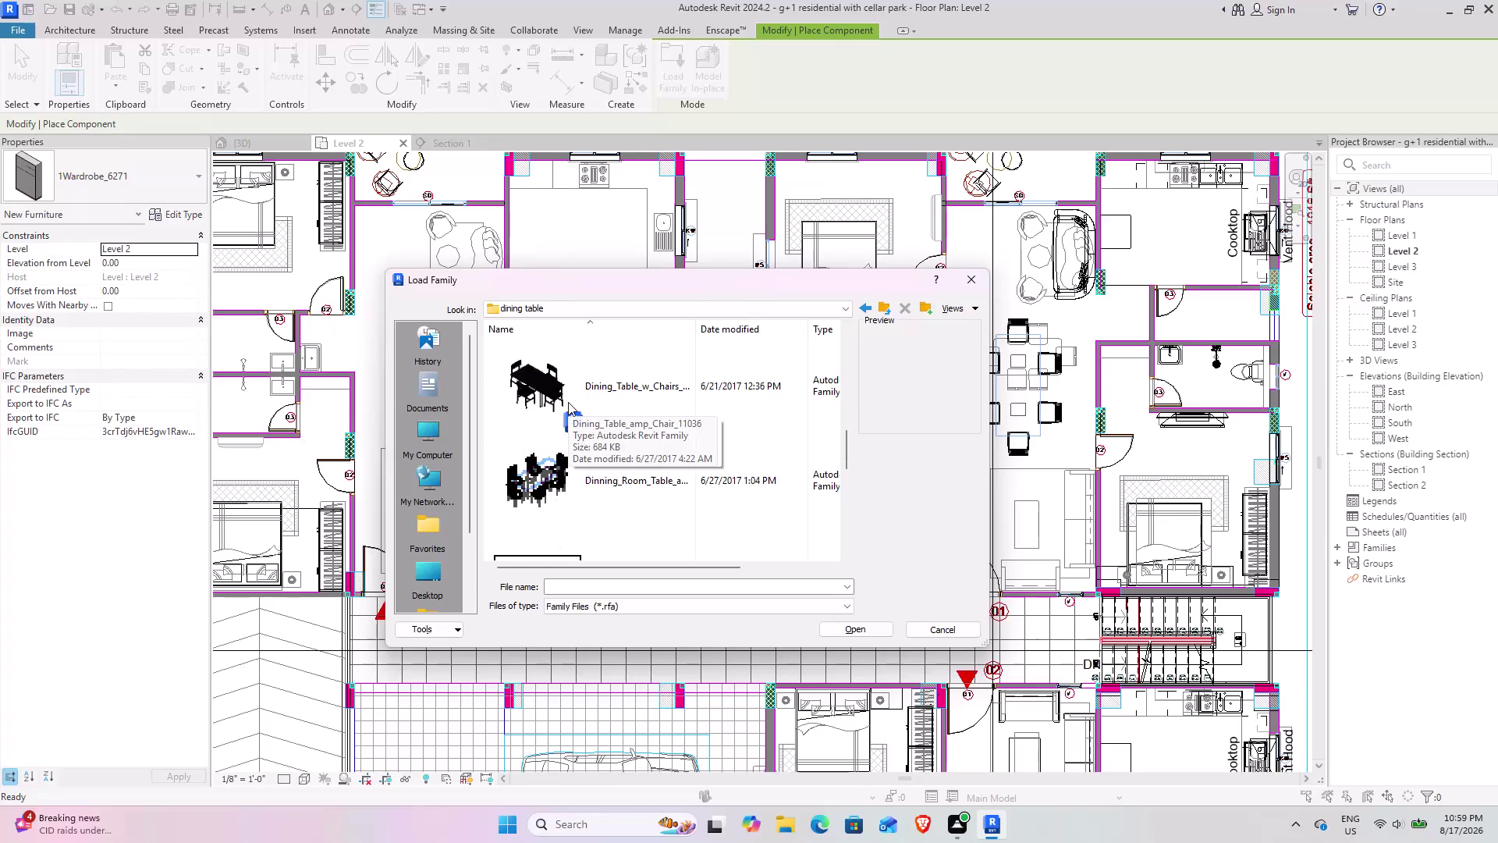
Load the Dining_Table_w_Chairs_11374 family from the dining table folder.
scroll(down, 3)
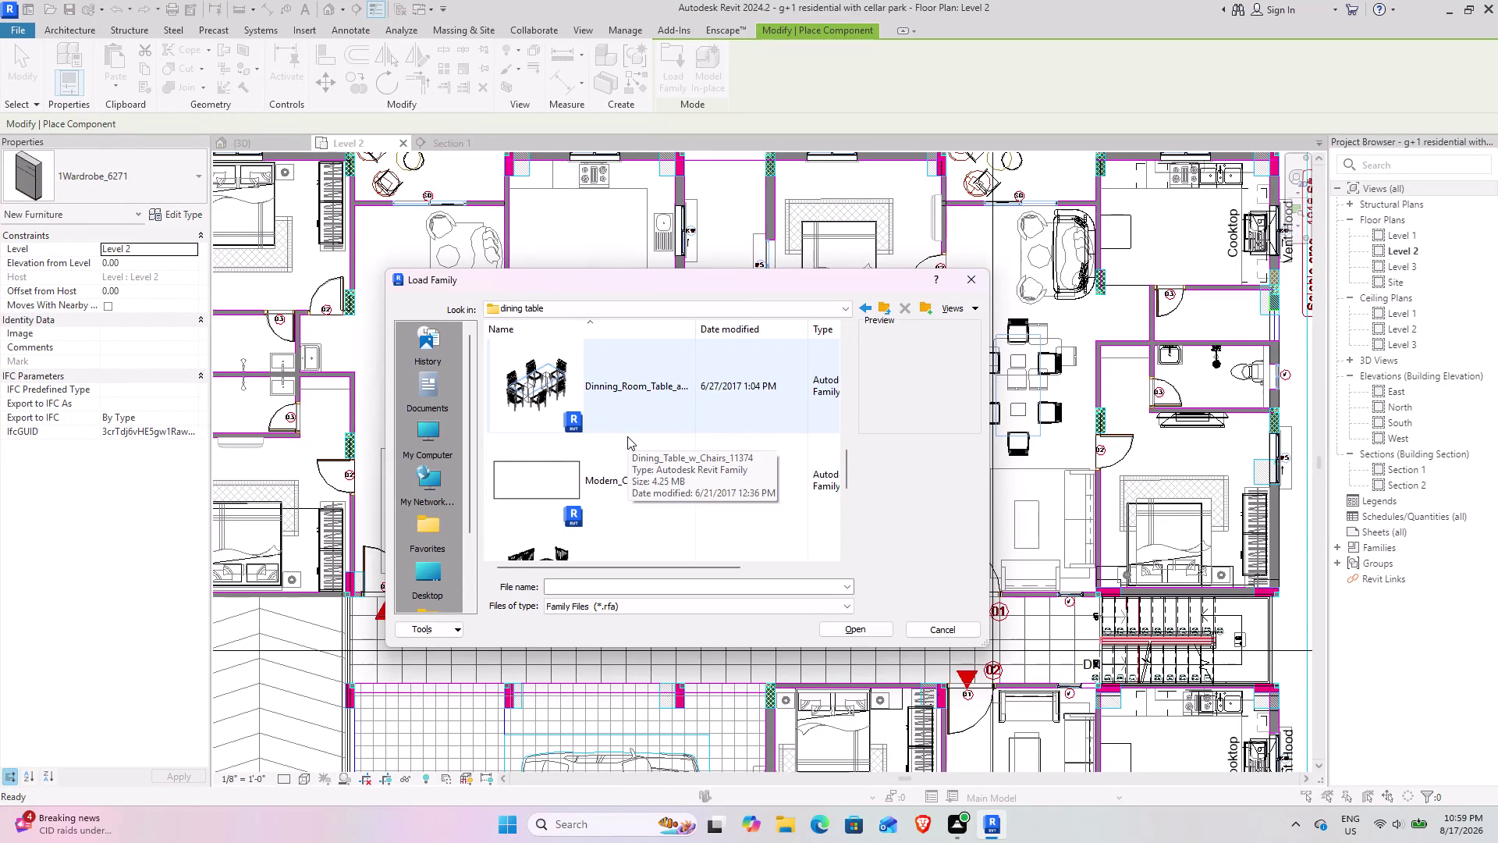
scroll(down, 3)
scroll(down, 3)
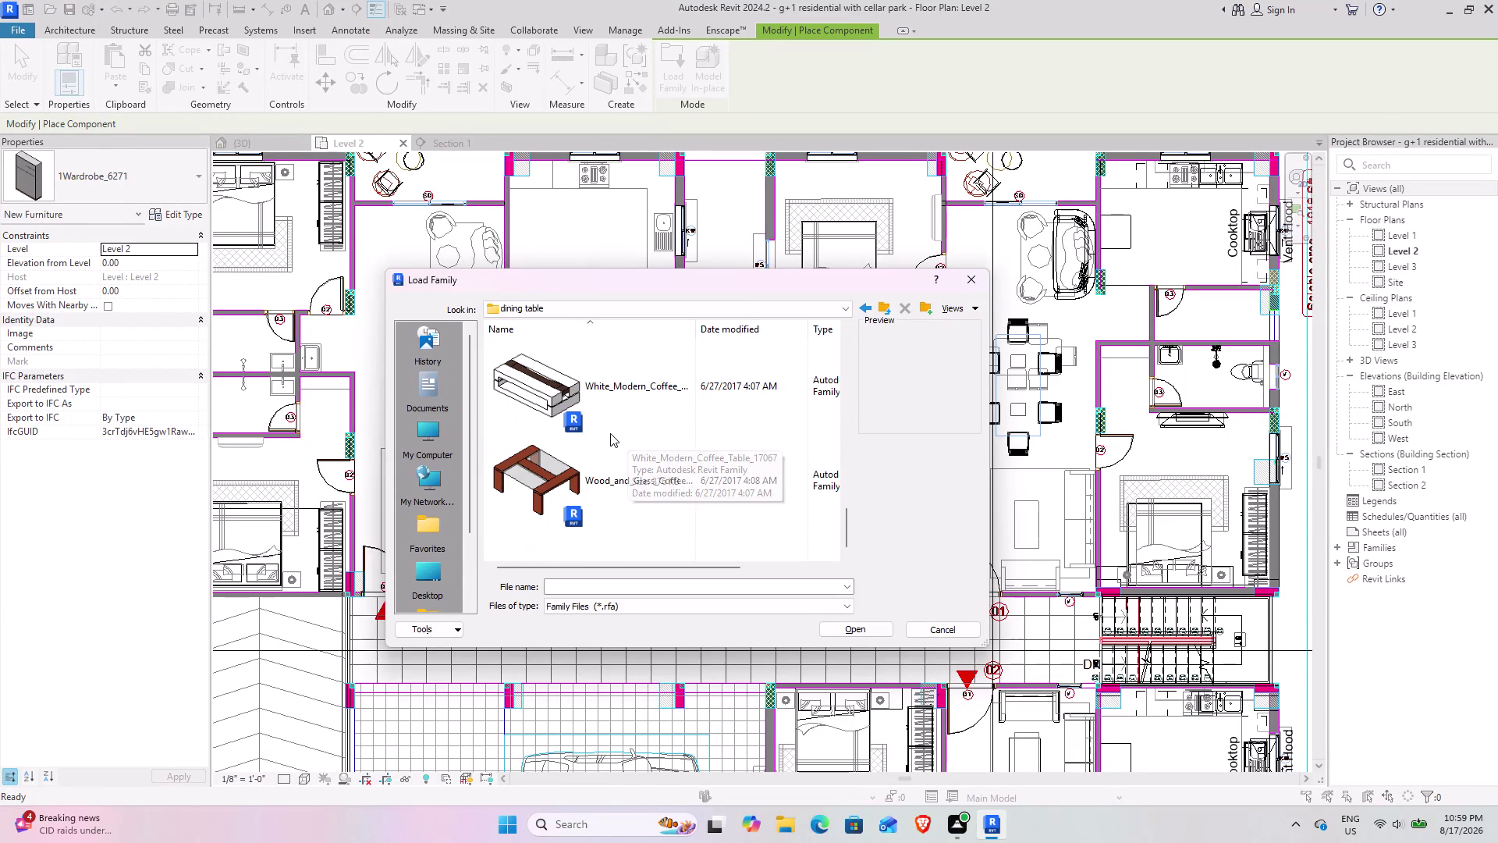
scroll(down, 3)
scroll(up, 3)
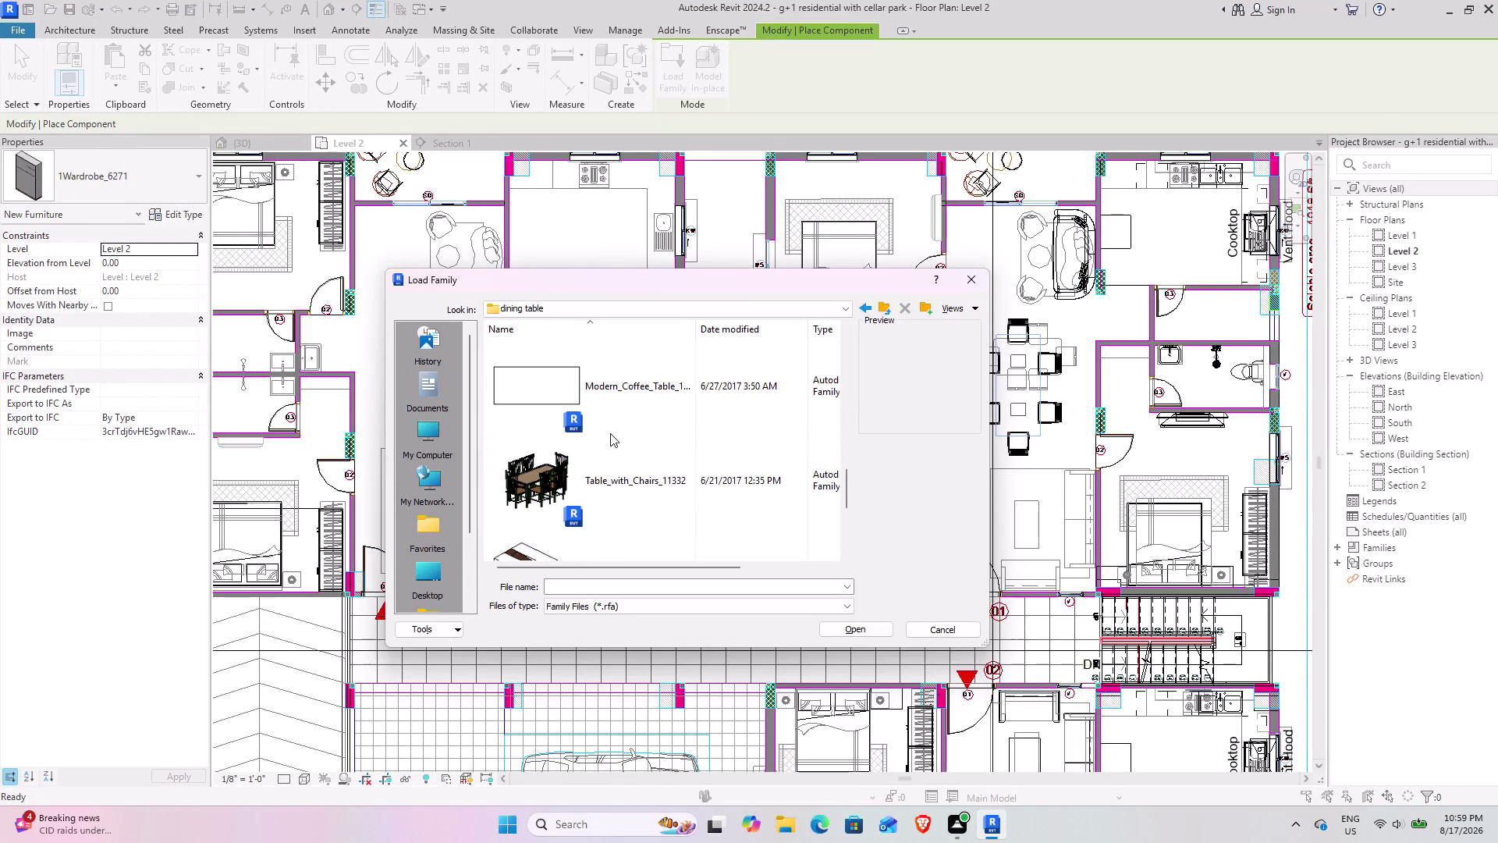
scroll(down, 3)
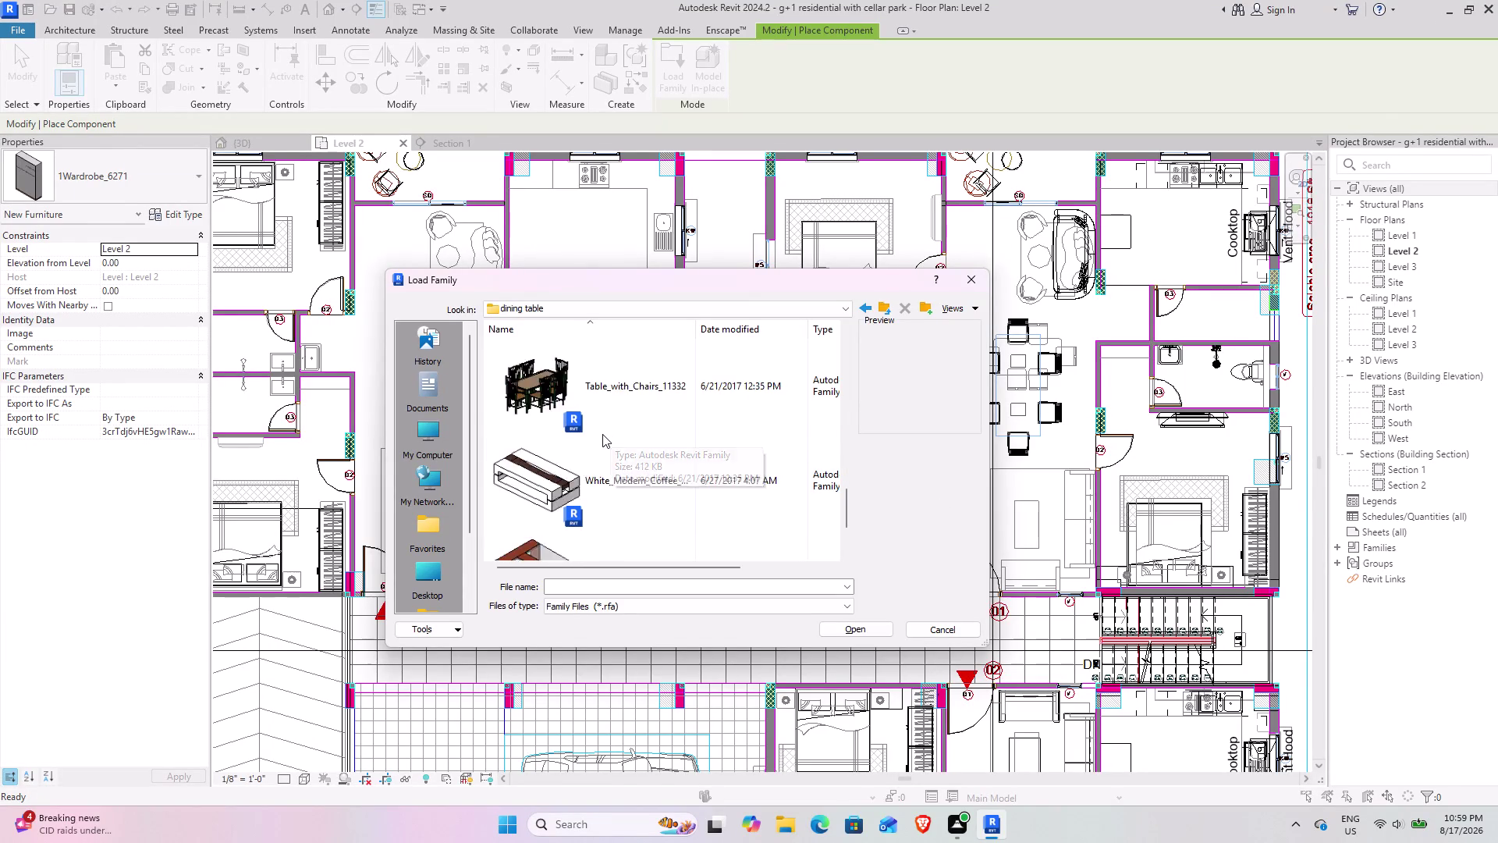
scroll(up, 3)
scroll(up, 3)
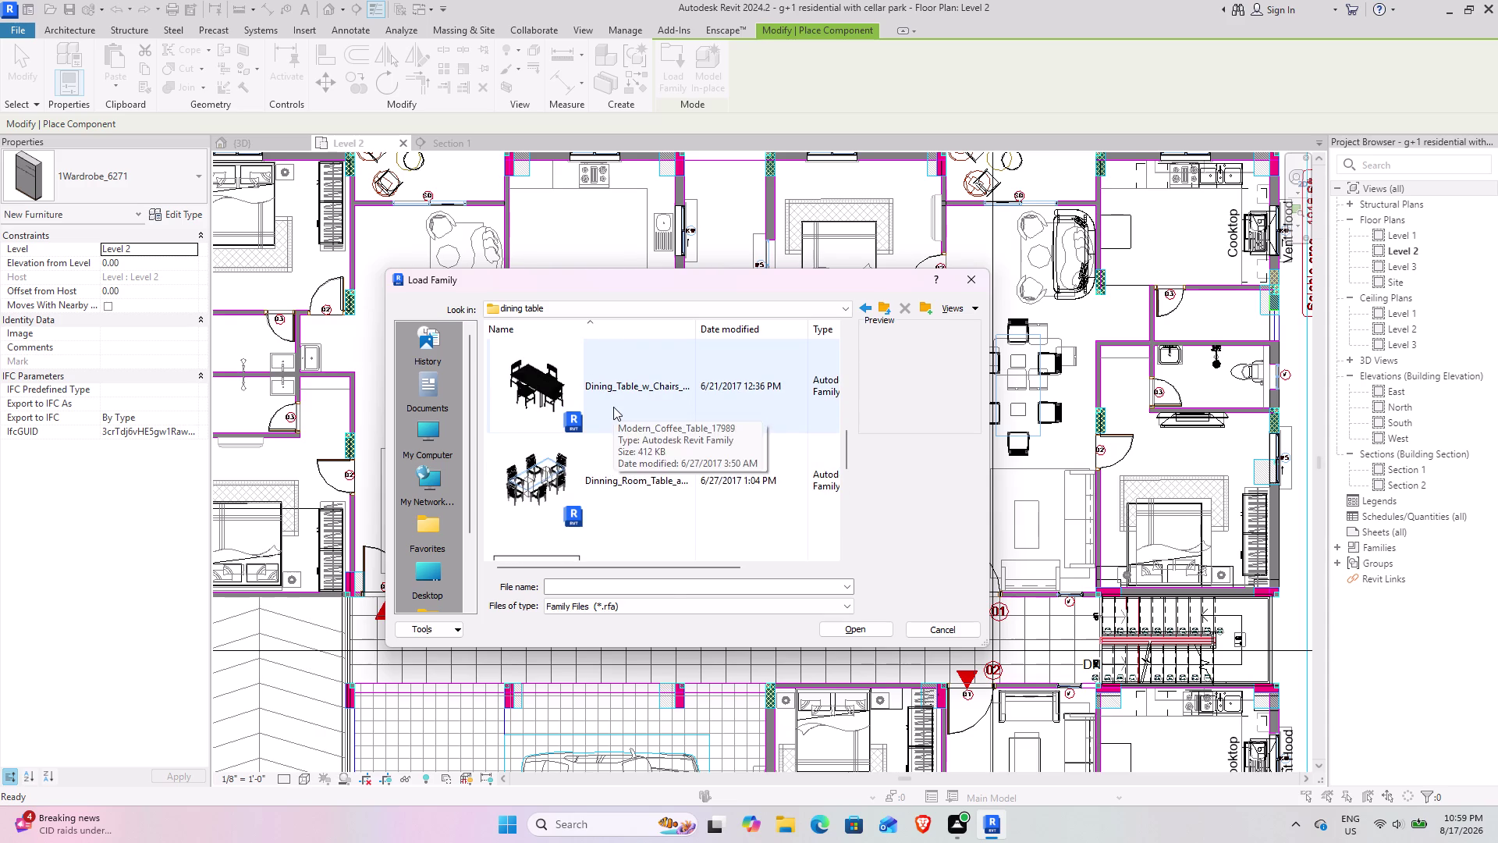
click(613, 407)
click(864, 620)
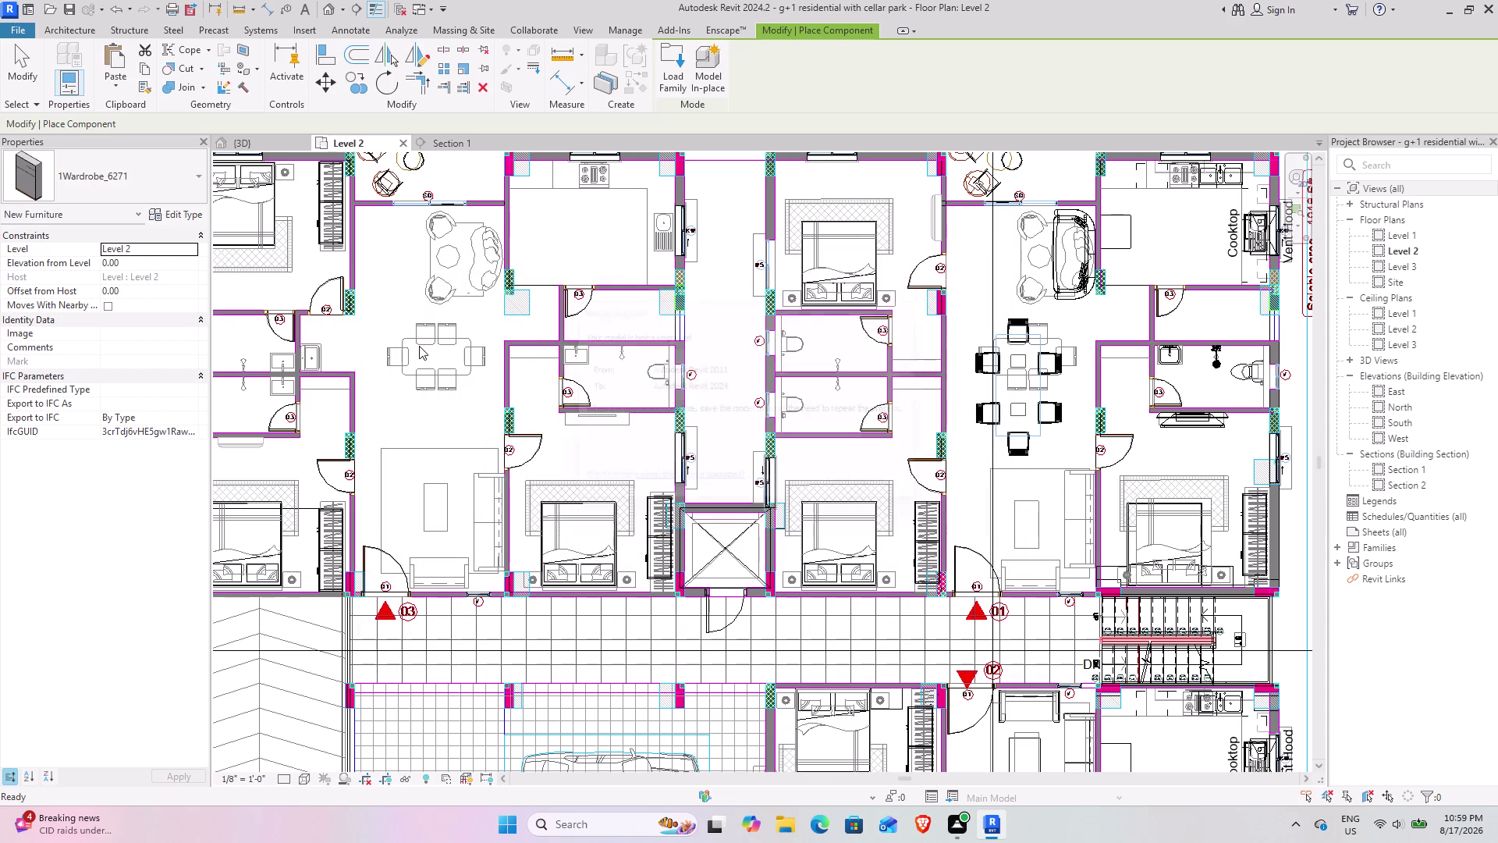
Place one dining table with chairs in the left flat's Level 2 dining area, then switch to 3D.
scroll(up, 3)
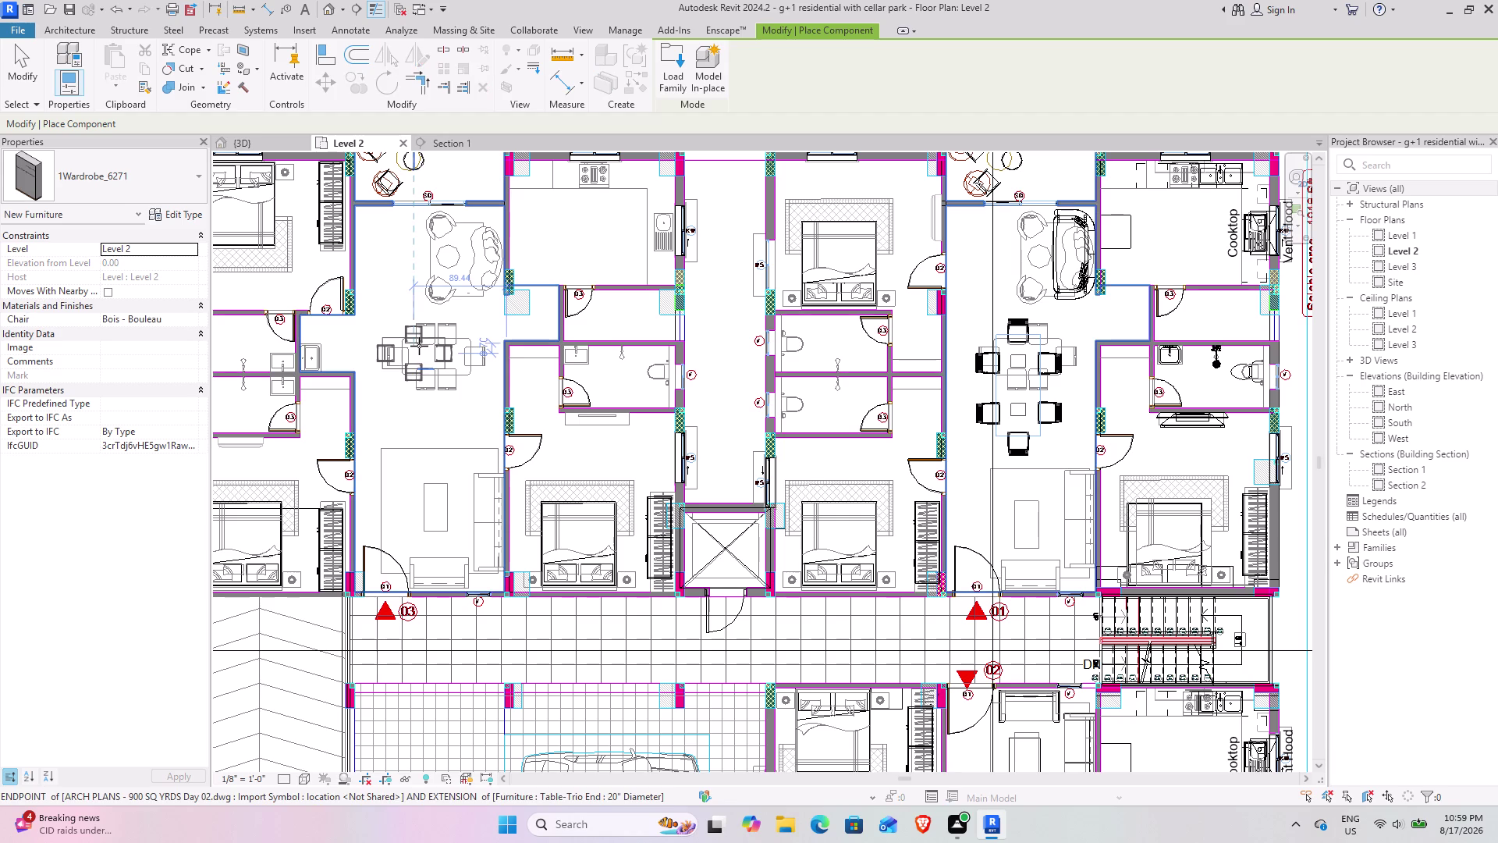
scroll(up, 3)
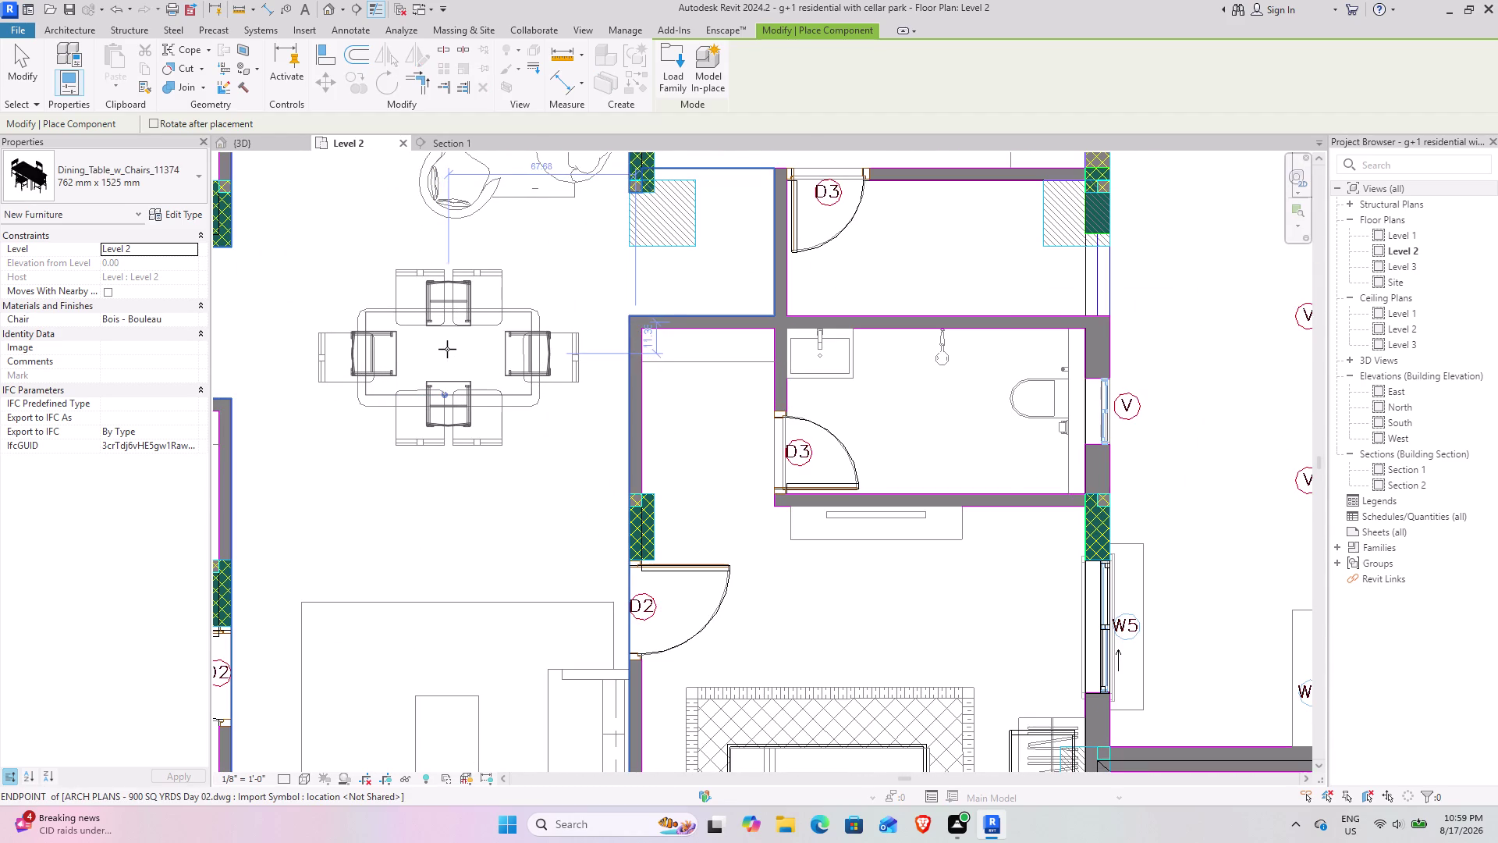
click(443, 350)
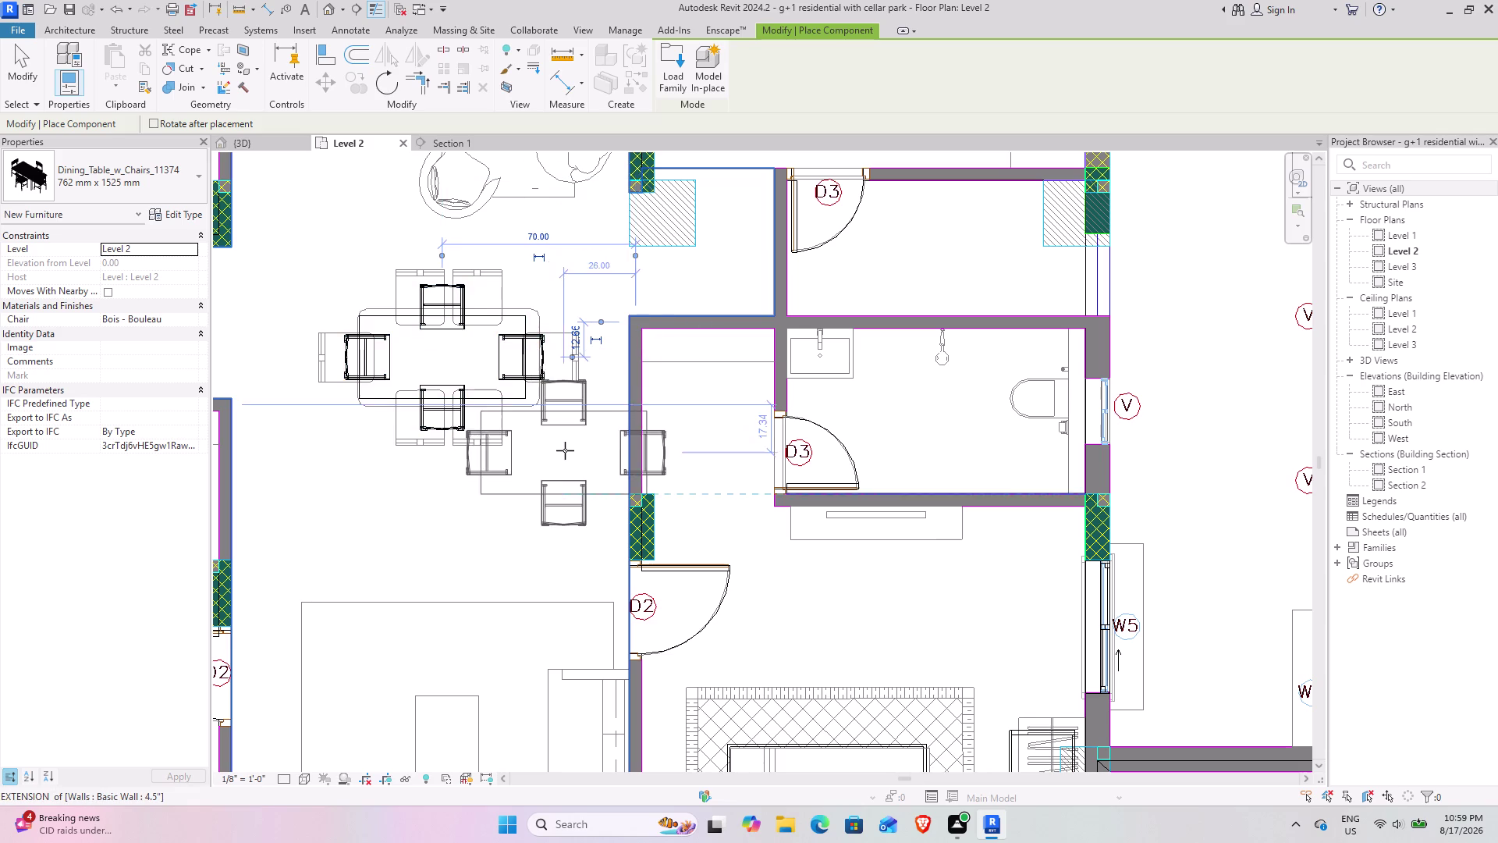
scroll(down, 3)
key(Escape)
key(Escape)
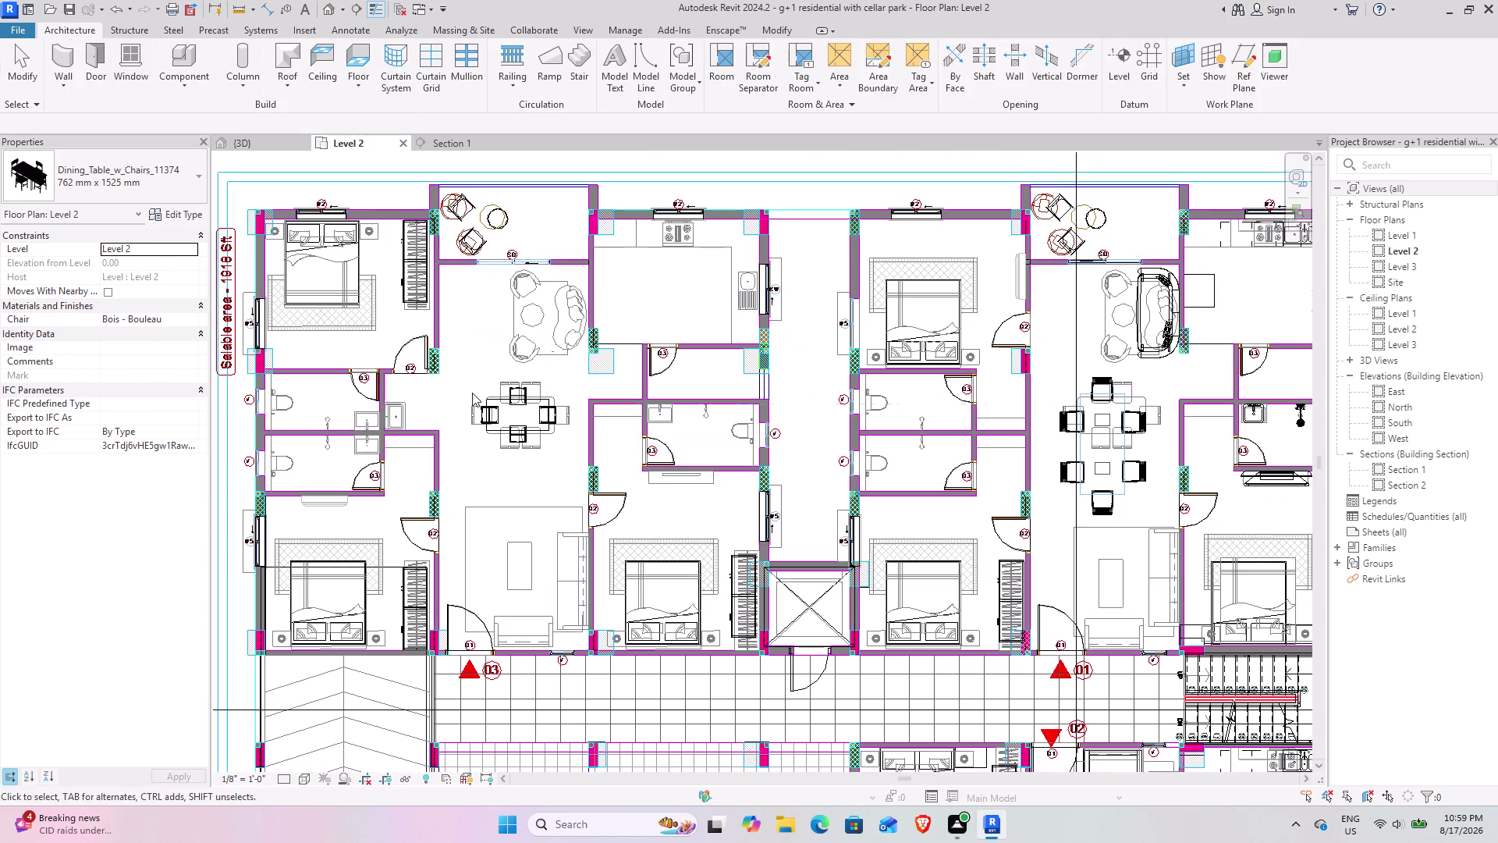
click(254, 148)
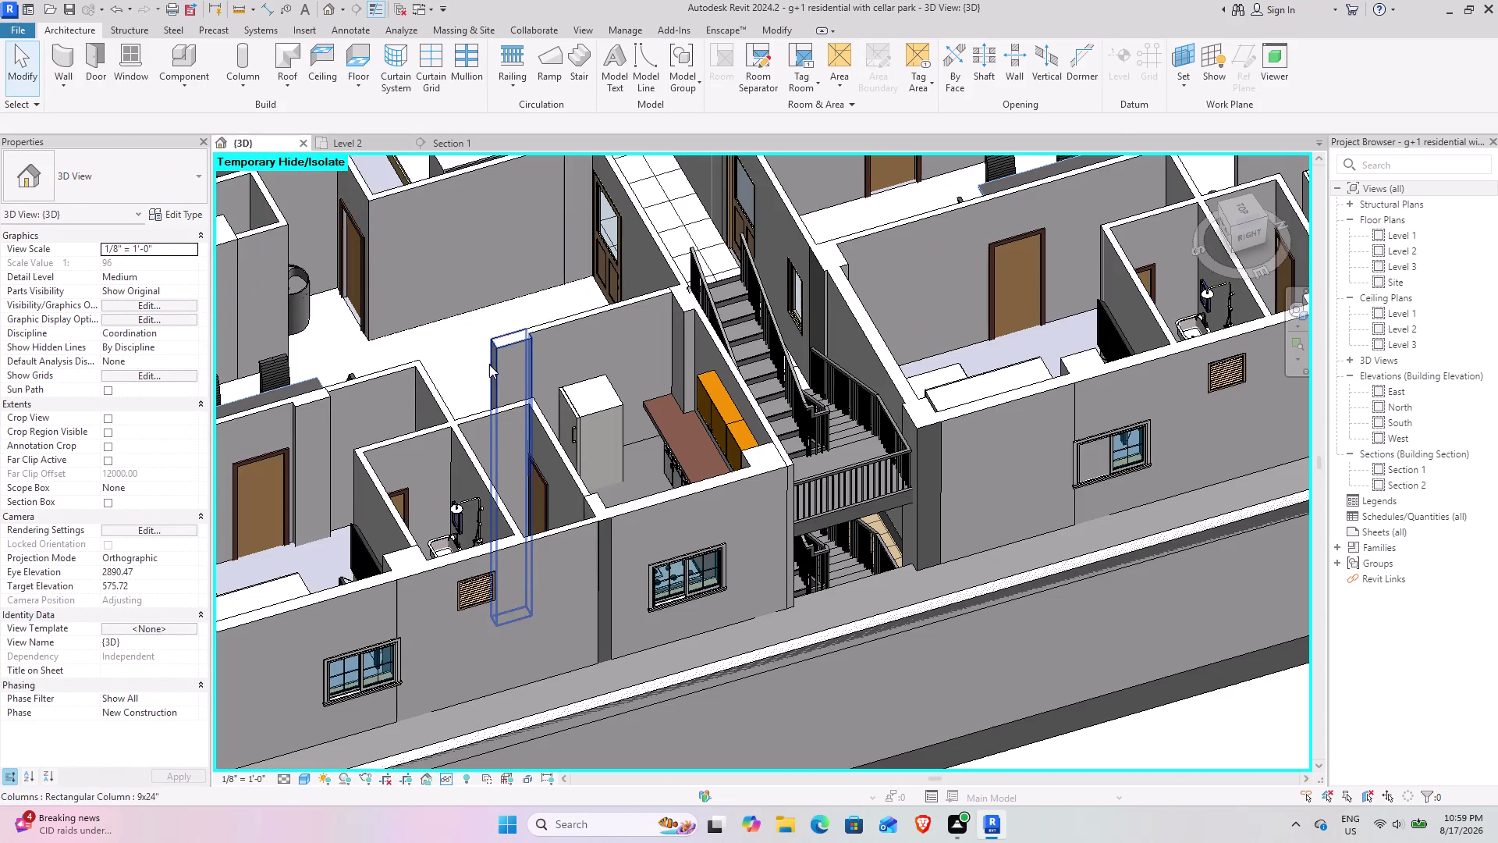
Orbit and pan the 3D model to inspect the new dining table in the left flat.
scroll(down, 3)
middle_drag(441, 422, 511, 494)
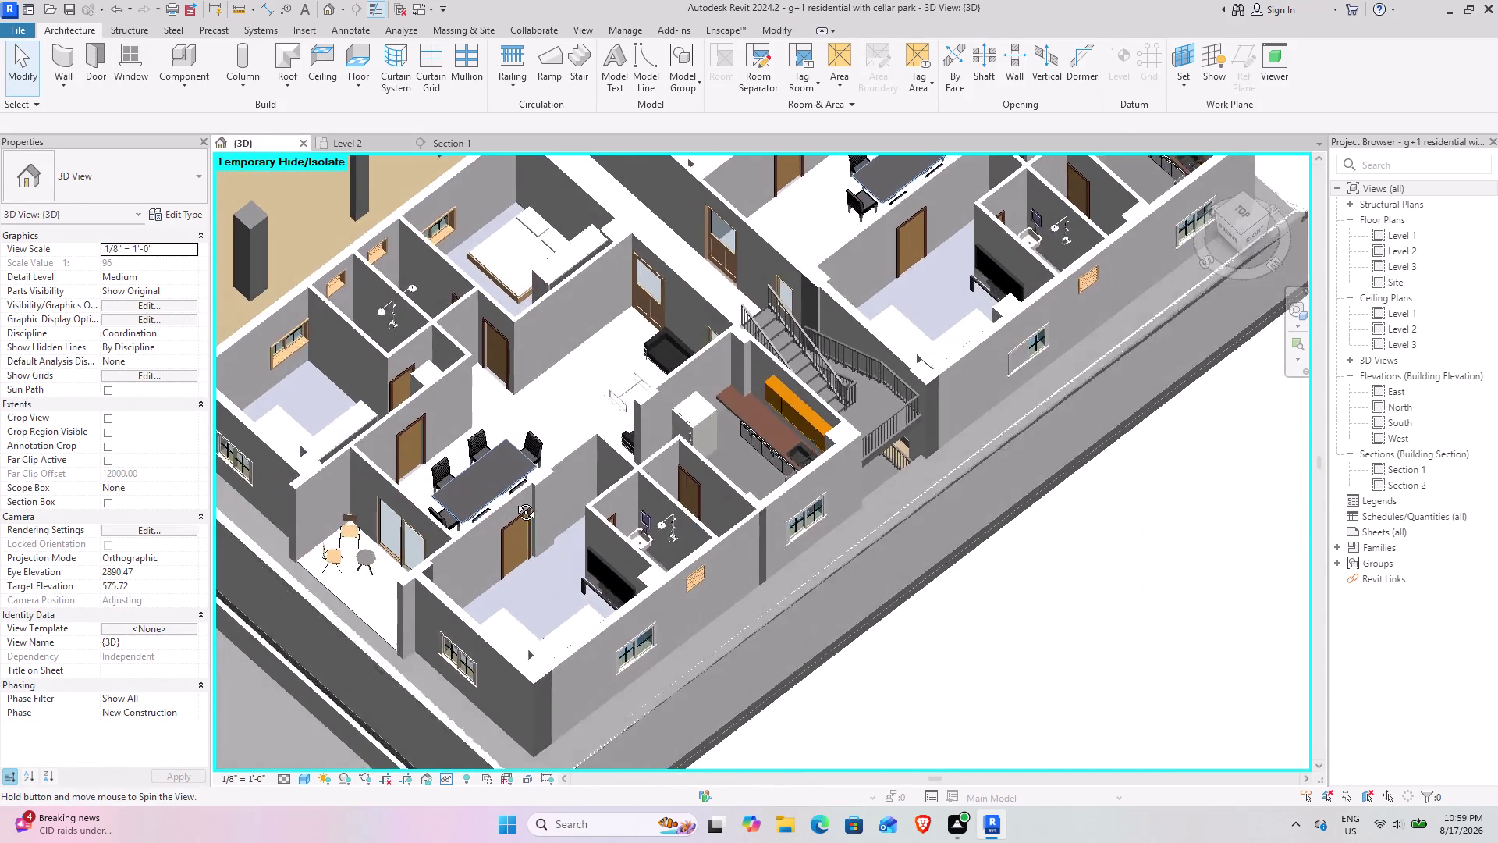
middle_drag(511, 494, 709, 583)
scroll(down, 3)
middle_drag(535, 427, 785, 651)
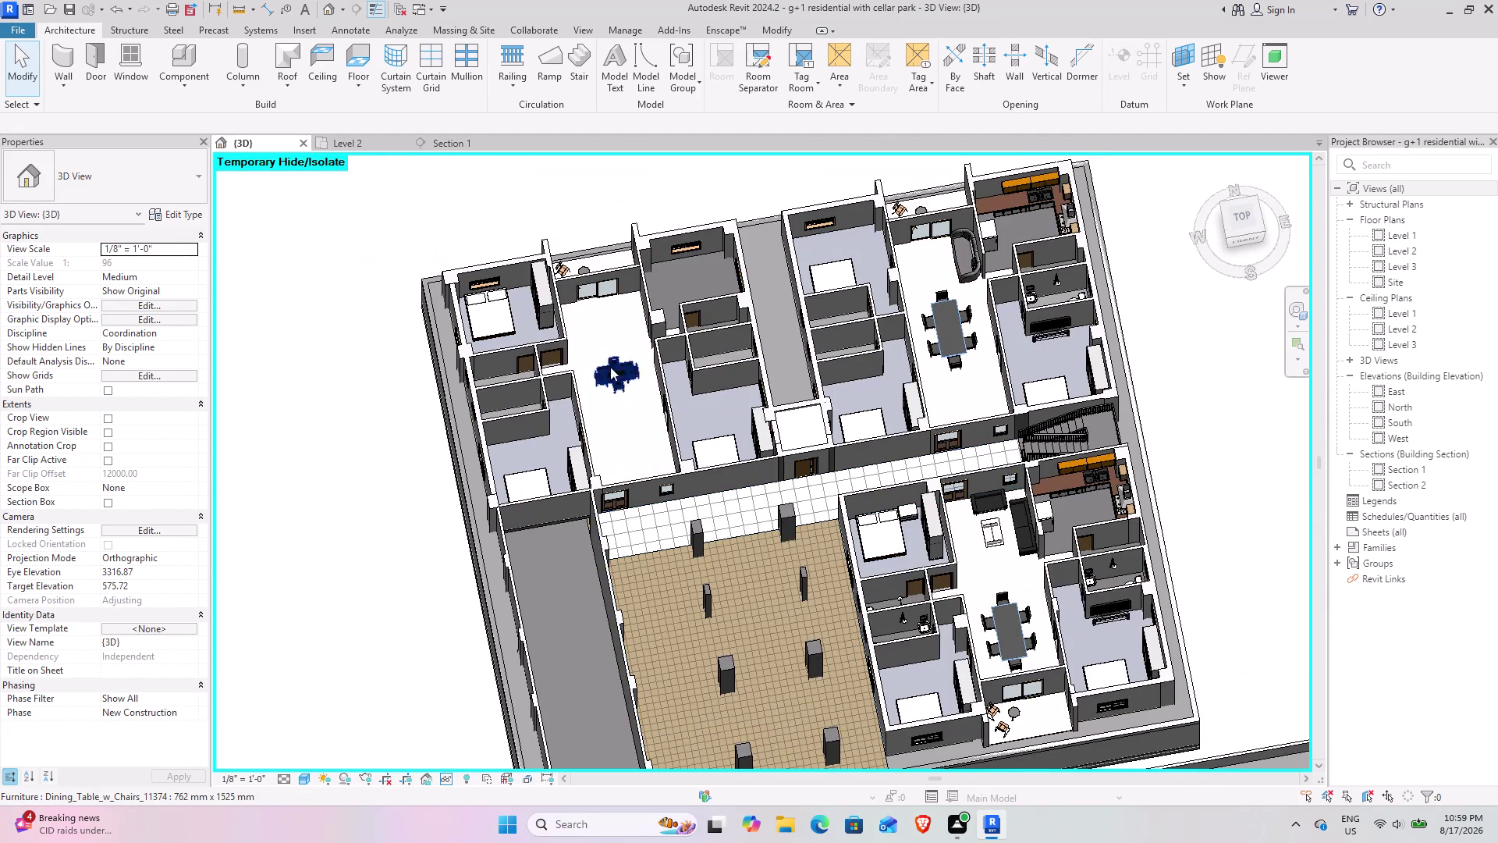
scroll(up, 3)
middle_drag(614, 369, 700, 325)
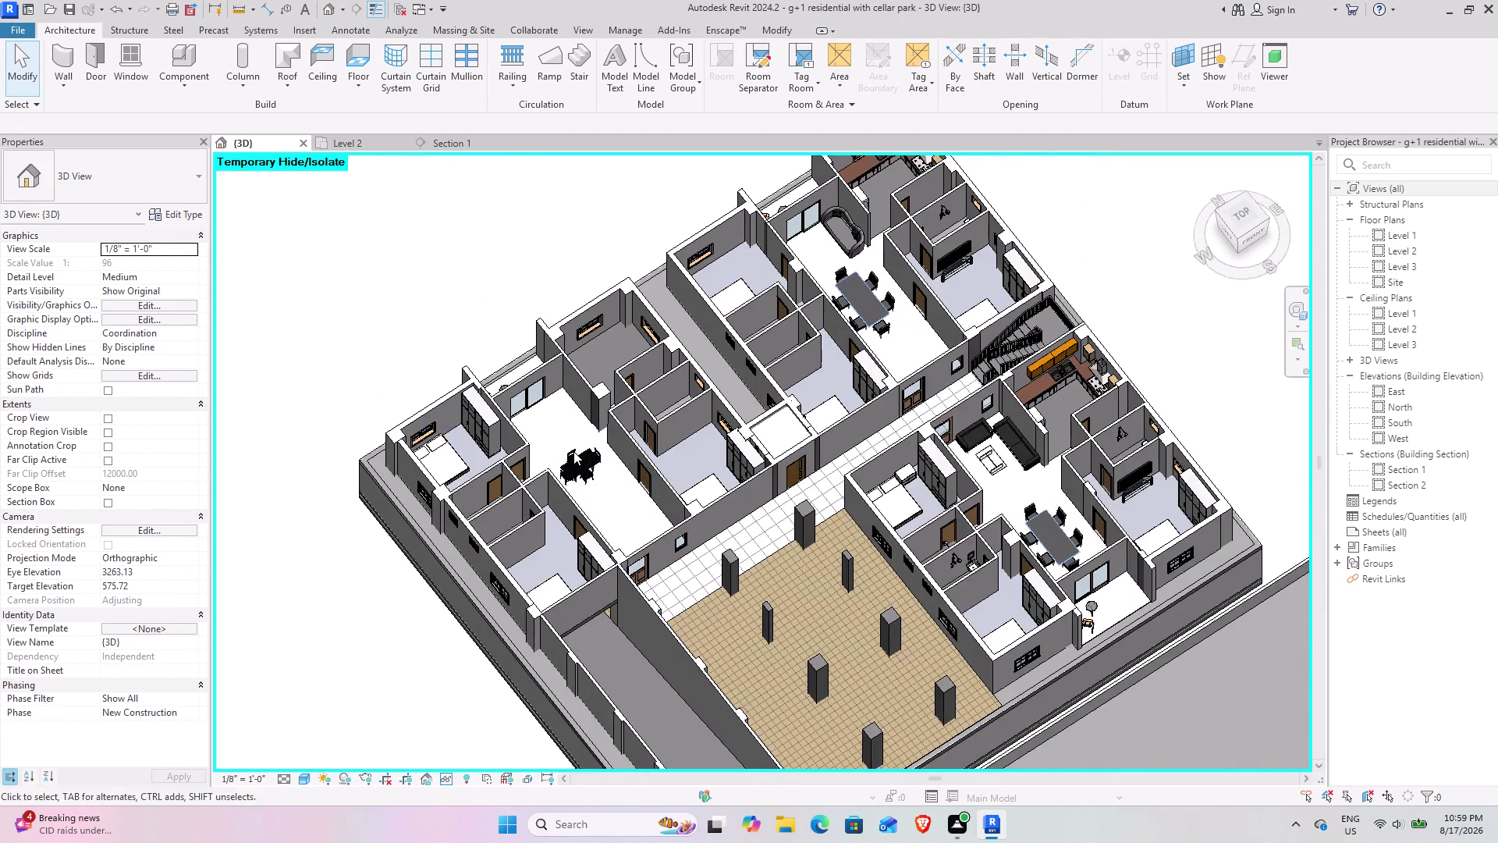
scroll(up, 3)
middle_drag(566, 496, 634, 484)
middle_drag(568, 534, 561, 497)
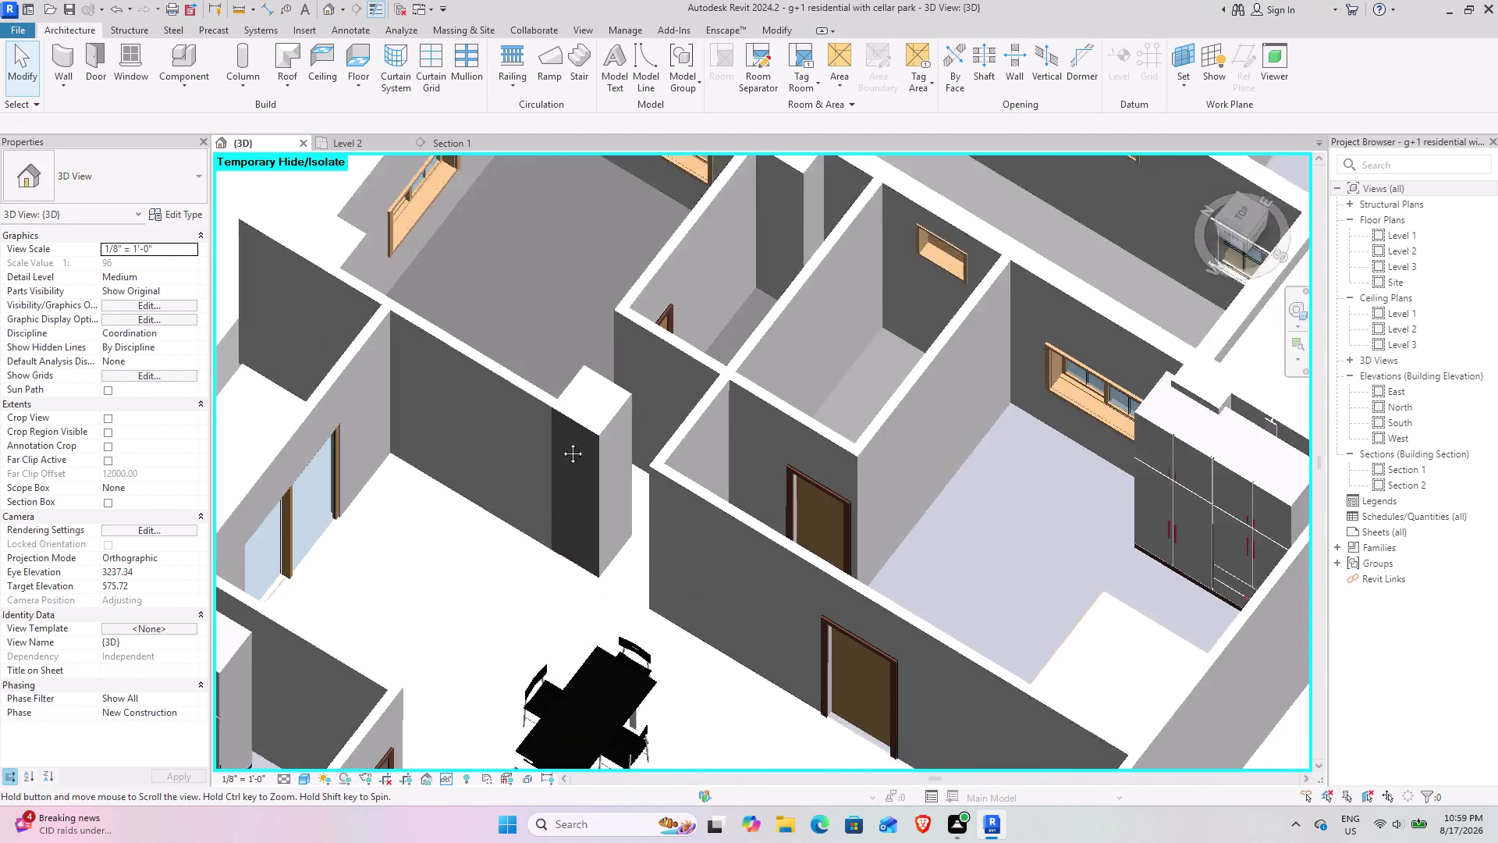
middle_drag(561, 497, 559, 341)
middle_drag(628, 550, 528, 509)
click(619, 195)
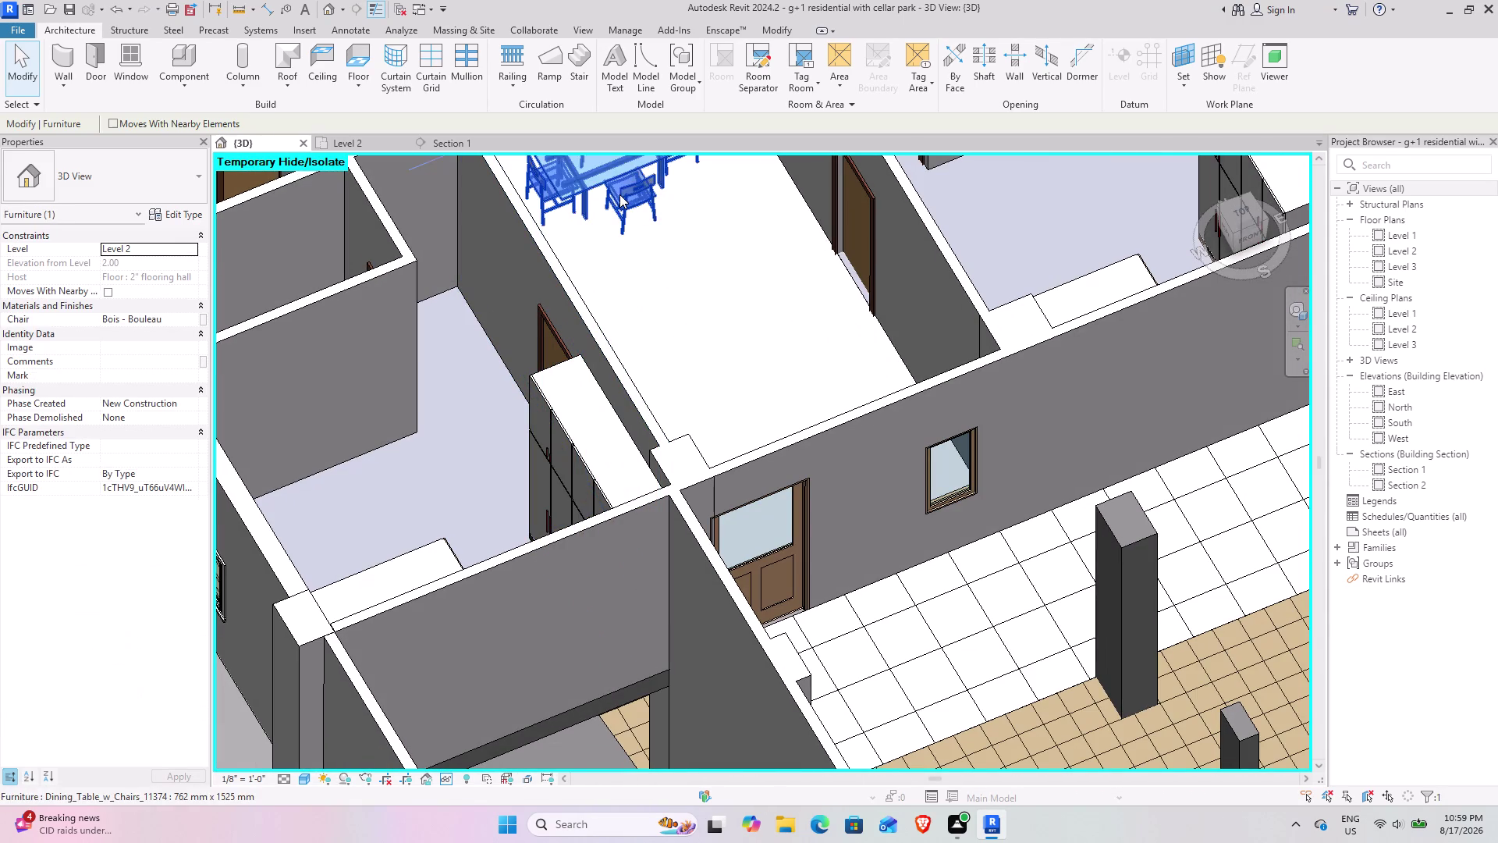
click(488, 90)
Check the right flat's dining and kitchen in 3D, then return to the Level 2 plan.
scroll(down, 3)
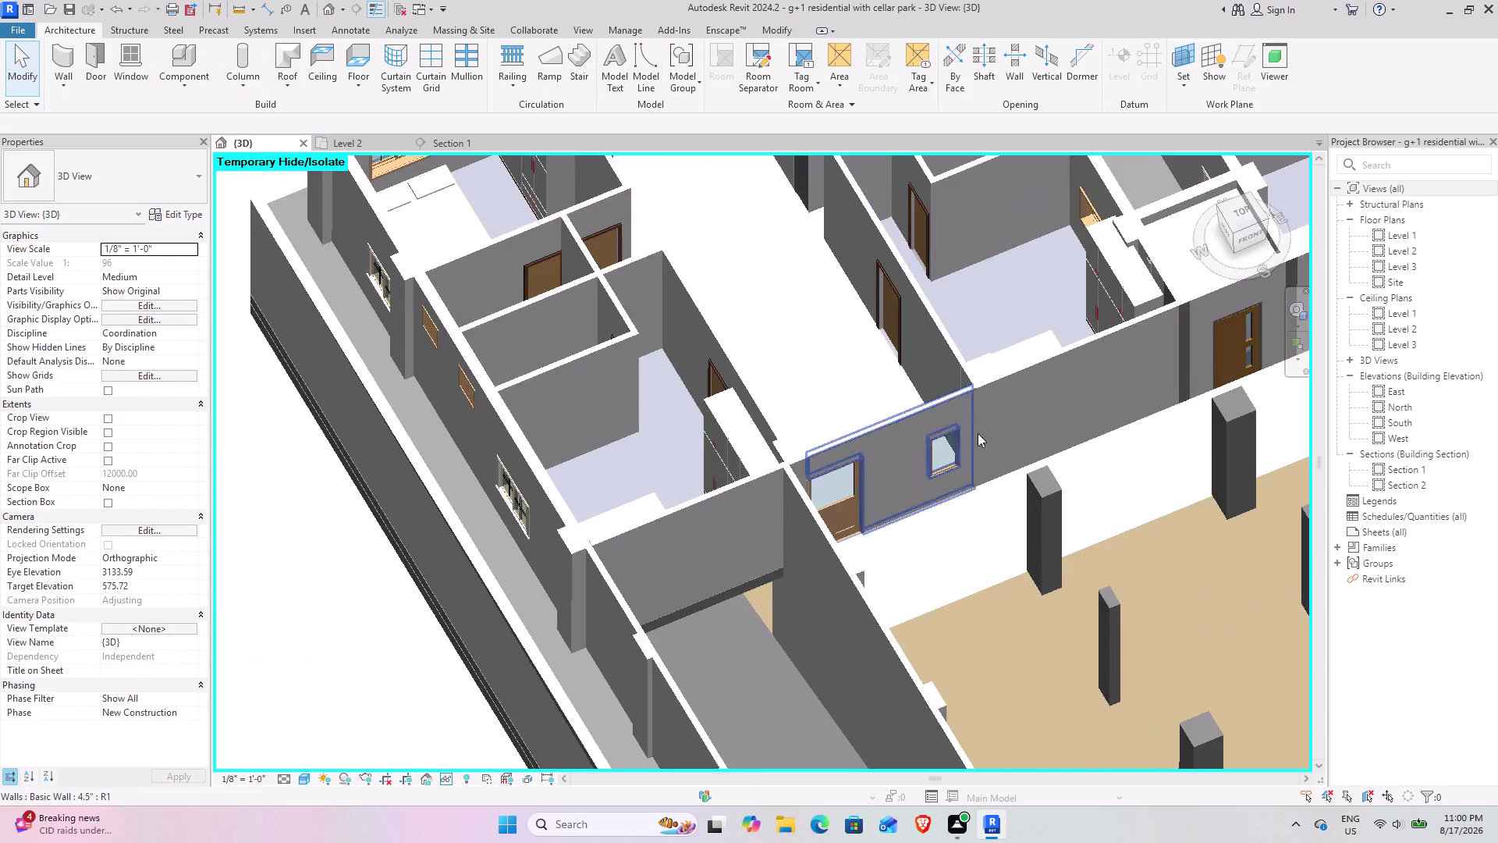
middle_drag(992, 413, 361, 545)
middle_drag(921, 535, 778, 671)
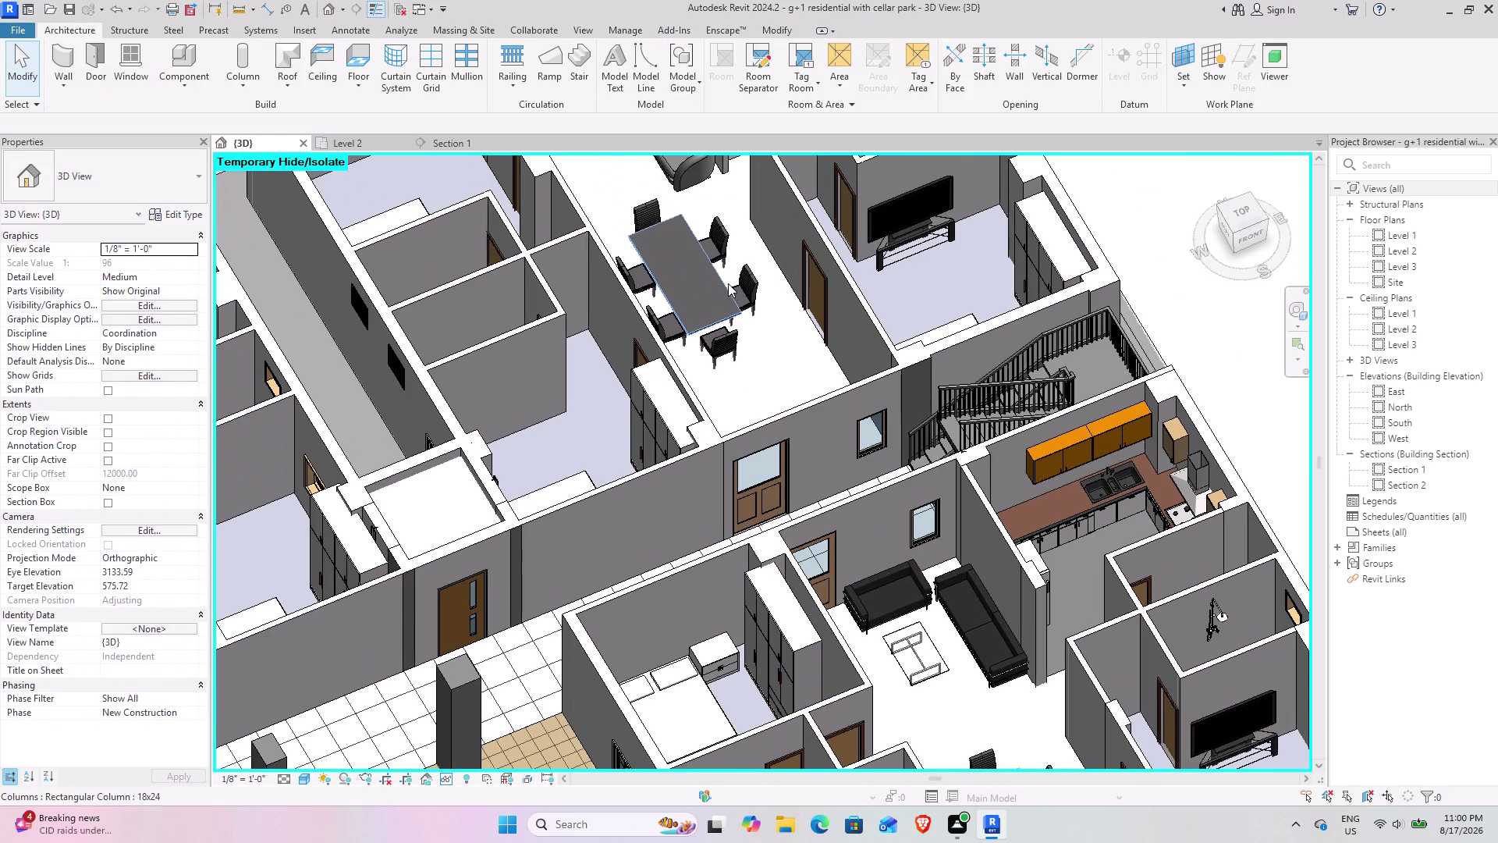
click(728, 283)
Copy the right flat's dining table and chairs set into the left flat's dining area.
click(351, 138)
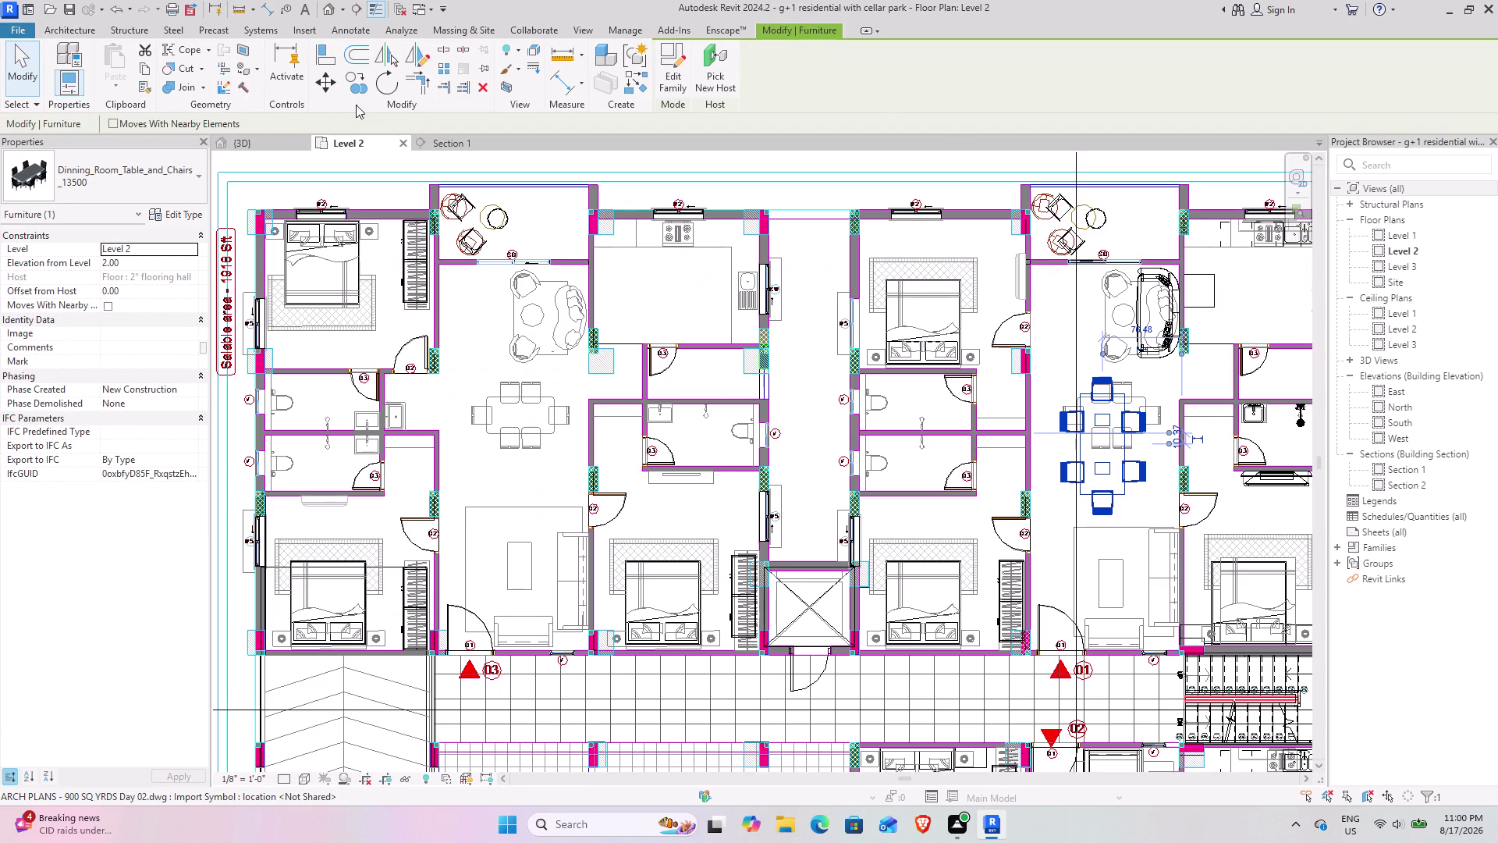
click(346, 85)
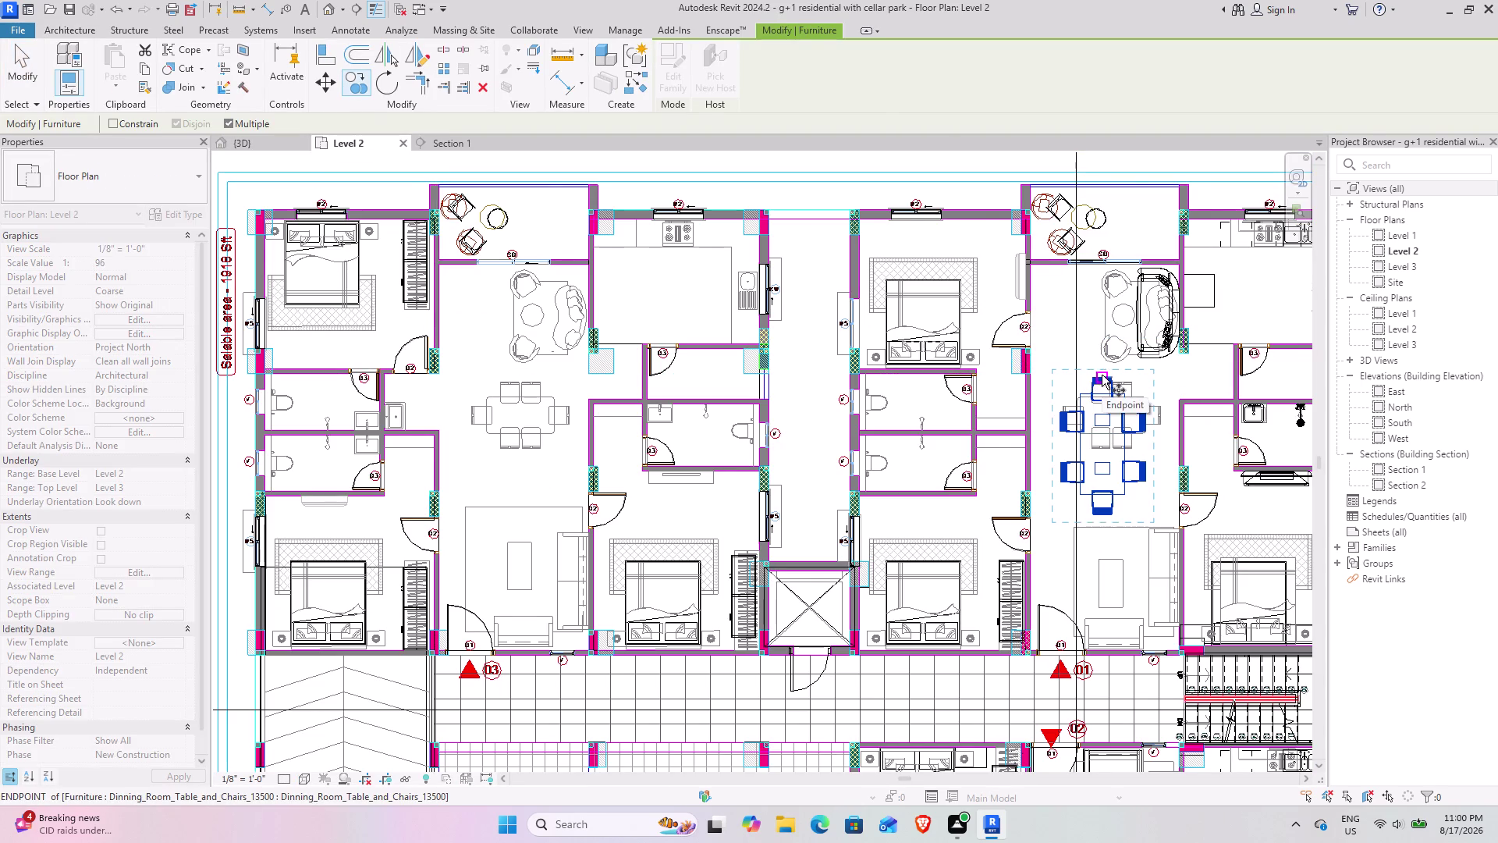
click(1102, 375)
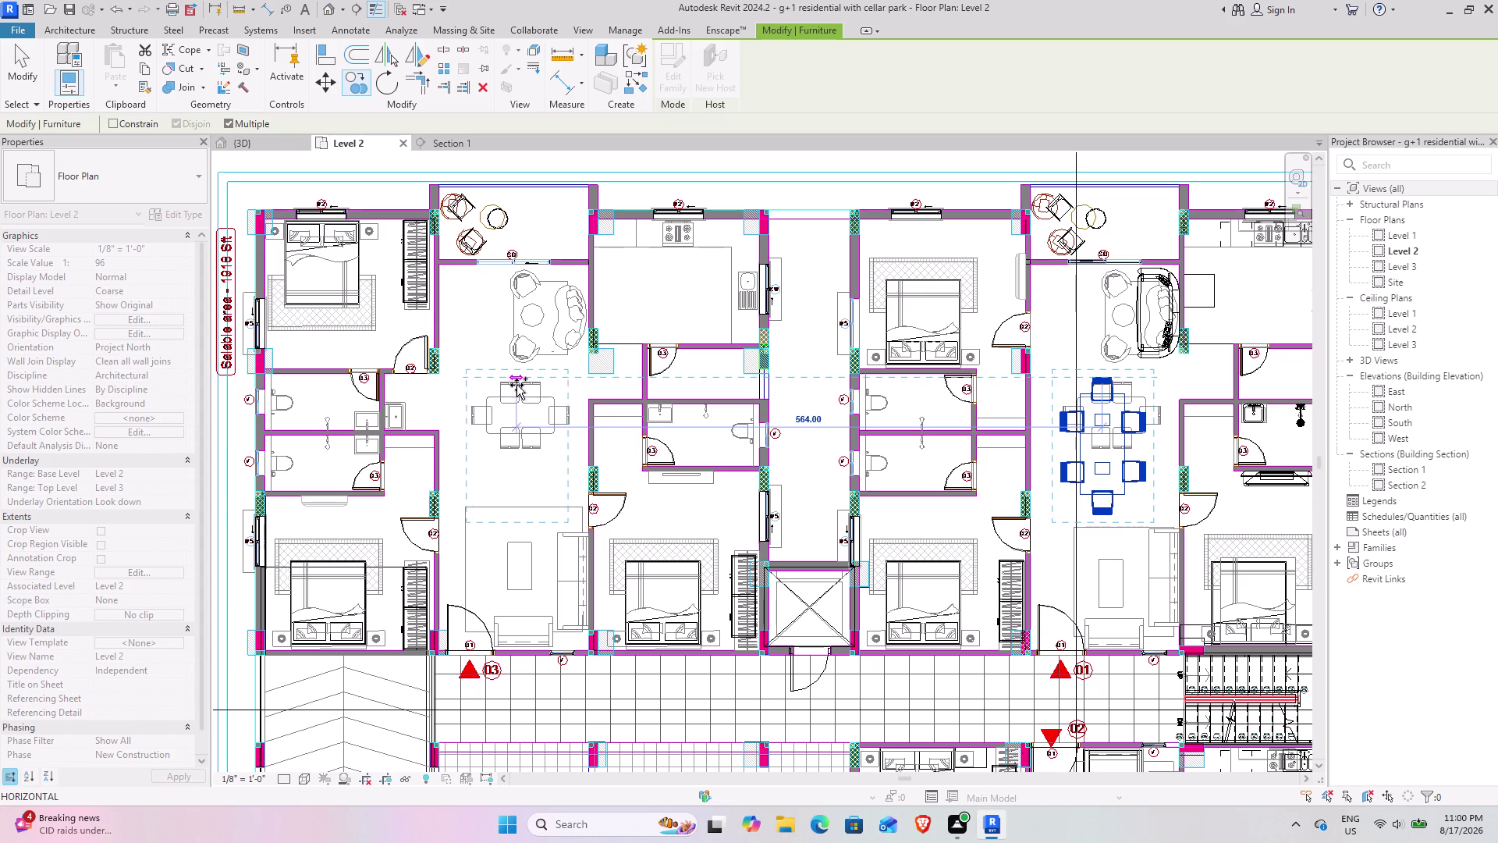
click(512, 385)
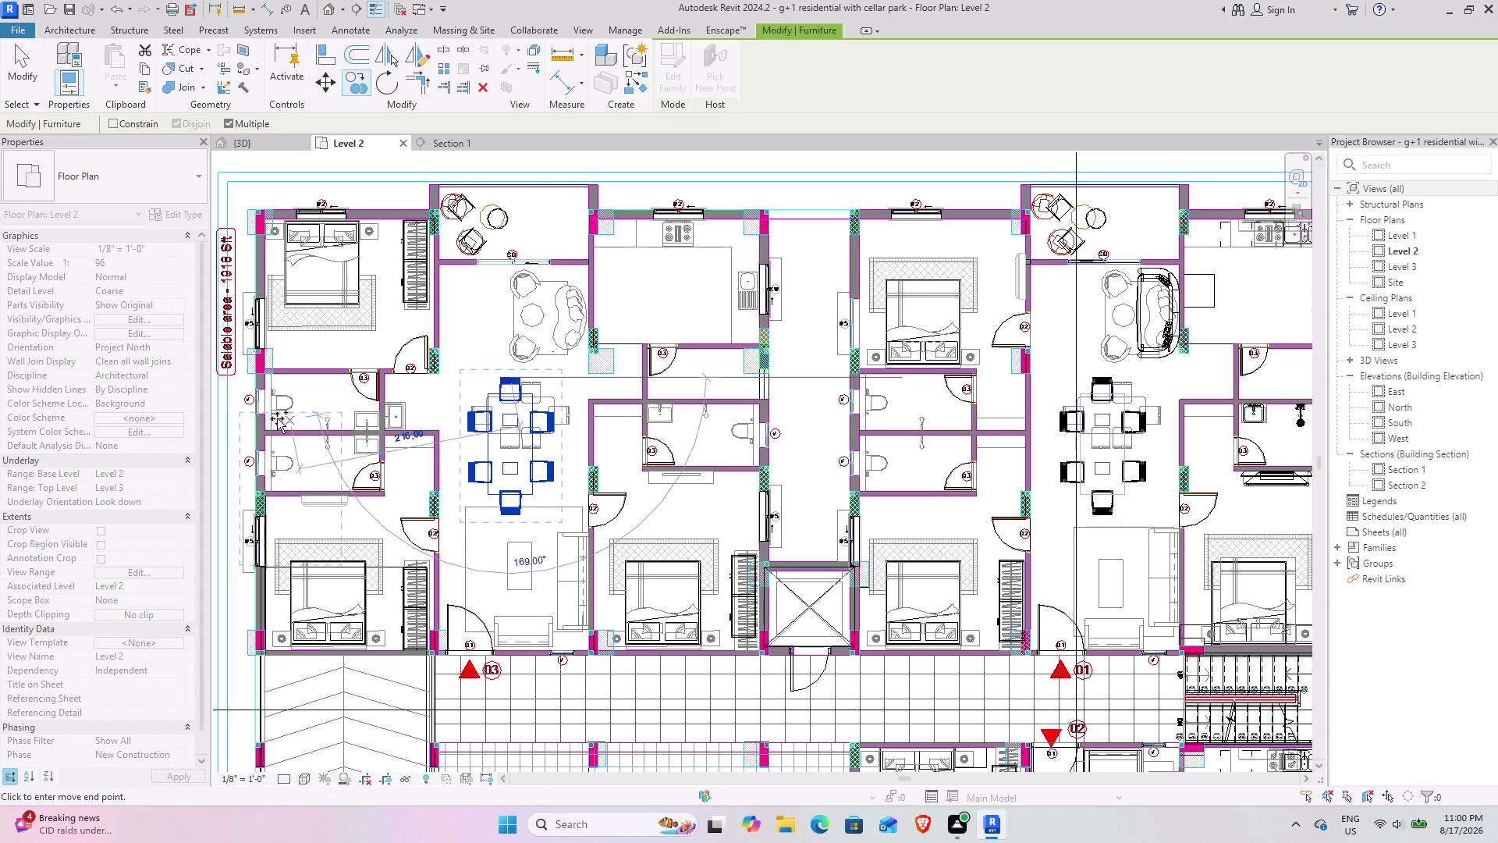
click(12, 61)
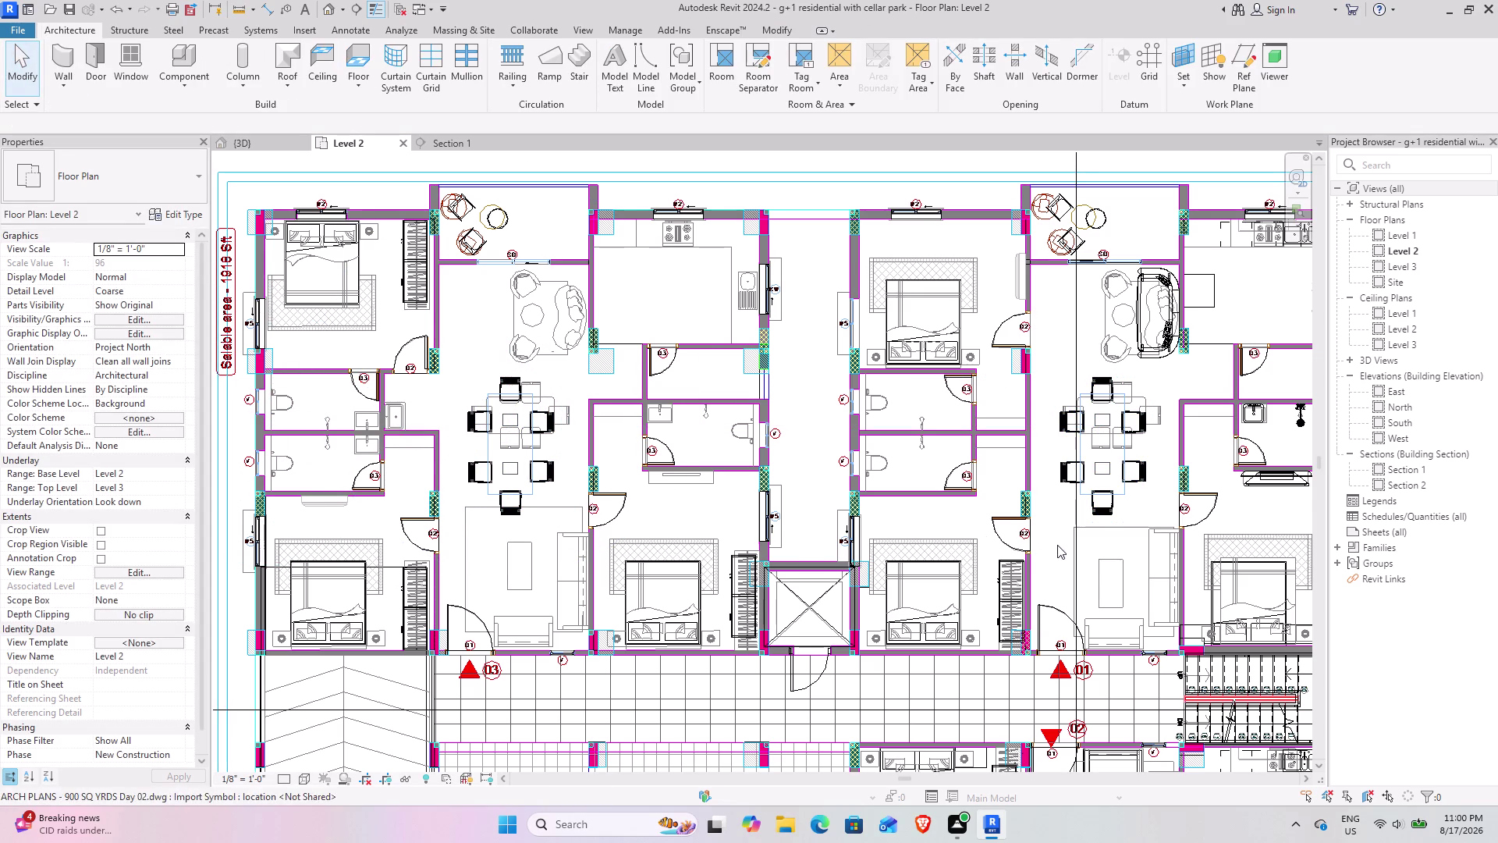
scroll(down, 3)
middle_drag(1112, 603, 1044, 560)
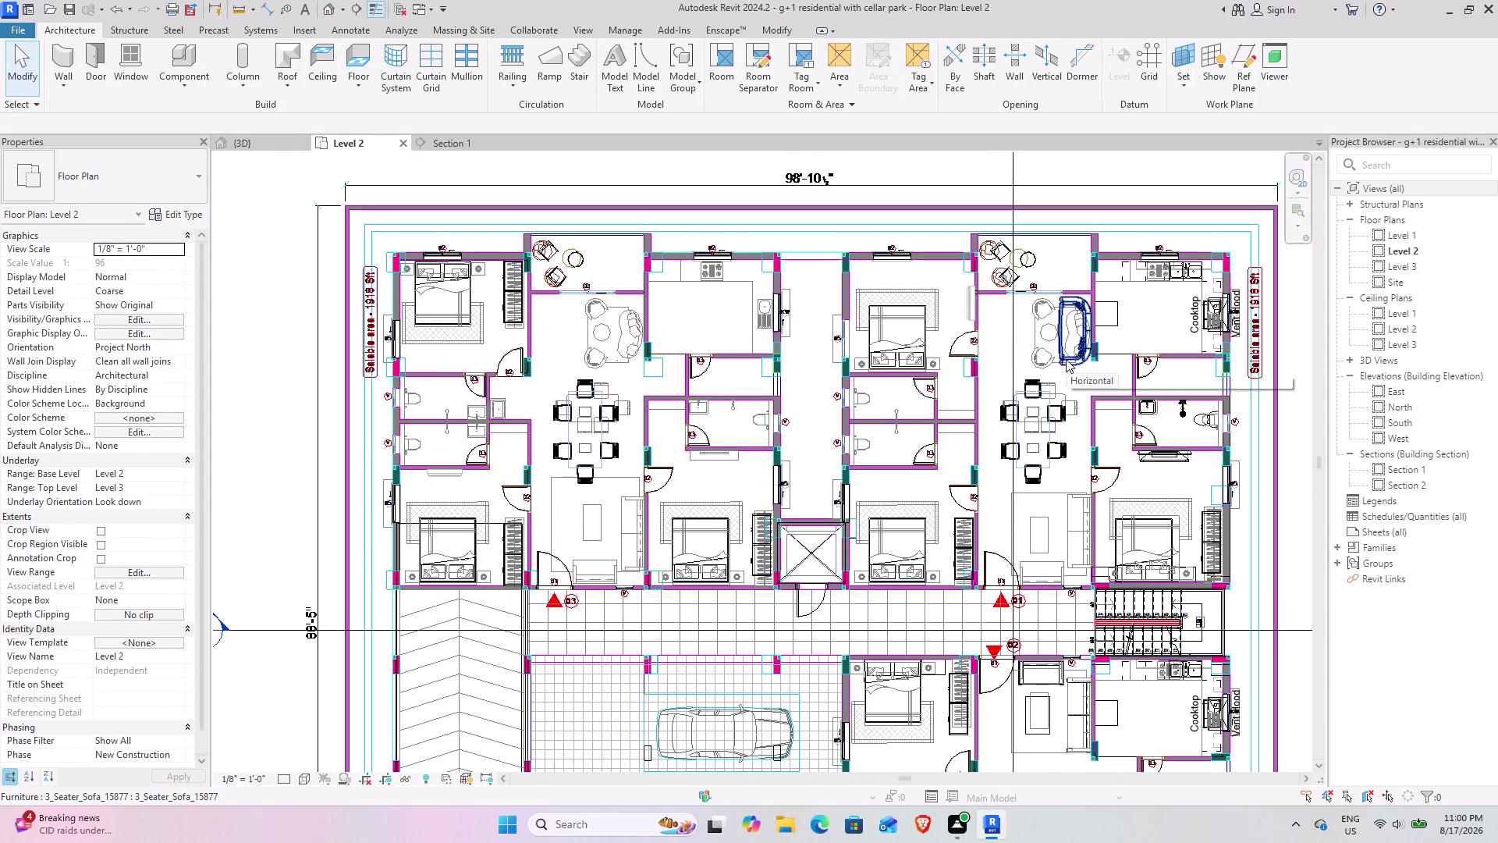
Copy the right flat's three-seater sofa into the left flat and nudge it into position.
click(1066, 359)
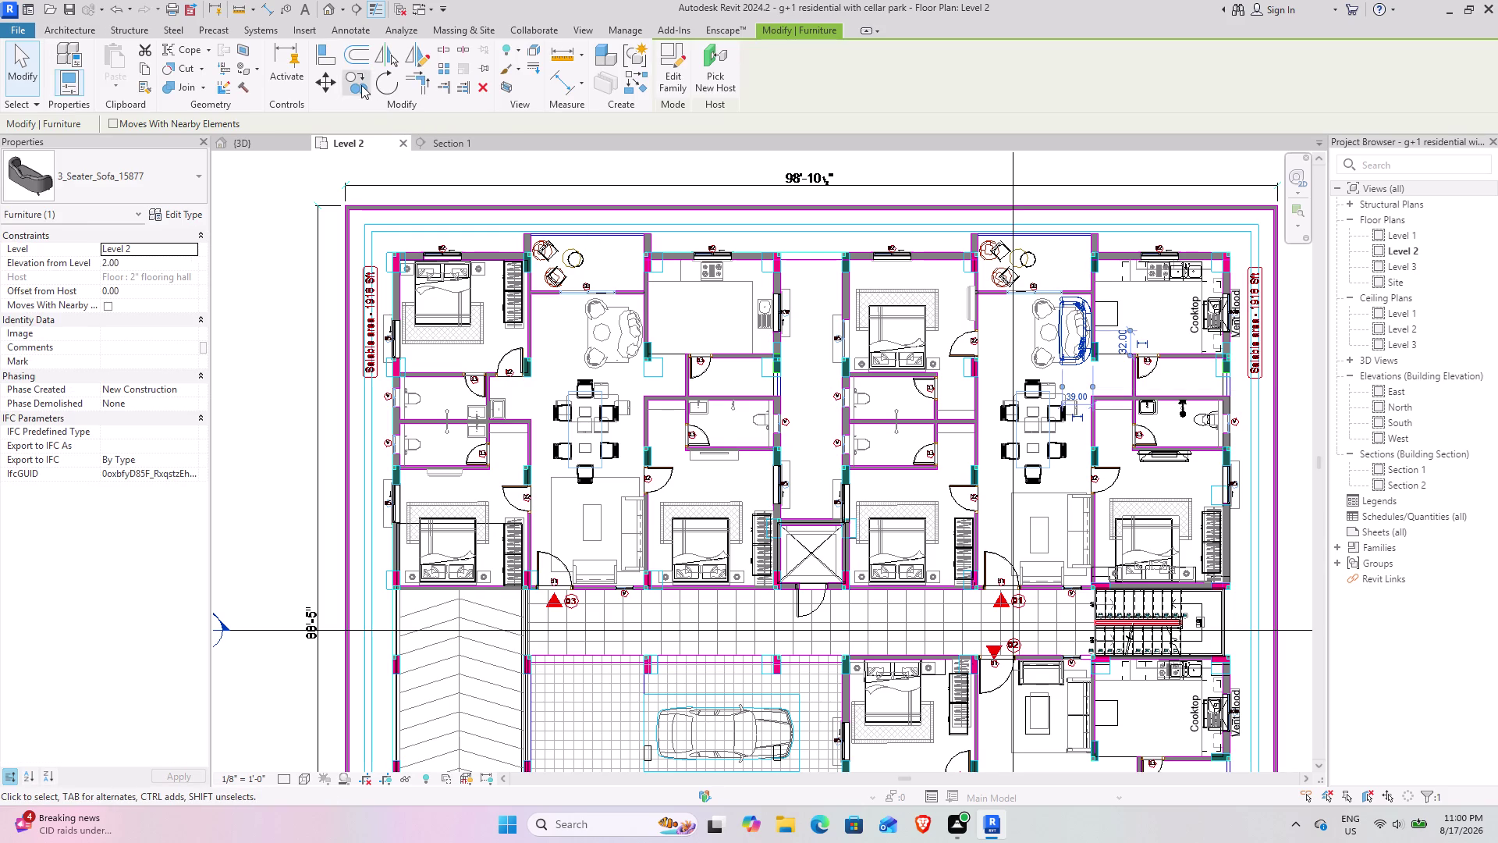
click(362, 85)
click(1075, 308)
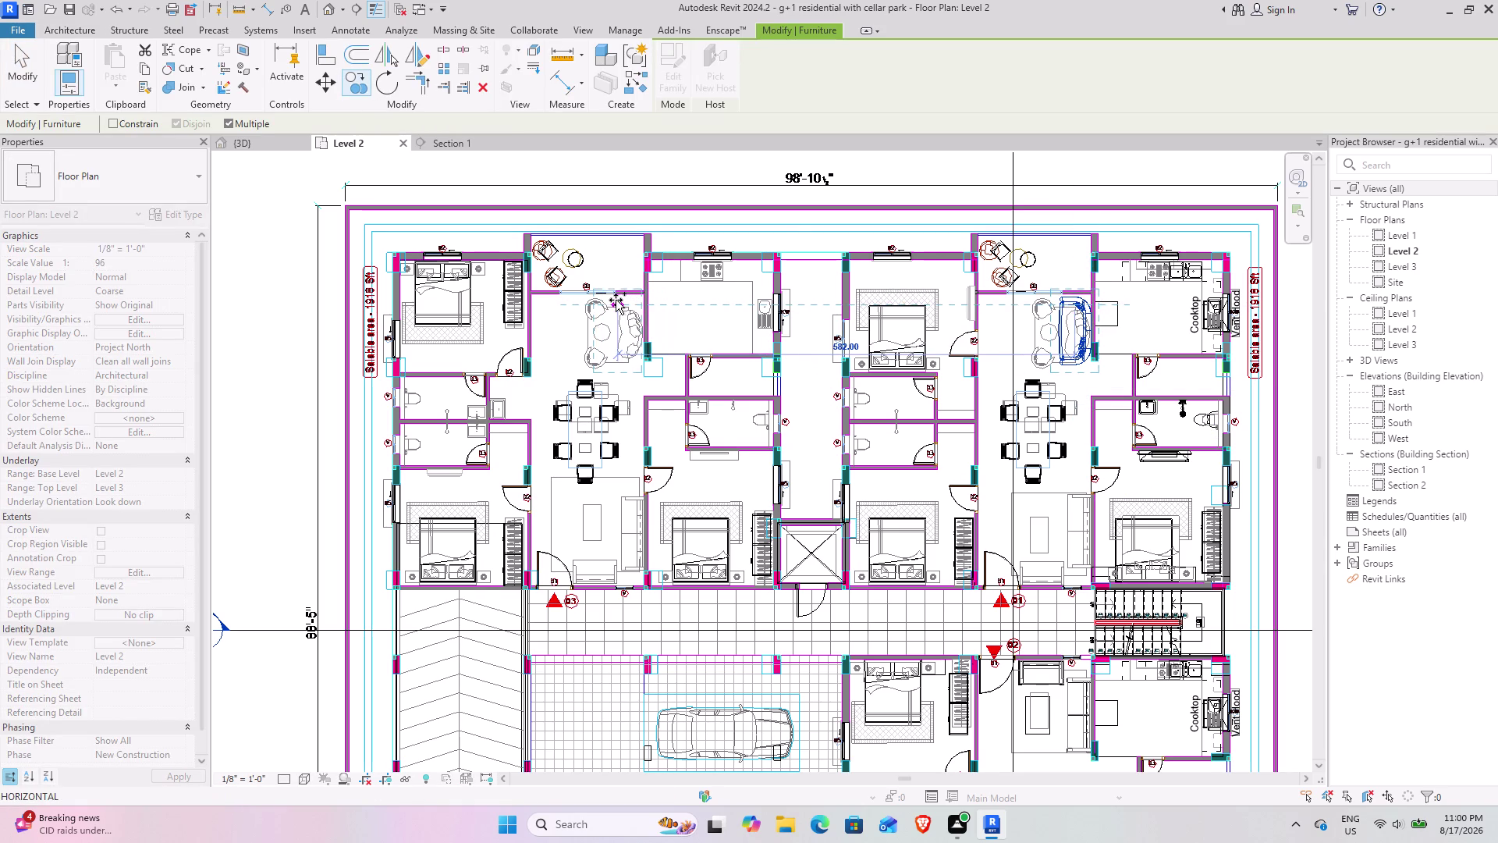
click(615, 300)
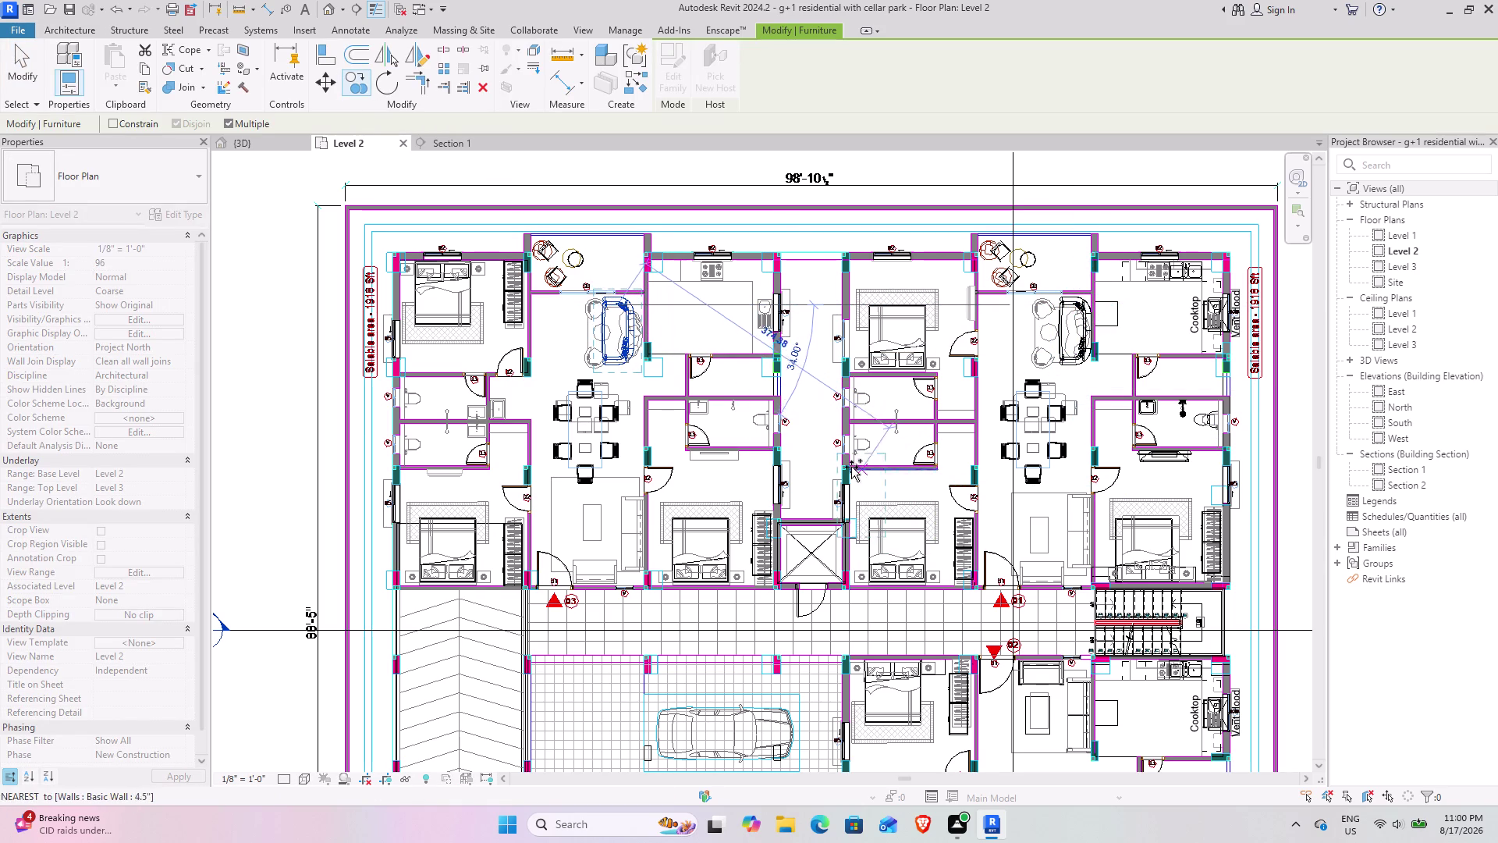
key(Escape)
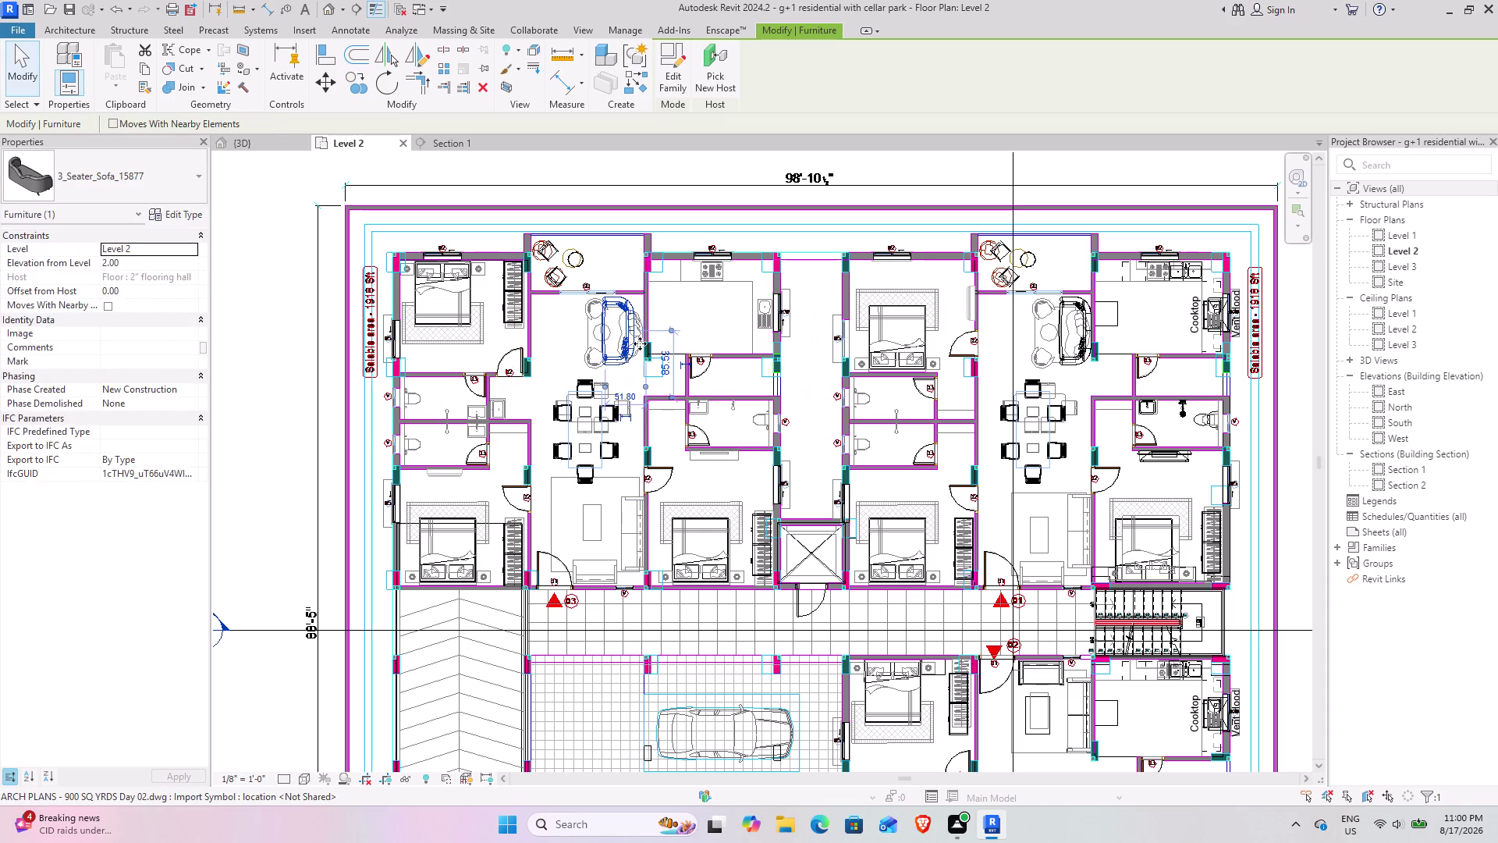
key(Right)
key(Right)
key(Right)
key(Left)
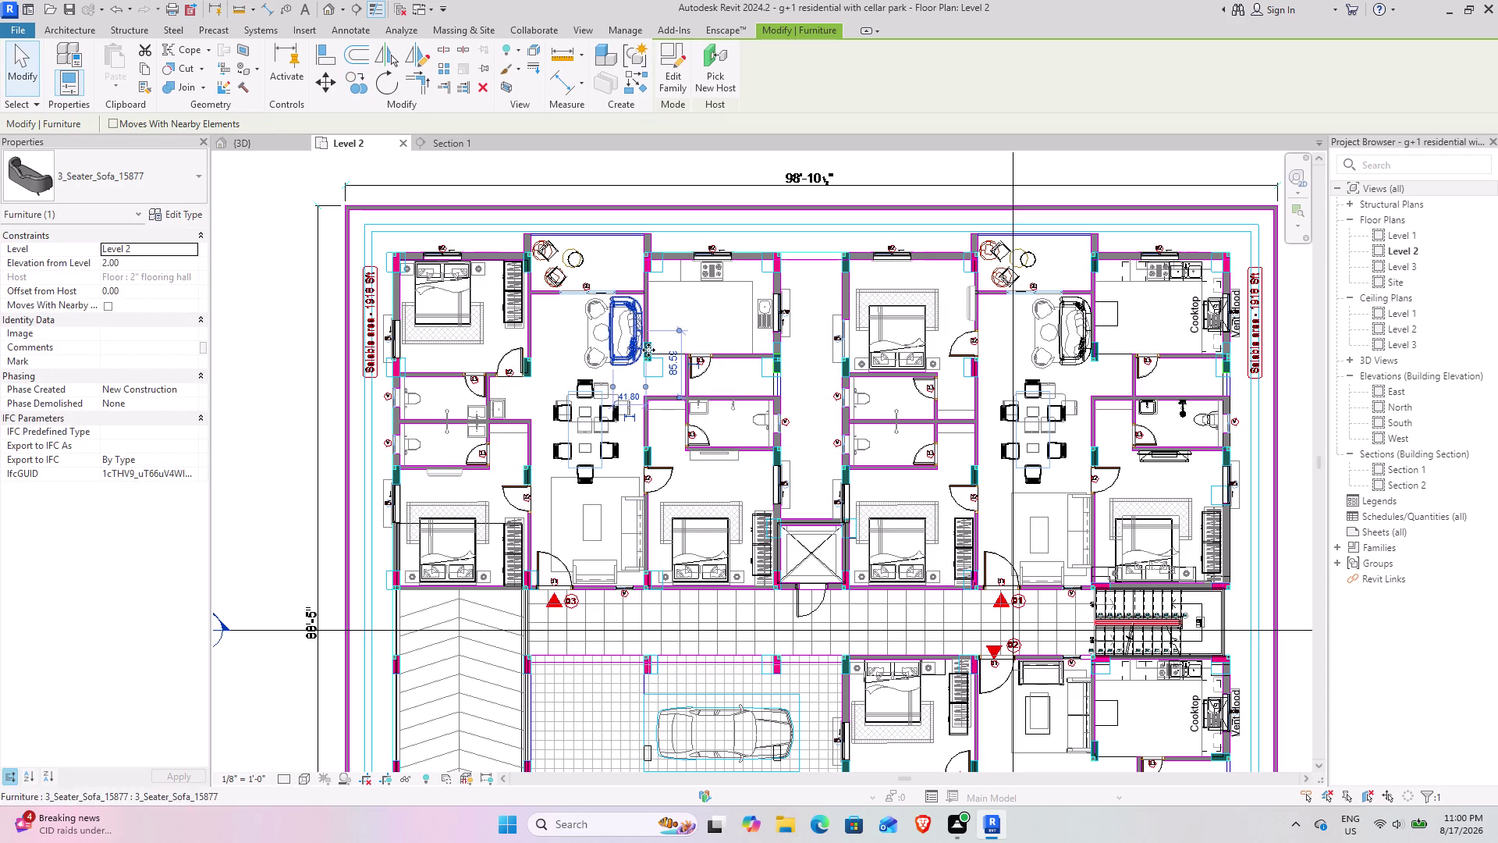
Zoom into the Level 2 bathroom and select the existing Shower_columns_15486 fixture.
middle_drag(1082, 692, 1055, 564)
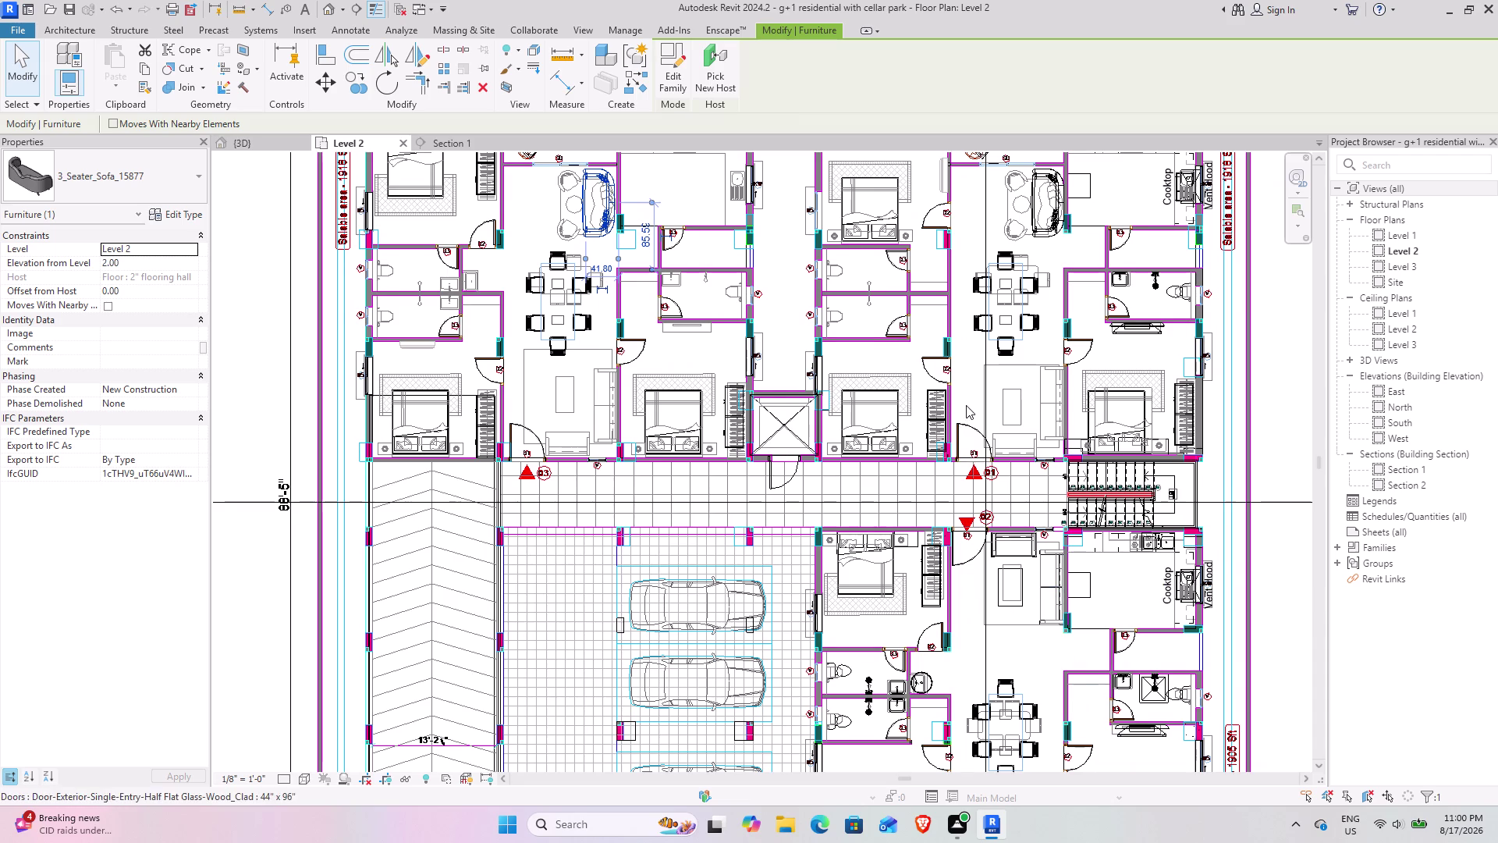
middle_drag(966, 405, 918, 586)
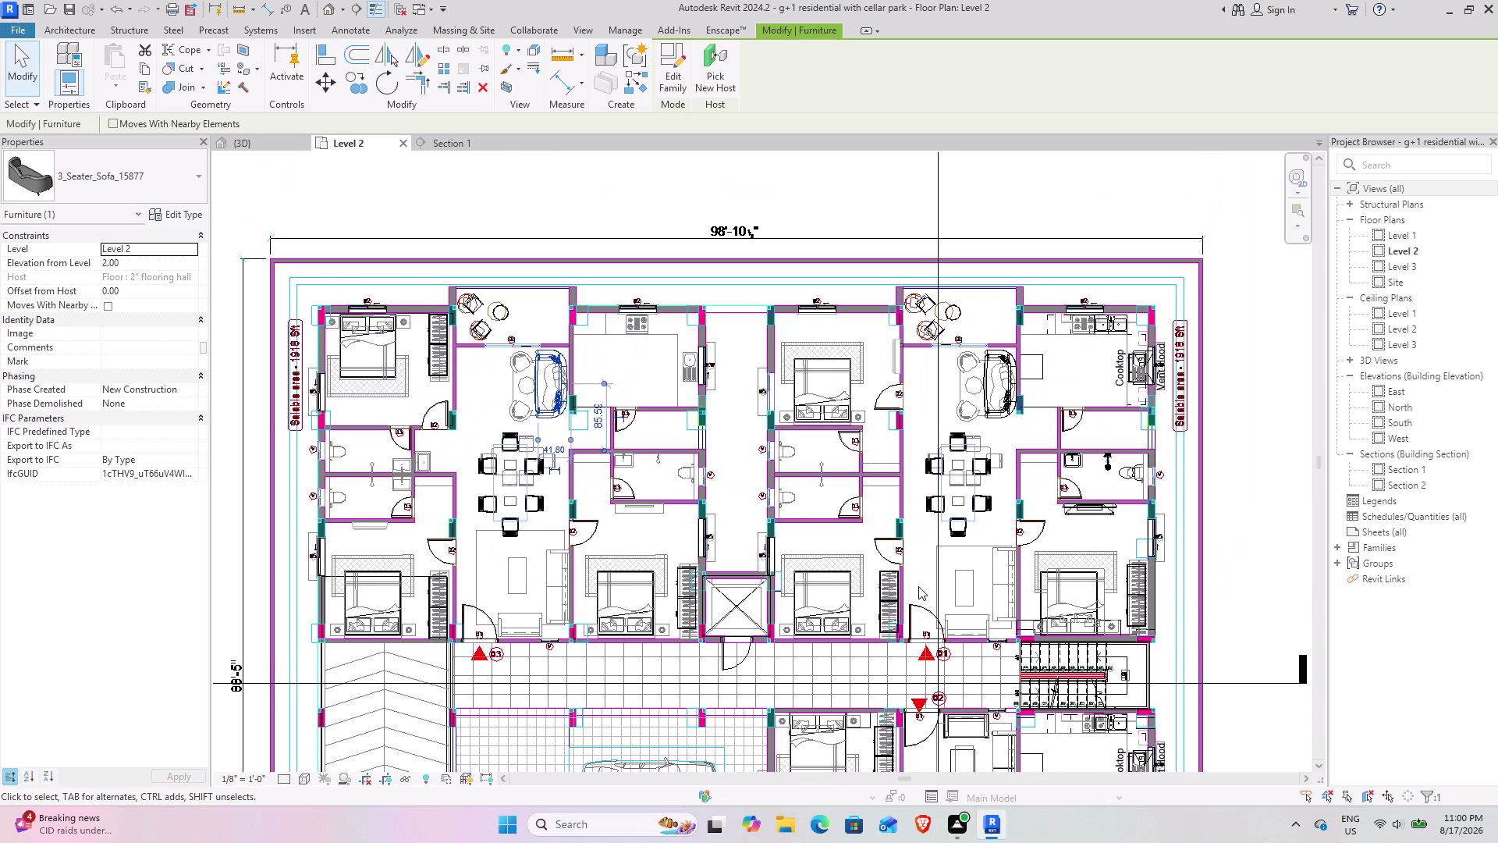
middle_drag(918, 584, 868, 381)
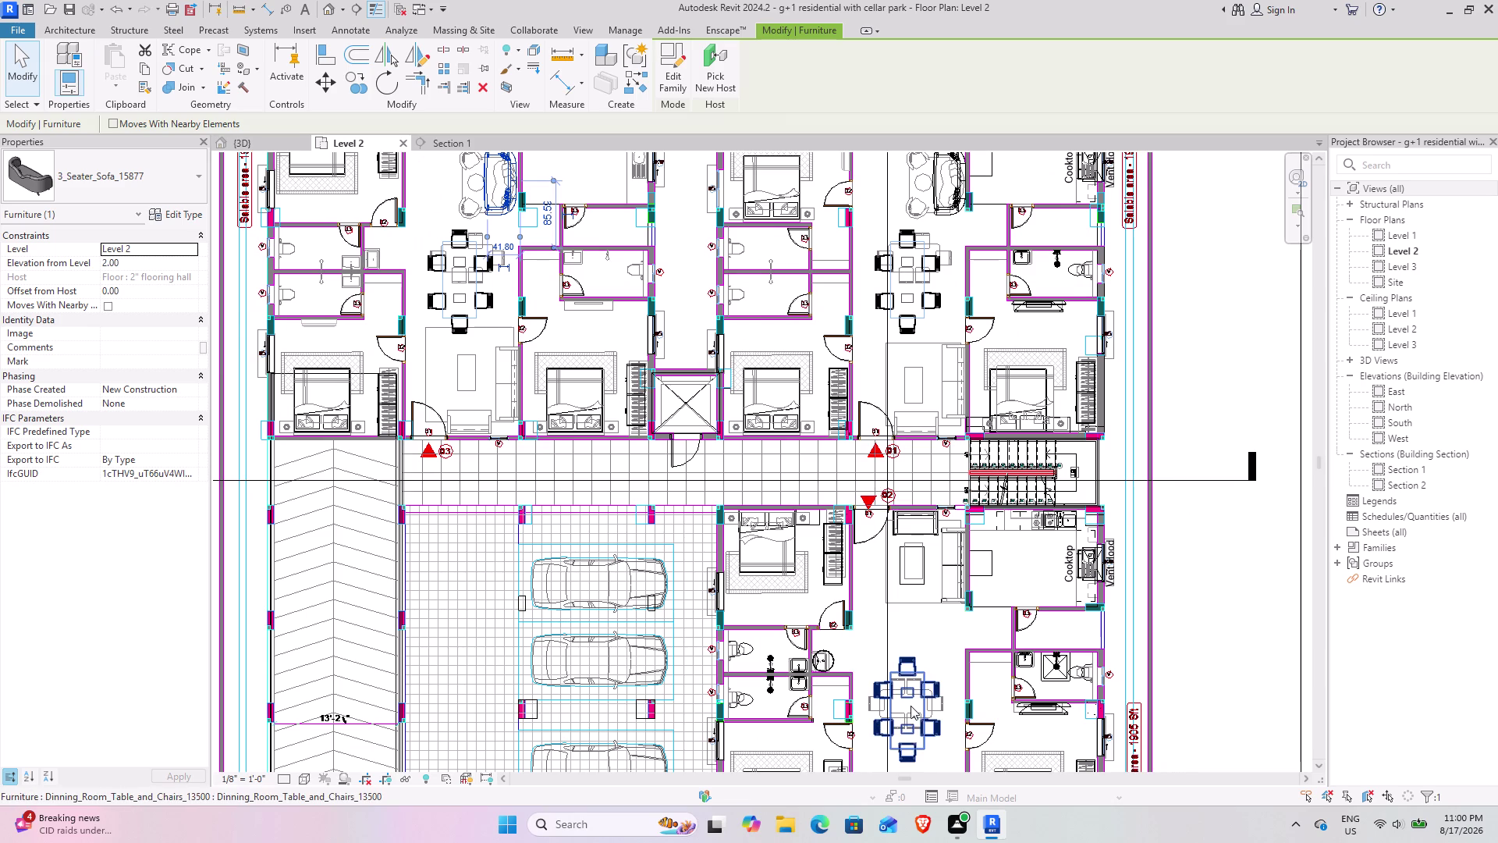
scroll(up, 3)
scroll(up, 3)
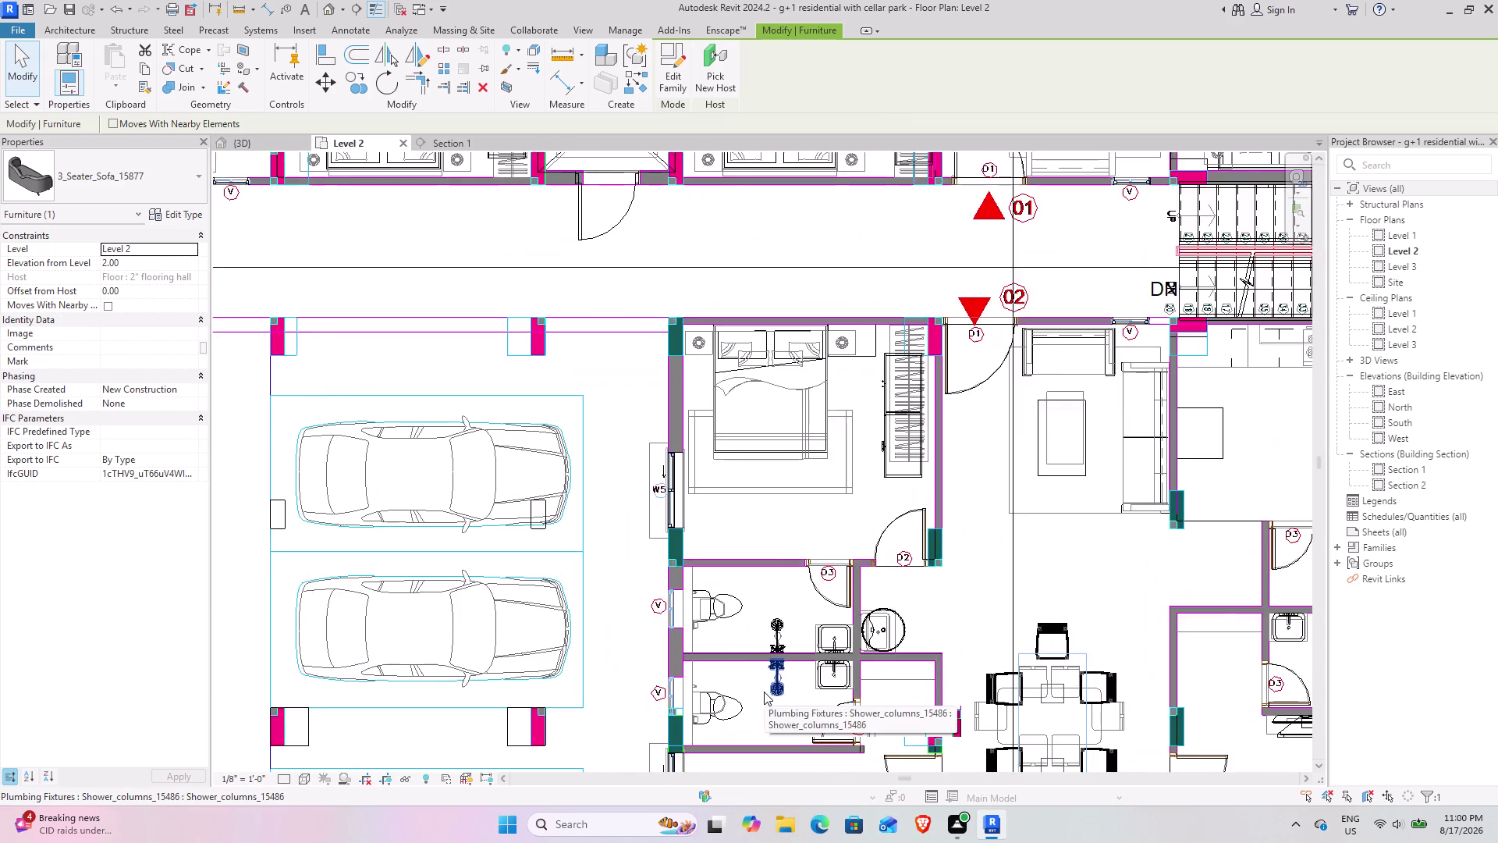
click(789, 694)
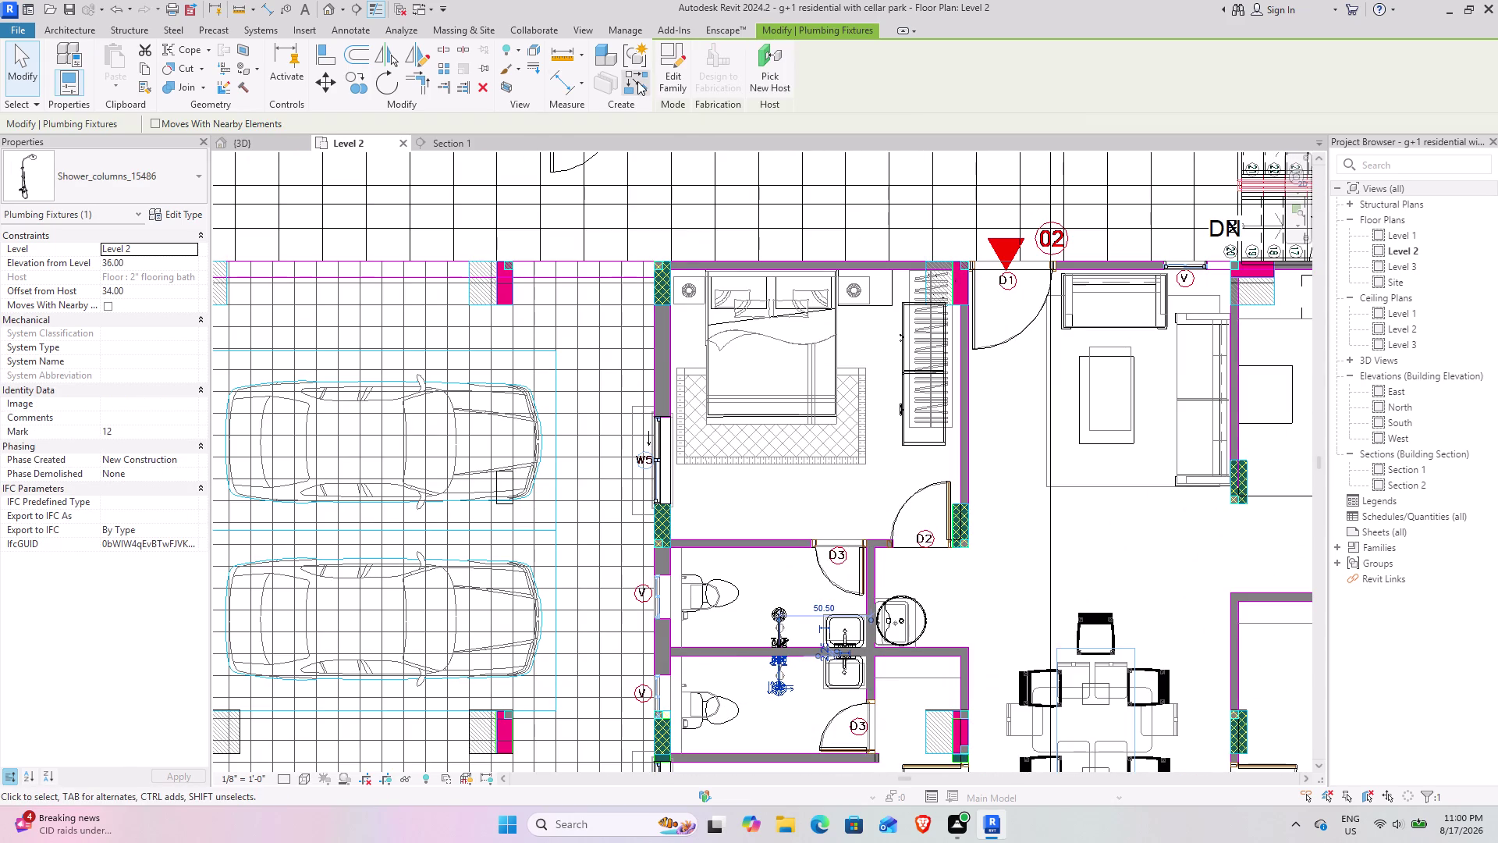
Create similar shower columns on both sides of the first bathroom wall, rotating one with Space.
click(637, 82)
middle_drag(773, 352, 775, 794)
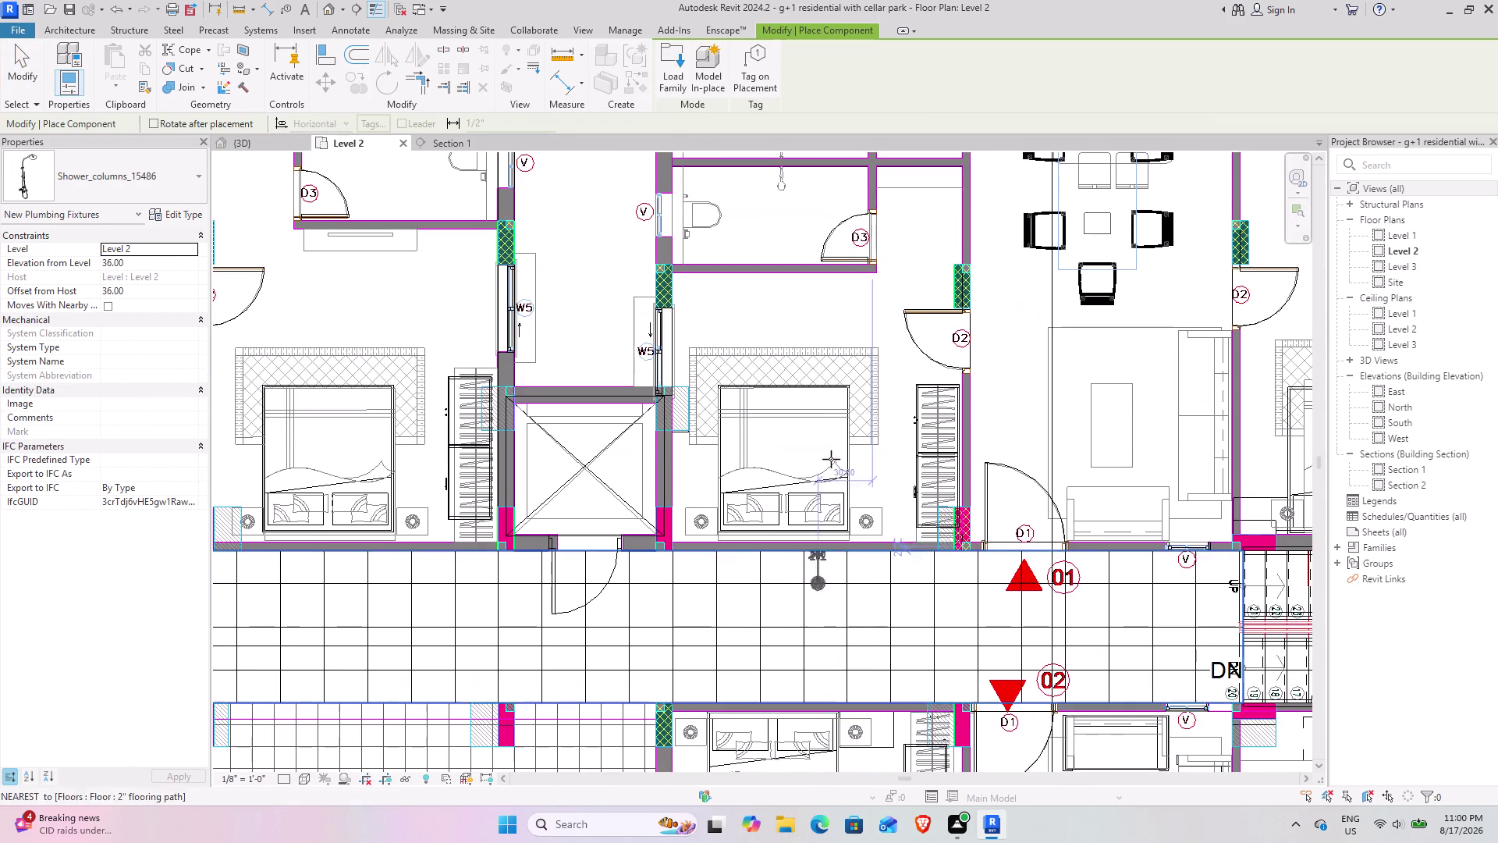
middle_drag(826, 372, 753, 759)
scroll(up, 3)
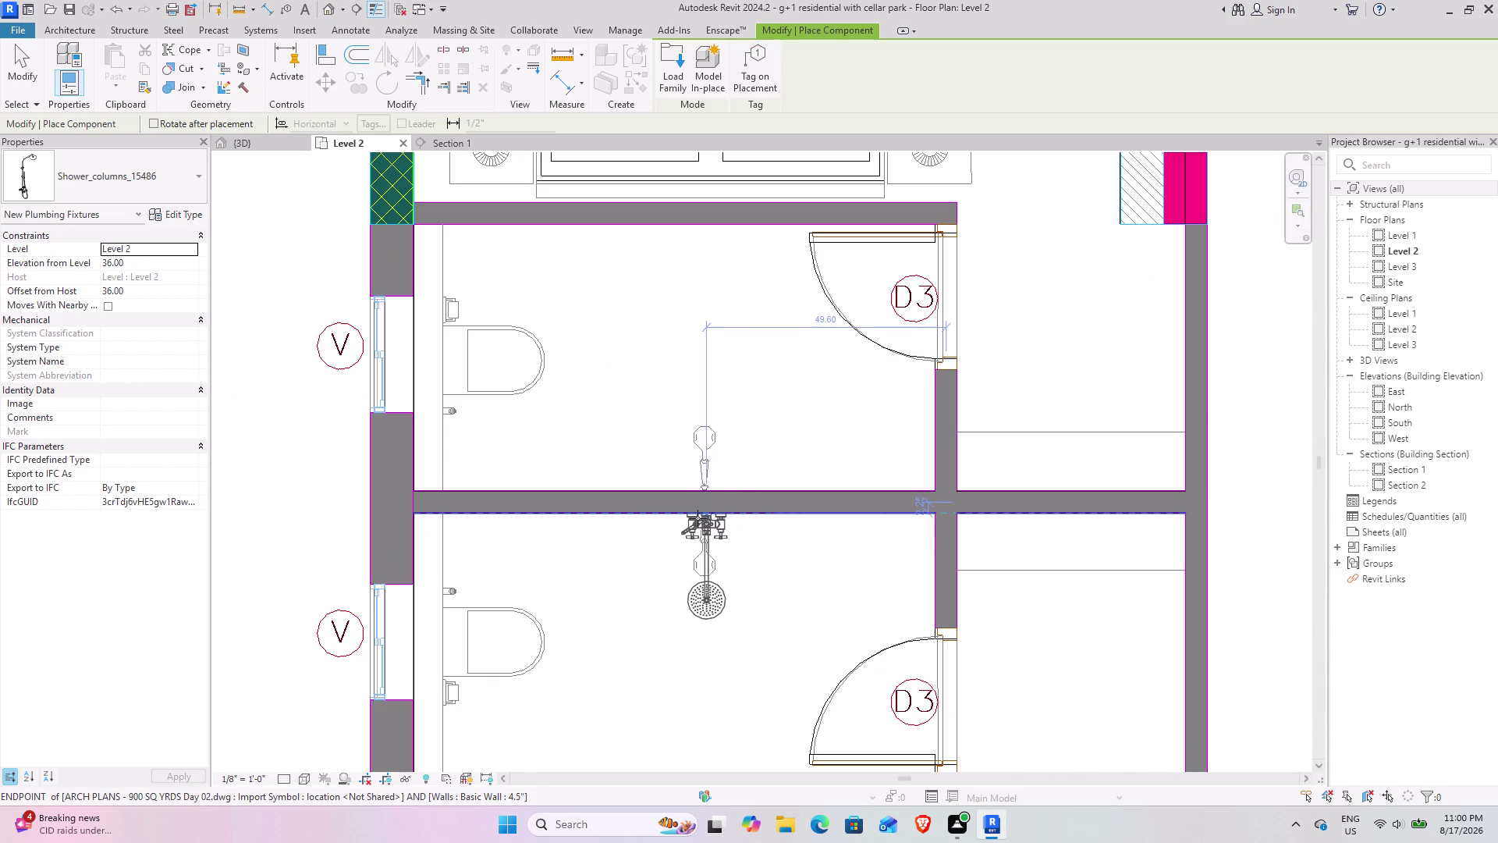
click(698, 518)
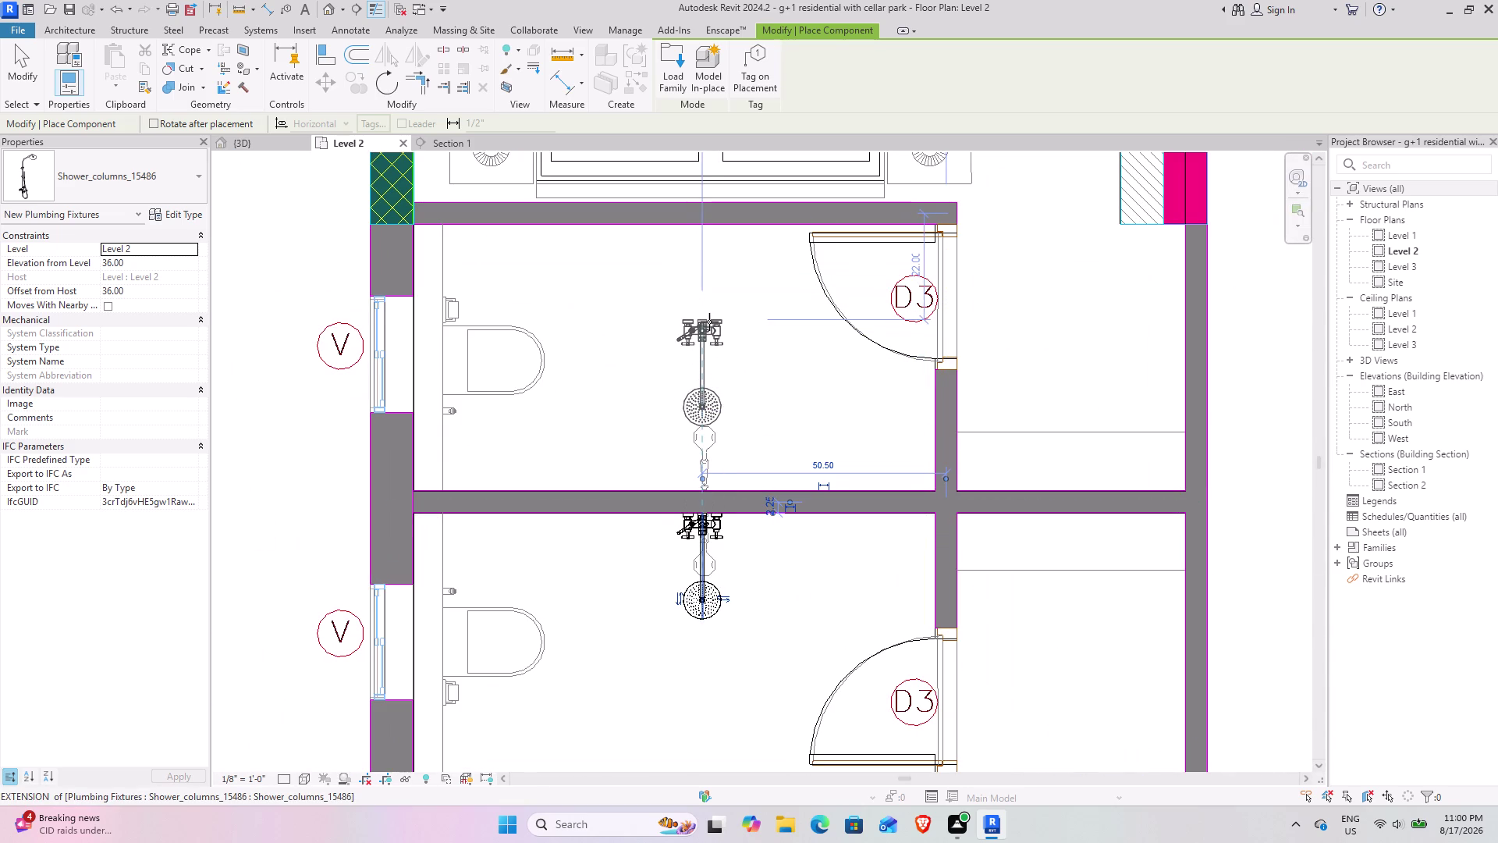
key(space)
key(space)
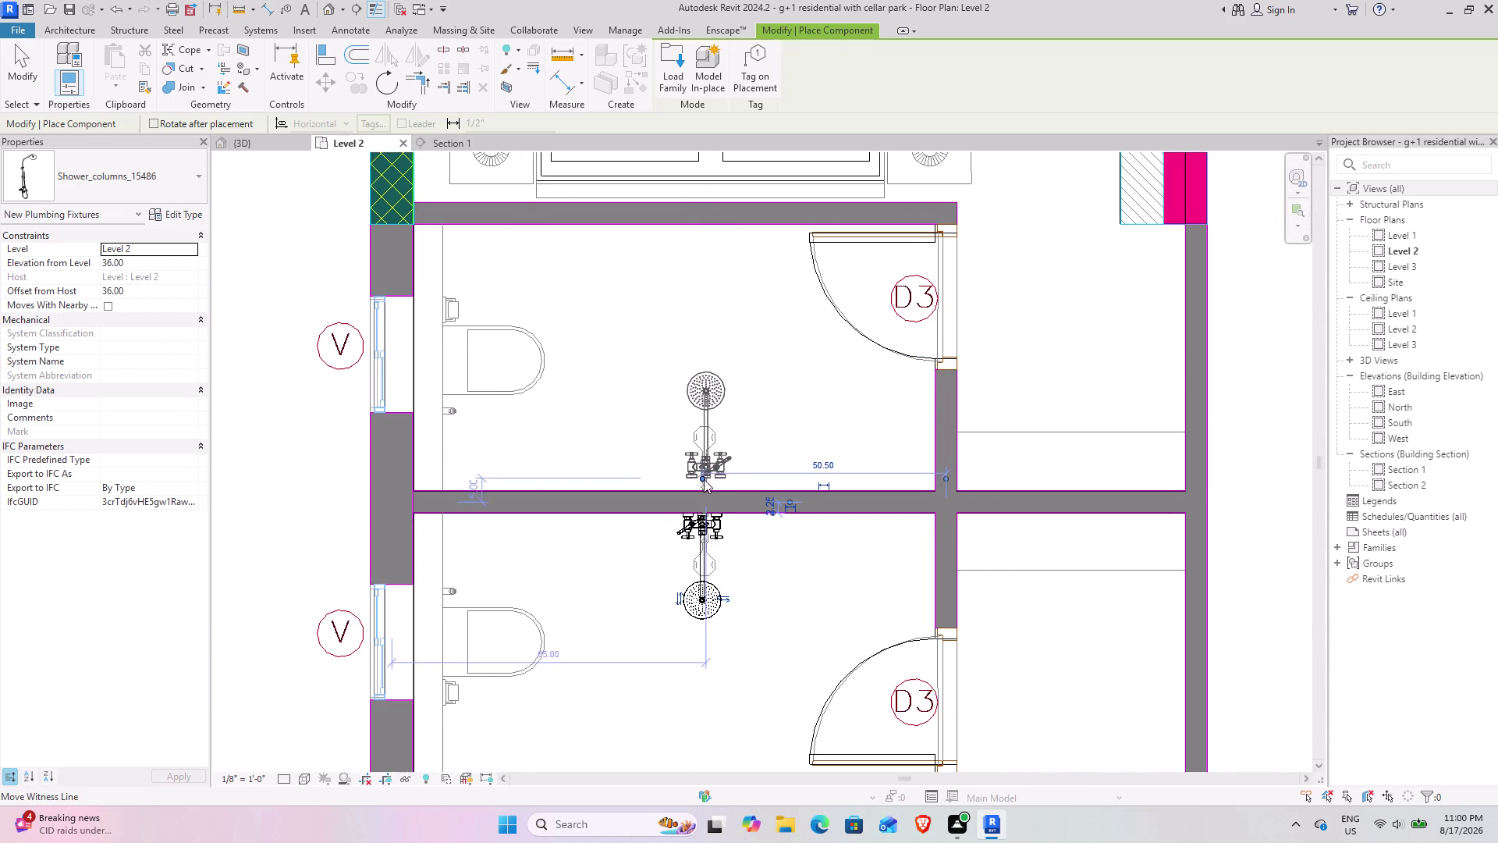
click(703, 492)
Place a rotated shower column on the next flat's bathroom wall.
scroll(down, 3)
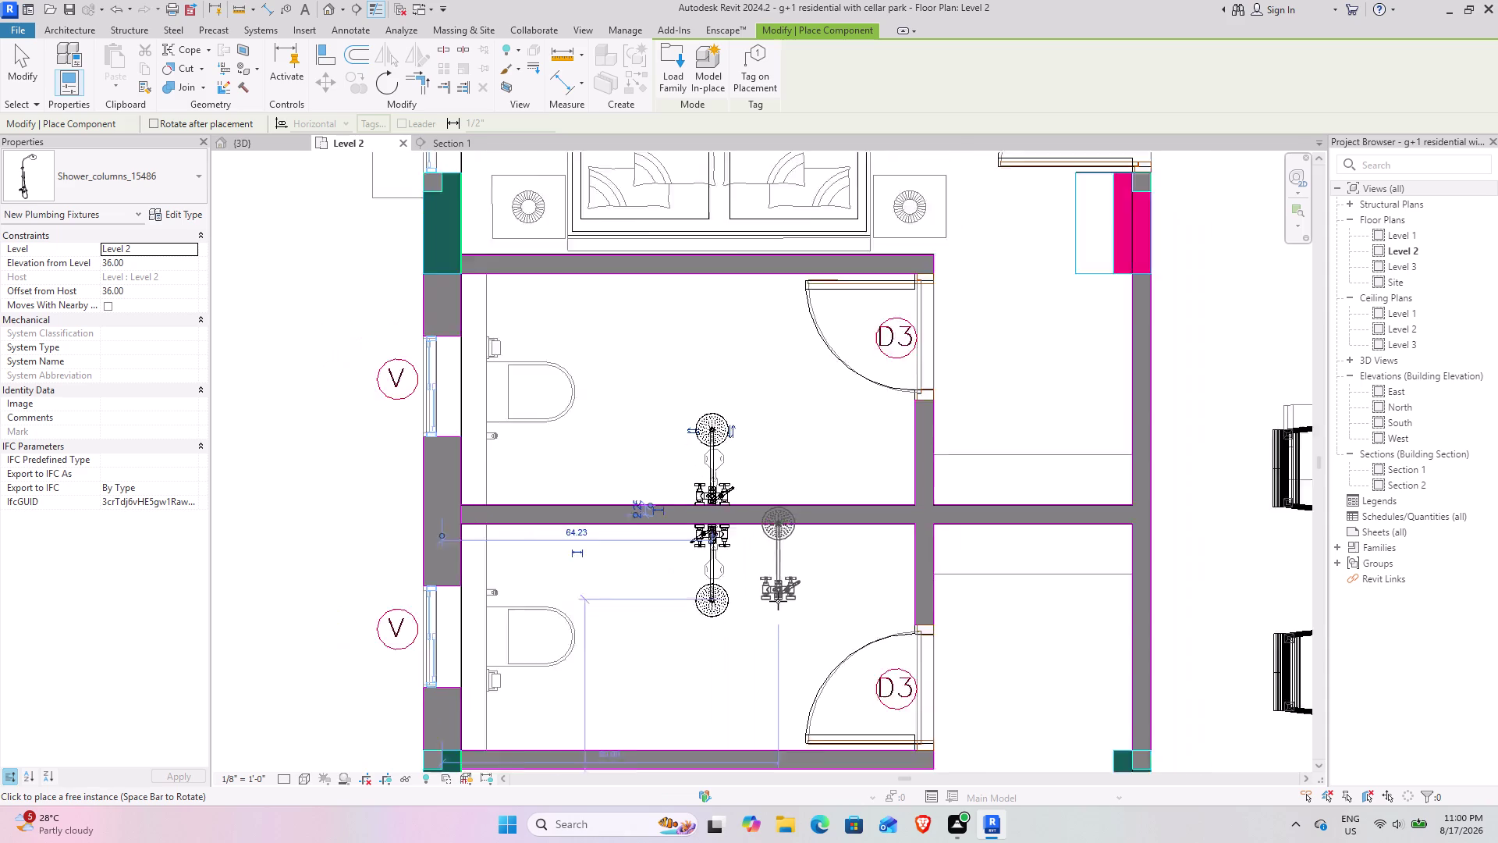
scroll(down, 3)
scroll(down, 3)
middle_drag(1027, 509, 552, 533)
middle_drag(561, 536, 1200, 546)
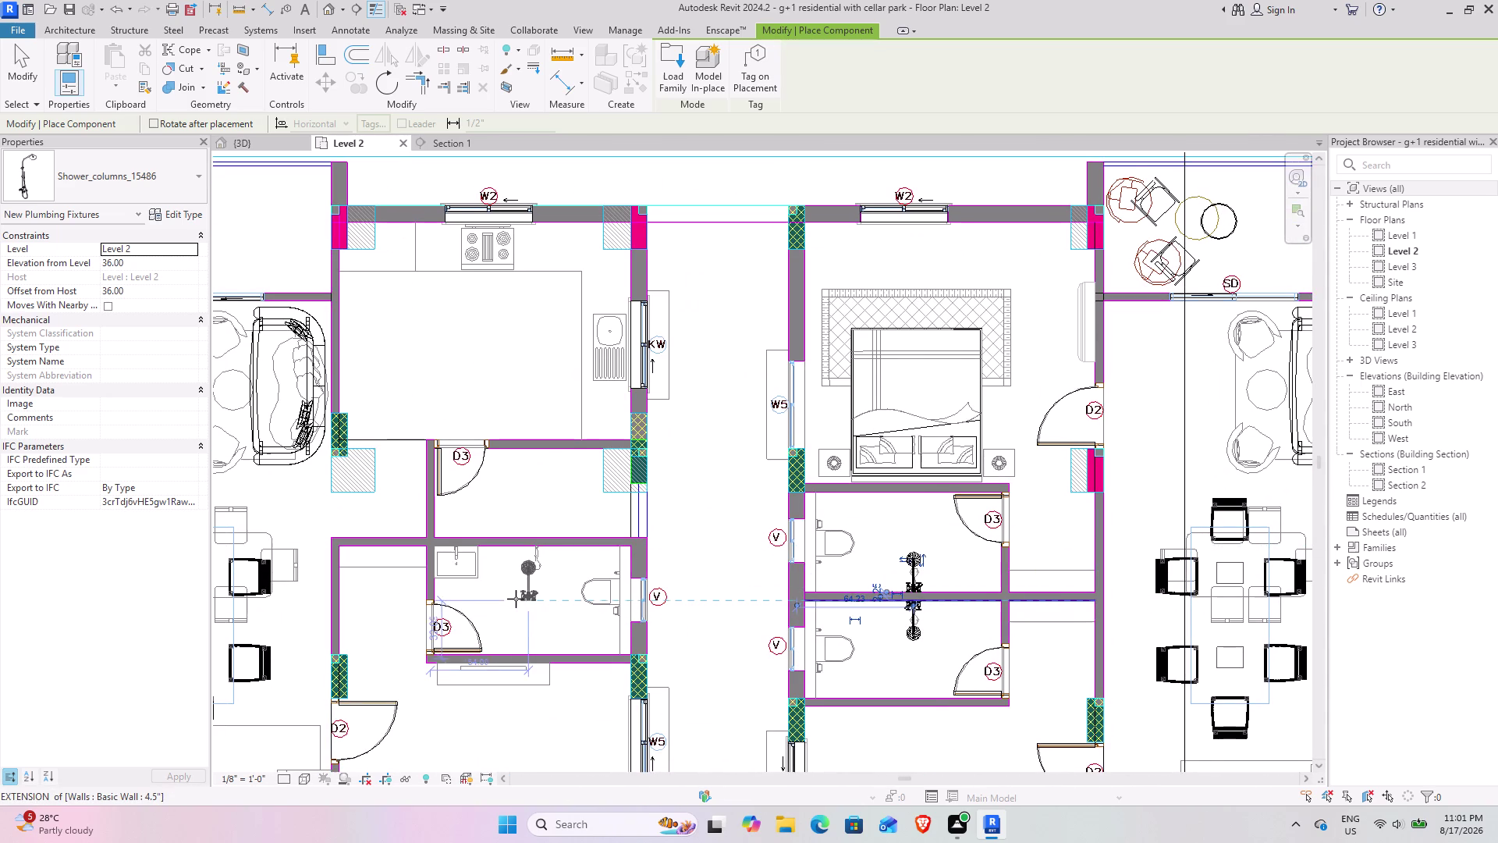
key(space)
key(space)
scroll(up, 3)
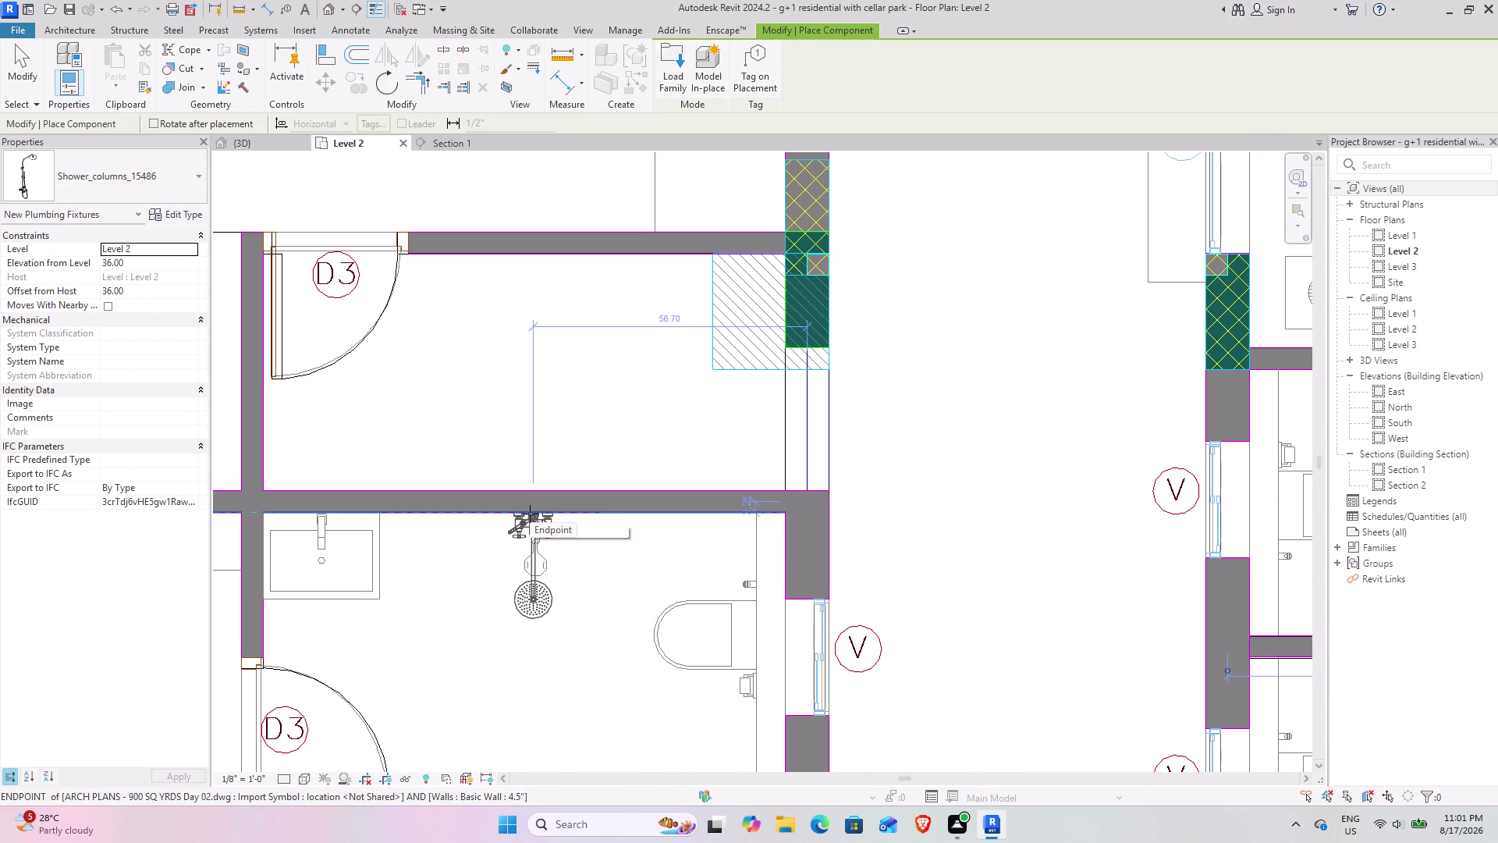
click(529, 514)
Place shower columns below and above the next pair of bathrooms' shared wall.
scroll(down, 3)
middle_drag(500, 580, 1059, 569)
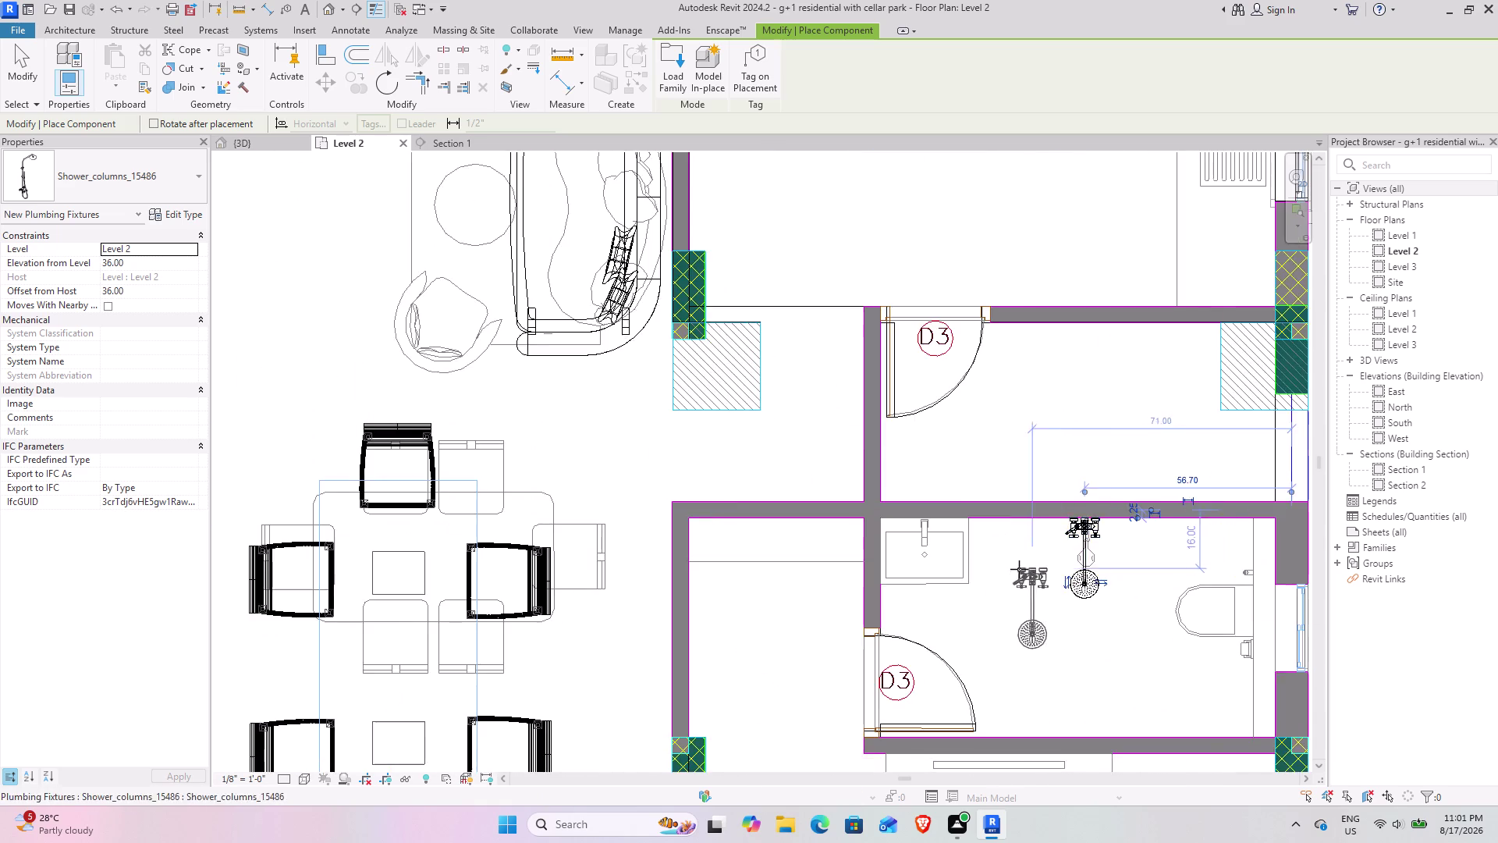
scroll(down, 3)
middle_drag(471, 551, 753, 516)
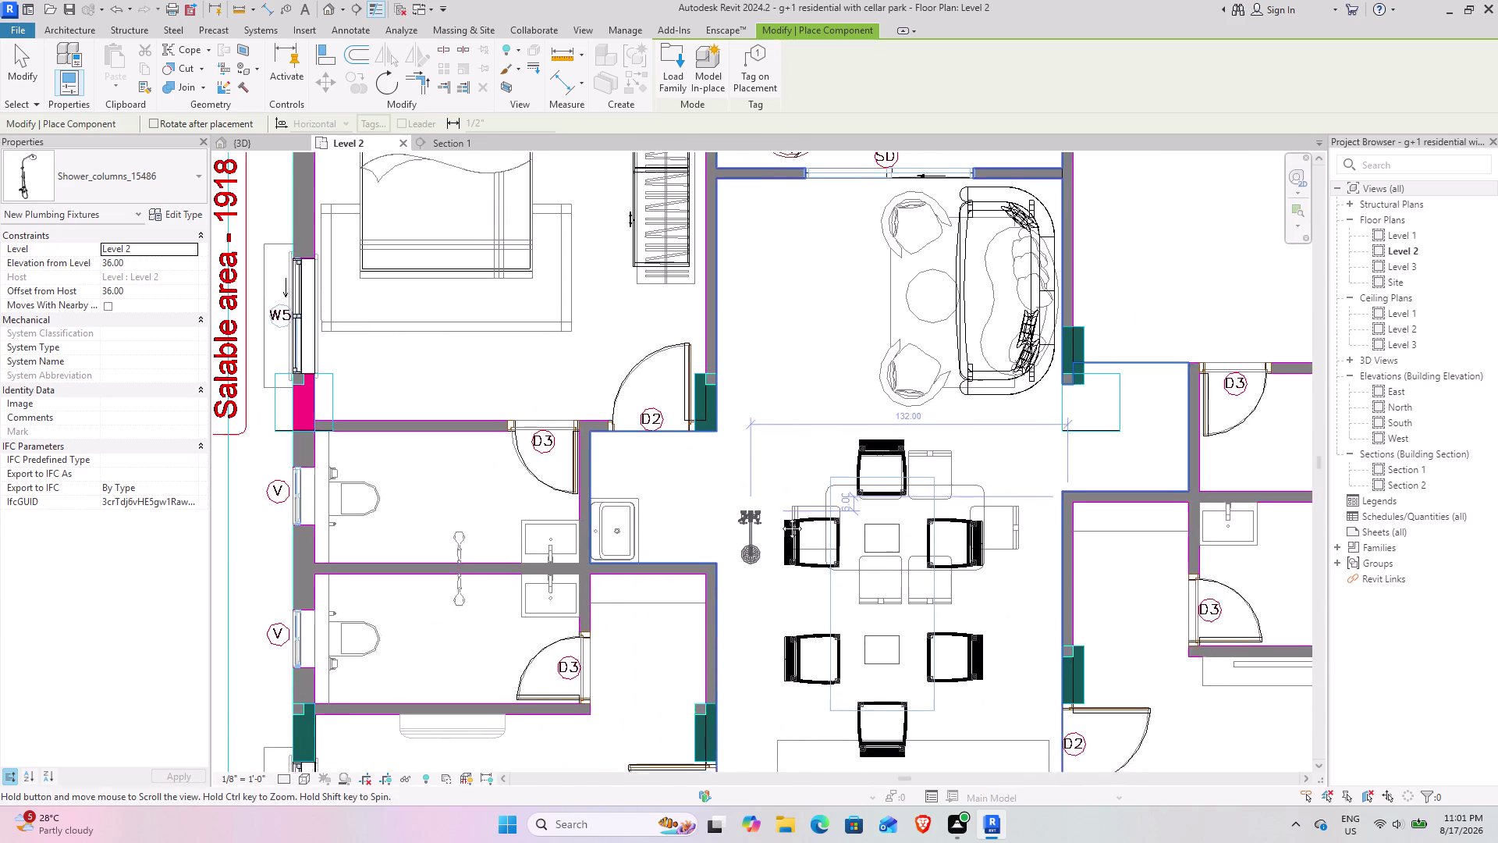
middle_drag(753, 516, 921, 500)
scroll(up, 3)
scroll(up, 3)
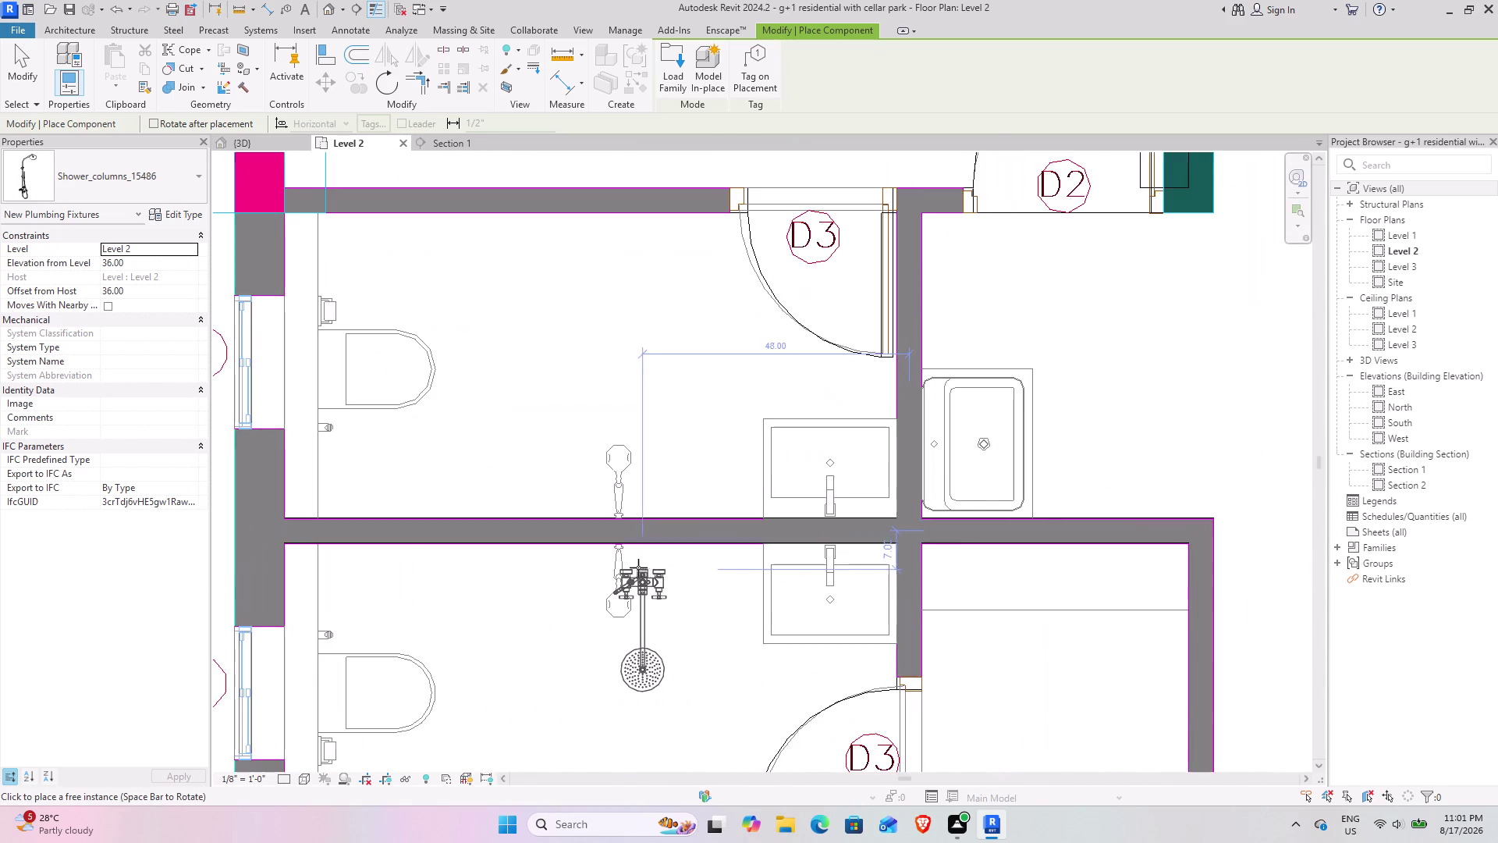
scroll(up, 3)
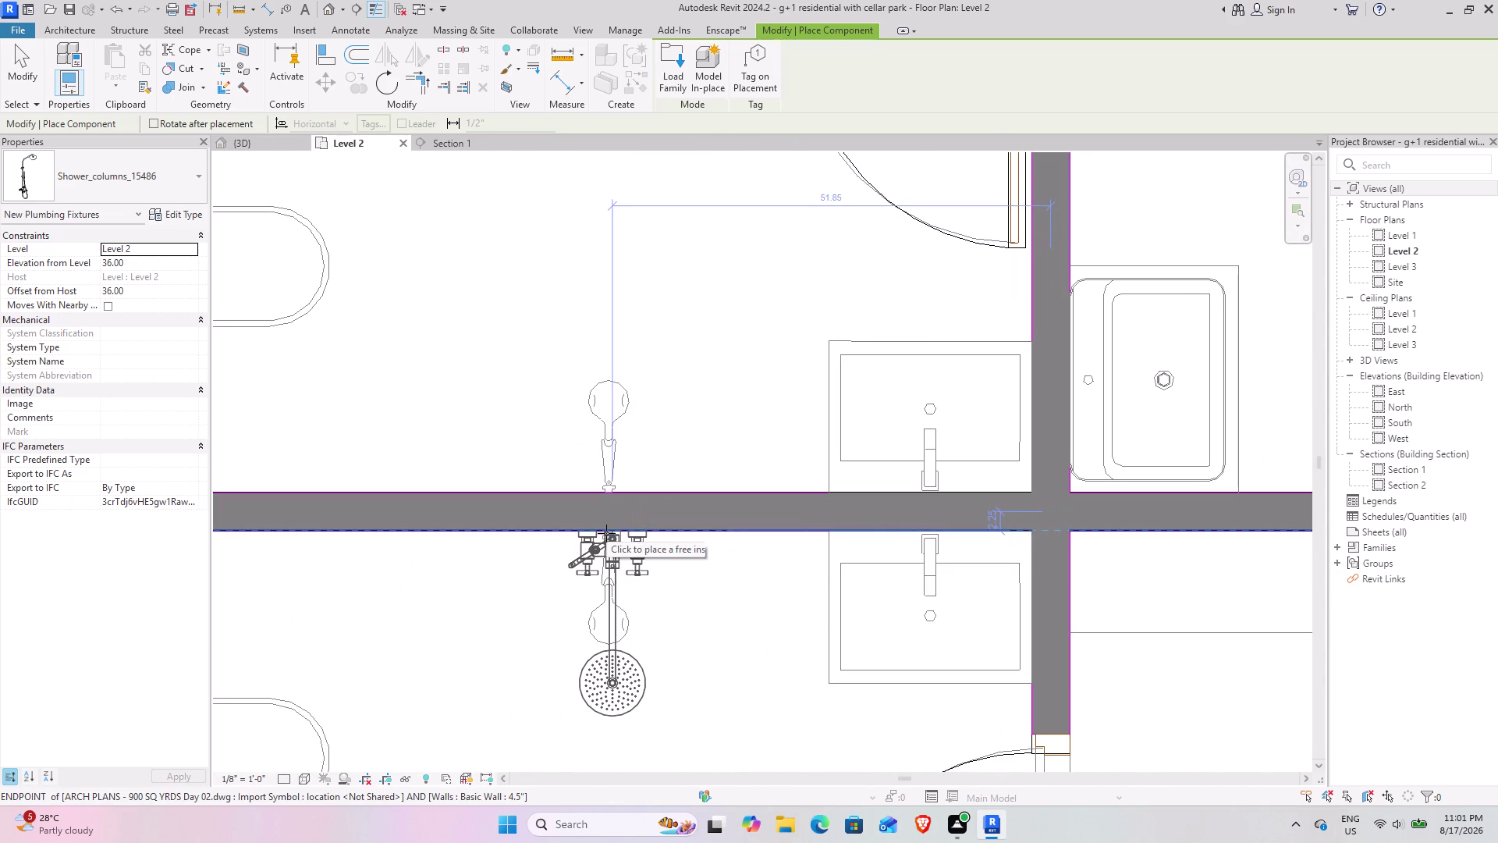
click(615, 531)
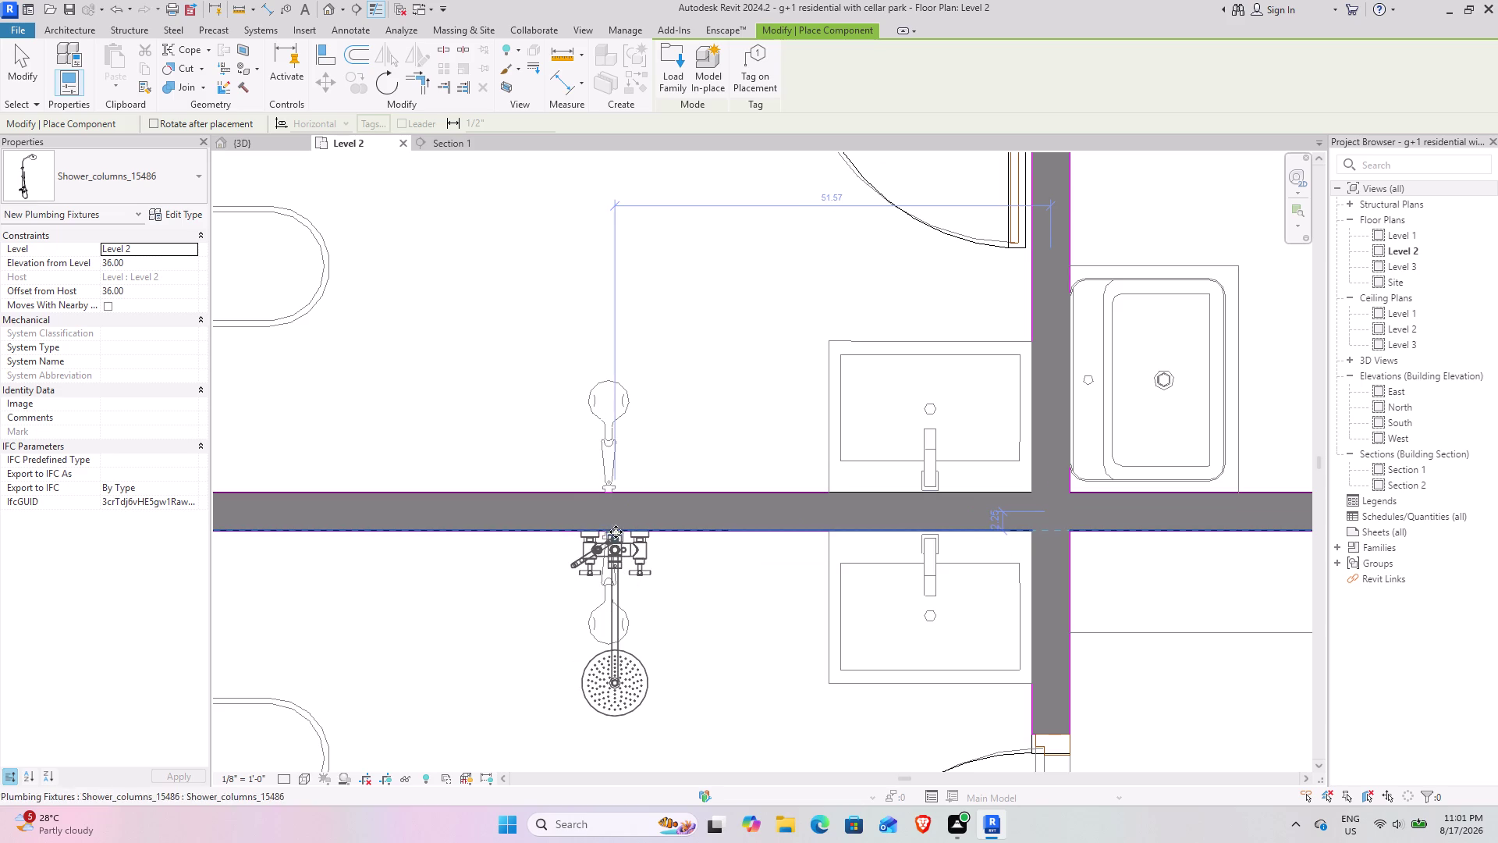
key(space)
key(space)
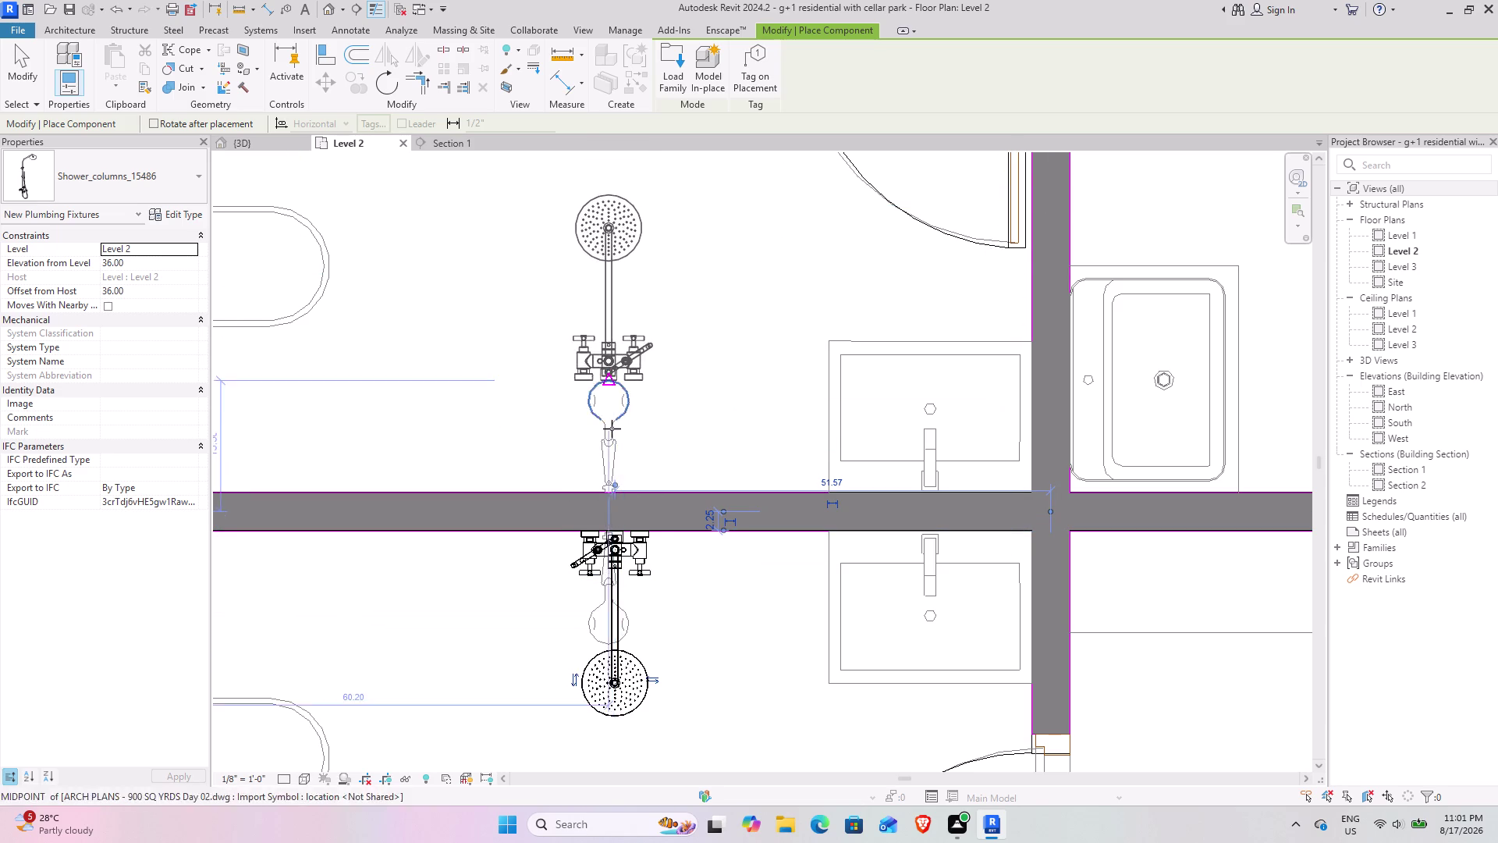
click(609, 492)
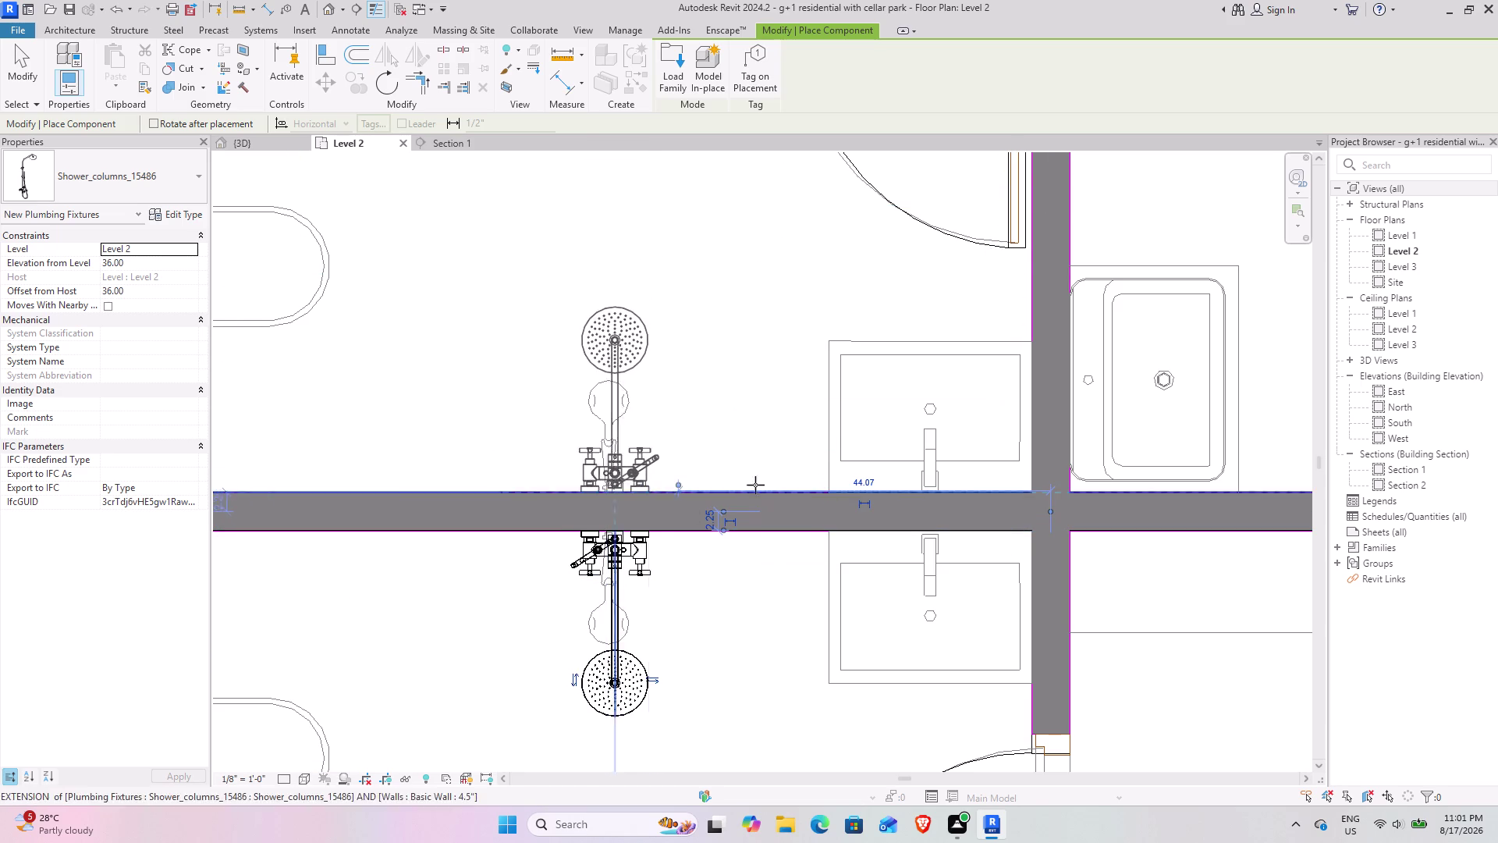
scroll(down, 3)
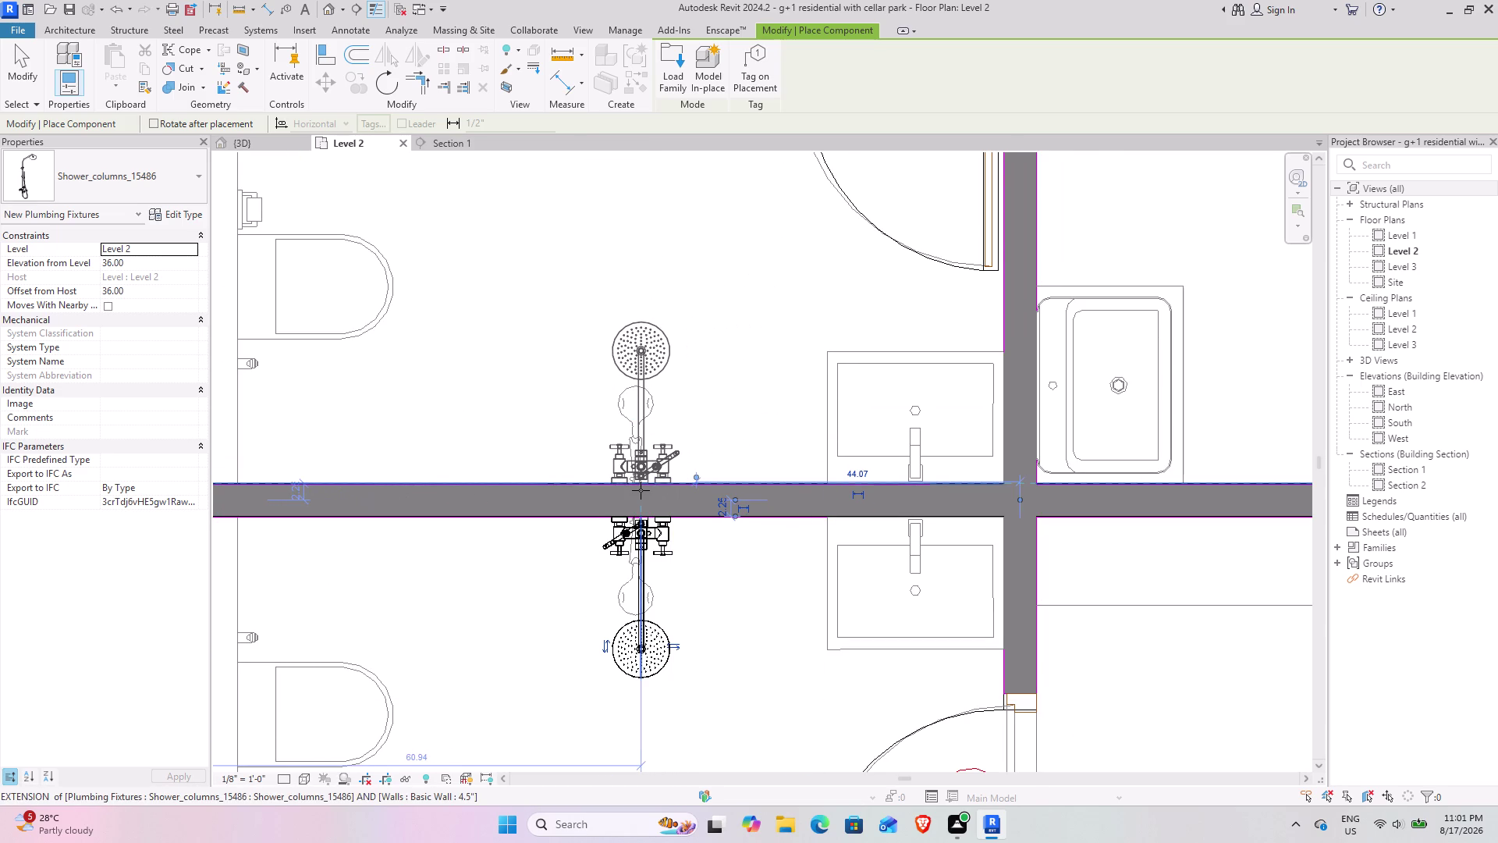
click(638, 490)
Check the shower columns across the Level 2 plan, finish placing, and open the 3D view.
scroll(down, 3)
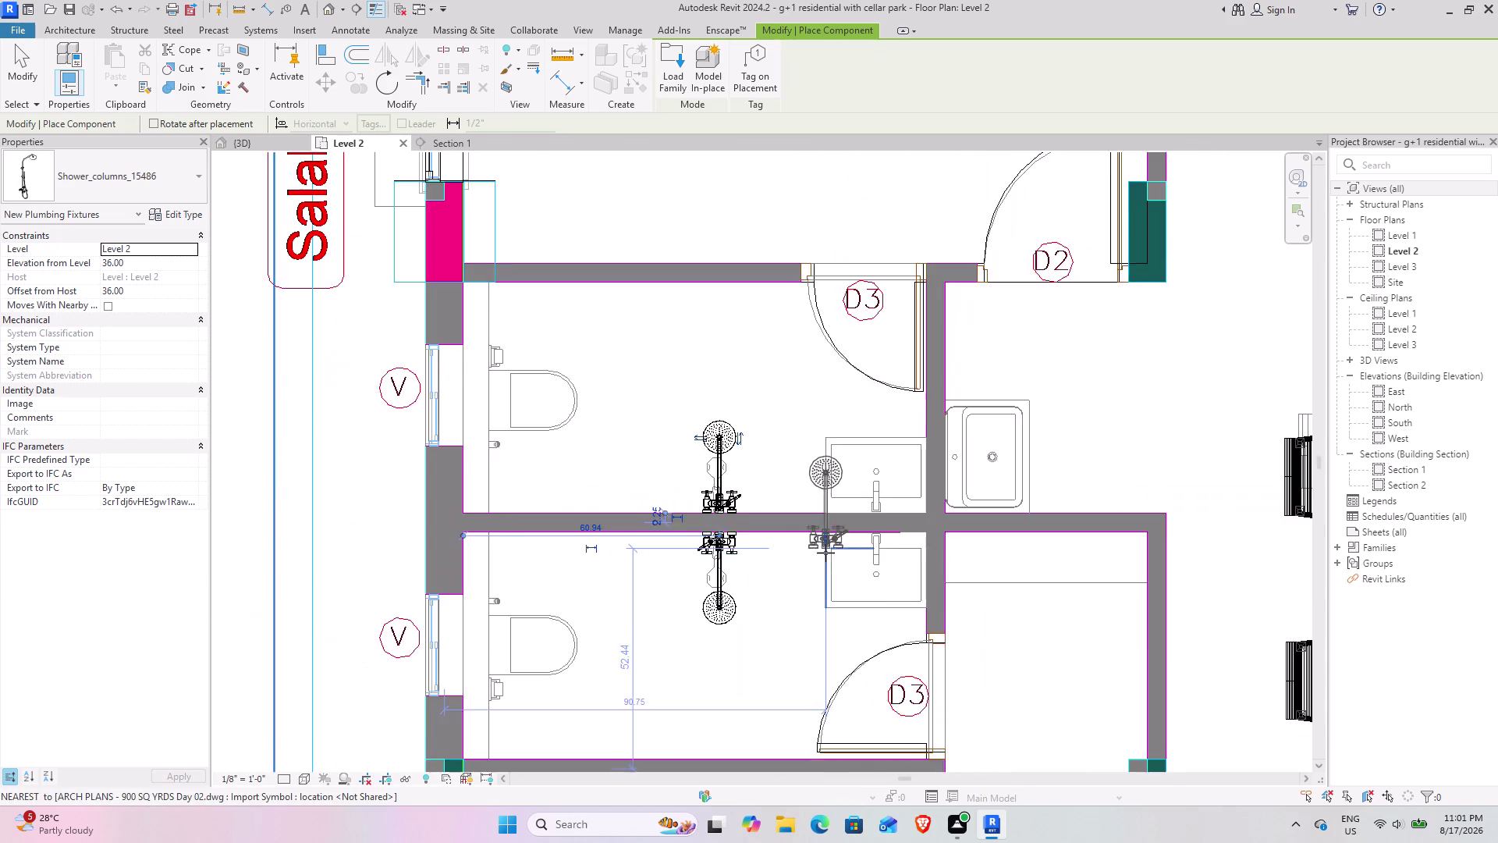
scroll(down, 3)
middle_drag(910, 455, 661, 640)
scroll(down, 3)
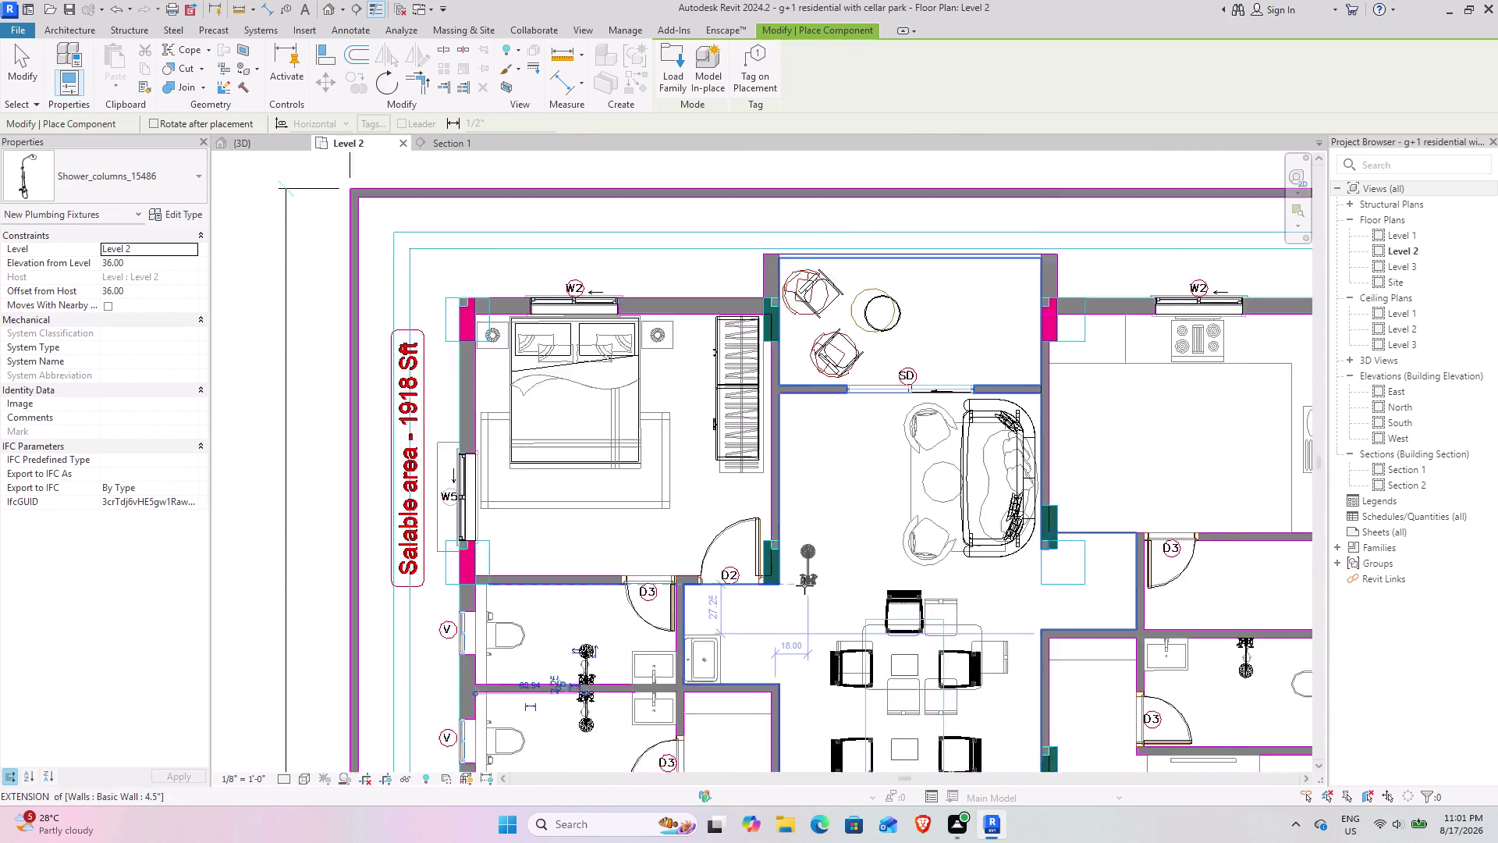
middle_drag(1062, 640, 742, 420)
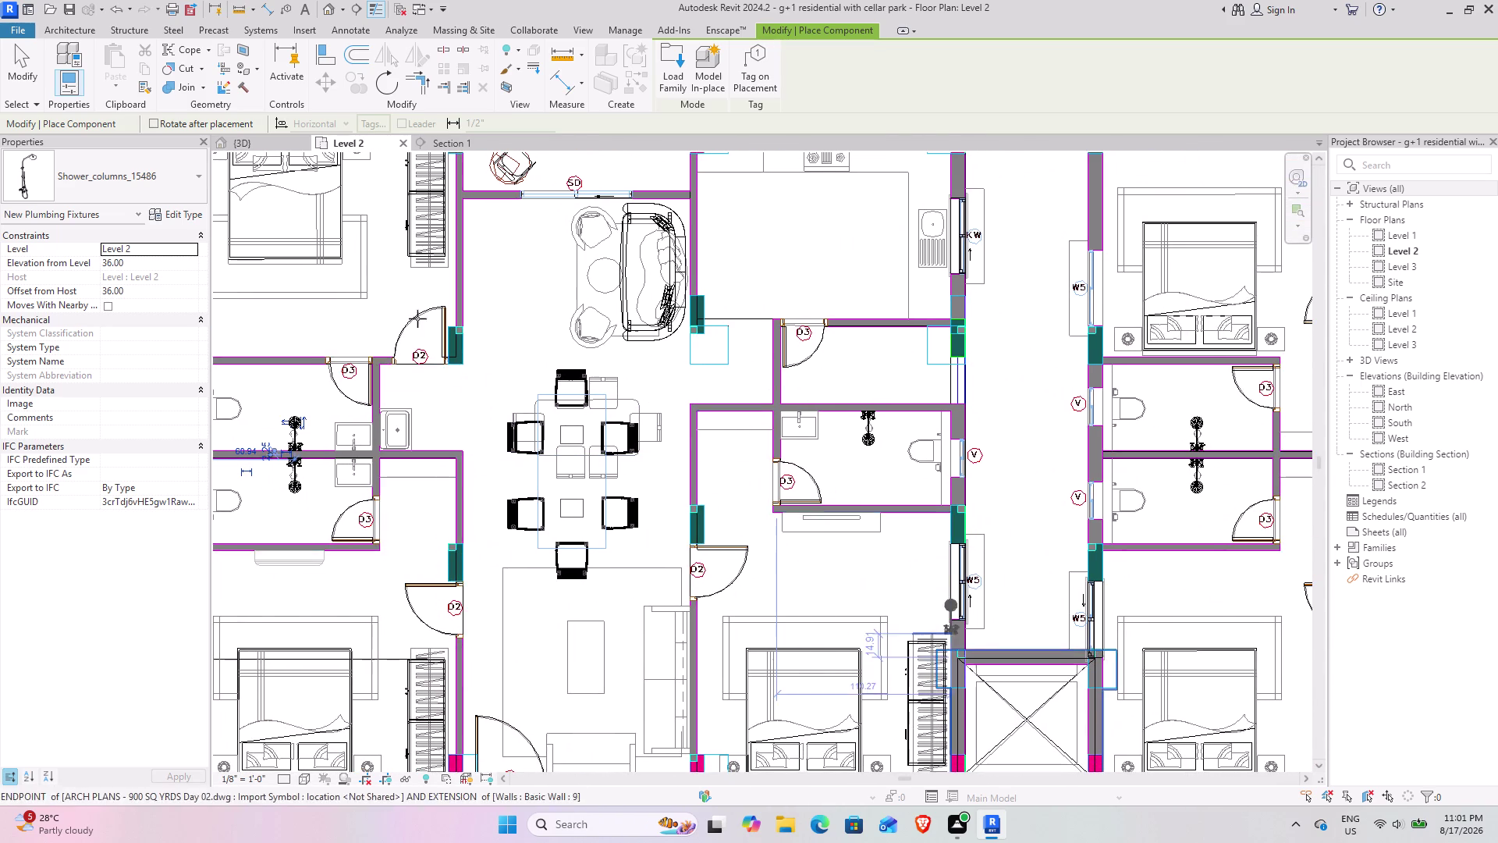
click(13, 60)
click(239, 142)
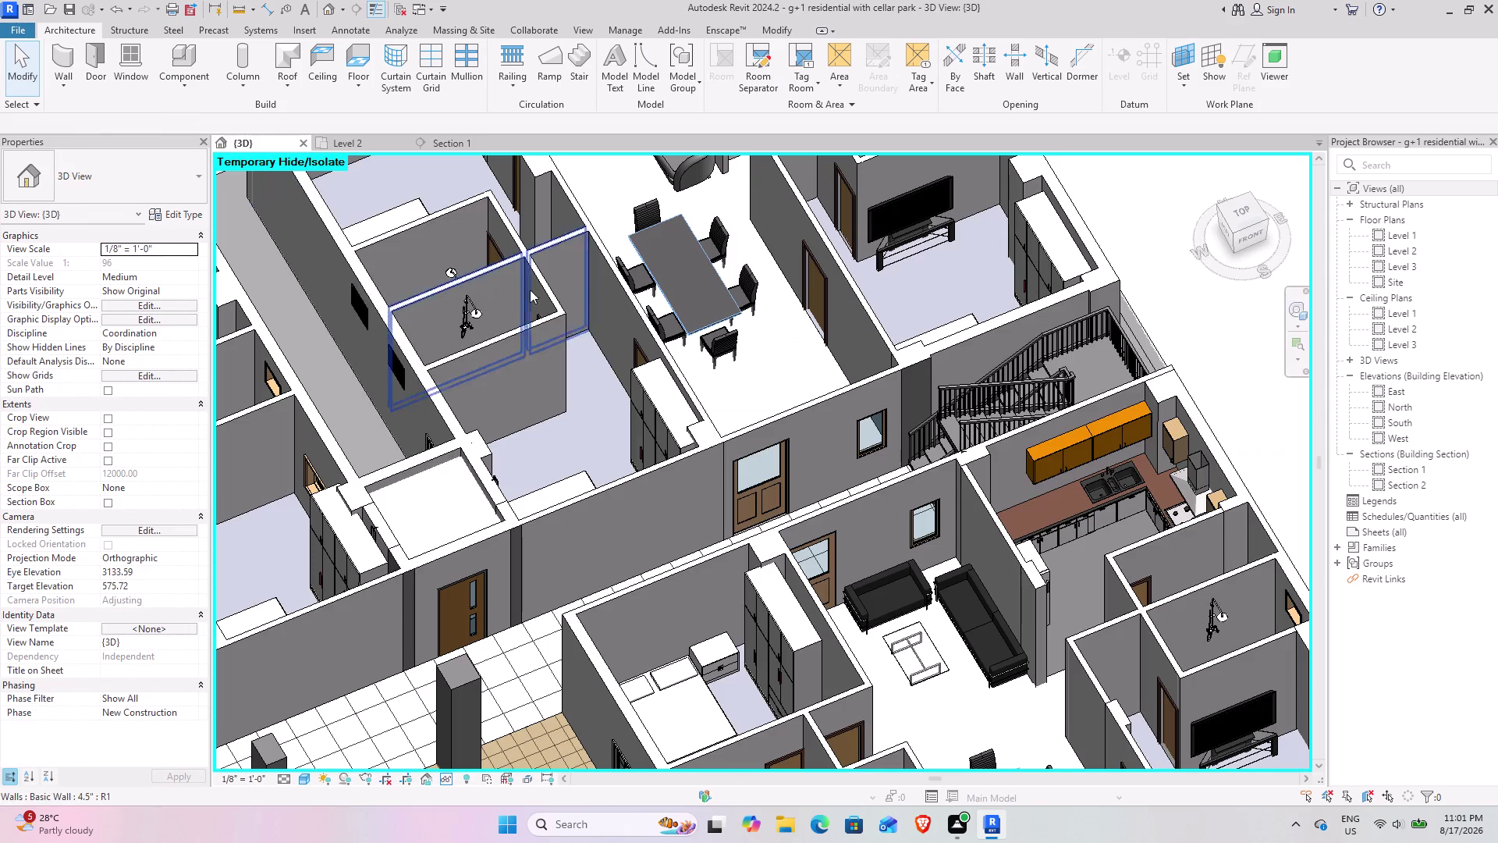
middle_drag(486, 338, 939, 314)
middle_drag(618, 362, 861, 223)
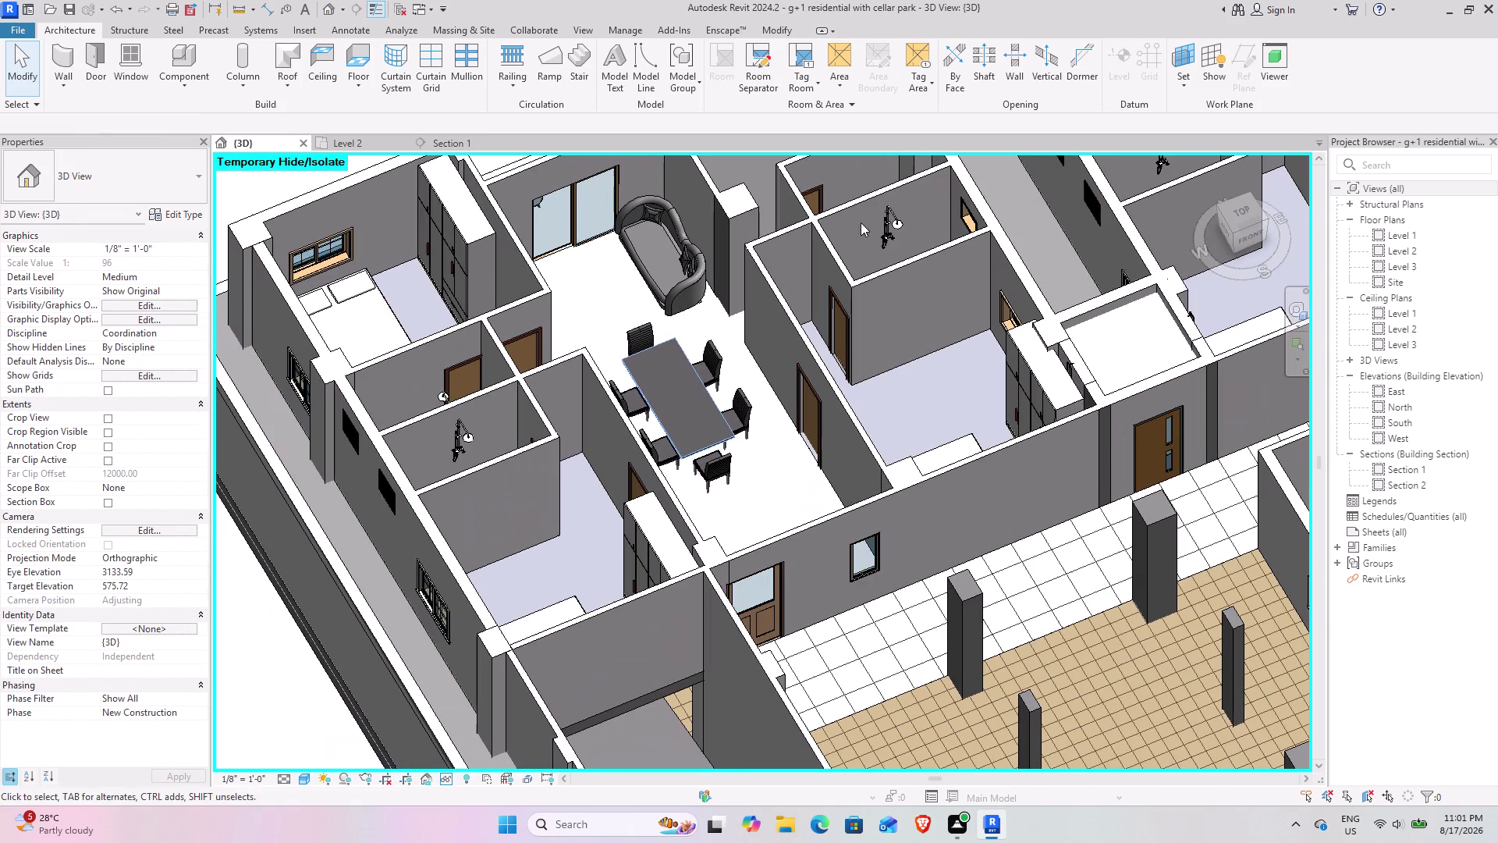
middle_drag(883, 411, 527, 343)
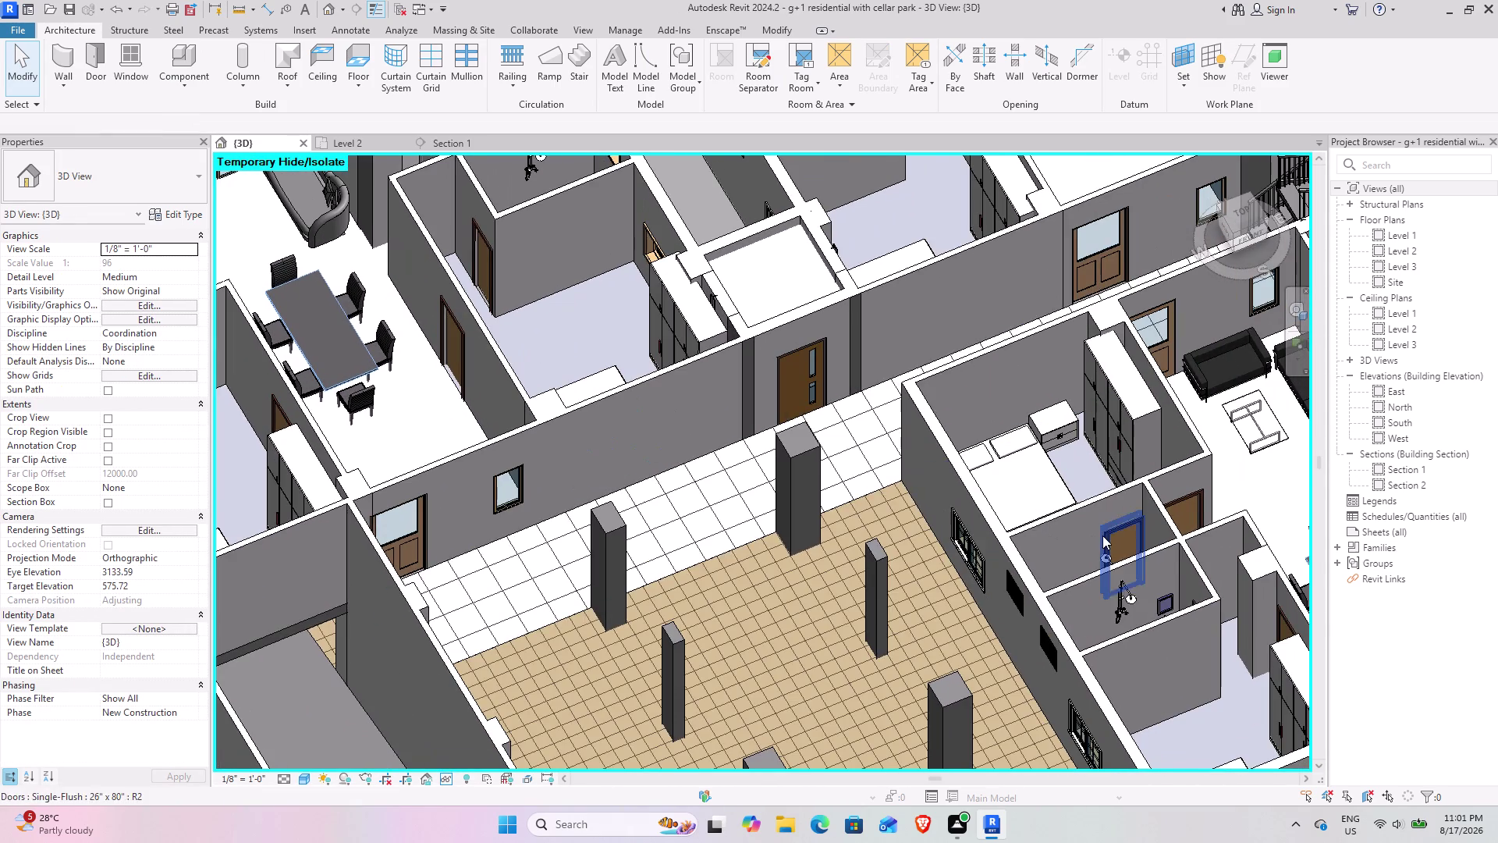
scroll(down, 3)
middle_drag(1014, 469, 697, 485)
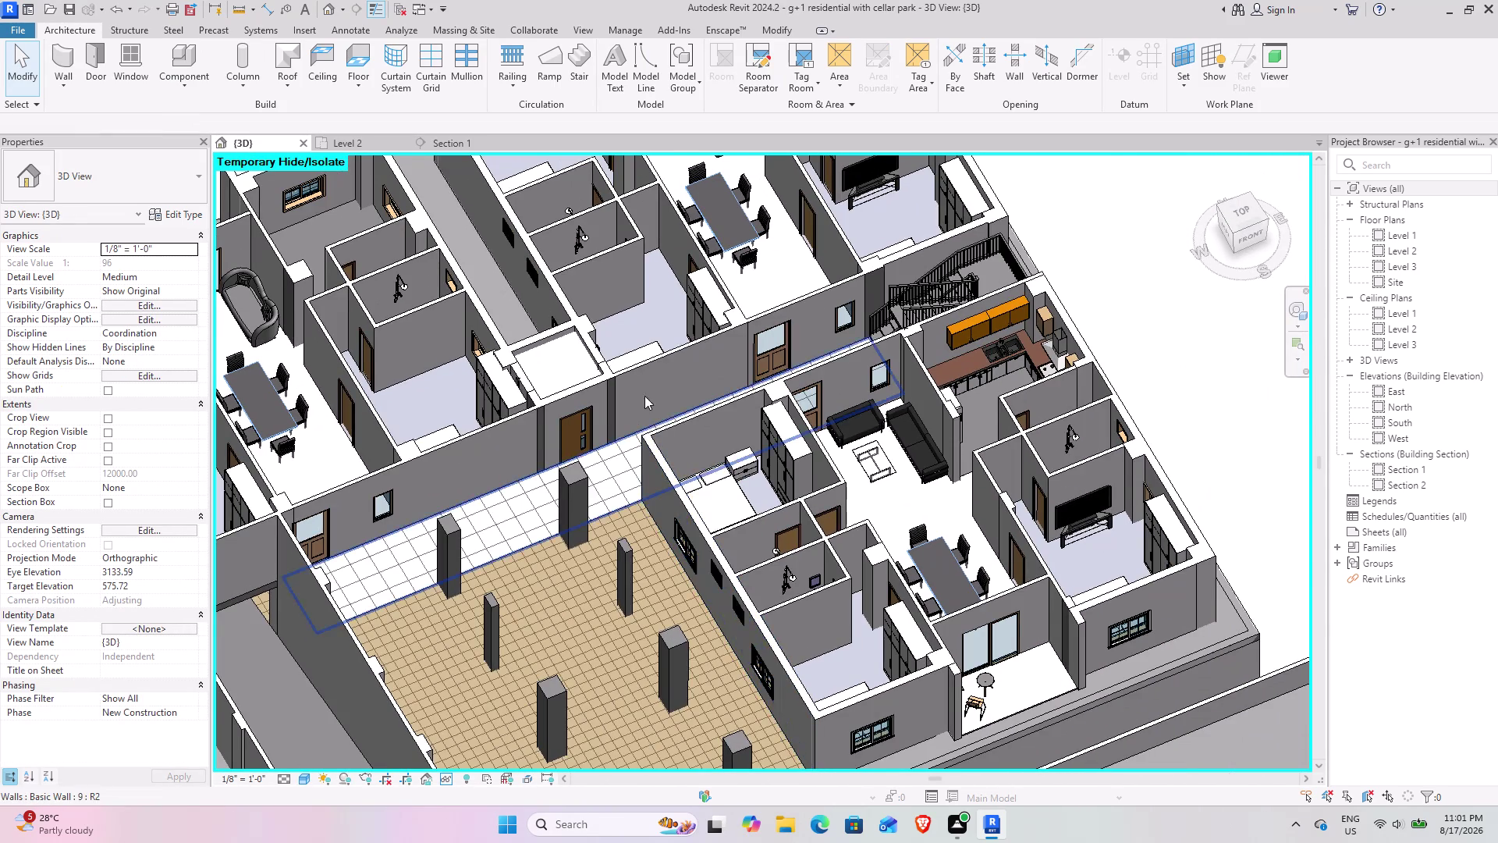
middle_drag(685, 375, 659, 465)
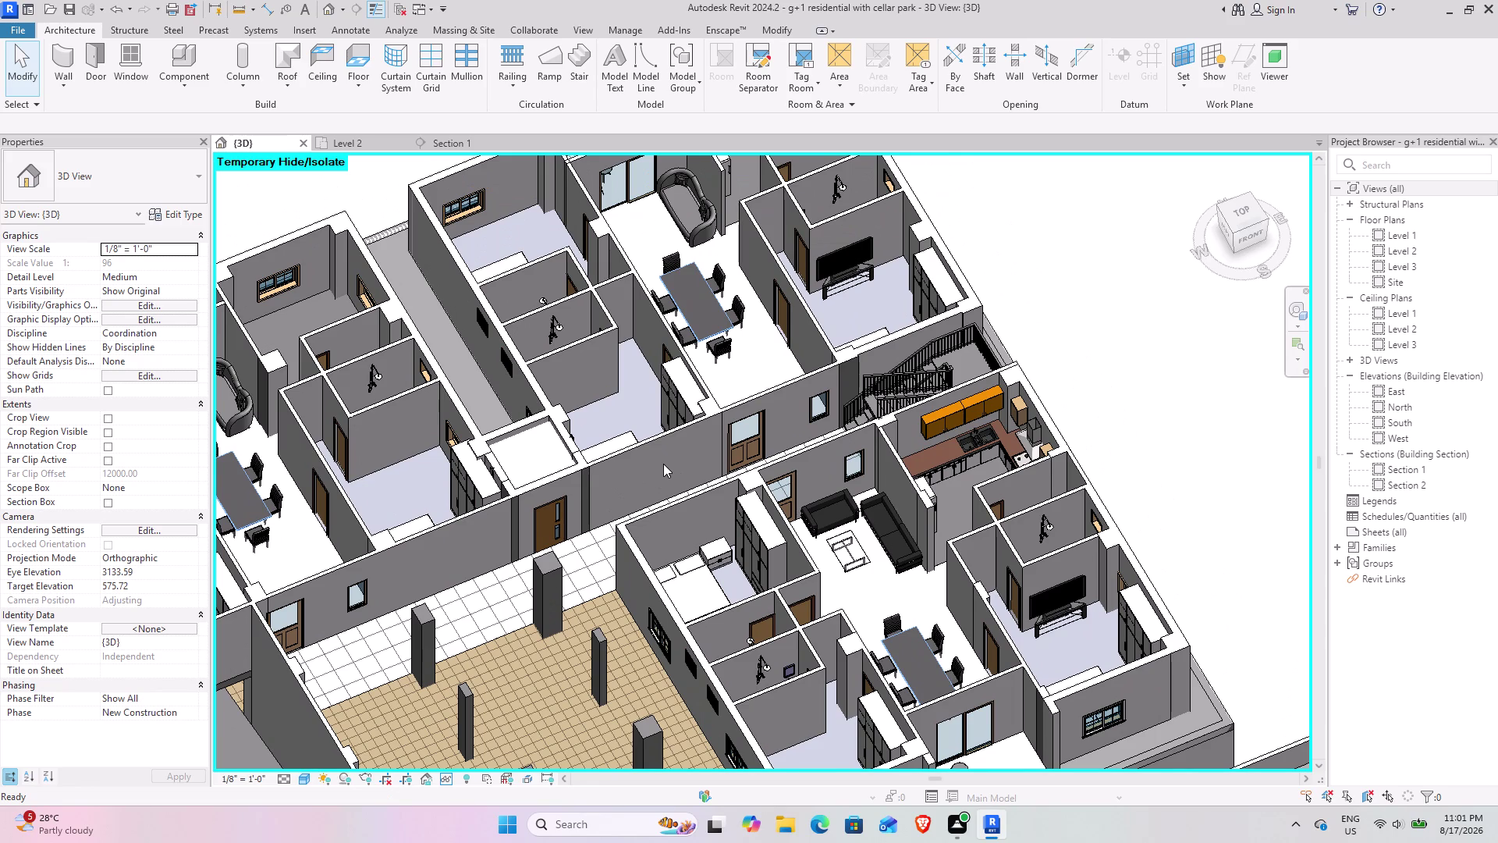
middle_drag(861, 457, 801, 618)
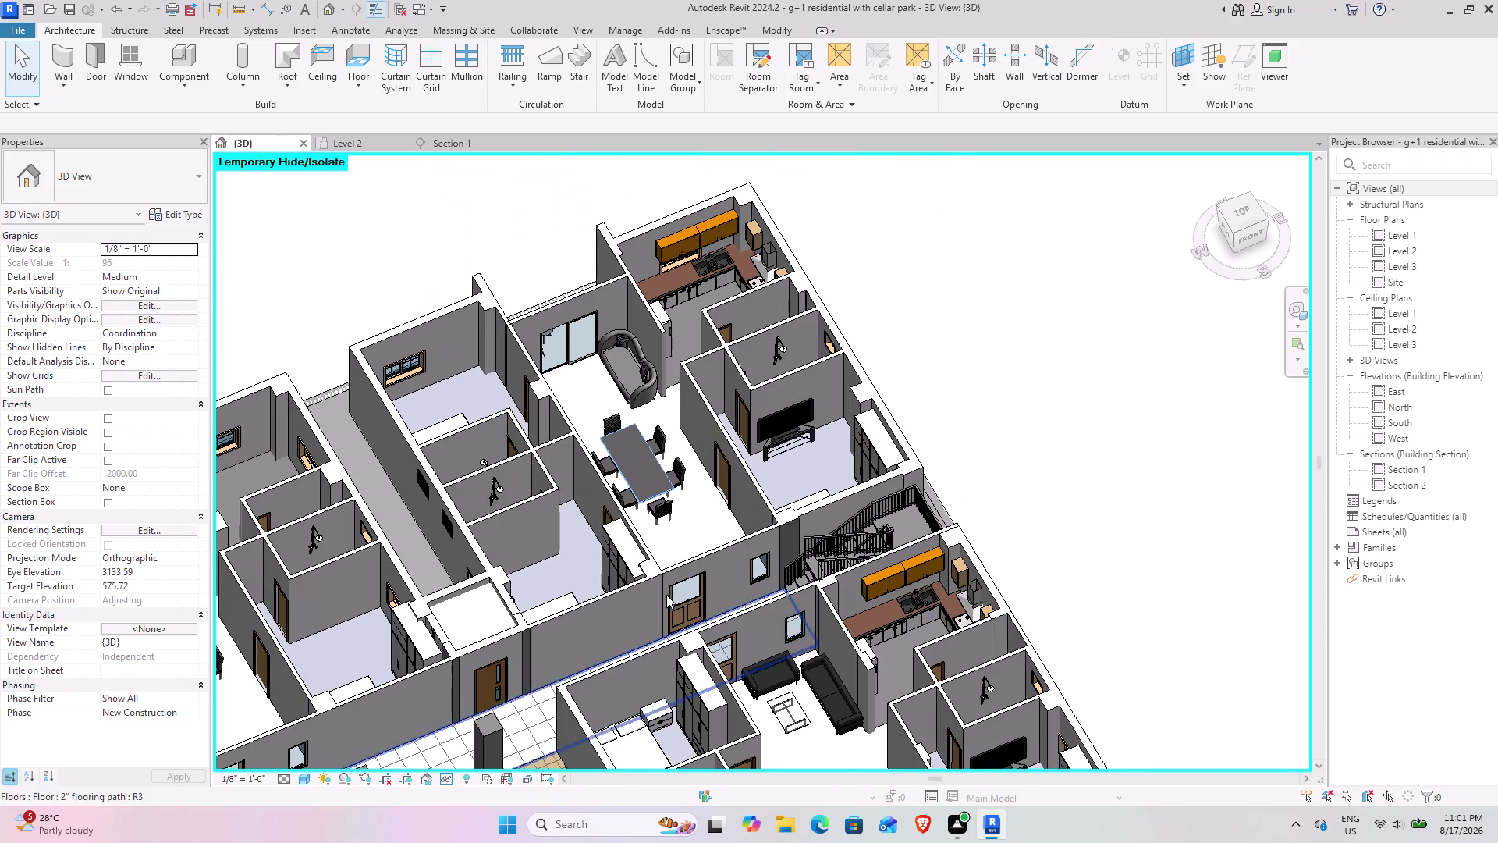
middle_drag(648, 585, 1022, 486)
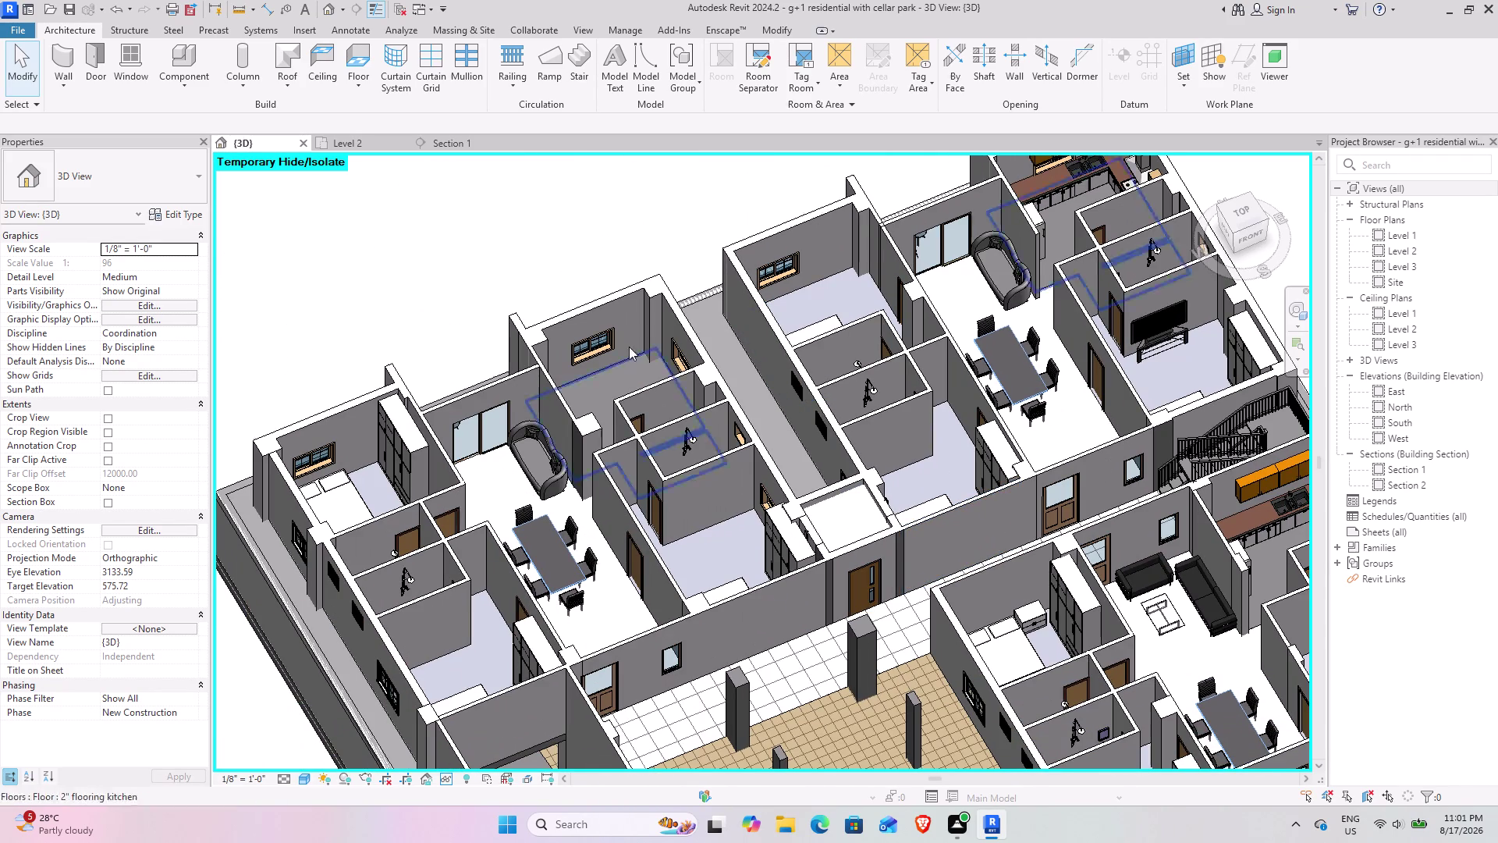
scroll(up, 3)
scroll(up, 3)
middle_drag(1011, 227, 755, 517)
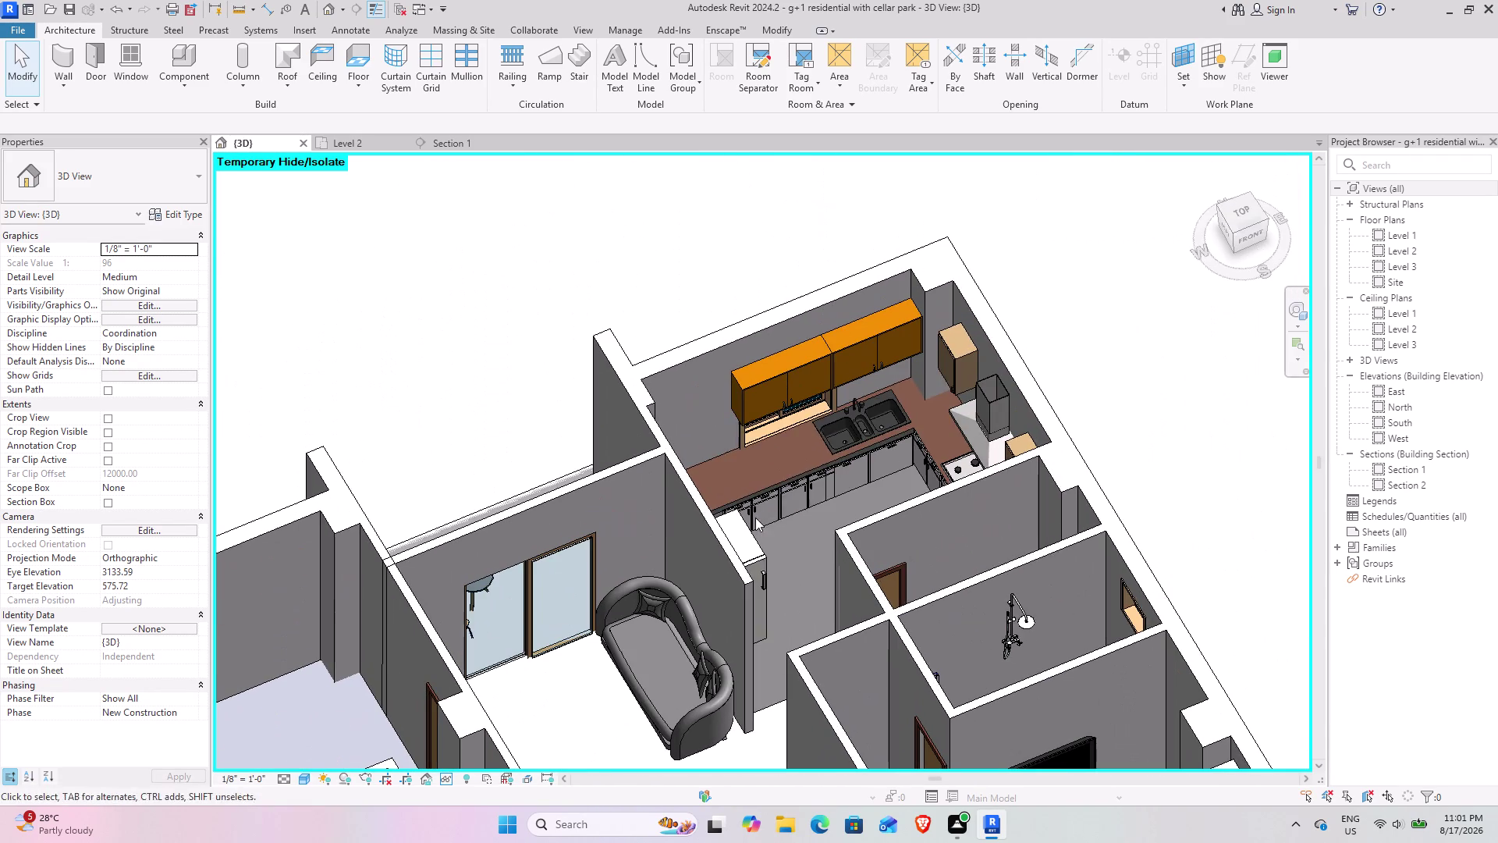
click(783, 466)
click(789, 484)
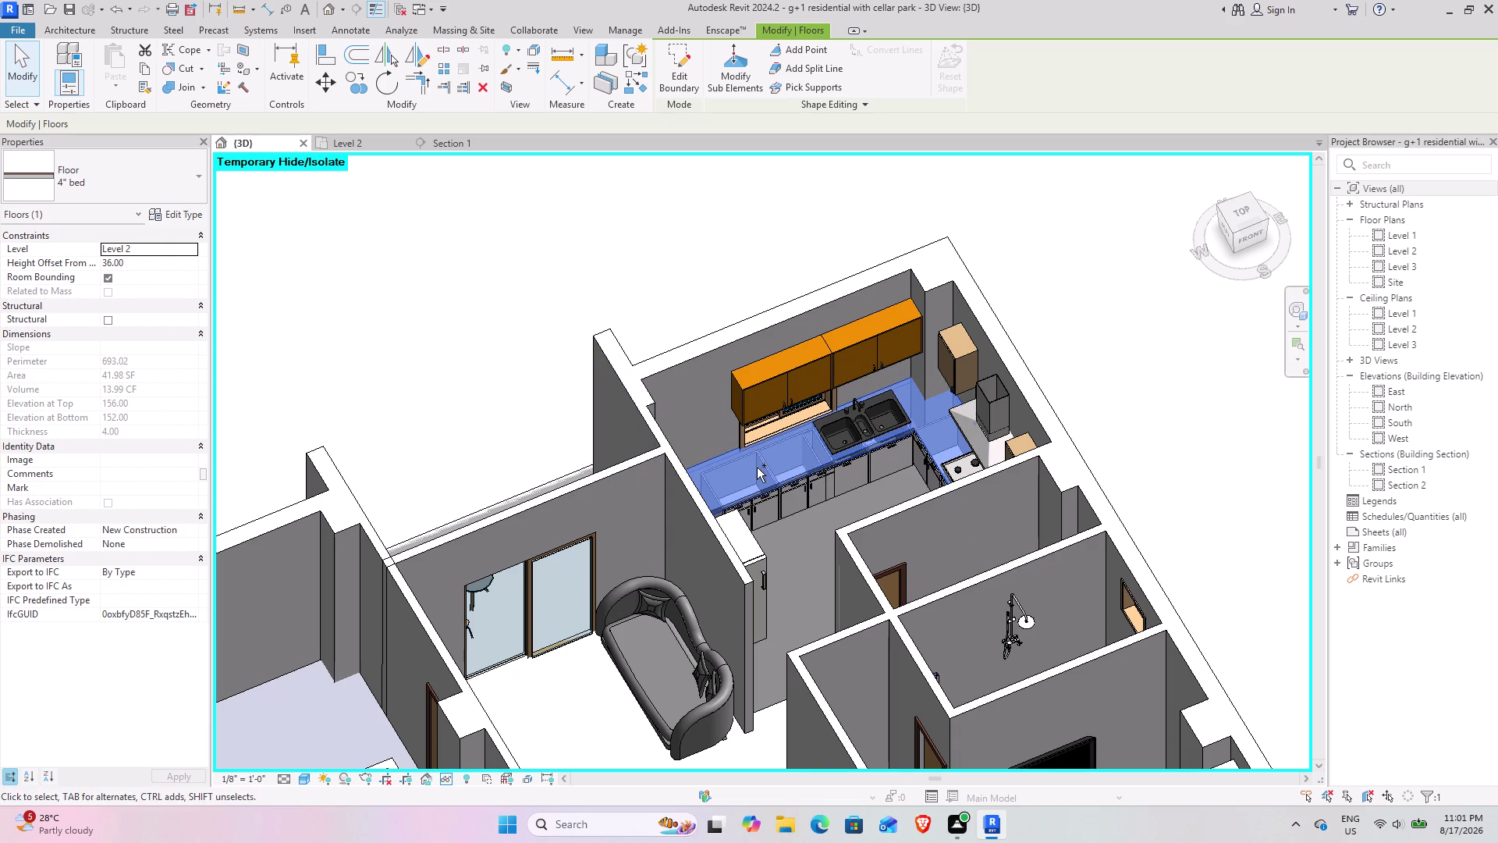
Select the first kitchen's base, wall and tall corner cabinets together.
click(759, 566)
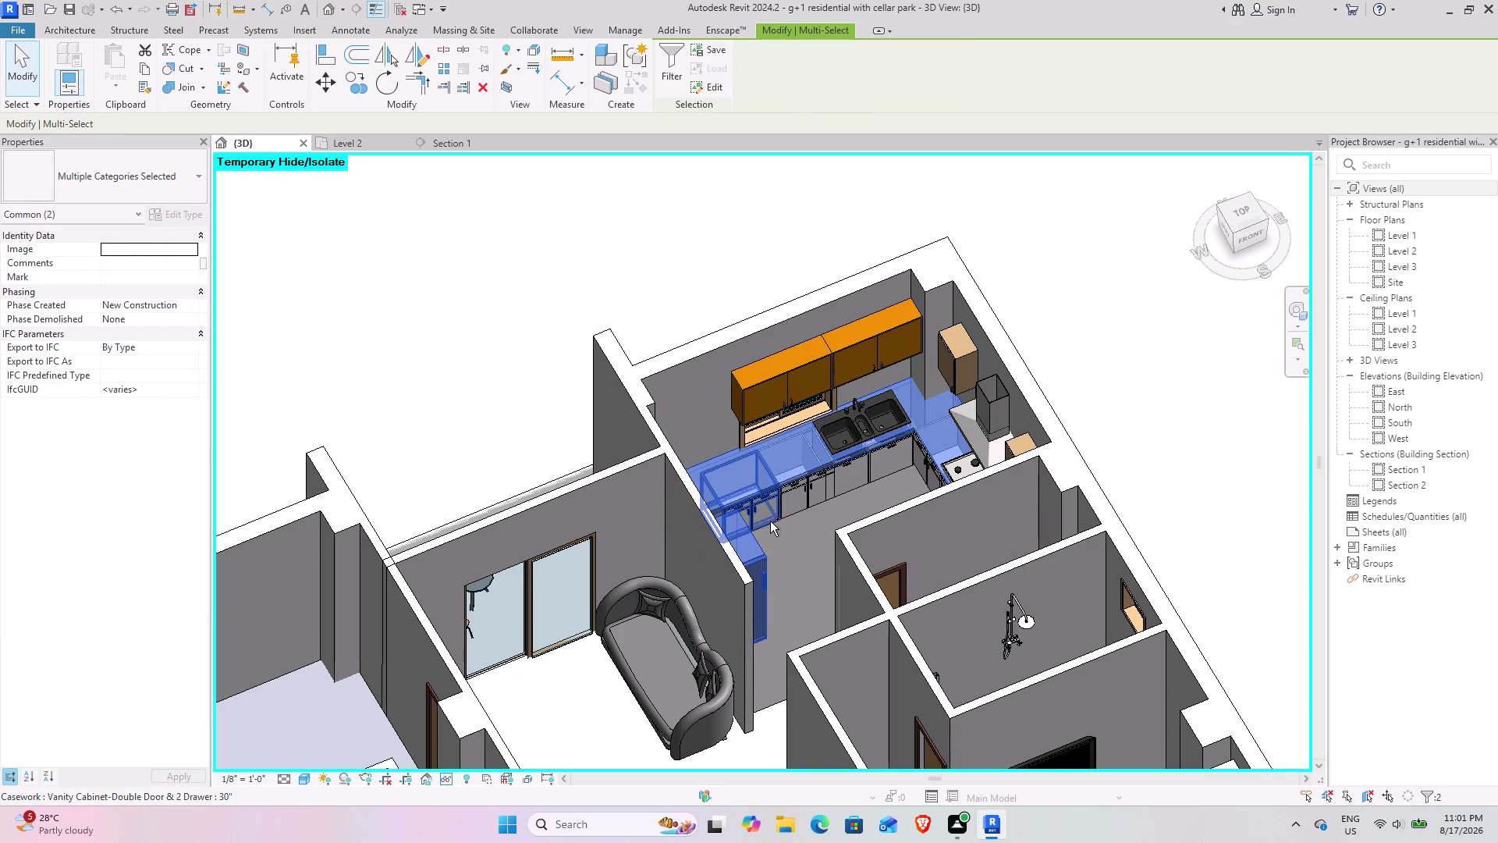
click(771, 521)
click(804, 503)
click(864, 491)
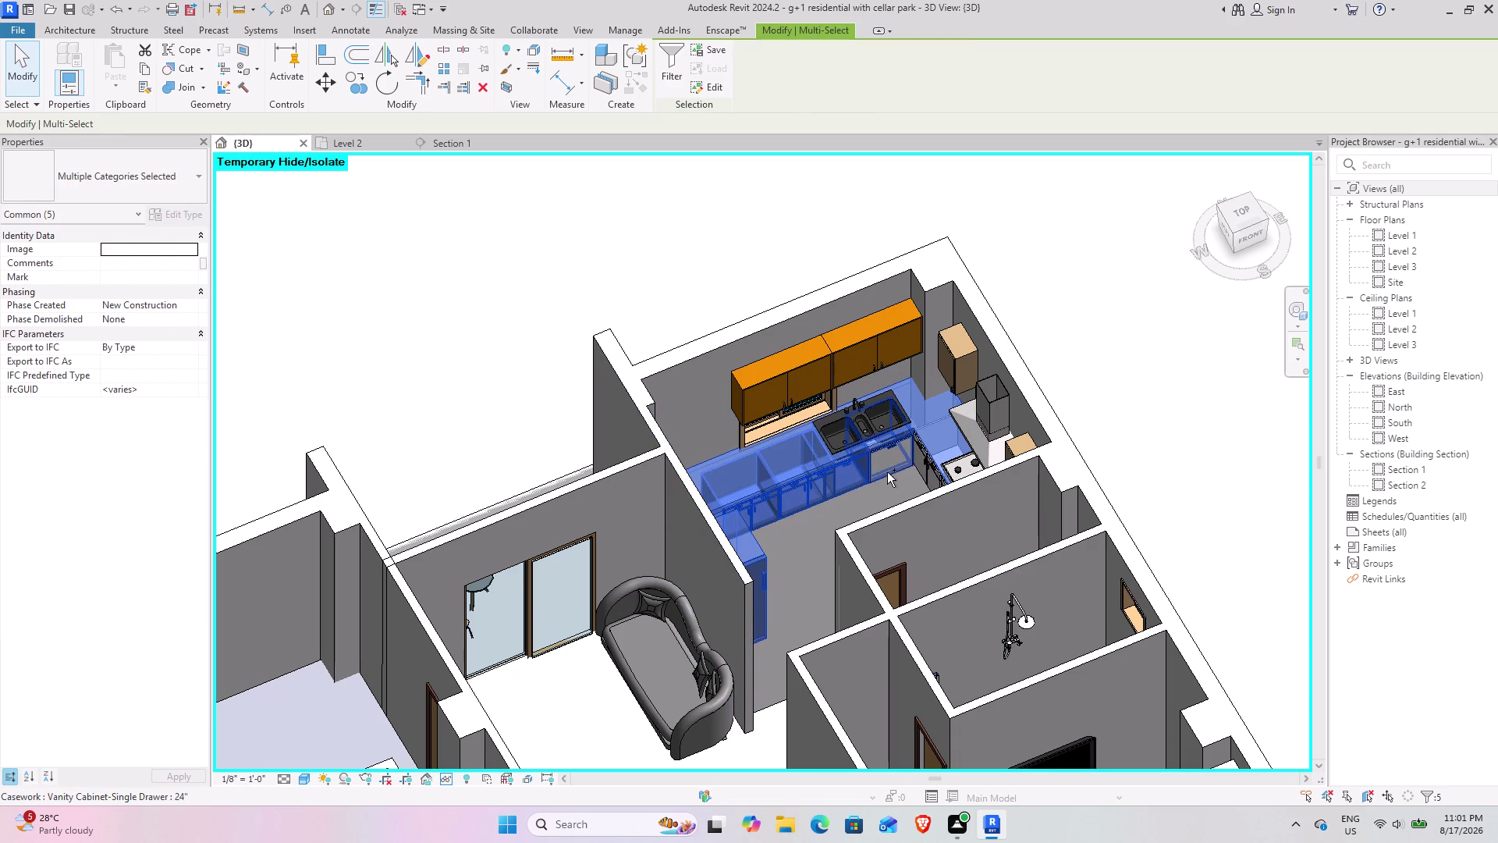
click(887, 472)
click(804, 391)
click(861, 371)
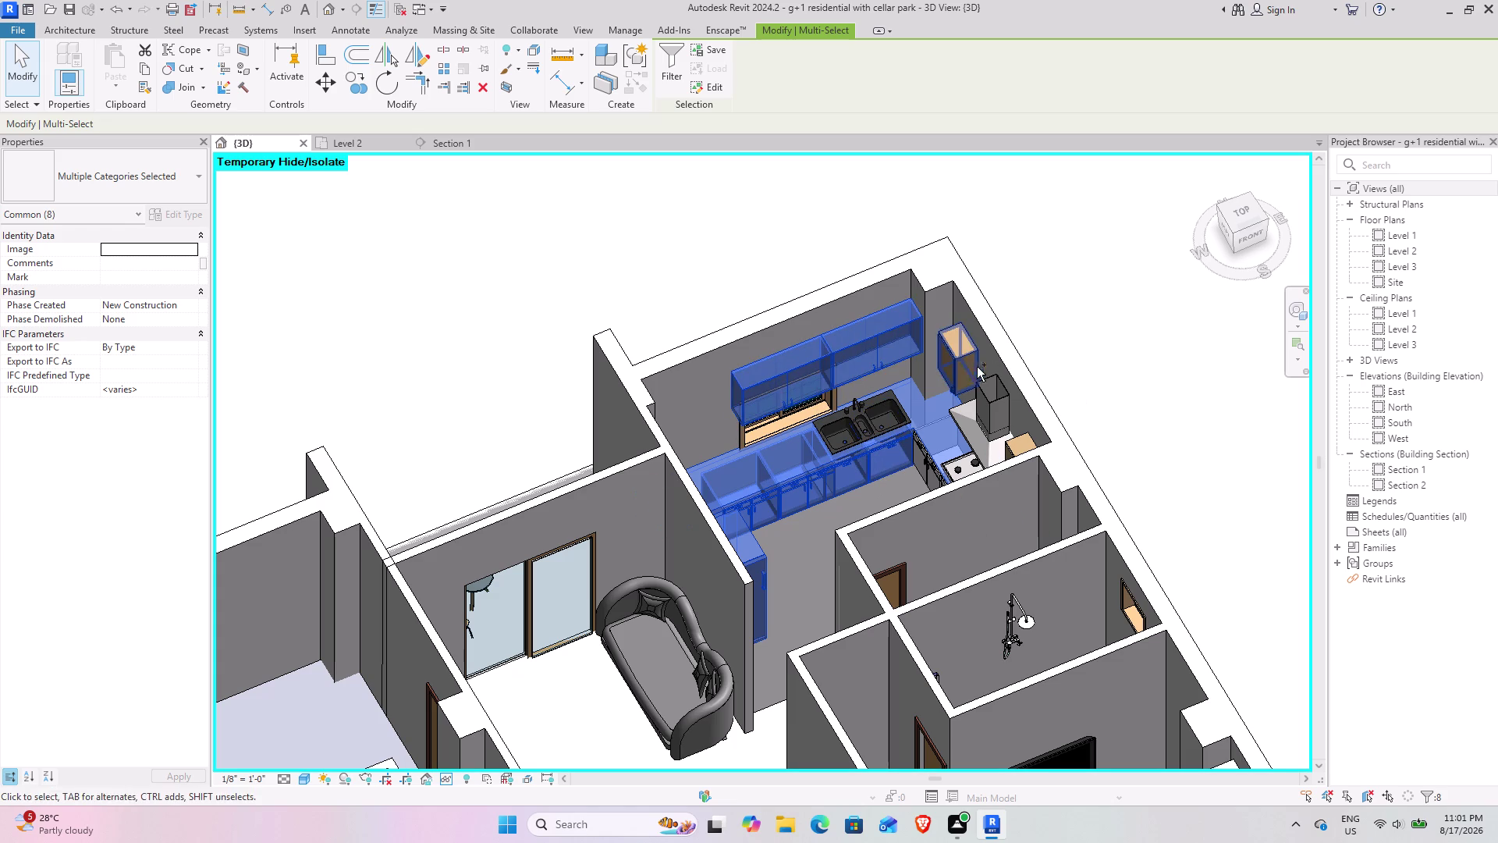
click(963, 367)
click(989, 401)
click(1032, 445)
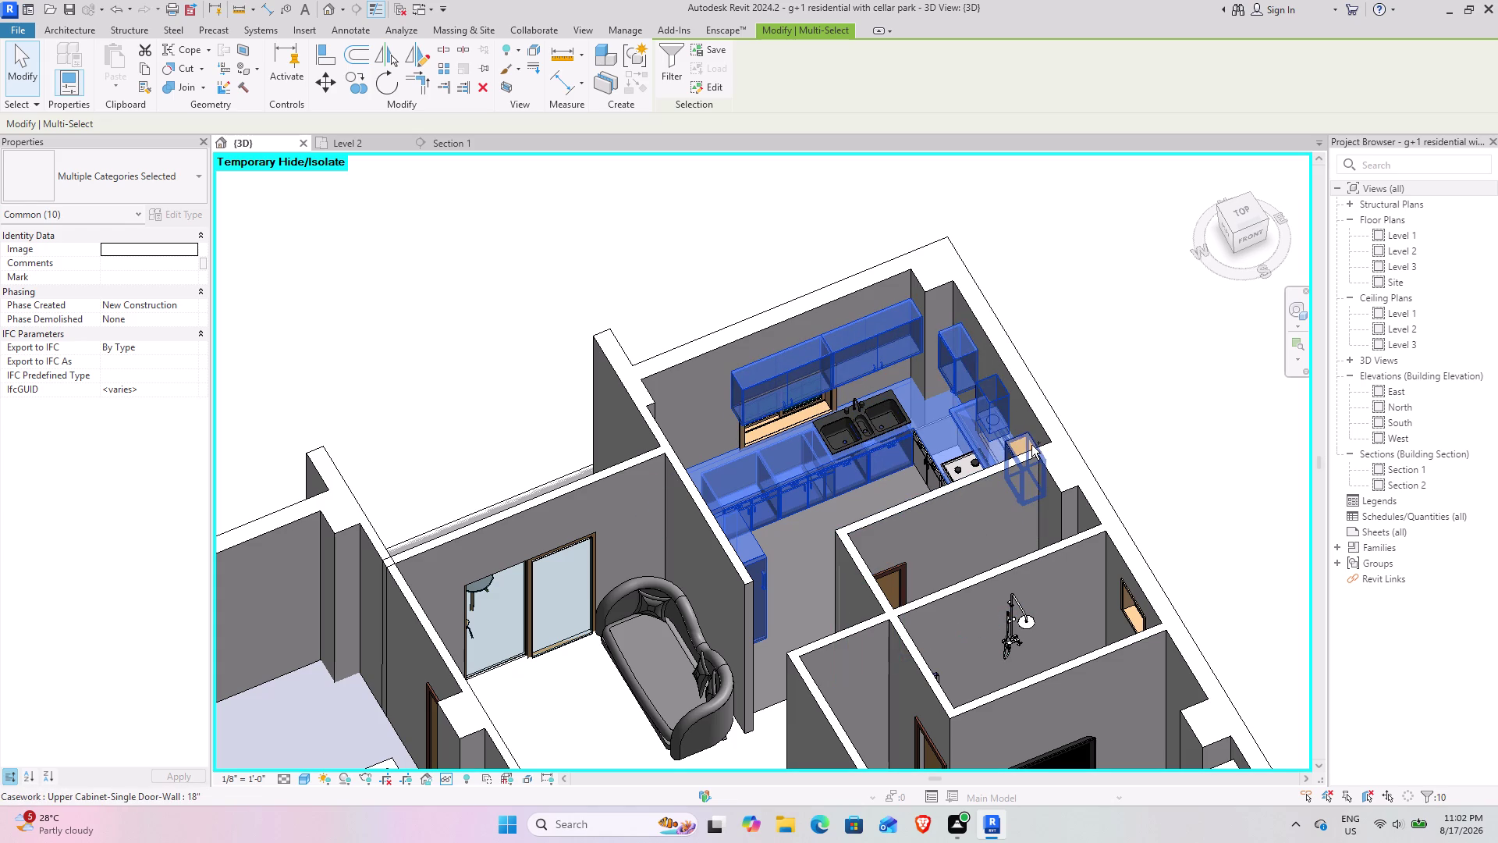
Add the other kitchen's cooktop counter, lower cabinets and vanity cabinet to the selection.
middle_drag(737, 529, 982, 517)
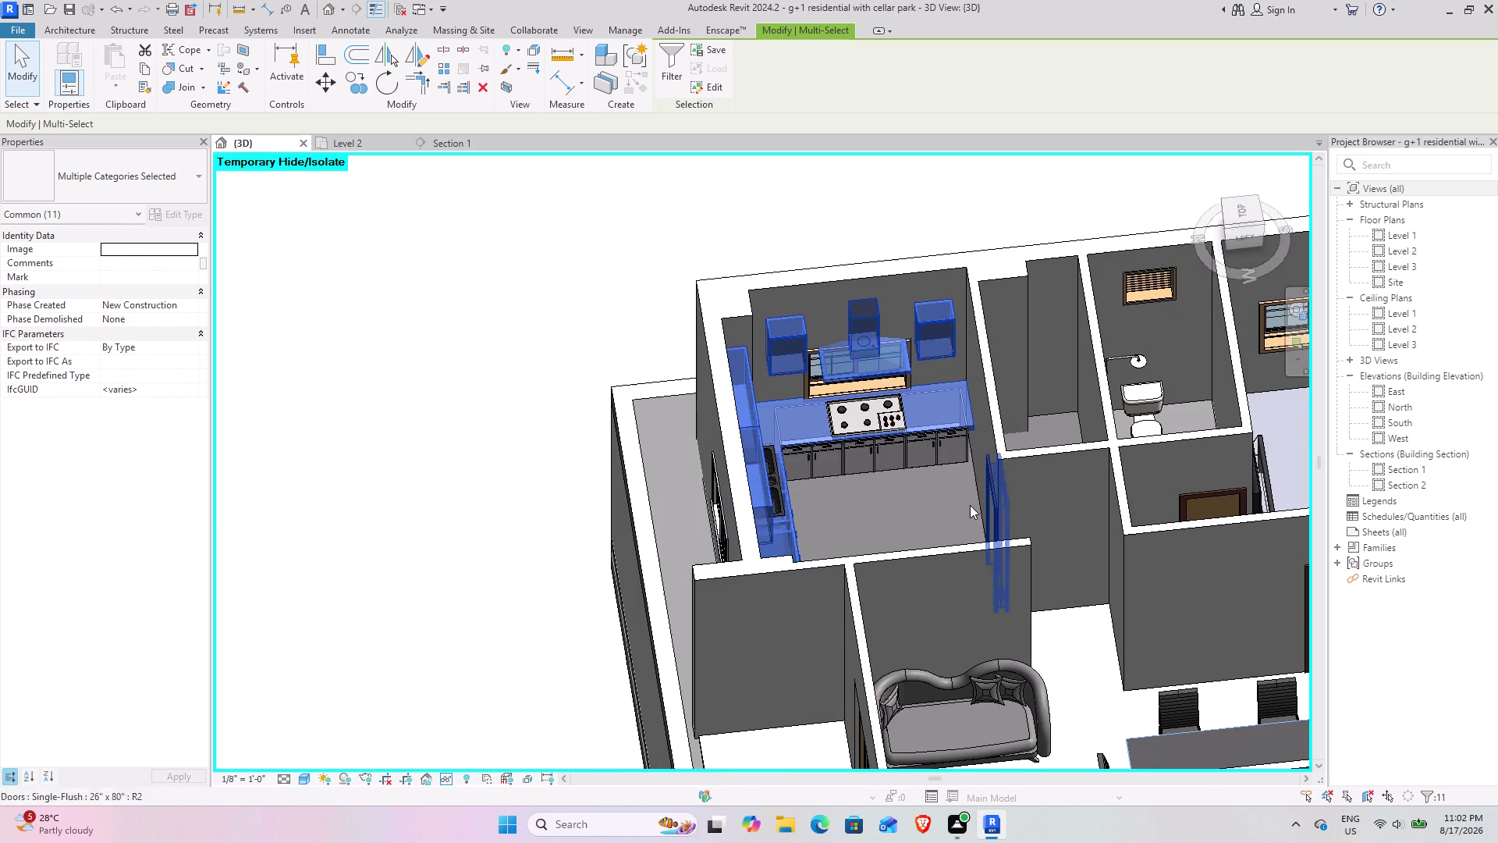
click(877, 427)
click(870, 458)
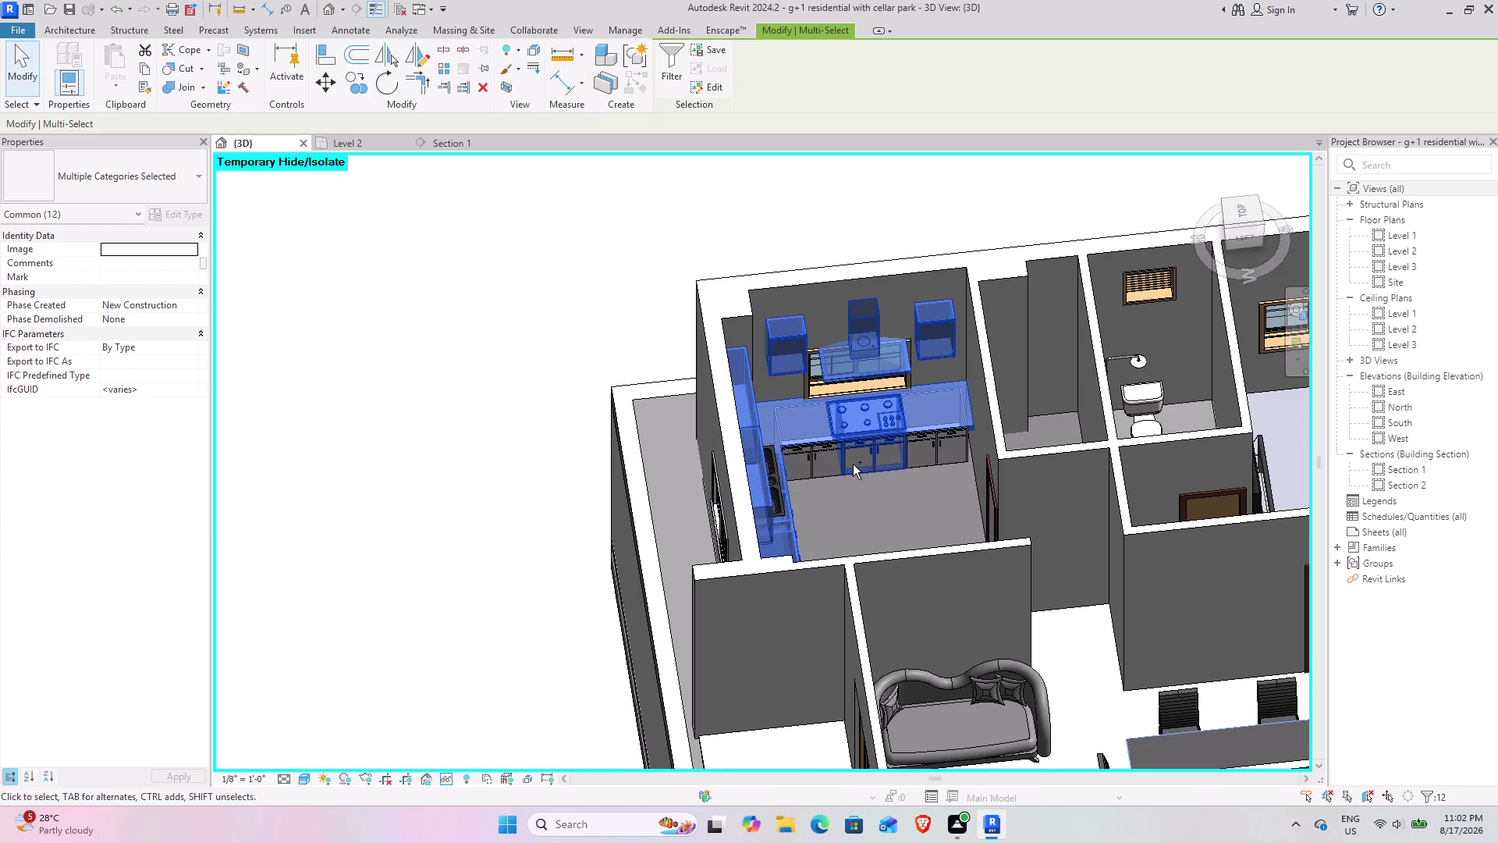
click(848, 467)
click(834, 472)
click(921, 466)
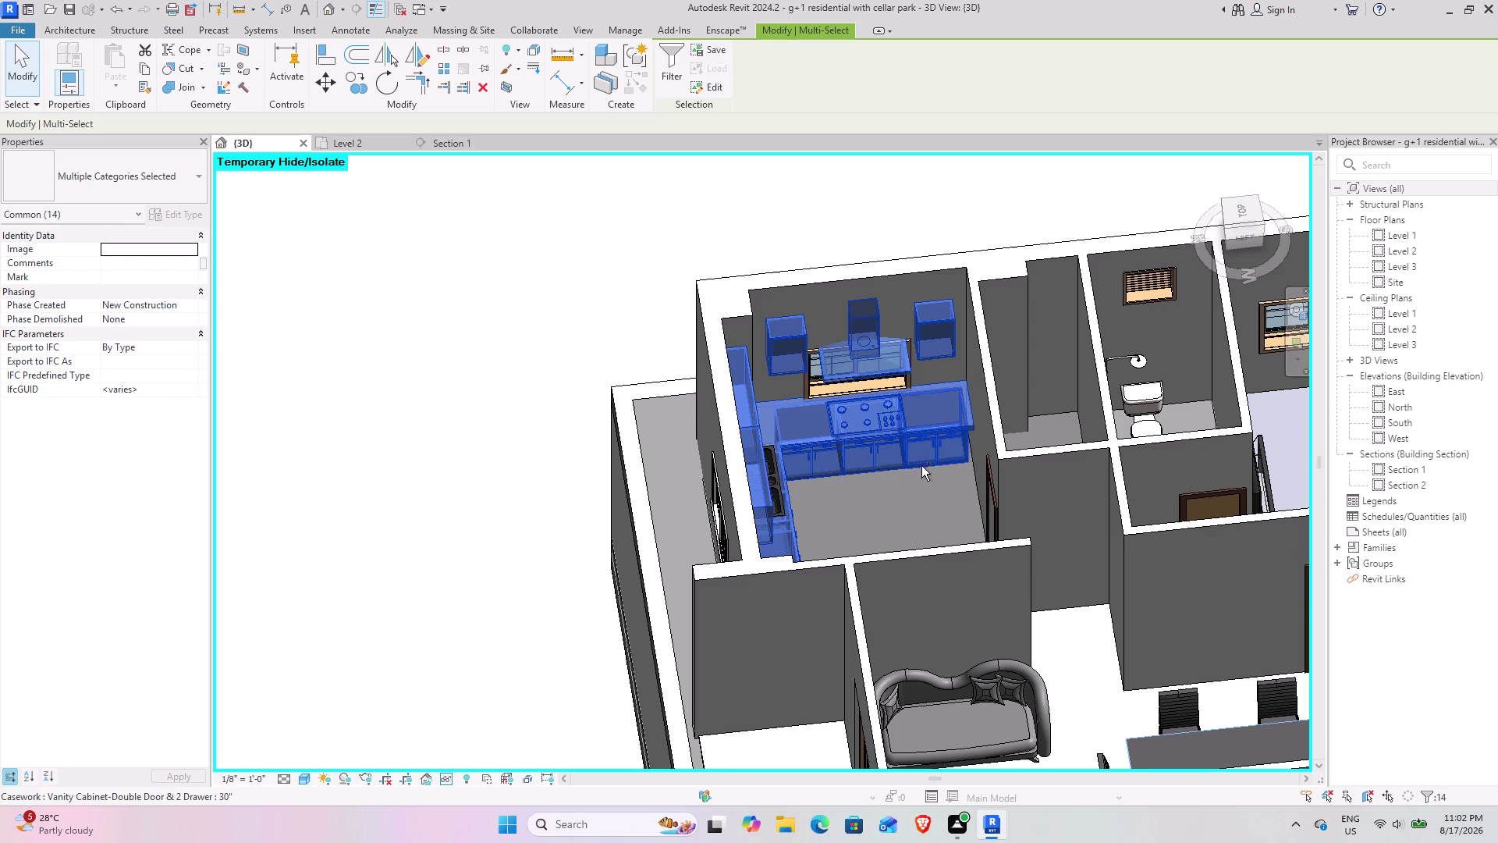
Add the triple kitchen sink to the selection and switch to the Level 2 plan.
scroll(down, 3)
middle_drag(881, 478, 686, 492)
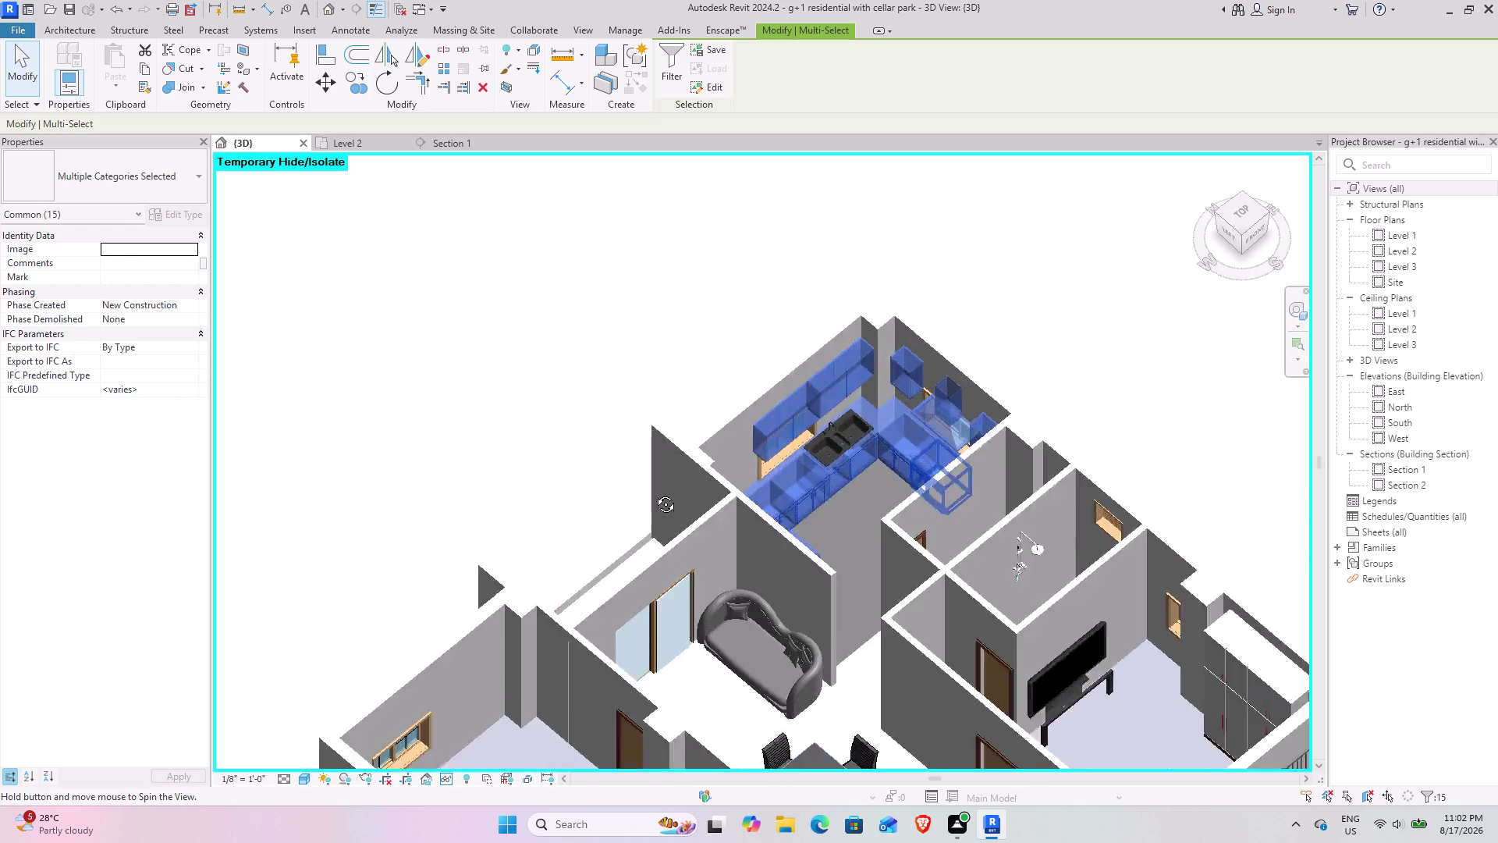
middle_drag(686, 492, 601, 500)
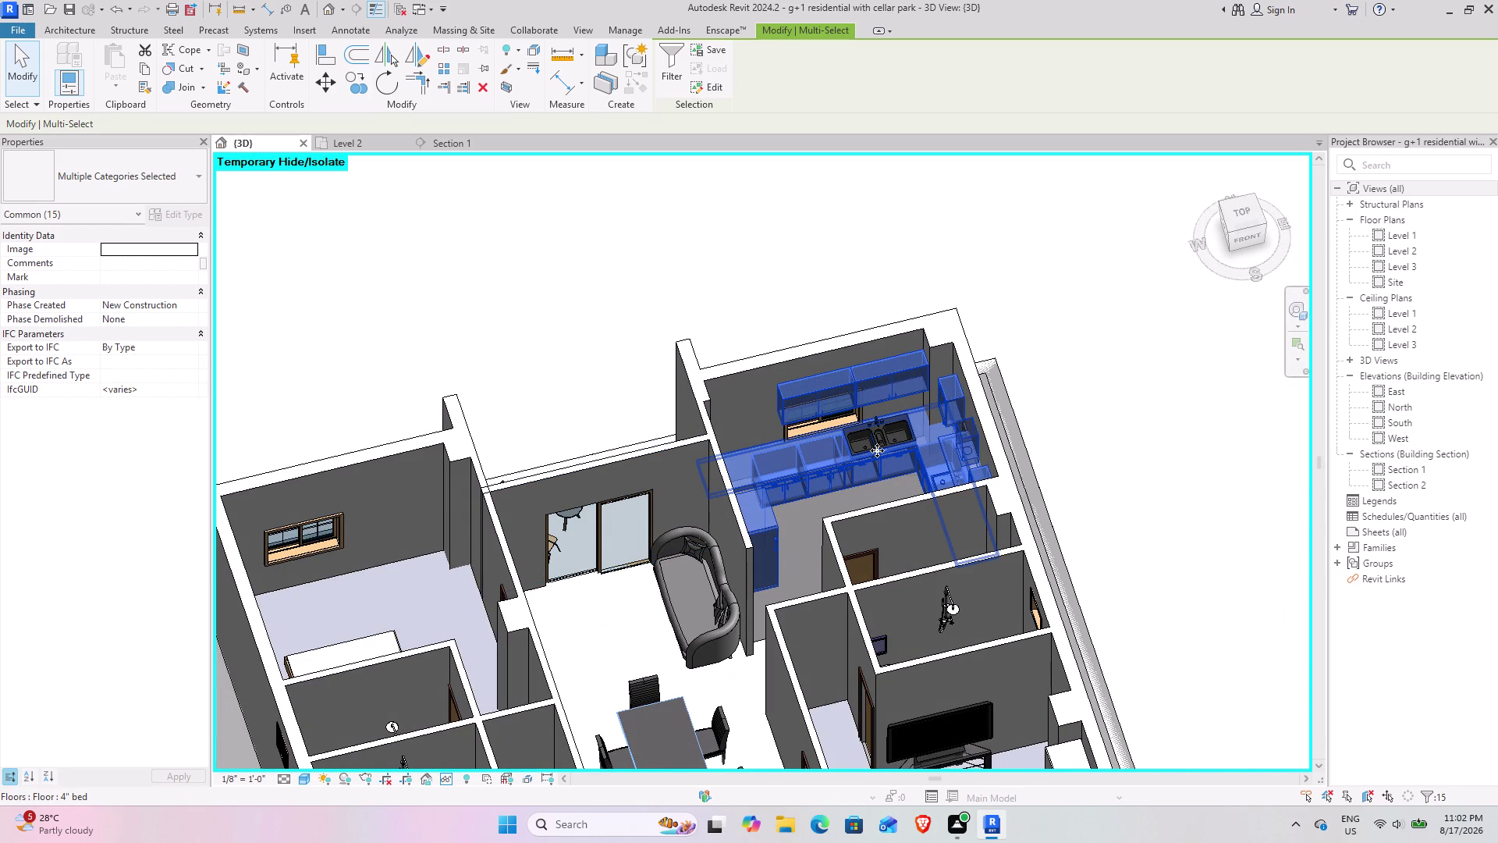
click(877, 451)
scroll(up, 3)
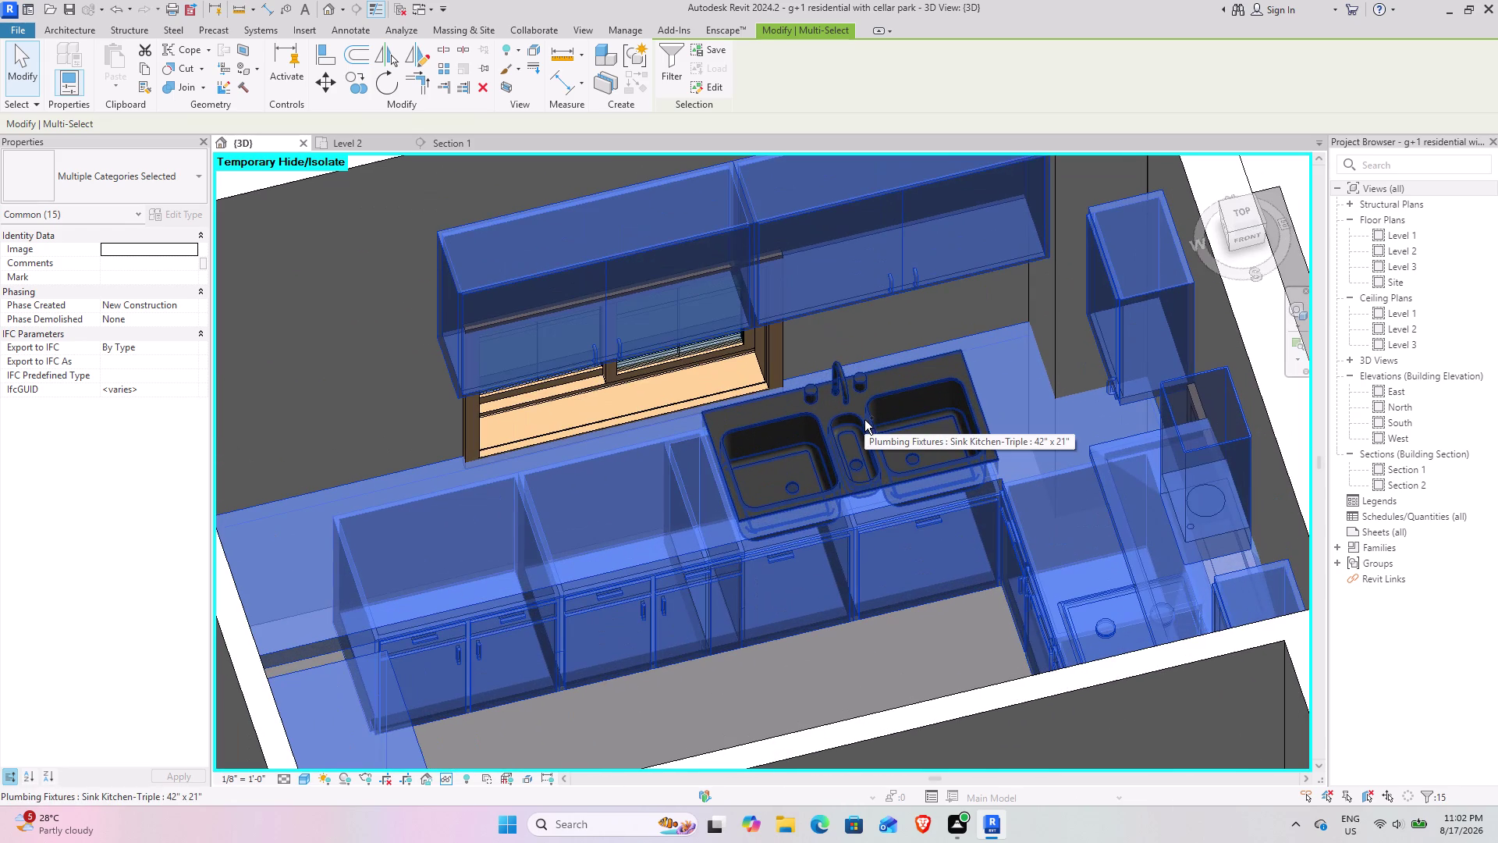
click(864, 420)
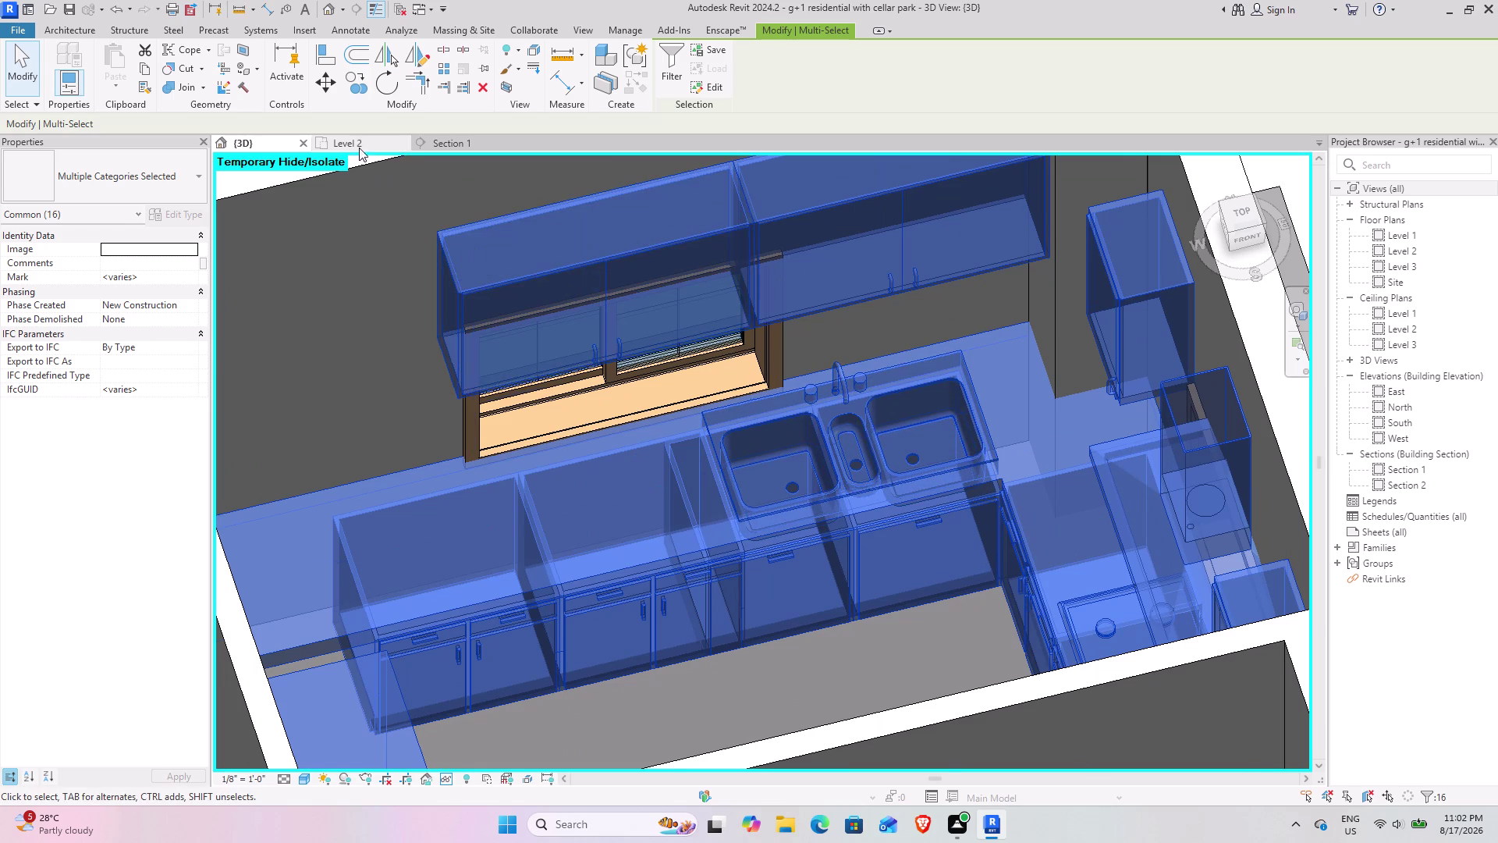
click(357, 141)
scroll(down, 3)
Move the kitchen casework from the Level 2 kitchen wall corner, then cancel the move.
middle_drag(796, 296, 339, 451)
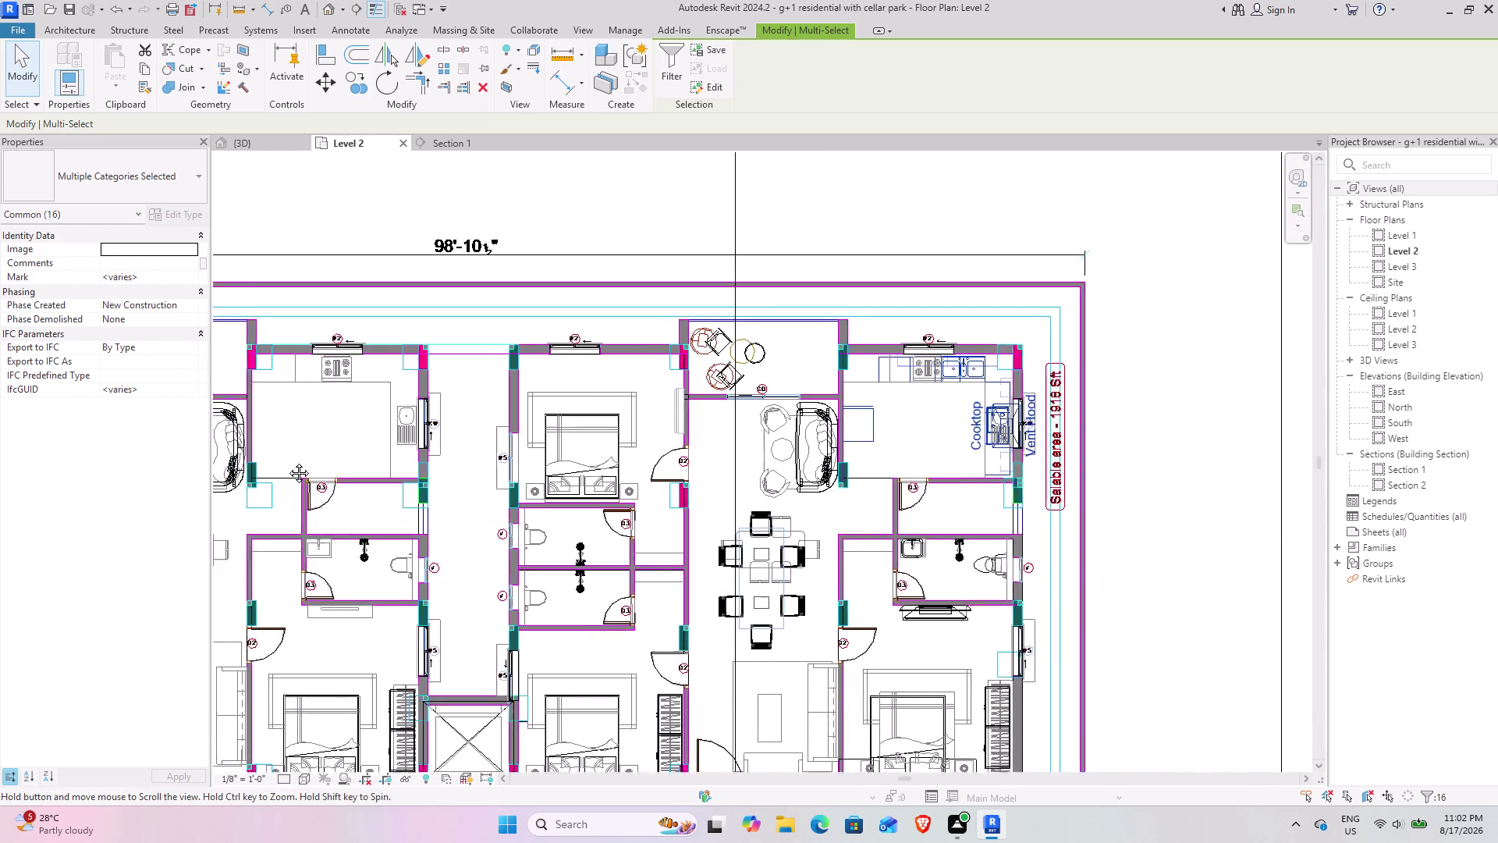
middle_drag(339, 451, 136, 489)
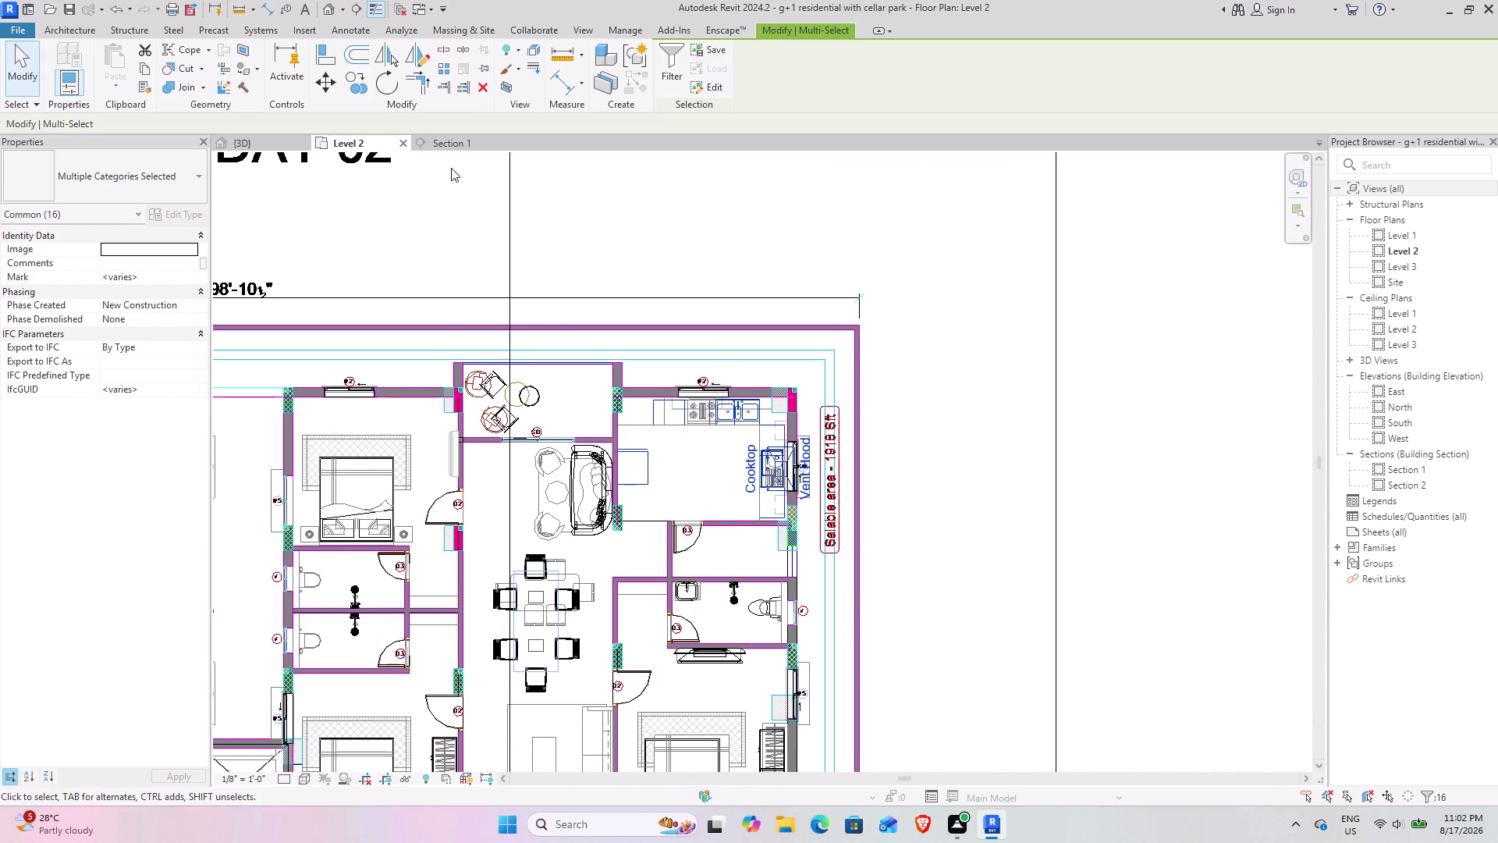
click(357, 87)
scroll(up, 3)
scroll(up, 3)
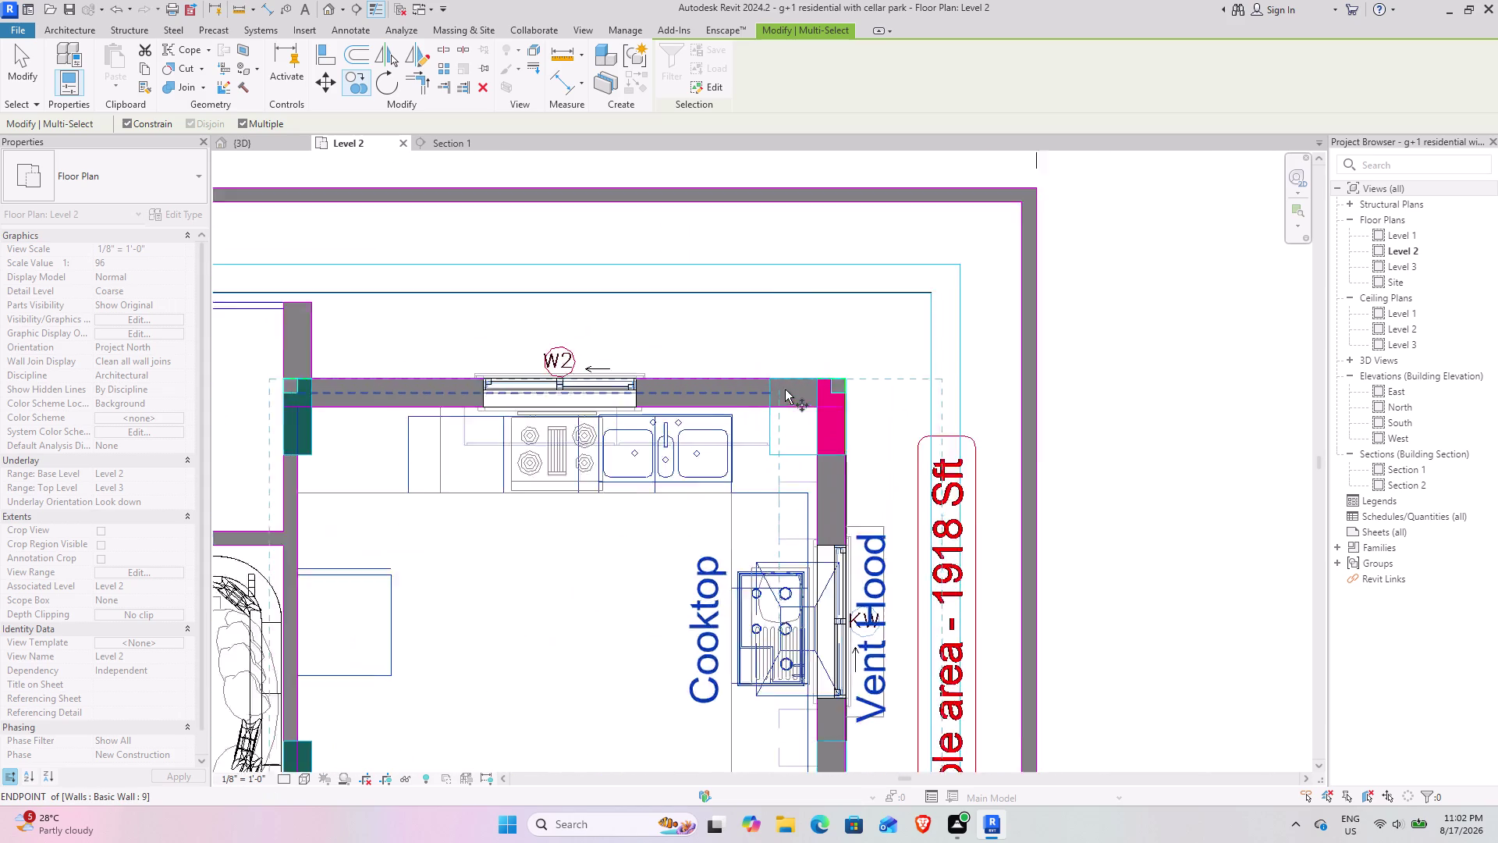
scroll(up, 3)
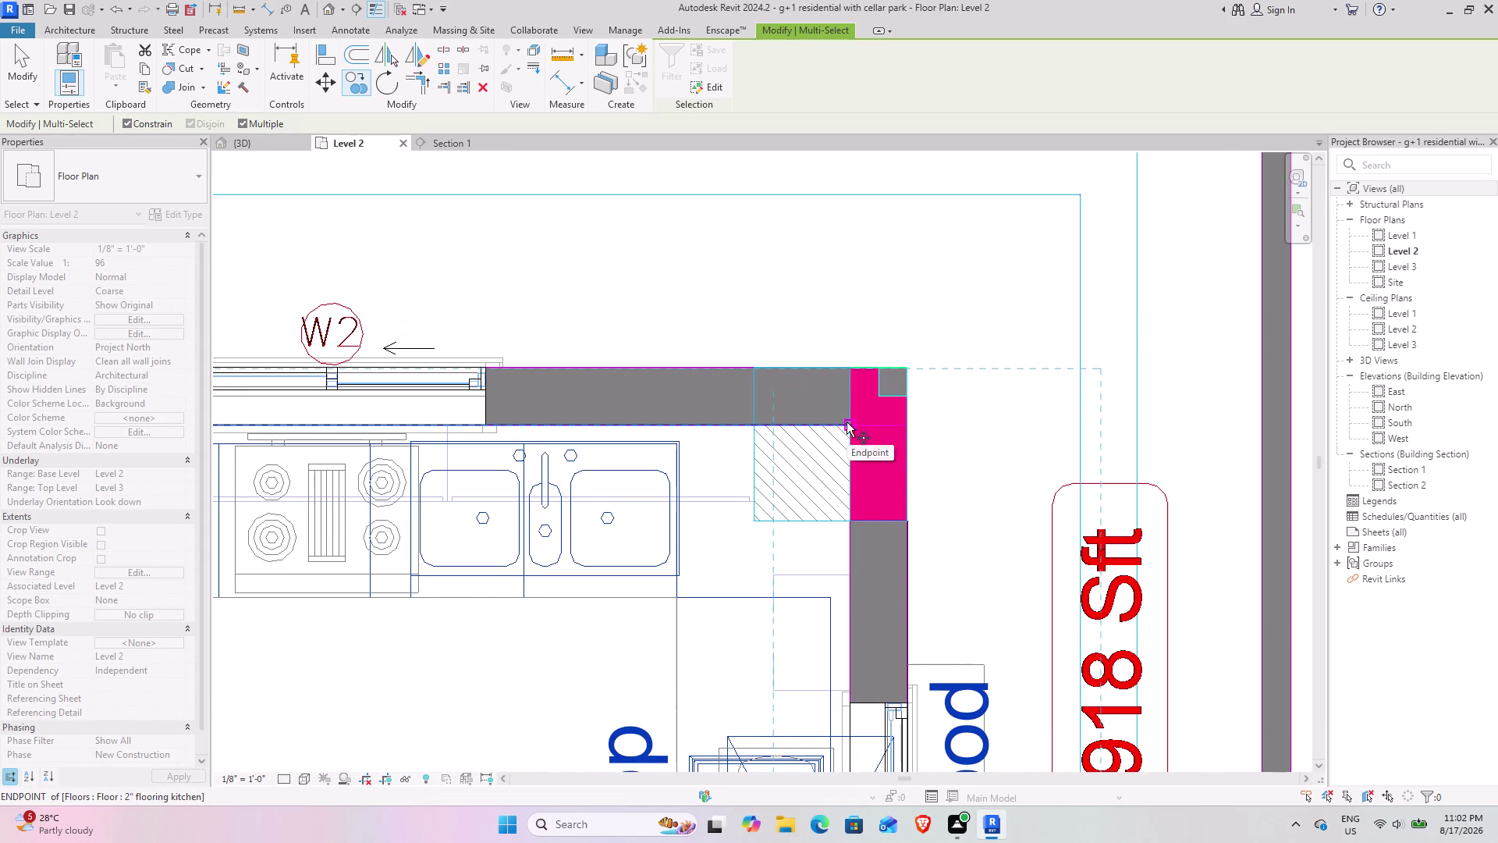
click(847, 422)
scroll(down, 3)
middle_drag(537, 446, 1027, 490)
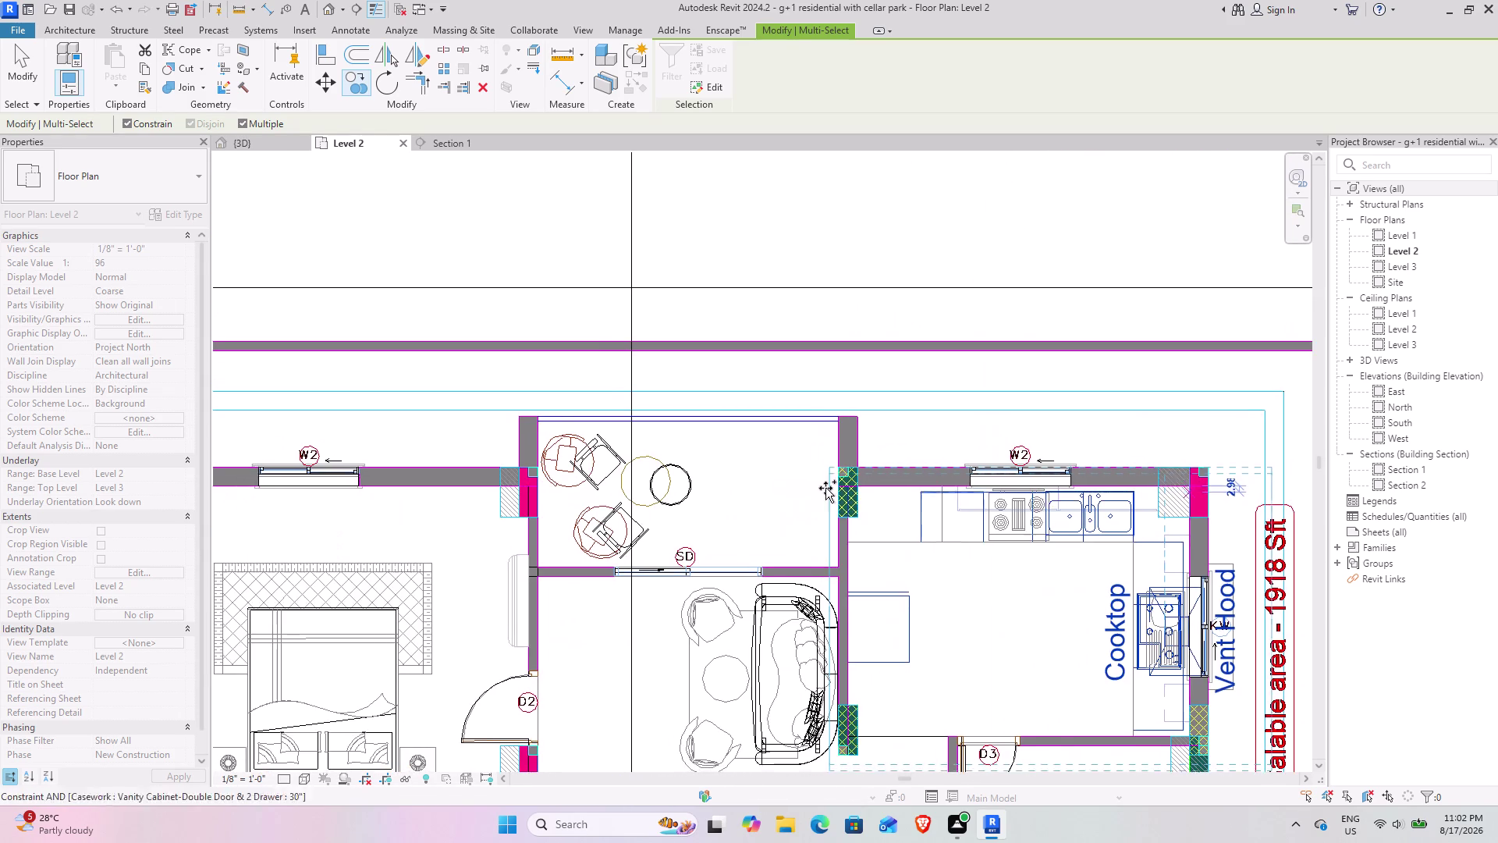
middle_drag(476, 488, 1191, 387)
middle_drag(488, 468, 617, 489)
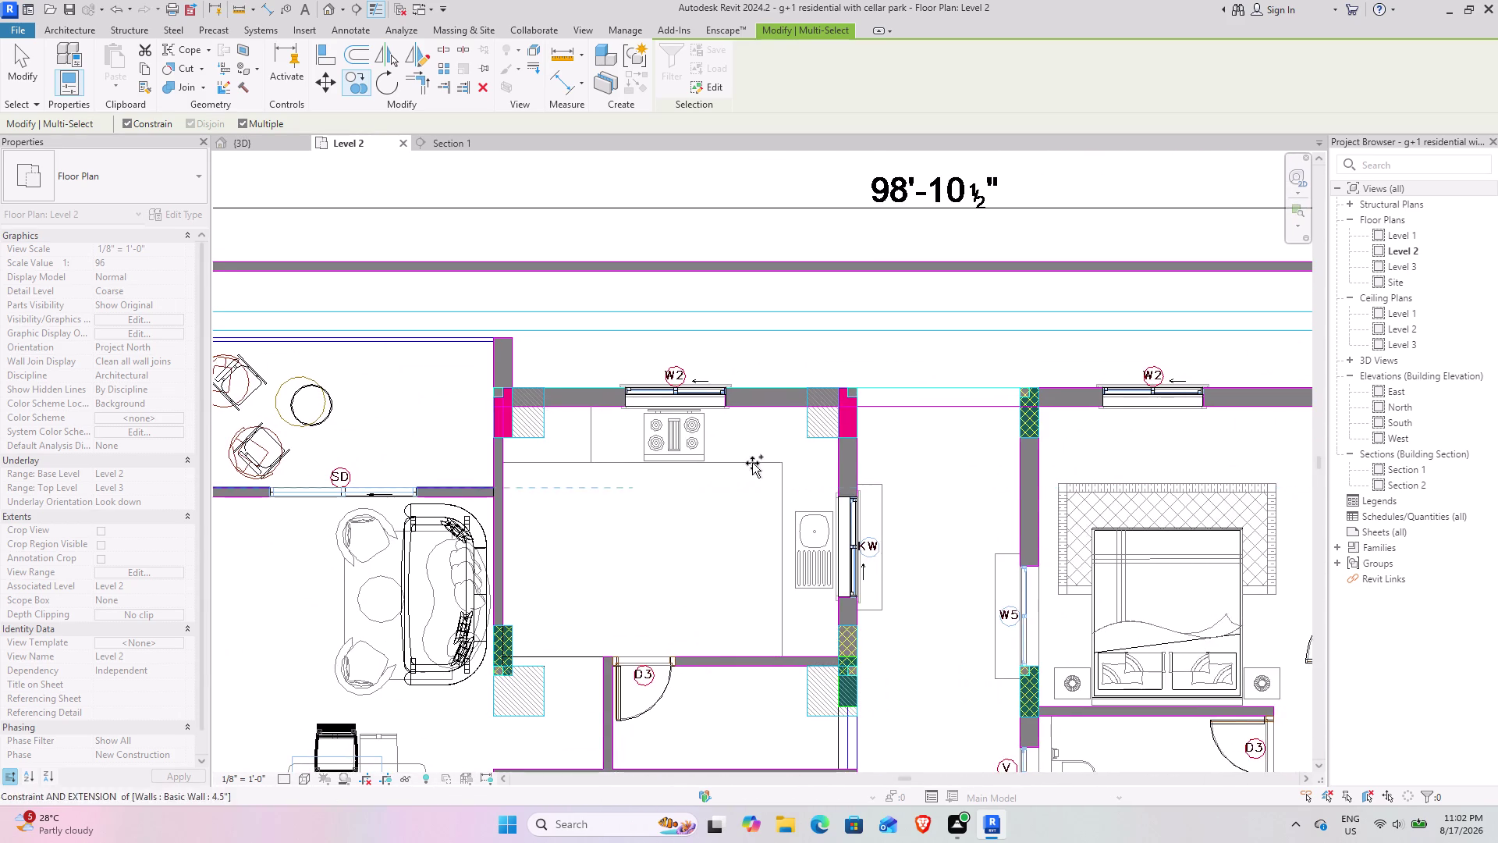
scroll(up, 3)
scroll(up, 3)
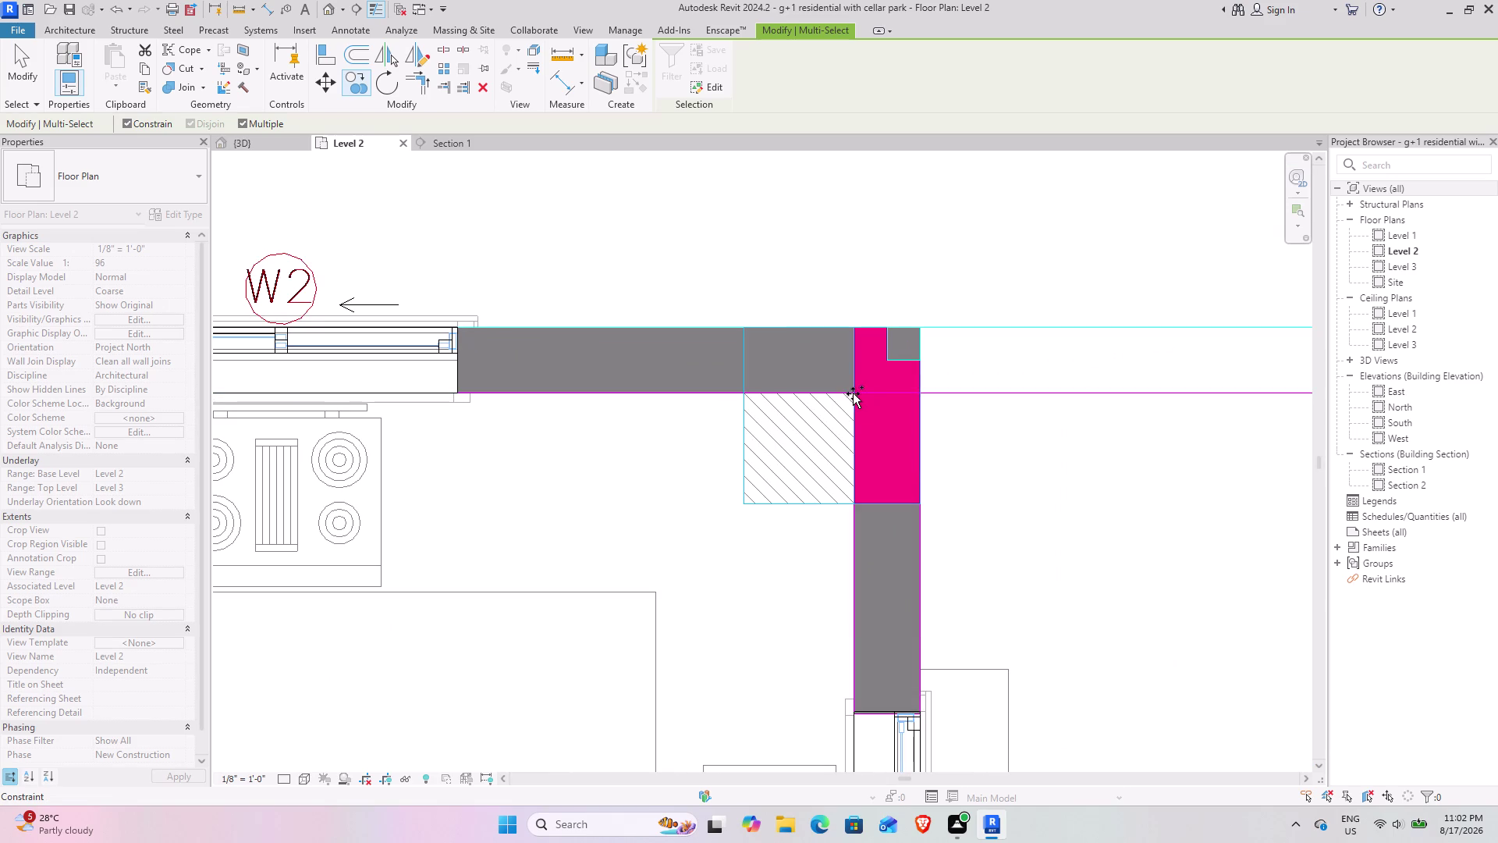
scroll(up, 3)
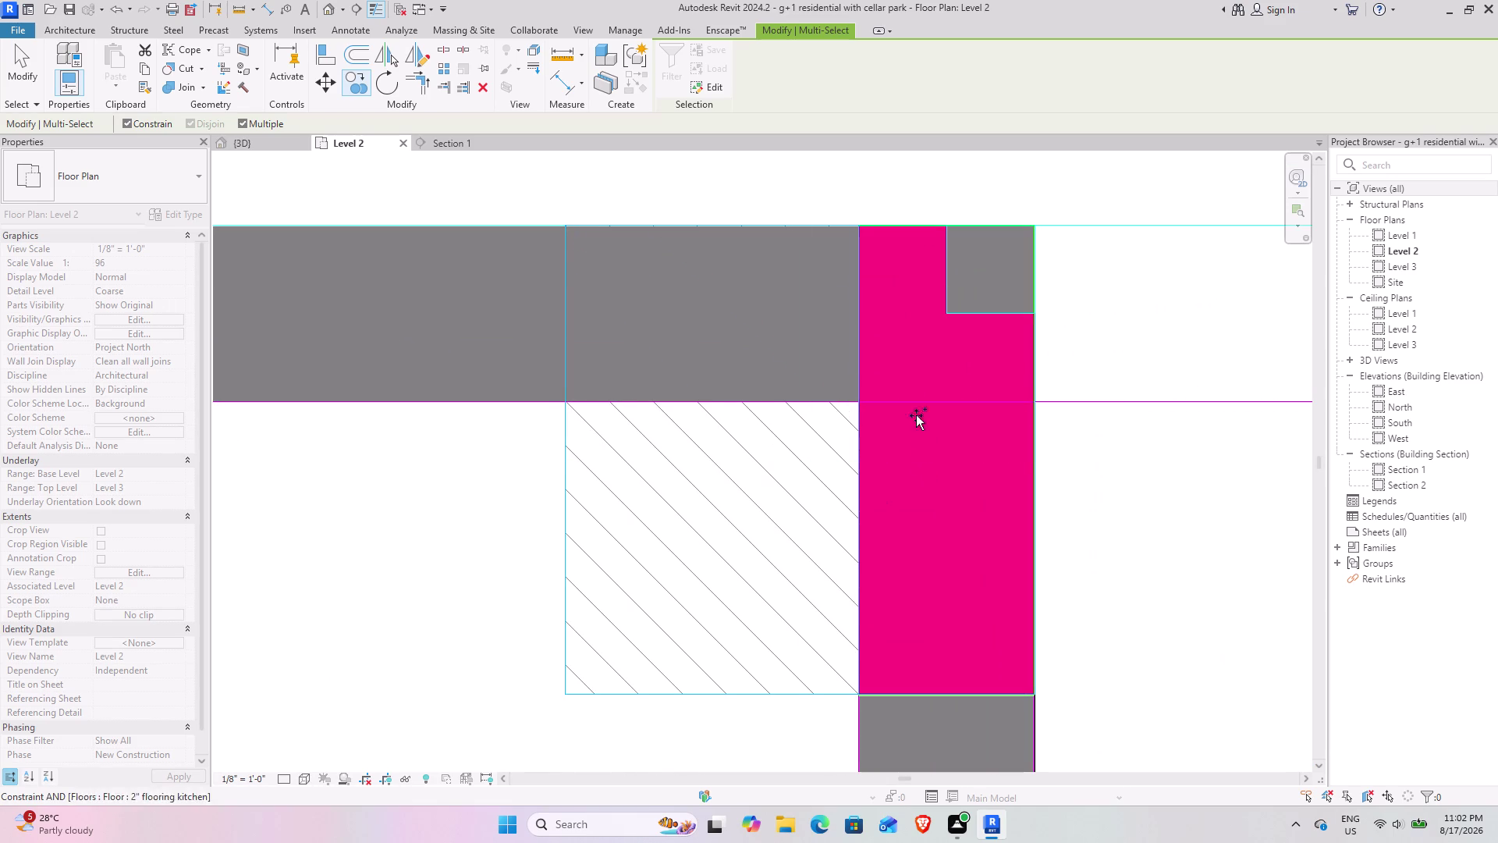
scroll(down, 3)
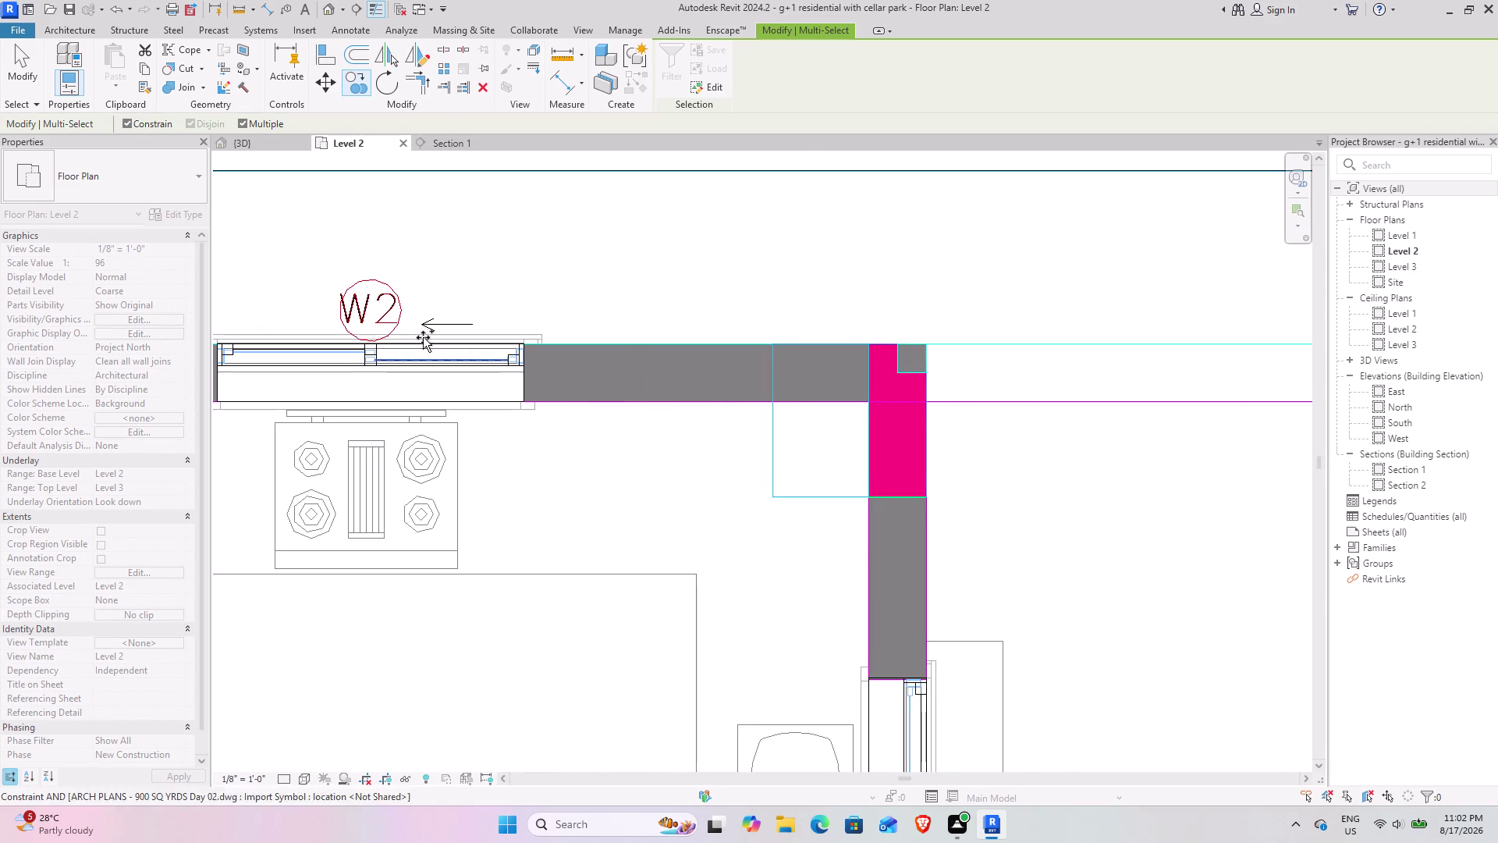
scroll(down, 3)
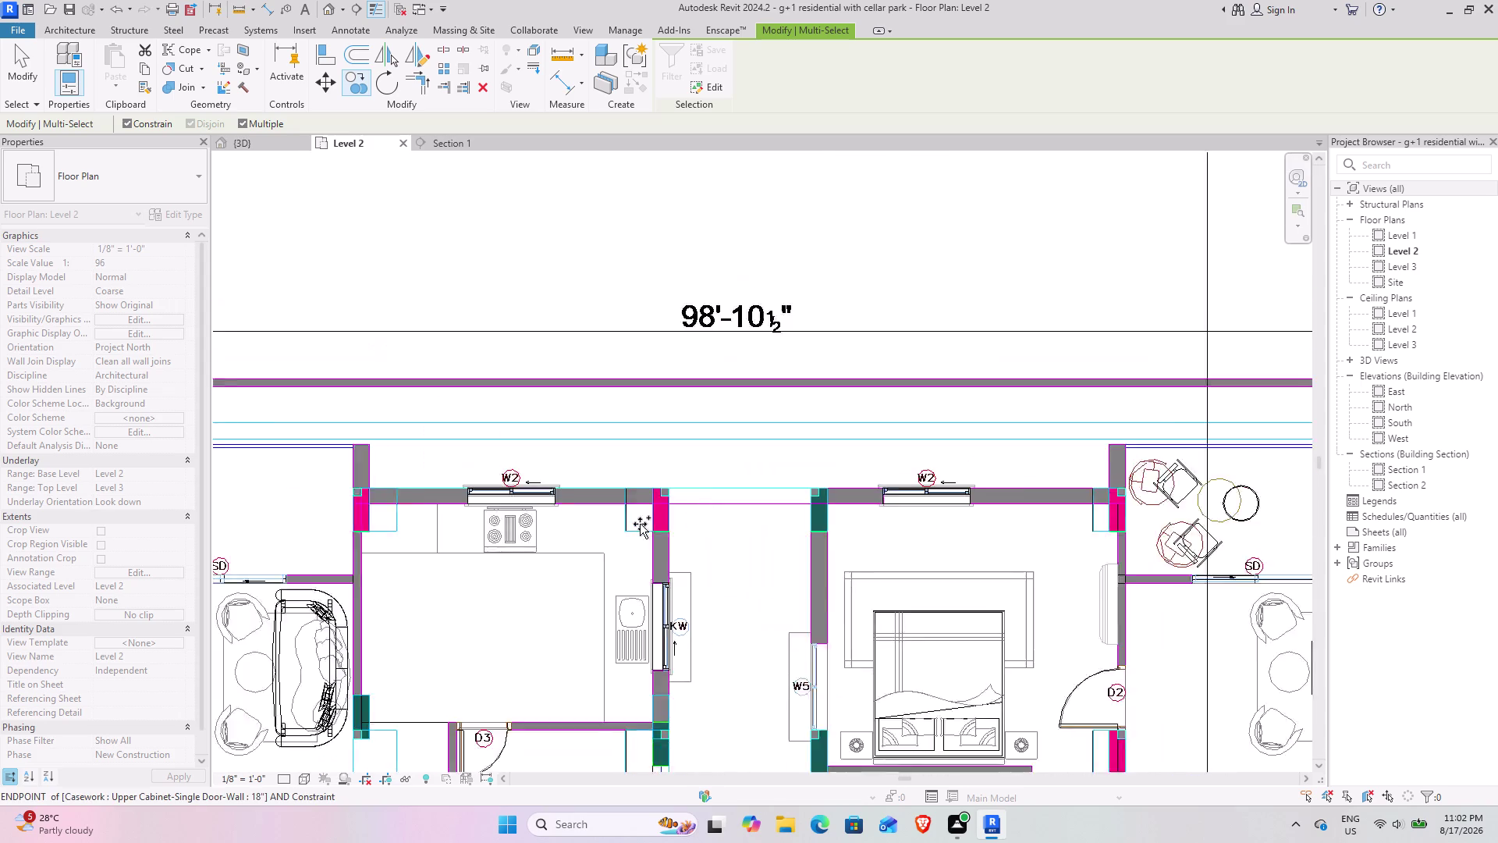
middle_drag(952, 487, 257, 487)
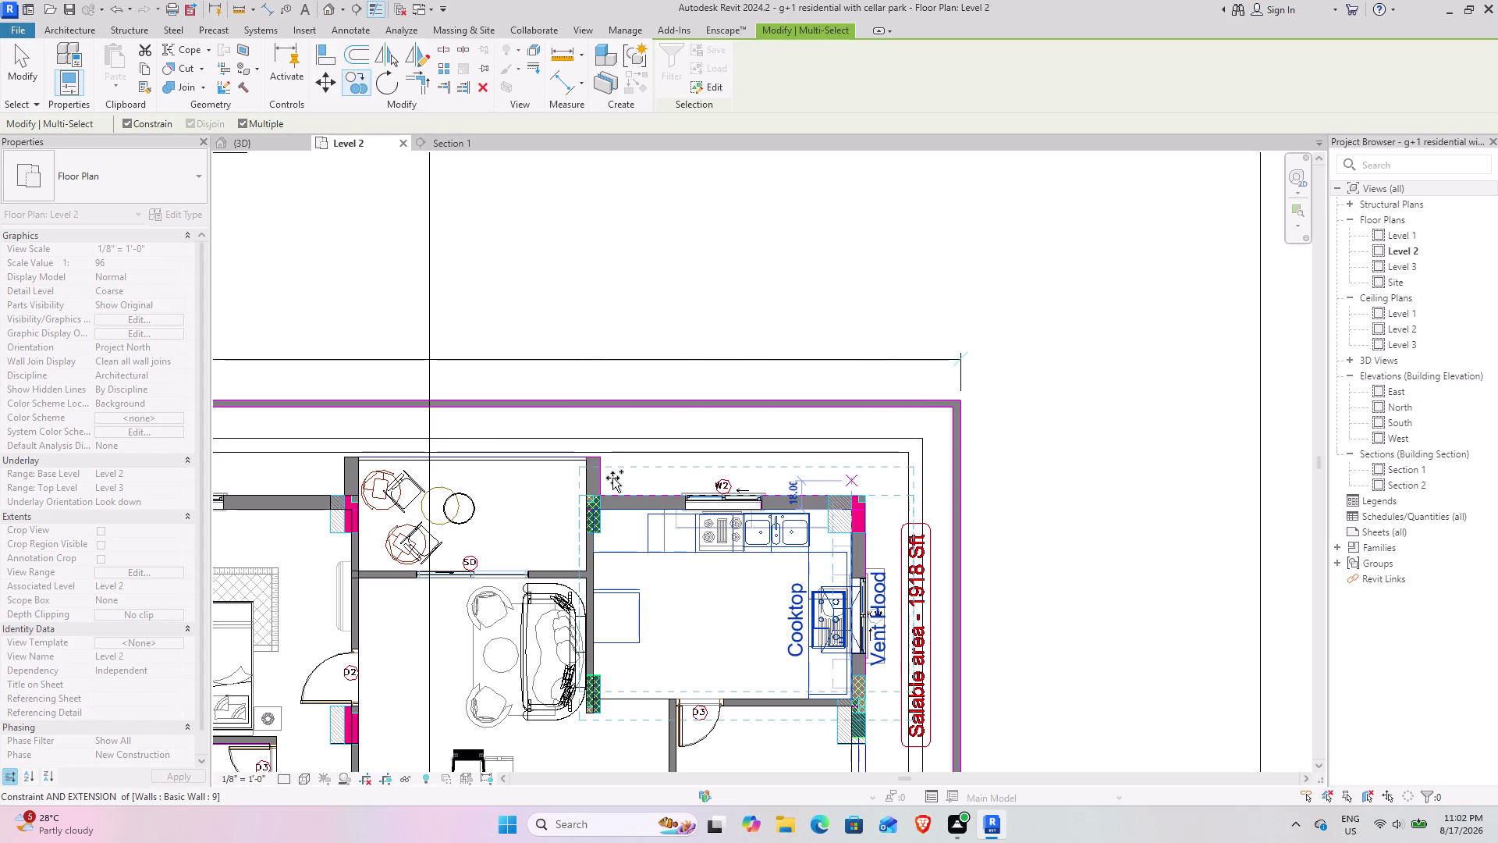
key(Escape)
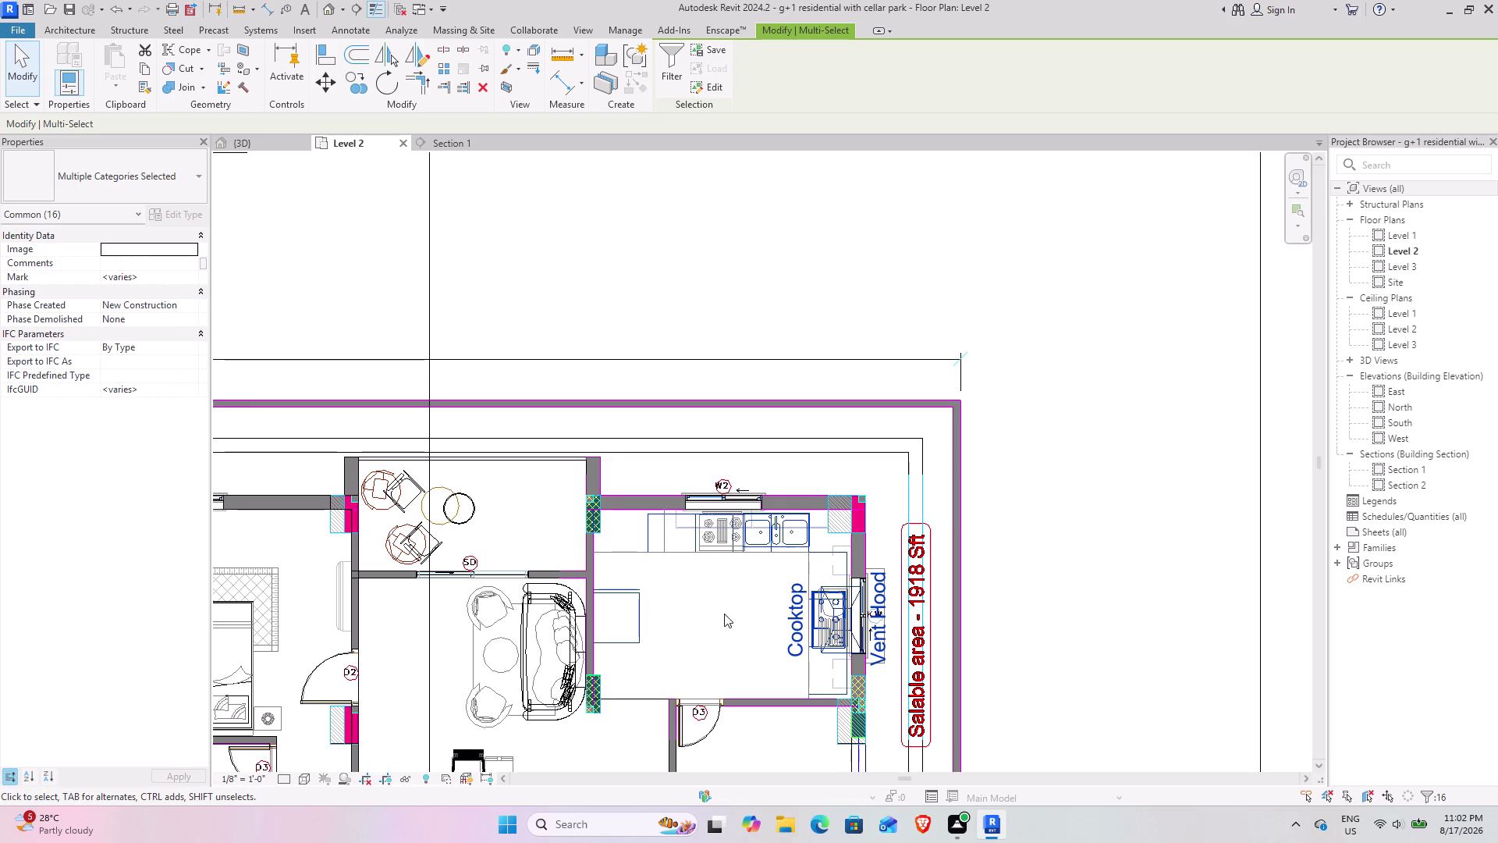
Retry the move from the wall corner, cancel it again, and return to the 3D view.
scroll(up, 3)
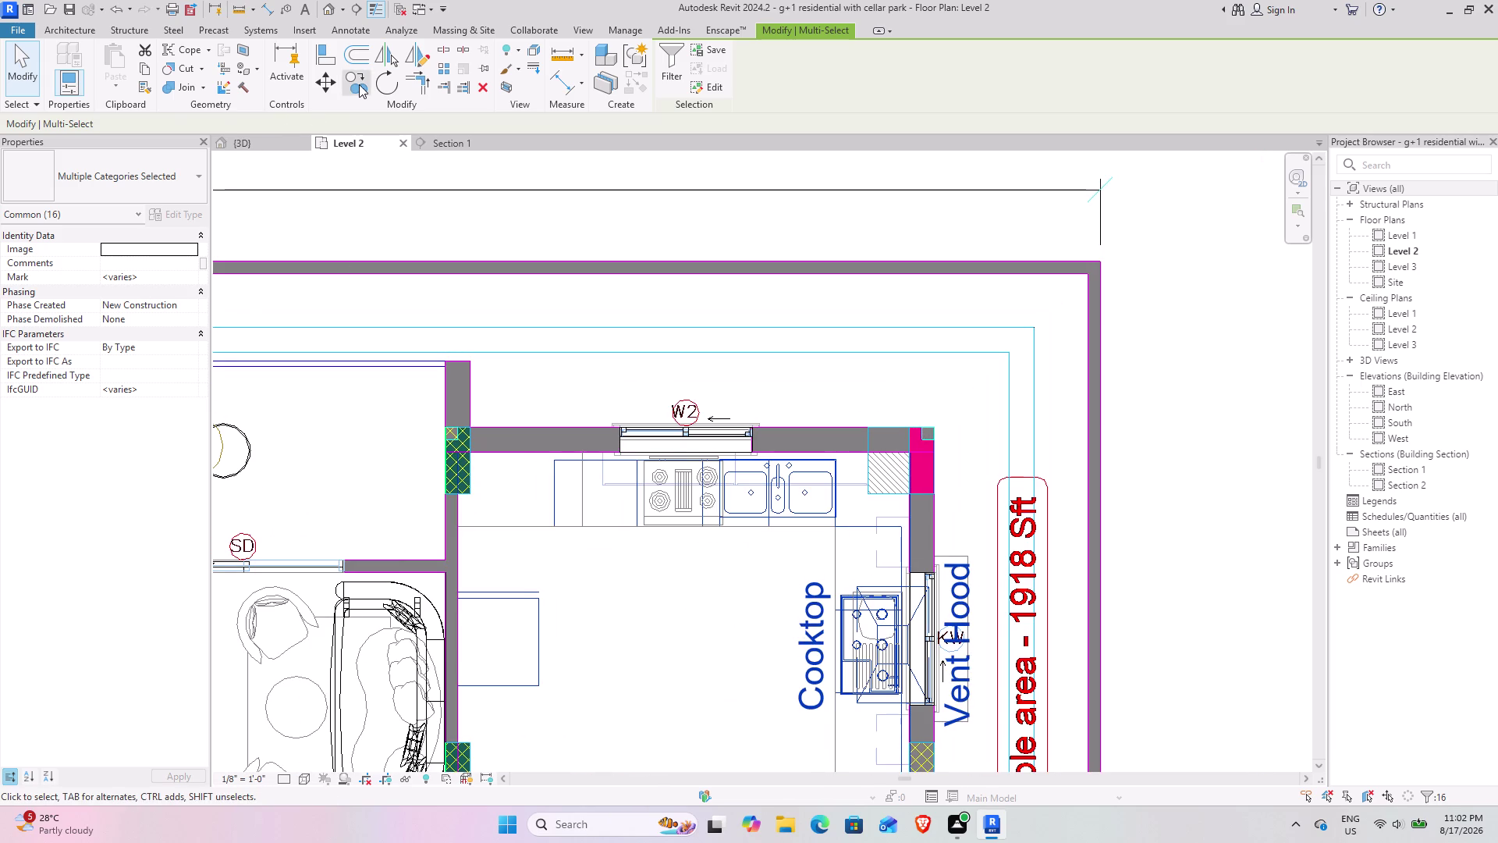
click(359, 84)
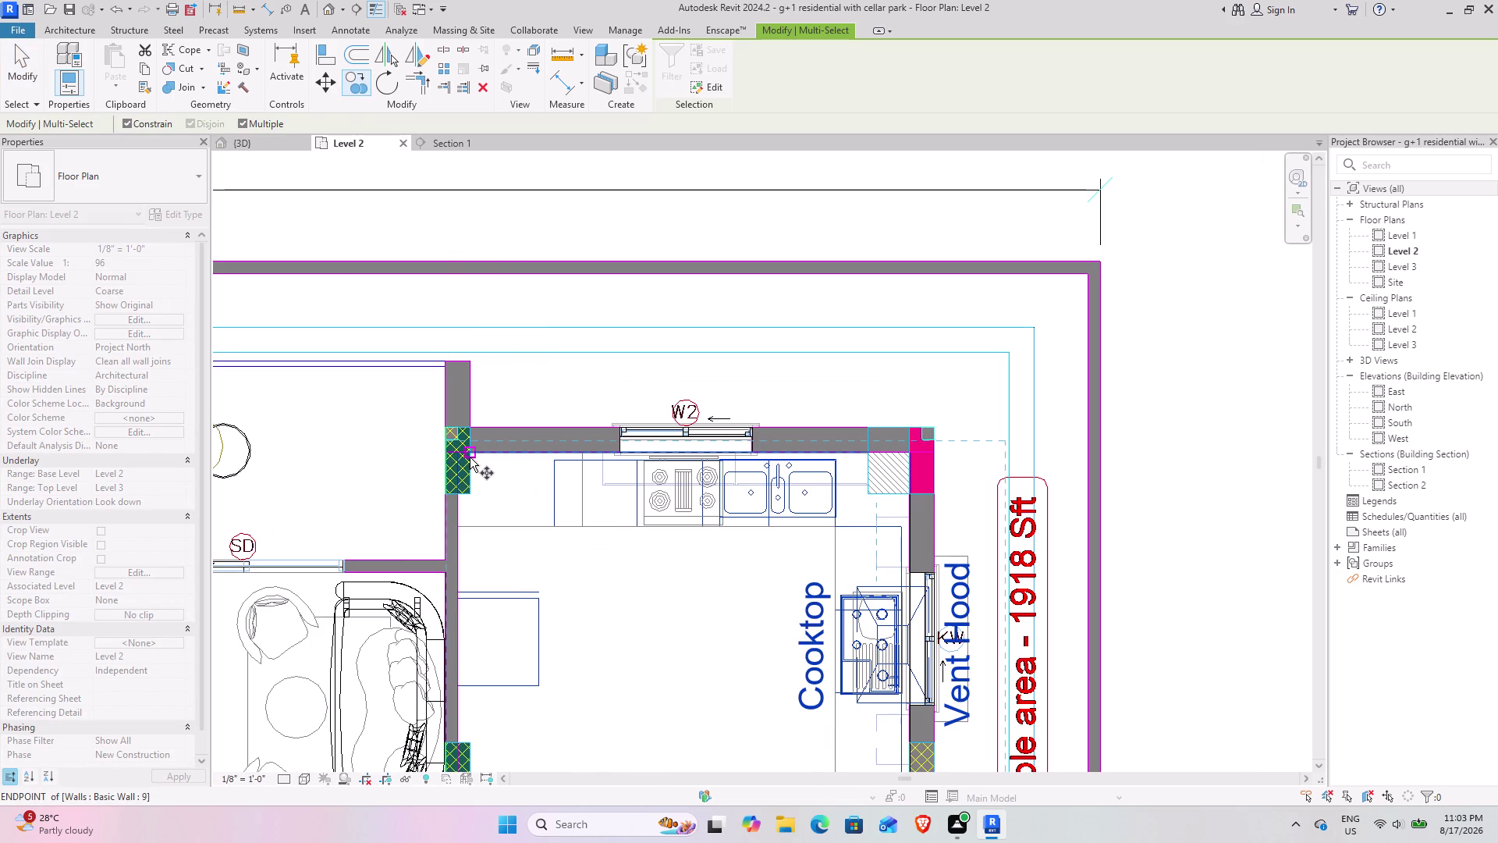
click(469, 453)
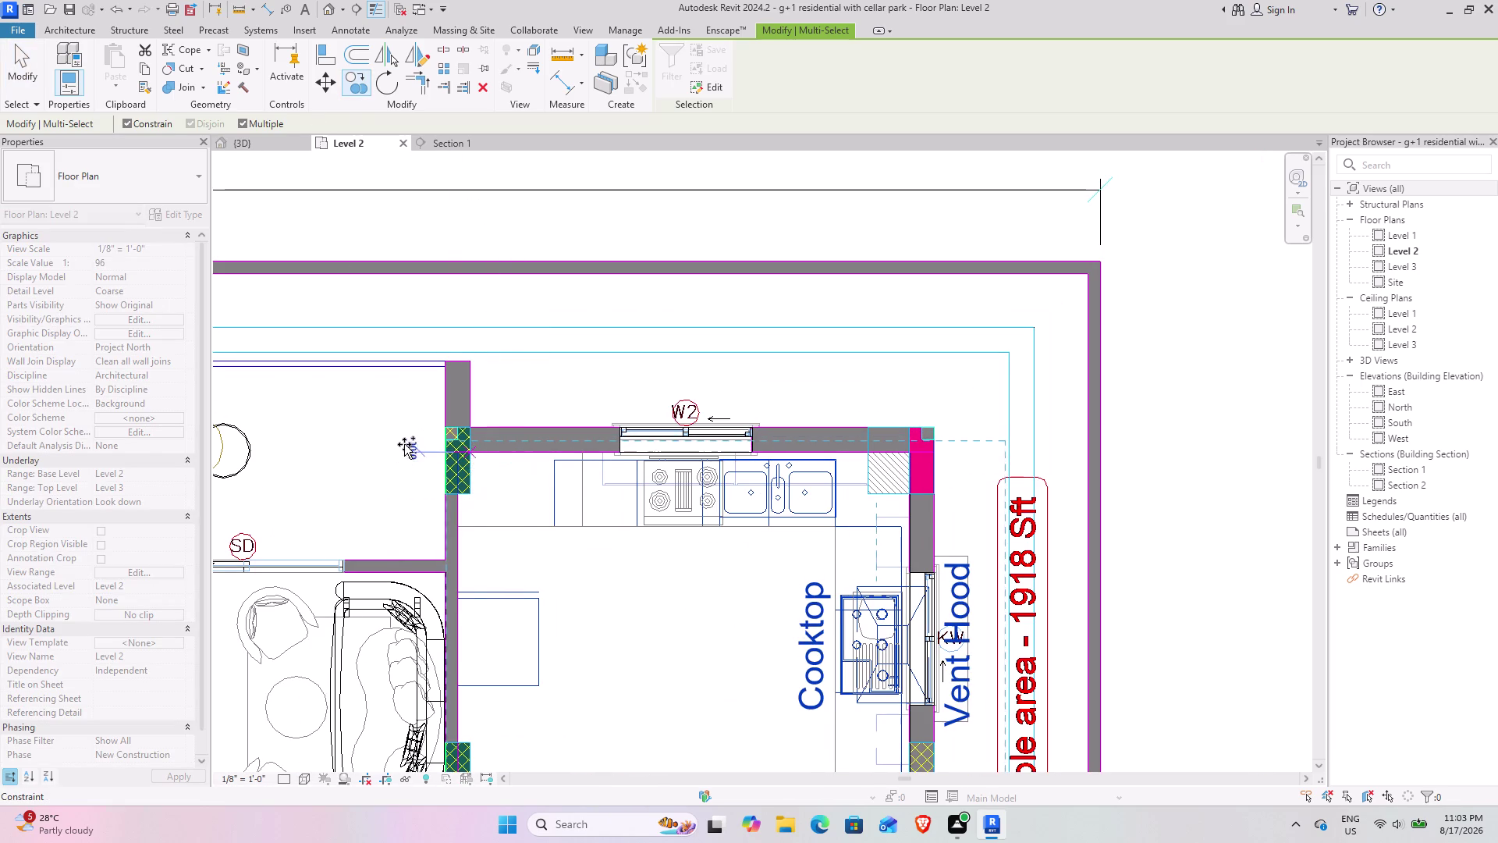
key(Escape)
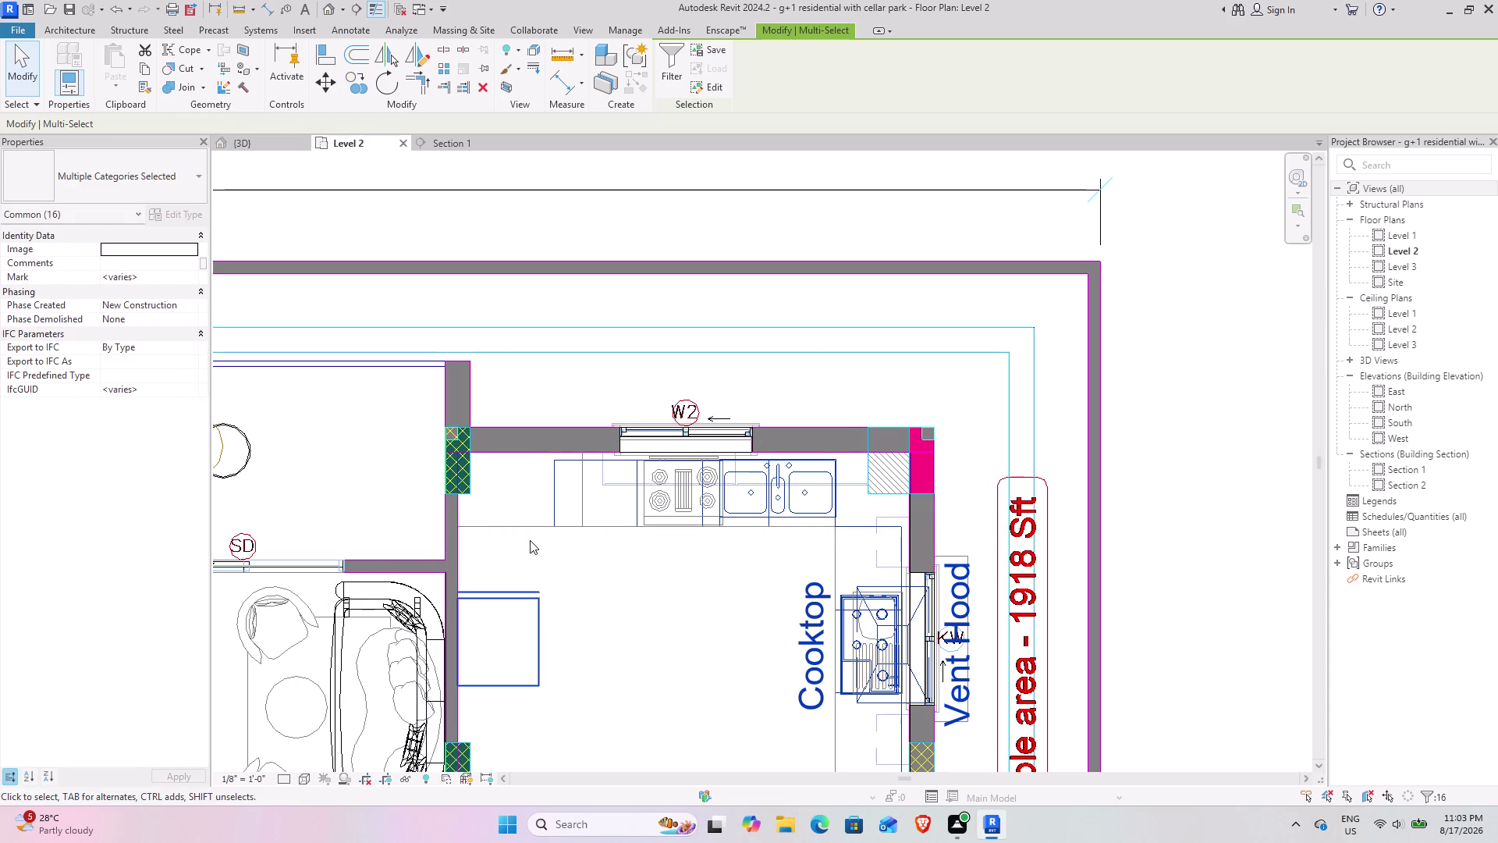
click(236, 149)
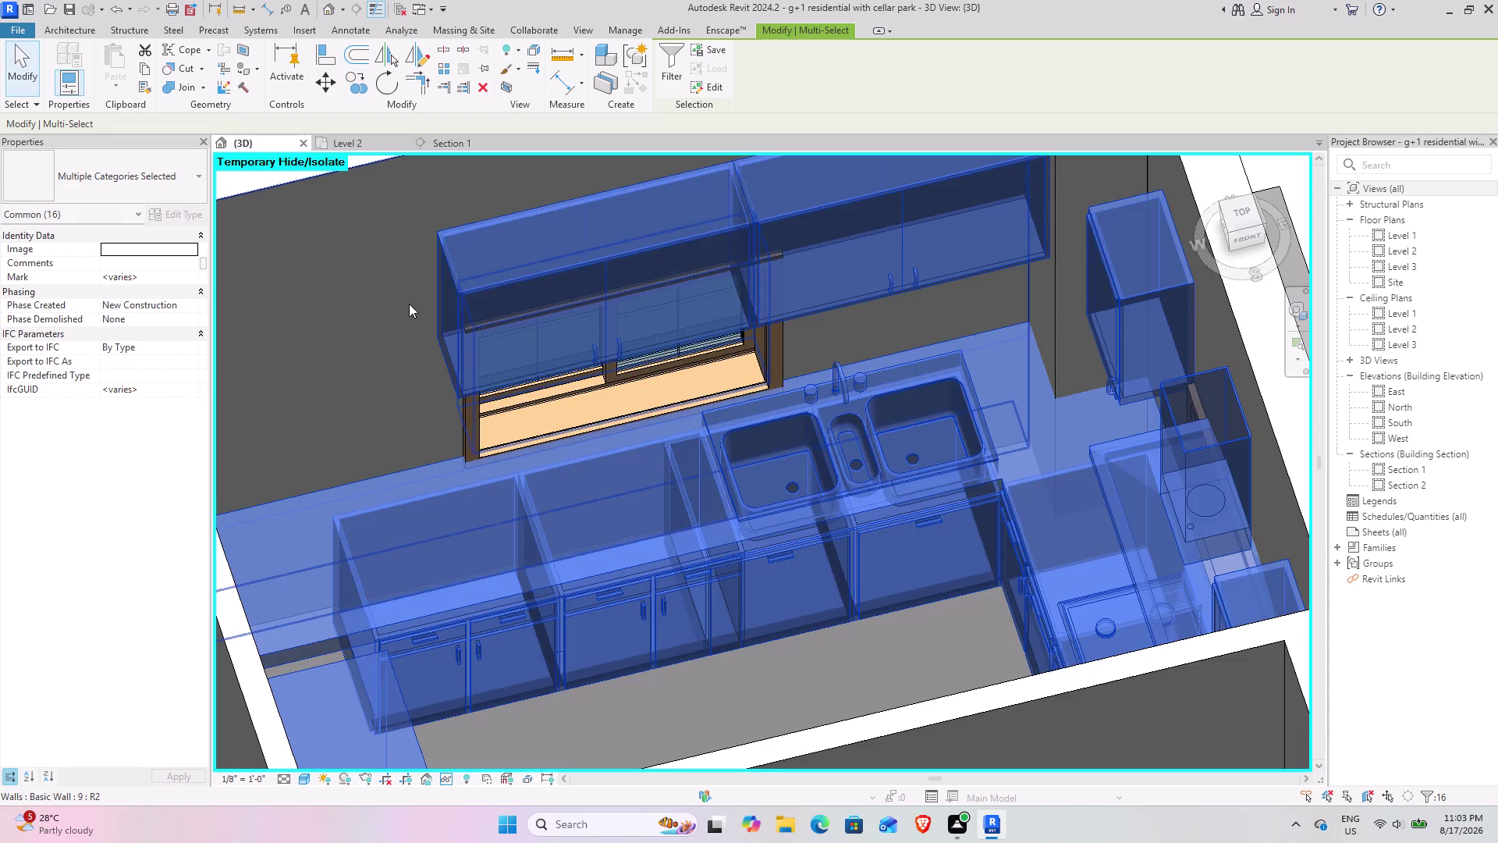
scroll(down, 3)
scroll(down, 3)
middle_drag(405, 540, 566, 492)
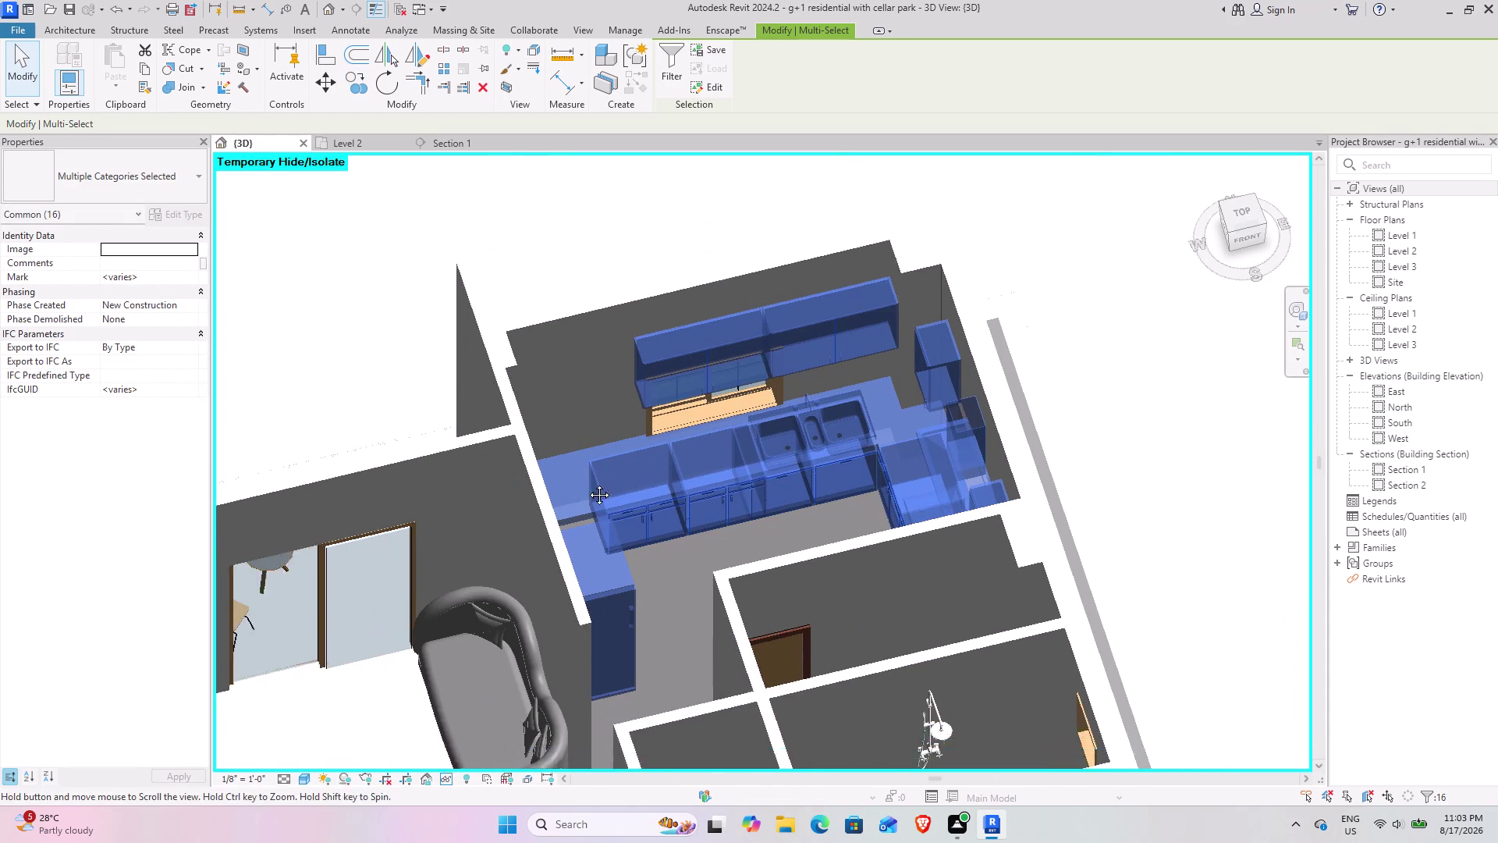
middle_drag(566, 492, 601, 477)
click(381, 141)
scroll(down, 3)
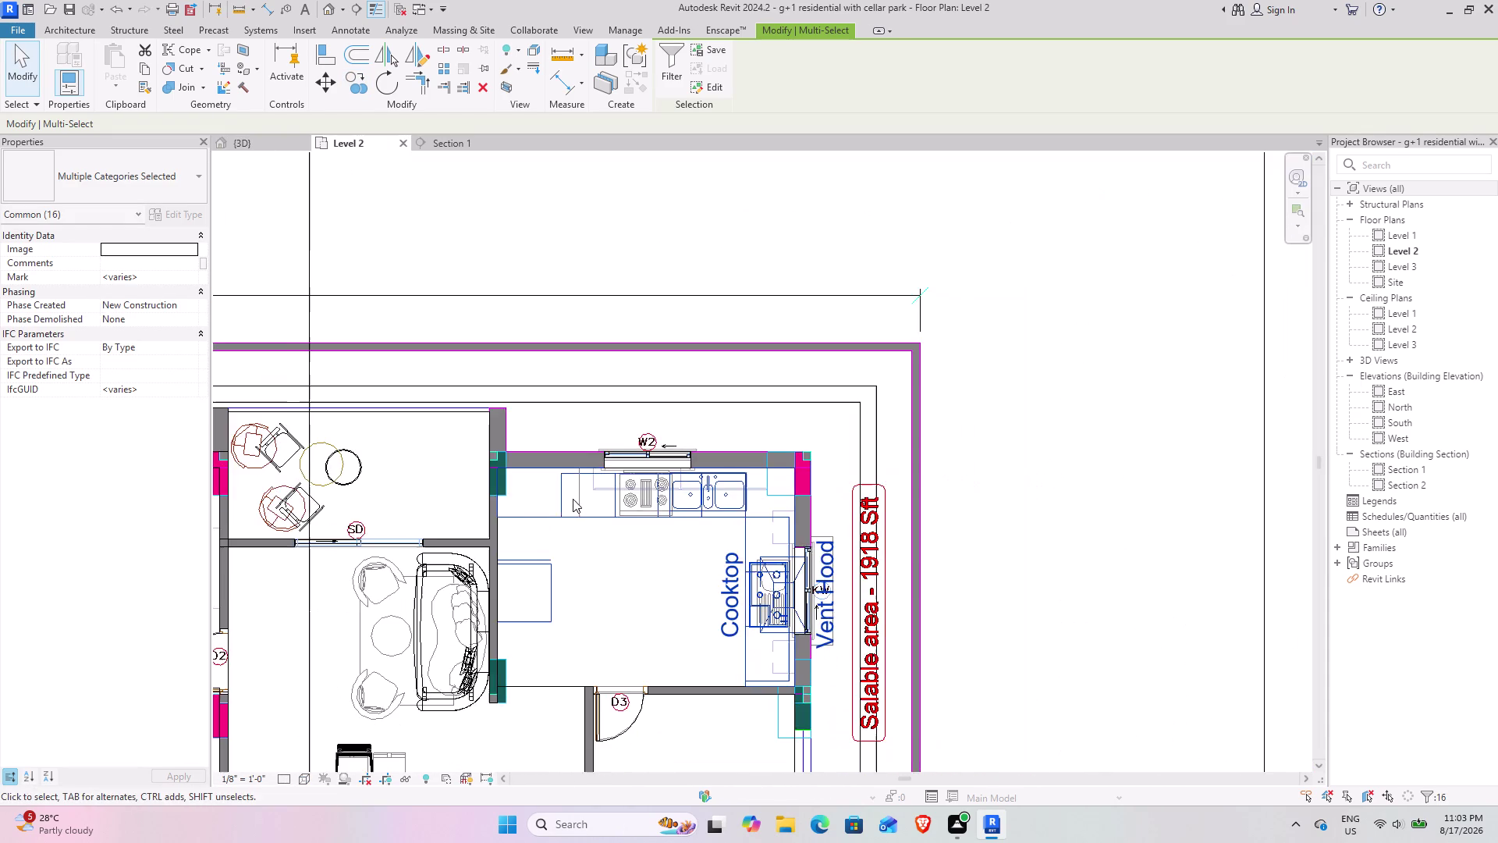
middle_drag(549, 496, 661, 349)
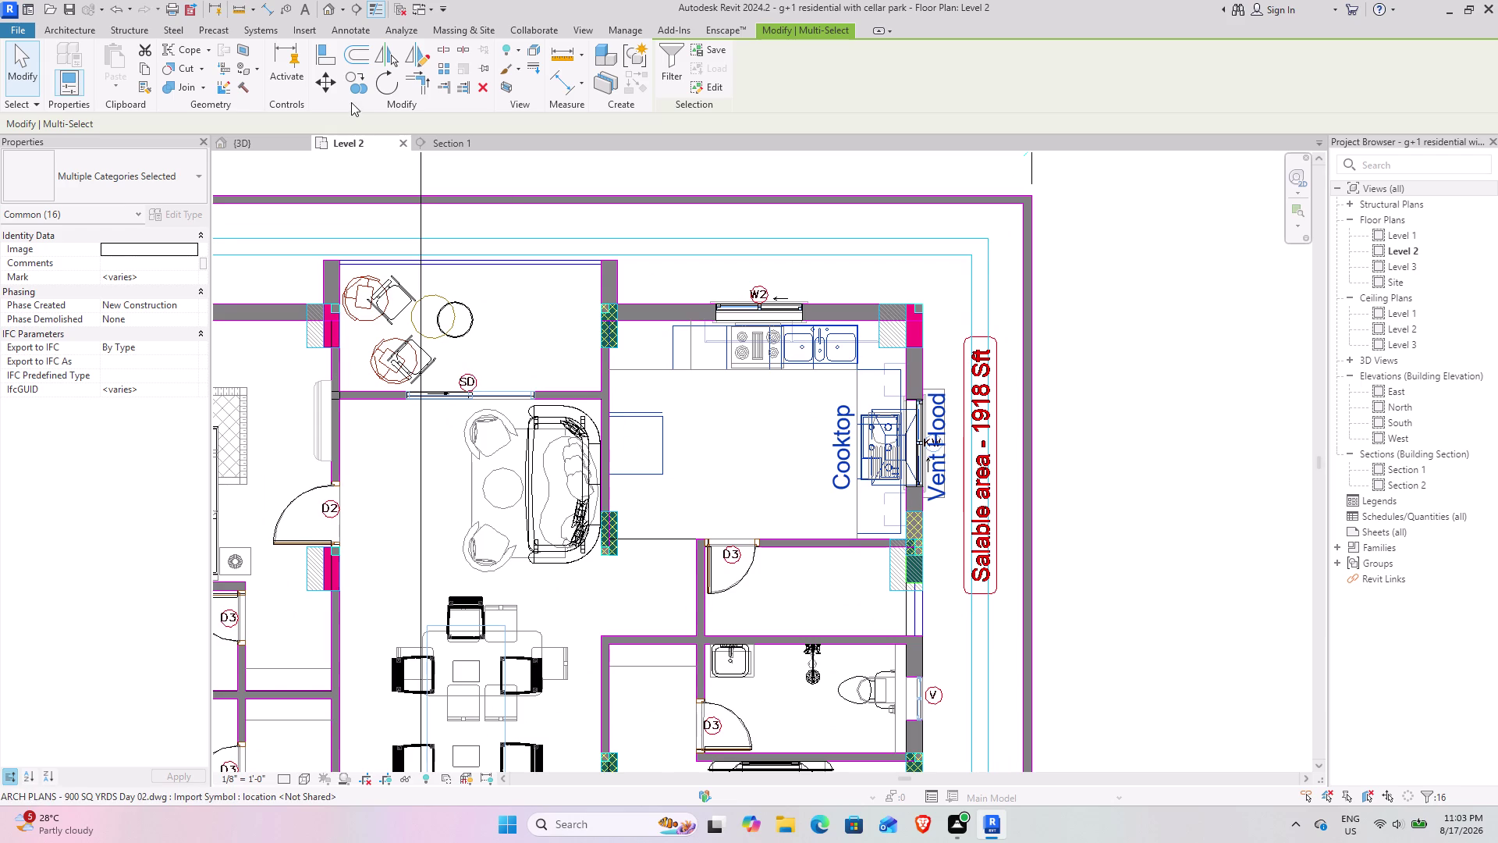
click(351, 90)
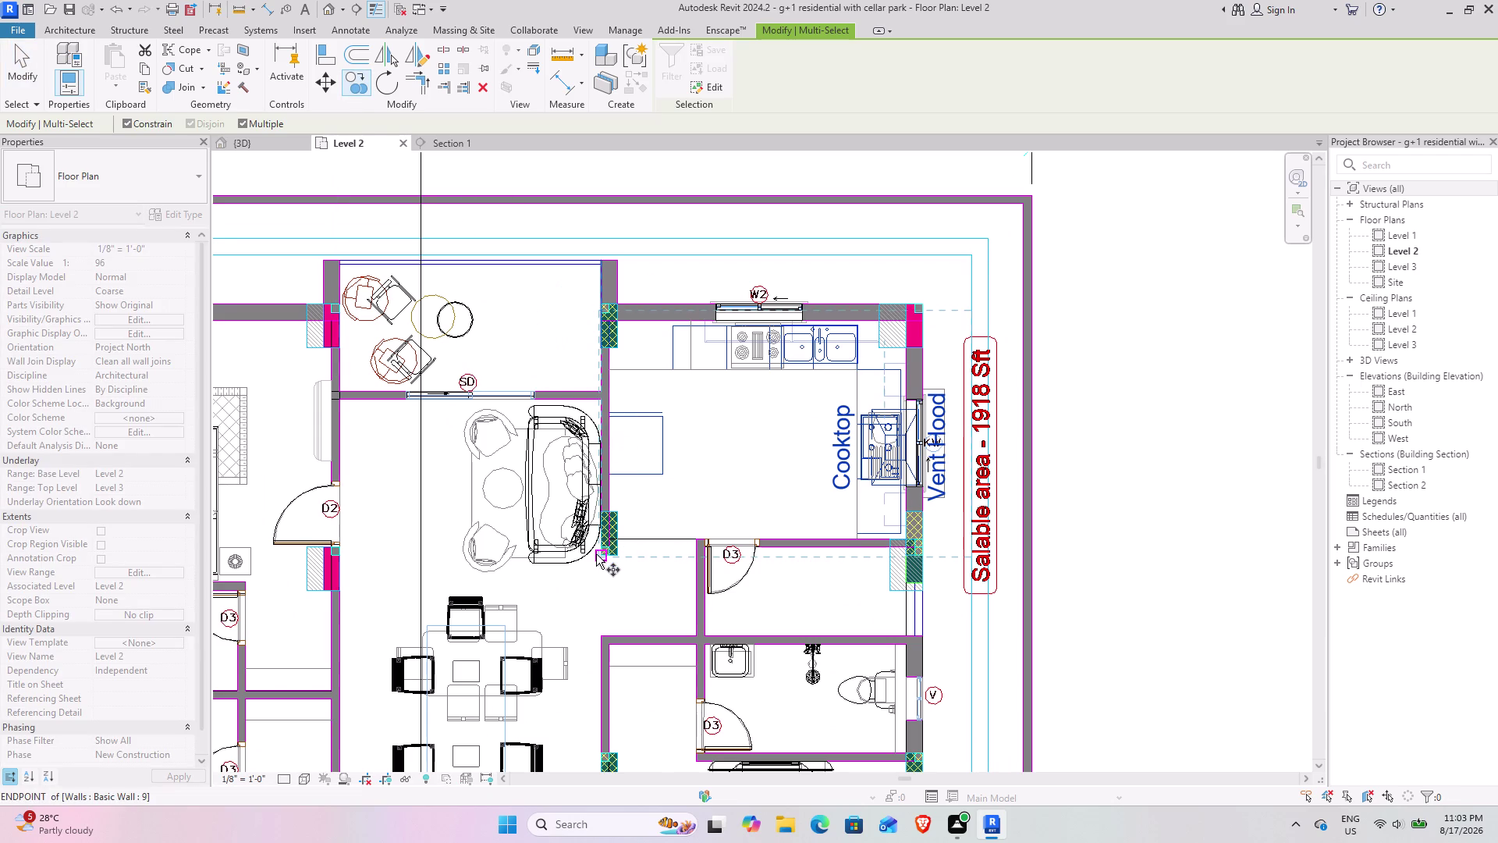
scroll(up, 3)
click(618, 559)
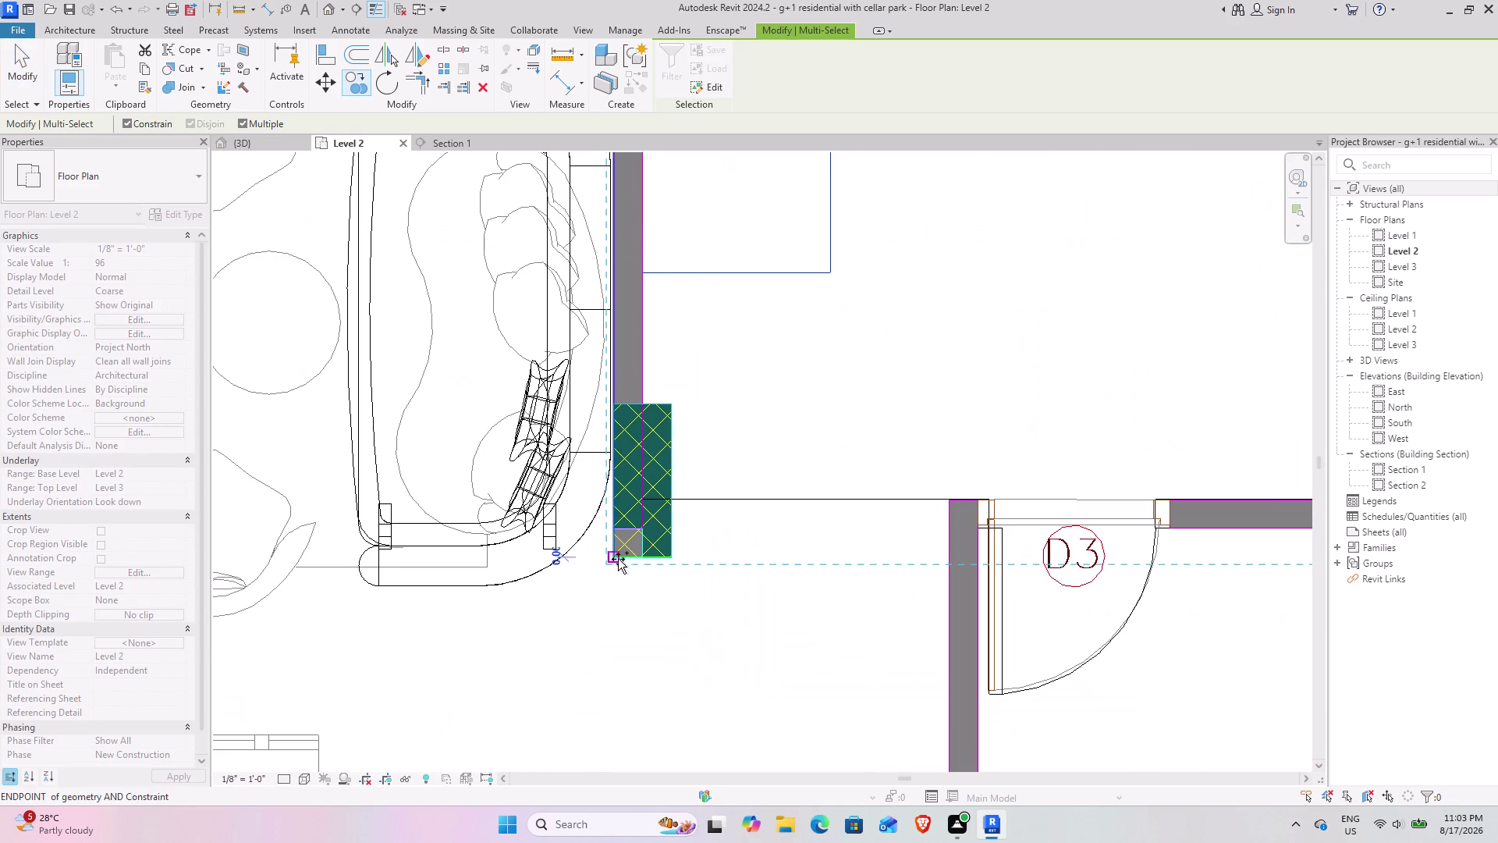
scroll(down, 3)
middle_drag(379, 573, 509, 573)
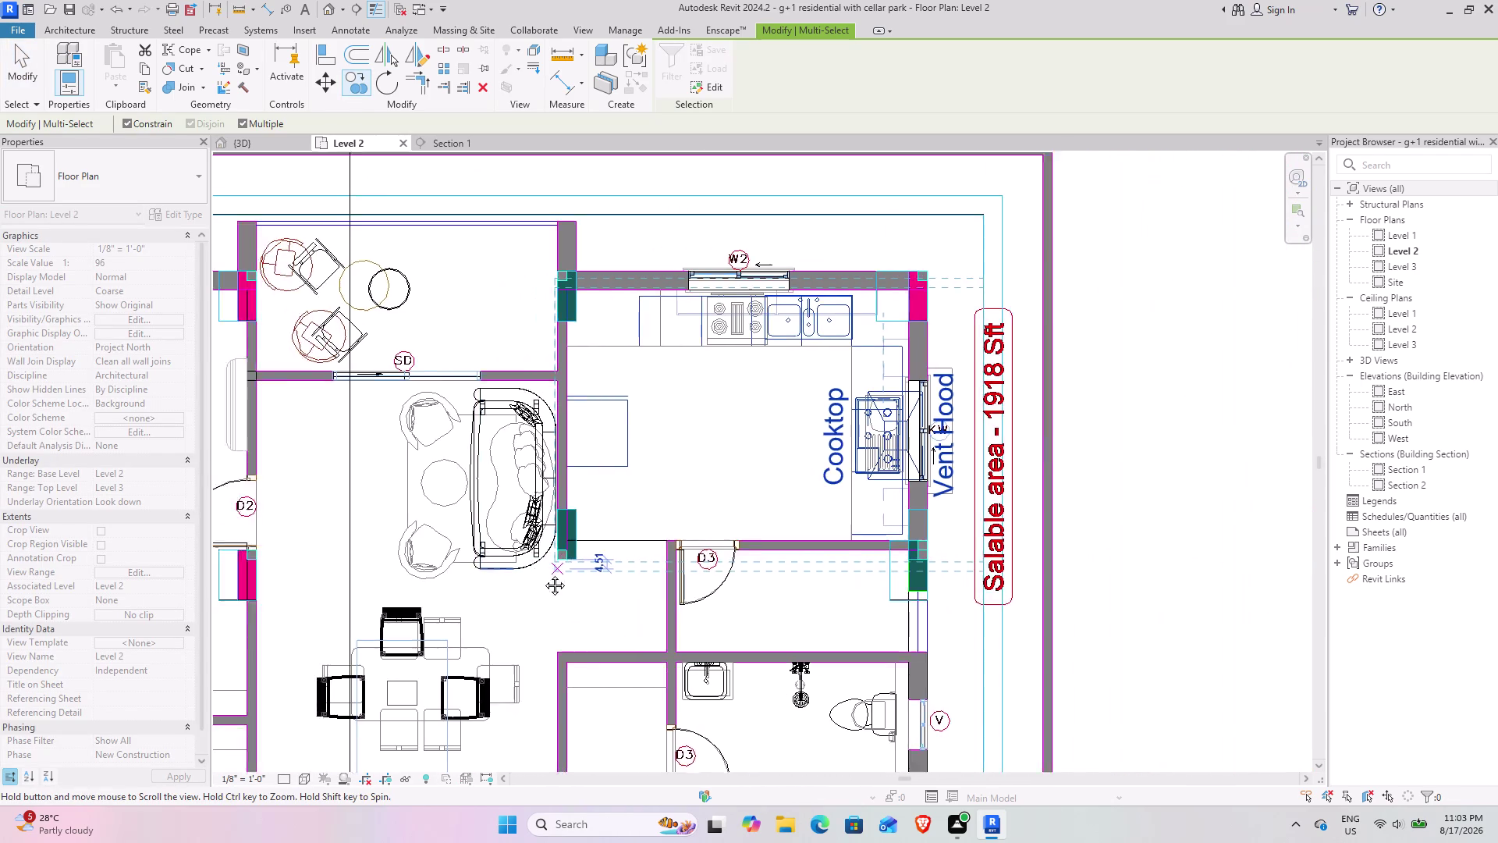
middle_drag(509, 574, 901, 574)
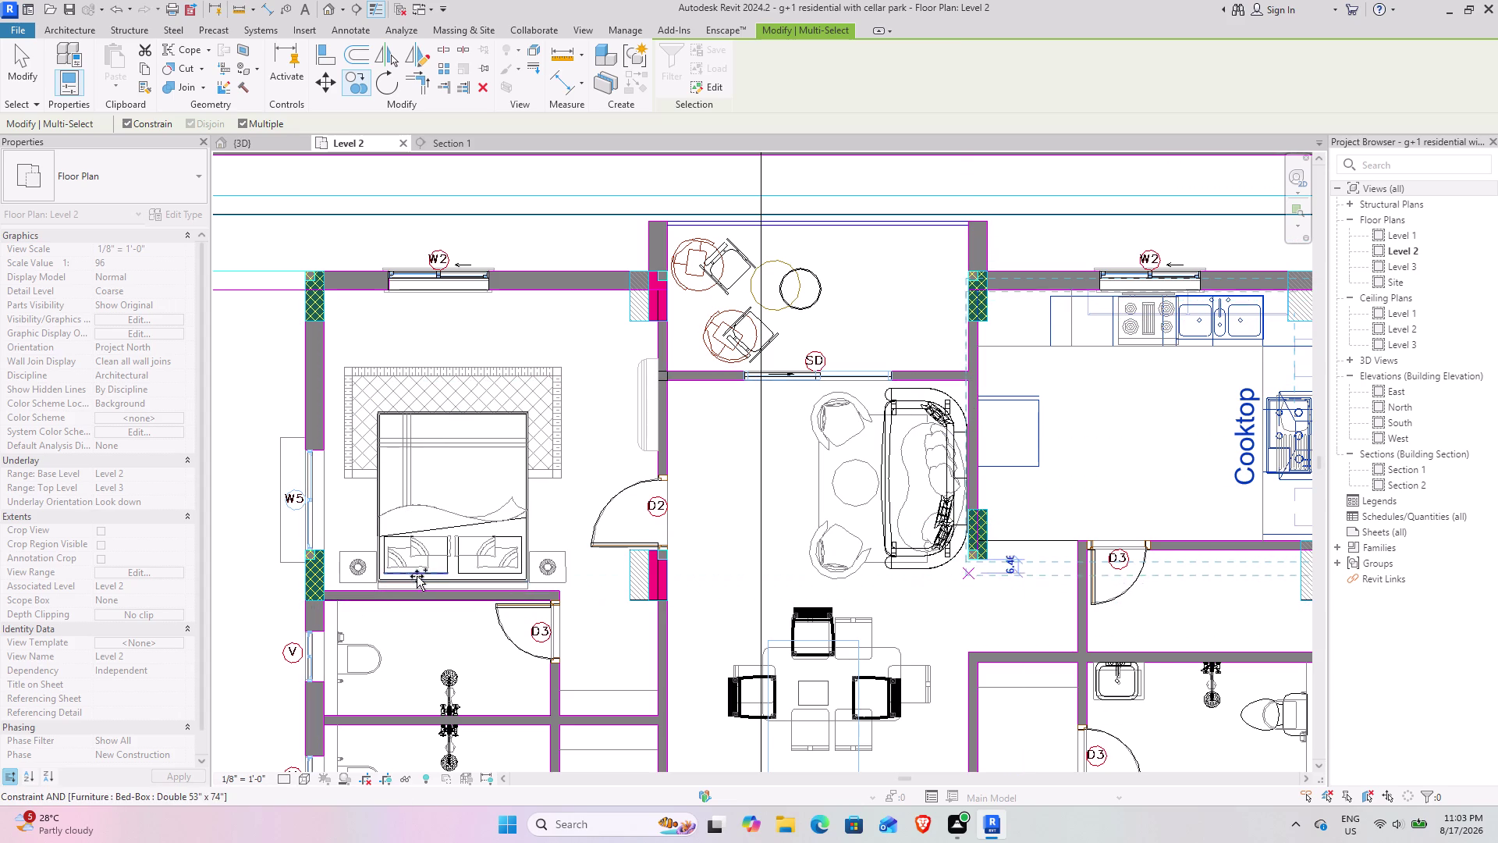
middle_drag(409, 561, 1089, 514)
scroll(up, 3)
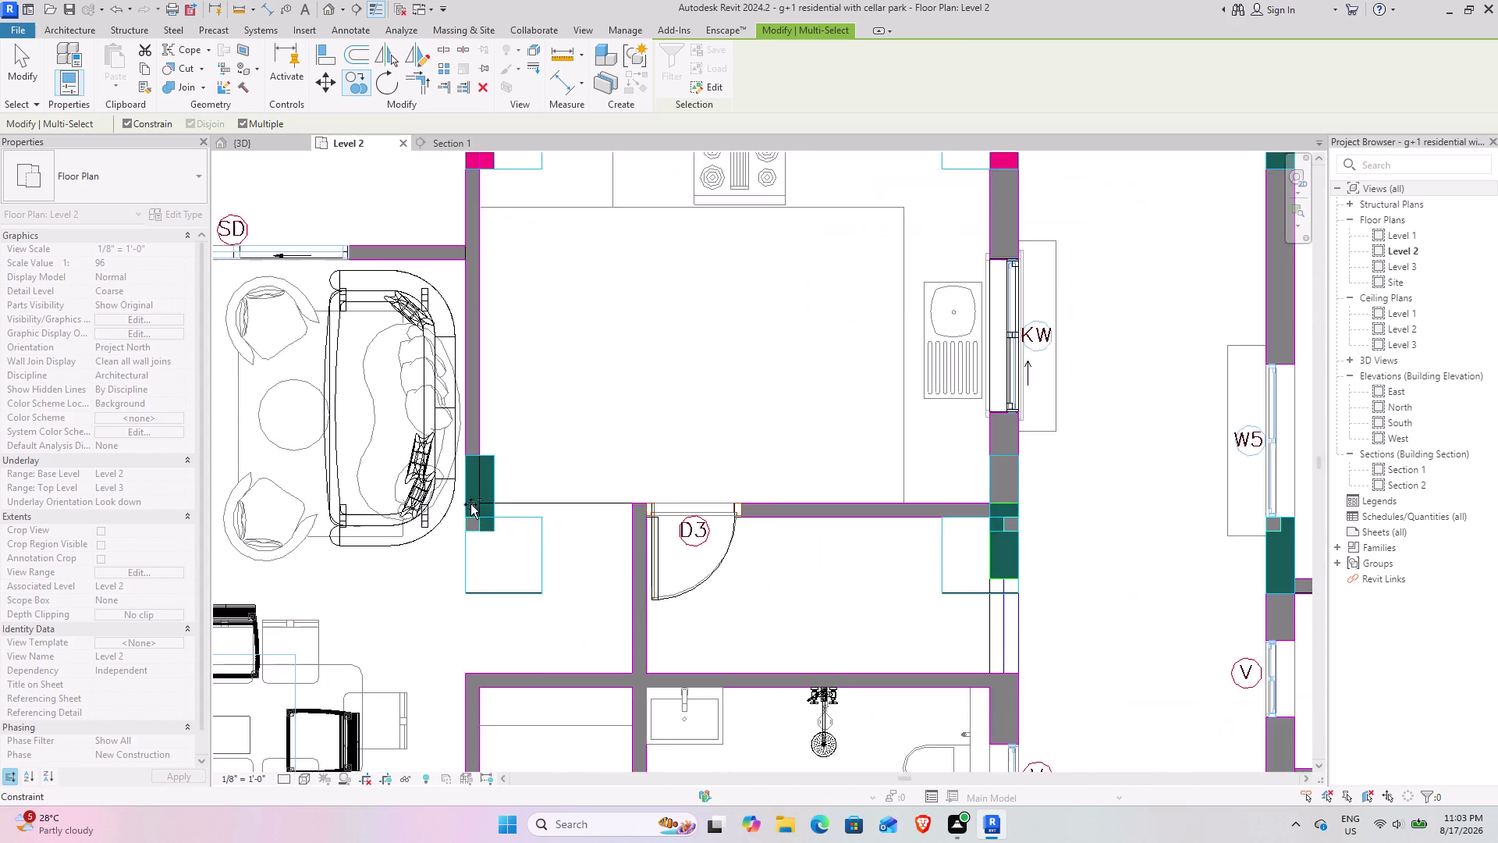
scroll(up, 3)
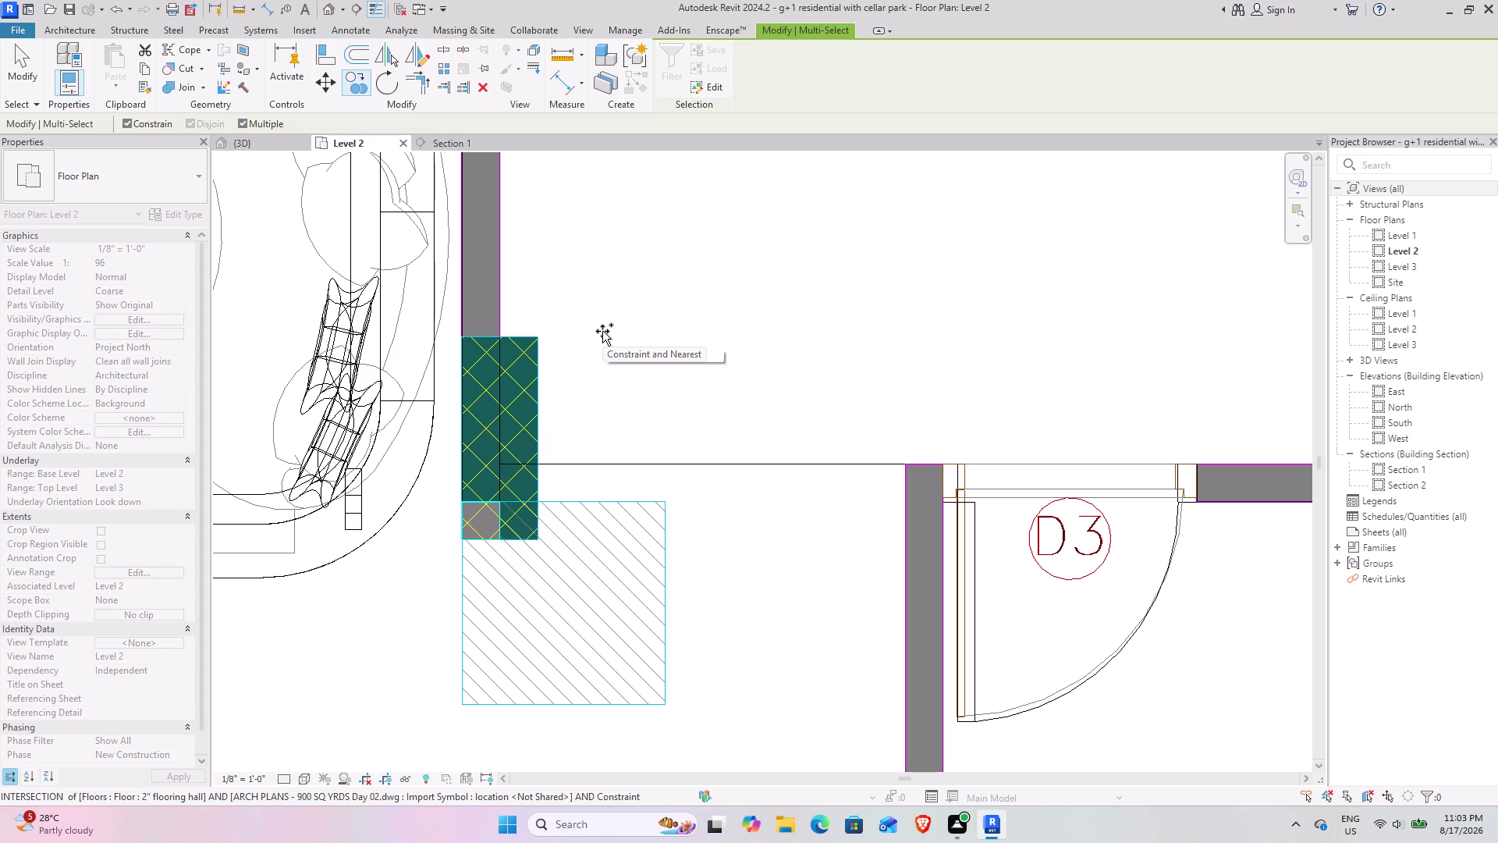
scroll(down, 3)
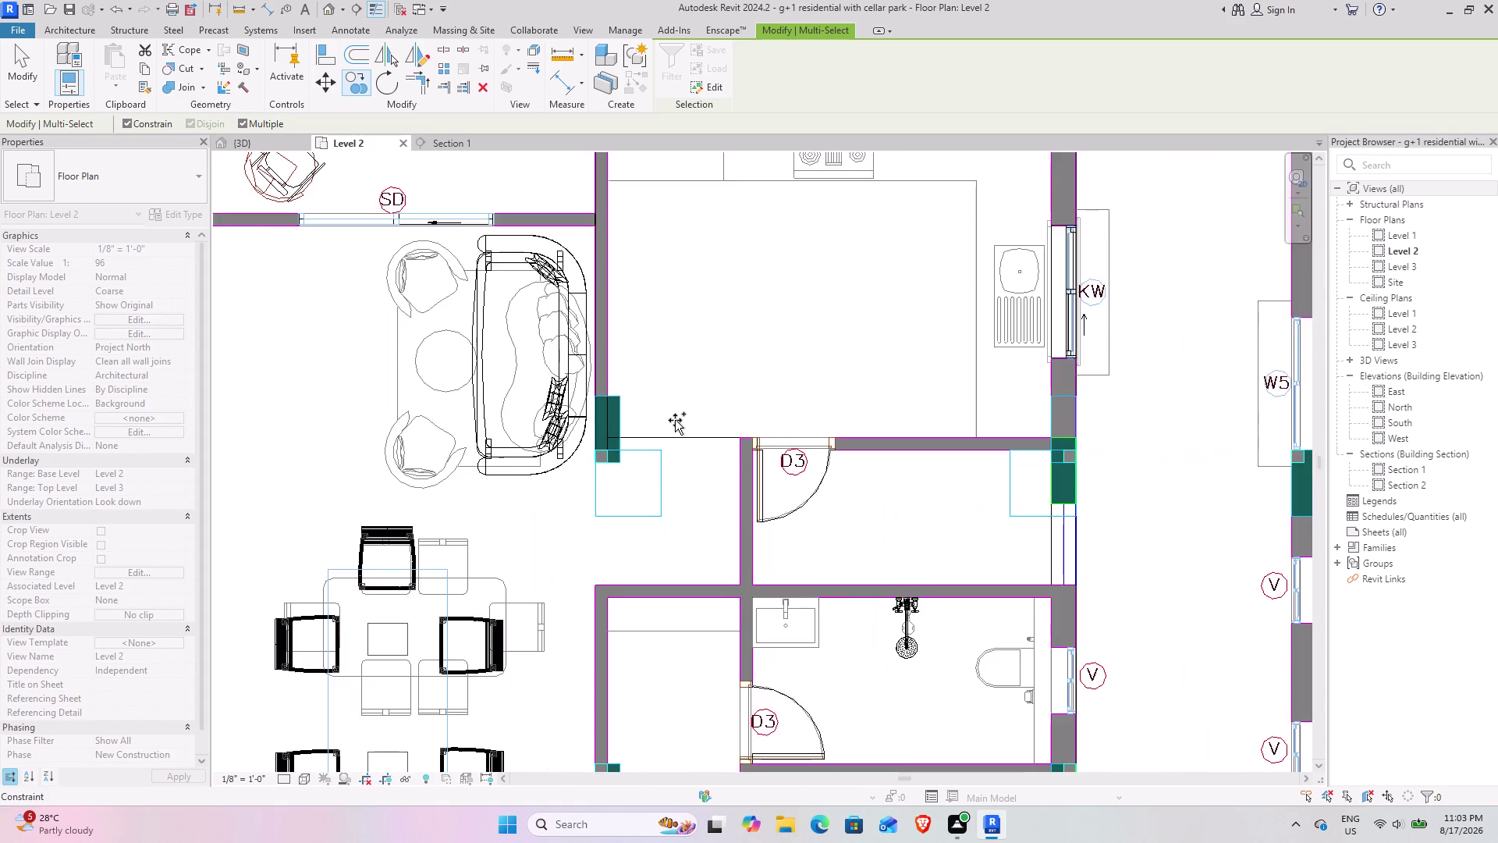
scroll(down, 3)
middle_drag(777, 368, 195, 492)
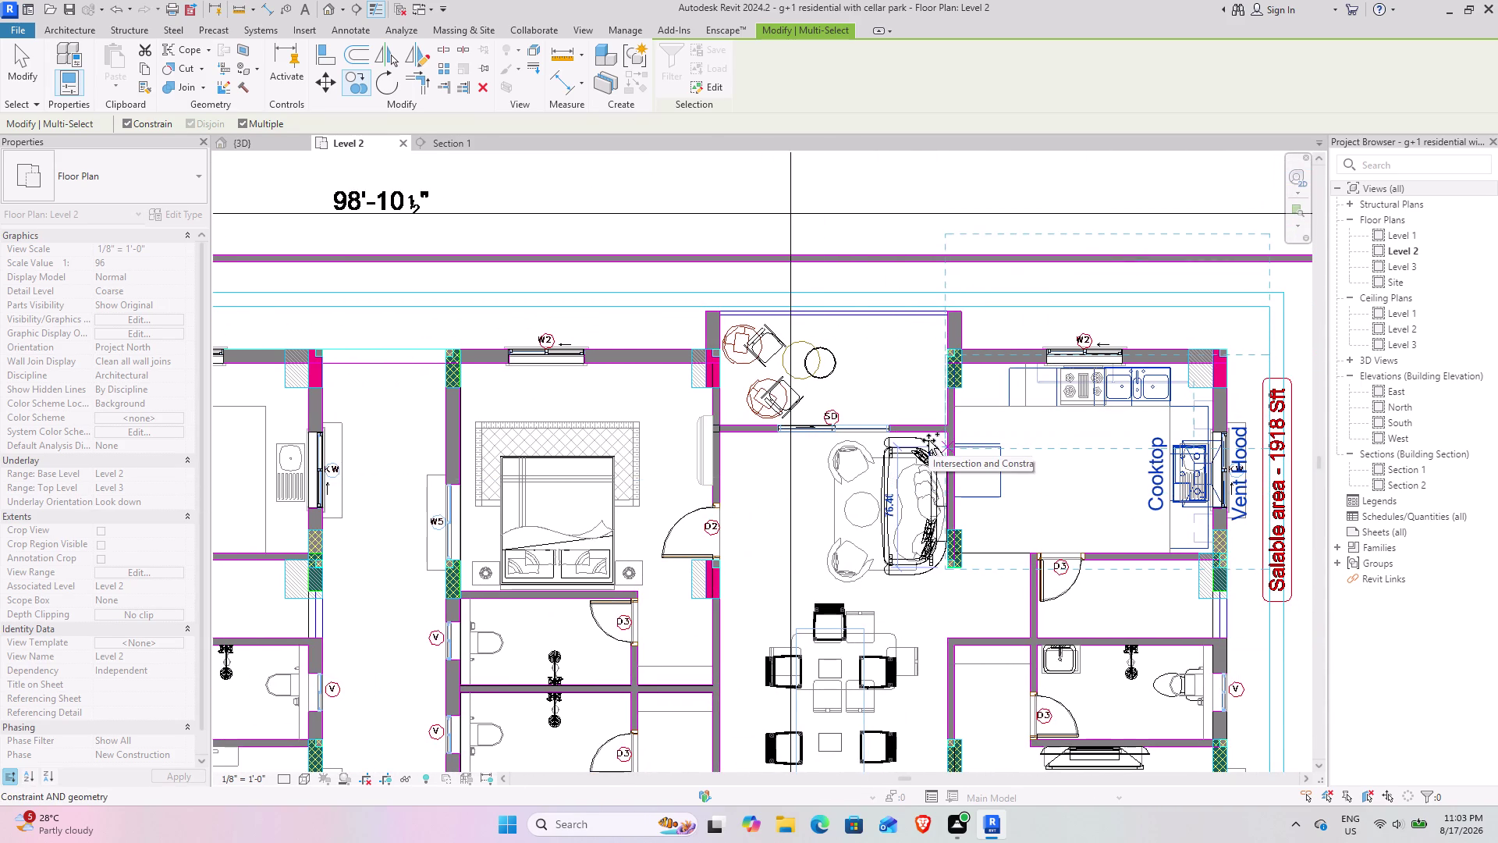
key(Escape)
key(Escape)
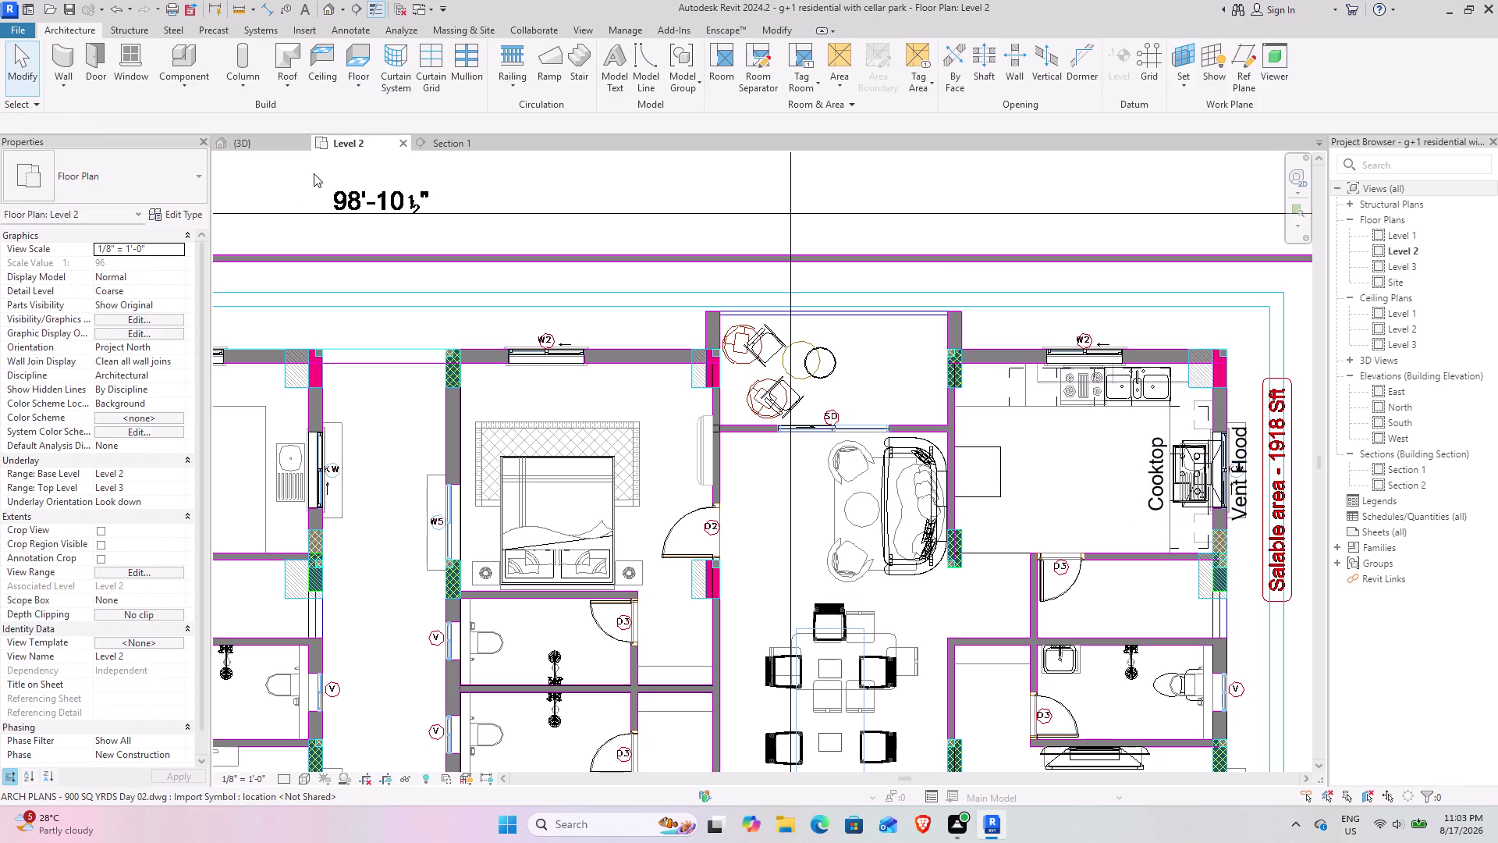
Select the 4" bed floor slab in 3D and move it within the Level 2 plan.
click(248, 149)
click(708, 475)
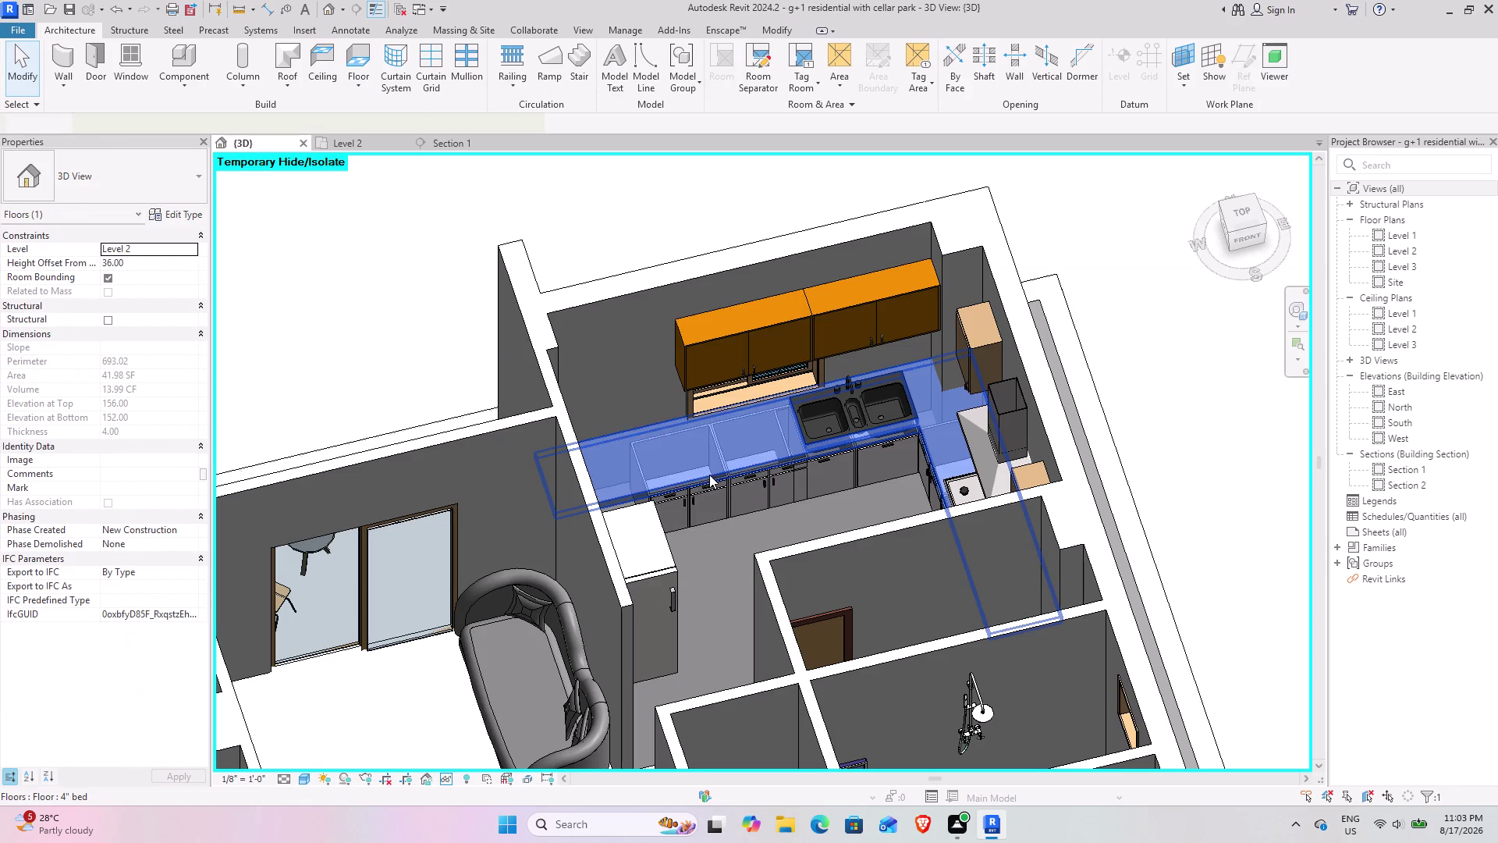
click(360, 145)
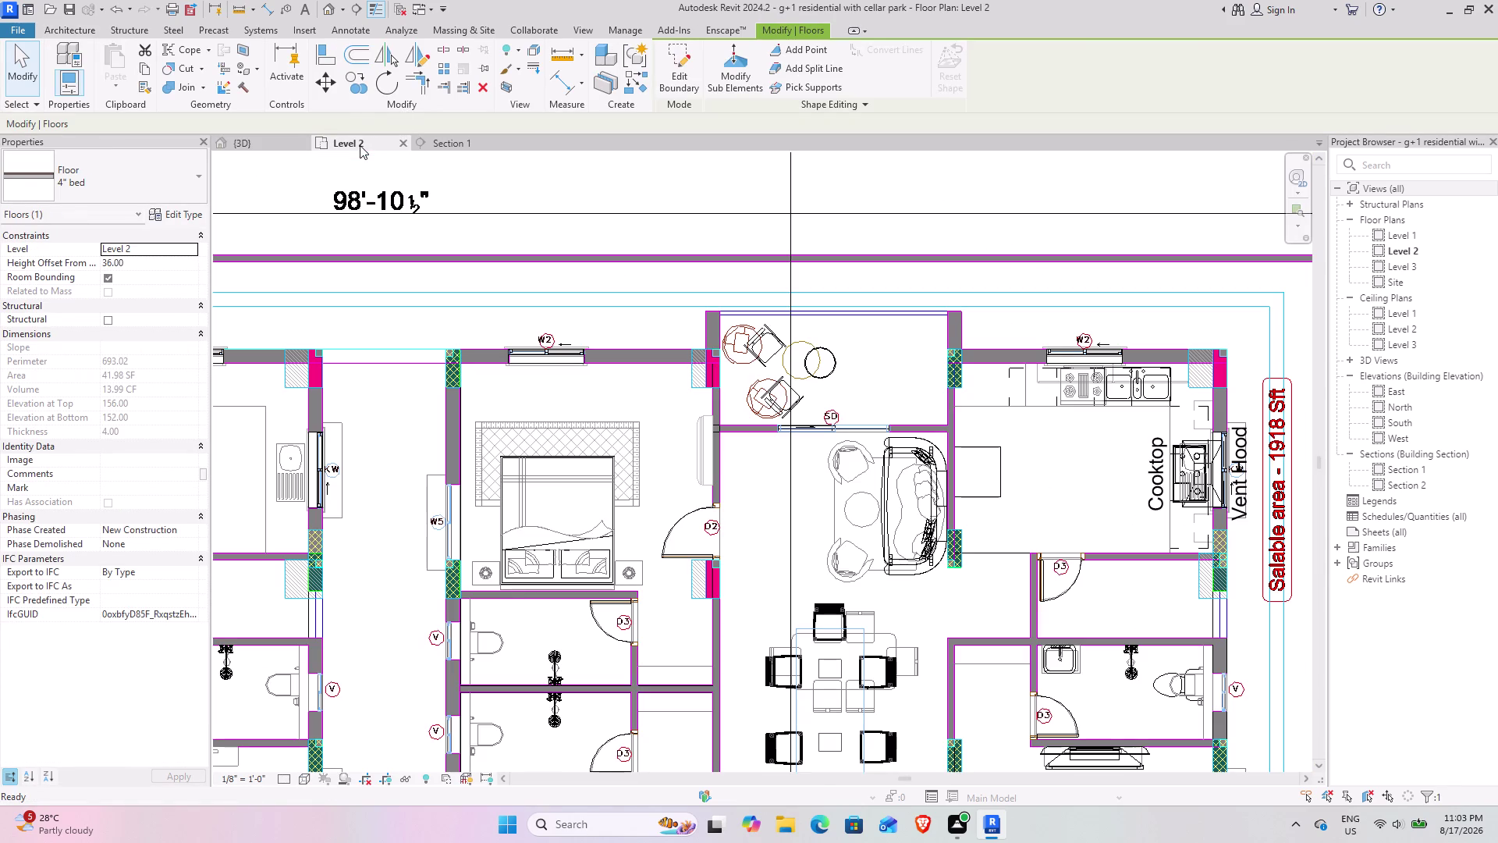
click(365, 89)
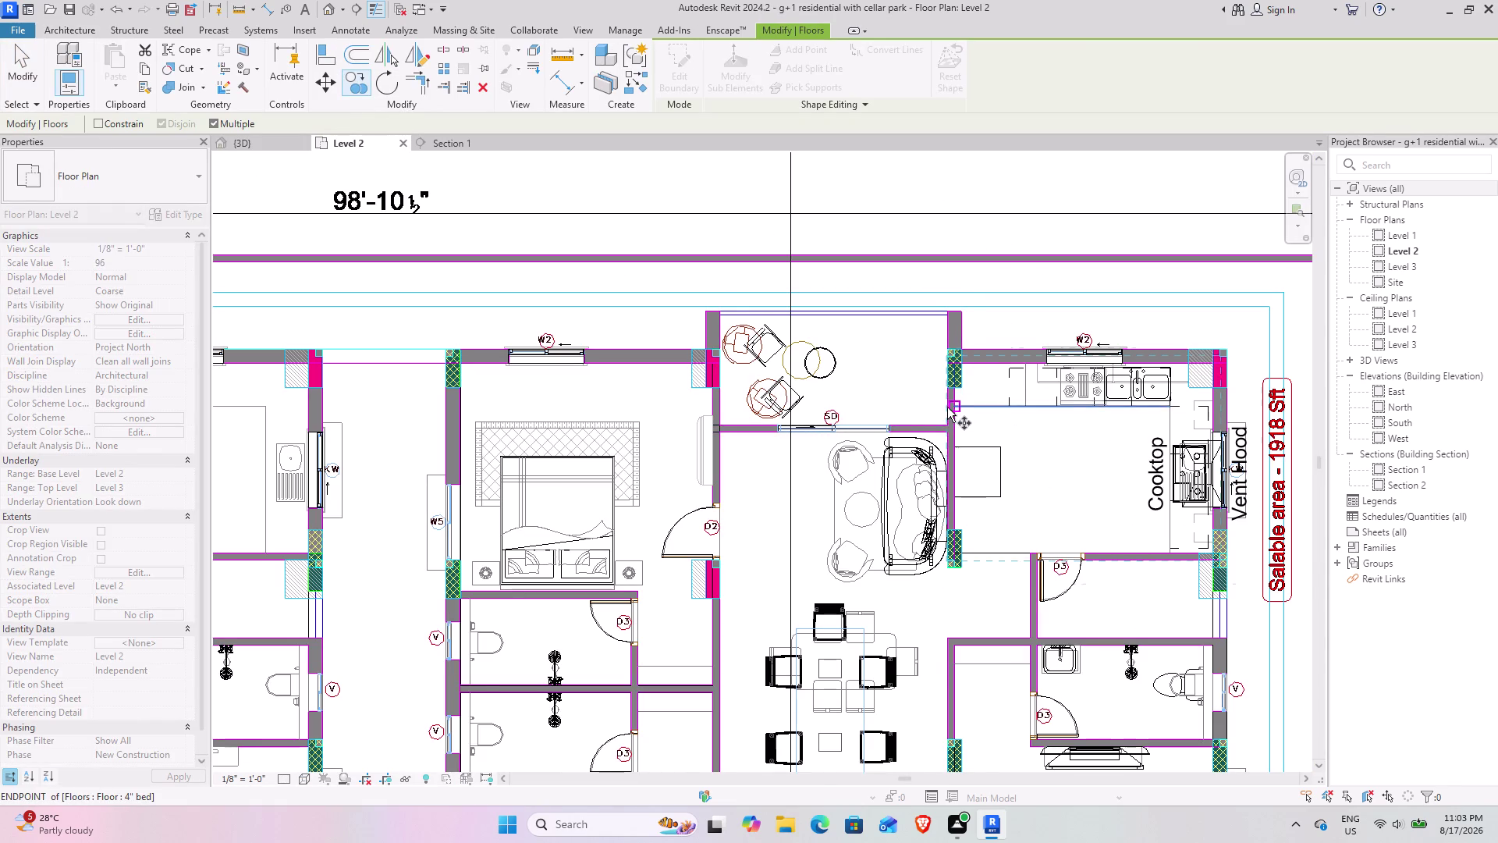
scroll(up, 3)
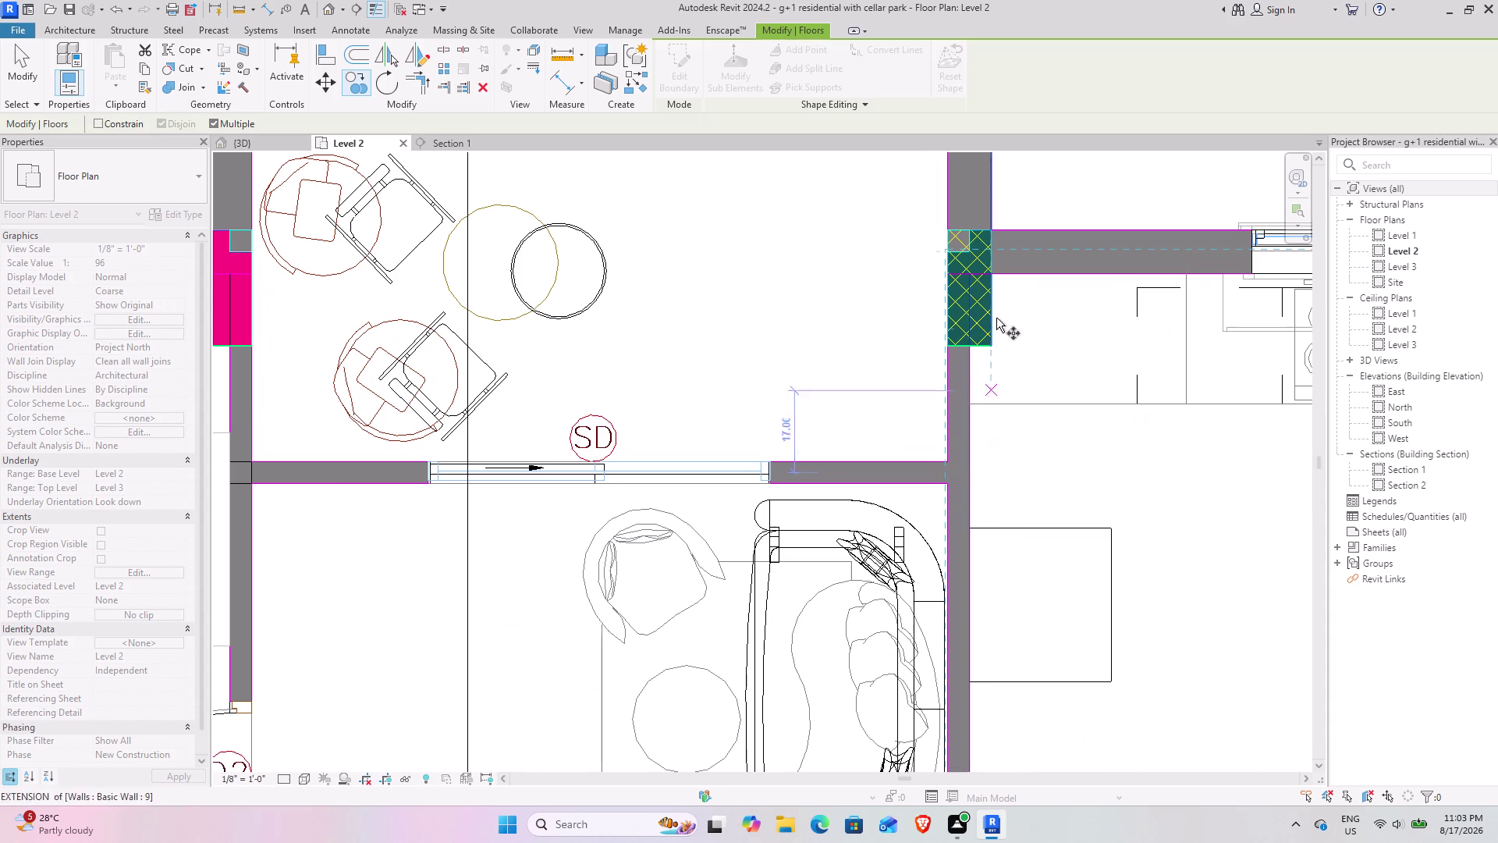
click(969, 345)
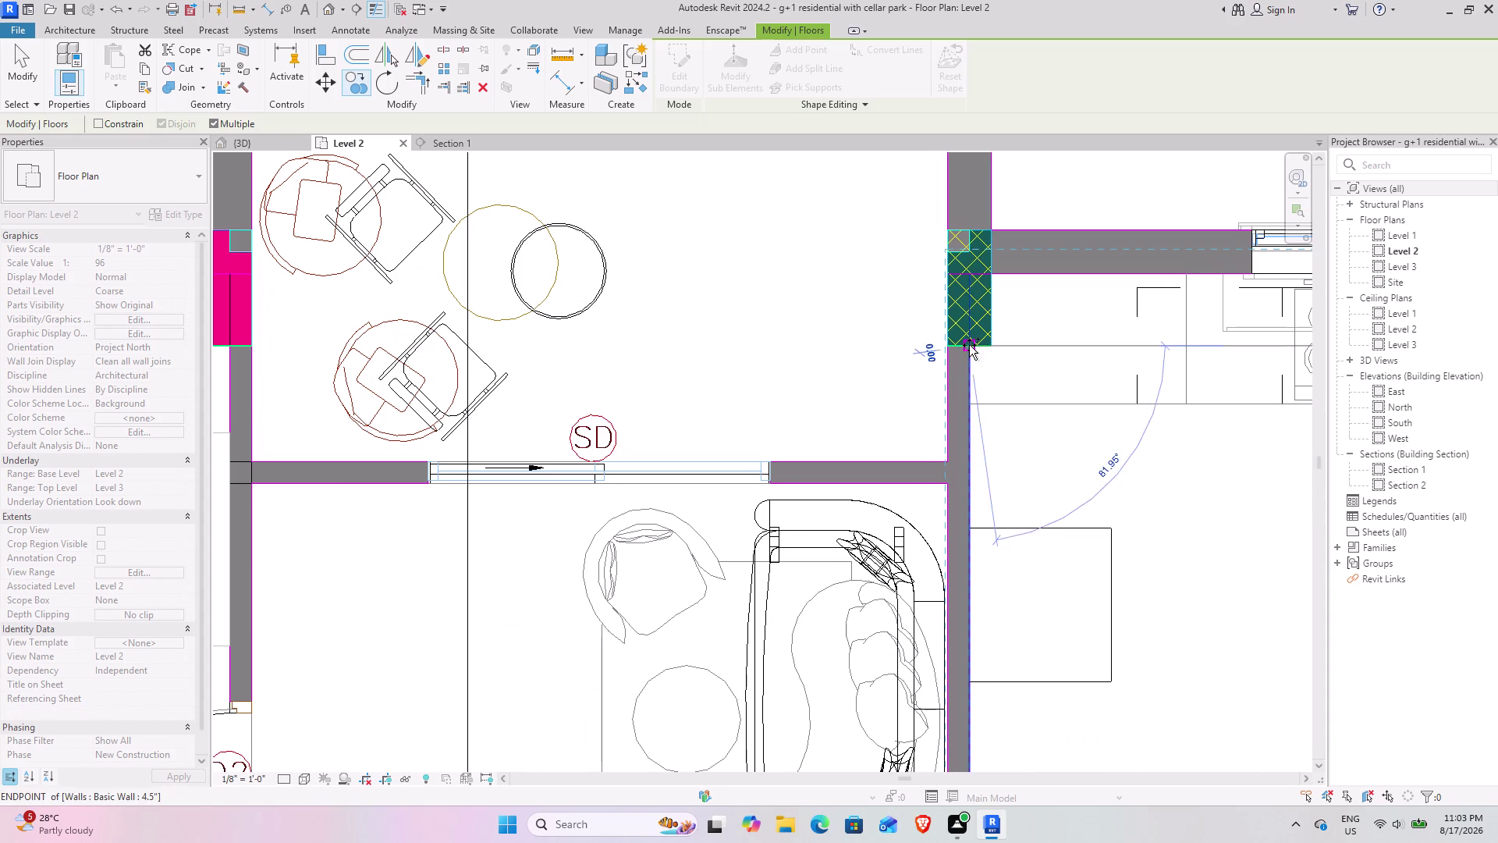
scroll(down, 3)
scroll(down, 3)
middle_drag(400, 343, 1066, 278)
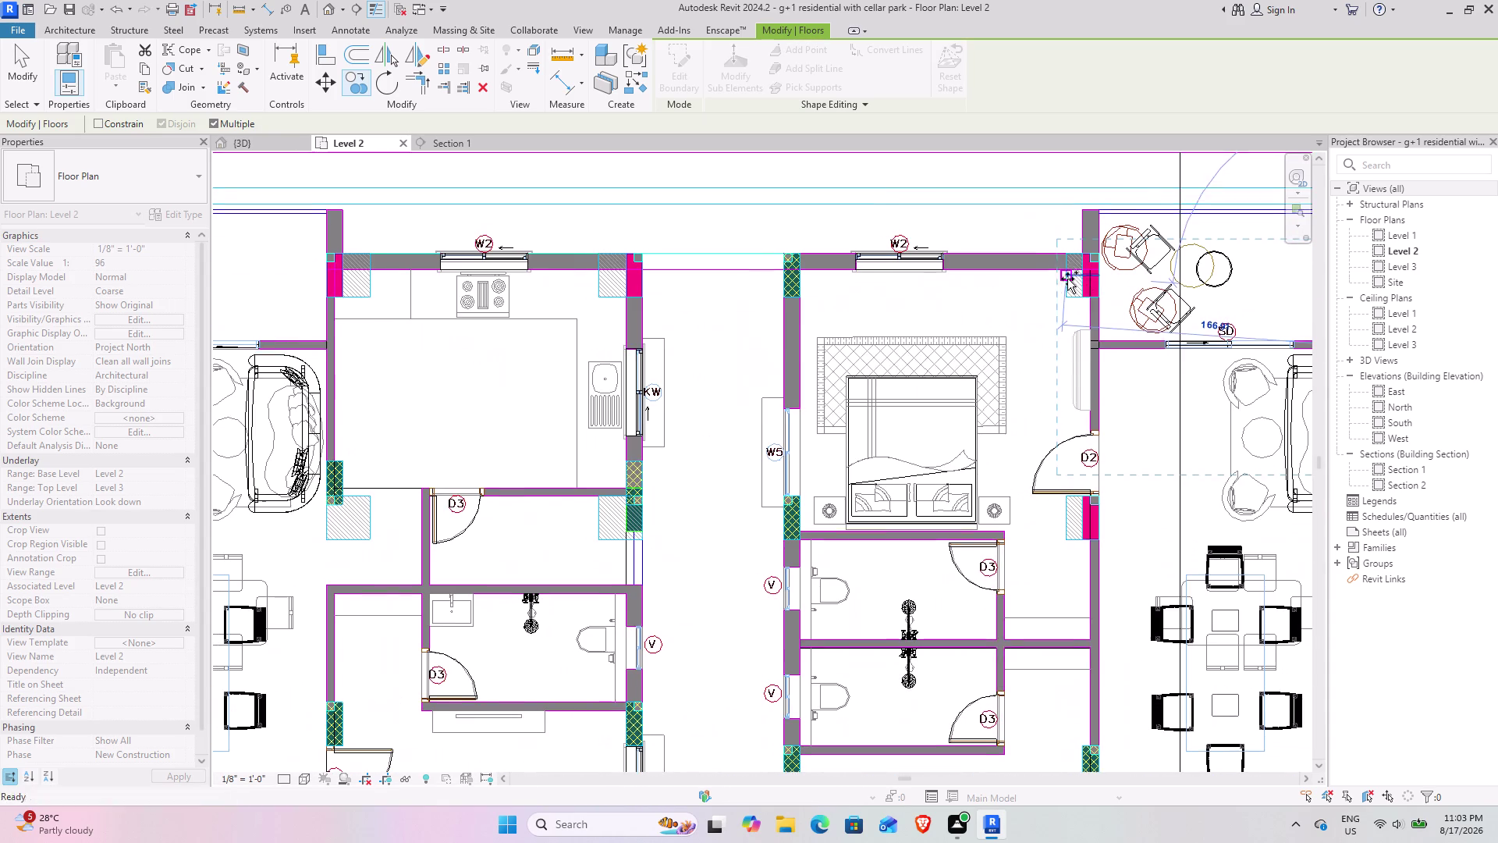
middle_drag(301, 311, 493, 354)
scroll(up, 3)
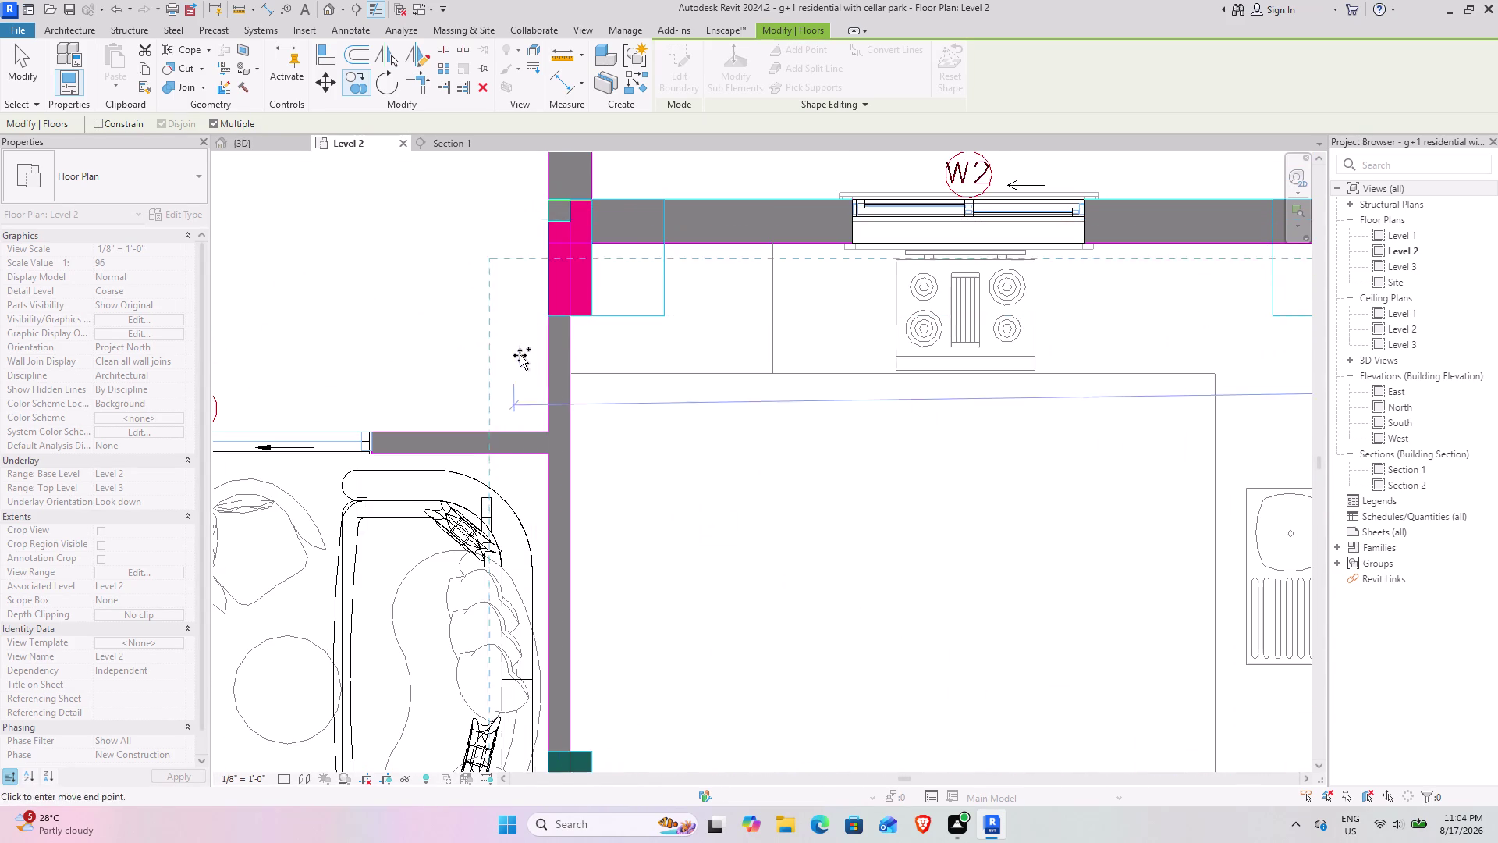
click(572, 373)
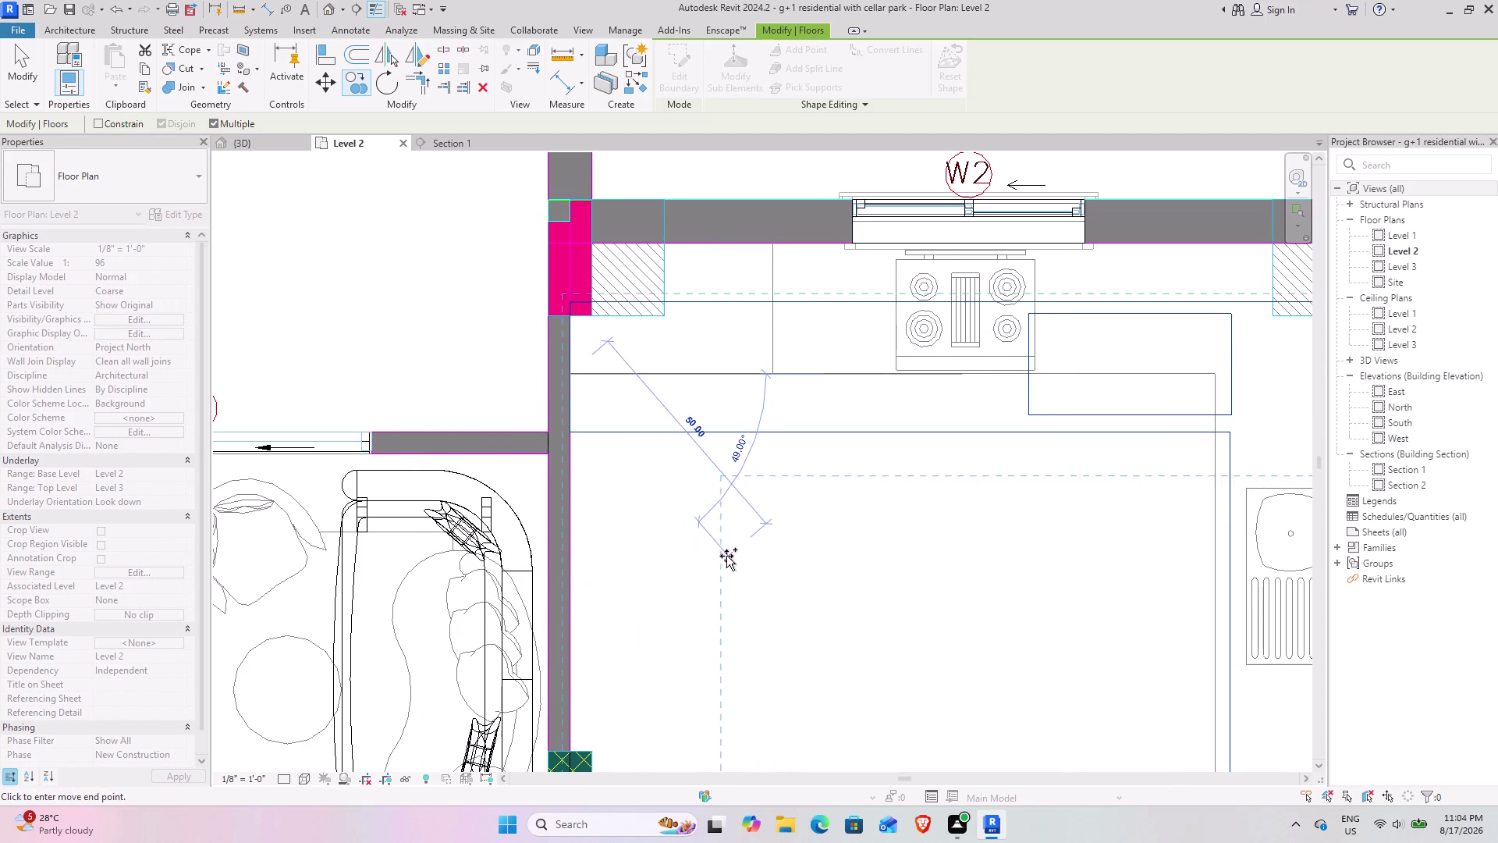
click(33, 69)
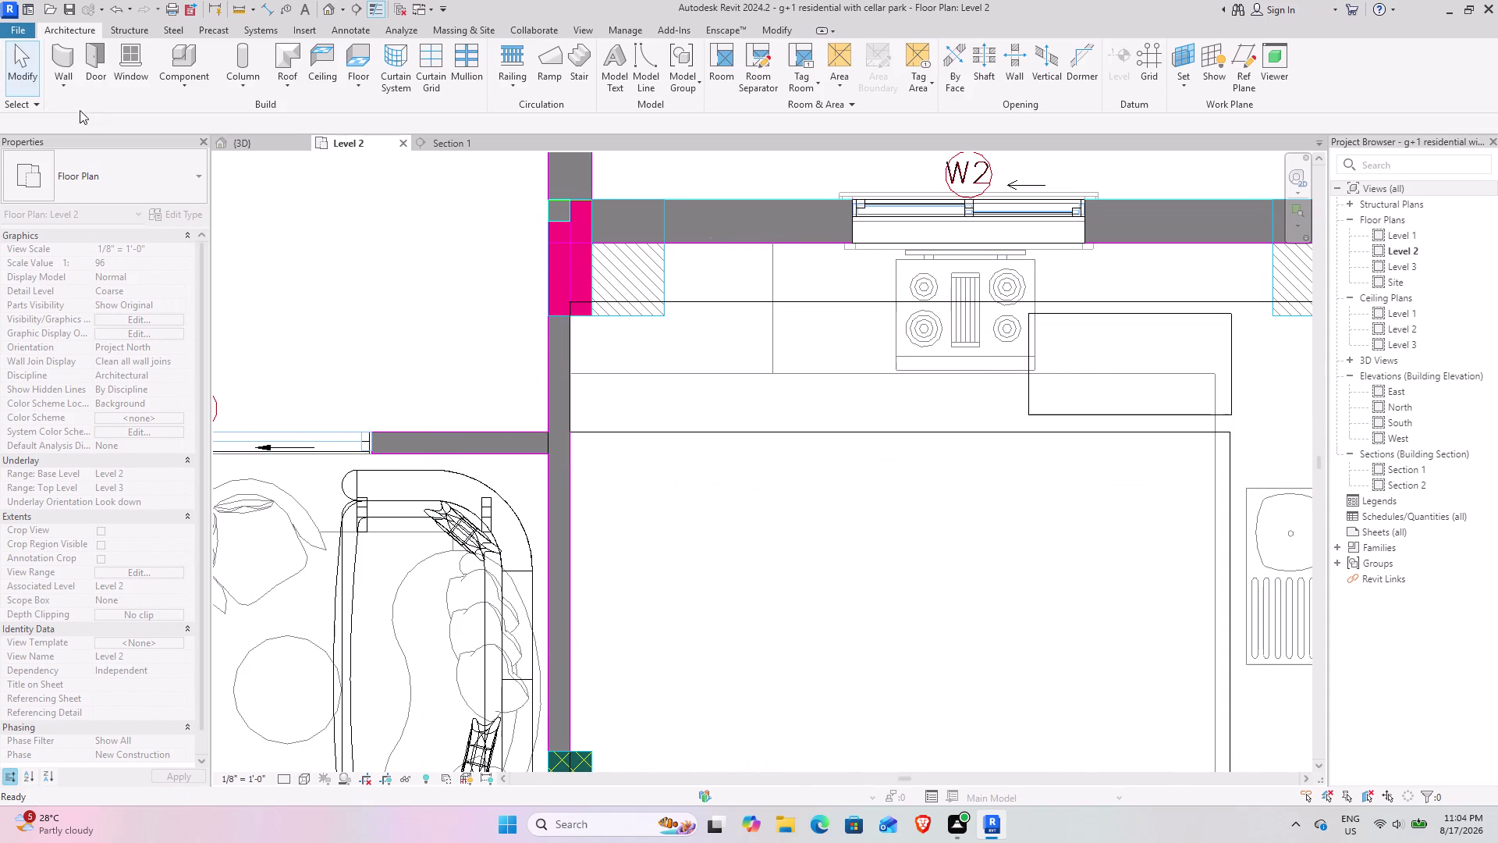
Move the bed floor again, snapping its edge against the kitchen wall.
click(596, 438)
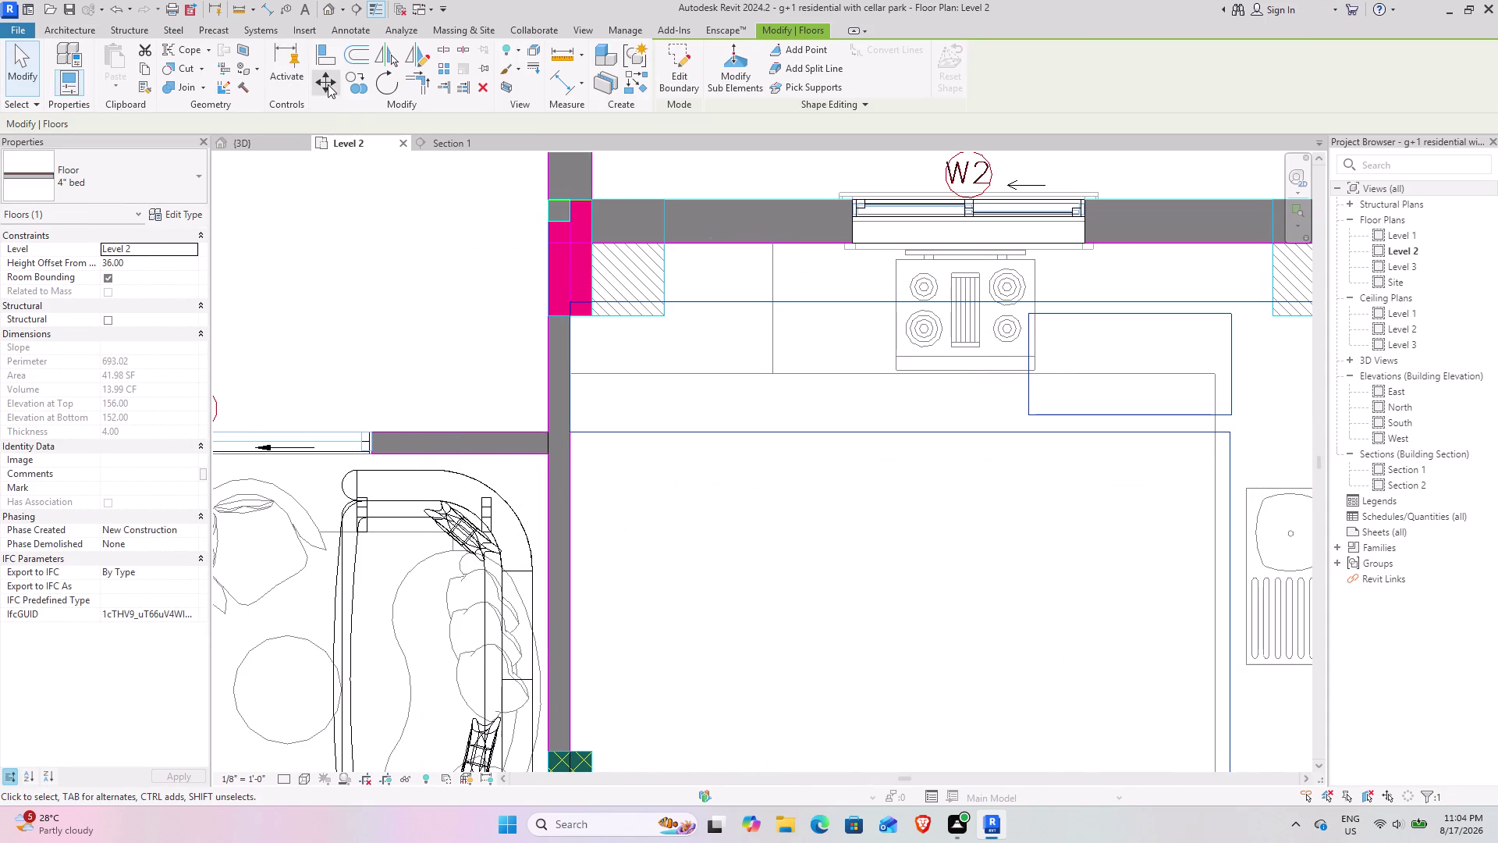
click(331, 83)
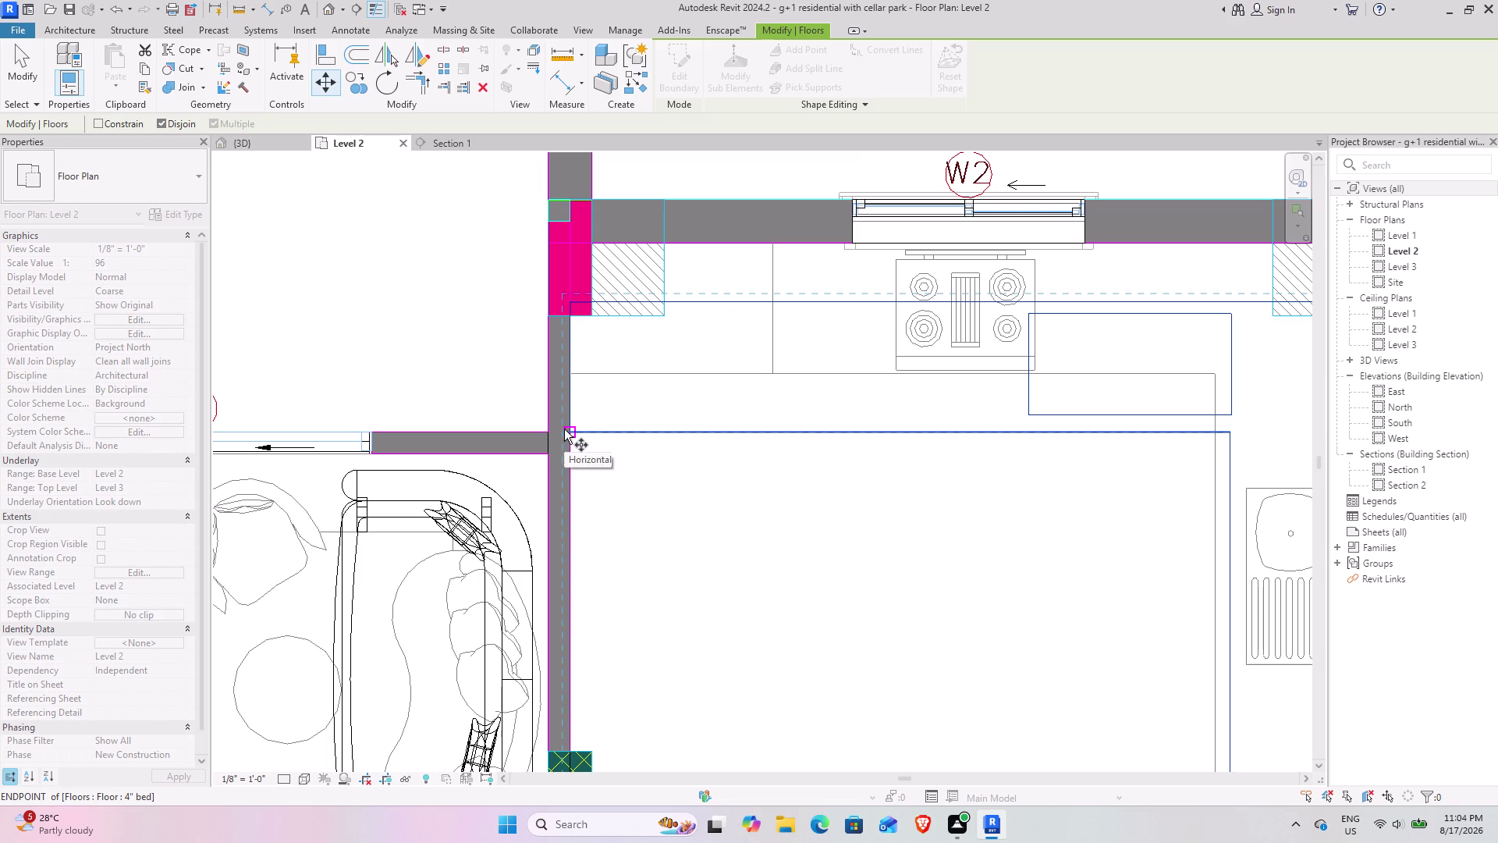
click(565, 429)
scroll(up, 3)
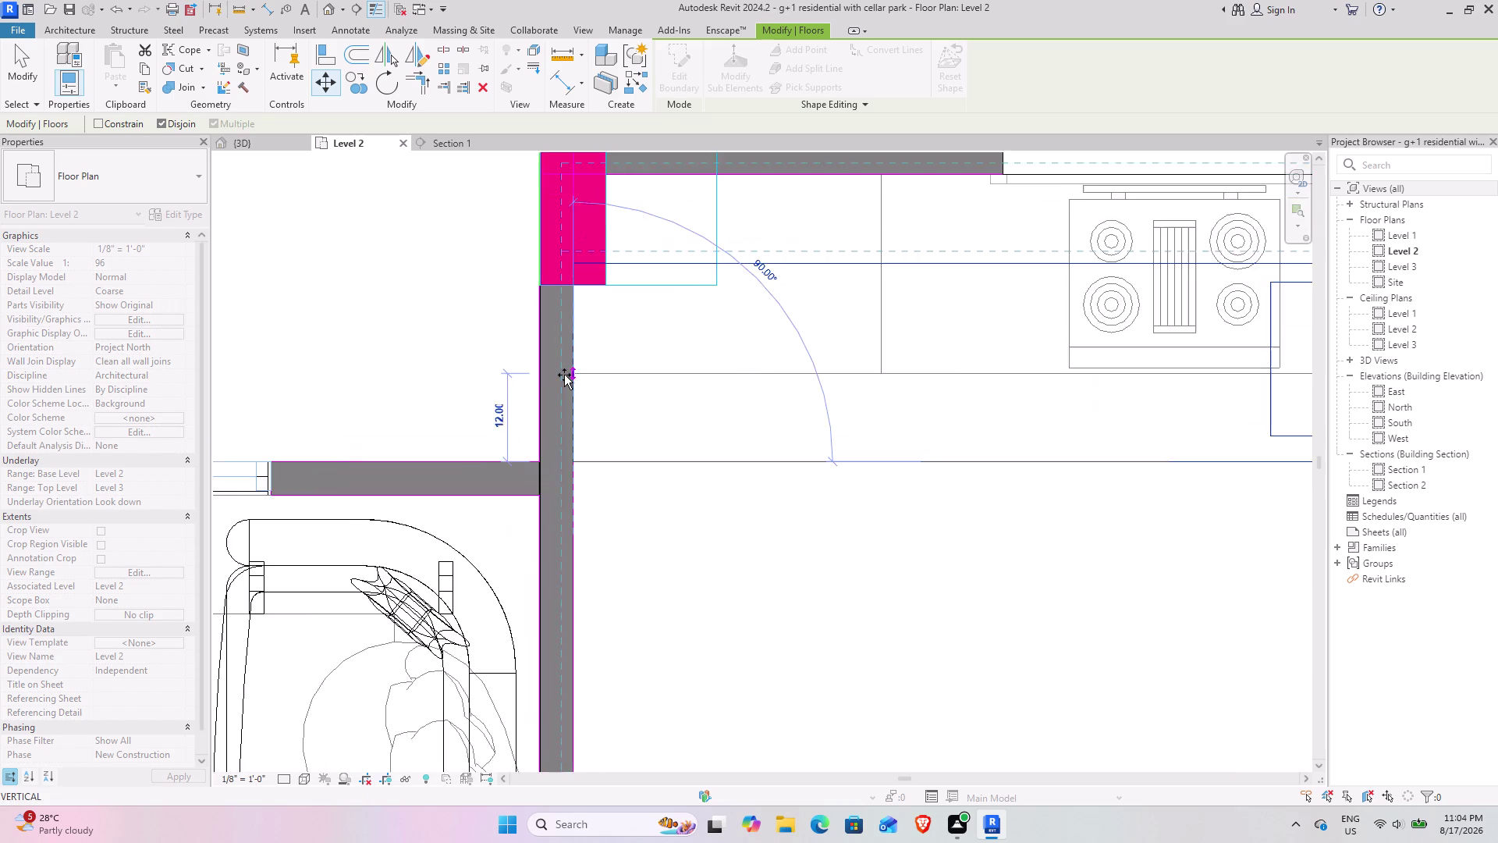
scroll(up, 3)
click(583, 370)
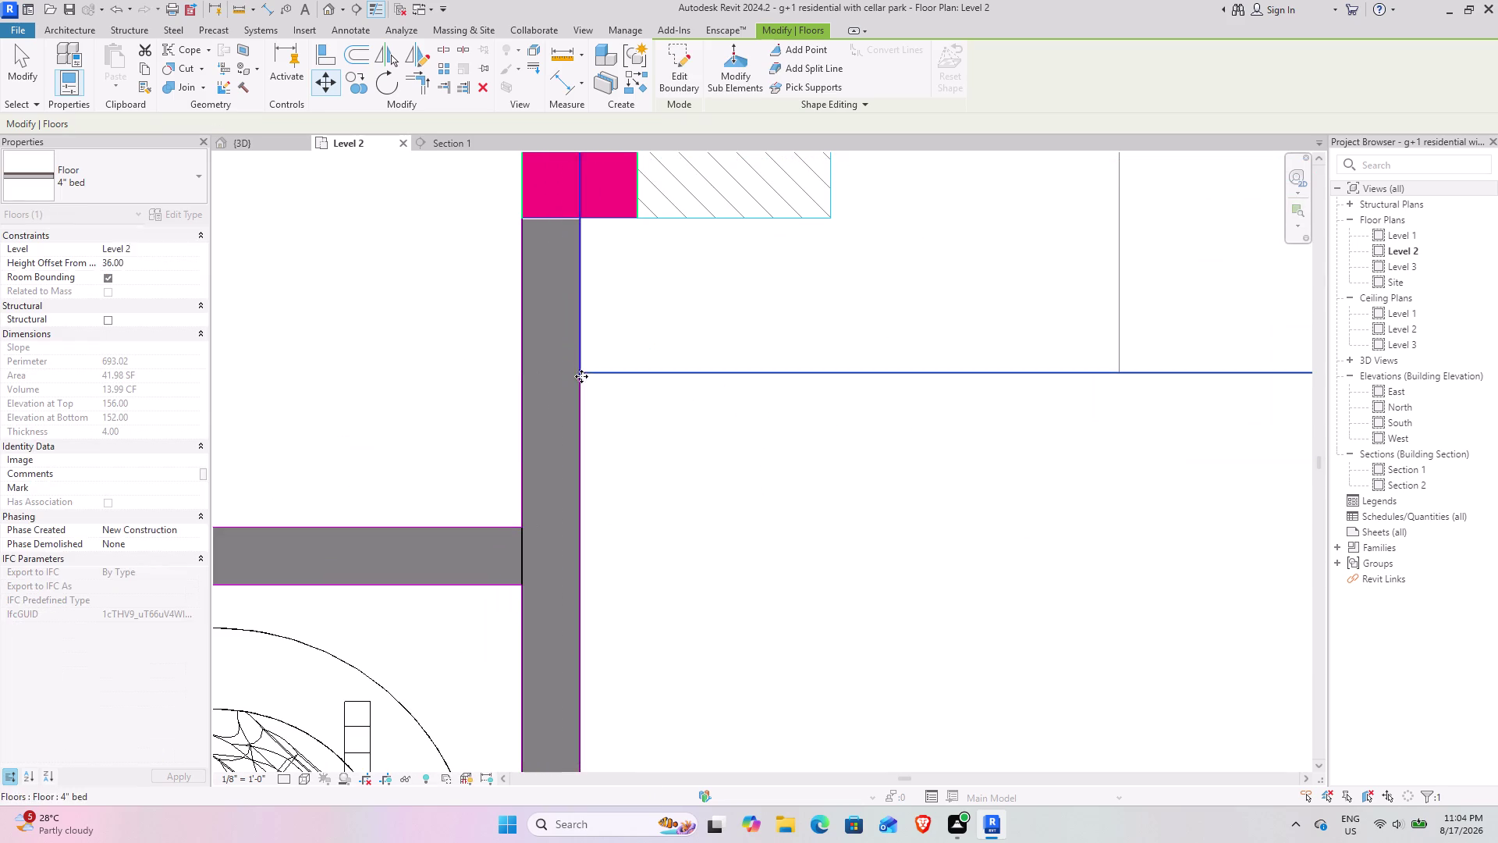
Review the whole kitchen plan and select the triple kitchen sink.
scroll(down, 3)
middle_drag(931, 501, 340, 504)
scroll(down, 3)
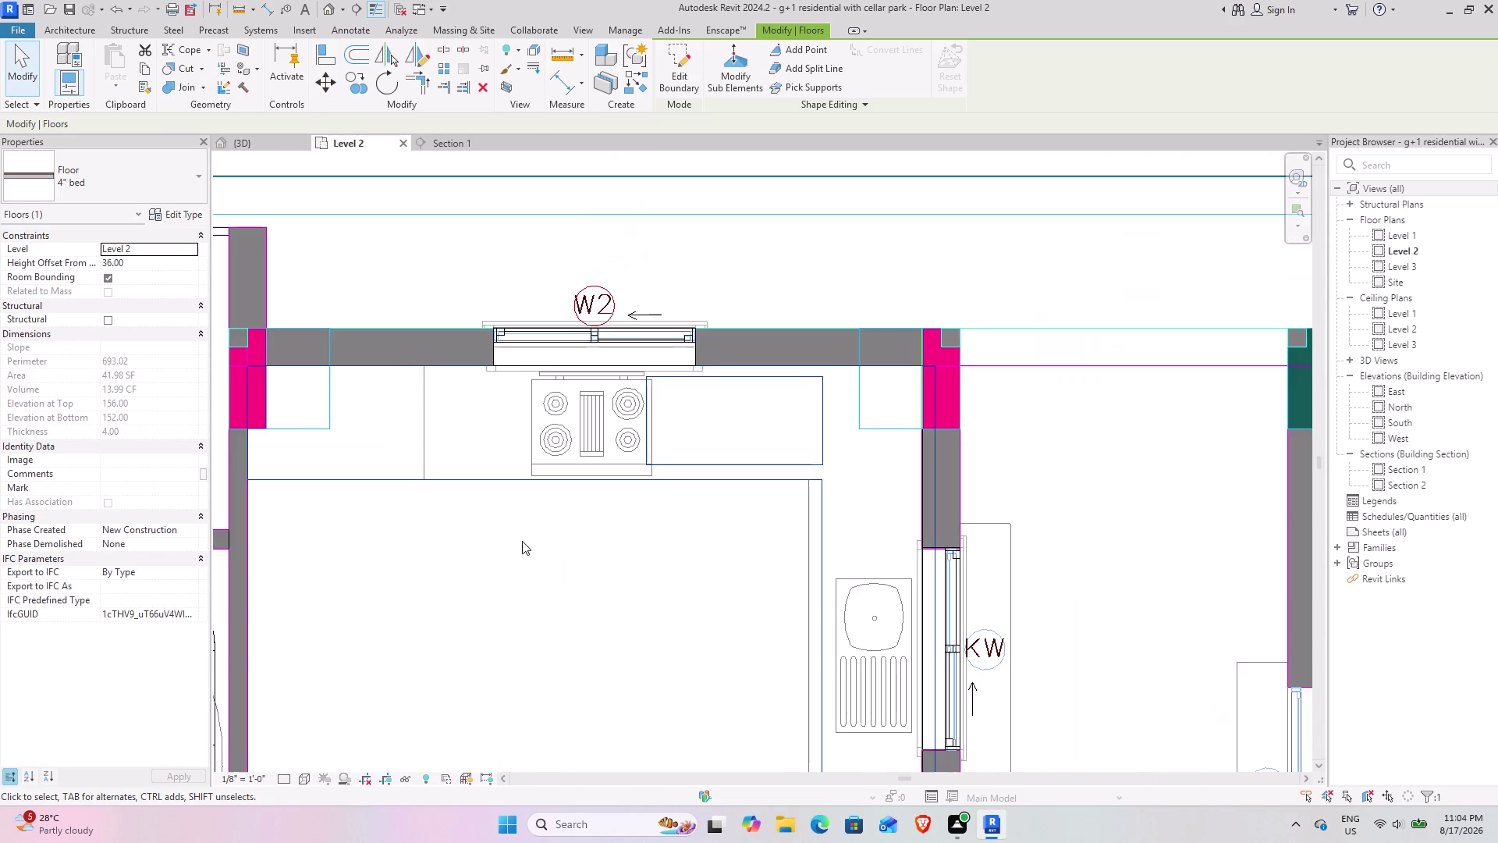
middle_drag(589, 617, 530, 379)
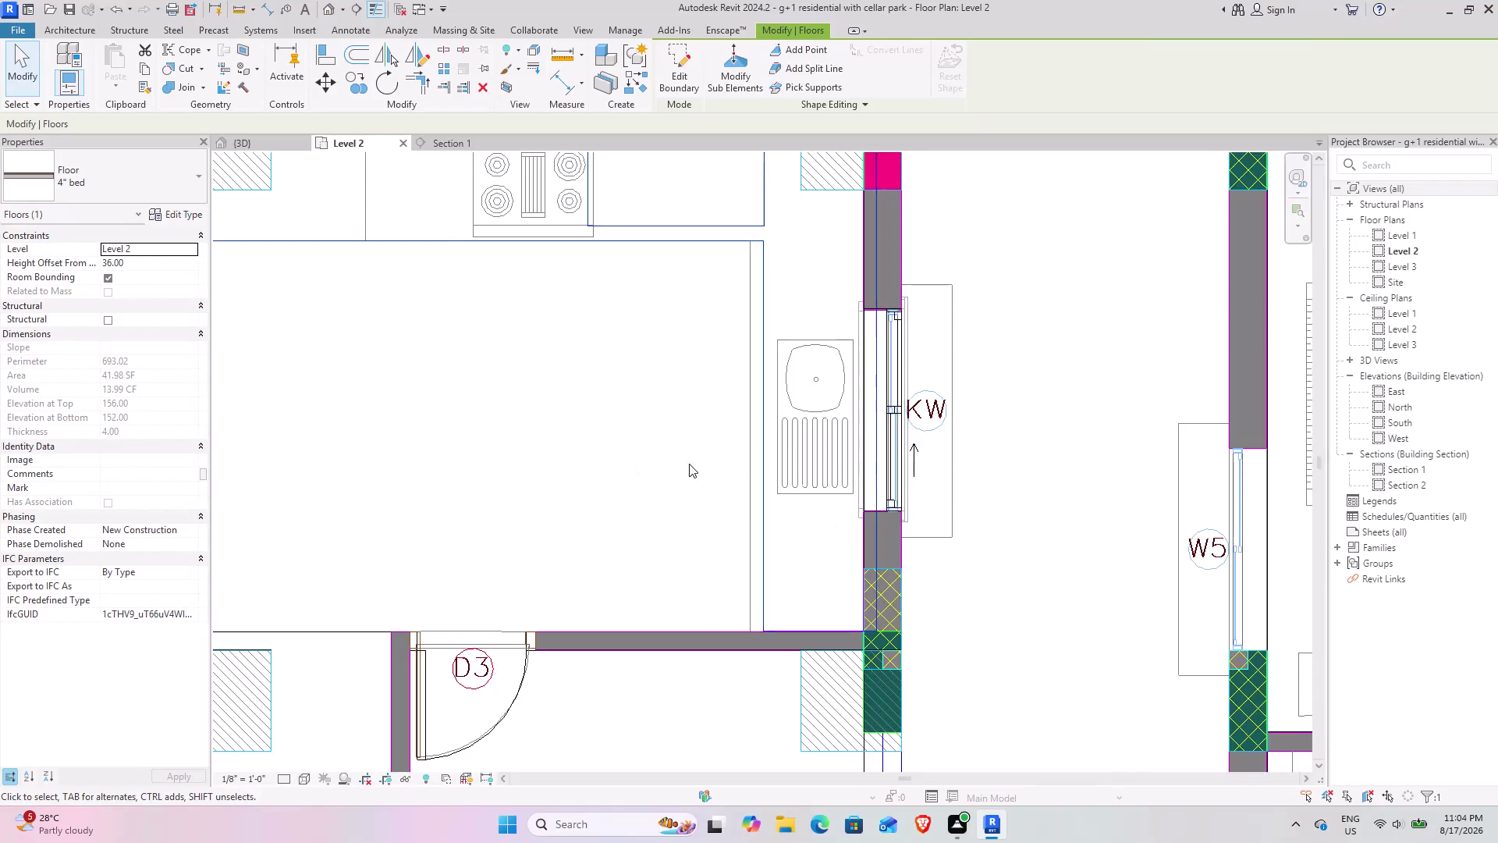
scroll(down, 3)
middle_drag(884, 424, 126, 498)
middle_drag(852, 502, 30, 509)
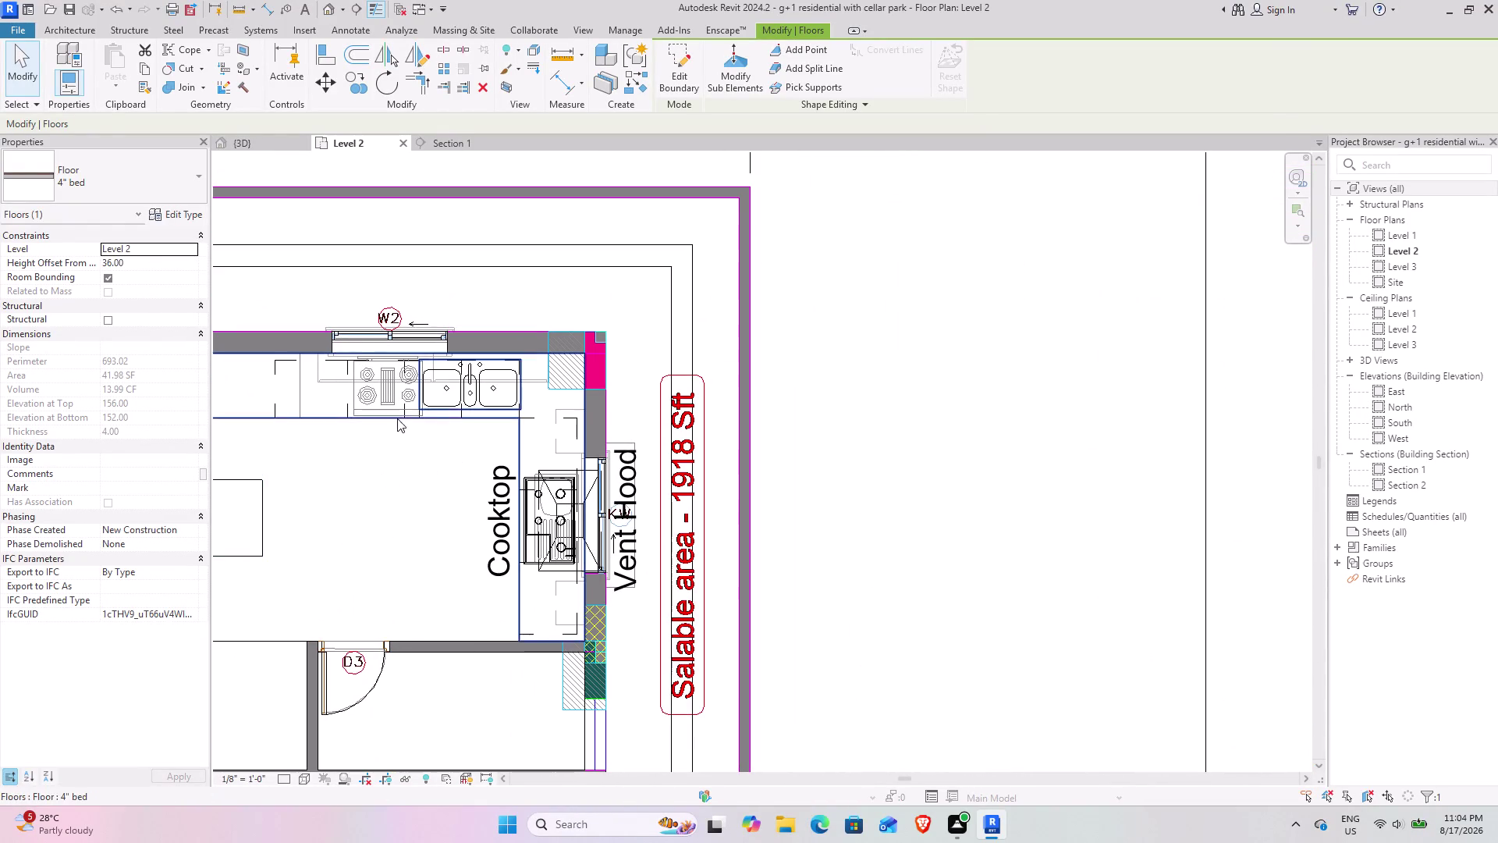
click(453, 396)
middle_drag(314, 462, 661, 499)
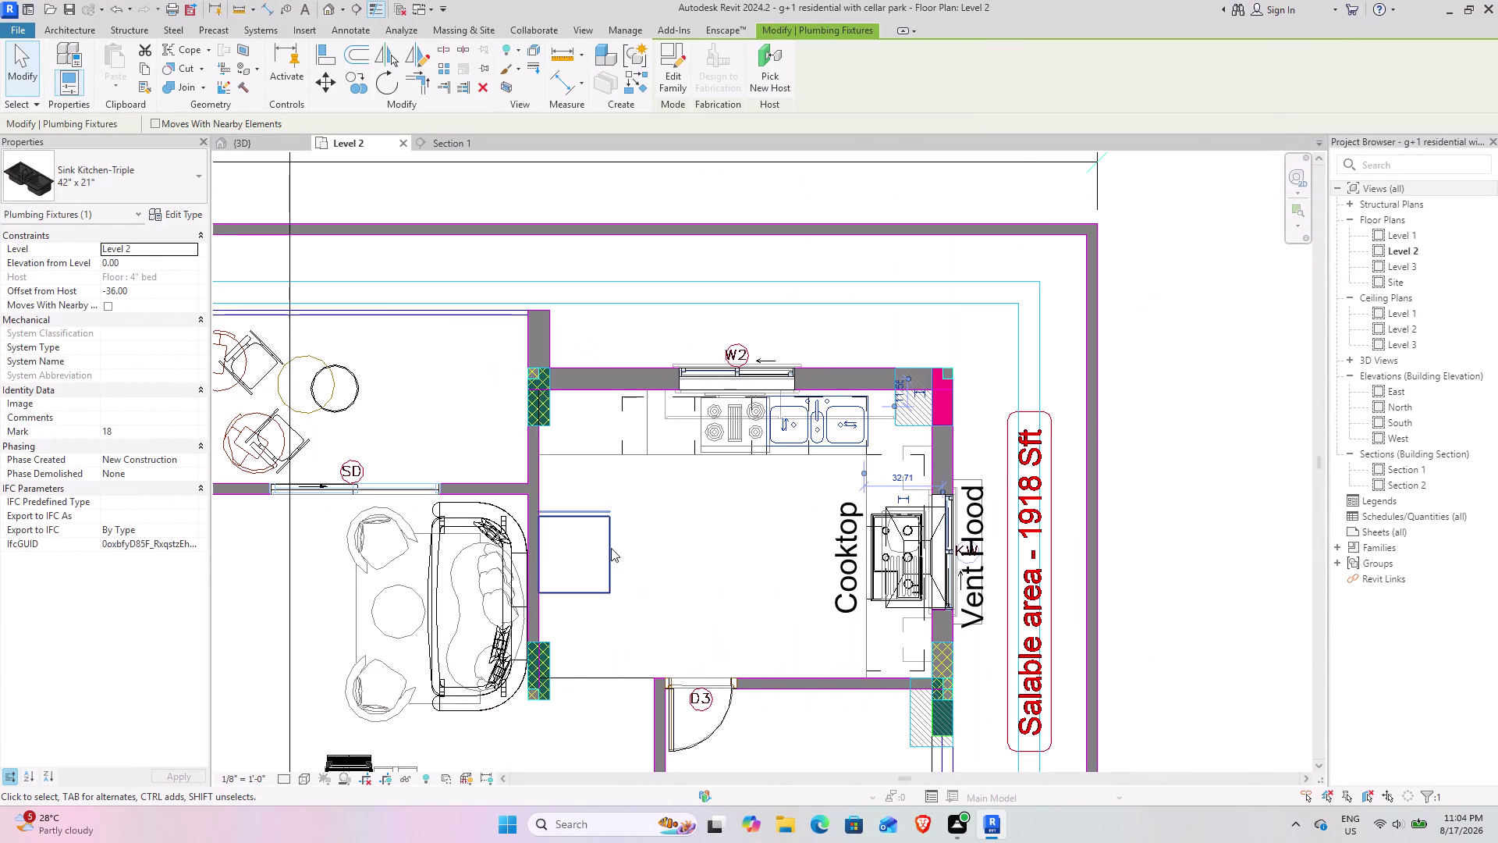
click(873, 563)
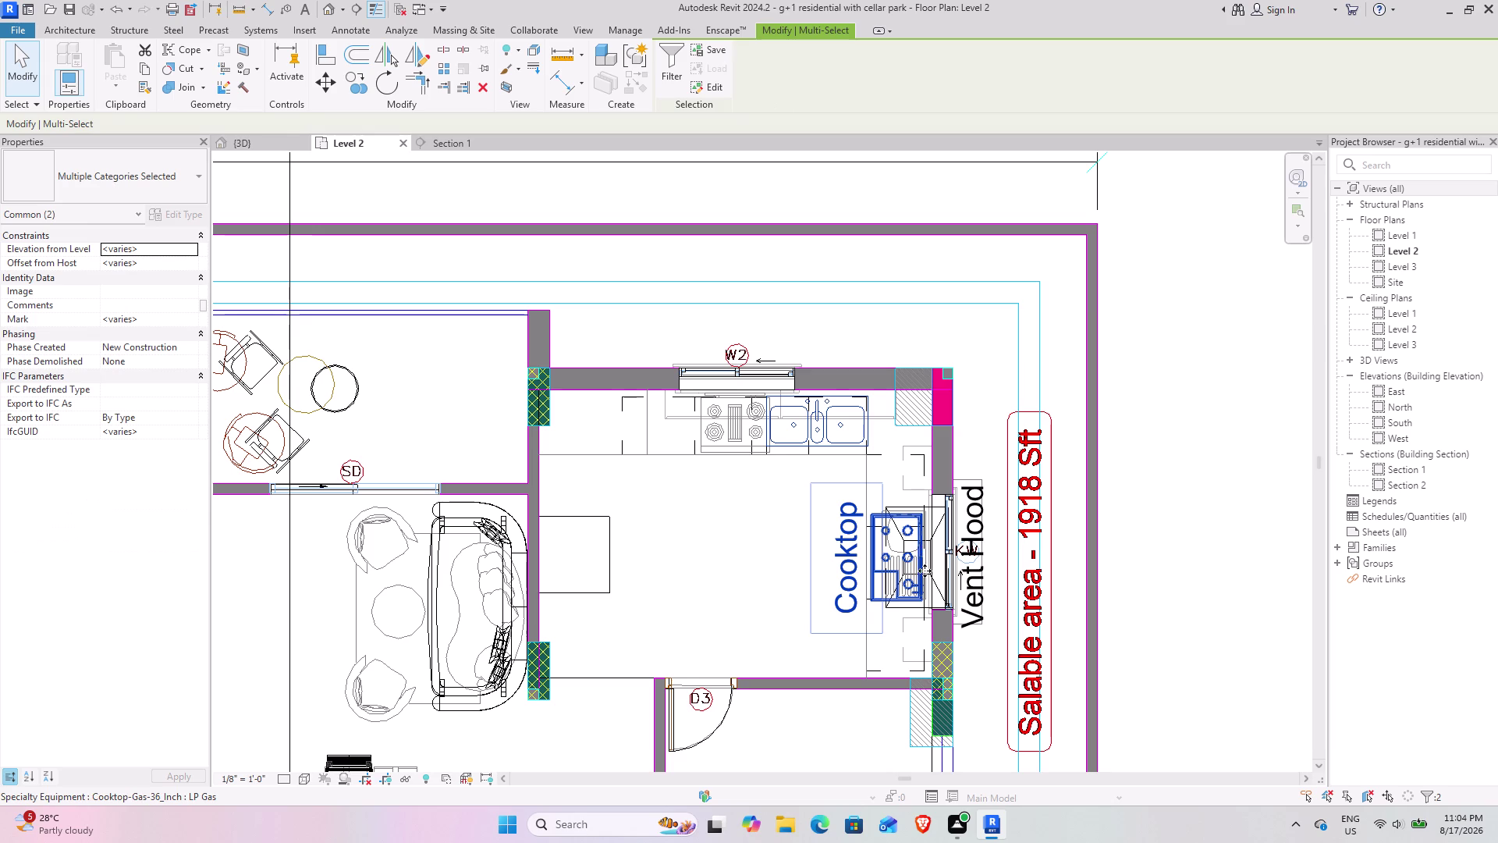
click(874, 660)
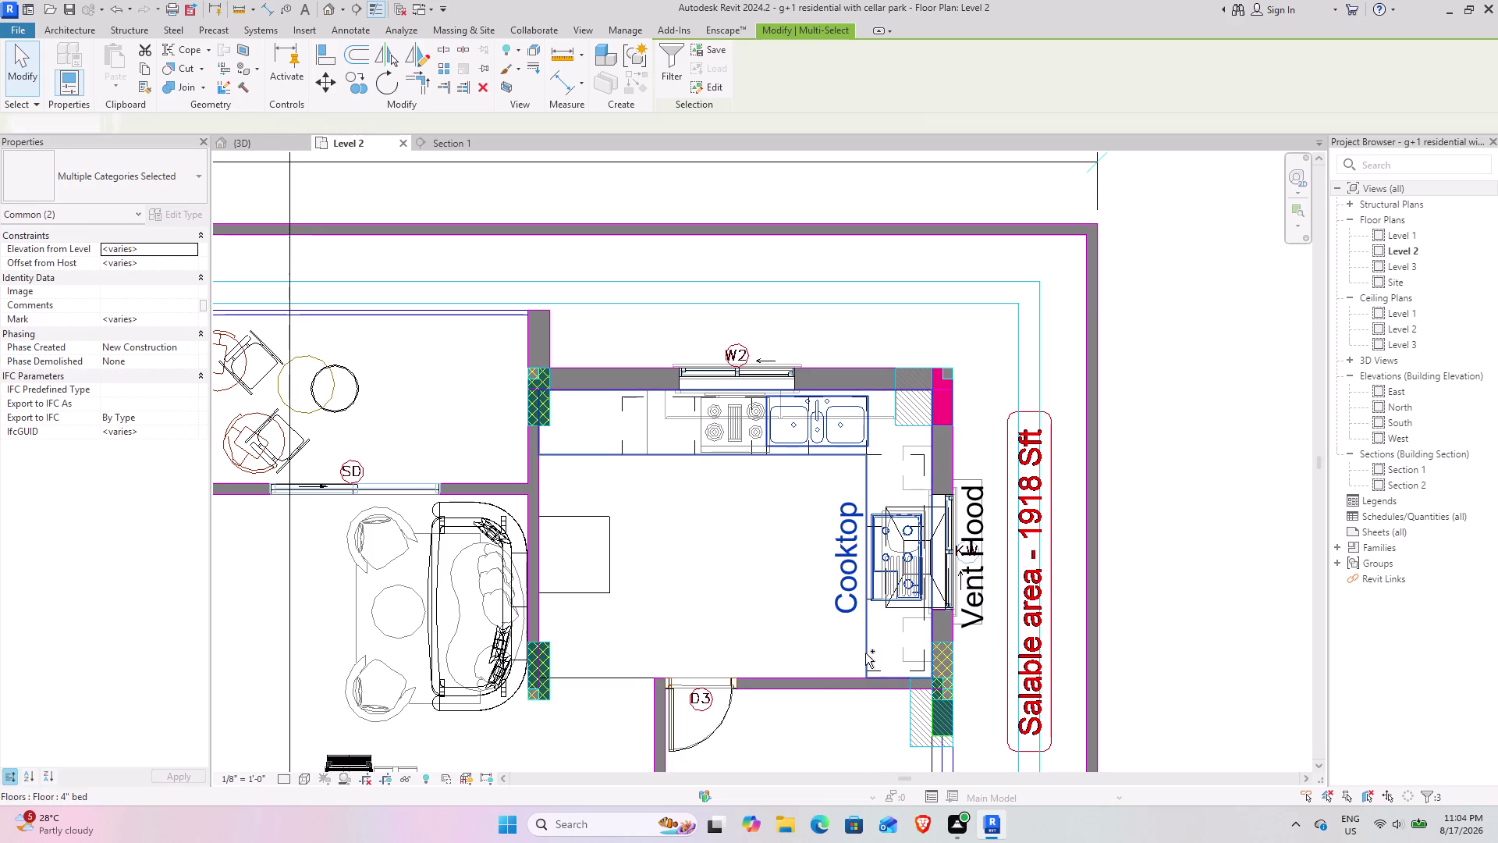
click(596, 592)
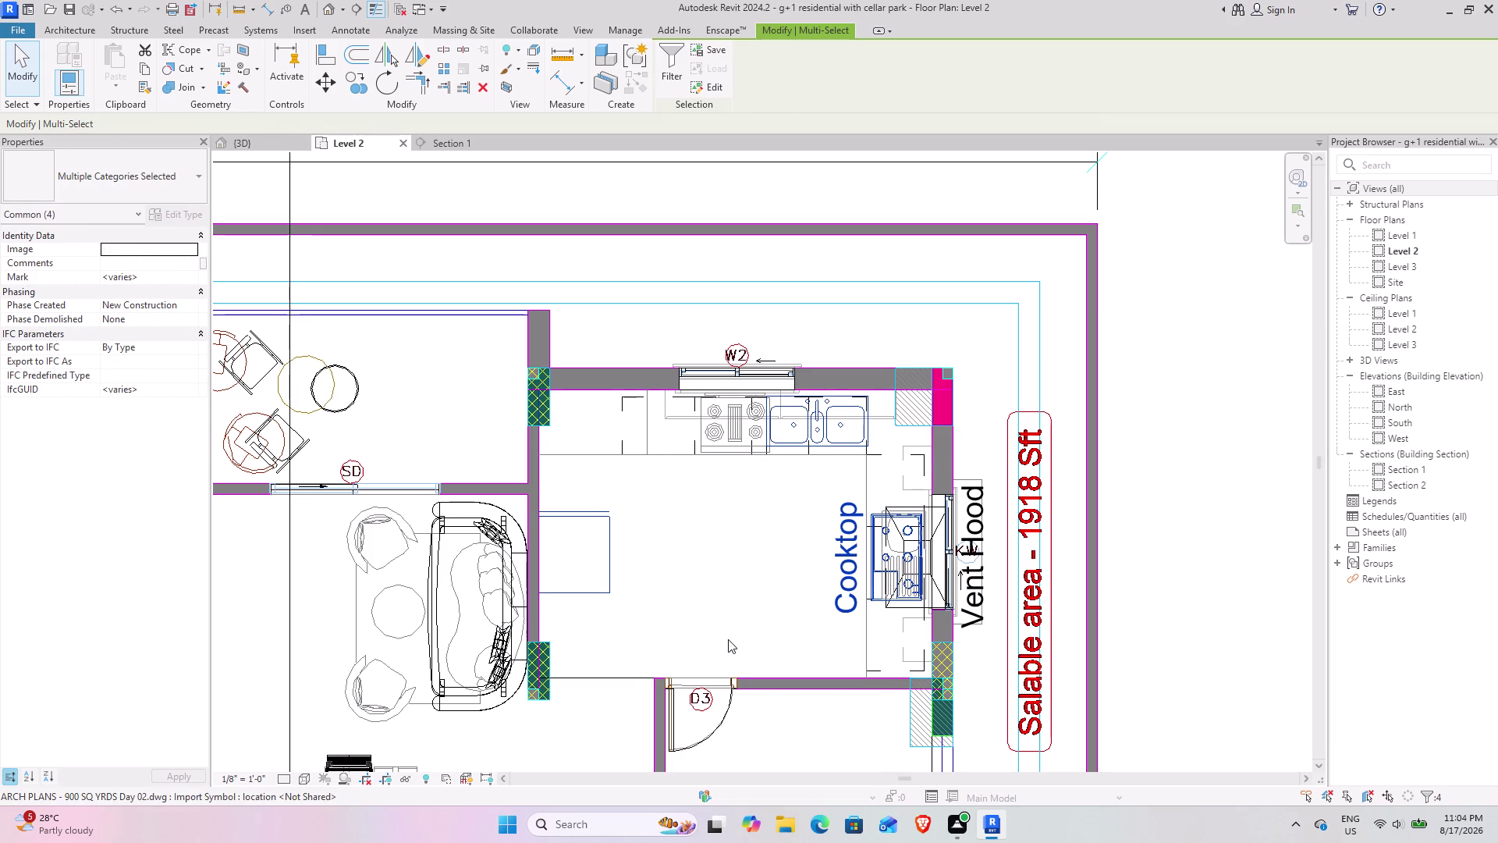
click(360, 85)
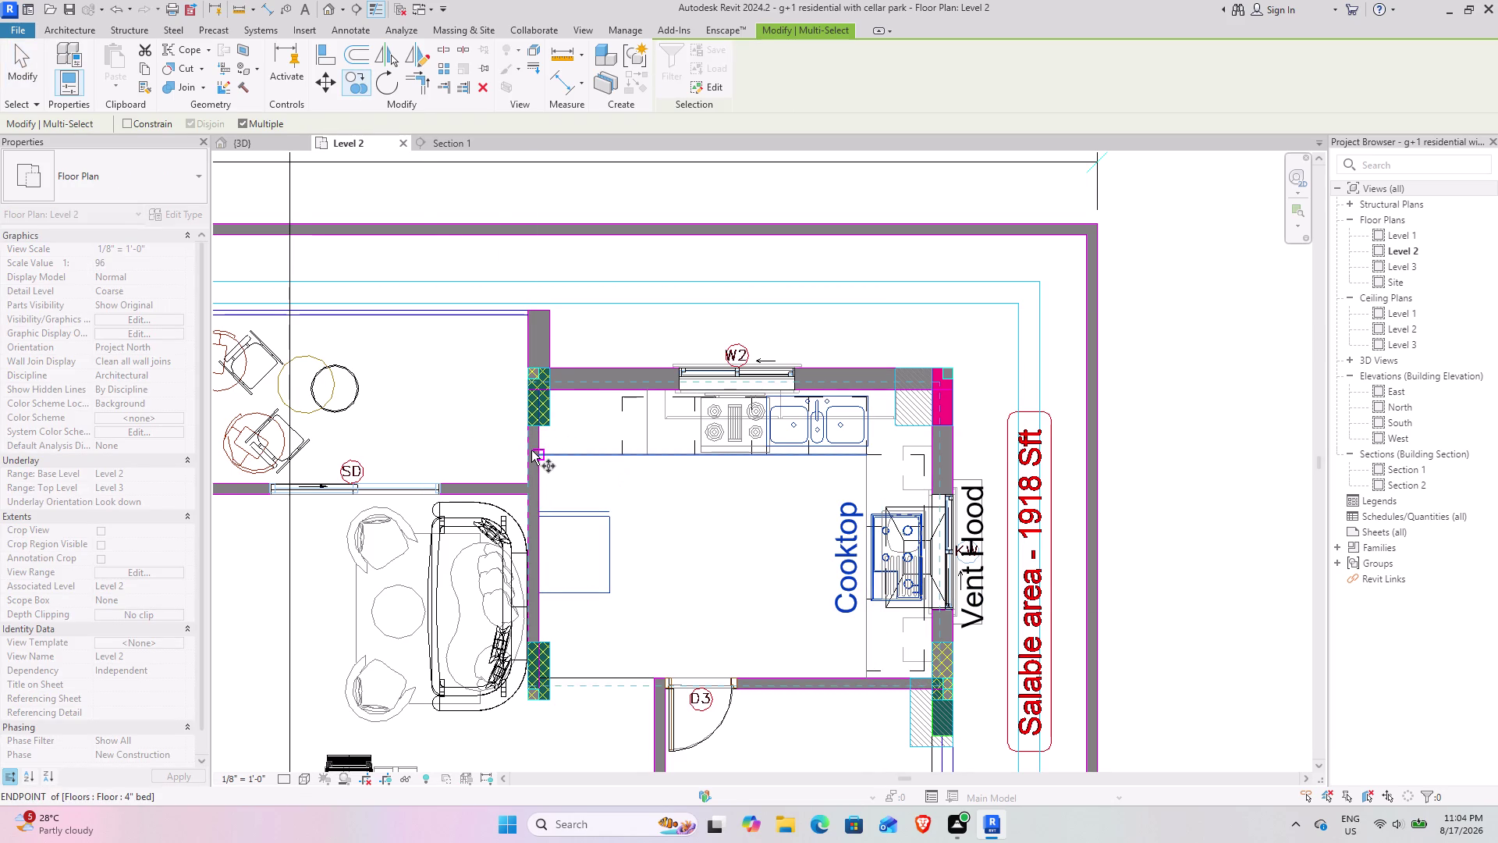
click(537, 451)
scroll(down, 3)
middle_drag(339, 460, 1107, 484)
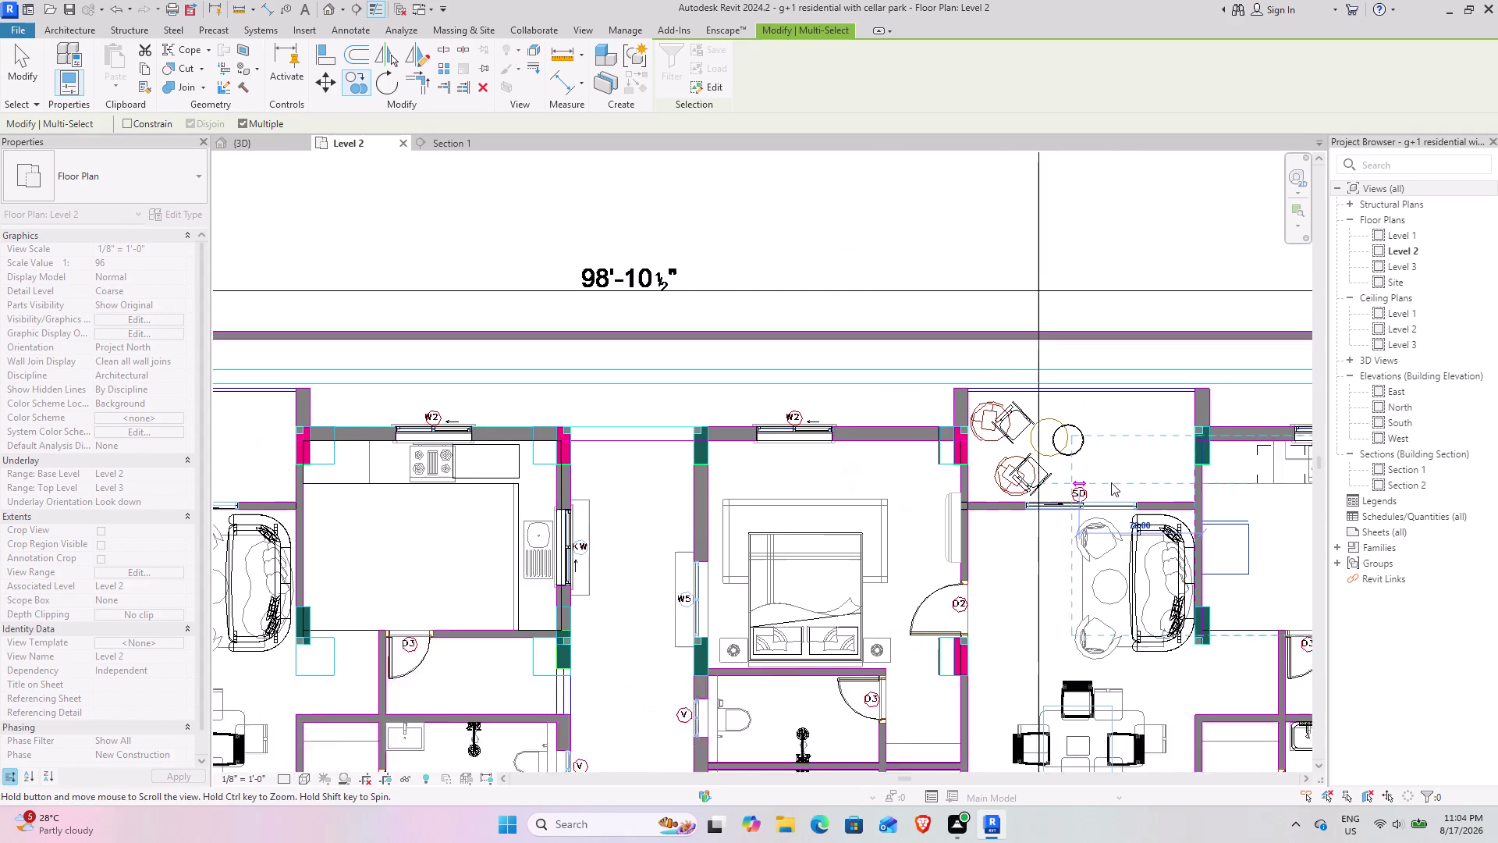
scroll(up, 3)
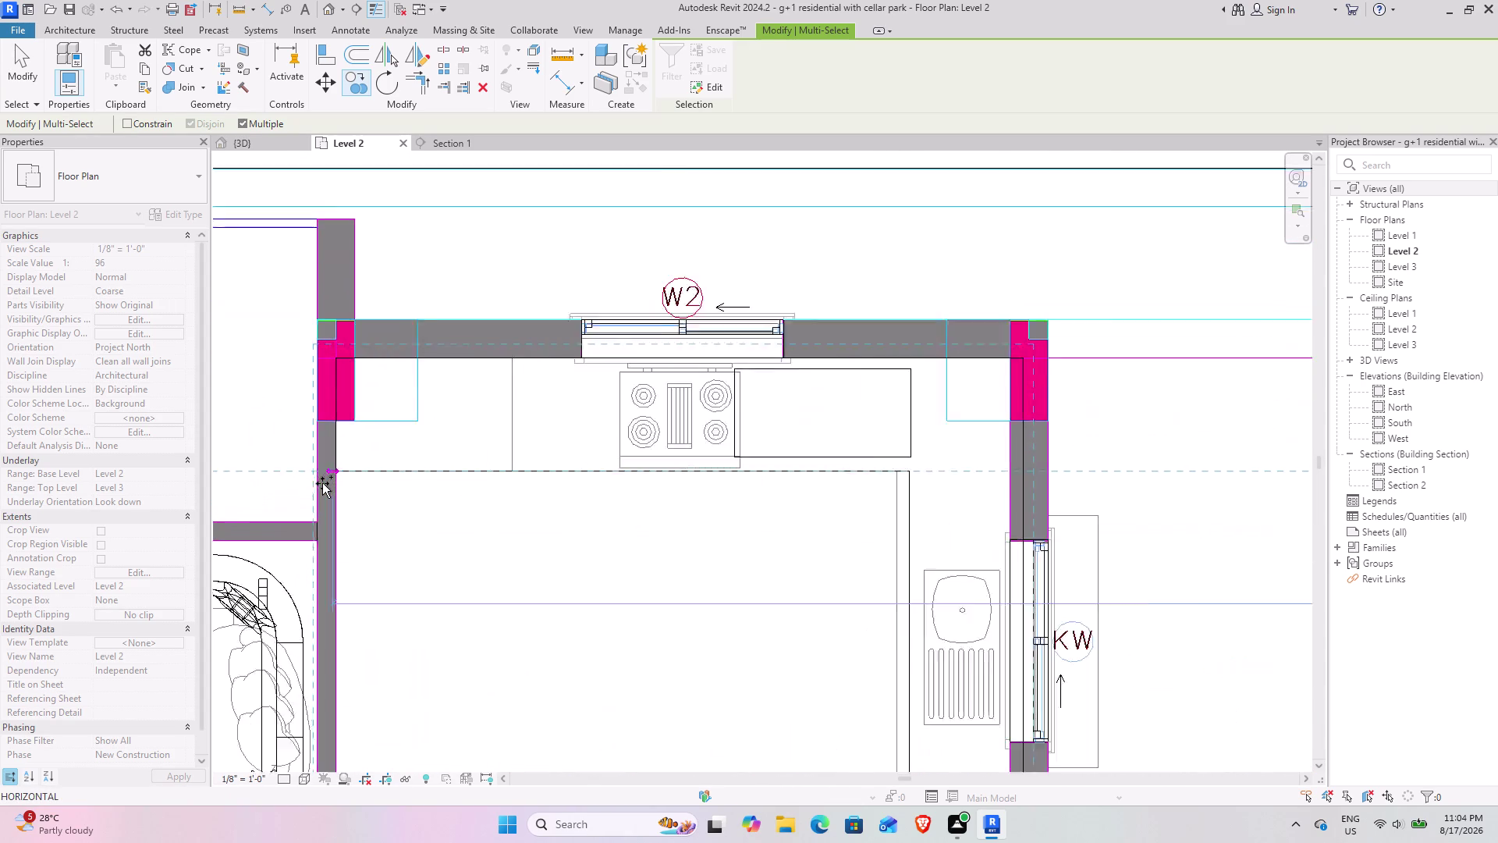
scroll(up, 3)
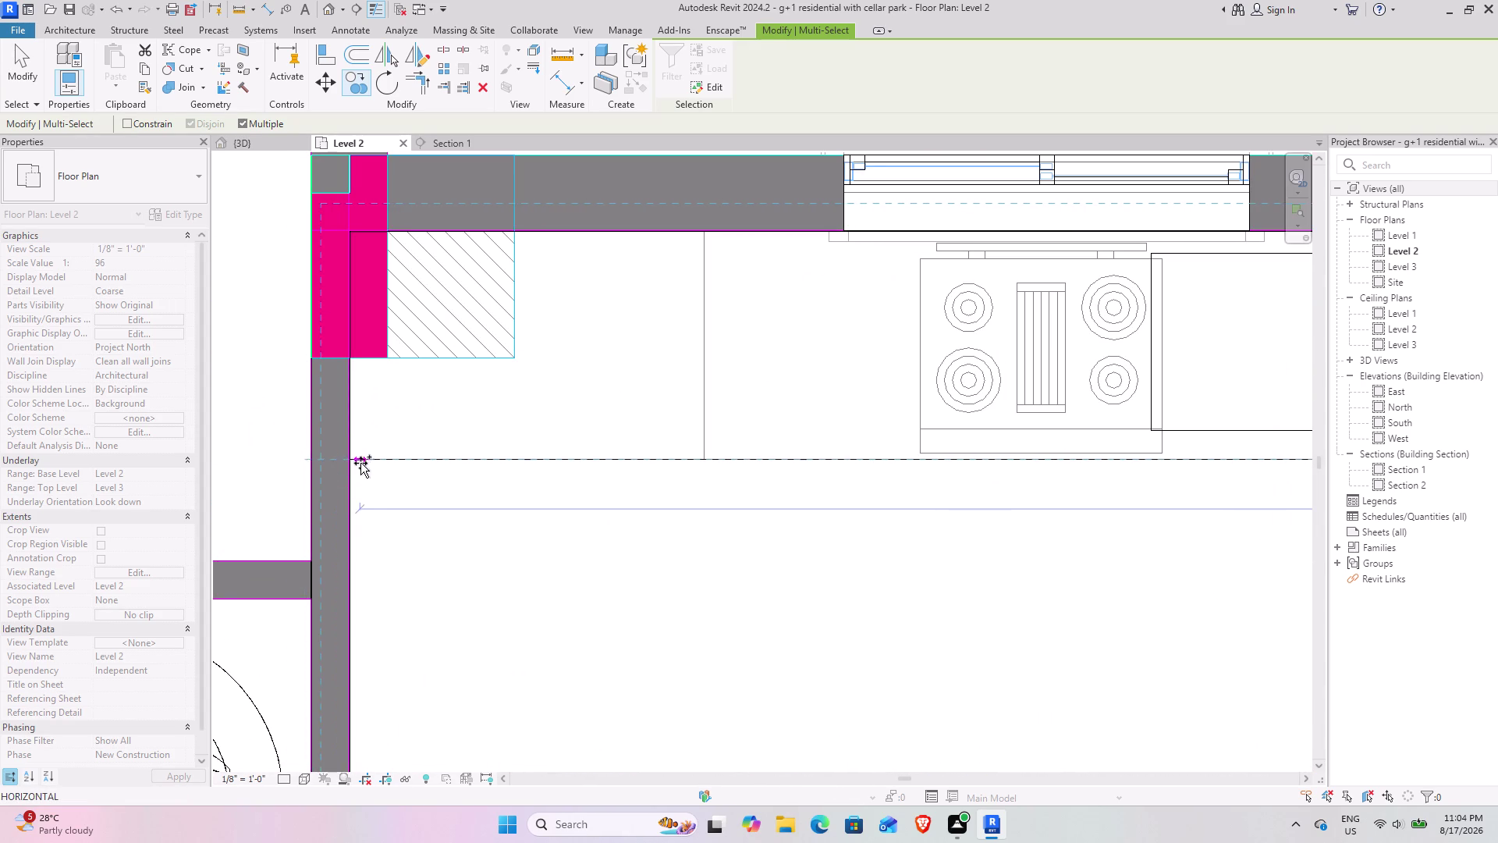
scroll(up, 3)
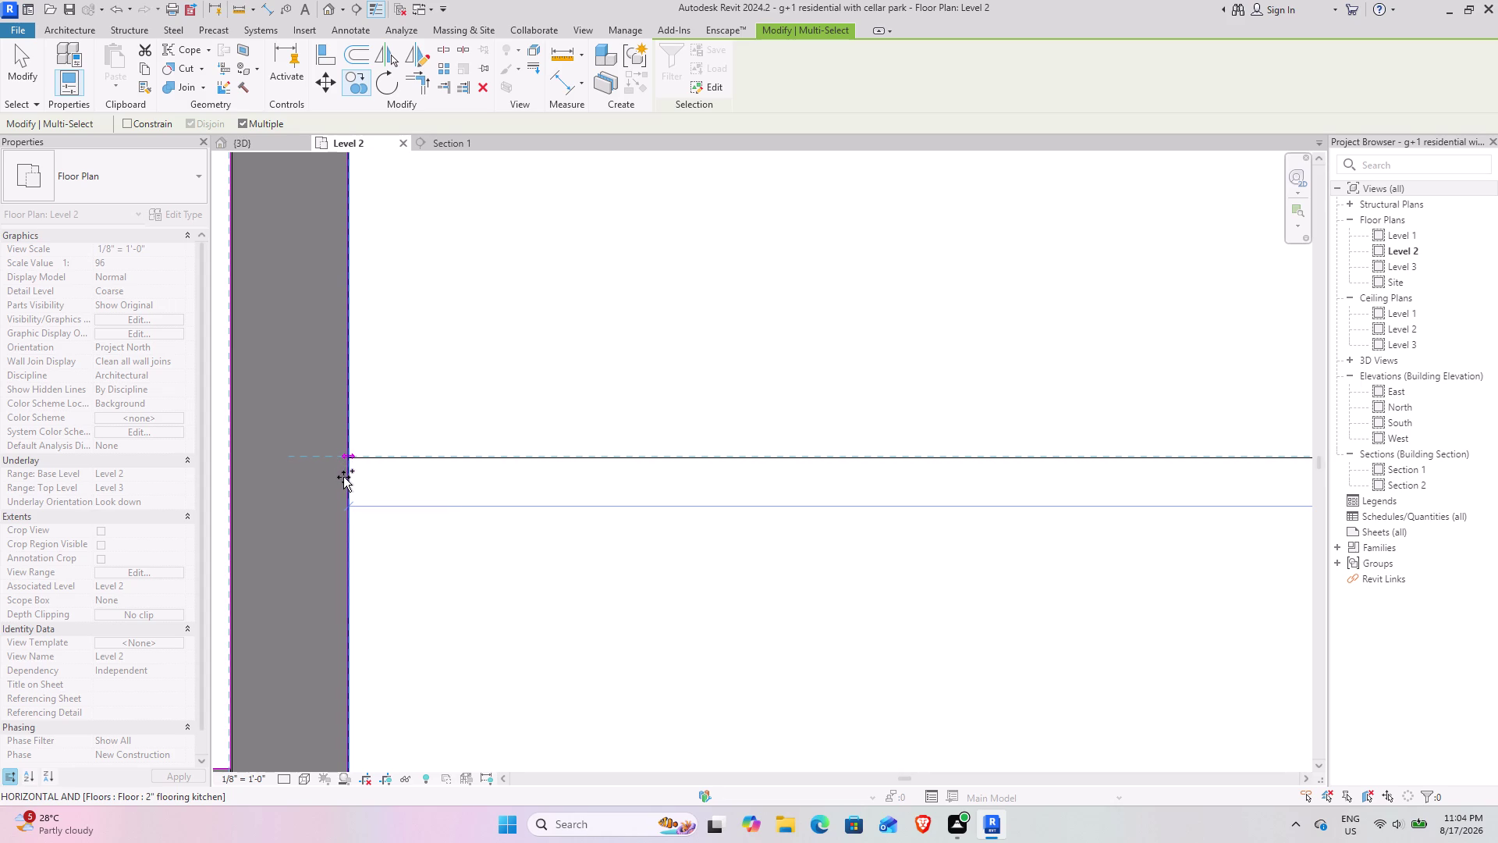
click(347, 486)
scroll(down, 3)
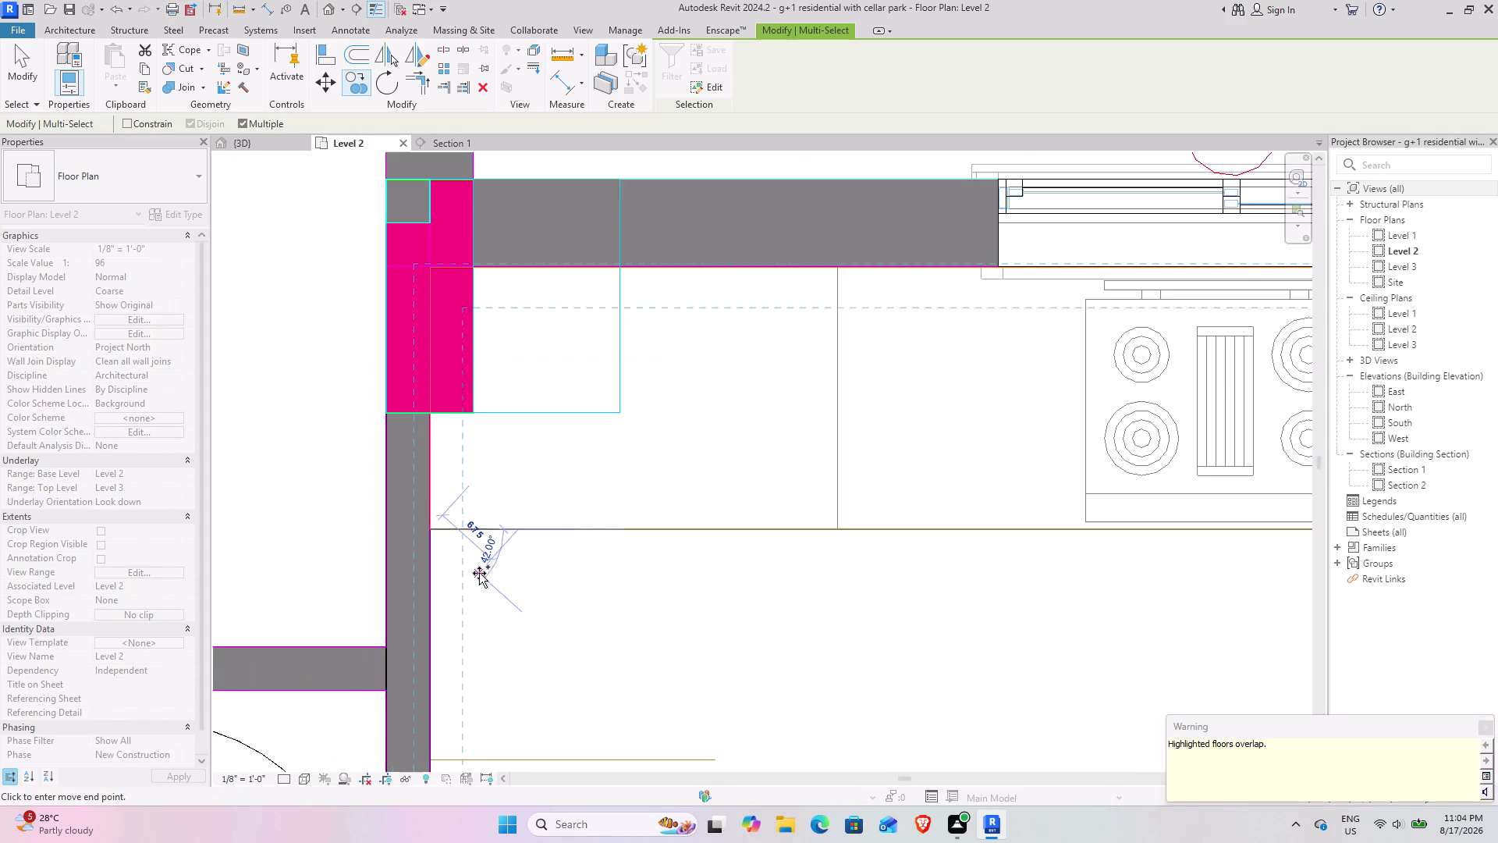
middle_drag(545, 597, 489, 429)
scroll(down, 3)
middle_drag(629, 576, 633, 528)
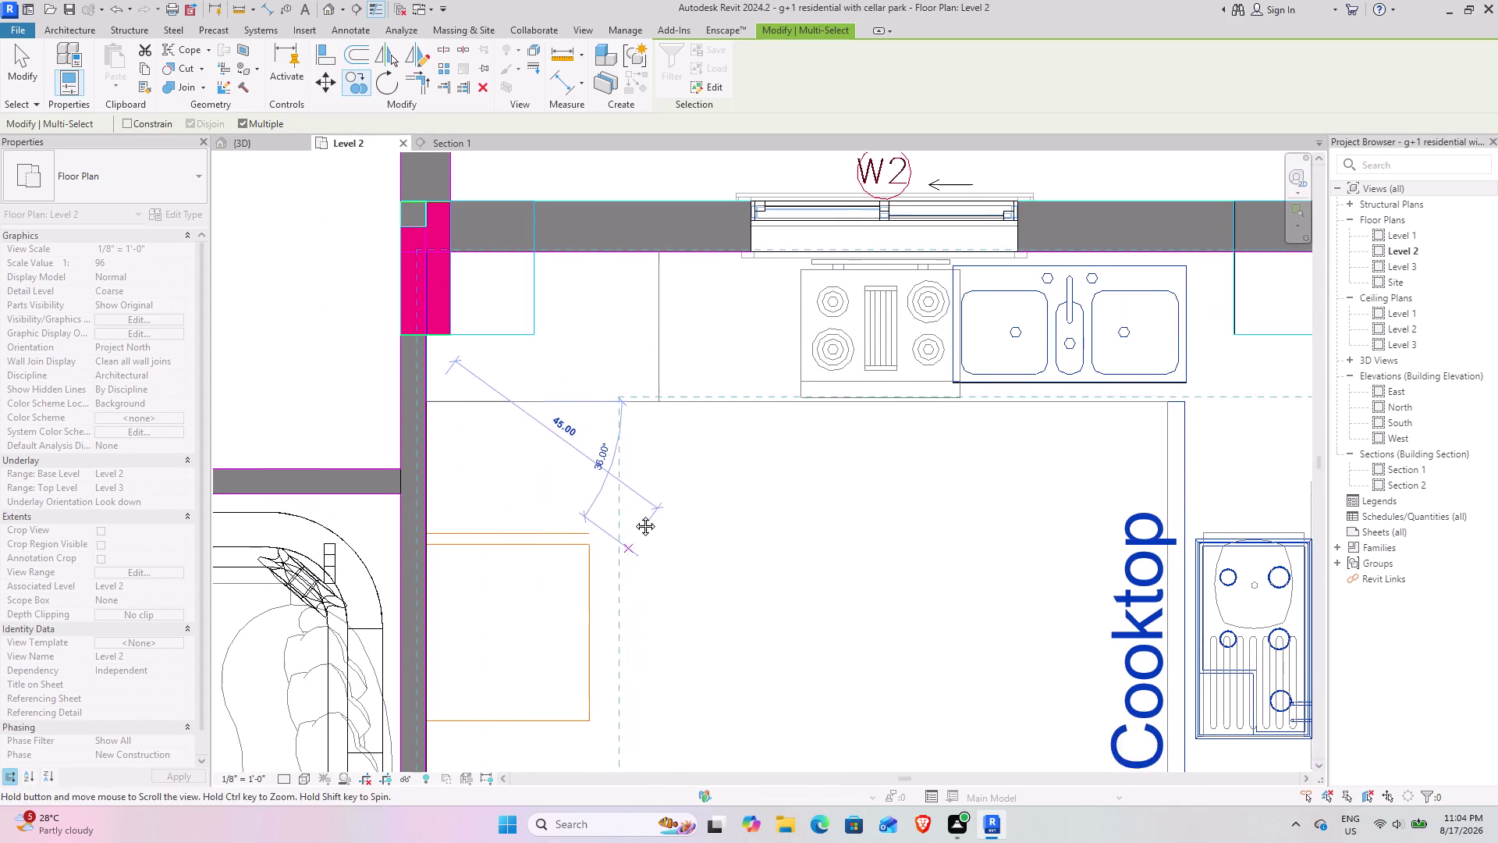
middle_drag(633, 529, 634, 514)
click(29, 68)
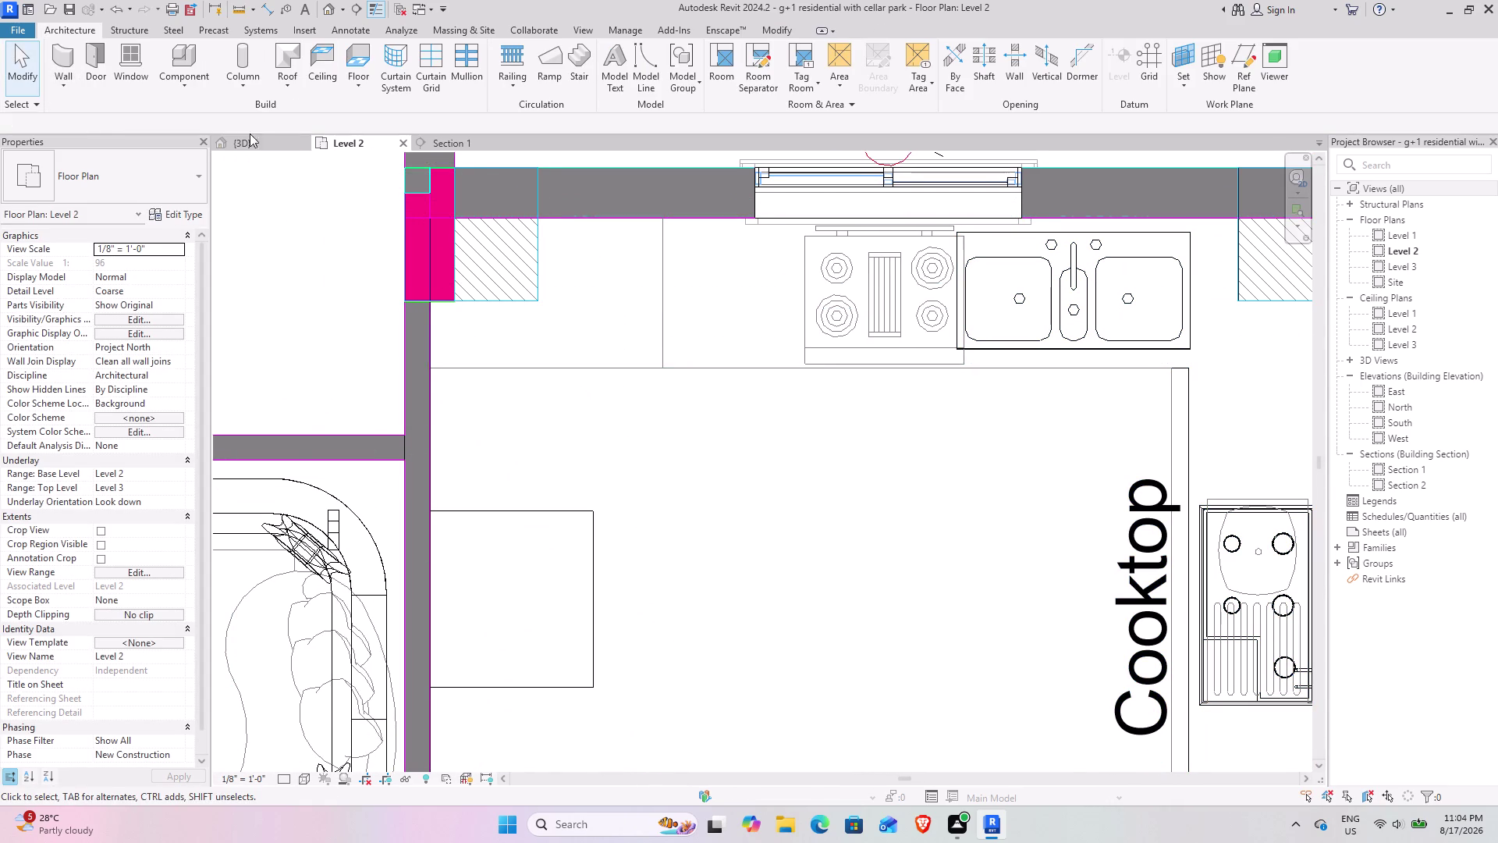
In 3D, orbit to the living room and select the rectangular column beside the sofa.
click(249, 138)
scroll(down, 3)
middle_drag(419, 521, 802, 360)
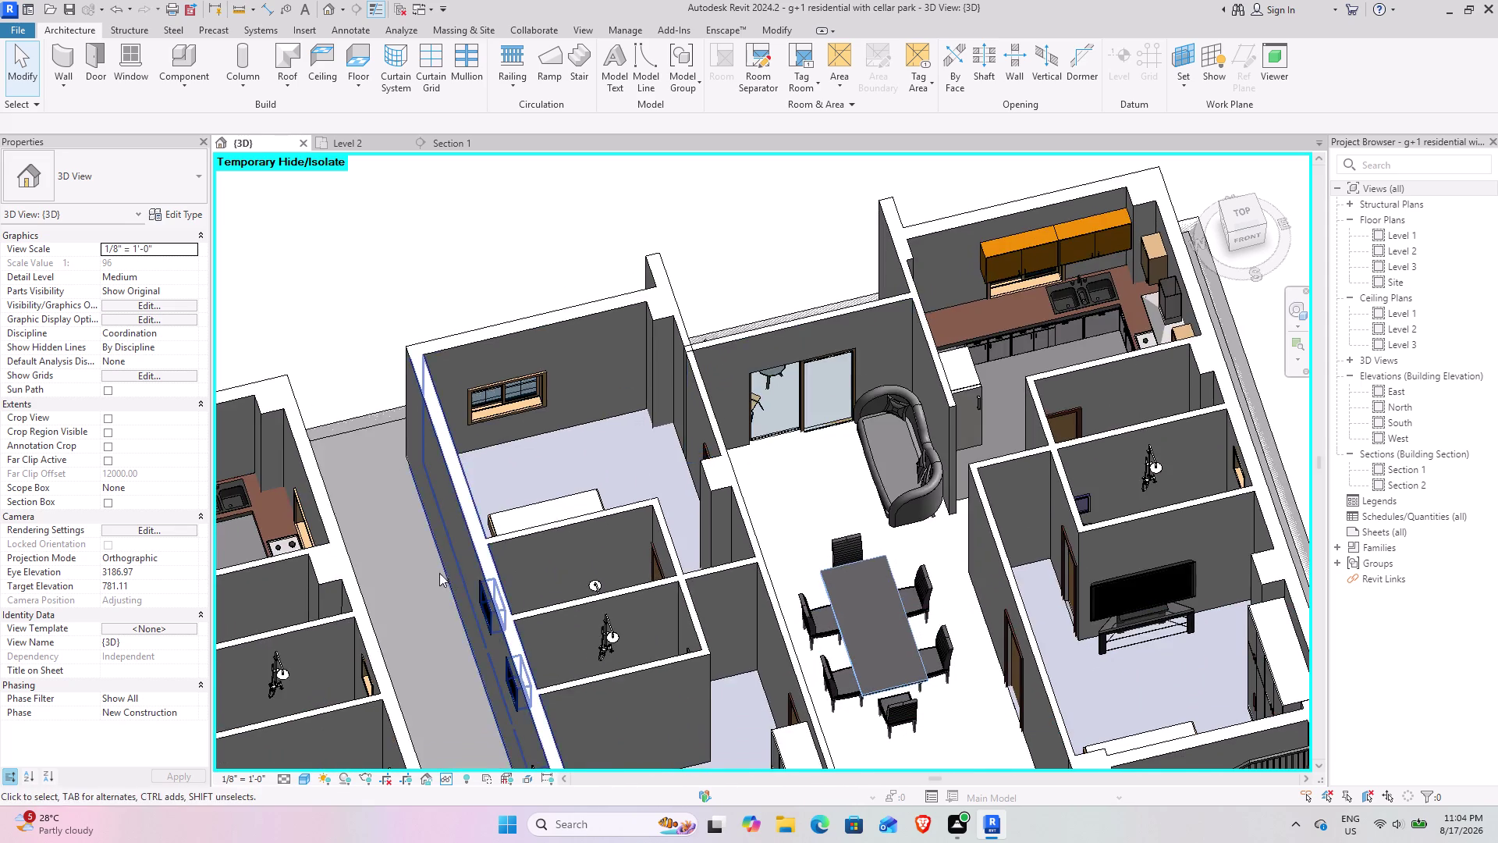
middle_drag(436, 571, 735, 465)
middle_drag(482, 519, 753, 489)
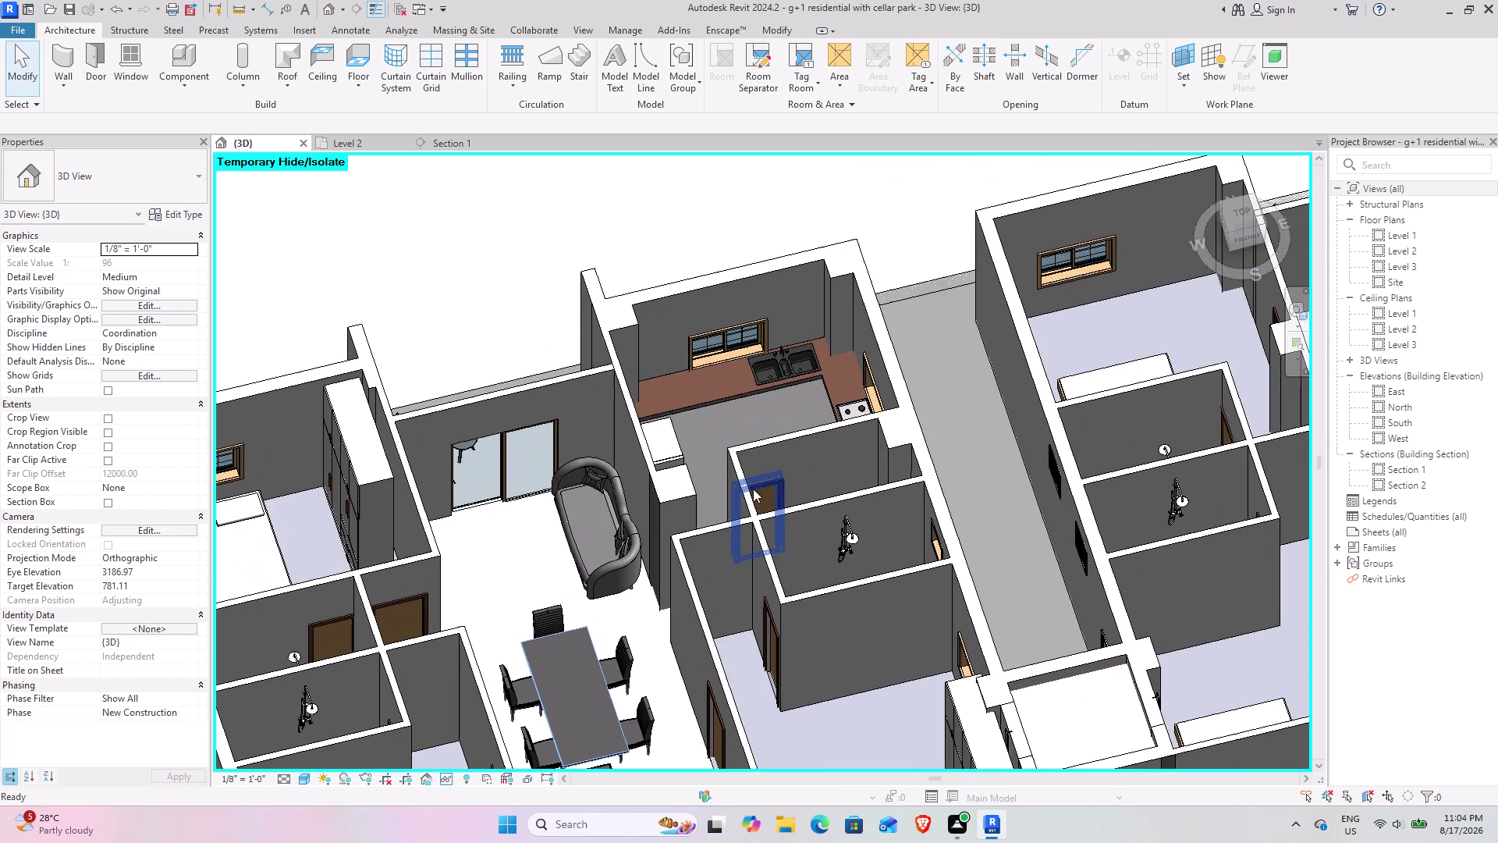
scroll(up, 3)
middle_drag(638, 565, 572, 592)
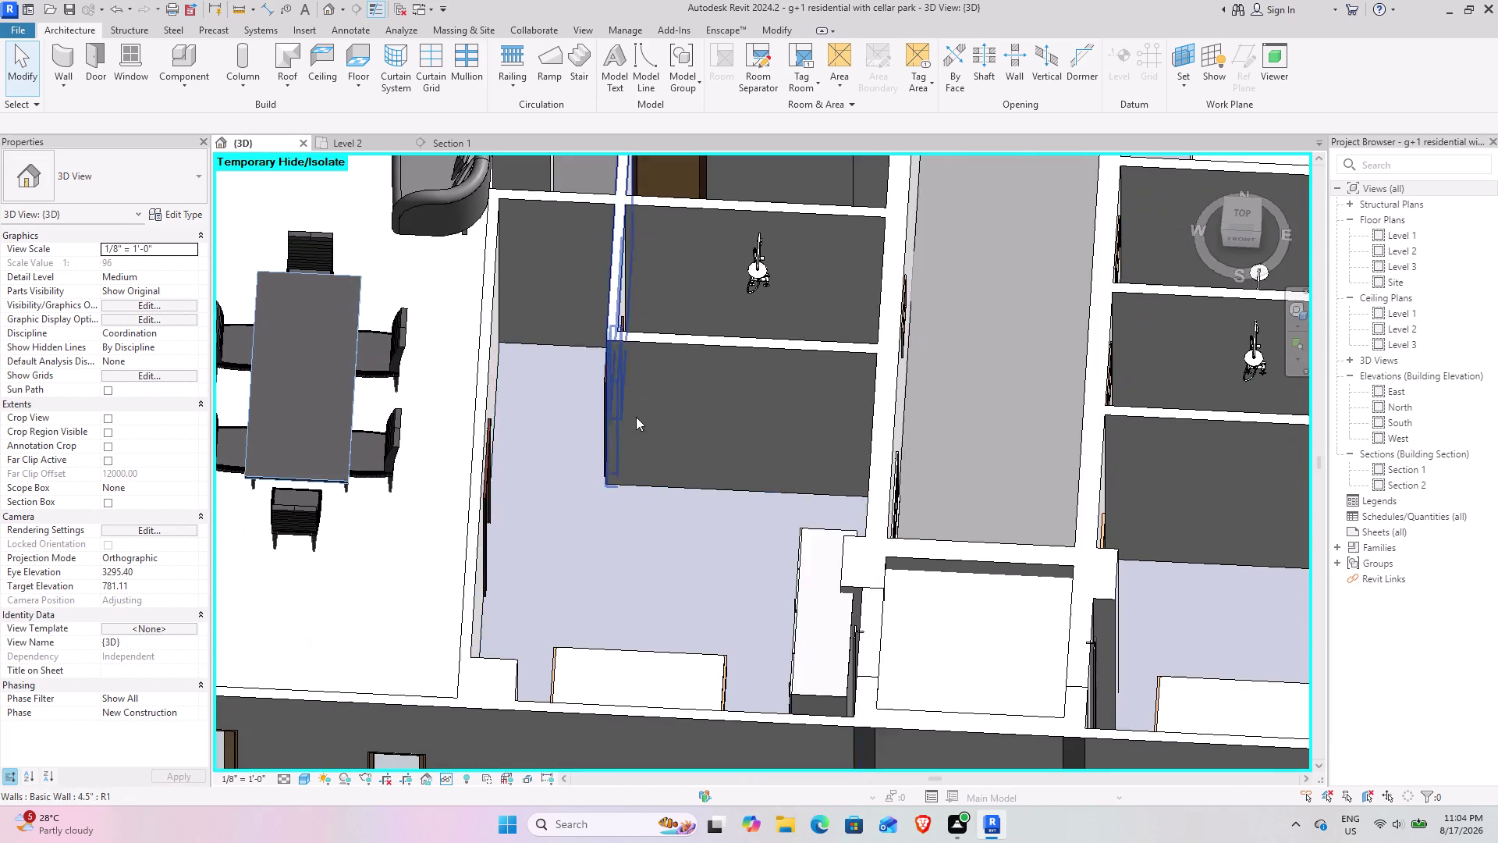
middle_drag(629, 401, 459, 691)
middle_drag(447, 479, 381, 500)
middle_drag(395, 399, 456, 752)
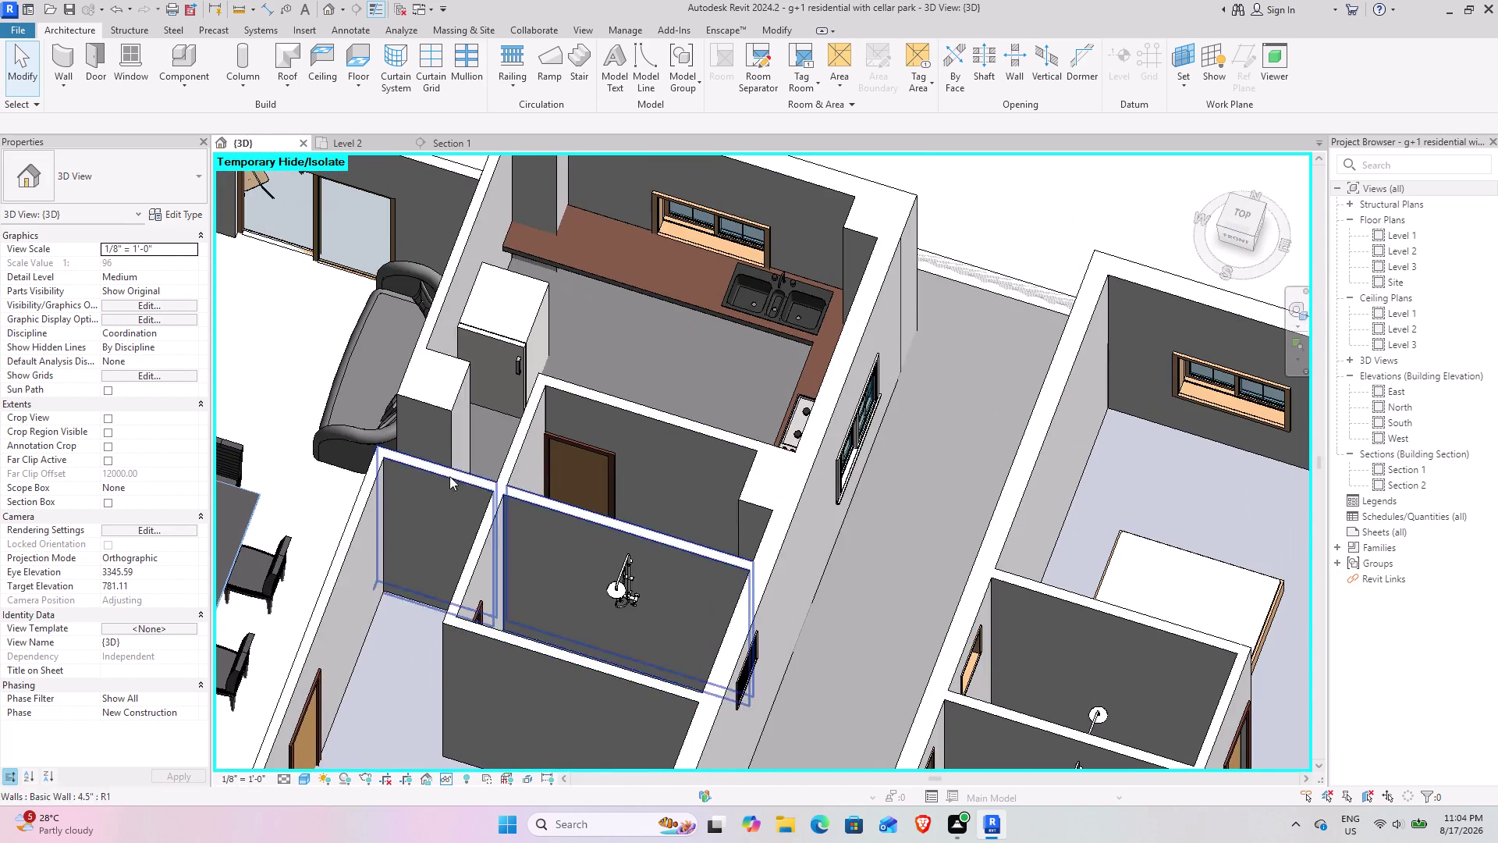
middle_drag(444, 467, 396, 504)
middle_drag(455, 401, 363, 698)
click(428, 462)
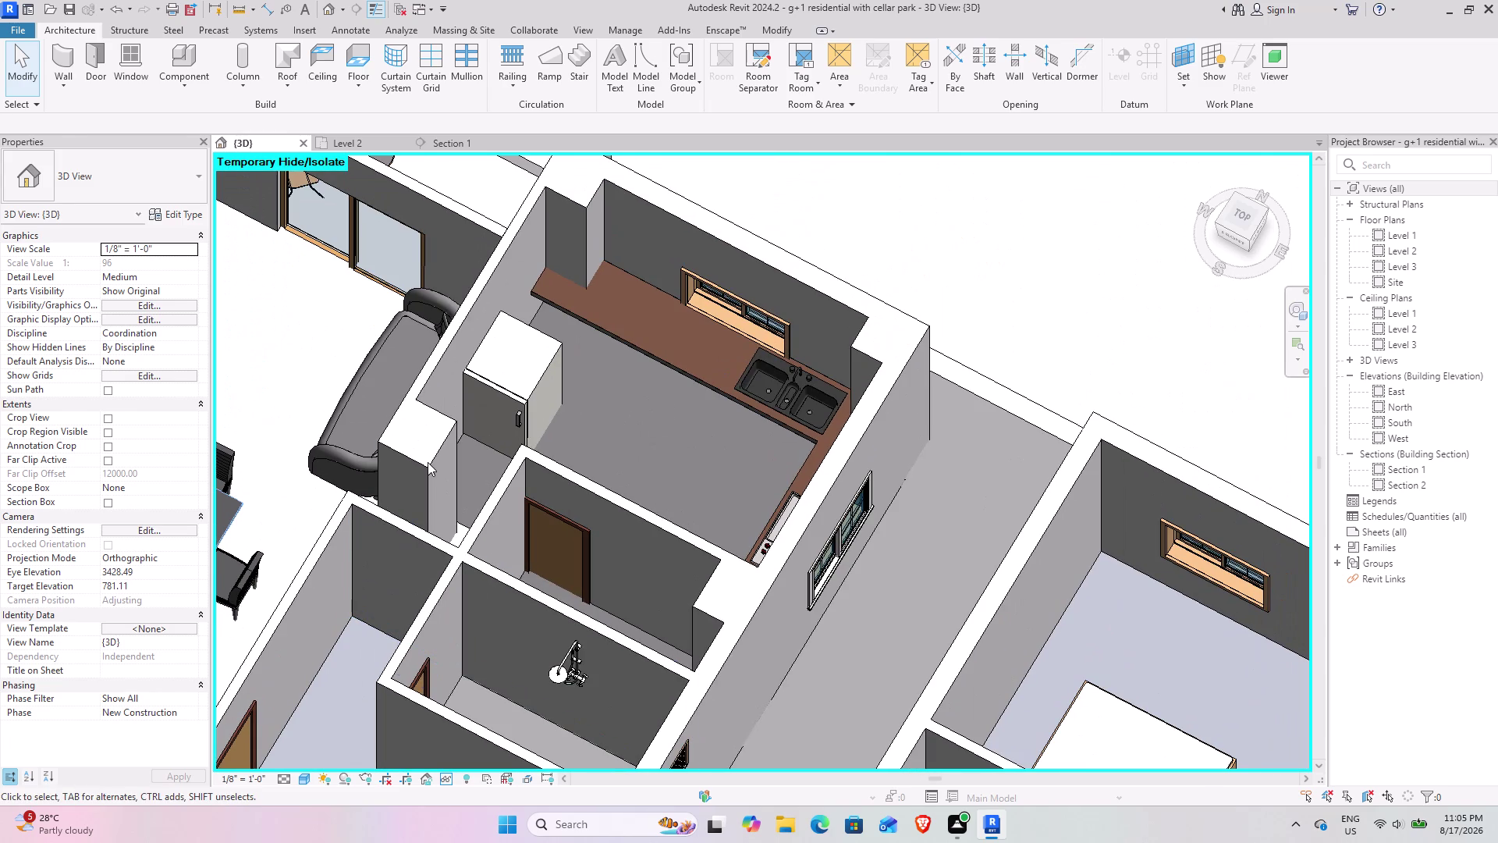
Orbit around the column to check its height and open its Top Level field.
middle_drag(370, 607, 766, 594)
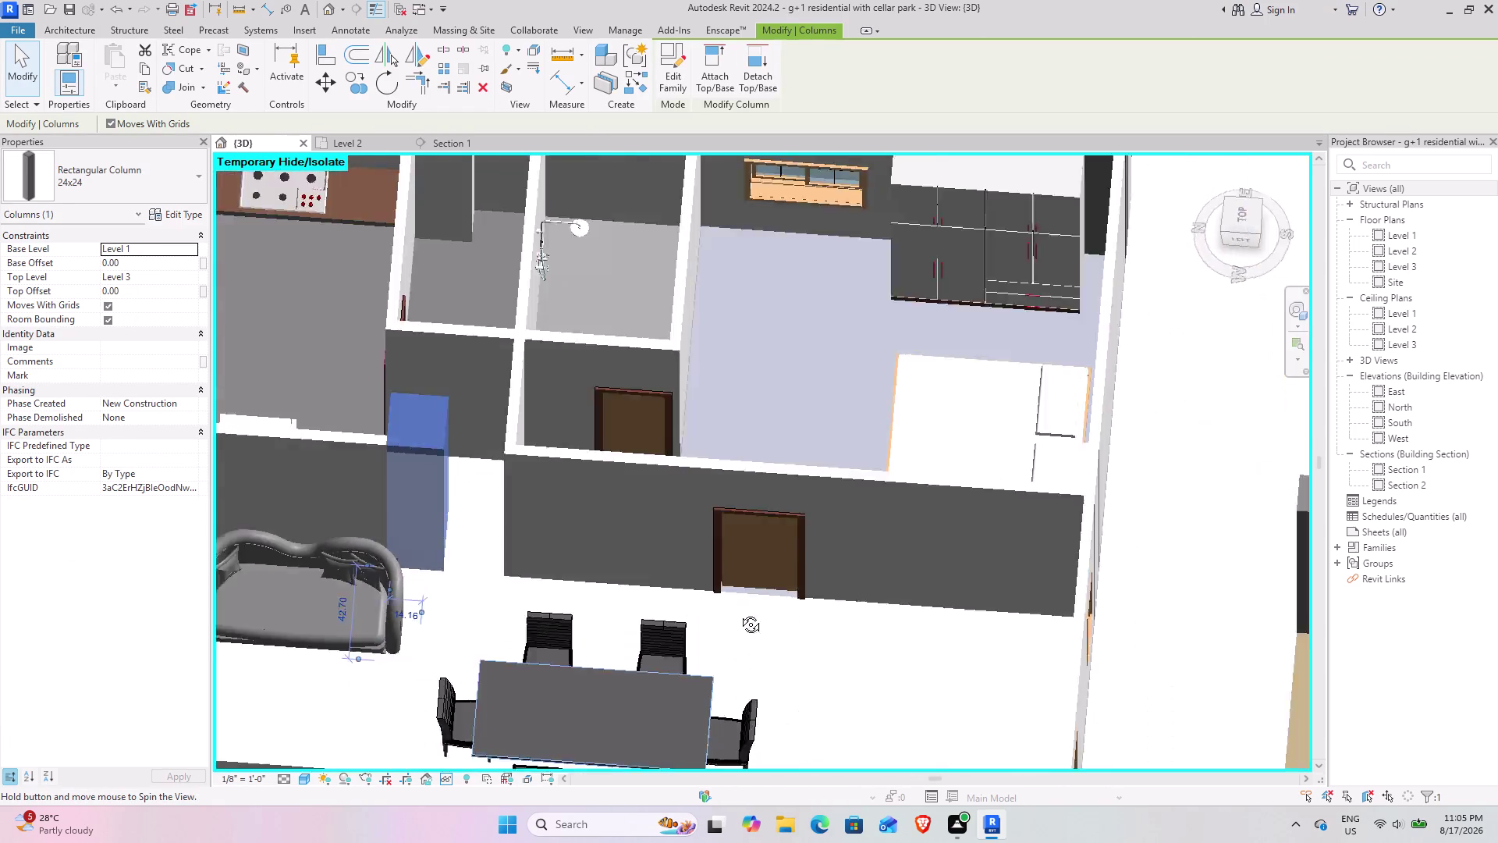
middle_drag(765, 594, 636, 722)
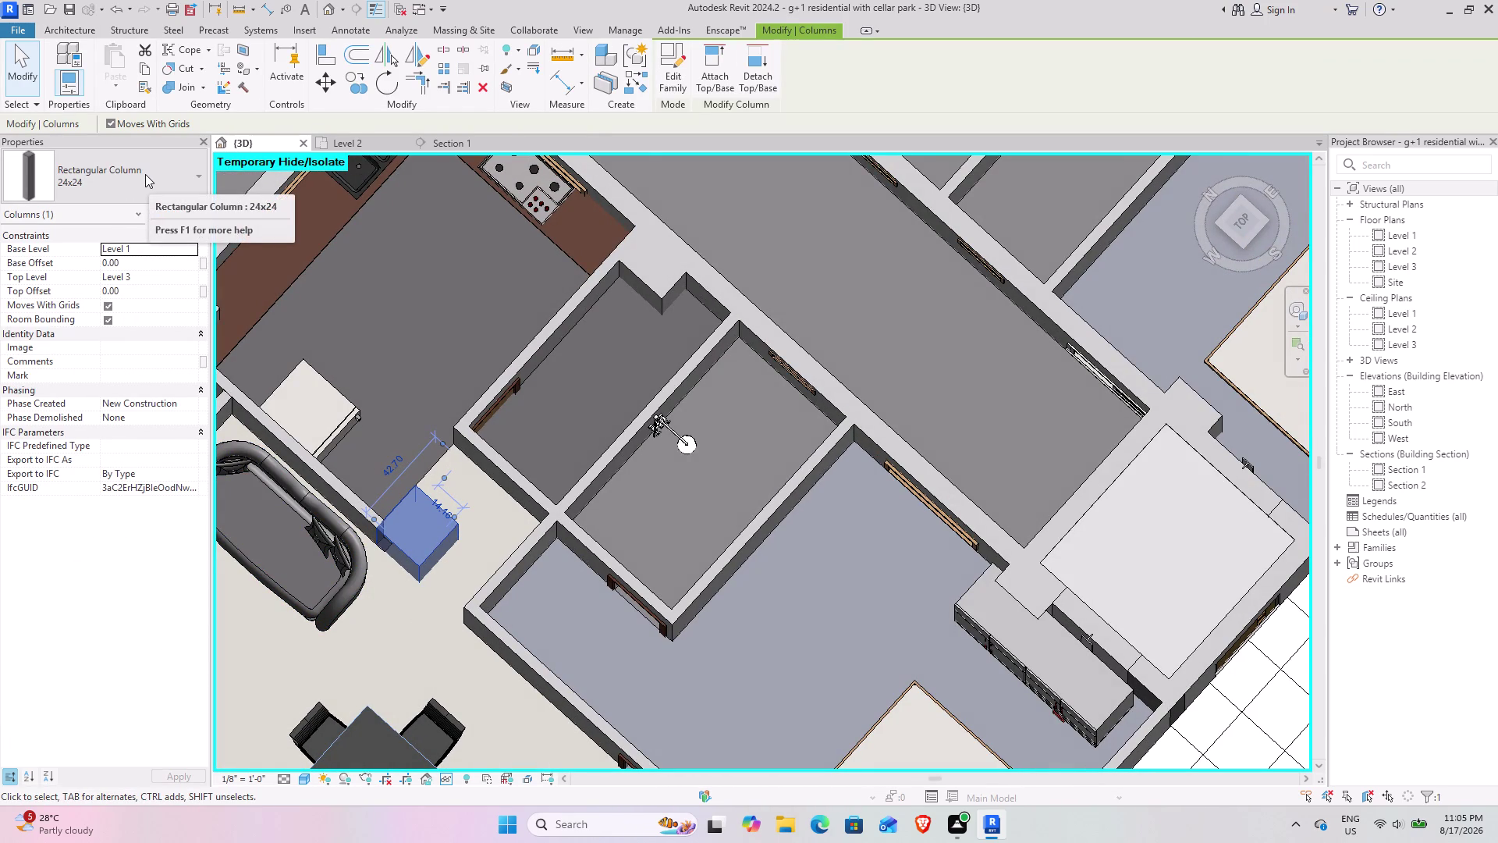
scroll(down, 3)
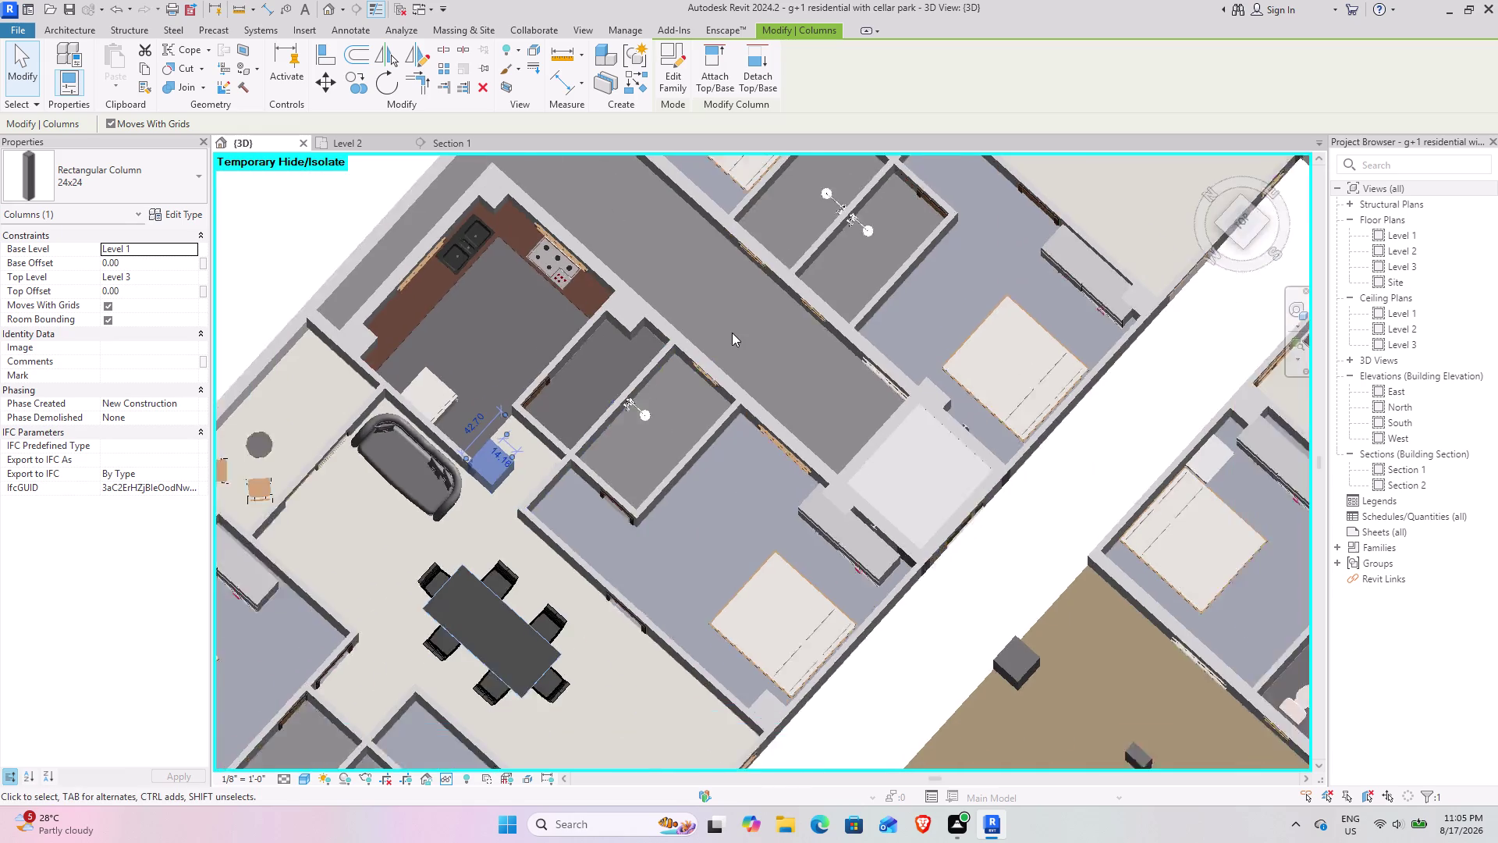
scroll(down, 3)
middle_drag(738, 292, 561, 629)
middle_drag(565, 598, 575, 595)
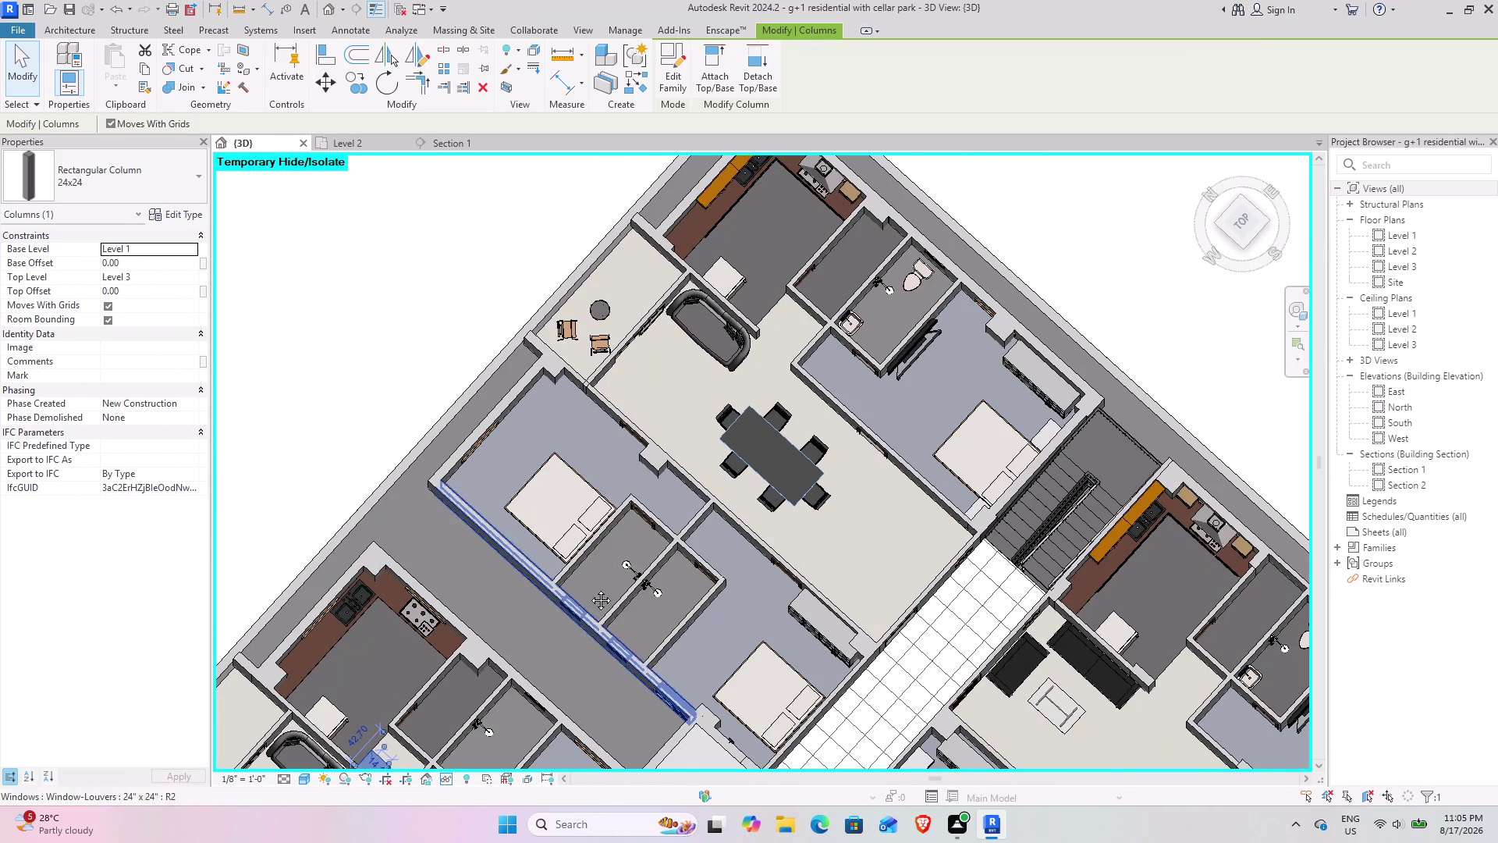
middle_drag(575, 594, 918, 317)
middle_drag(638, 556, 637, 555)
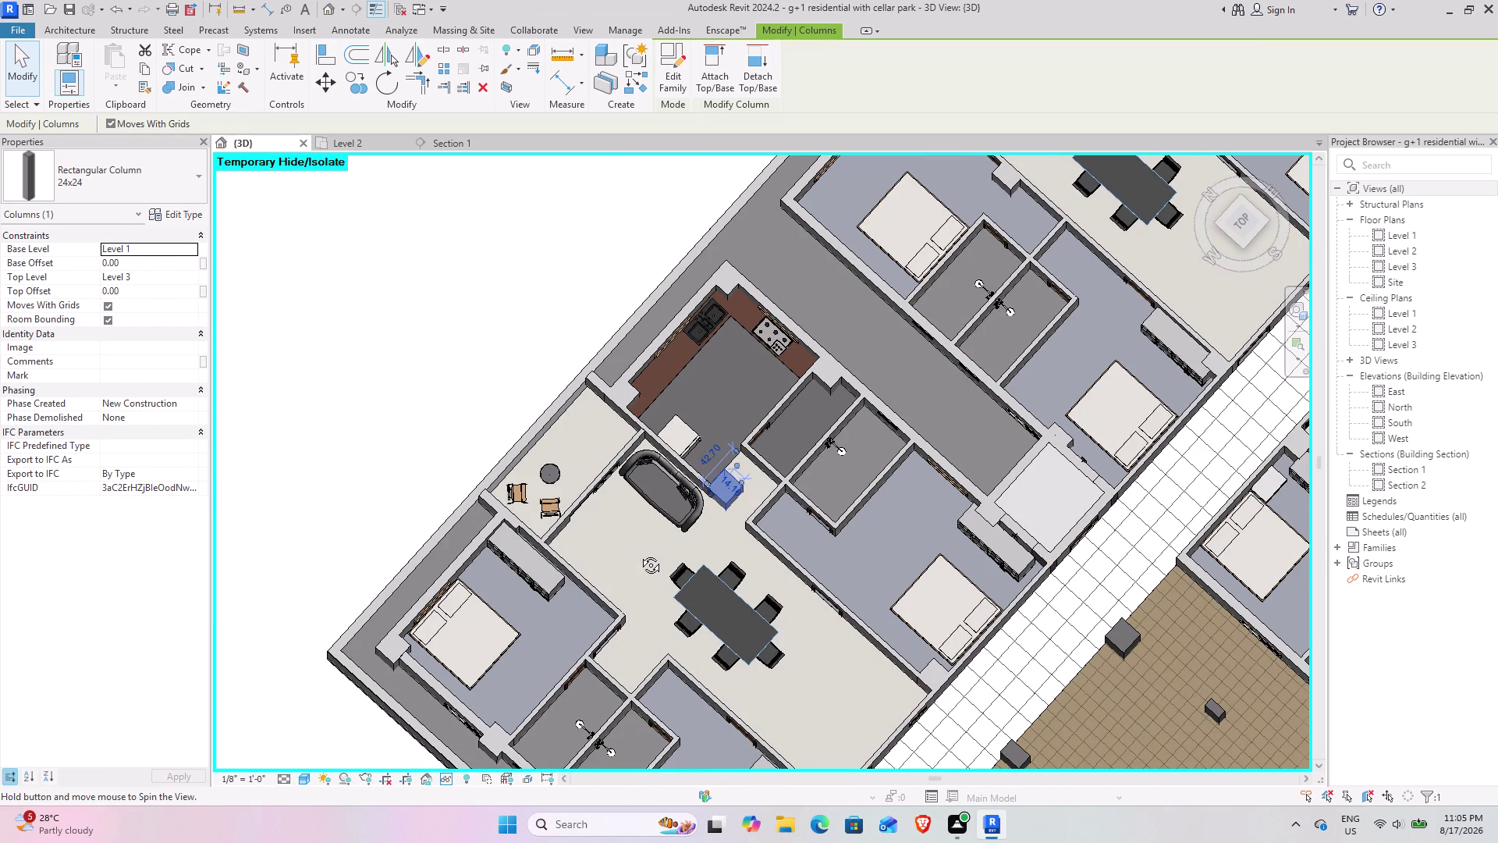
middle_drag(638, 555, 715, 374)
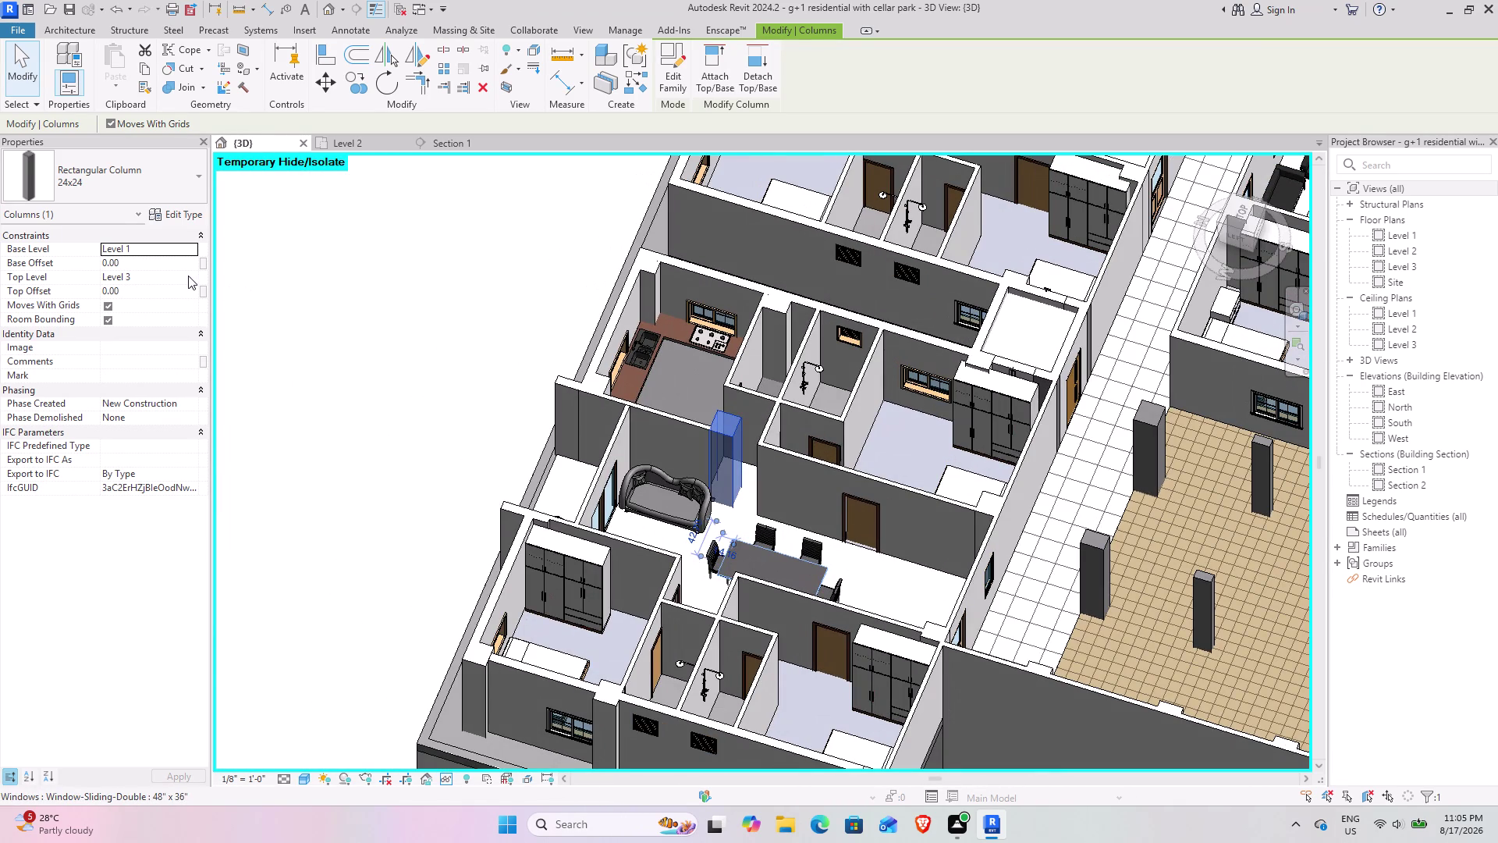
click(192, 276)
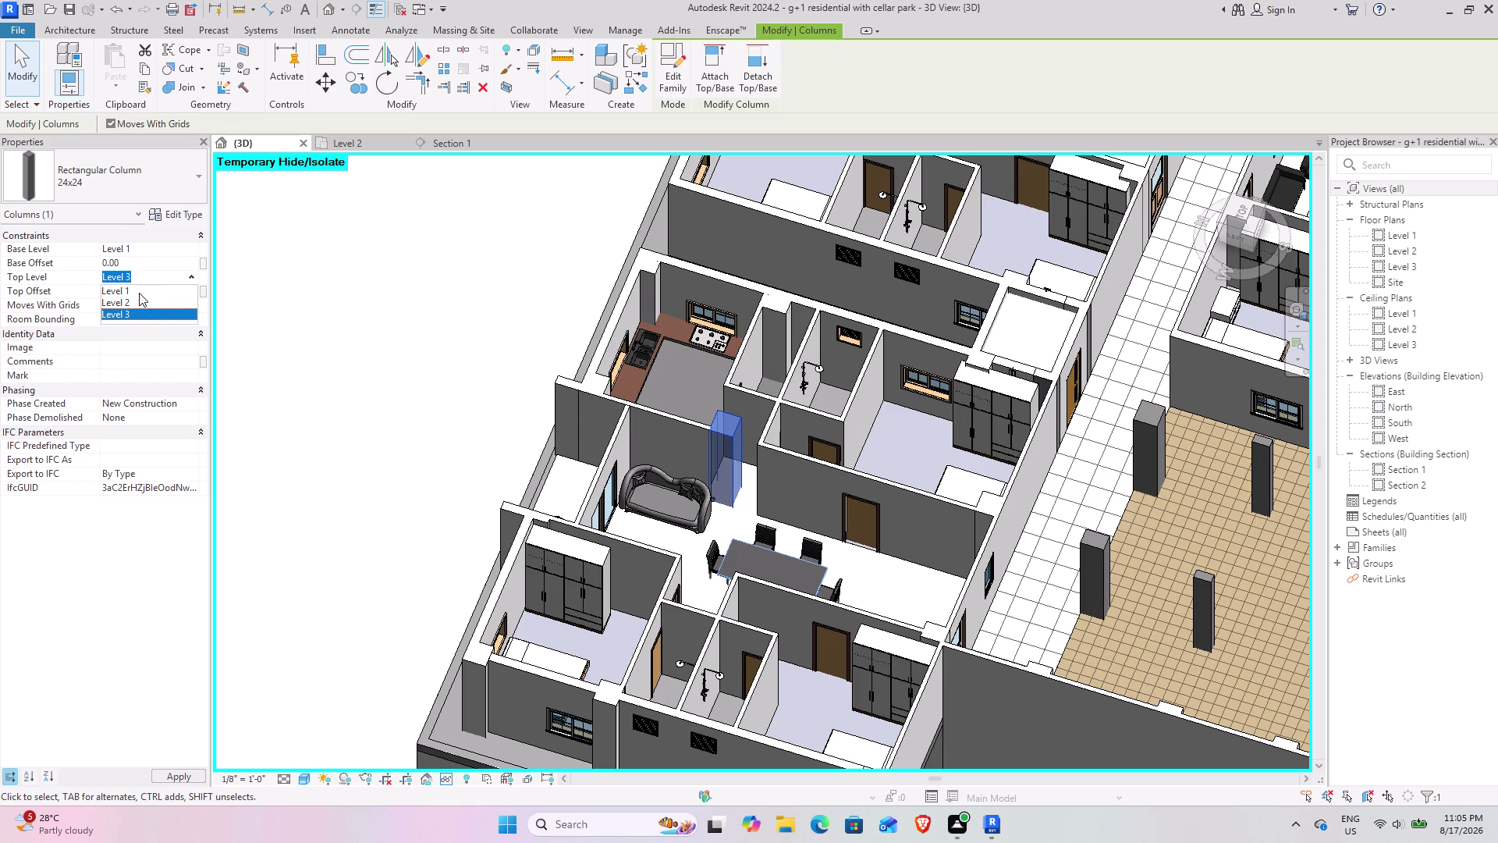
Set the column's Top Level and select the wall beside the sofa in 3D.
click(140, 302)
click(430, 275)
middle_drag(504, 402, 395, 489)
scroll(up, 3)
scroll(up, 3)
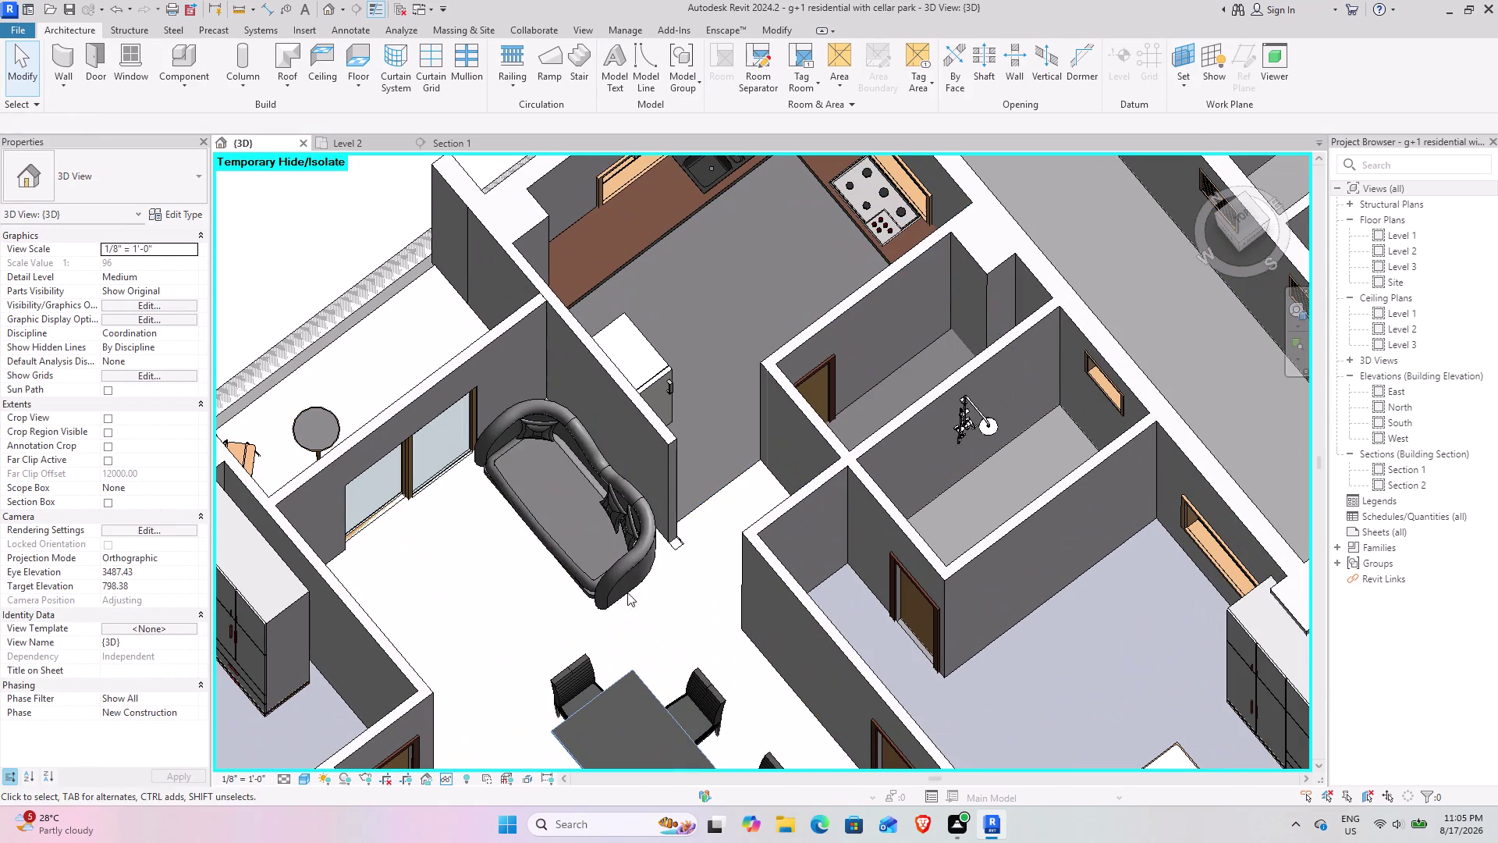
click(665, 463)
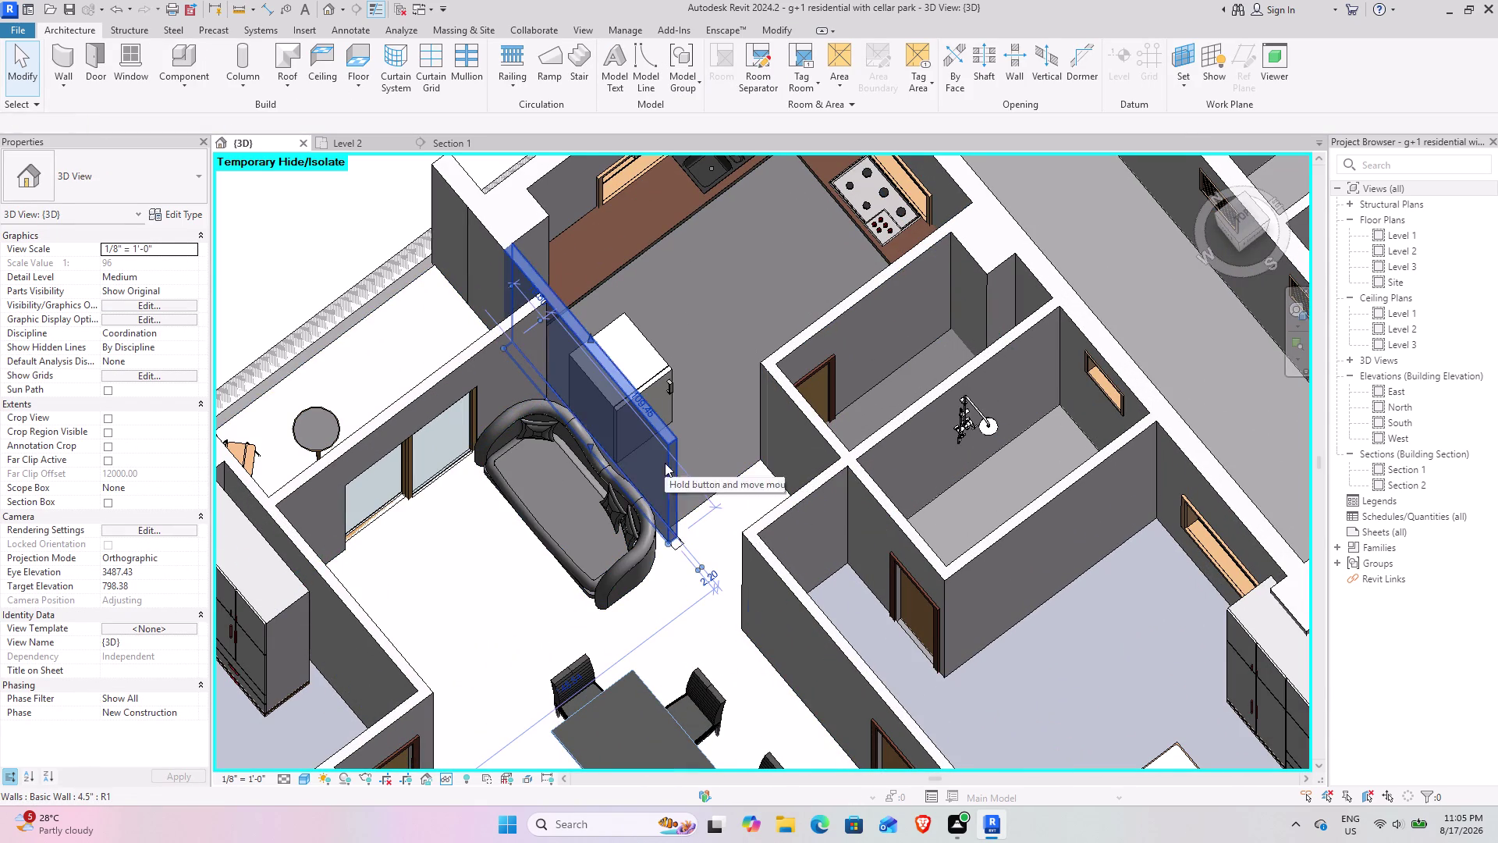
In Level 2, drag the wall's end grip to lengthen it to 114", then return to 3D.
click(355, 138)
scroll(down, 3)
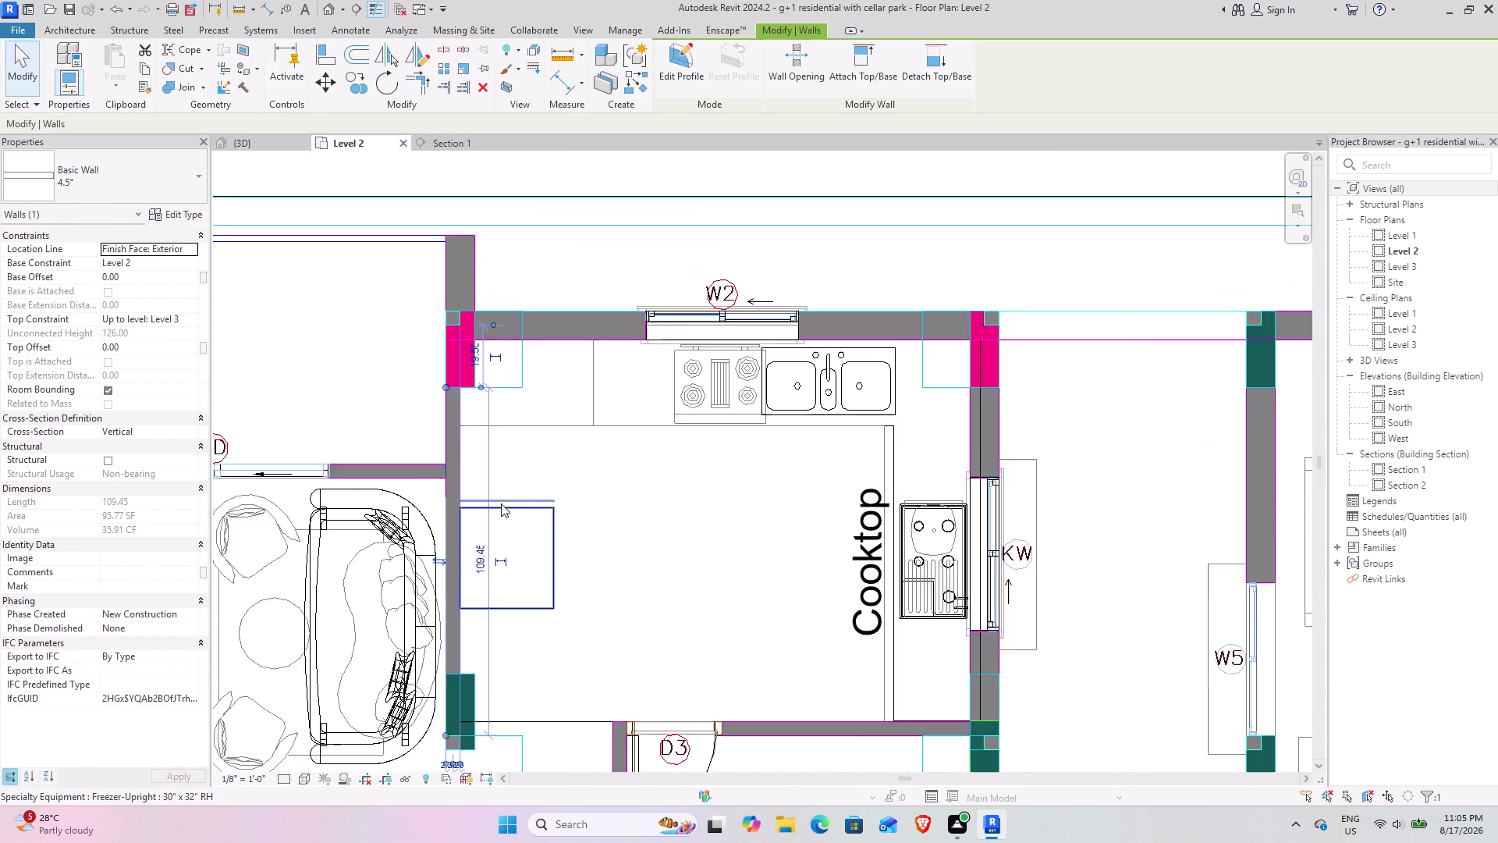
scroll(down, 3)
middle_drag(414, 585, 561, 434)
scroll(up, 3)
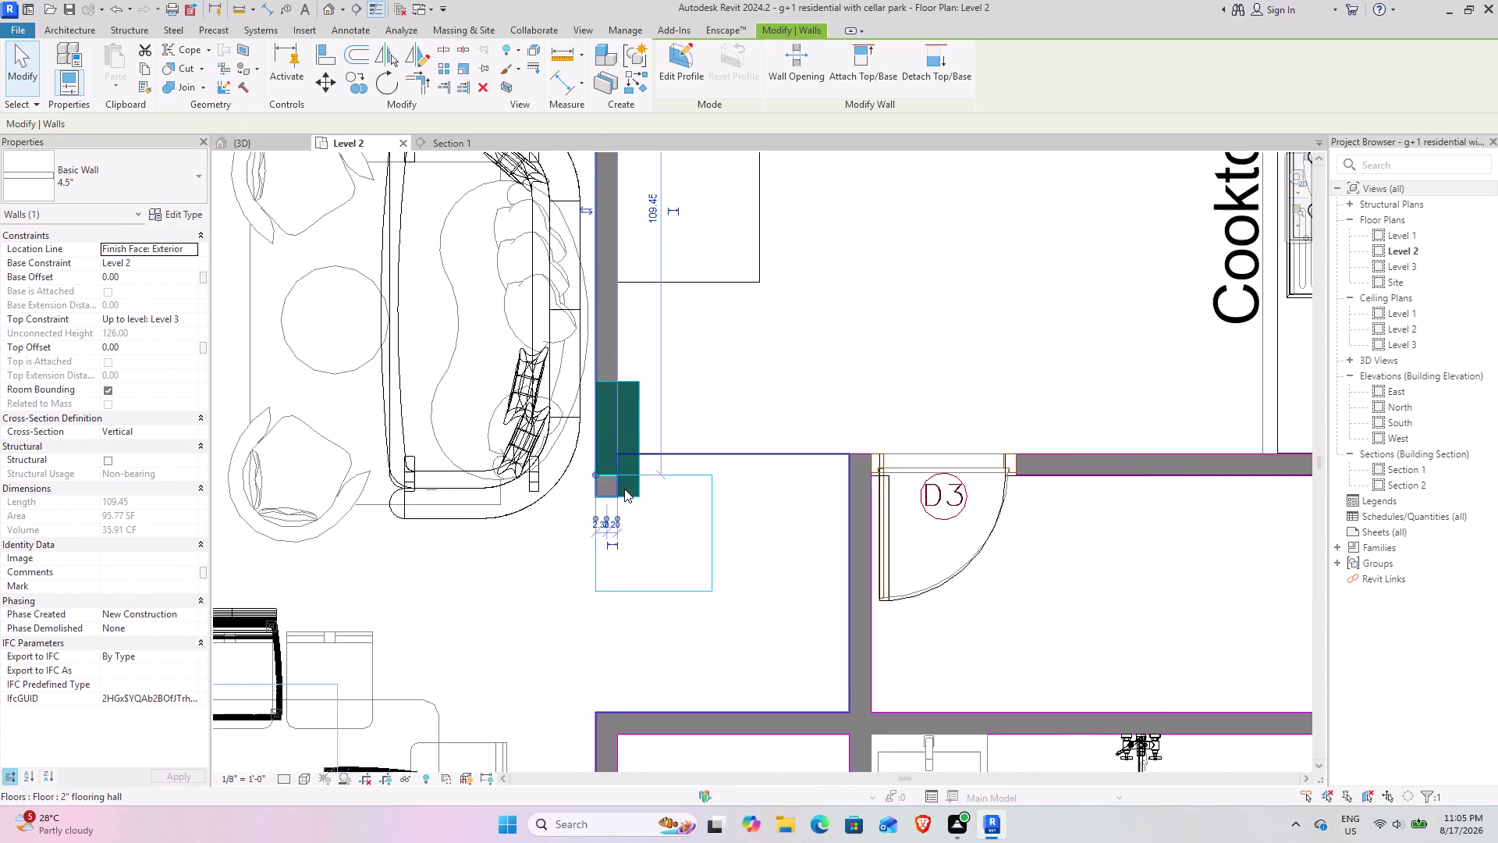
scroll(up, 3)
scroll(up, 3)
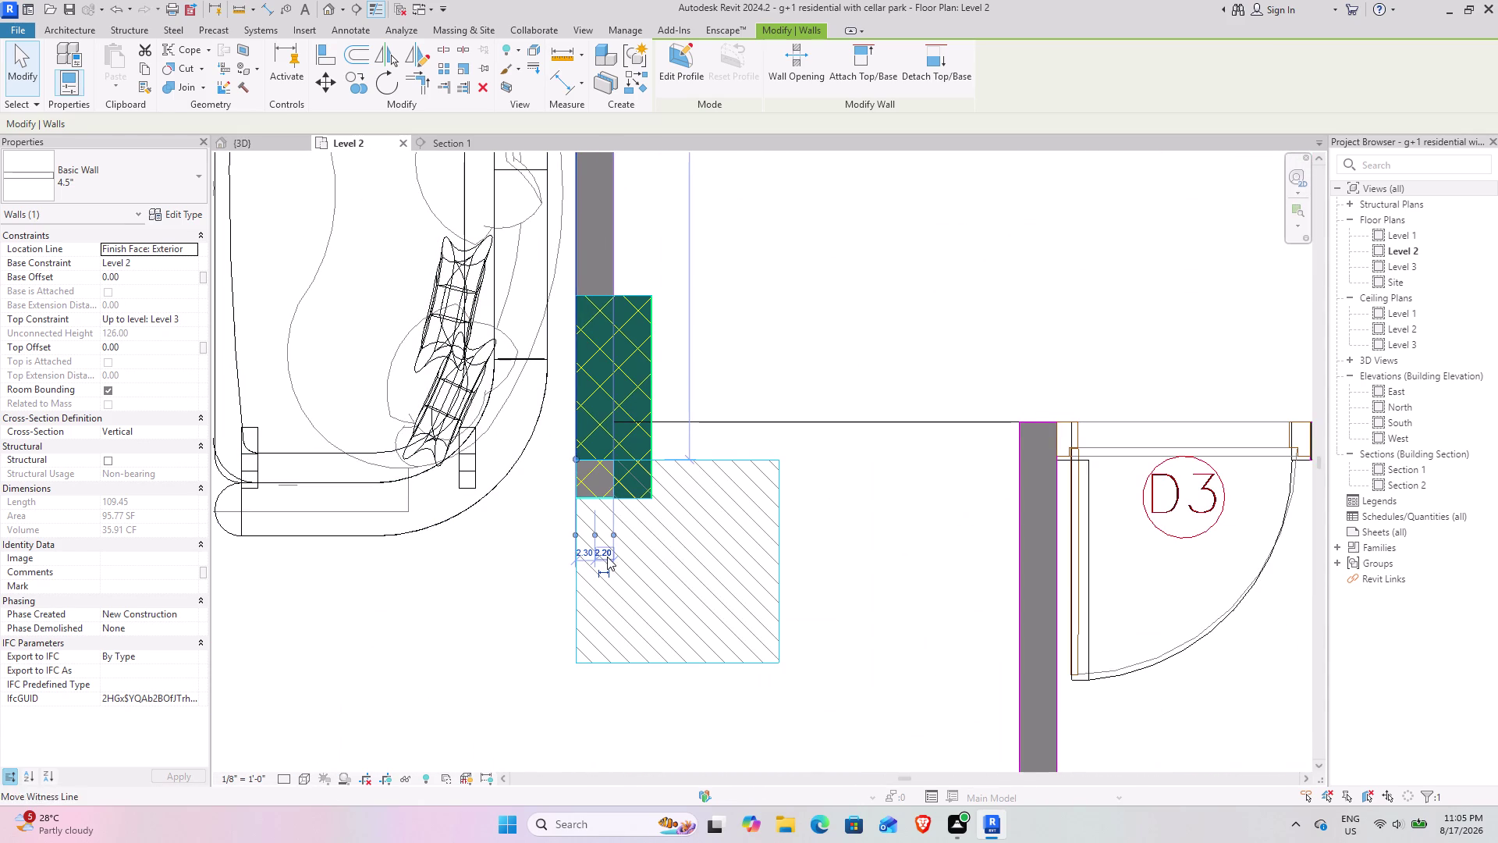
drag(574, 460, 570, 520)
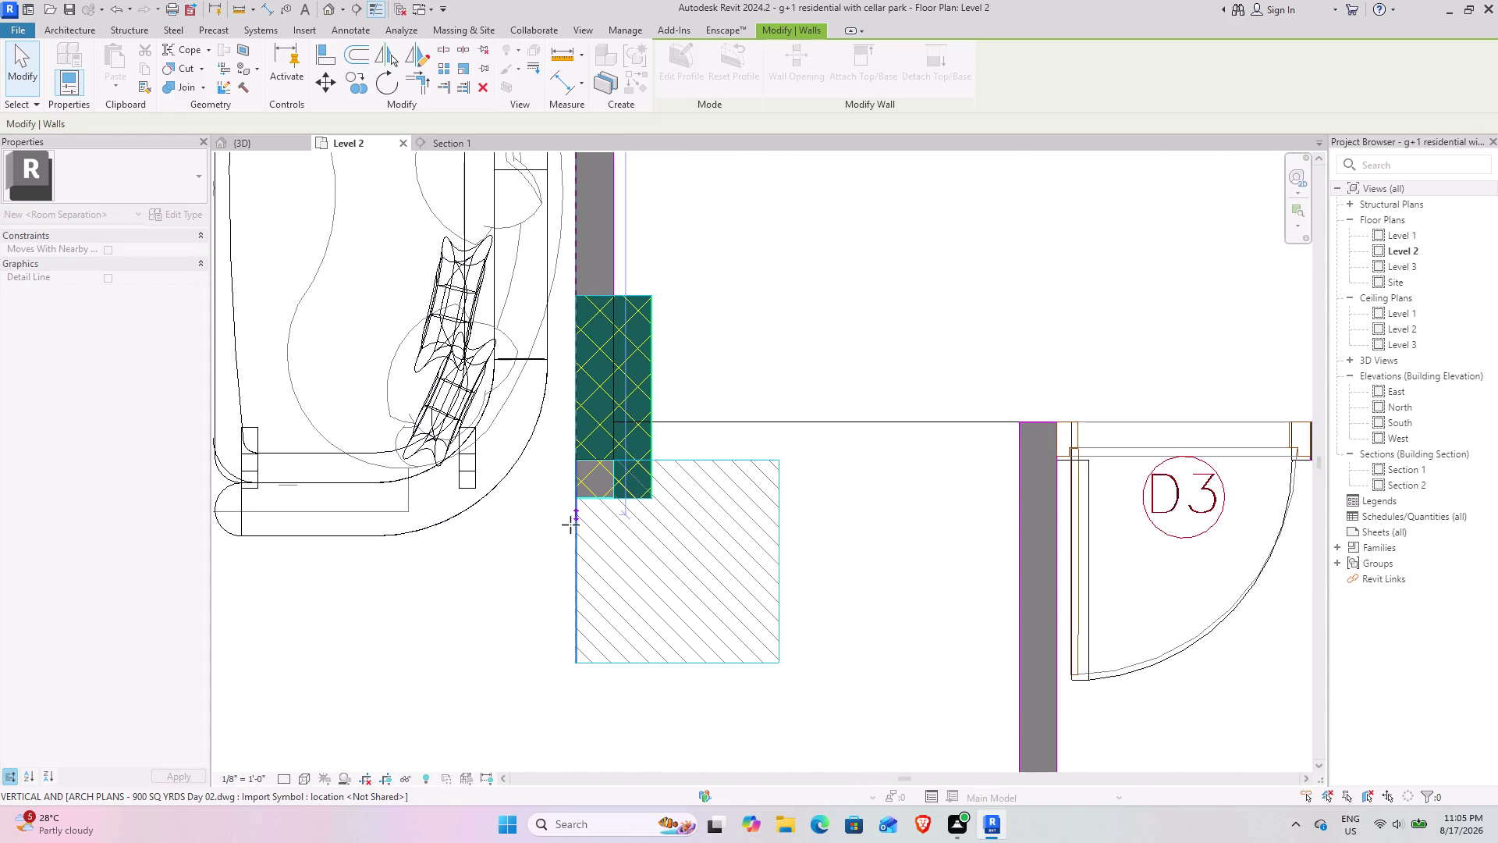
drag(571, 519, 578, 496)
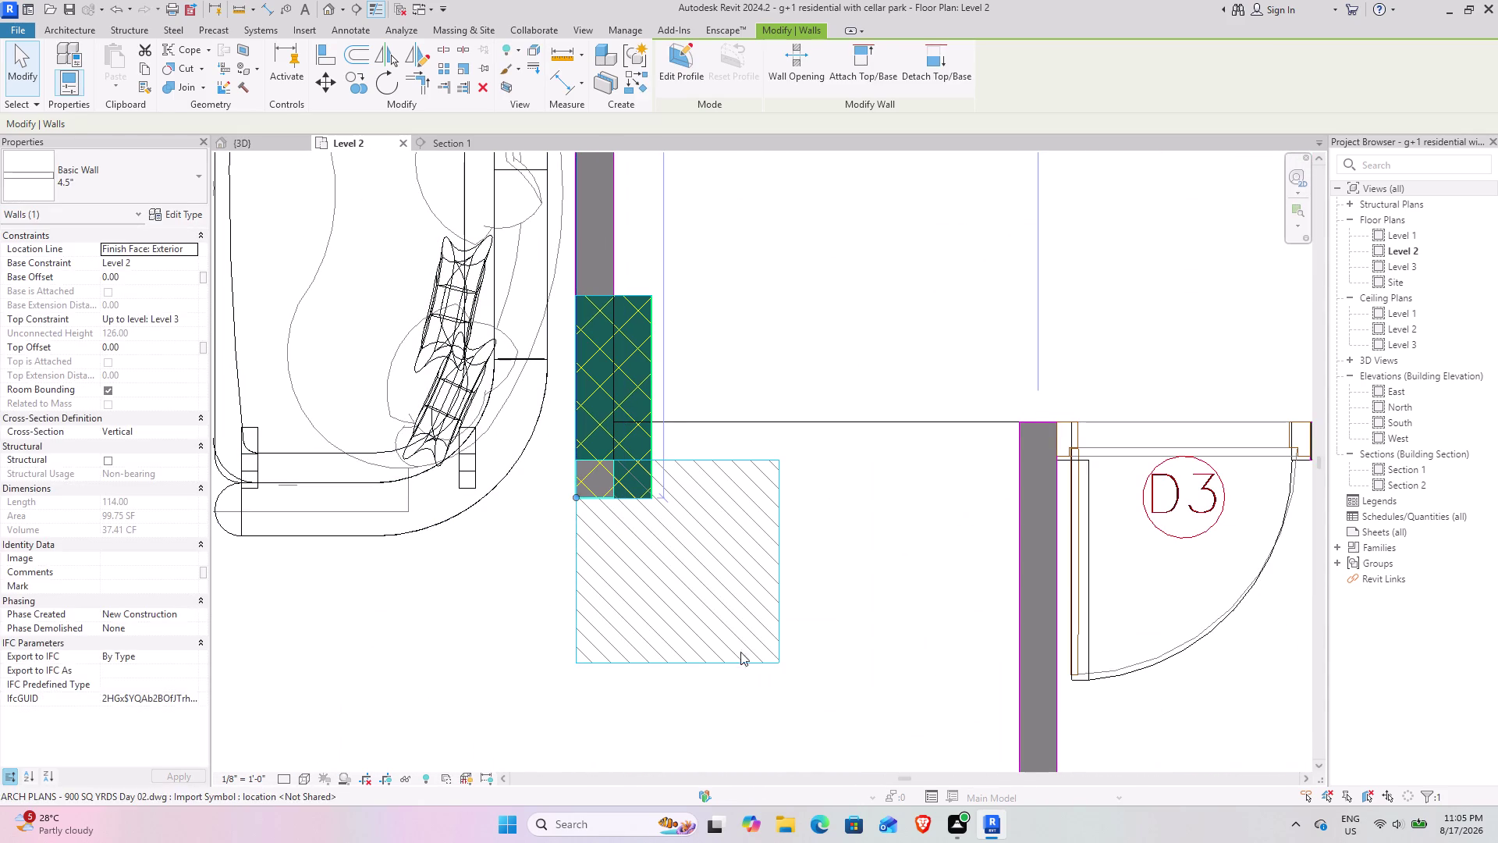
click(889, 572)
click(255, 148)
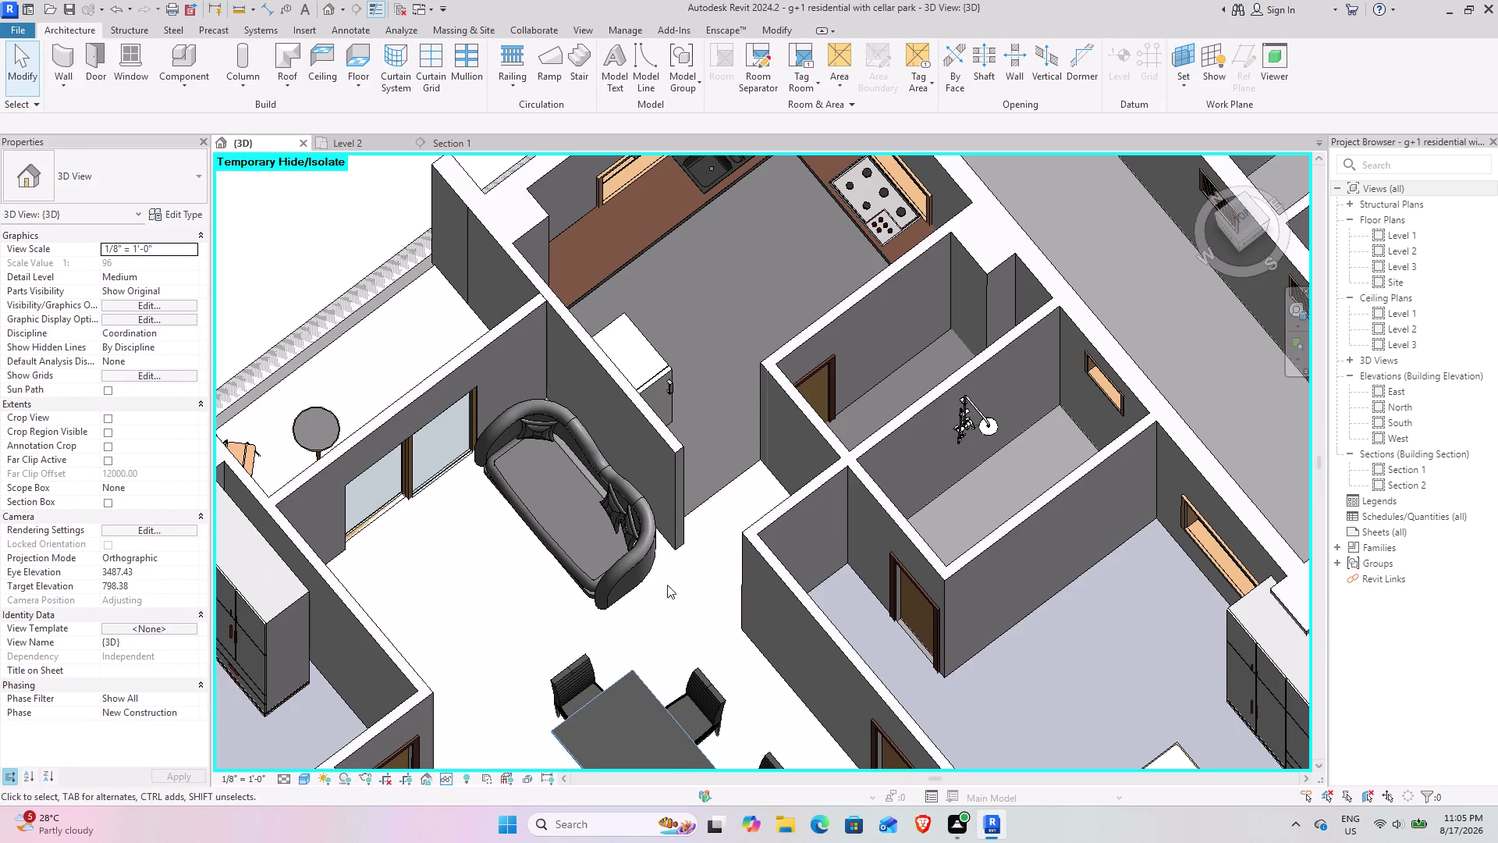
click(716, 603)
middle_drag(699, 500, 583, 592)
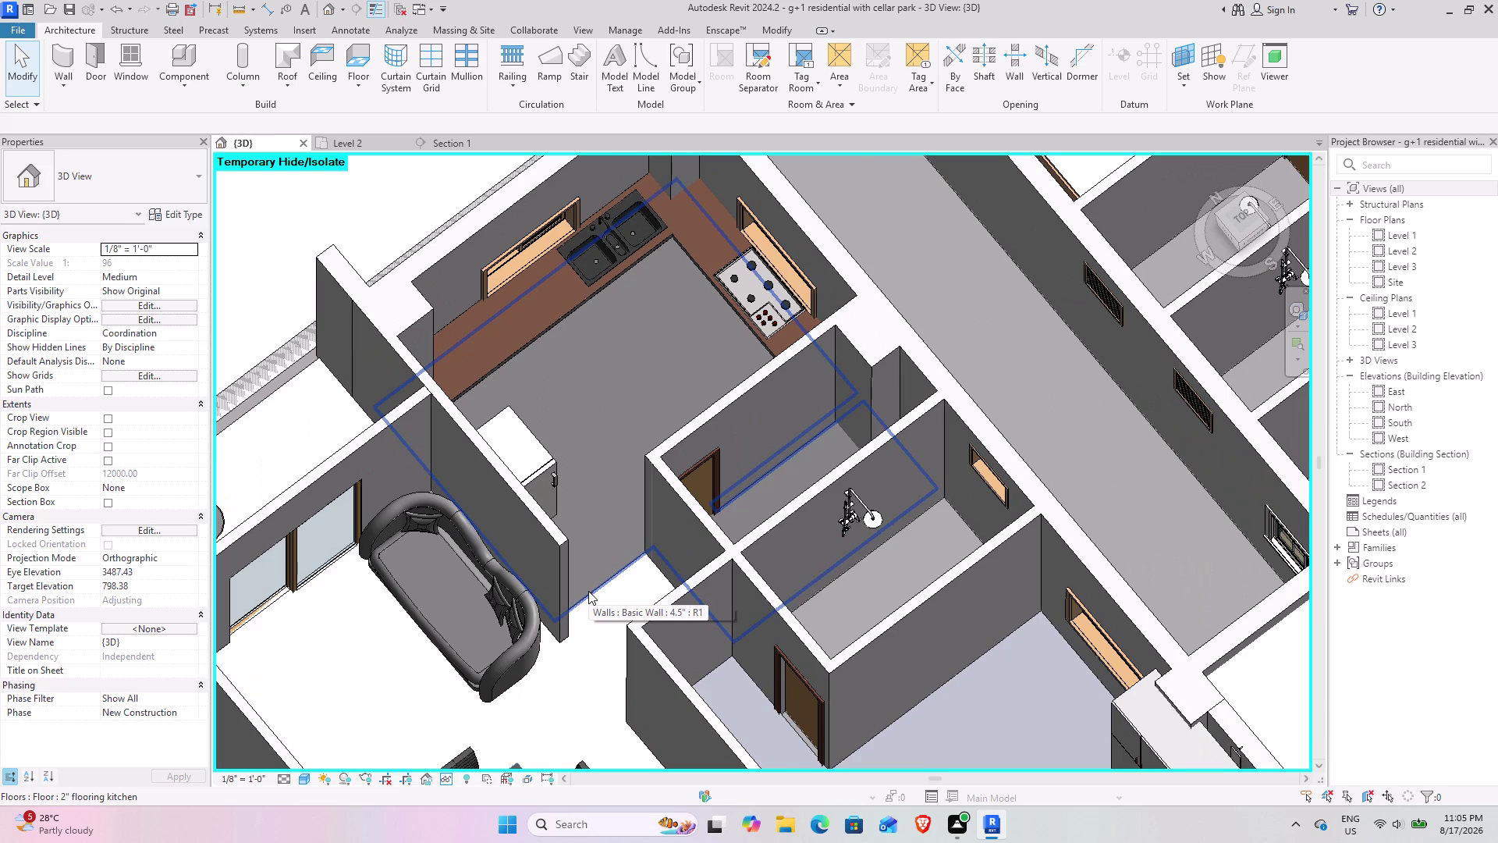
scroll(down, 3)
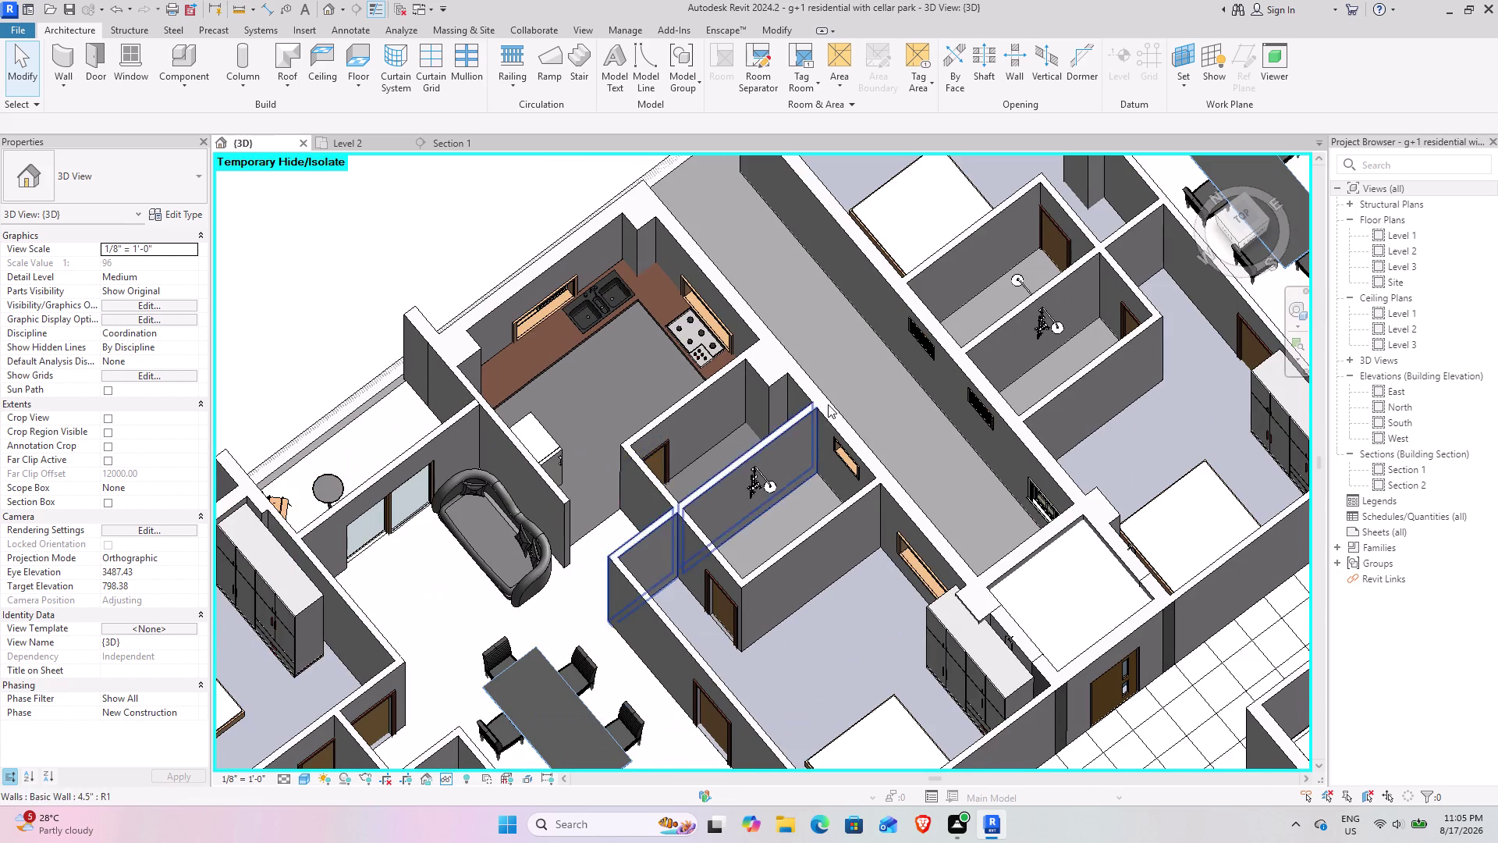
middle_drag(828, 404, 371, 580)
middle_drag(566, 473, 672, 720)
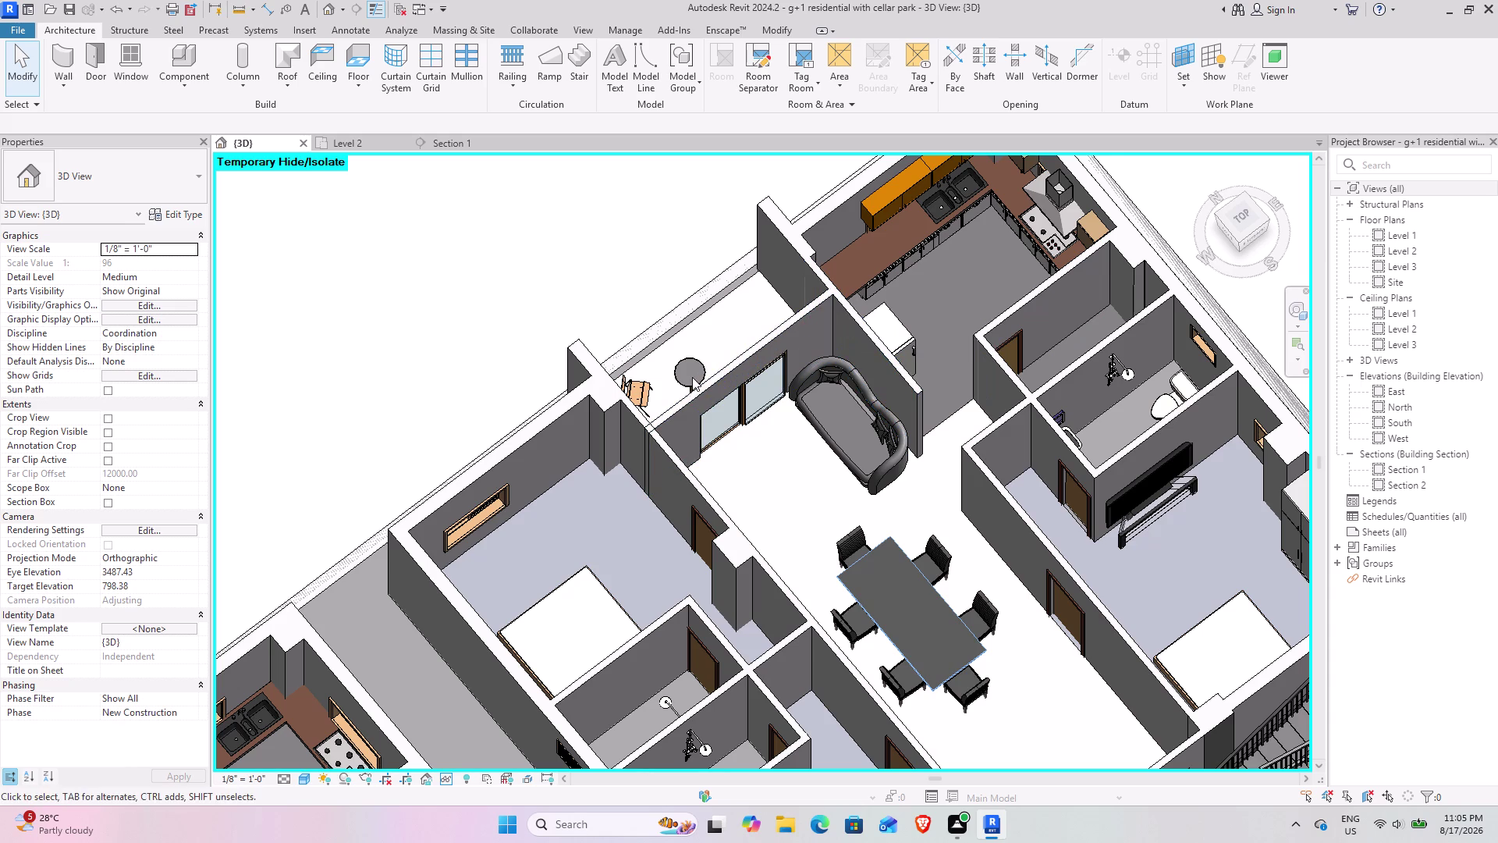
scroll(down, 3)
middle_drag(635, 553, 826, 348)
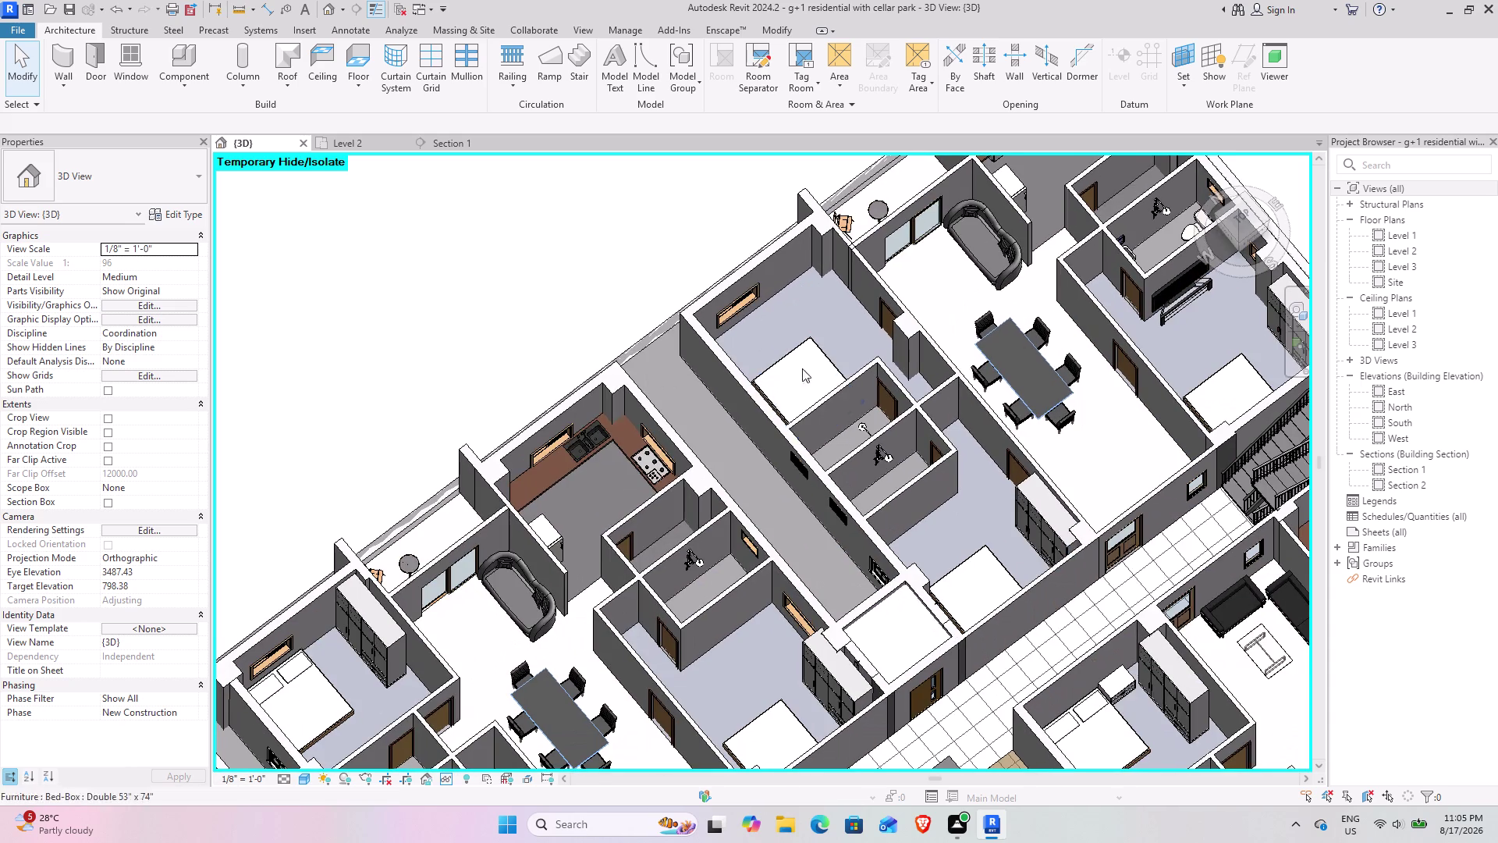
middle_drag(712, 585, 610, 512)
middle_drag(693, 325, 723, 461)
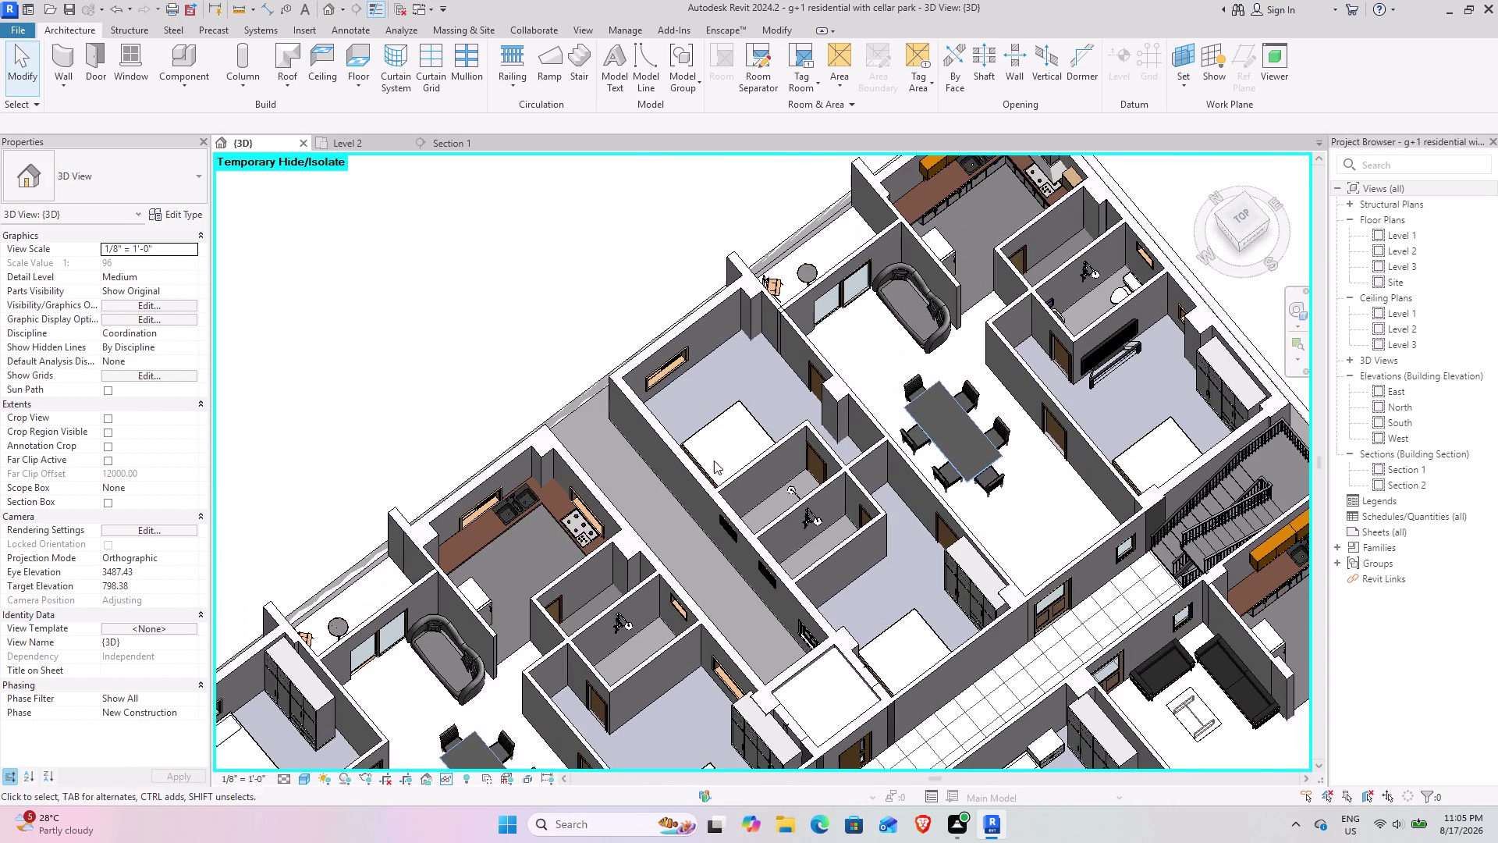
middle_drag(512, 527, 665, 421)
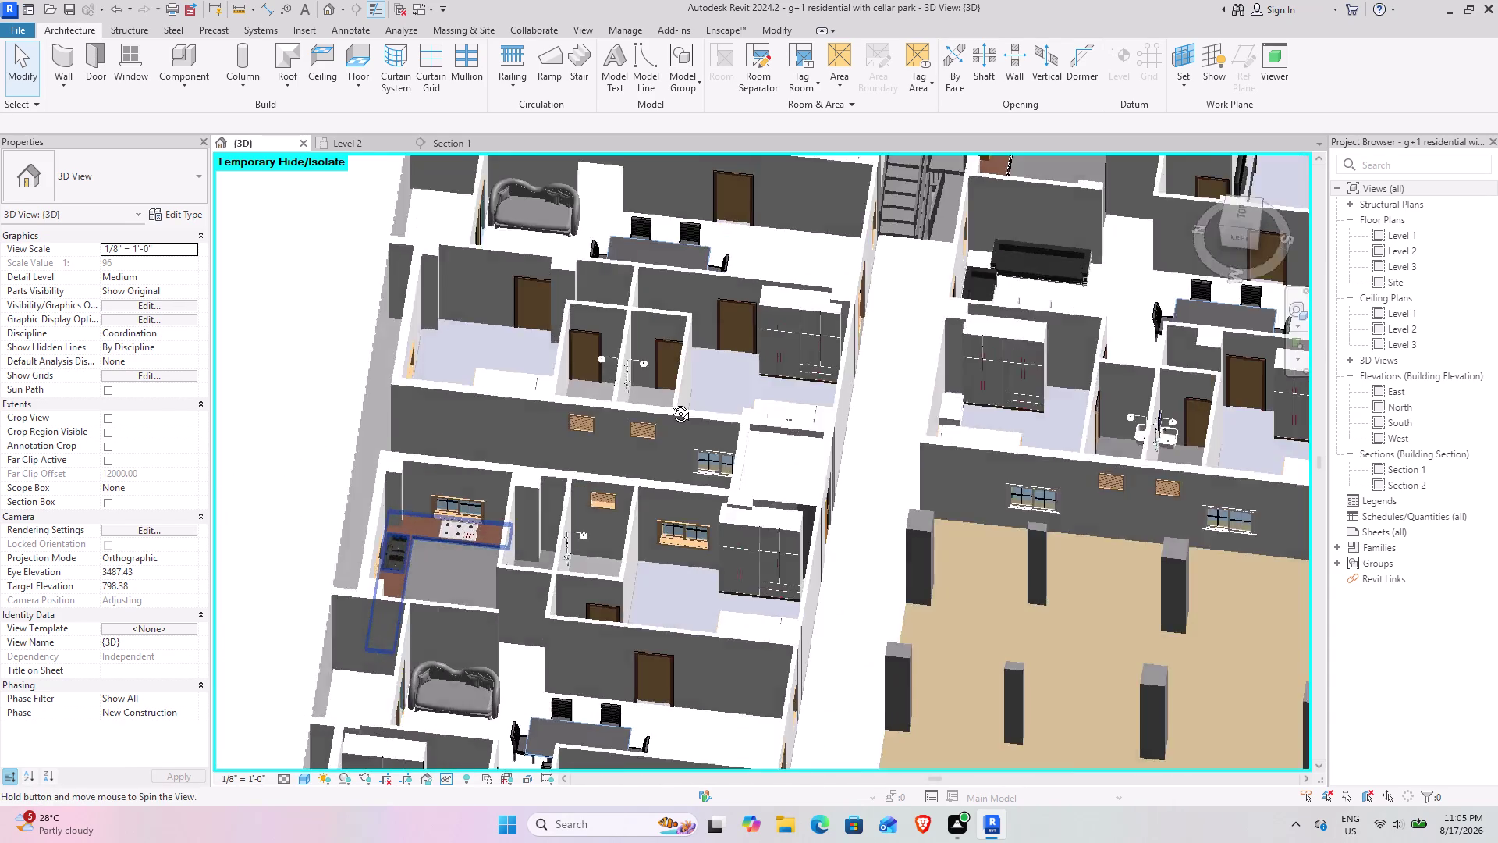
middle_drag(665, 421, 674, 331)
middle_drag(529, 512, 389, 621)
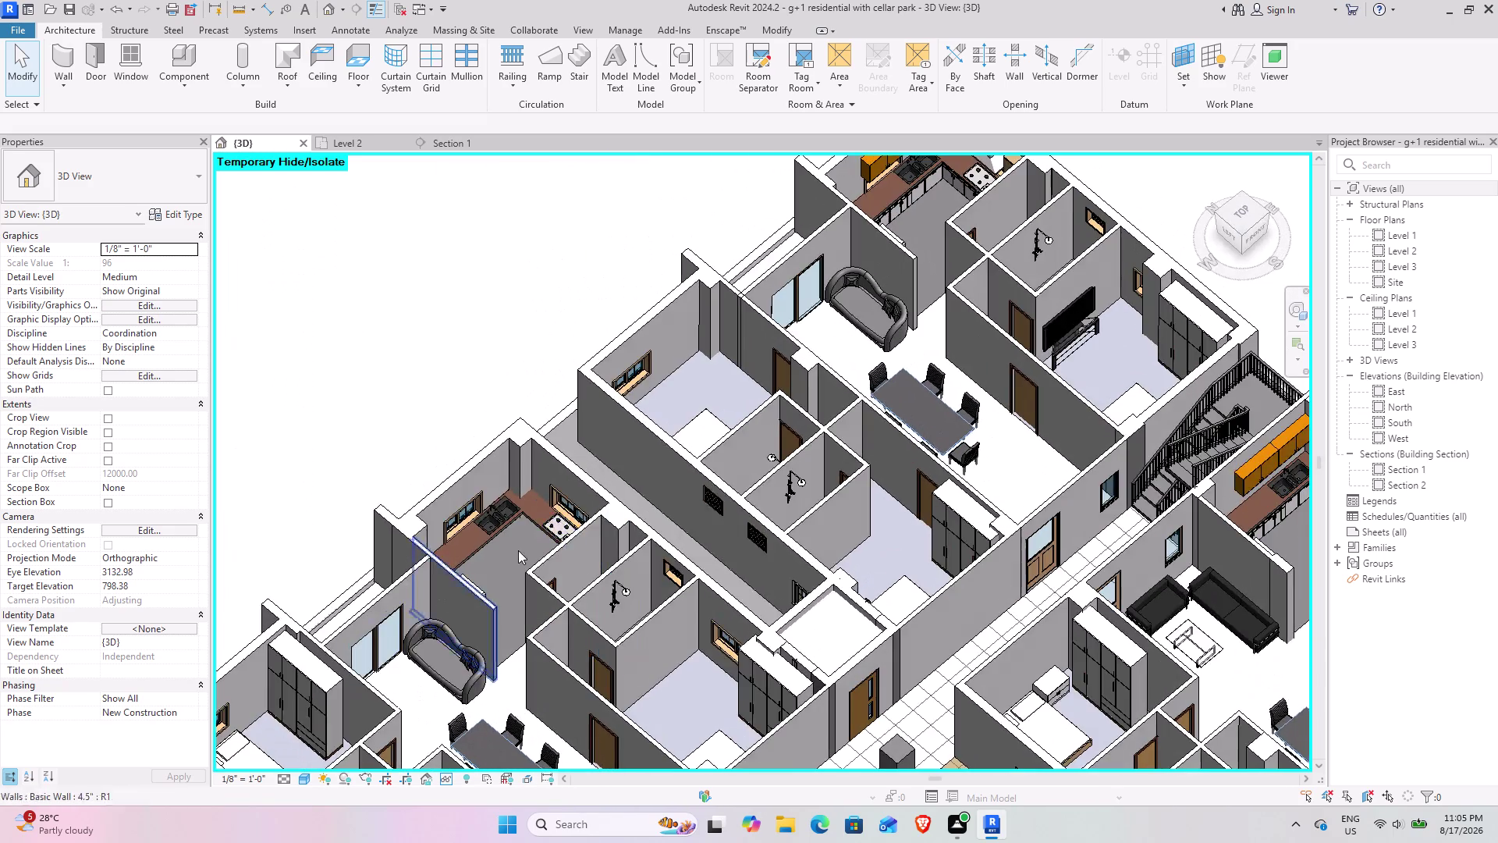
middle_drag(739, 457, 636, 481)
middle_drag(705, 465, 414, 517)
scroll(up, 3)
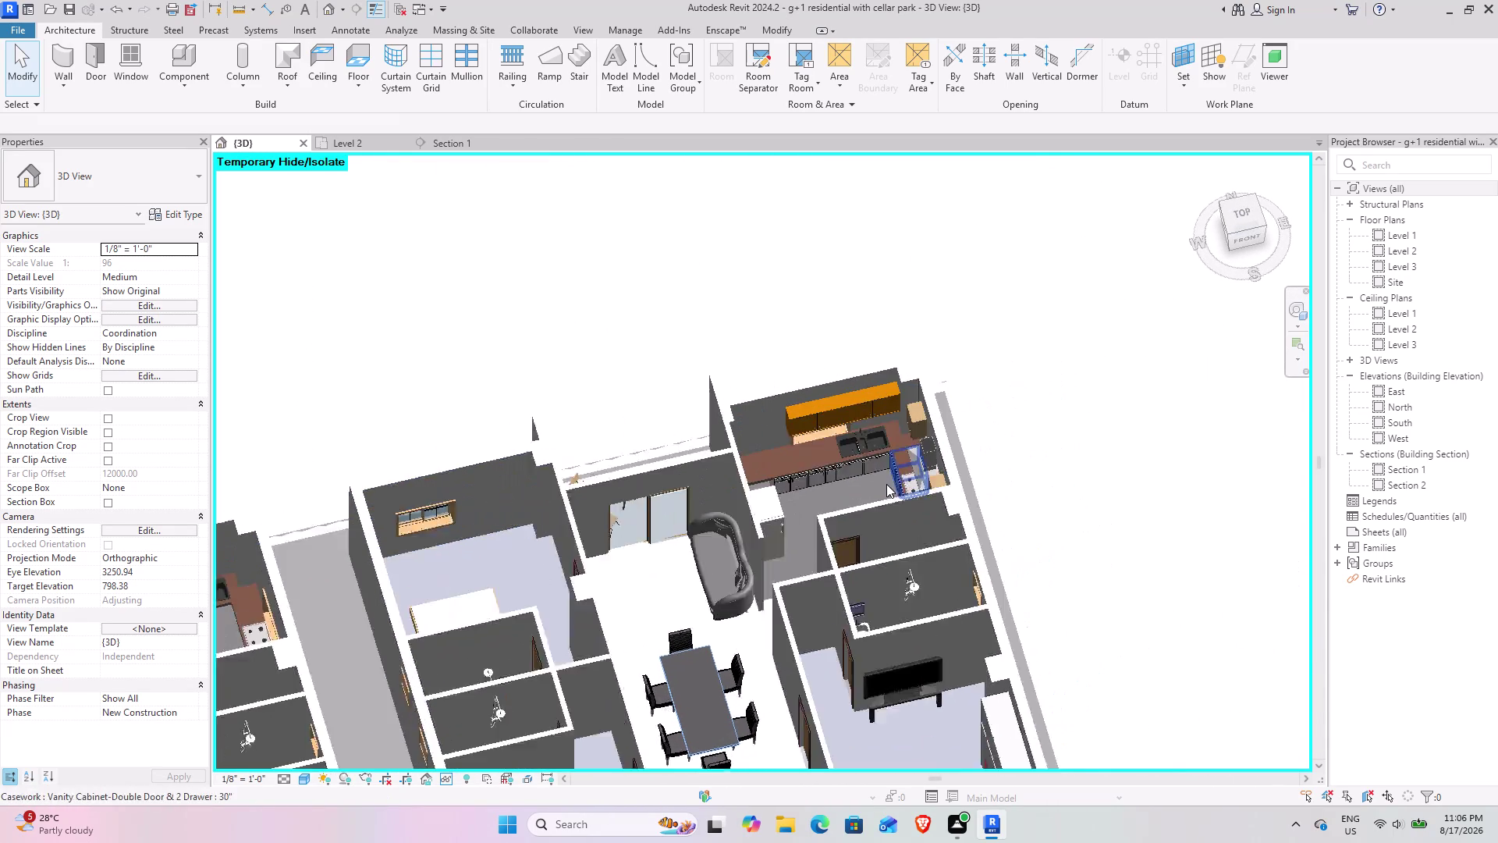
scroll(up, 3)
click(717, 511)
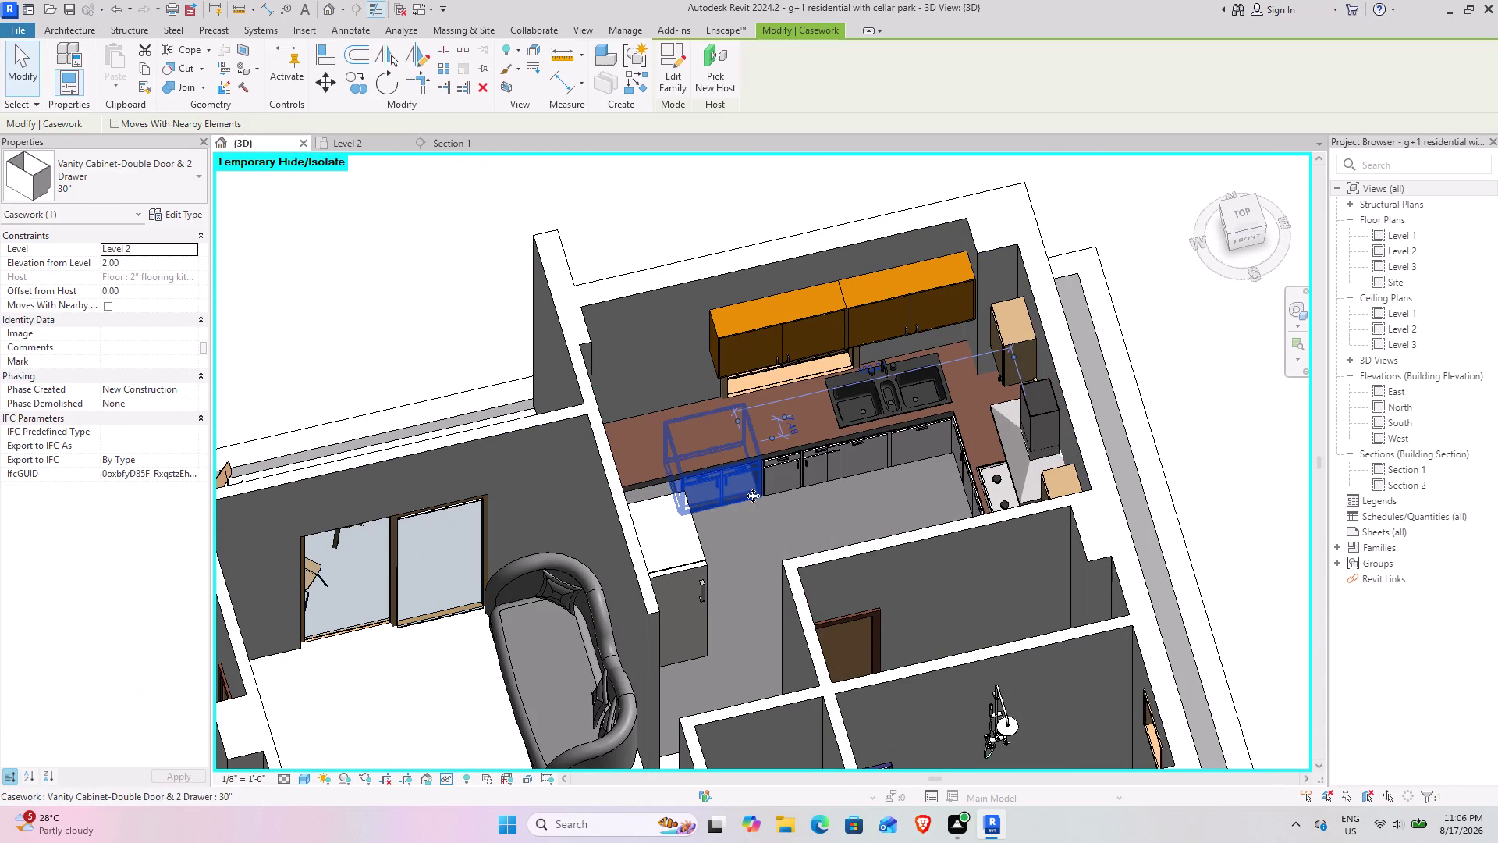
click(800, 488)
click(878, 470)
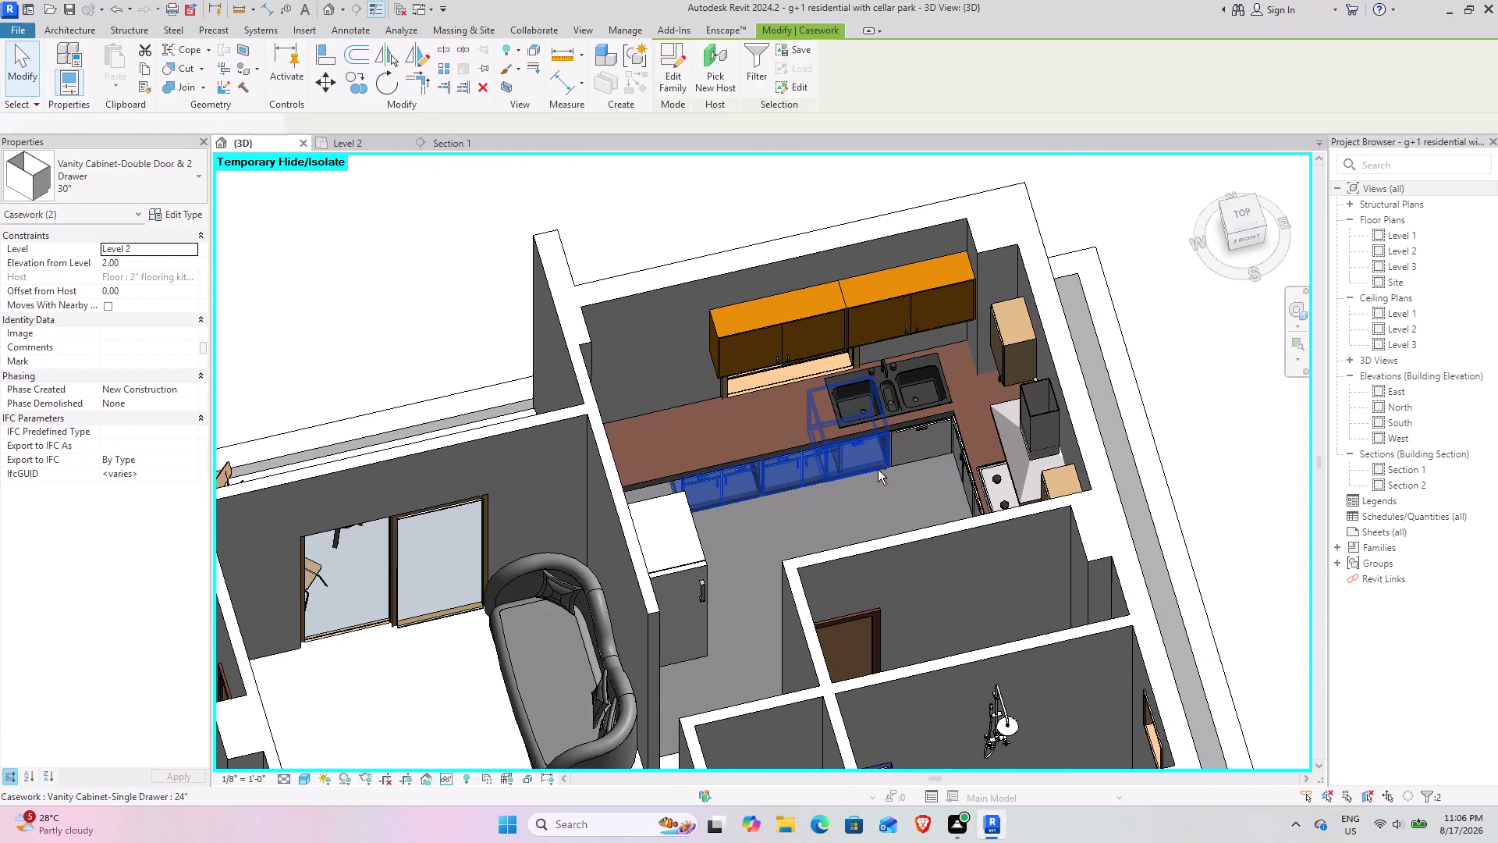
click(919, 465)
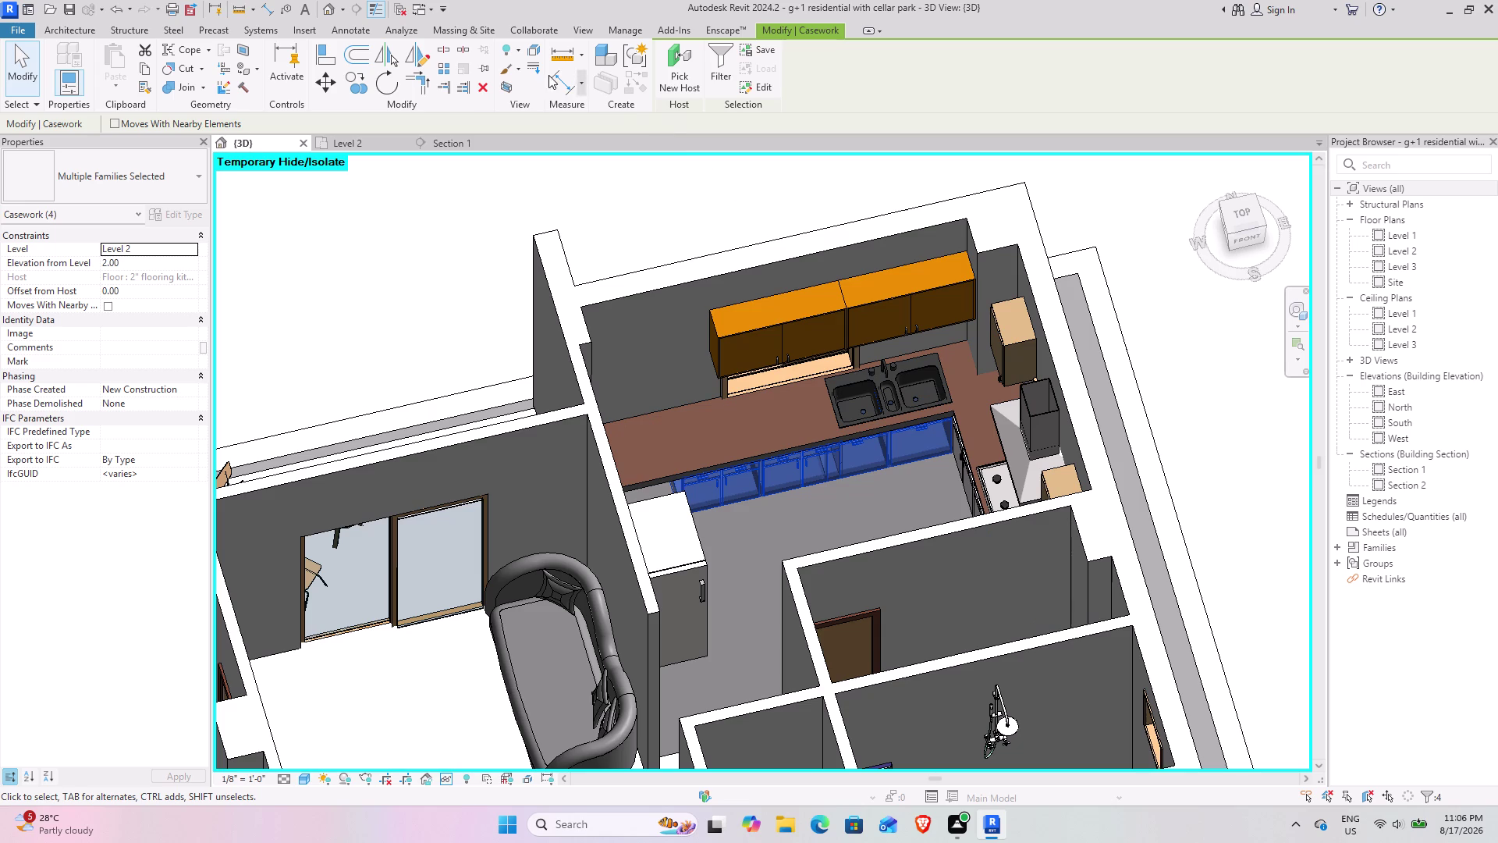
click(361, 78)
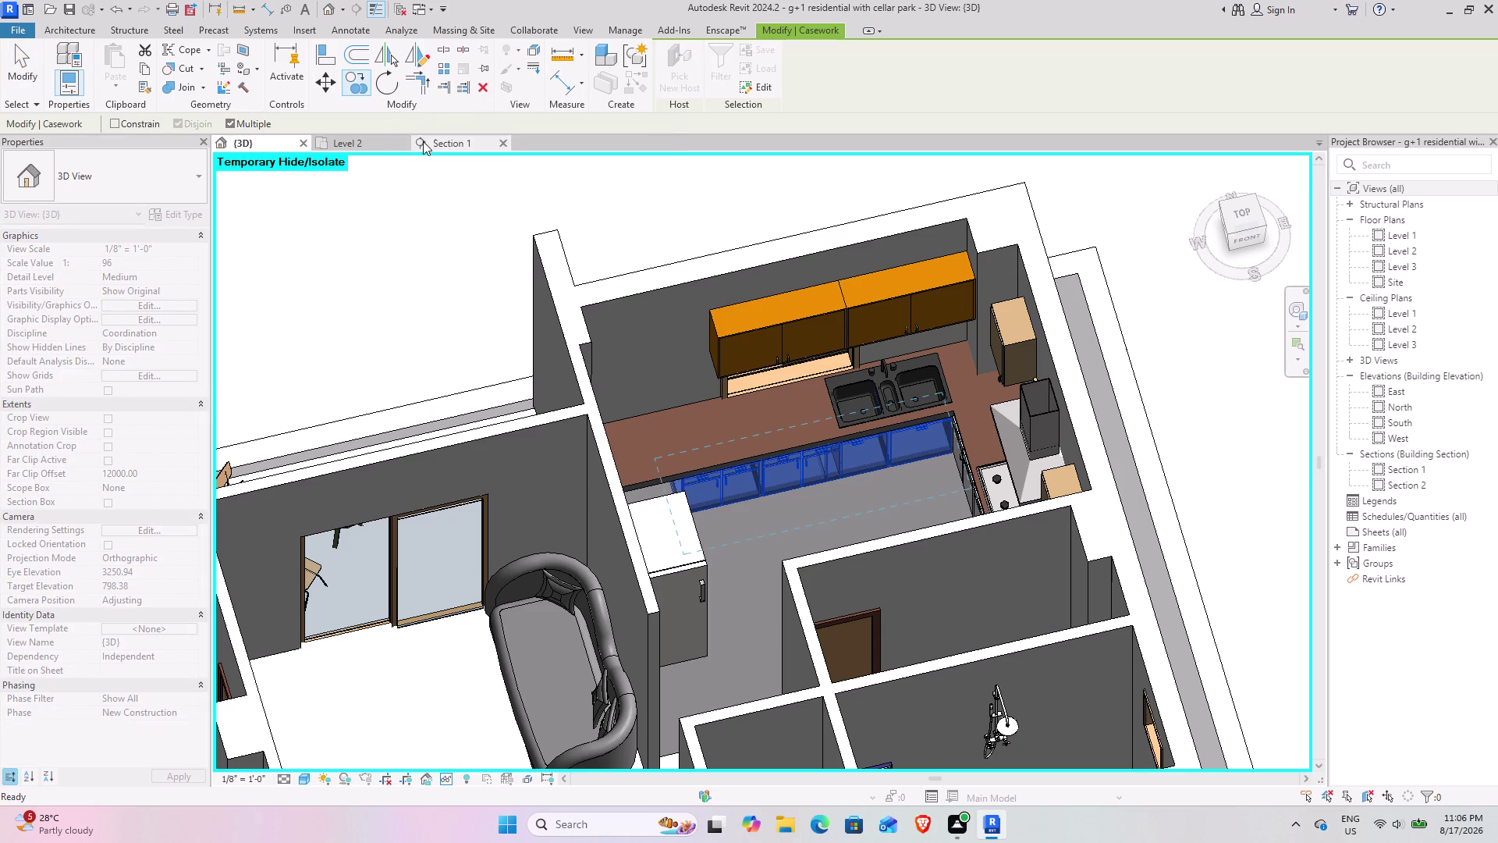
click(372, 137)
scroll(down, 3)
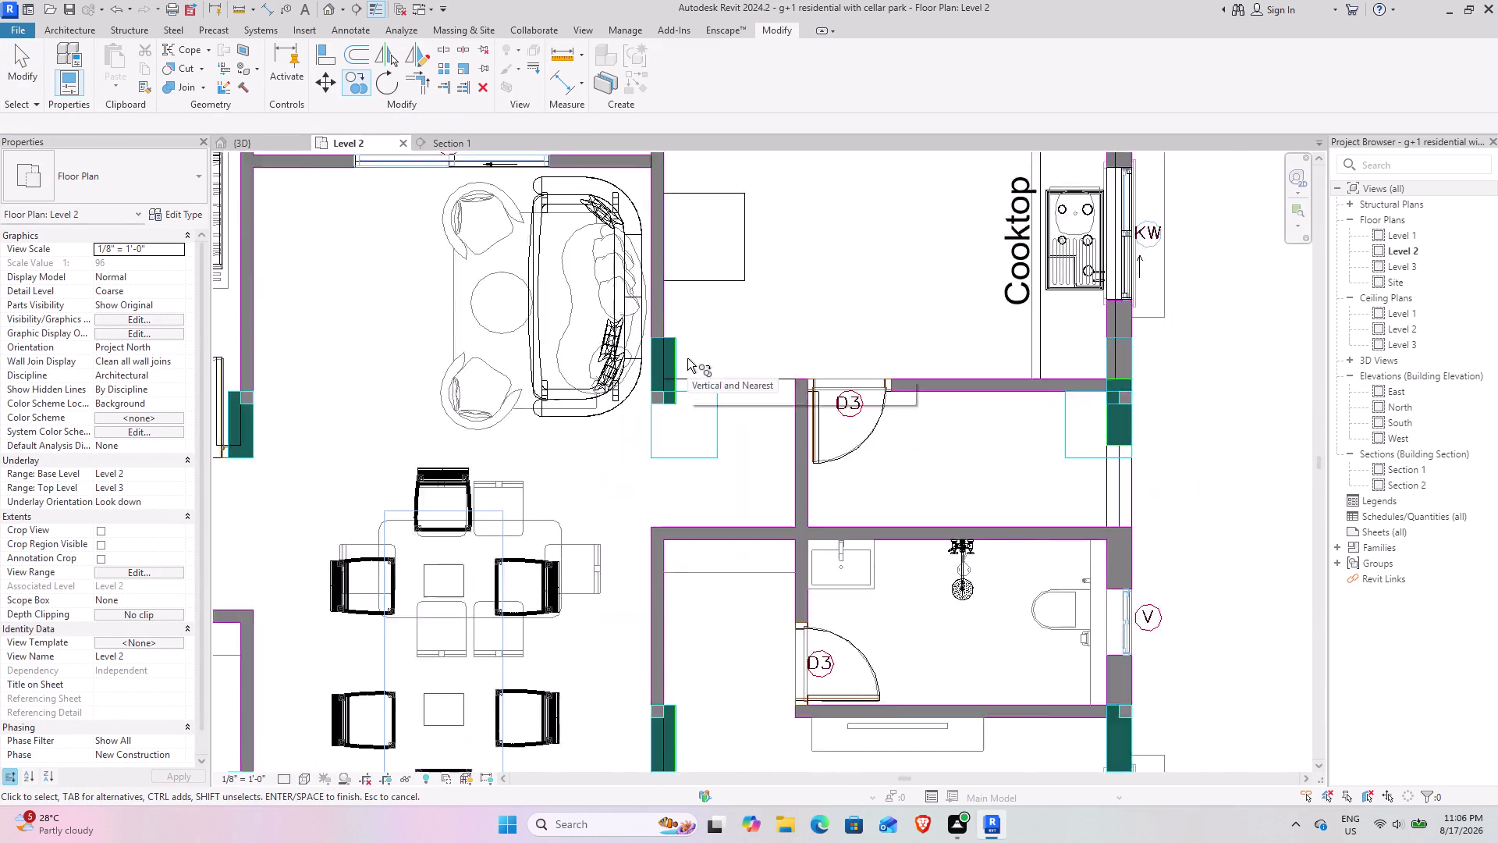
scroll(down, 3)
middle_drag(935, 345, 451, 591)
middle_drag(1193, 513, 605, 531)
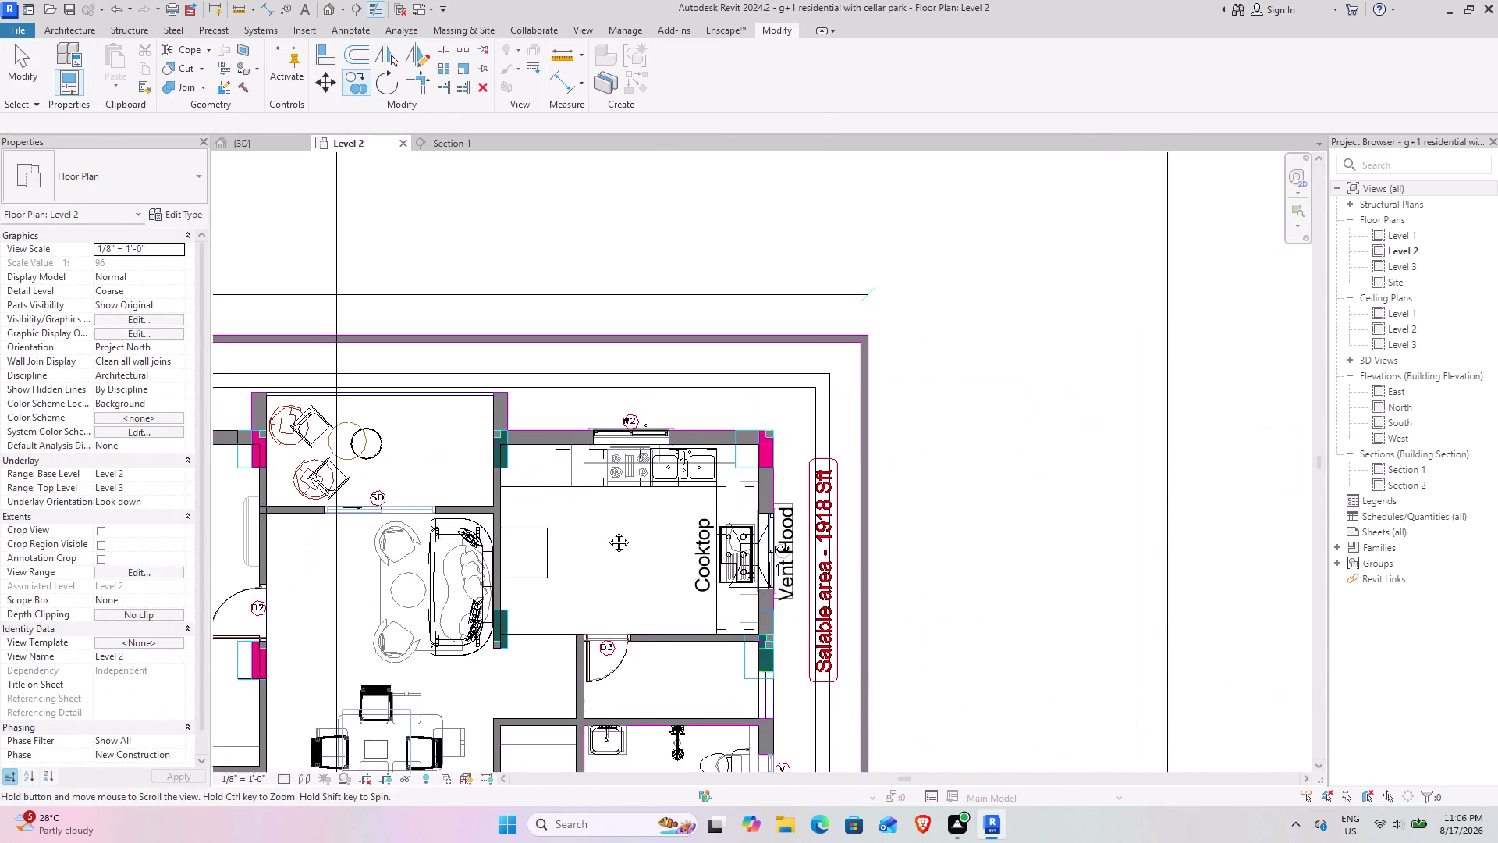
middle_drag(605, 531, 740, 512)
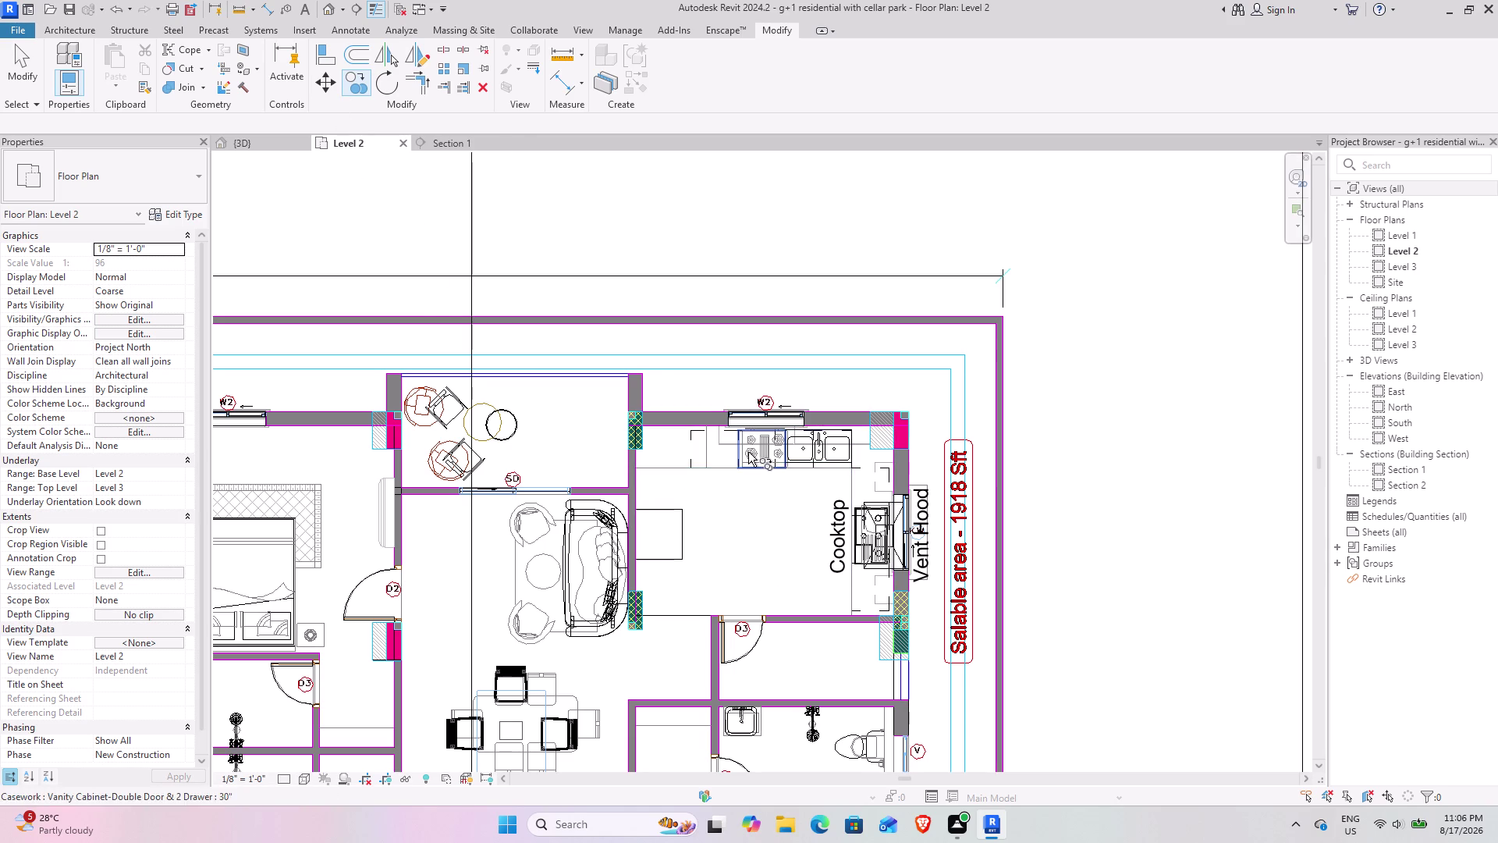
click(246, 137)
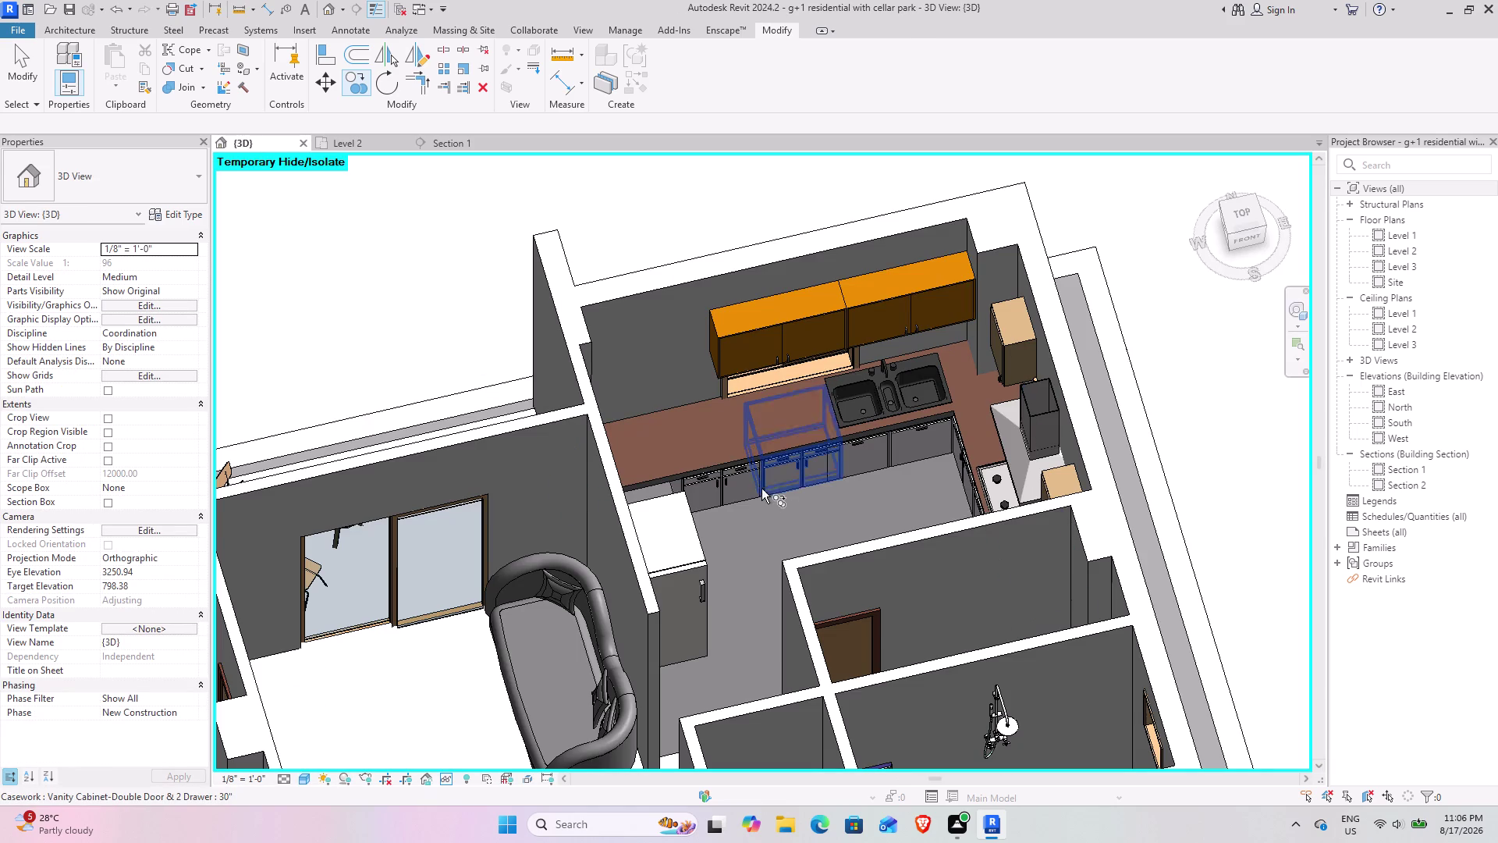
click(751, 492)
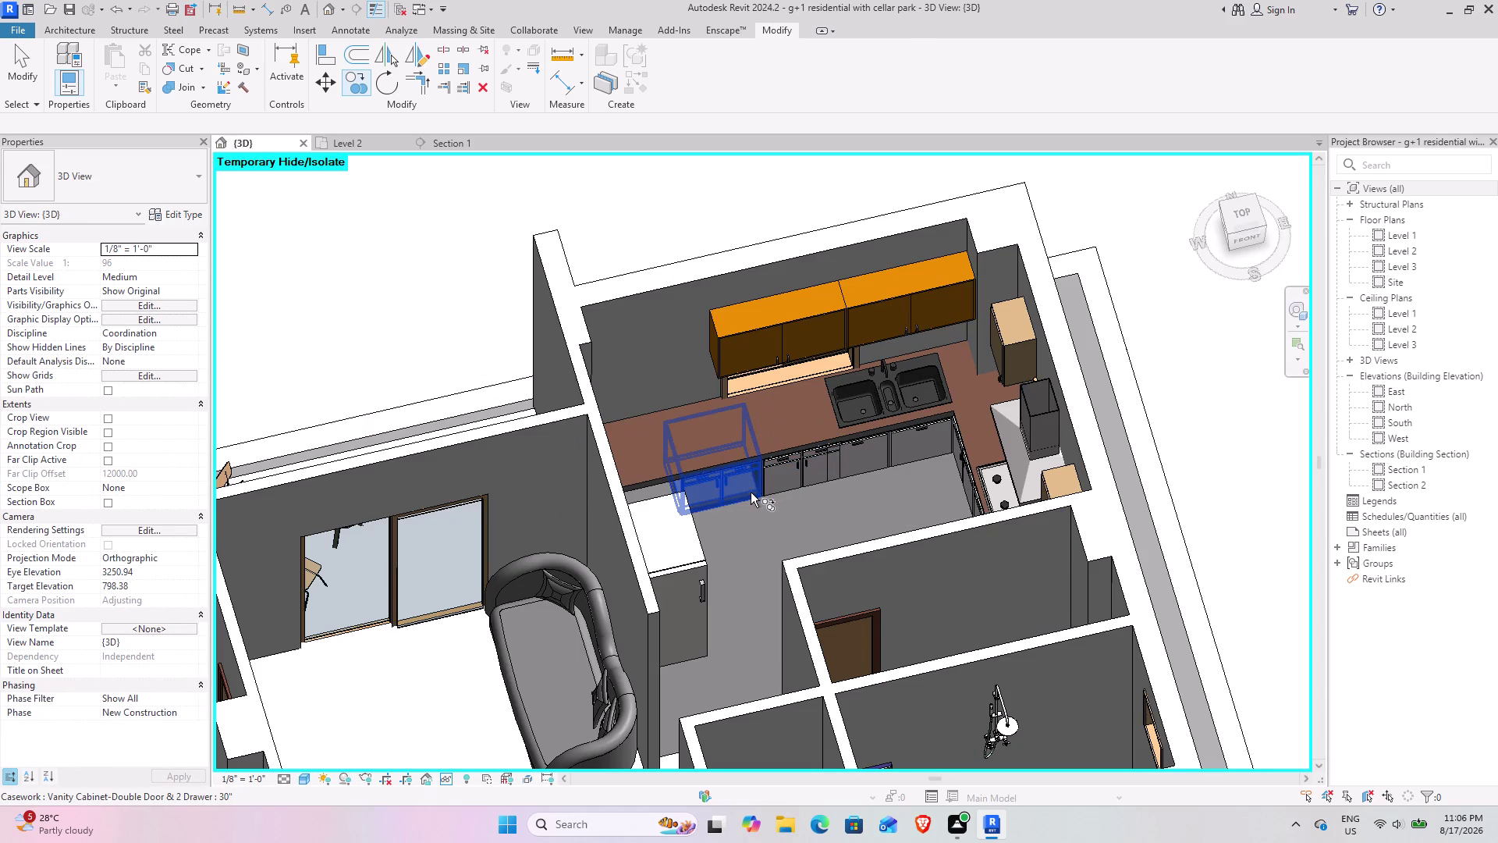
click(804, 487)
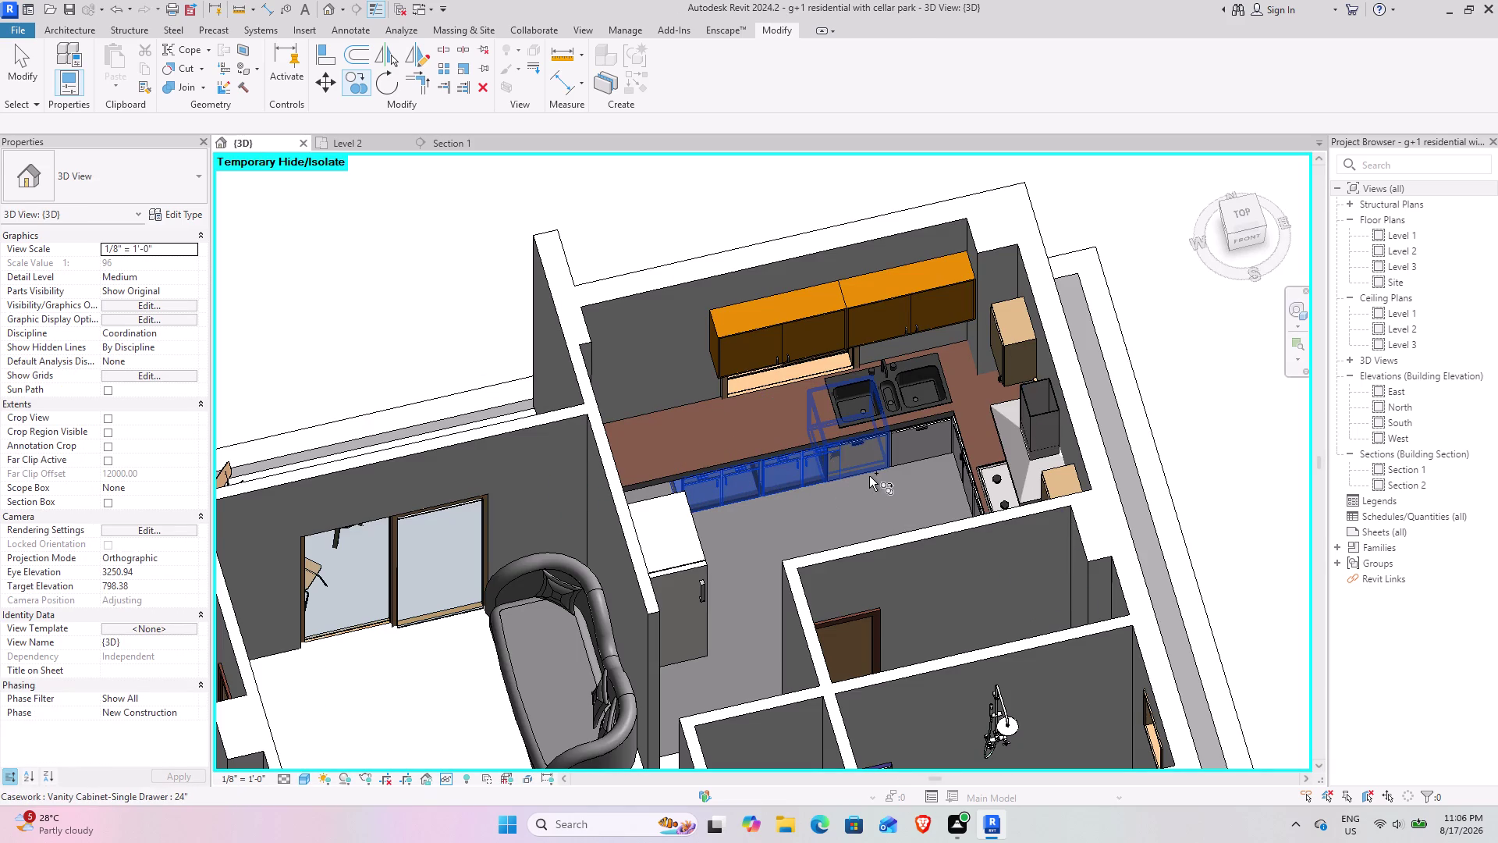
click(870, 476)
click(914, 461)
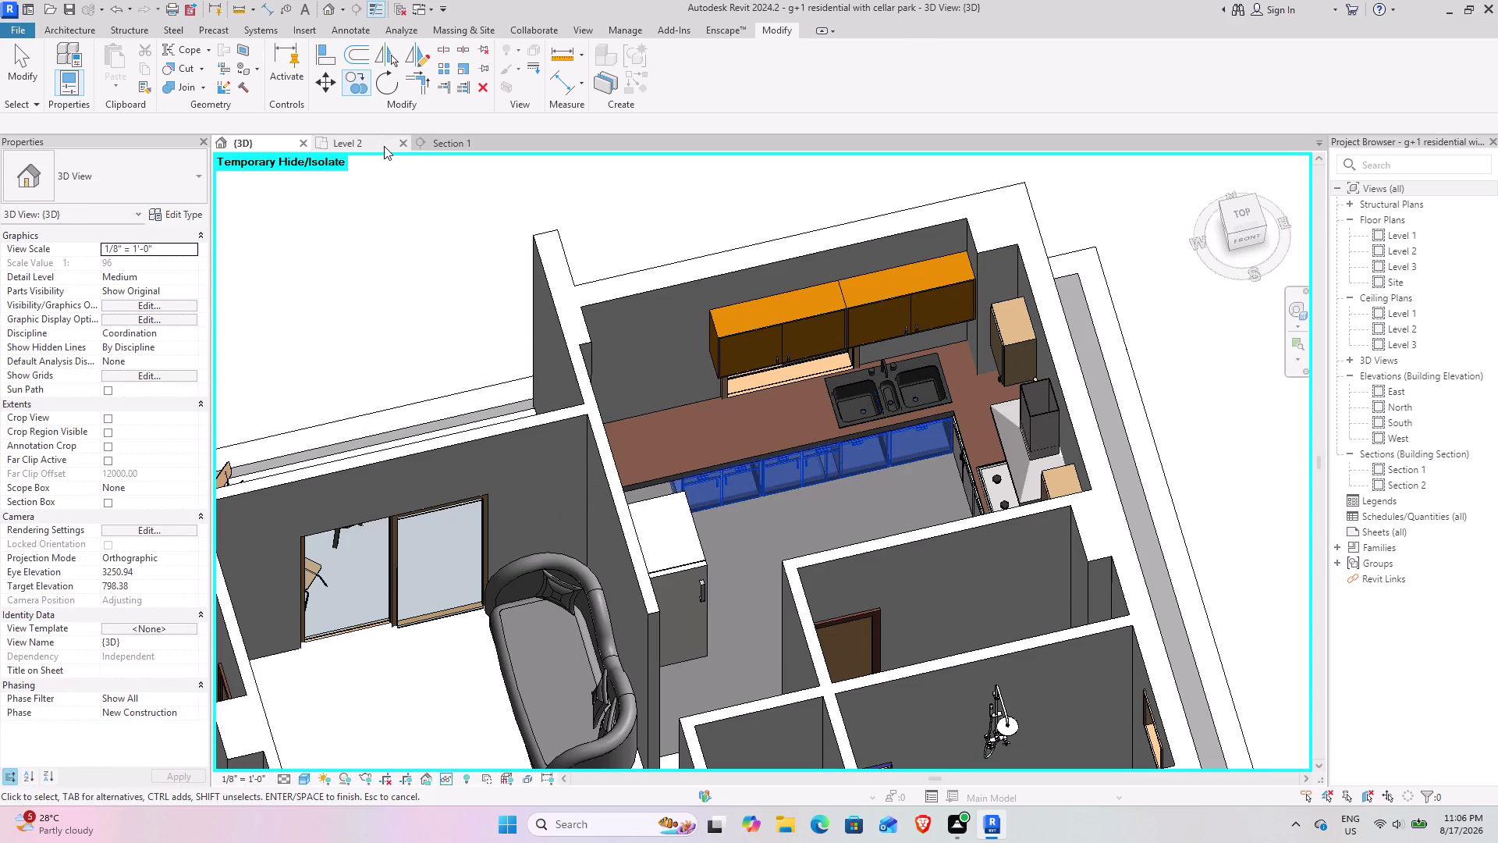
click(384, 146)
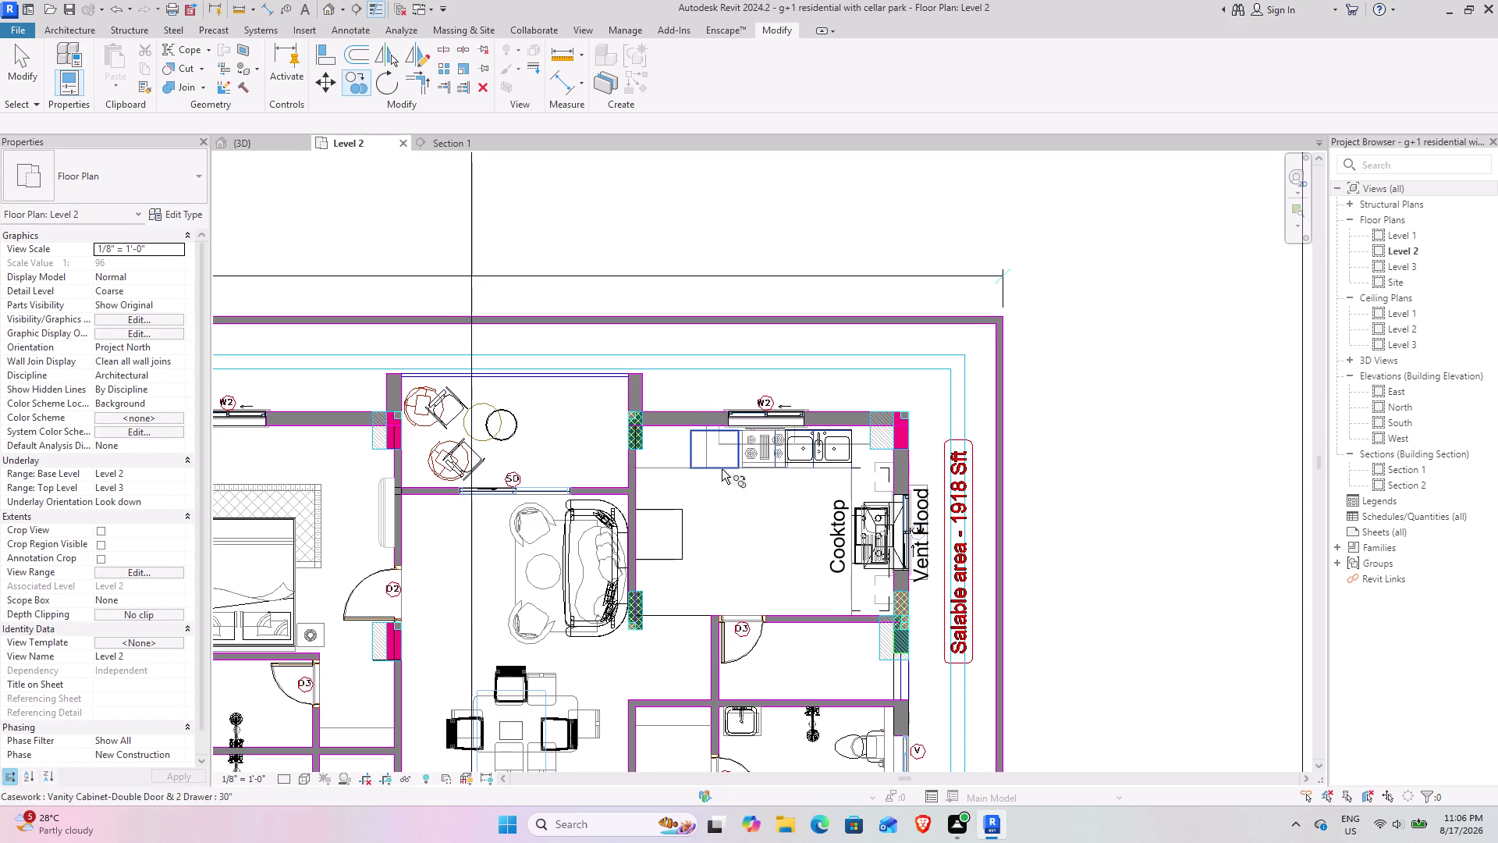
click(362, 84)
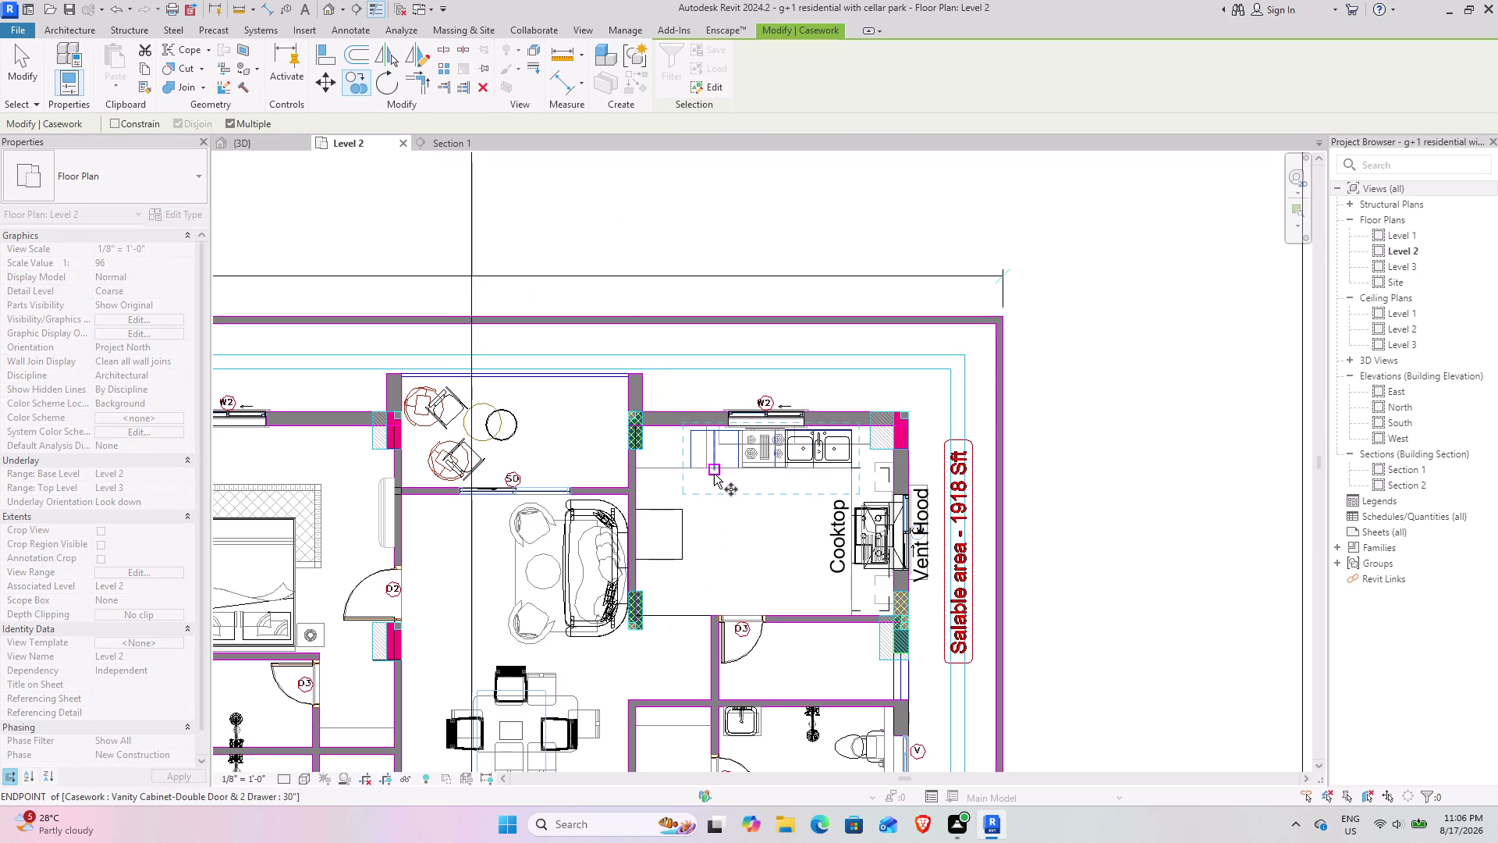
scroll(up, 3)
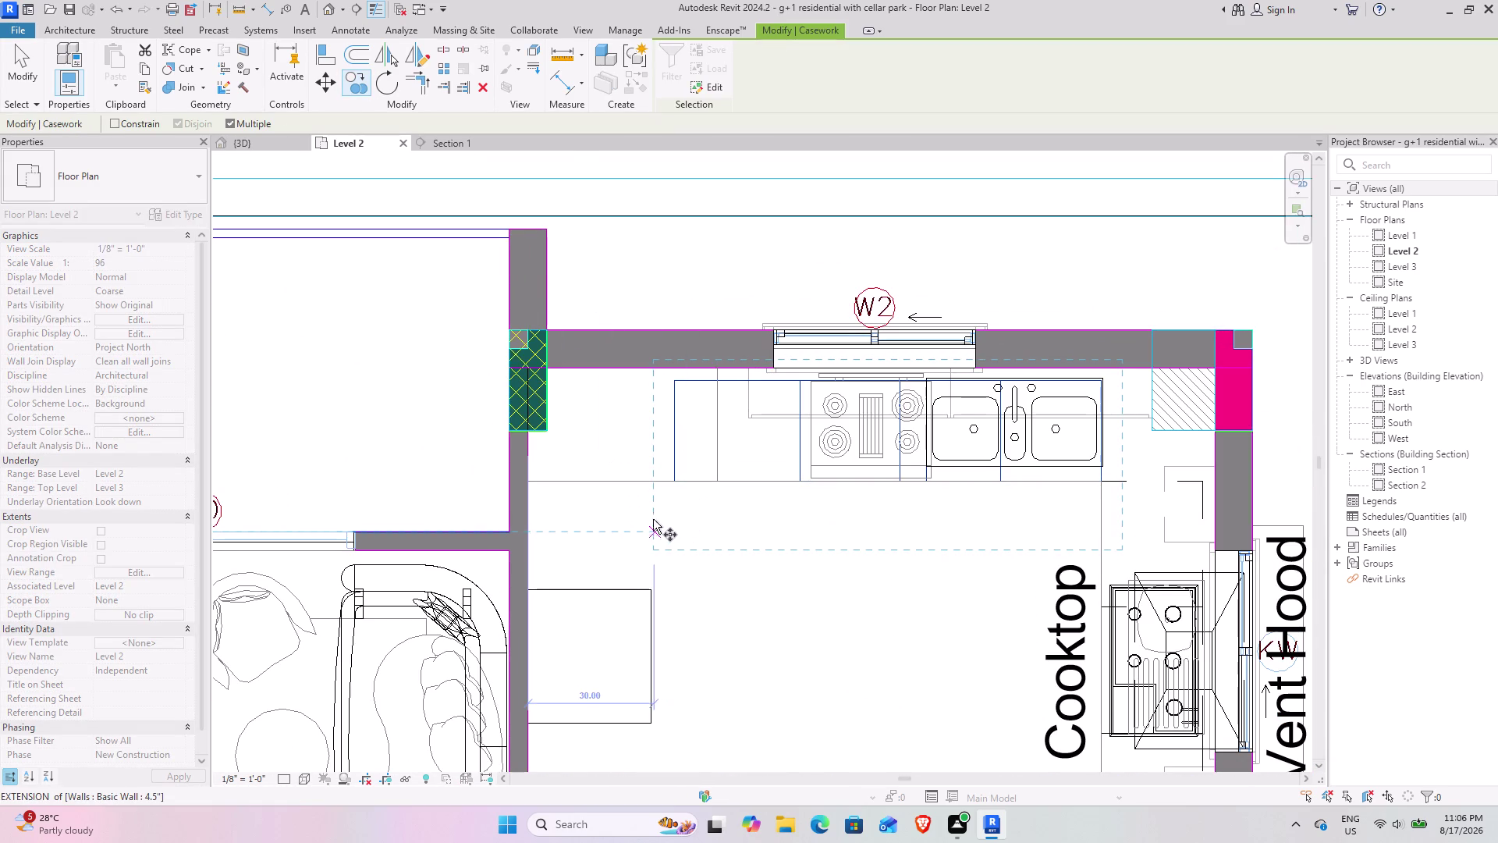
middle_drag(553, 573, 641, 348)
middle_drag(602, 416, 595, 465)
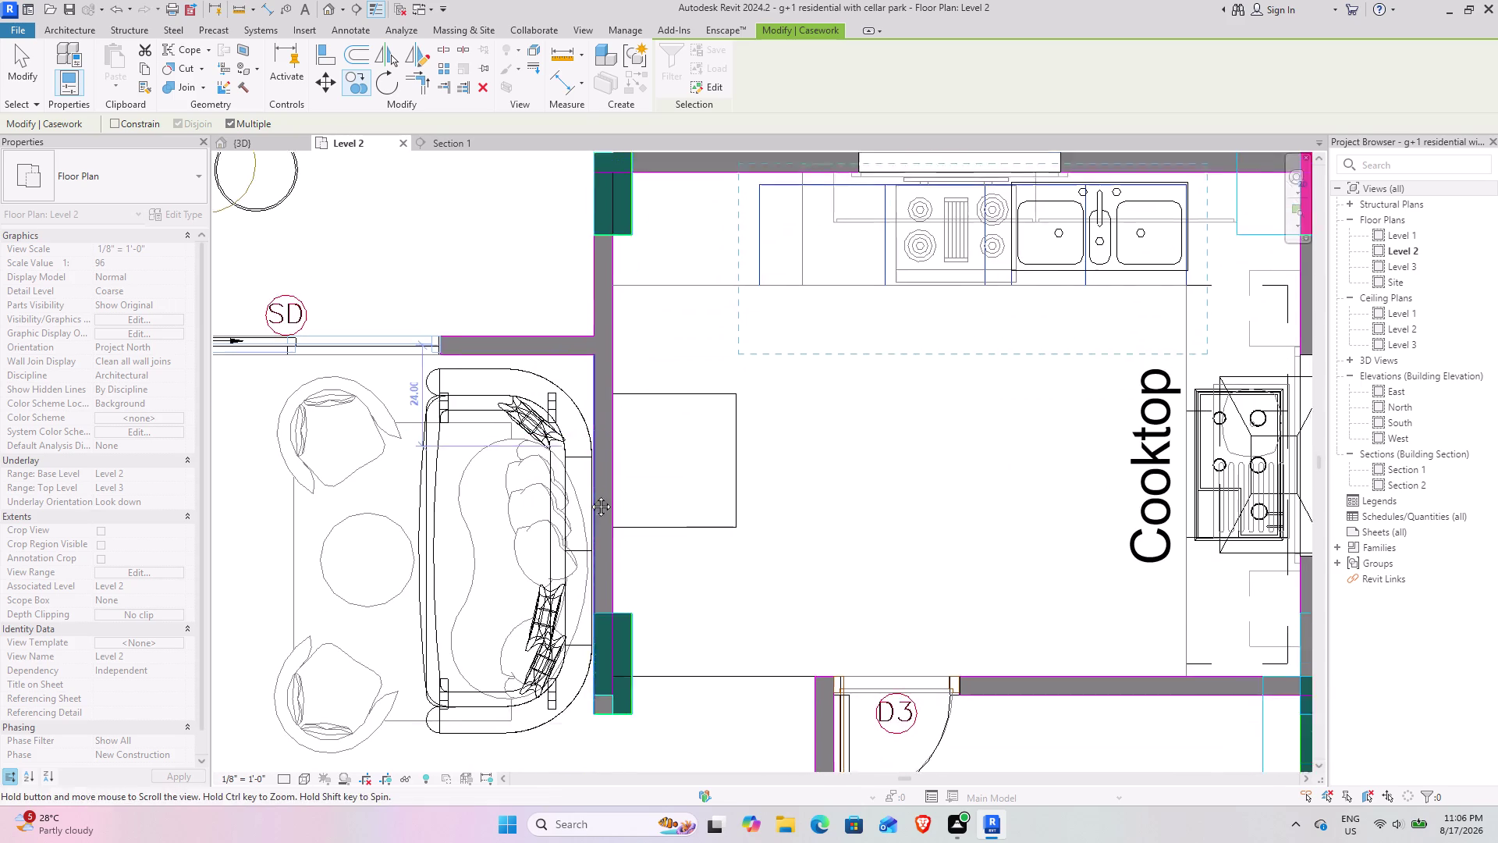
middle_drag(595, 466, 556, 713)
click(576, 552)
scroll(down, 3)
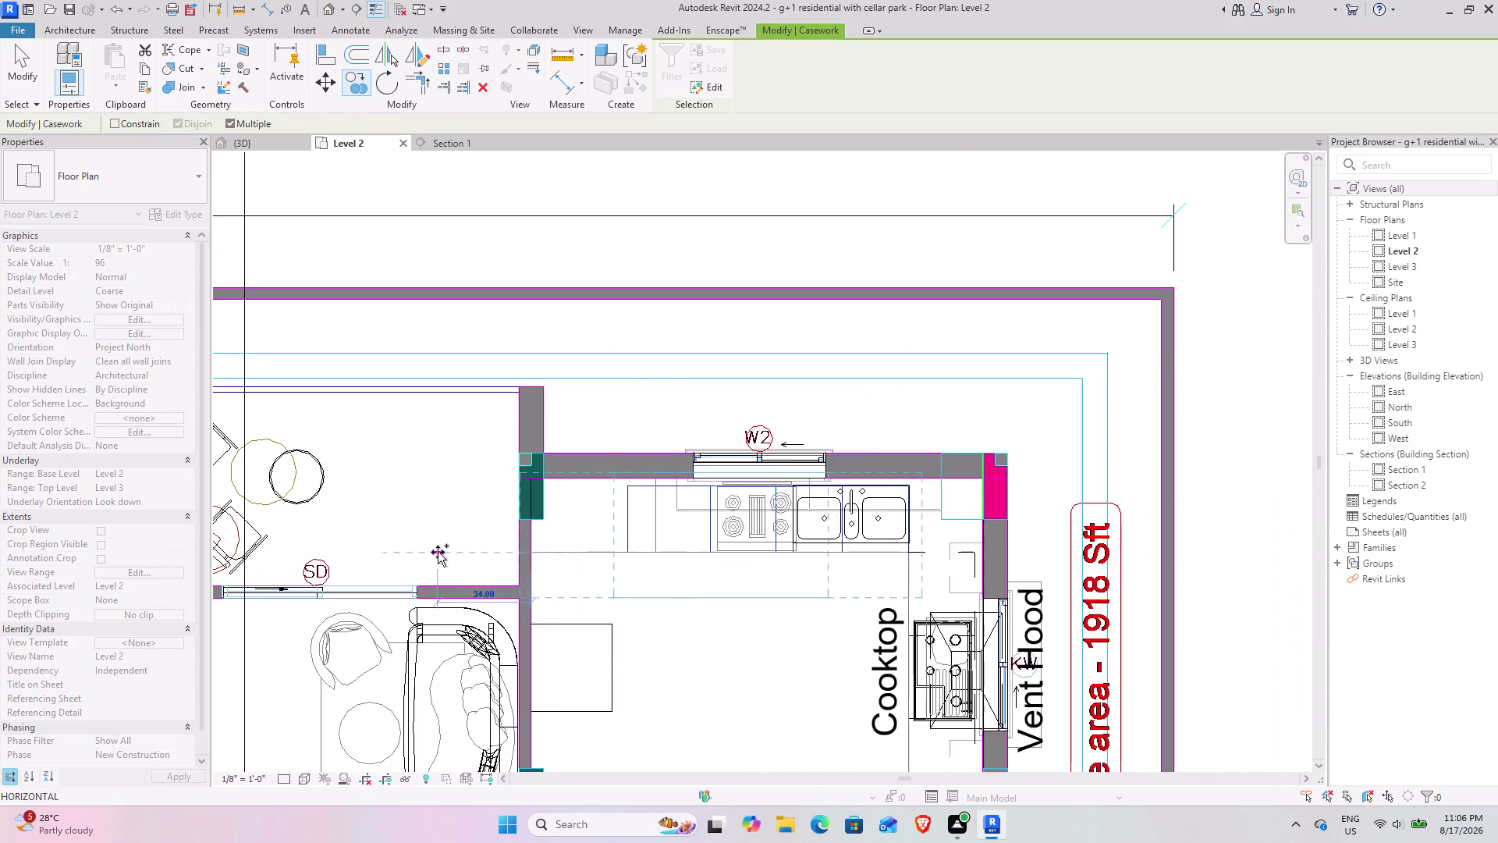
middle_drag(448, 552, 1179, 532)
middle_drag(542, 562, 1369, 542)
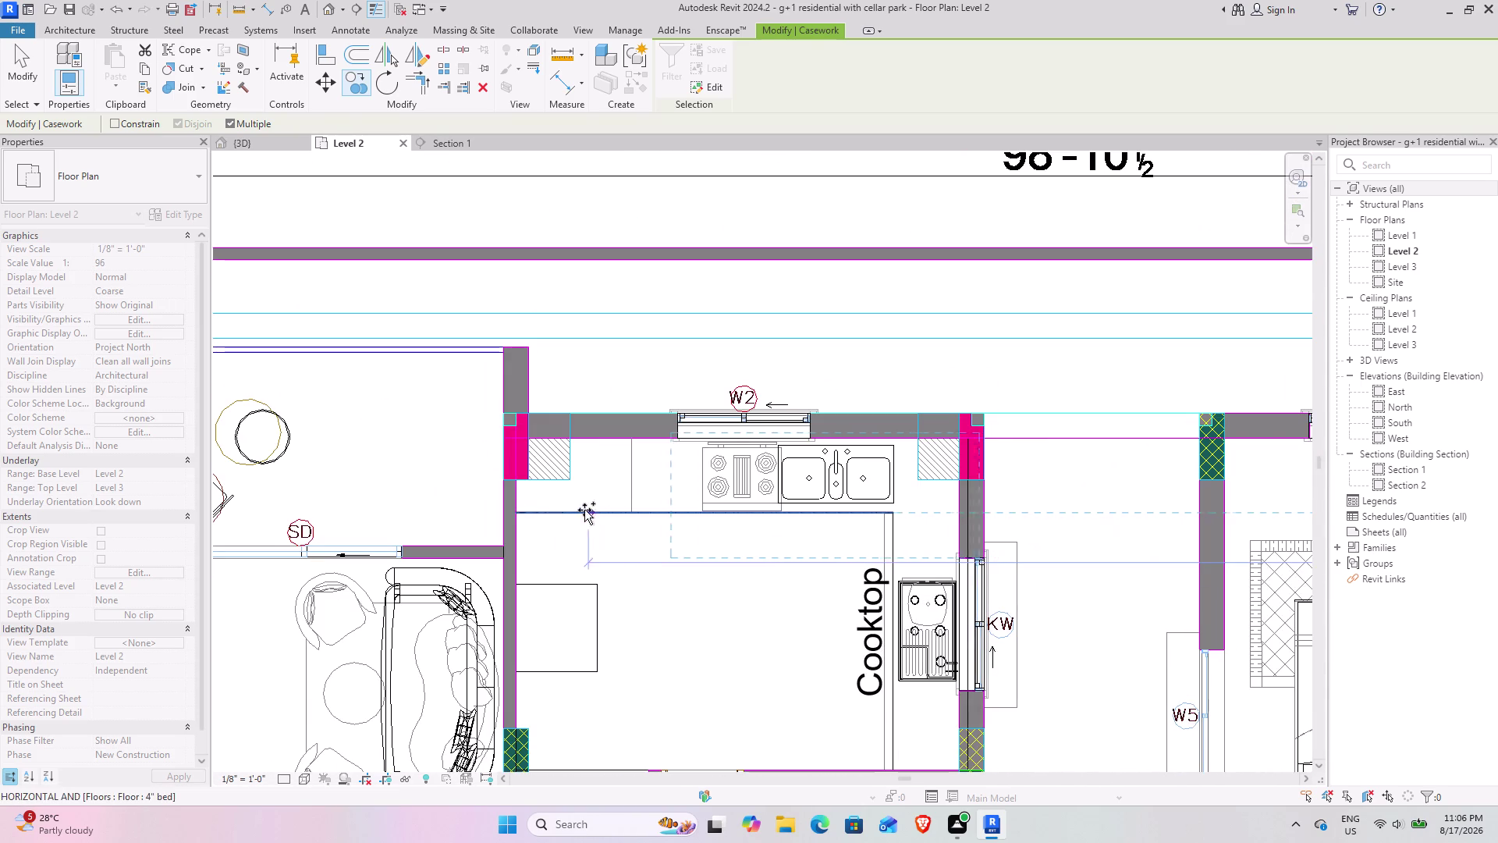
click(516, 510)
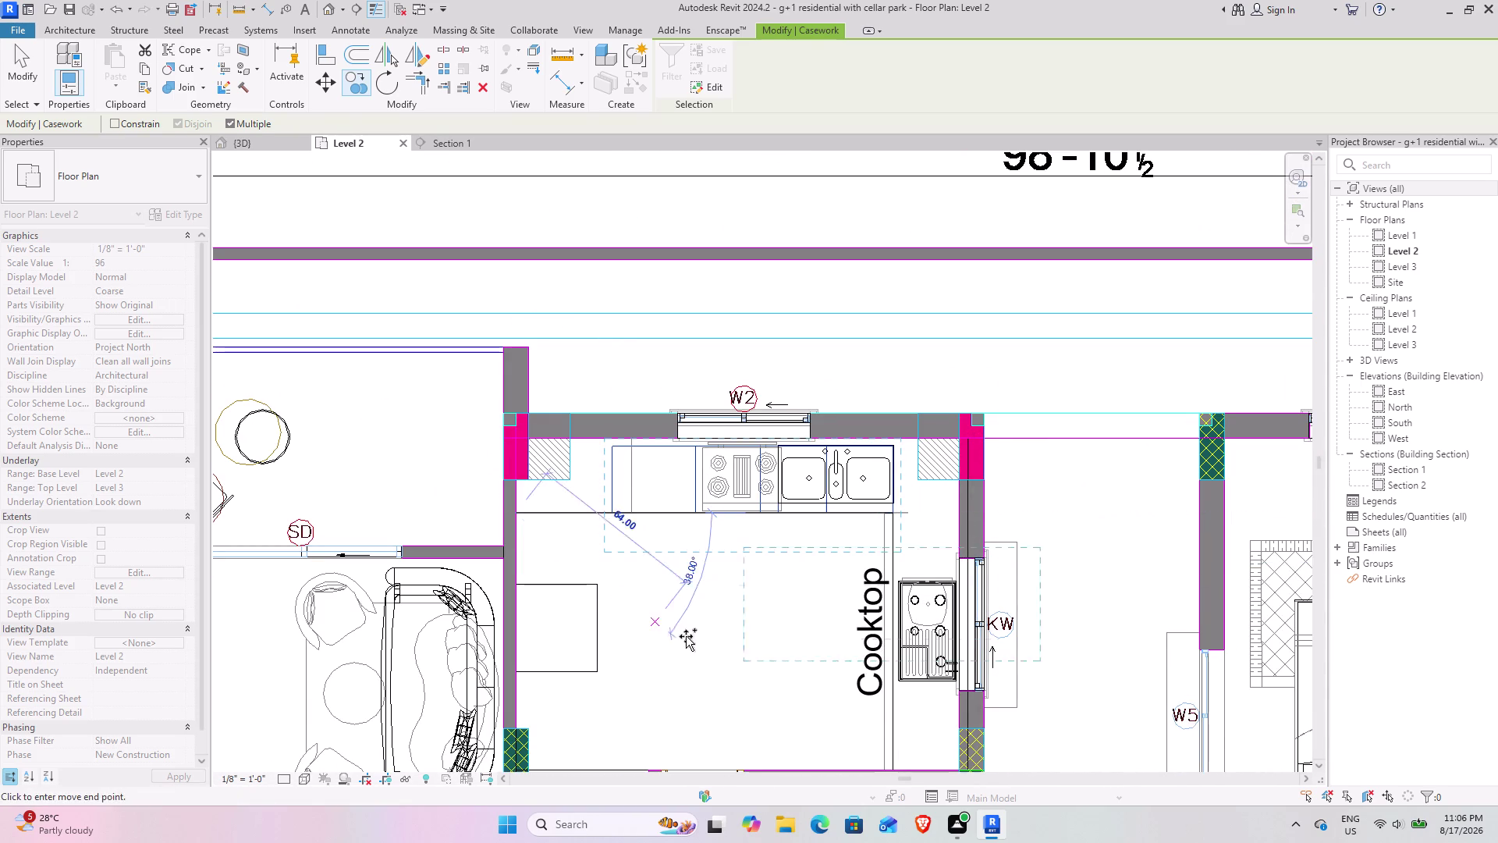
click(242, 140)
scroll(down, 3)
middle_drag(462, 522, 689, 494)
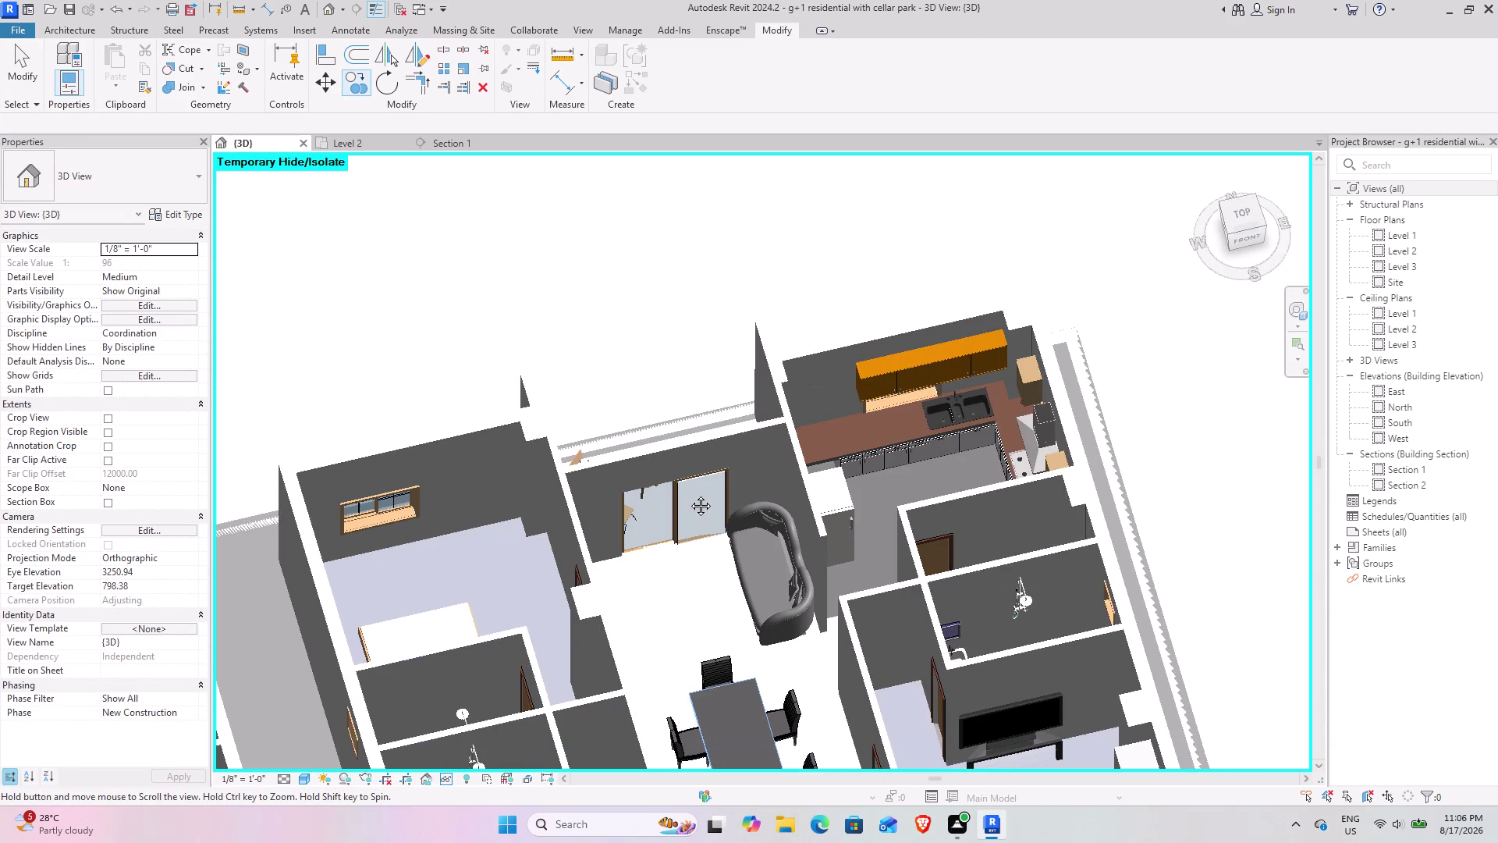
middle_drag(689, 494, 0, 632)
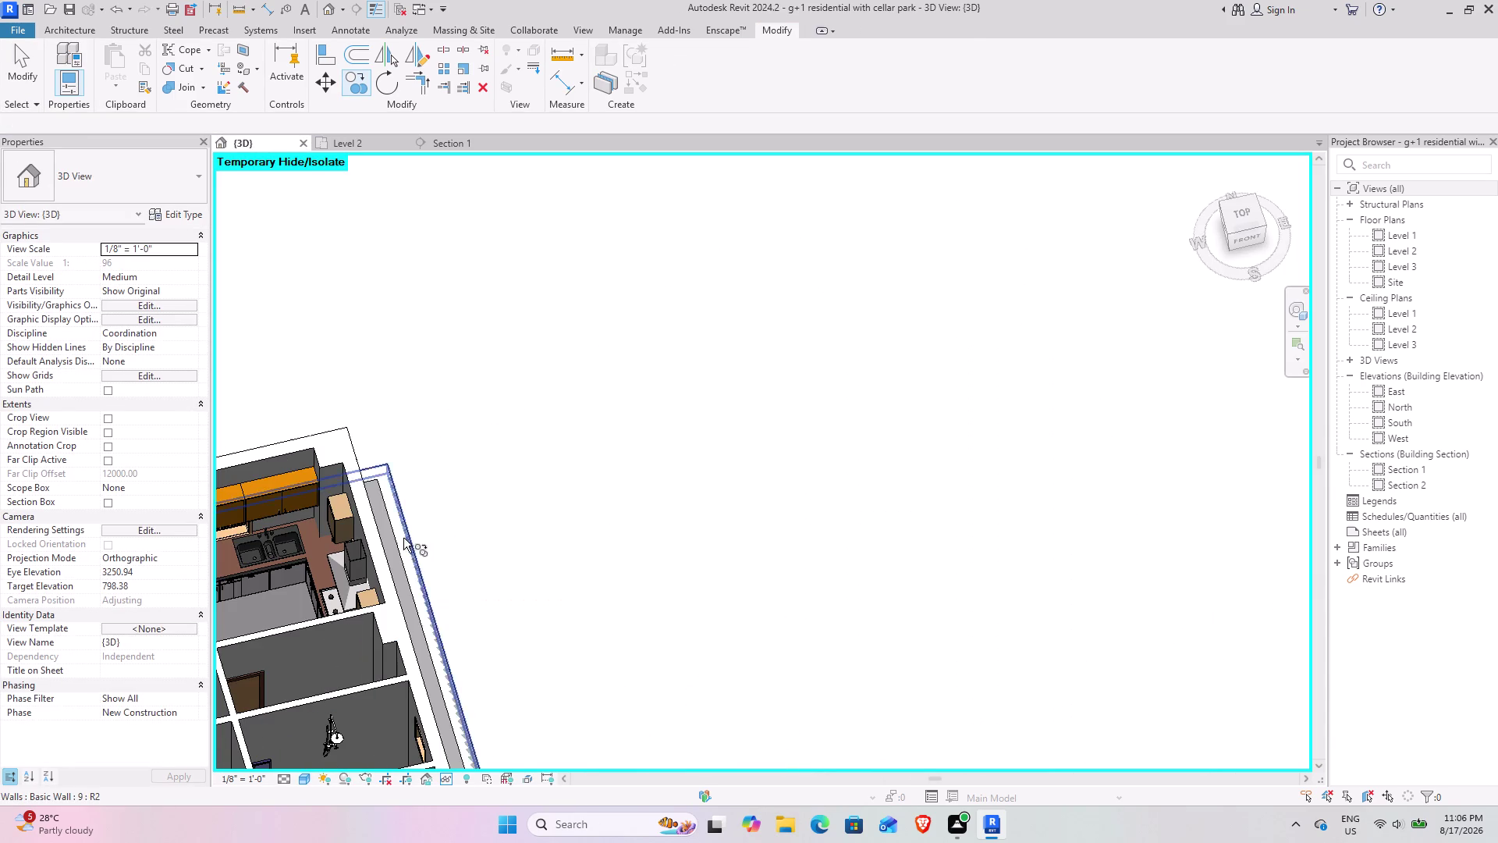
scroll(down, 3)
middle_drag(343, 560, 889, 397)
middle_drag(514, 566, 895, 438)
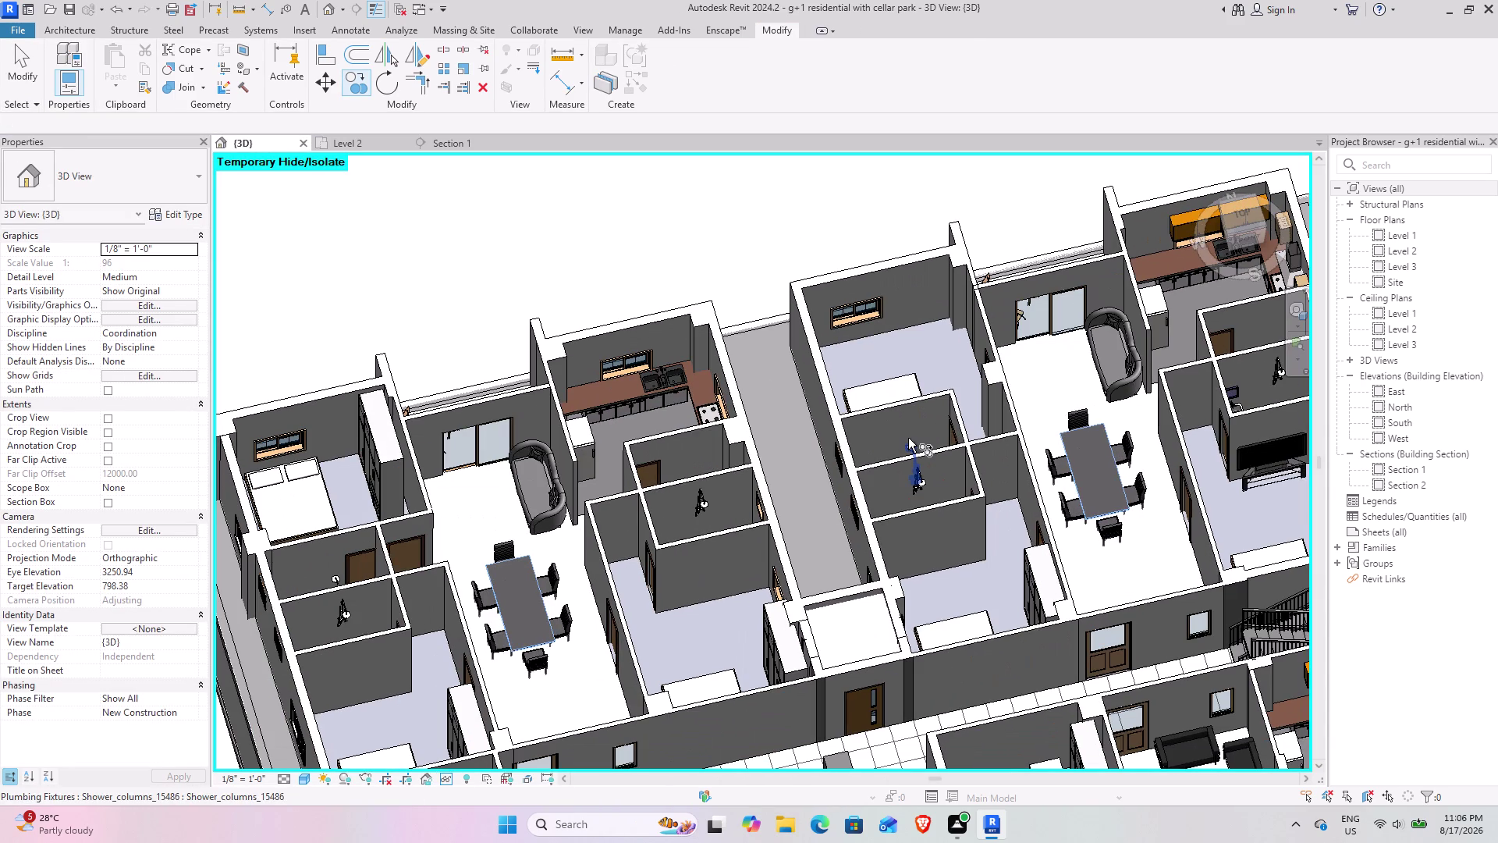
scroll(up, 3)
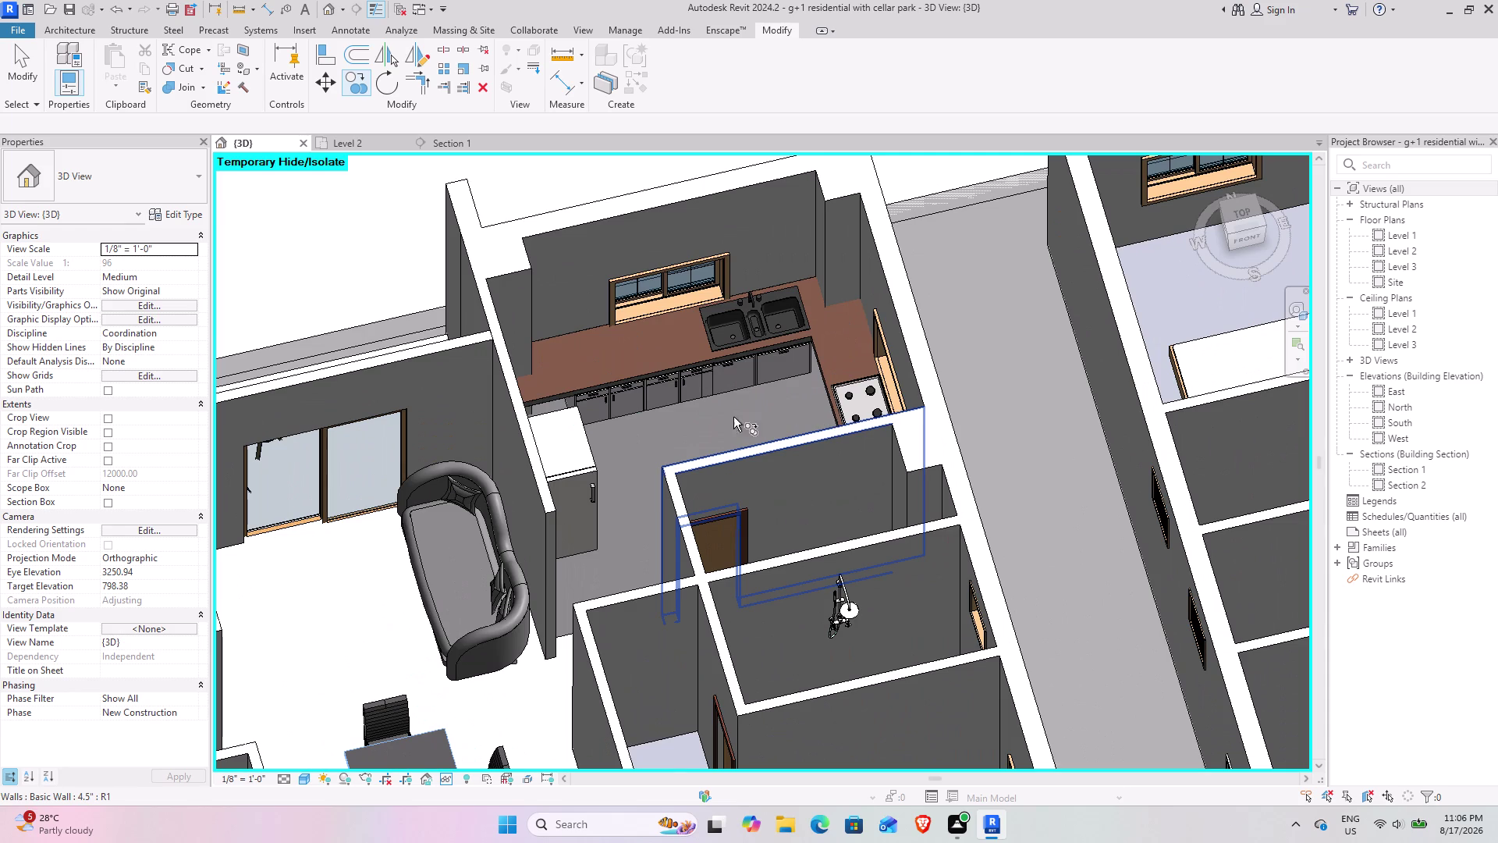
middle_drag(665, 429, 633, 395)
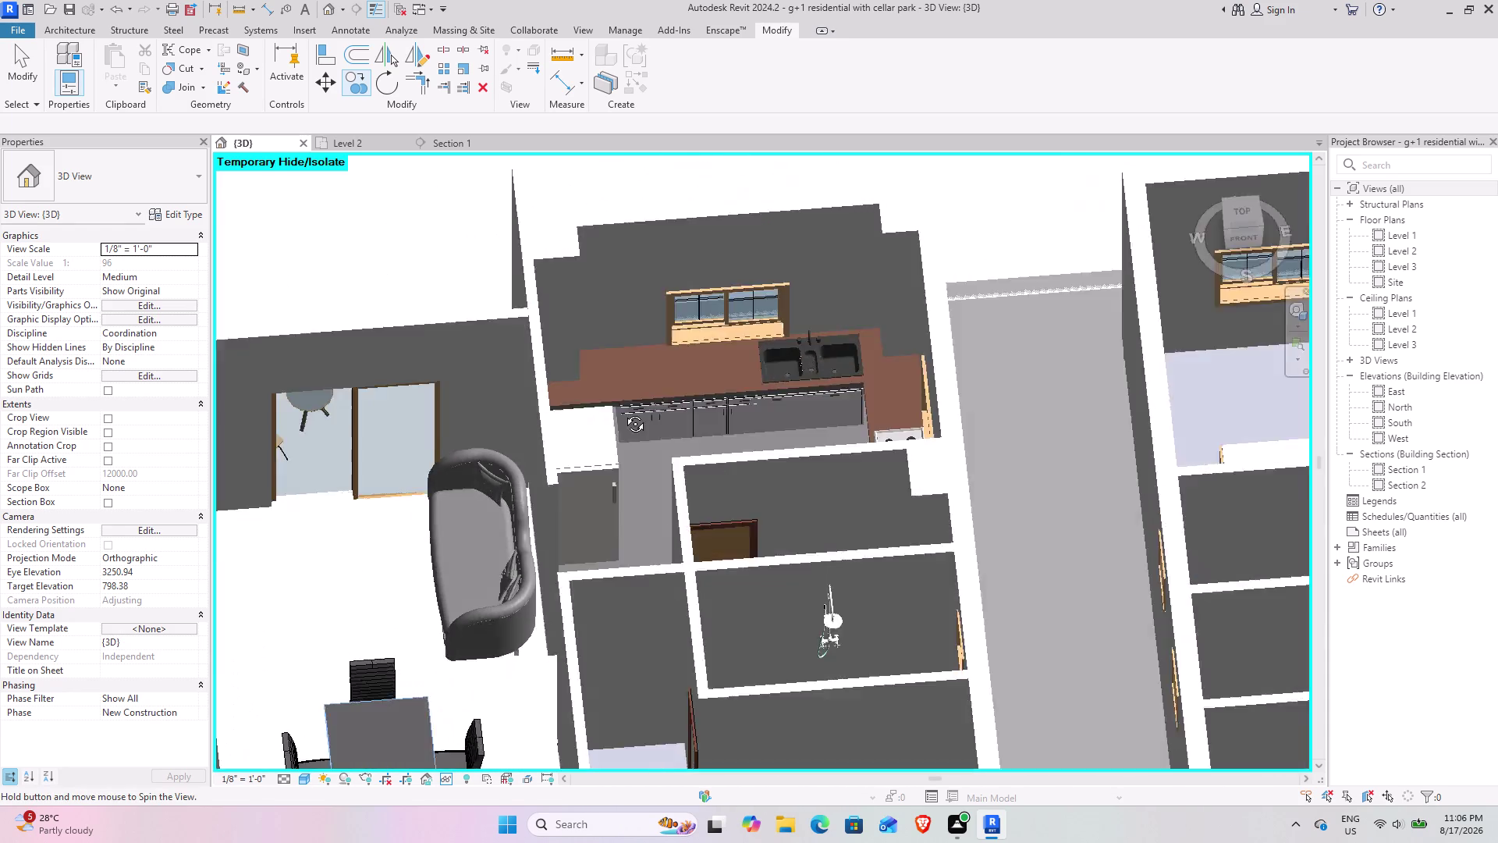
middle_drag(633, 395, 628, 496)
scroll(down, 3)
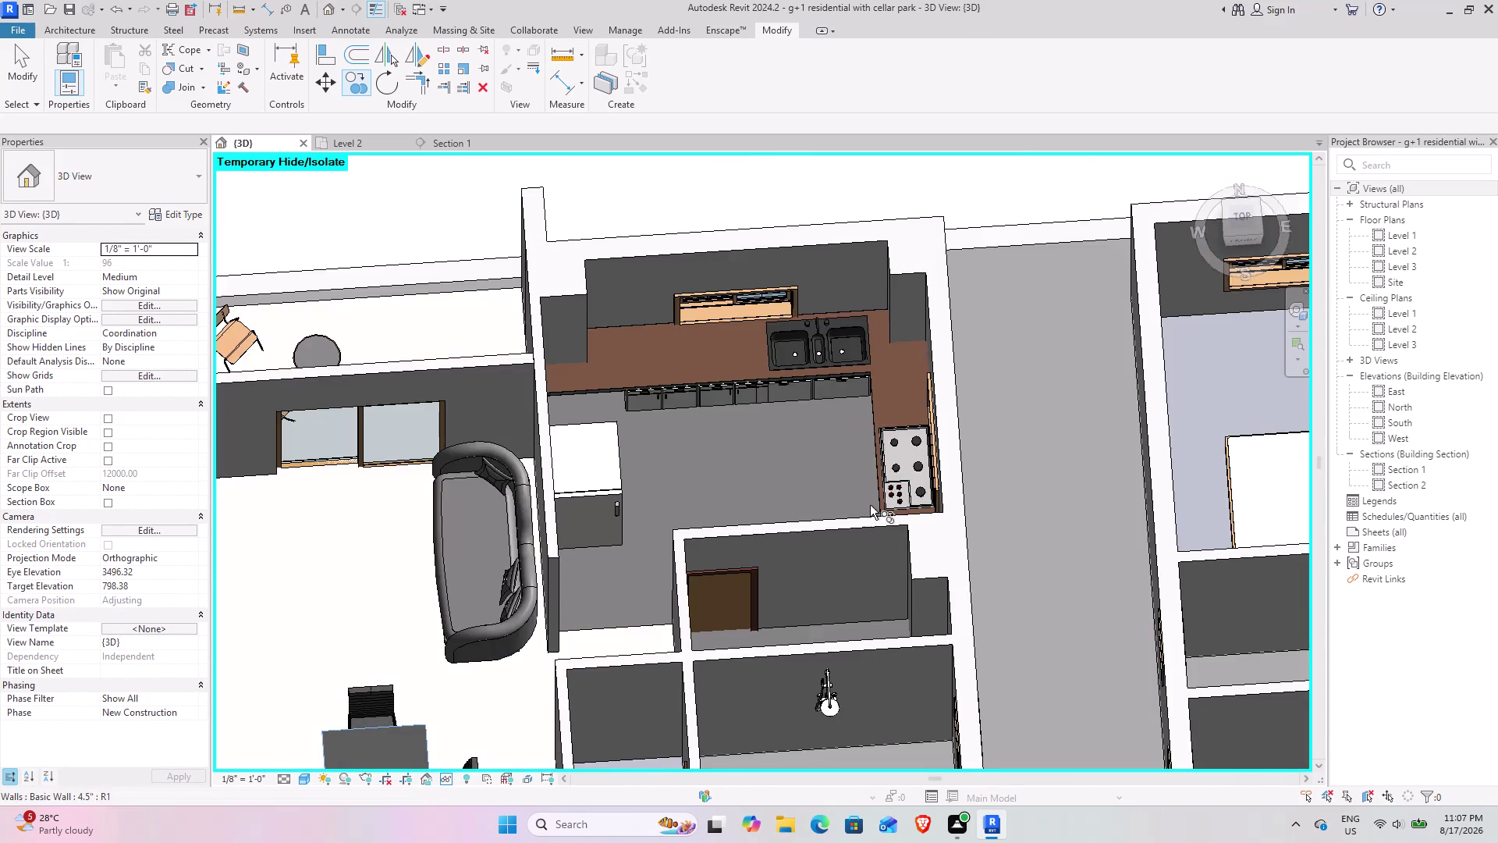
scroll(down, 3)
middle_drag(990, 486, 527, 486)
middle_drag(526, 487, 1104, 429)
middle_drag(1019, 434, 873, 466)
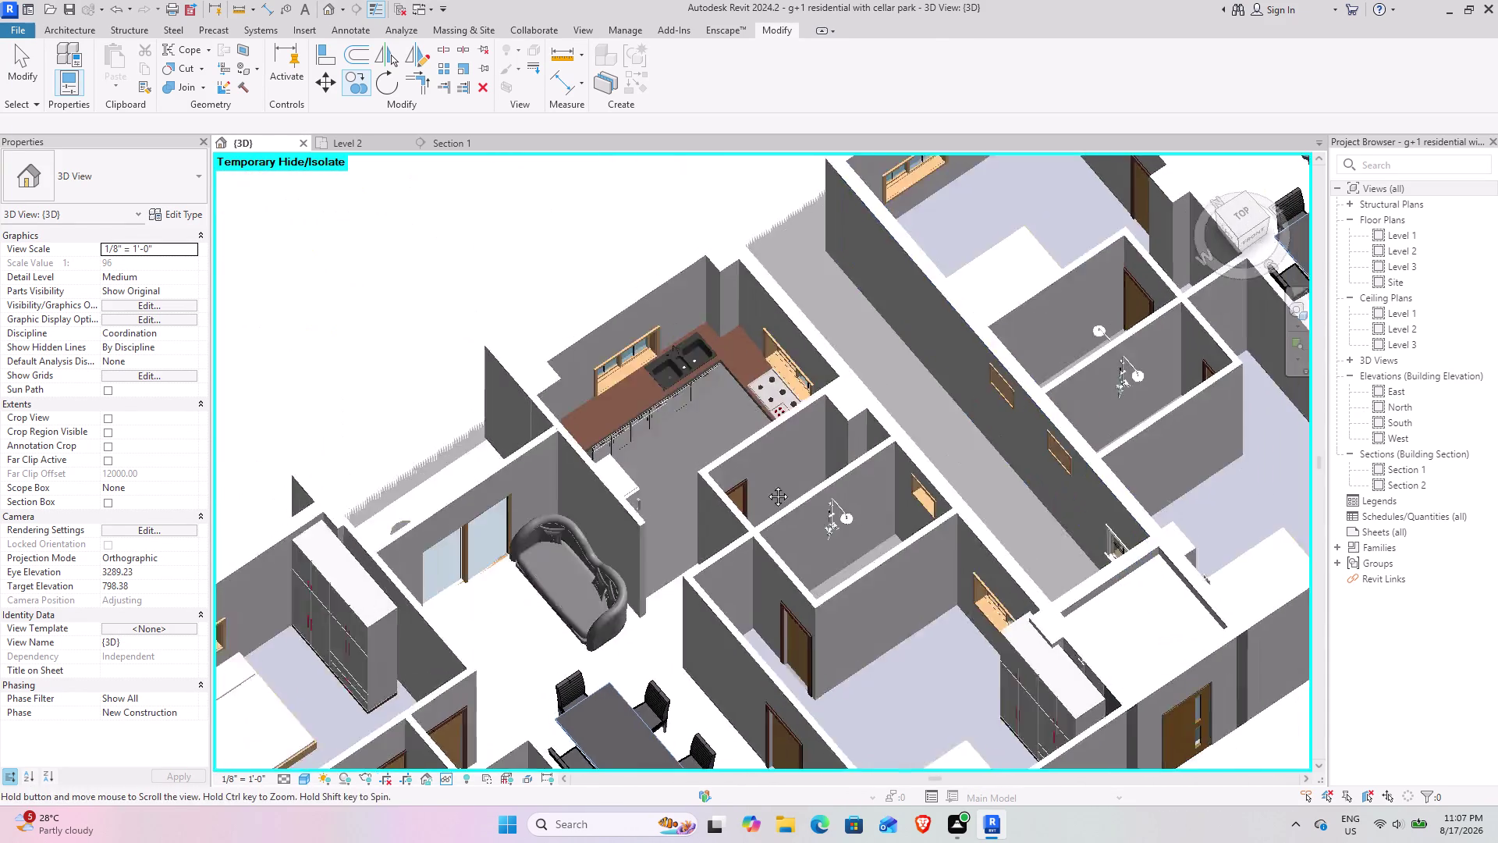
middle_drag(873, 466, 148, 658)
middle_drag(537, 430, 616, 759)
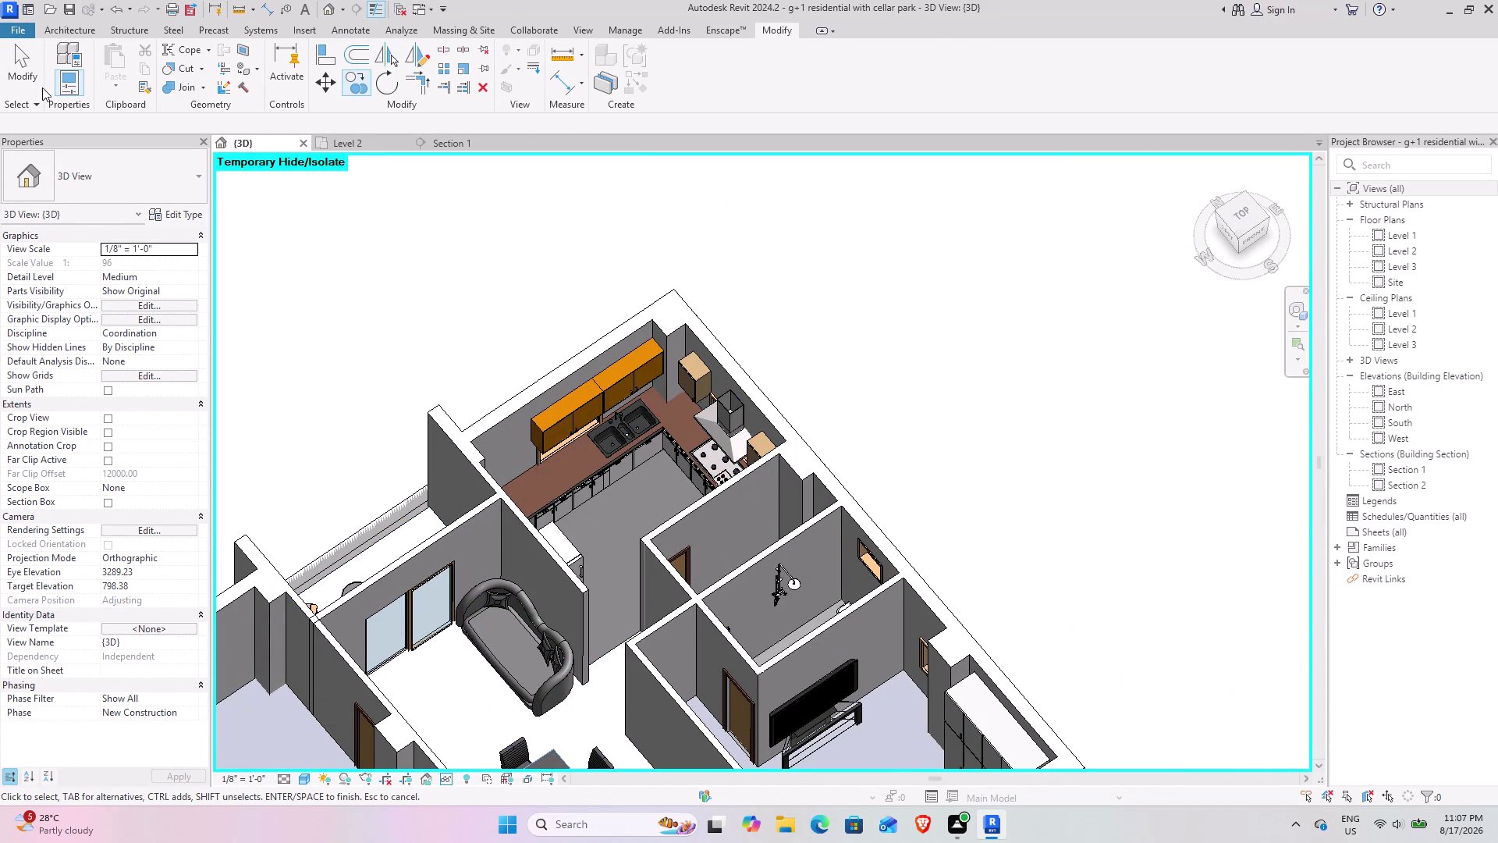
click(21, 80)
scroll(up, 3)
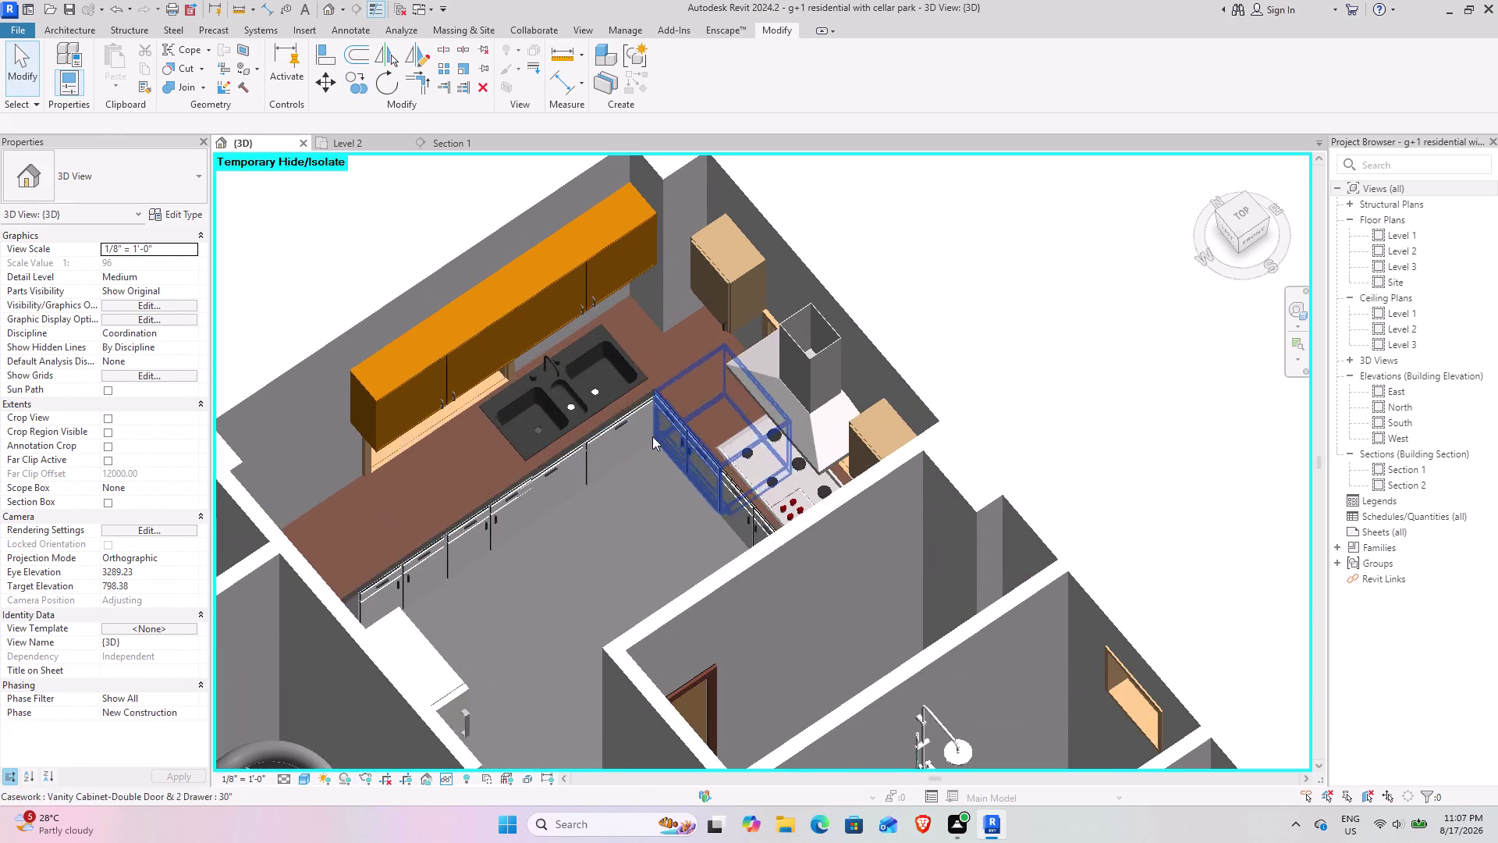
click(453, 354)
click(553, 295)
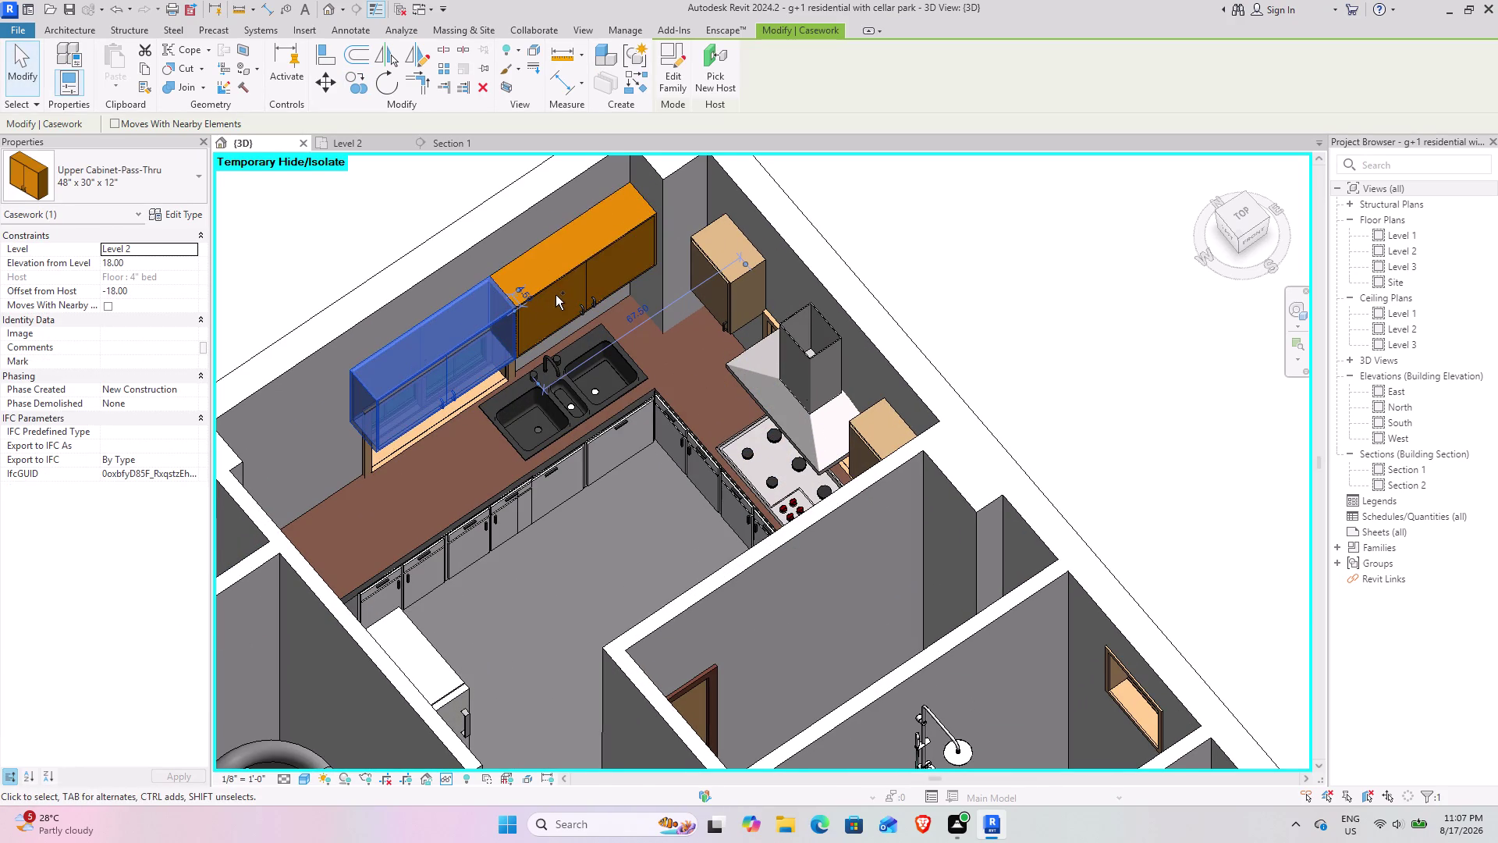
click(571, 280)
click(711, 266)
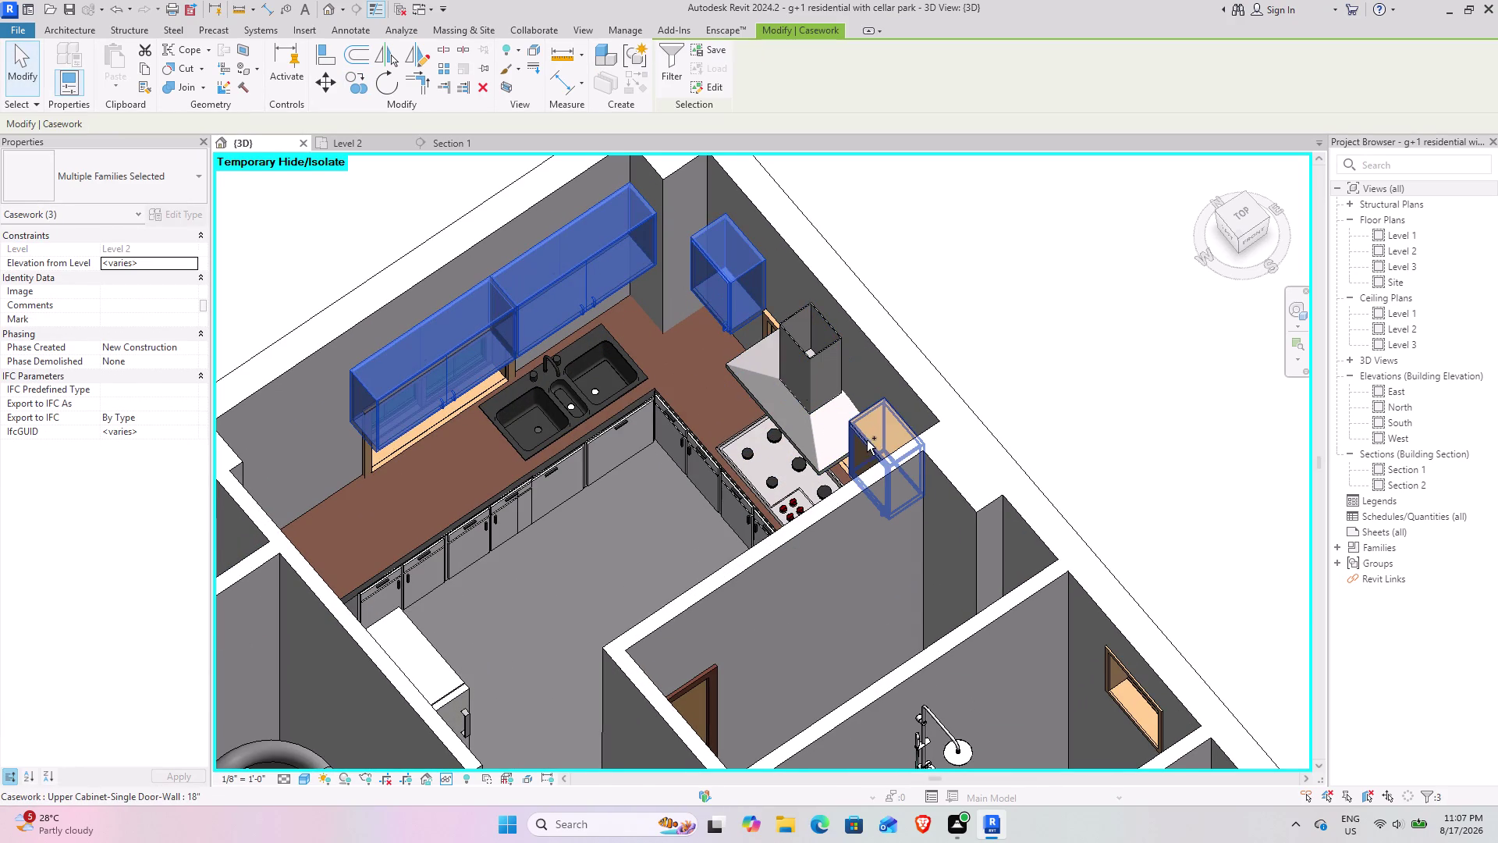
click(866, 439)
click(817, 356)
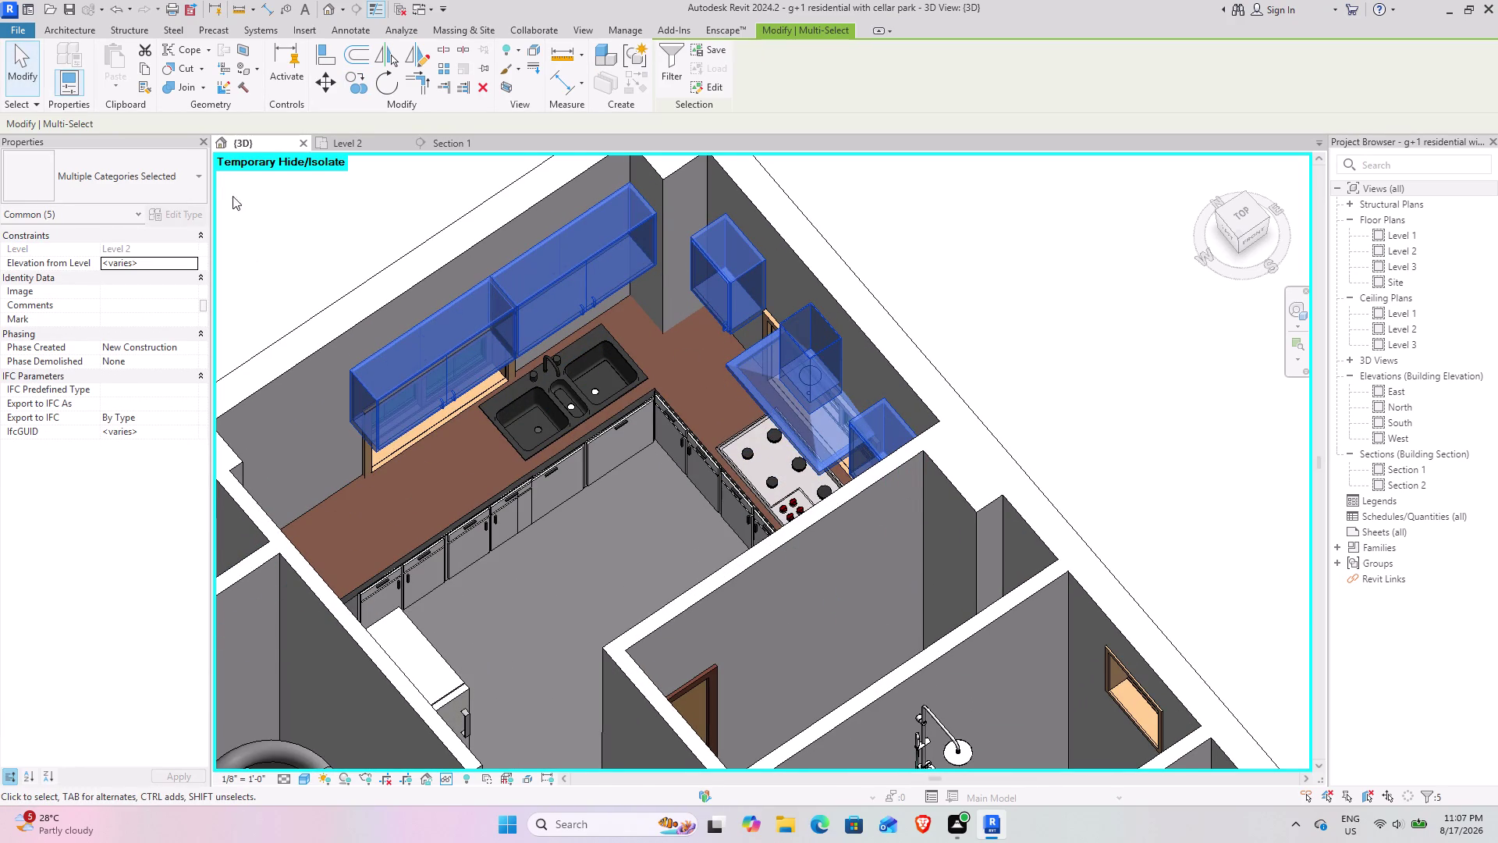
click(351, 148)
scroll(down, 3)
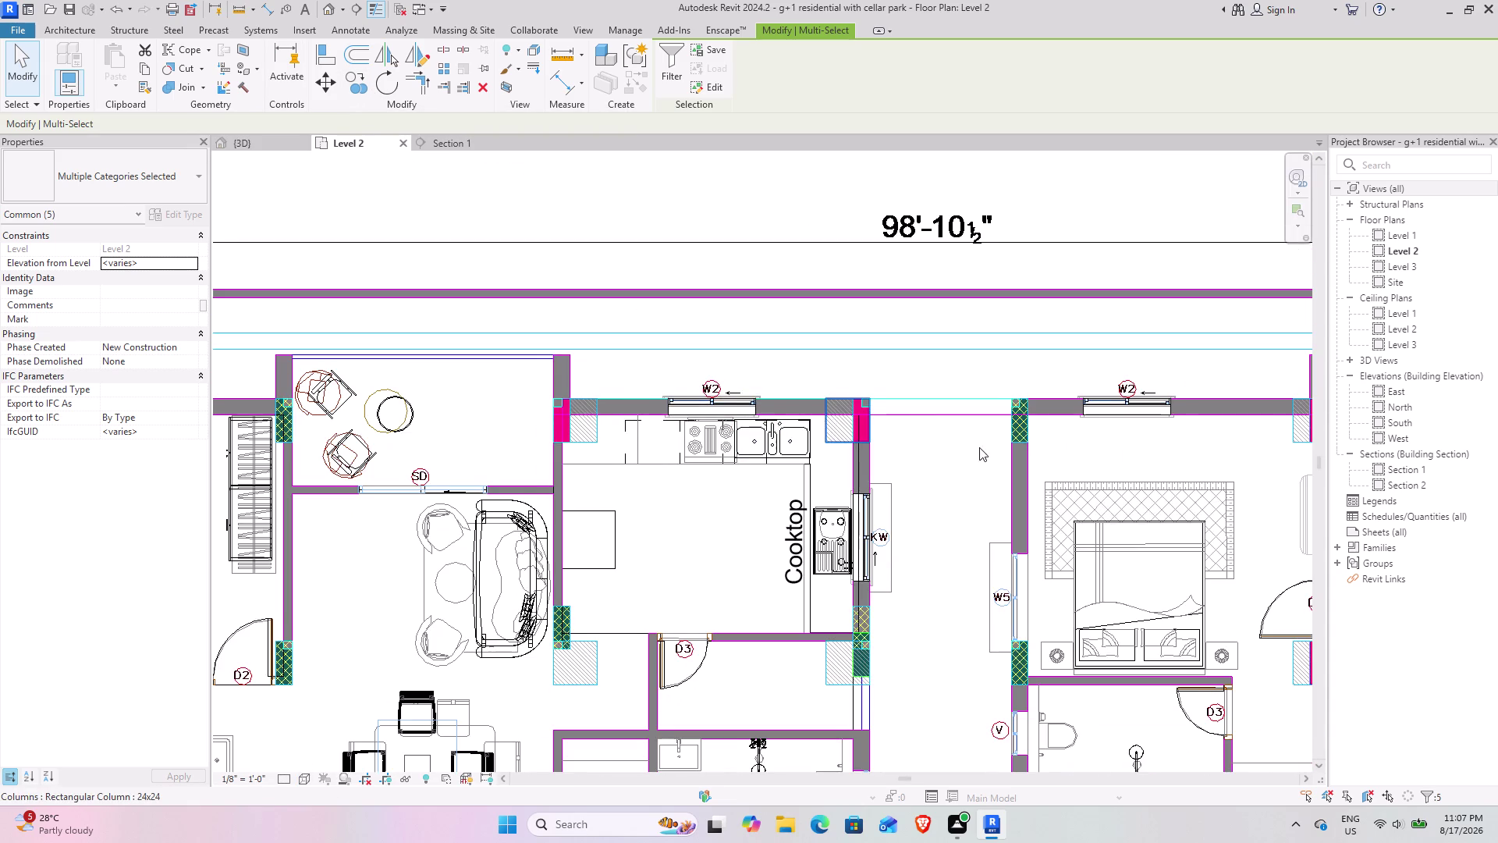
middle_drag(953, 444, 136, 495)
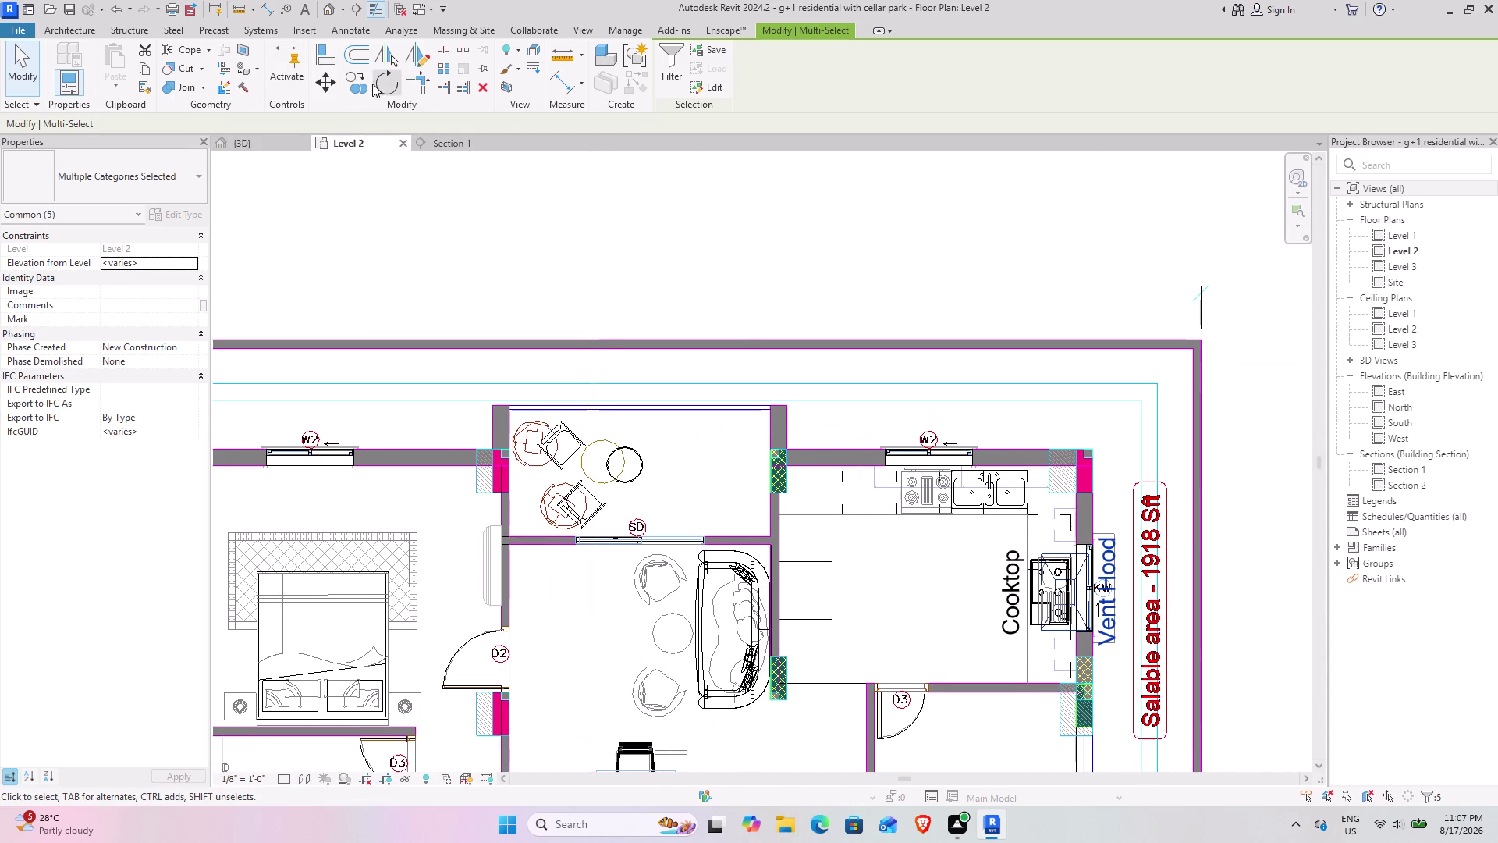
click(363, 82)
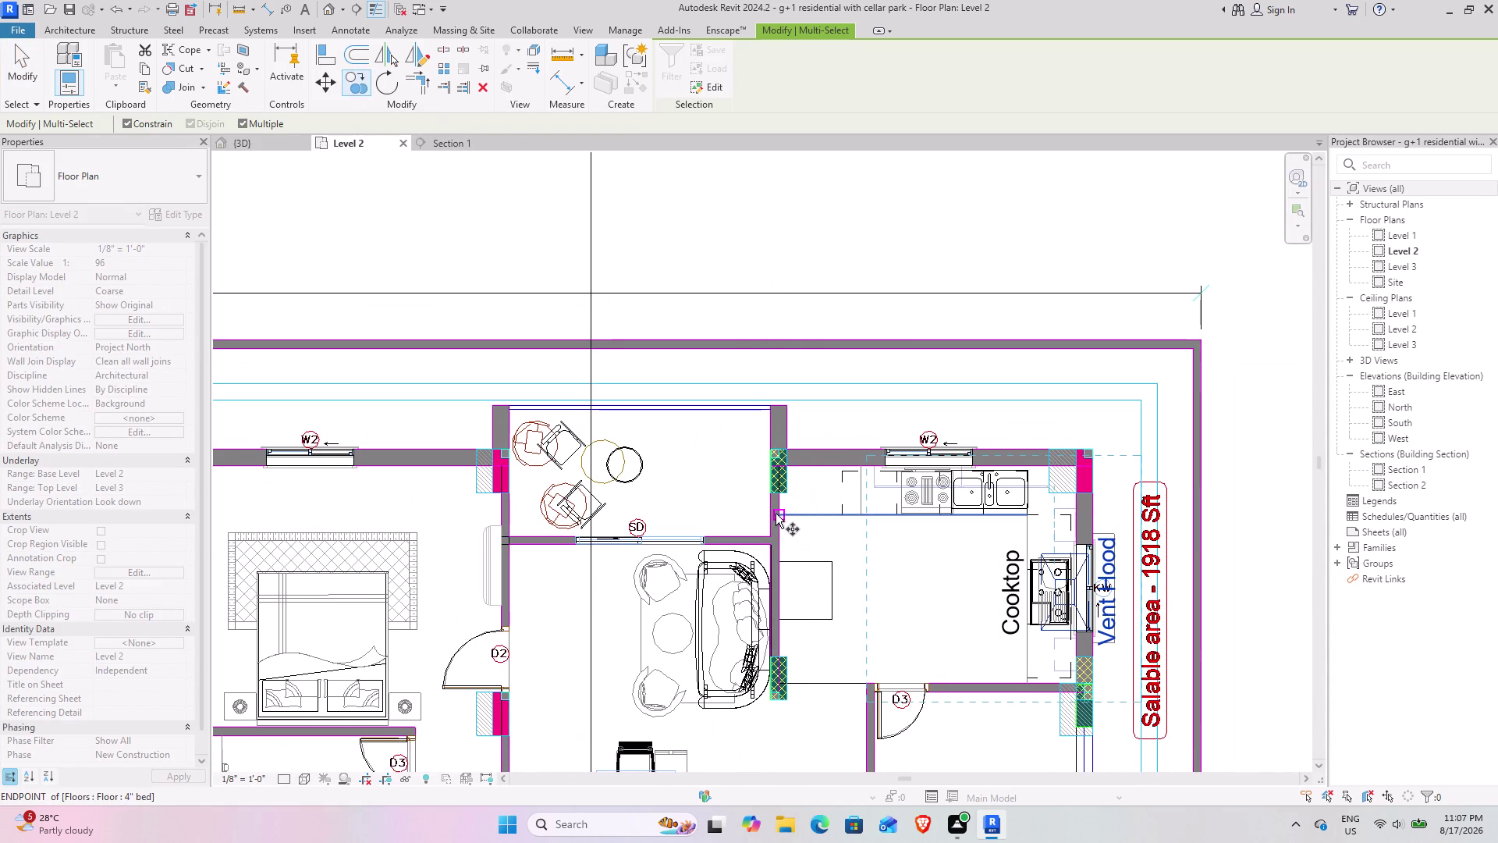
click(775, 513)
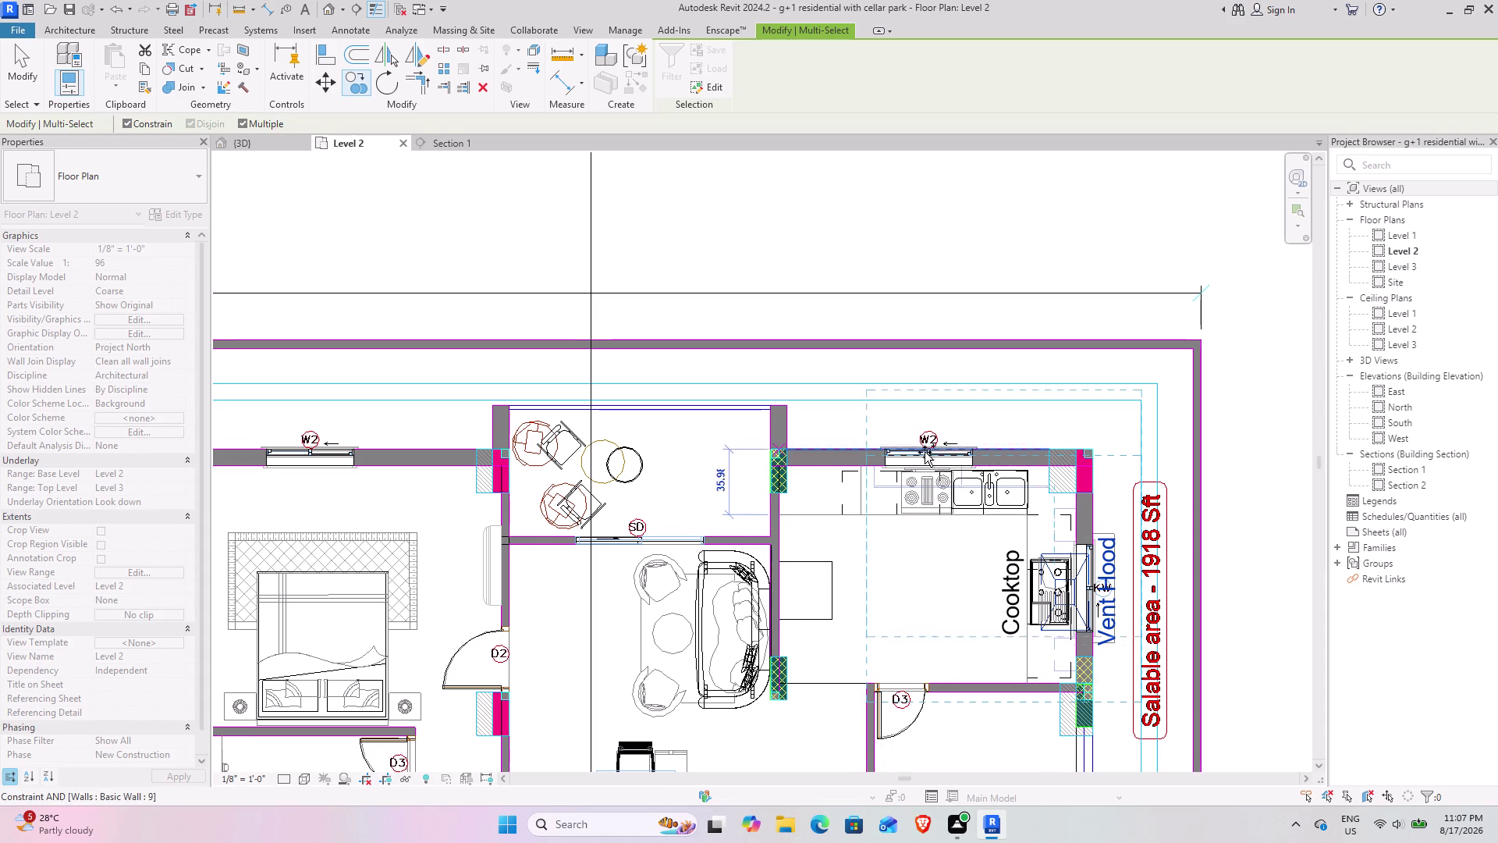
key(Escape)
scroll(up, 3)
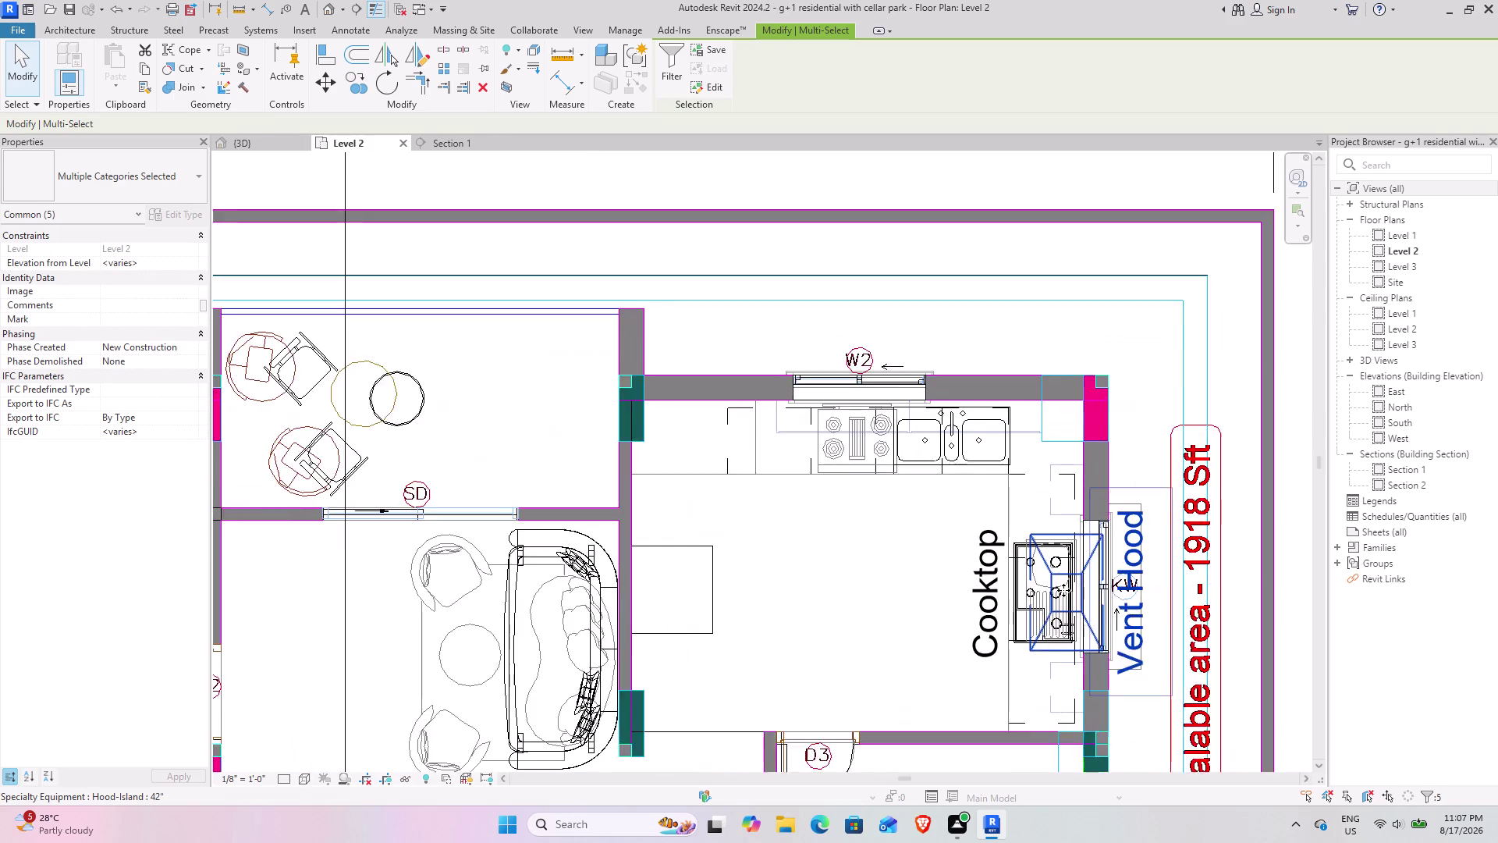
scroll(up, 3)
click(1064, 590)
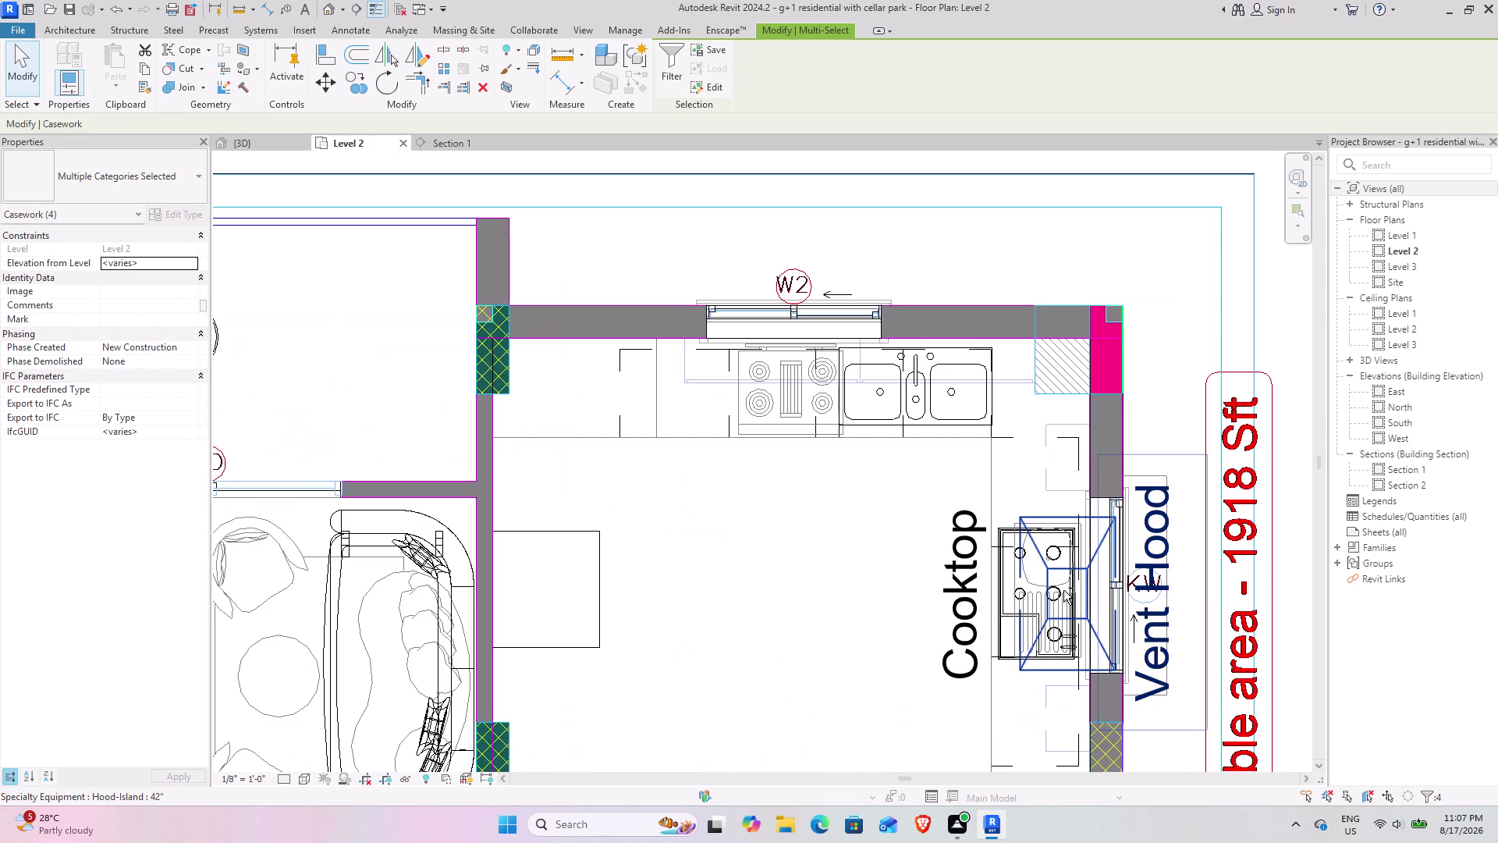
click(354, 78)
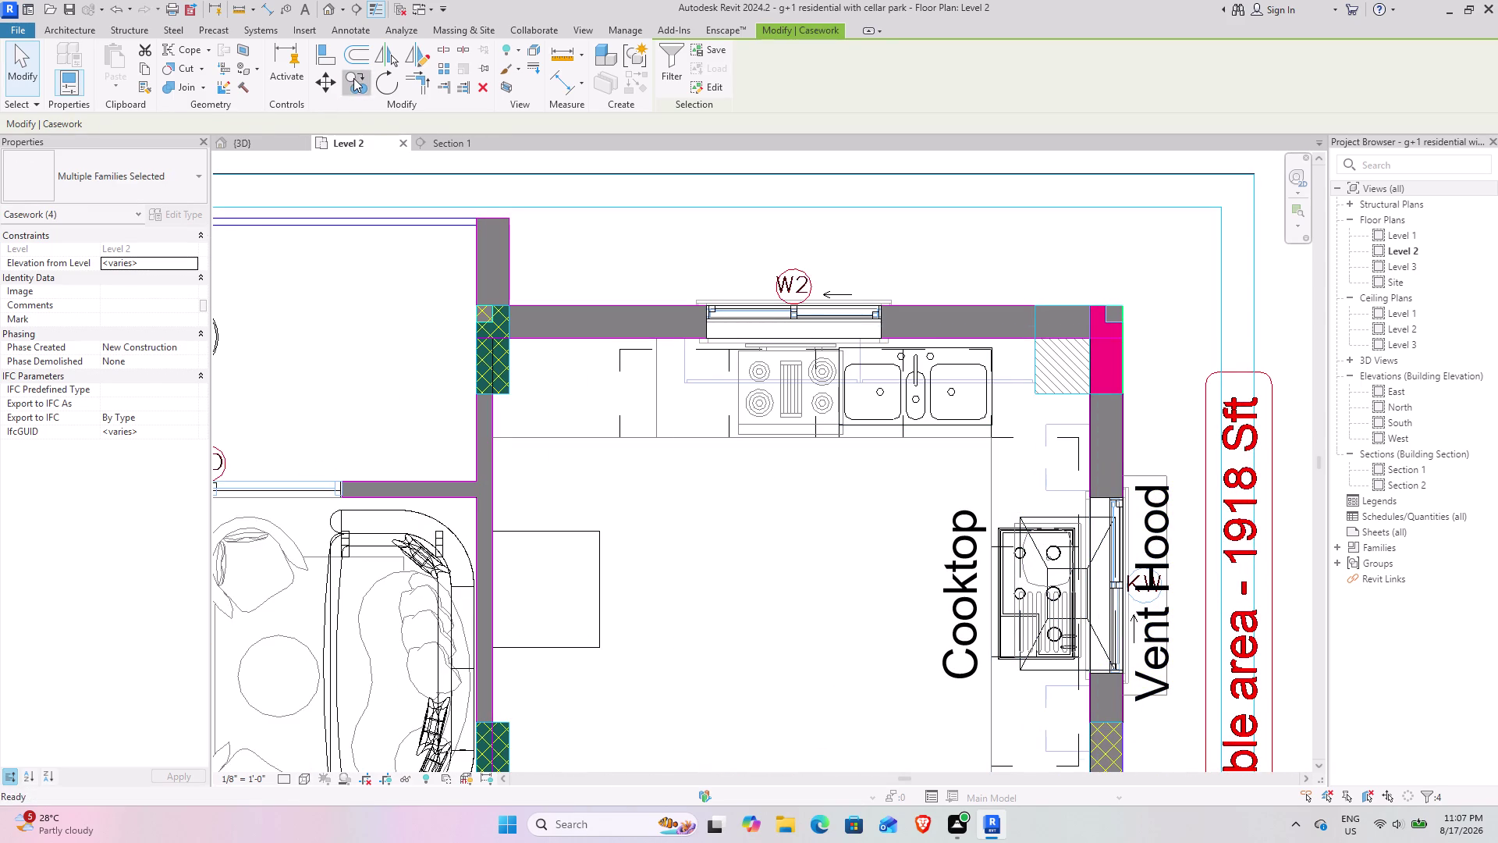
click(490, 438)
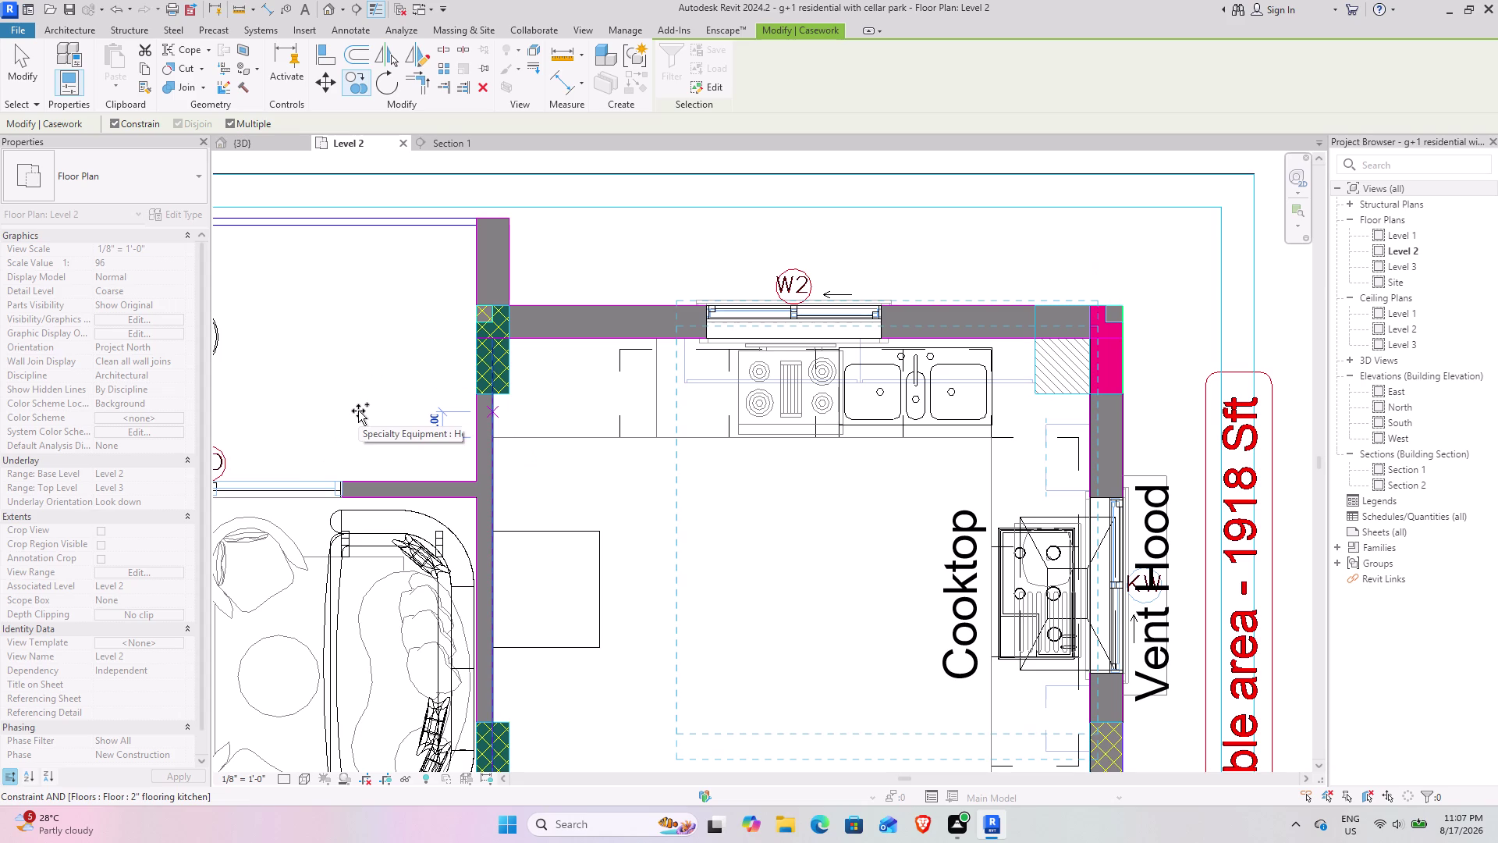
key(Escape)
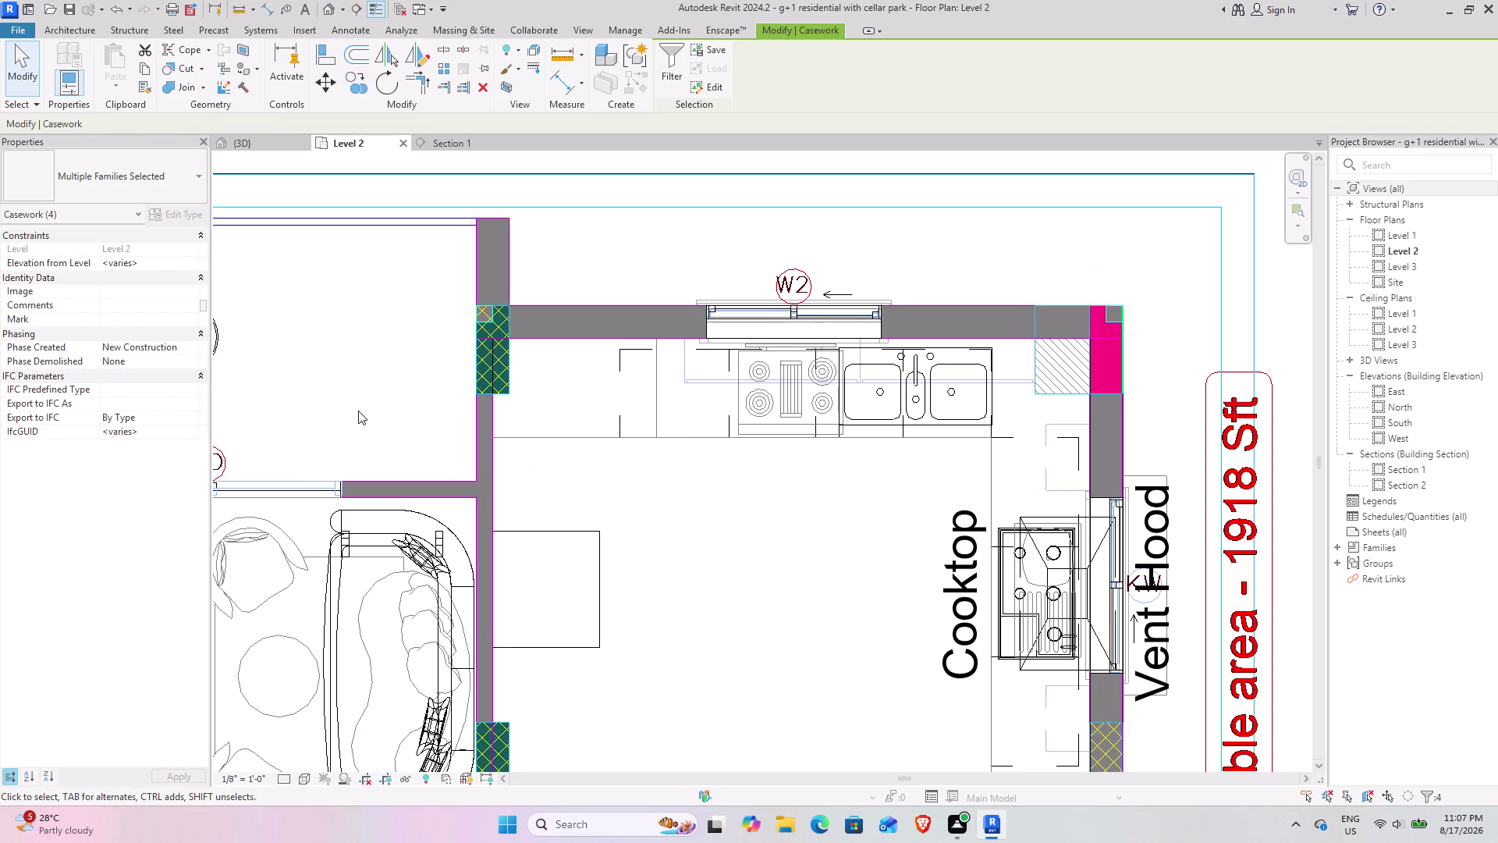
key(Escape)
click(268, 146)
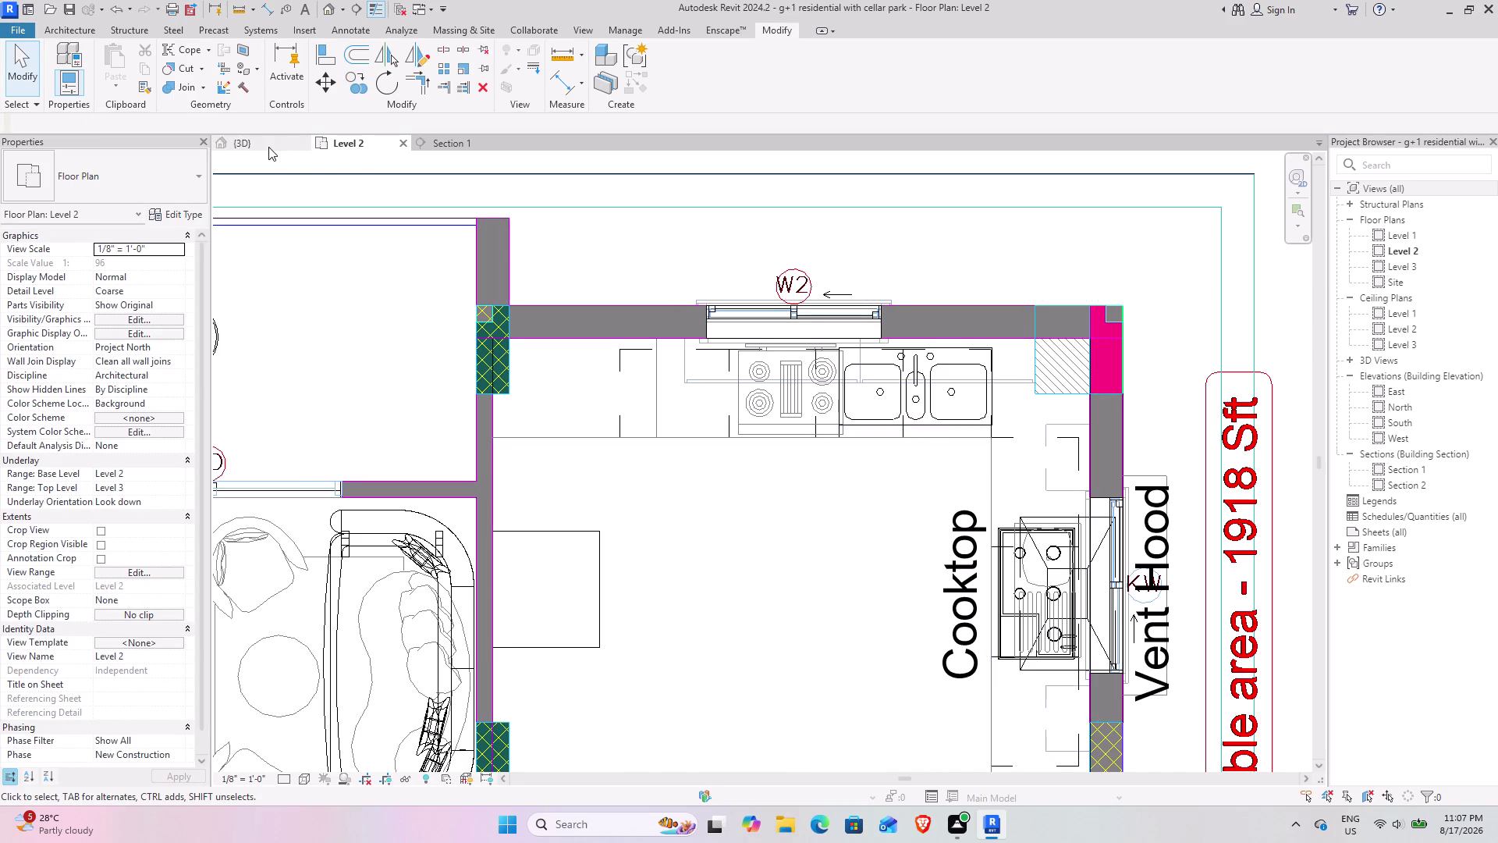
Select both pass-thru upper cabinets in 3D and open the Level 2 plan.
click(447, 341)
click(455, 352)
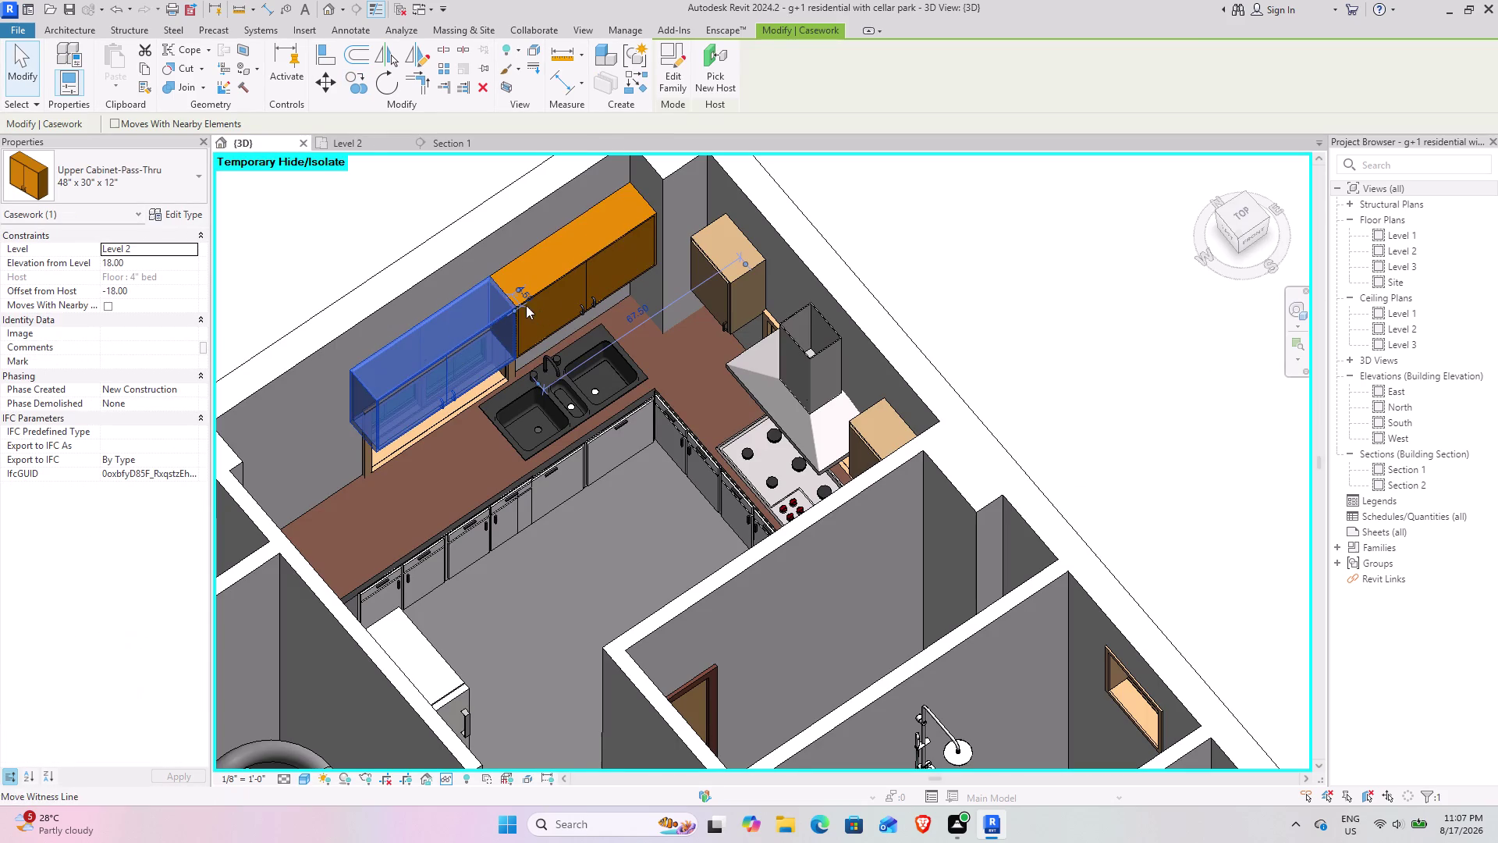
click(562, 279)
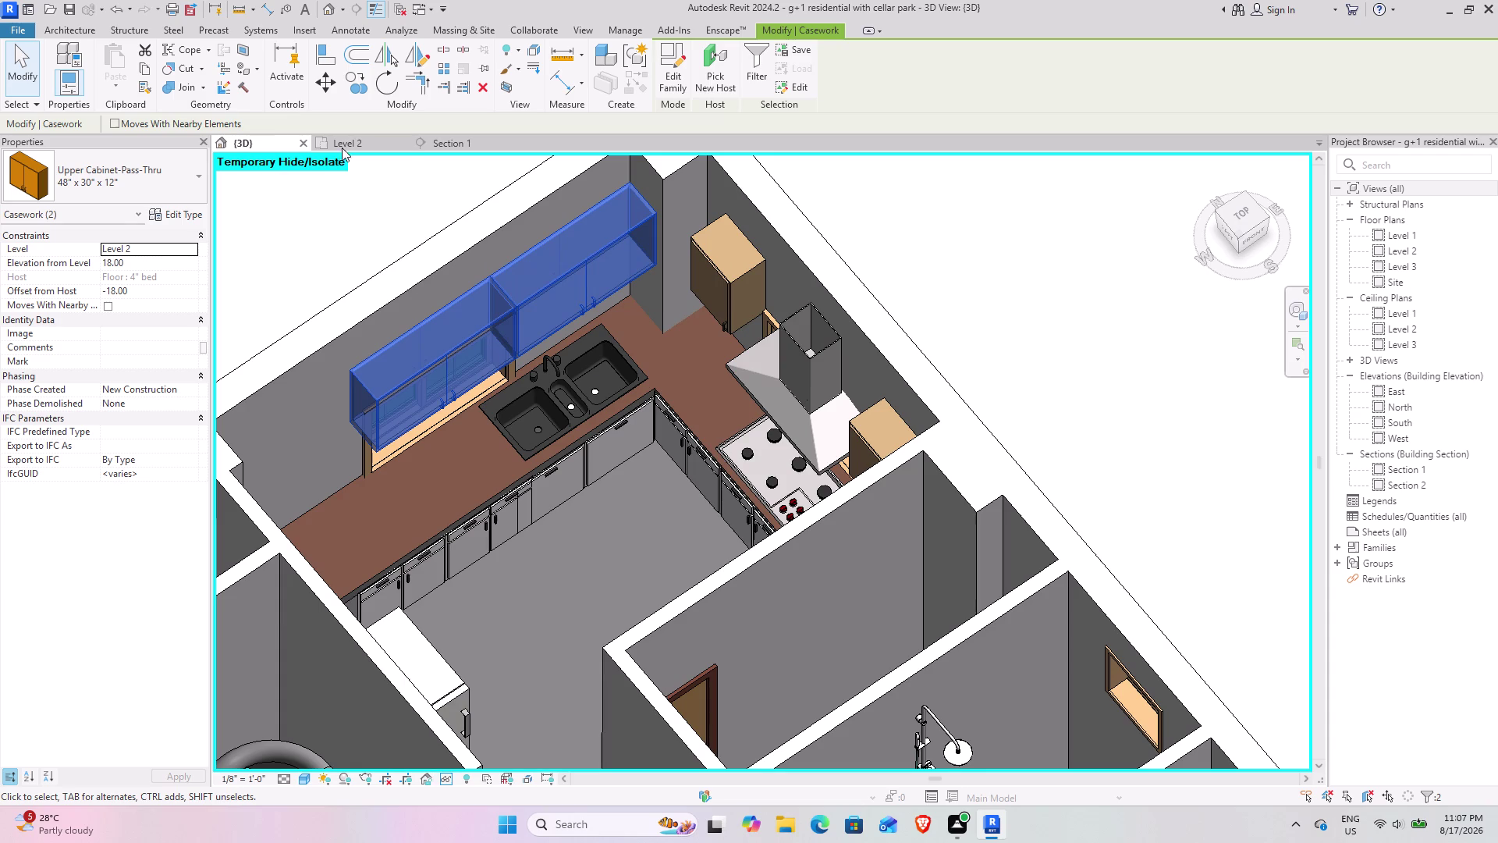
click(353, 139)
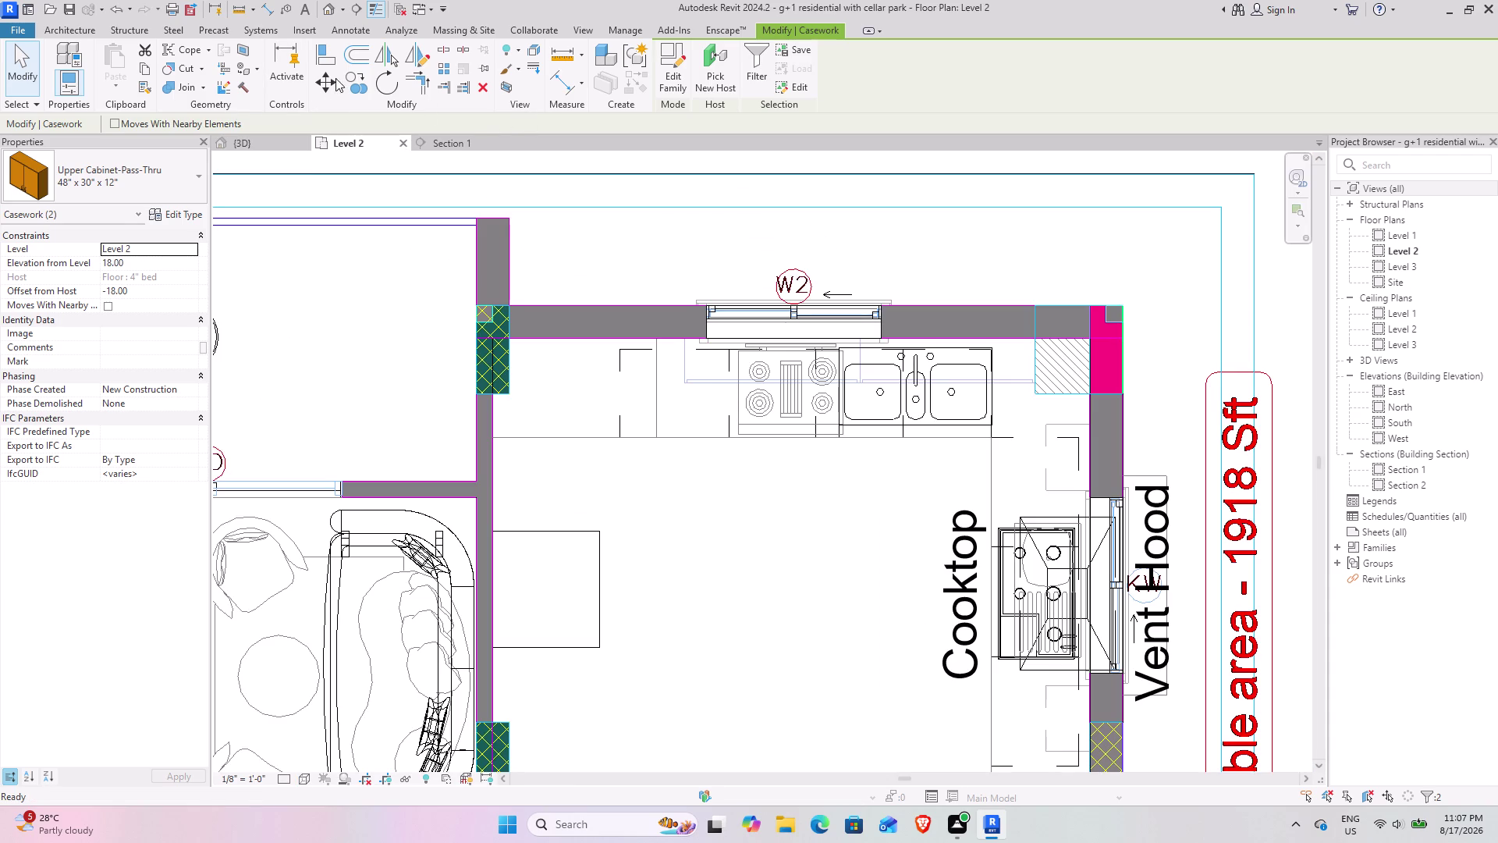
Move the two cabinets to their new kitchen position and return to the 3D view.
click(348, 78)
click(490, 439)
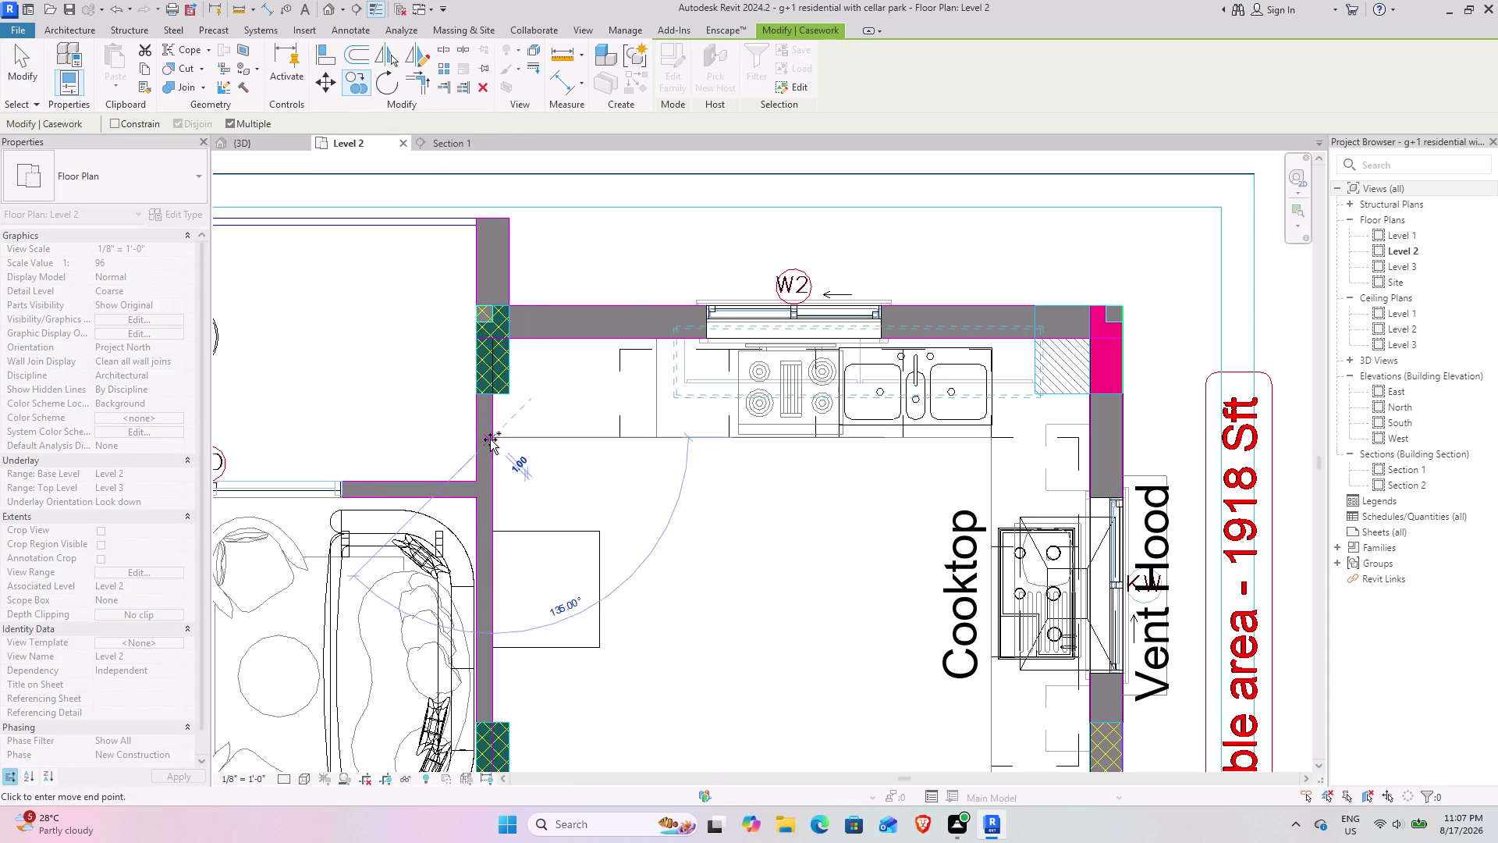
scroll(down, 3)
middle_drag(234, 432, 1395, 436)
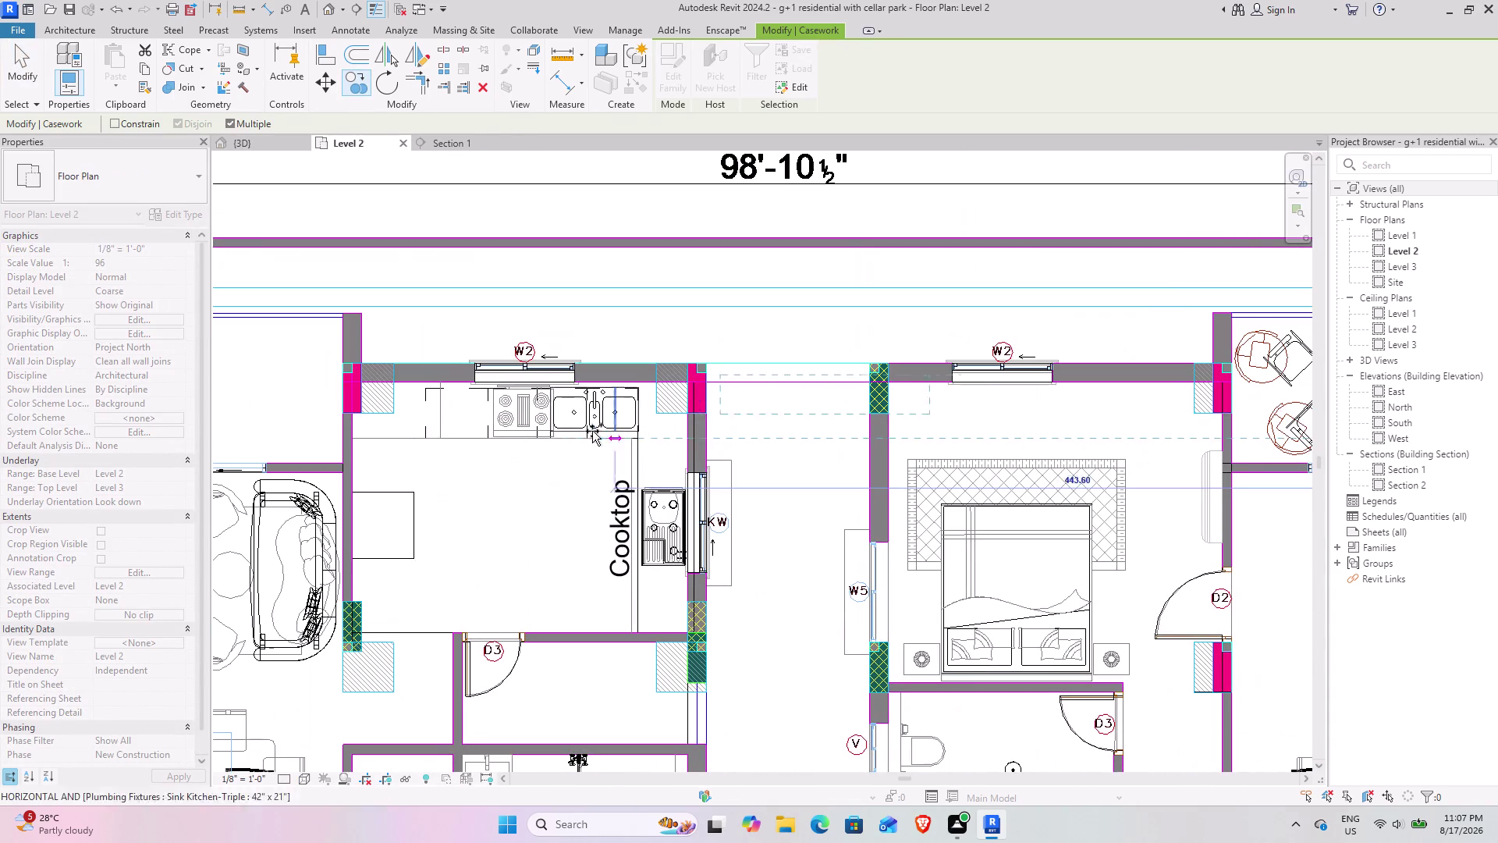
scroll(up, 3)
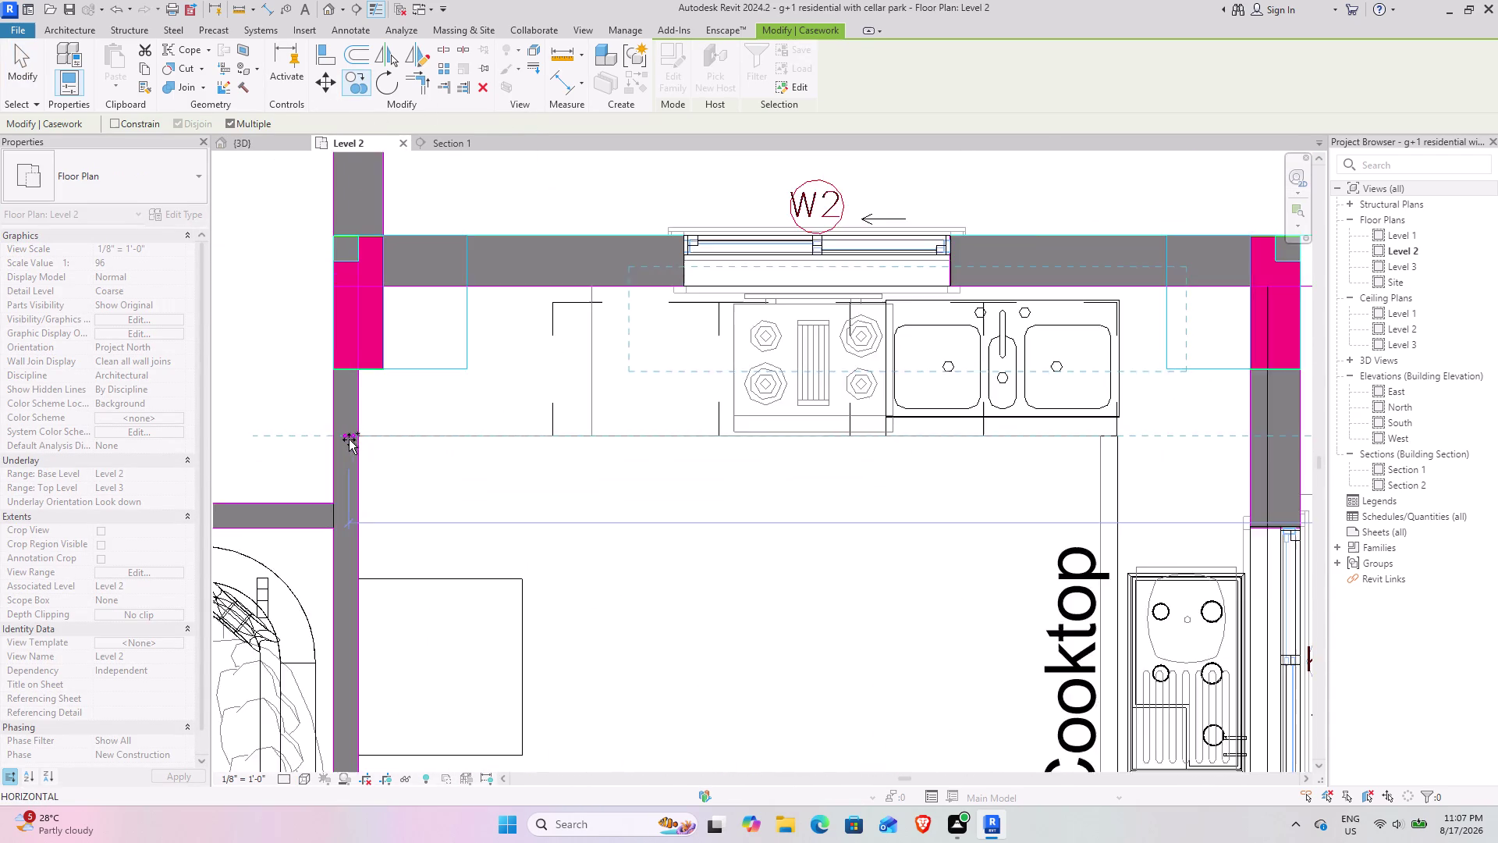
scroll(up, 3)
click(364, 427)
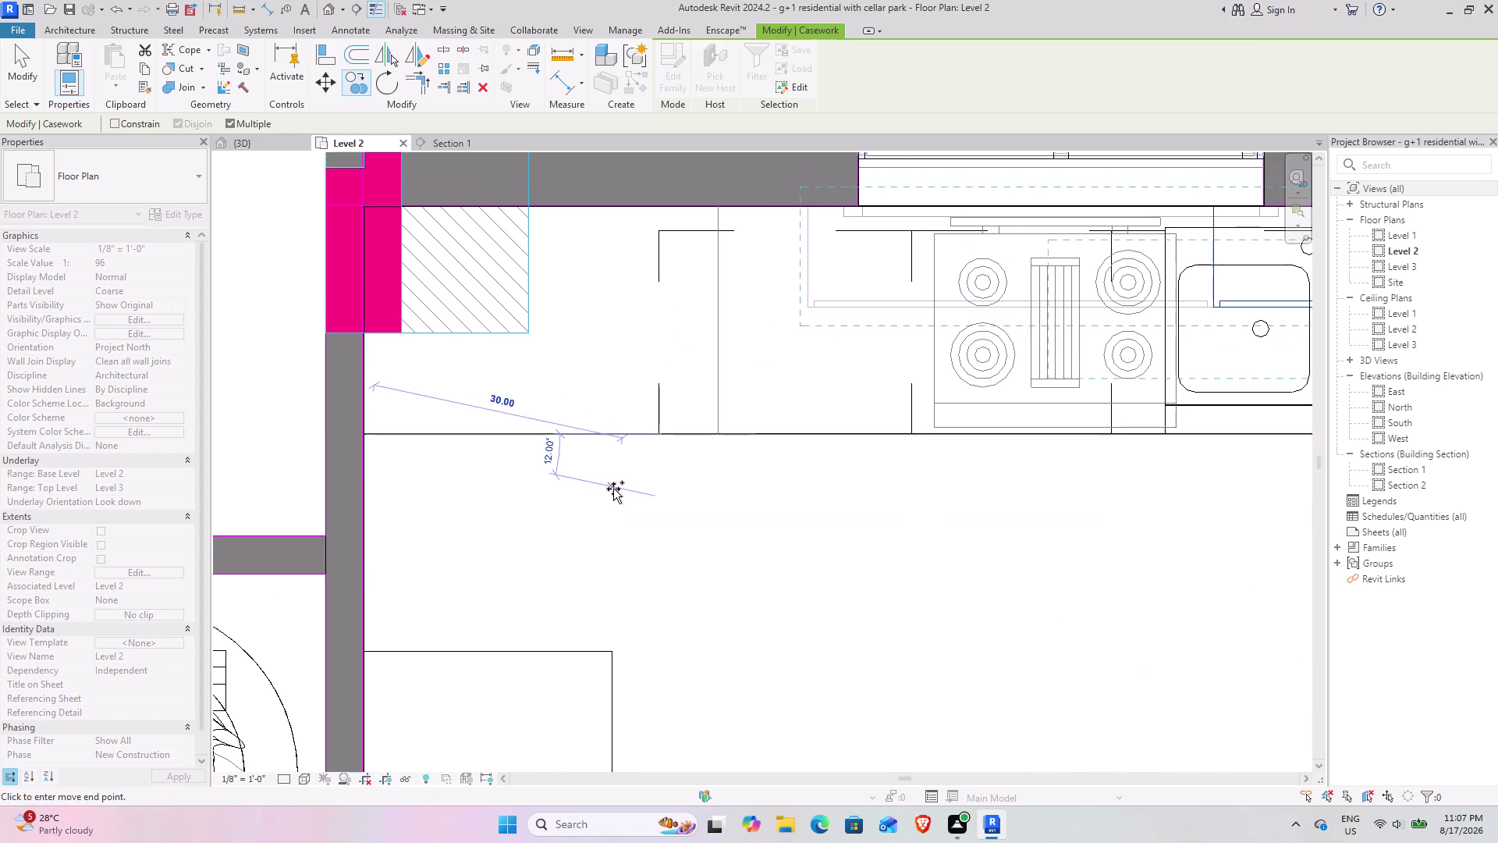
scroll(down, 3)
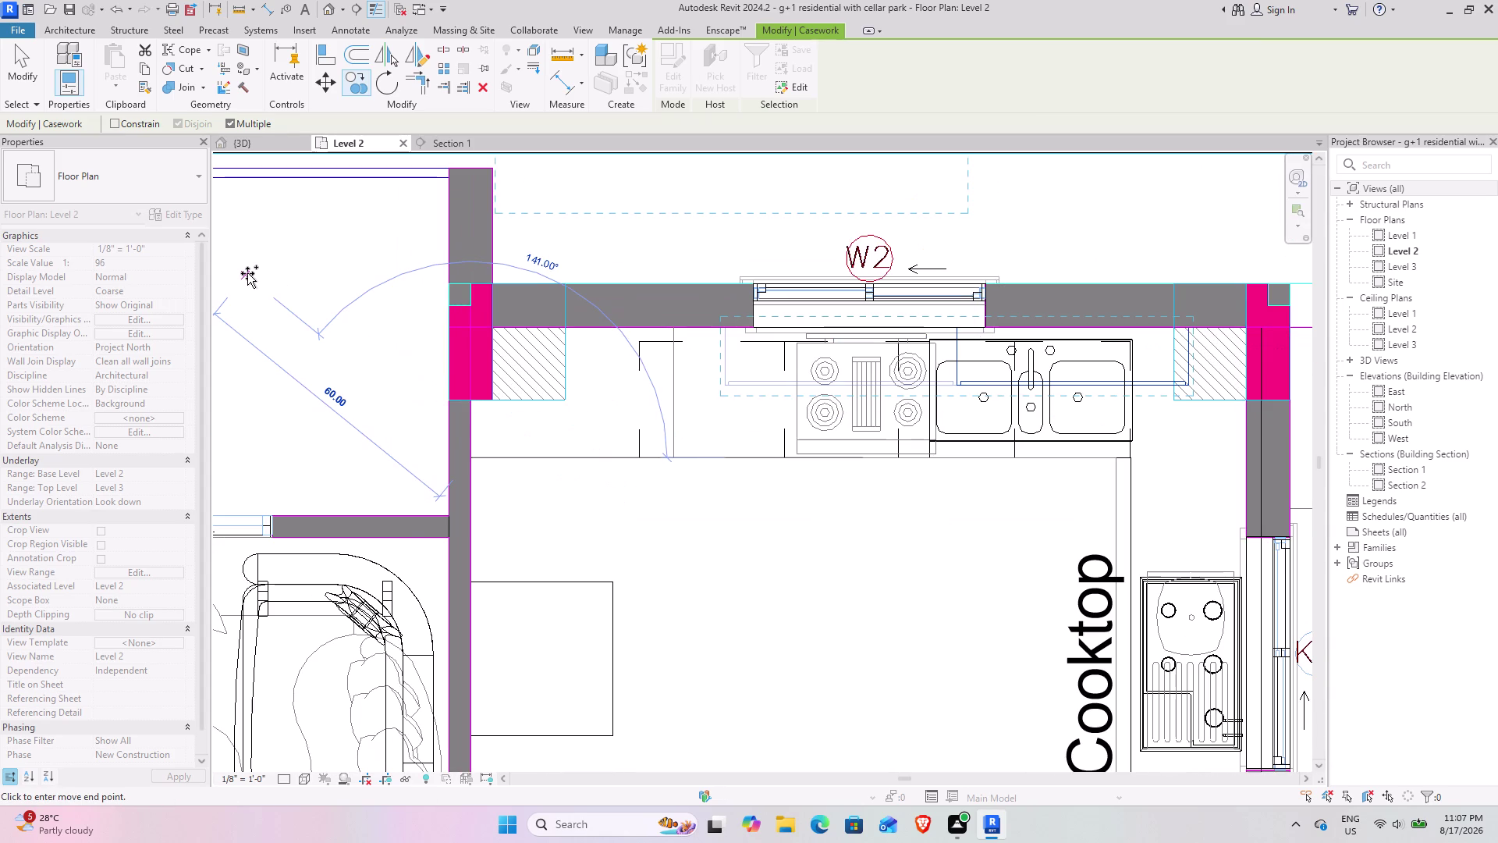
click(27, 69)
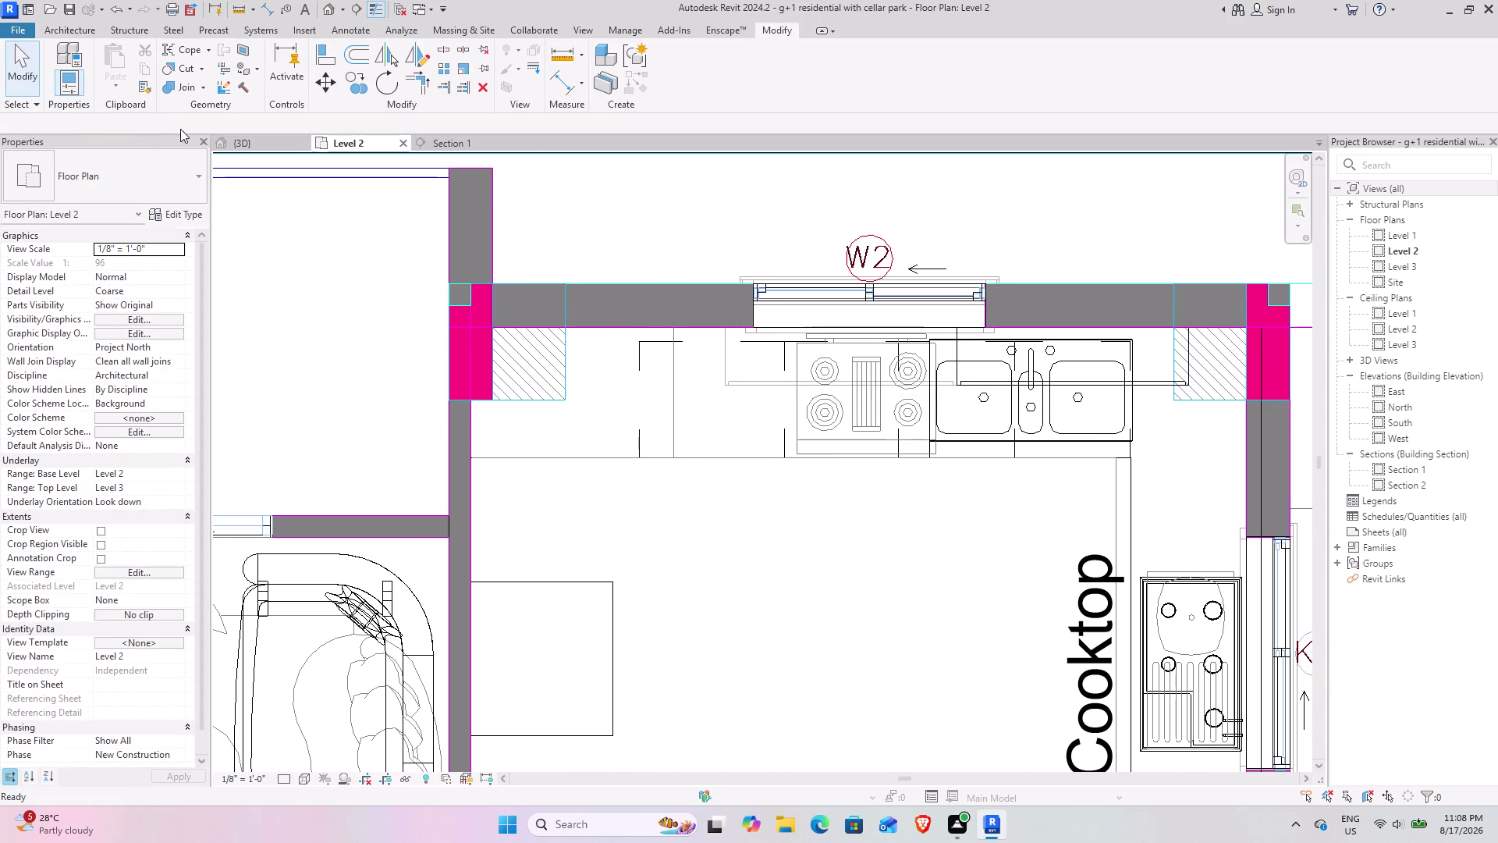
click(231, 142)
scroll(down, 3)
middle_drag(441, 453, 835, 230)
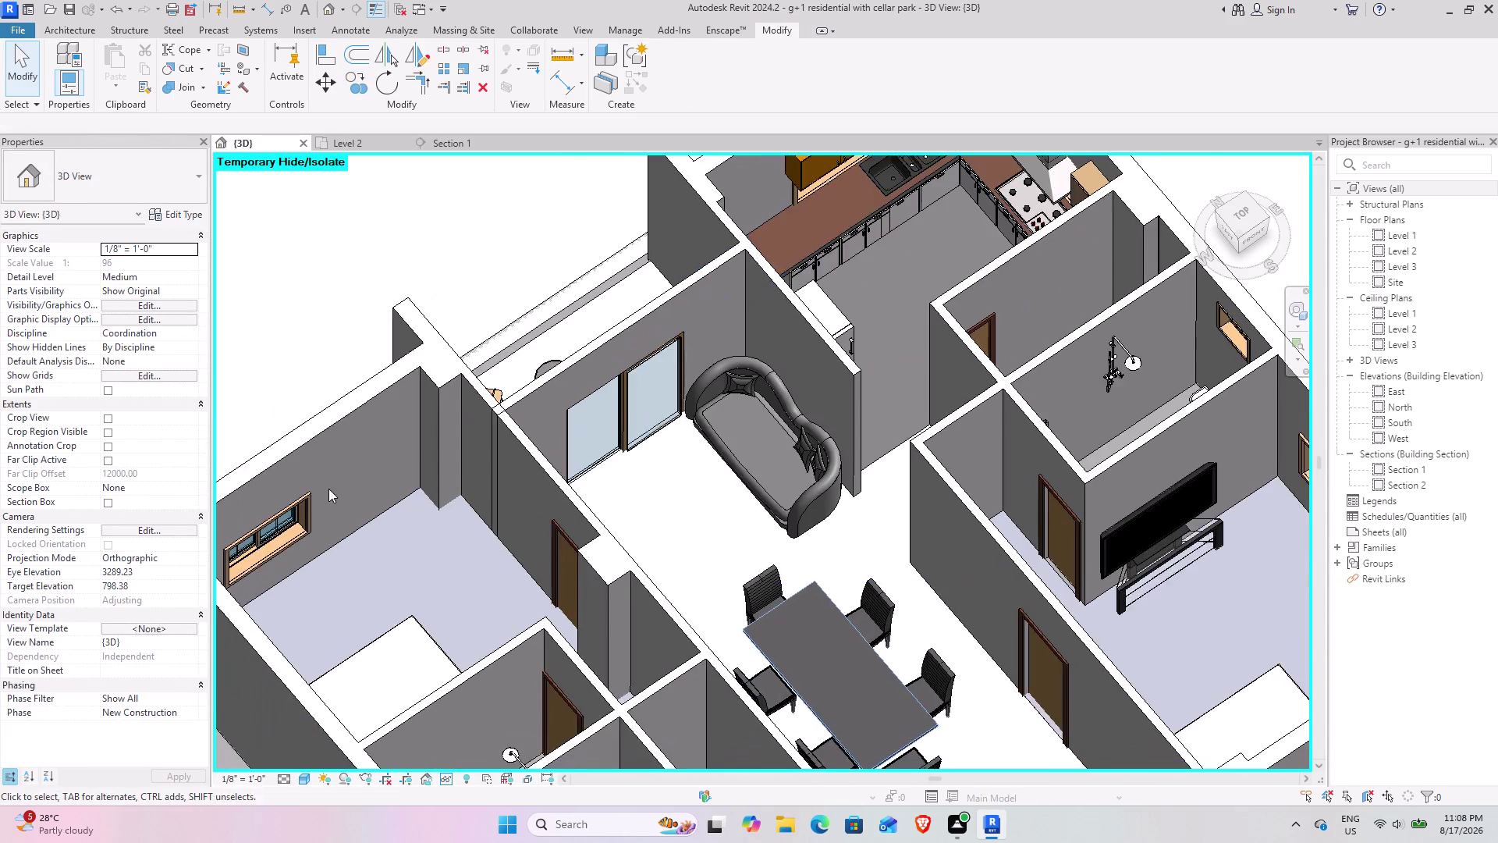
Select the pass-thru upper cabinet and set its Elevation from Level to 18.
middle_drag(337, 488, 979, 99)
click(542, 378)
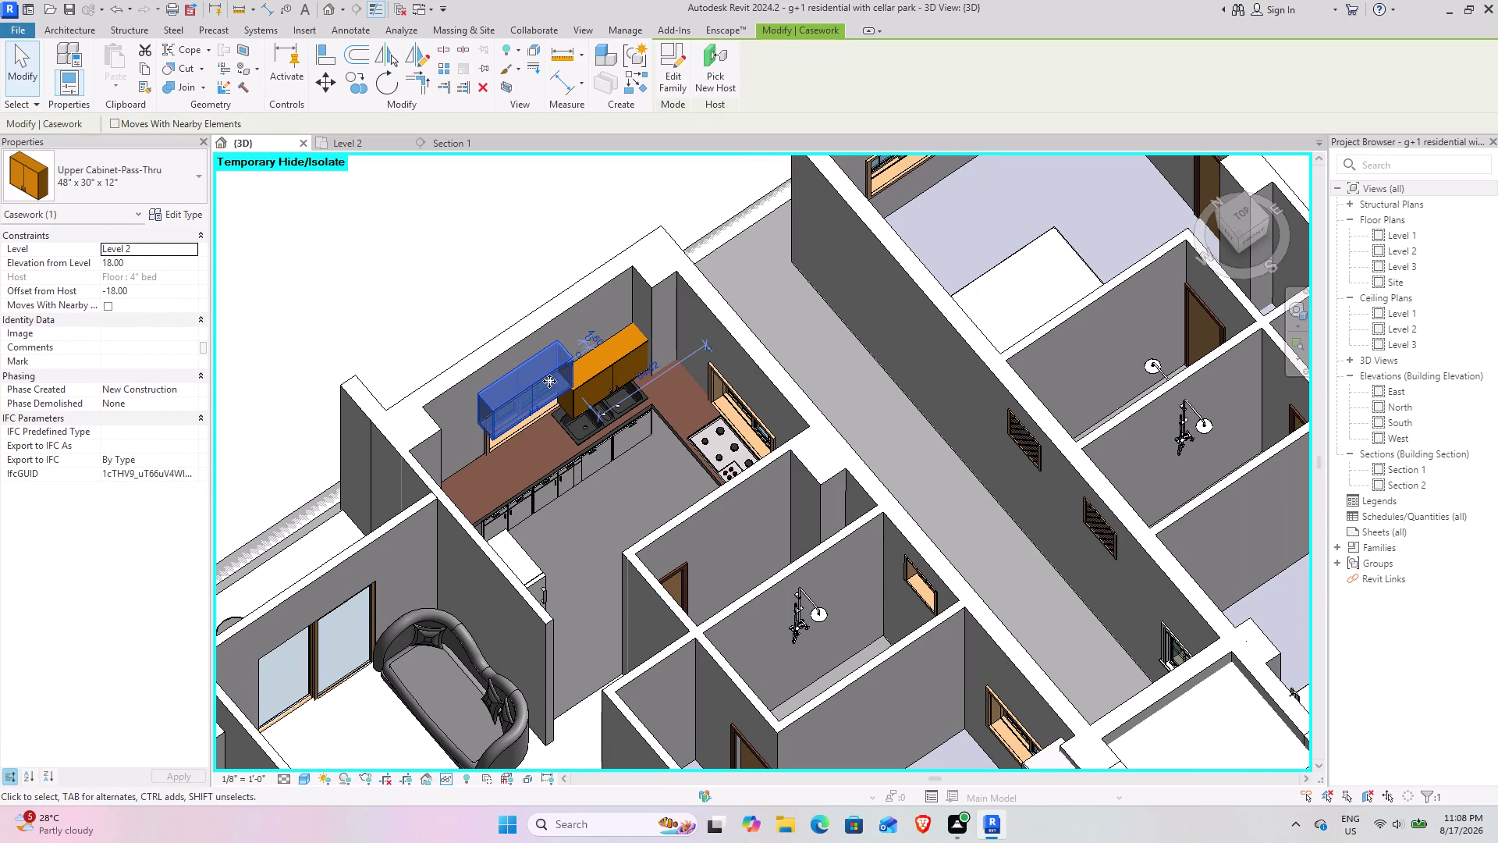
click(614, 364)
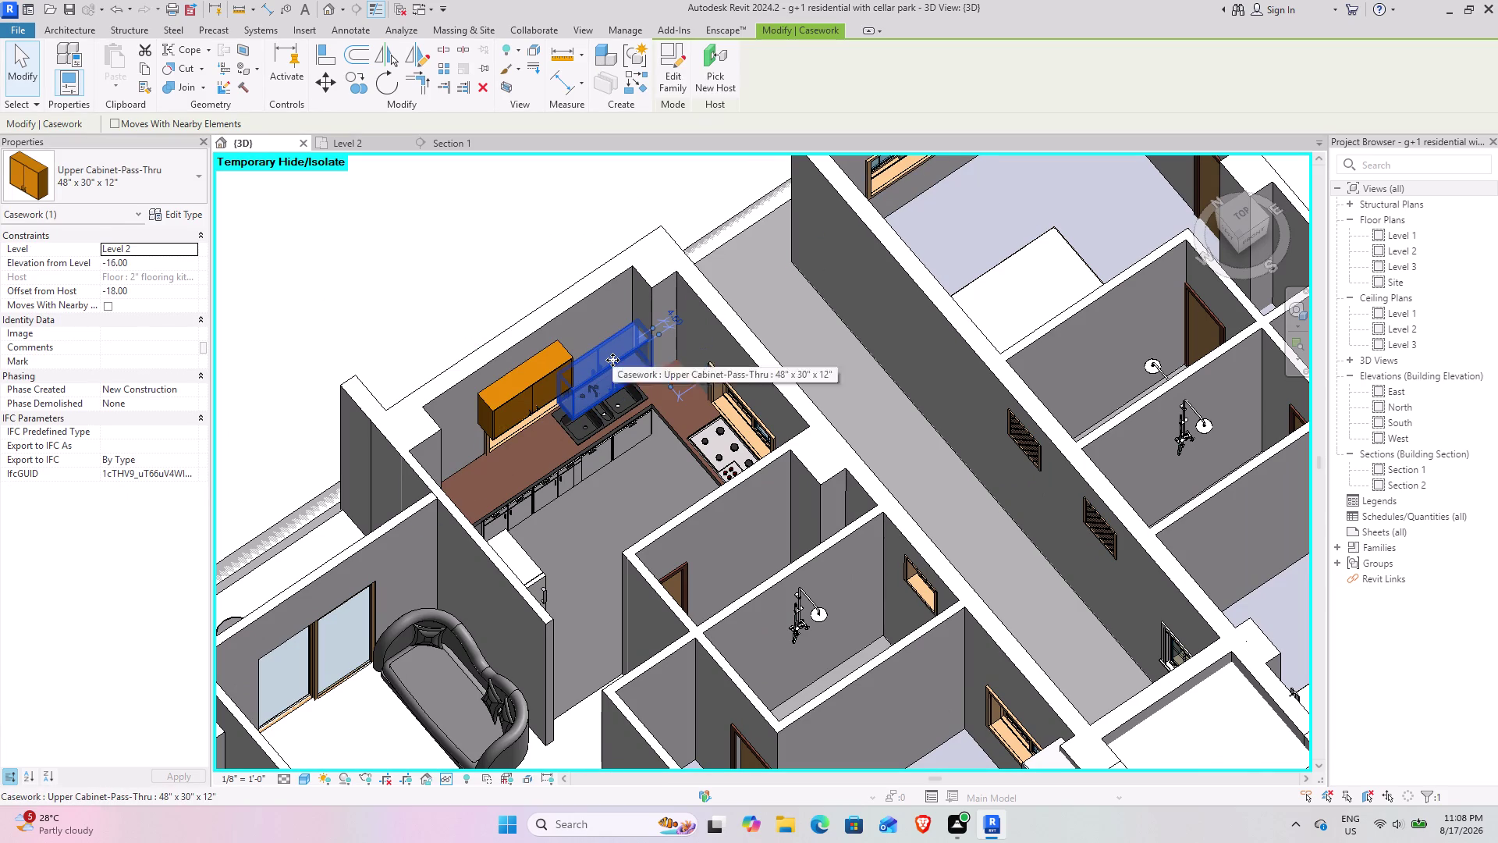
click(127, 261)
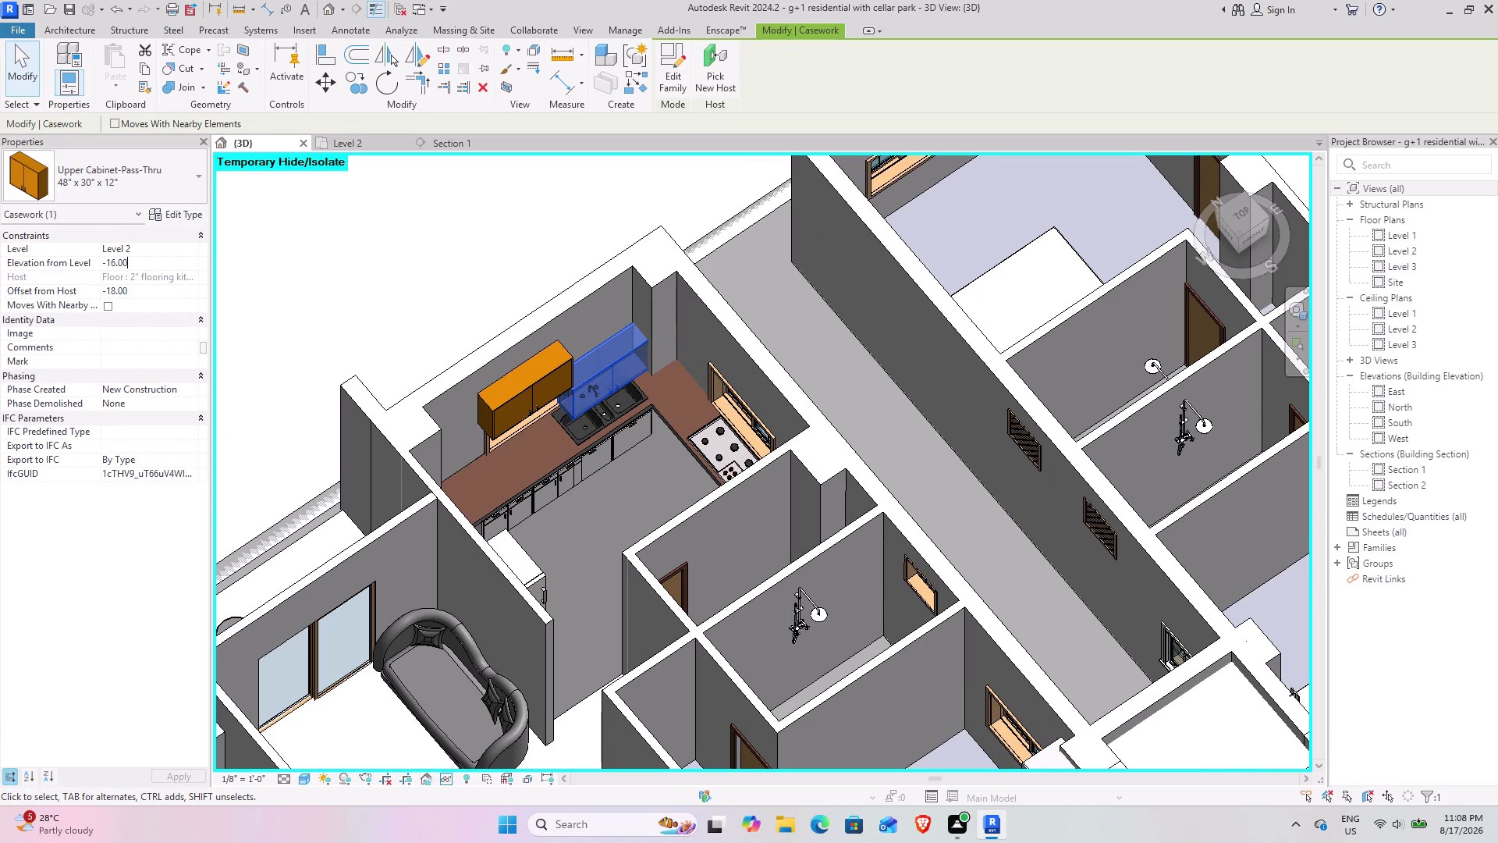
drag(145, 267, 51, 267)
text(18)
key(Return)
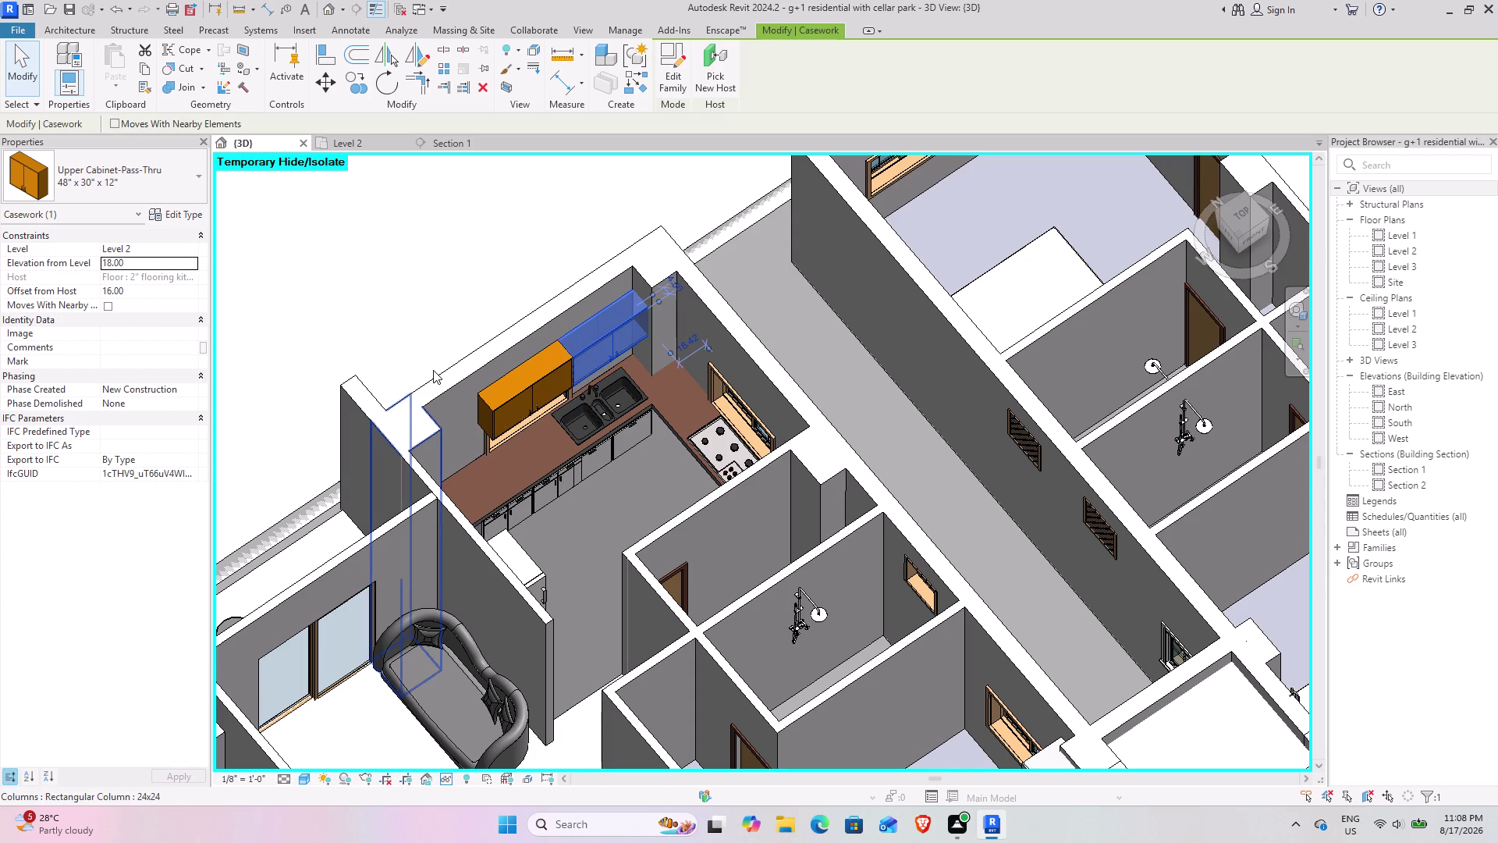
Deselect the cabinet and pan across the furnished flats.
click(462, 303)
scroll(down, 3)
middle_drag(772, 215, 421, 347)
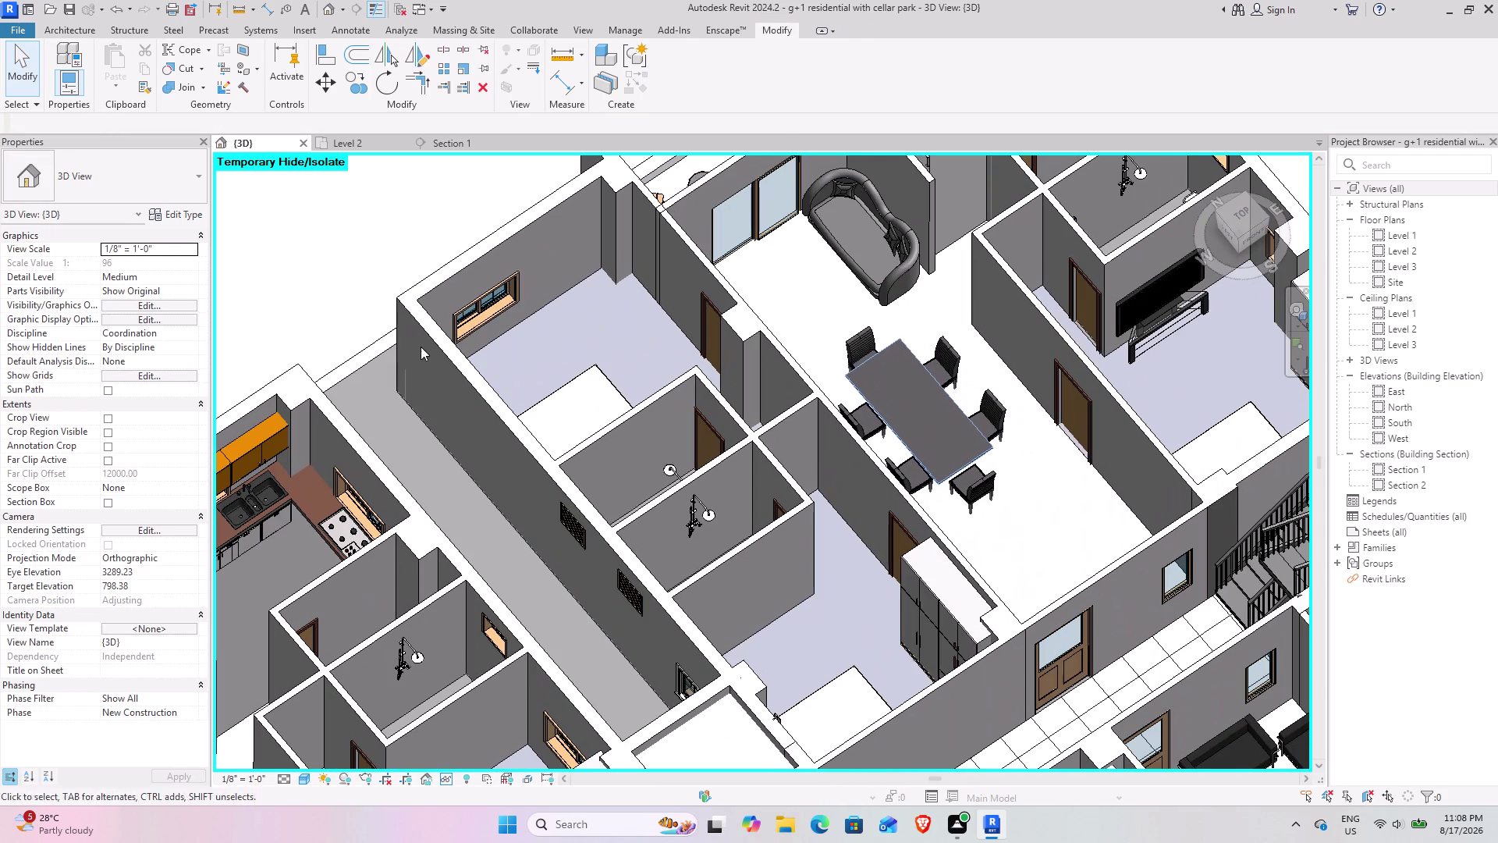
middle_drag(771, 123, 932, 0)
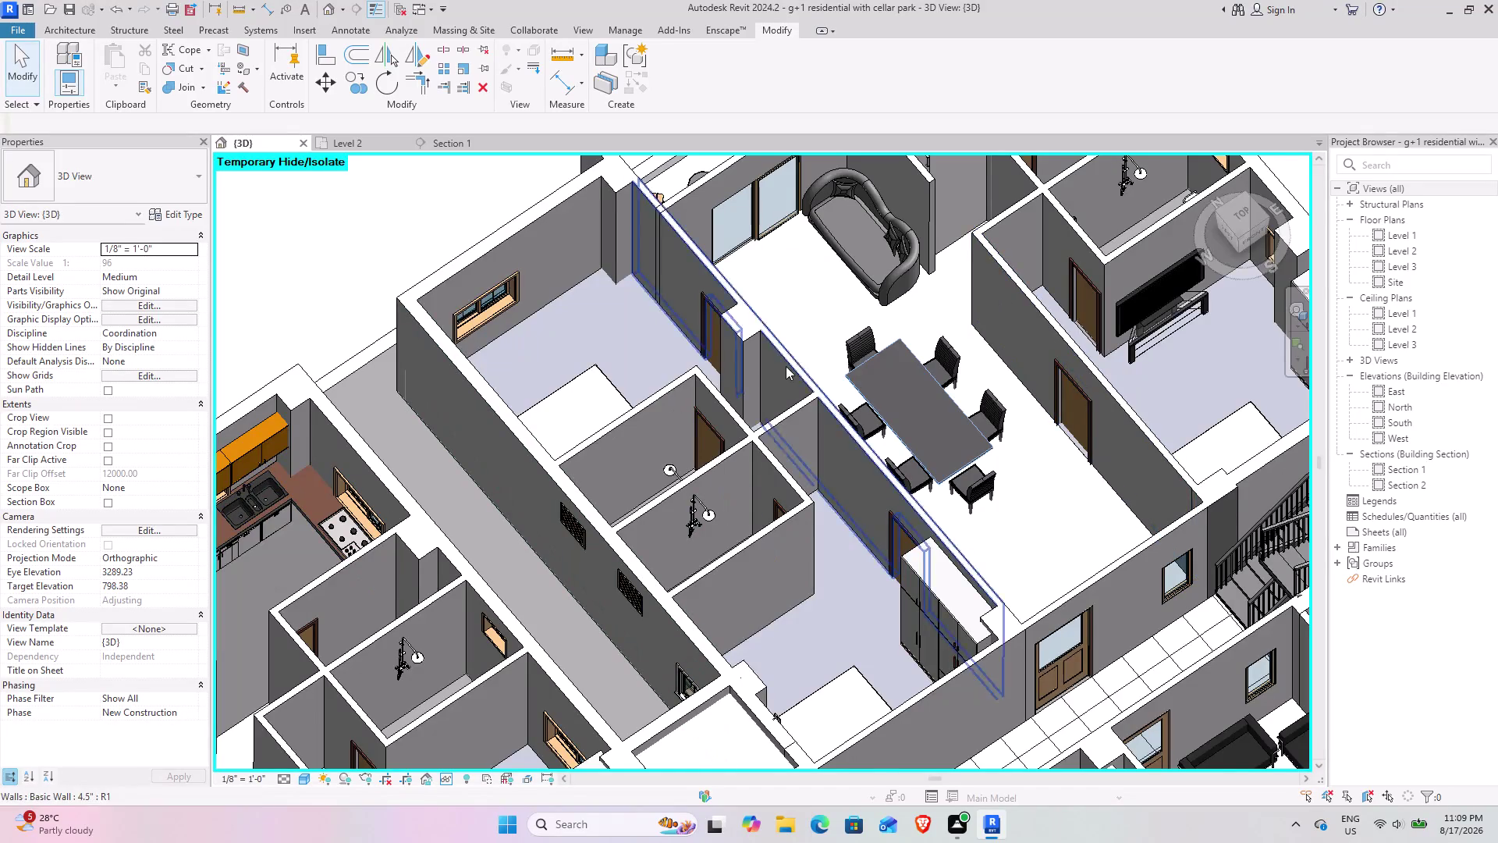
scroll(down, 3)
middle_drag(722, 330, 576, 414)
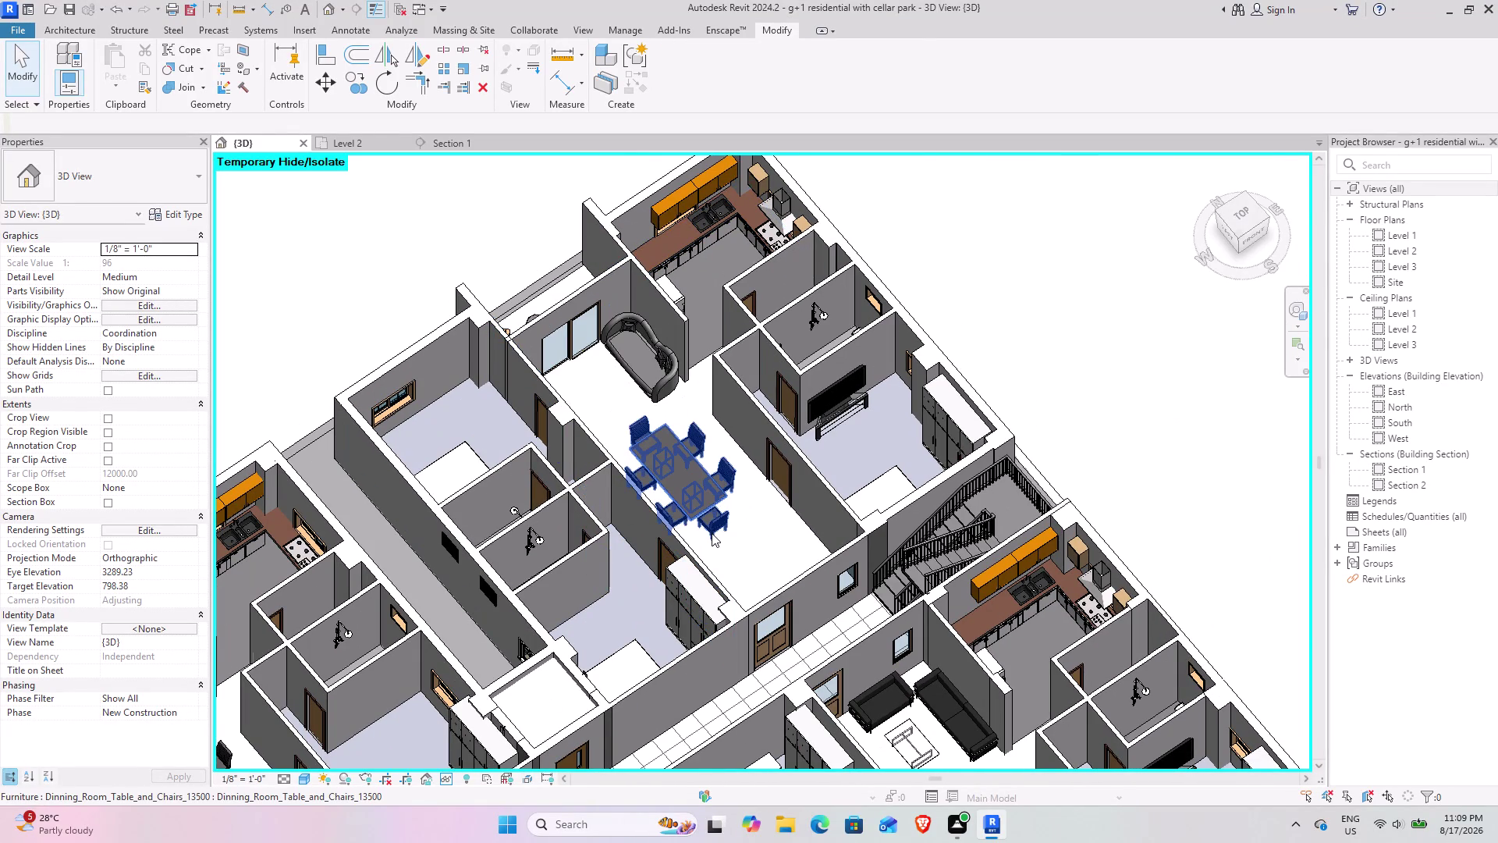
scroll(down, 3)
middle_drag(598, 399, 874, 263)
scroll(up, 3)
scroll(up, 3)
middle_drag(687, 383, 486, 509)
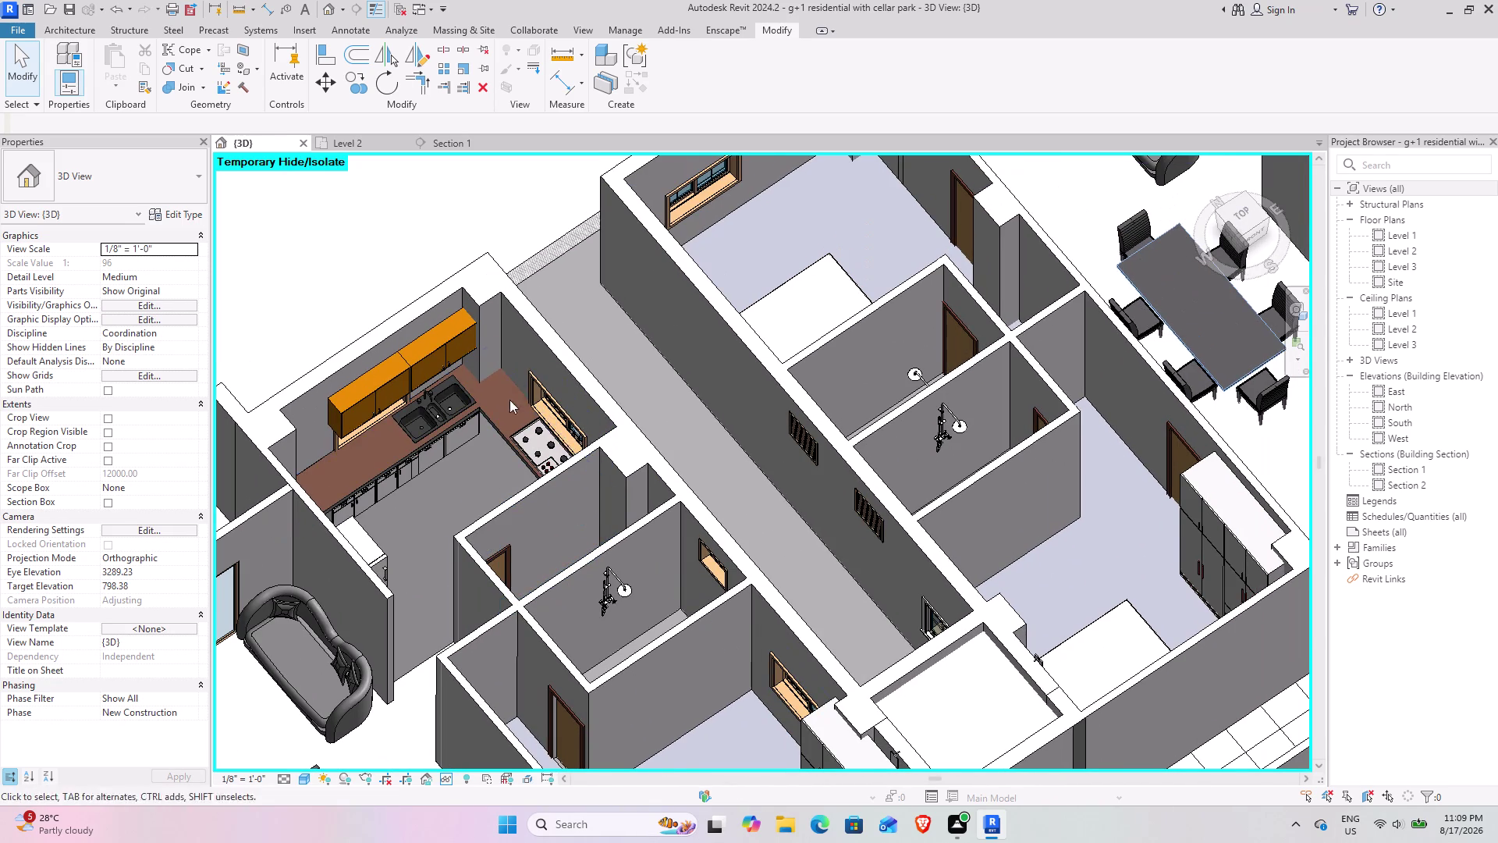
middle_drag(775, 319, 408, 531)
middle_drag(866, 309, 788, 544)
scroll(up, 3)
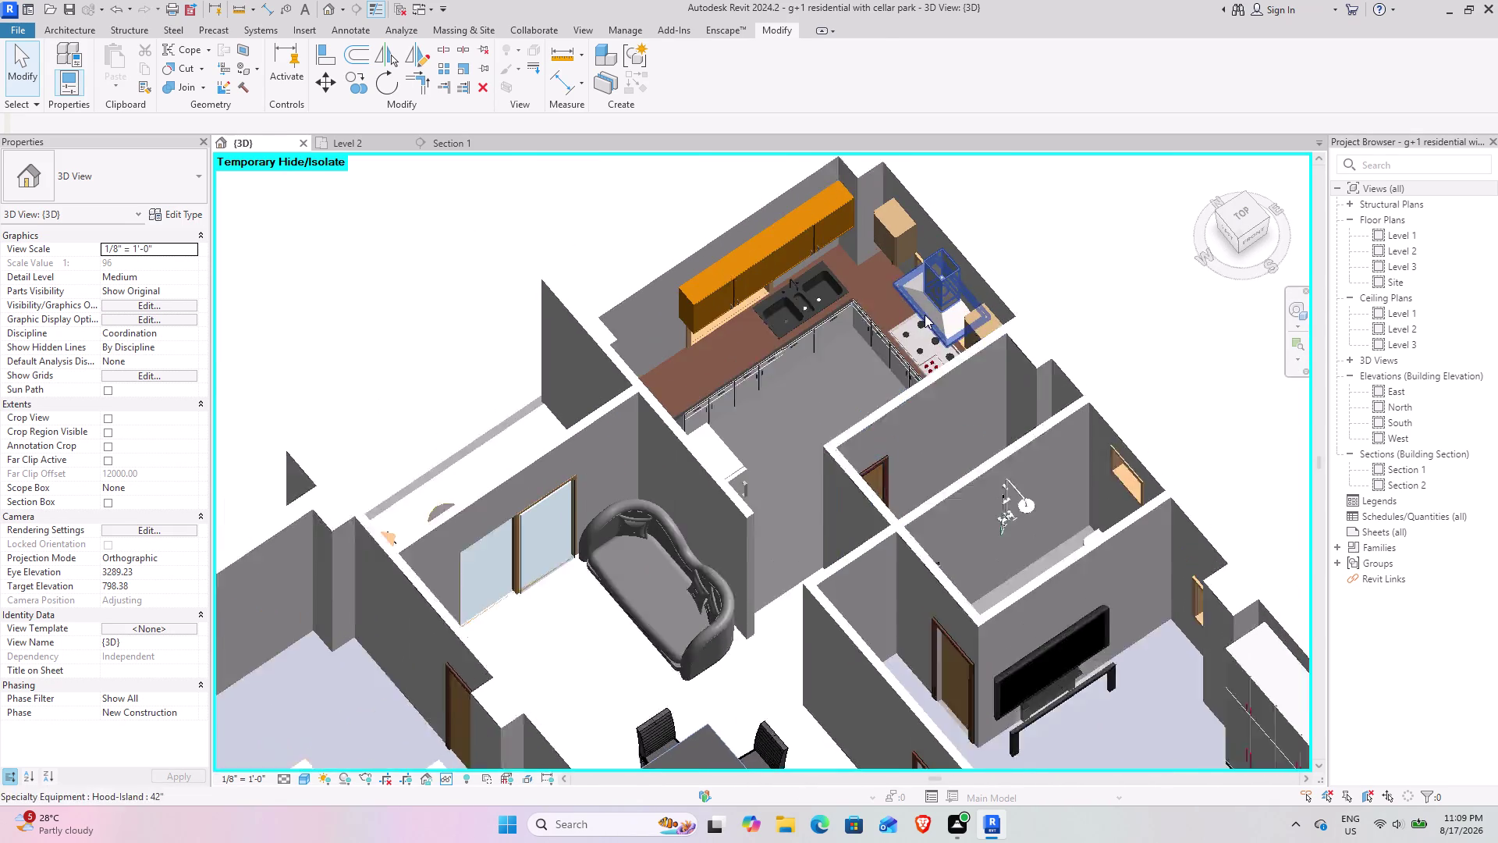
Select the Hood-Island vent hood in 3D and switch to the Level 2 plan.
scroll(up, 3)
click(916, 303)
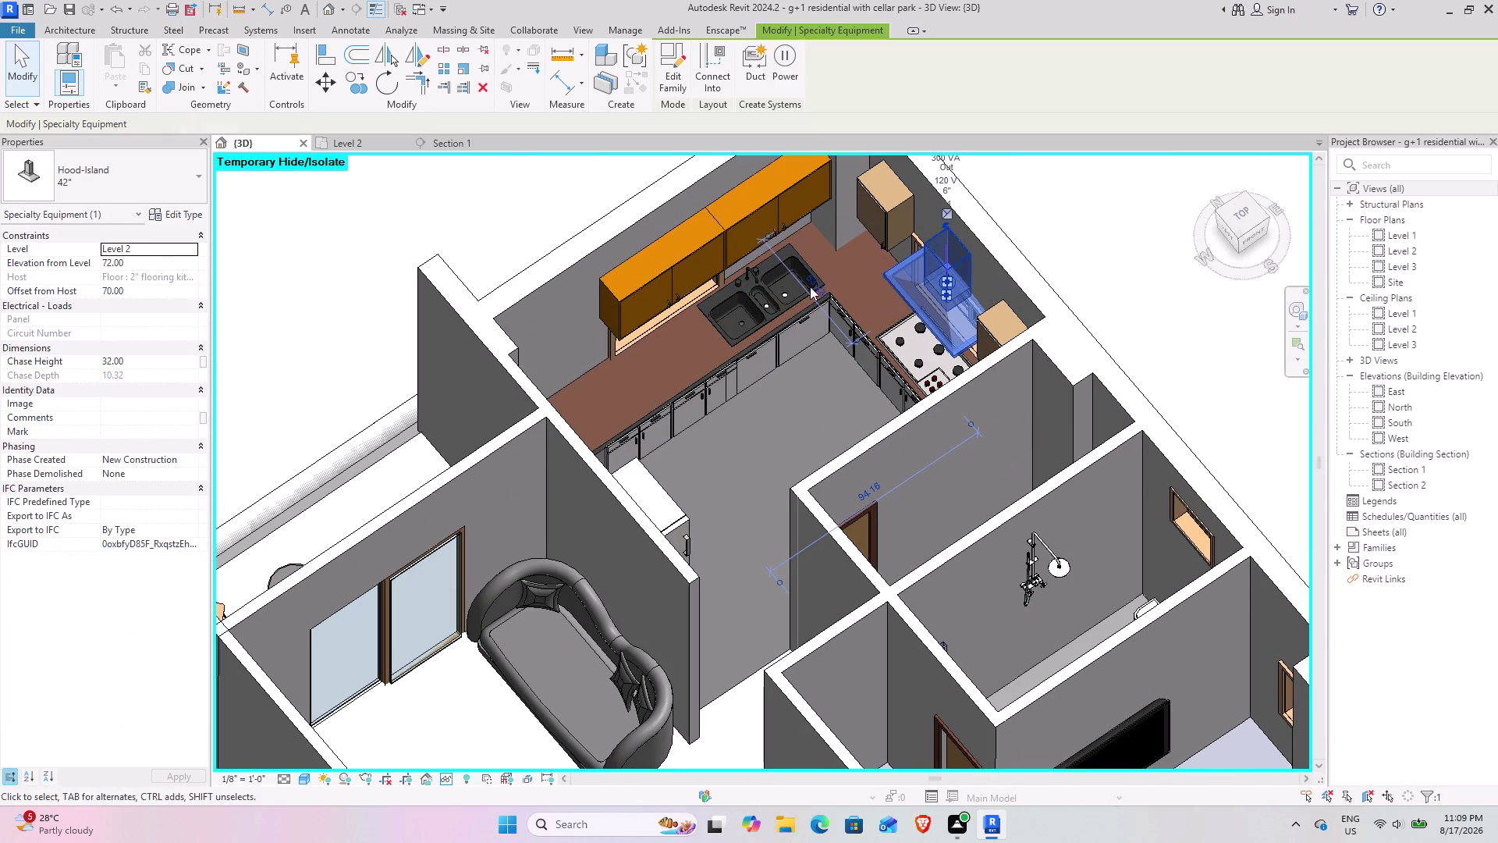
click(364, 146)
scroll(down, 3)
middle_drag(1020, 359, 754, 340)
click(355, 78)
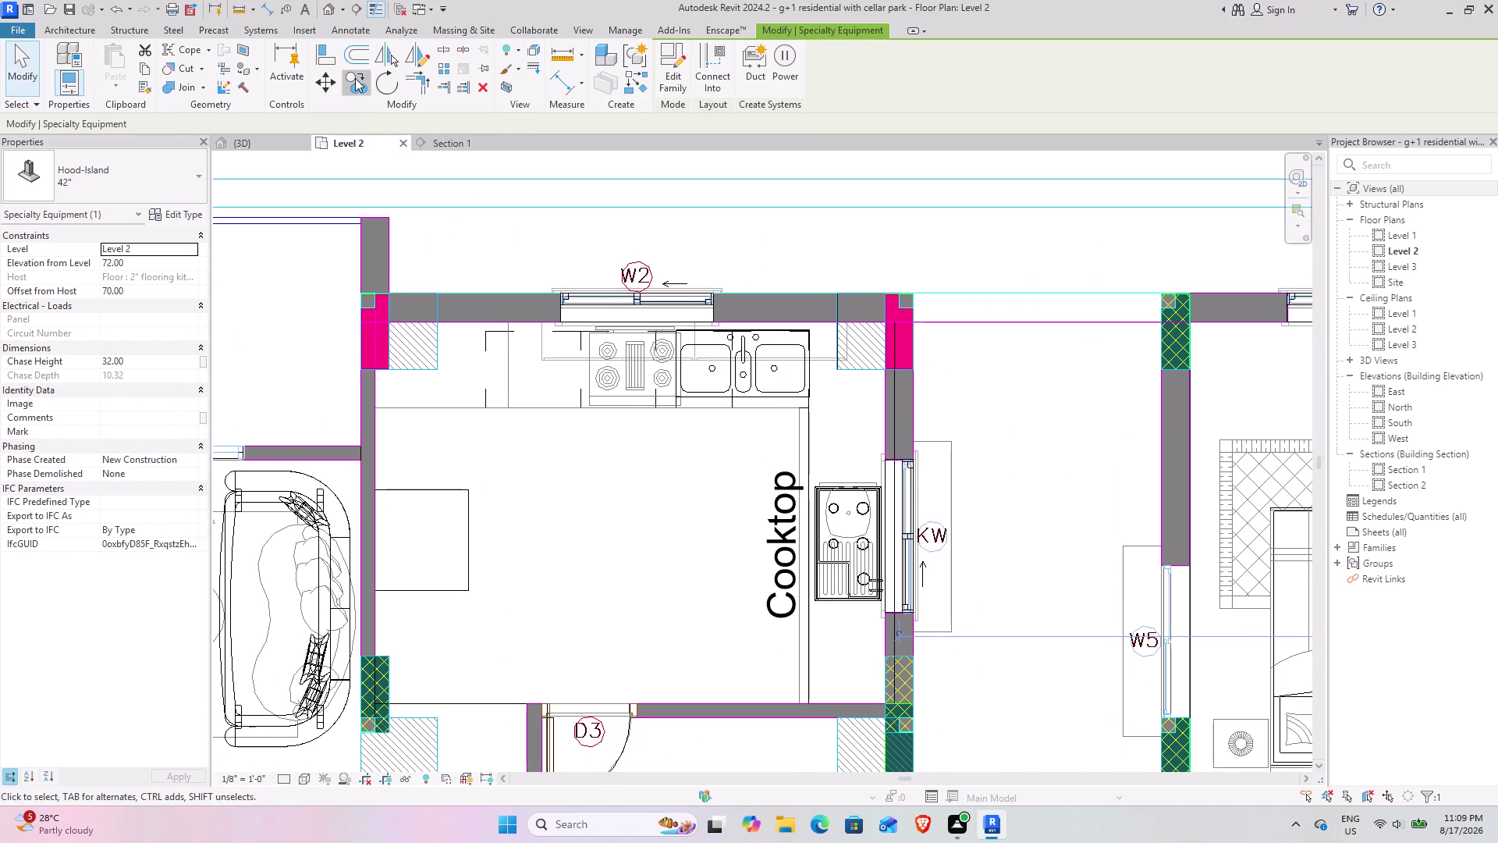
Start moving the hood, cancel it, clear the selection and pan around the kitchen.
click(372, 404)
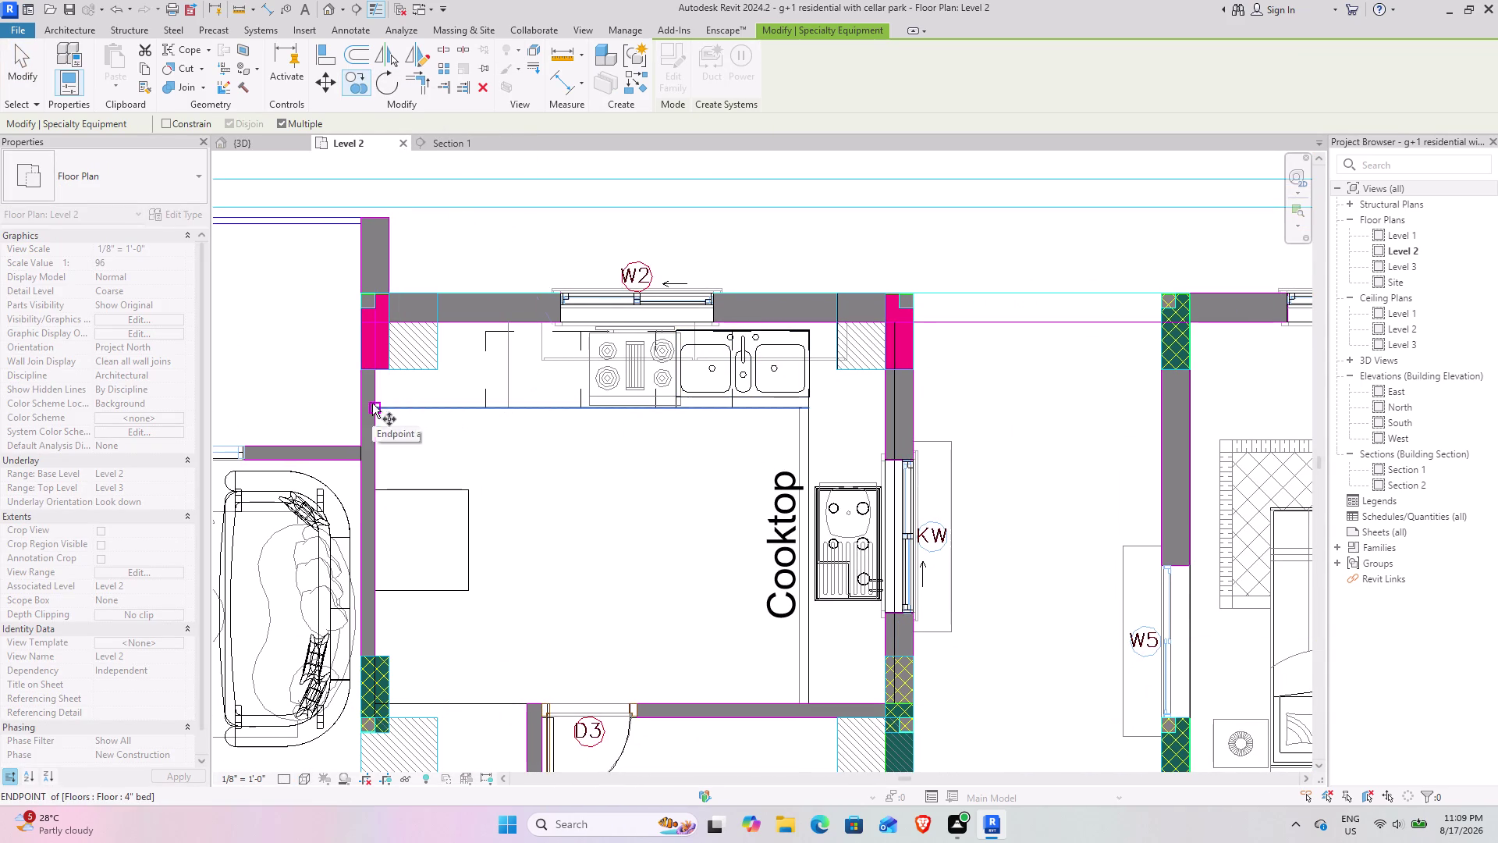
scroll(down, 3)
middle_drag(470, 444, 791, 440)
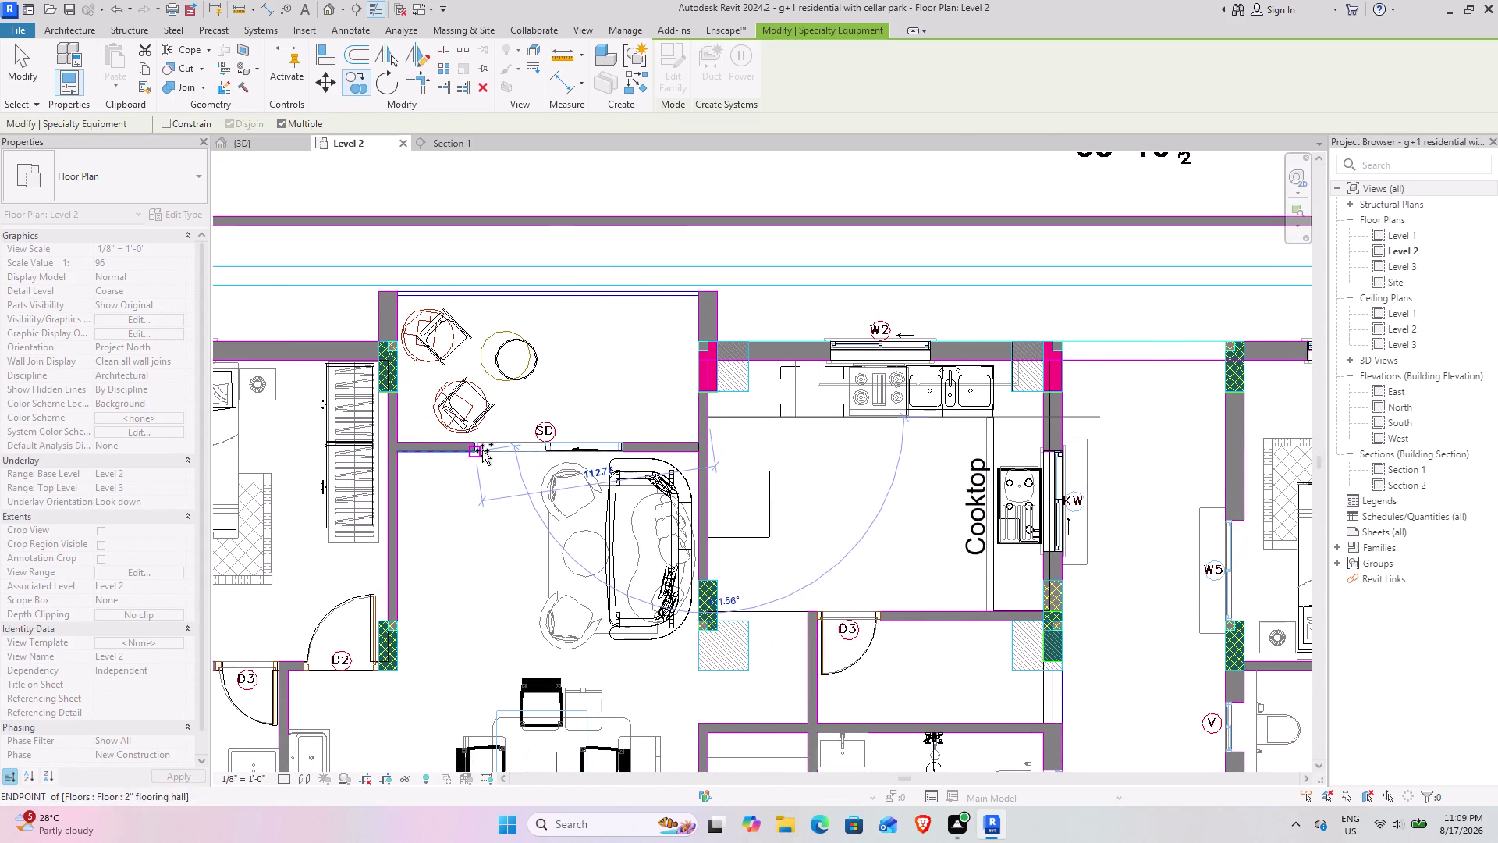
key(Escape)
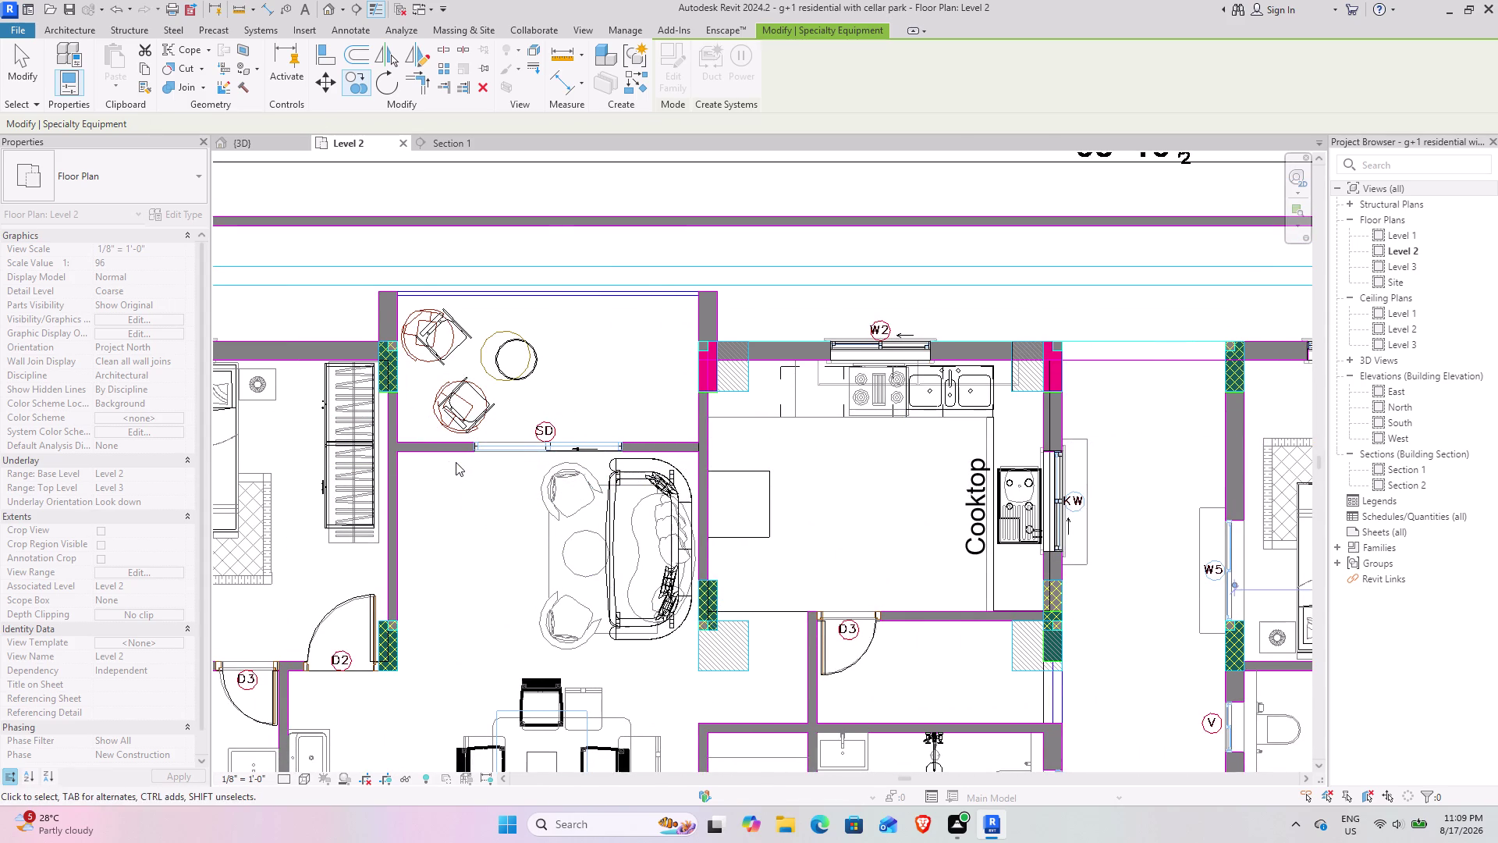
key(Escape)
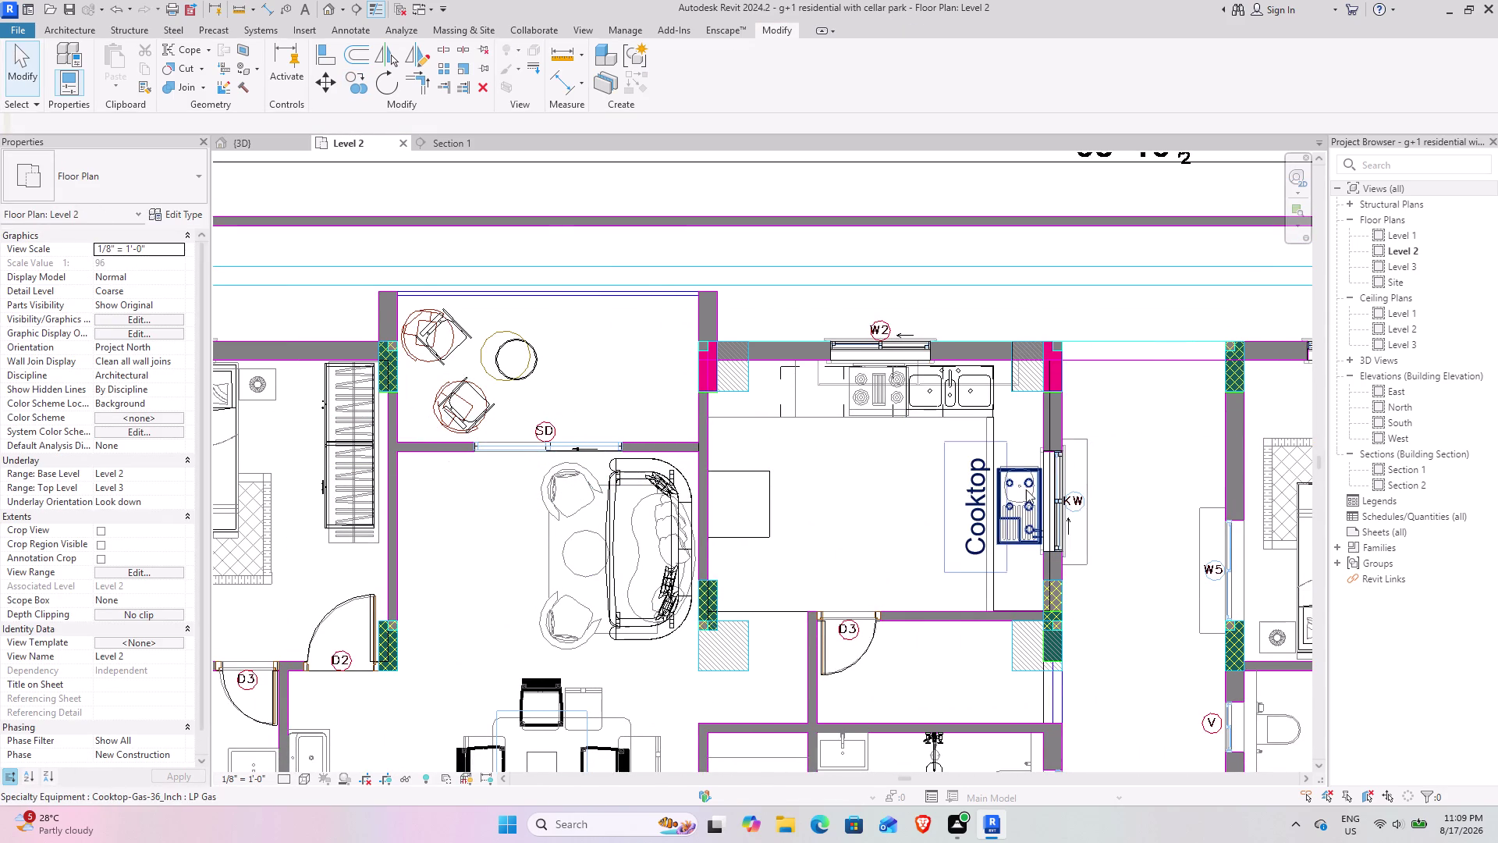
middle_drag(1059, 482, 498, 398)
middle_drag(1013, 425, 445, 465)
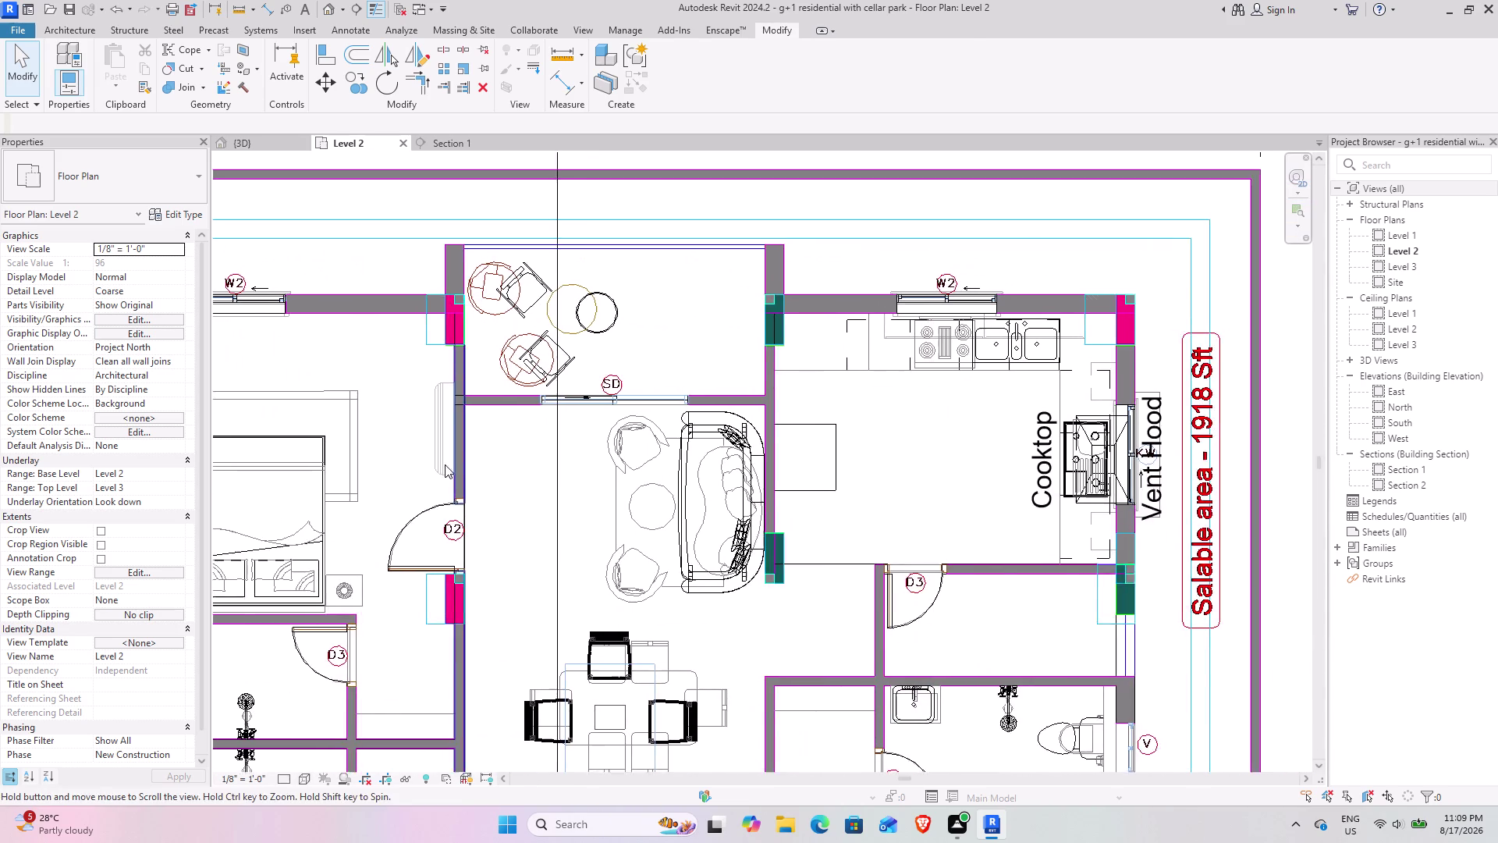
Select the island vent hood and try moving it, then cancel the move.
click(1106, 455)
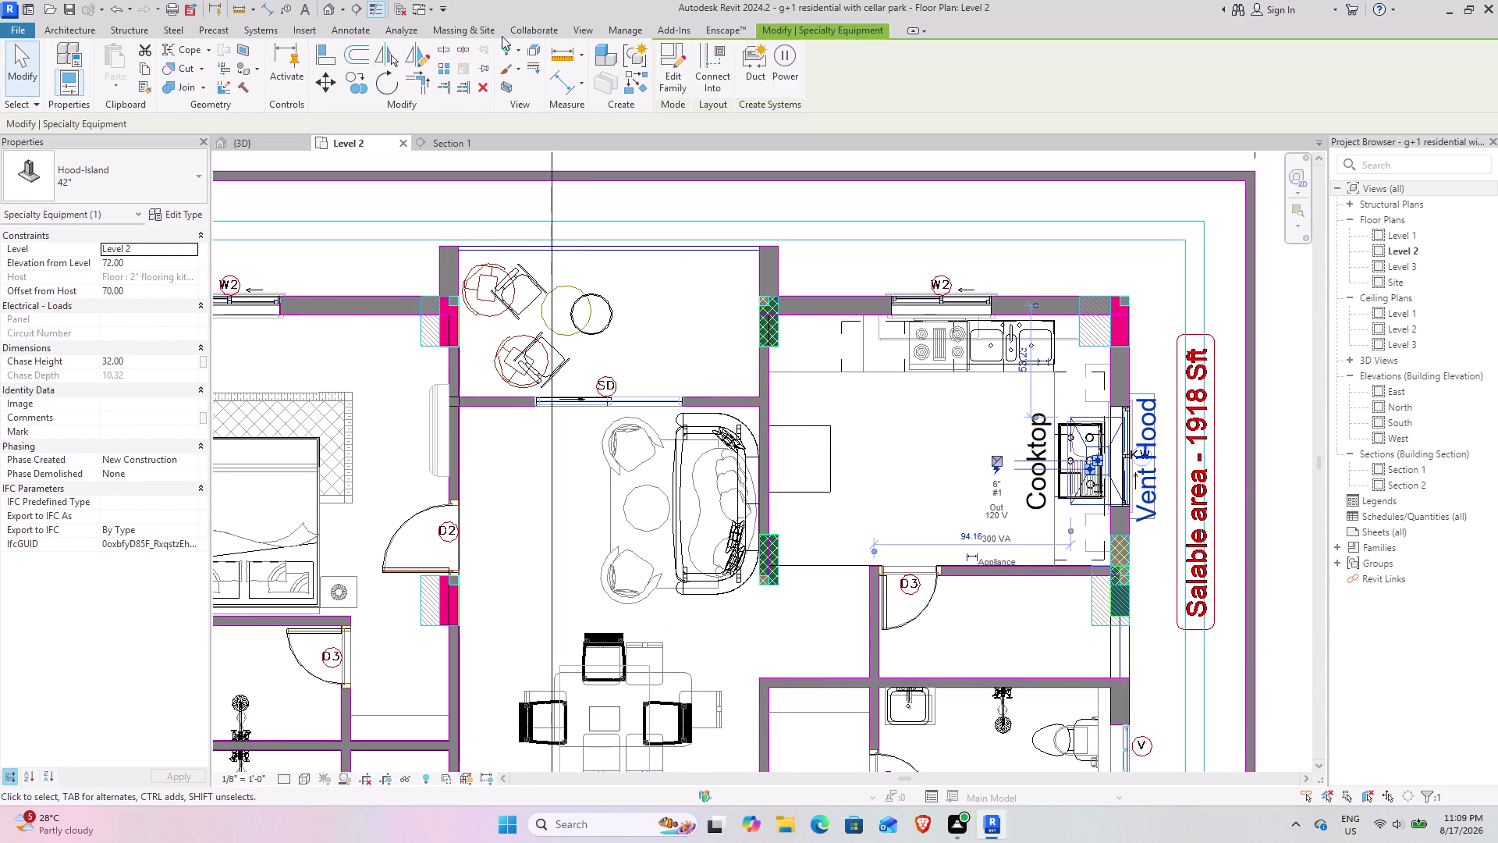
click(354, 93)
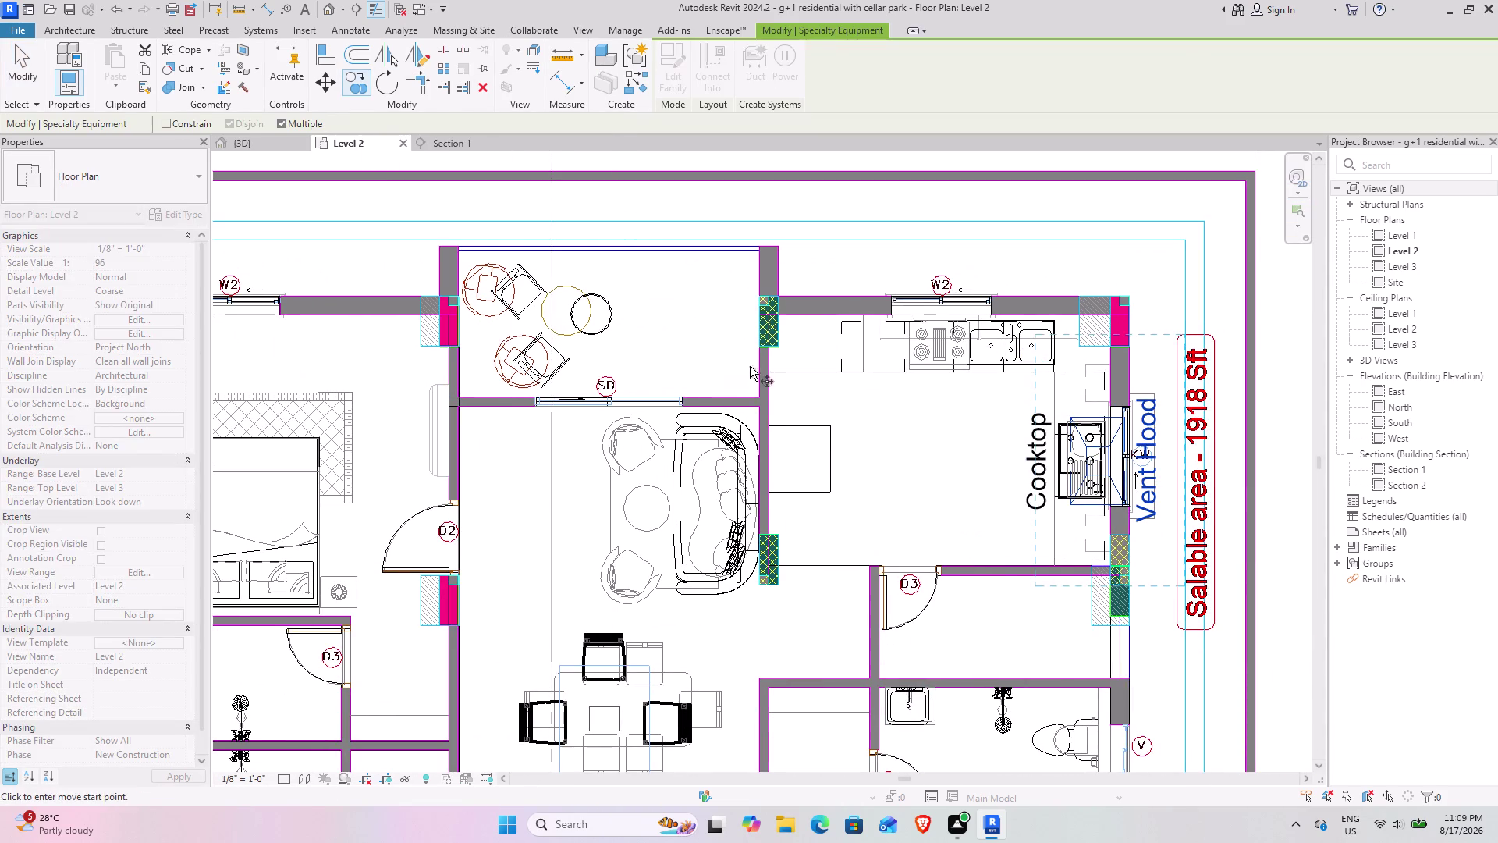
drag(771, 371, 762, 371)
middle_drag(408, 362, 1334, 358)
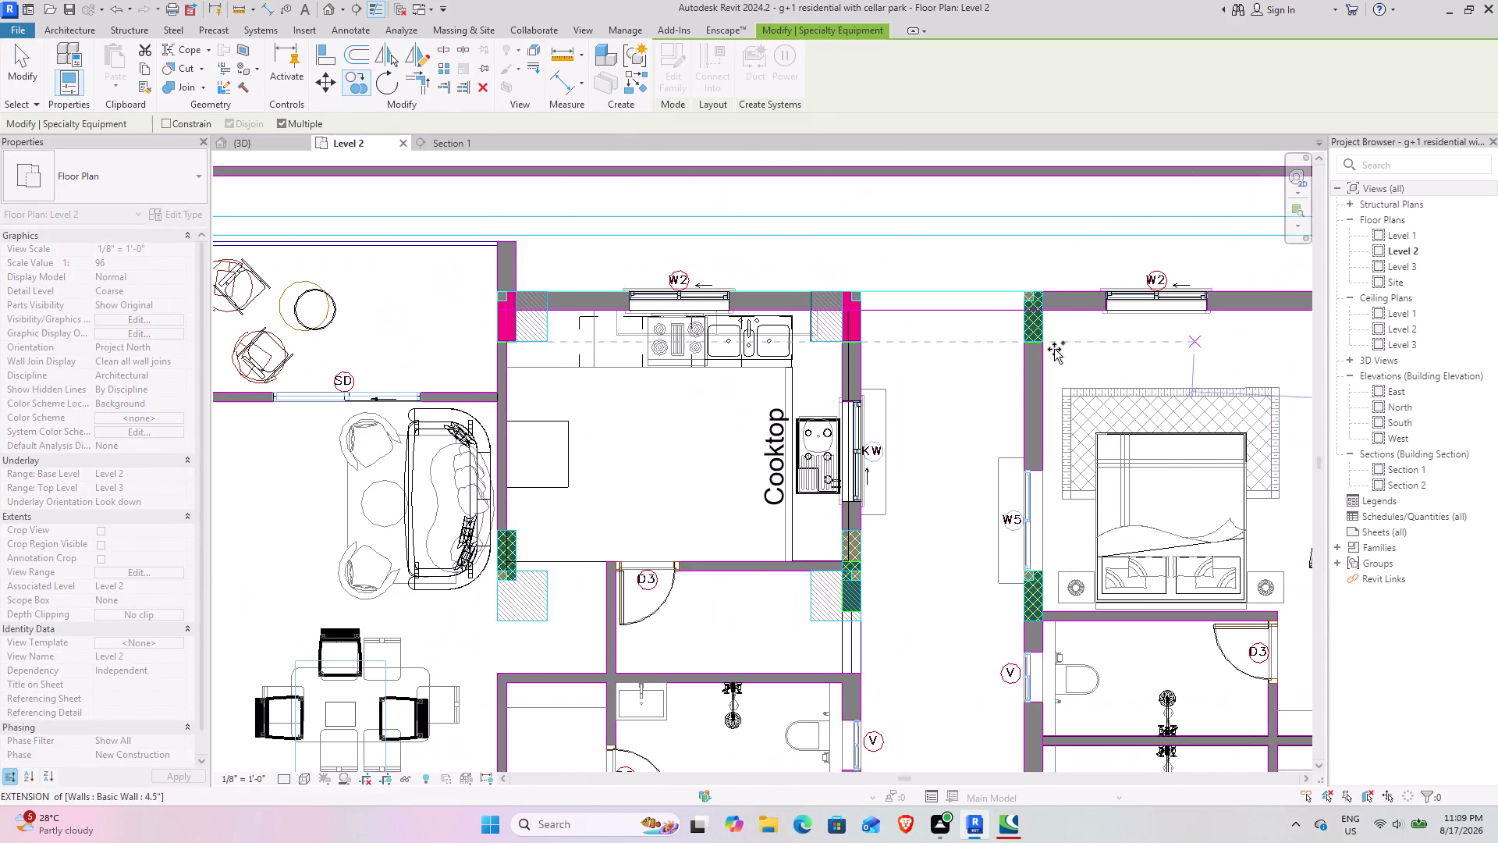
click(507, 364)
key(Escape)
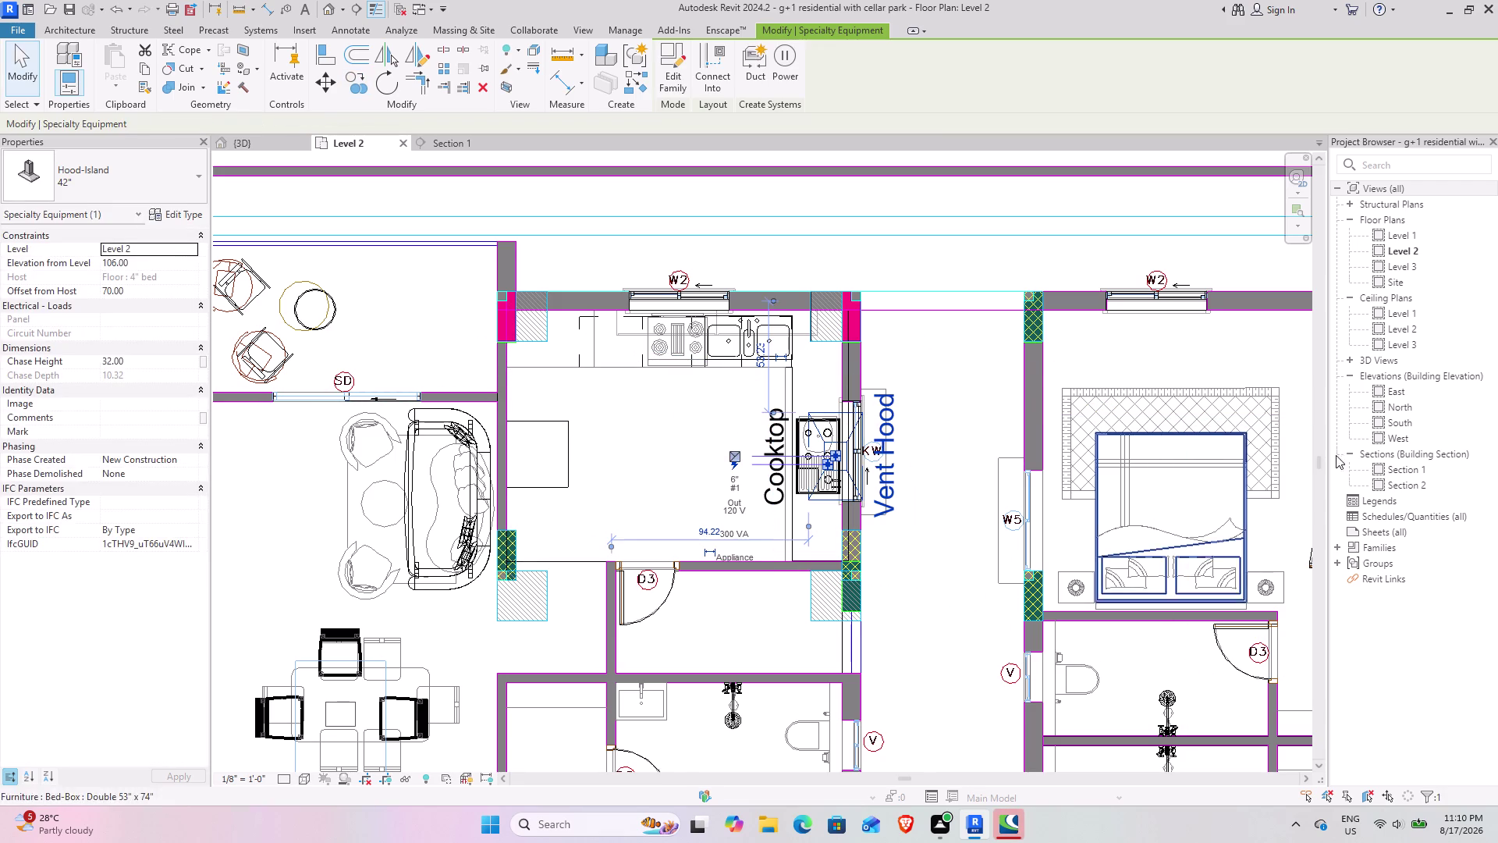
Pan across the plan, undo and redo, and clear the vent hood selection.
middle_drag(1373, 444, 274, 434)
middle_drag(1072, 420, 416, 420)
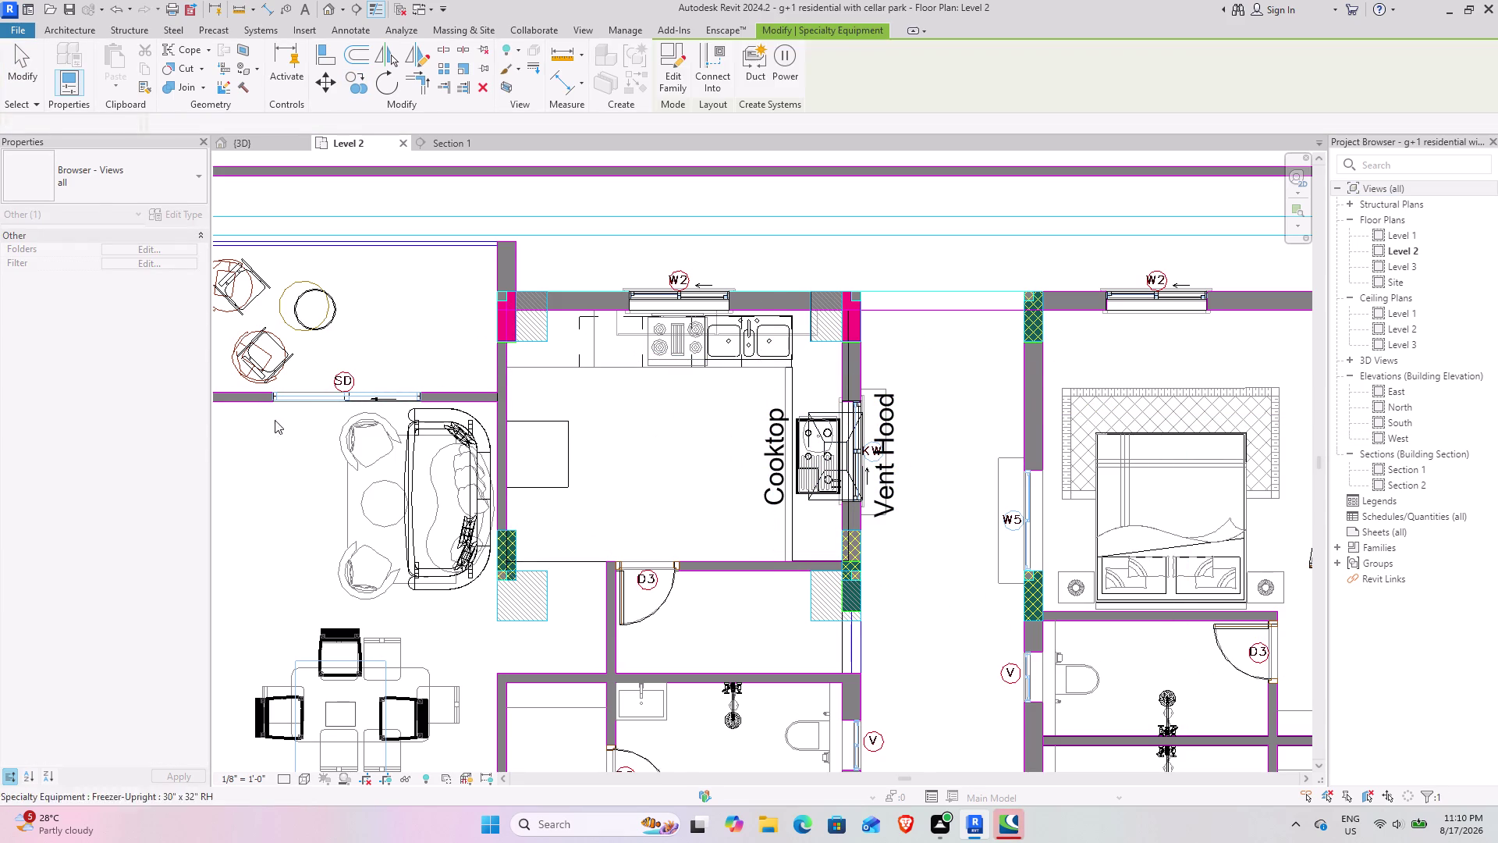
middle_drag(416, 420, 107, 420)
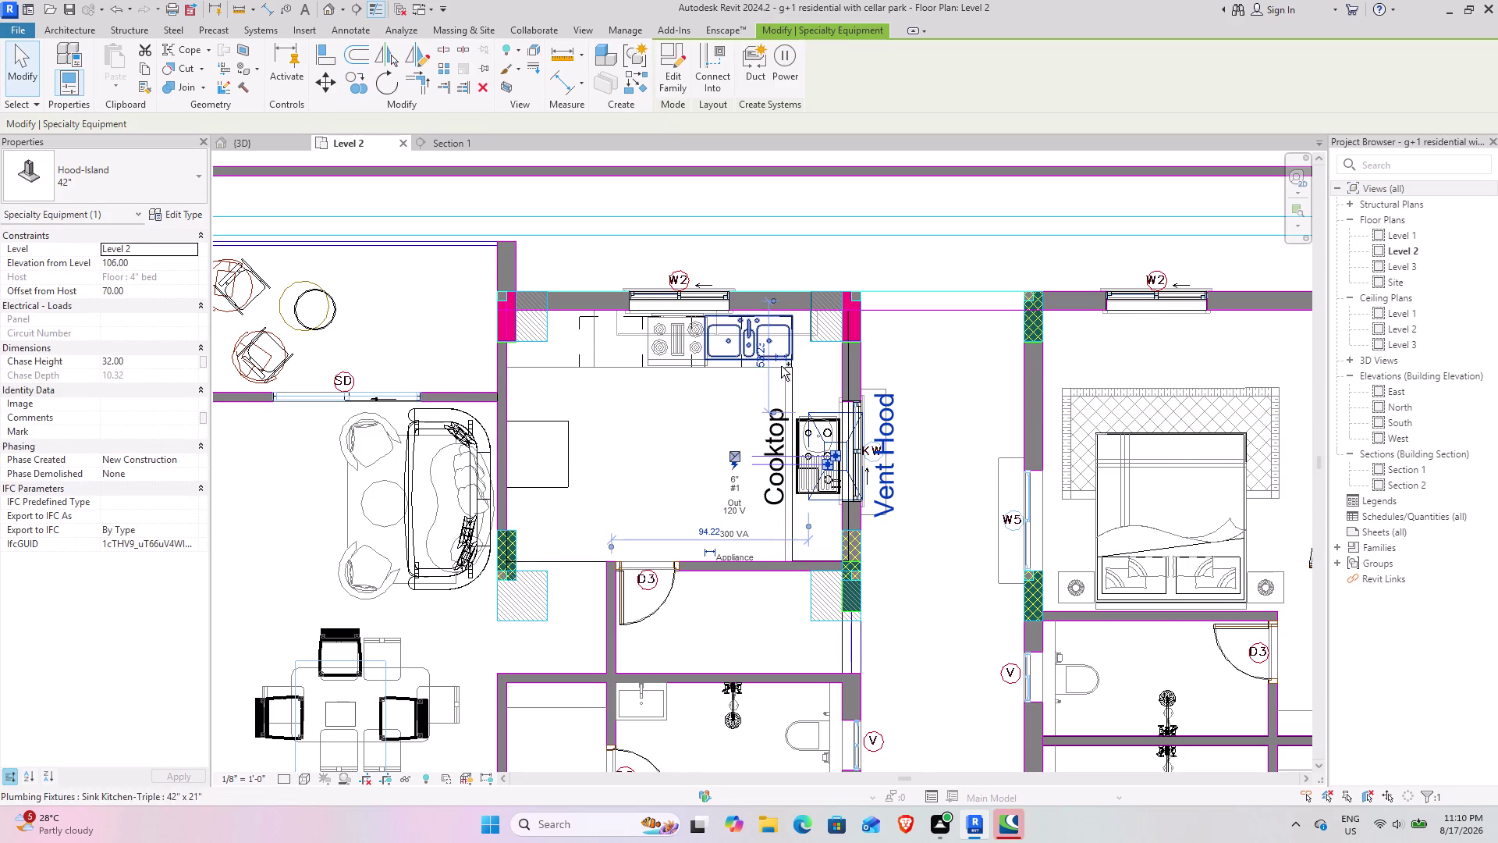
key(ctrl+z)
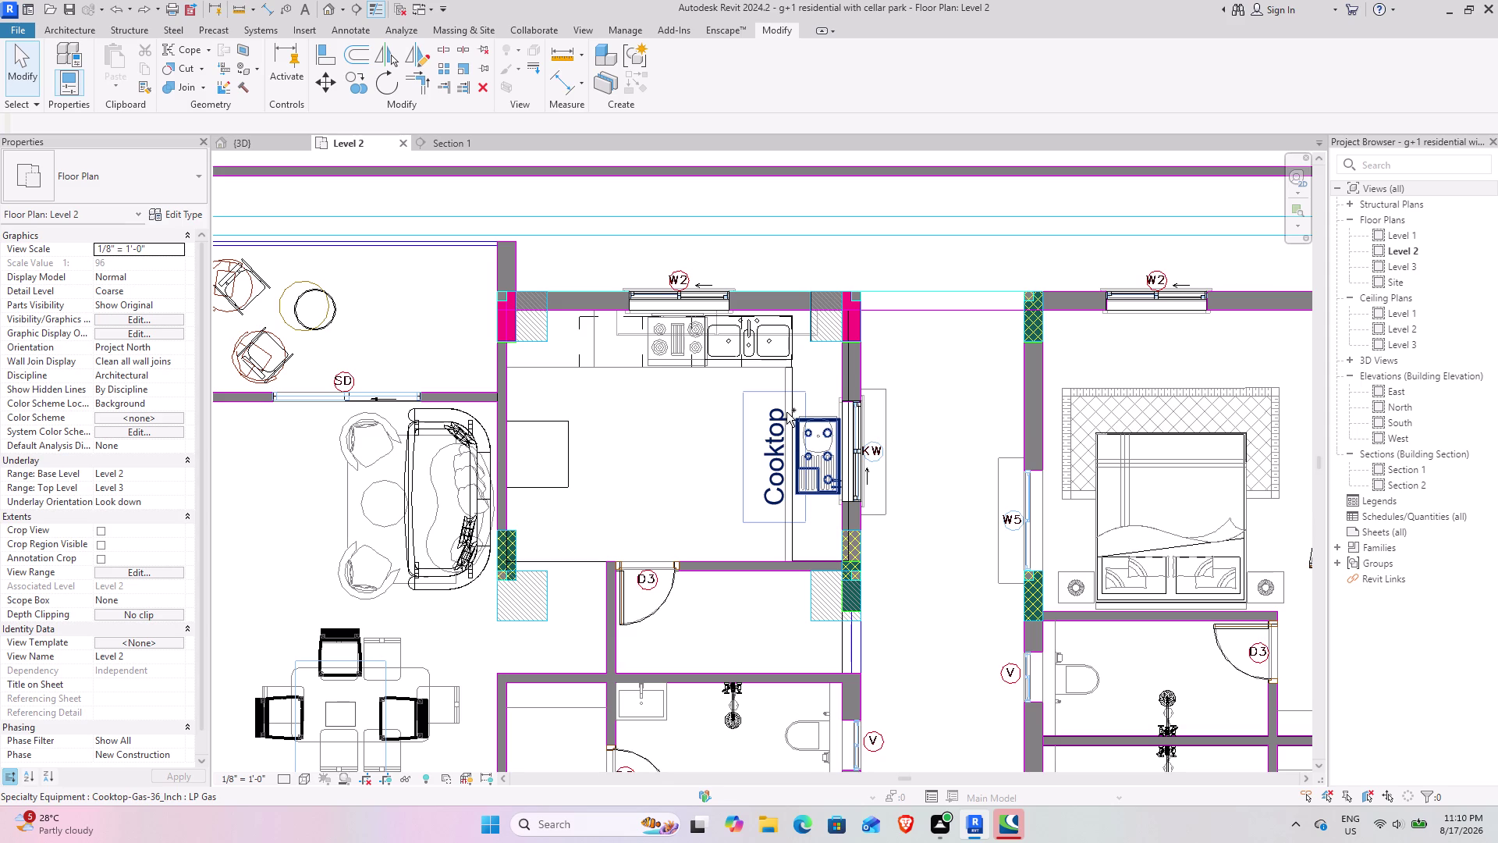
key(ctrl+y)
key(Escape)
key(Escape)
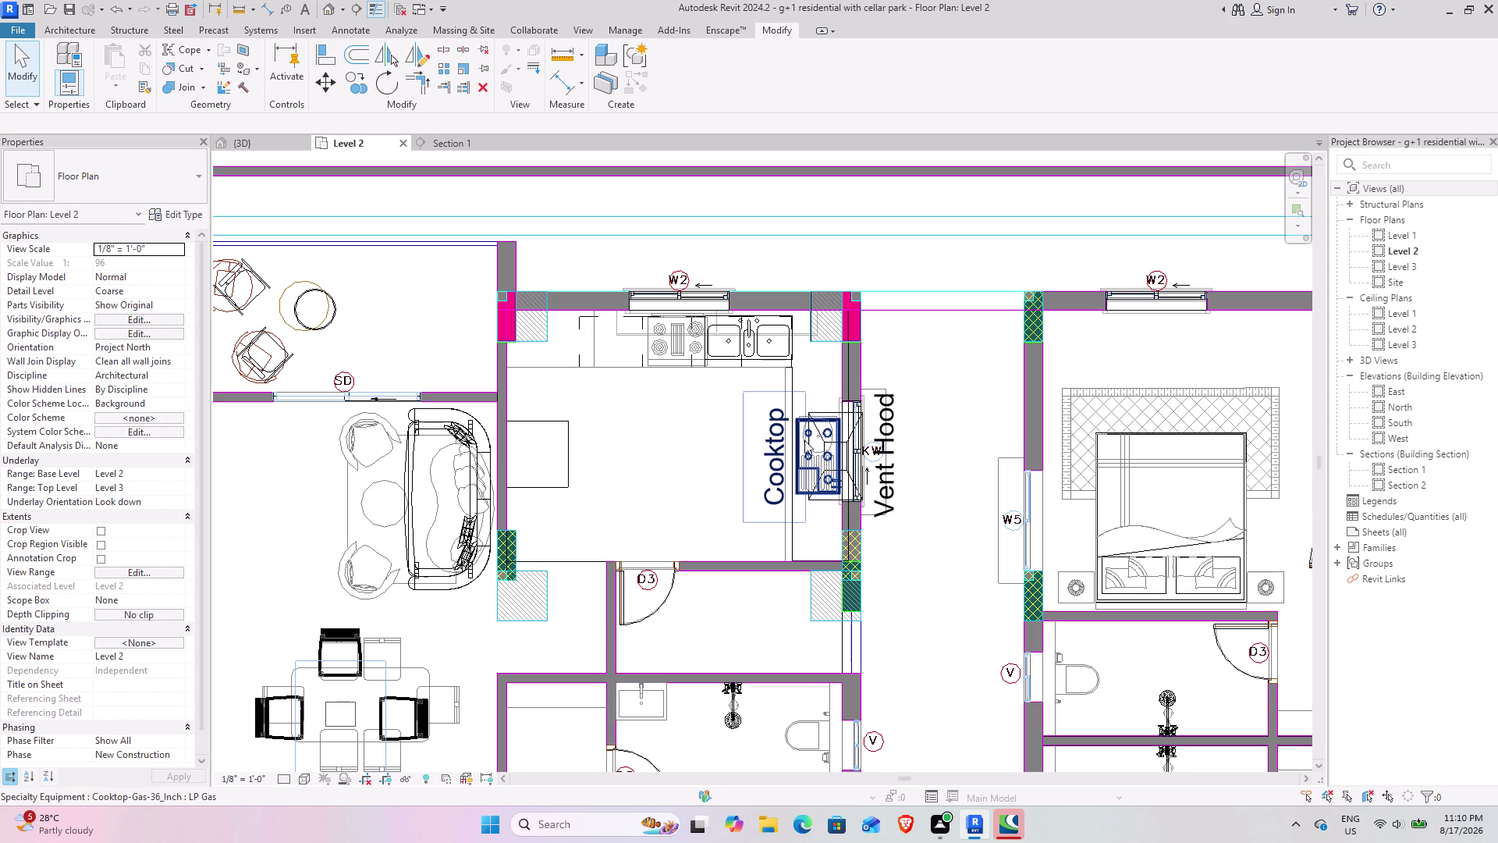
key(Escape)
Pan to the left flat's kitchen and select the upper cabinet beside the hood in 3D.
scroll(down, 3)
scroll(down, 3)
middle_drag(984, 441, 559, 441)
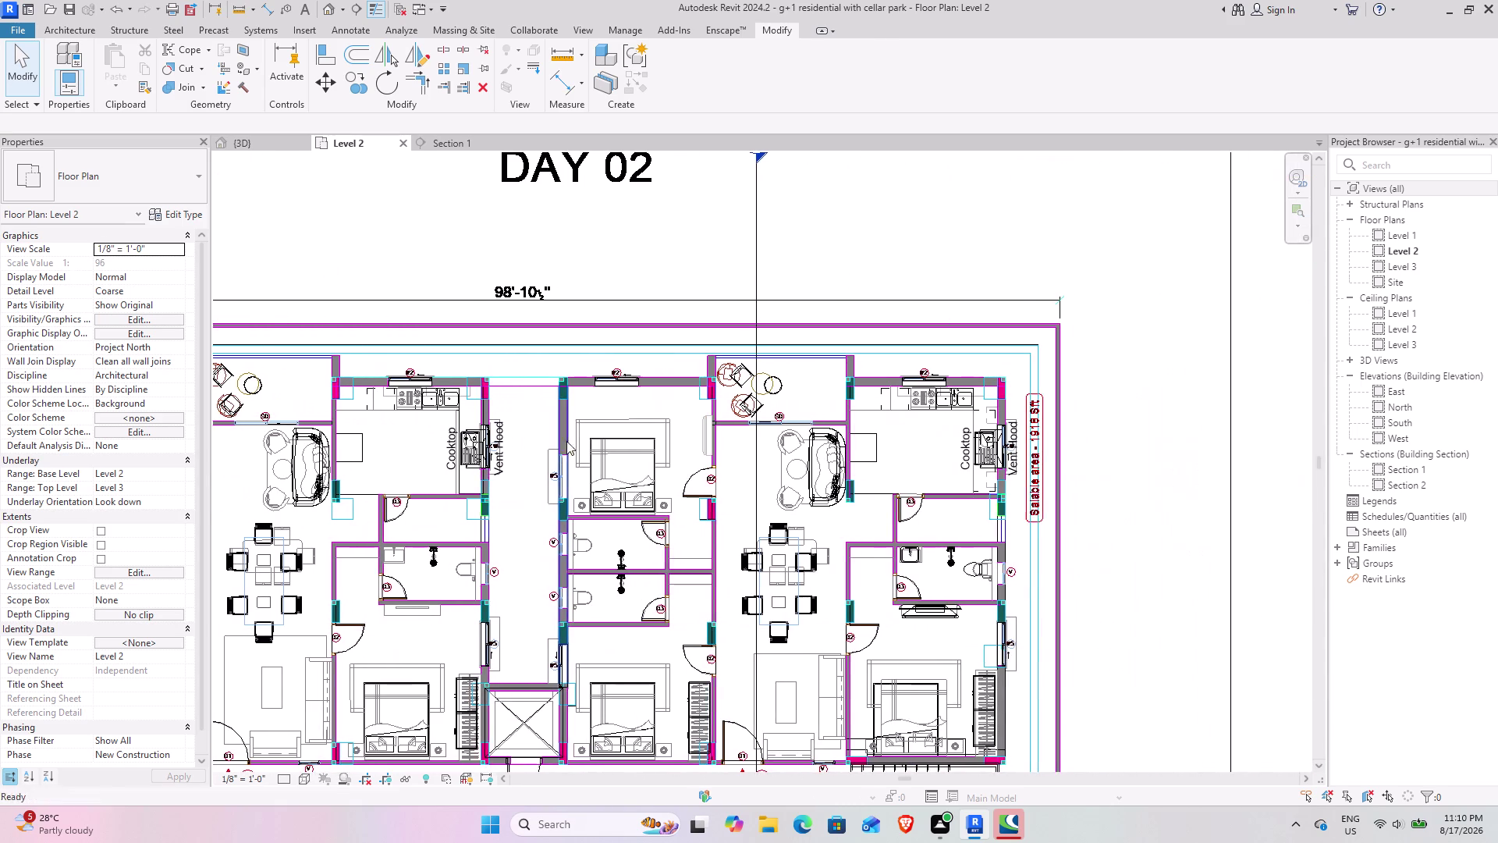
scroll(up, 3)
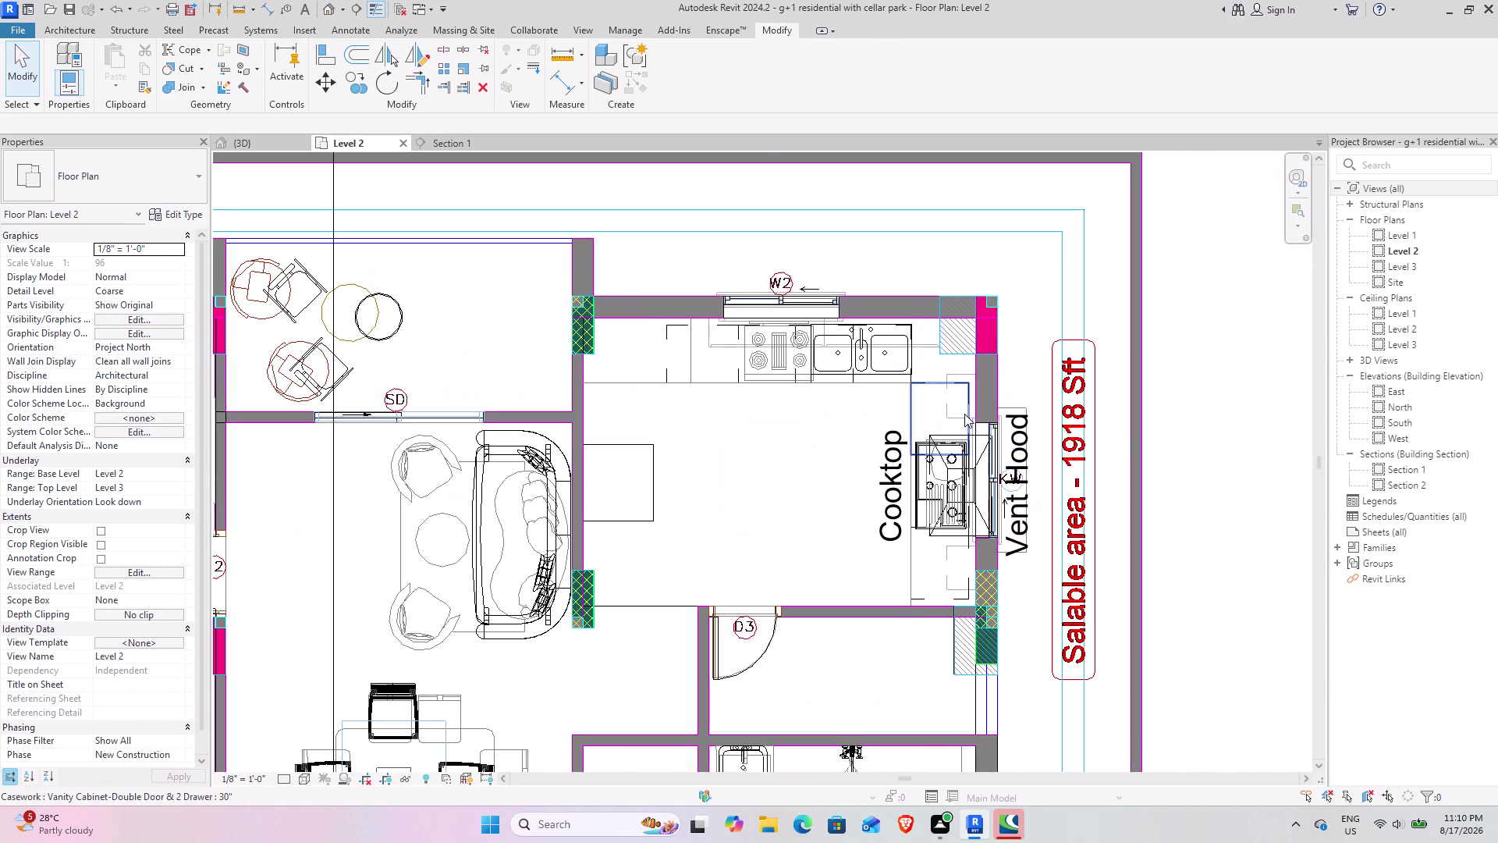
click(240, 138)
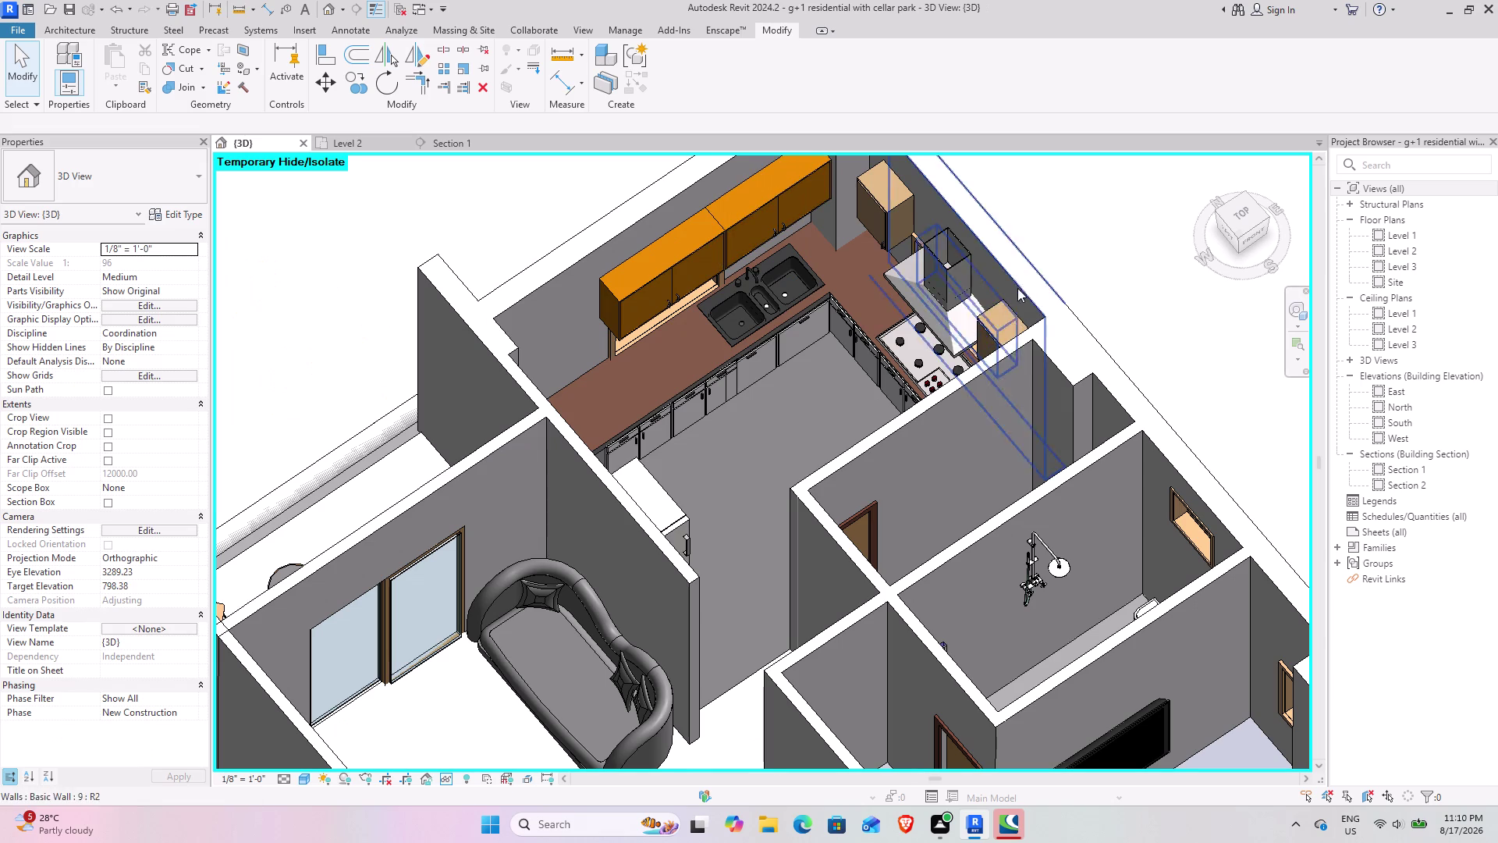
click(882, 228)
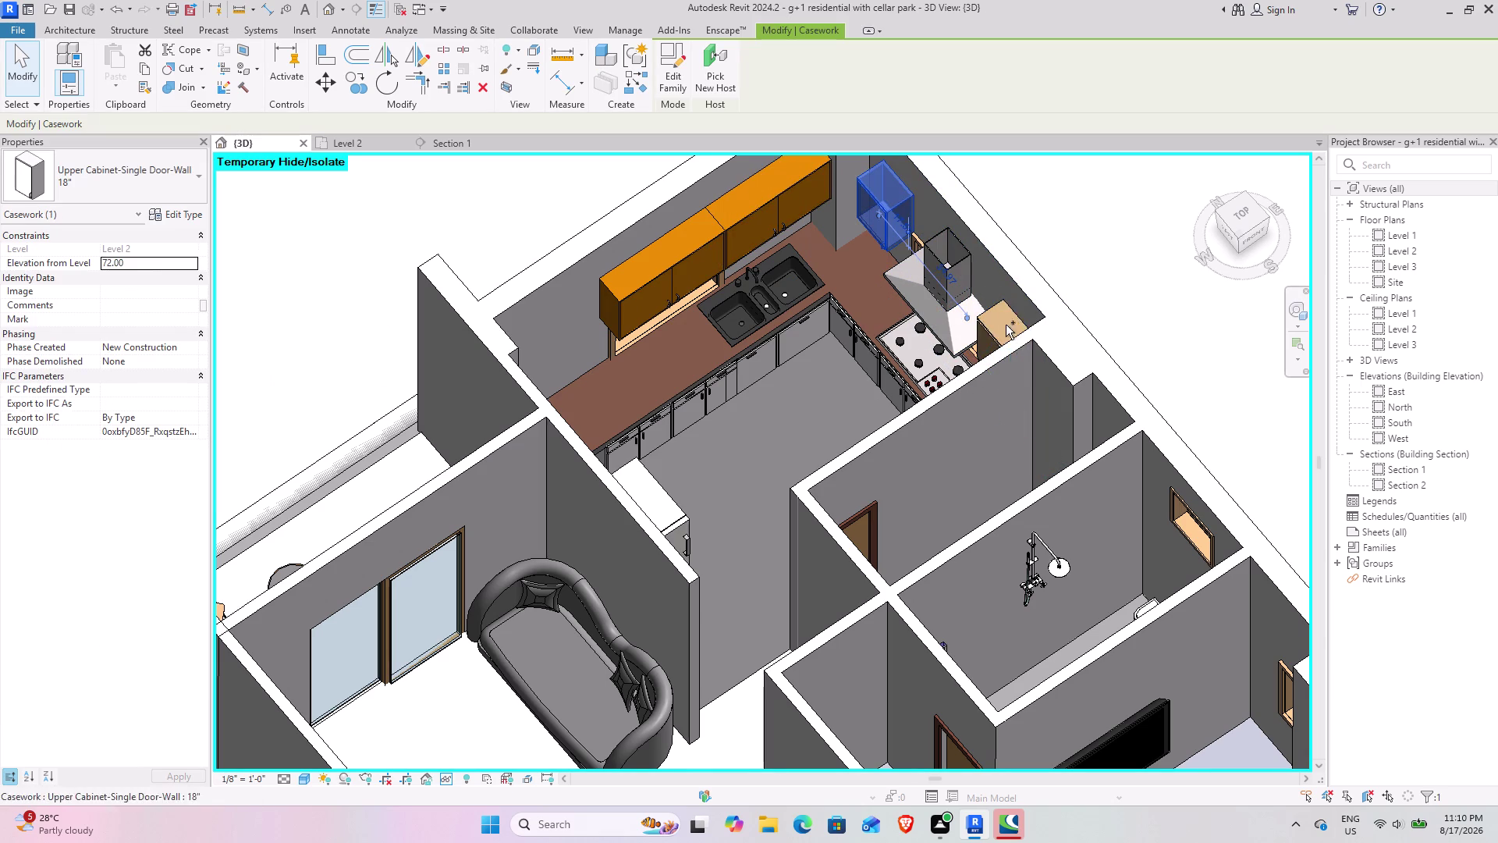
Back in the Level 2 plan, start moving the upper cabinets from a picked start point.
click(992, 335)
click(354, 142)
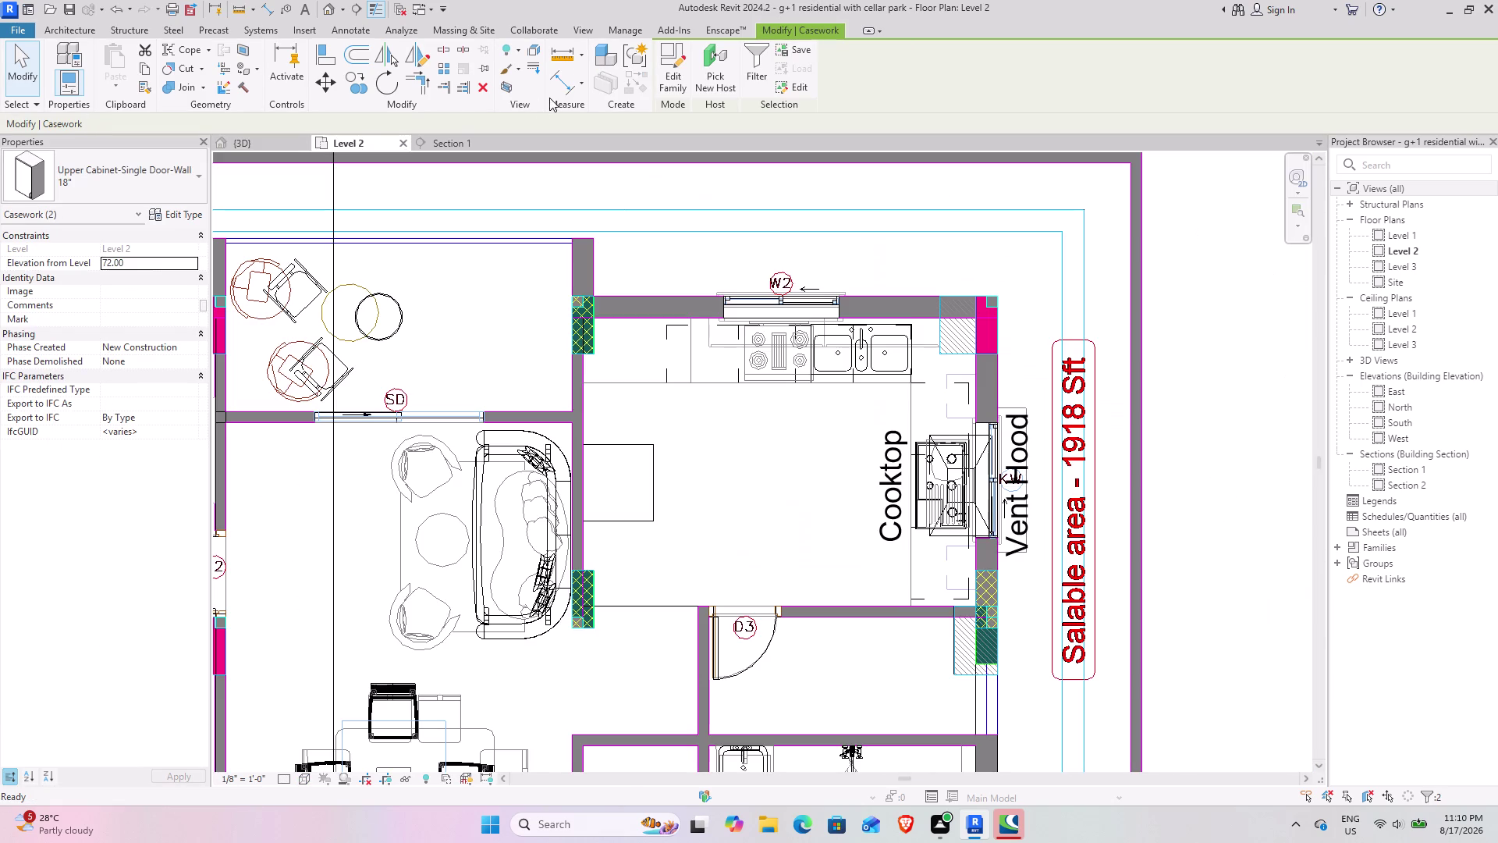
click(358, 74)
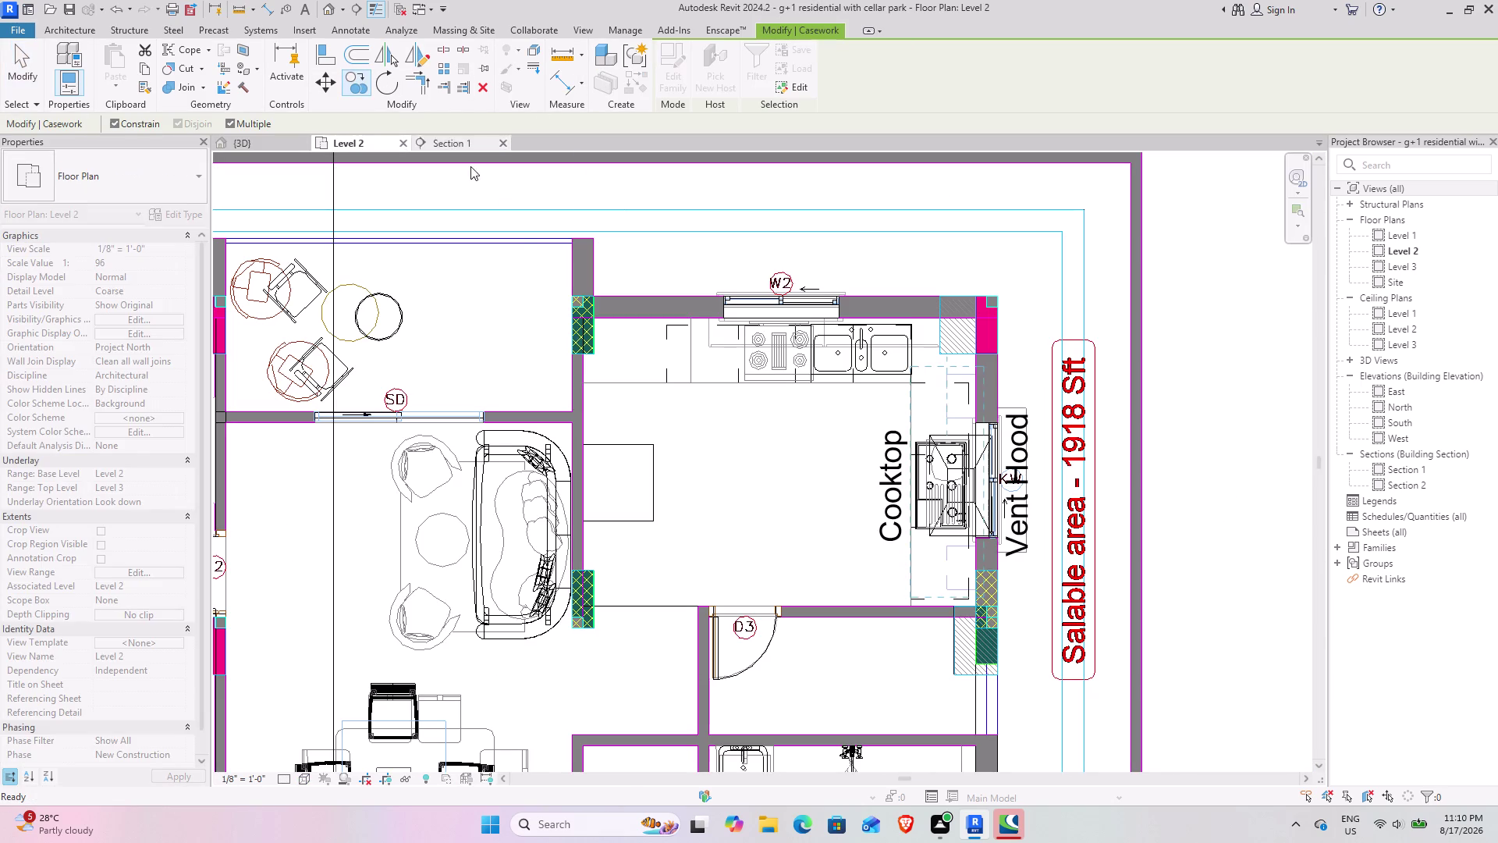
click(583, 382)
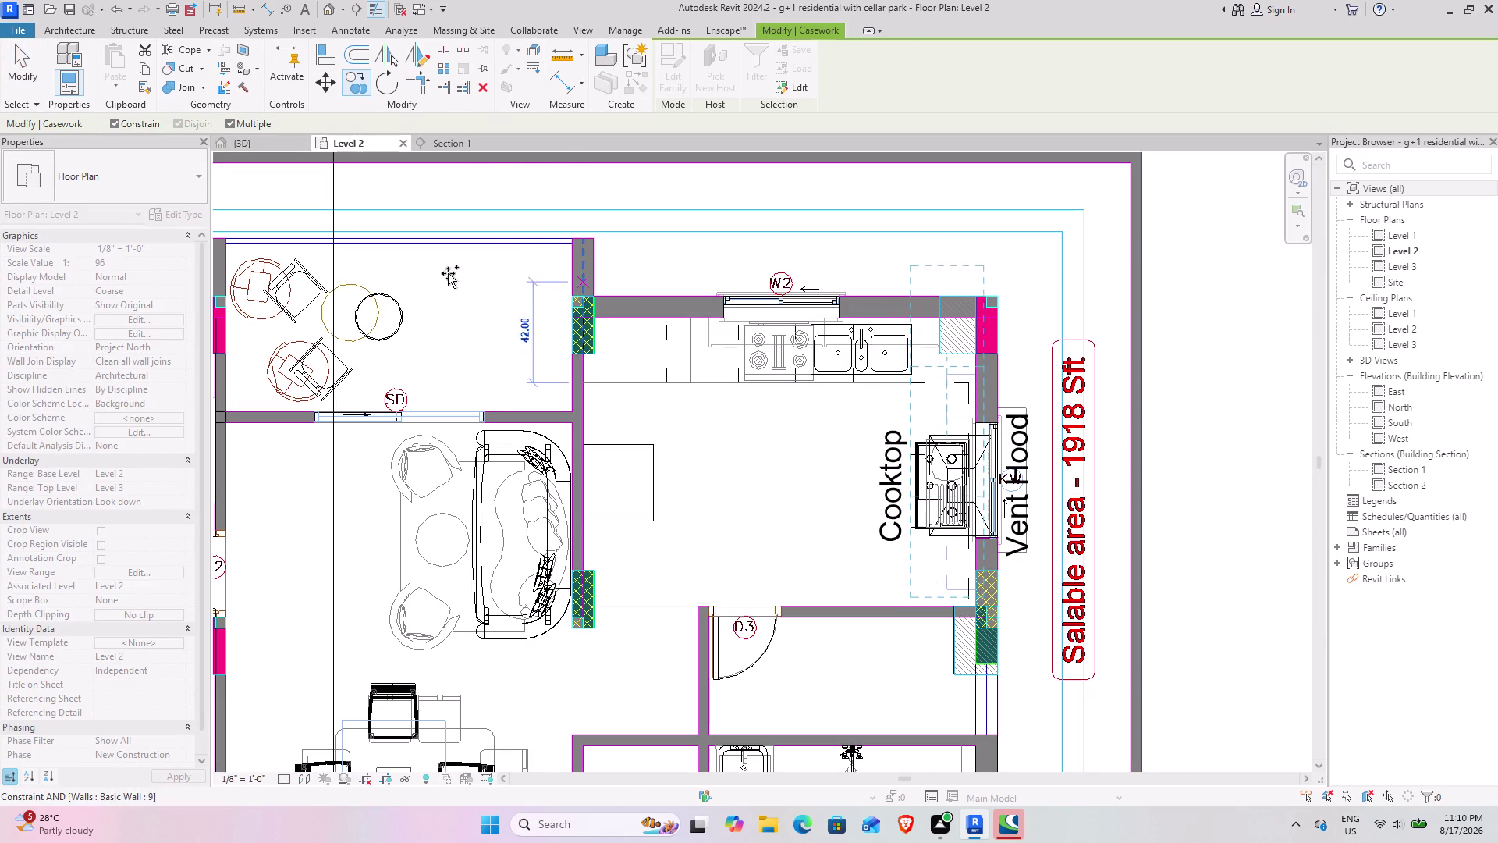
scroll(down, 3)
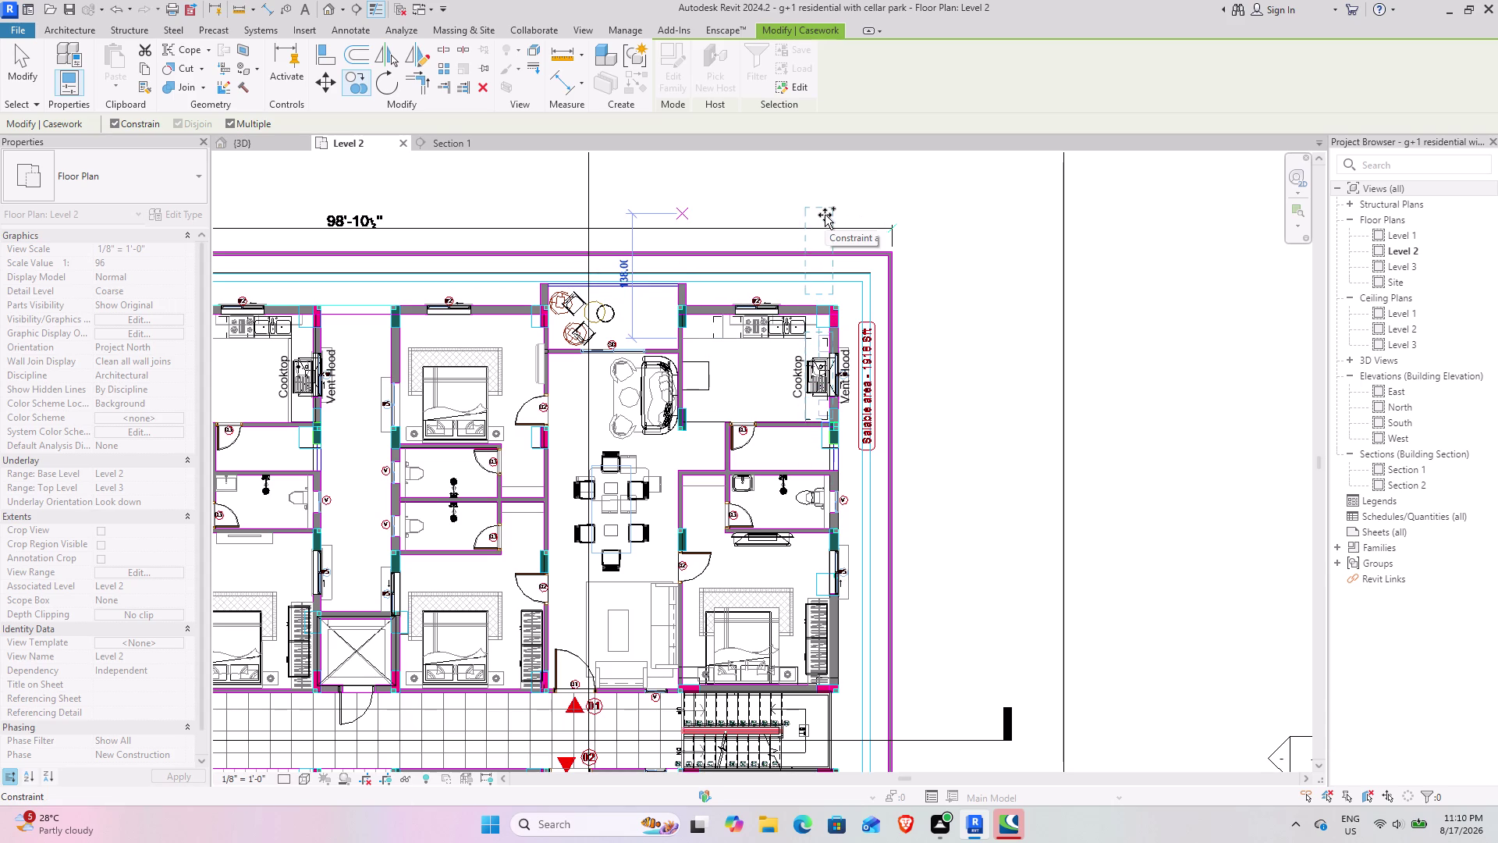
Pan during the cabinet move, cancel it, and return to the 3D view.
click(113, 123)
middle_drag(356, 324, 770, 337)
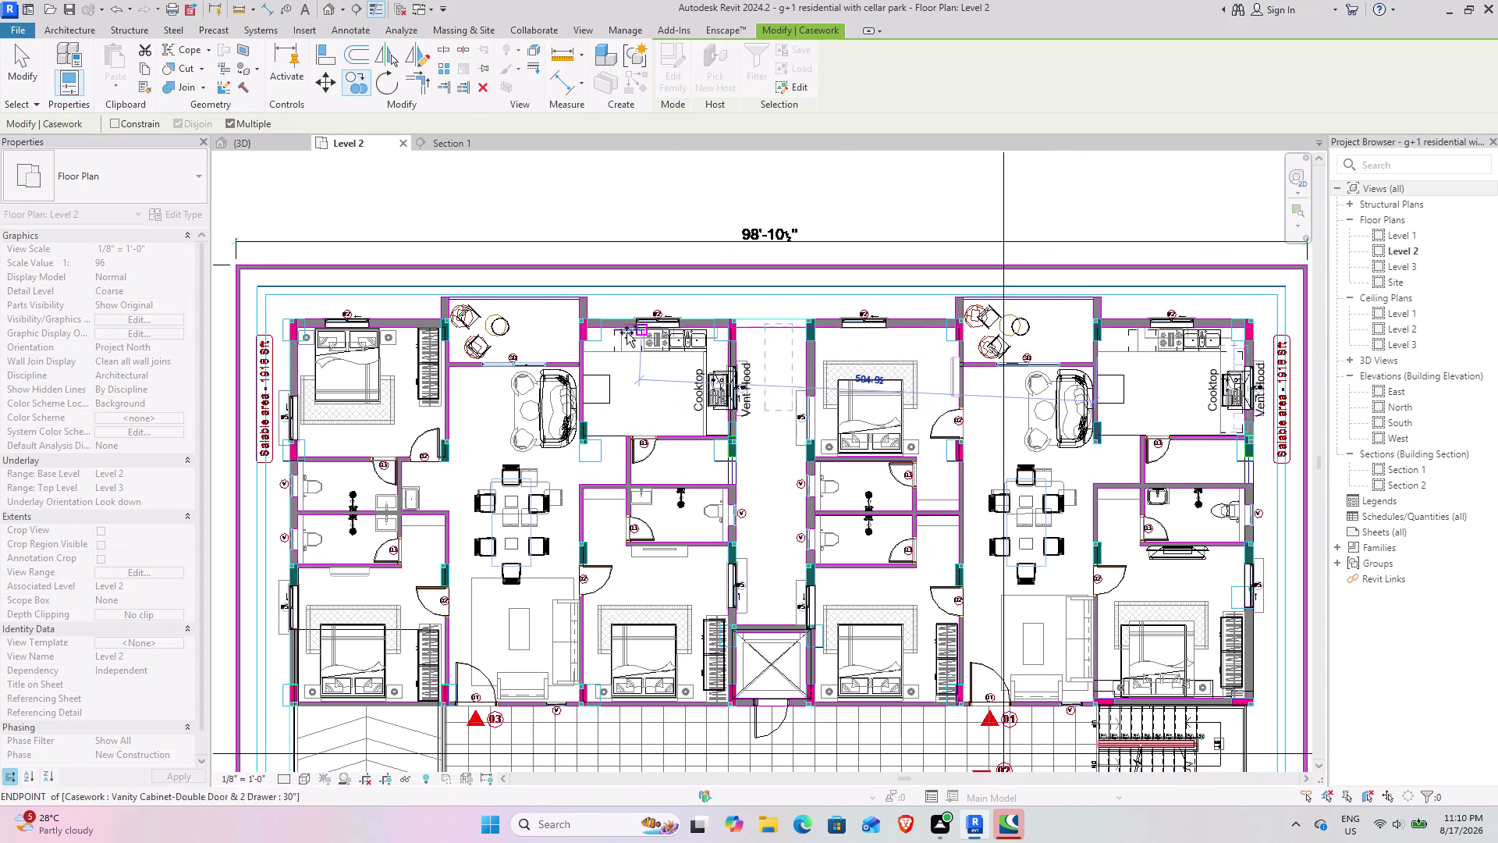
scroll(up, 3)
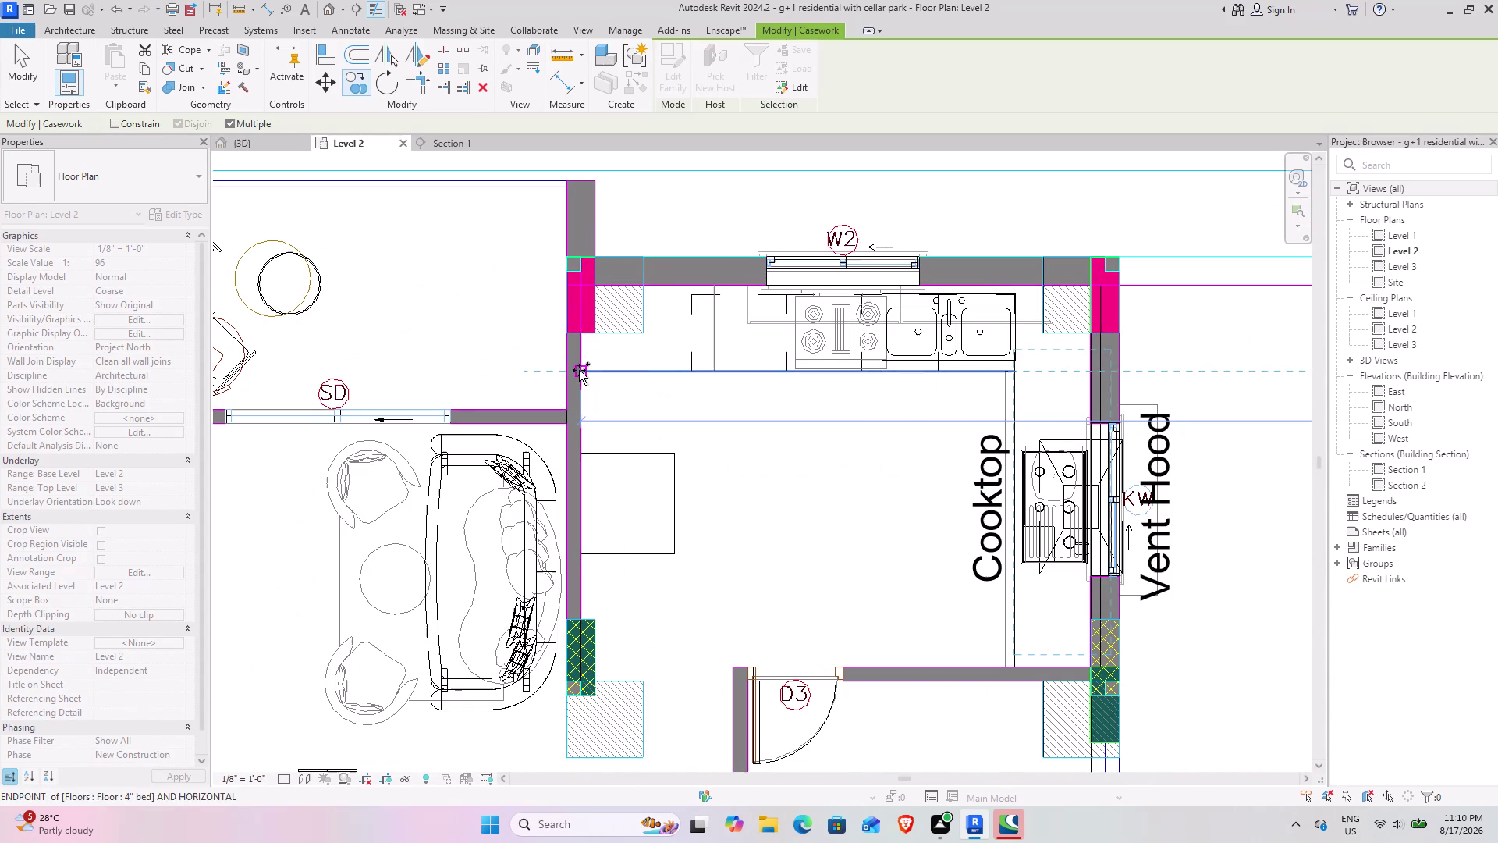
click(579, 370)
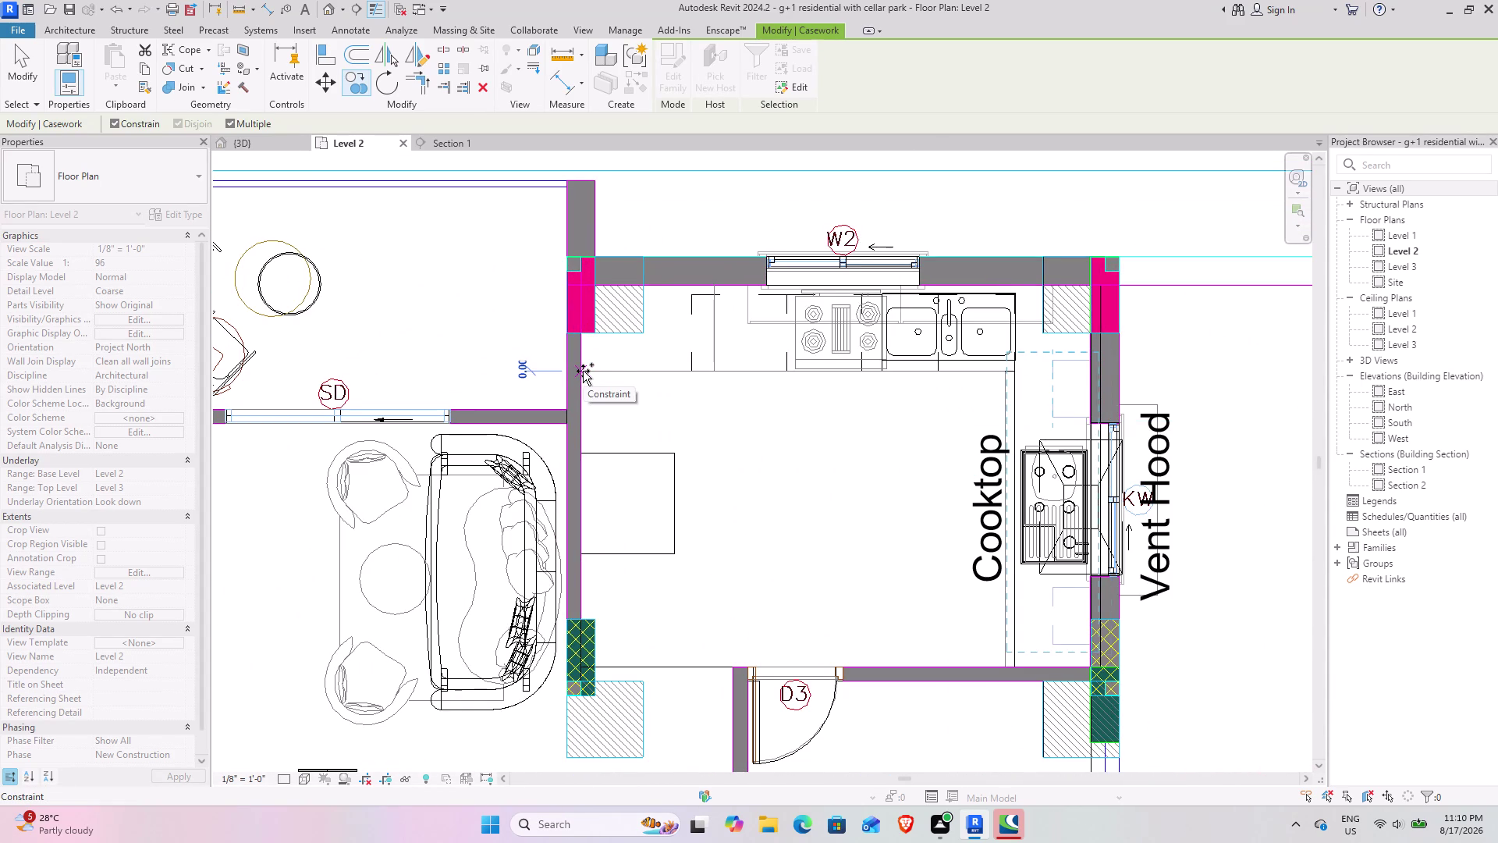
key(Escape)
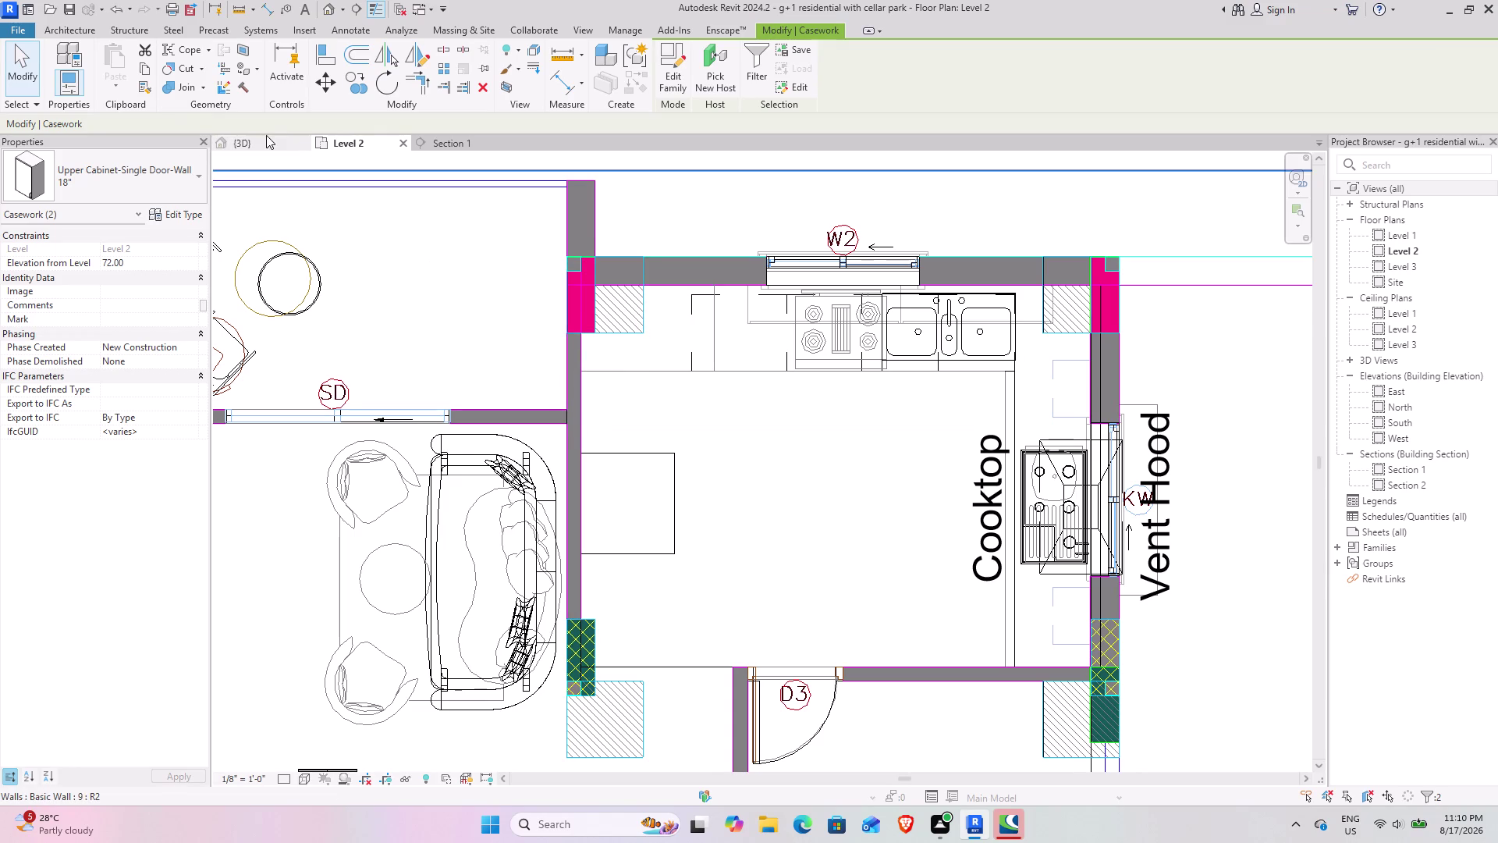
click(252, 135)
scroll(down, 3)
Select the Hood-Island in 3D and set its Elevation from Level to 6'.
middle_drag(655, 530, 747, 403)
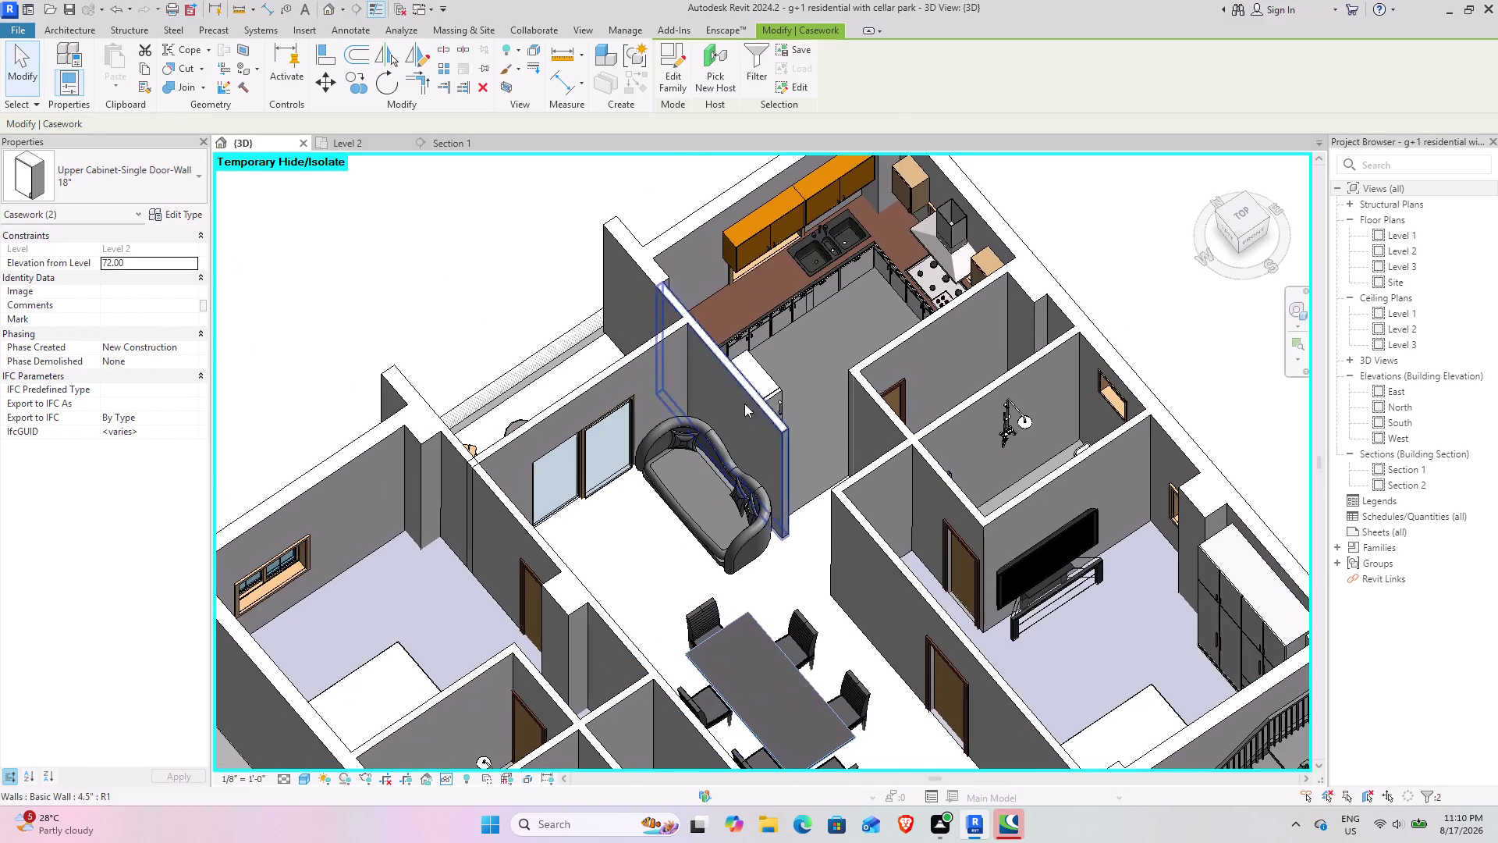
middle_drag(632, 447, 1078, 161)
click(712, 466)
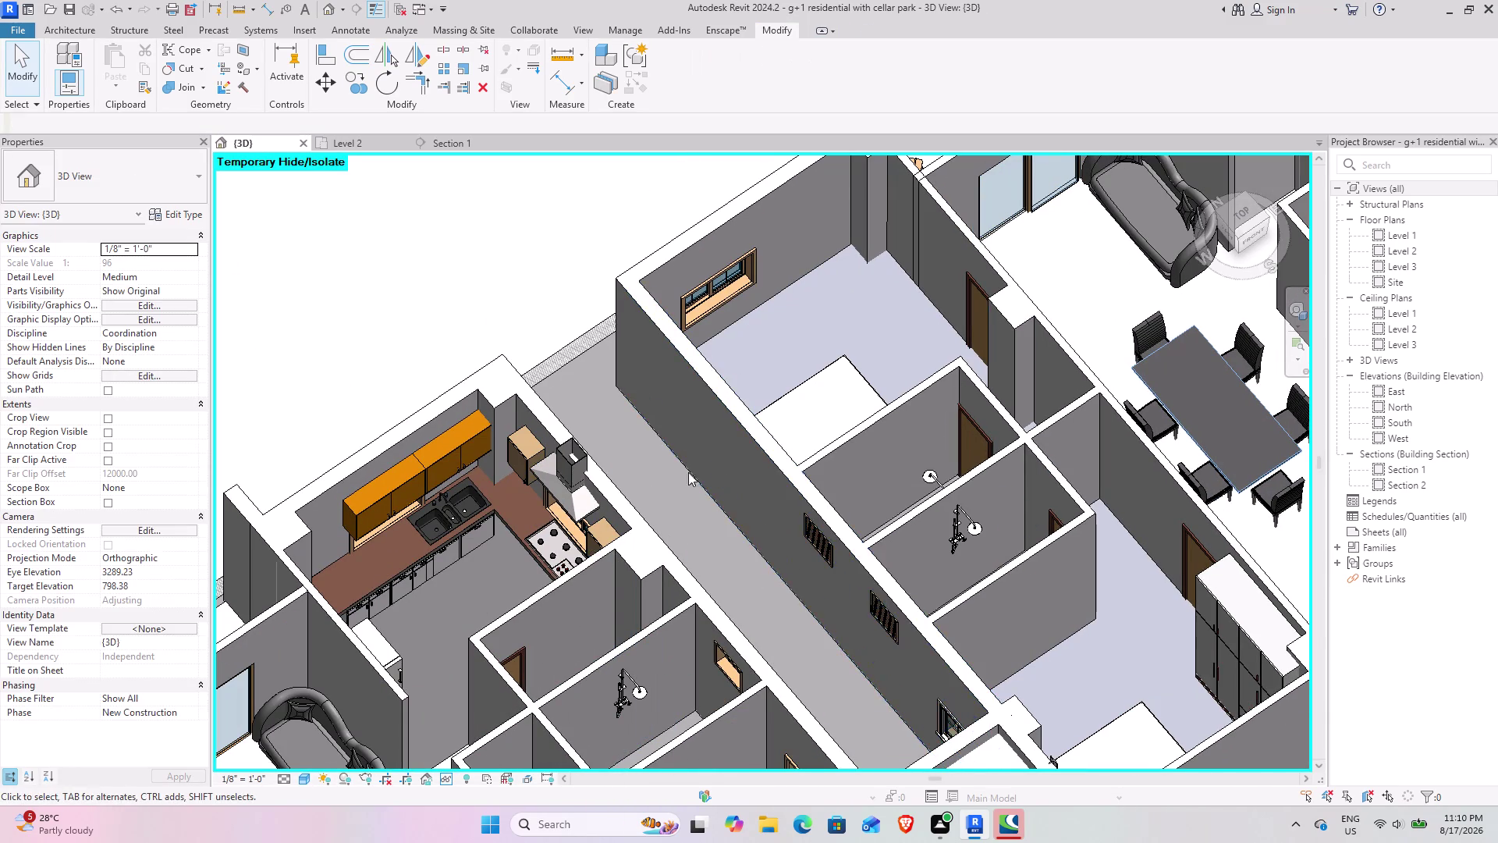
middle_drag(531, 585, 696, 377)
middle_drag(543, 480, 573, 472)
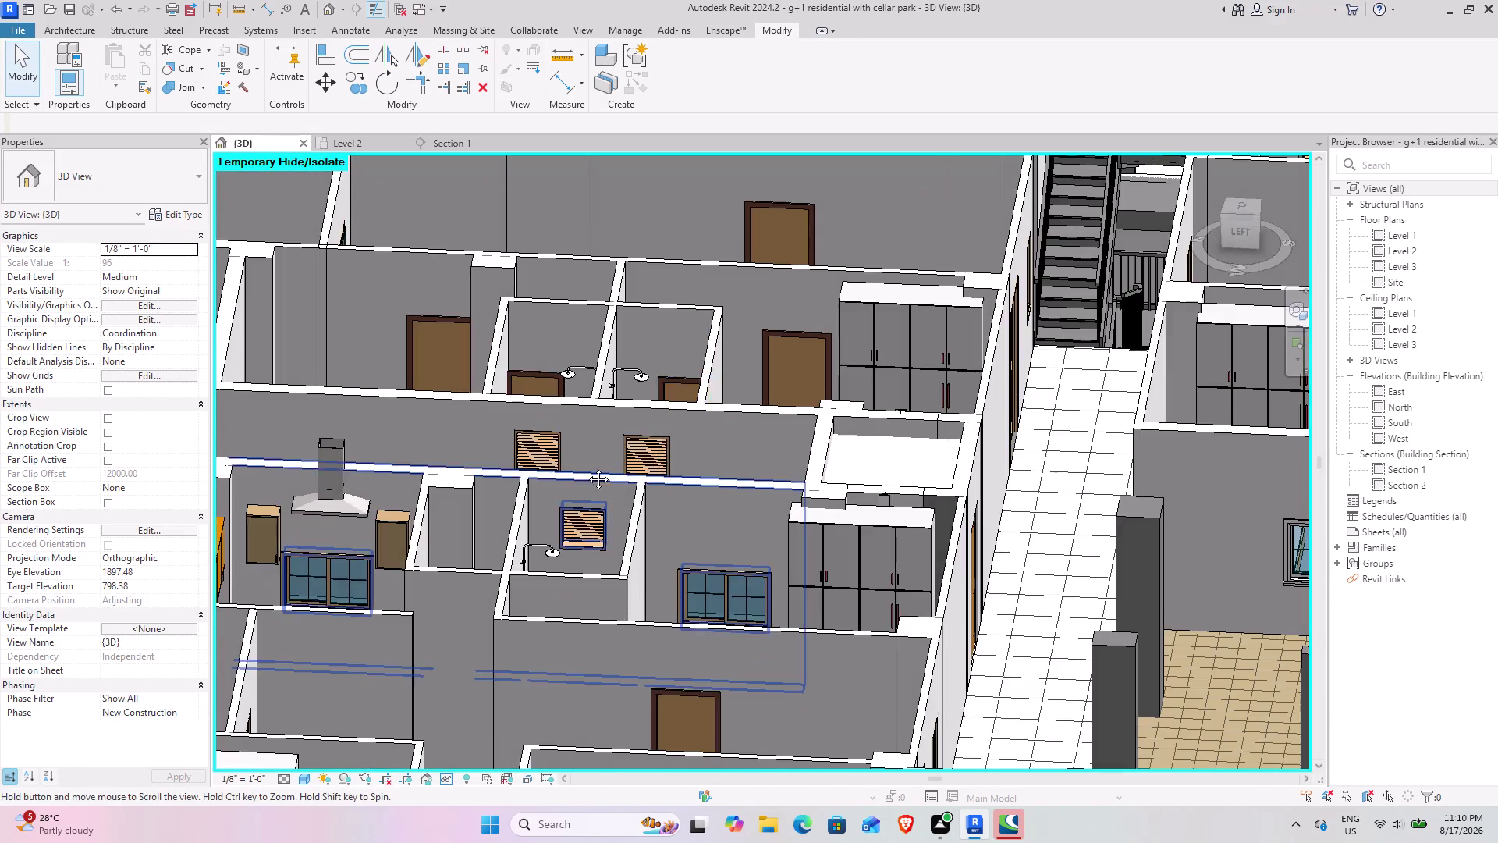
middle_drag(574, 472, 891, 349)
click(668, 371)
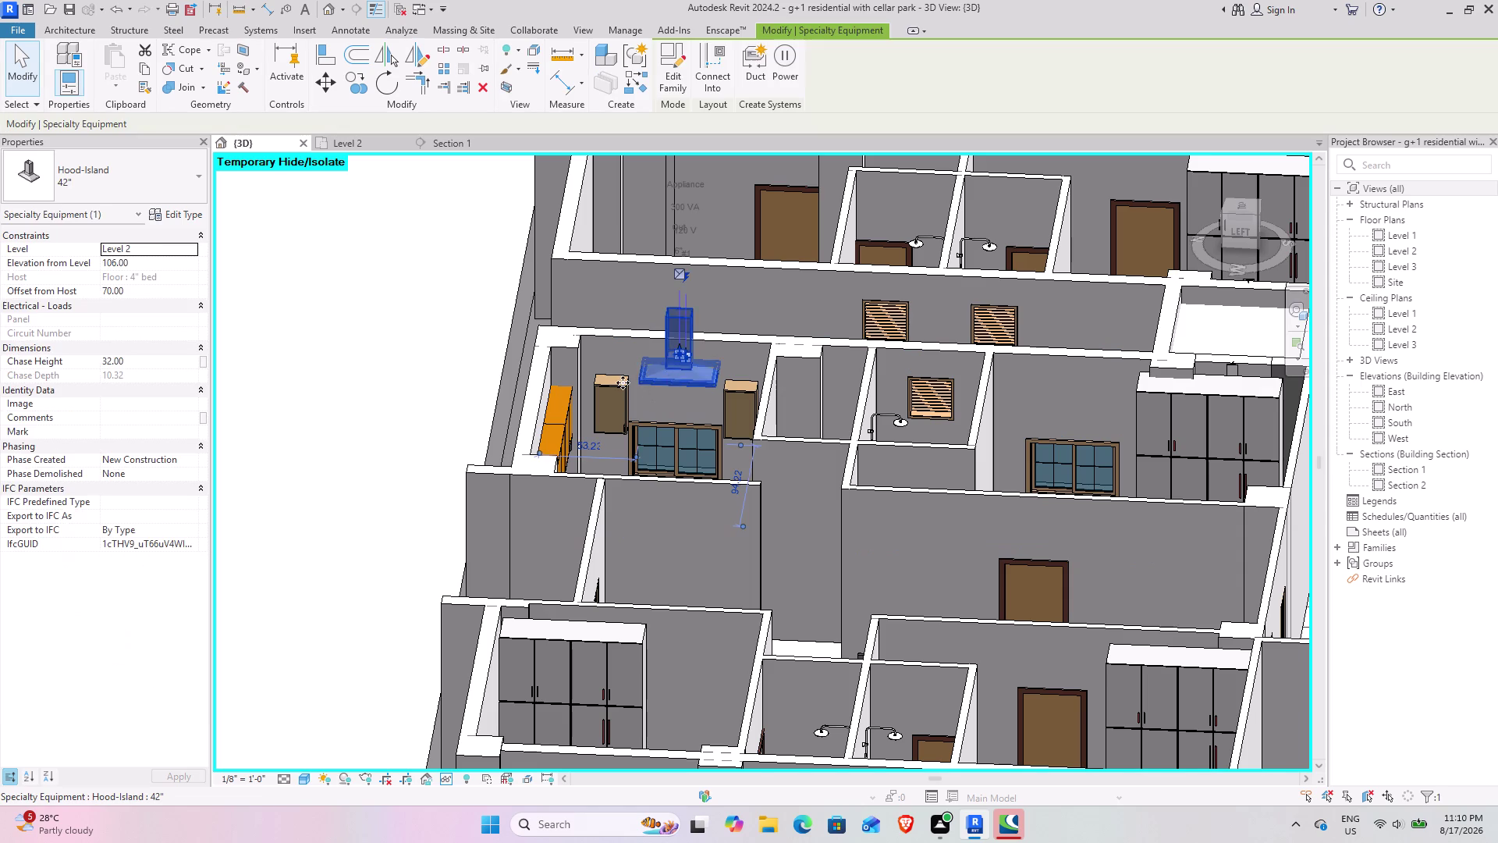
click(156, 269)
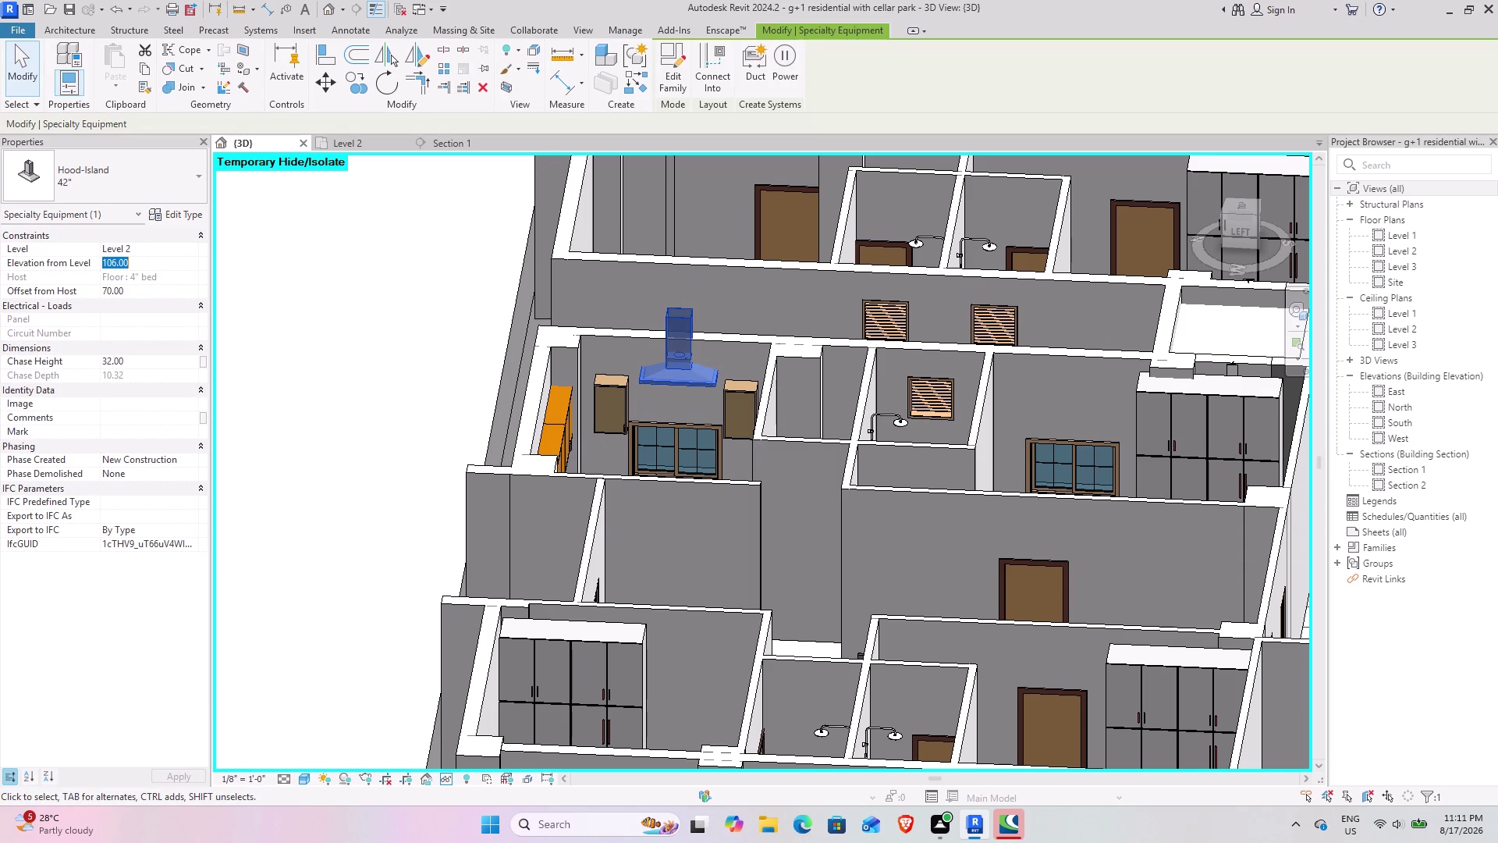
text(6')
key(Return)
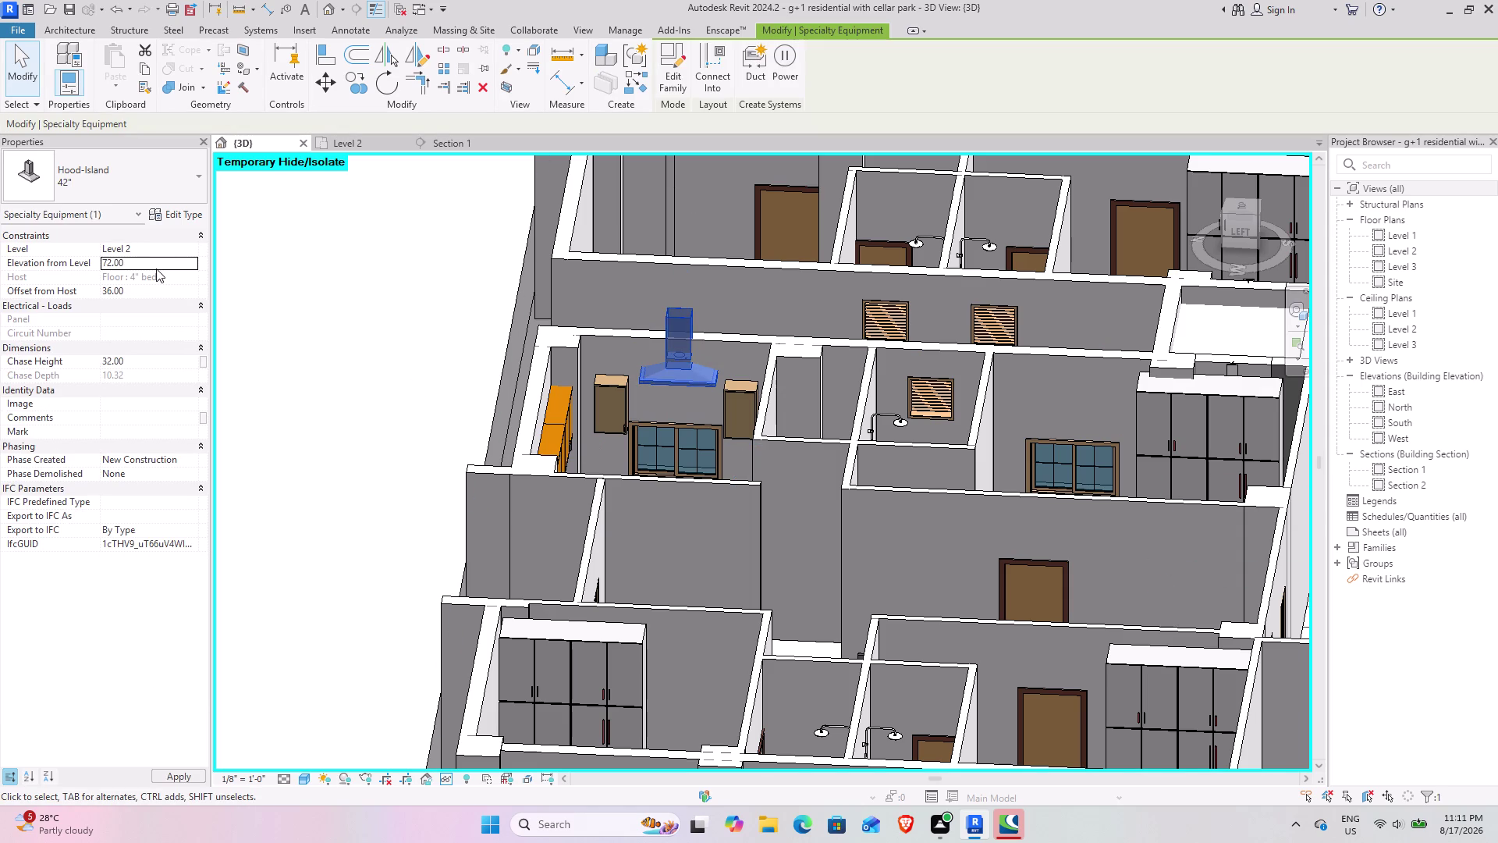
click(385, 355)
scroll(down, 3)
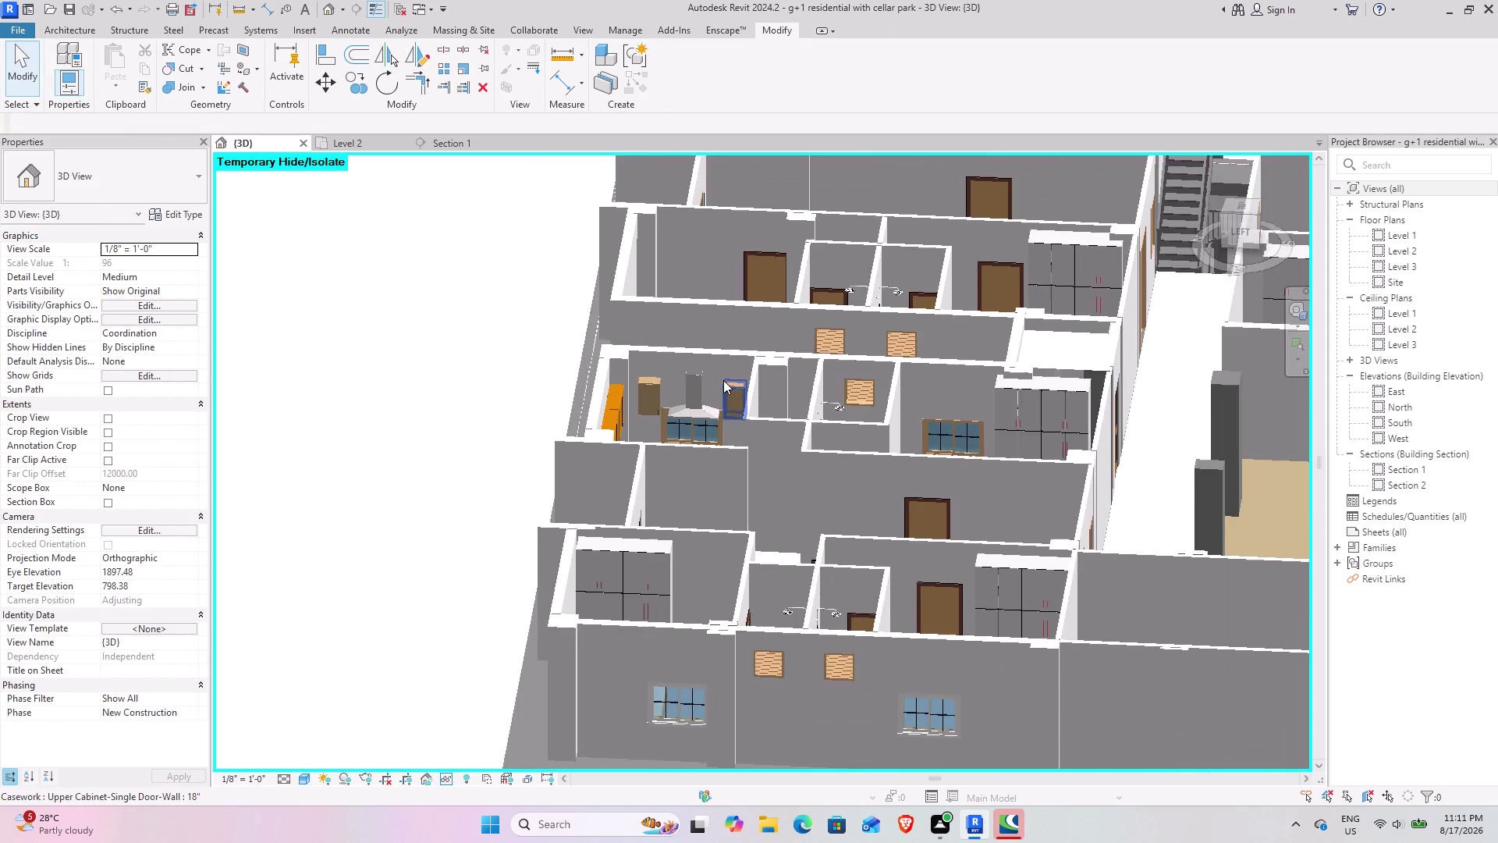
Orbit and pan the 3D model to frame the ground-floor hall and pick a dark column.
middle_drag(725, 497, 557, 621)
middle_drag(549, 594, 582, 362)
middle_drag(652, 412, 840, 417)
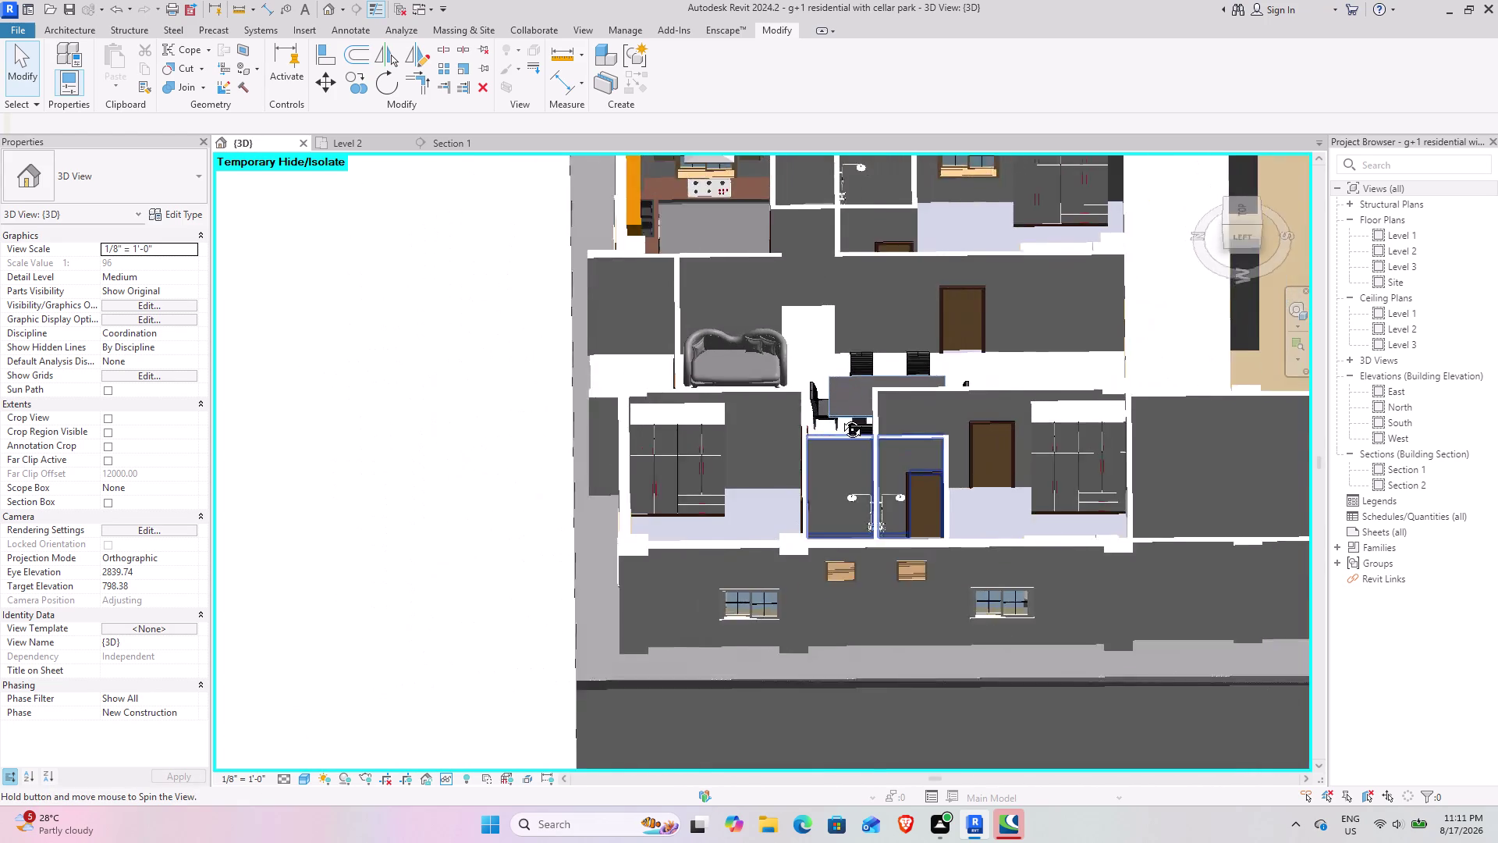
middle_drag(840, 417, 451, 441)
scroll(down, 3)
middle_drag(569, 564, 753, 485)
middle_drag(756, 481, 615, 505)
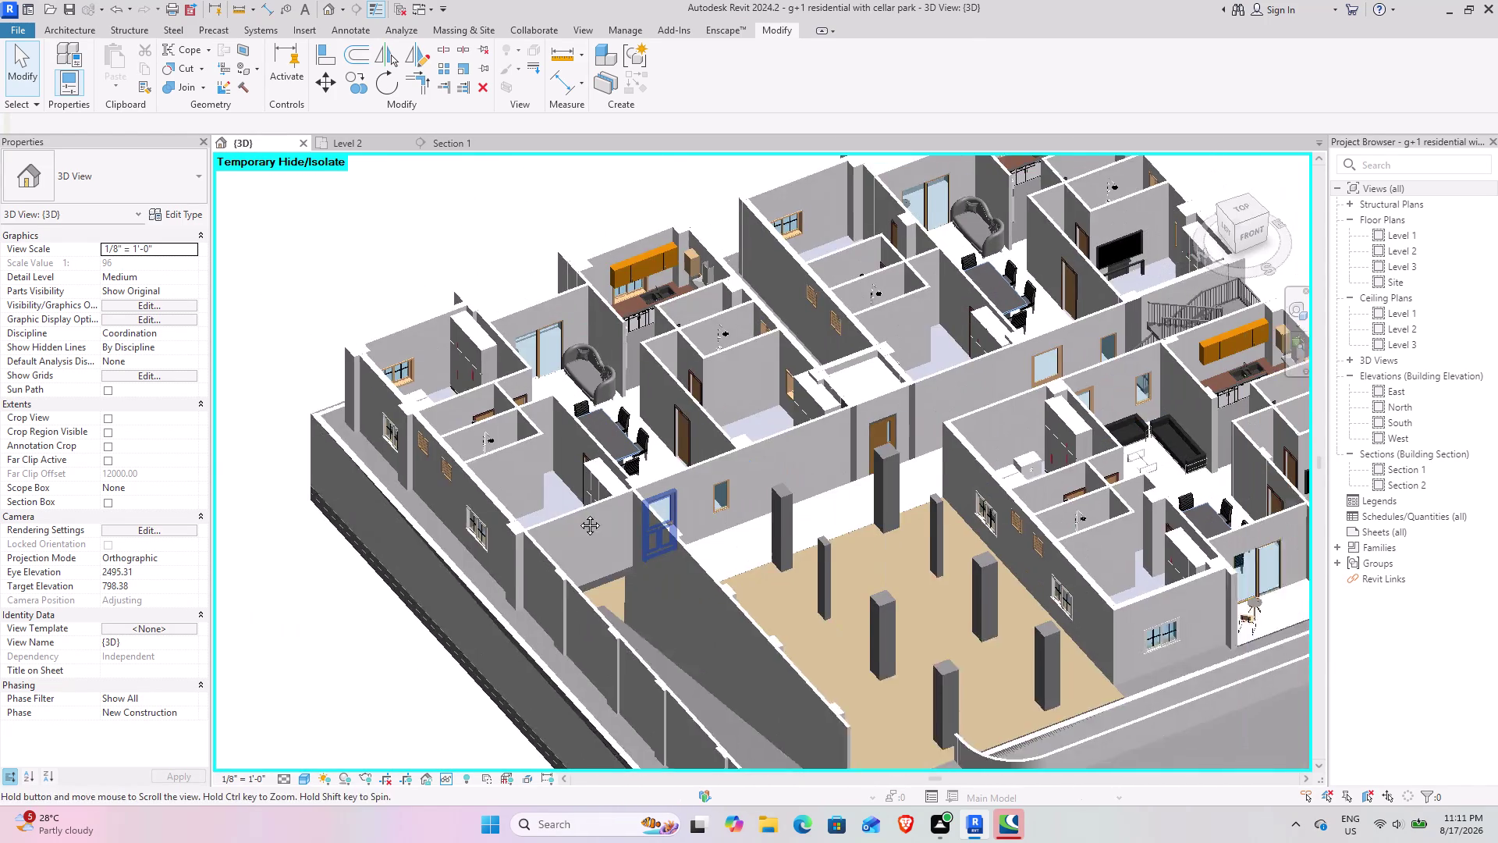
middle_drag(614, 506, 565, 515)
scroll(up, 3)
middle_drag(780, 478, 742, 546)
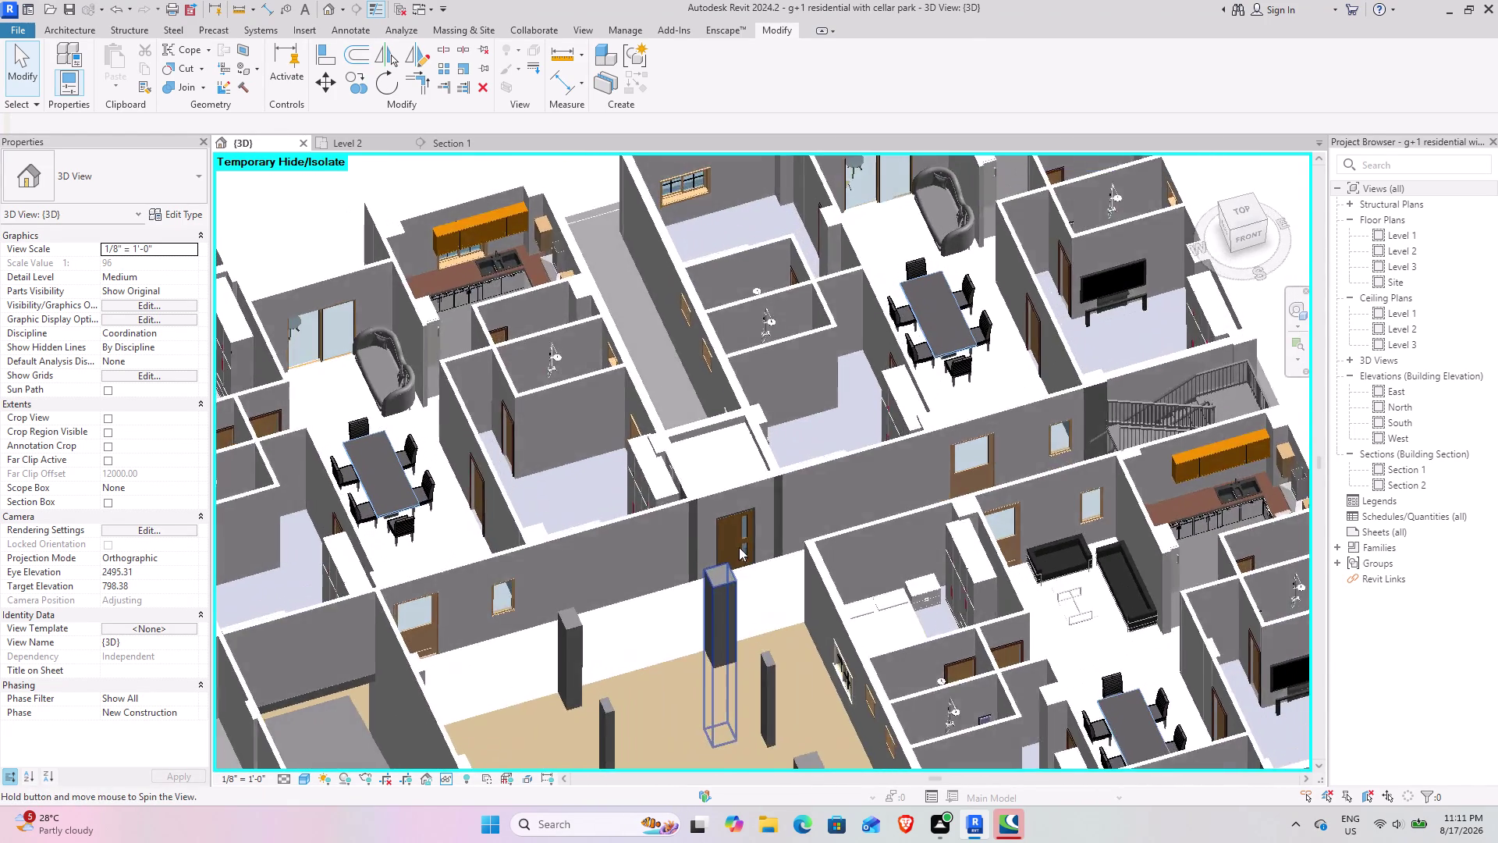
middle_drag(738, 547, 699, 326)
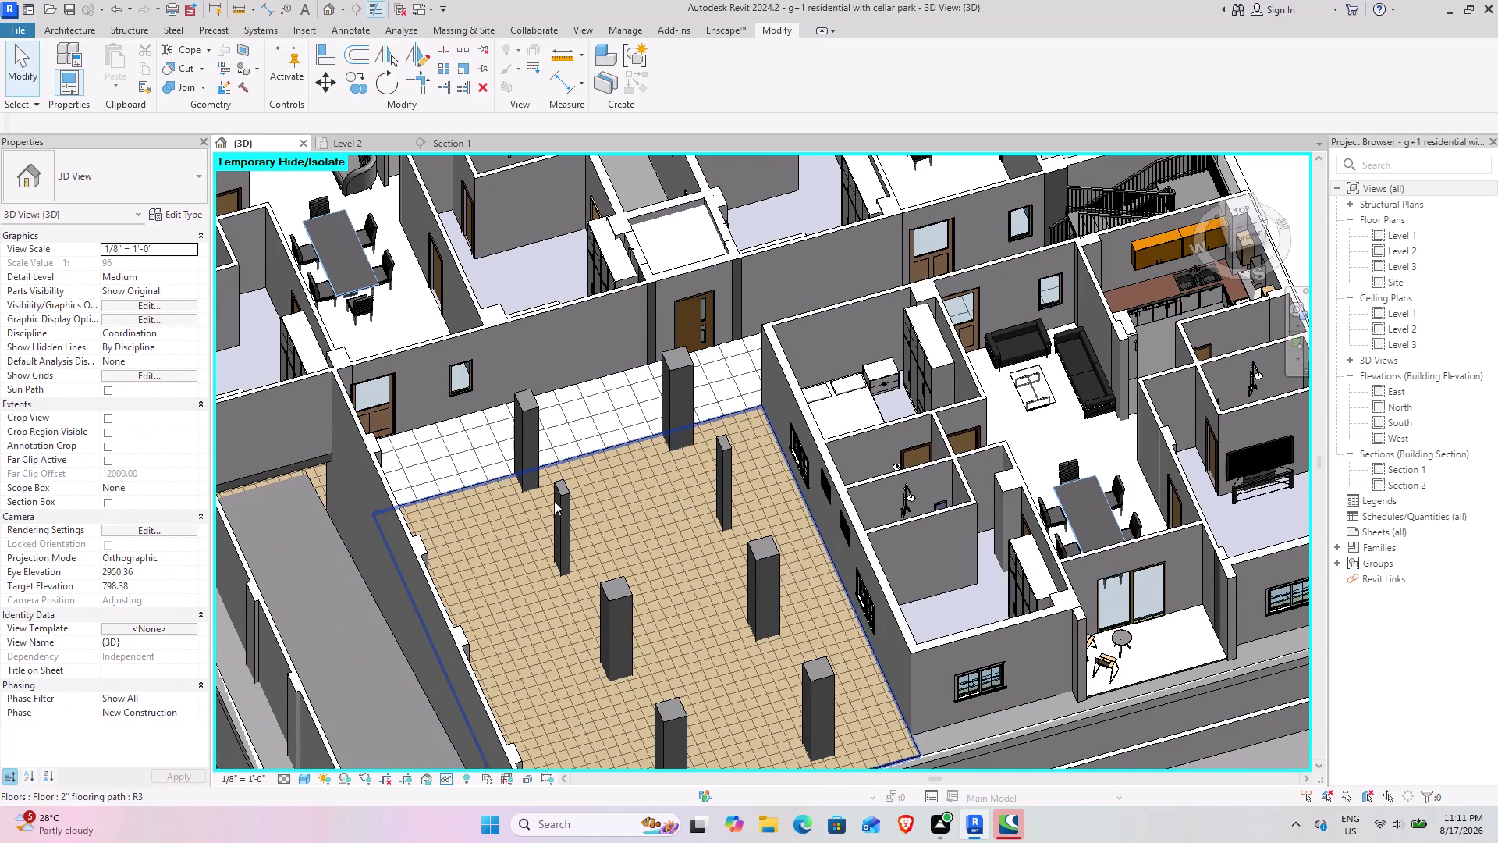
scroll(down, 3)
middle_drag(554, 639, 455, 526)
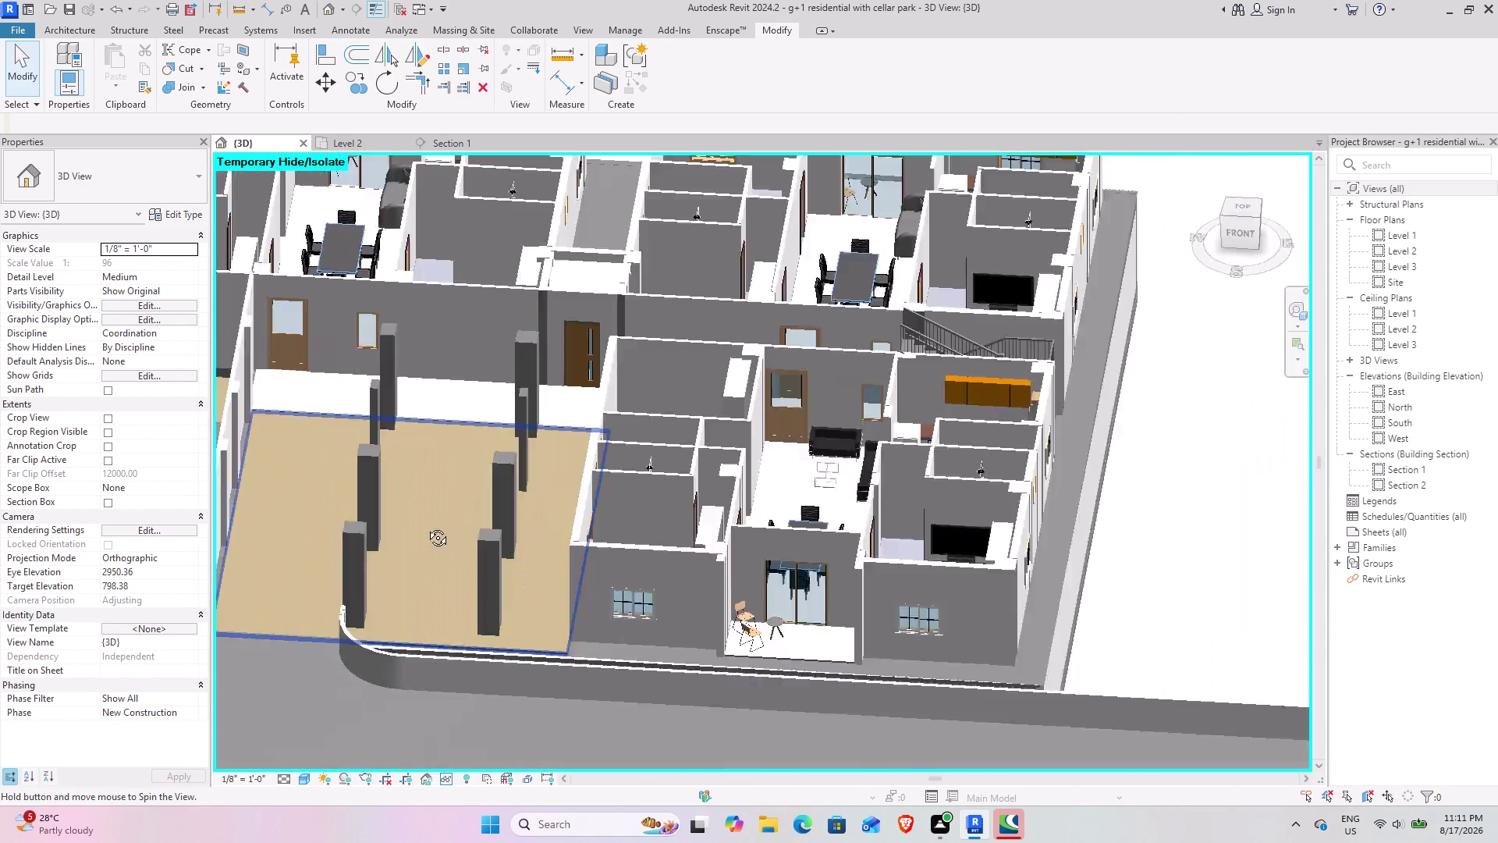
middle_drag(455, 526, 373, 526)
middle_drag(437, 526, 1044, 523)
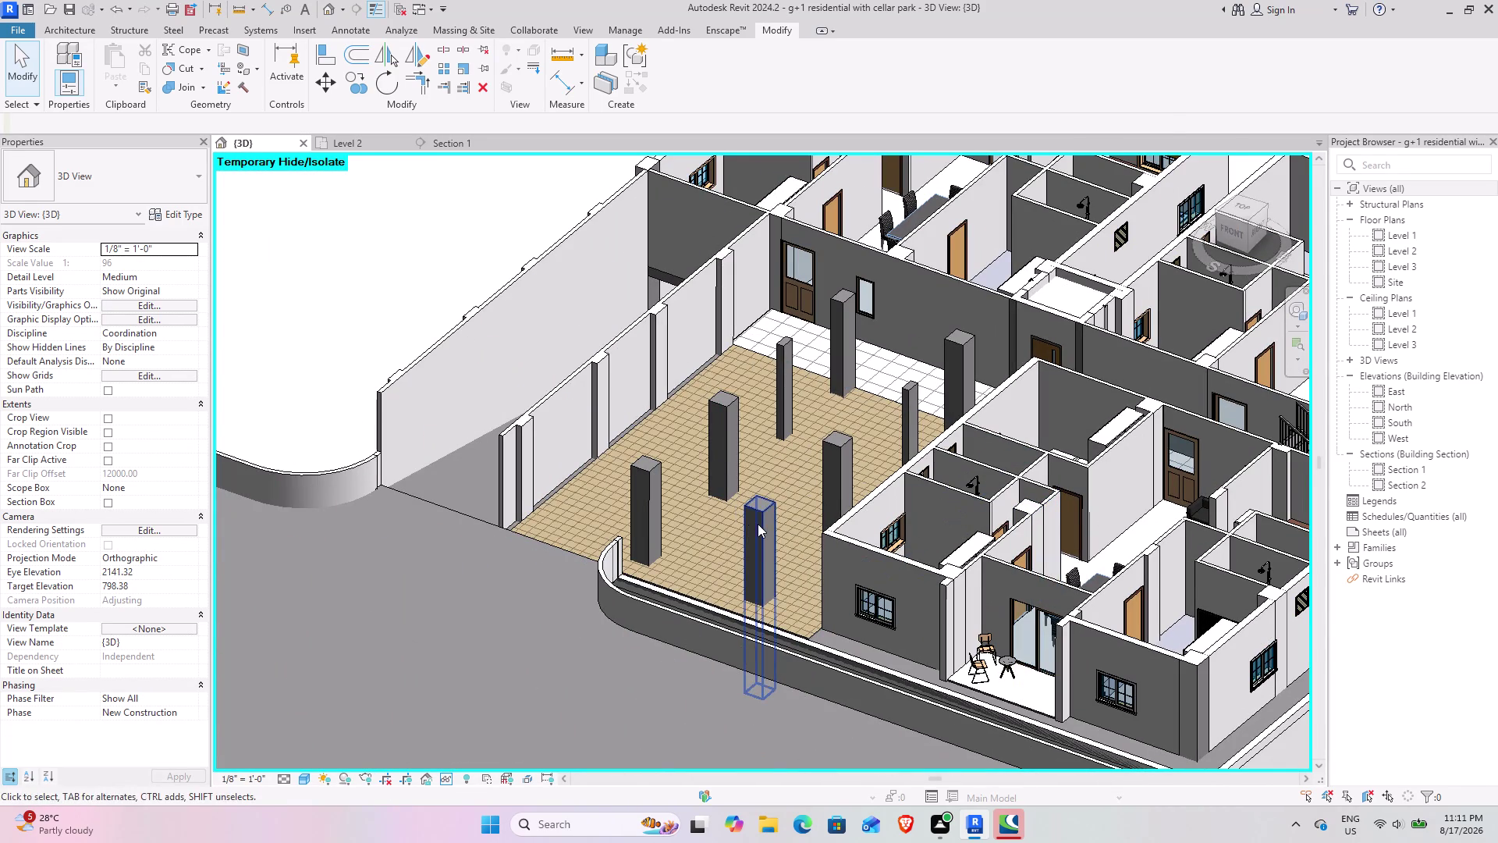
click(758, 523)
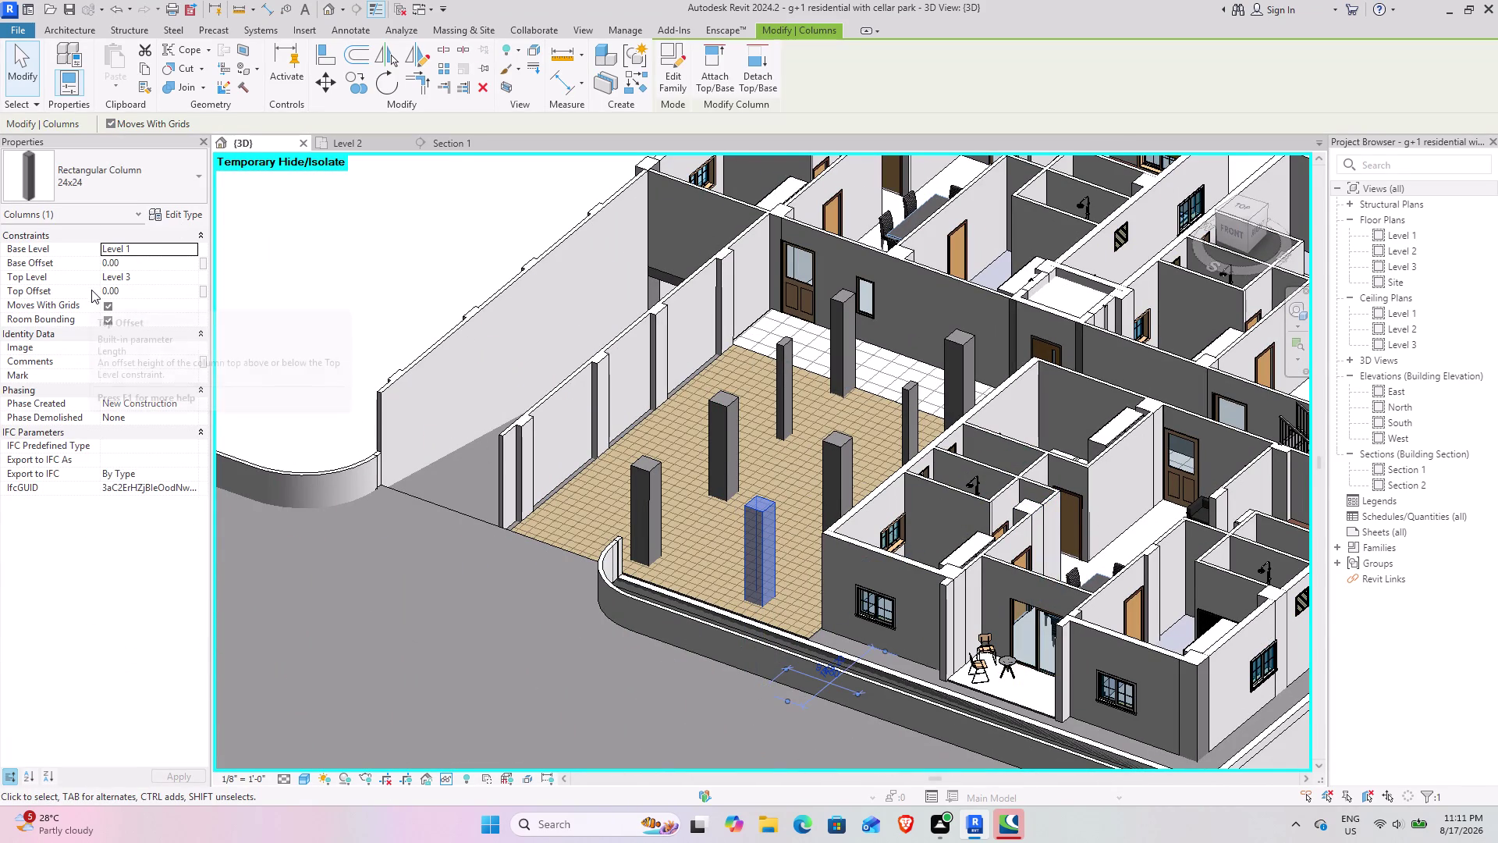
Open the 24x24 column type's material browser and search for 'whi'.
text(sa)
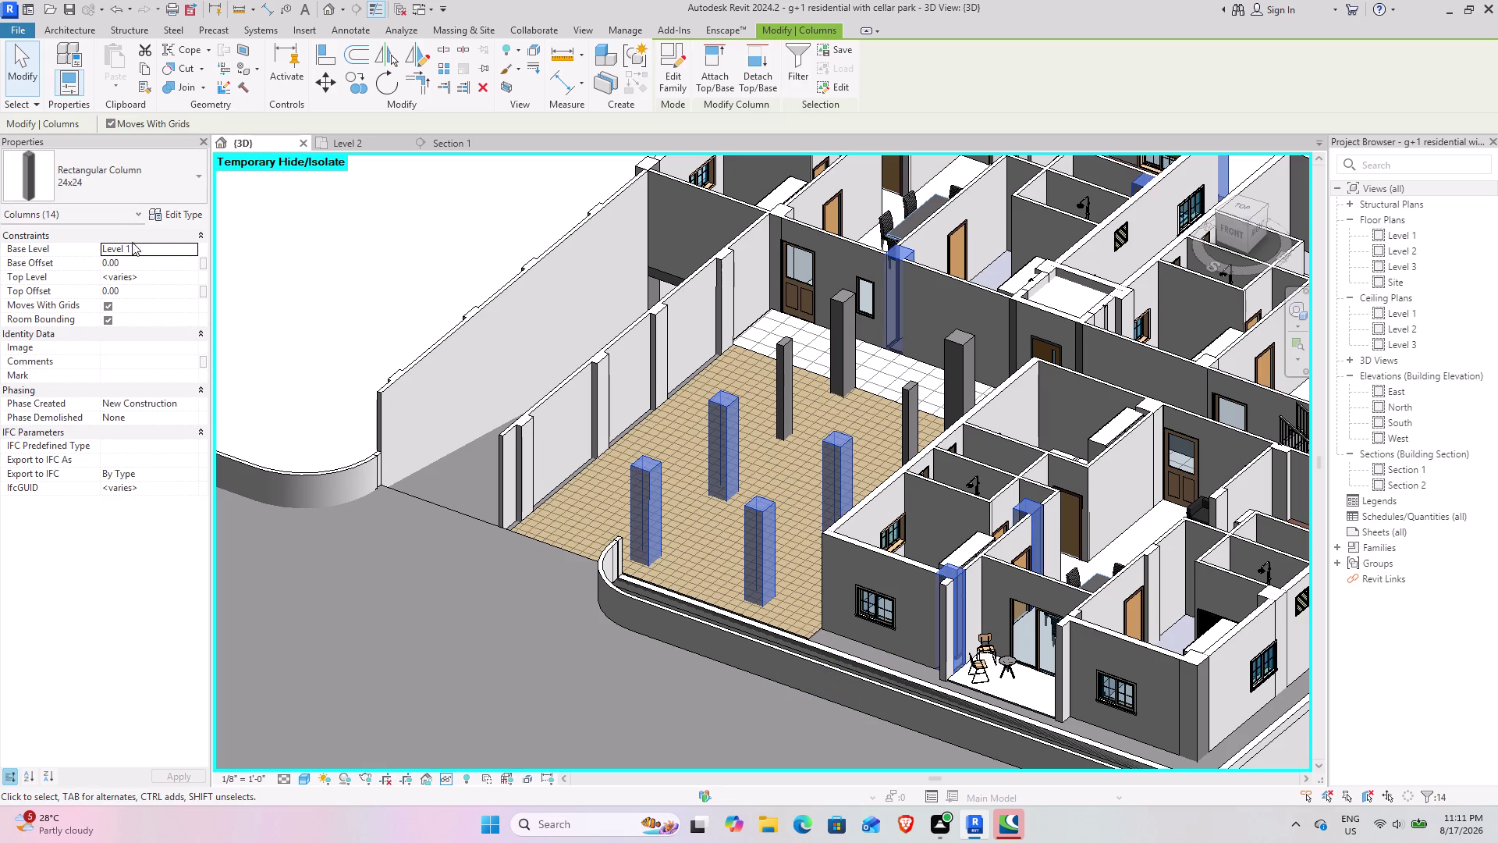
click(171, 214)
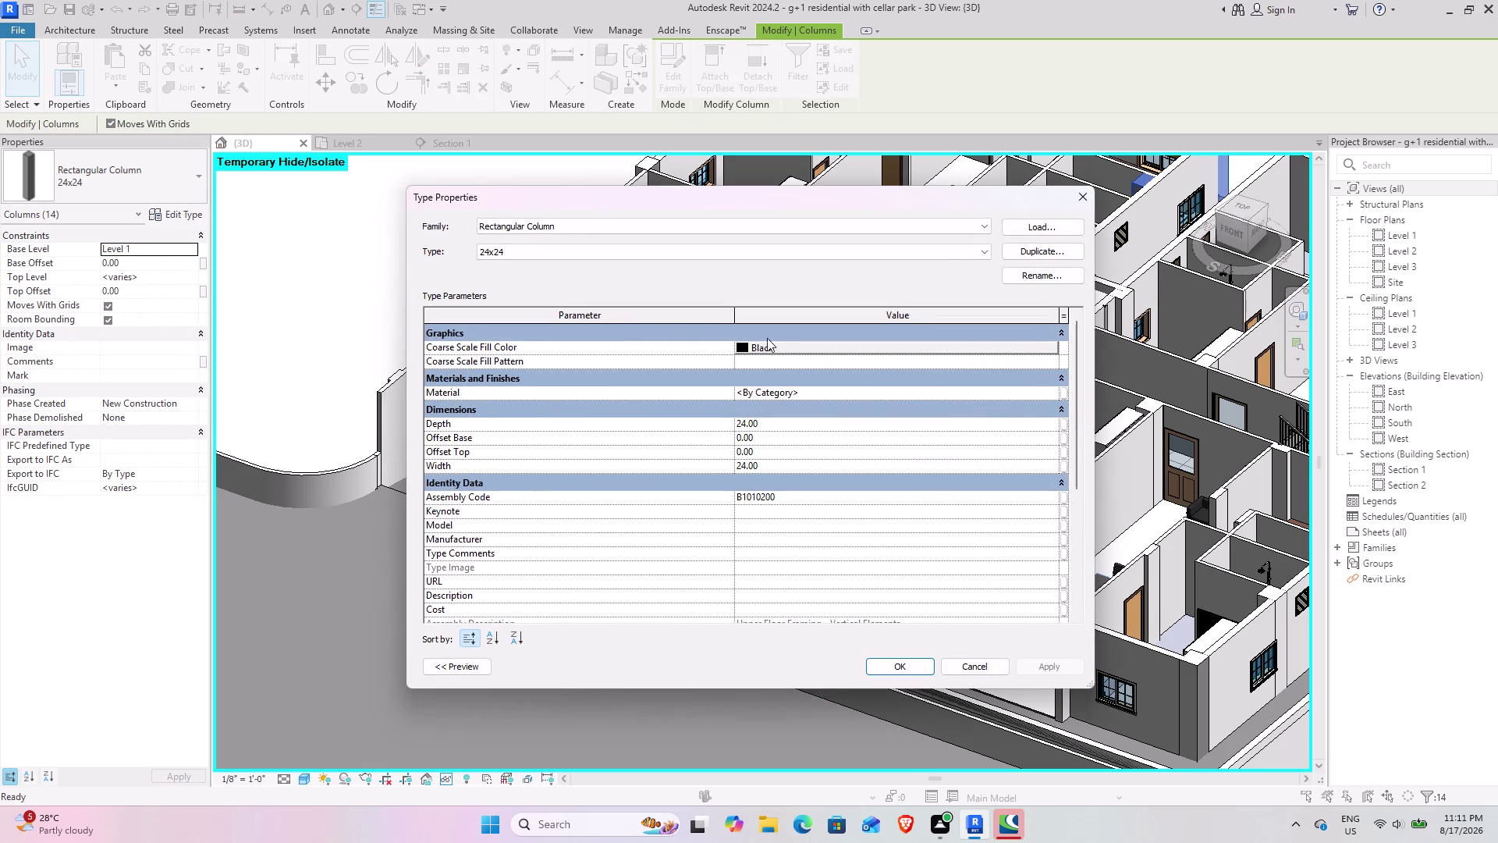
click(1051, 394)
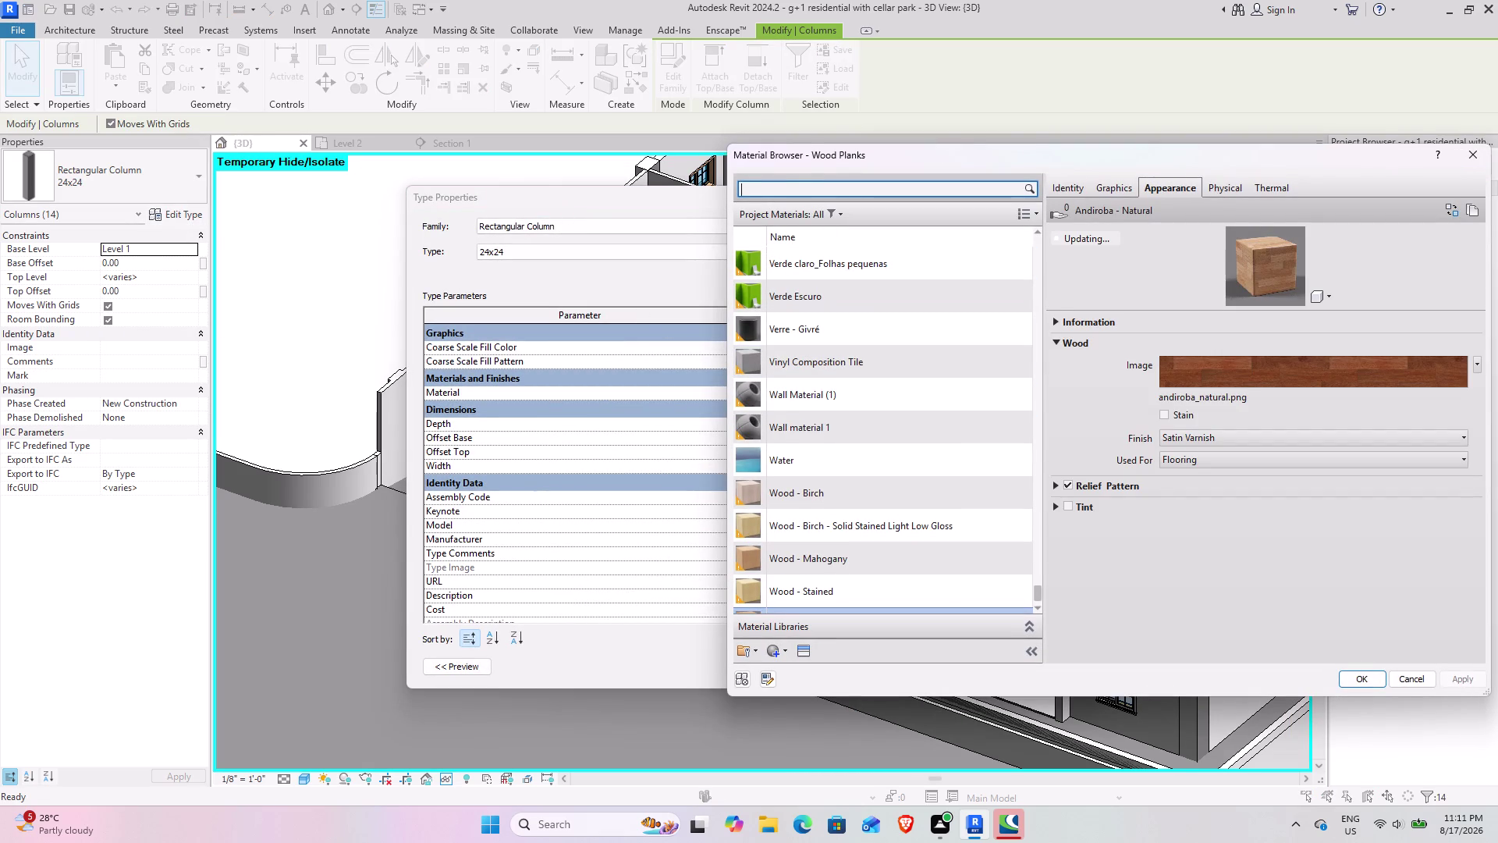
text(whi)
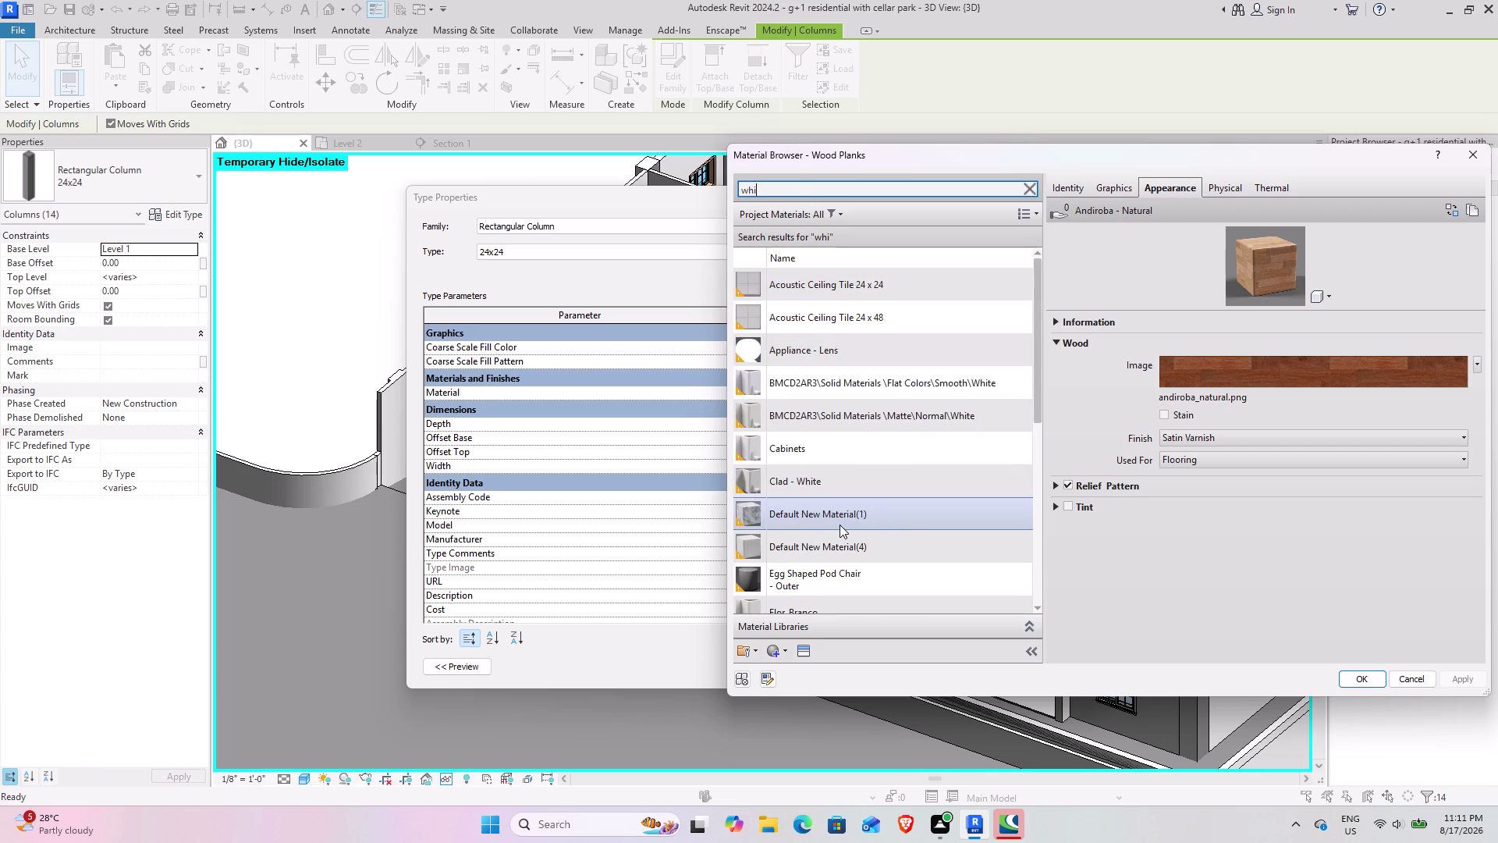
scroll(down, 3)
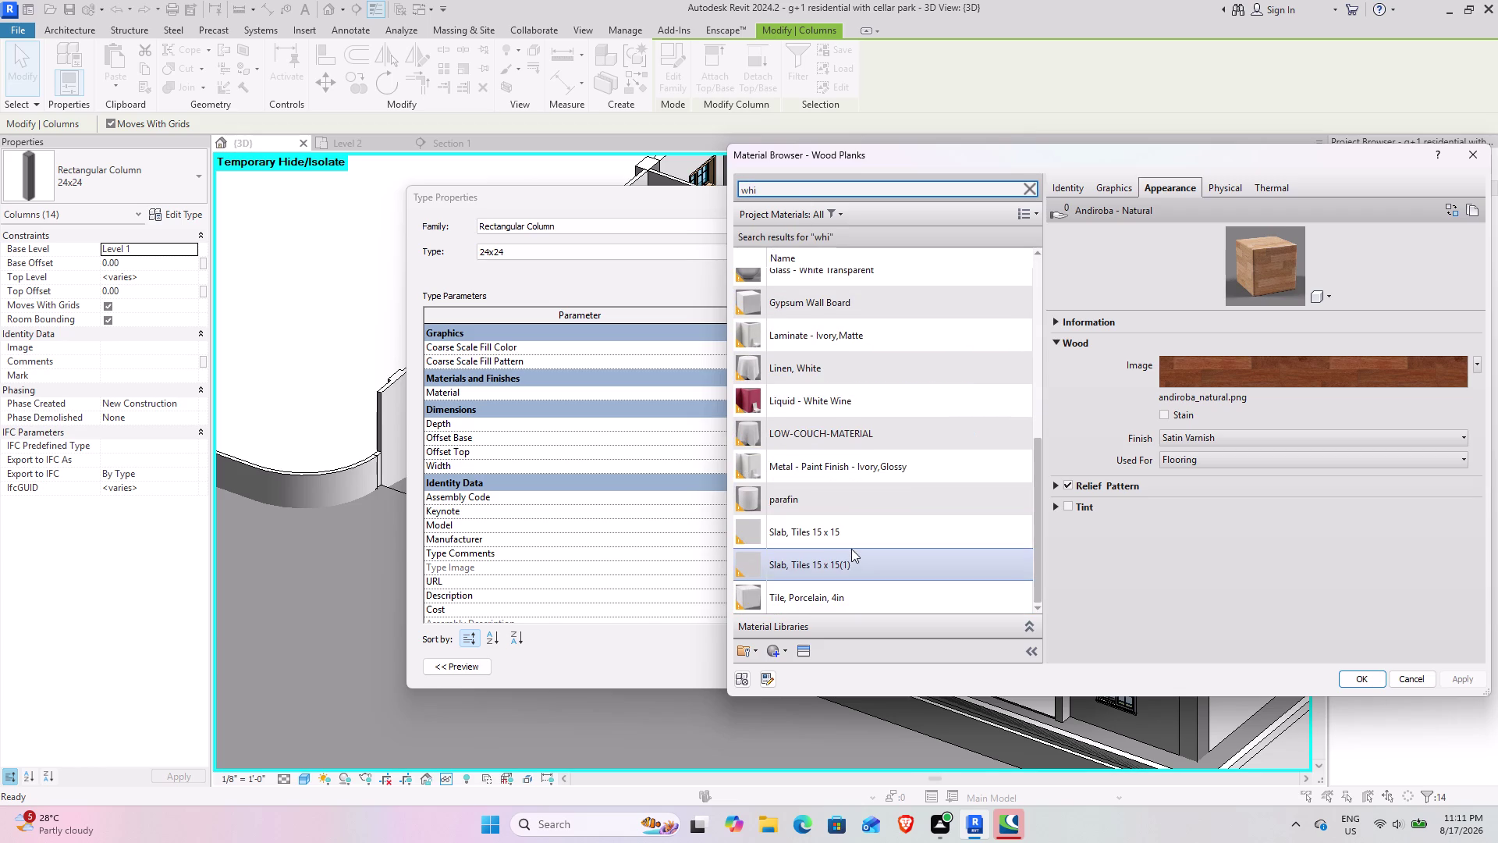
scroll(down, 3)
scroll(up, 3)
scroll(up, 3)
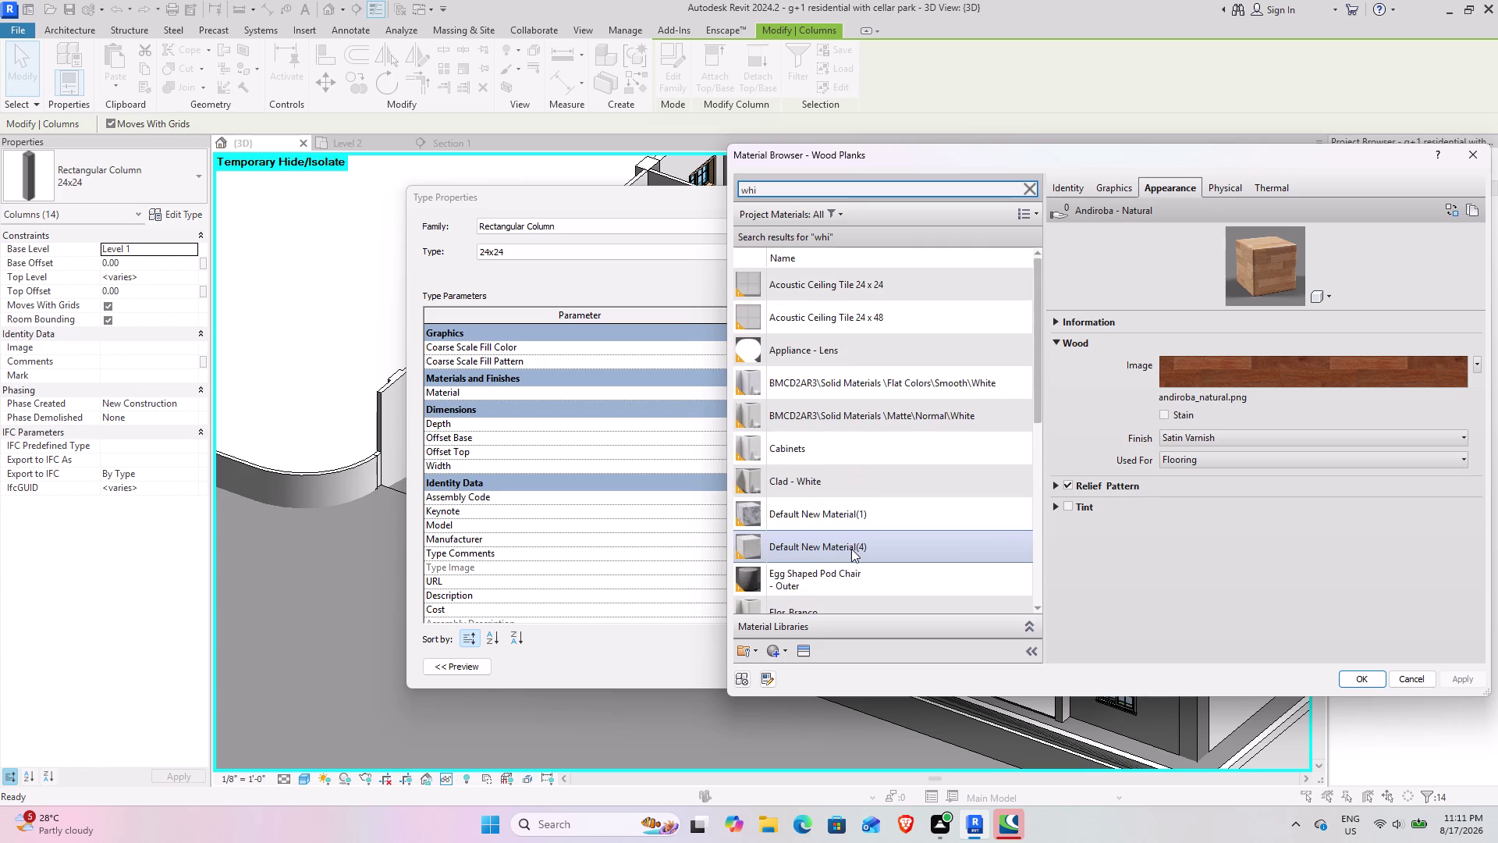
Assign Clad - White to the column type and apply it.
click(834, 484)
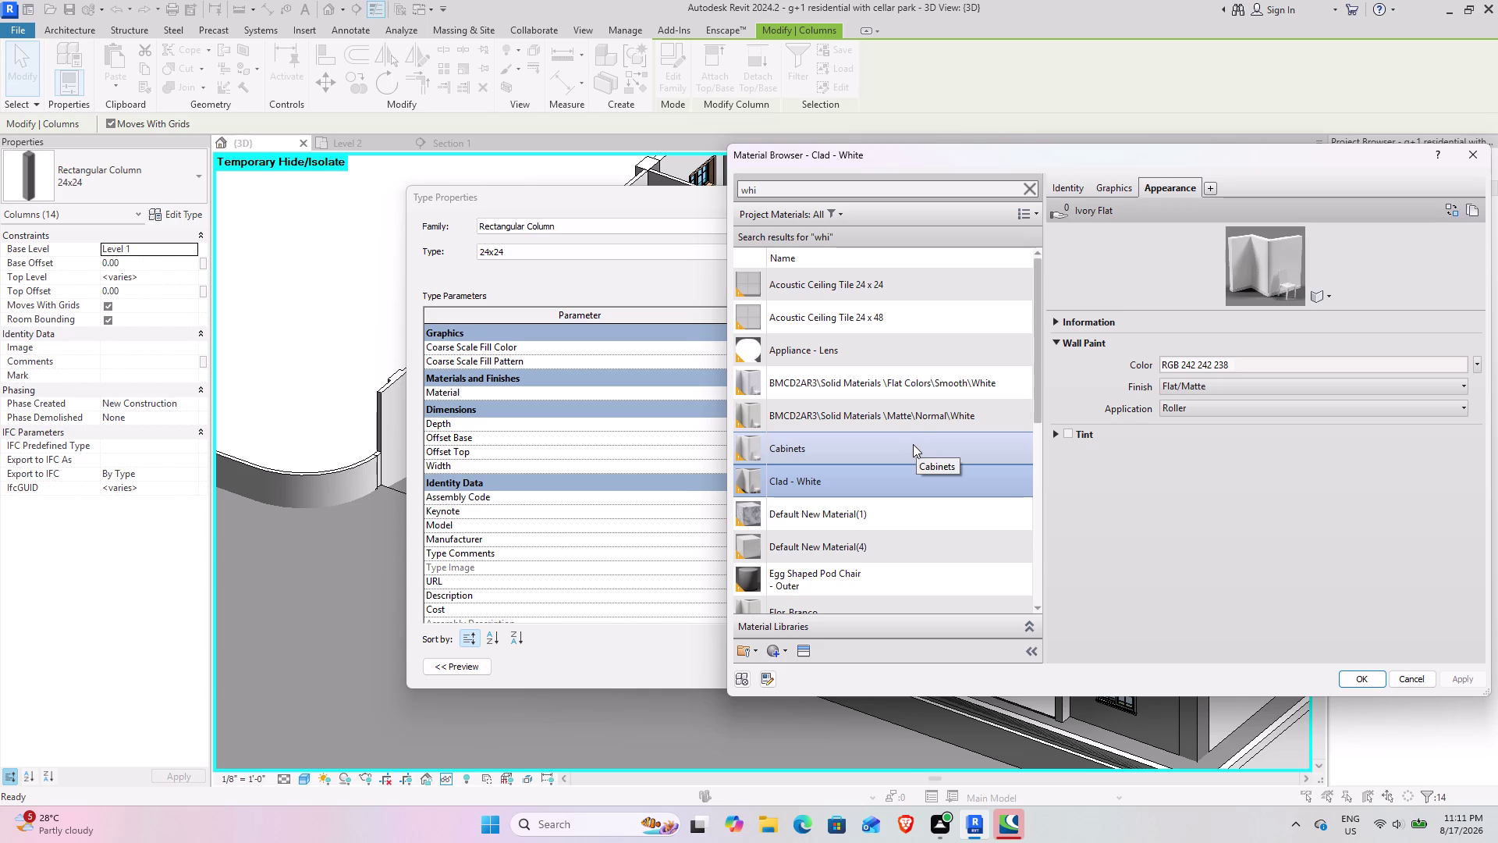
scroll(down, 3)
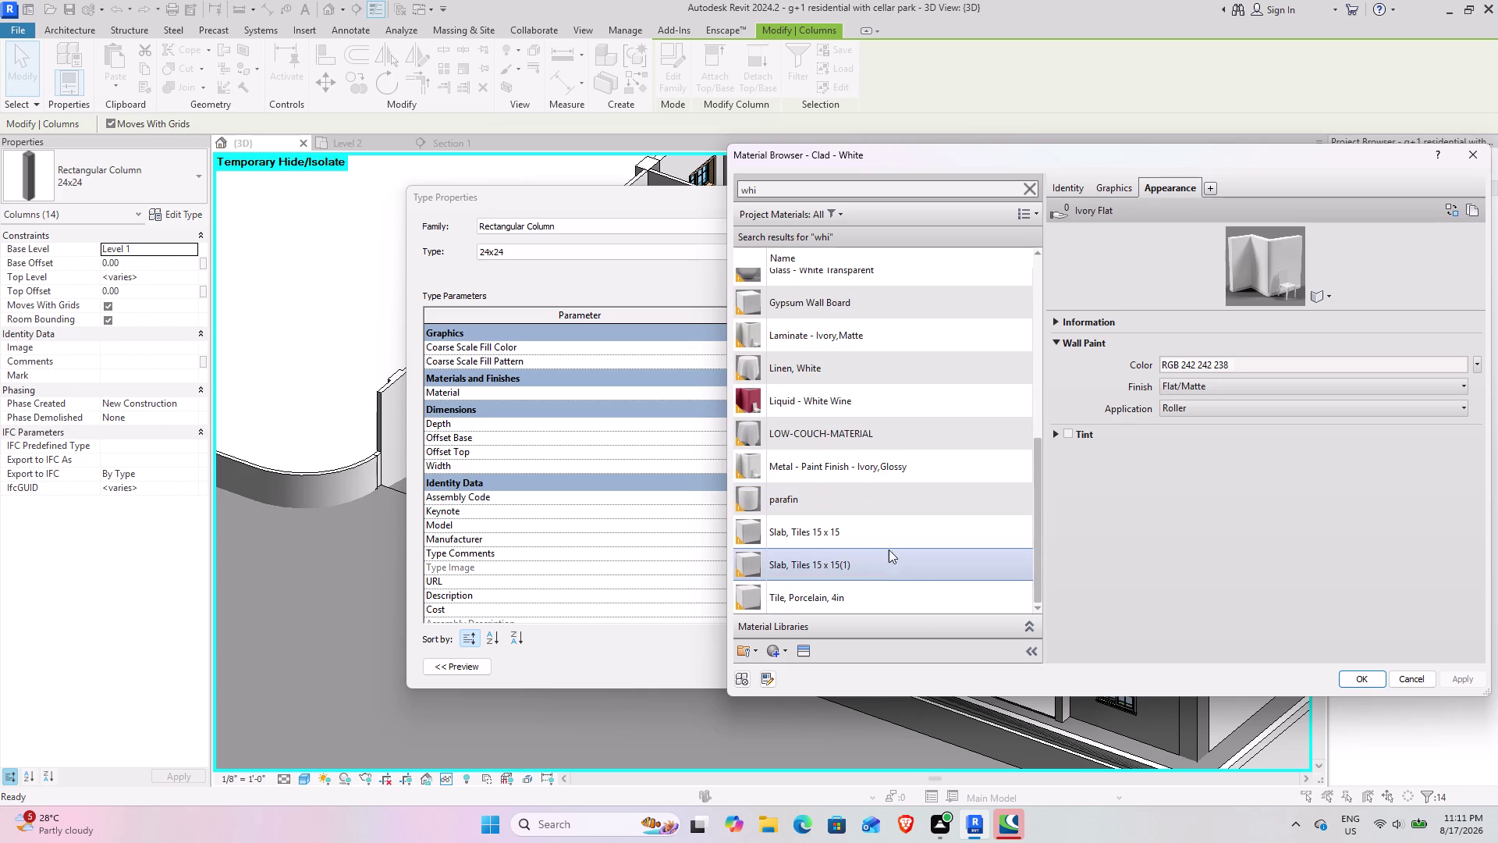
scroll(down, 3)
click(1364, 682)
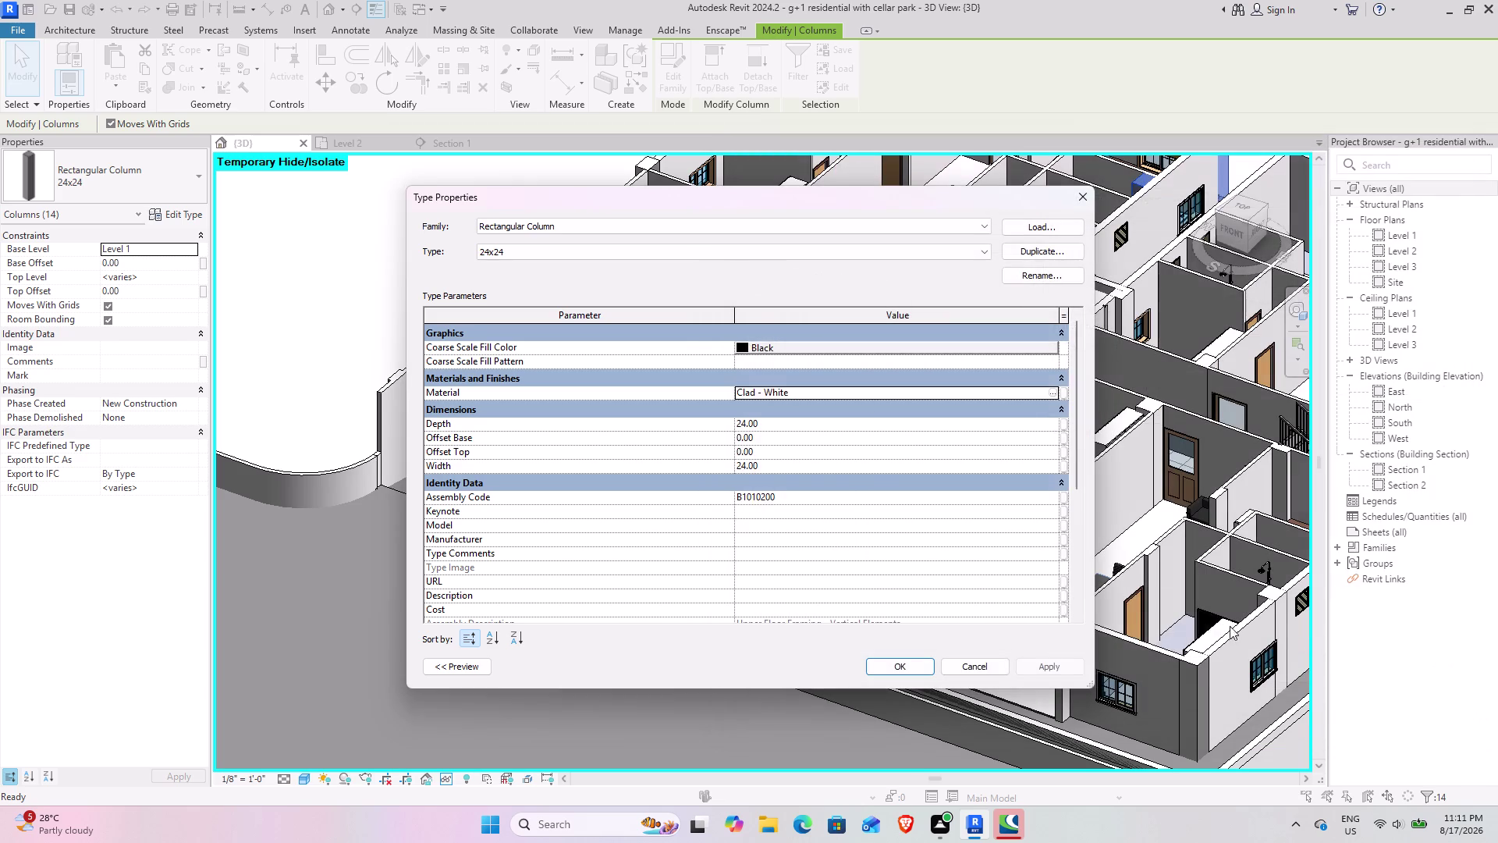
click(1055, 659)
click(903, 664)
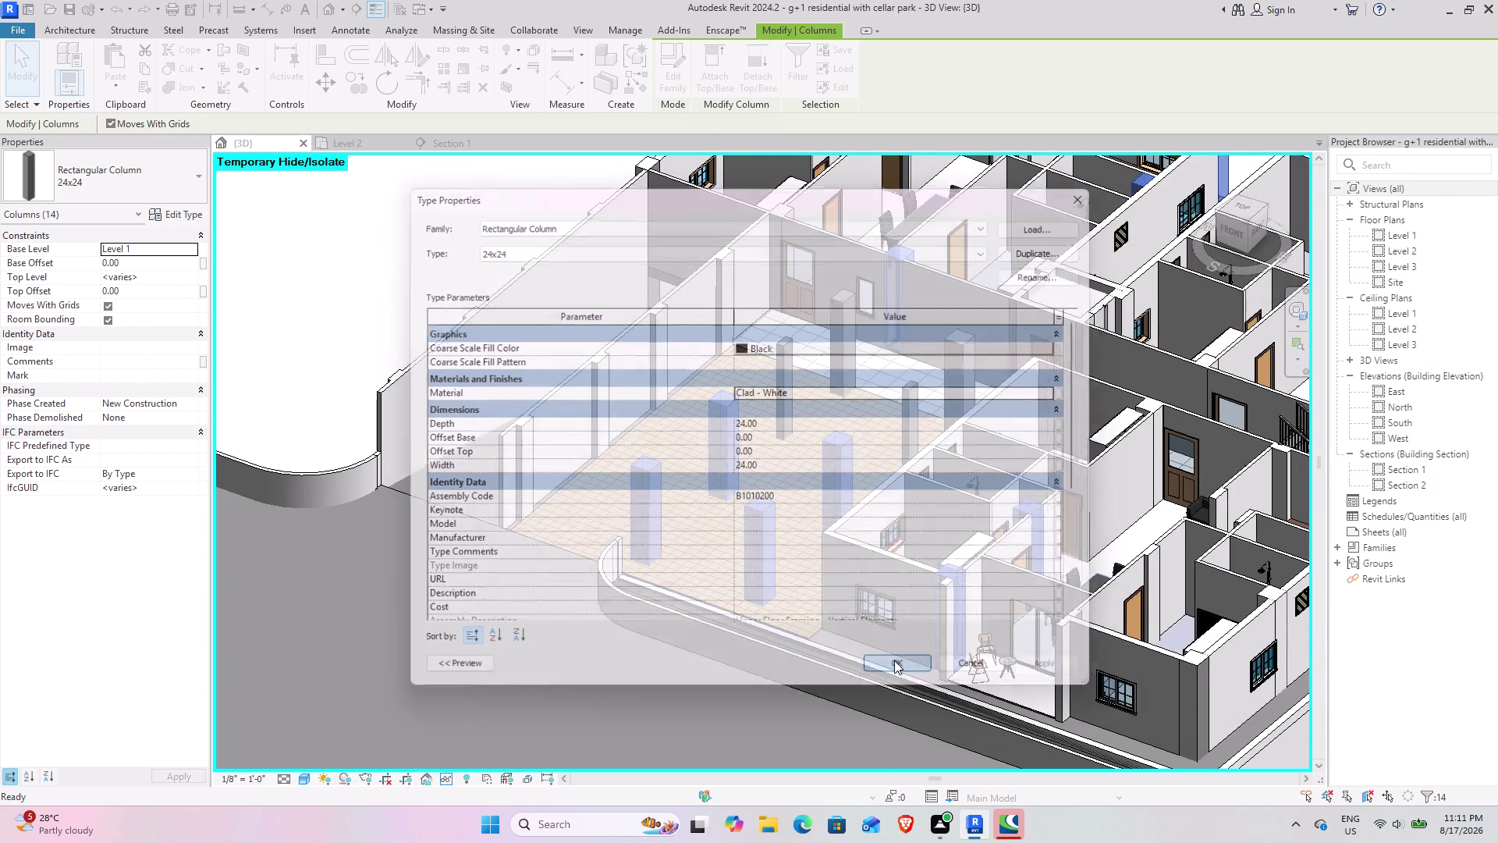
click(484, 589)
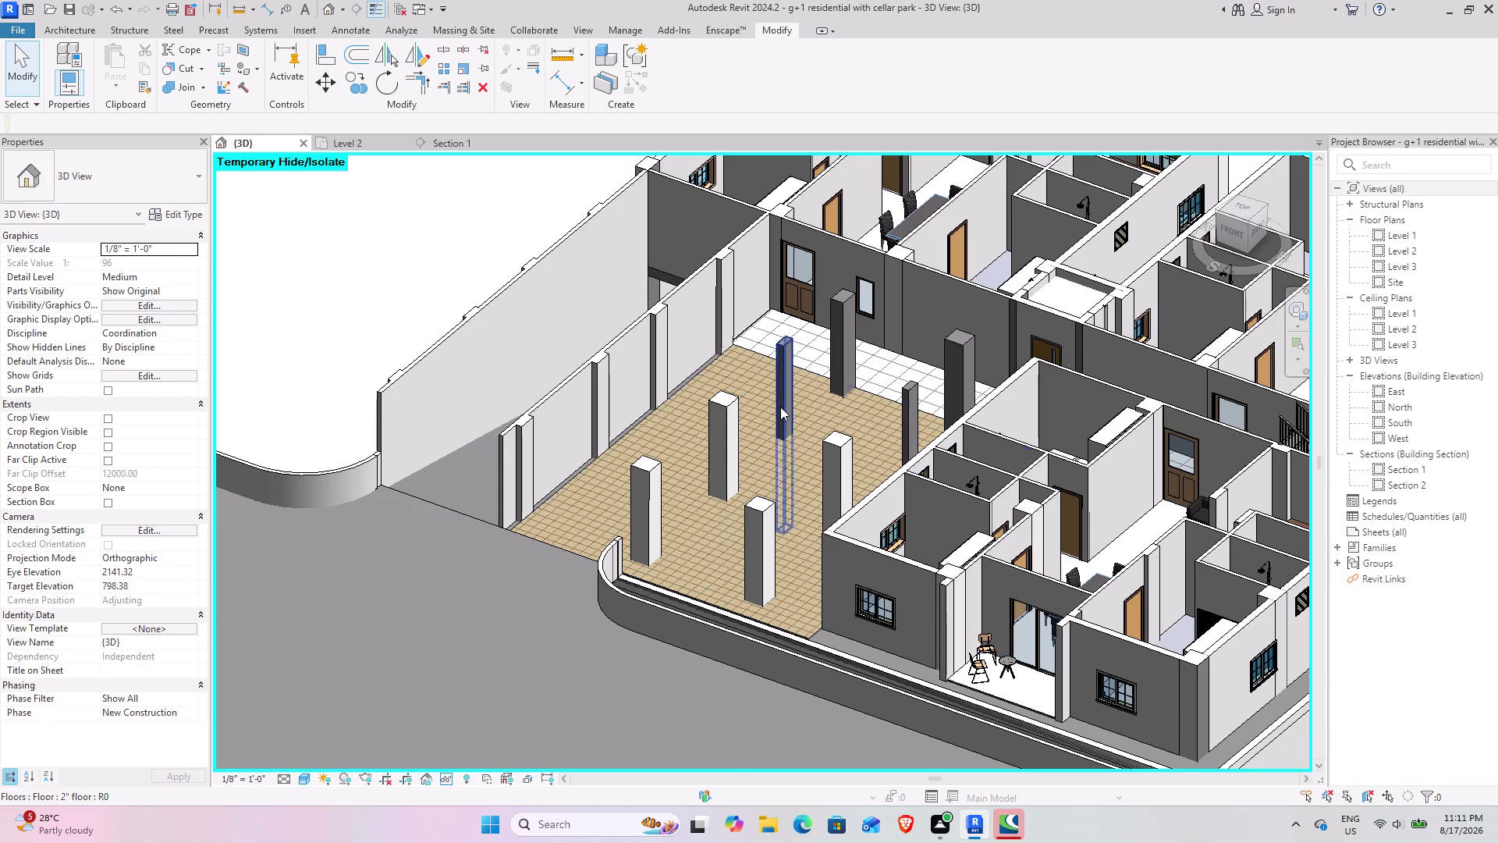
scroll(up, 3)
middle_drag(654, 439, 716, 437)
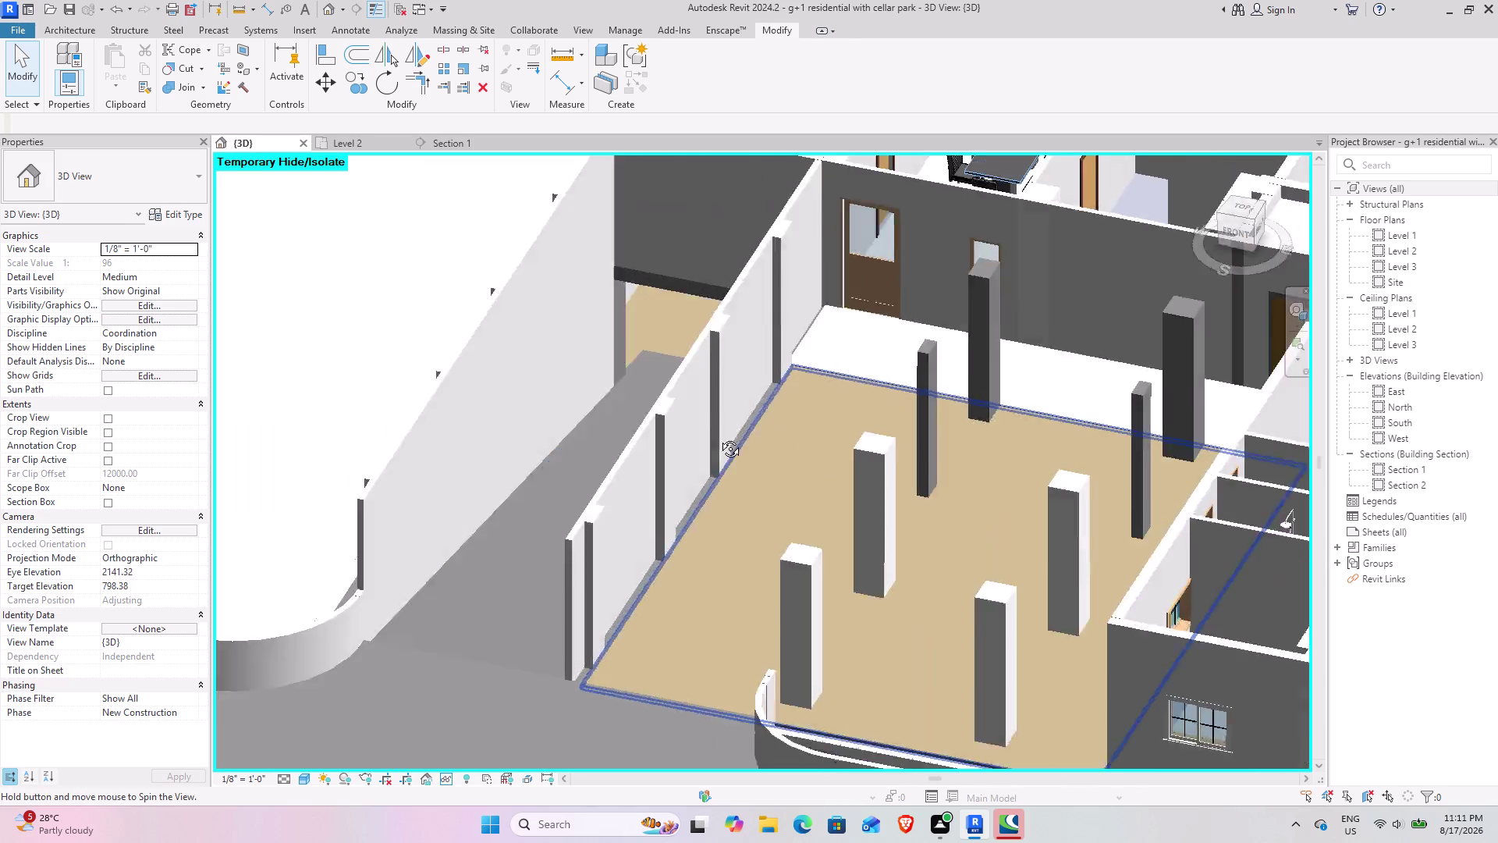
middle_drag(716, 437, 652, 430)
middle_drag(640, 433, 480, 513)
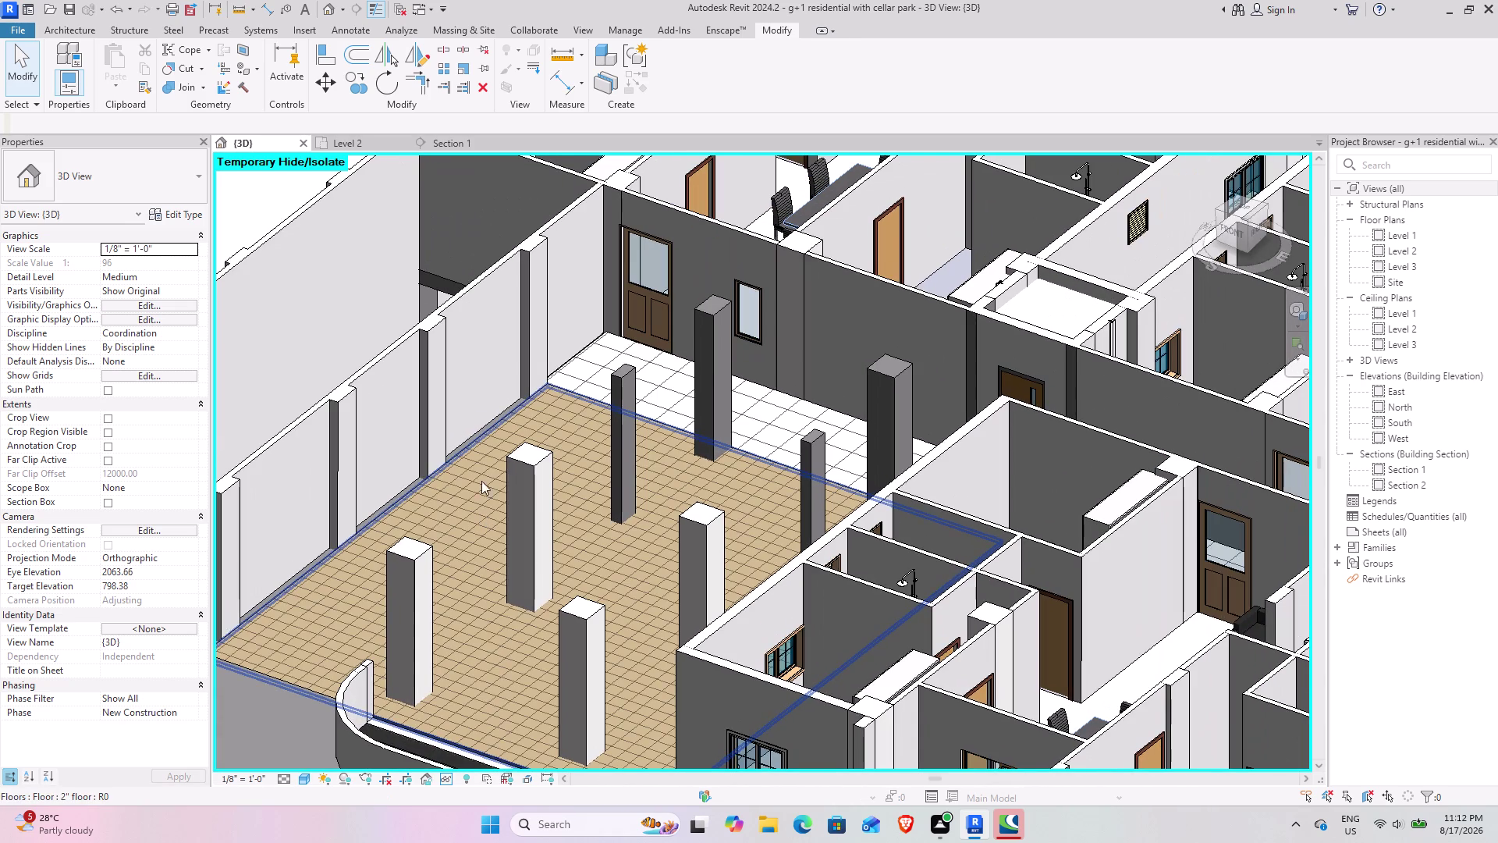
click(616, 383)
text(sa)
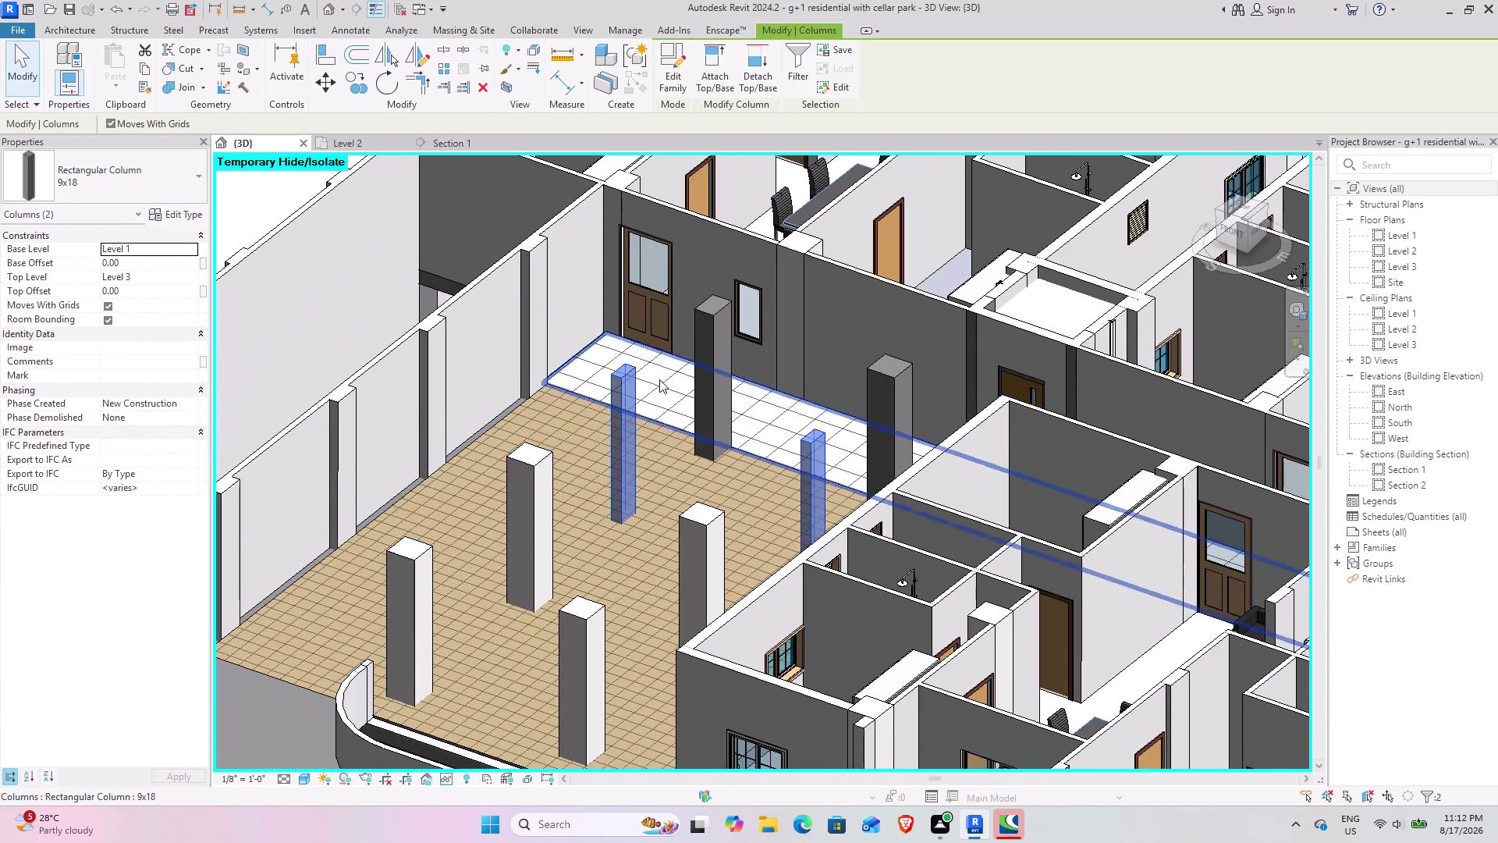
click(715, 342)
text(sa)
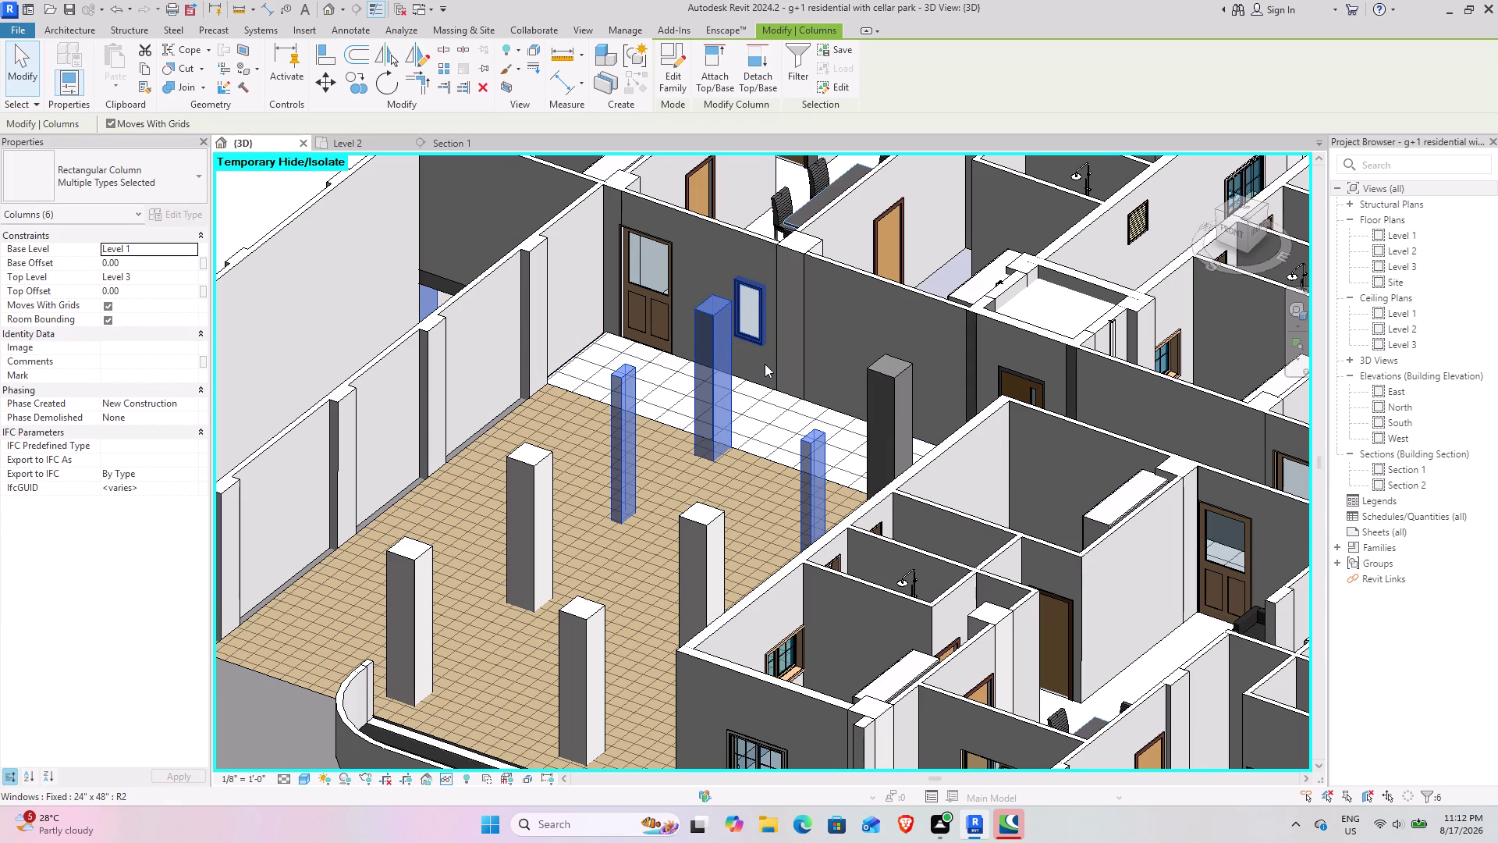
text(sa)
click(881, 381)
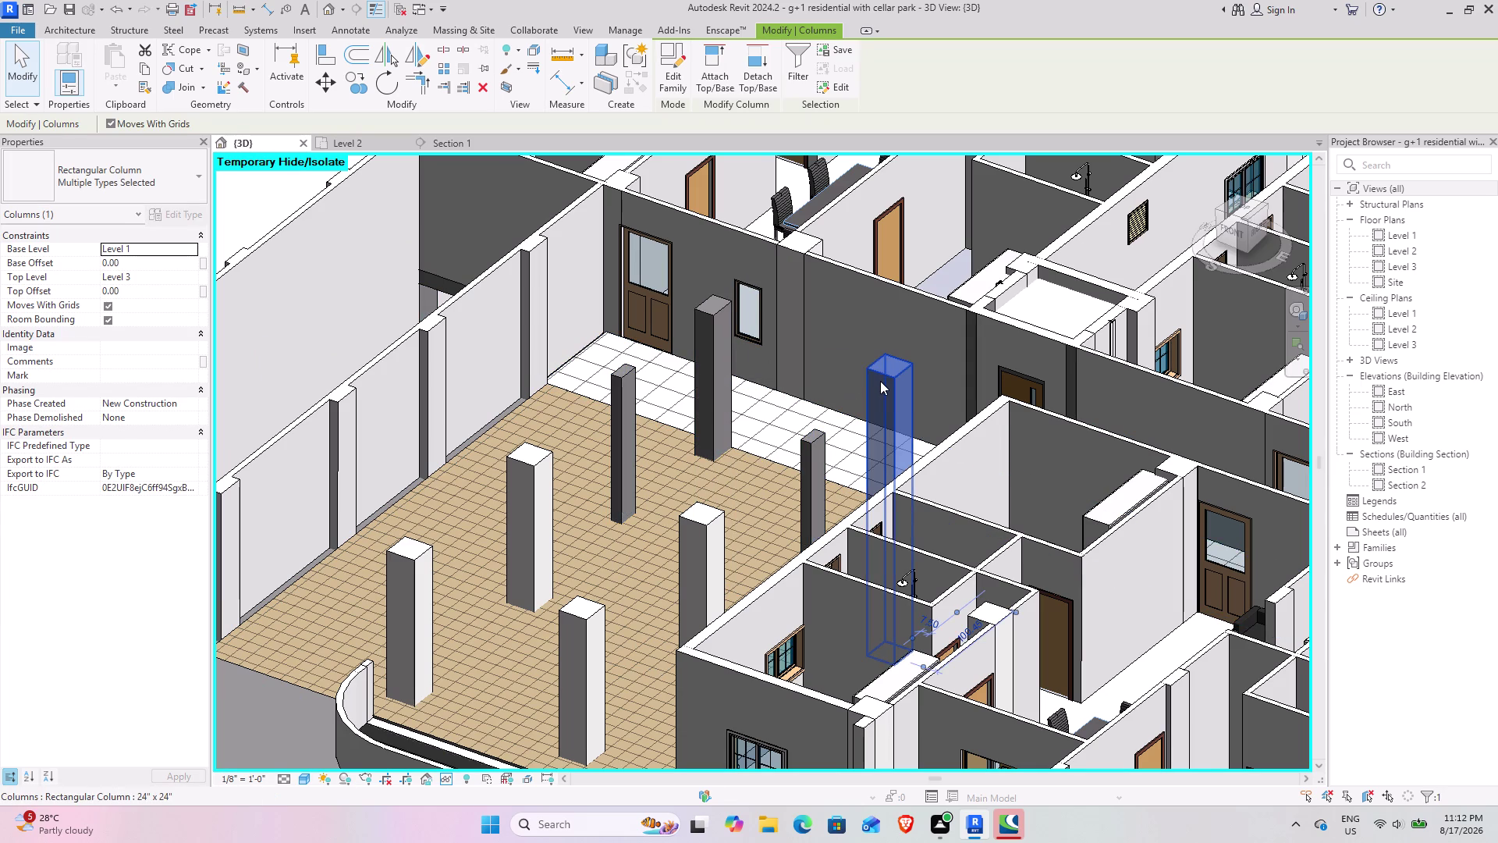
text(as)
key(a)
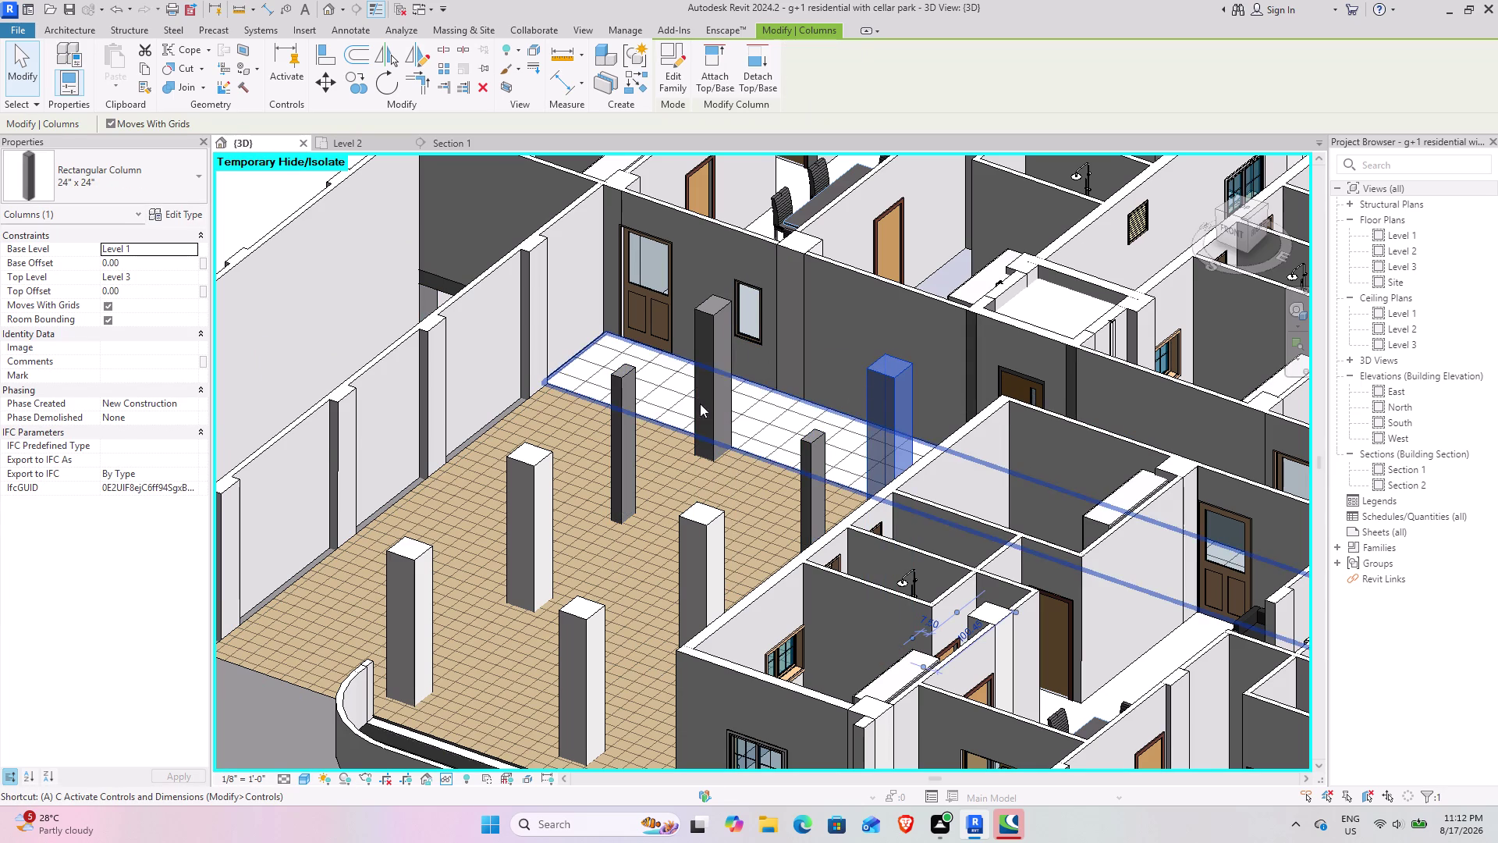
scroll(down, 3)
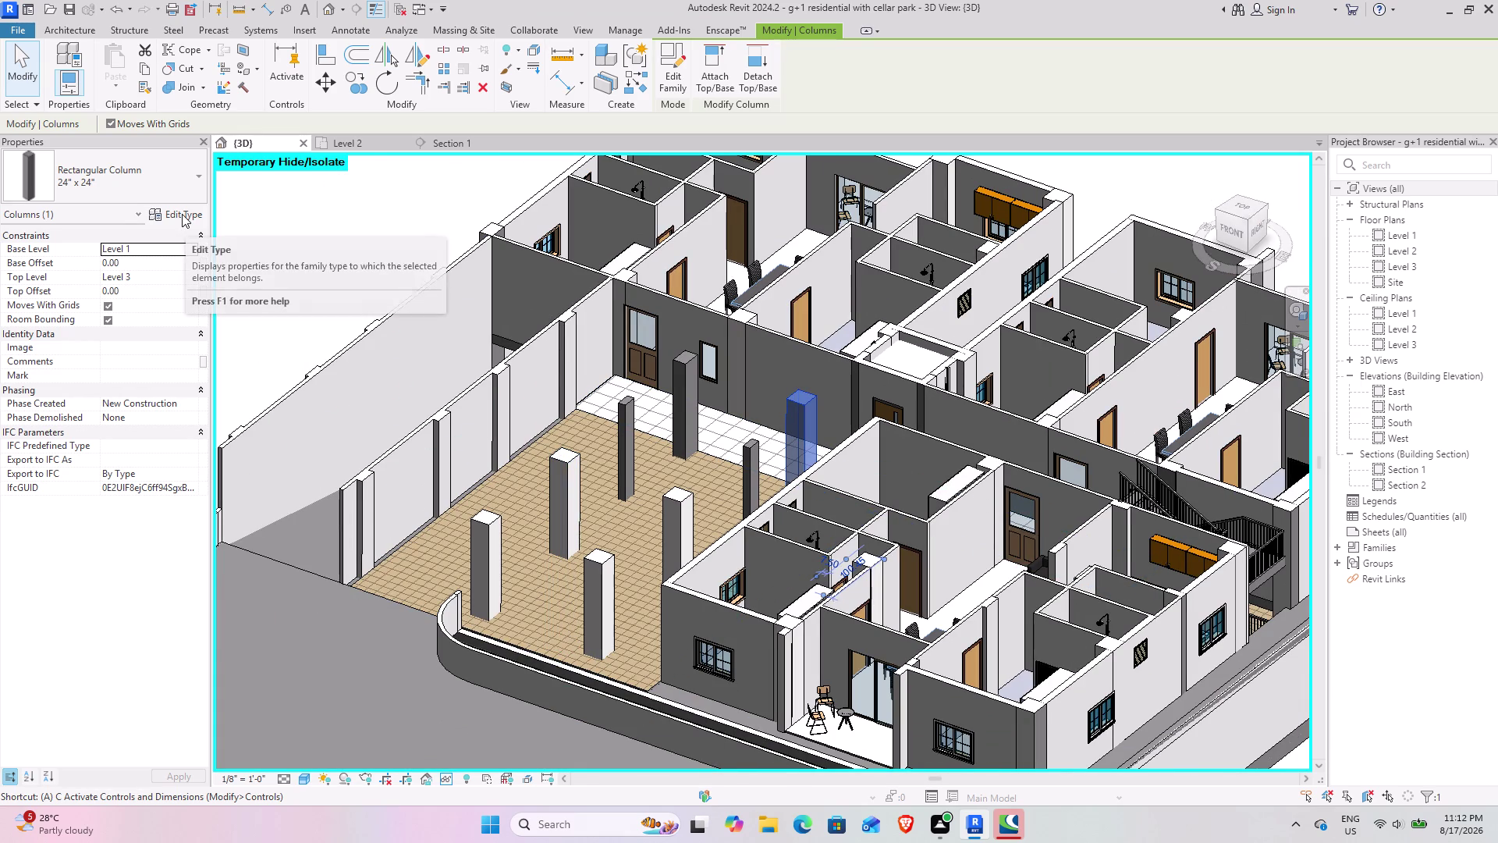
click(574, 494)
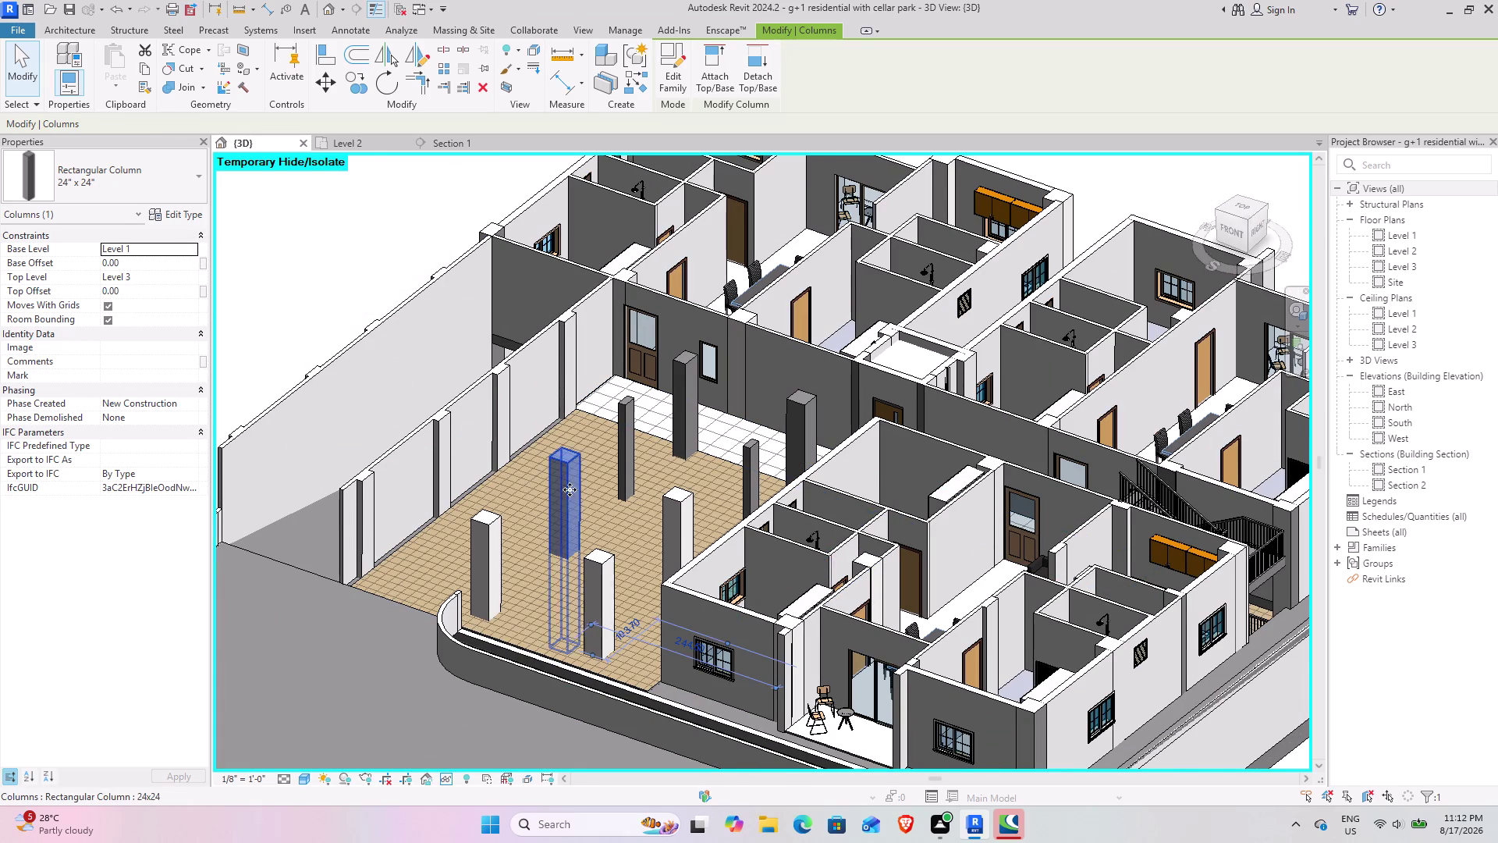
click(188, 214)
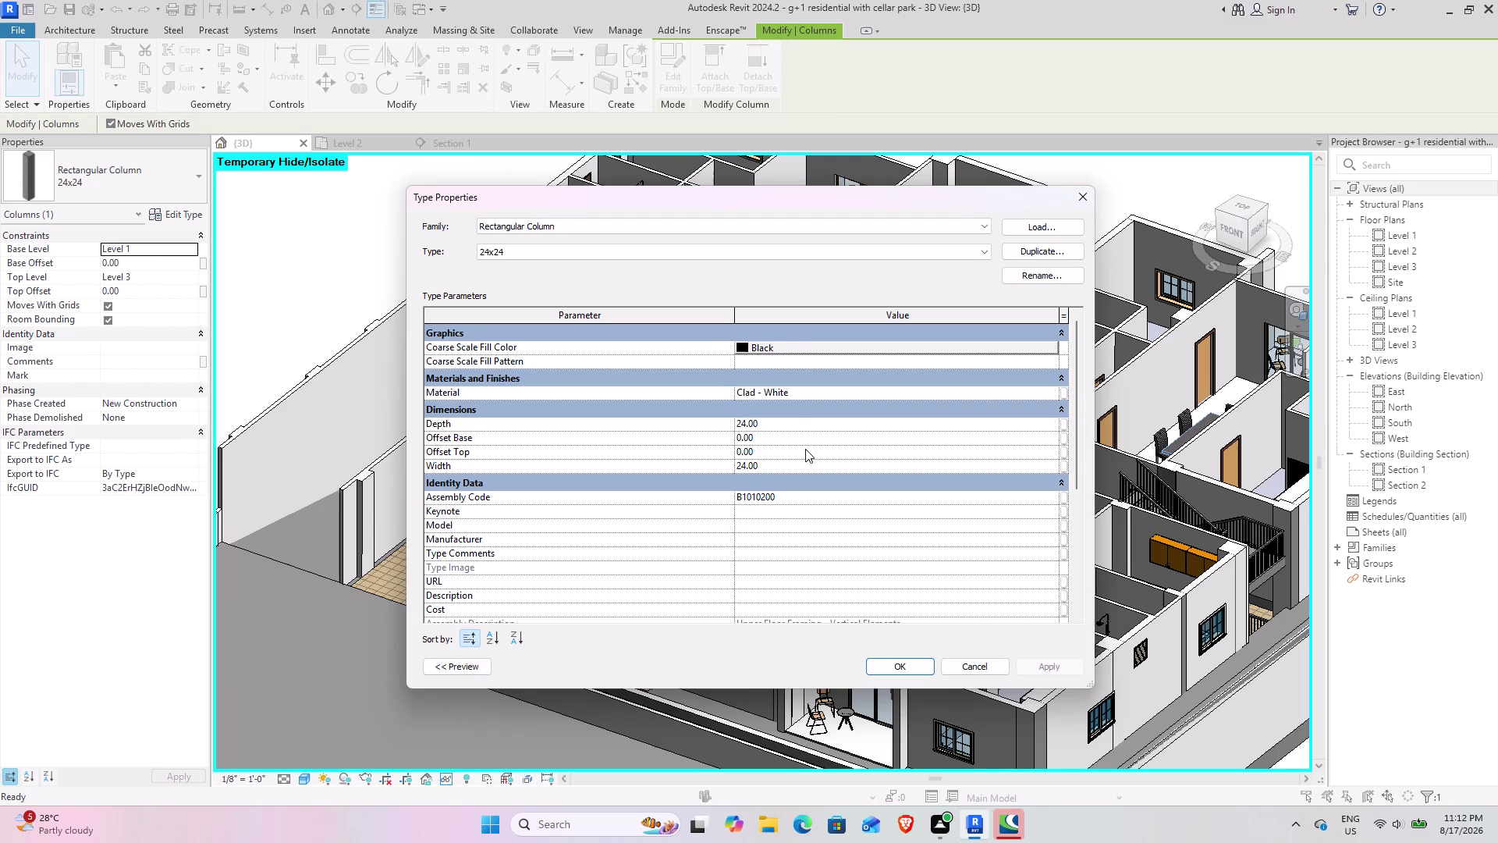
Copy the Clad - White material name from type properties and close them.
scroll(down, 3)
scroll(up, 3)
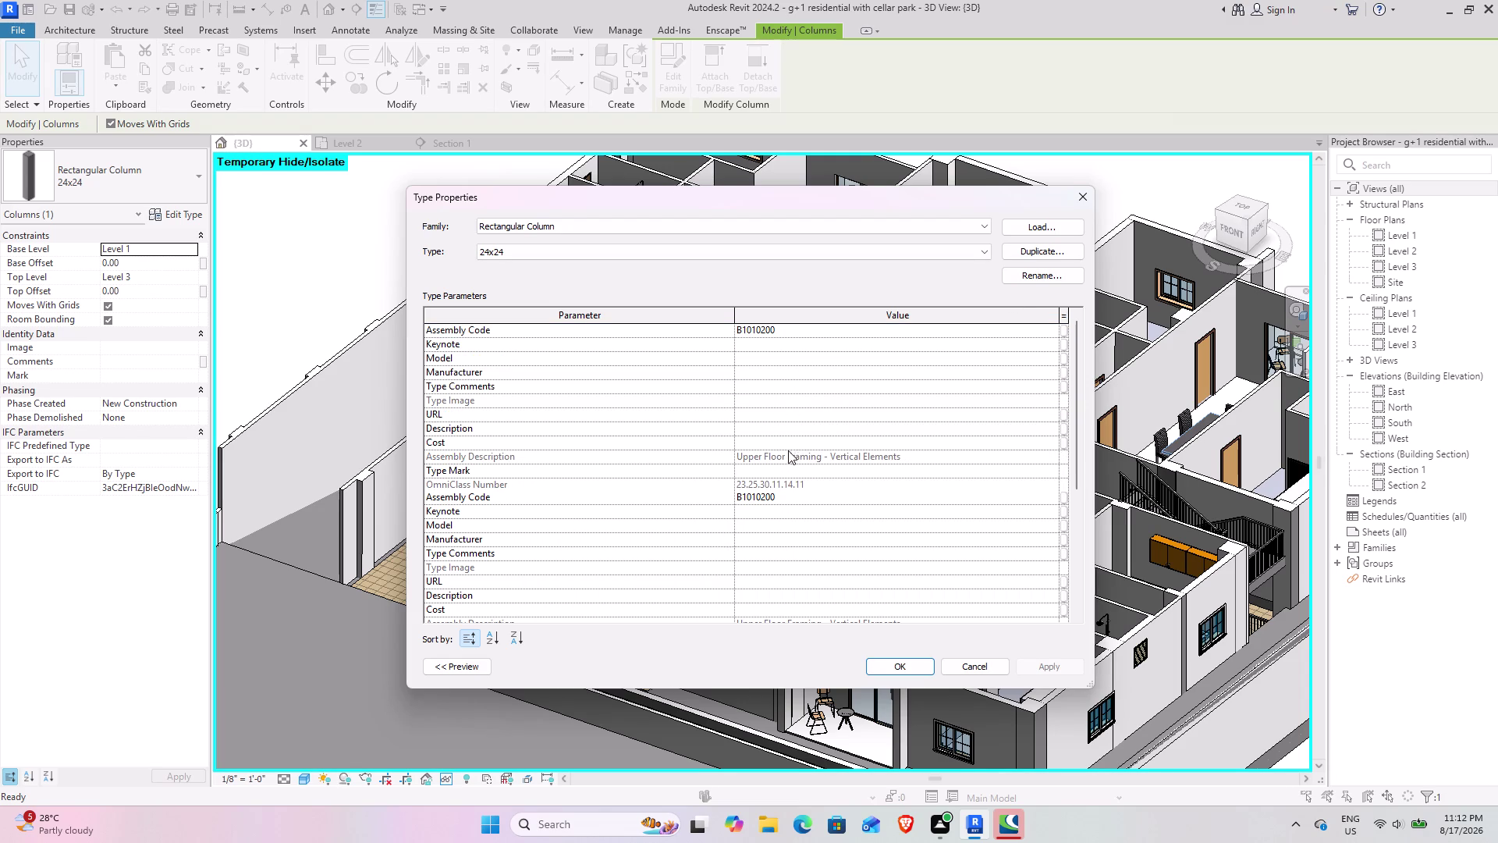
scroll(down, 3)
scroll(up, 3)
drag(809, 392, 718, 392)
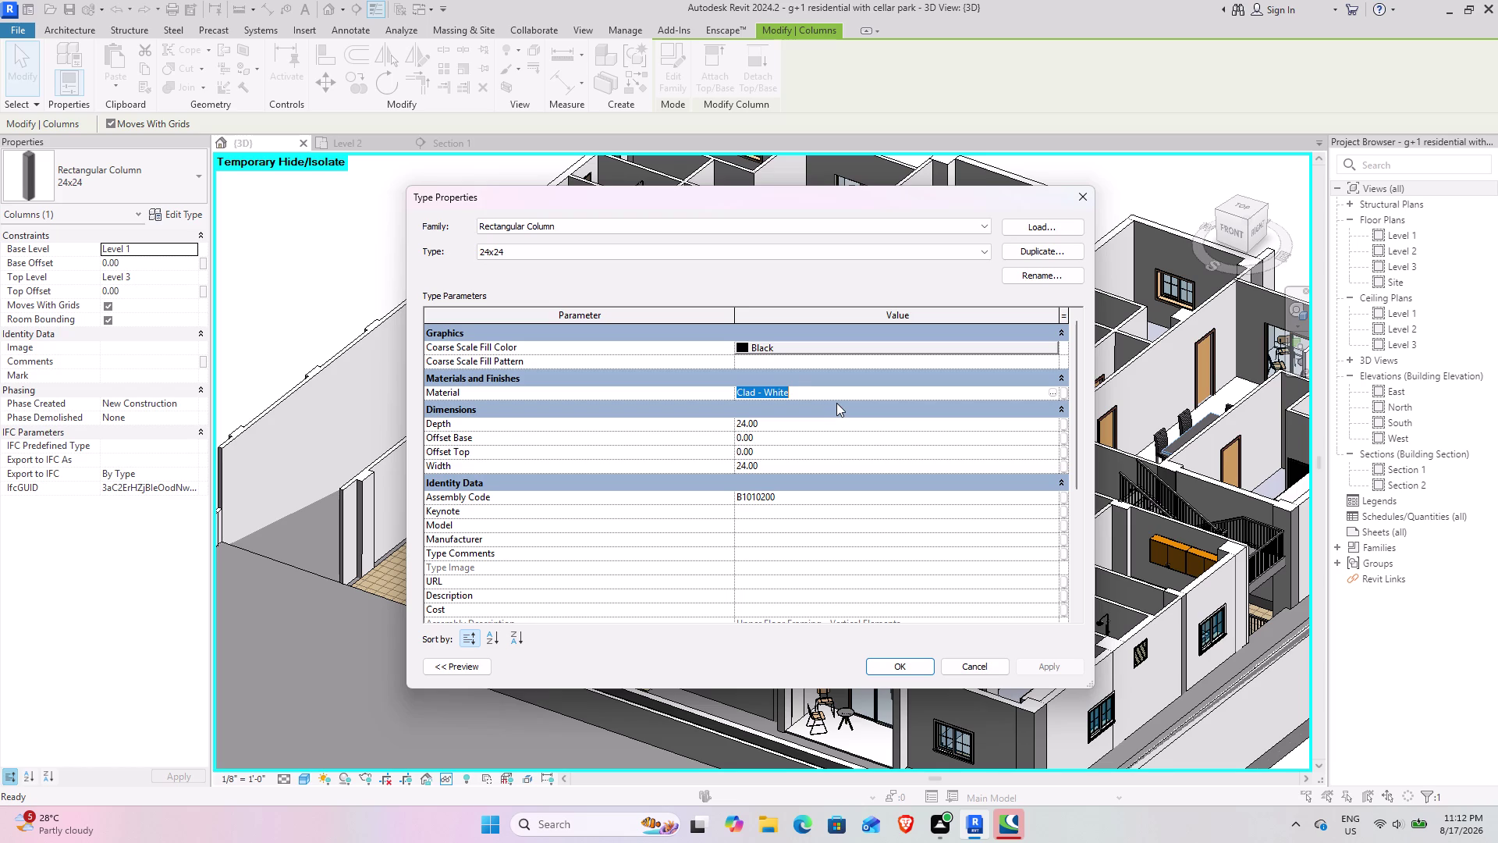
key(ctrl+c)
click(900, 657)
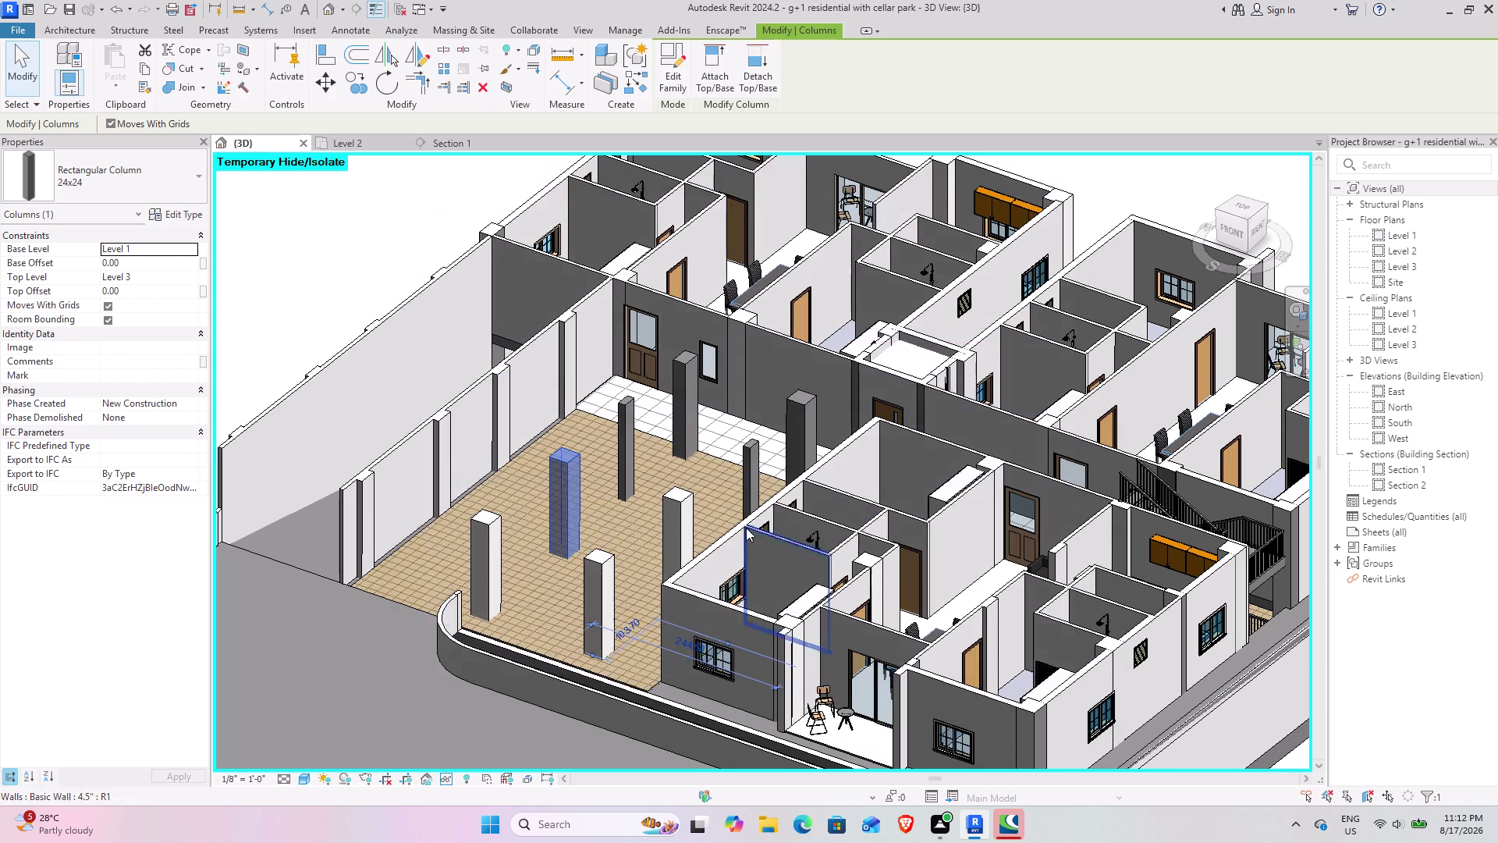
Paste Clad - White into the 9x18 column type's material and apply.
click(749, 458)
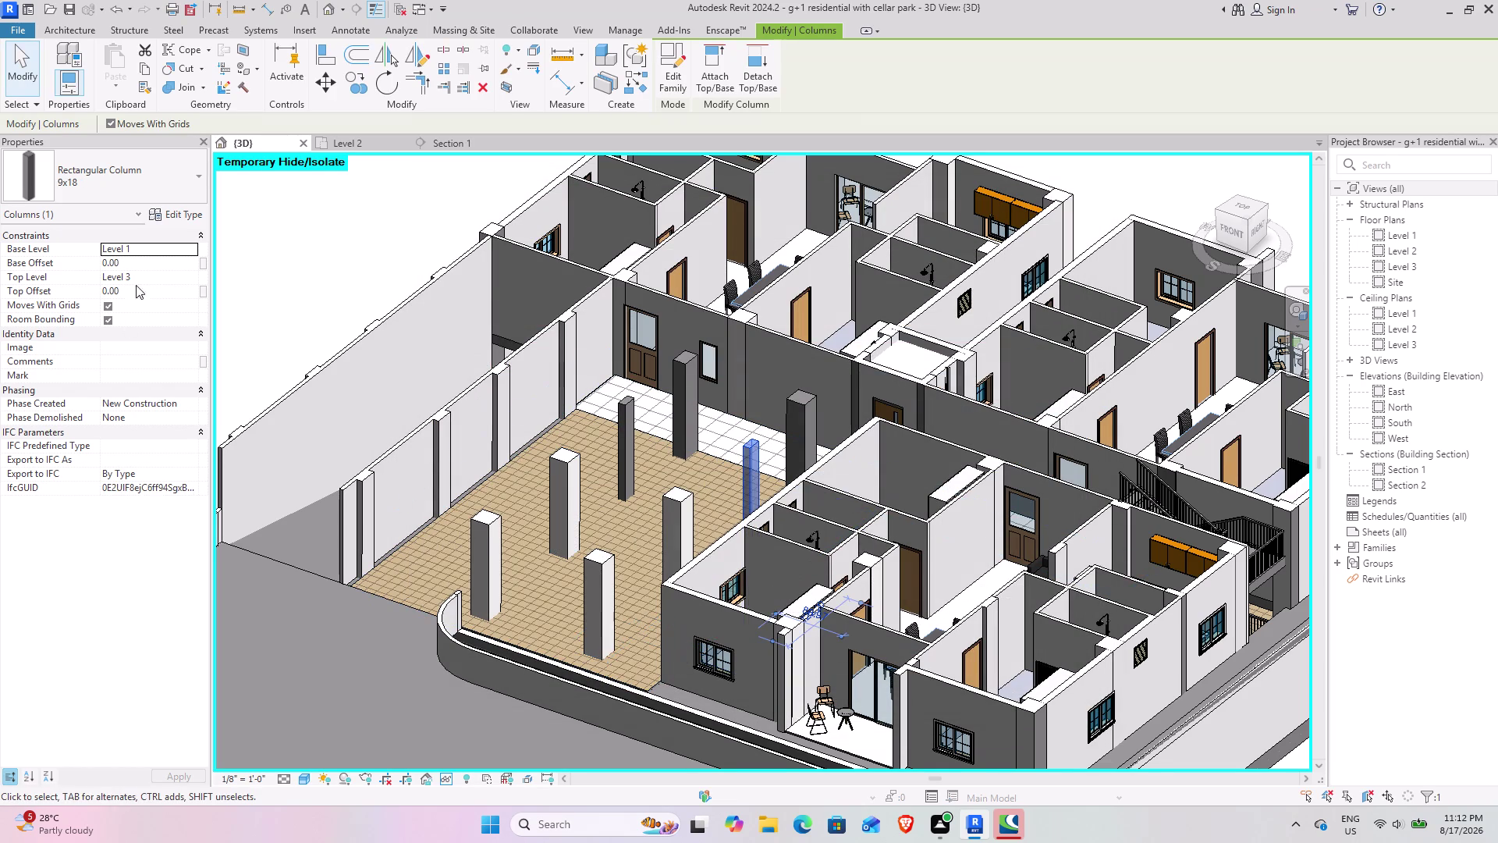
click(176, 211)
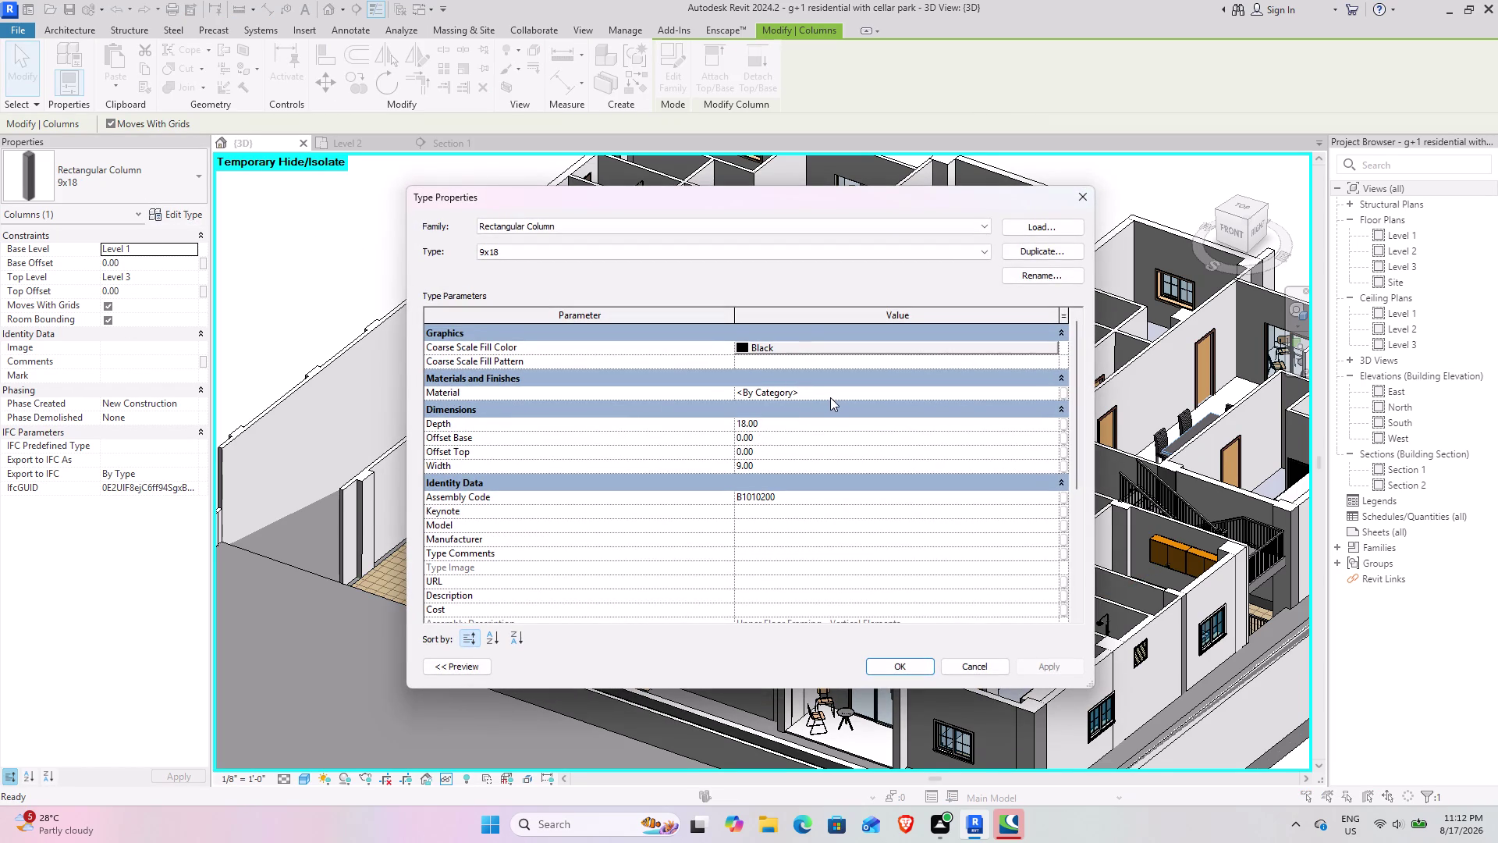
click(830, 397)
key(ctrl+v)
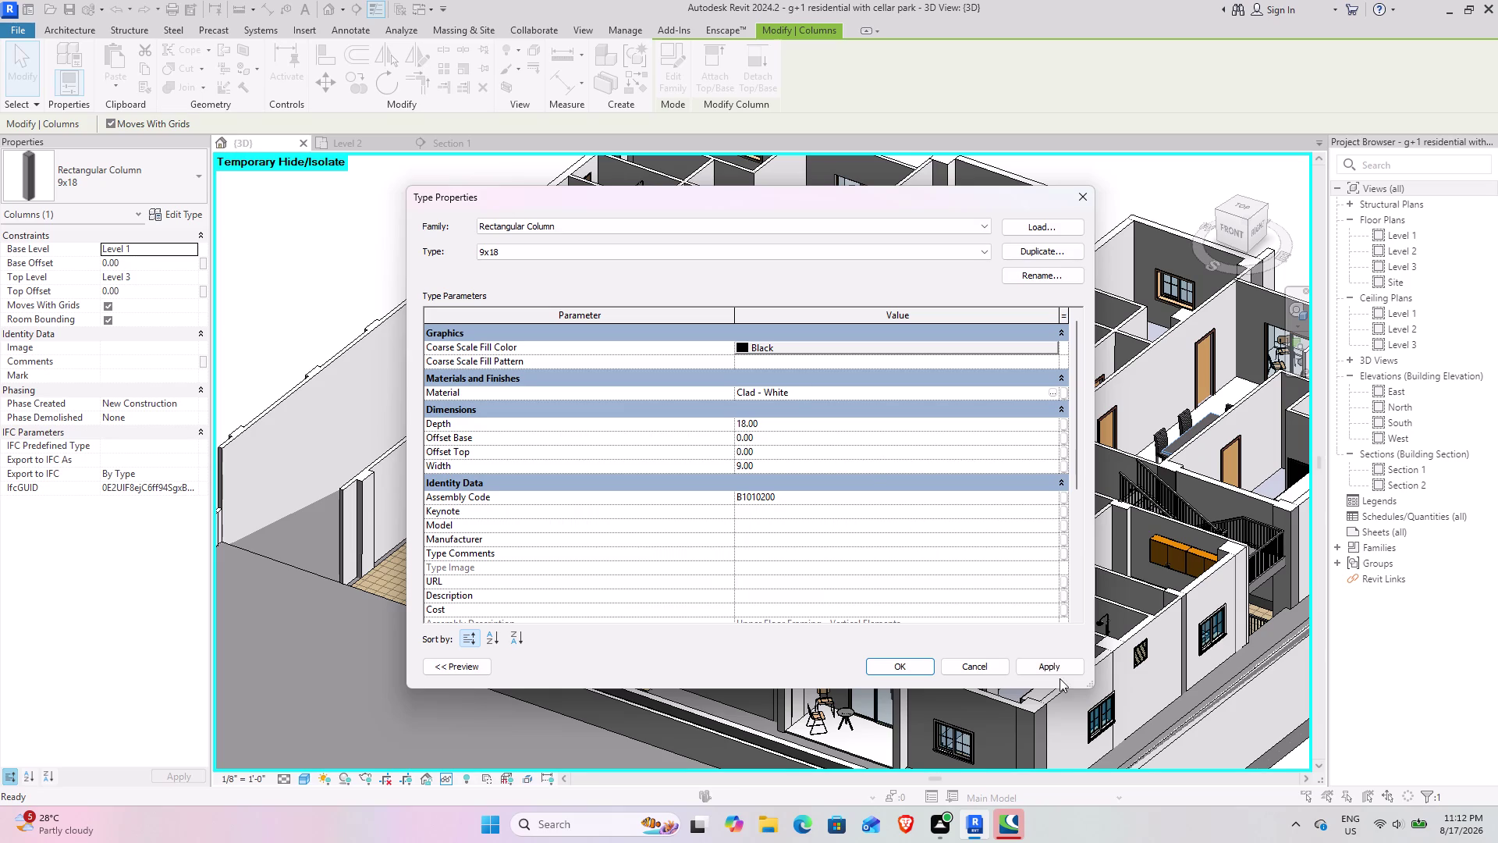
click(1052, 660)
click(895, 668)
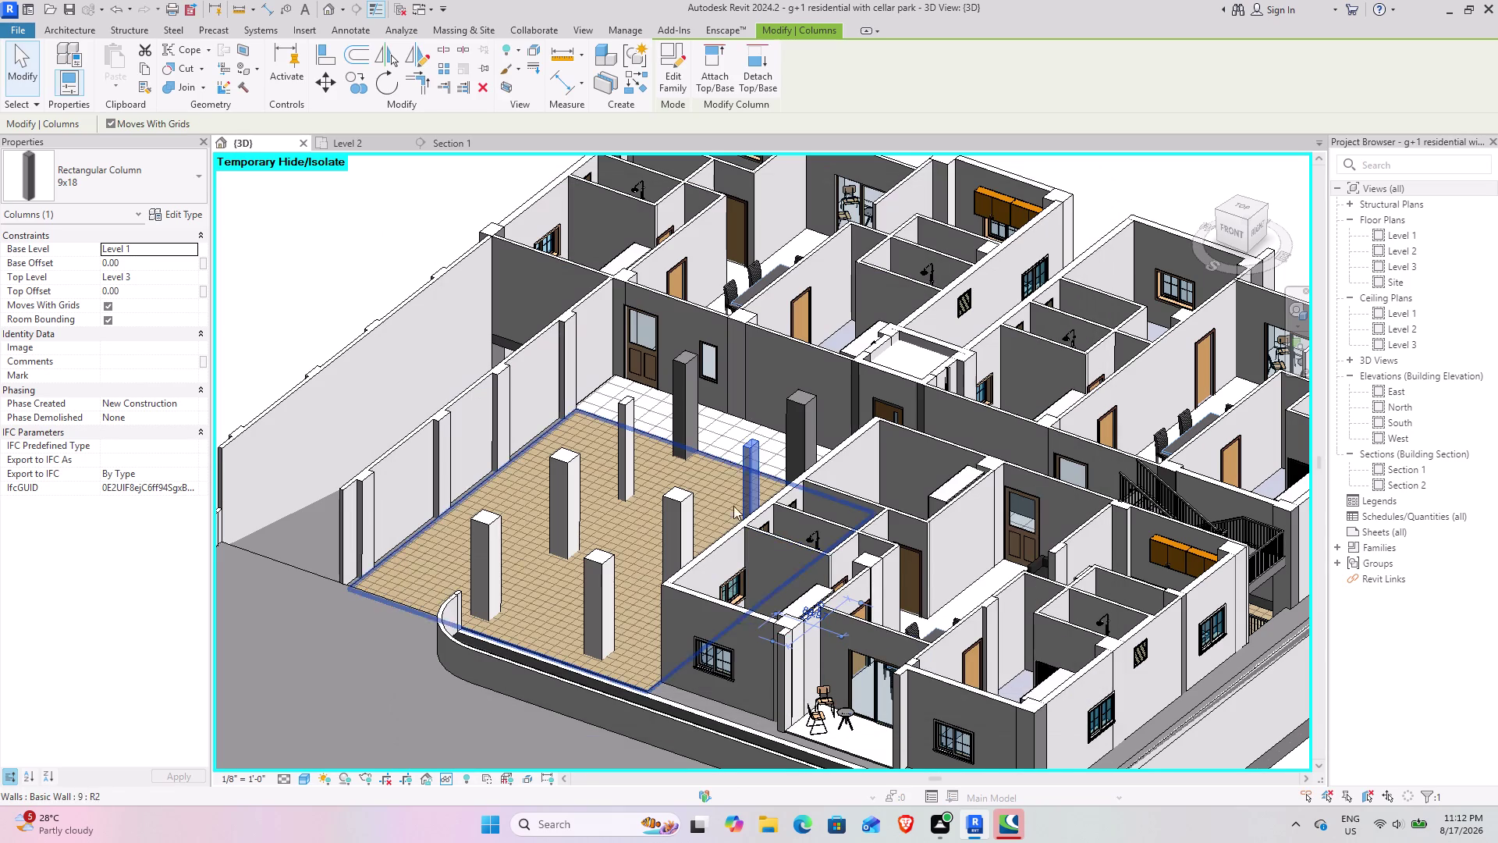
Paste Clad - White into the remaining dark 24x24 column type's material.
click(804, 421)
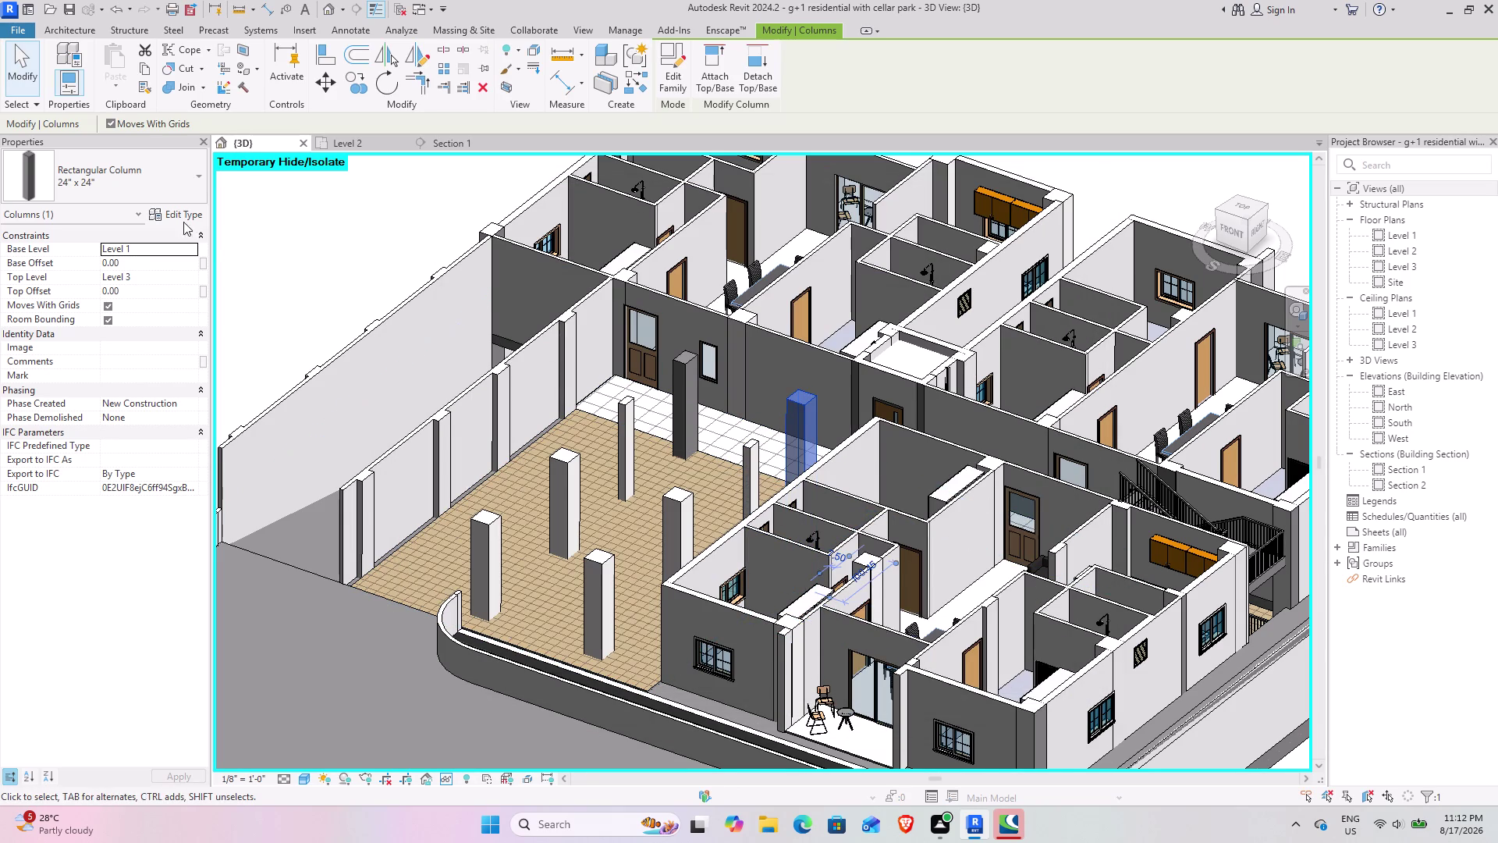
click(183, 215)
click(816, 391)
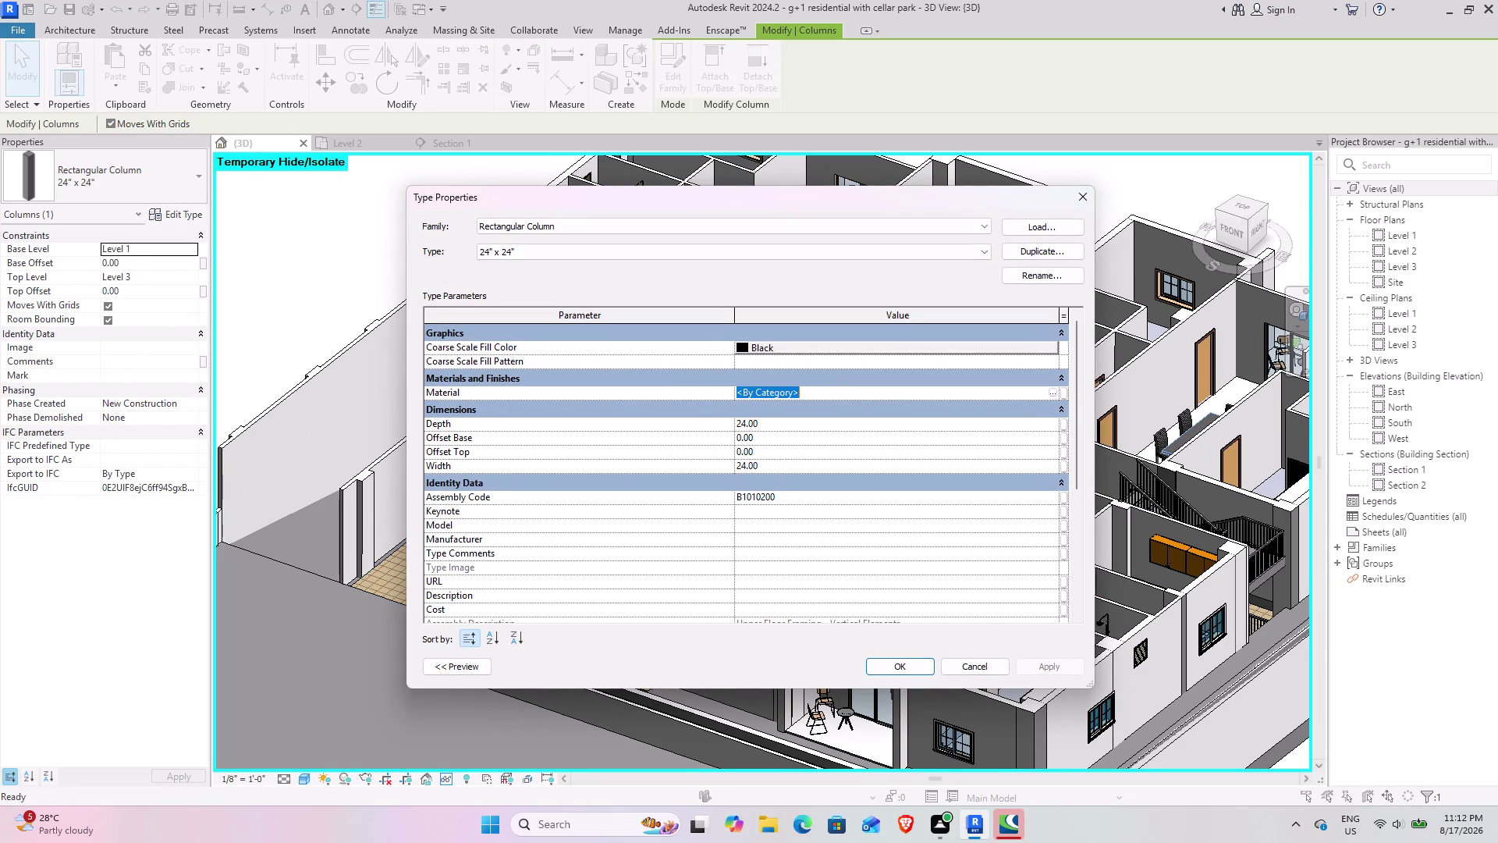
key(ctrl+v)
click(1033, 664)
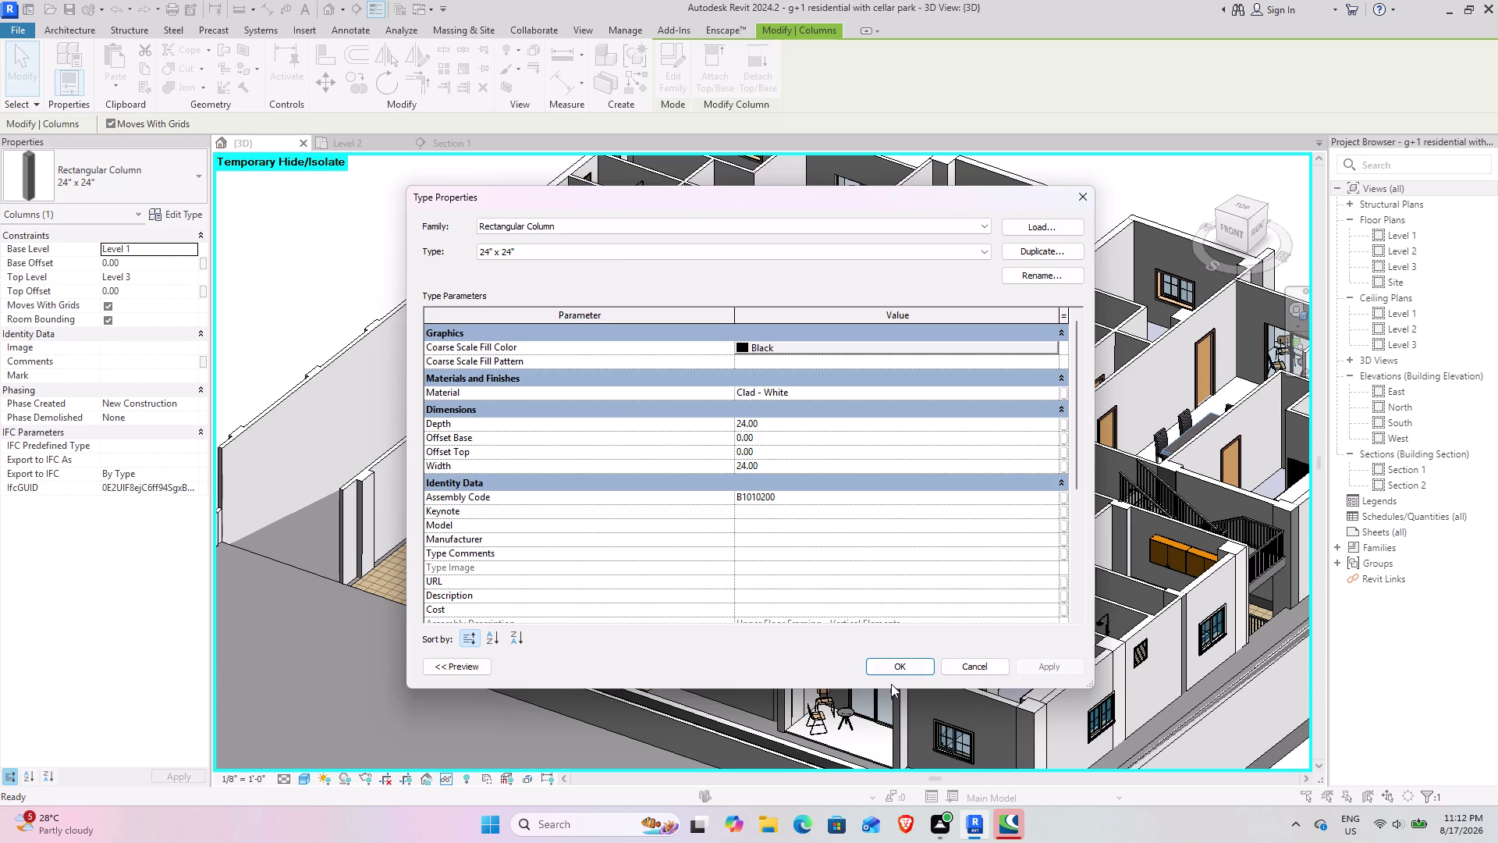
click(894, 671)
Give the 24x16.5 rectangular column type Clad - White, then select the parking floor slab.
click(677, 398)
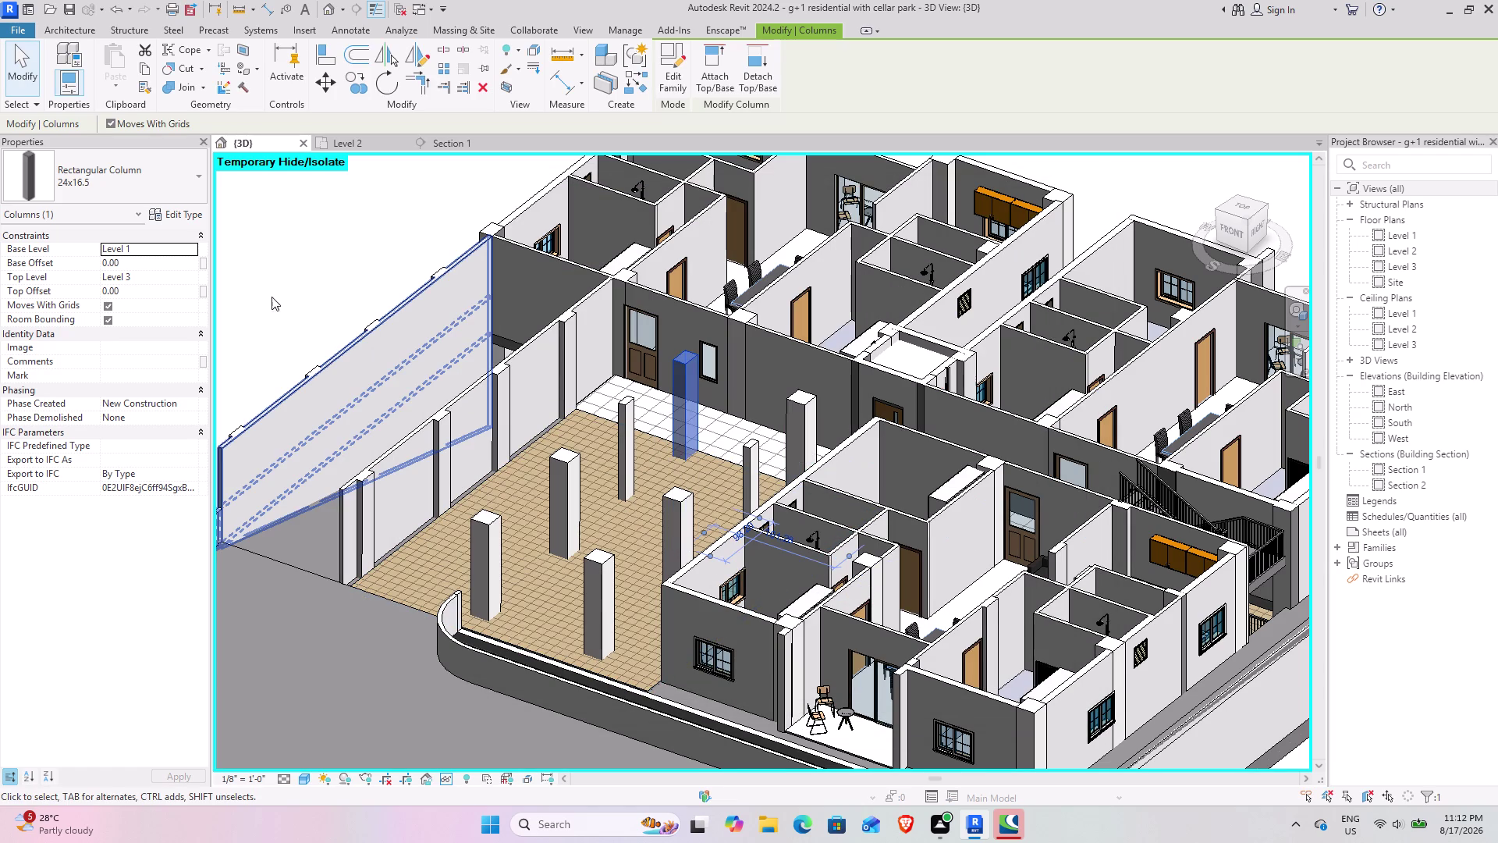
click(178, 215)
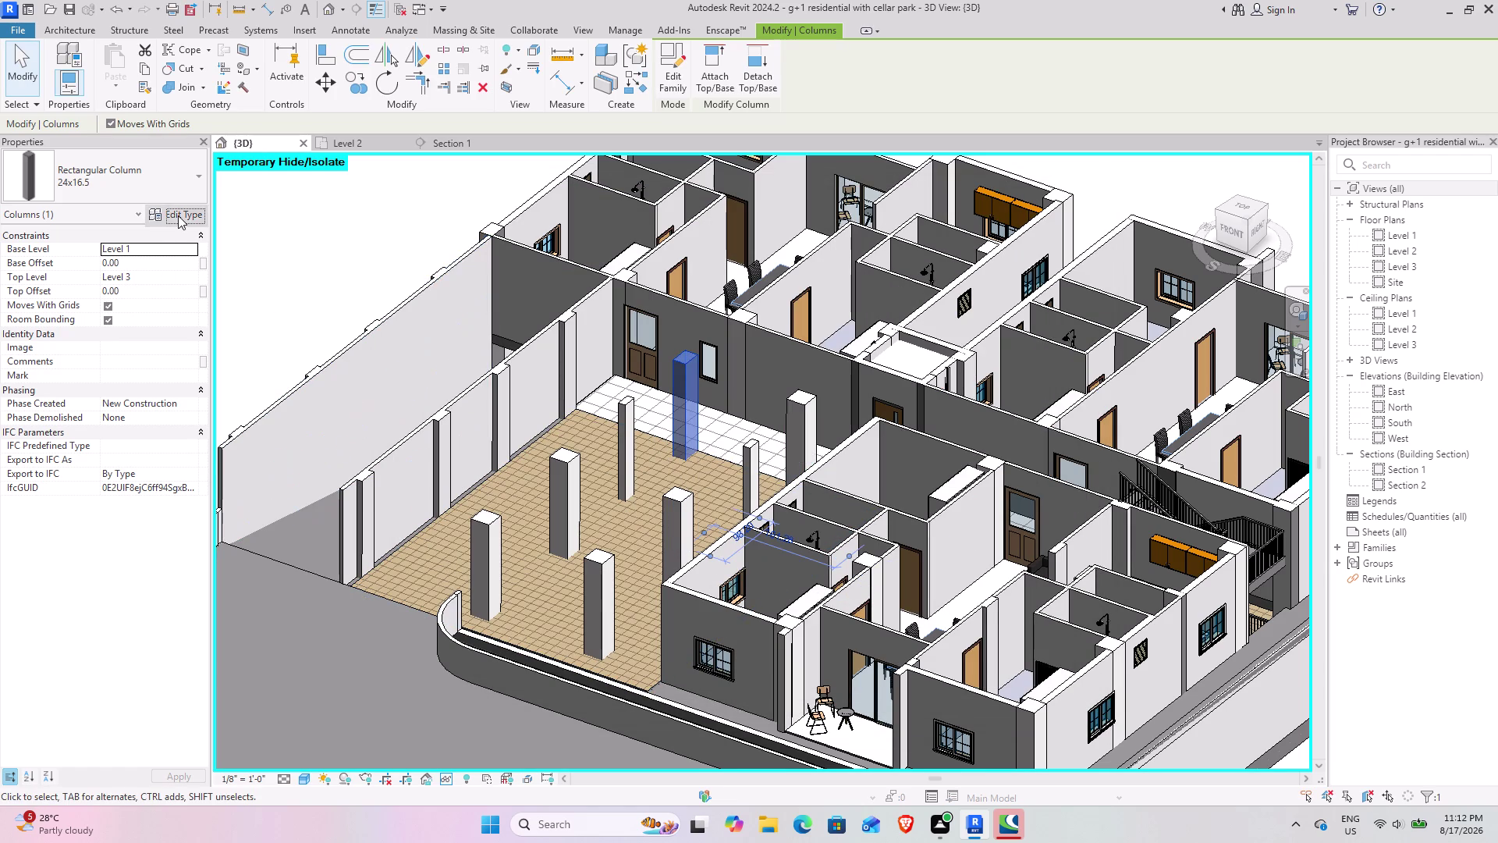
click(837, 396)
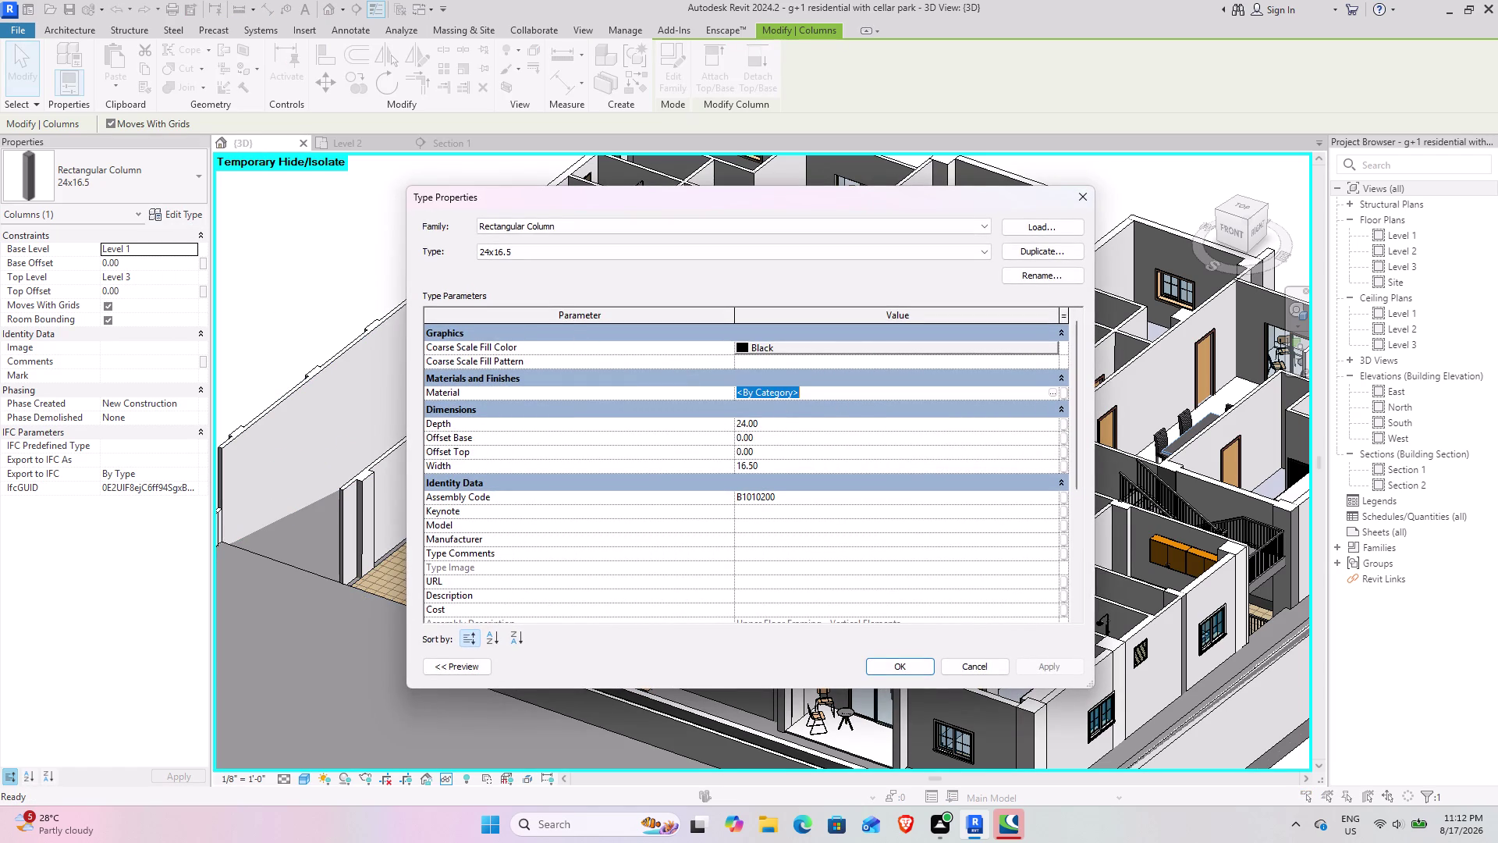
key(ctrl+v)
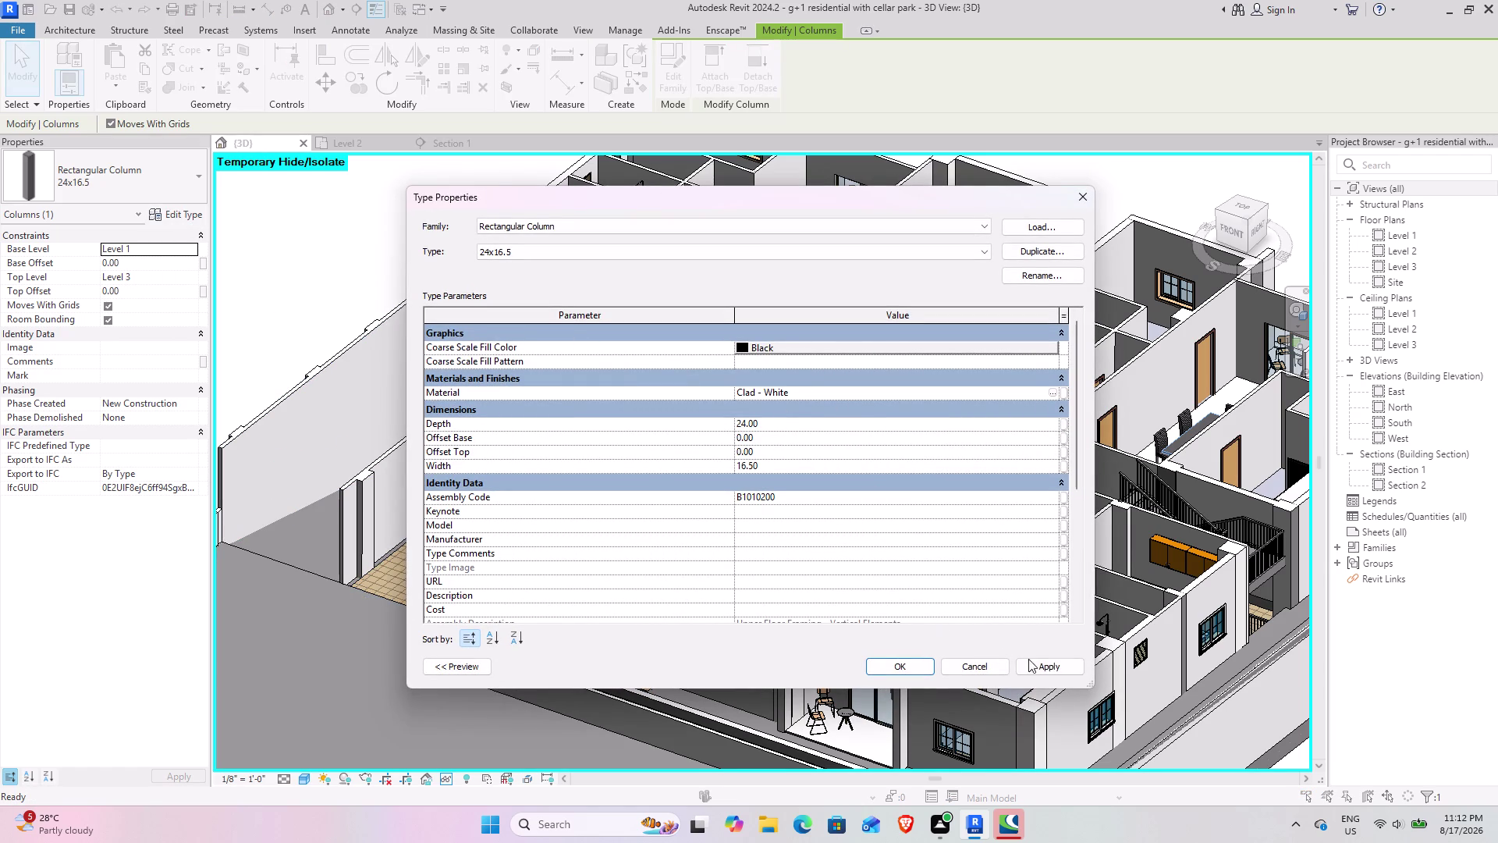
click(1042, 664)
click(893, 667)
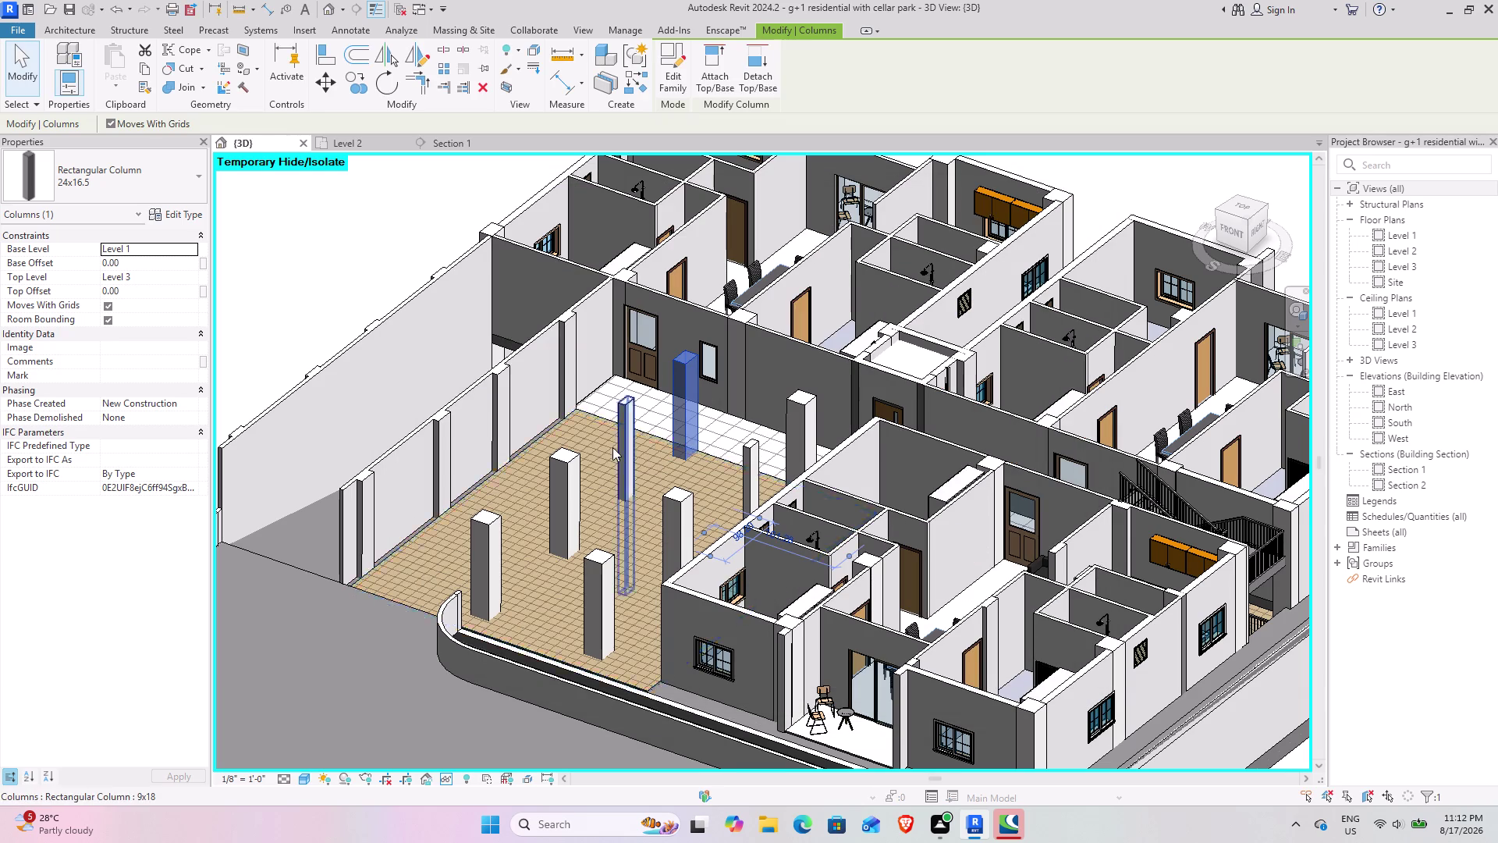
click(584, 503)
scroll(down, 3)
Orbit the 3D model around the parking area and flats to check the white columns.
middle_drag(574, 547, 830, 590)
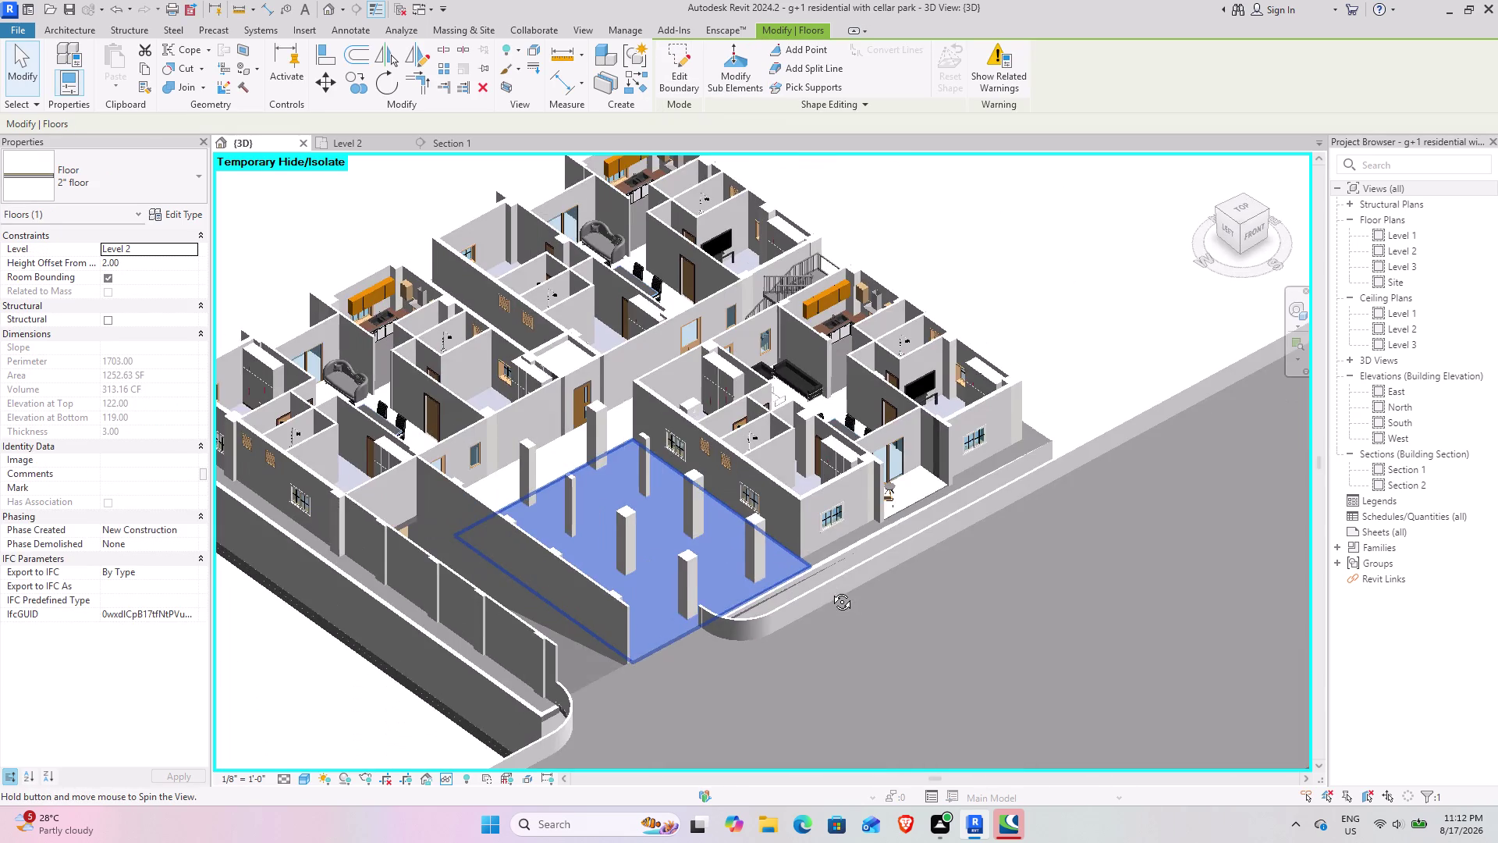
middle_drag(830, 590, 744, 607)
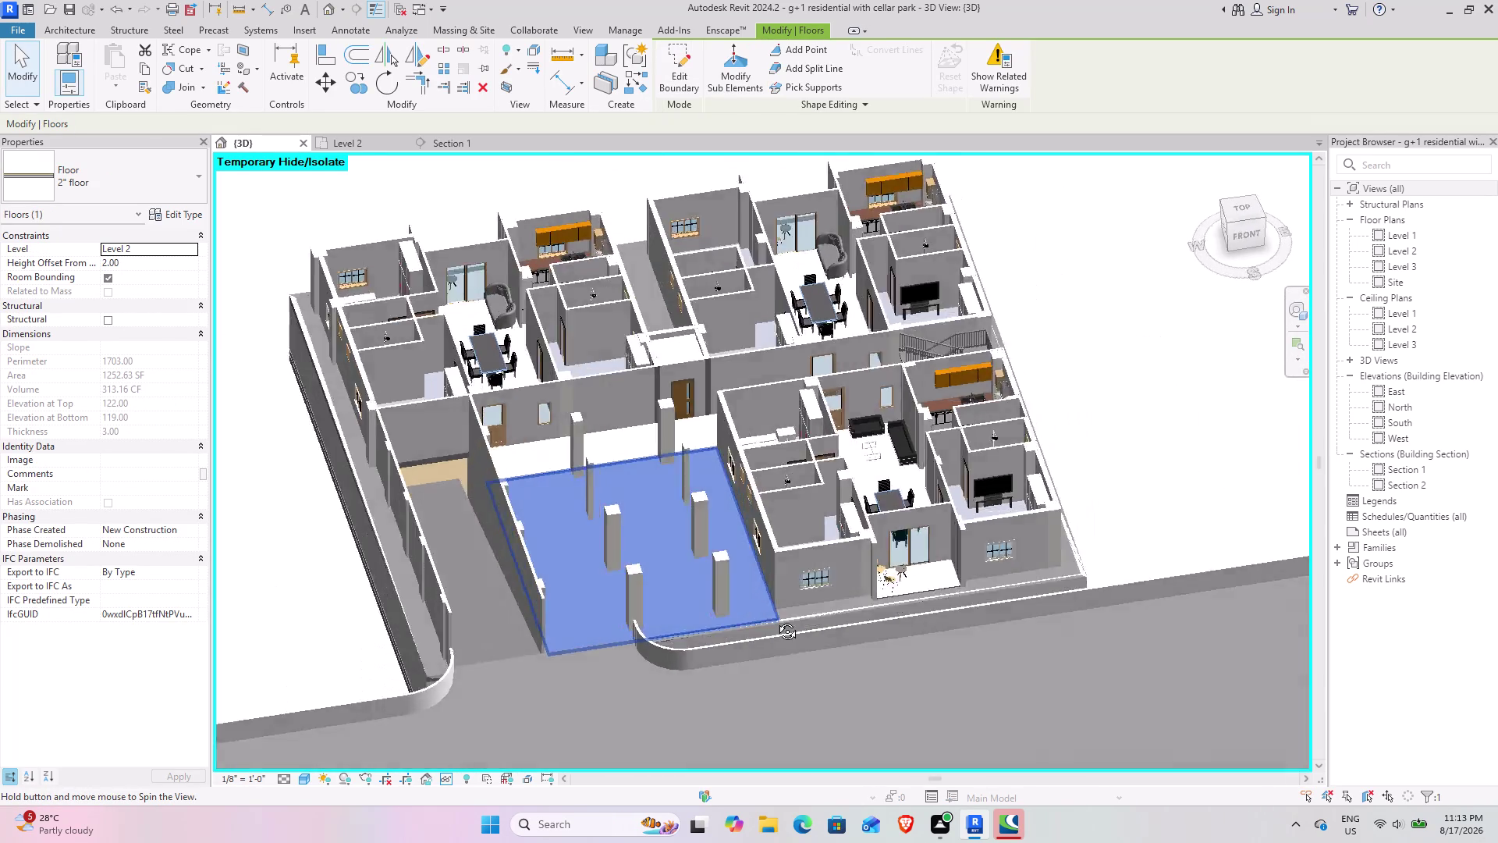
middle_drag(744, 607, 809, 627)
click(982, 633)
middle_drag(532, 623, 604, 492)
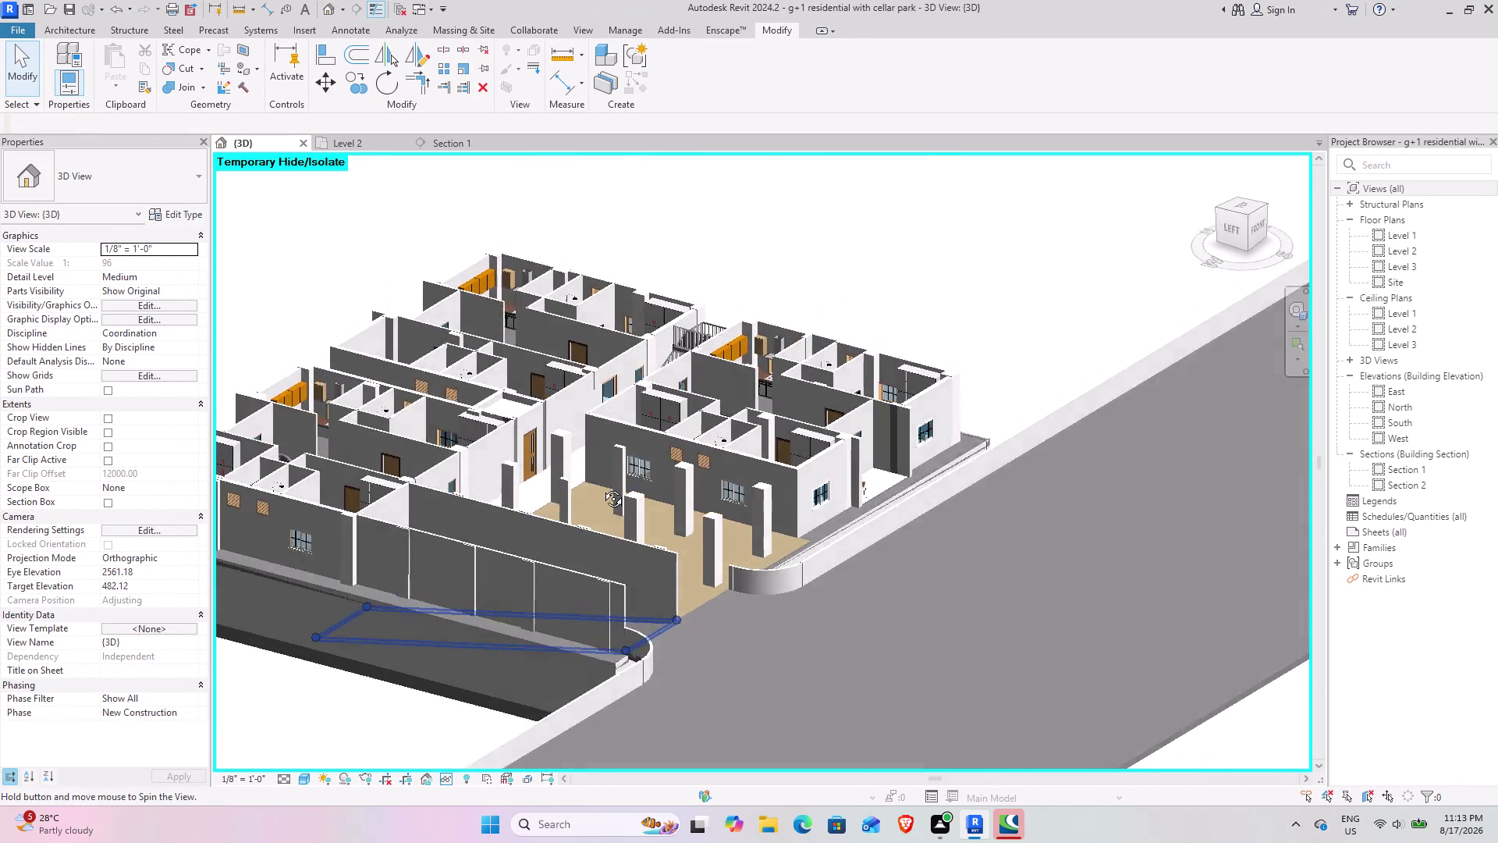
middle_drag(604, 492, 469, 573)
middle_drag(547, 554, 546, 468)
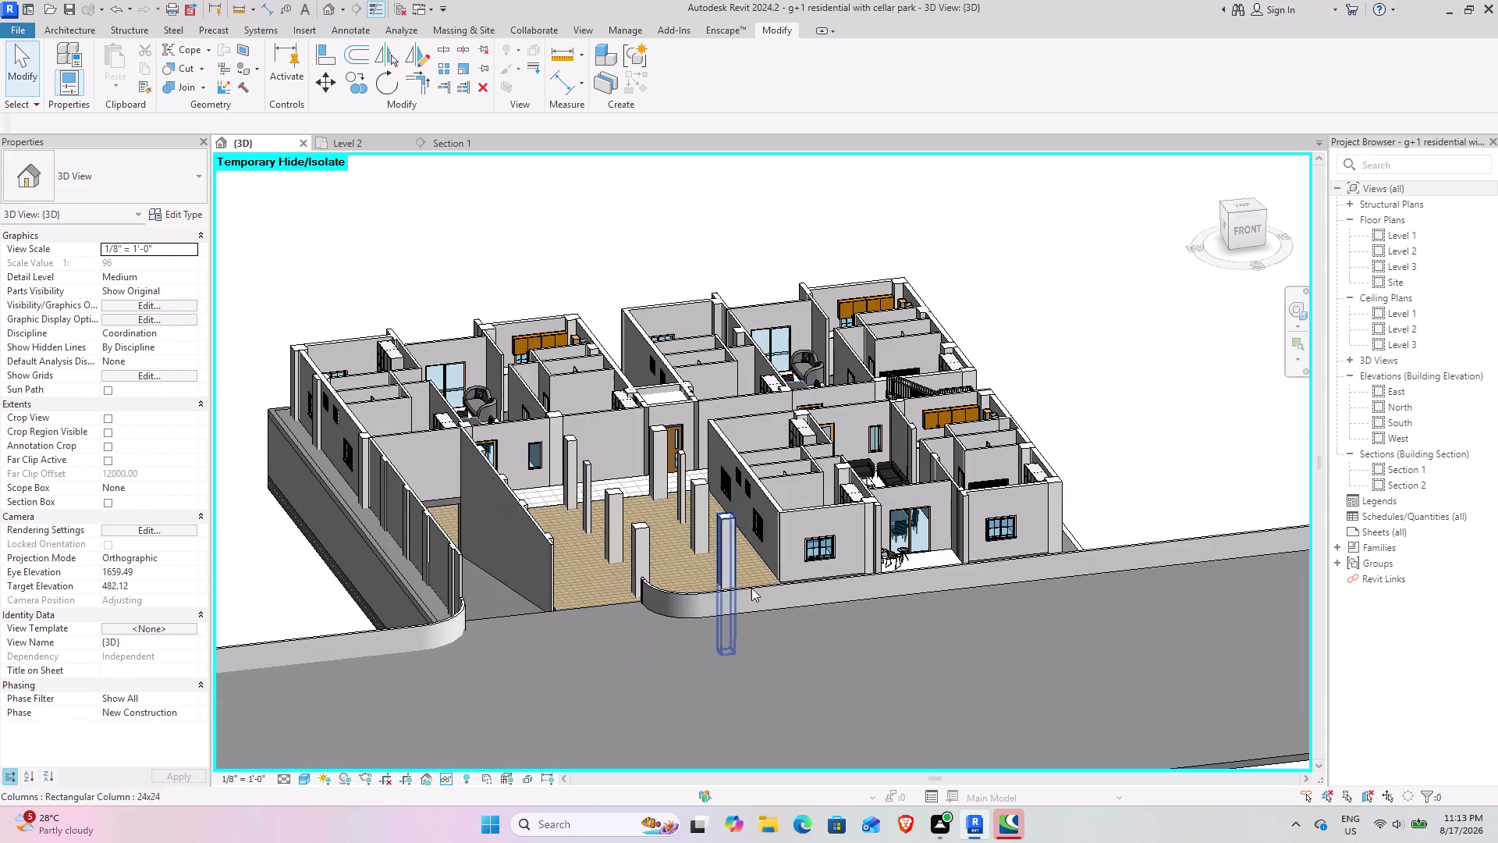
middle_drag(756, 573, 512, 518)
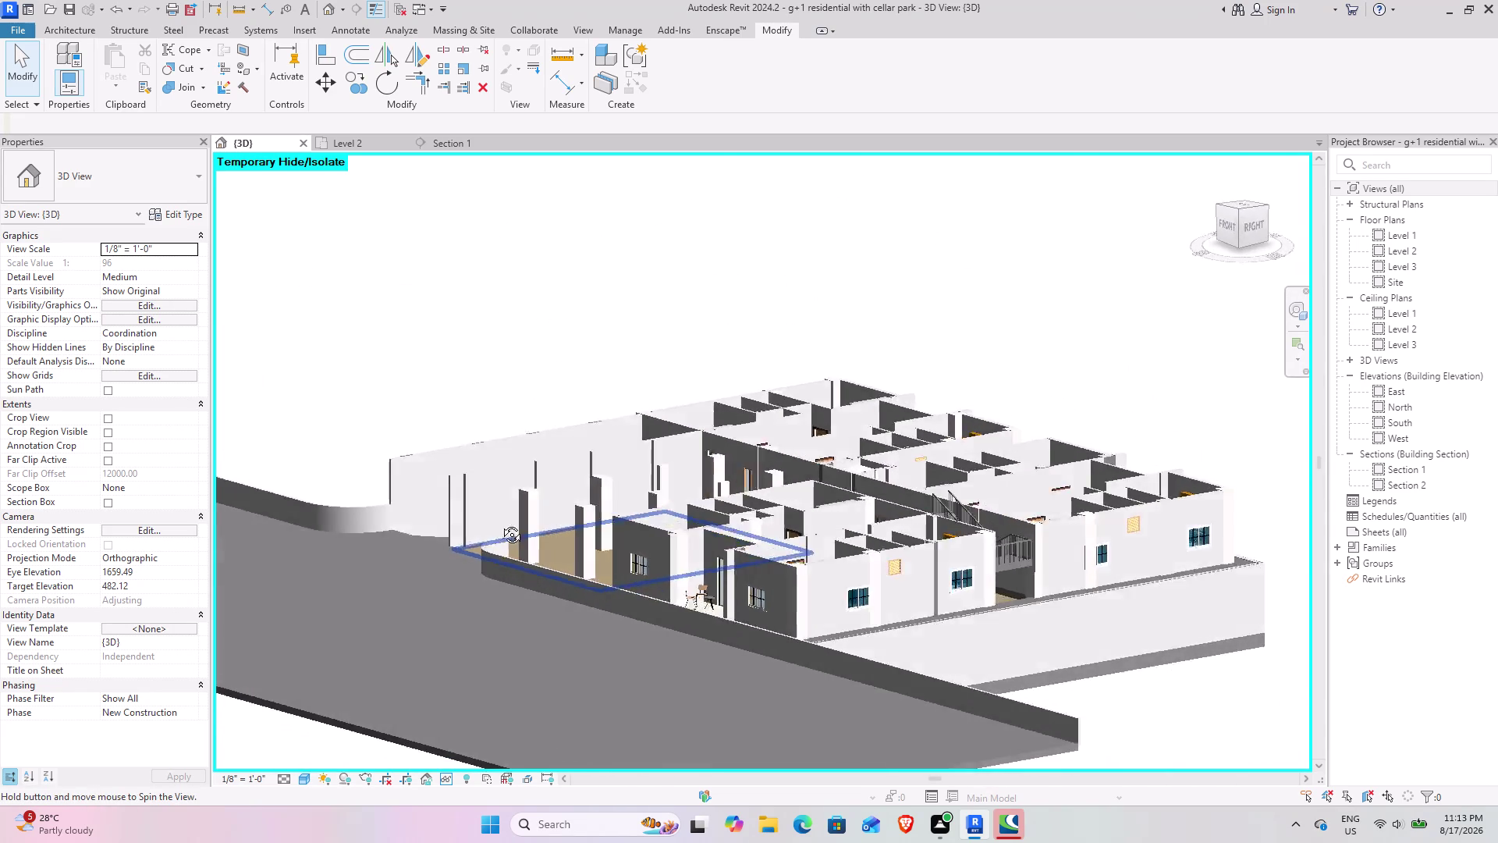
middle_drag(512, 518, 716, 725)
middle_drag(667, 639, 831, 640)
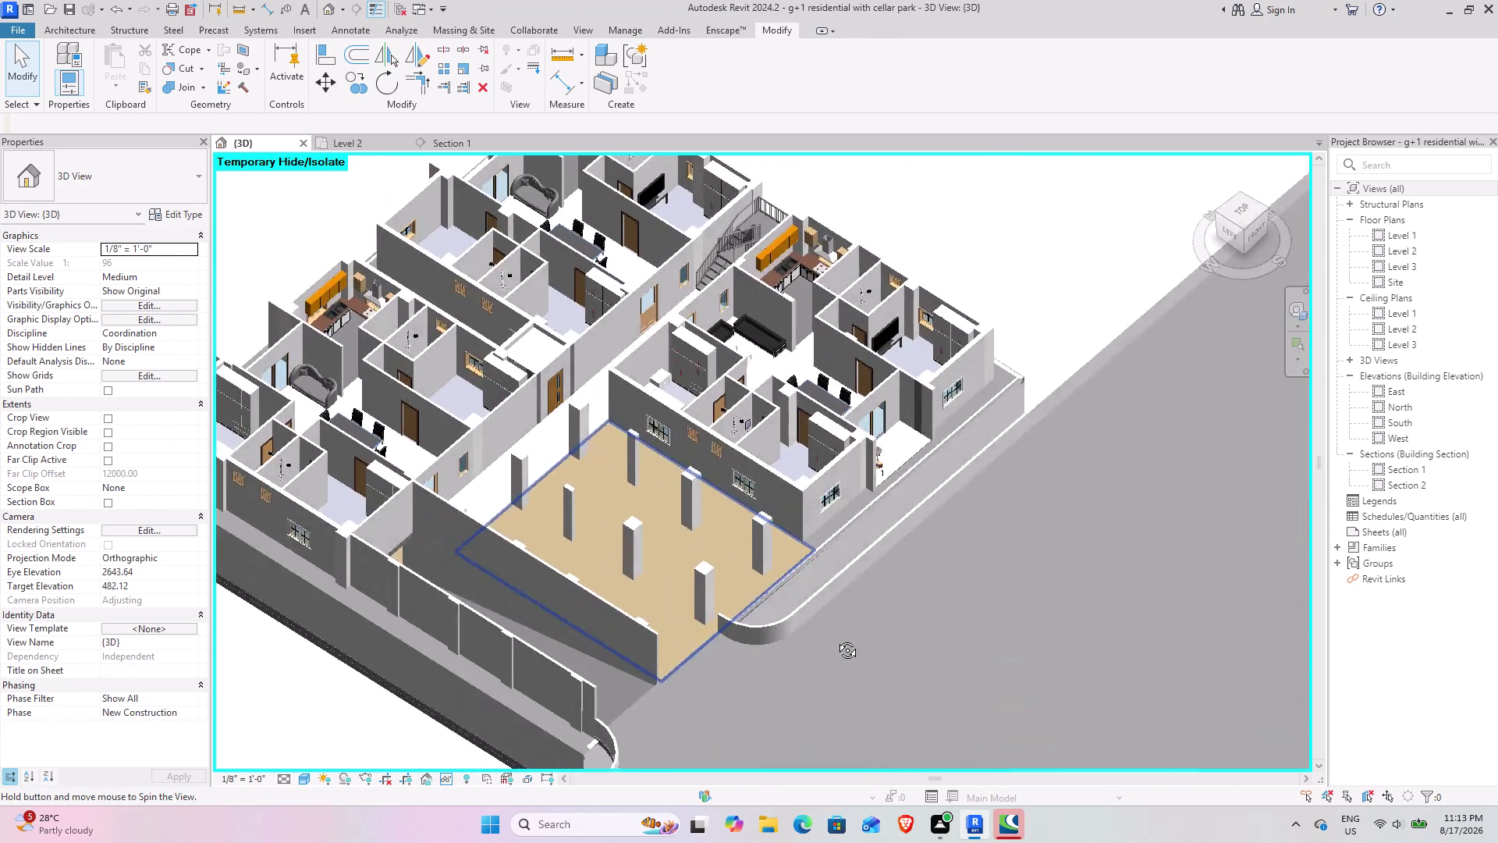
middle_drag(832, 640, 836, 638)
middle_drag(738, 611, 973, 652)
middle_drag(607, 548, 657, 406)
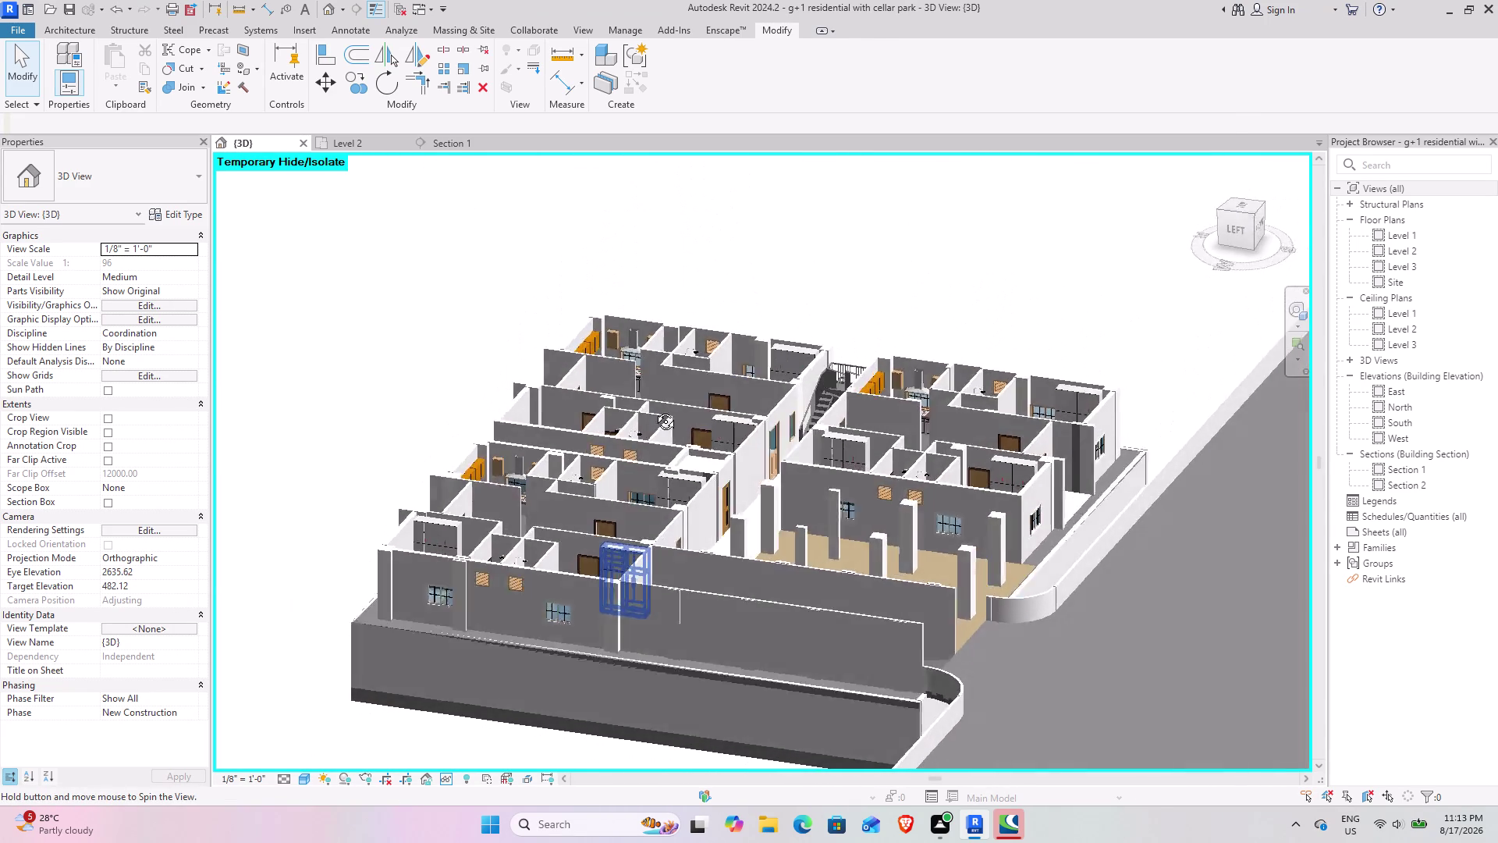
middle_drag(658, 407, 576, 595)
Zoom in on the dining set and sofa, then switch to the Level 2 plan.
scroll(up, 3)
scroll(up, 3)
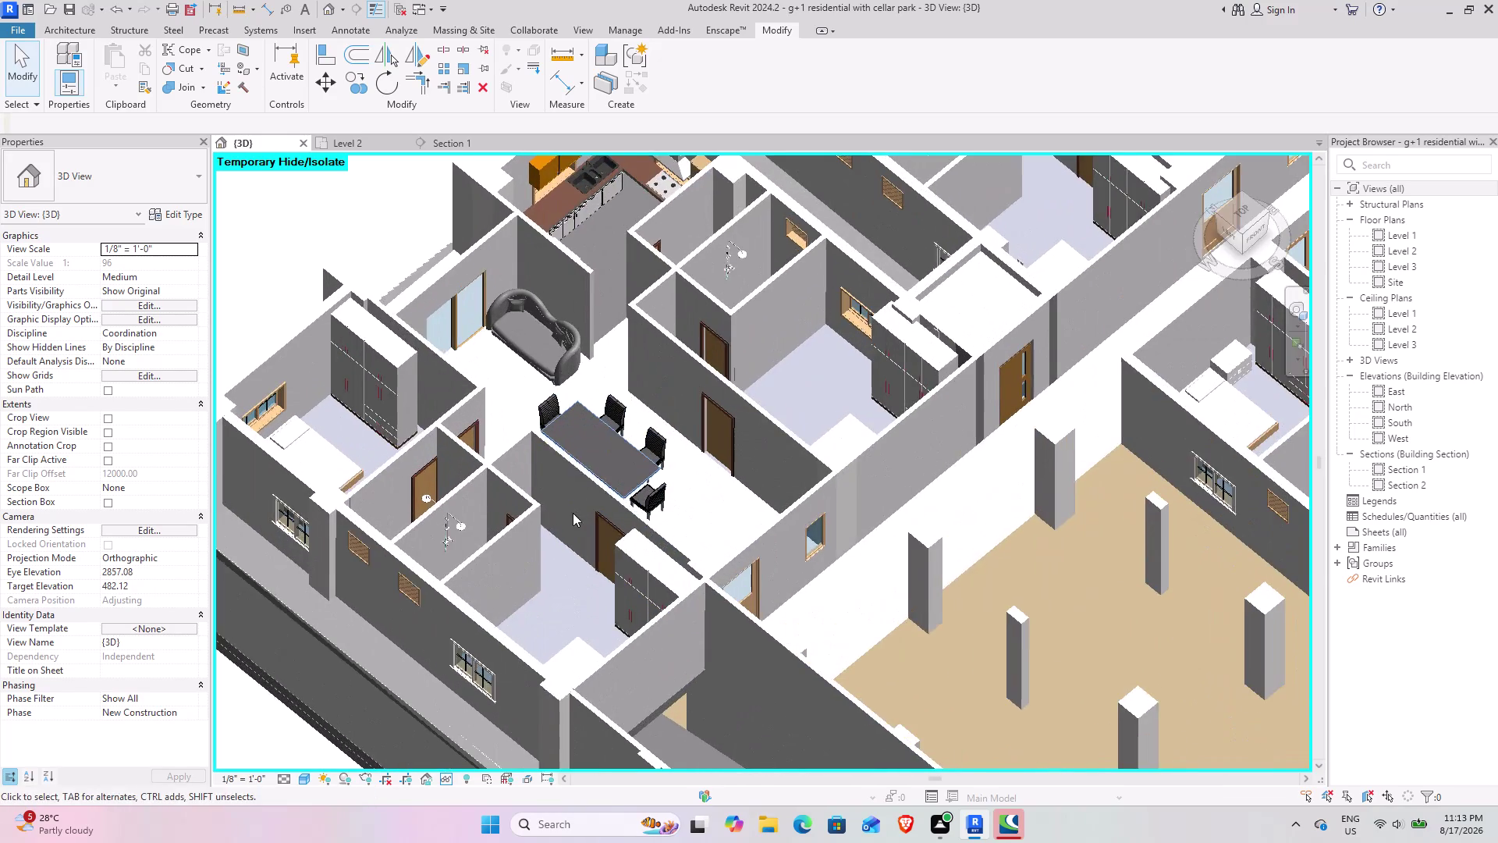
middle_drag(508, 572, 454, 573)
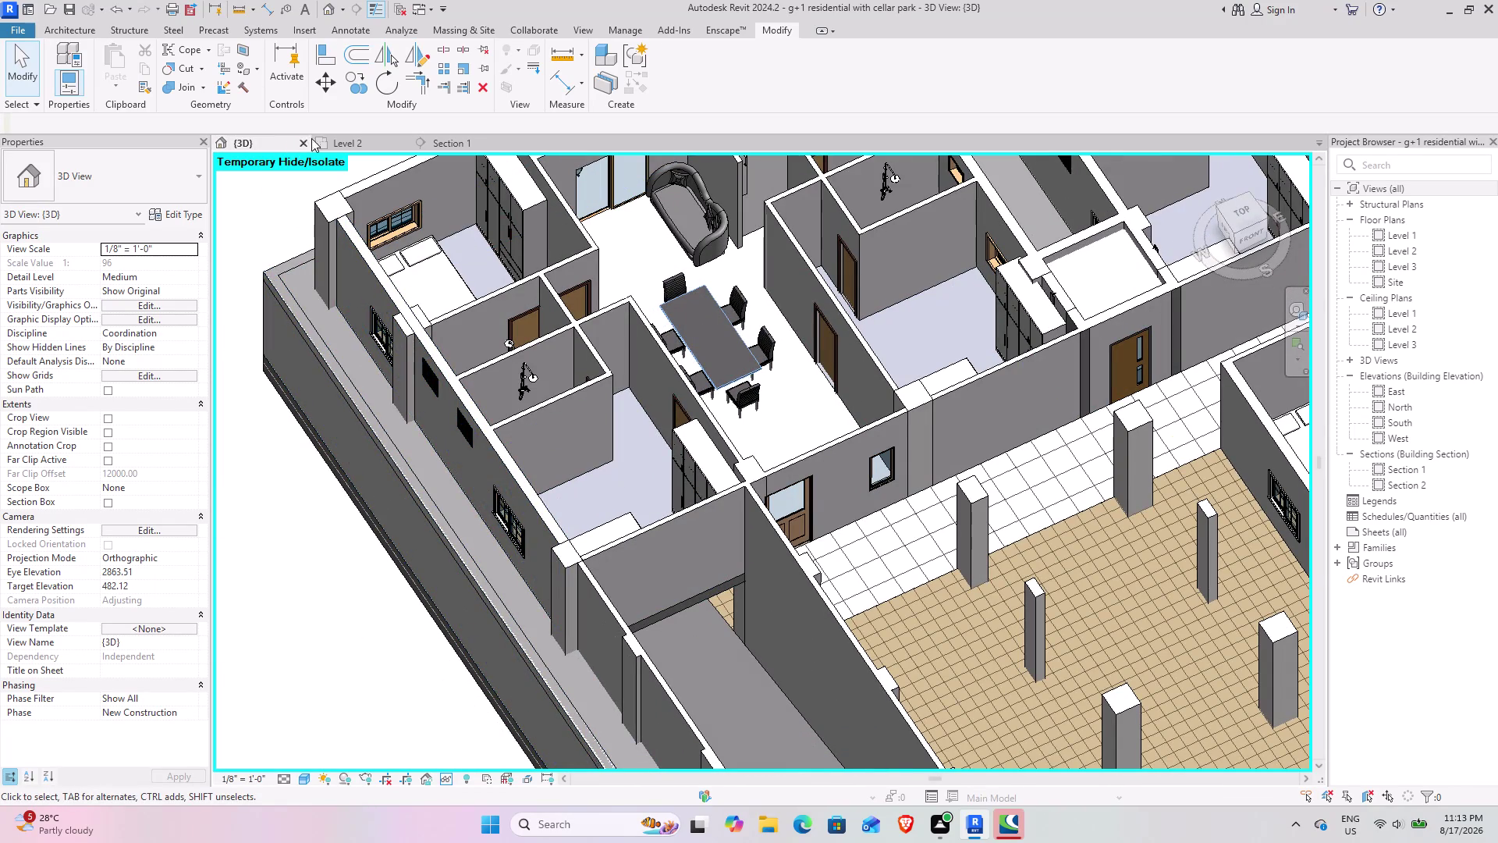
click(332, 139)
scroll(down, 3)
Copy an existing domestic toilet with Create Similar and place one in the first Level 2 bathroom.
middle_drag(427, 554, 588, 307)
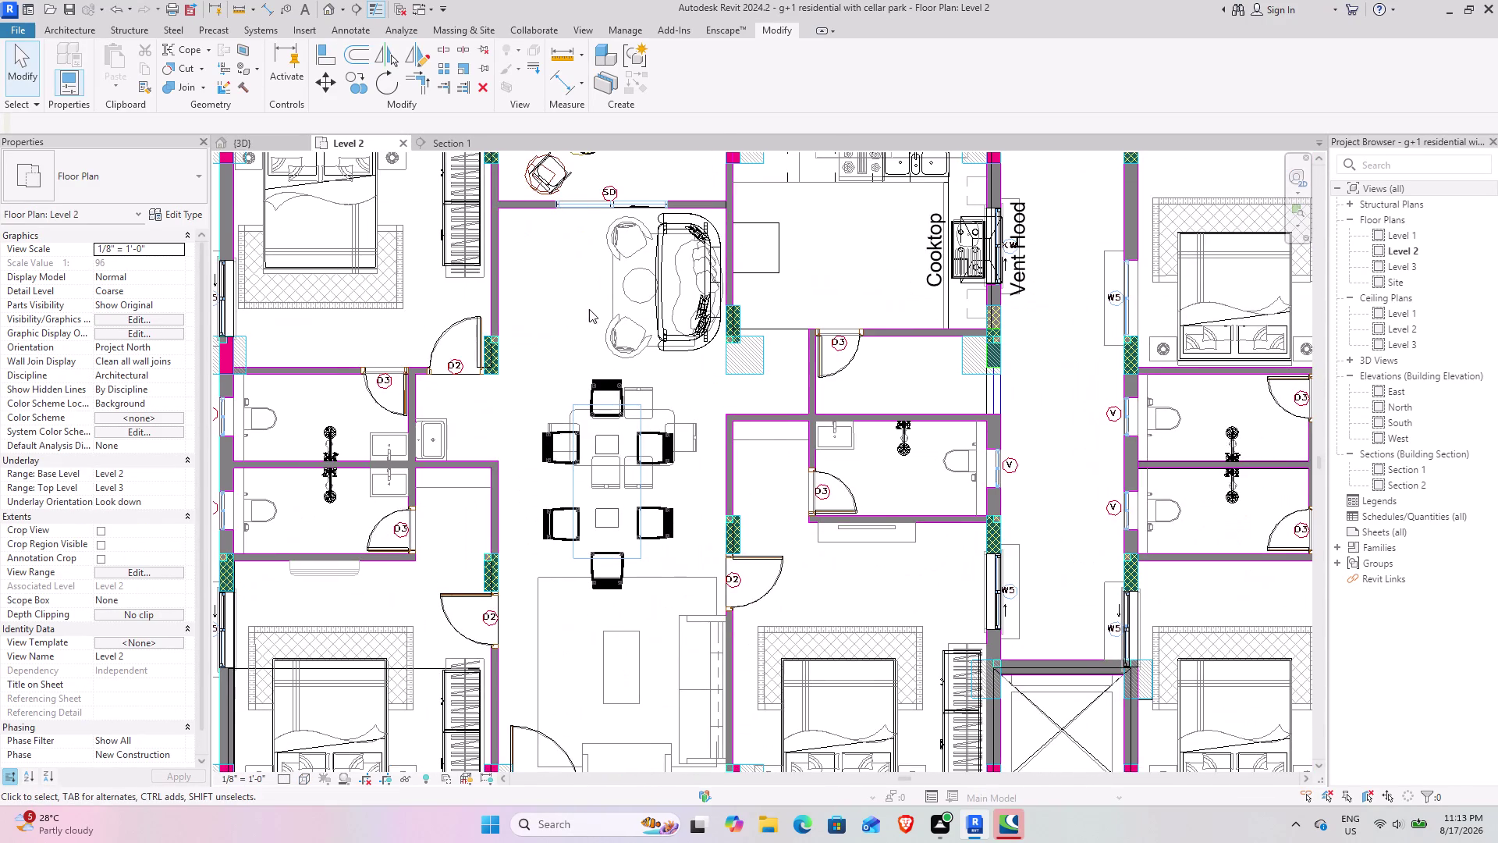
scroll(down, 3)
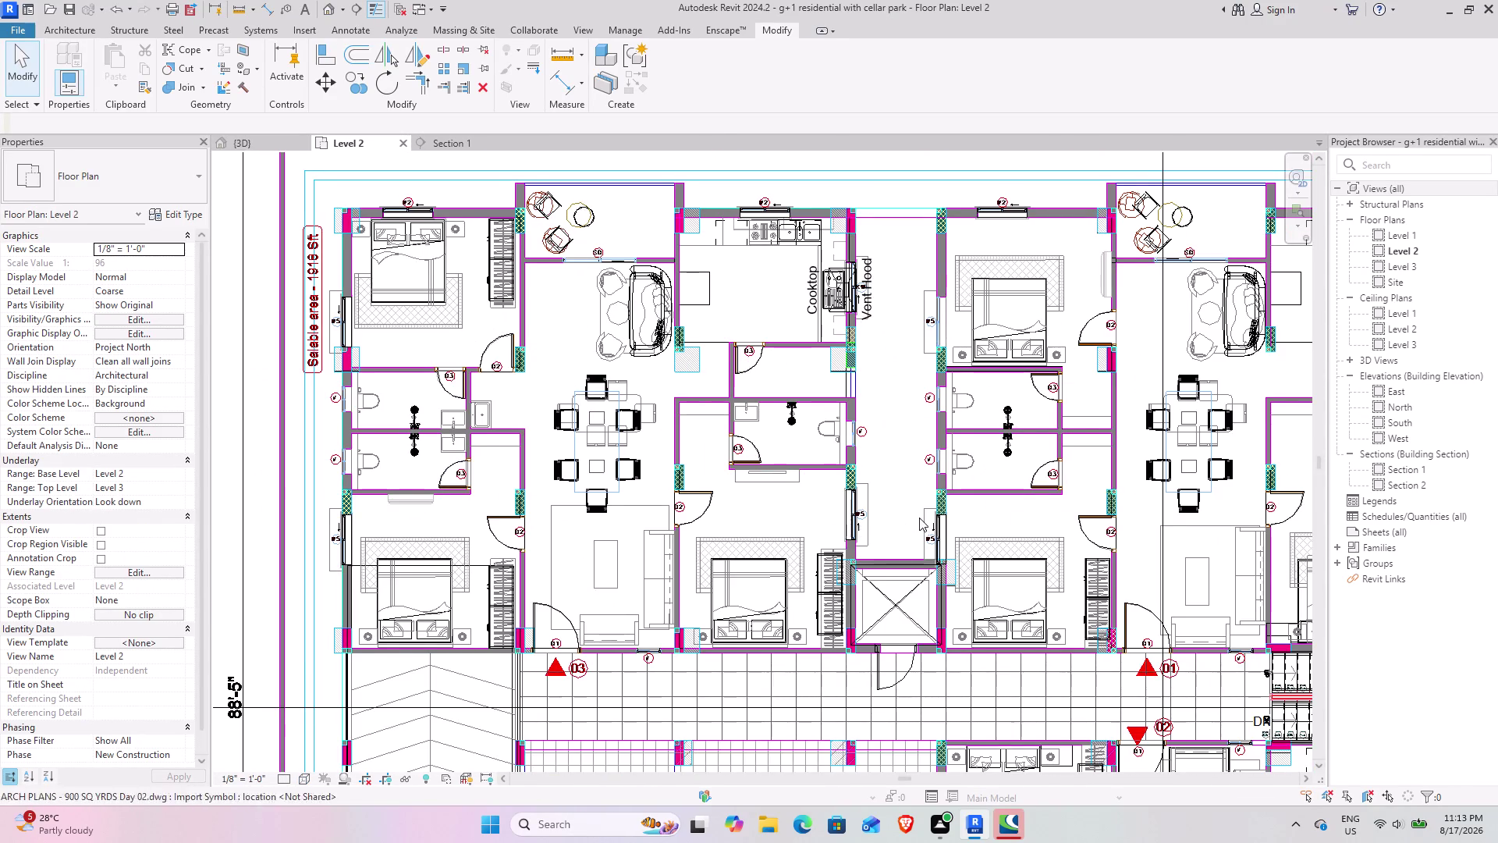
middle_drag(905, 514, 488, 336)
scroll(up, 3)
middle_drag(874, 647, 846, 566)
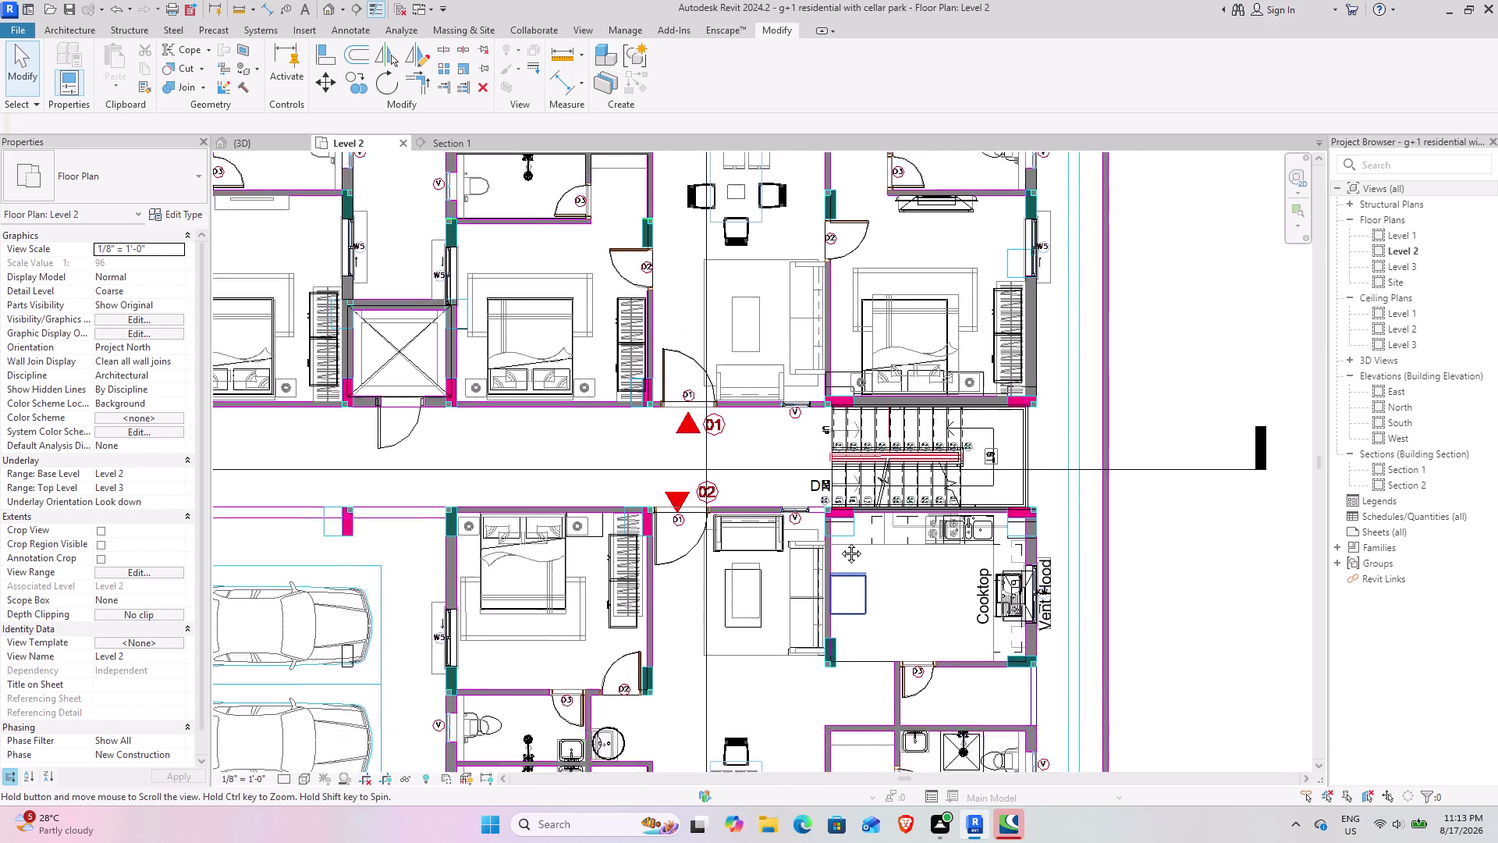
middle_drag(846, 567, 806, 445)
click(948, 605)
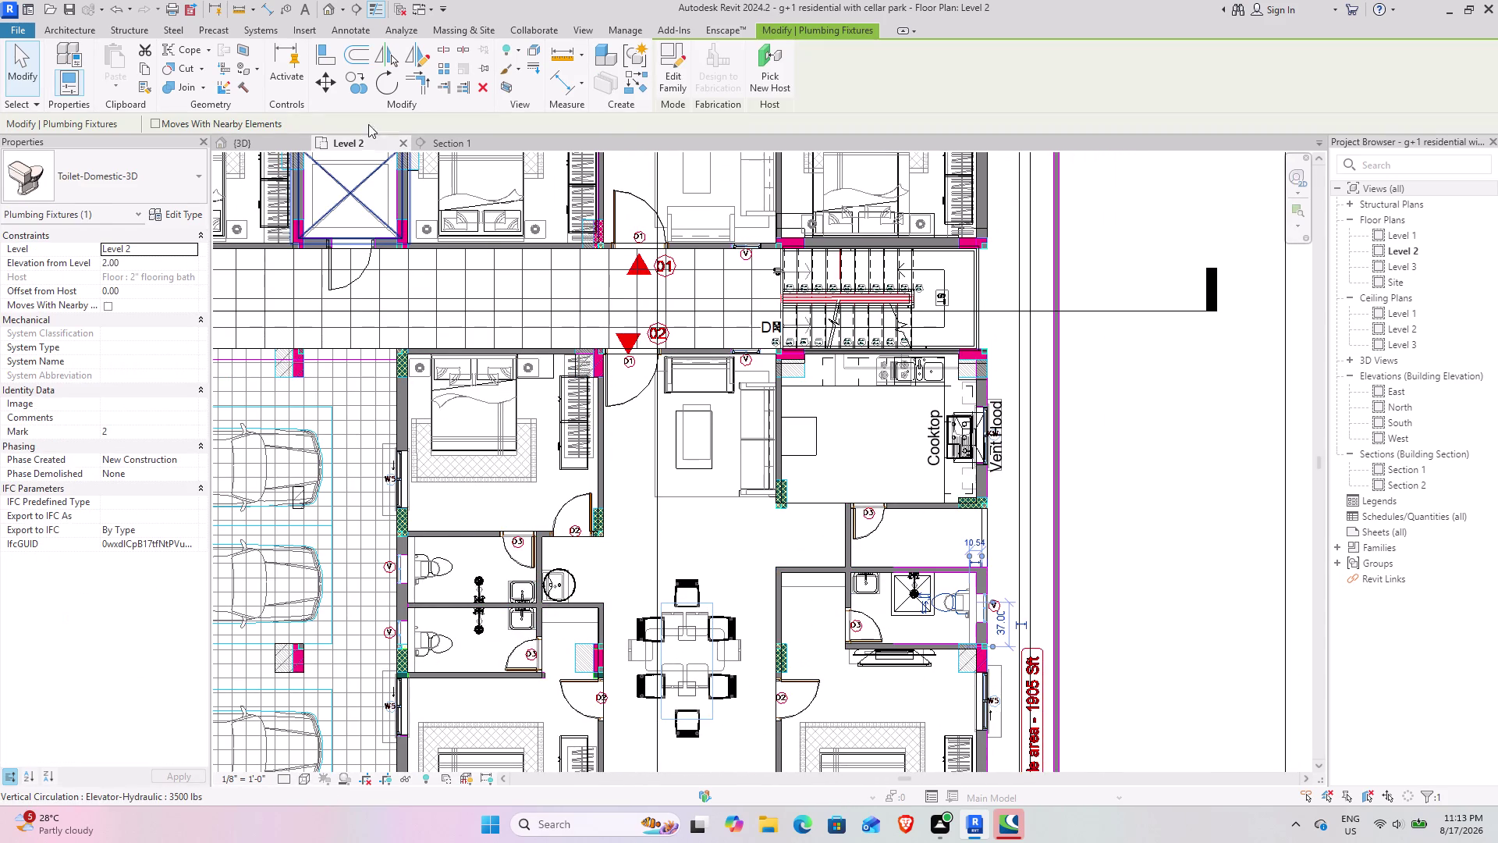
click(643, 86)
middle_drag(794, 413, 780, 789)
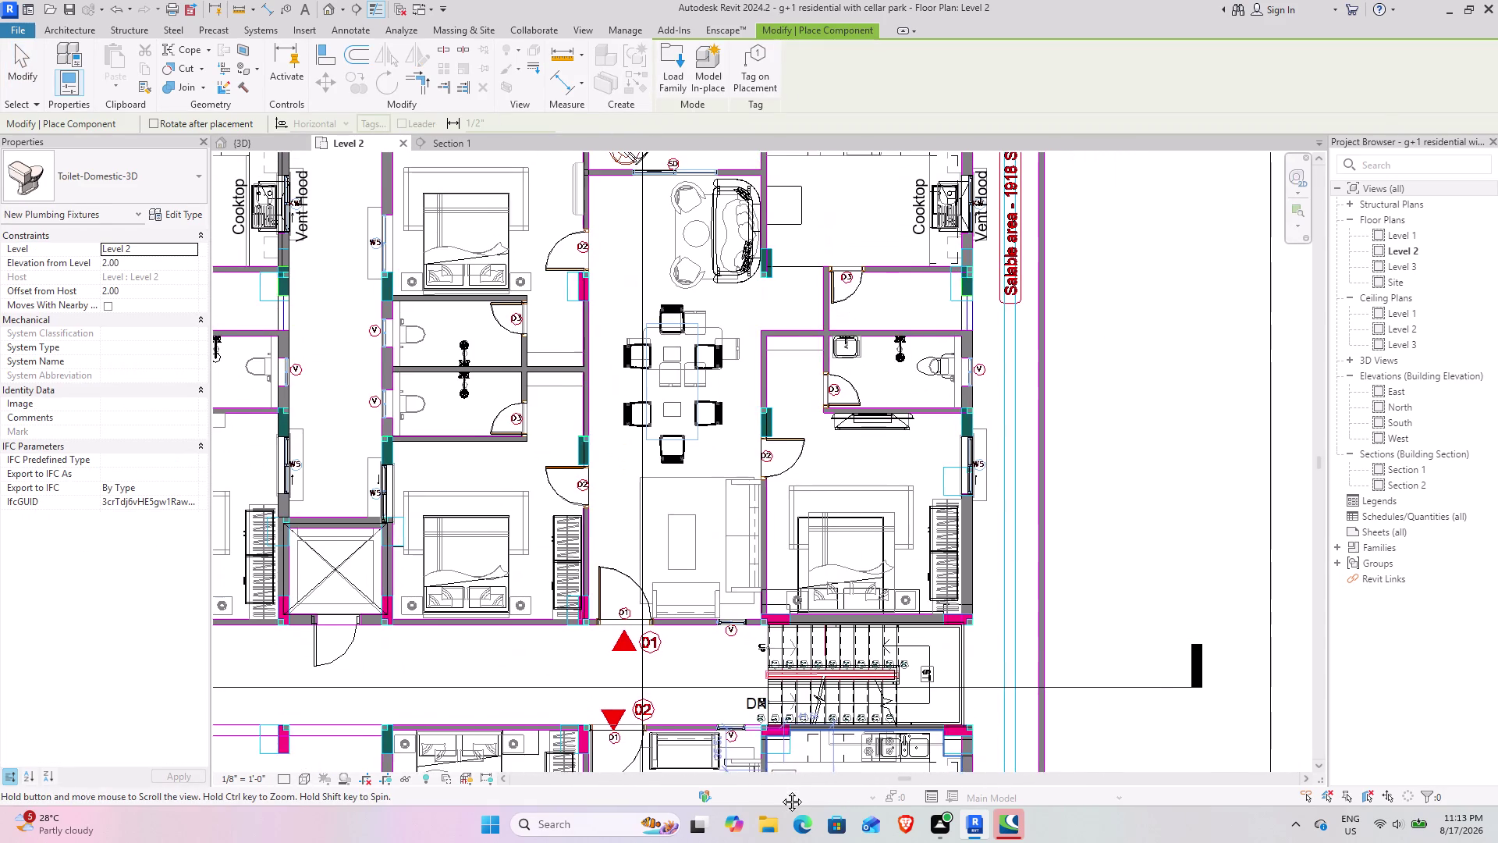
middle_drag(780, 789, 780, 790)
scroll(up, 3)
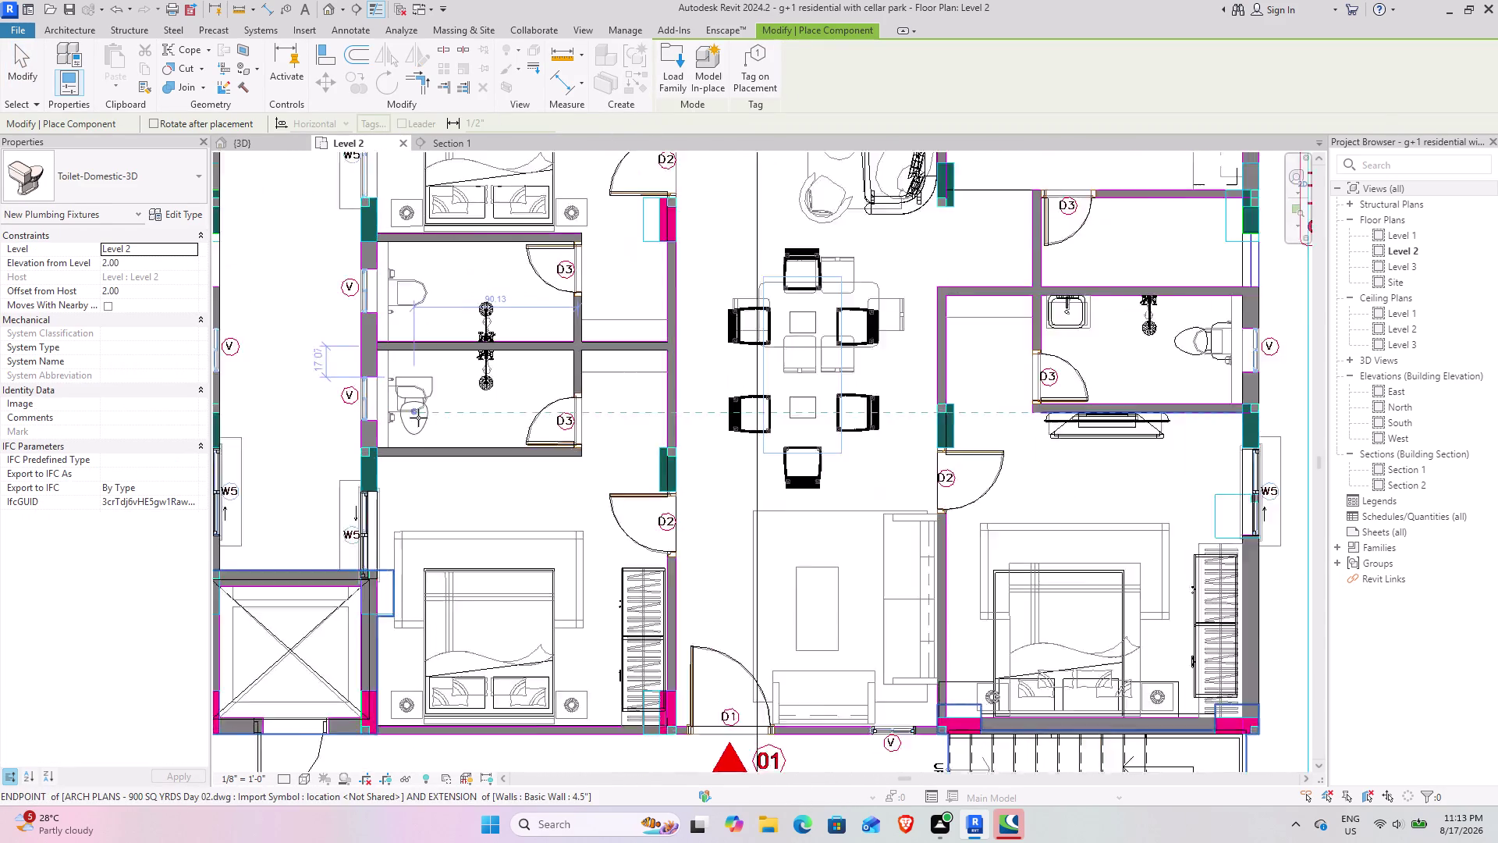
scroll(up, 3)
key(space)
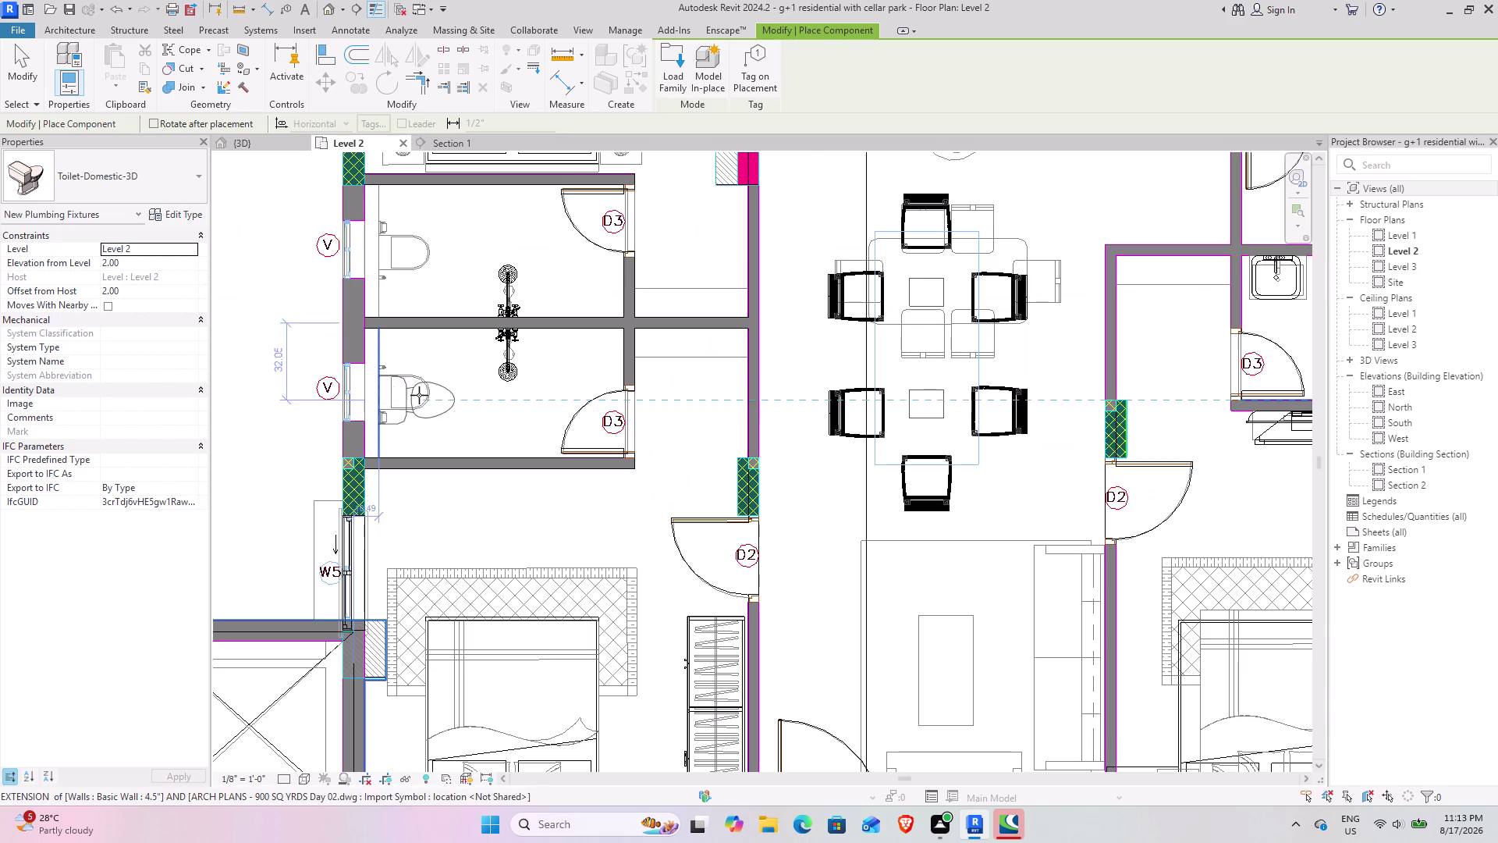
scroll(up, 3)
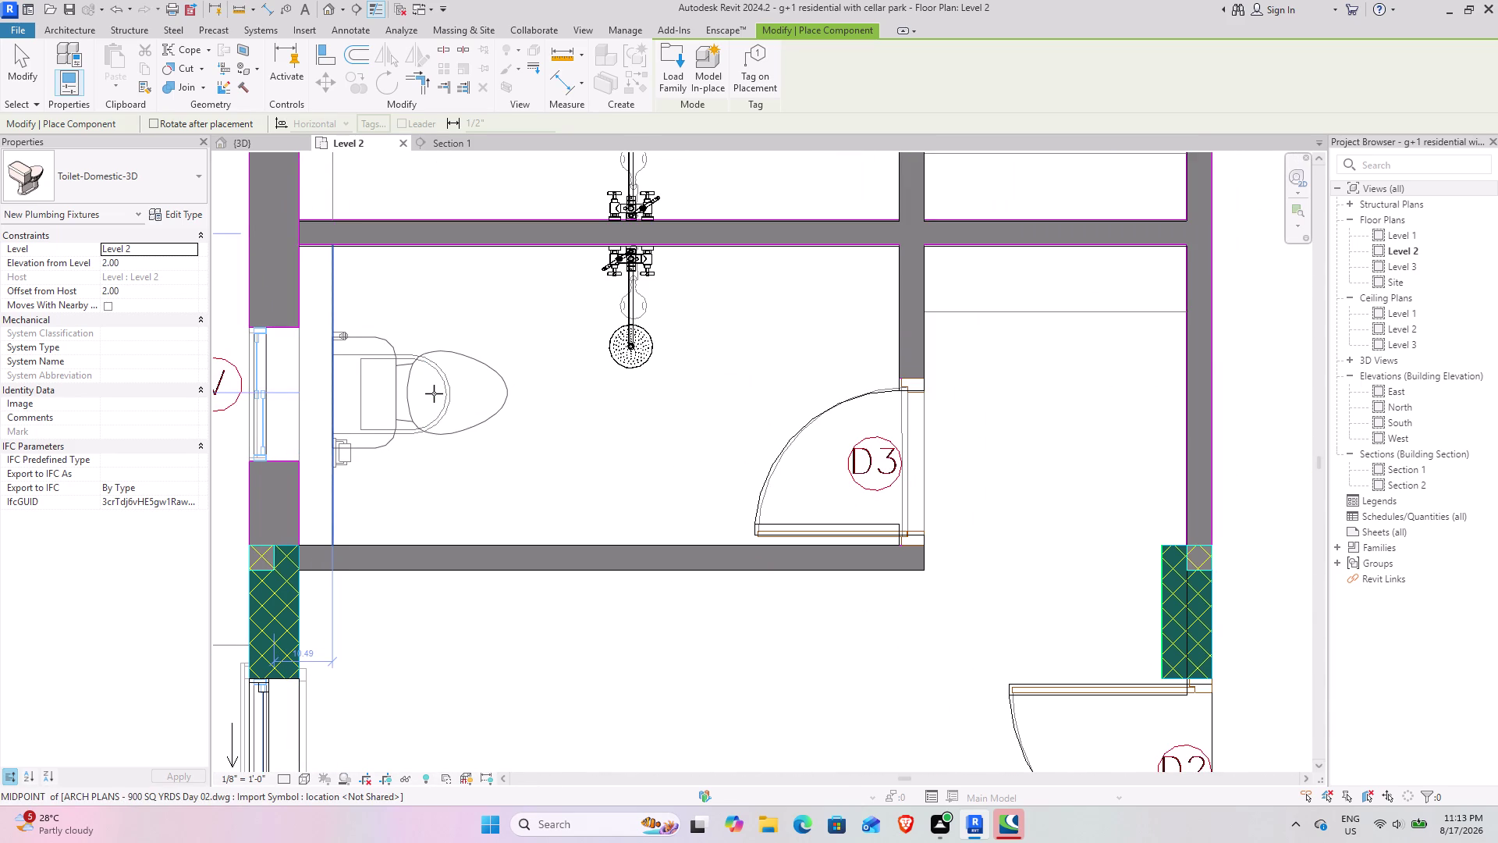
click(434, 394)
Place toilets in the next bathroom and, rotated, in the kitchen-side bathroom.
middle_drag(415, 277, 528, 699)
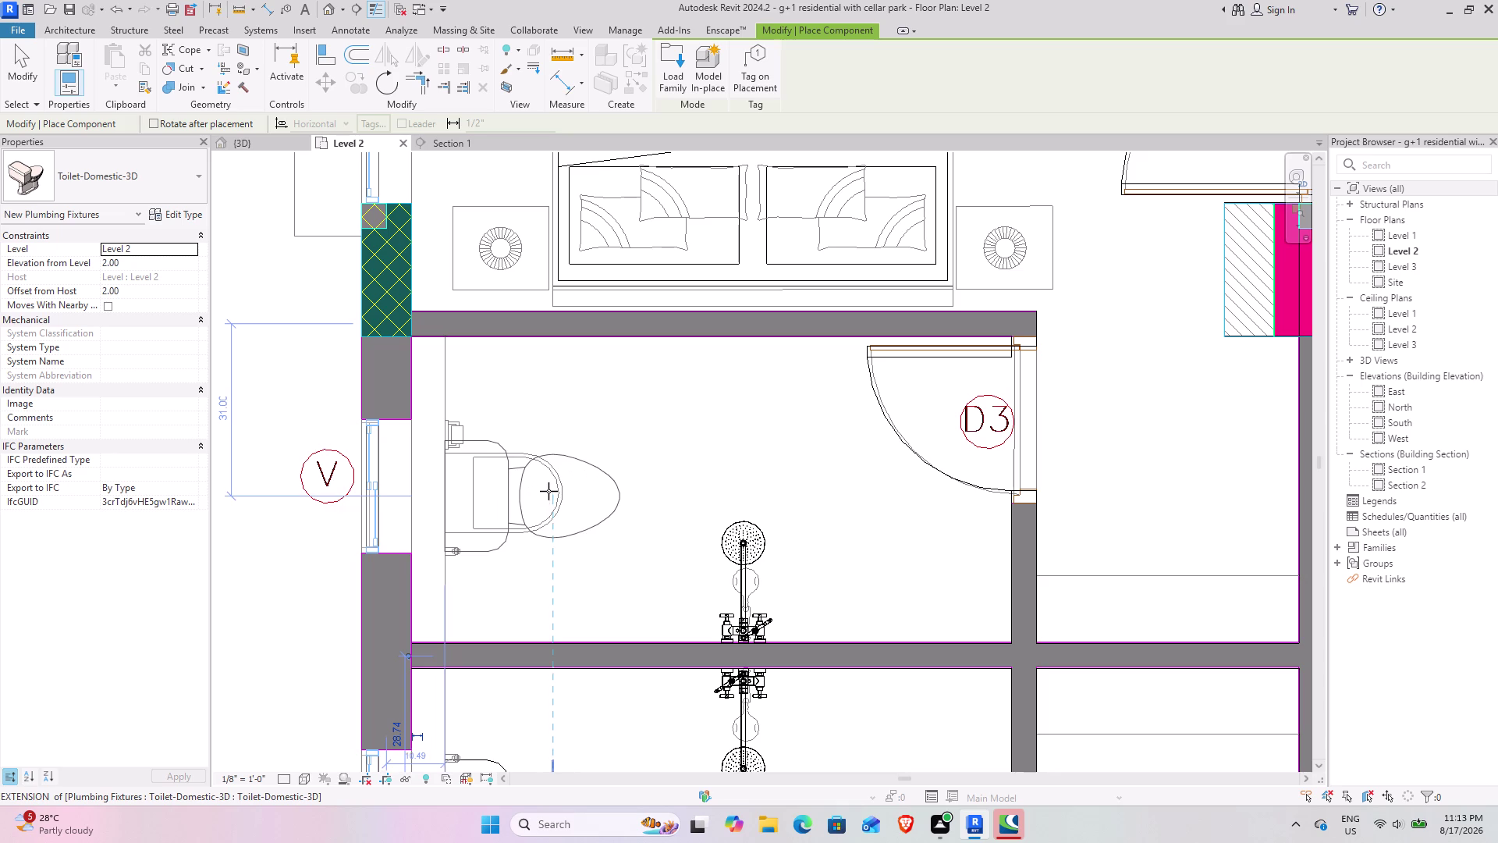
click(549, 491)
scroll(down, 3)
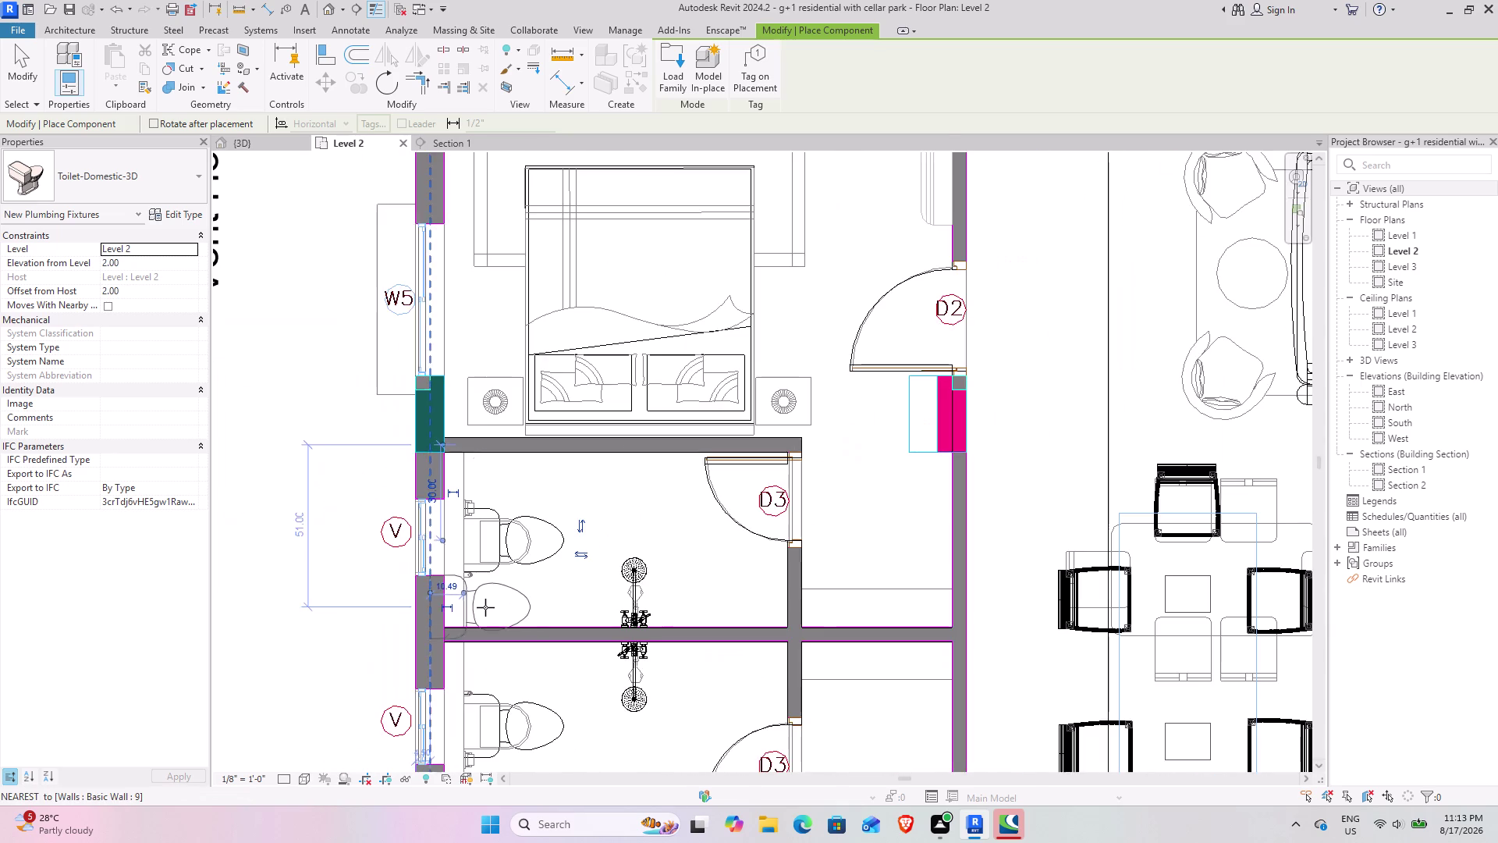
middle_drag(450, 598, 904, 463)
scroll(down, 3)
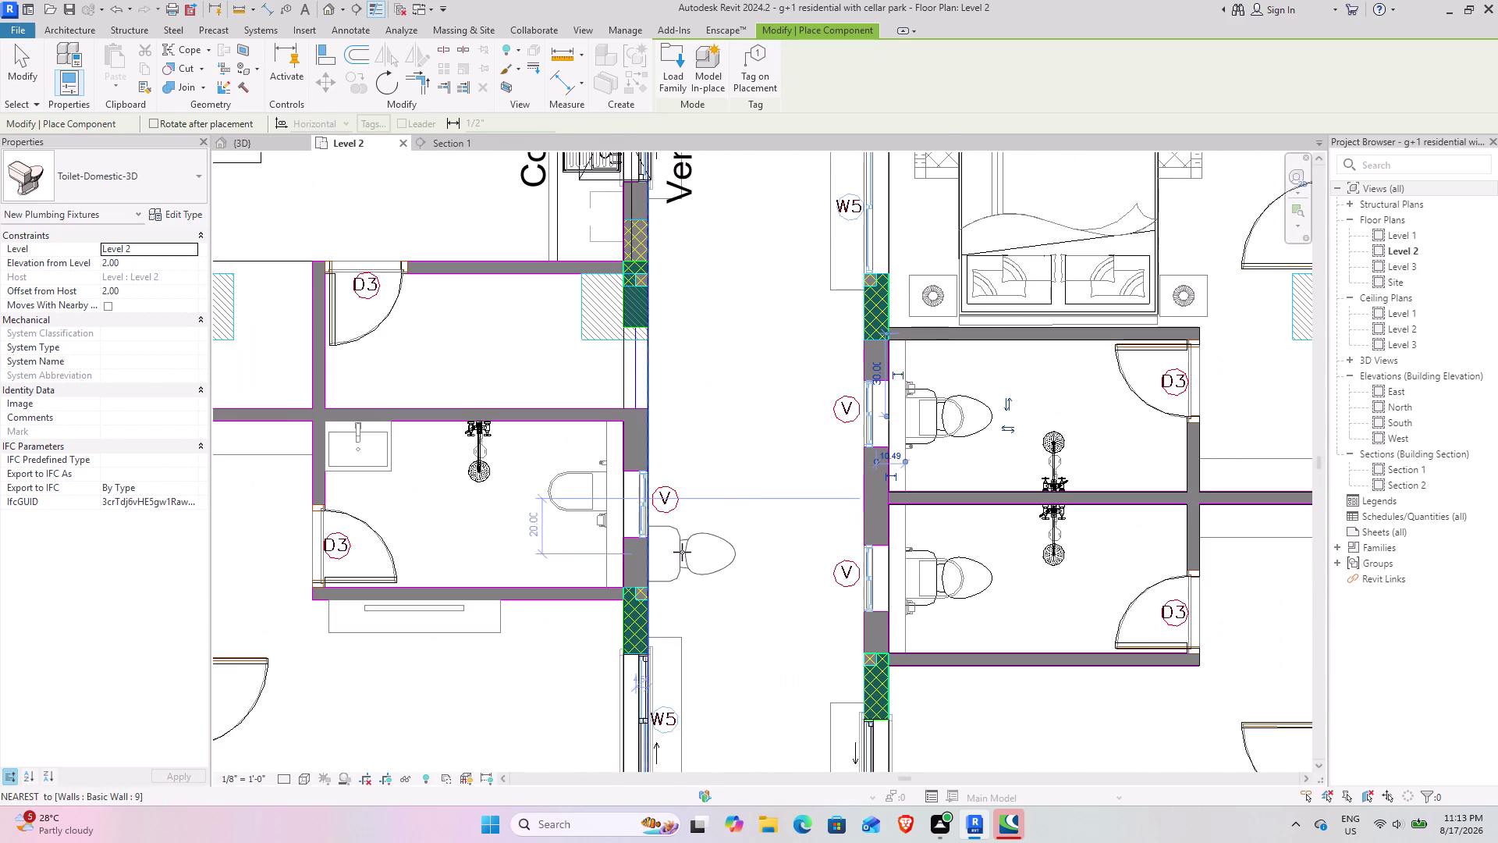
key(space)
key(space)
key(space)
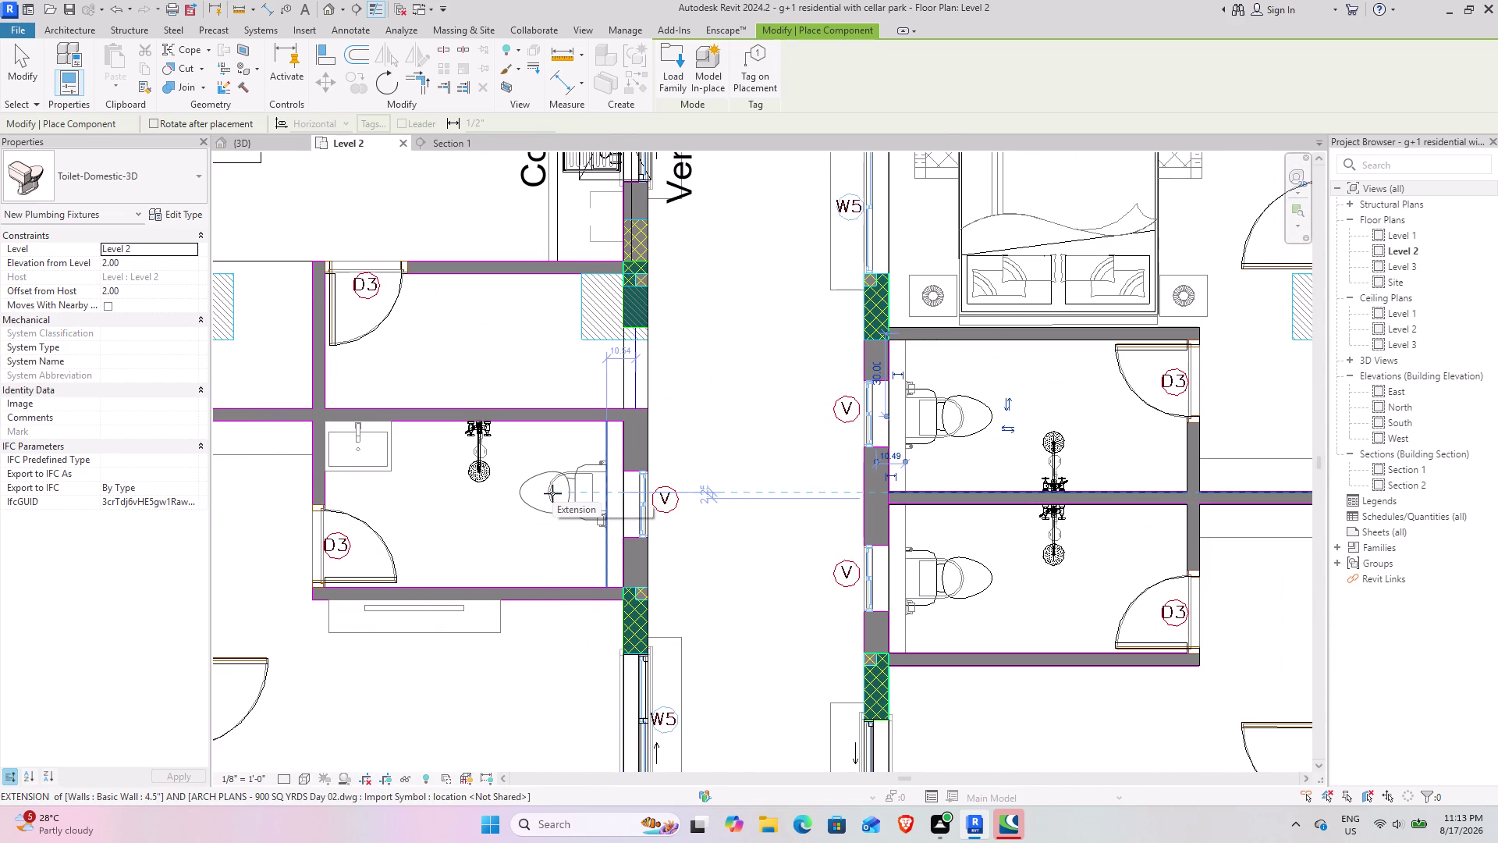
click(552, 493)
Place toilets in both of the neighbouring flat's bathrooms.
middle_drag(477, 519, 642, 520)
scroll(down, 3)
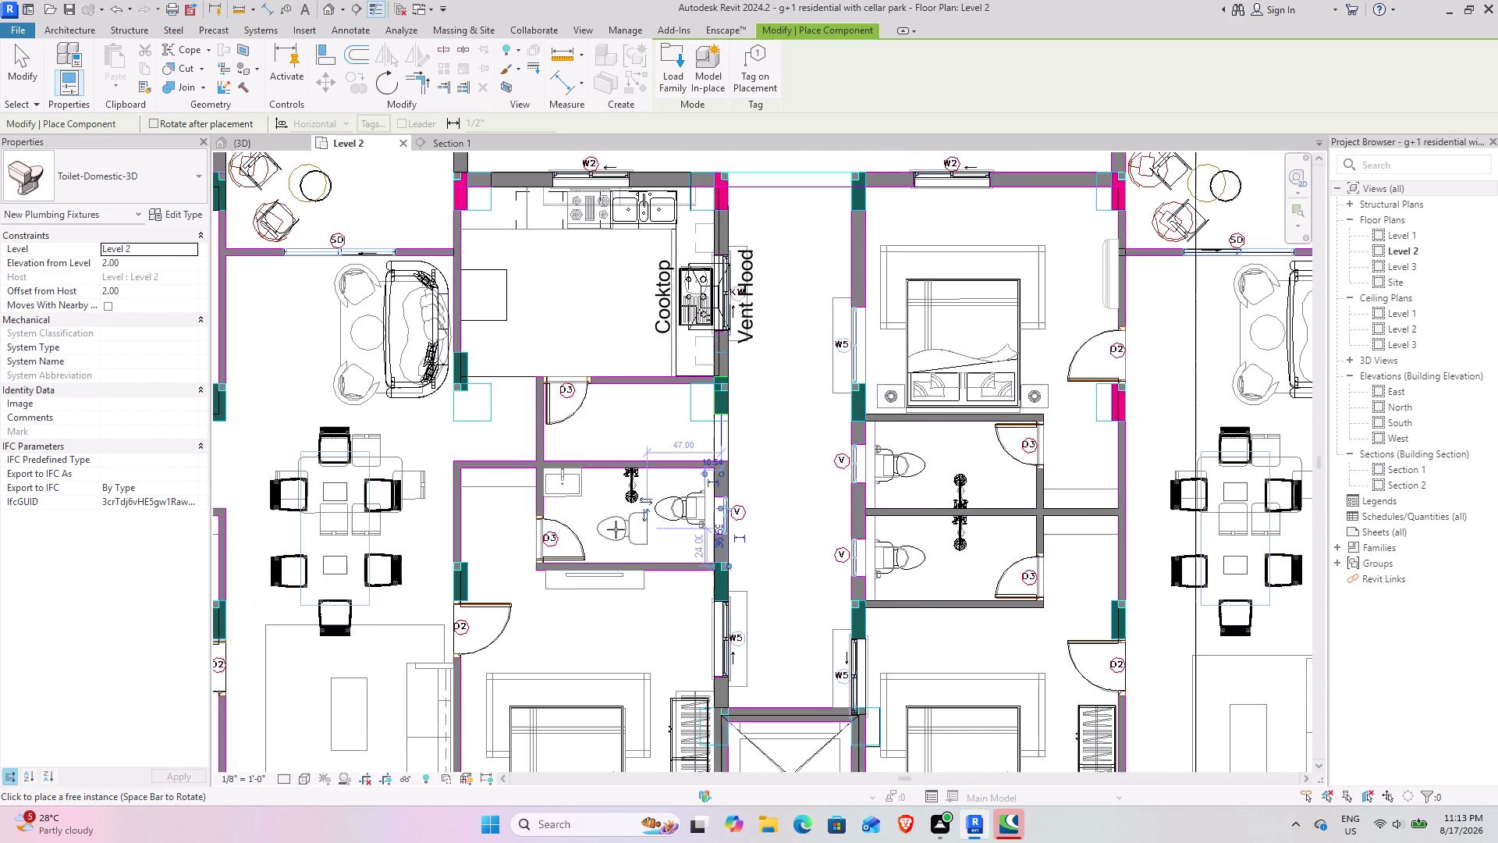
middle_drag(557, 521, 936, 446)
key(space)
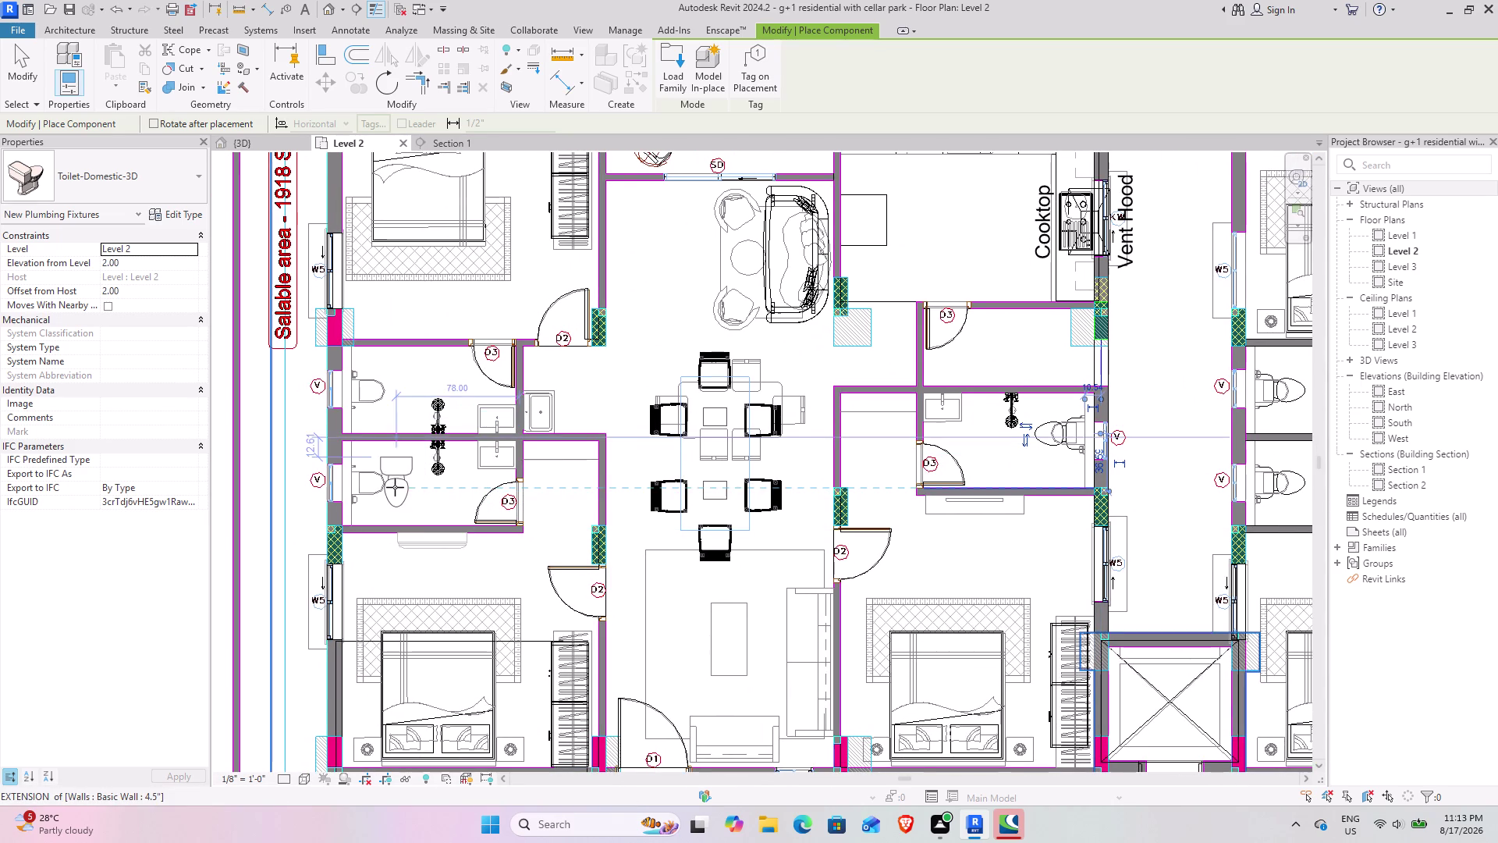
key(space)
scroll(up, 3)
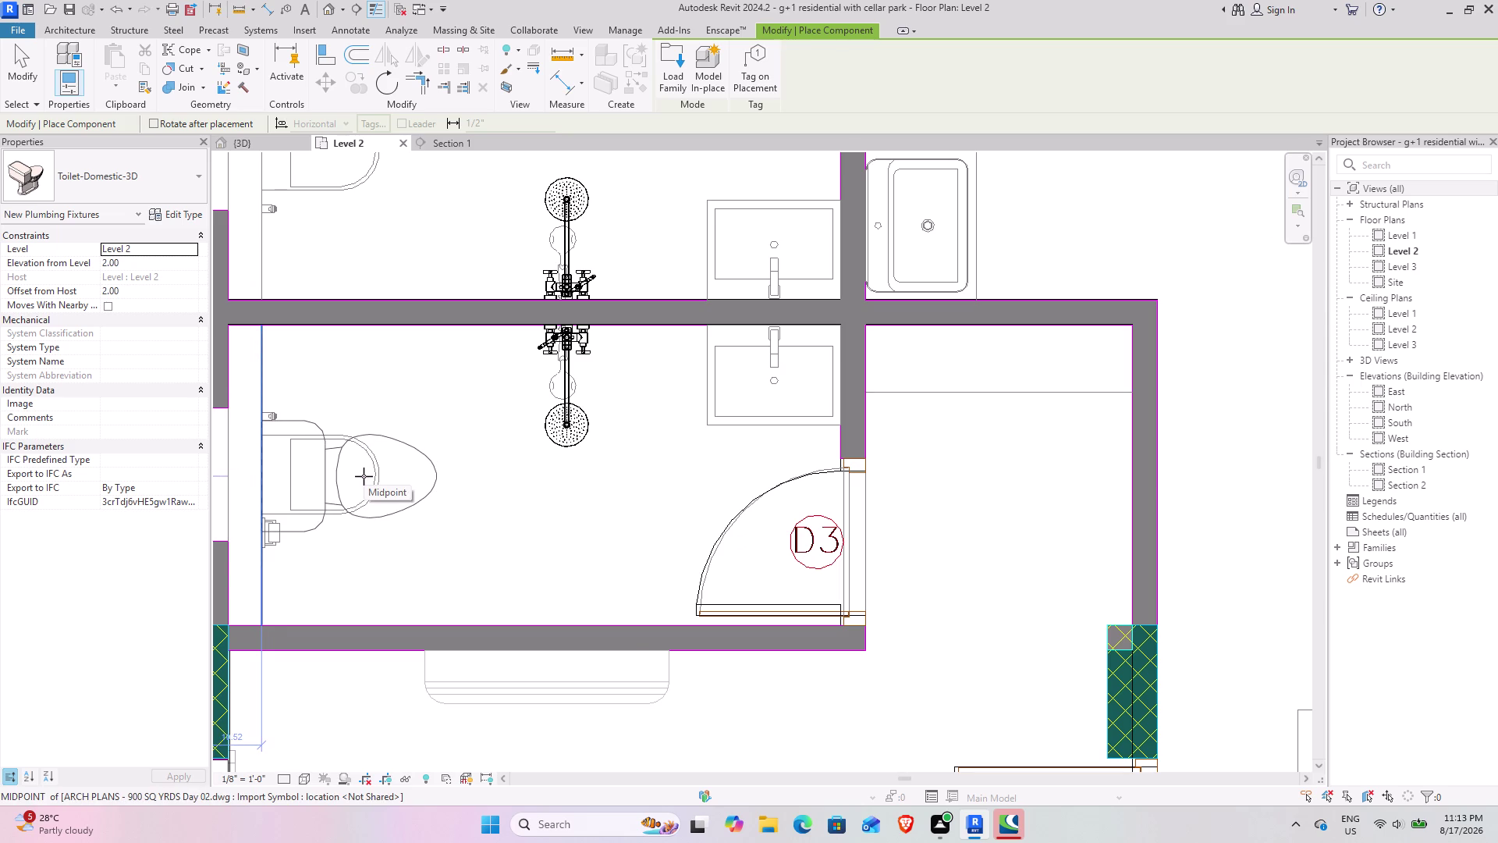
click(364, 476)
middle_drag(380, 408, 429, 651)
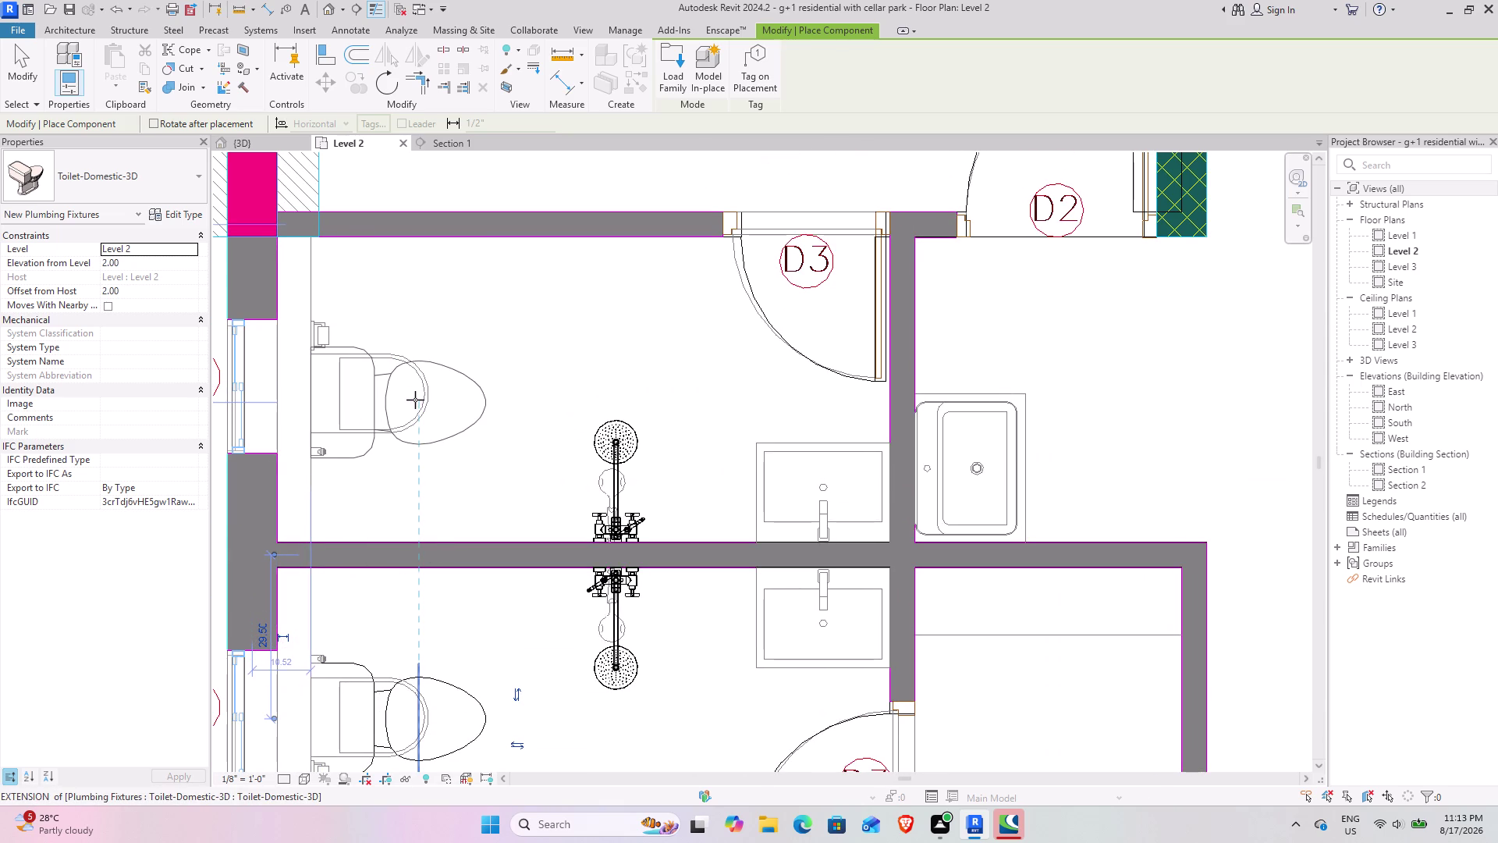
click(414, 395)
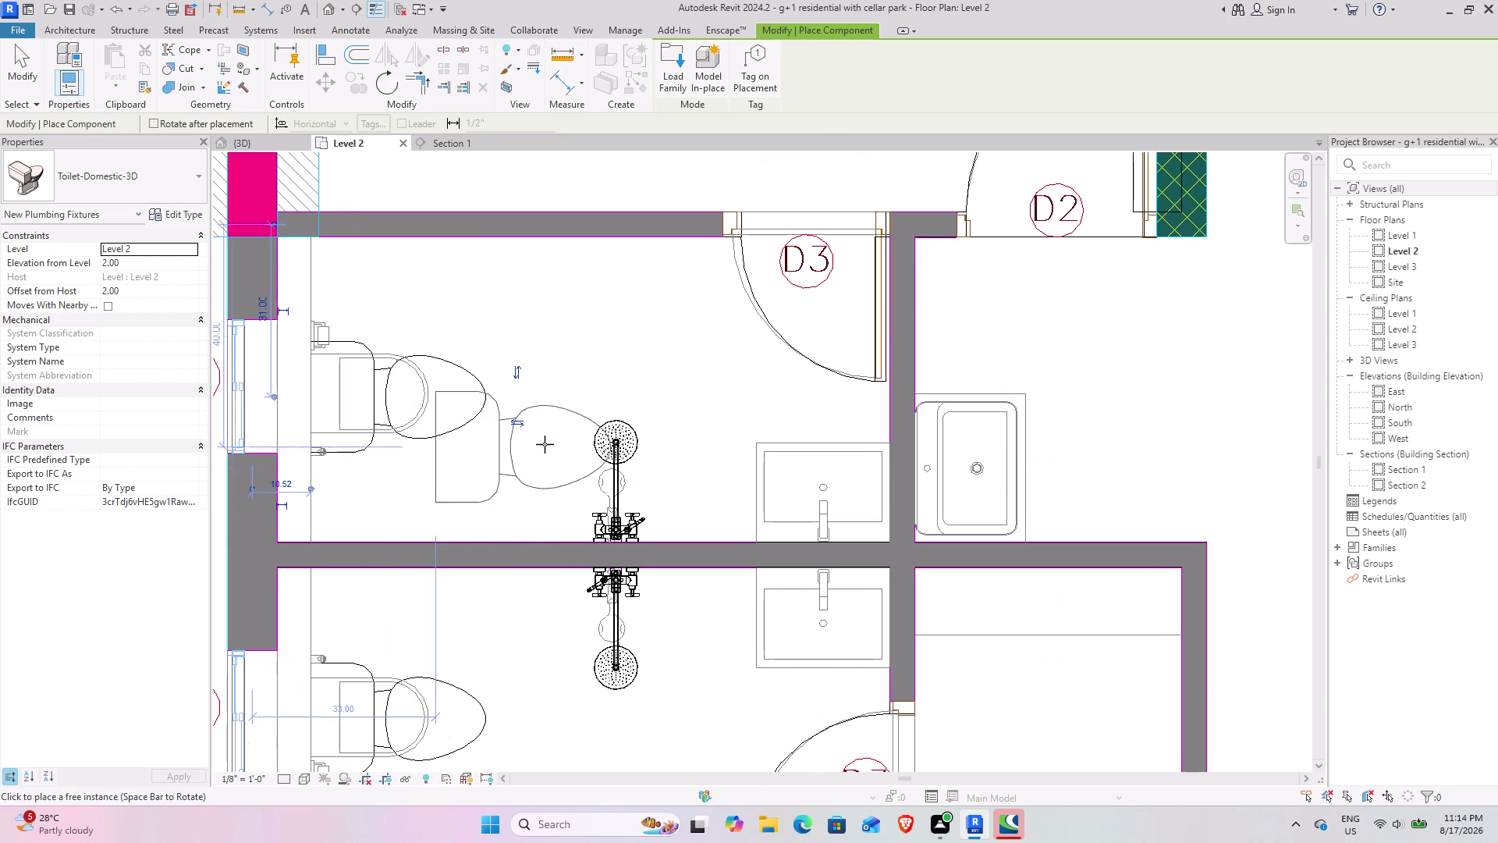
Exit toilet placement and pan the plan over to the right flat's bathroom.
scroll(down, 3)
scroll(down, 3)
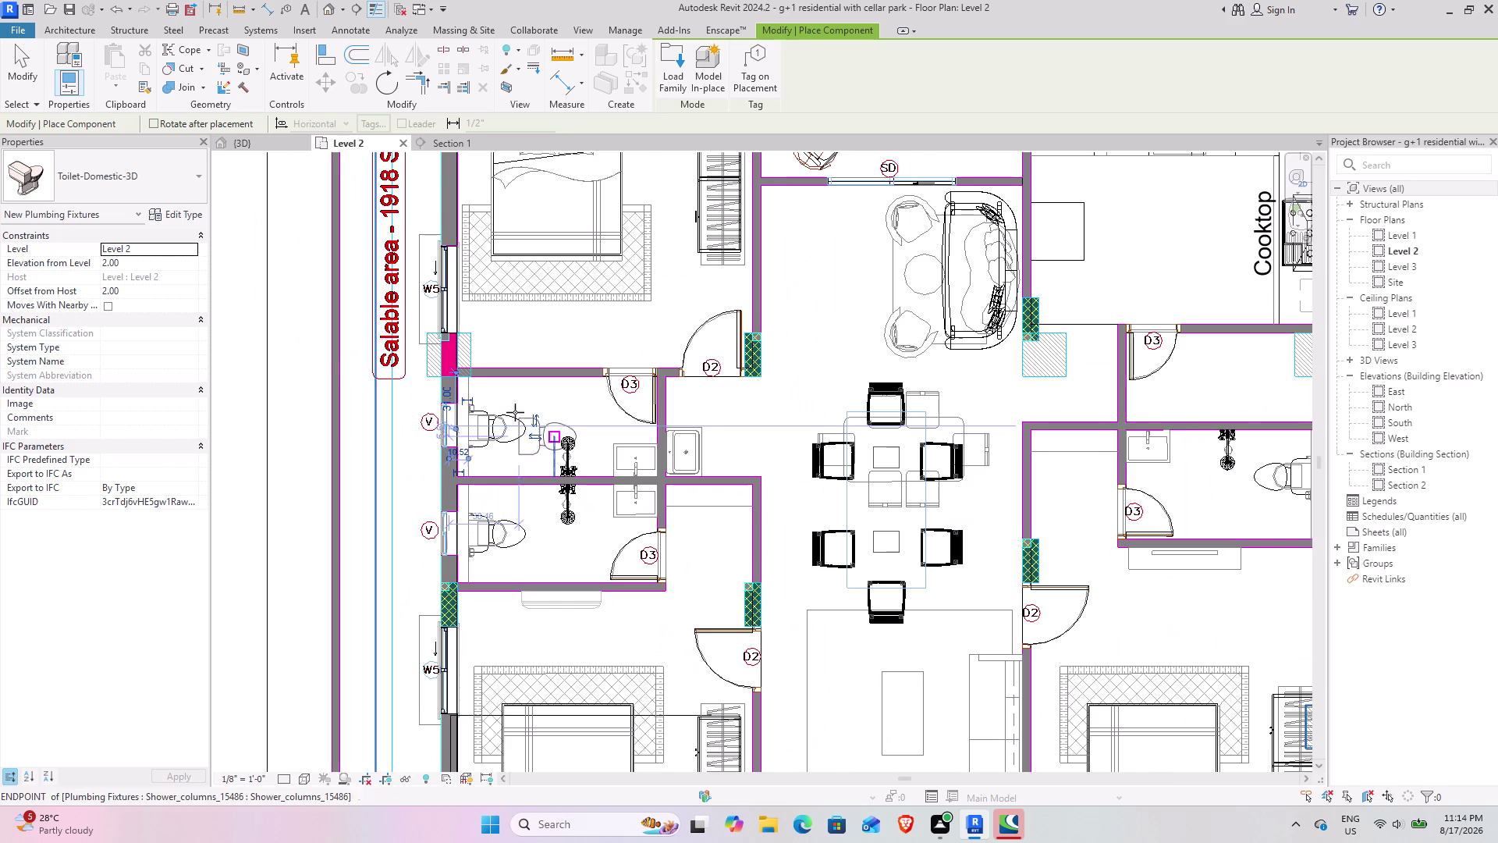
click(22, 67)
middle_drag(881, 441, 540, 437)
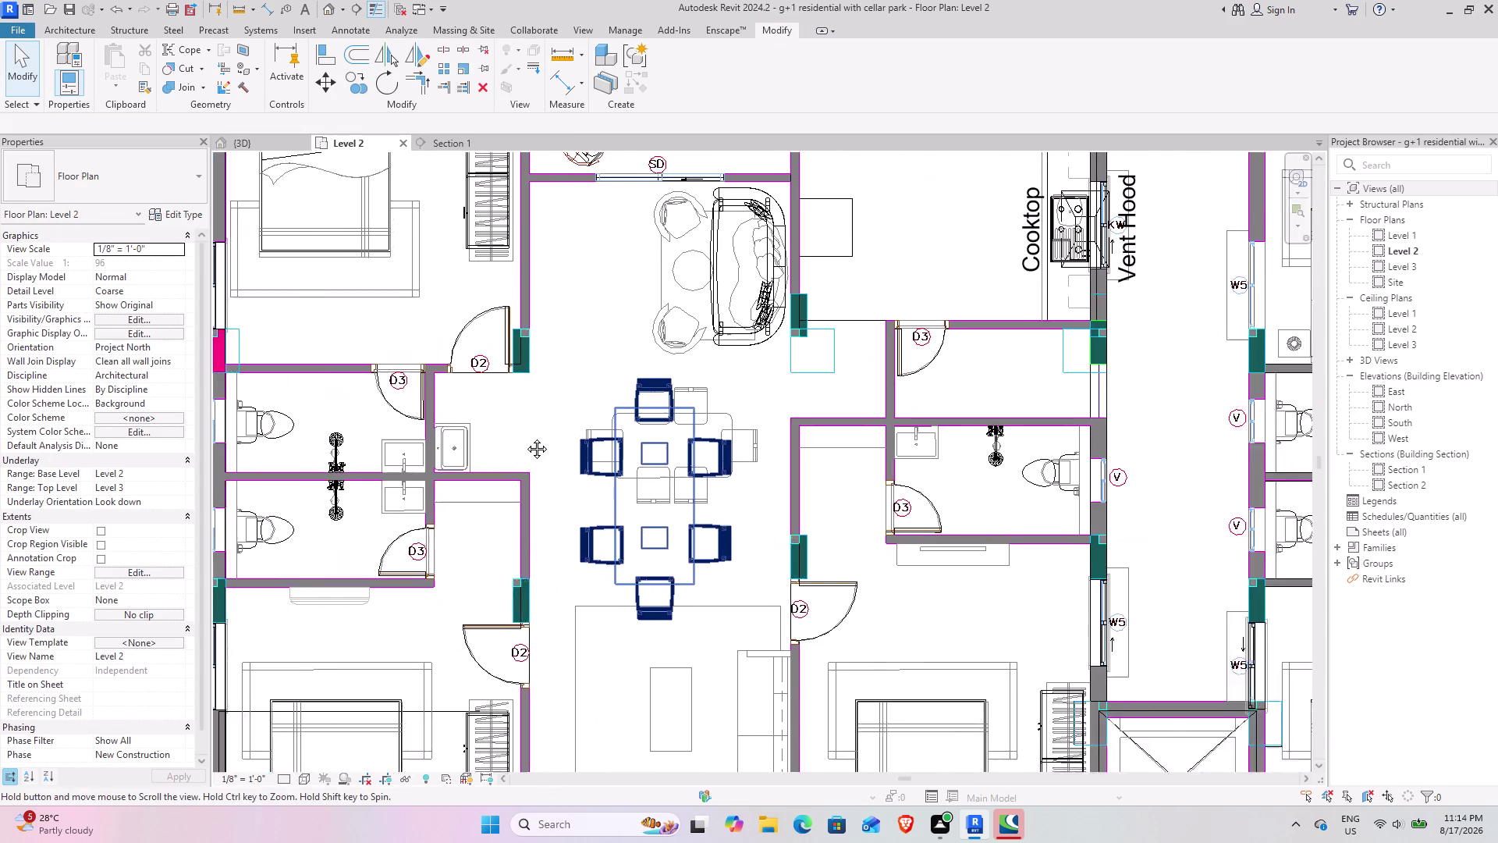
middle_drag(540, 437, 351, 437)
middle_drag(1087, 464, 460, 447)
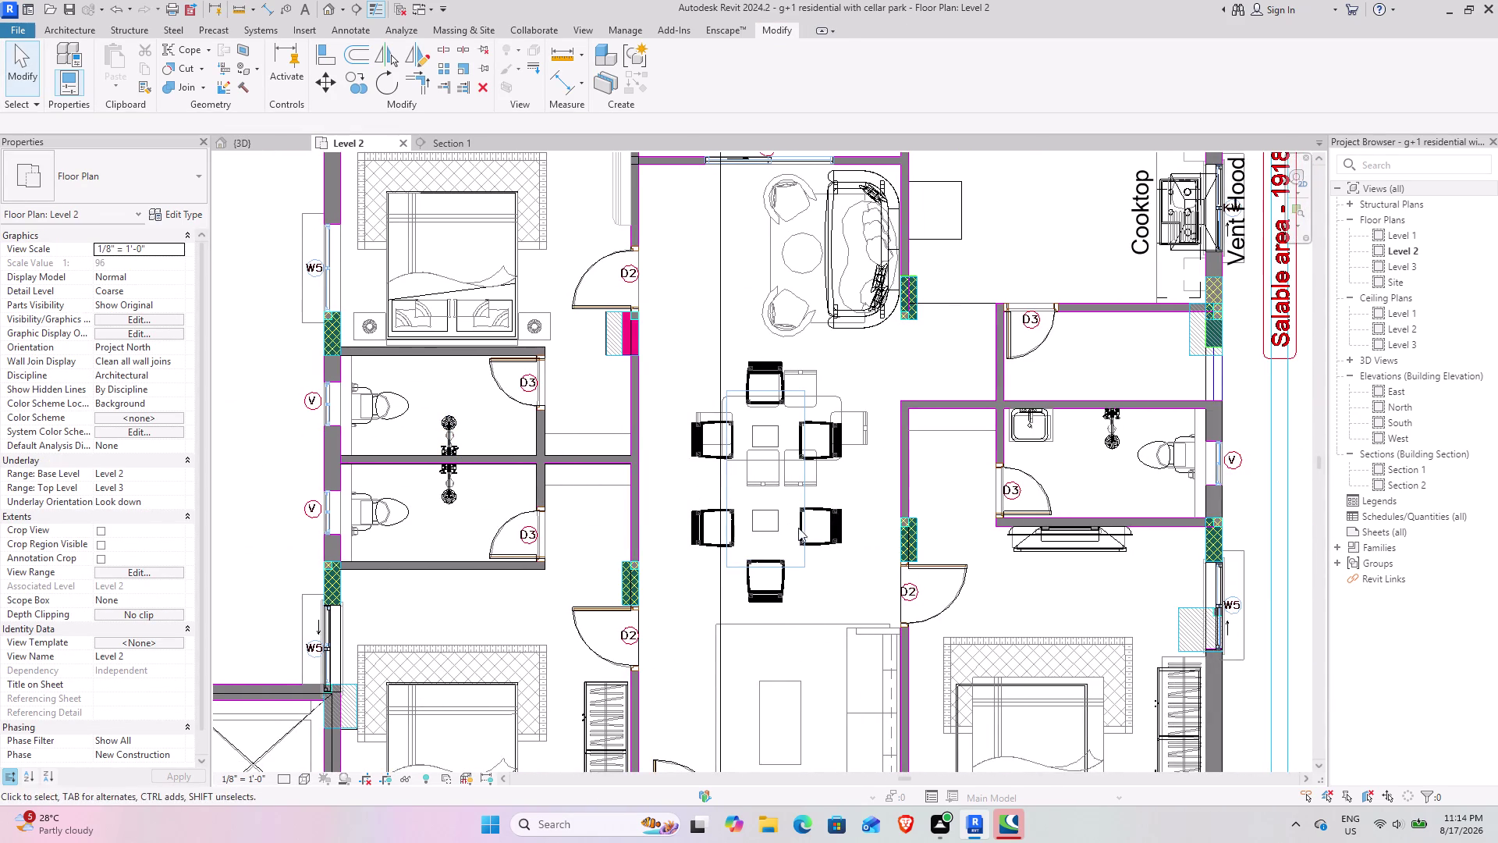
middle_drag(772, 522, 665, 468)
Copy the square vanity sink and place one against the left flat's bathroom wall.
click(941, 376)
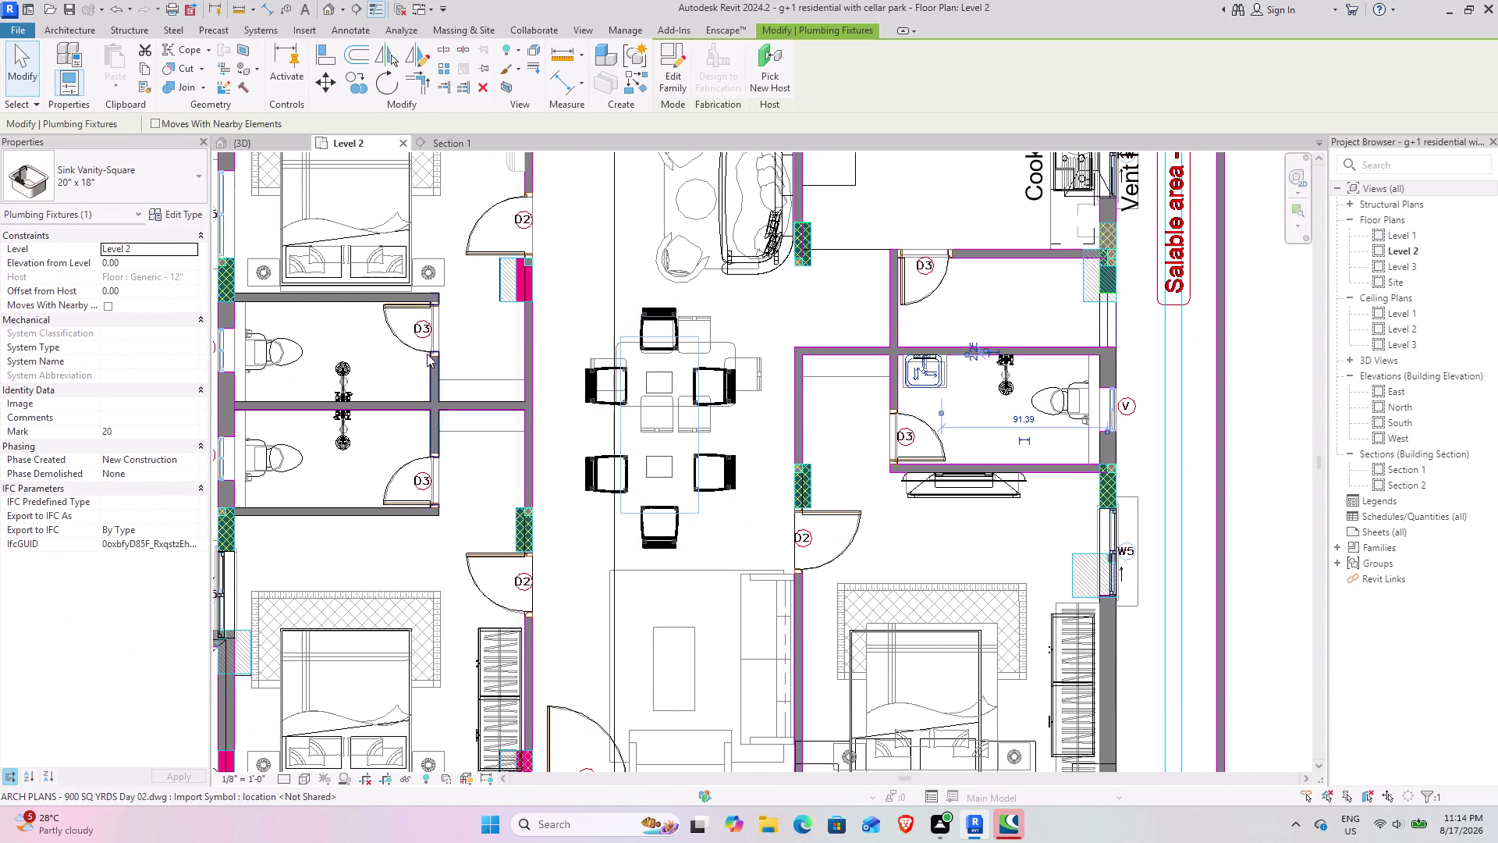
click(635, 87)
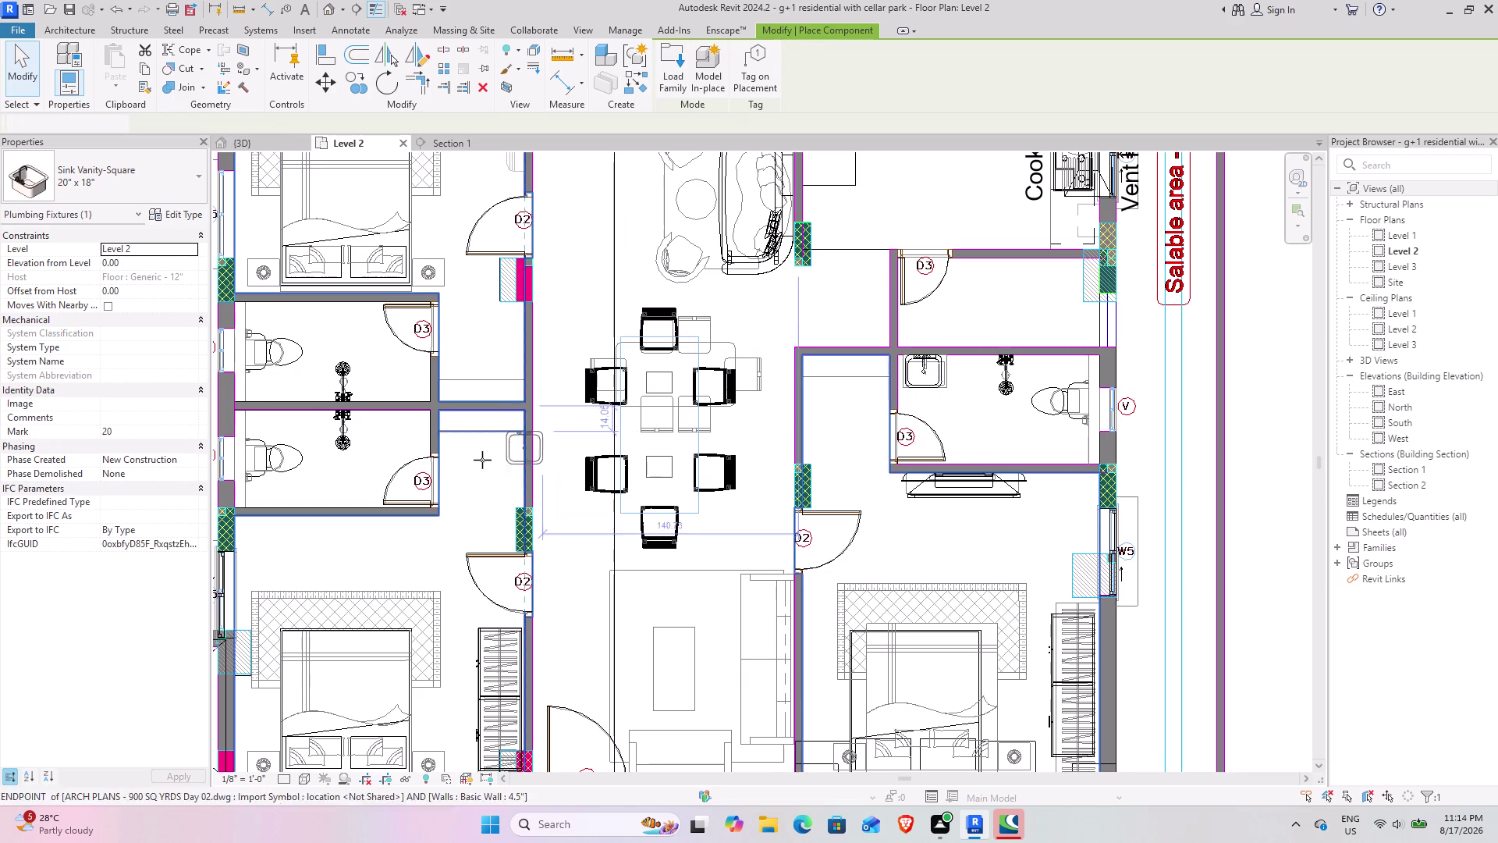
middle_drag(392, 456, 847, 478)
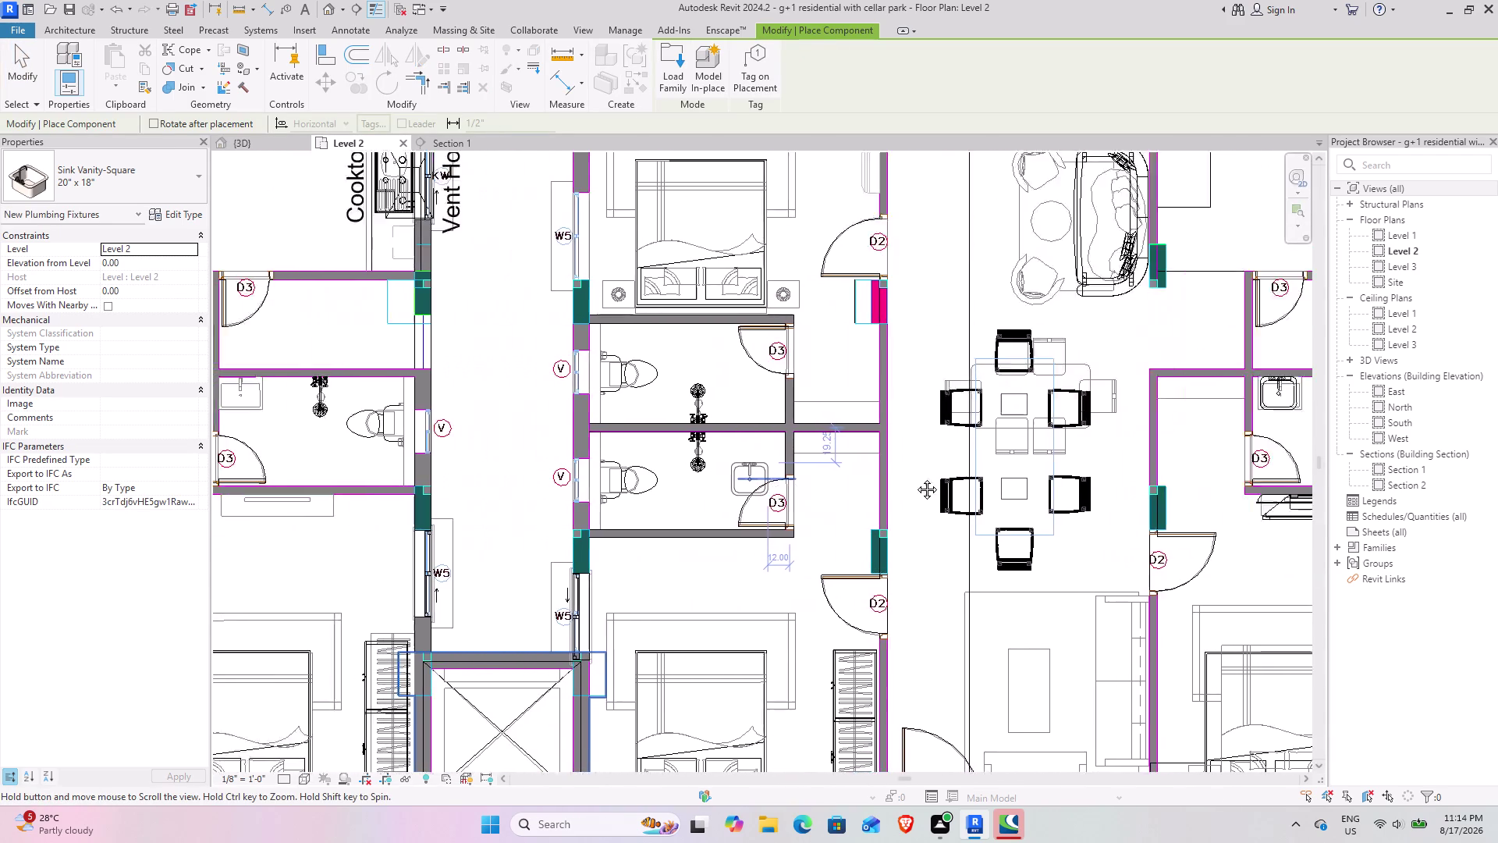
middle_drag(847, 478, 1230, 462)
scroll(up, 3)
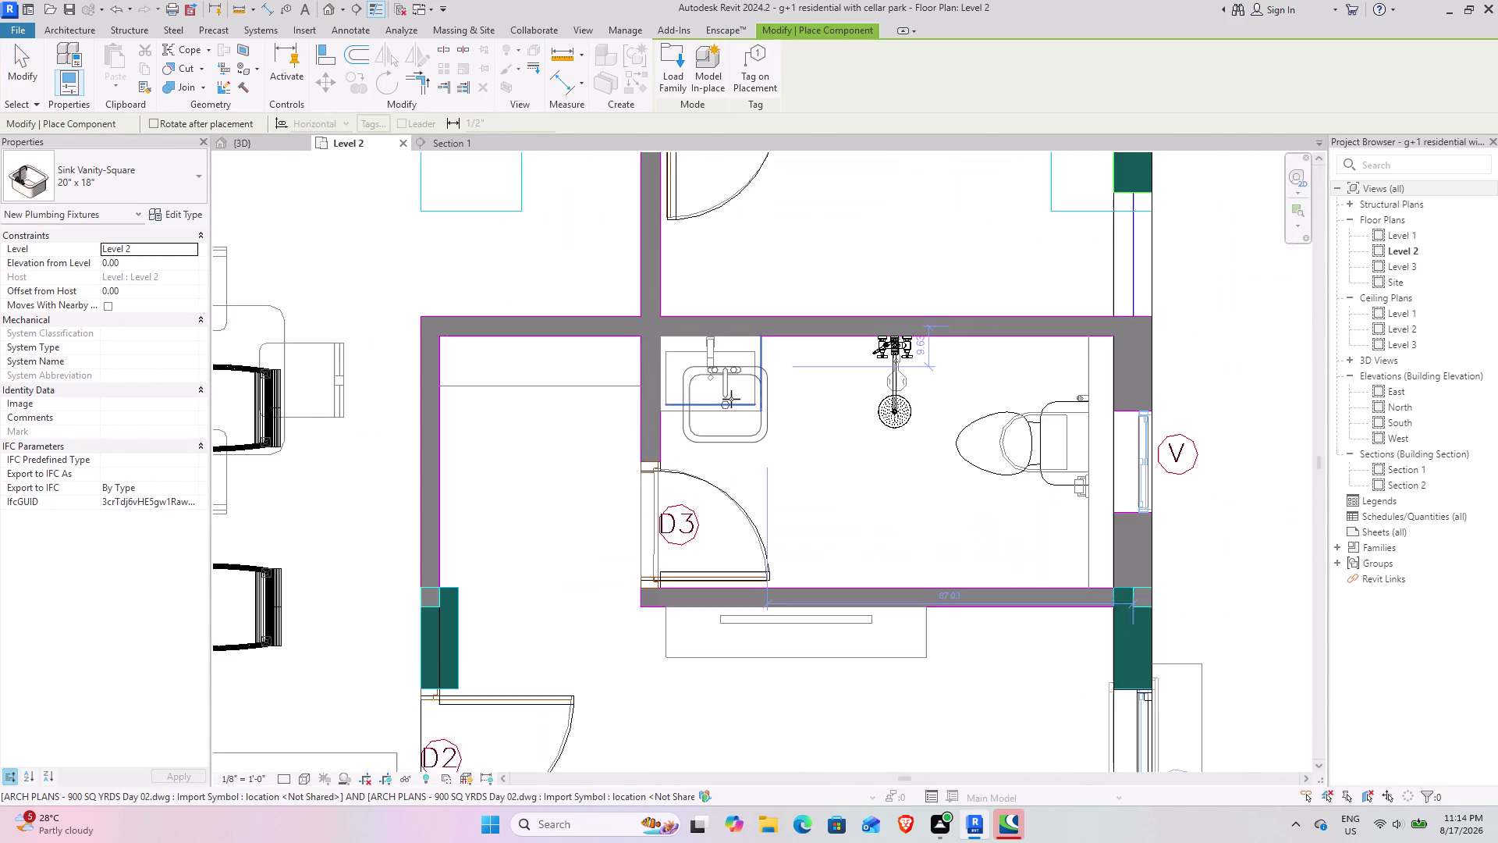
scroll(up, 3)
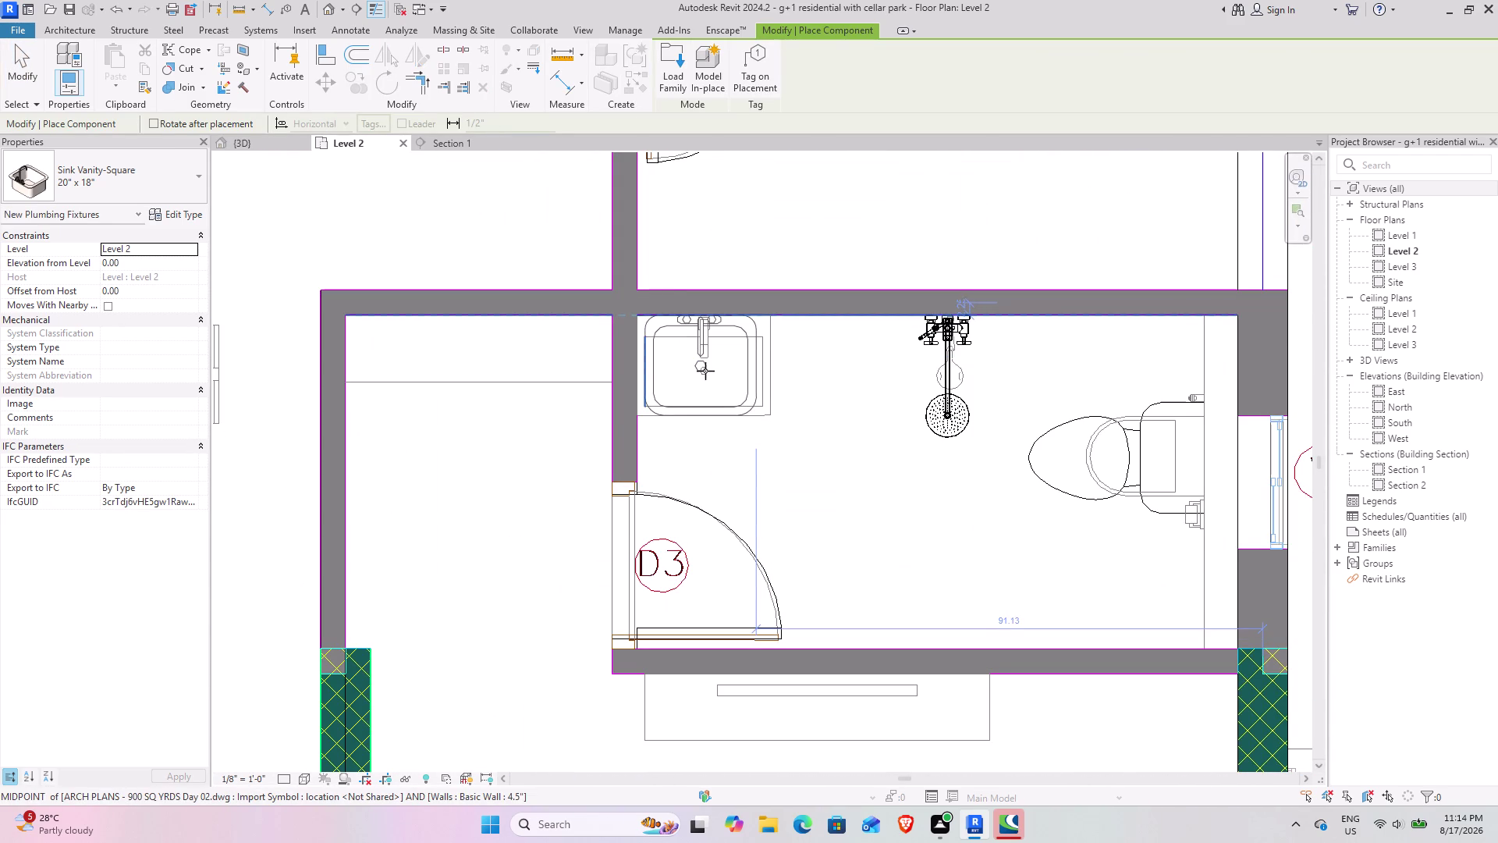
click(705, 370)
Place a sink in the lower bathroom and a rotated one in the upper bathroom.
middle_drag(499, 451, 916, 418)
scroll(down, 3)
middle_drag(554, 475, 1110, 467)
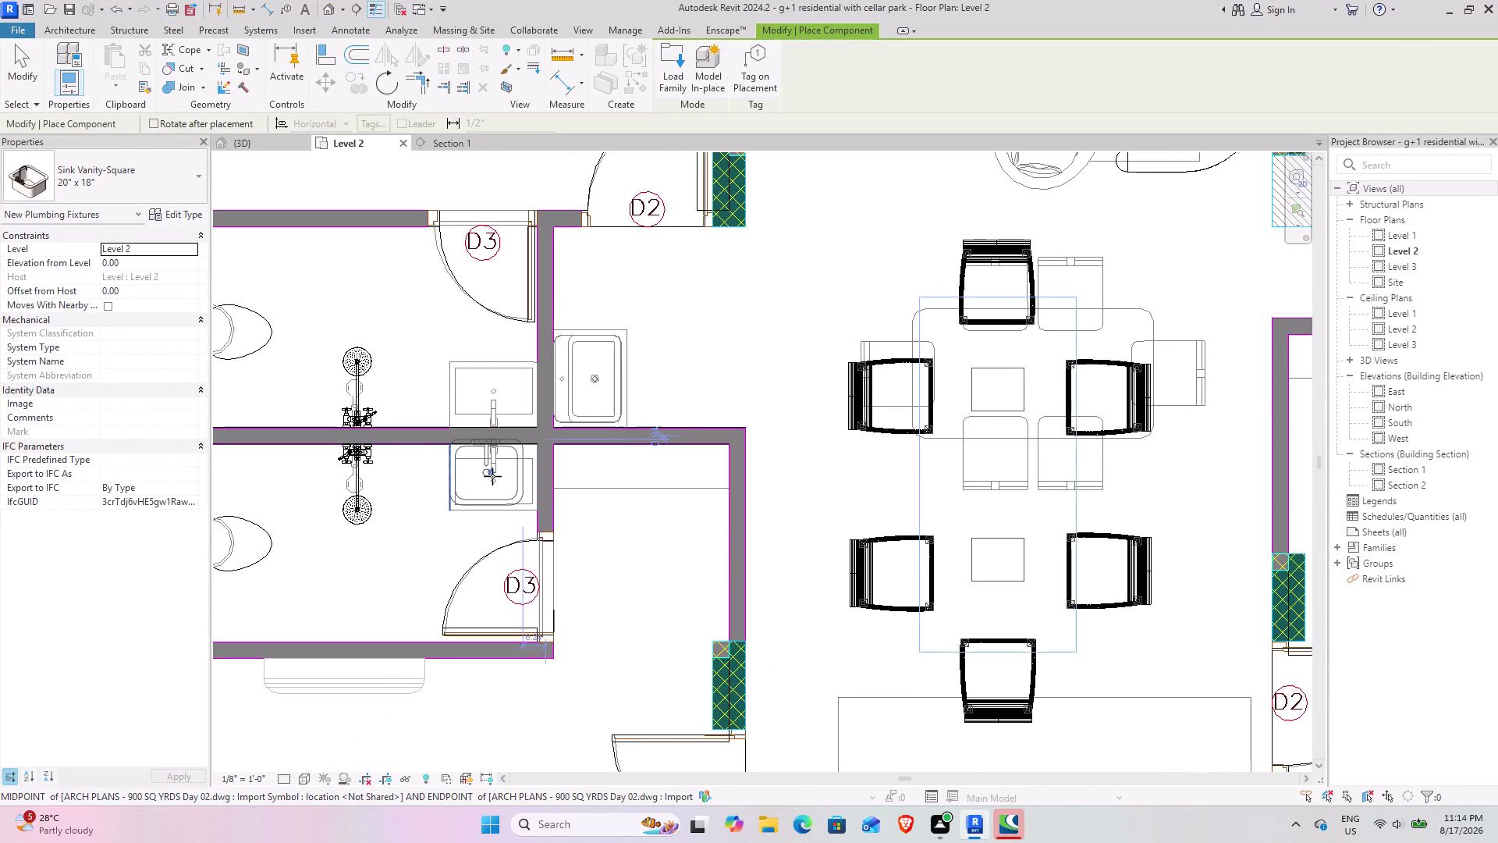
click(499, 483)
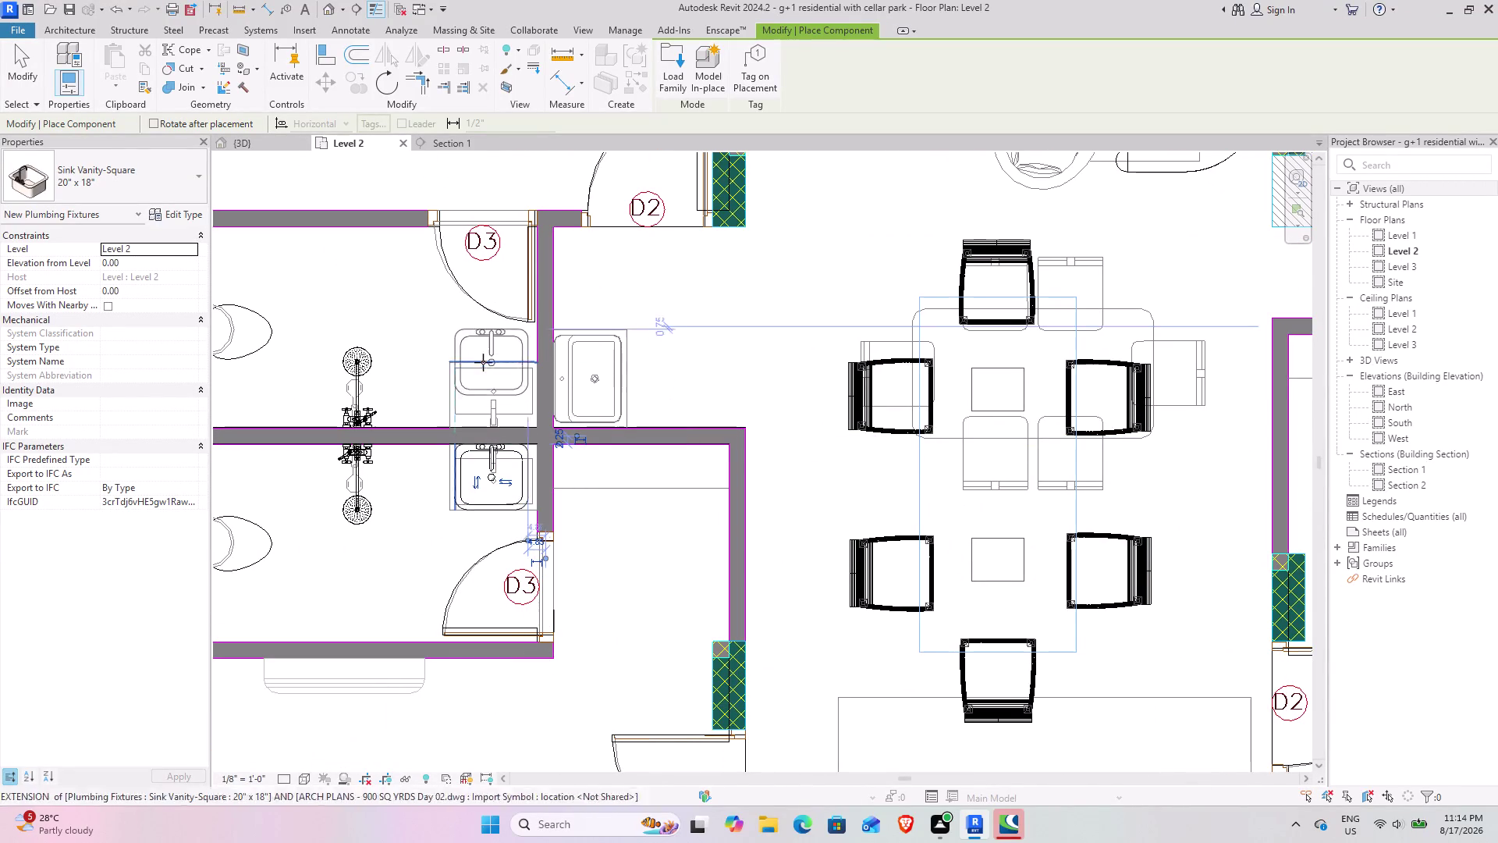
key(space)
key(space)
key(space)
key(space)
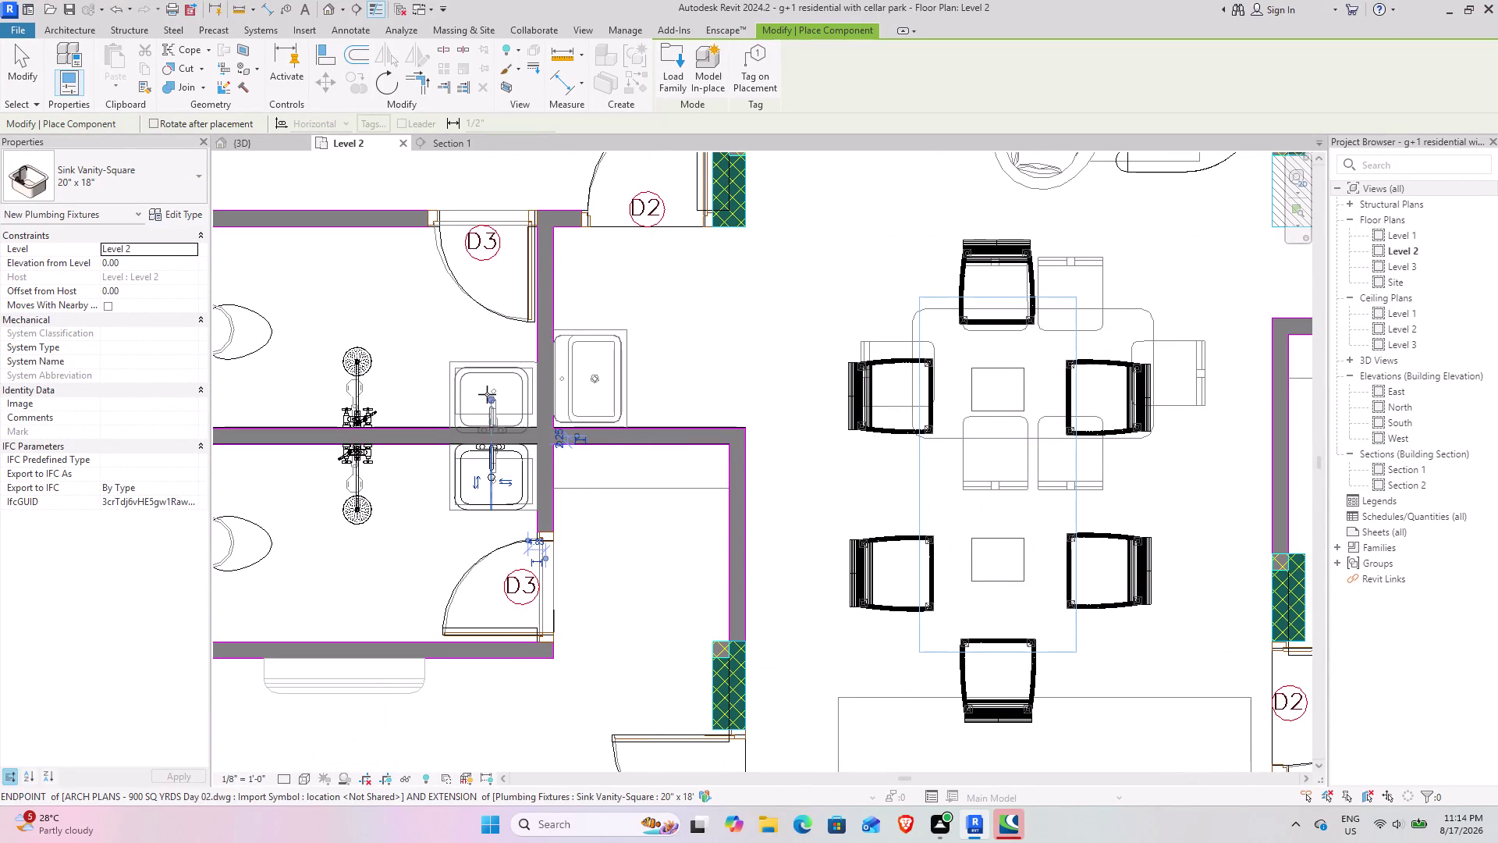
click(487, 390)
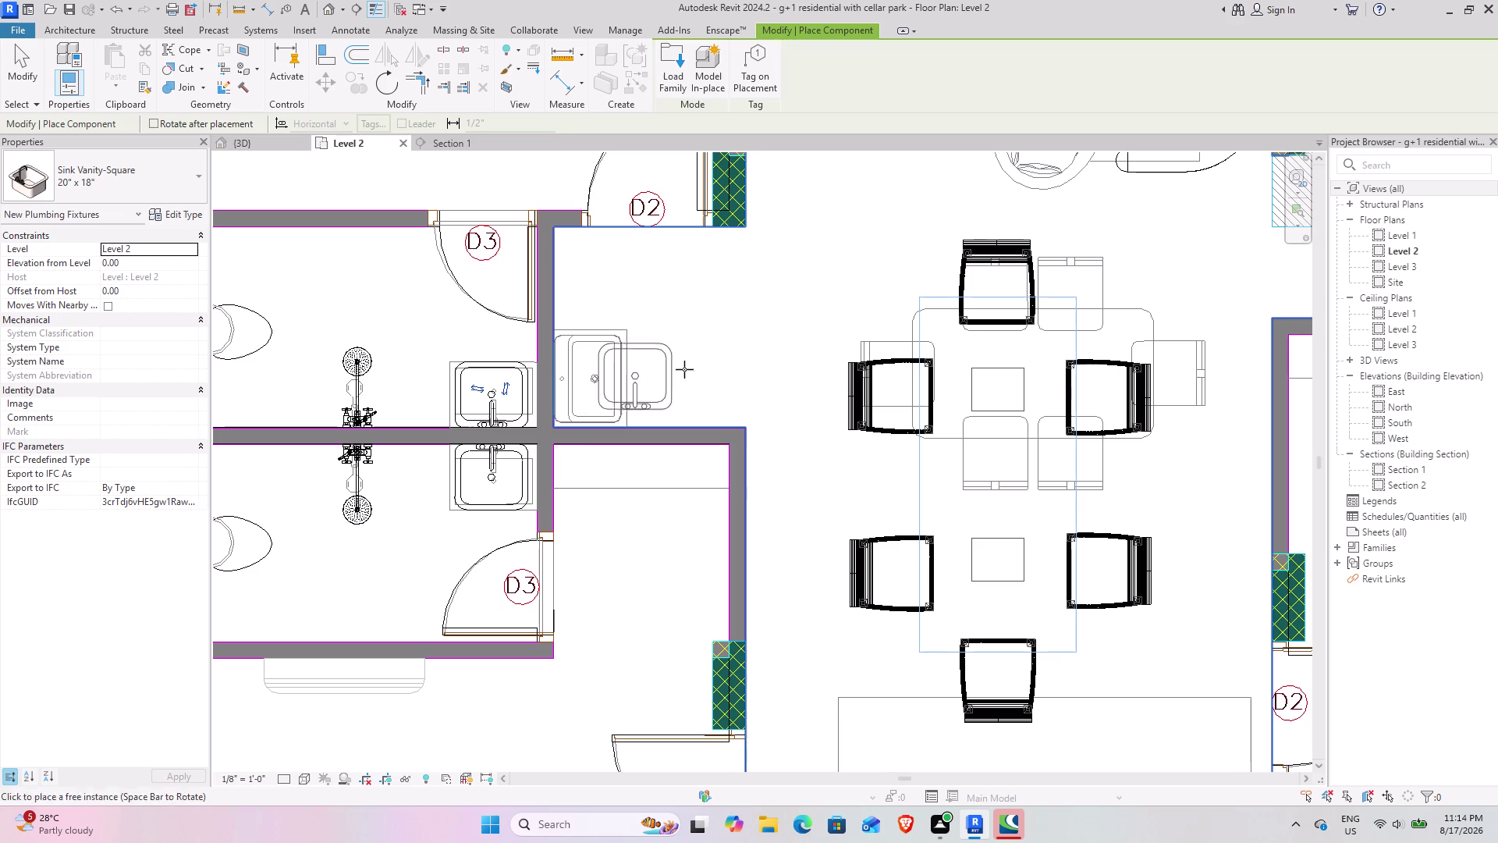
Stop placing sinks and pan the plan to the right bathroom.
scroll(down, 3)
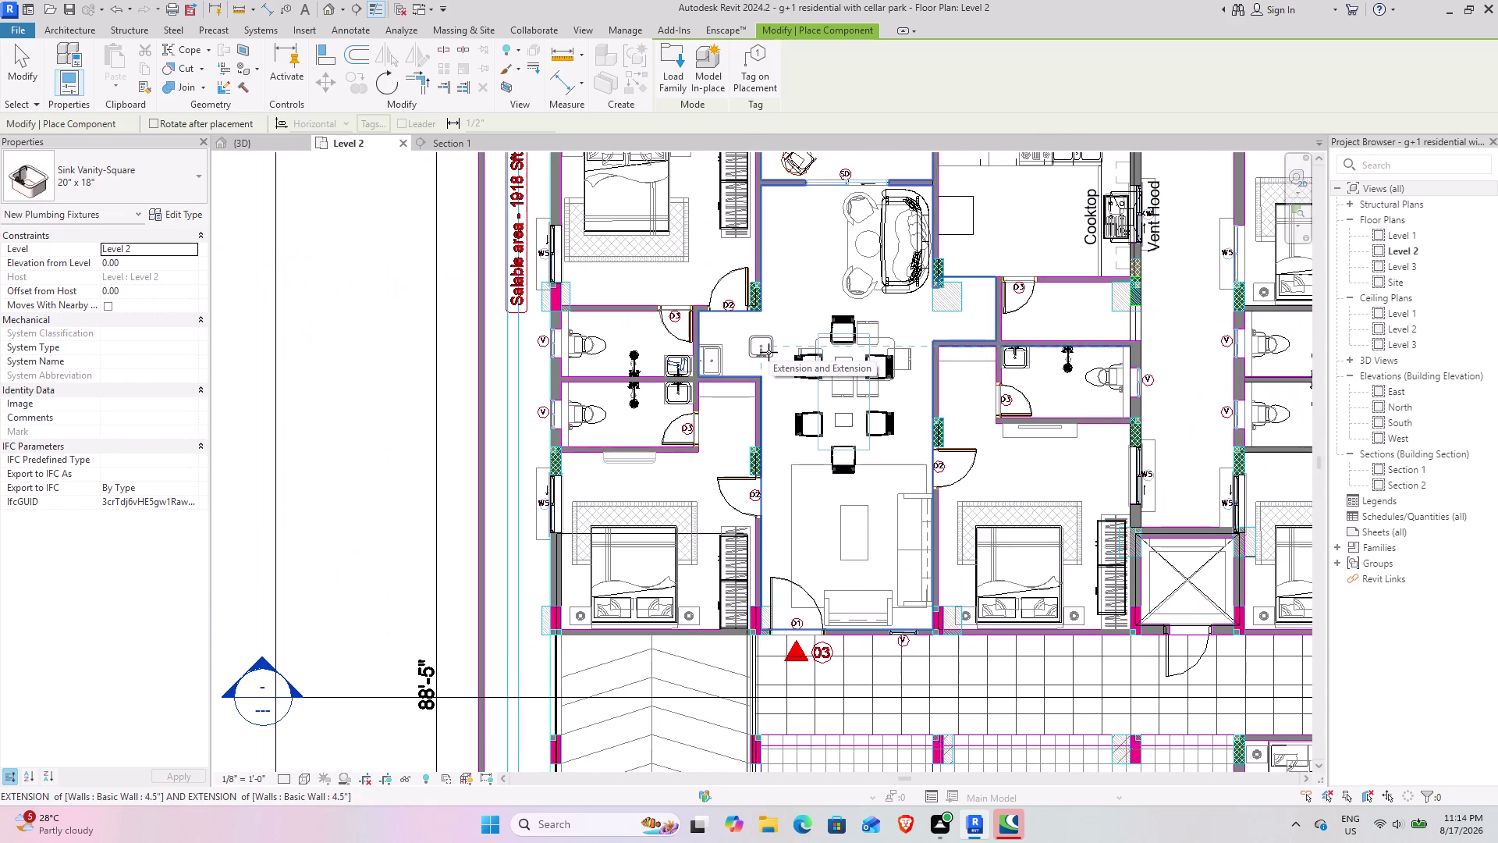
key(Escape)
key(Escape)
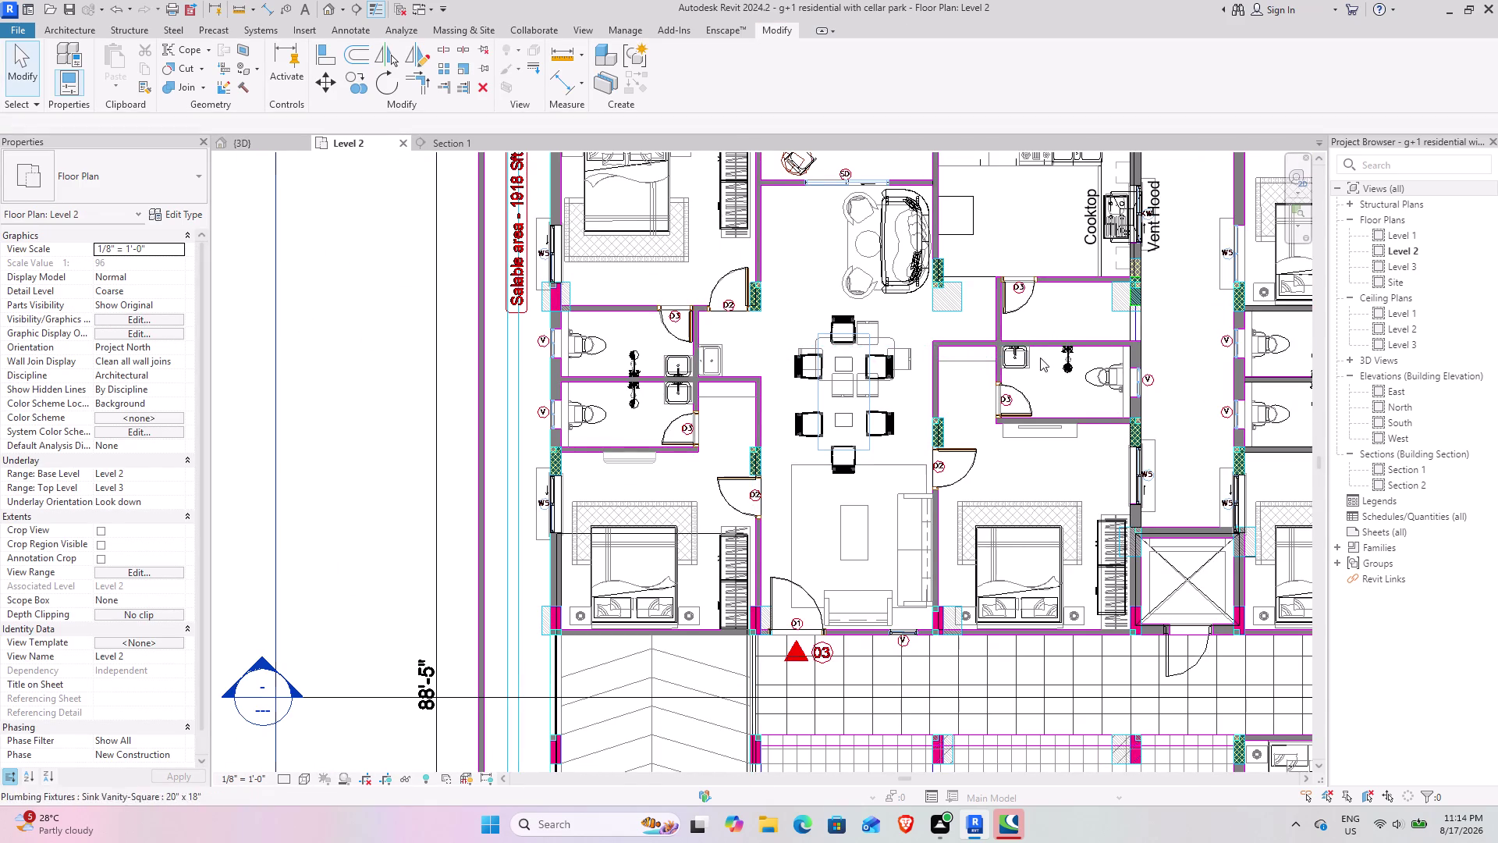
middle_drag(1039, 357, 438, 420)
scroll(up, 3)
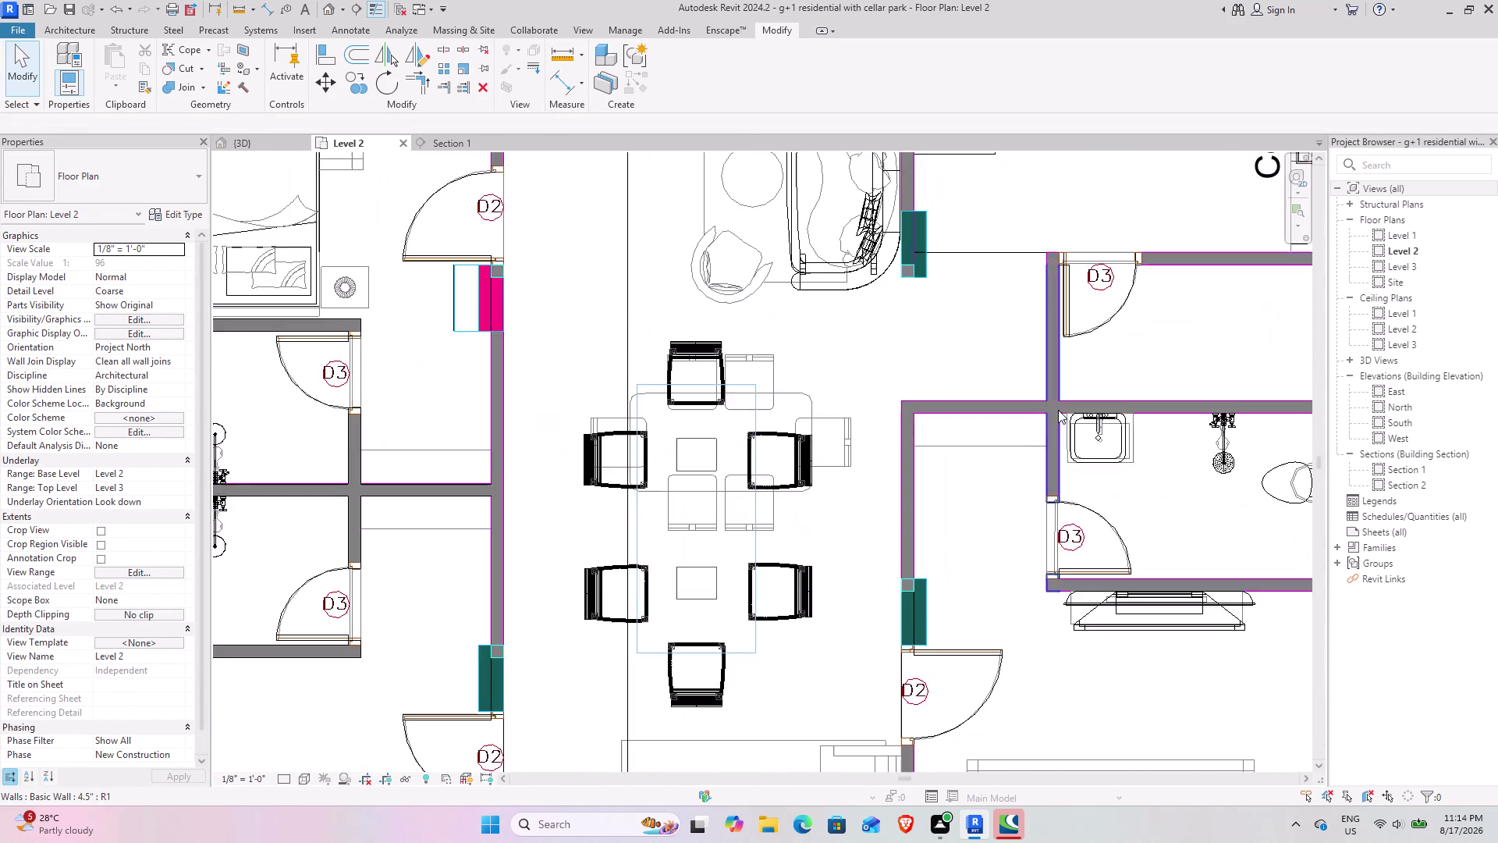
scroll(up, 3)
Copy the existing bathroom mirror and mount a rotated one on the shared bathroom wall.
click(1096, 427)
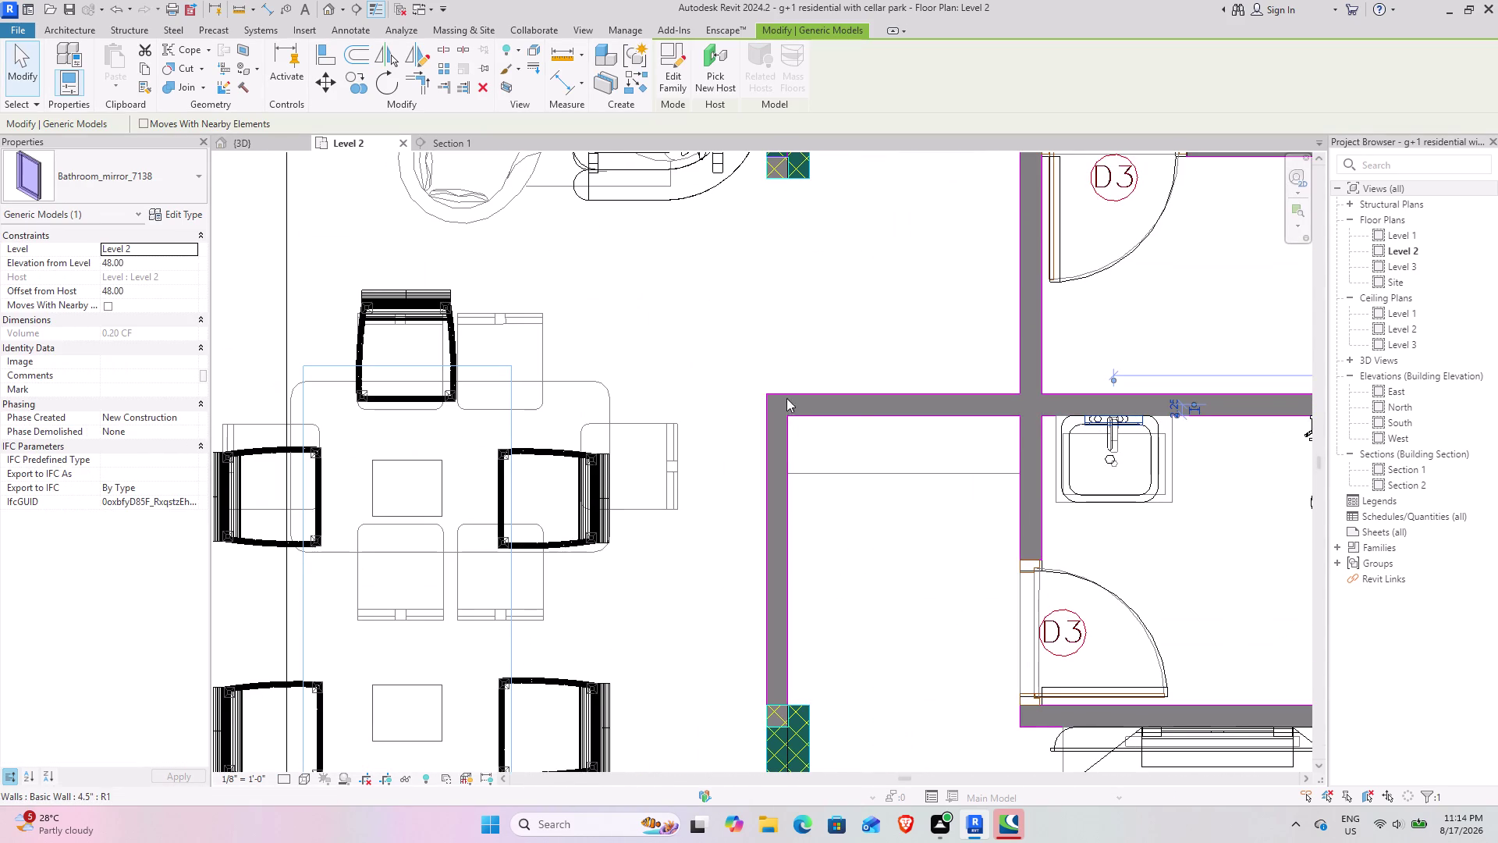
click(645, 81)
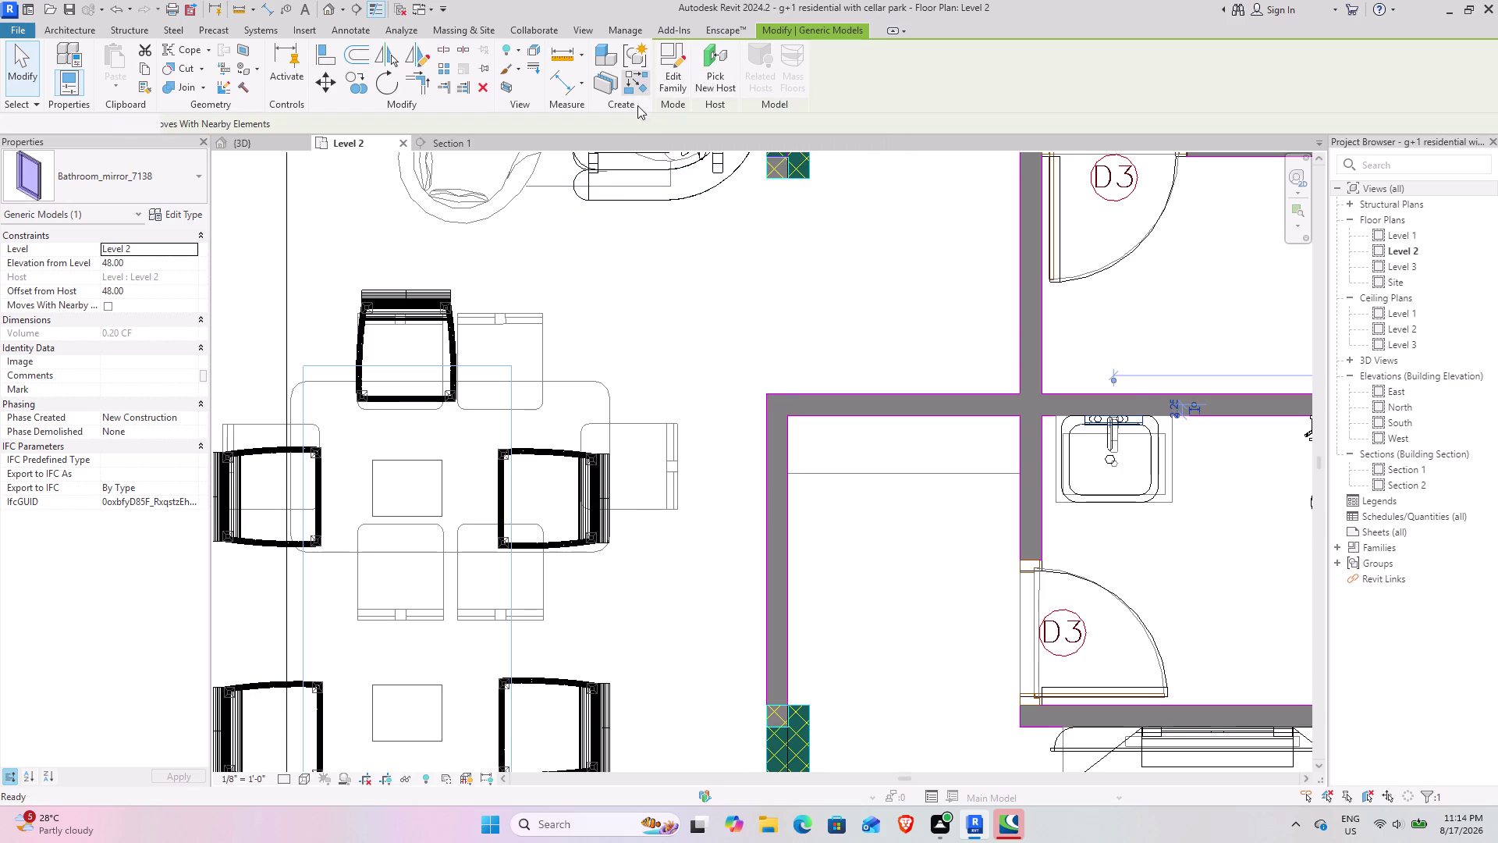
middle_drag(600, 532, 1317, 476)
middle_drag(547, 569, 900, 492)
click(830, 430)
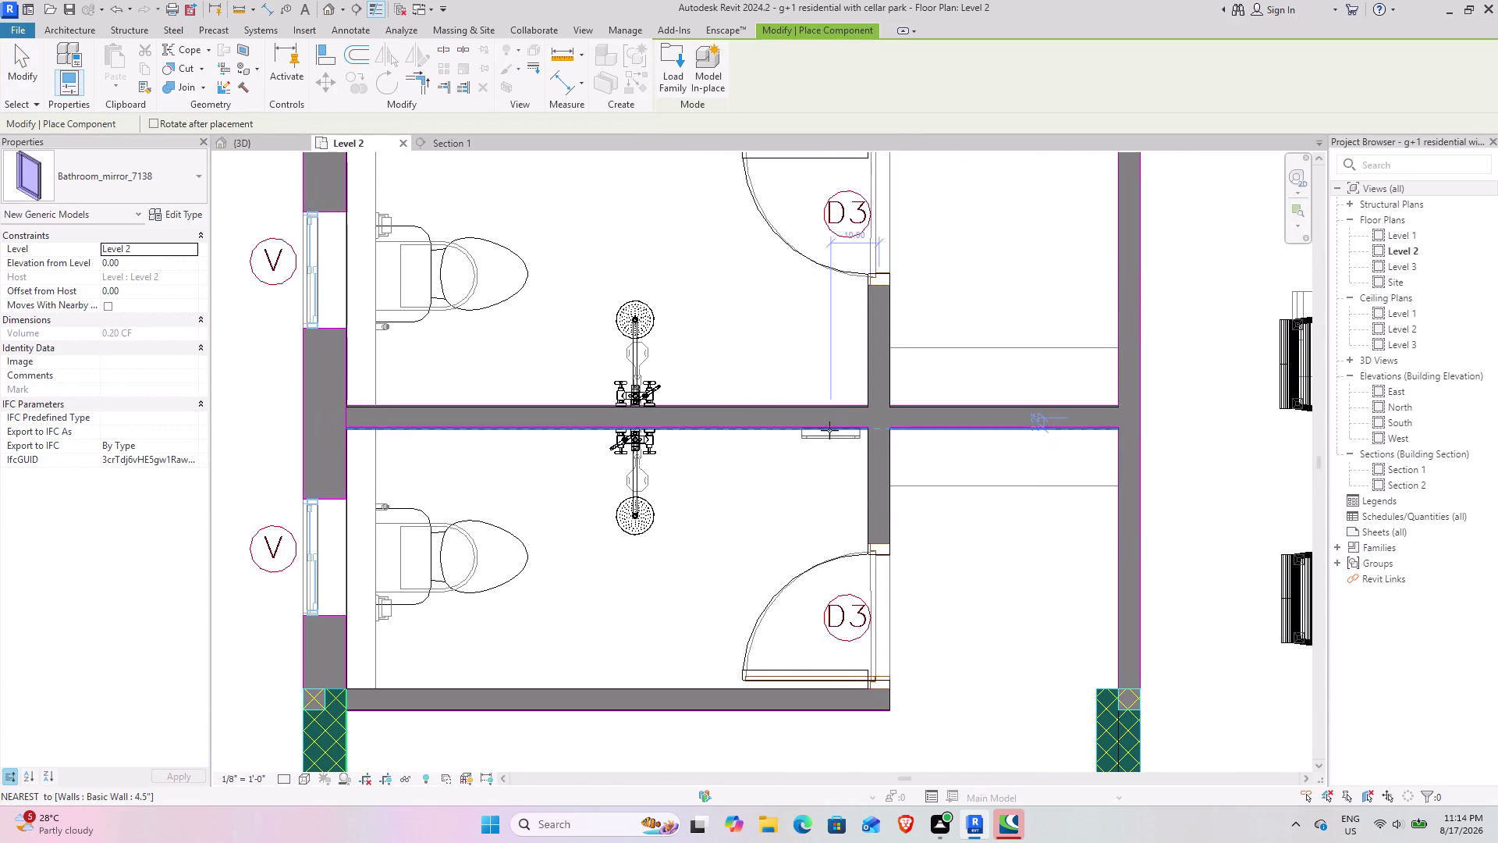
key(space)
key(space)
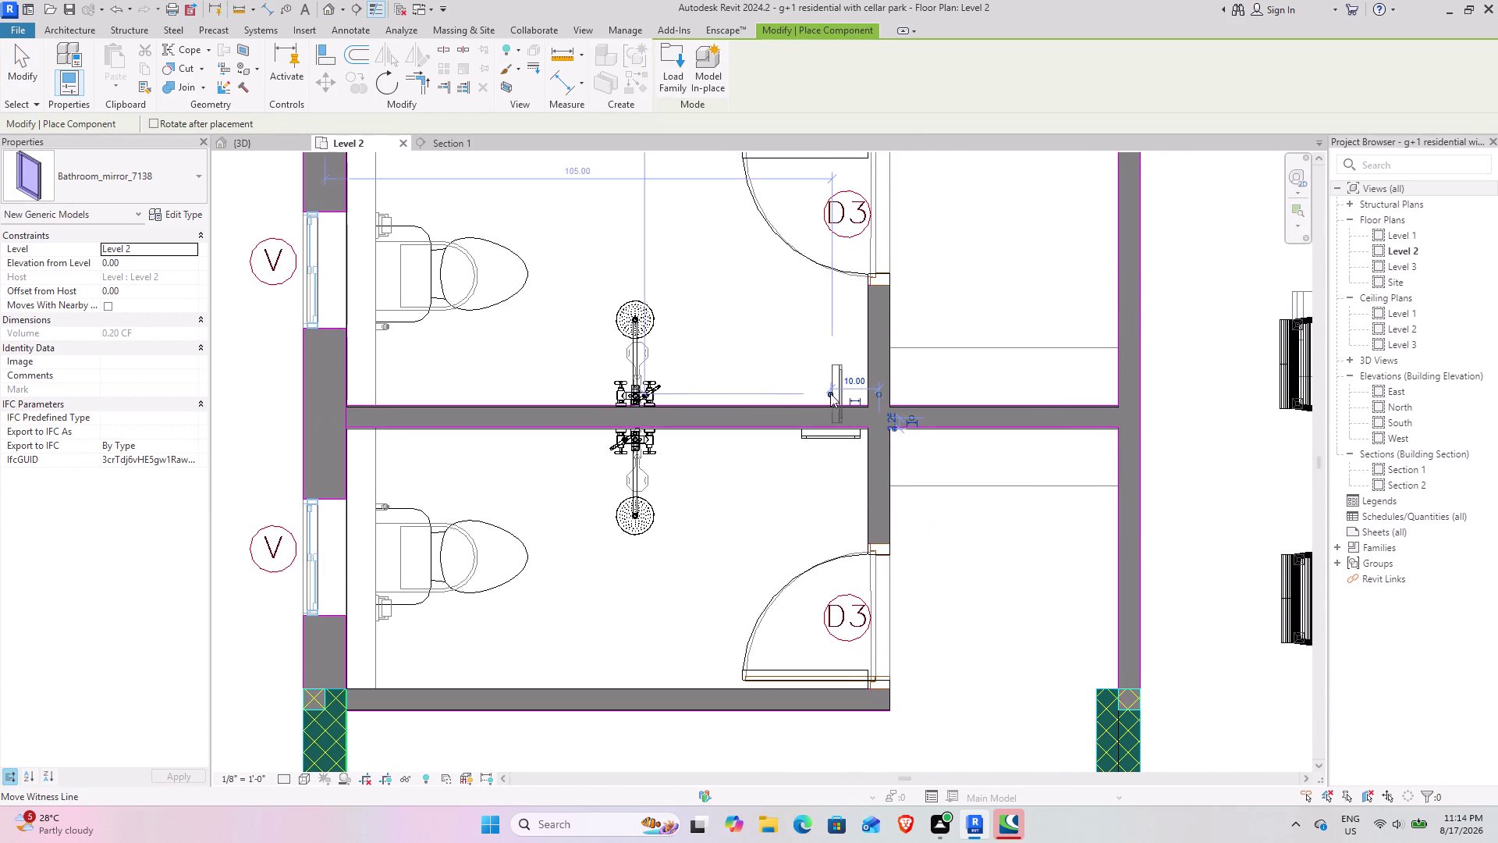
click(827, 407)
Mount a rotated mirror above the sink in the next bathroom.
middle_drag(679, 462, 781, 463)
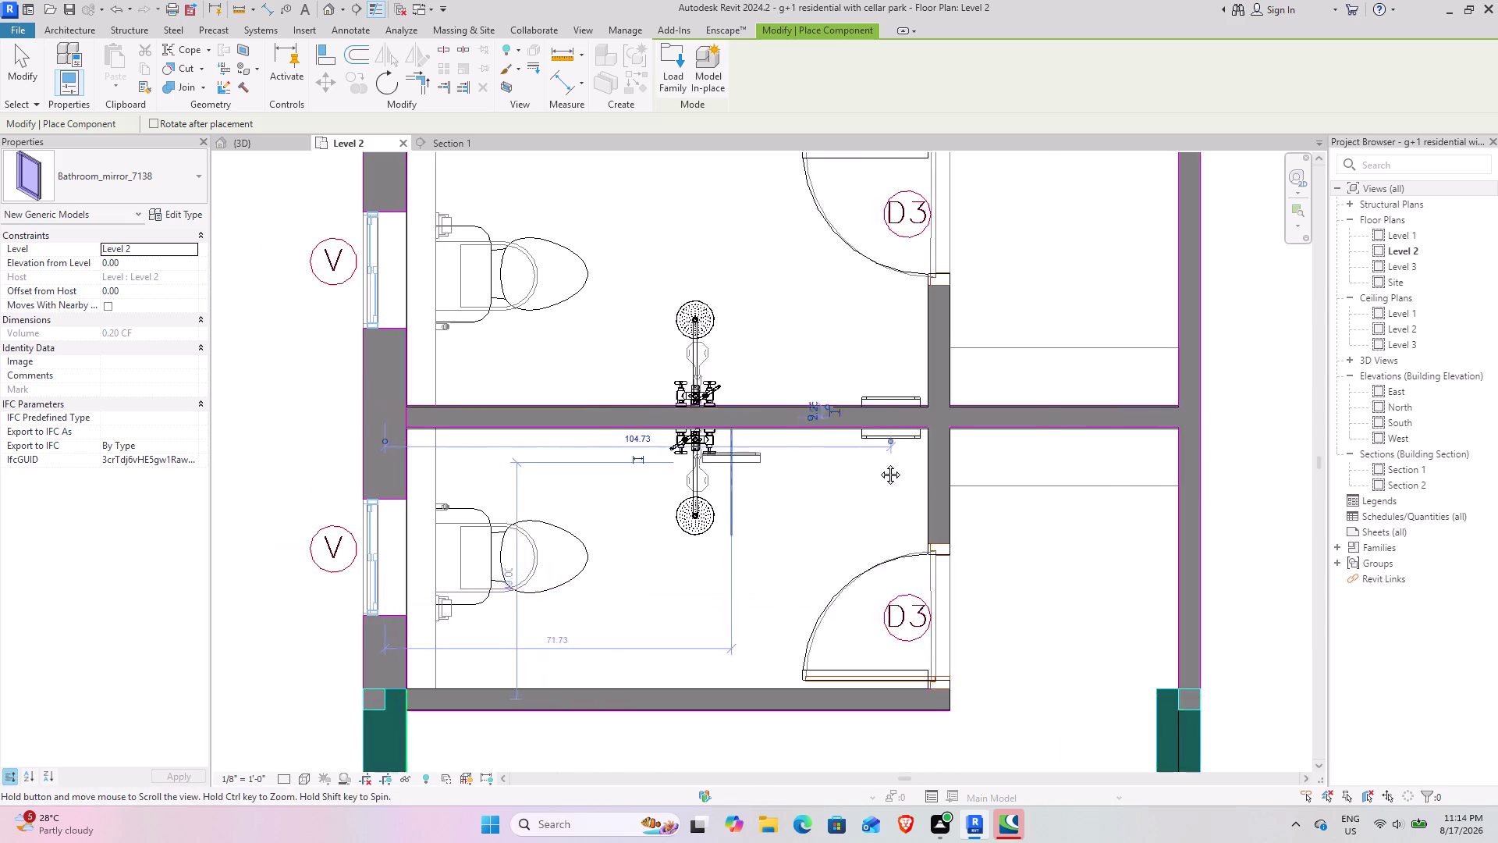
middle_drag(781, 462, 955, 463)
scroll(down, 3)
middle_drag(652, 512, 1023, 506)
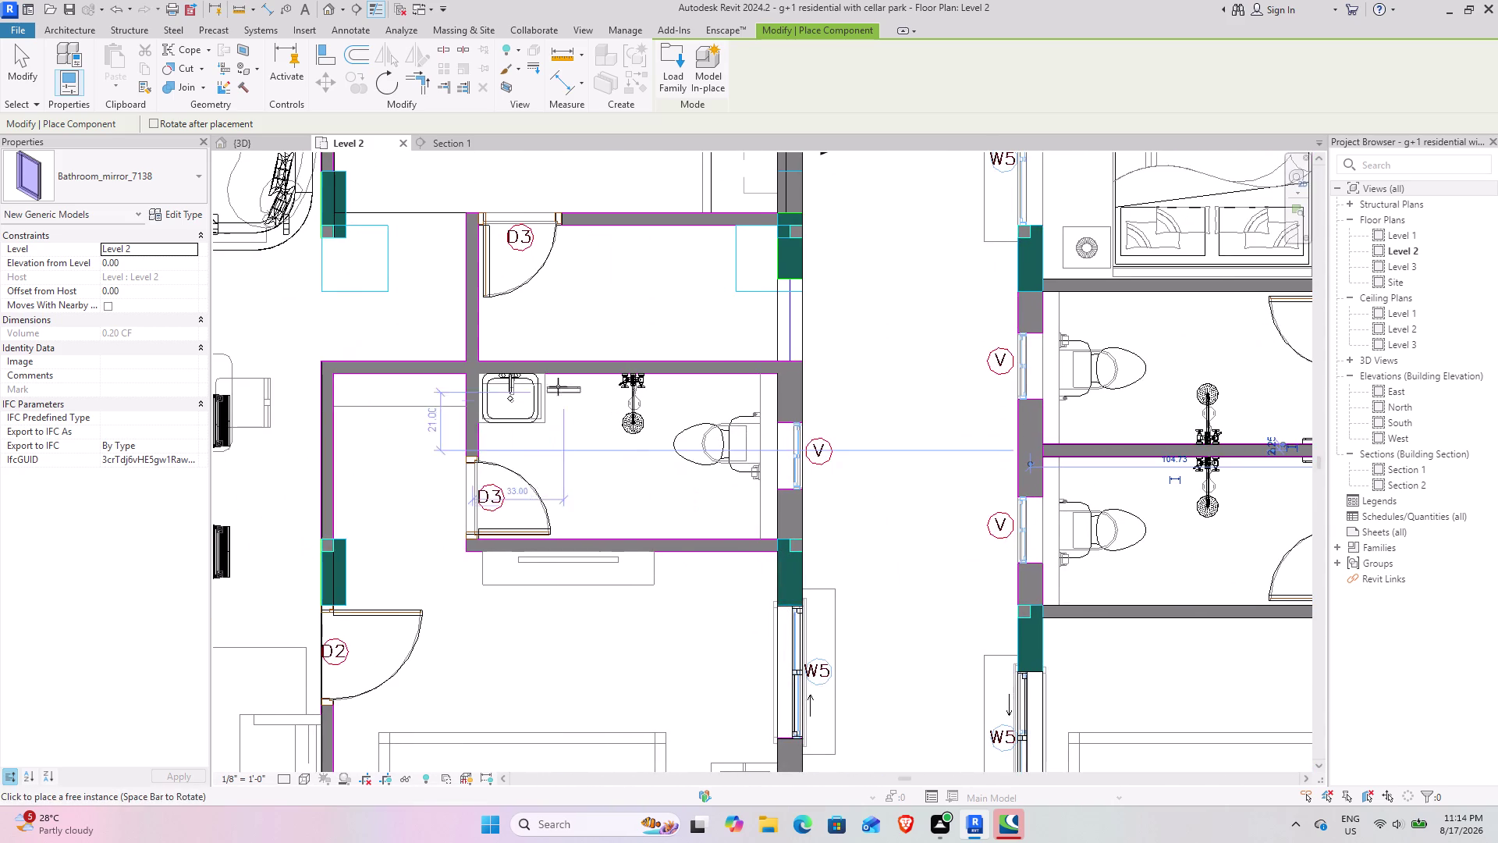
scroll(up, 3)
key(space)
key(space)
key(space)
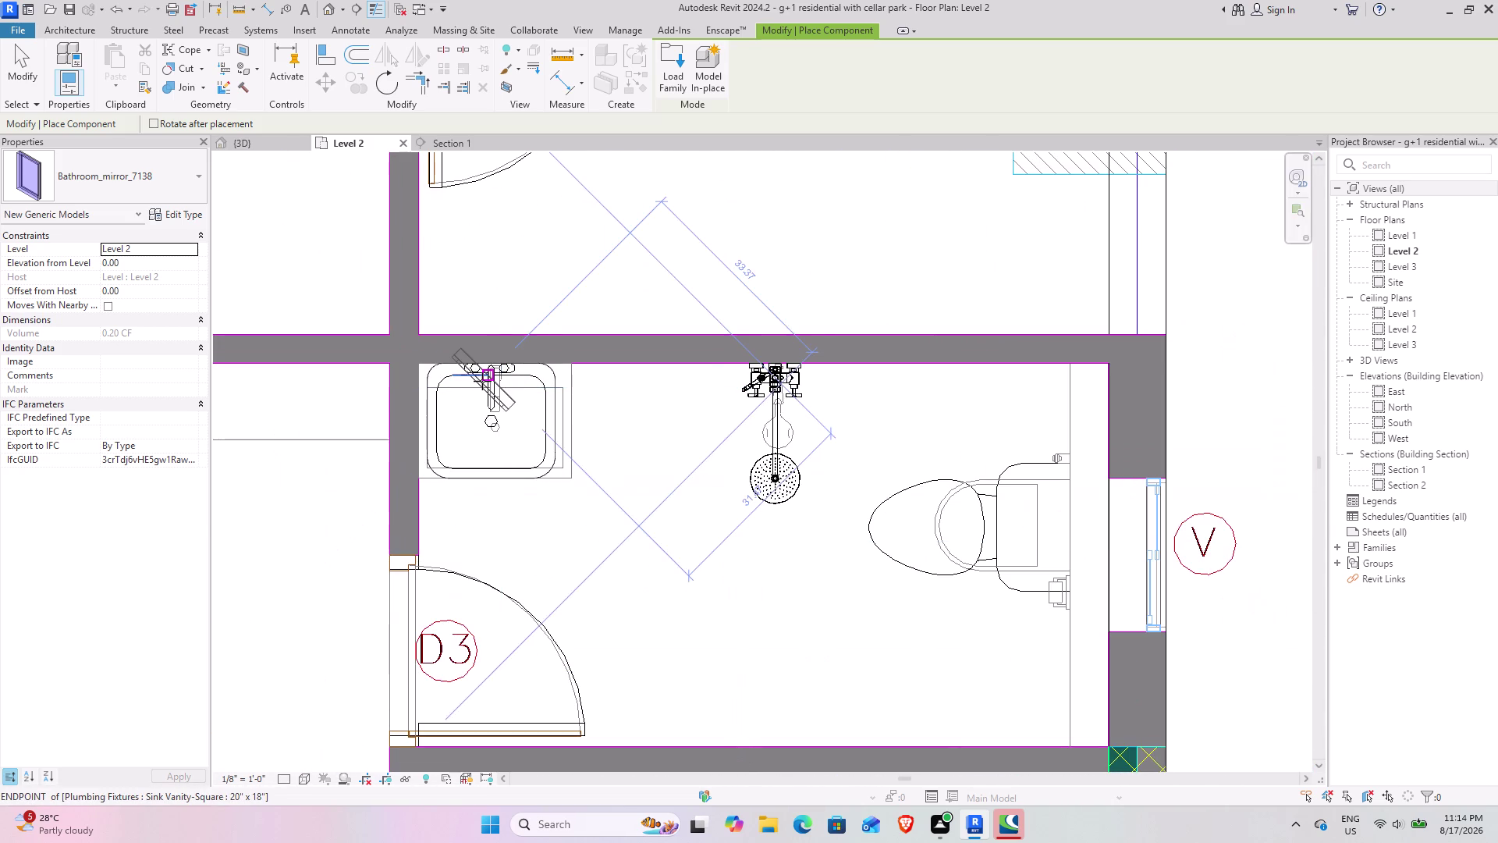
key(space)
click(490, 366)
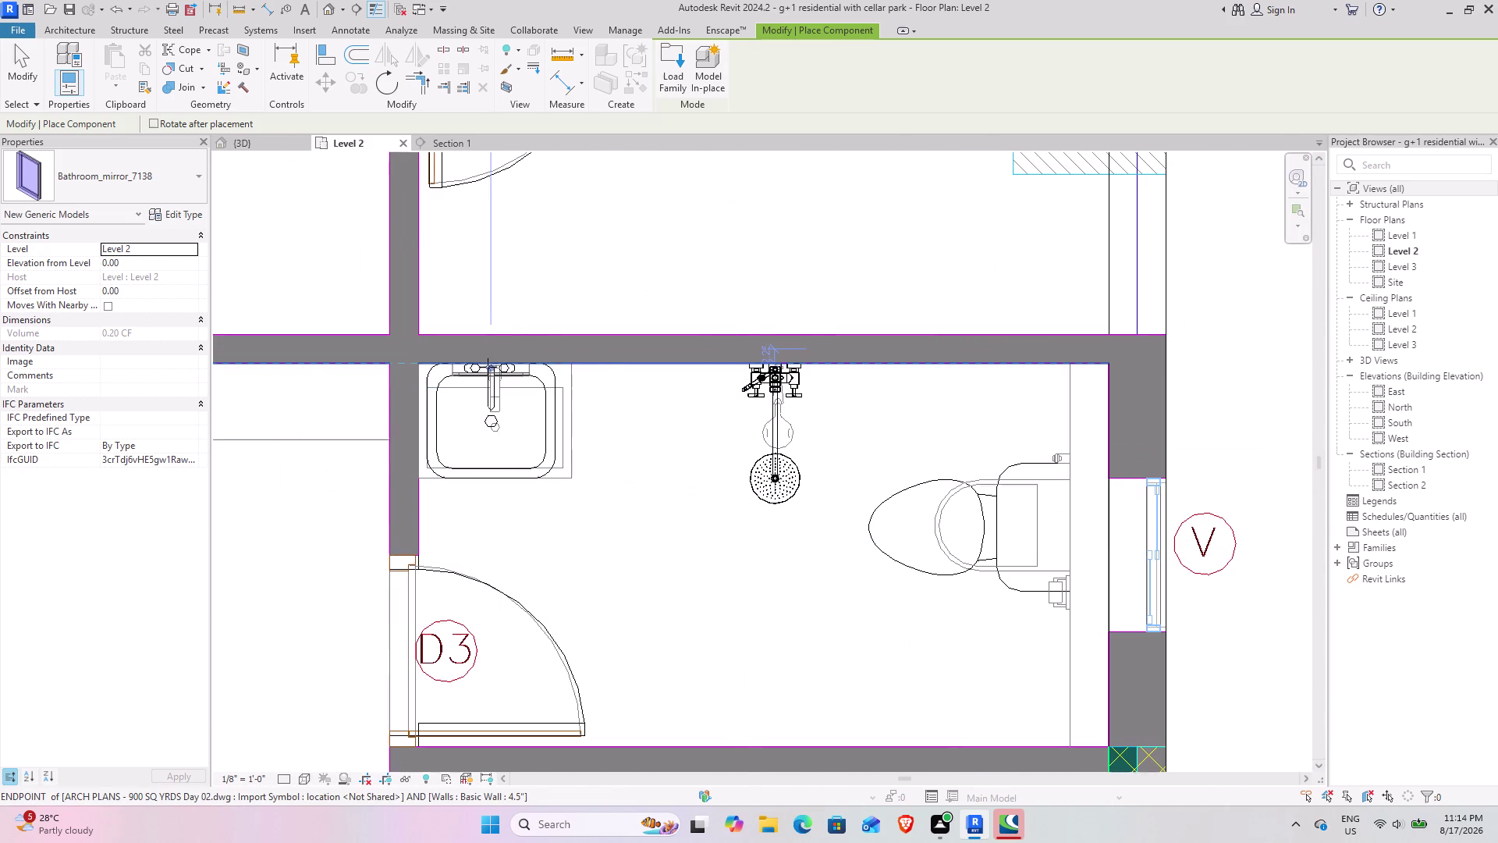
Mount mirrors above the upper sink and on the wall by the other sink in the paired bathrooms.
middle_drag(395, 522, 1059, 547)
scroll(down, 3)
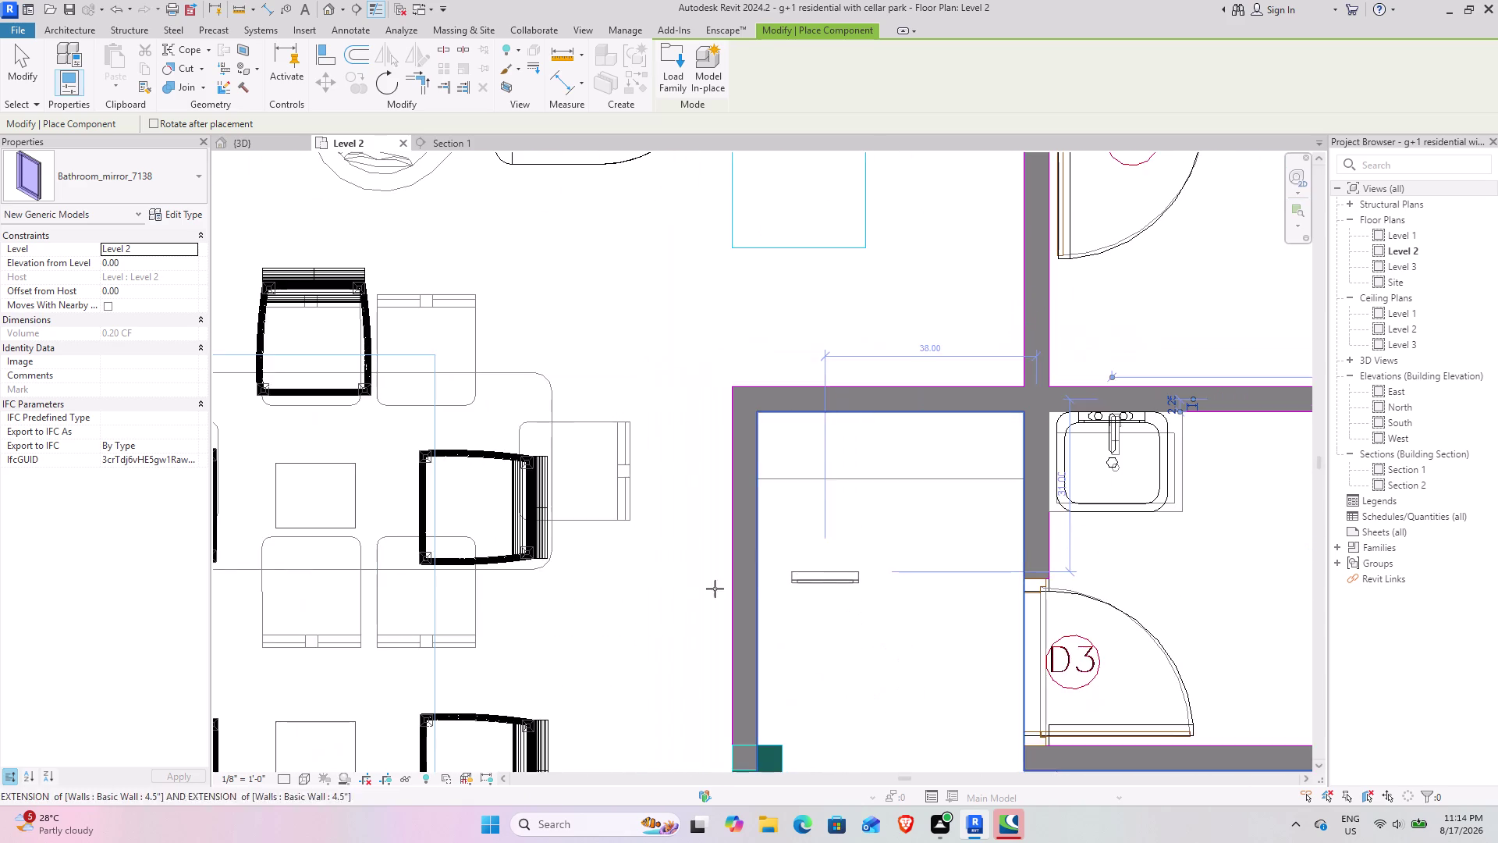
middle_drag(561, 572, 1092, 567)
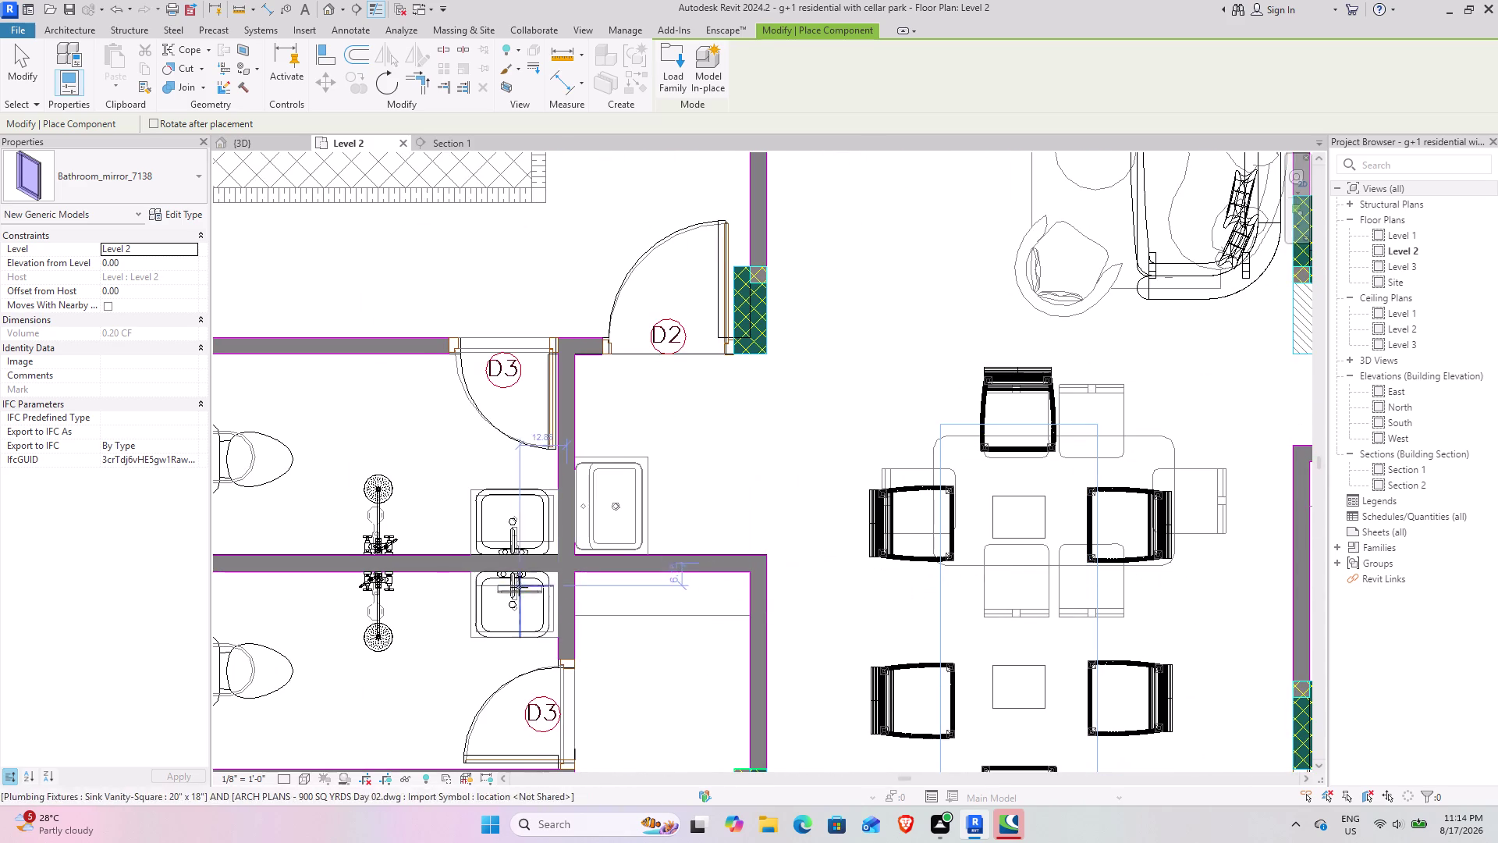
scroll(up, 3)
click(513, 568)
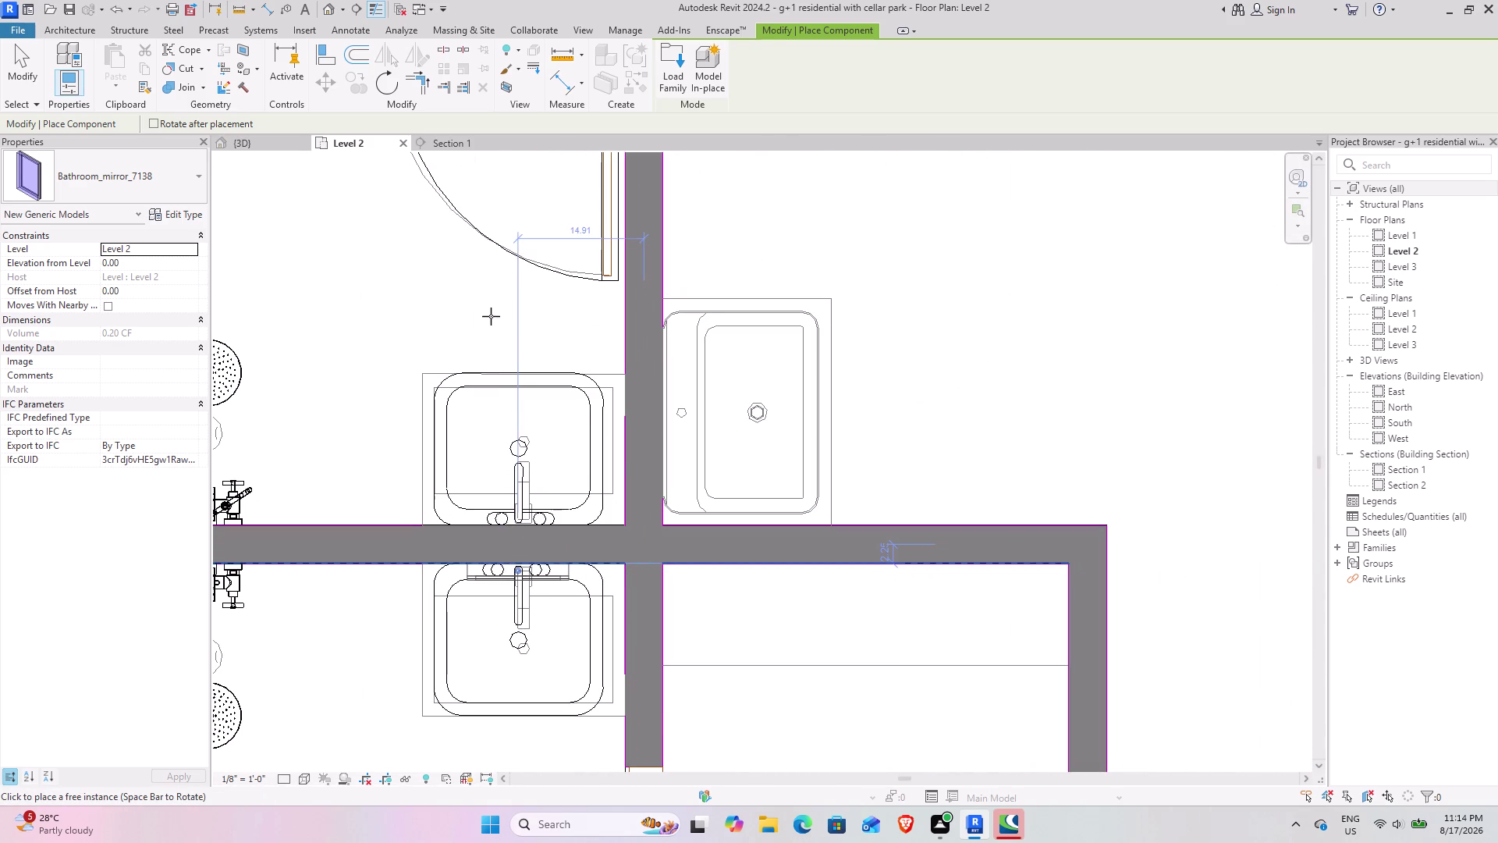
key(space)
key(space)
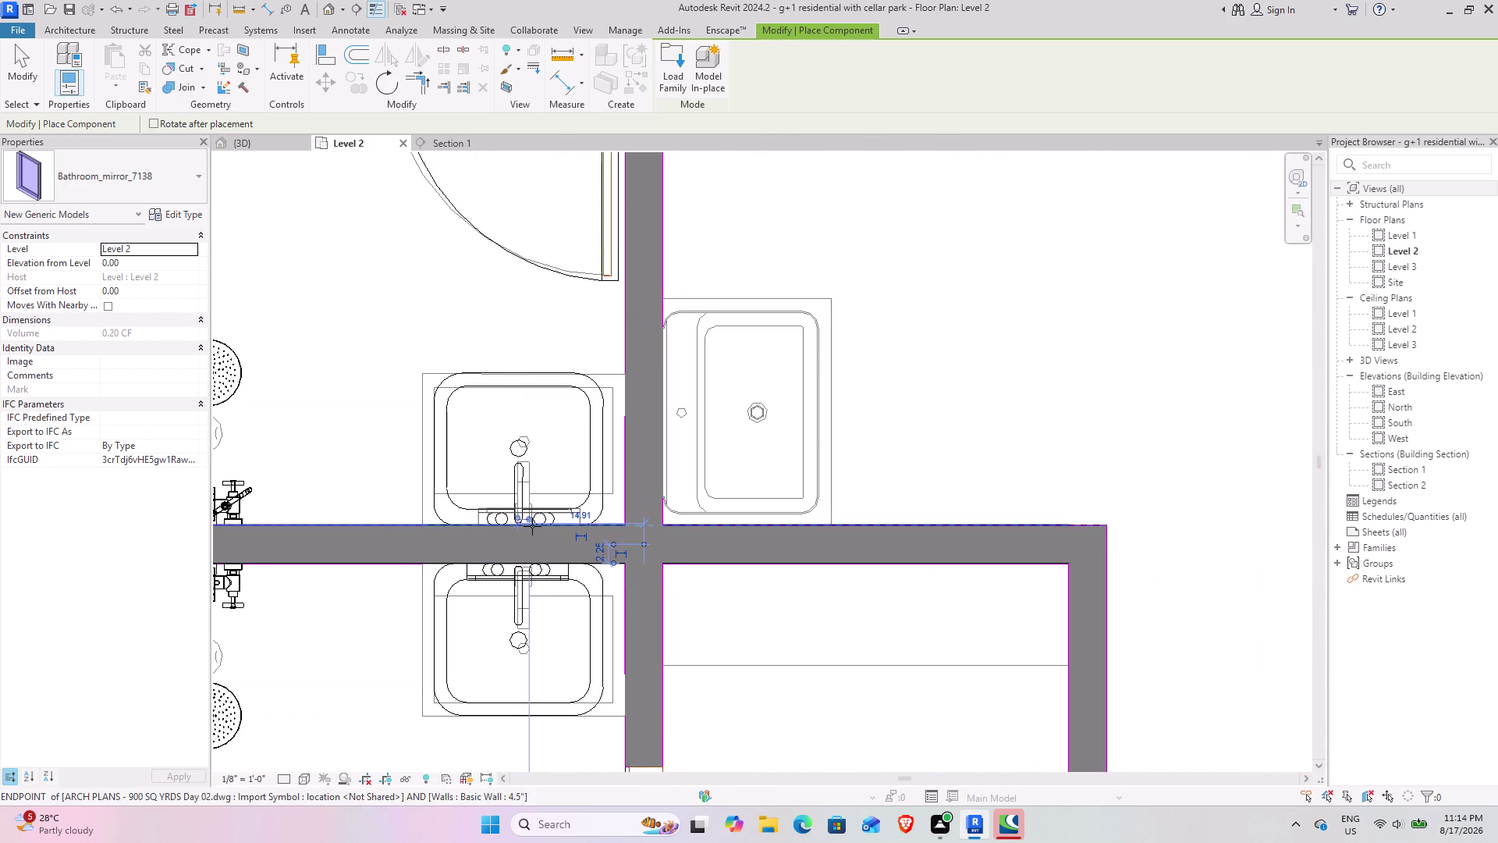
click(533, 526)
scroll(down, 3)
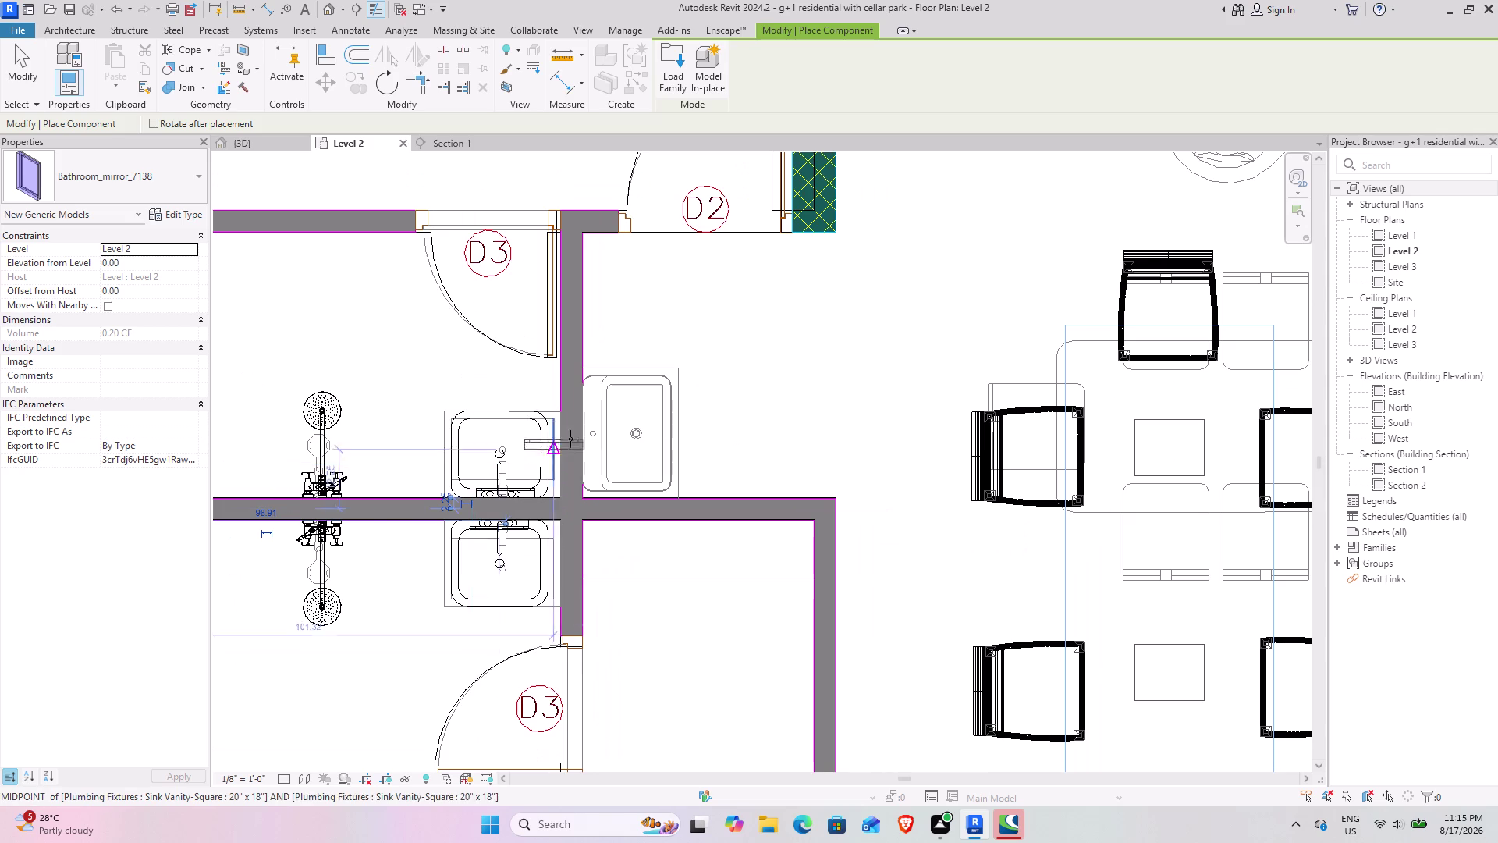
key(space)
key(space)
key(space)
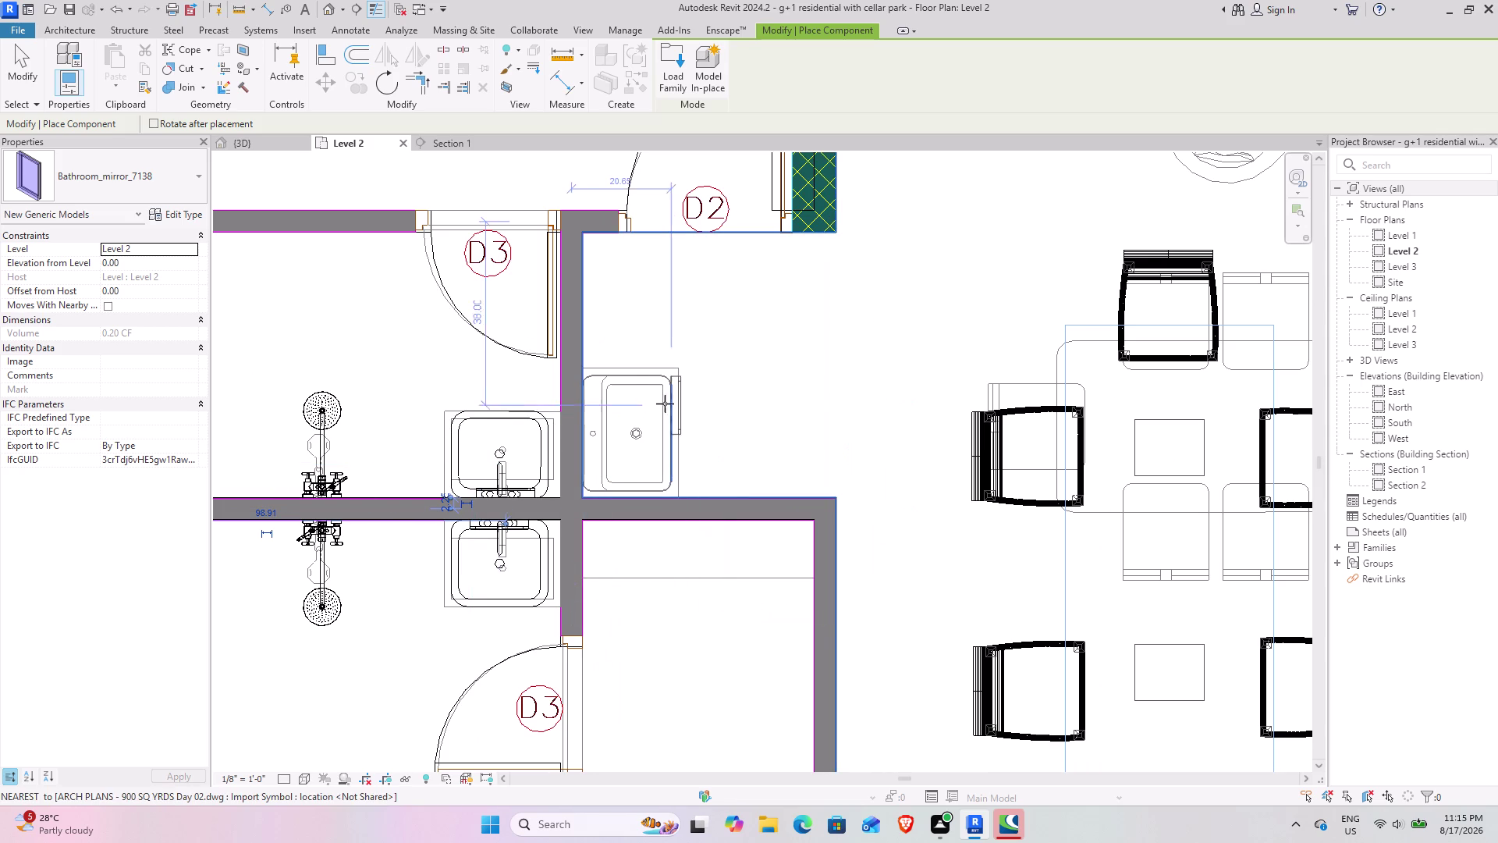
click(582, 421)
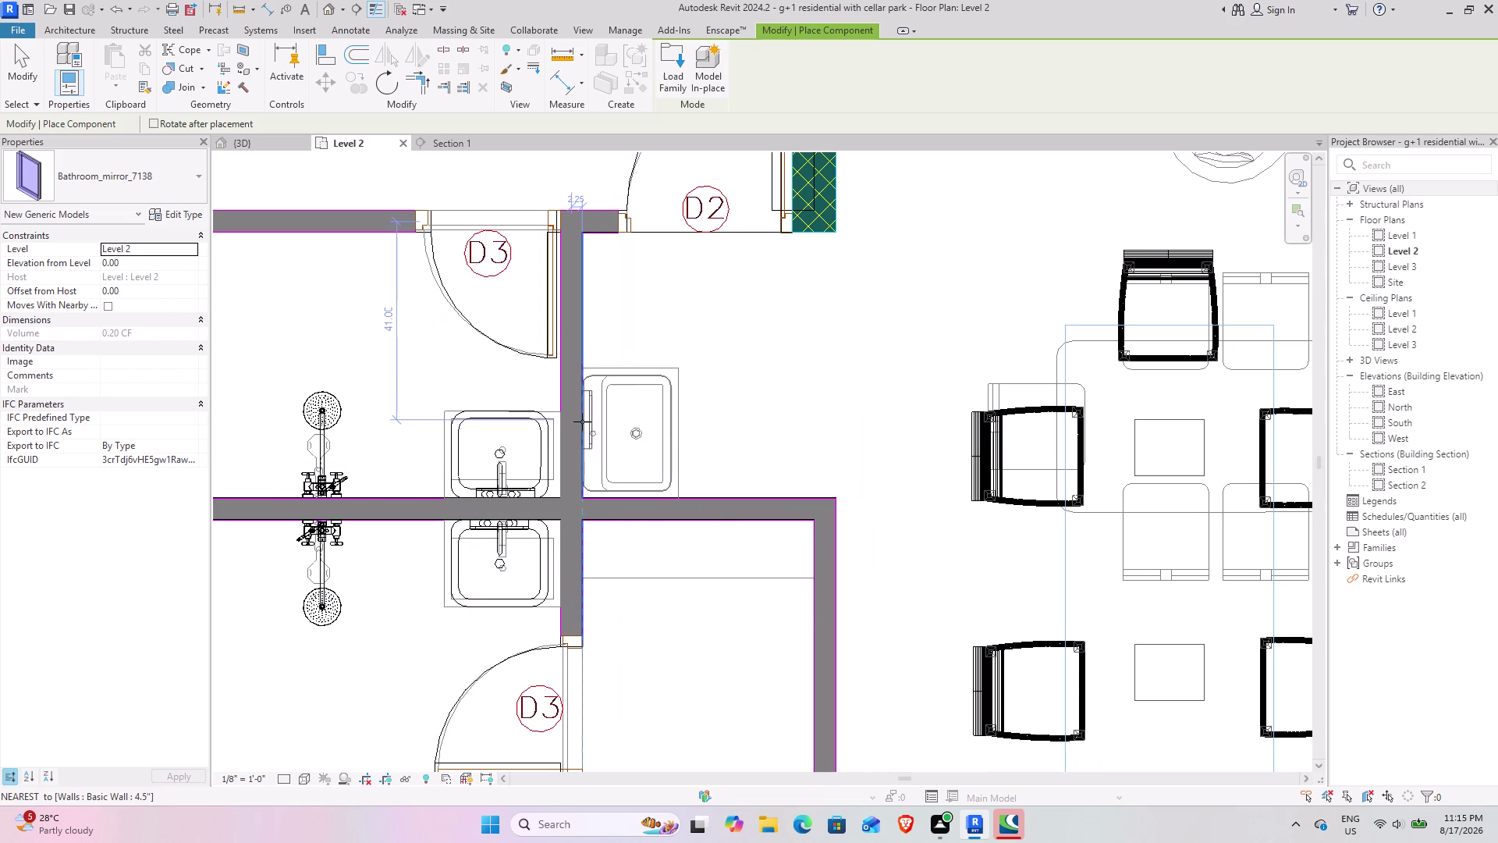
Place a rotated mirror on the bathroom wall near the dining area, then stop placing mirrors.
scroll(down, 3)
middle_drag(1048, 553, 432, 590)
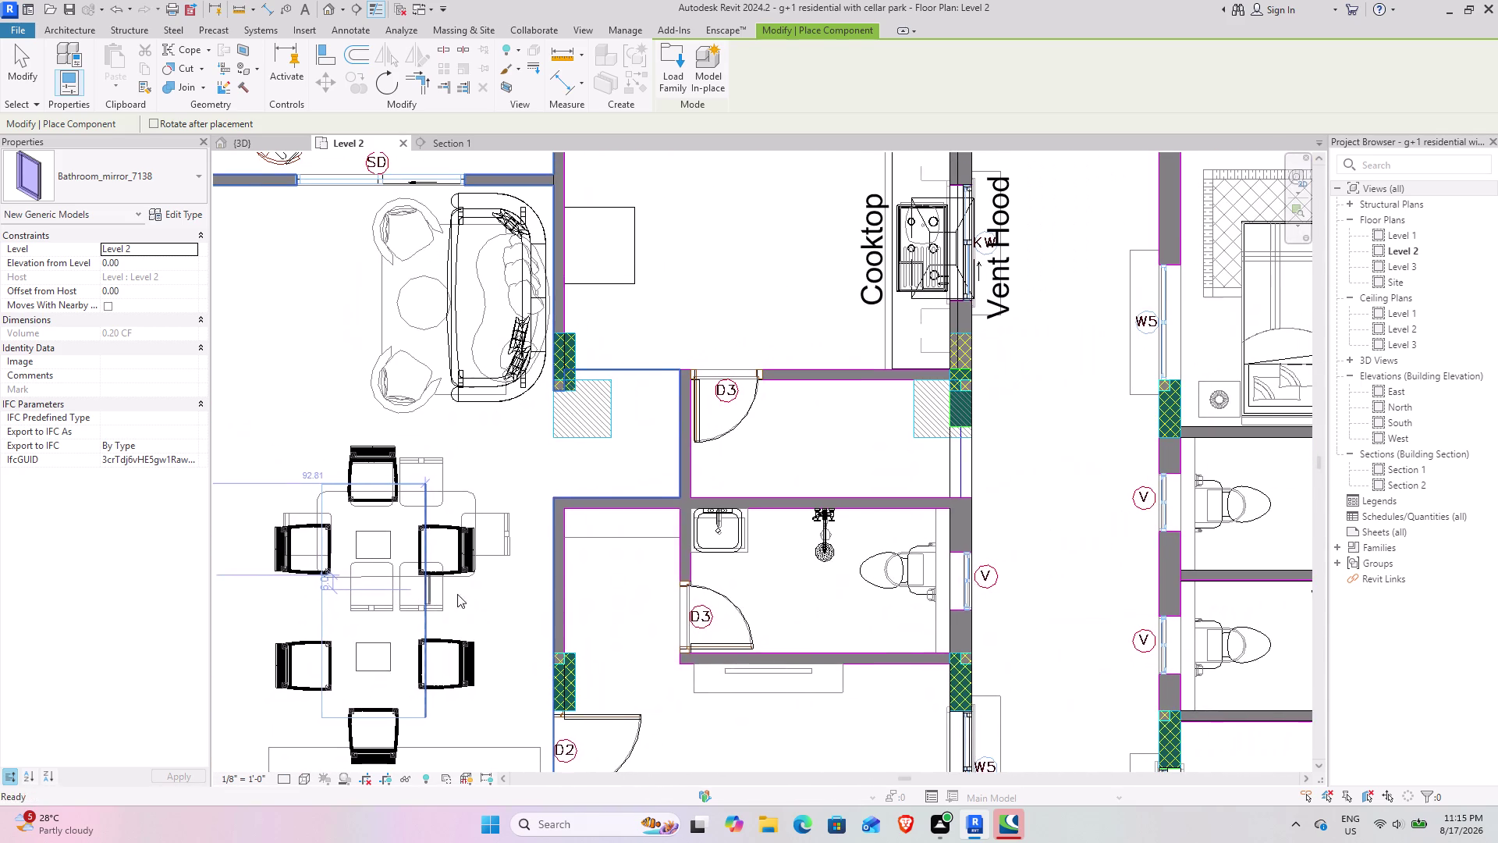
middle_drag(926, 591, 390, 598)
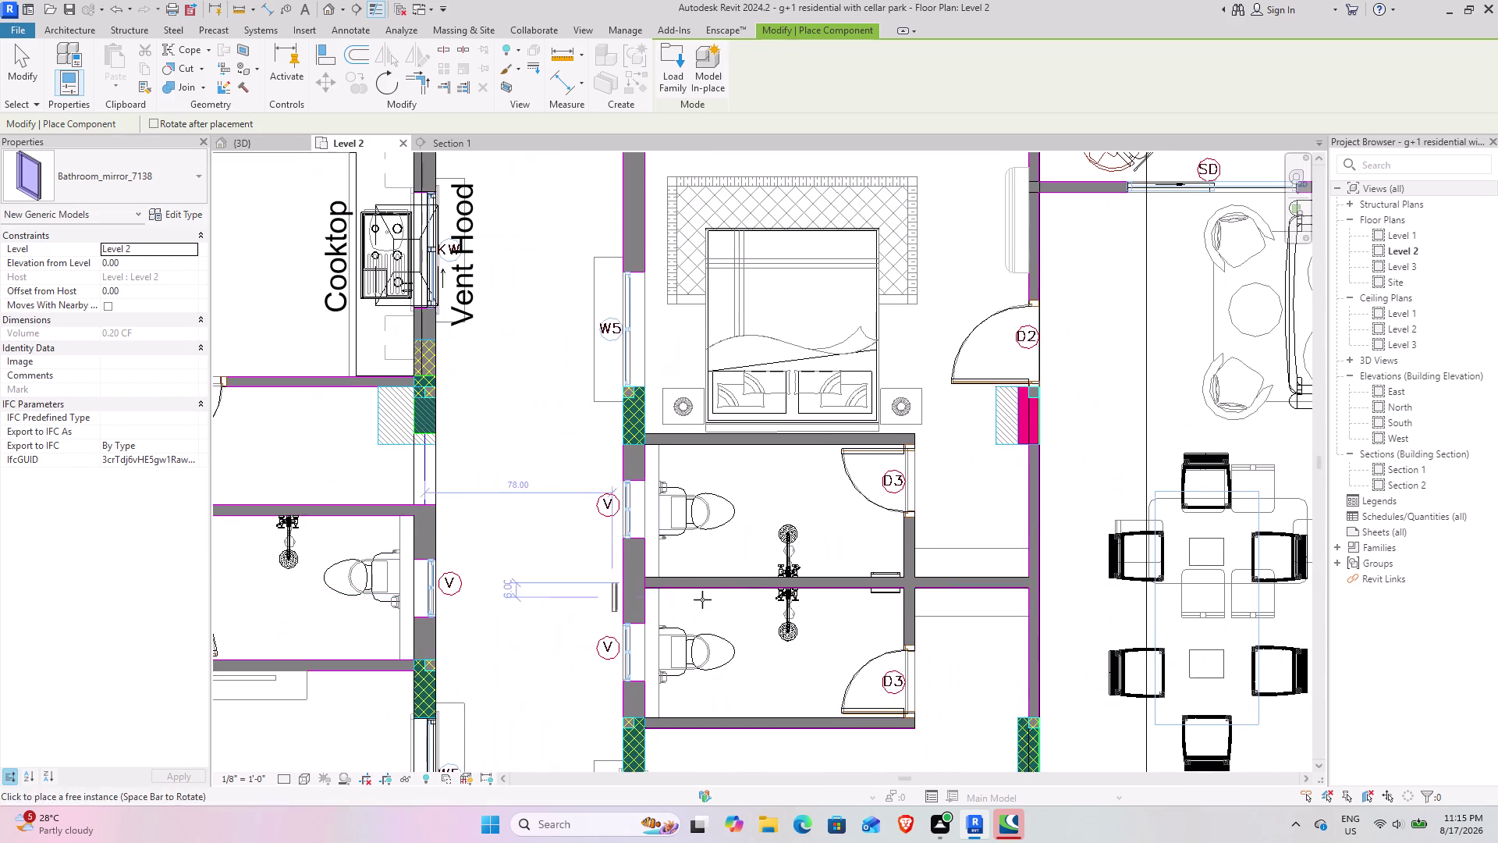
middle_drag(983, 602, 496, 603)
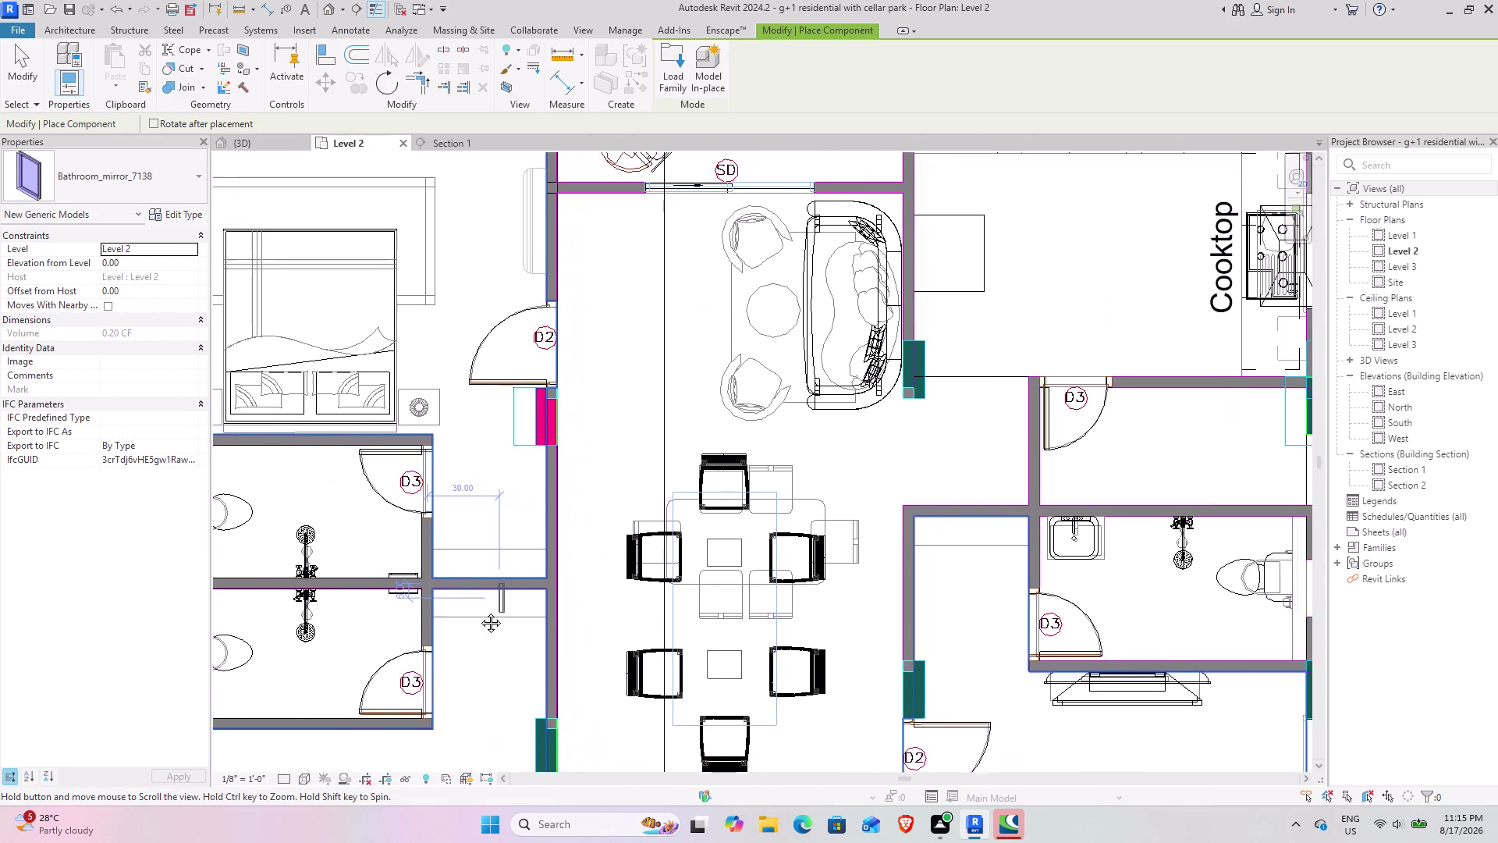
middle_drag(496, 604, 470, 614)
scroll(down, 3)
middle_drag(689, 602, 698, 464)
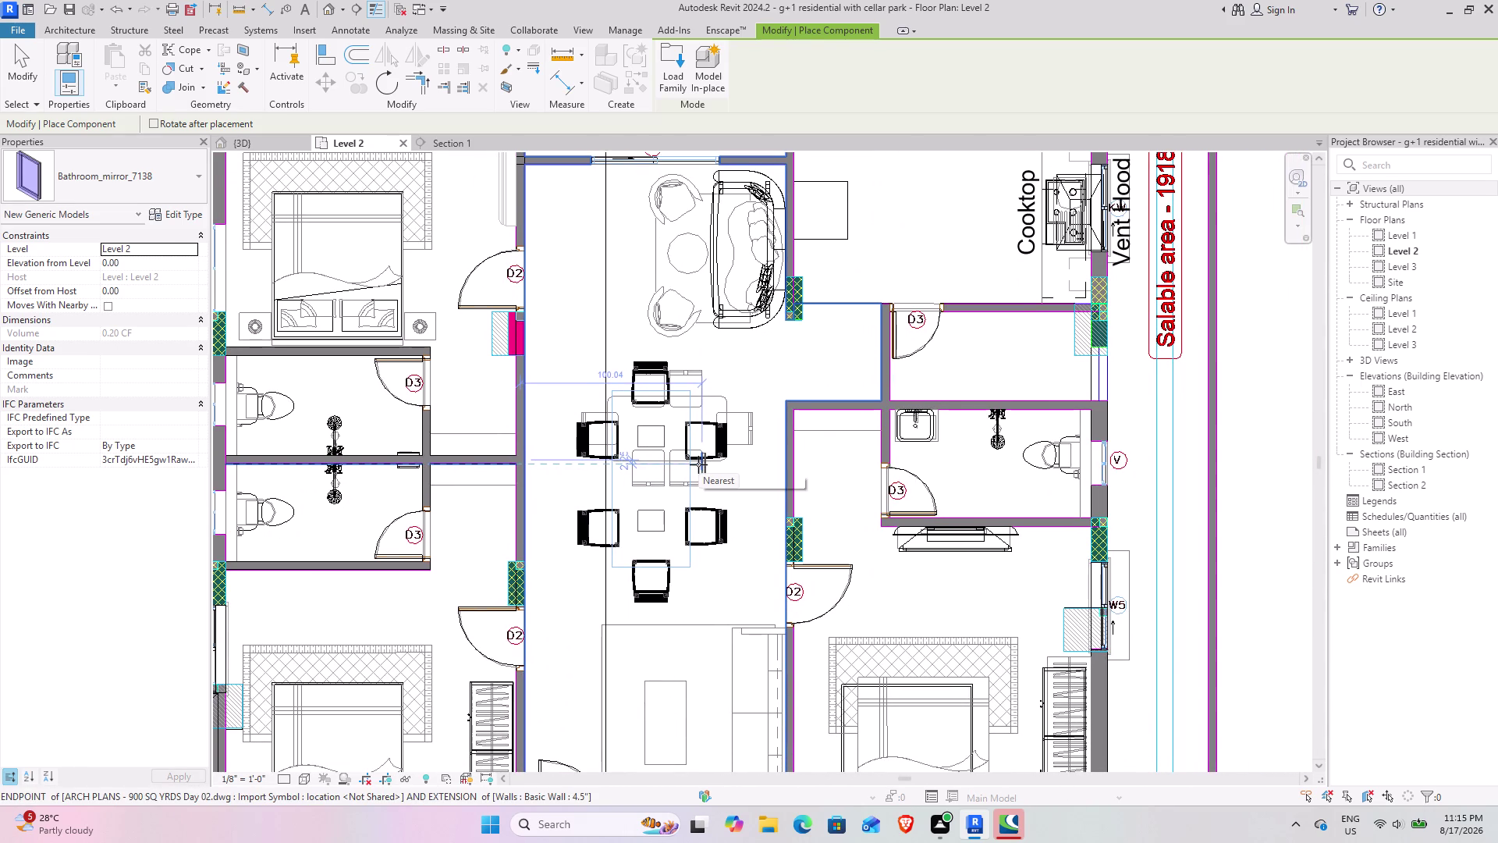
middle_drag(702, 463, 700, 339)
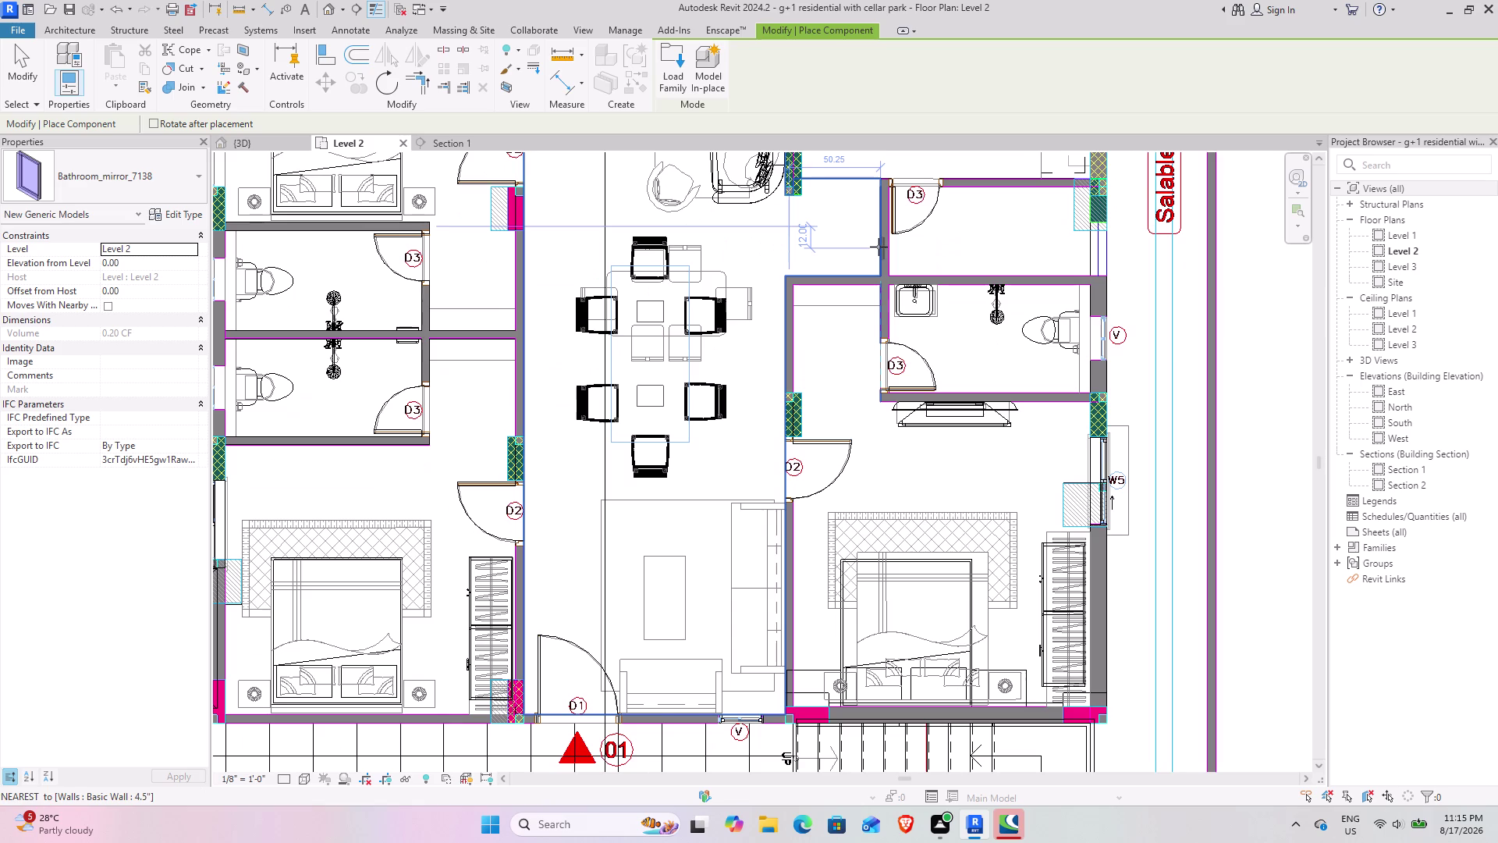
scroll(up, 3)
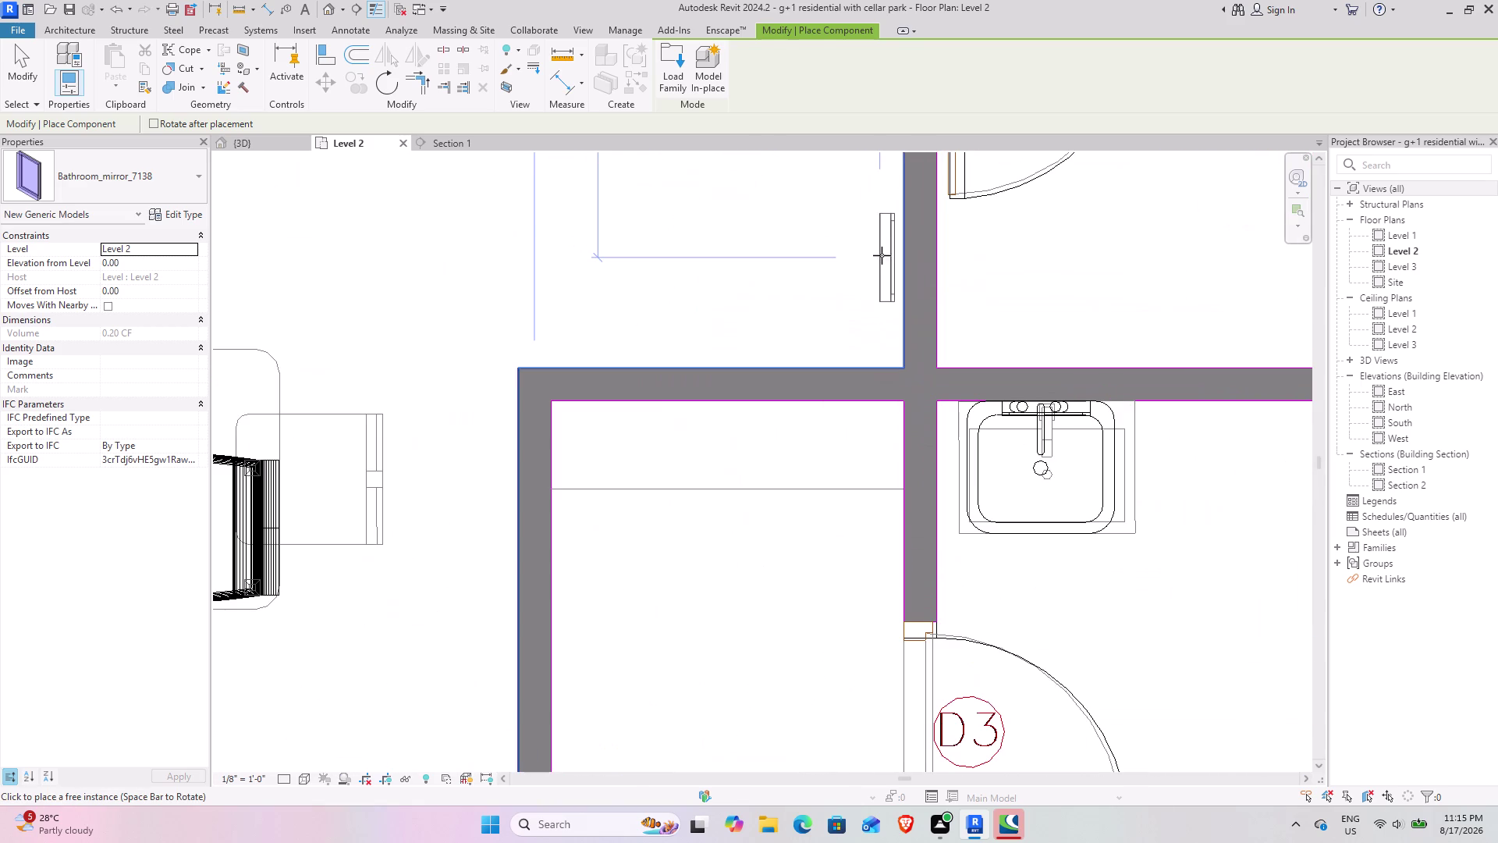
key(space)
key(space)
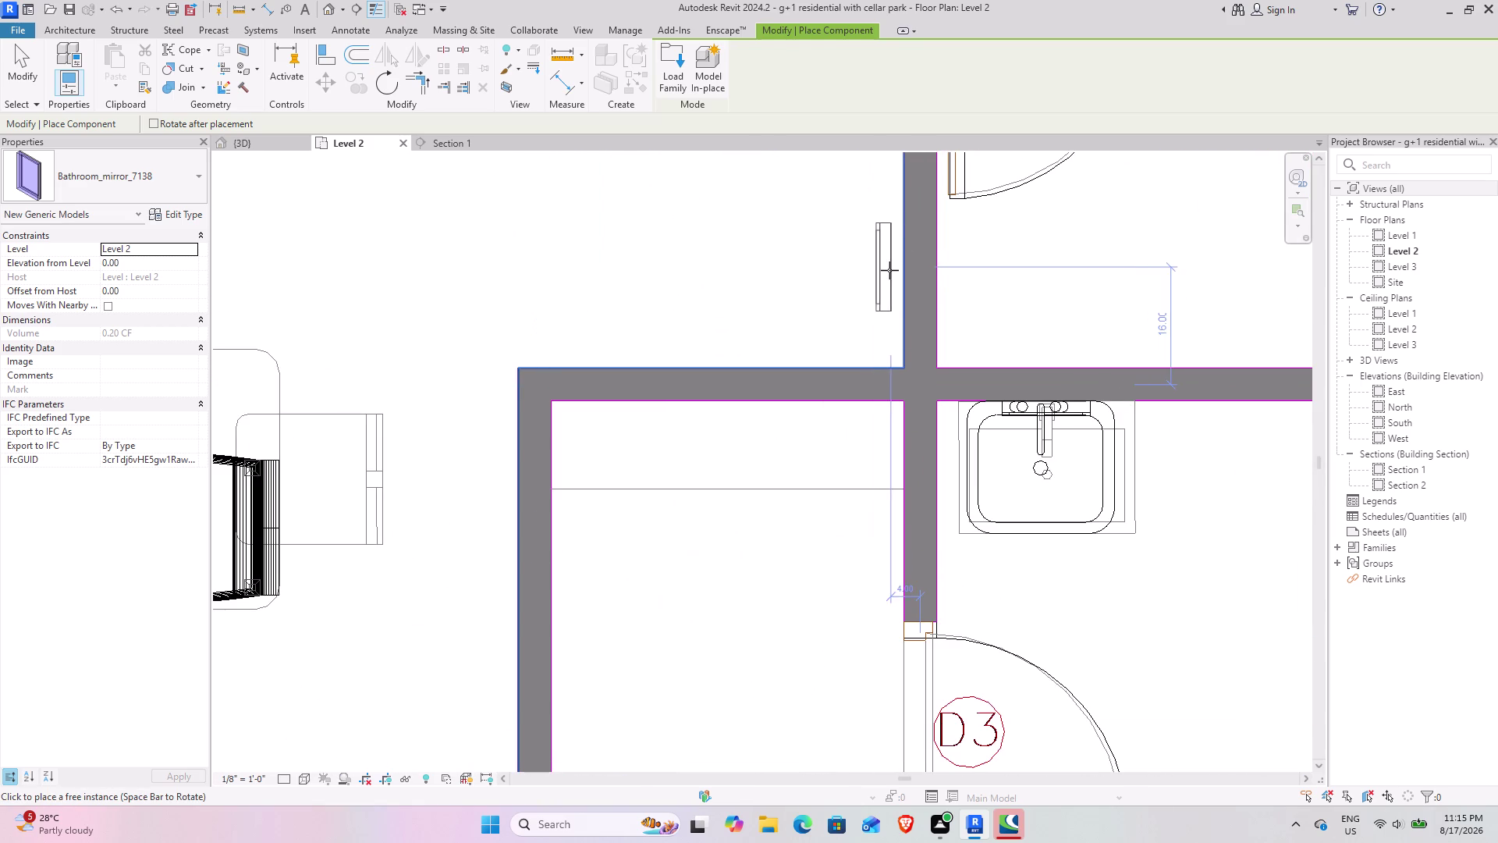
click(904, 270)
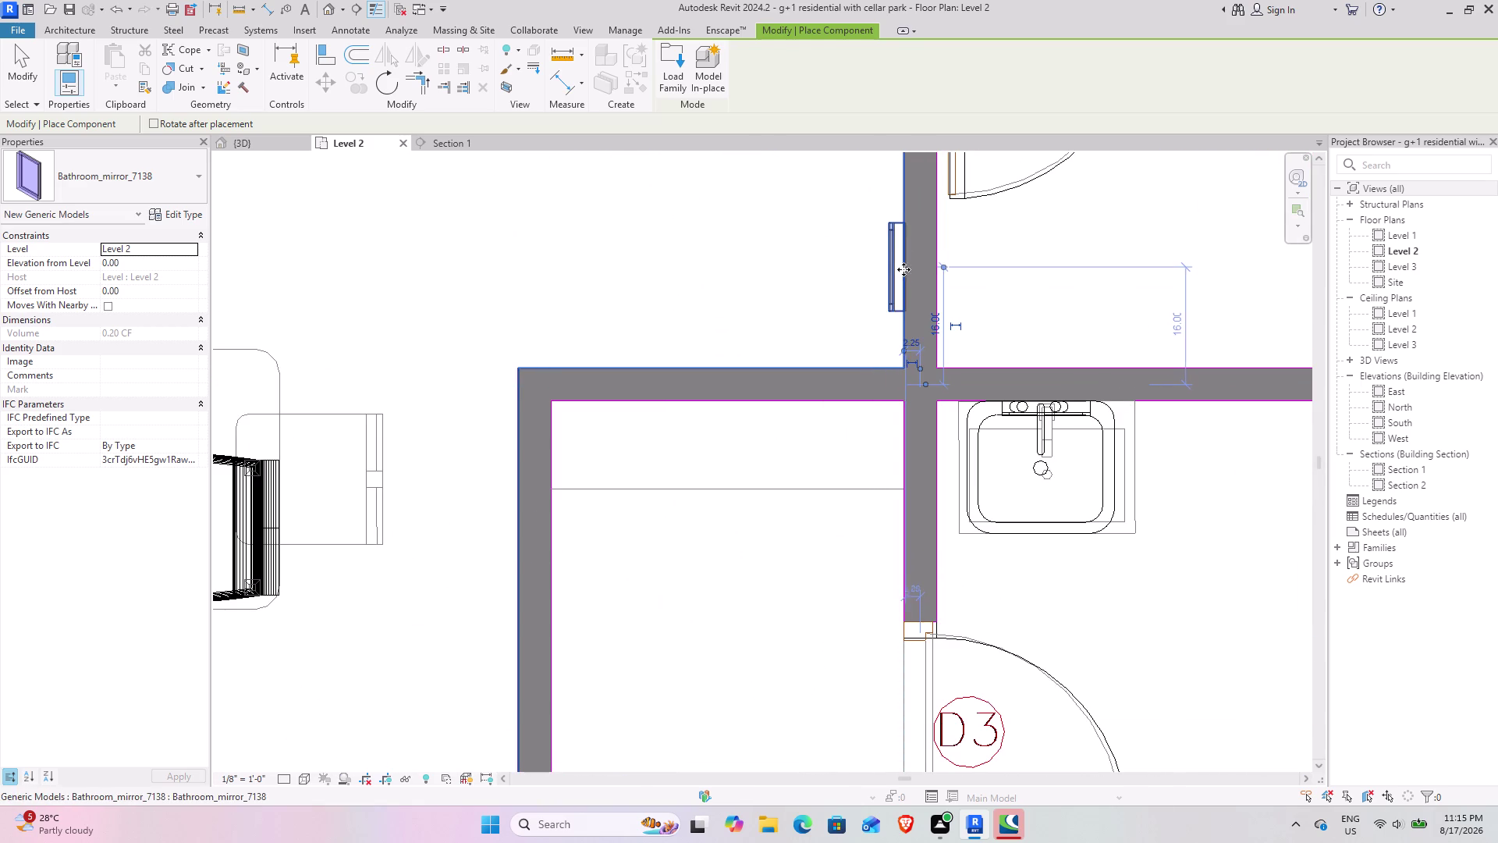
key(Escape)
key(Escape)
Pan and zoom the plan to bring the small bathroom into view.
scroll(down, 3)
middle_drag(670, 590, 707, 369)
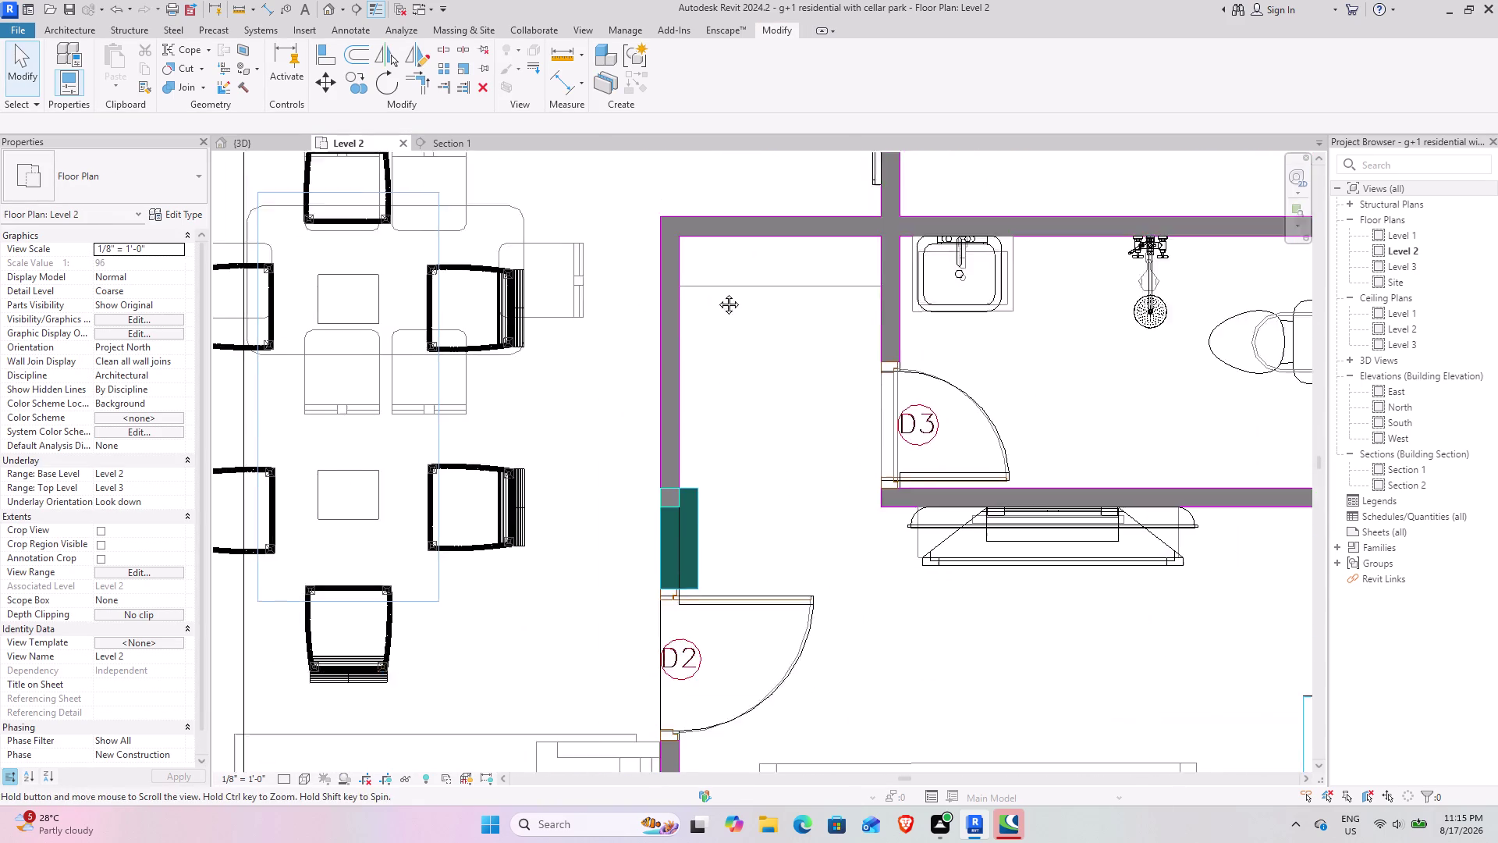
middle_drag(707, 369, 720, 282)
scroll(down, 3)
middle_drag(733, 657, 773, 390)
middle_drag(753, 649, 769, 233)
scroll(down, 3)
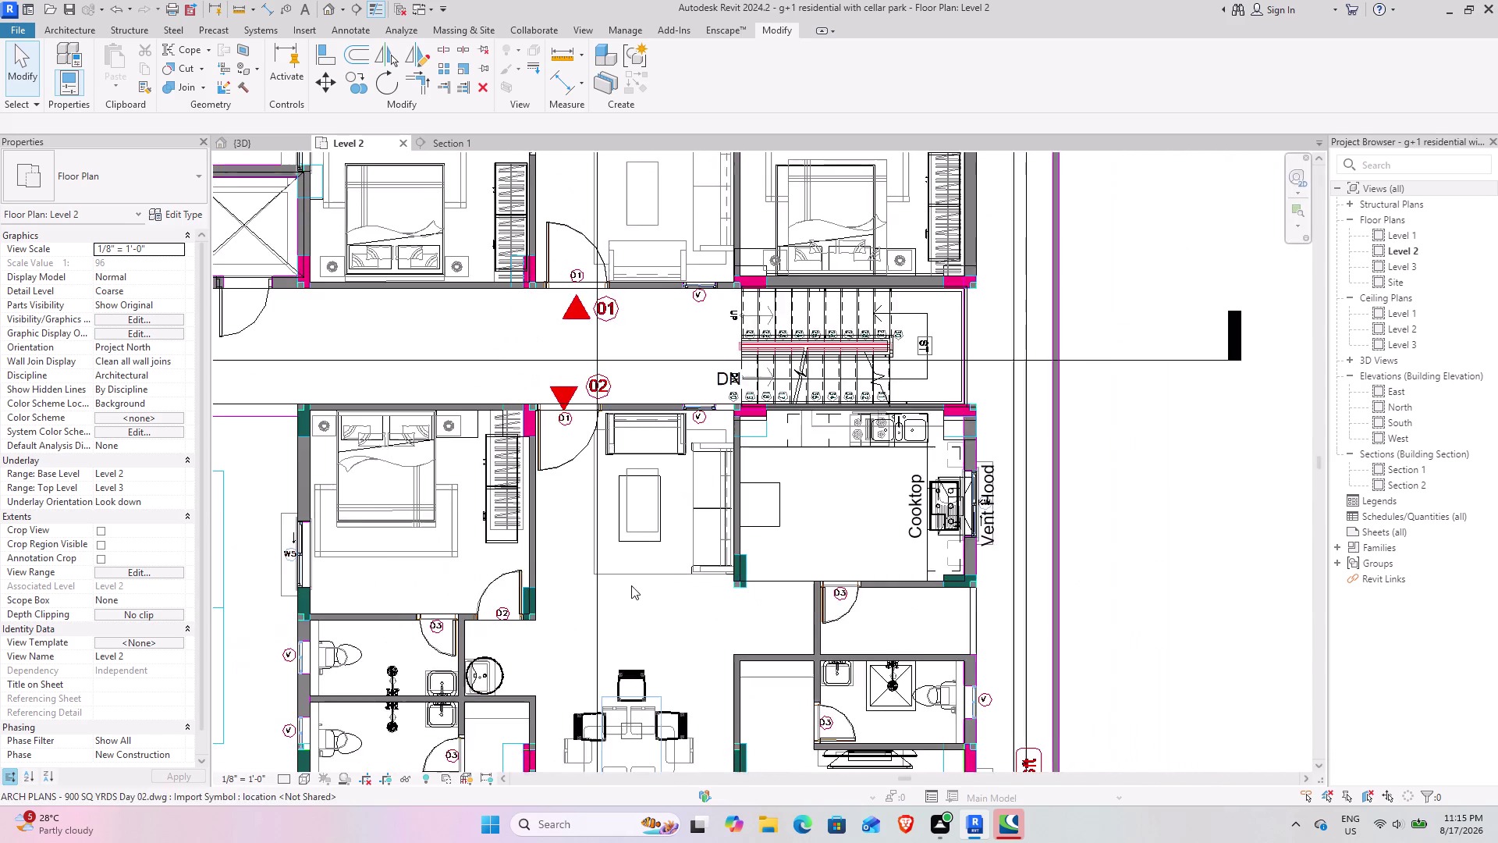
middle_drag(624, 582, 672, 365)
scroll(up, 3)
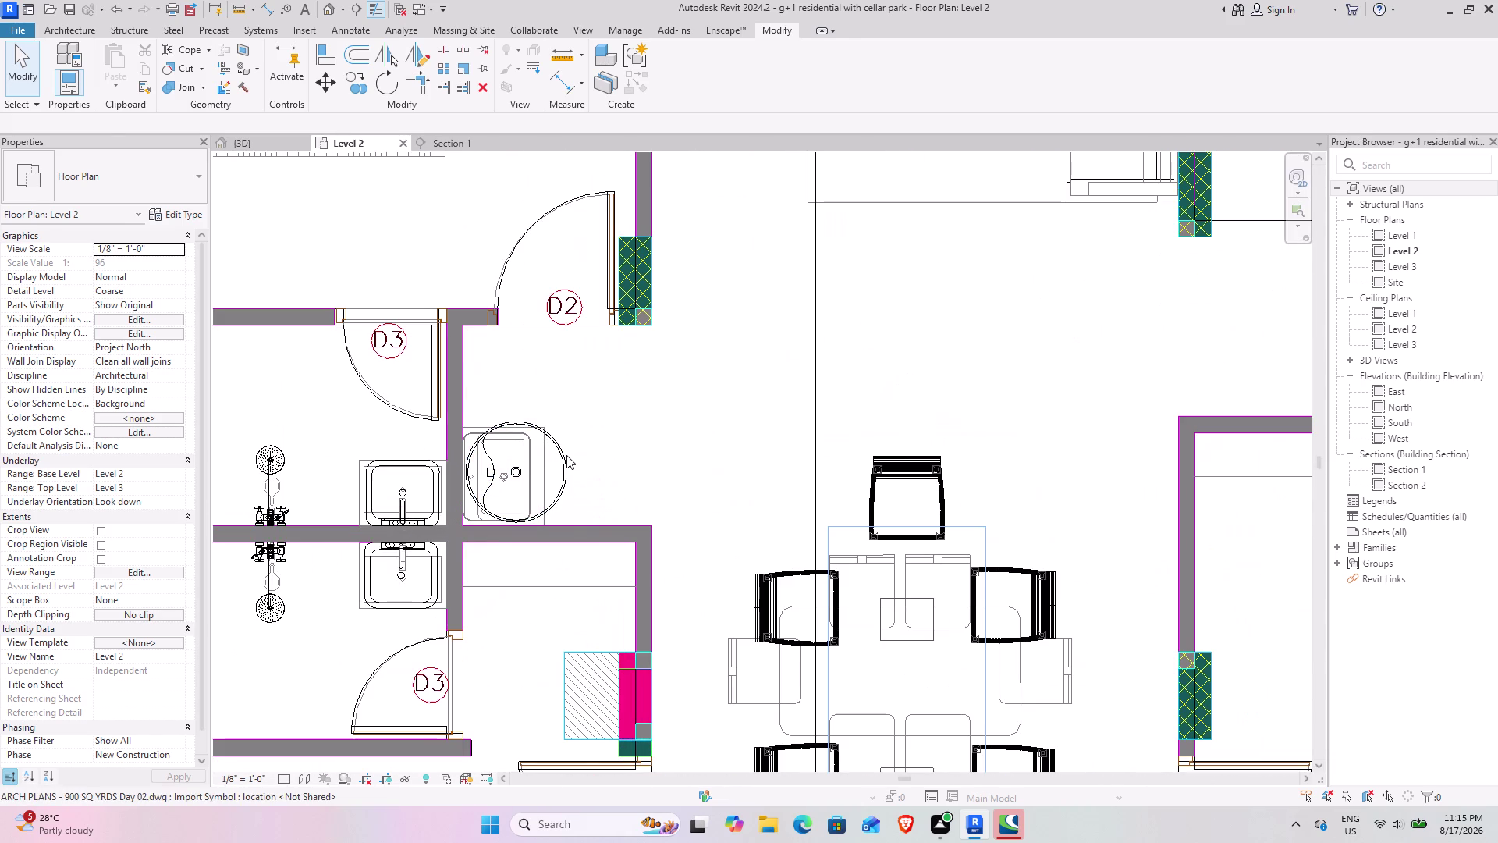
Copy the round wash basin and place a rotated one against the first bathroom wall.
click(566, 455)
click(640, 88)
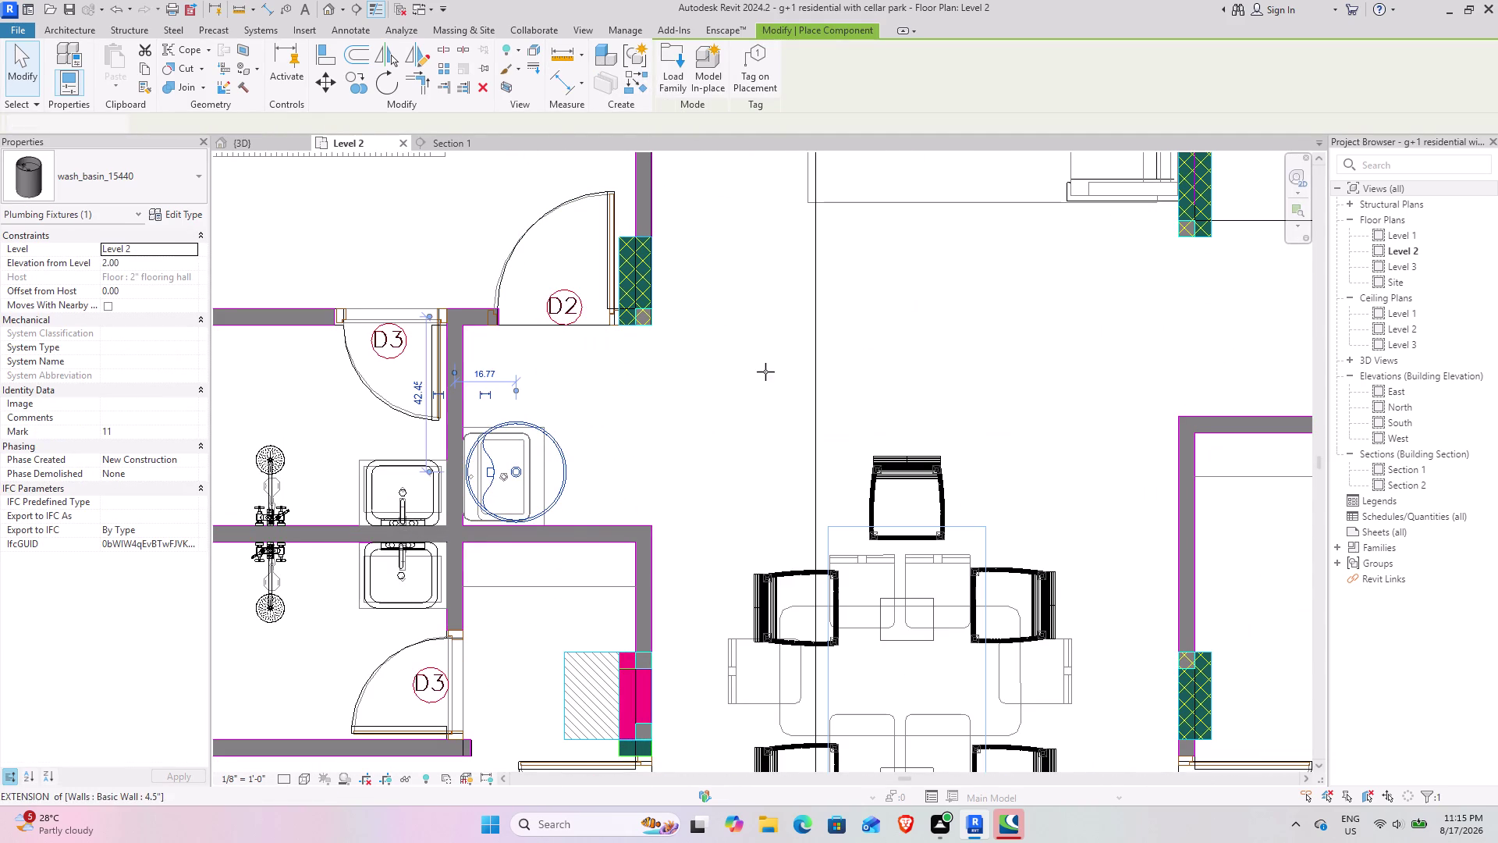
middle_drag(765, 361, 706, 717)
middle_drag(832, 227, 727, 769)
middle_drag(821, 415, 633, 790)
scroll(down, 3)
middle_drag(827, 336, 697, 761)
scroll(up, 3)
scroll(up, 3)
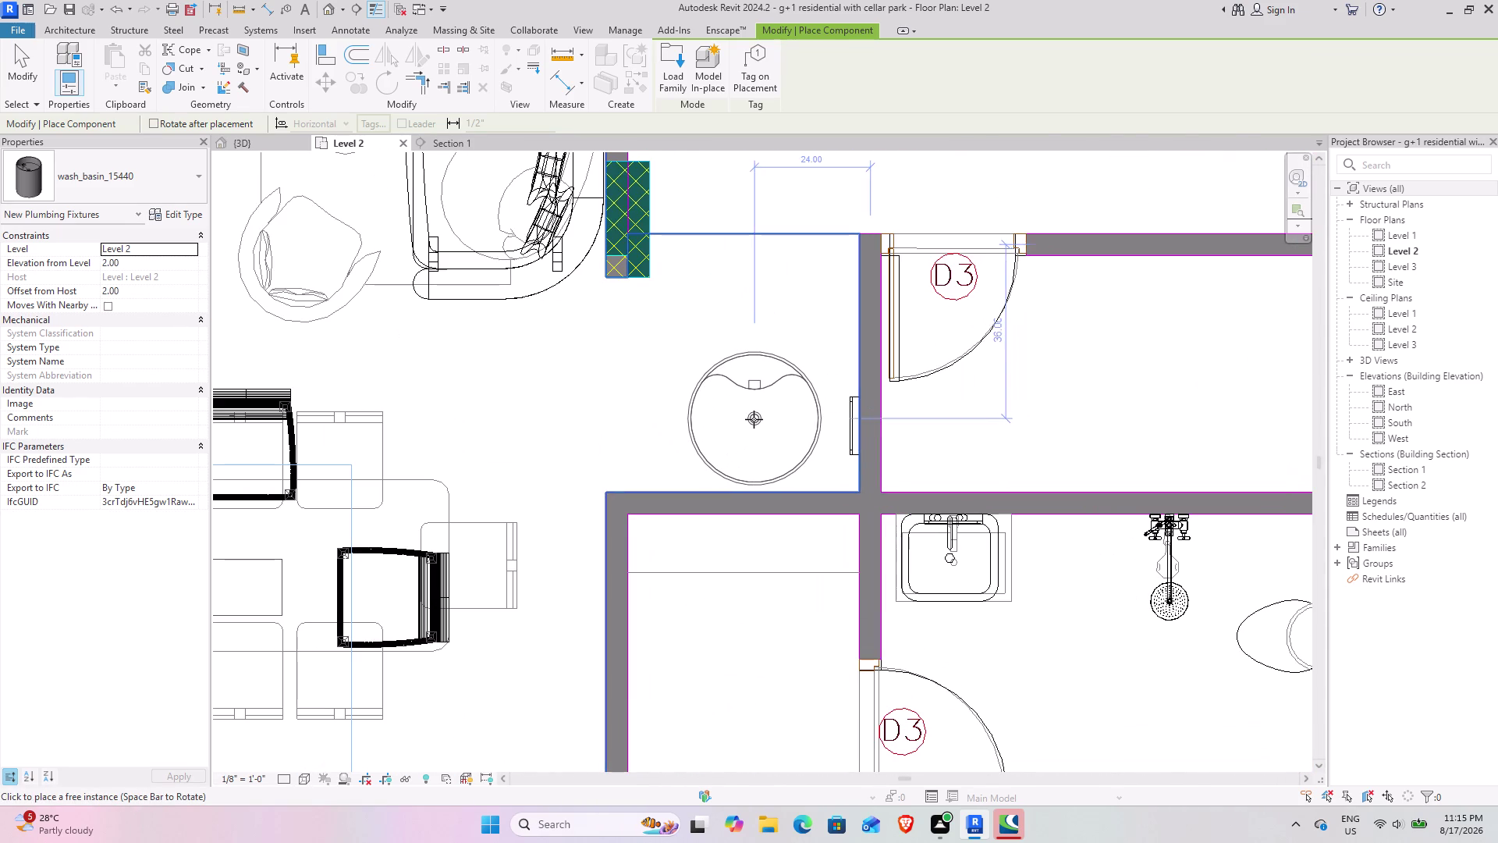
key(space)
key(space)
key(space)
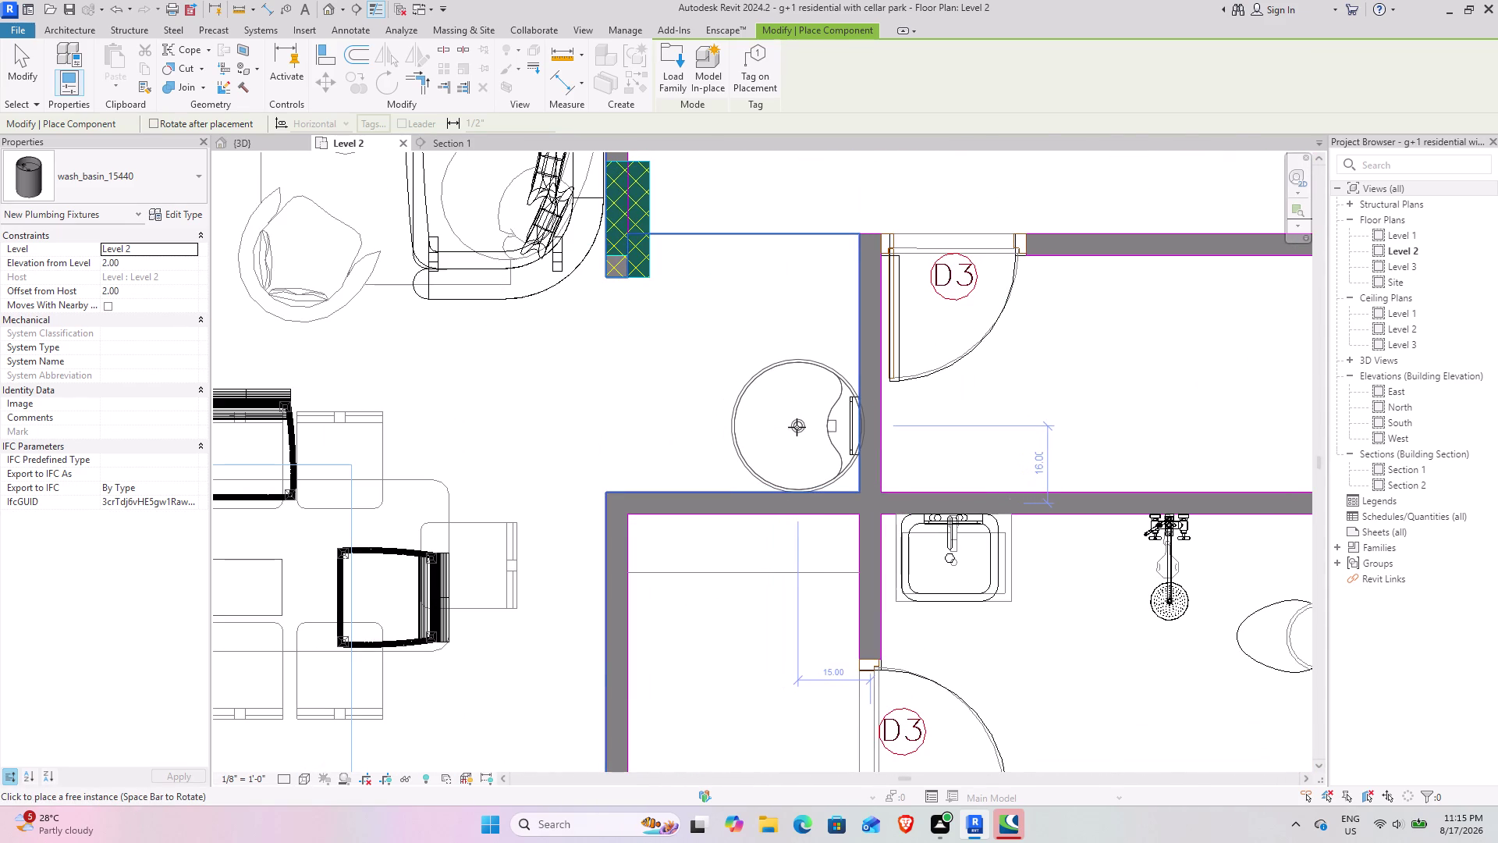
click(797, 427)
Place a second rotated basin in another bathroom, then return to the 3D view.
scroll(down, 3)
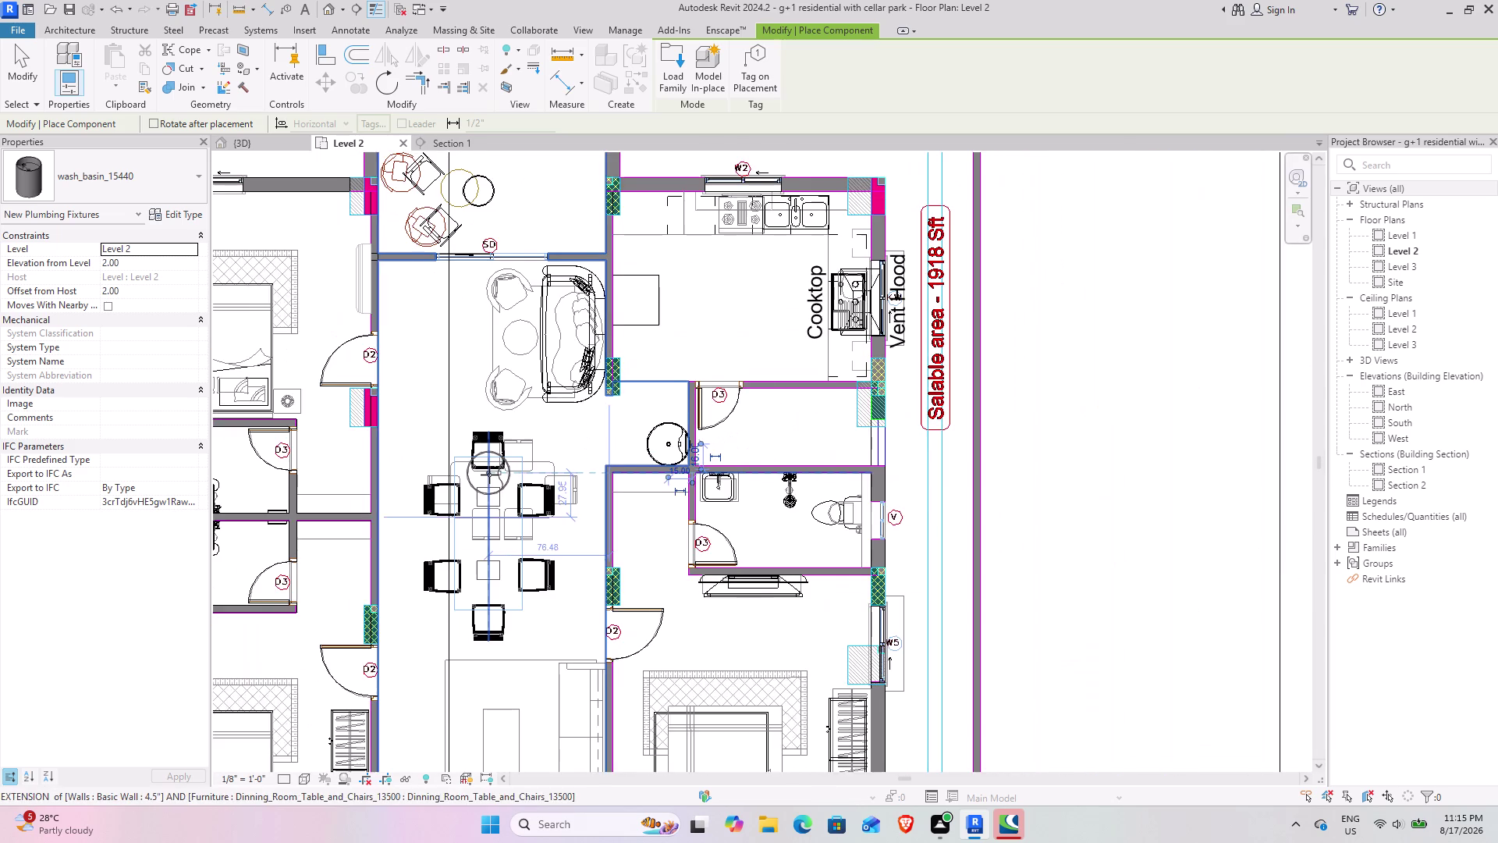
middle_drag(489, 474, 1237, 408)
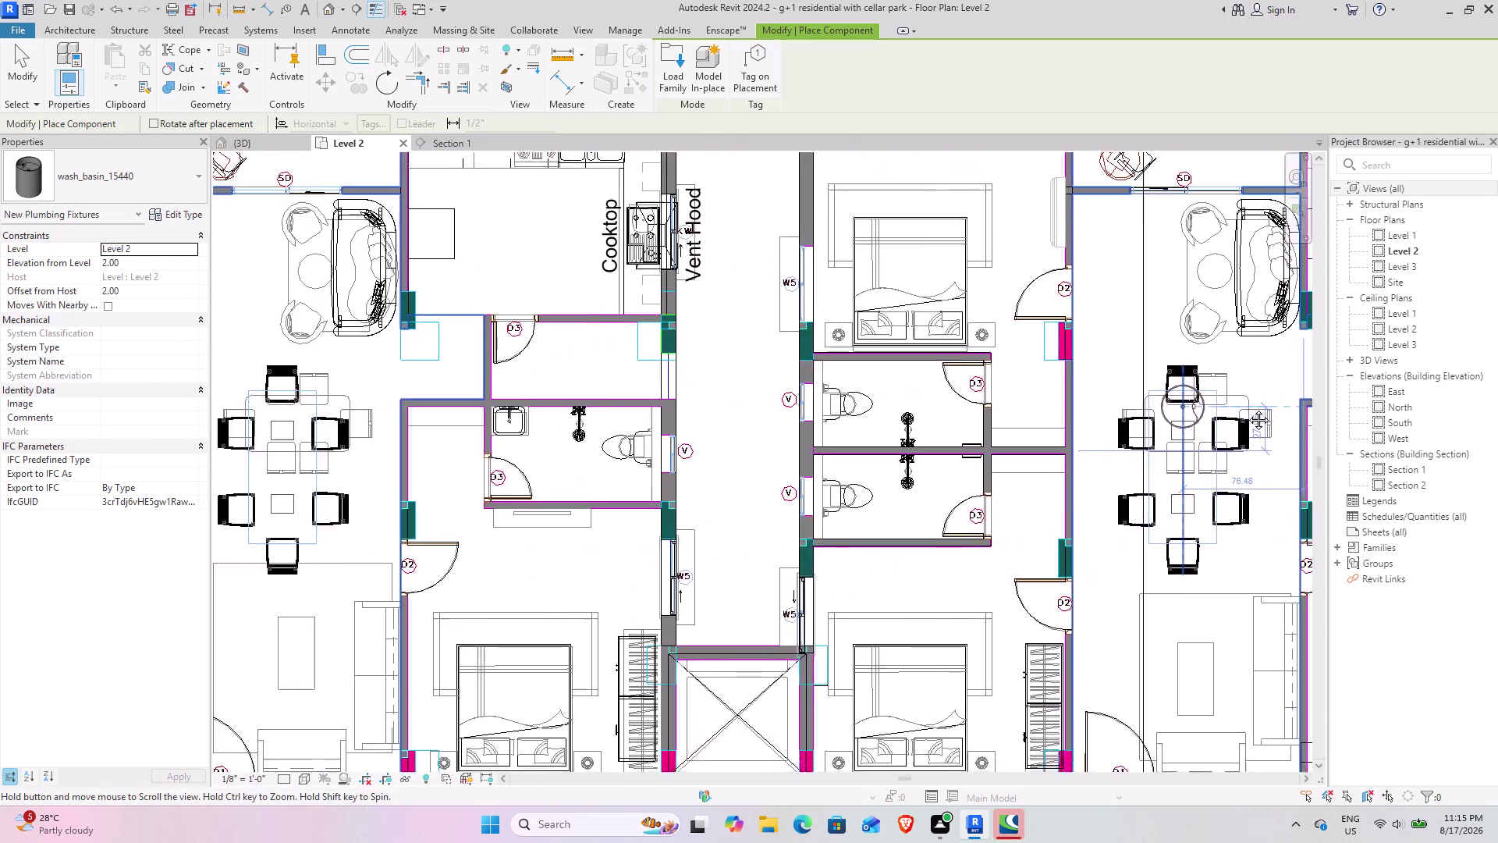
middle_drag(1237, 409, 1363, 408)
middle_drag(574, 470, 912, 537)
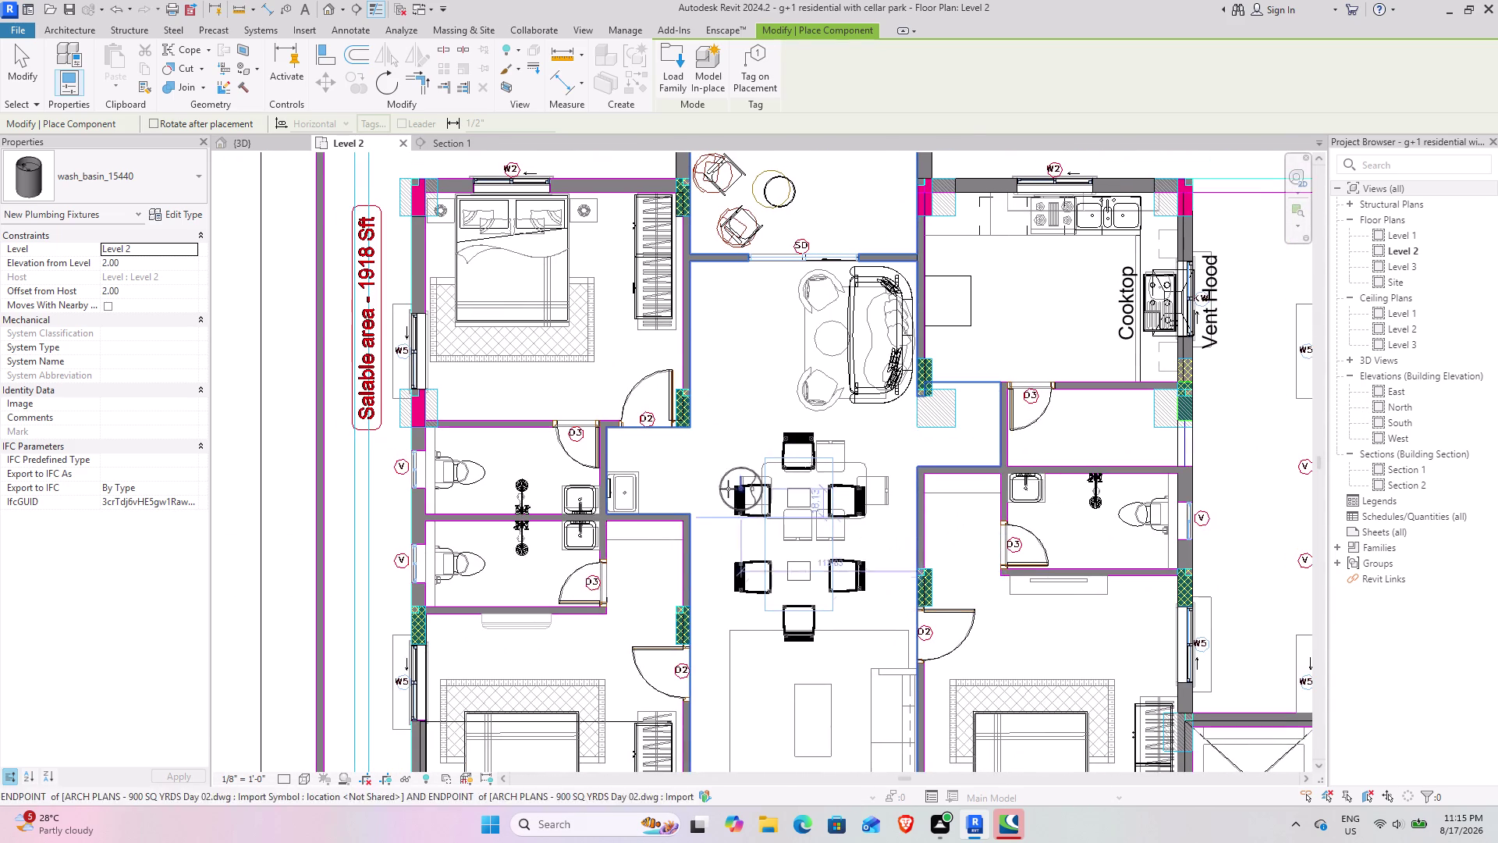
key(space)
key(space)
key(space)
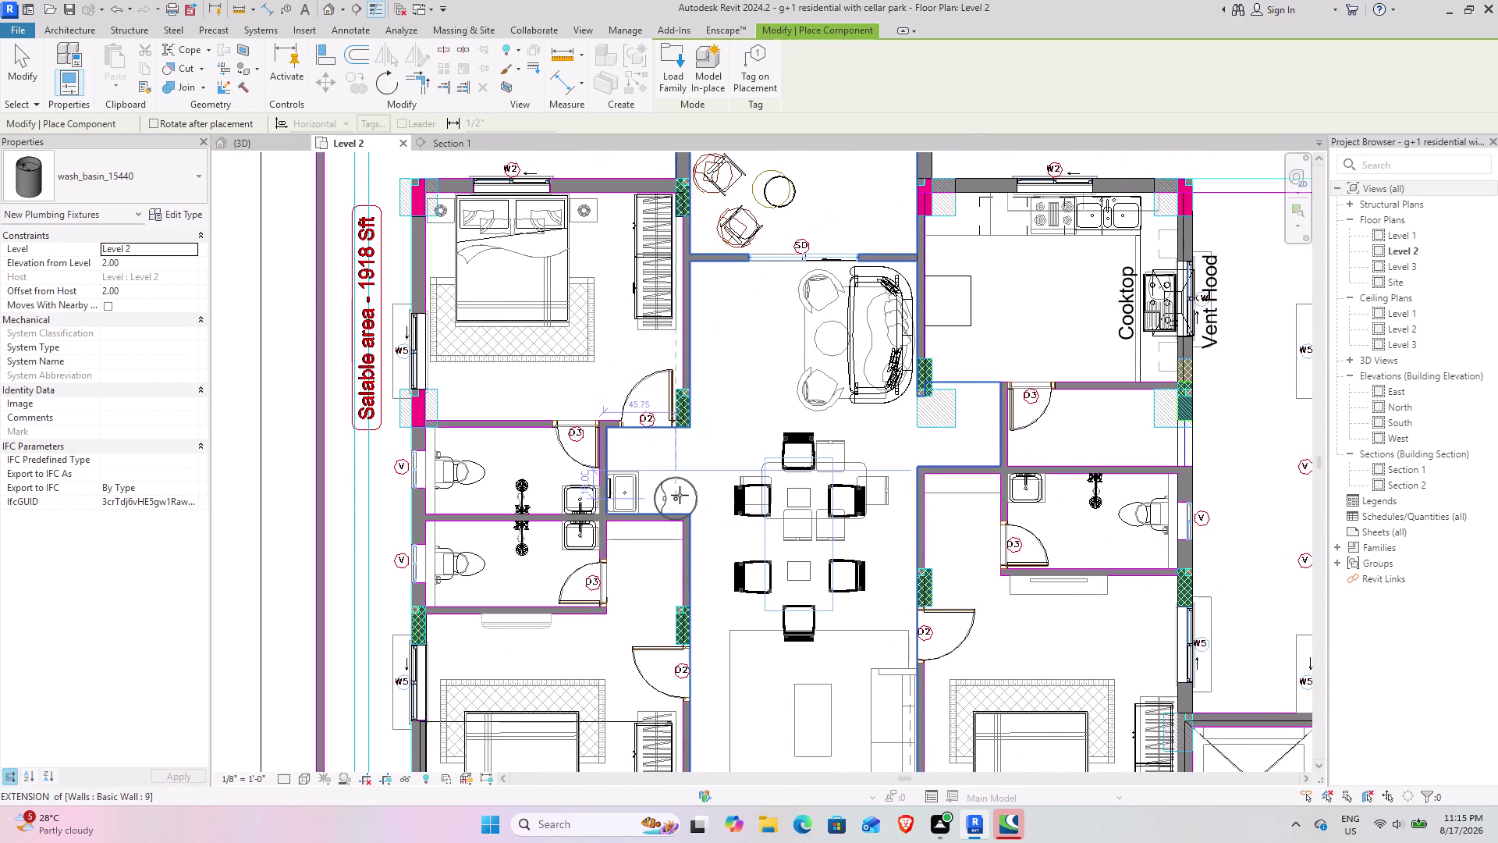
scroll(up, 3)
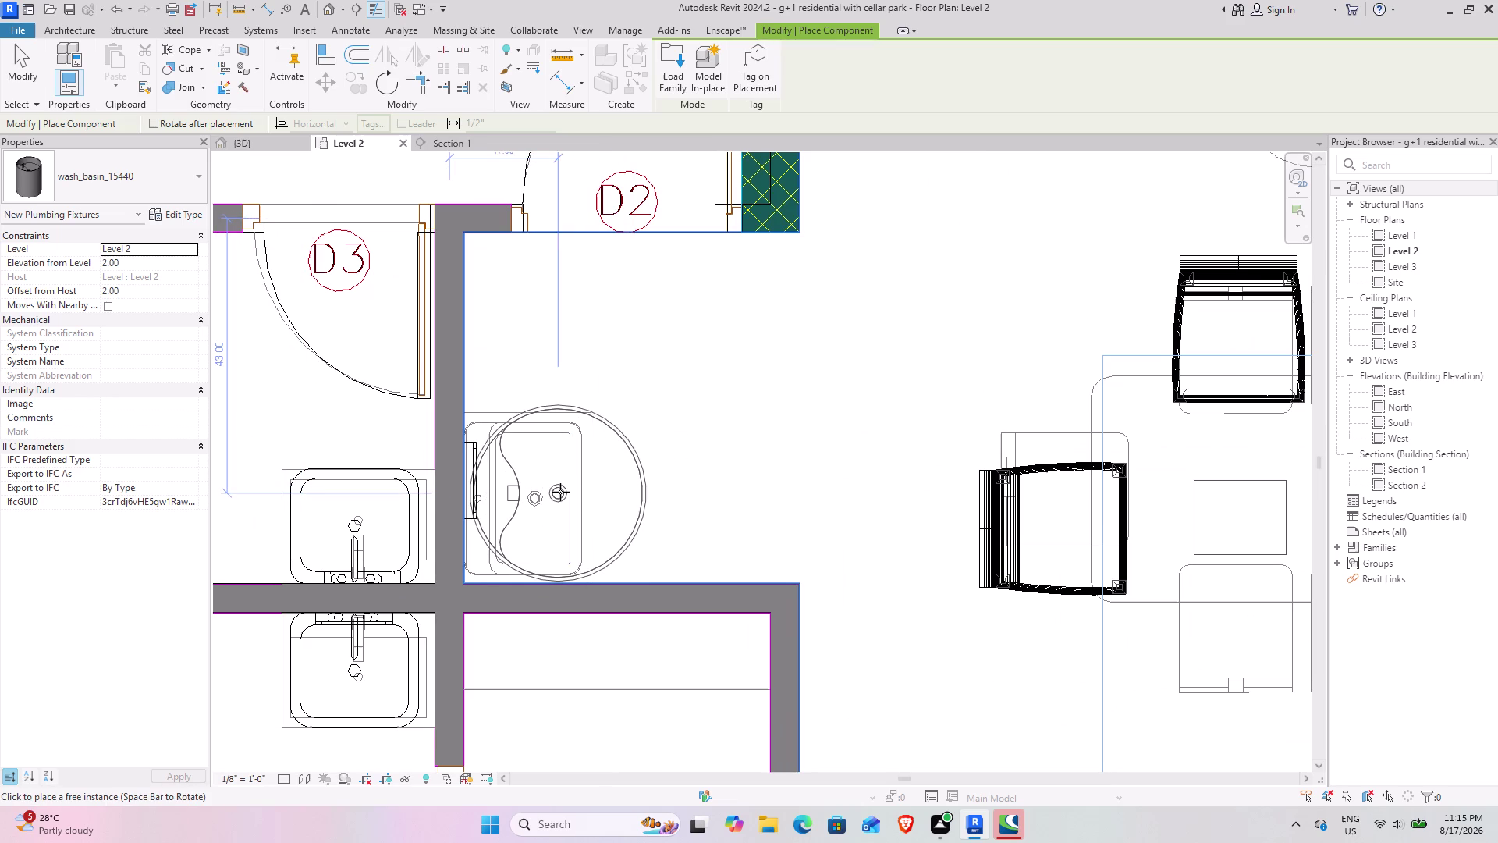
click(560, 492)
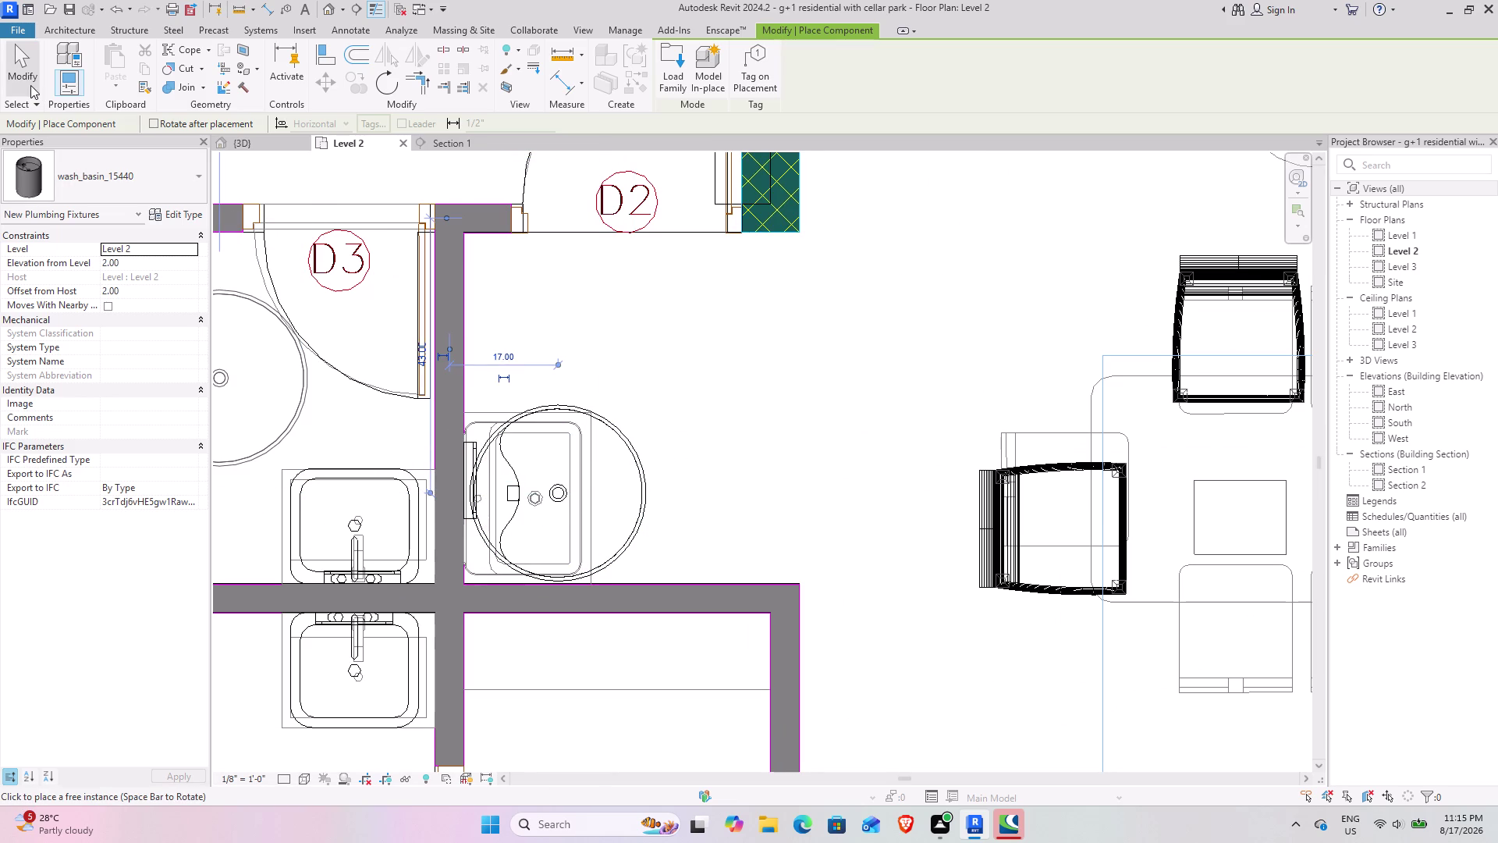
click(30, 85)
click(246, 151)
scroll(down, 3)
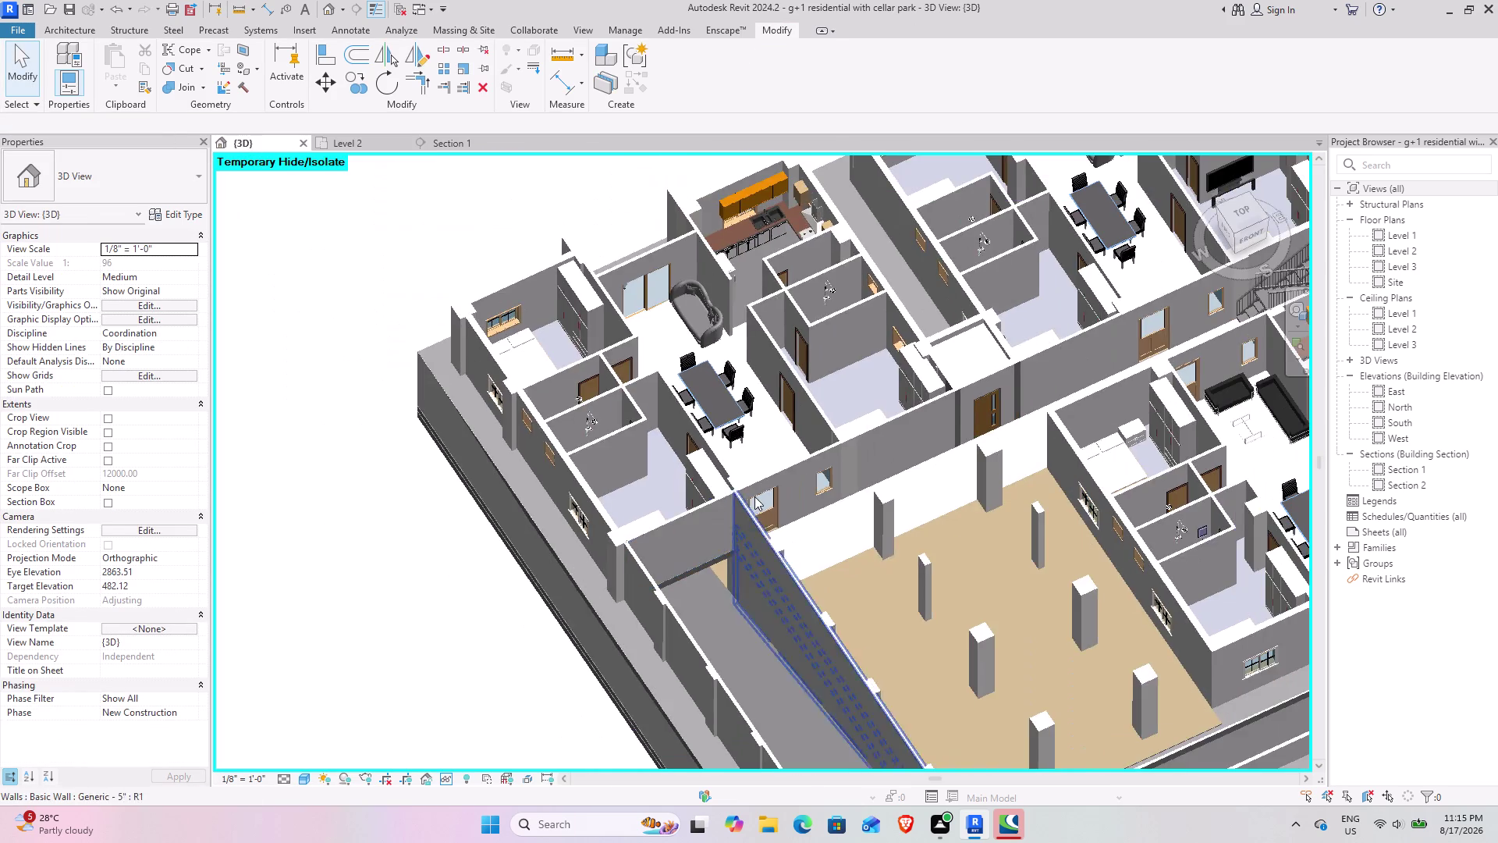
middle_drag(771, 496, 587, 526)
middle_drag(1028, 516, 483, 529)
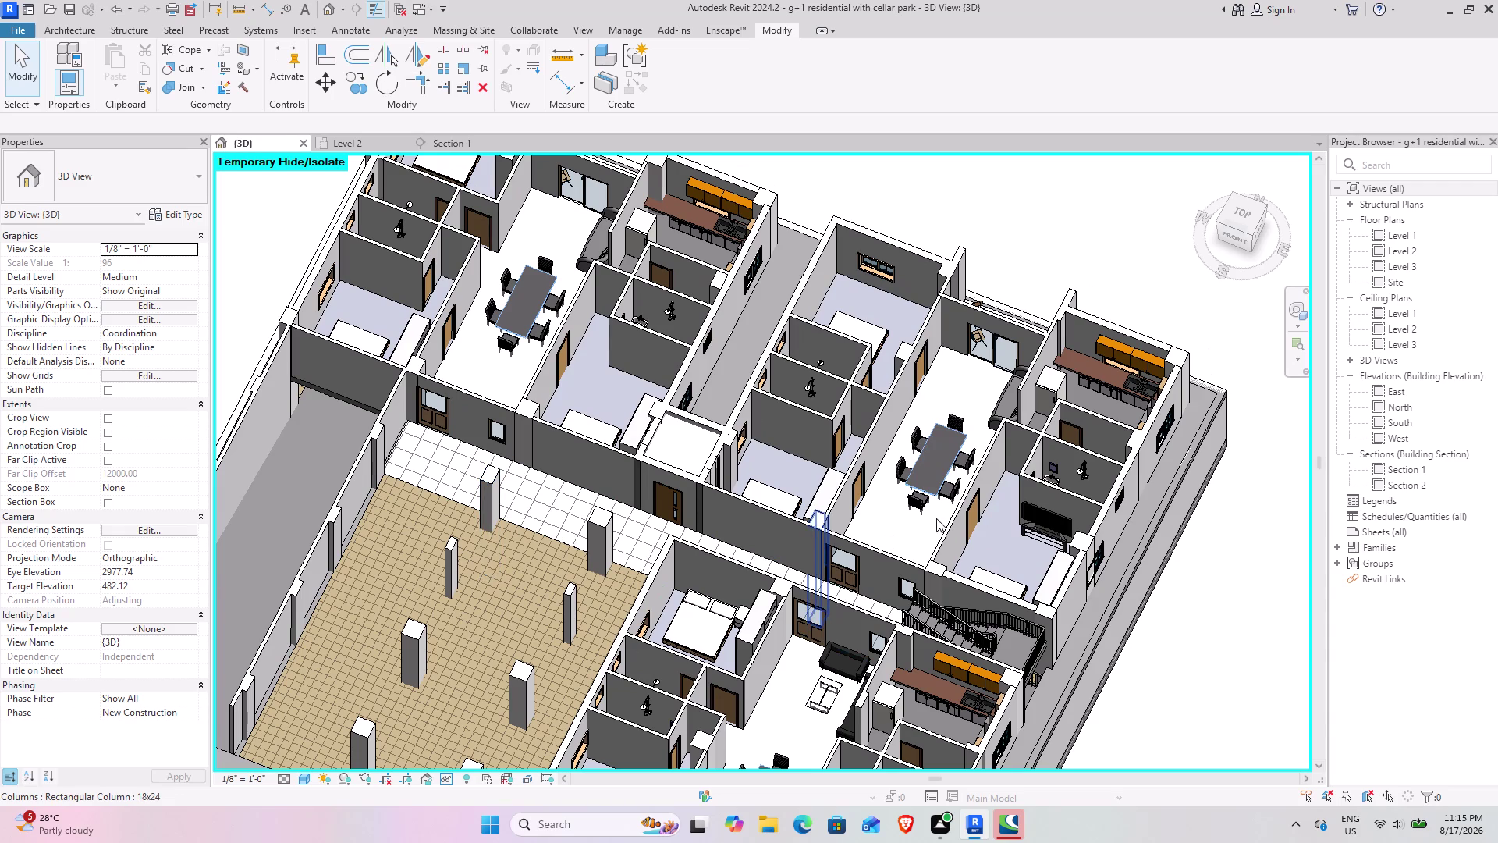
middle_drag(901, 457, 1025, 545)
middle_drag(711, 508, 768, 518)
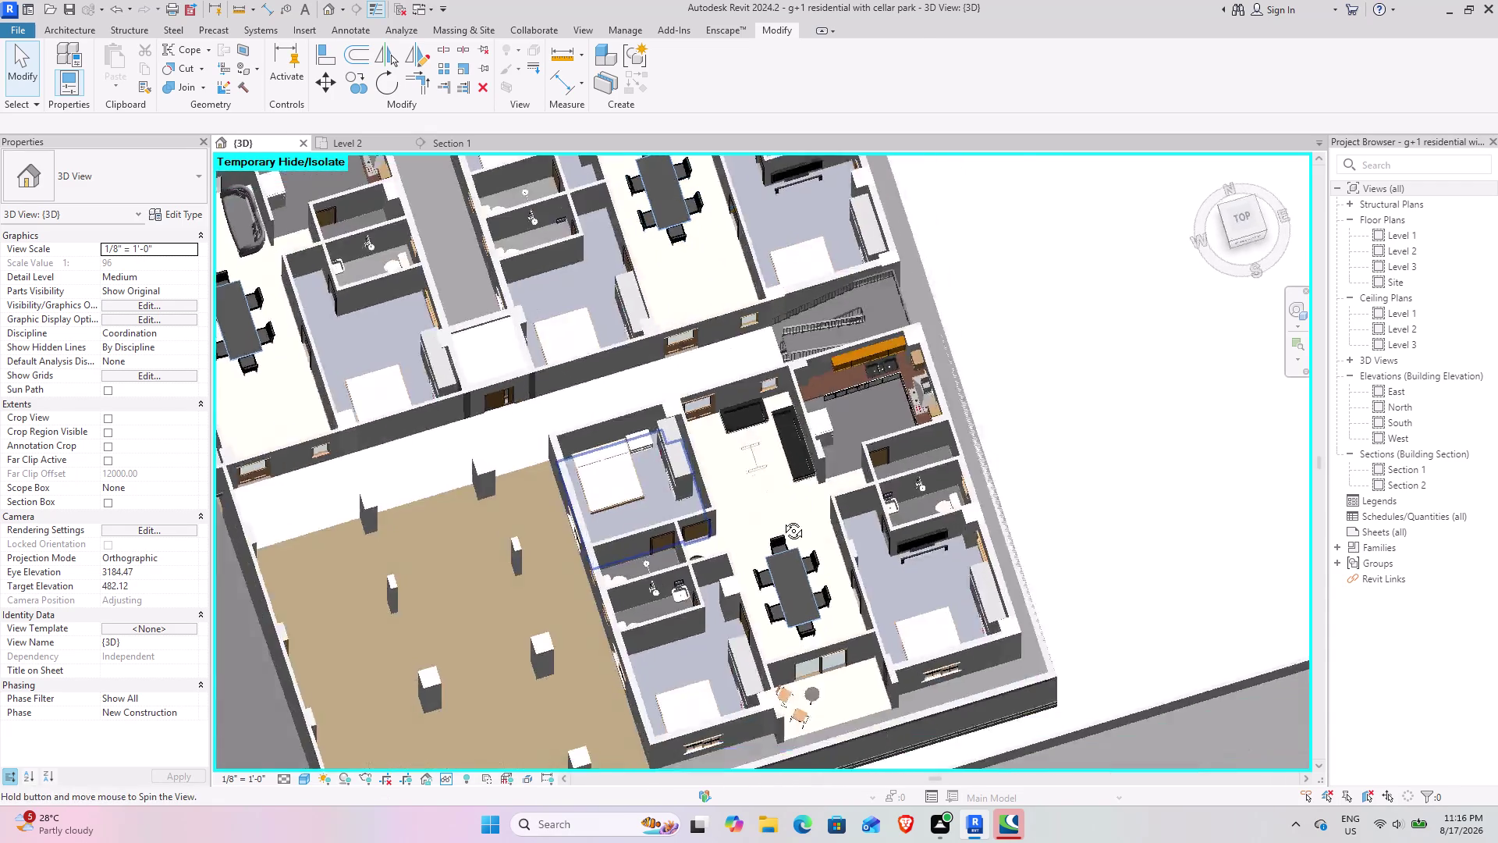
middle_drag(768, 517, 924, 421)
middle_drag(541, 561, 1085, 514)
middle_drag(835, 382, 775, 733)
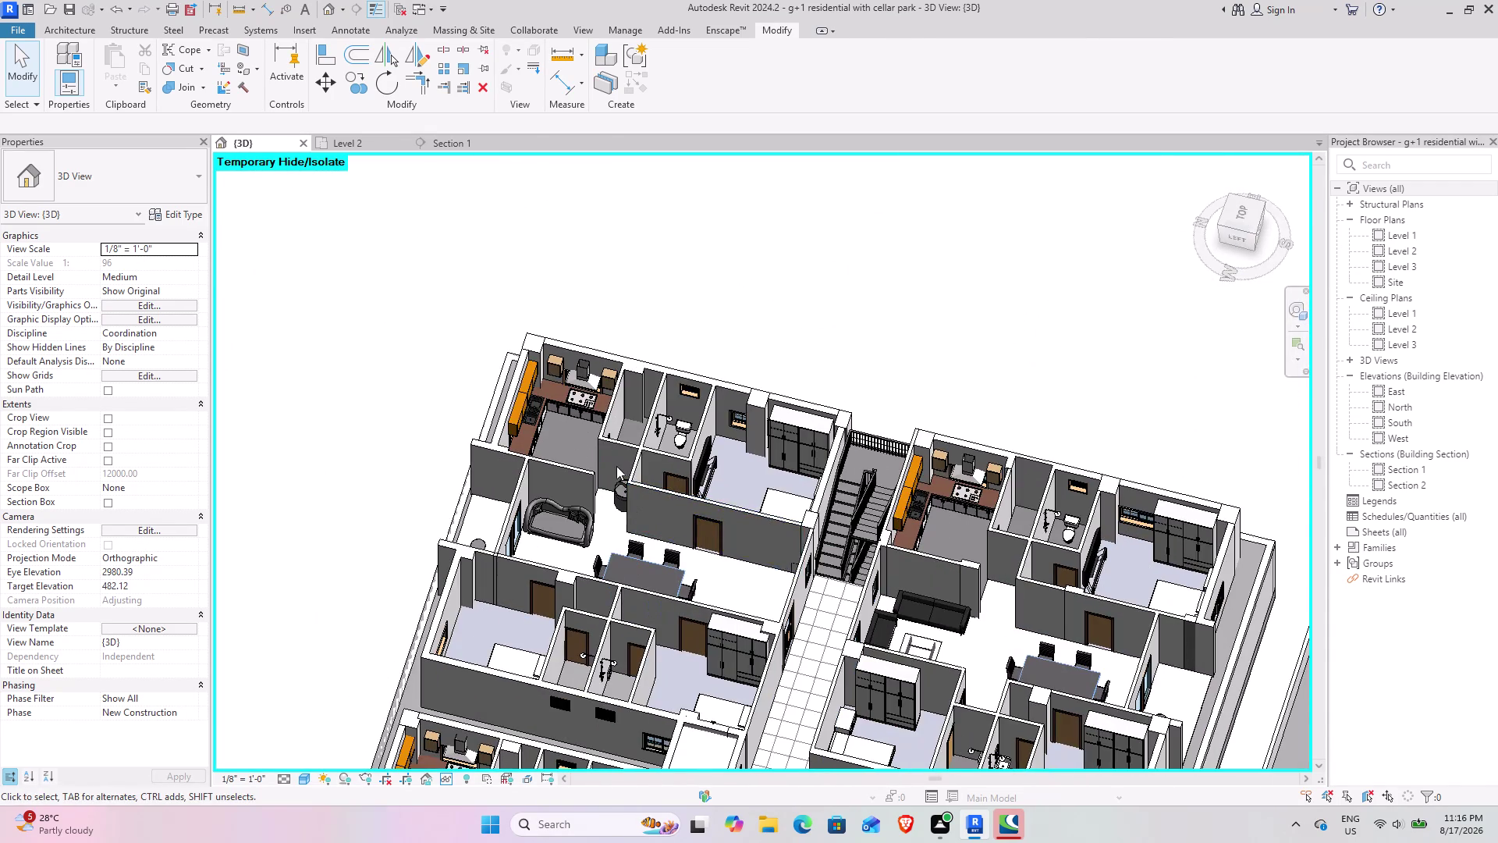
scroll(up, 3)
middle_drag(617, 531, 690, 524)
middle_drag(695, 524, 737, 525)
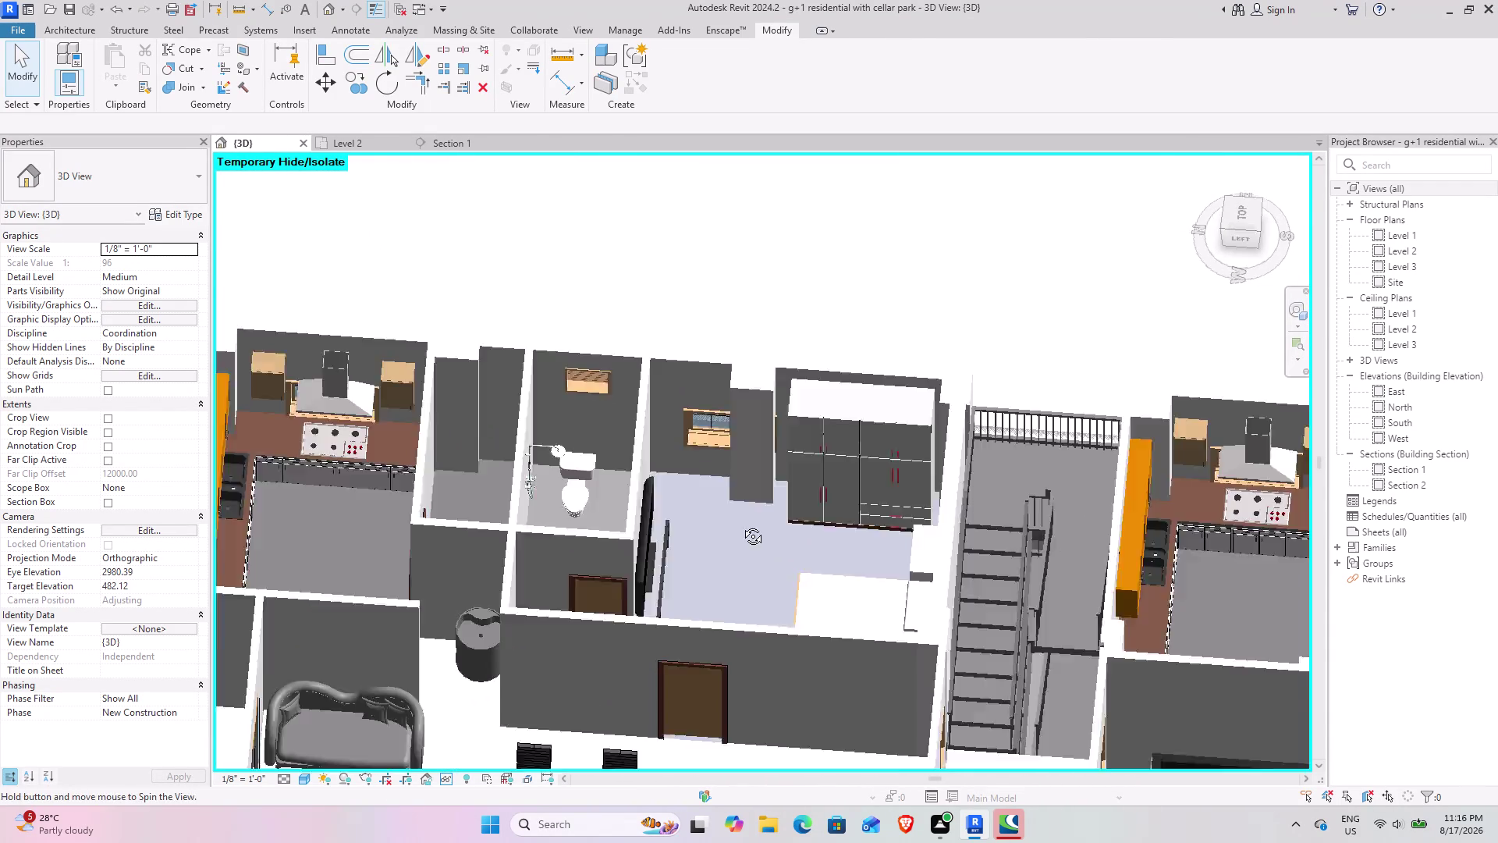
middle_drag(737, 525, 751, 523)
middle_drag(611, 596, 687, 470)
scroll(down, 3)
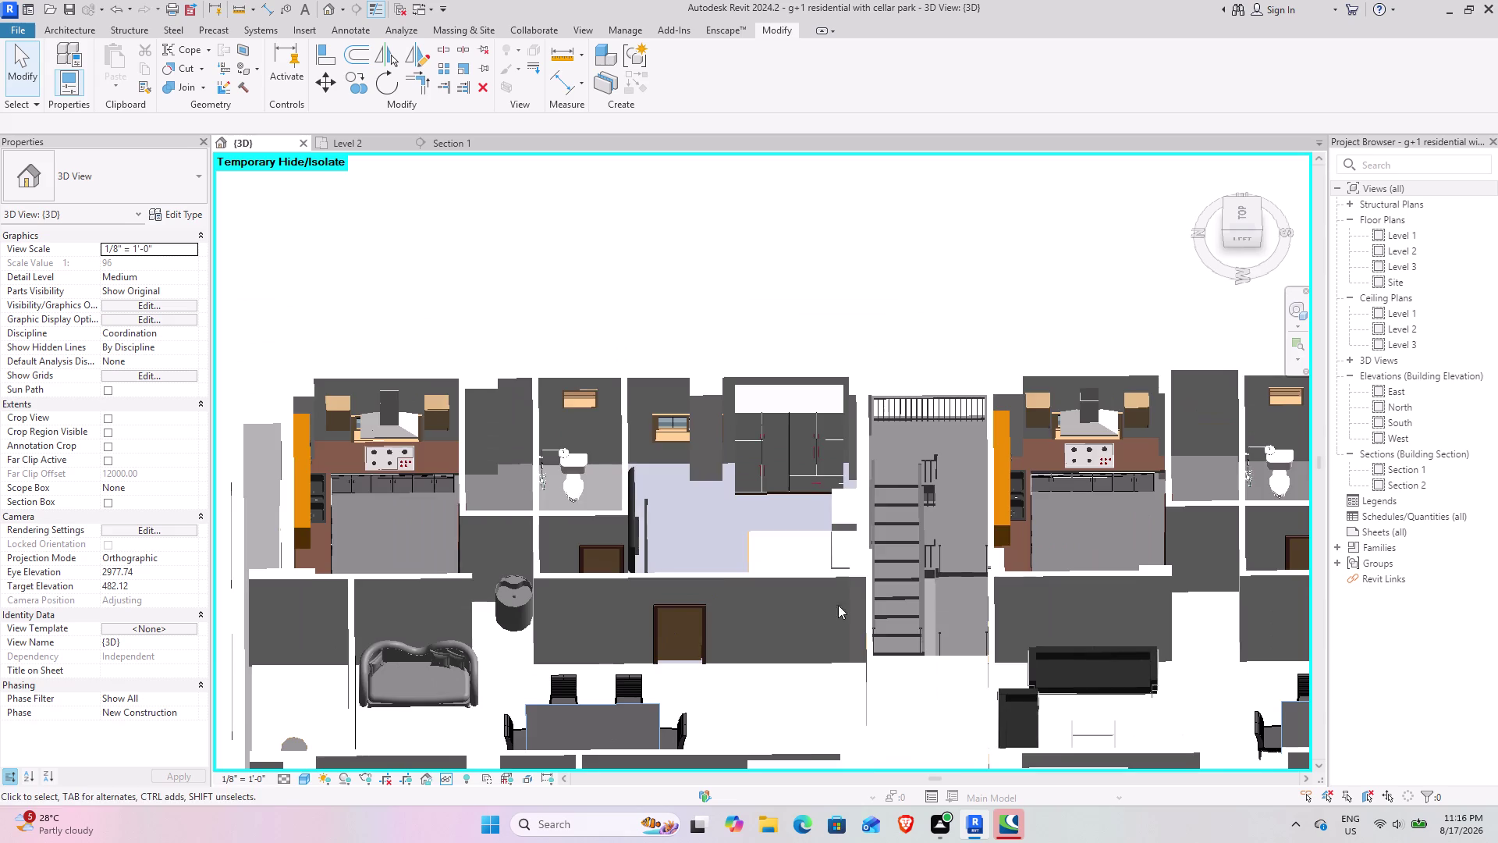
middle_drag(848, 581, 500, 500)
middle_drag(838, 525, 737, 529)
middle_drag(1132, 501, 482, 562)
scroll(up, 3)
scroll(up, 3)
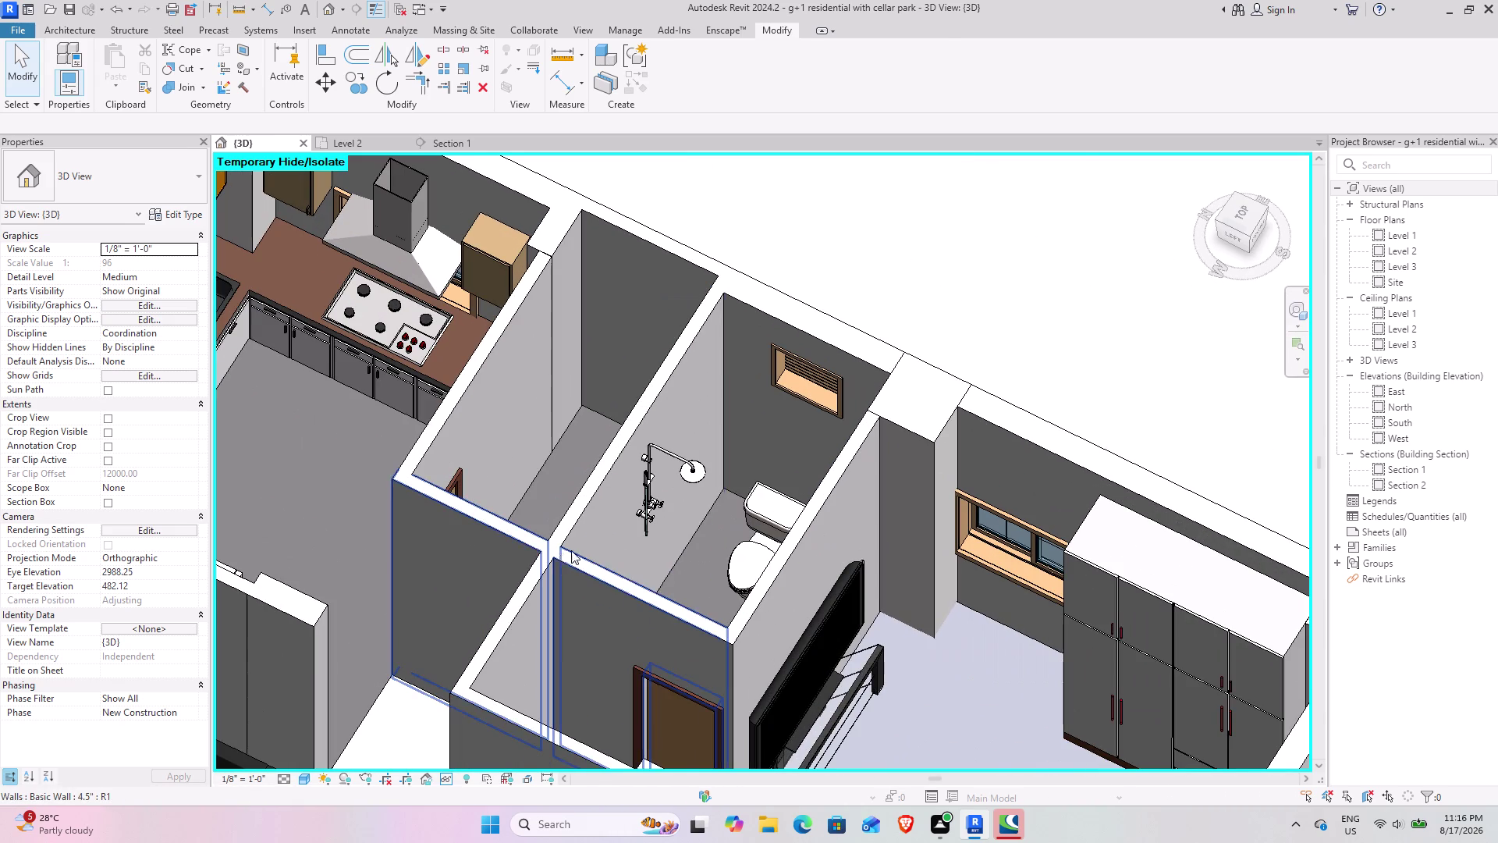
scroll(down, 3)
middle_drag(645, 581, 559, 627)
middle_drag(807, 668, 566, 250)
middle_drag(795, 383, 760, 423)
middle_drag(883, 635, 657, 569)
scroll(up, 3)
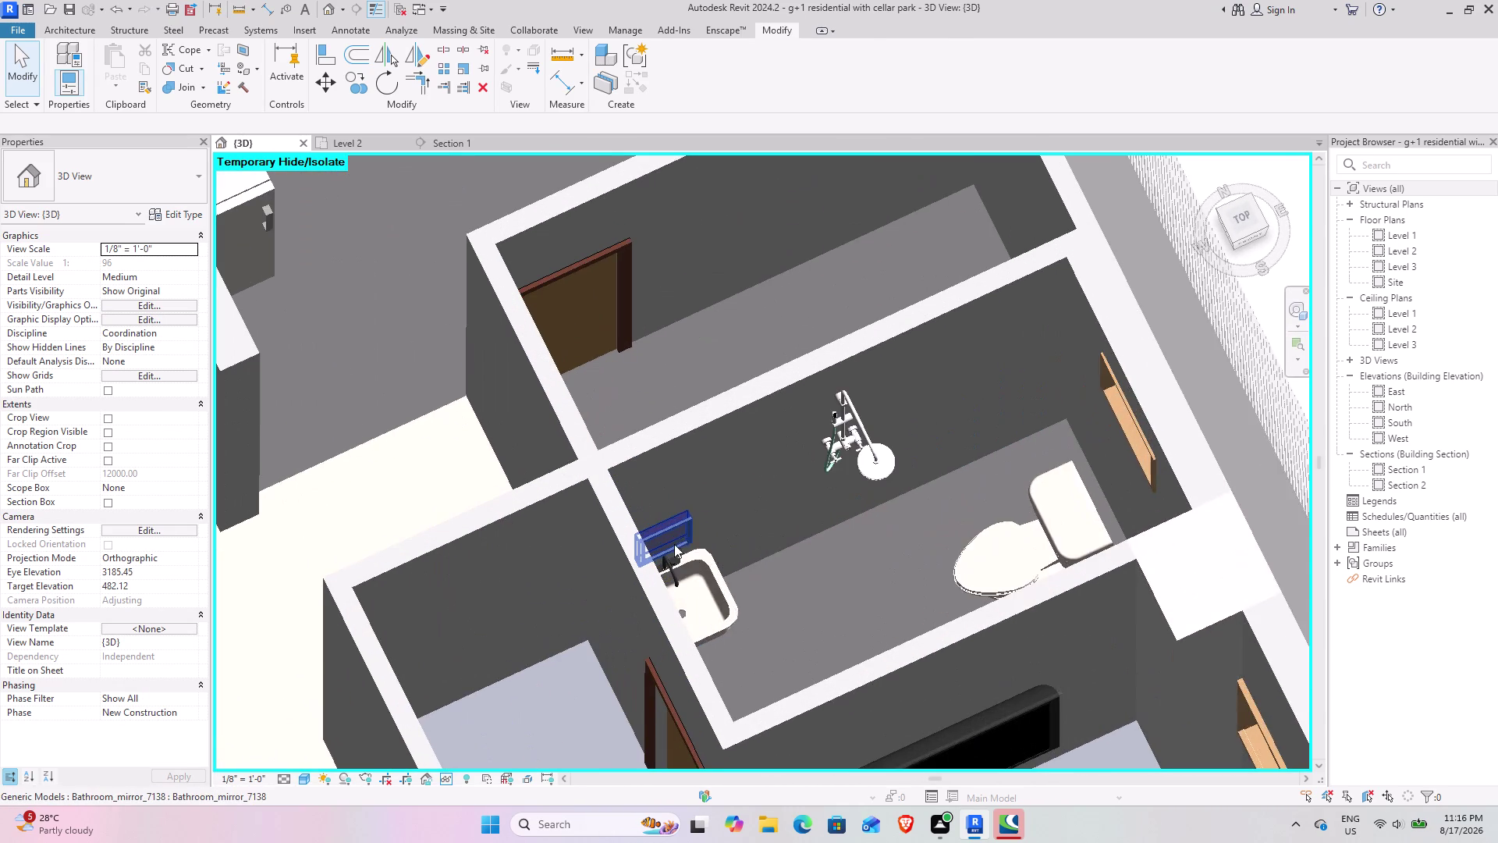
Select all Bathroom_mirror_7138 instances with SA and set Elevation from Level to 48.
click(679, 525)
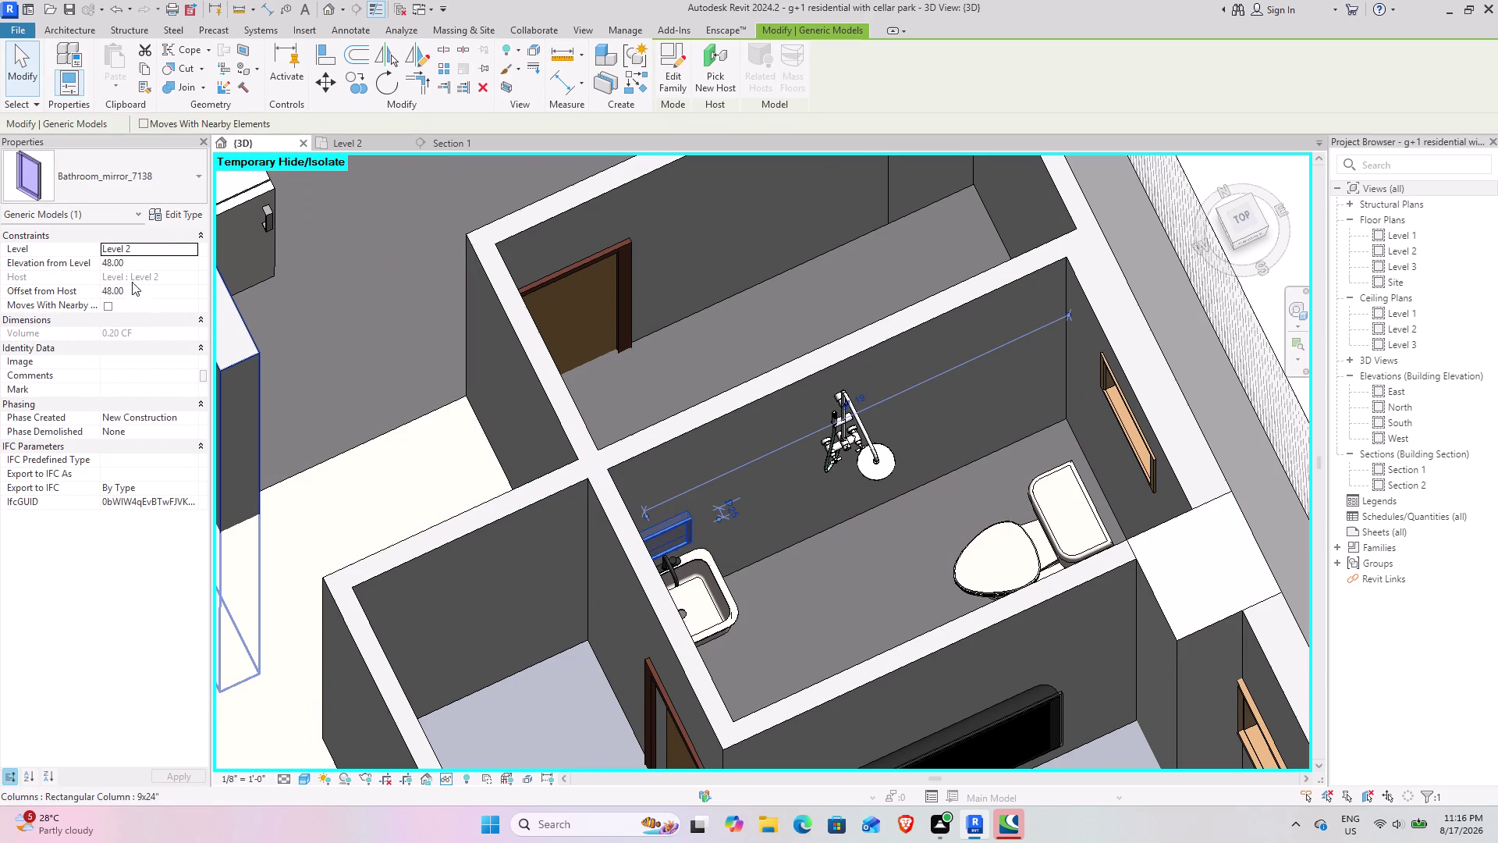
text(sa)
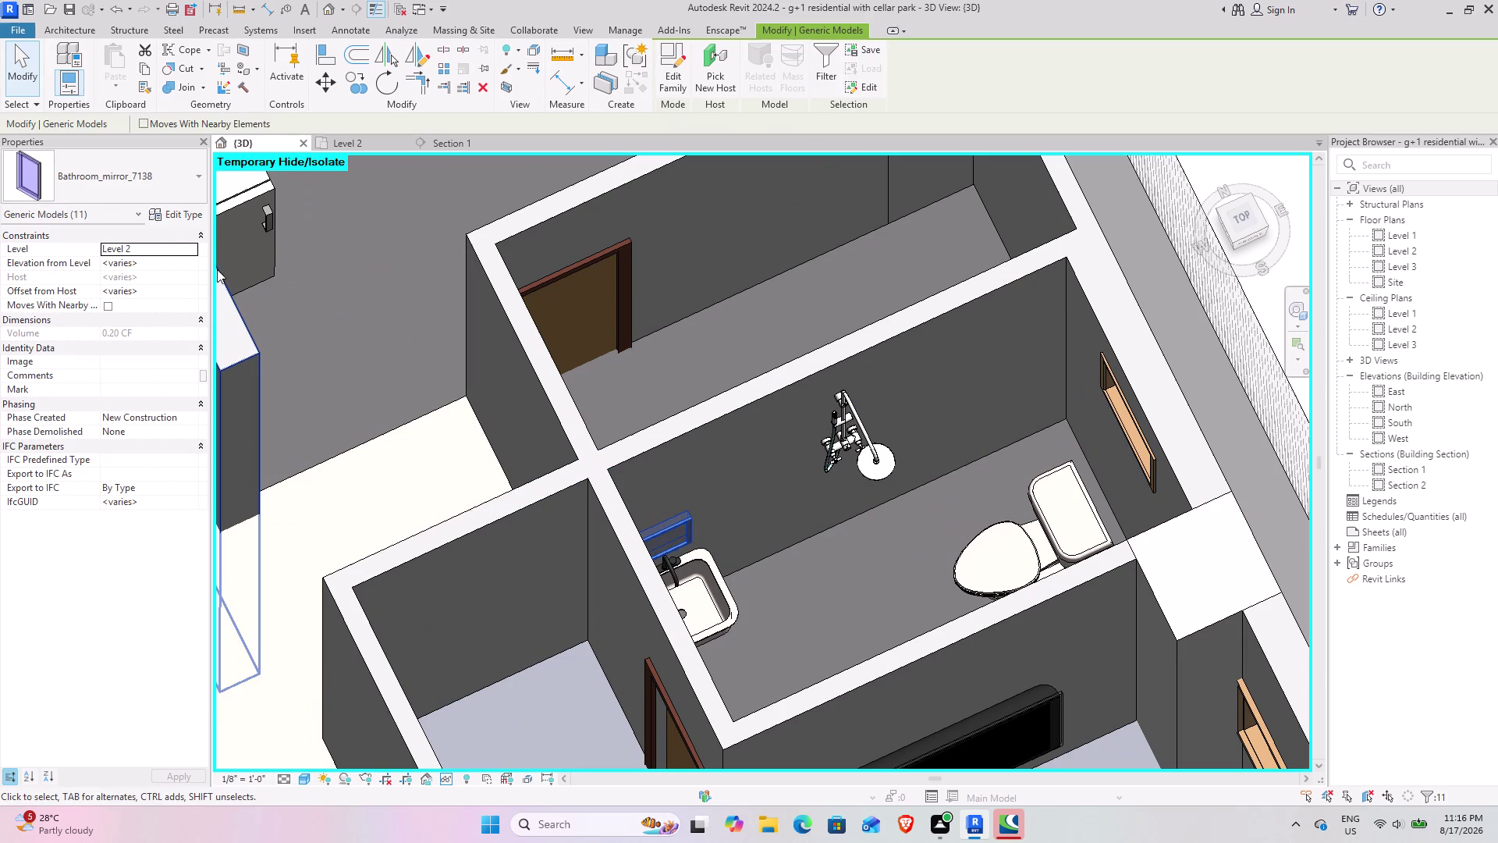
click(155, 262)
text(4)
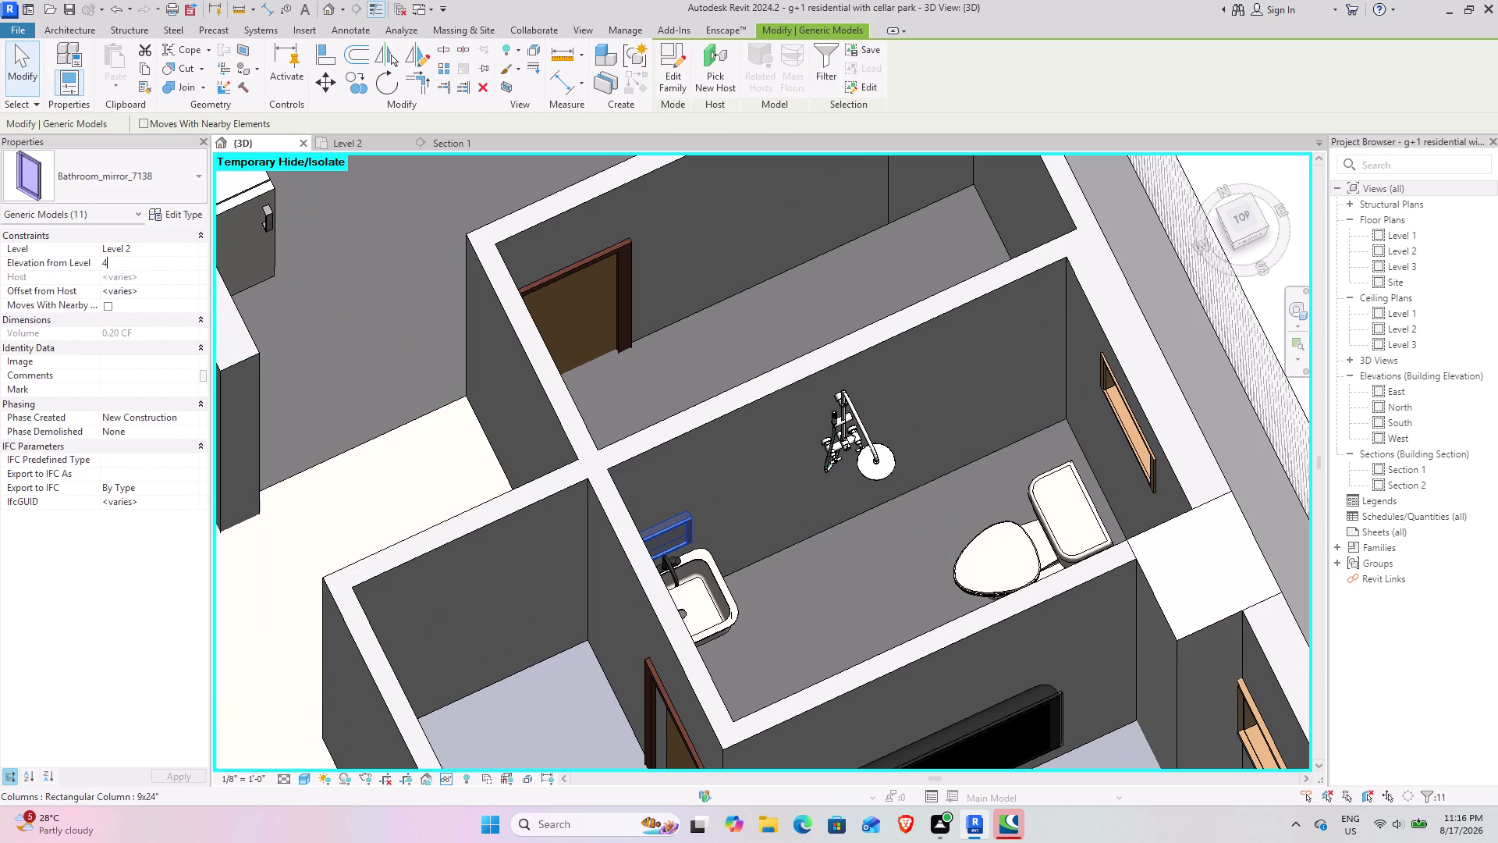
text(8)
key(Return)
click(421, 423)
scroll(down, 3)
click(807, 359)
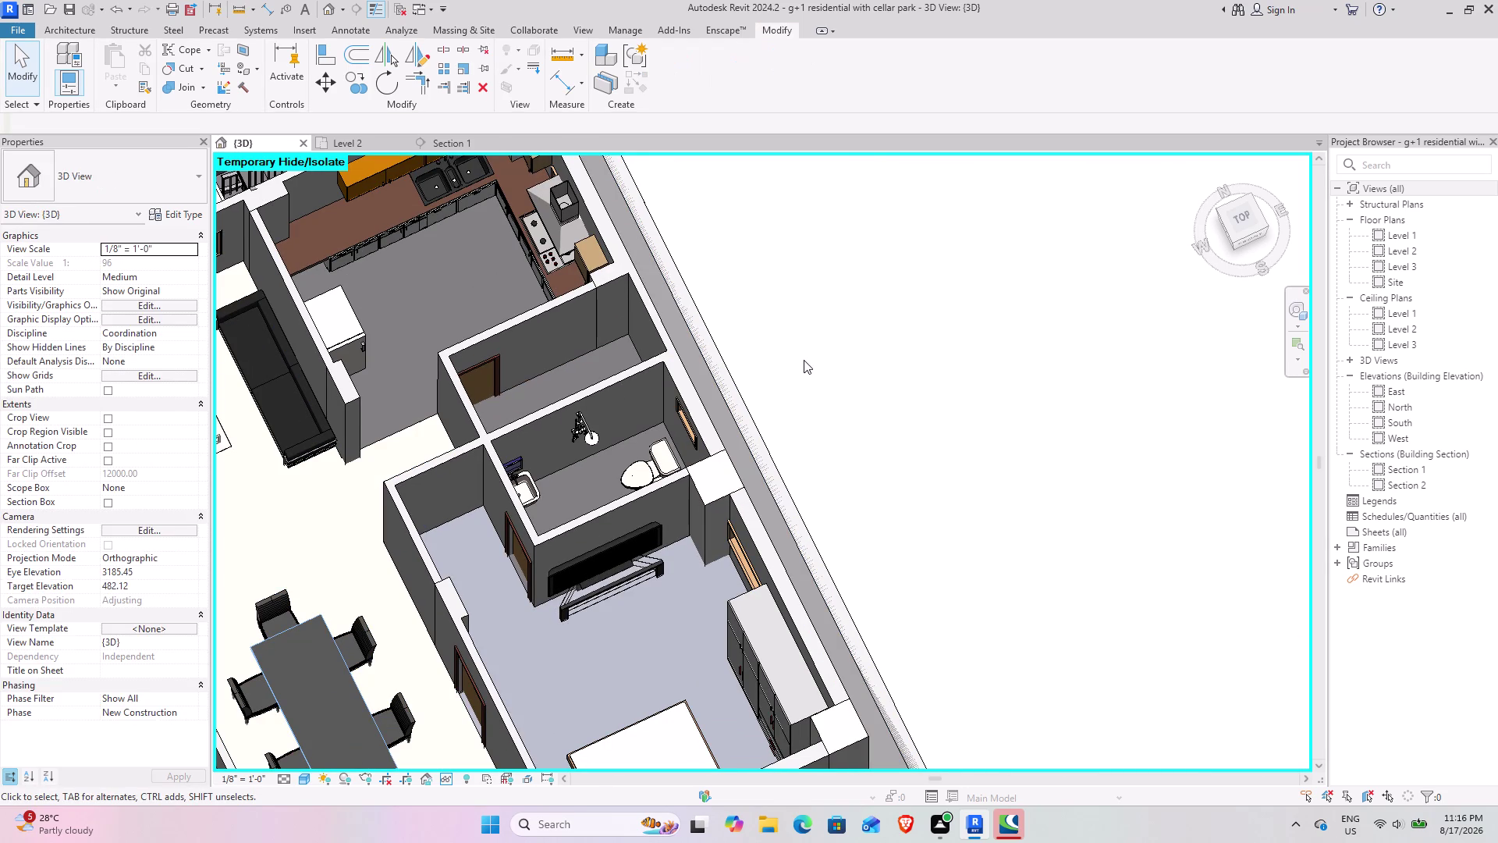
scroll(down, 3)
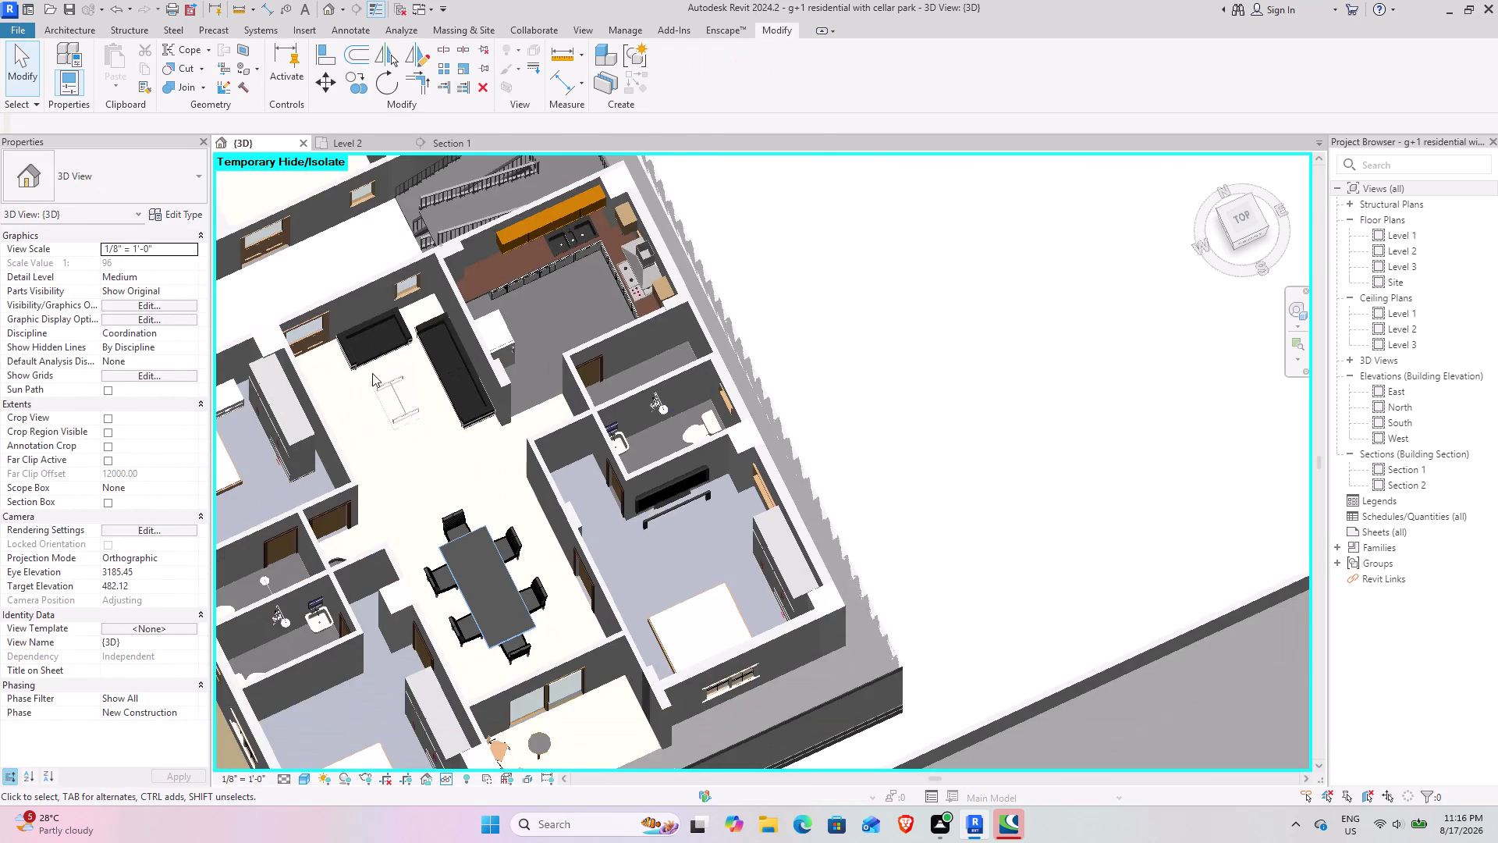
middle_drag(310, 417, 718, 336)
scroll(down, 3)
middle_drag(431, 394, 704, 560)
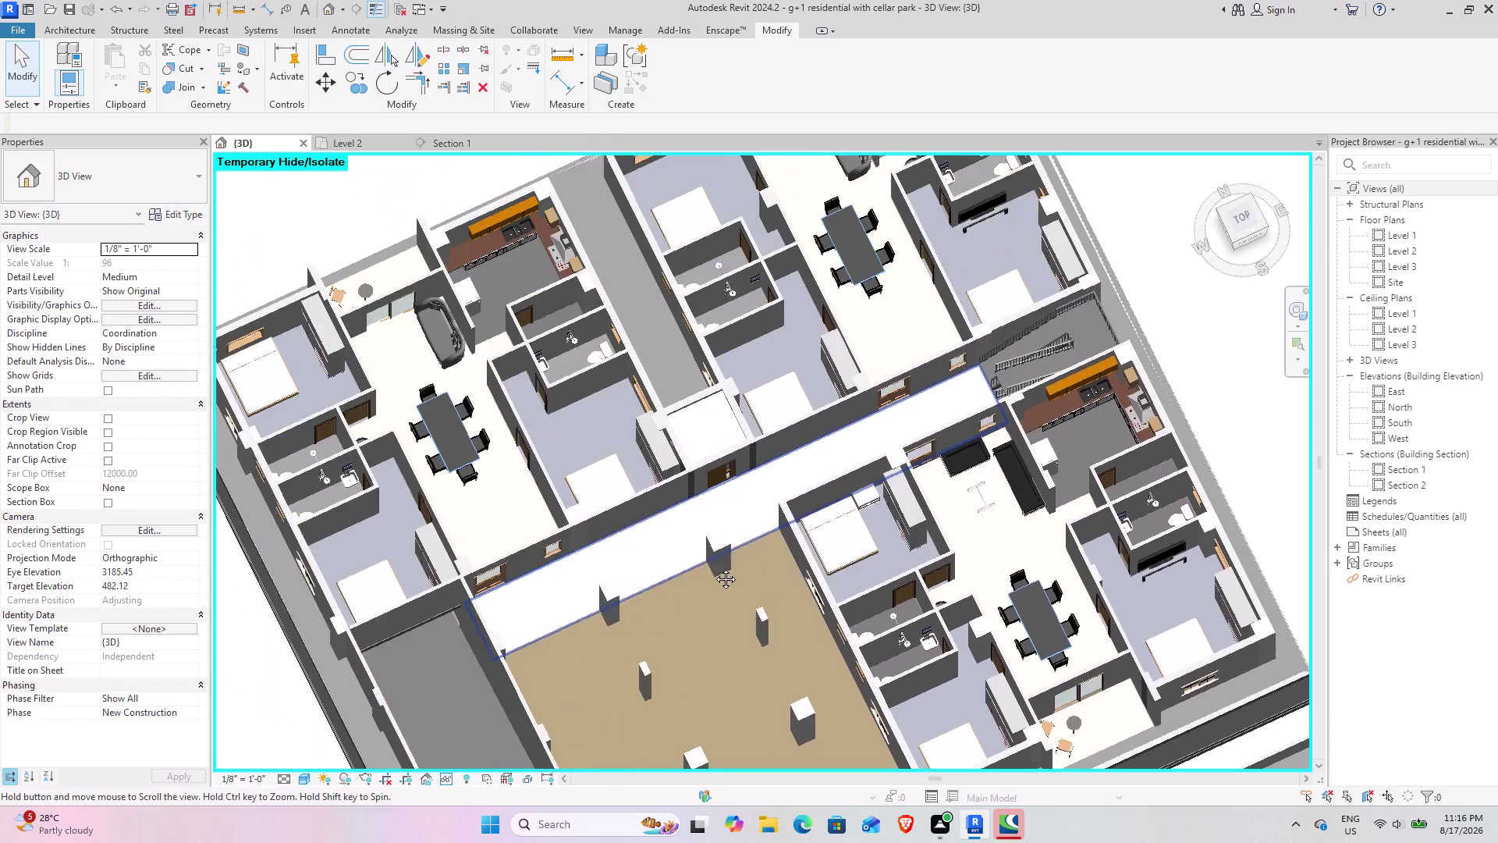
middle_drag(705, 559, 717, 572)
middle_drag(362, 540, 300, 434)
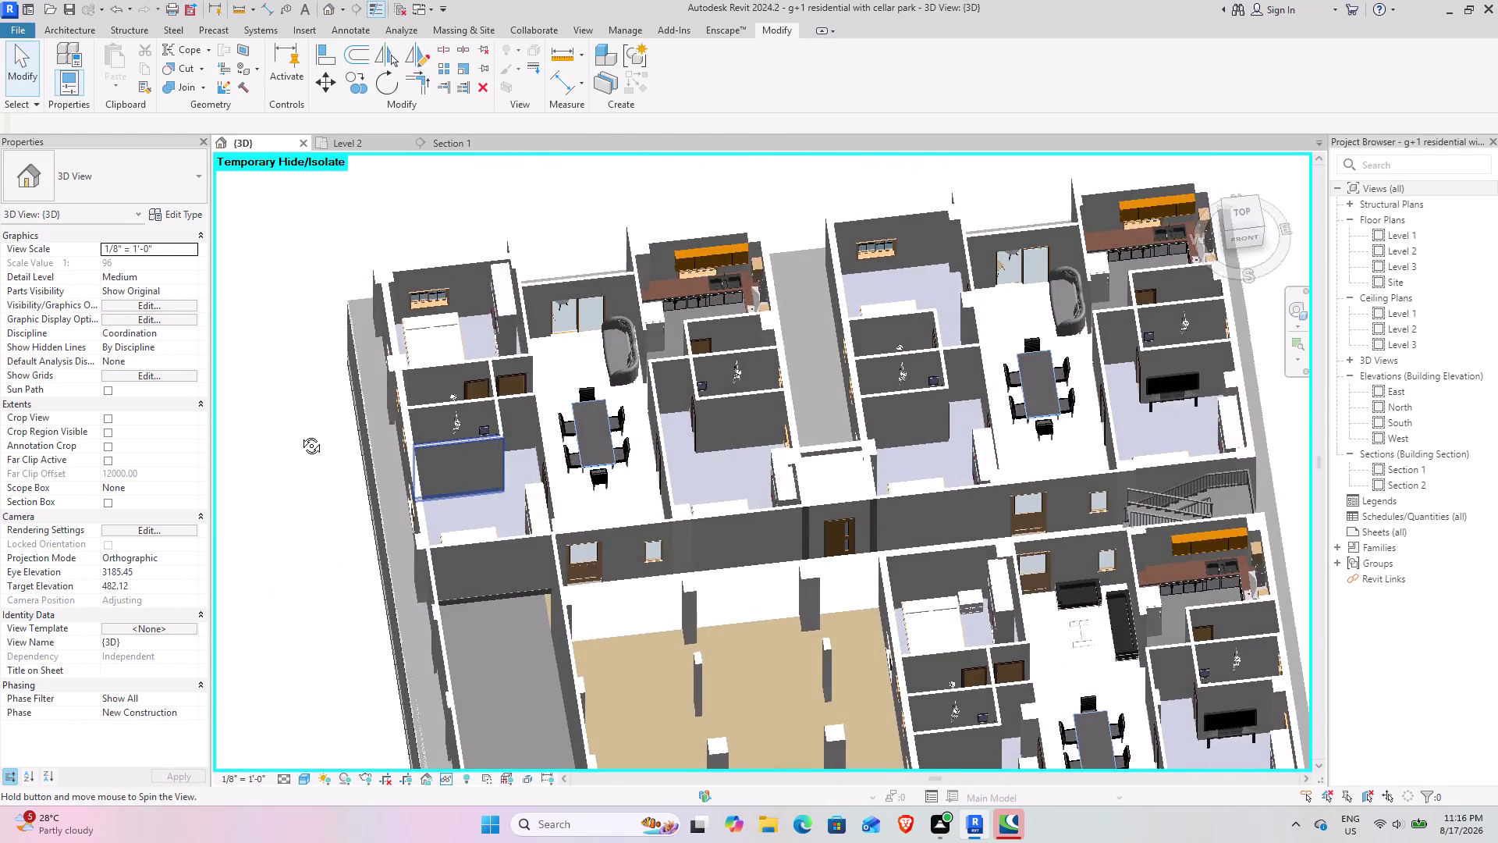
middle_drag(299, 434, 332, 460)
scroll(up, 3)
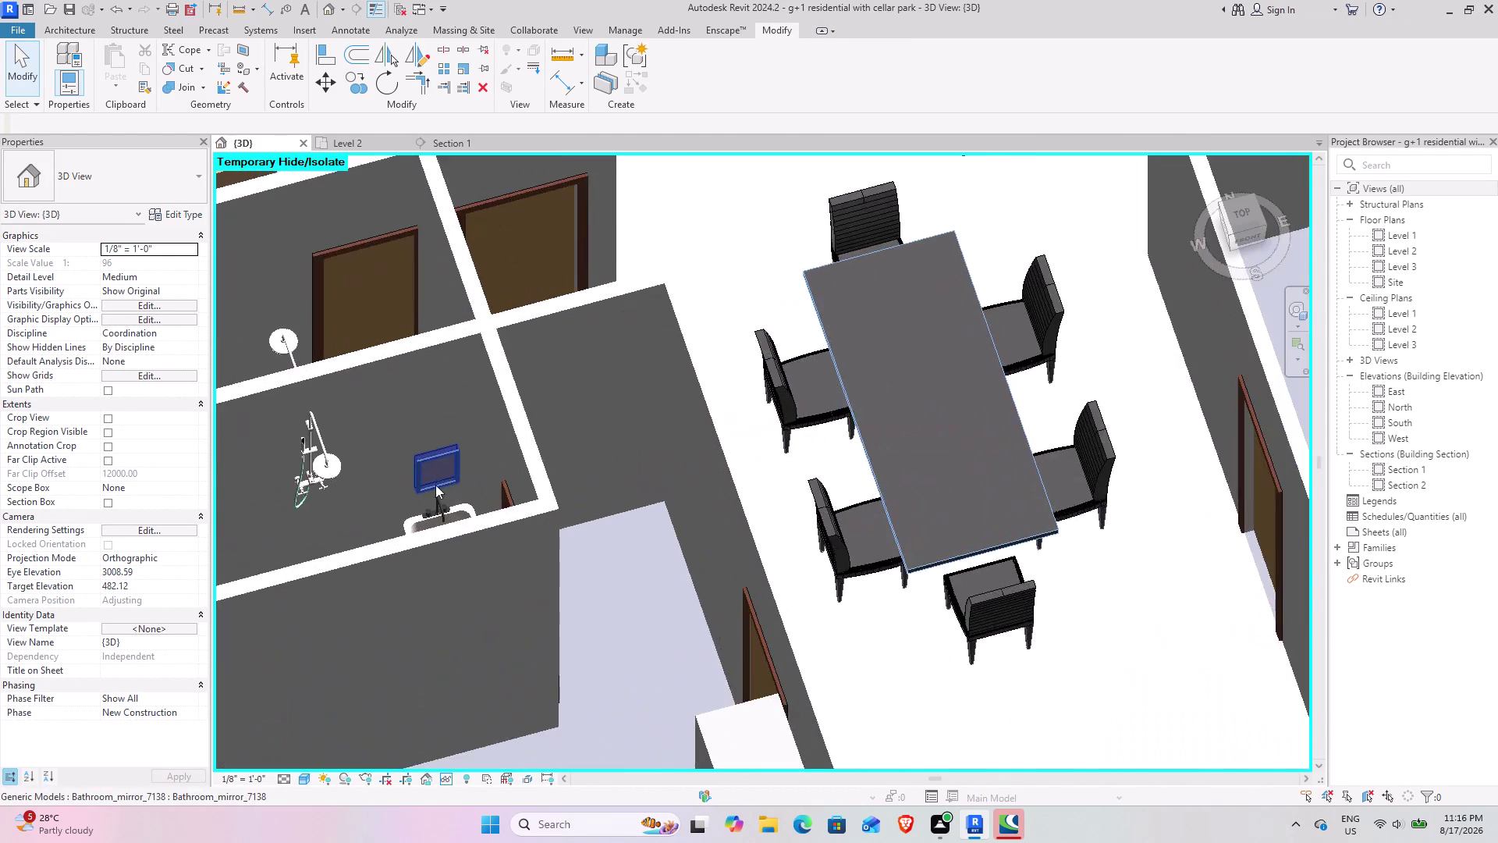
scroll(up, 3)
scroll(down, 3)
scroll(down, 3)
middle_drag(834, 431, 577, 536)
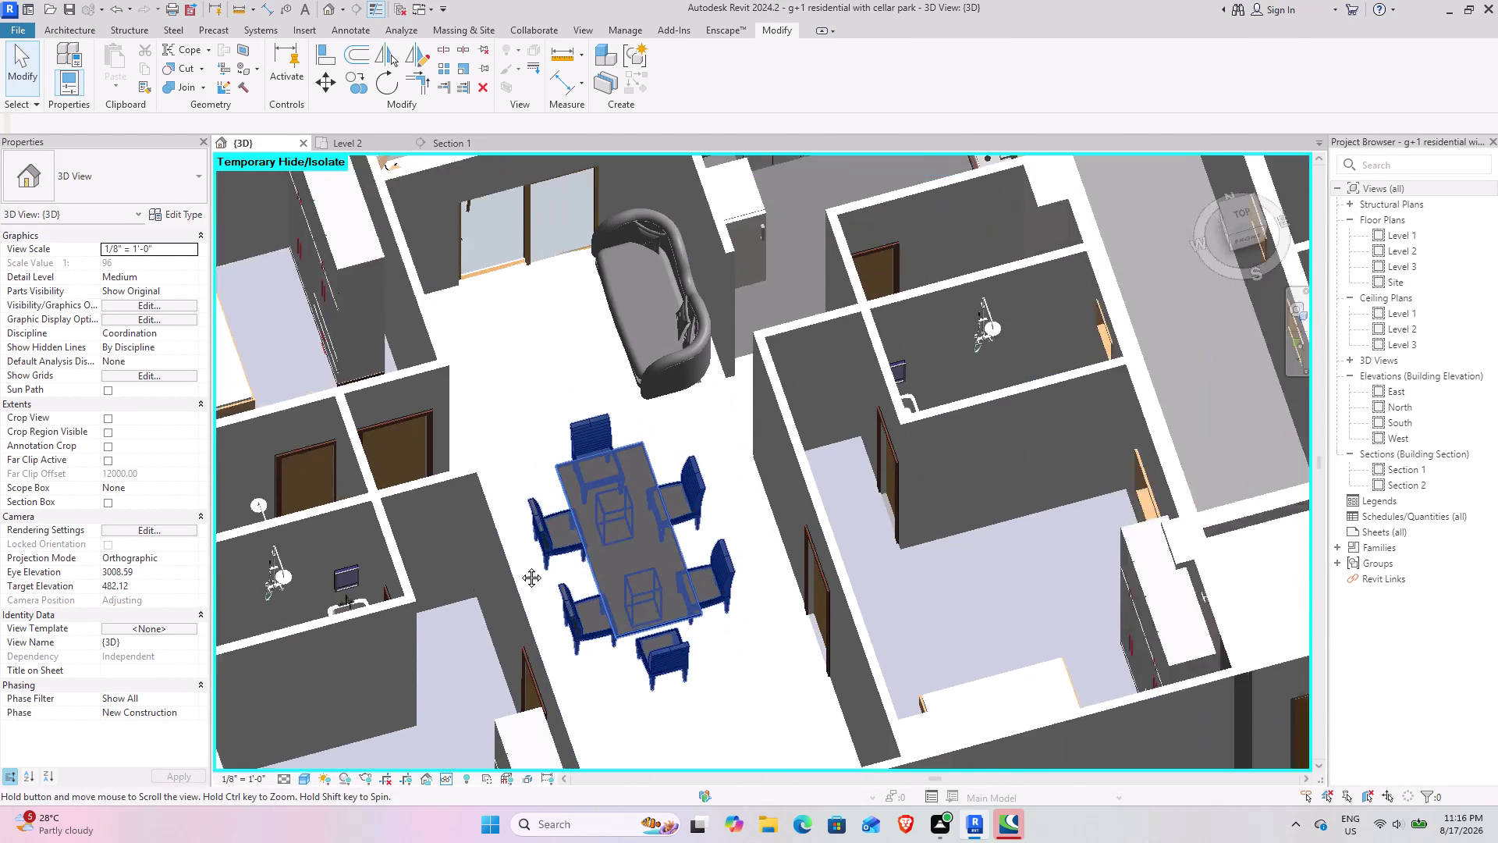
middle_drag(578, 535, 313, 640)
middle_drag(700, 444, 402, 578)
middle_drag(641, 411, 166, 522)
middle_drag(543, 469, 544, 471)
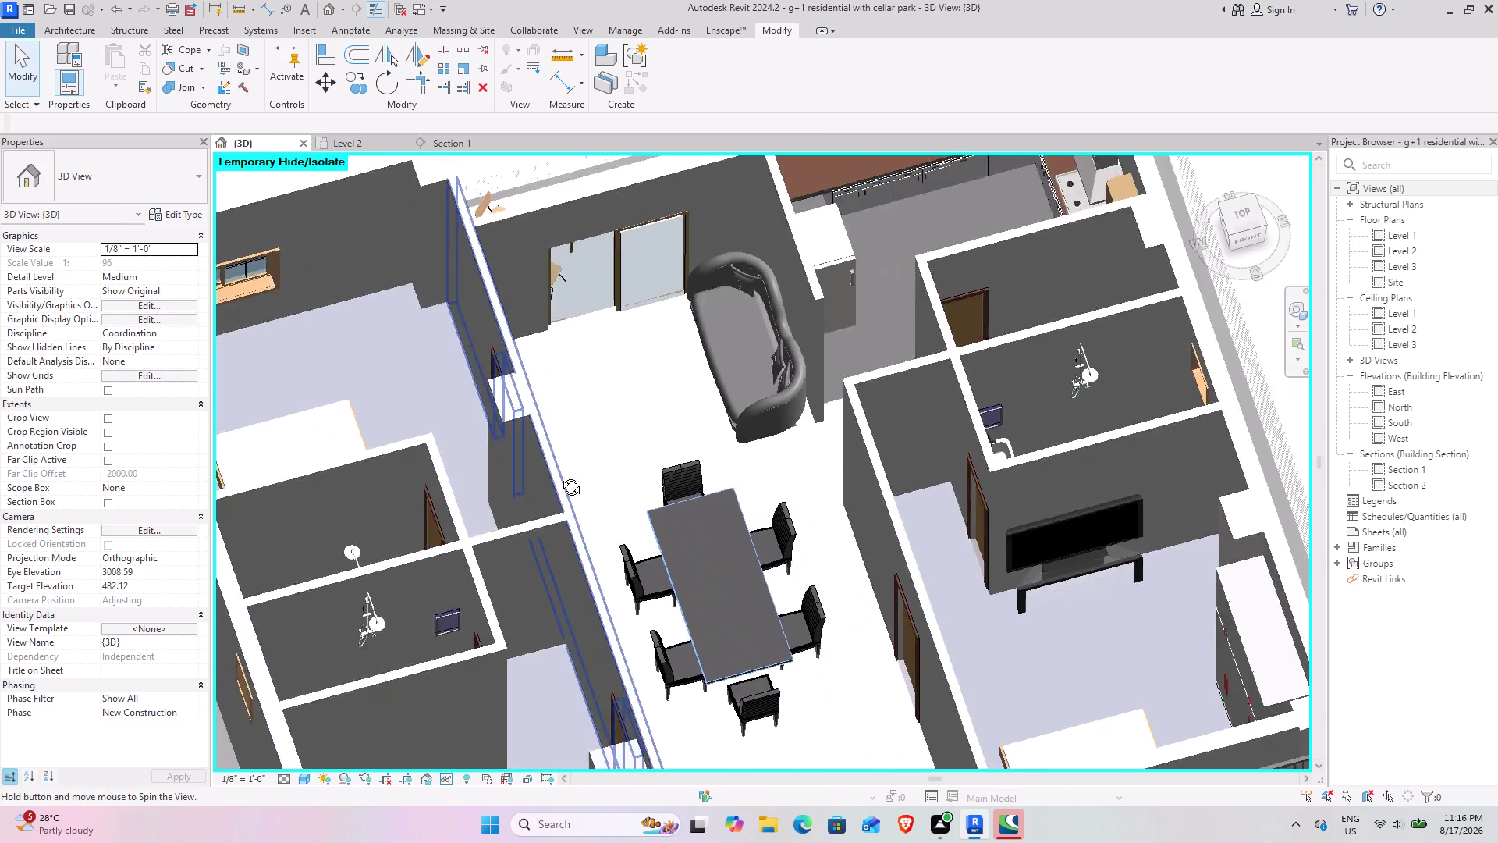
middle_drag(544, 471, 728, 482)
middle_drag(534, 485, 1190, 256)
middle_drag(567, 424, 1020, 500)
middle_drag(597, 398, 802, 555)
scroll(up, 3)
middle_drag(669, 409, 701, 397)
middle_drag(523, 505, 709, 214)
scroll(up, 3)
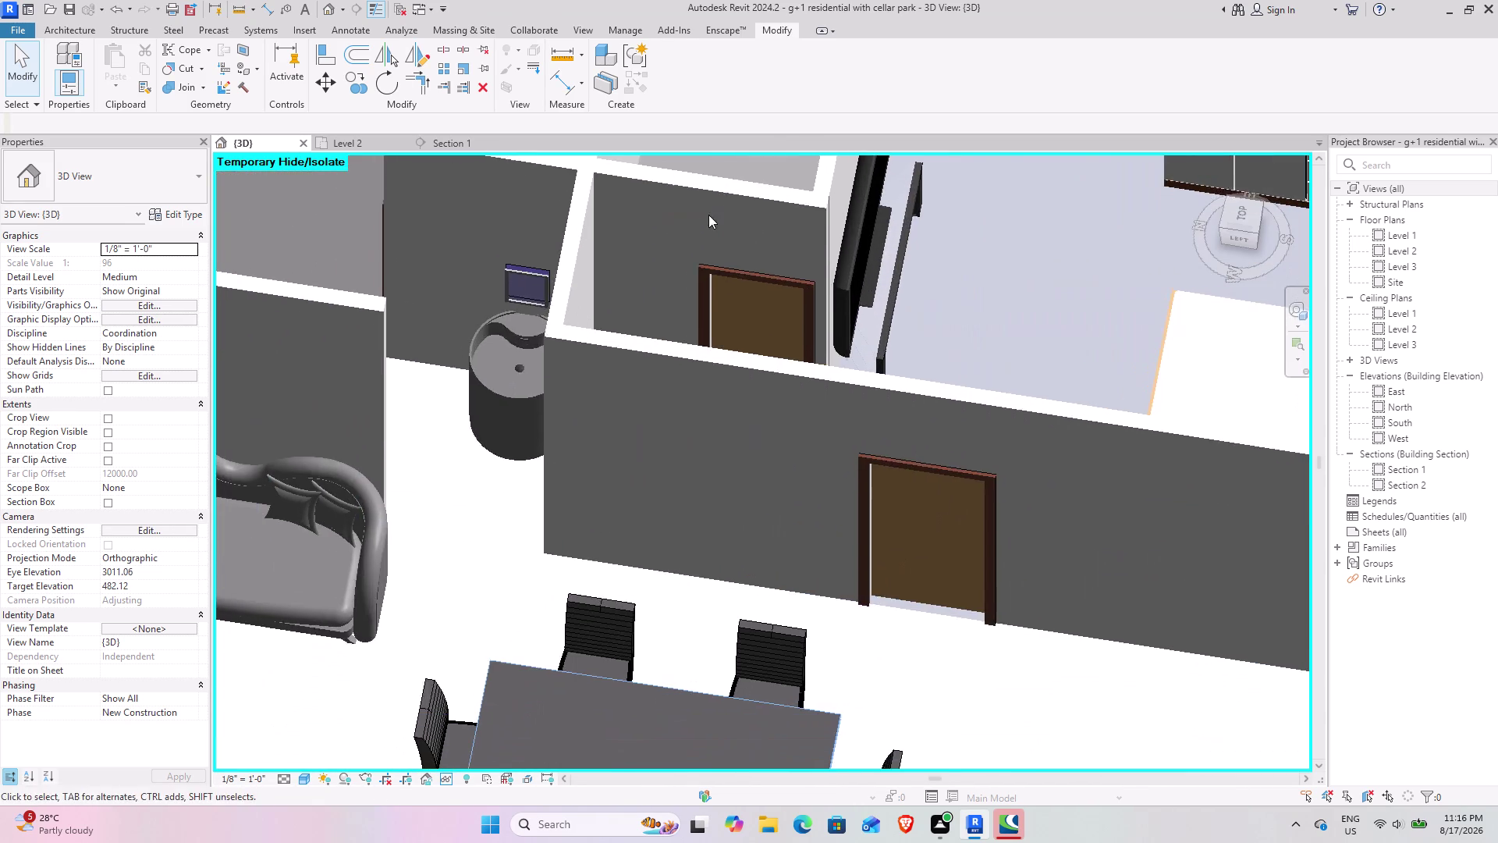
scroll(up, 3)
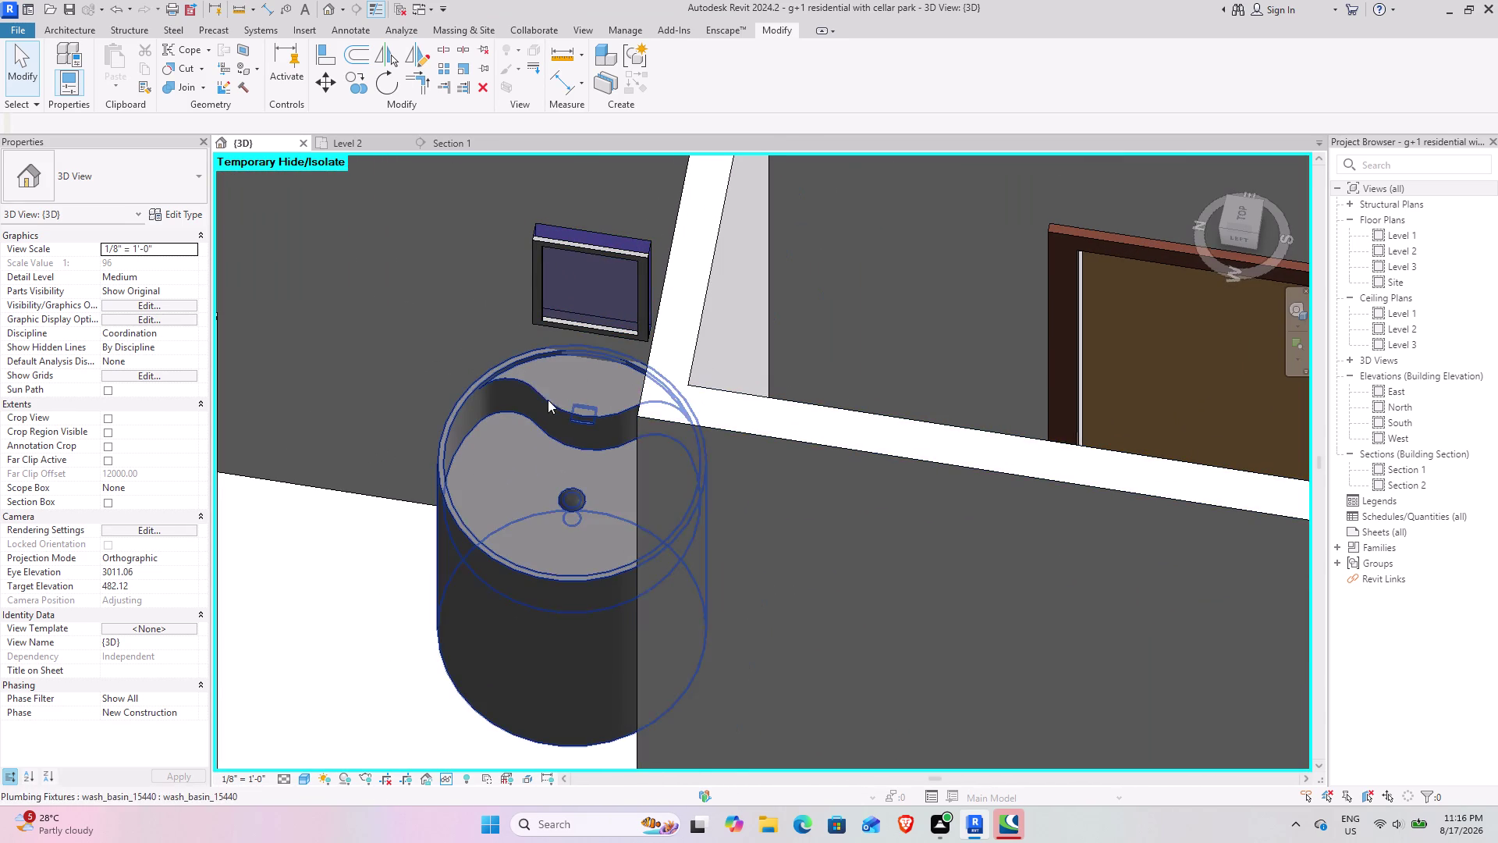
click(572, 247)
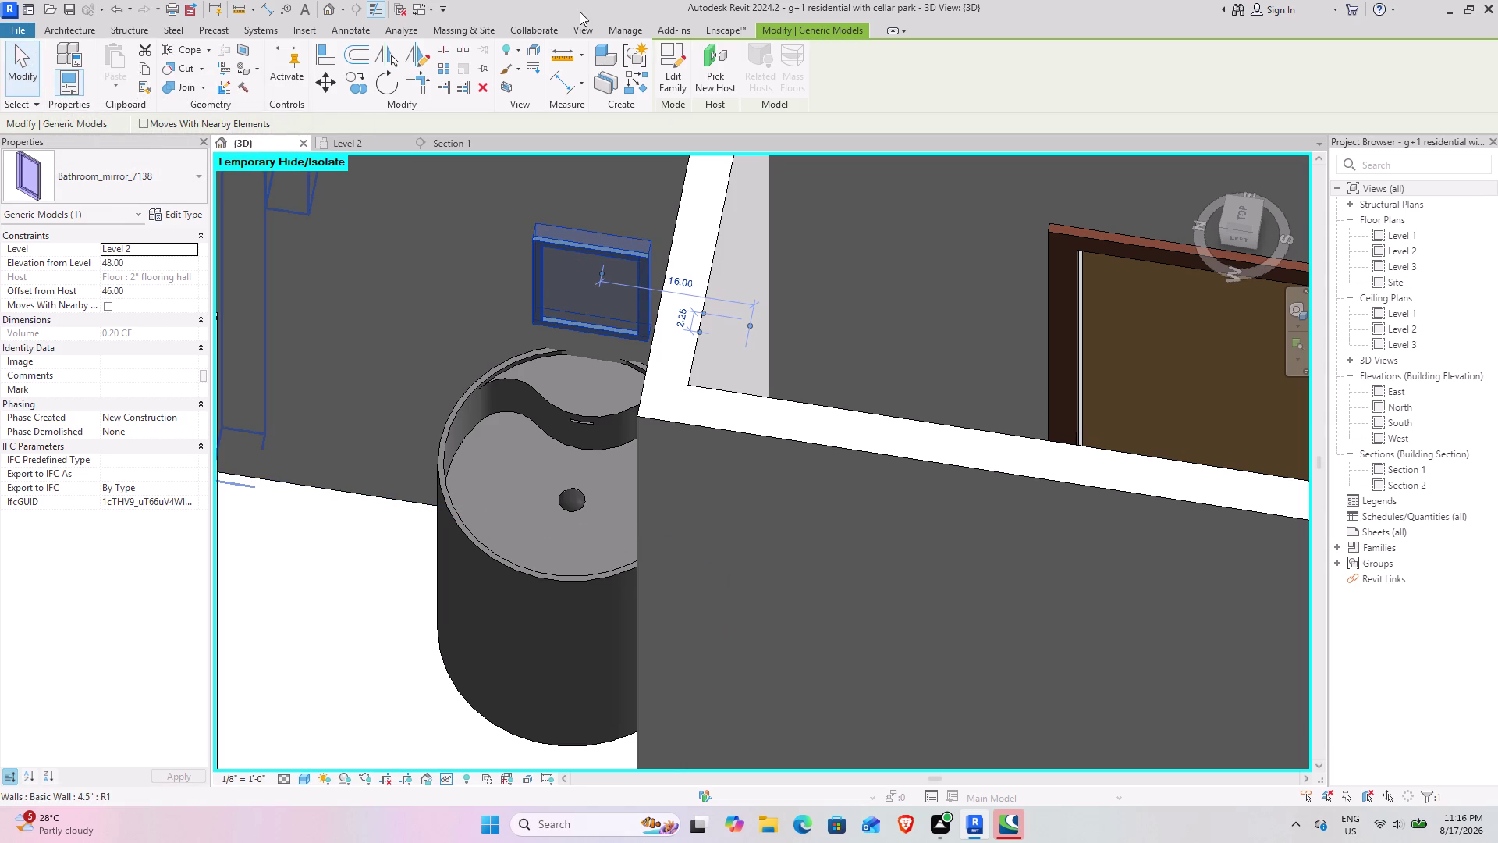
click(22, 60)
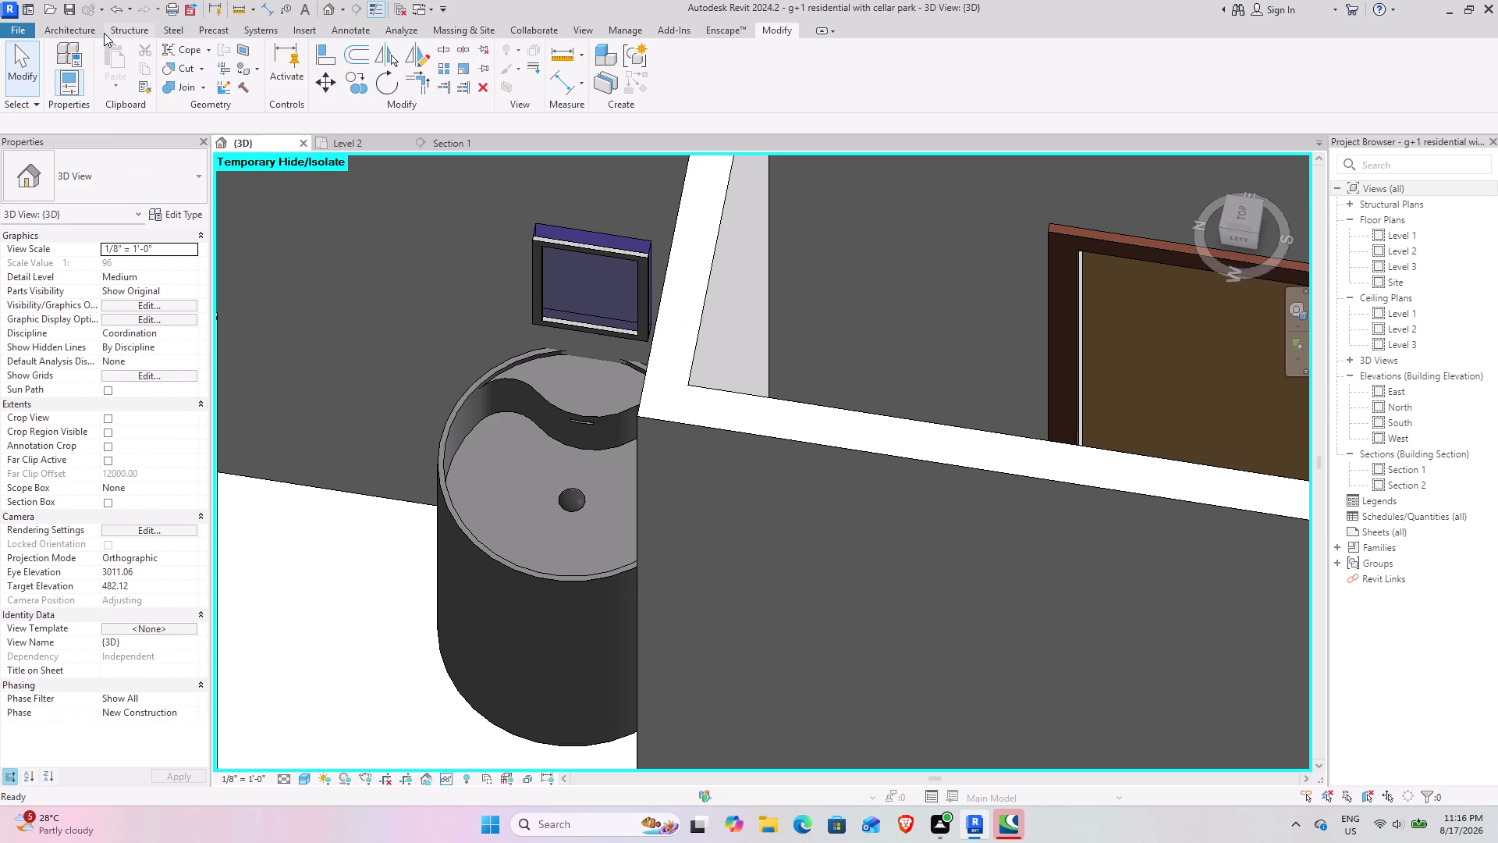
Start a Component placement and open Load Family in the SHUBHAM CITY library folder.
click(69, 30)
click(187, 52)
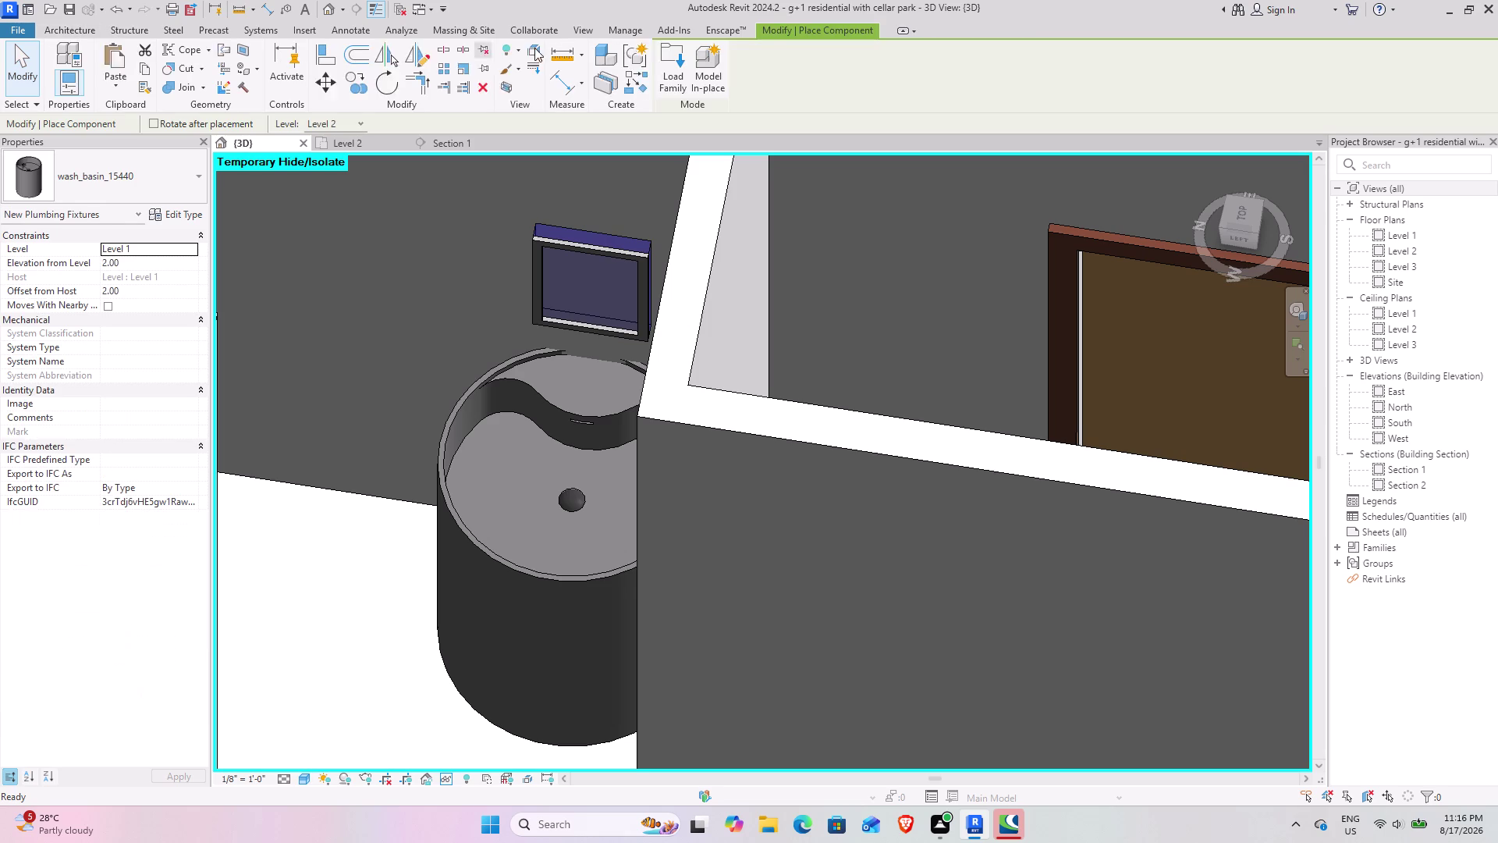
click(676, 52)
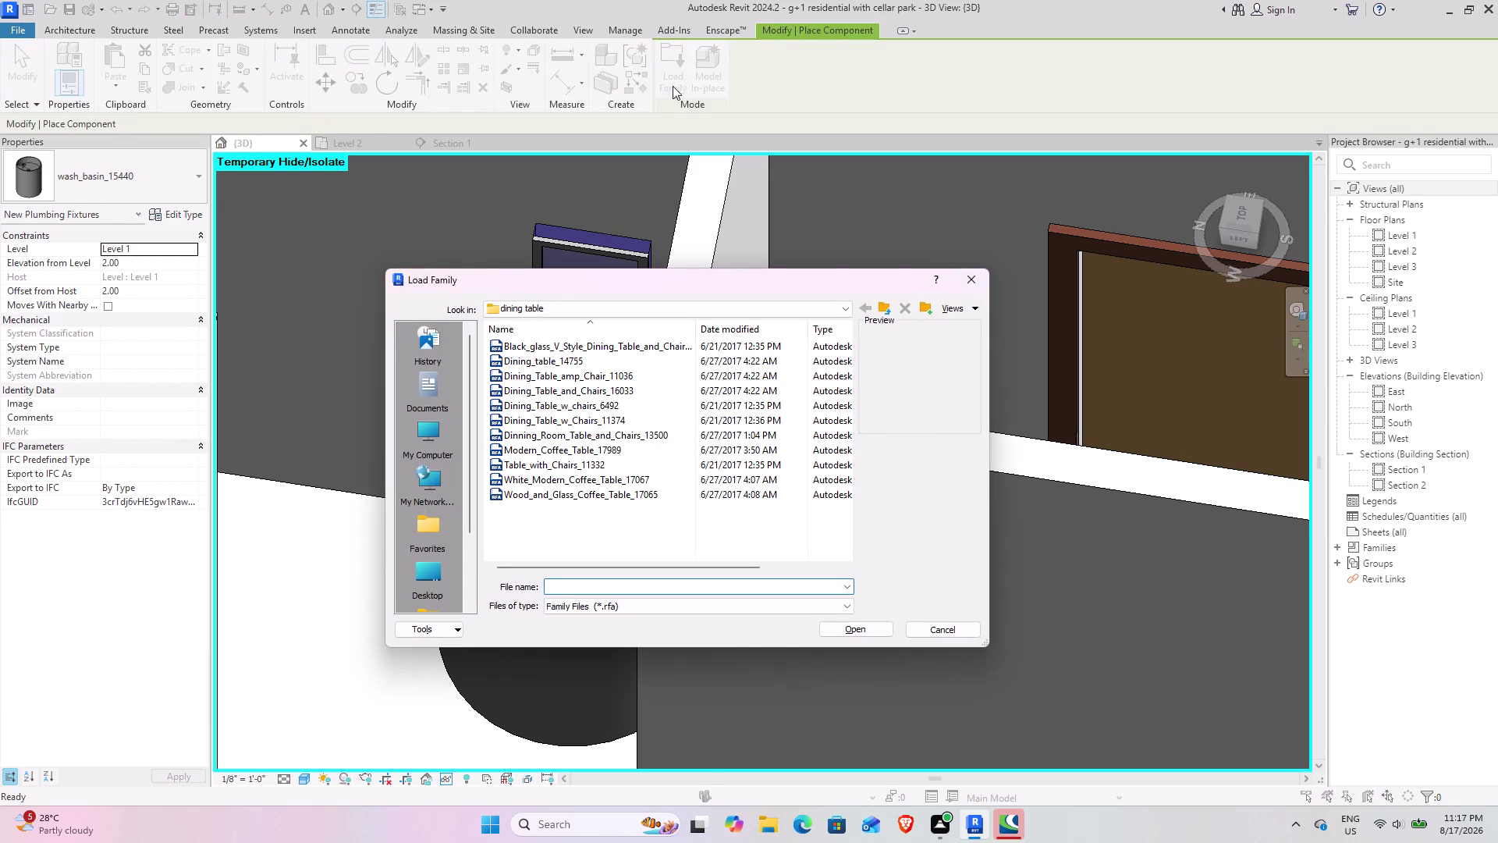
click(882, 305)
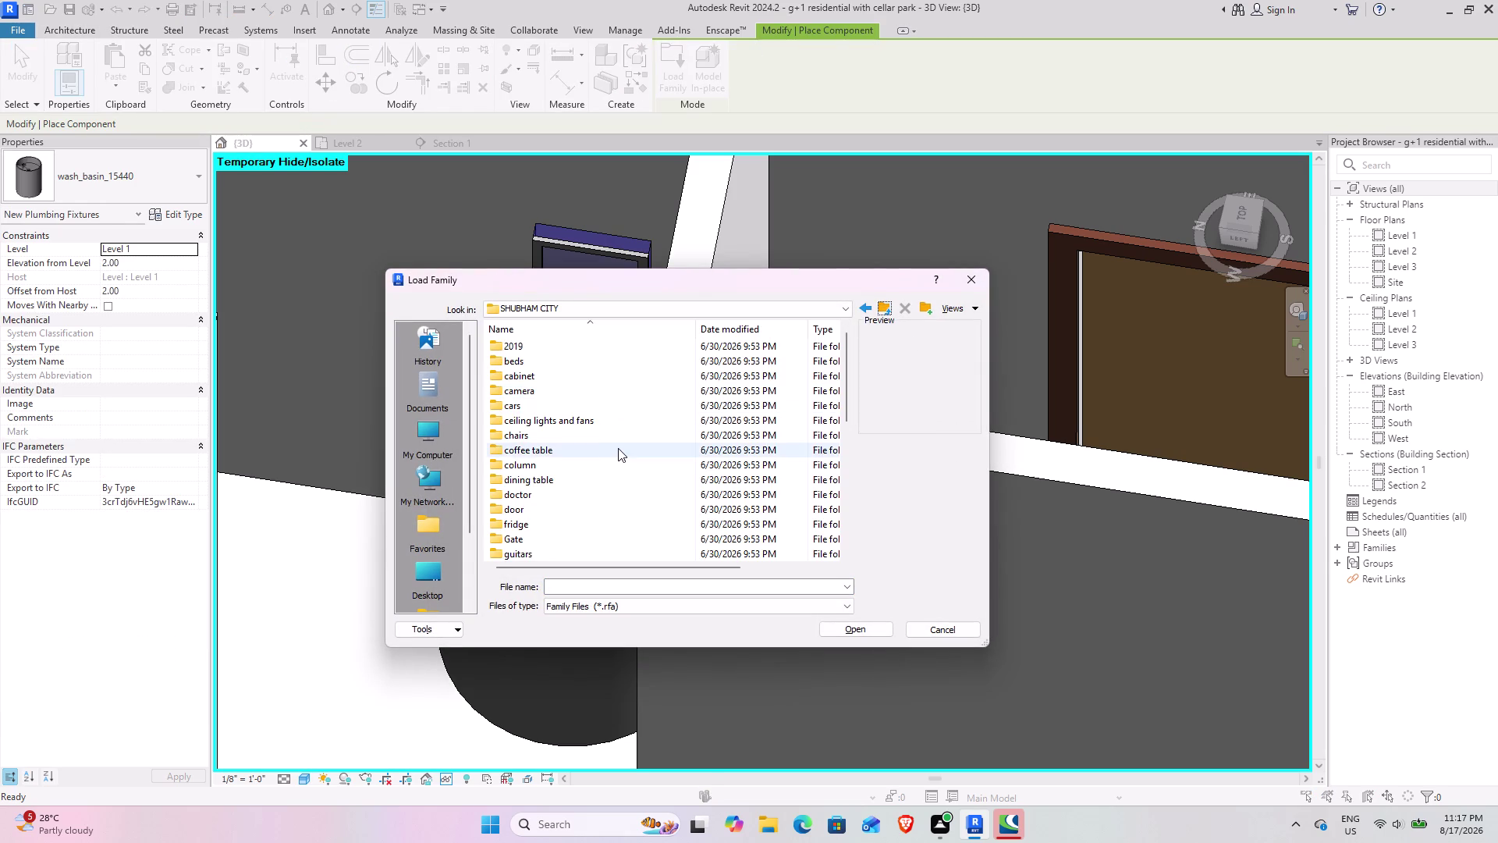
scroll(down, 3)
scroll(up, 3)
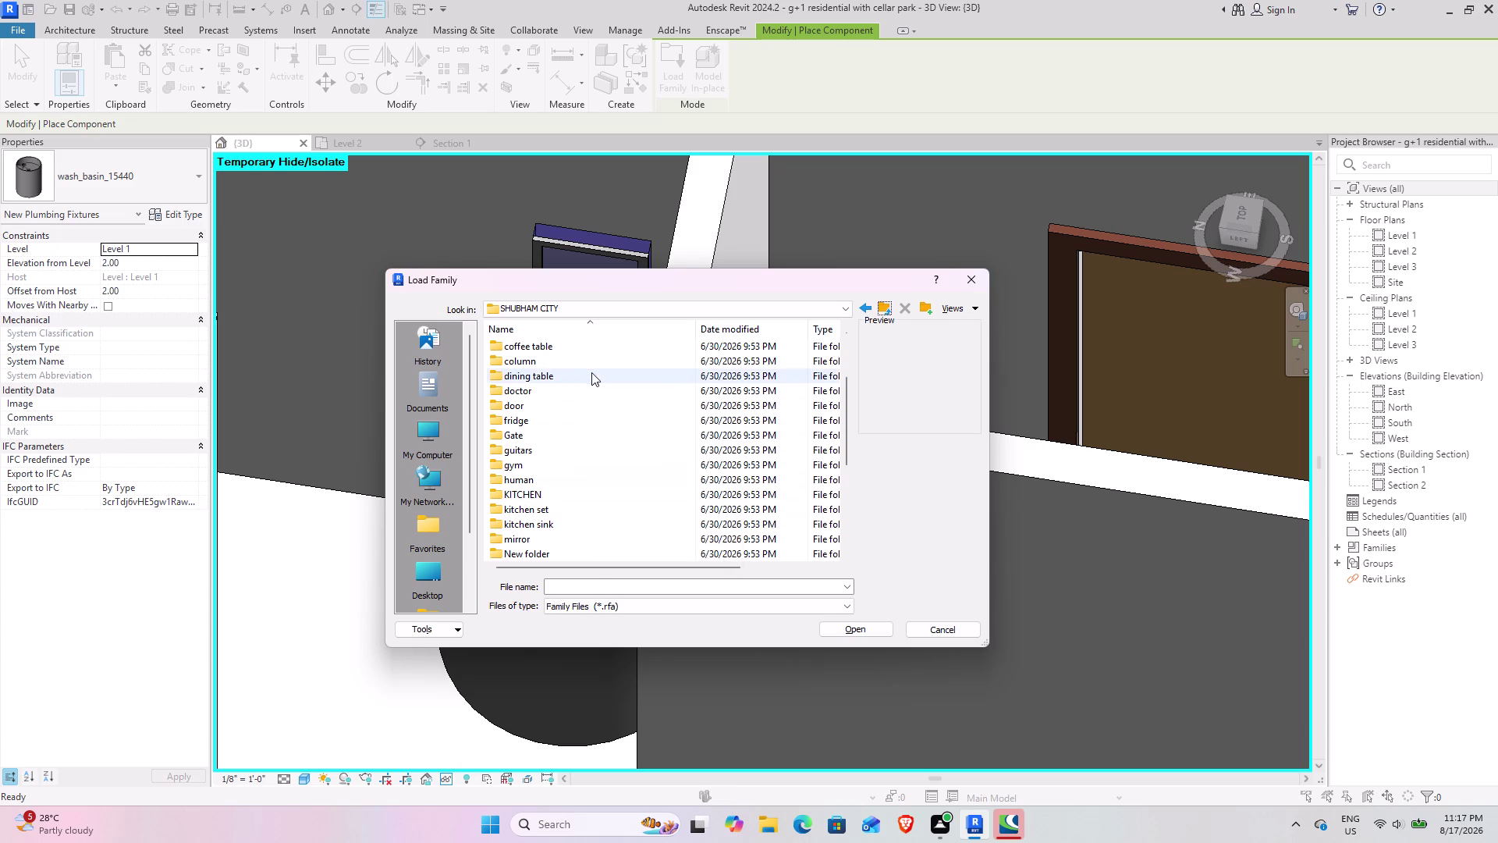
scroll(up, 3)
scroll(down, 3)
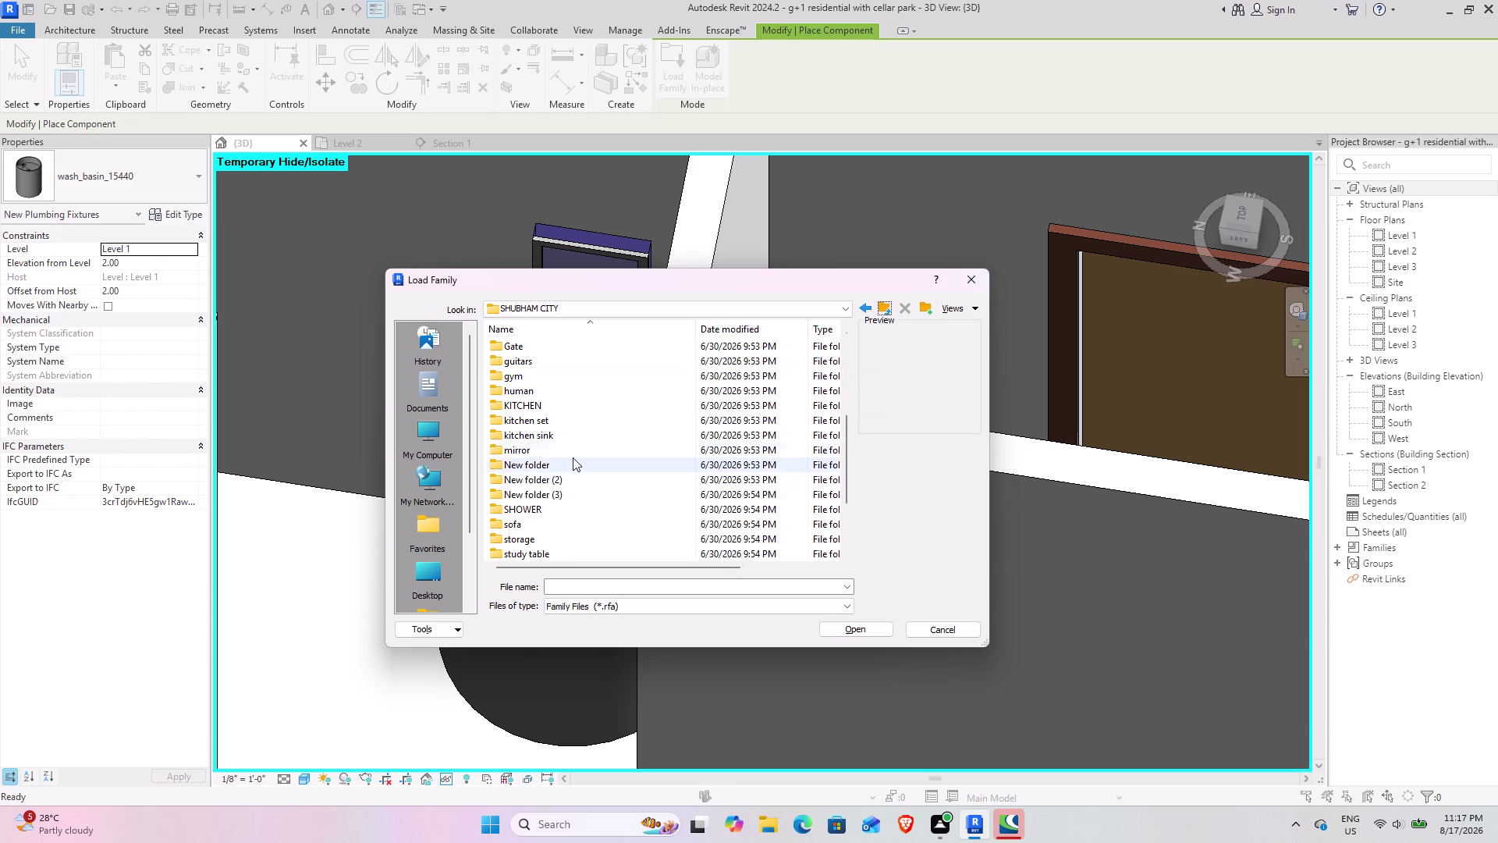
Open the mirror folder and load MIRROR_16855.rfa.
double_click(575, 447)
scroll(up, 3)
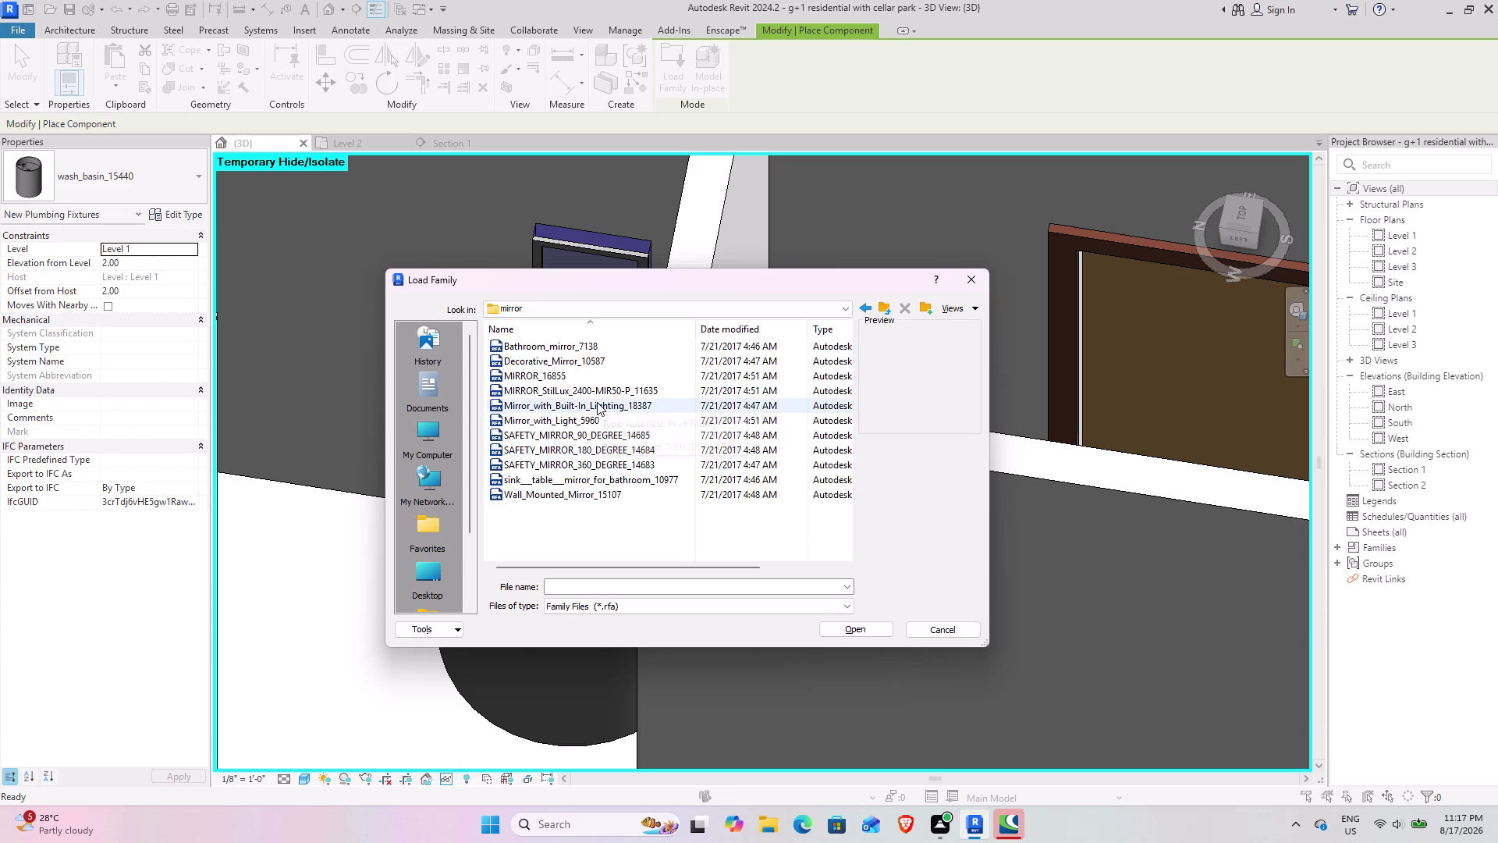
scroll(up, 3)
scroll(up, 3)
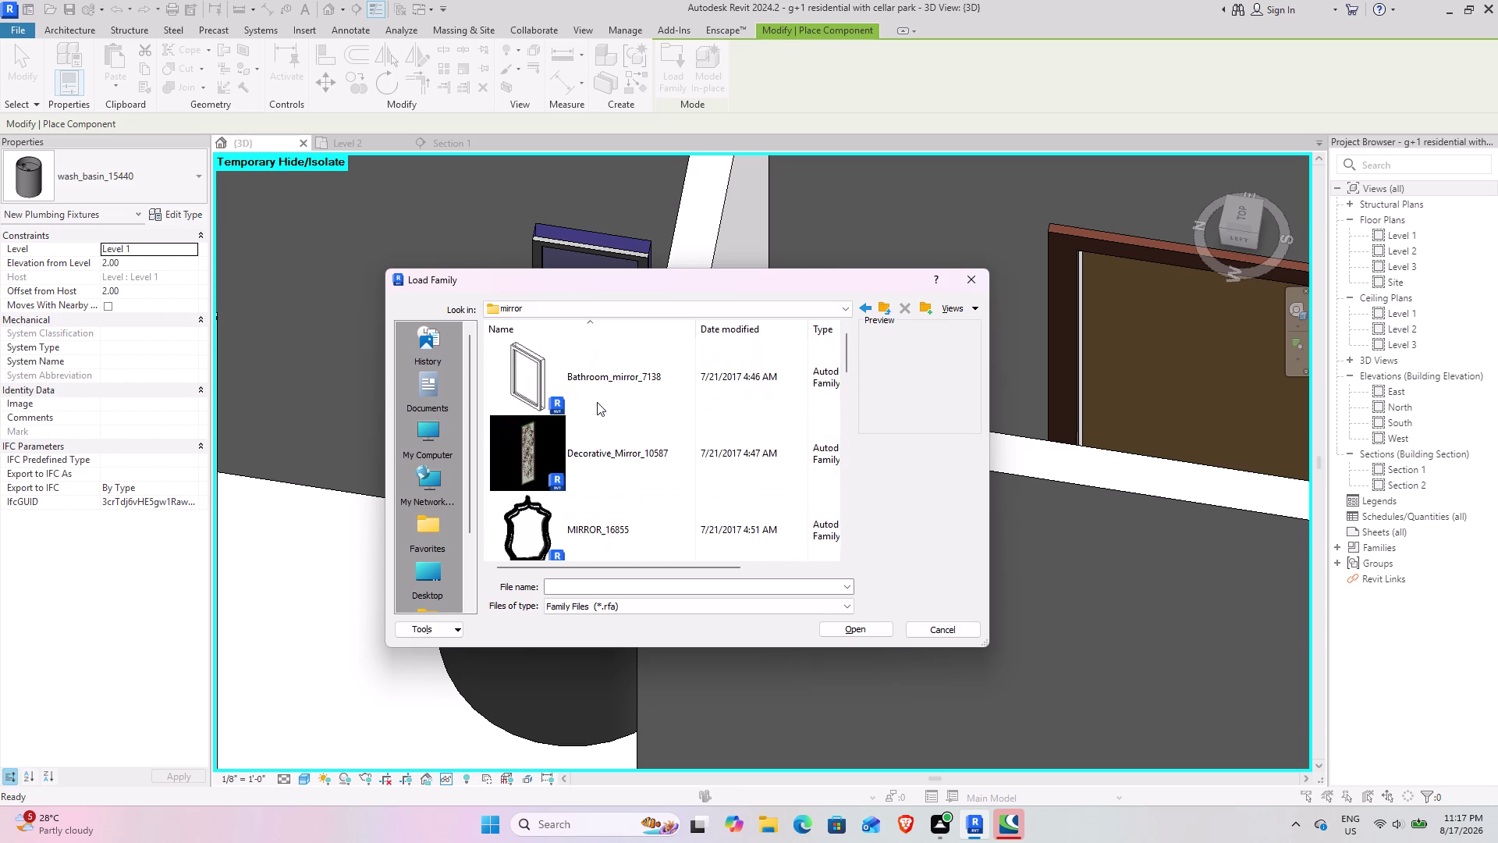
scroll(down, 3)
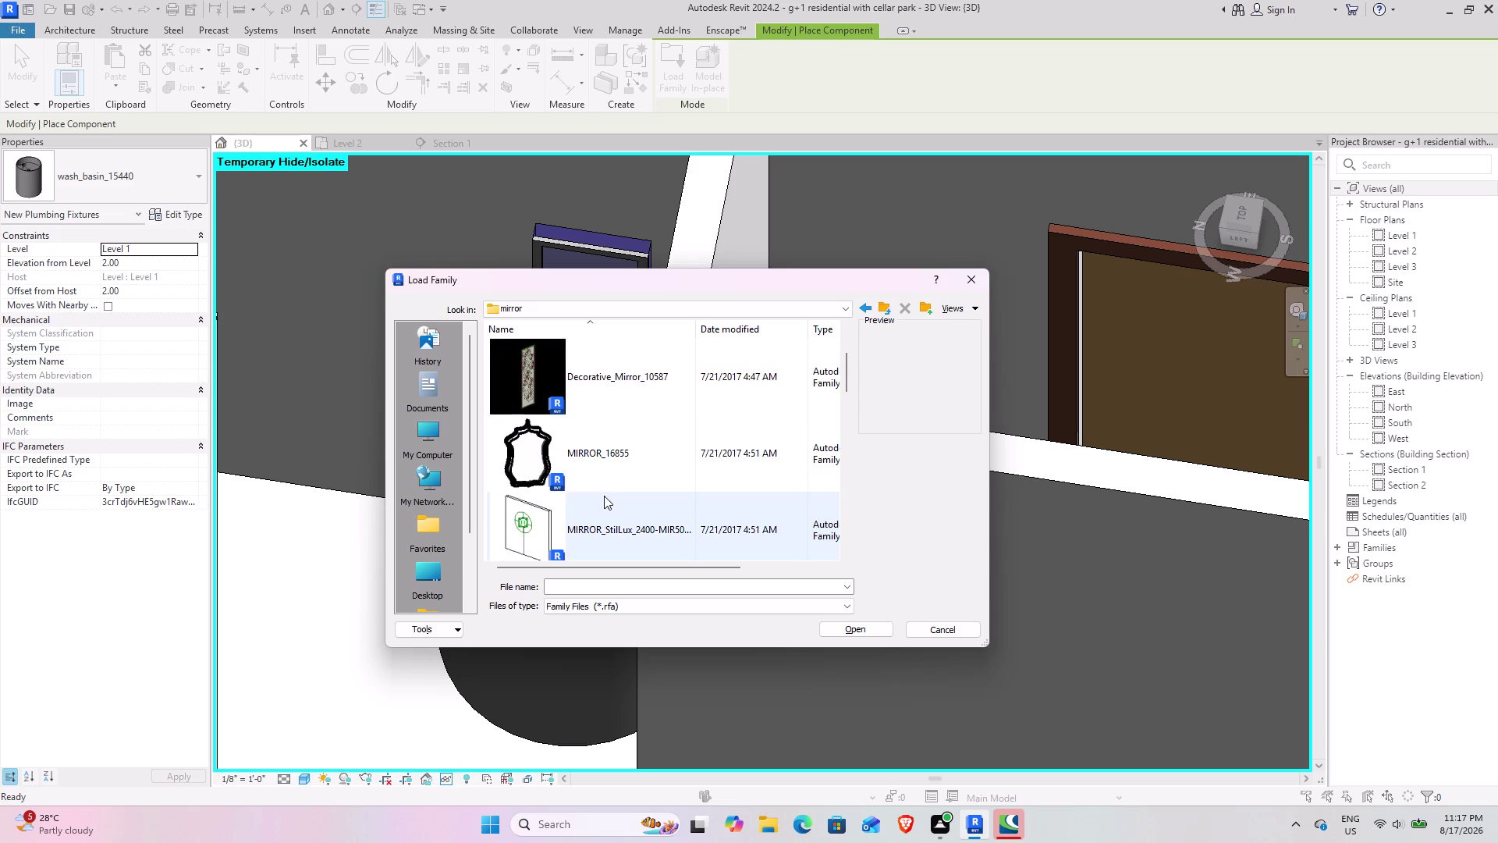
scroll(down, 3)
scroll(down, 3)
scroll(down, 3)
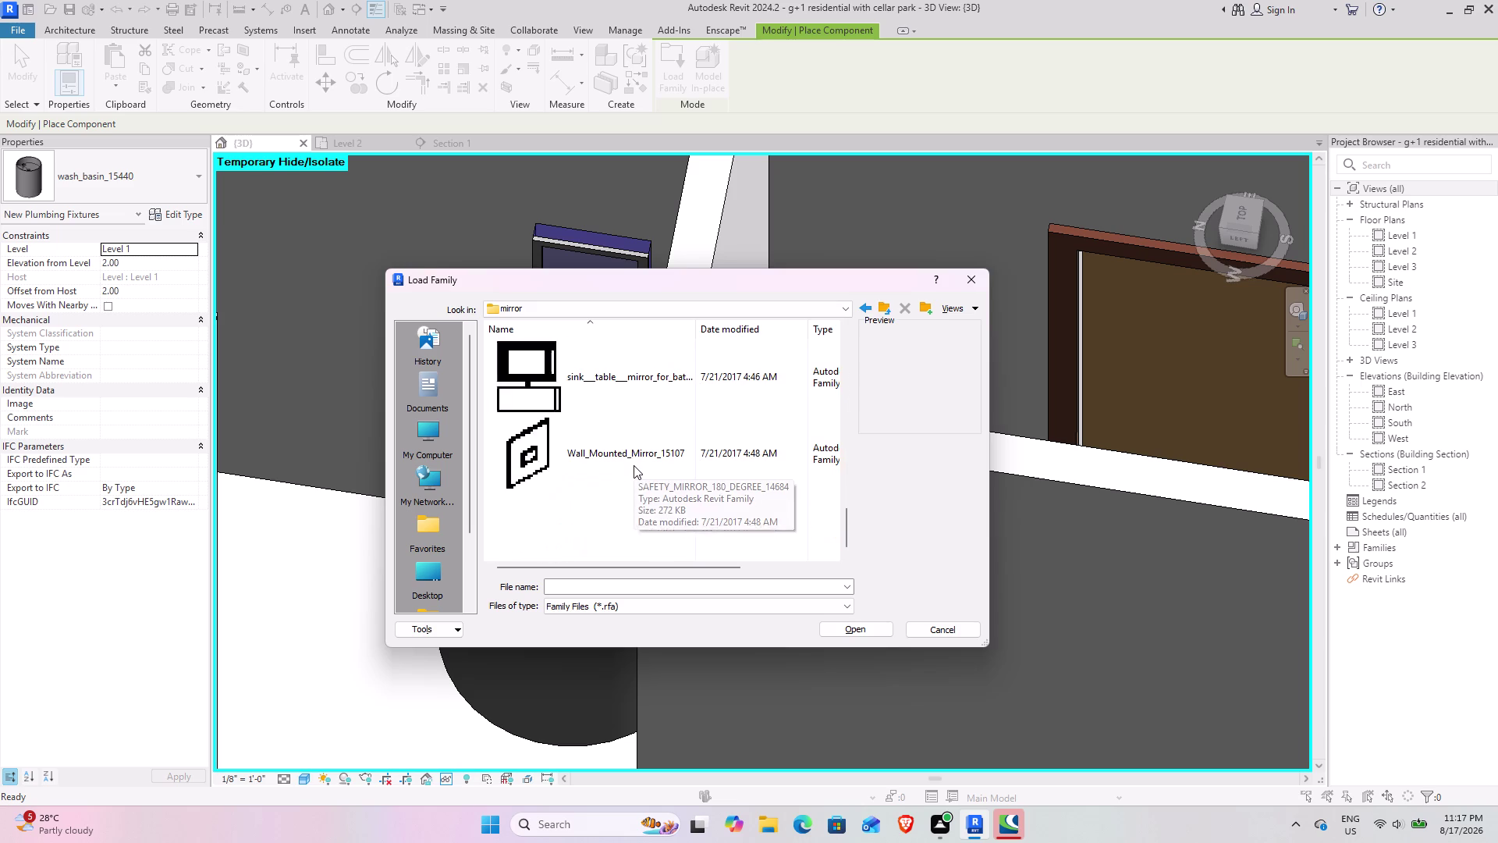
scroll(down, 3)
scroll(up, 3)
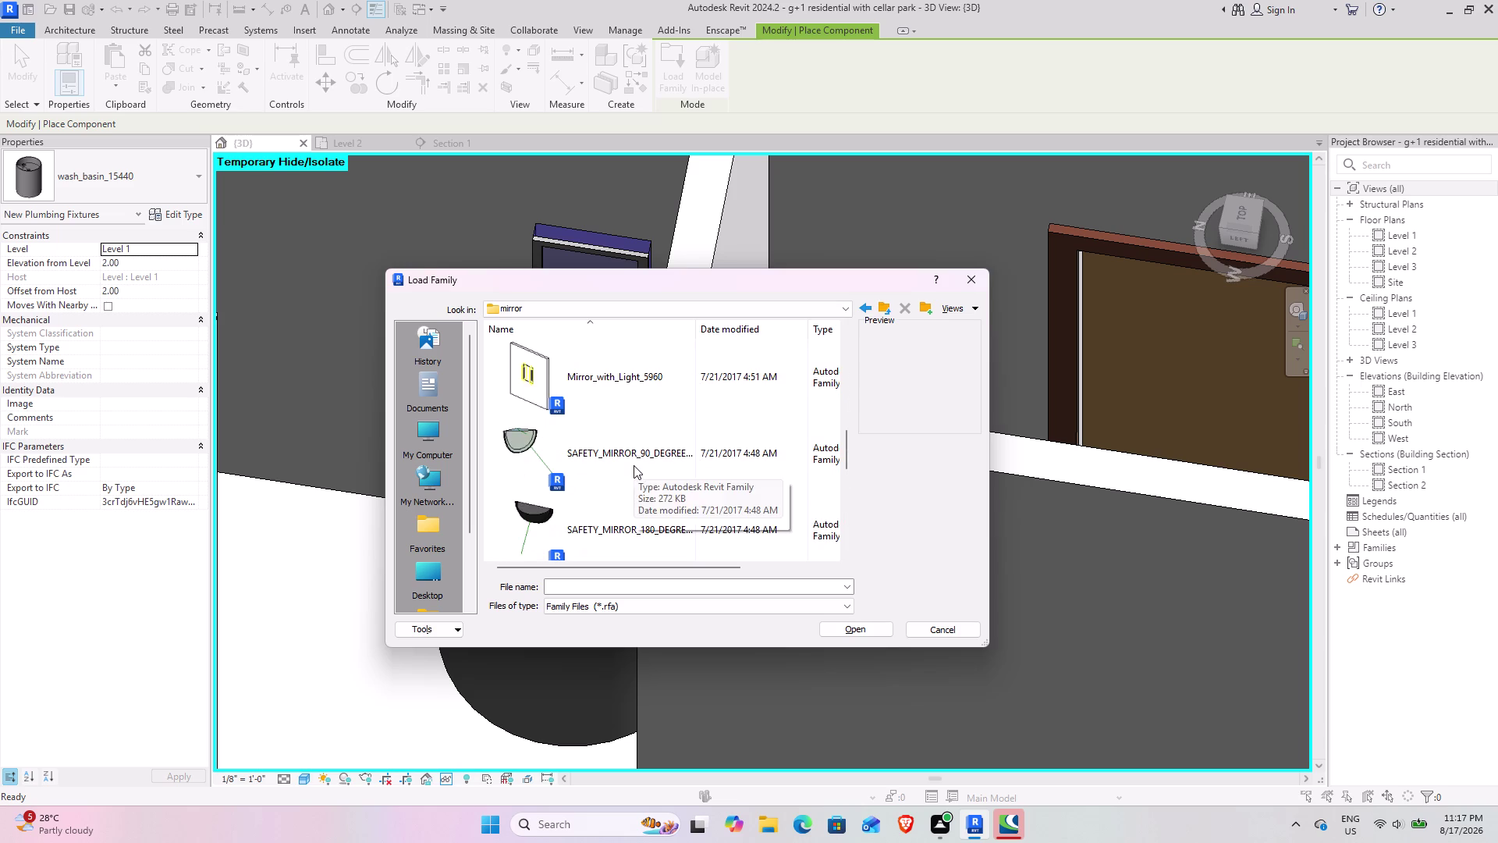
scroll(up, 3)
scroll(up, 3)
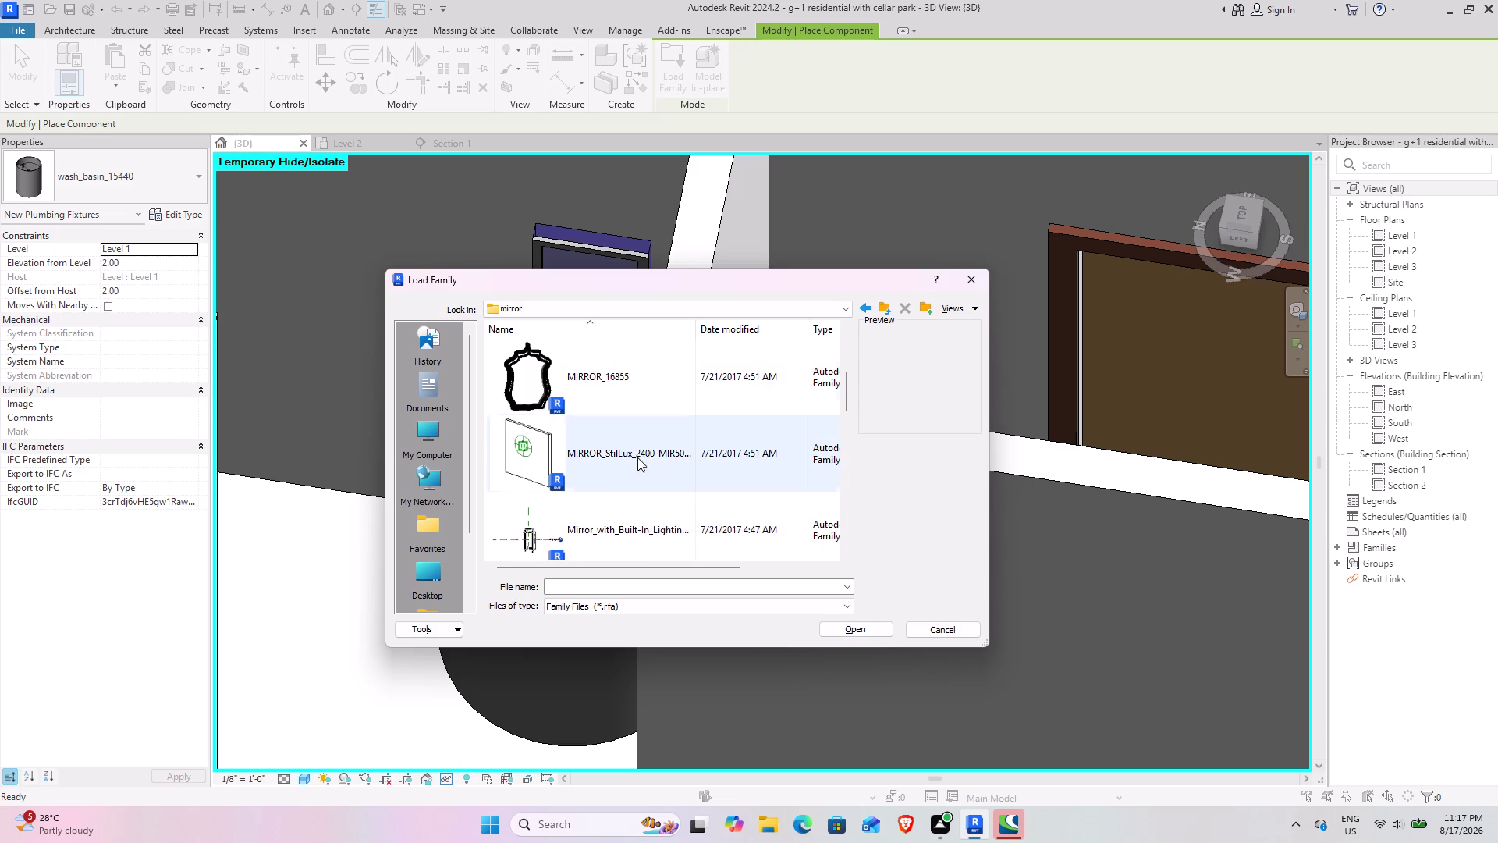
click(664, 385)
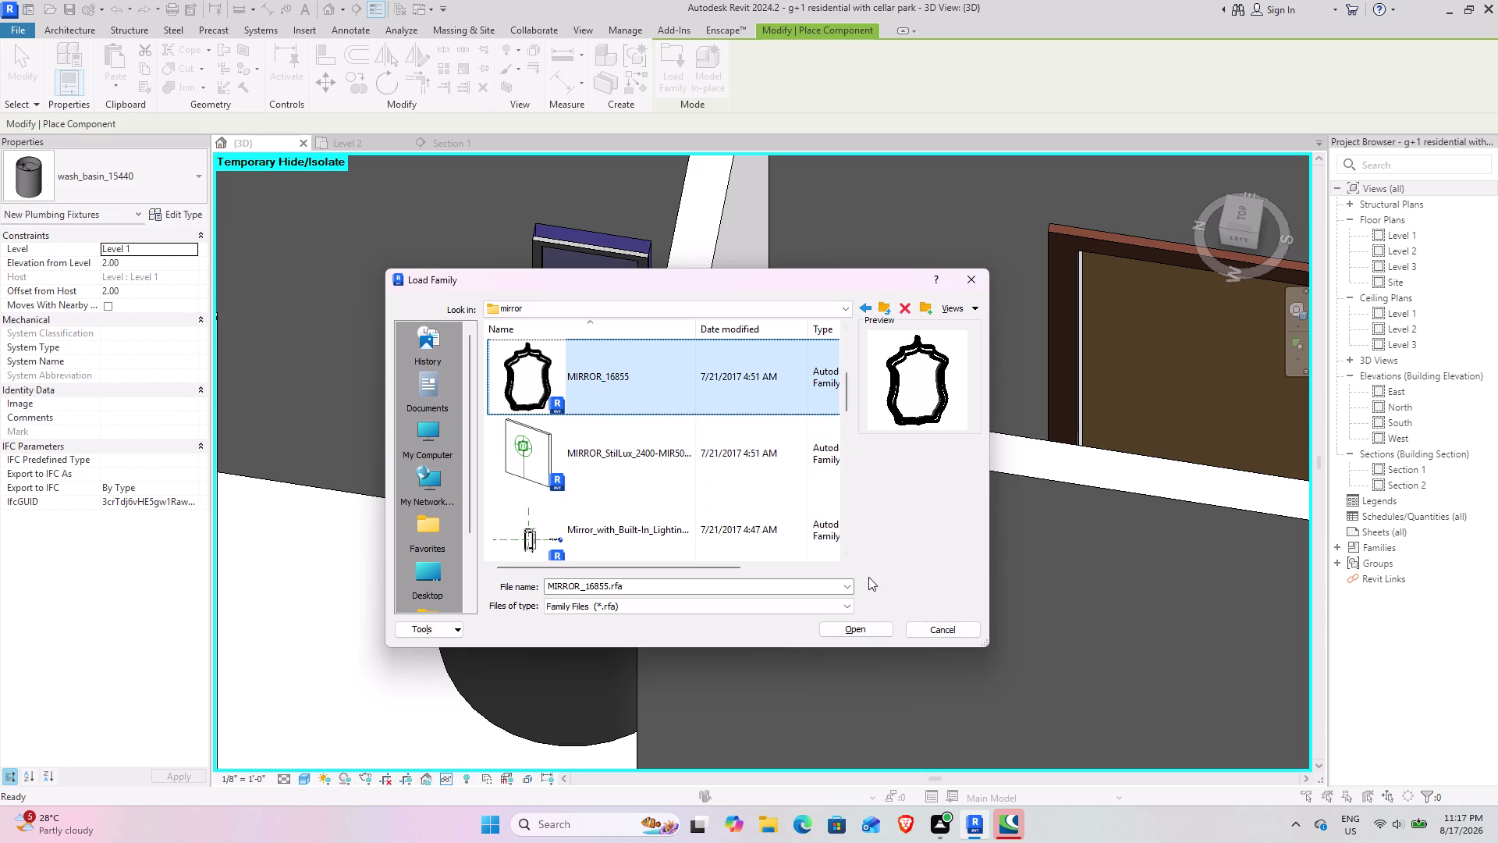
click(871, 627)
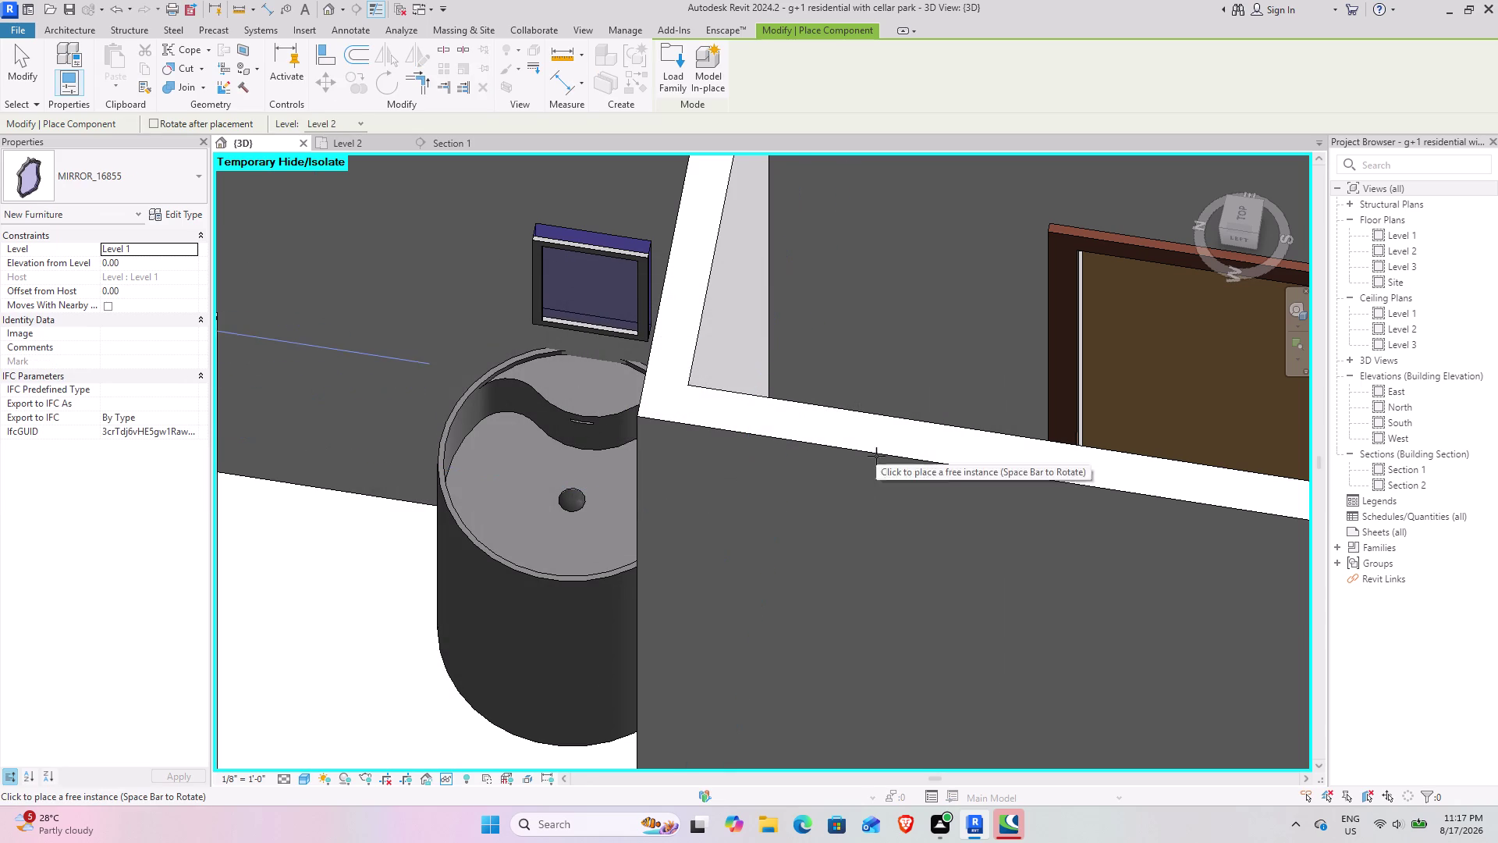
Cancel placement, select the existing Bathroom_mirror_7138 and review its family type list.
click(24, 81)
click(588, 252)
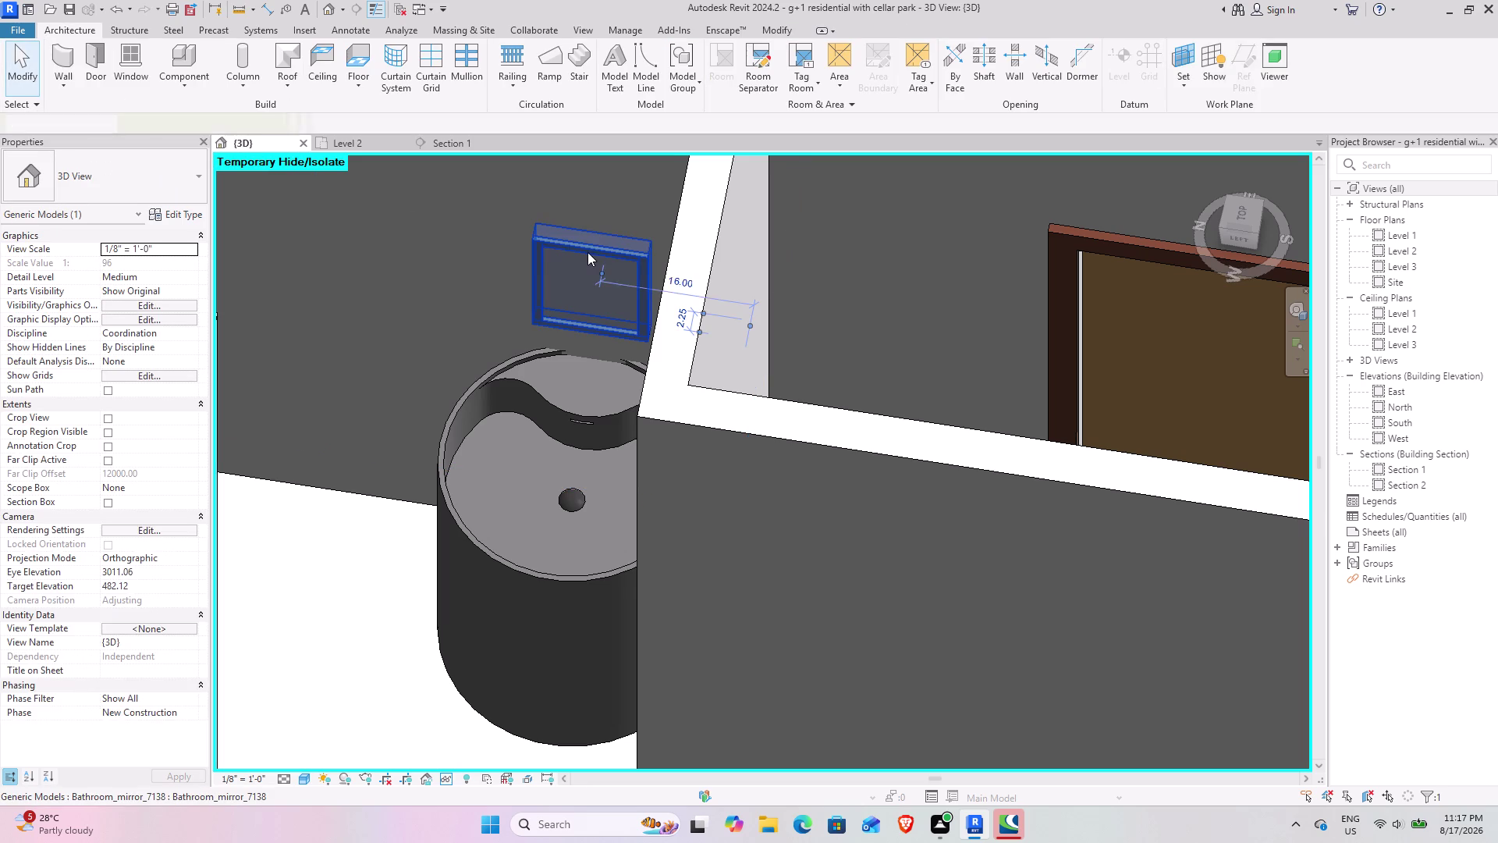
scroll(down, 3)
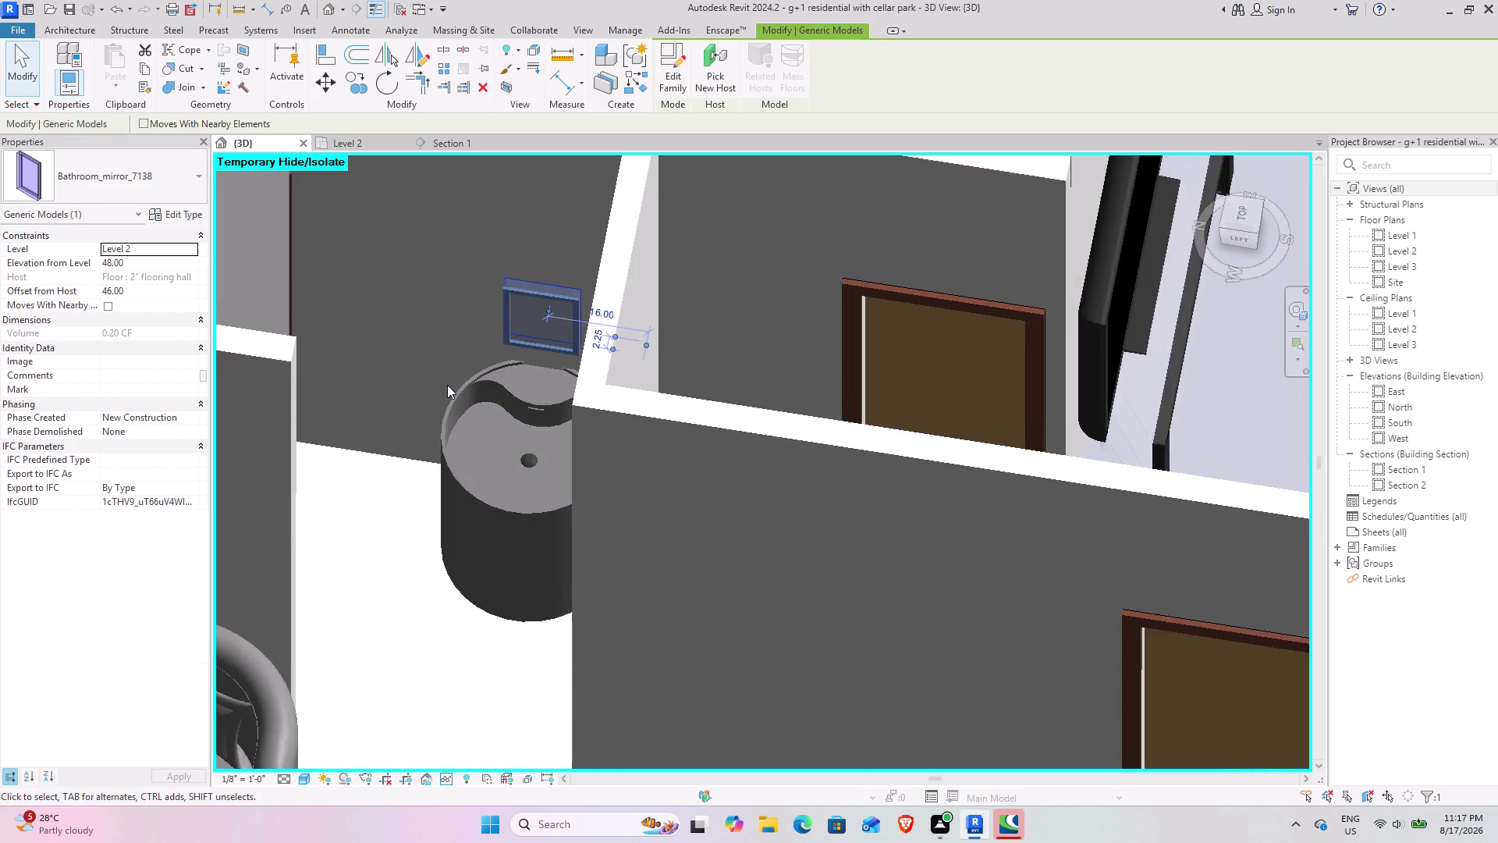
scroll(down, 3)
click(181, 177)
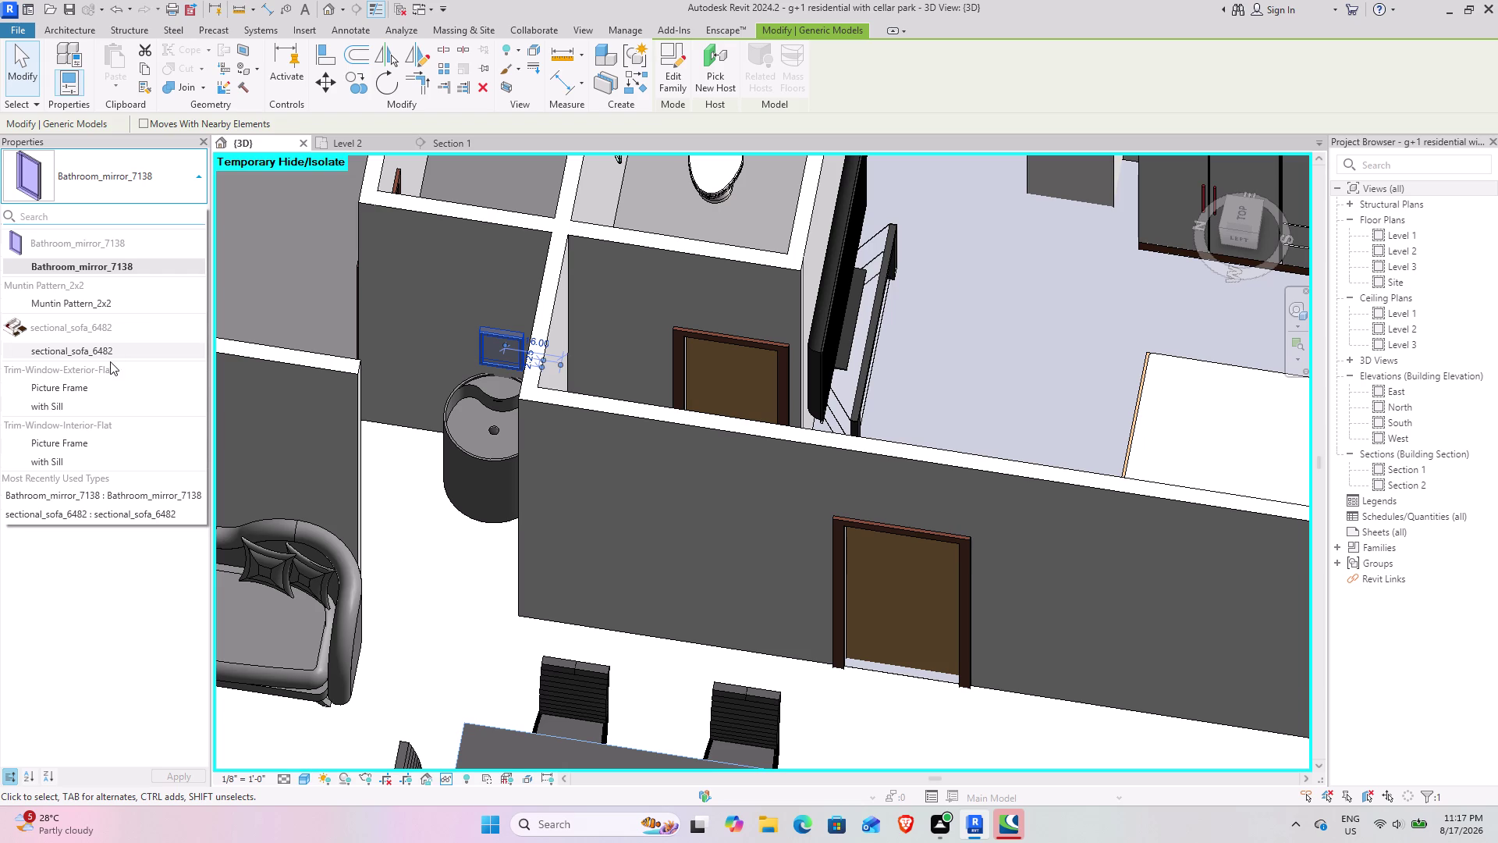
scroll(down, 3)
scroll(up, 3)
scroll(down, 3)
scroll(up, 3)
click(373, 342)
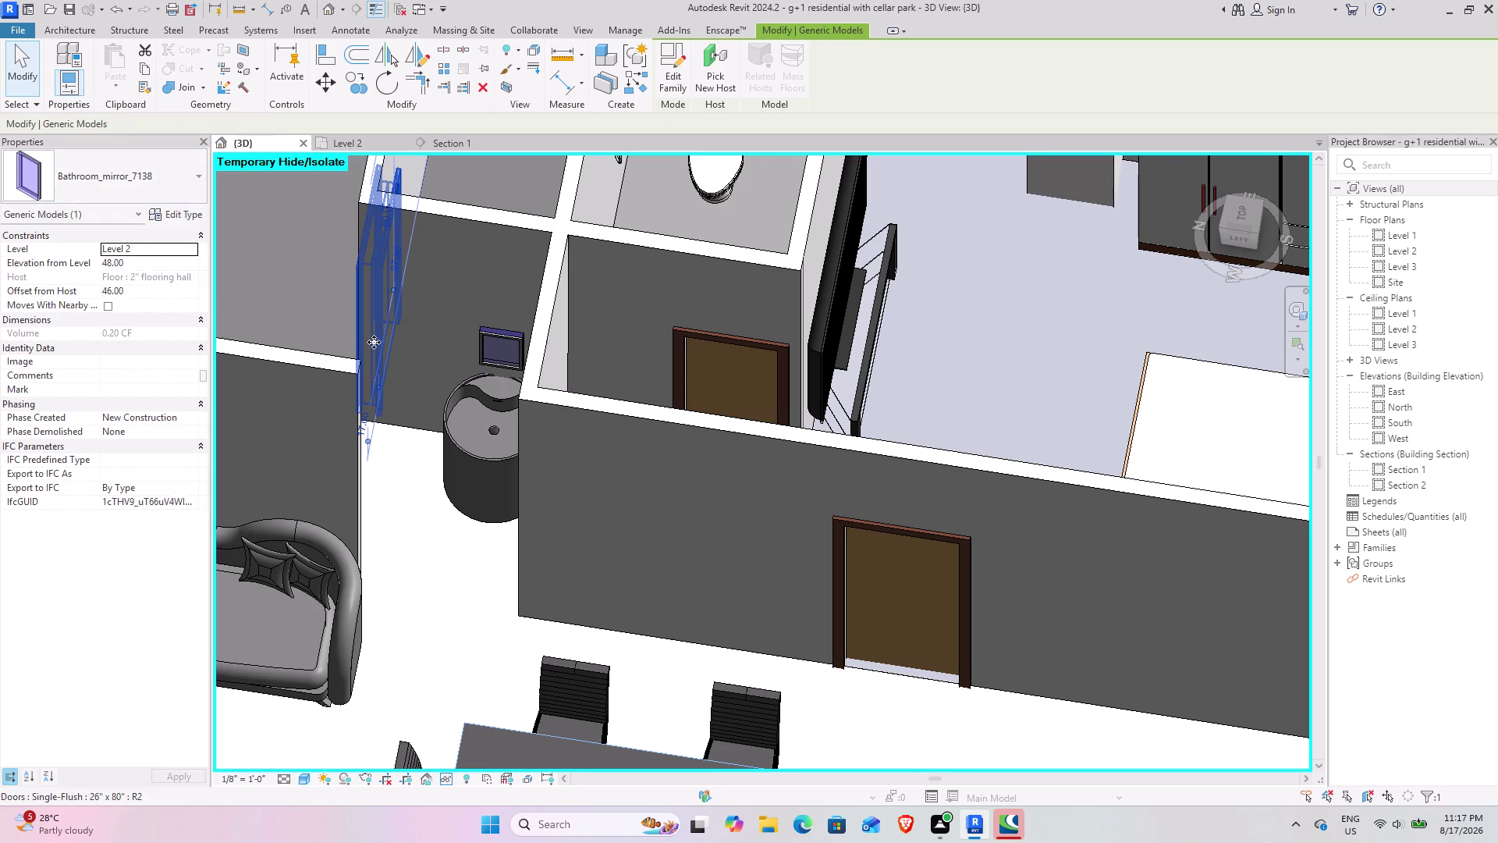
click(411, 373)
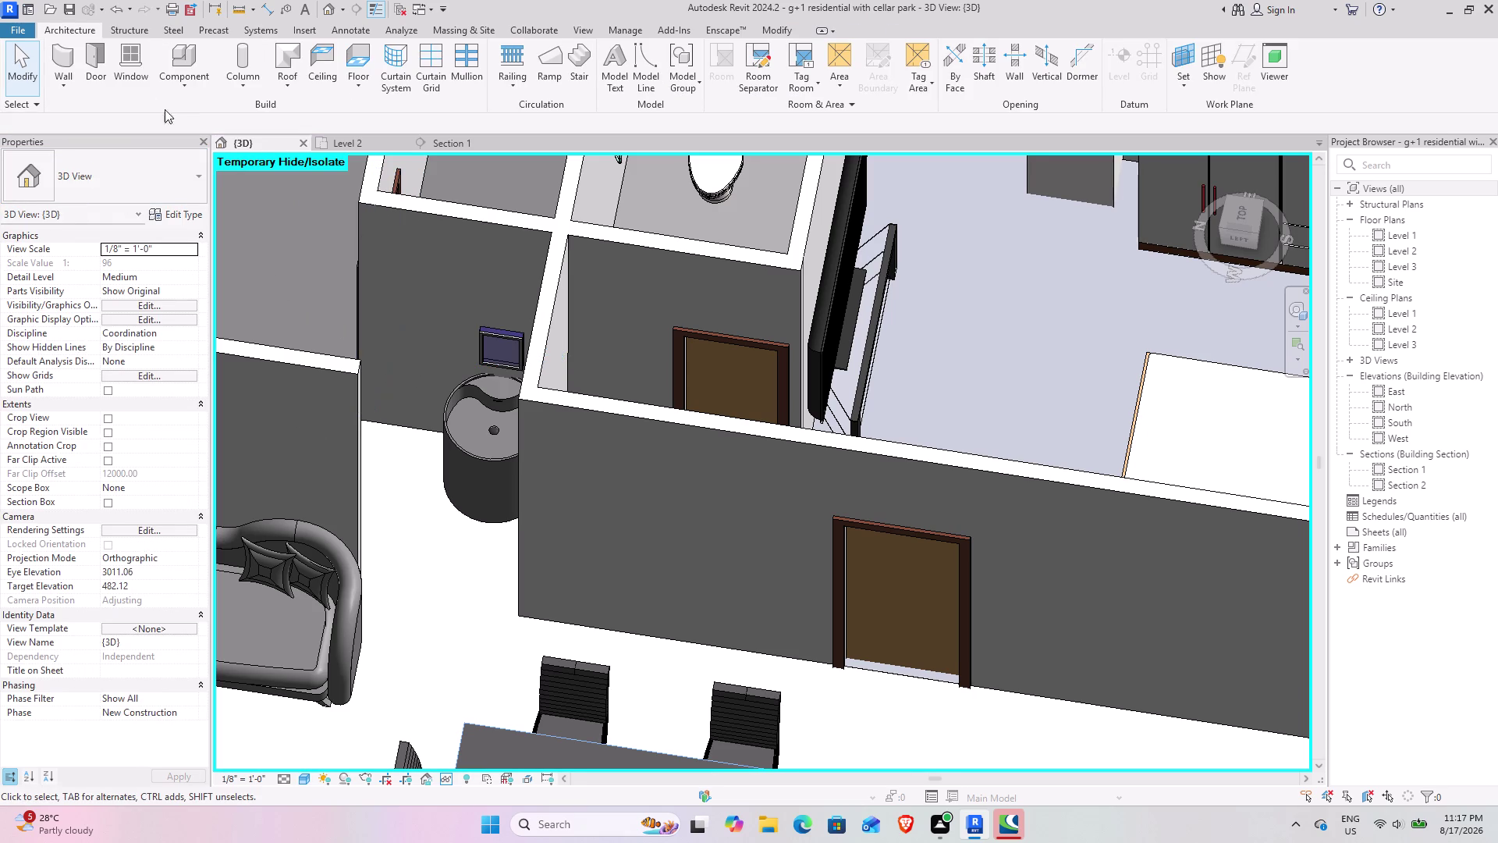
Restart Component with MIRROR_16855 as the type, then cancel and reselect the bathroom mirror.
click(180, 66)
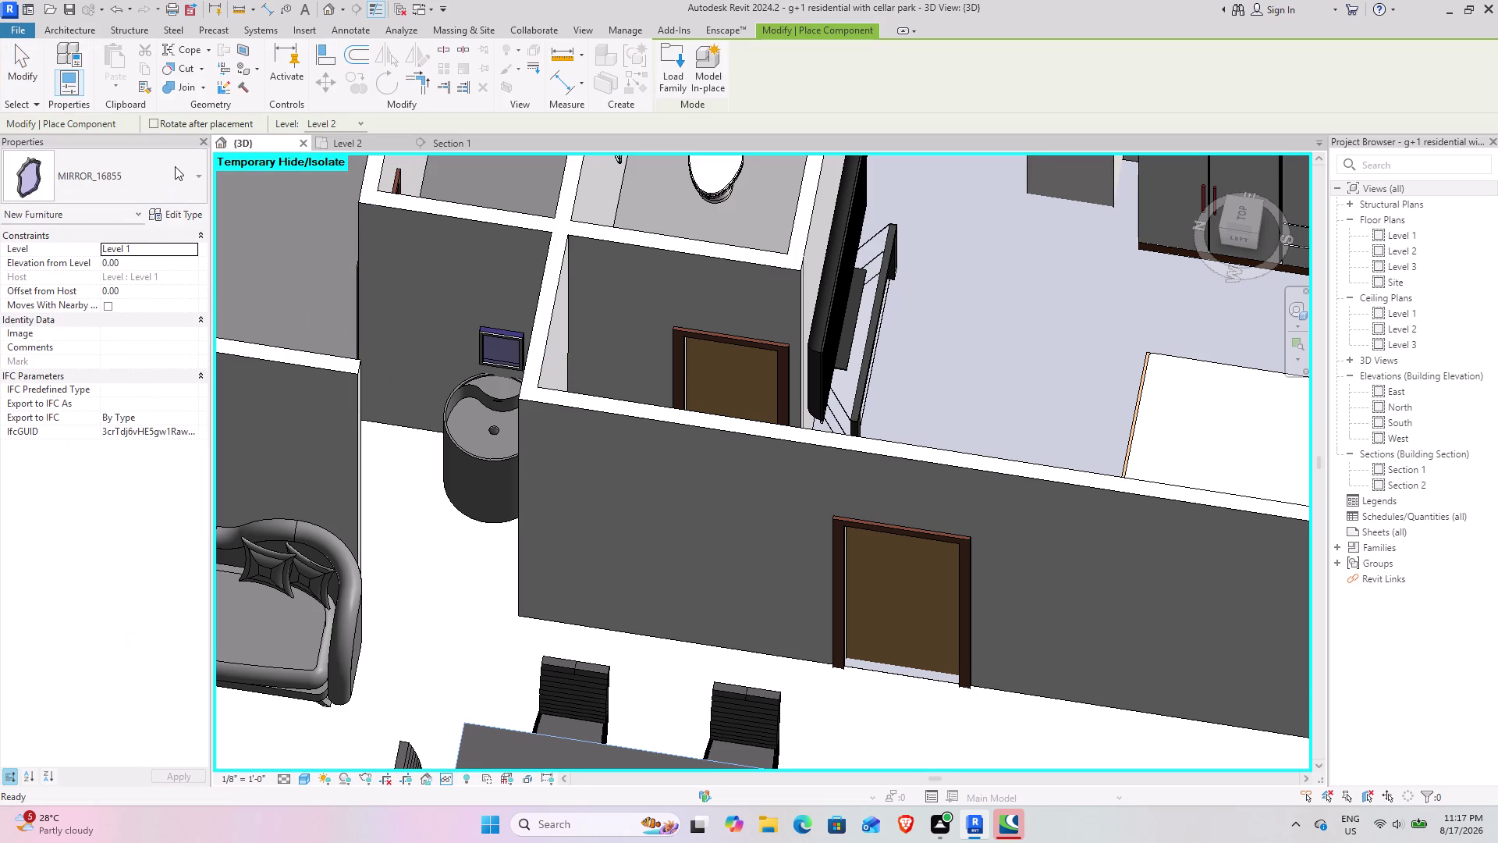
click(175, 166)
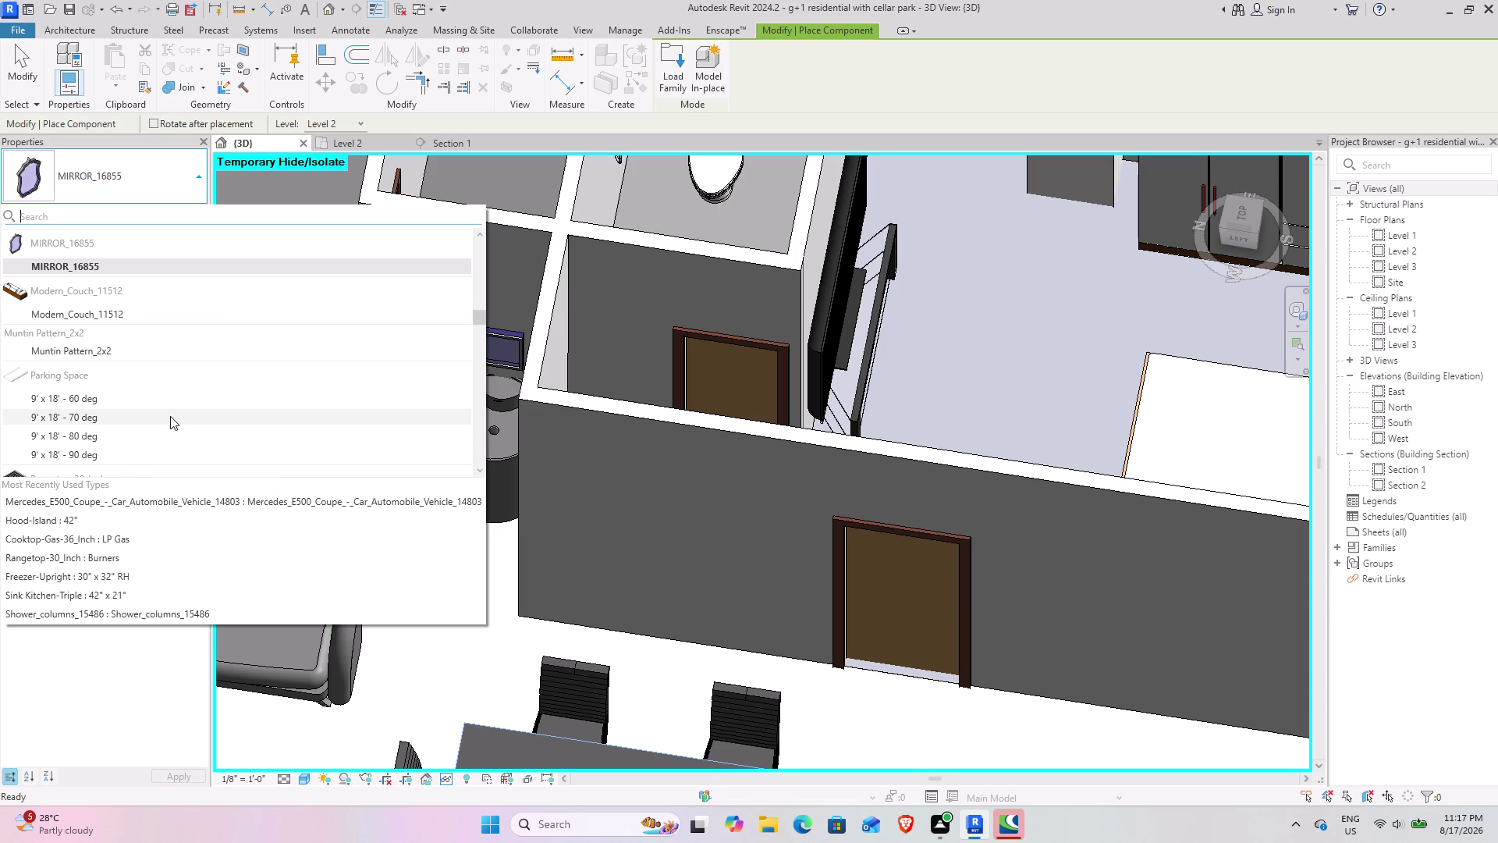
scroll(down, 3)
scroll(up, 3)
scroll(down, 3)
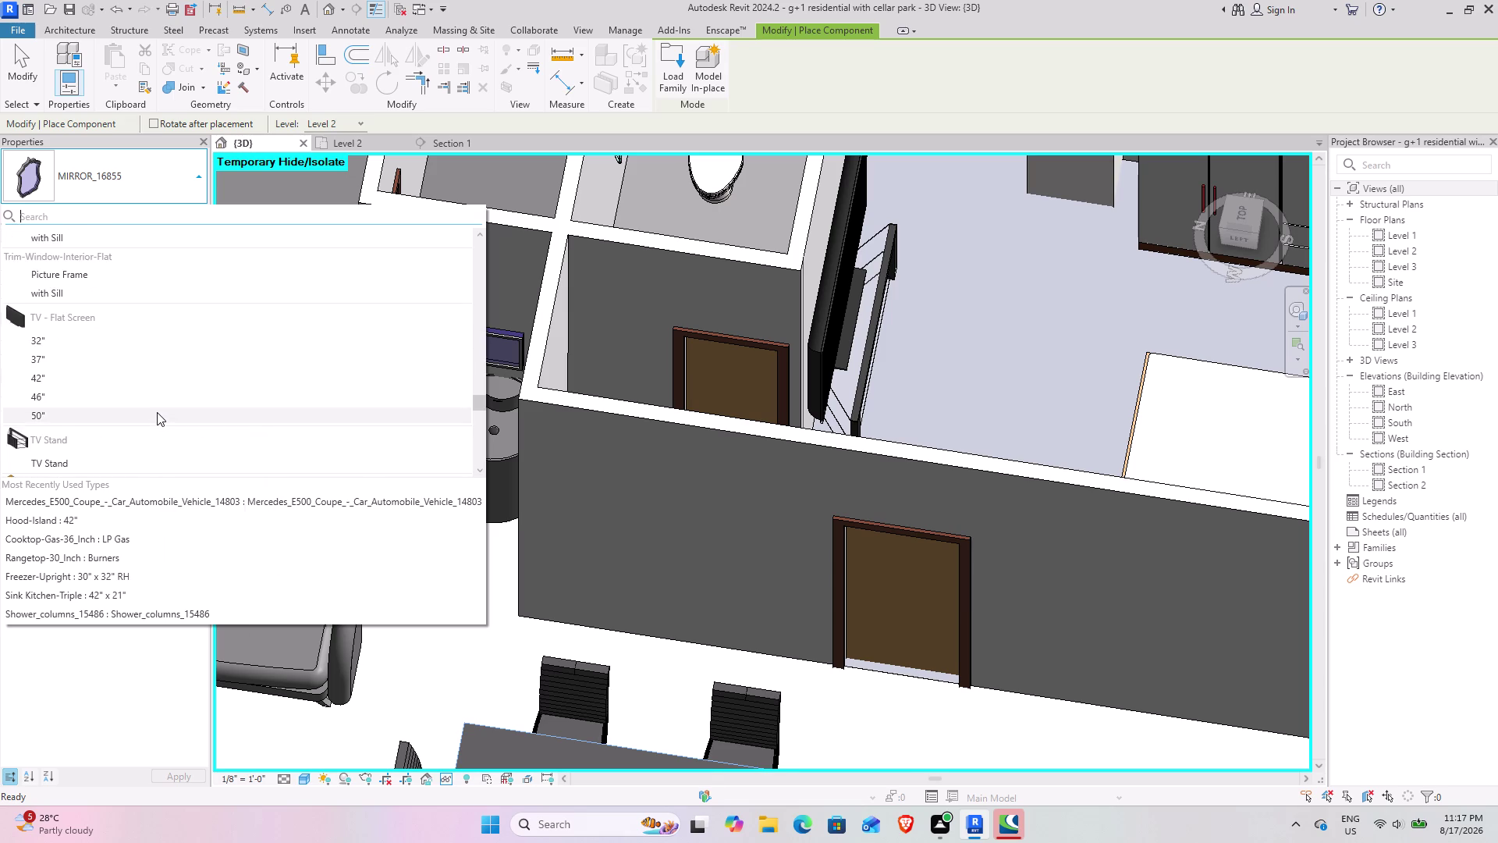
scroll(down, 3)
scroll(up, 3)
scroll(up, 3)
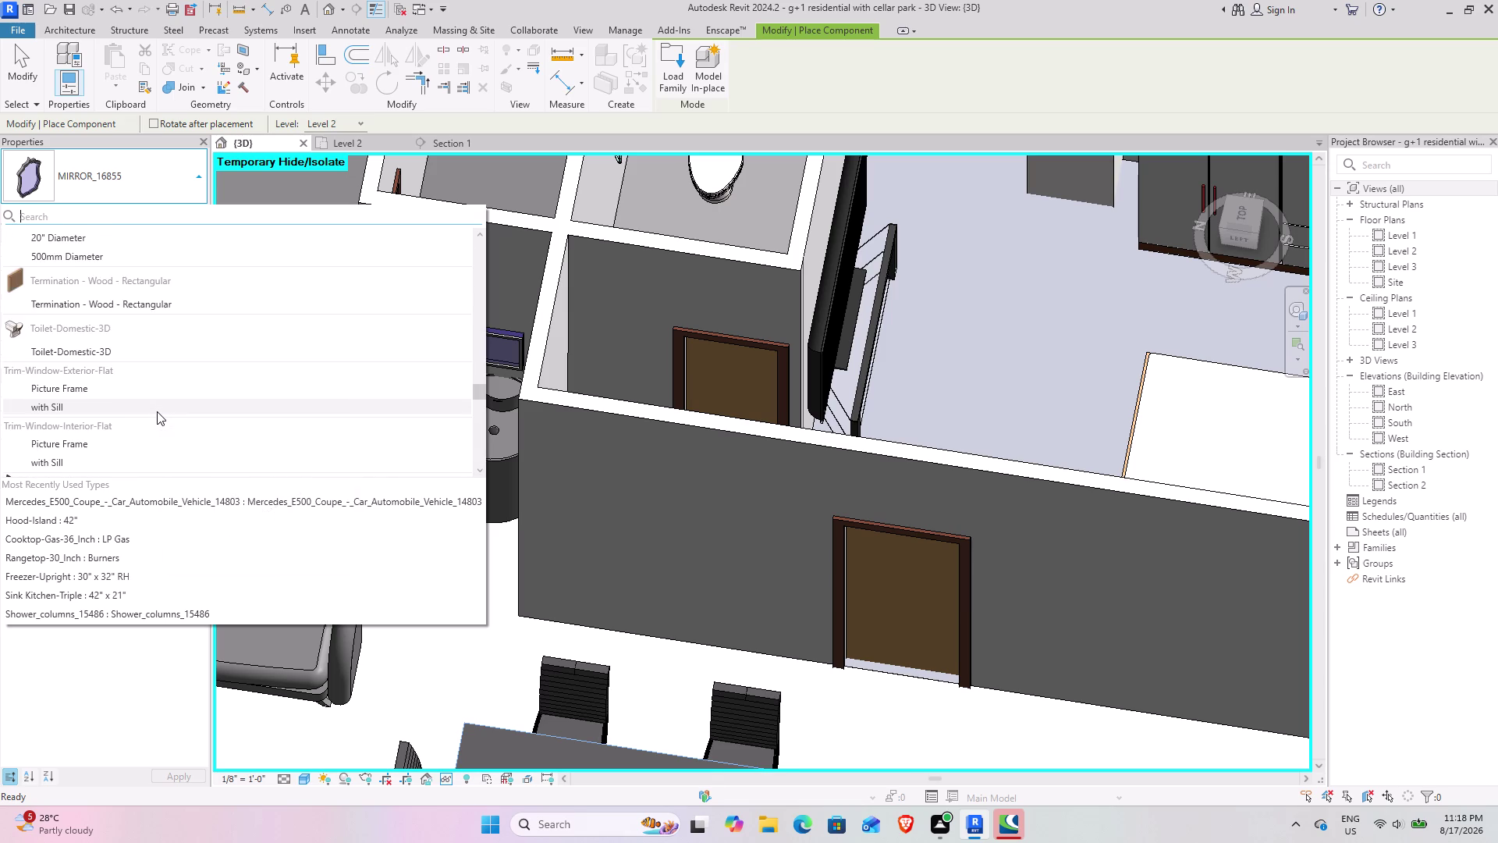
scroll(up, 3)
scroll(up, 3)
scroll(up, 3)
scroll(up, 3)
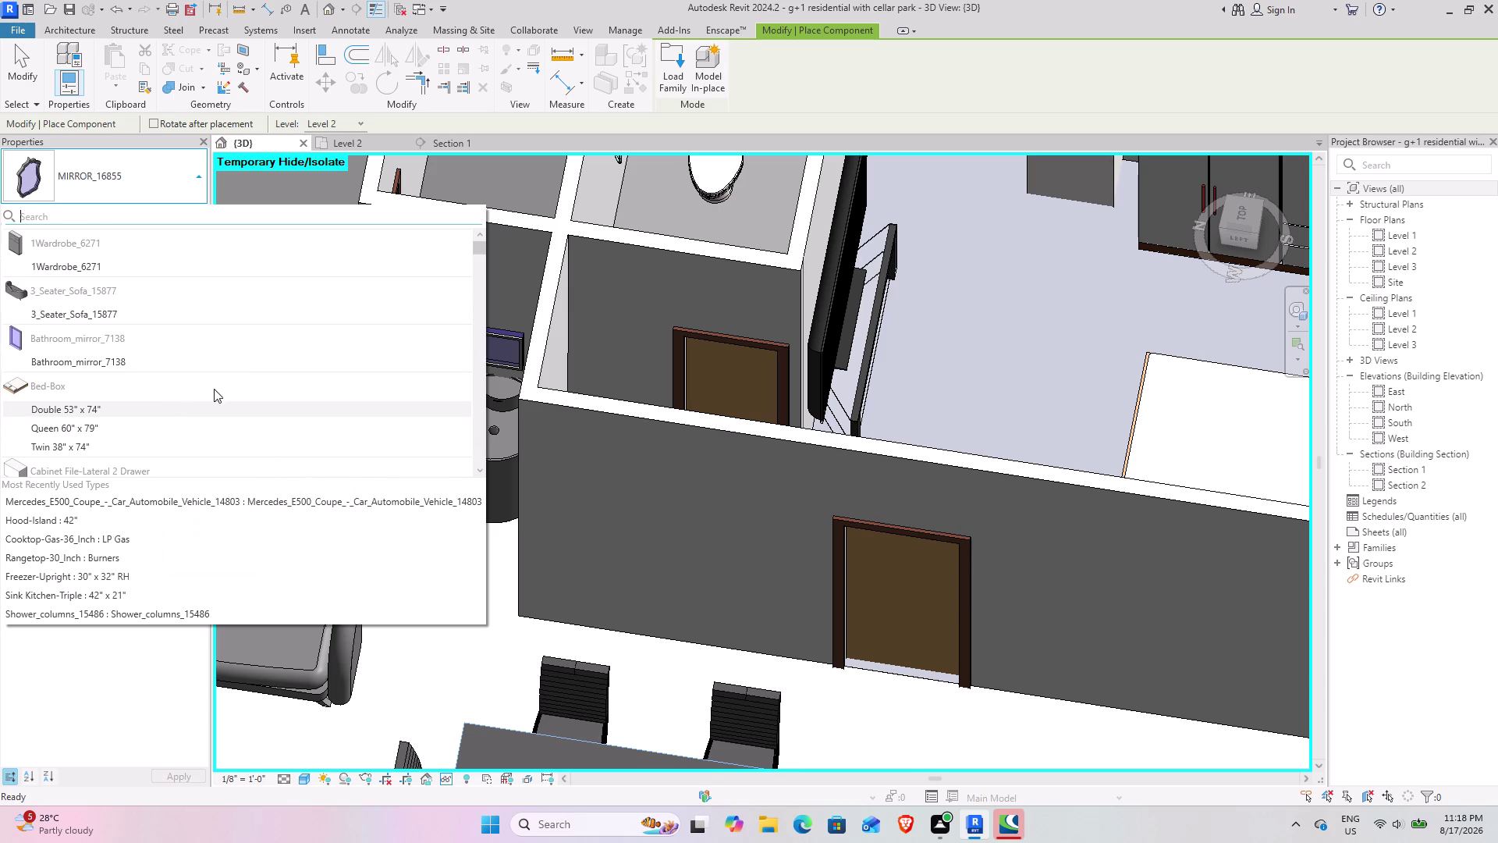
click(515, 546)
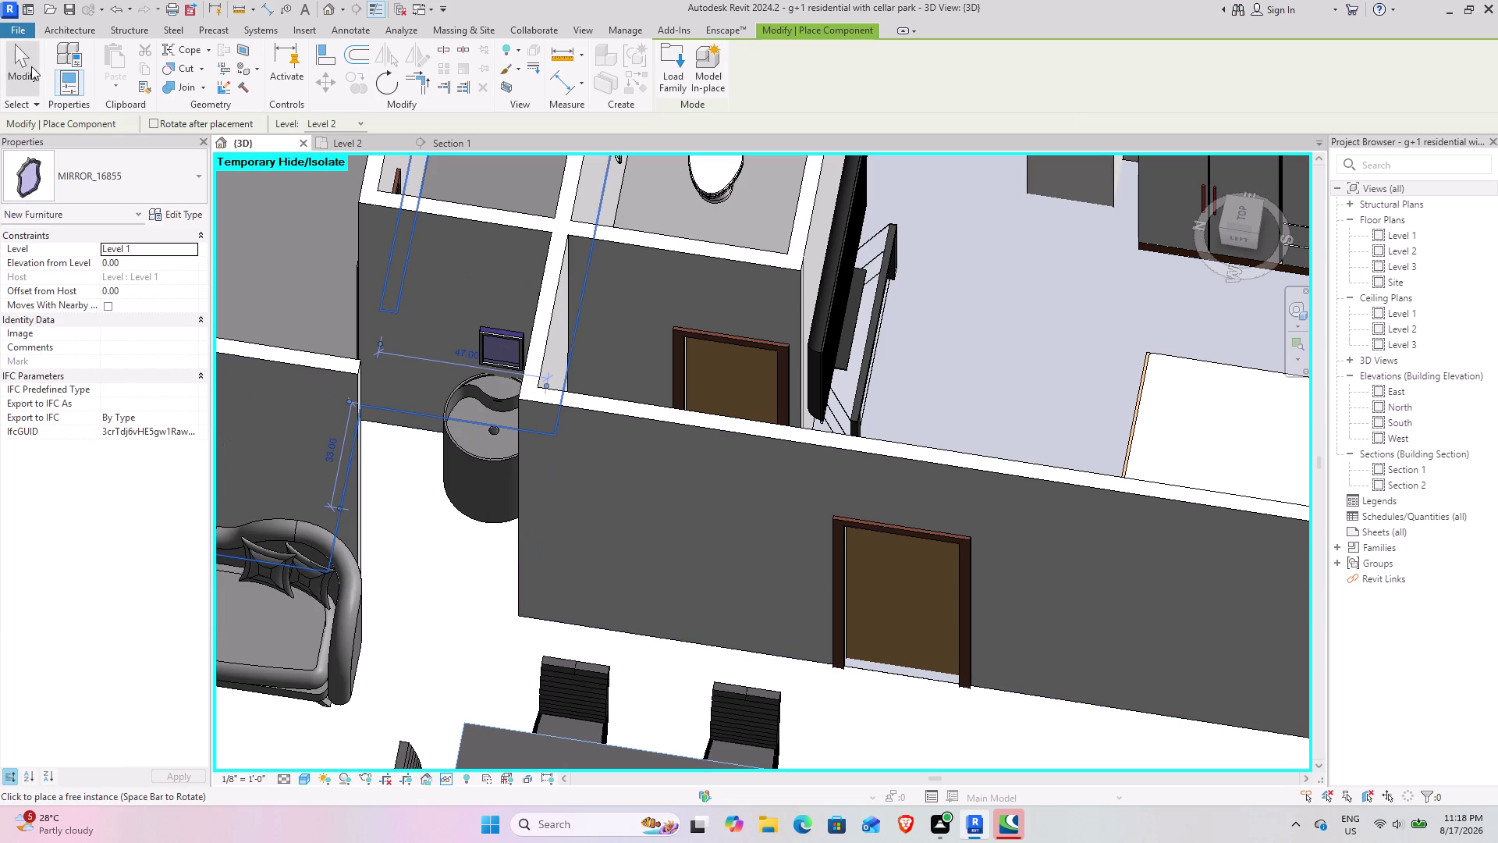
click(28, 68)
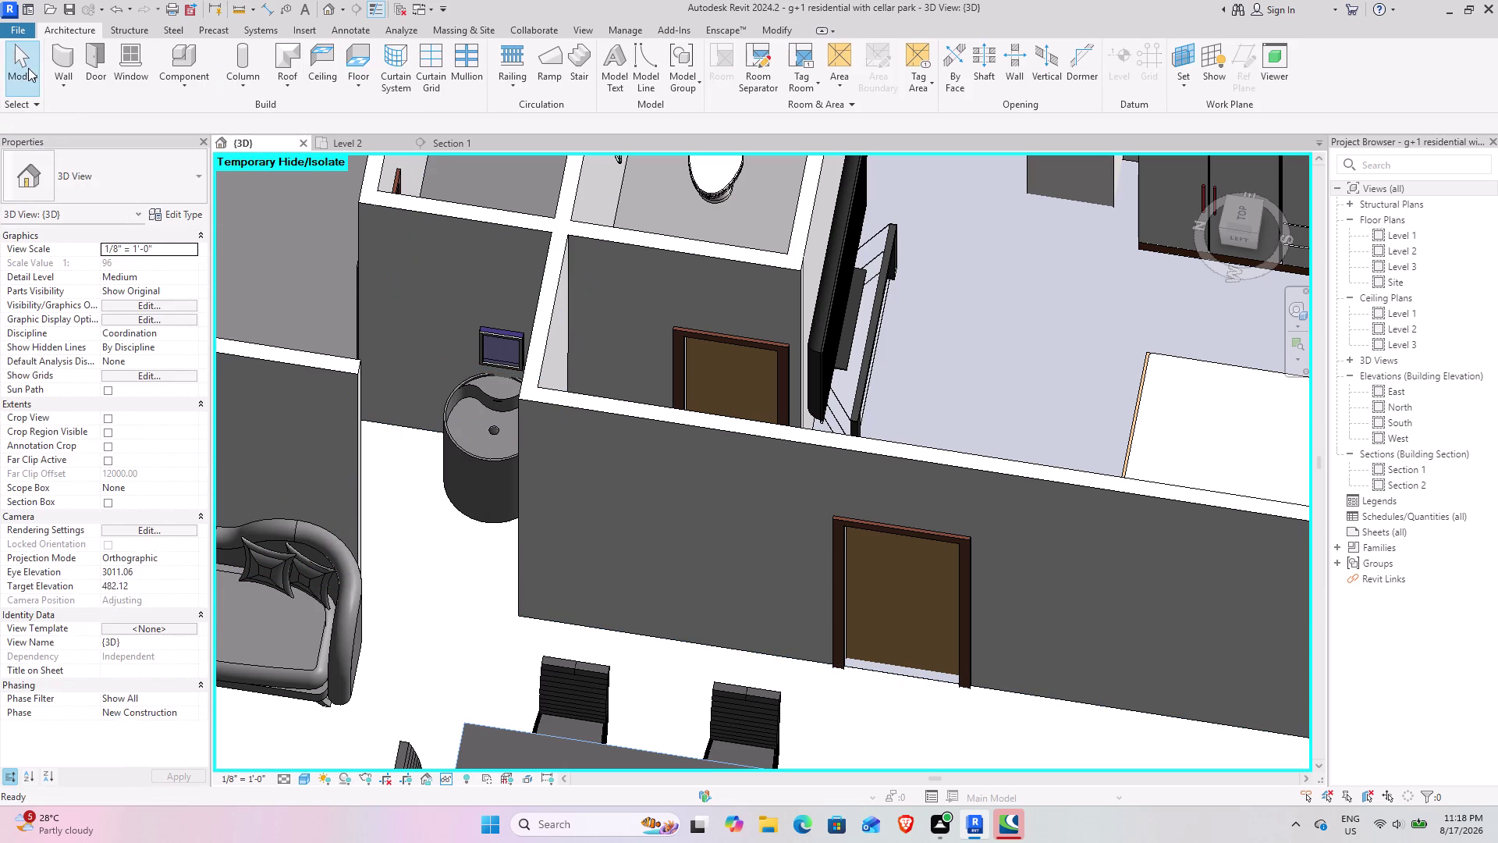
click(485, 336)
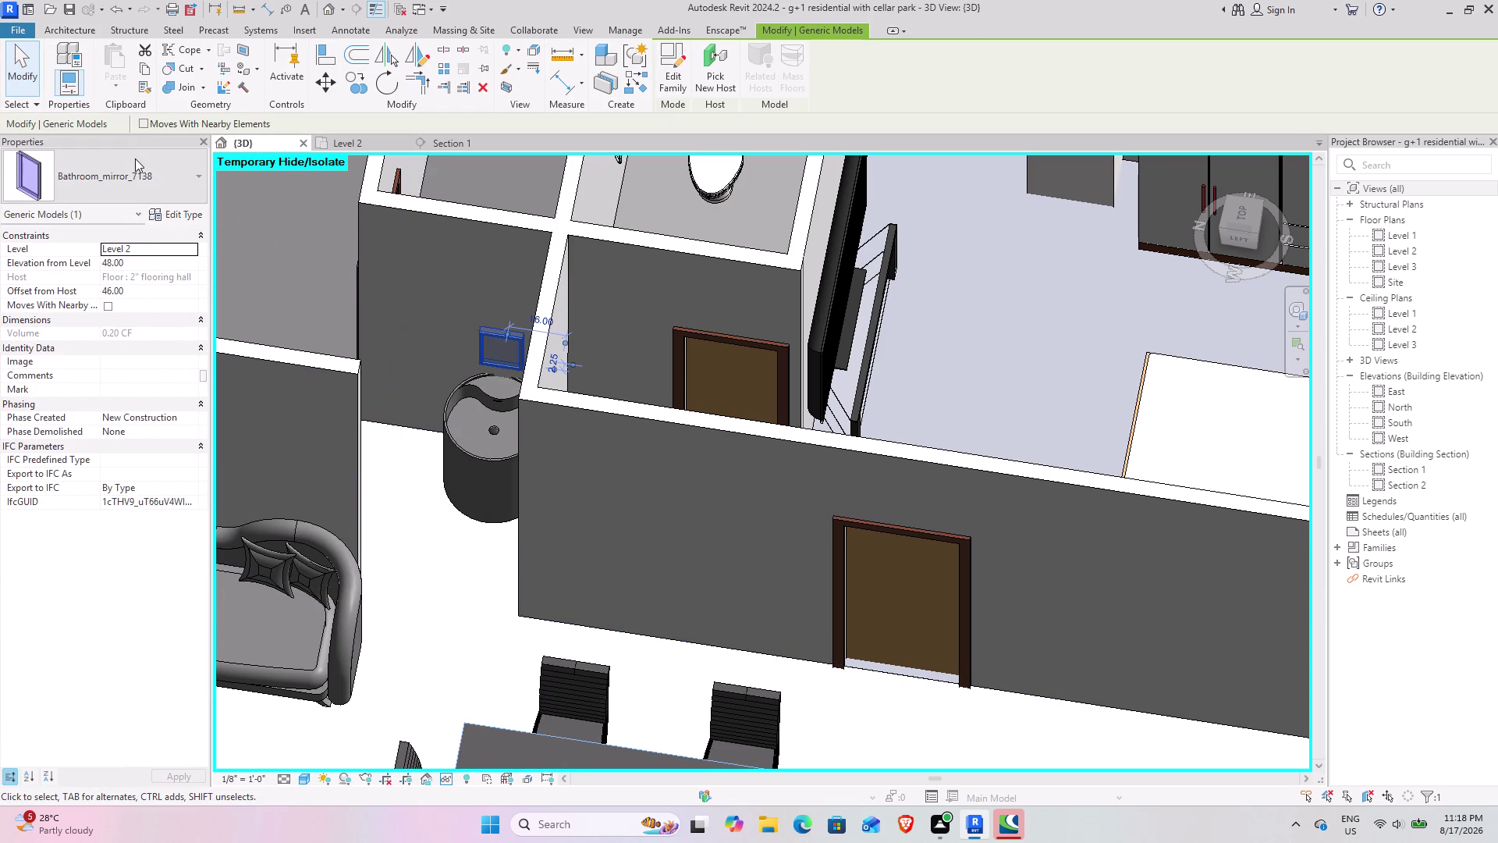
click(135, 158)
scroll(up, 3)
scroll(down, 3)
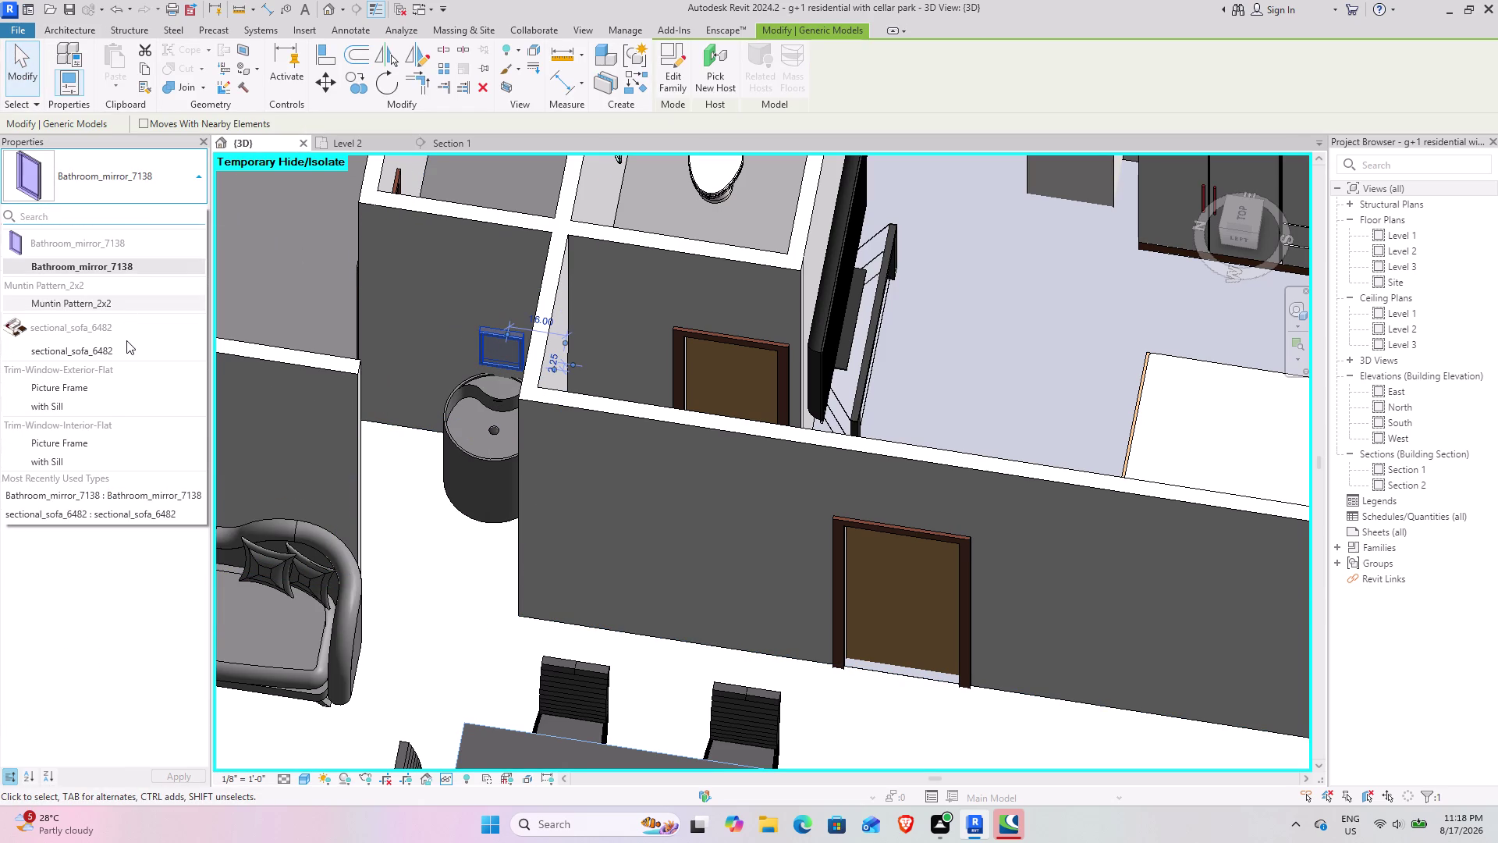
scroll(up, 3)
scroll(down, 3)
click(131, 191)
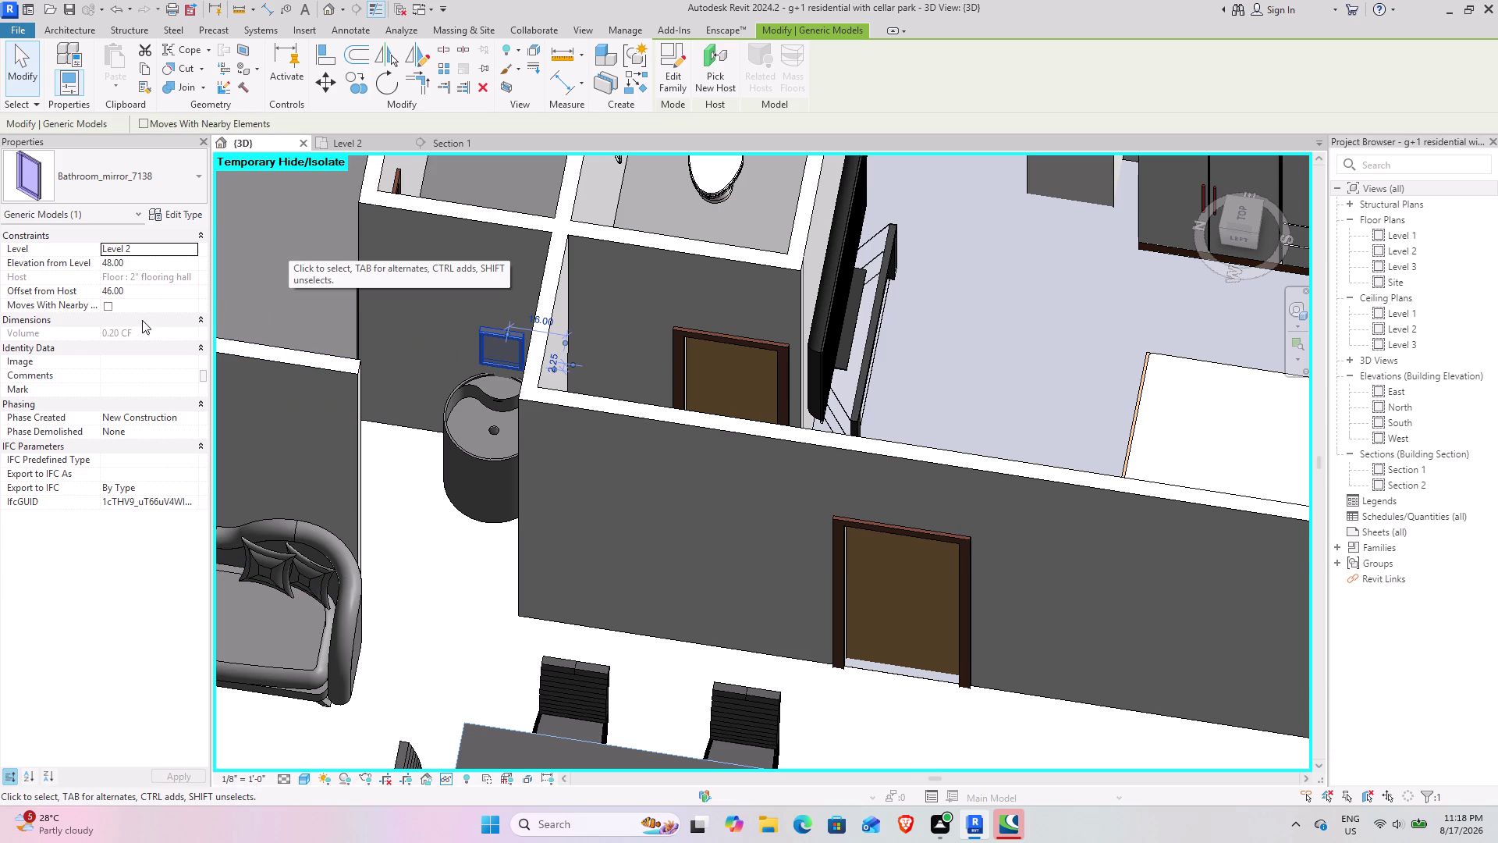
text(sa)
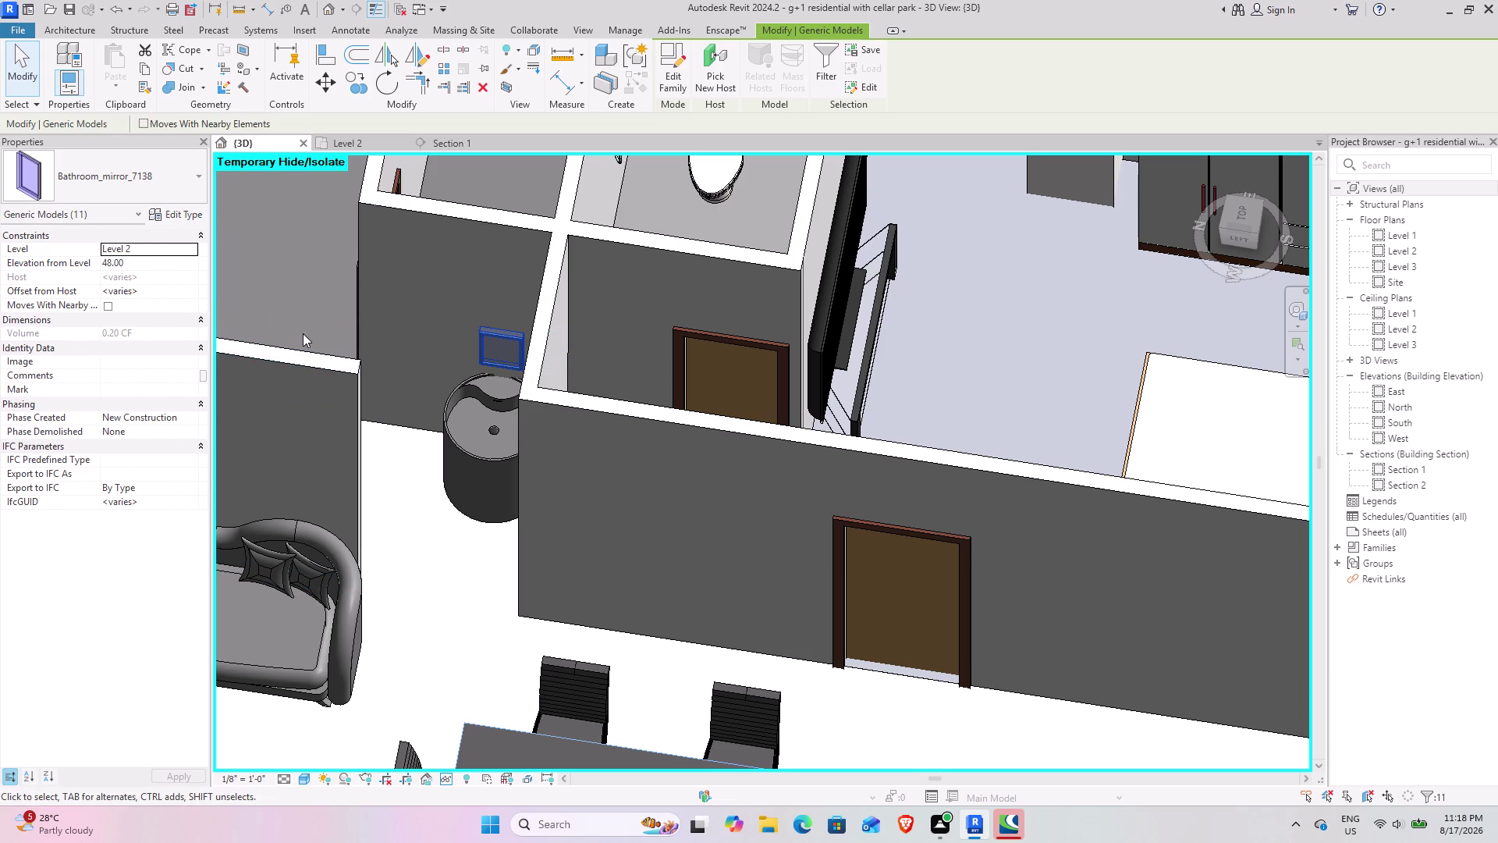
click(189, 172)
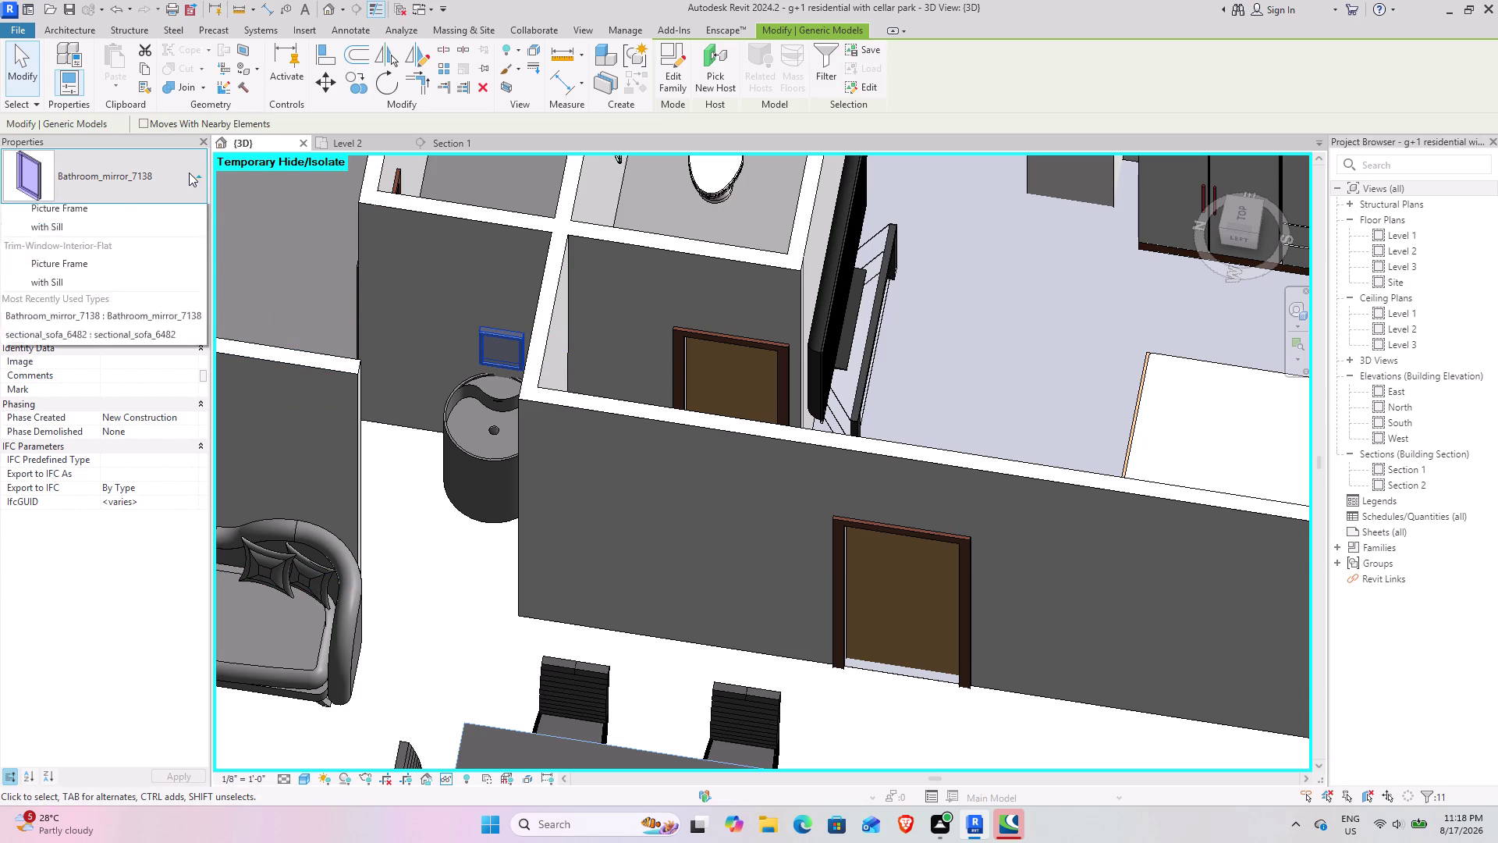
scroll(down, 3)
click(402, 411)
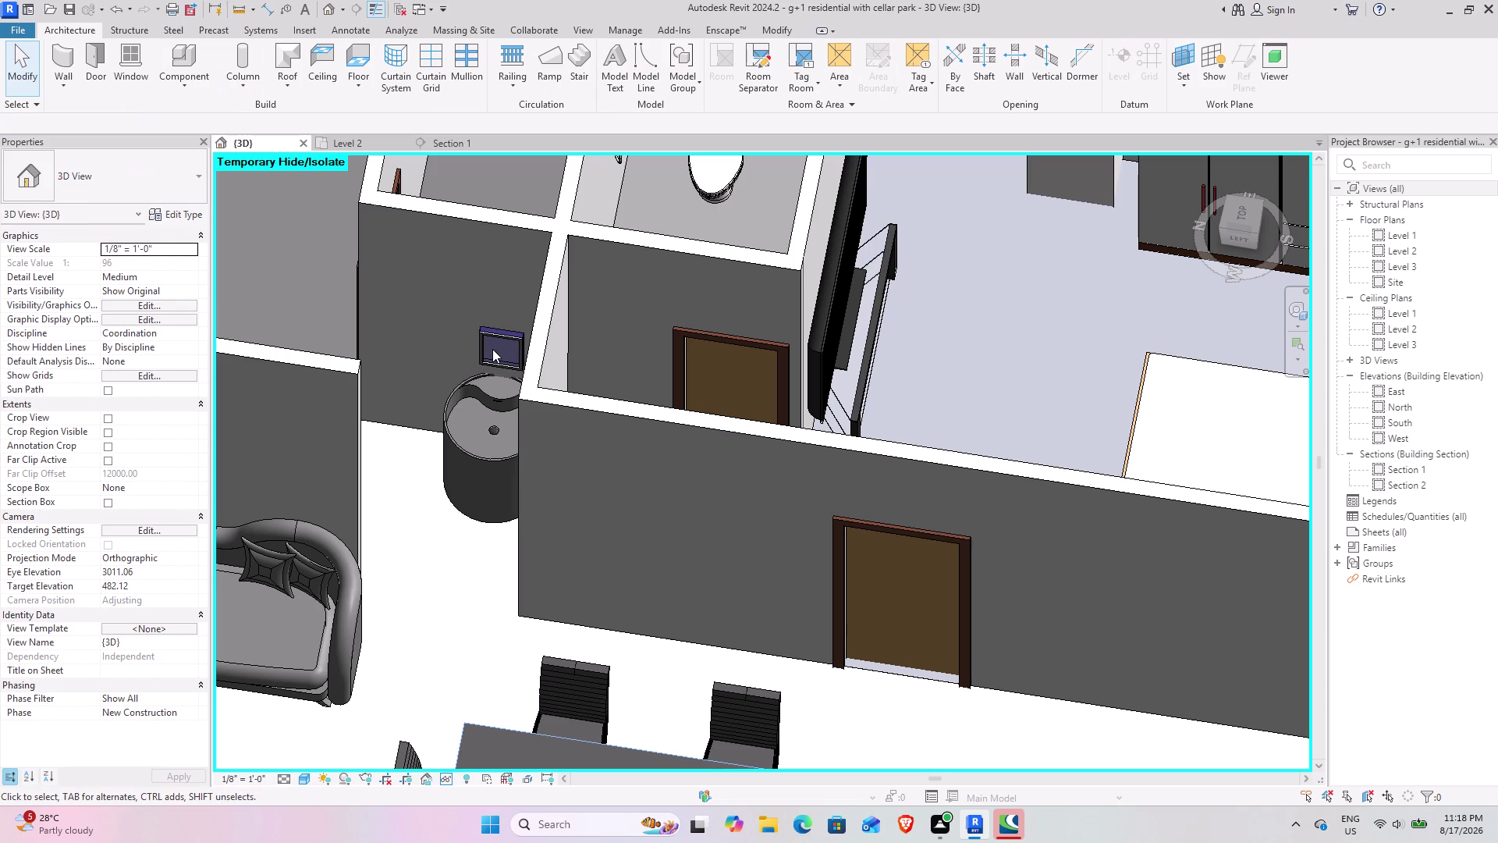
click(493, 335)
click(99, 182)
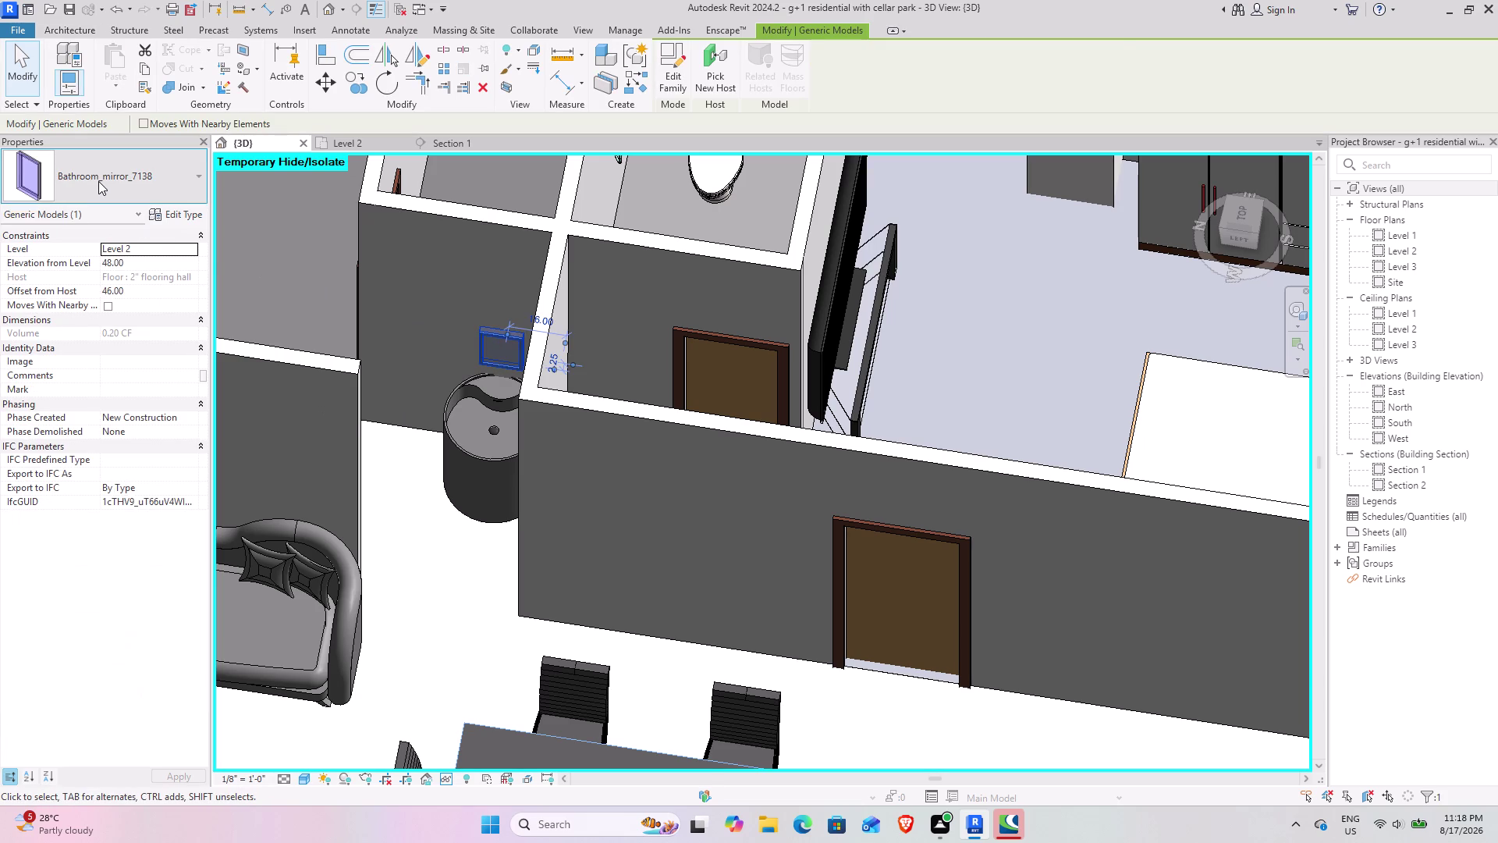
scroll(down, 3)
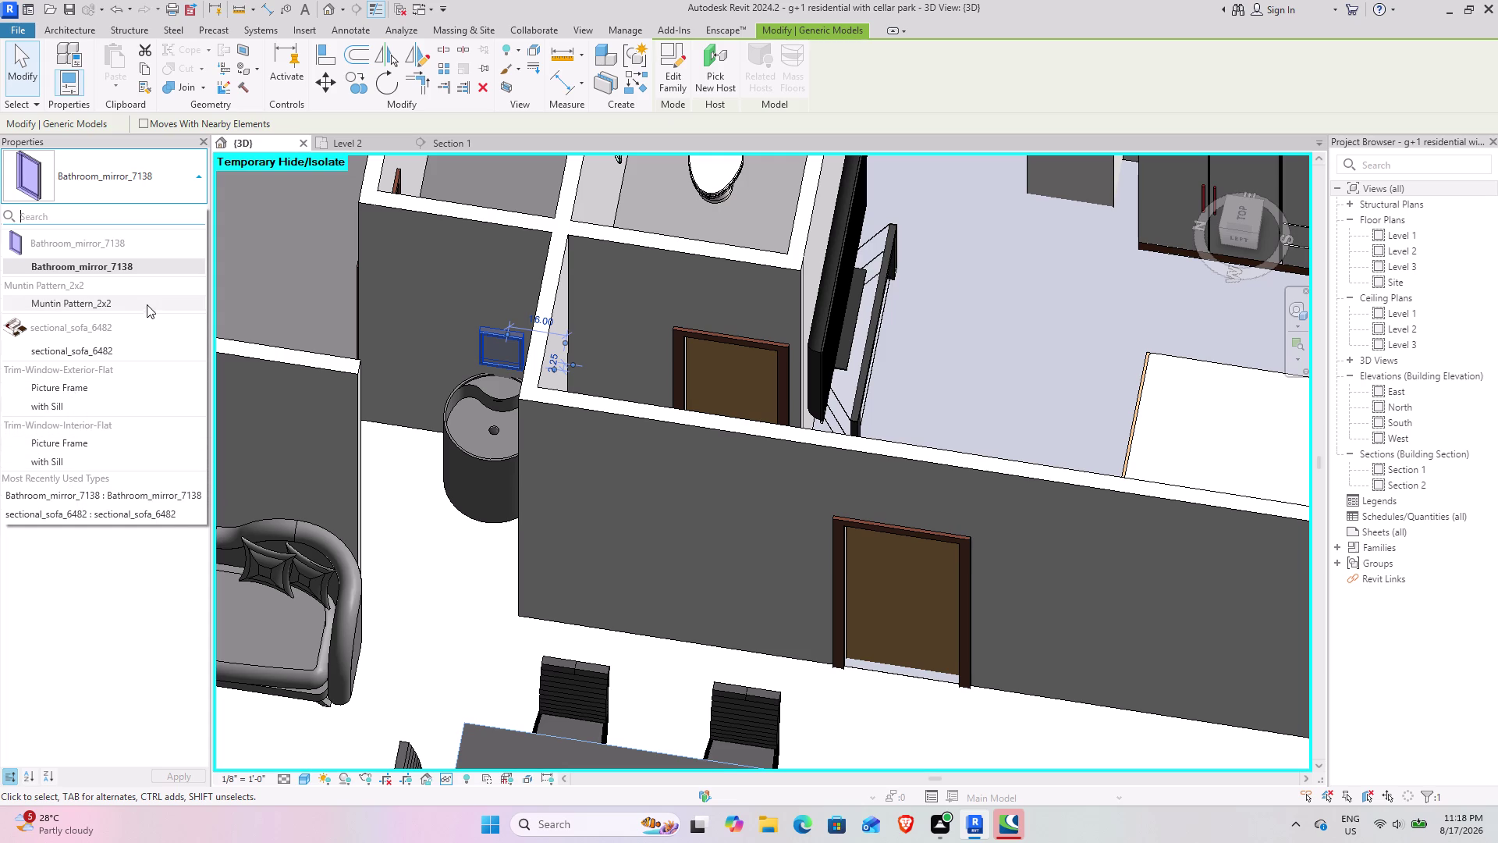
scroll(down, 3)
scroll(up, 3)
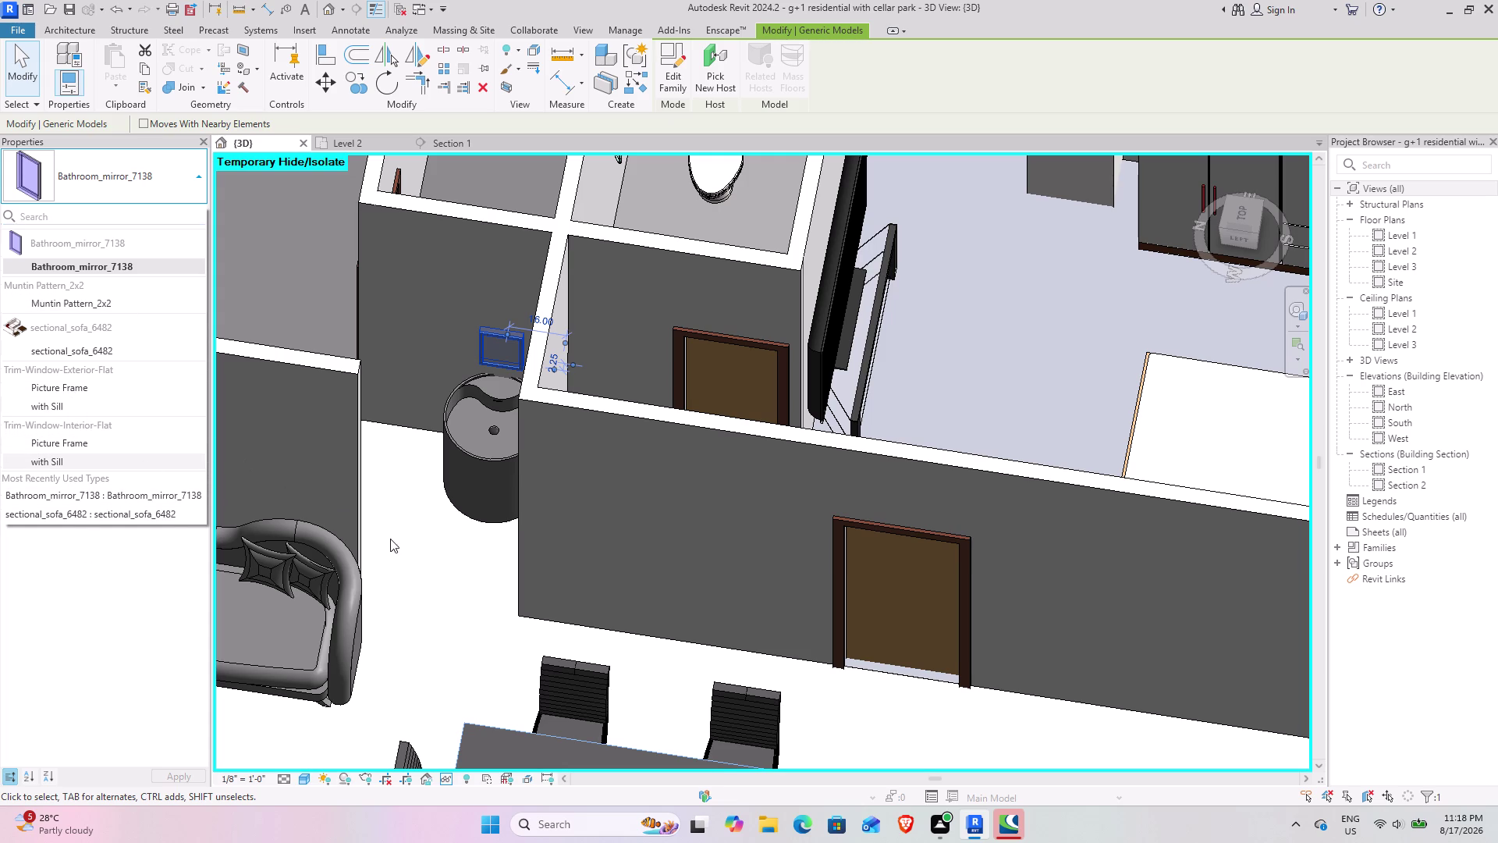
click(374, 542)
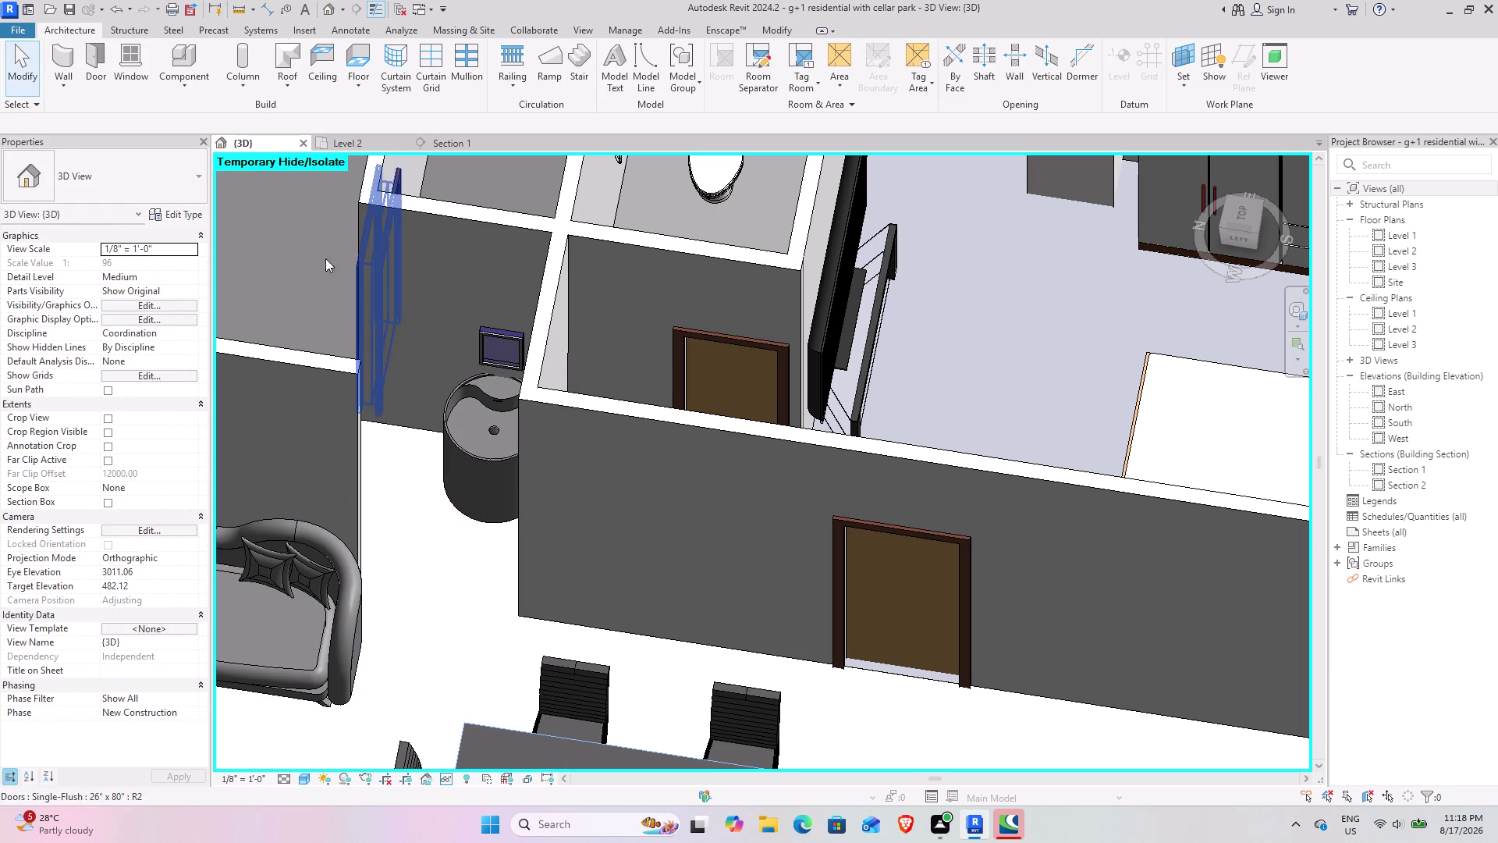
click(142, 60)
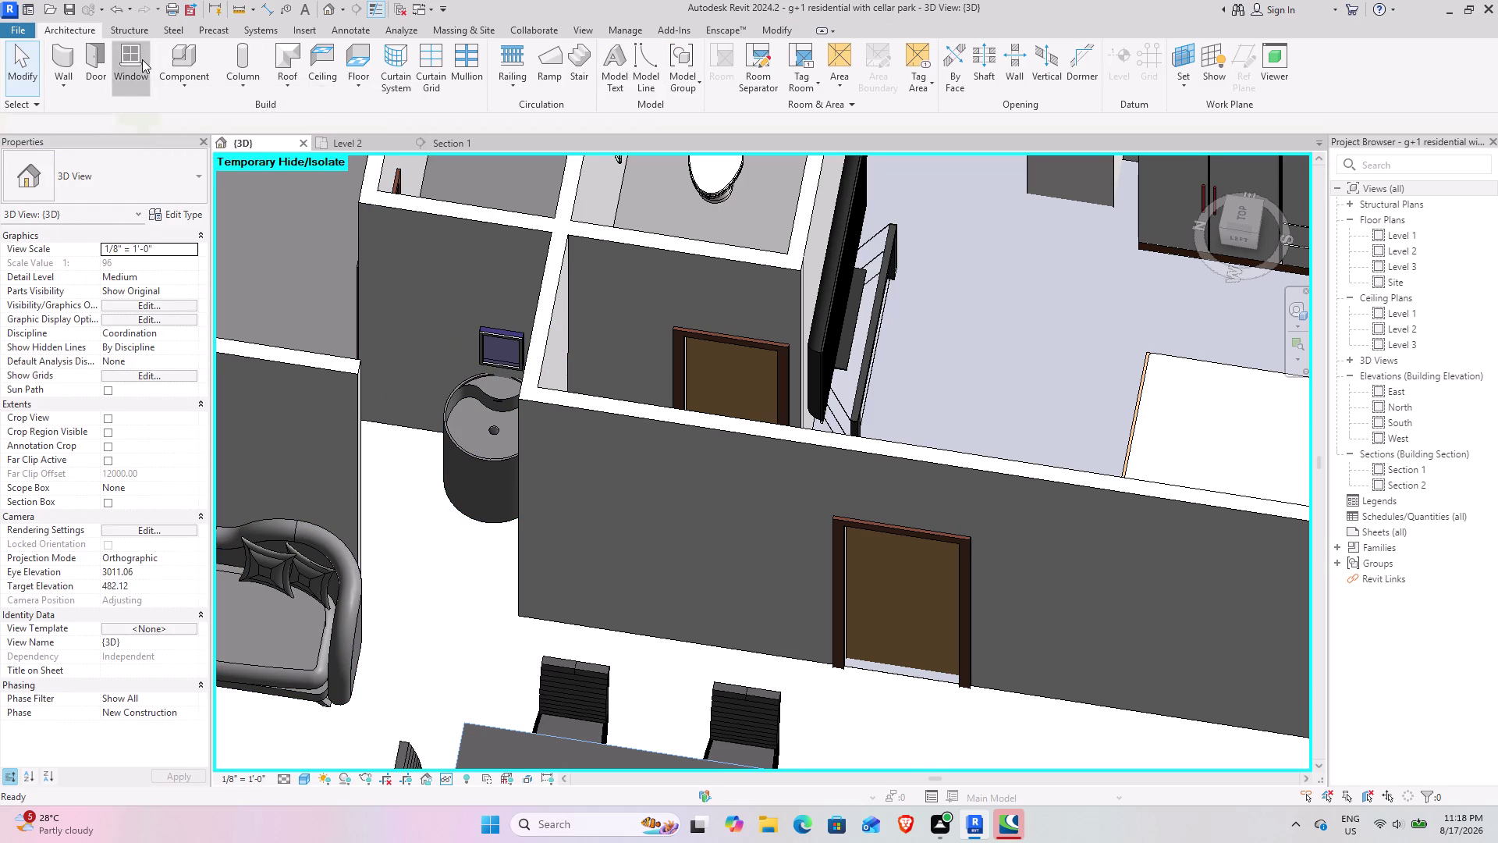
click(34, 70)
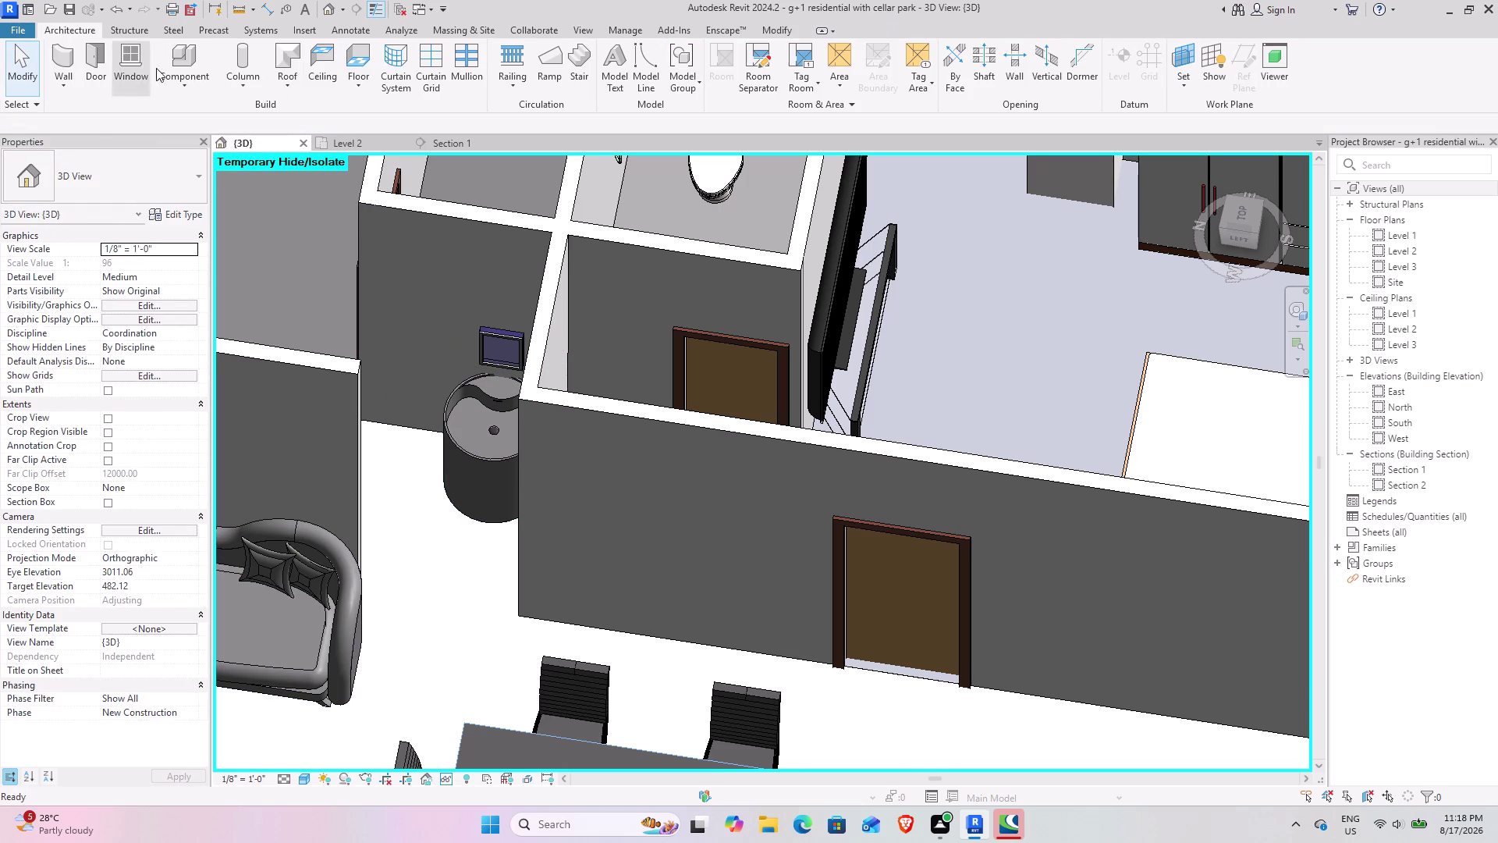
click(182, 65)
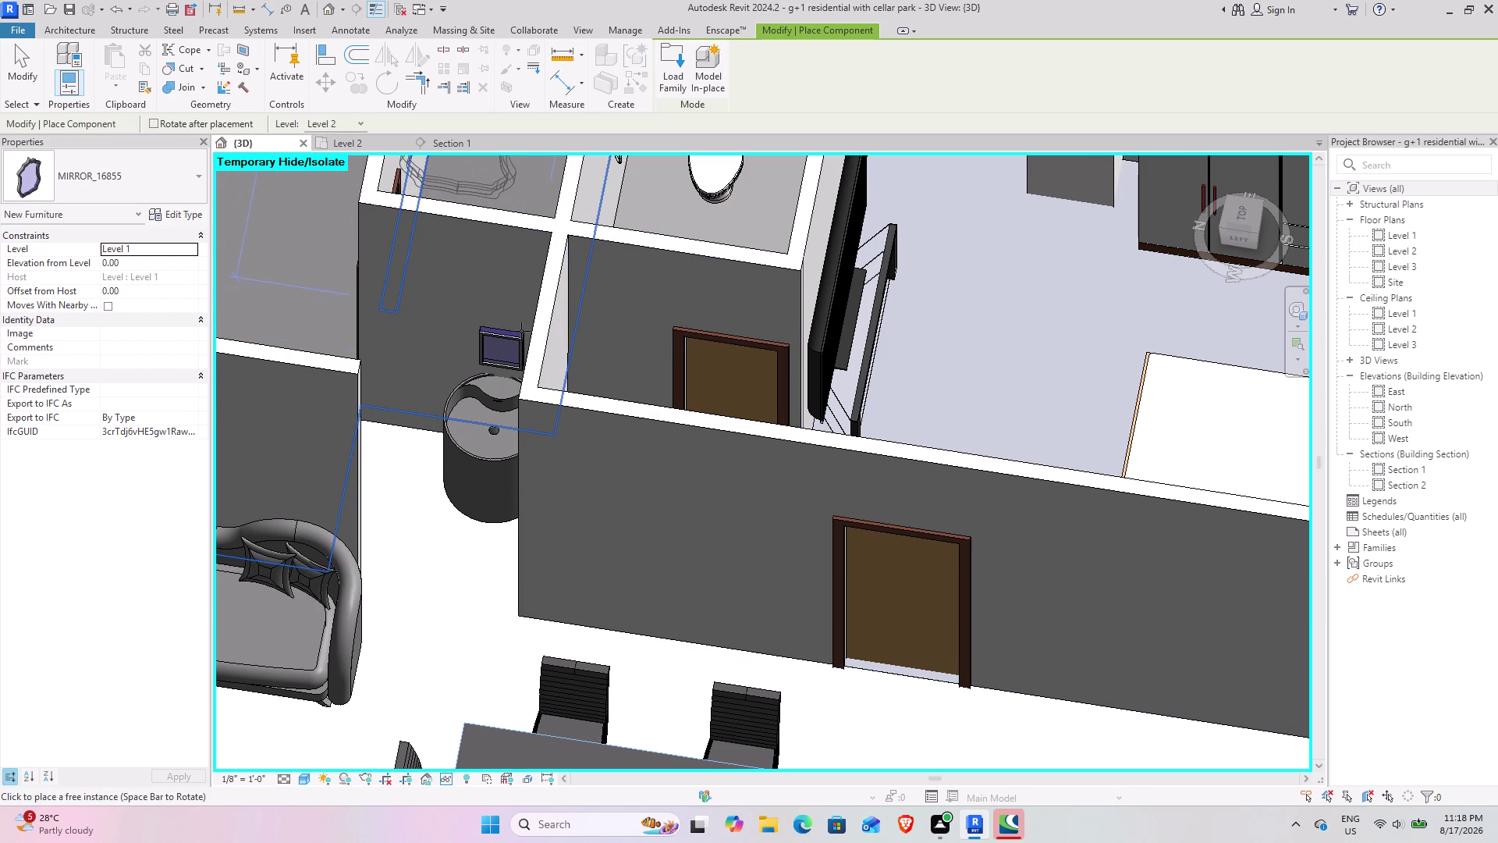
In the Level 2 plan, rotate MIRROR_16855 twice and place it on the basin wall.
click(339, 142)
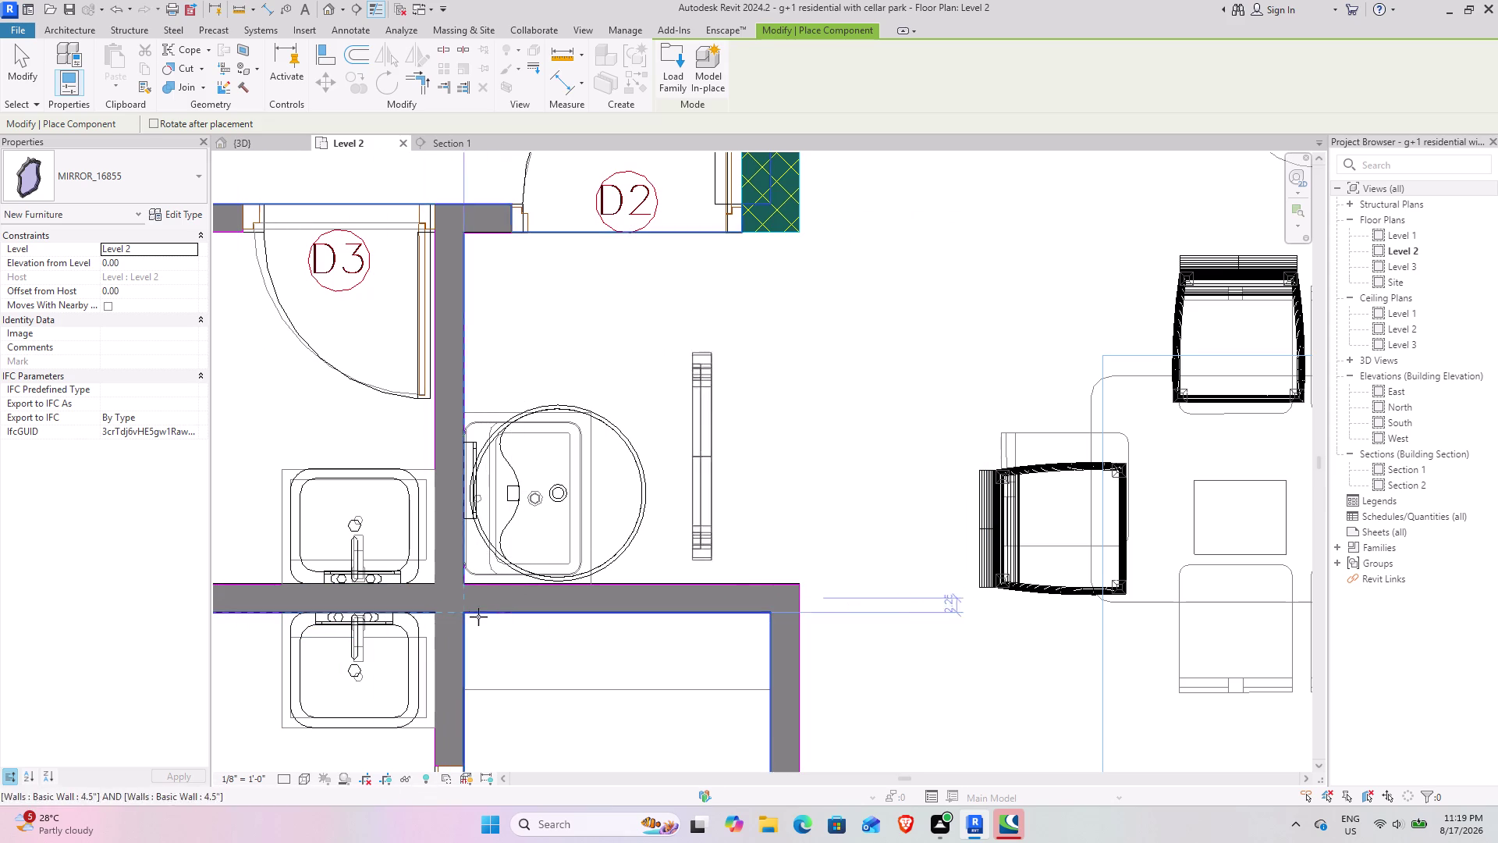
key(space)
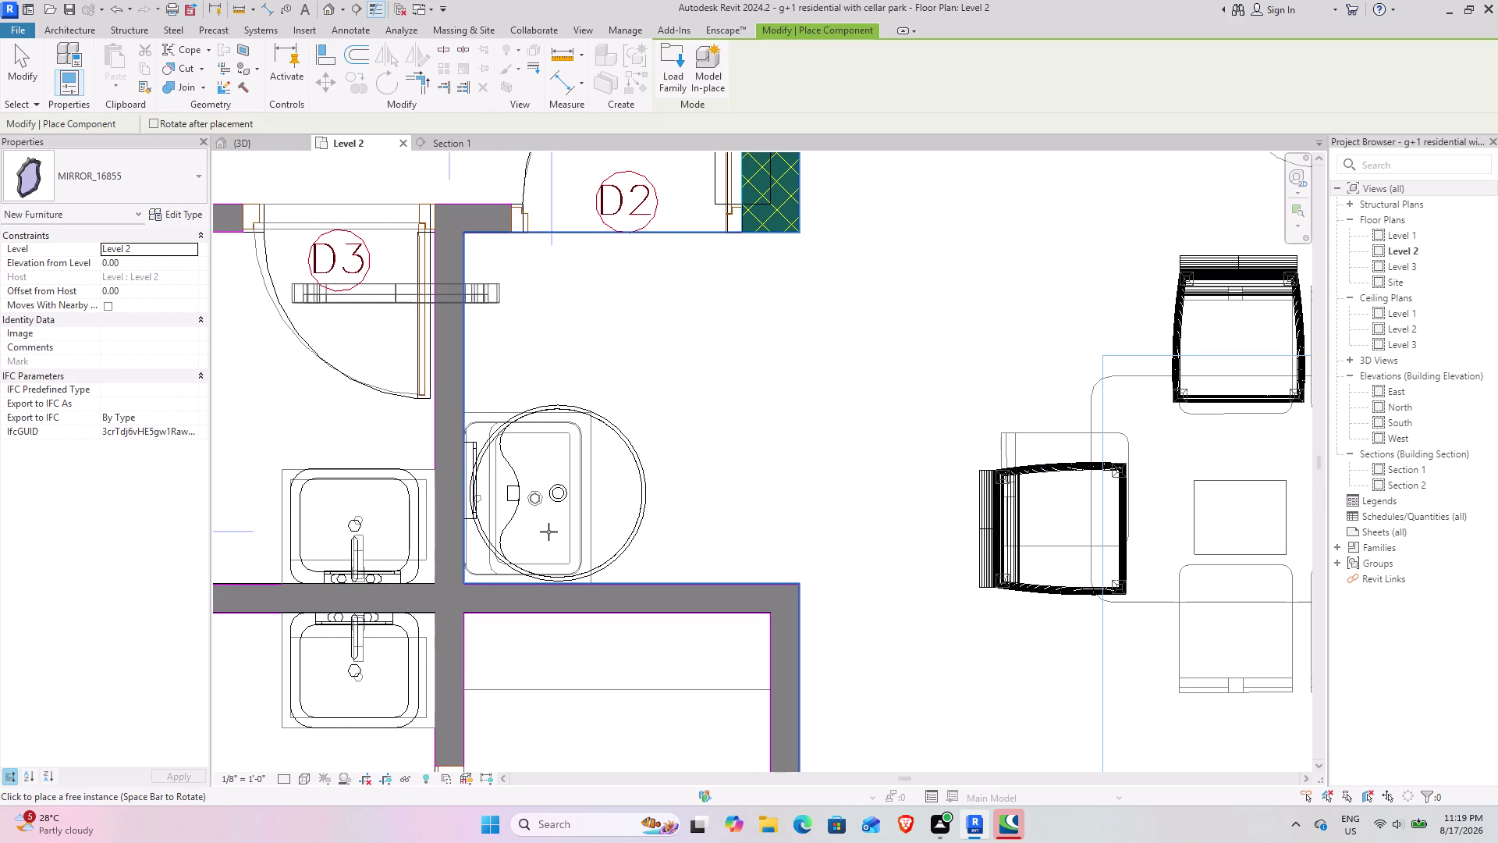
key(space)
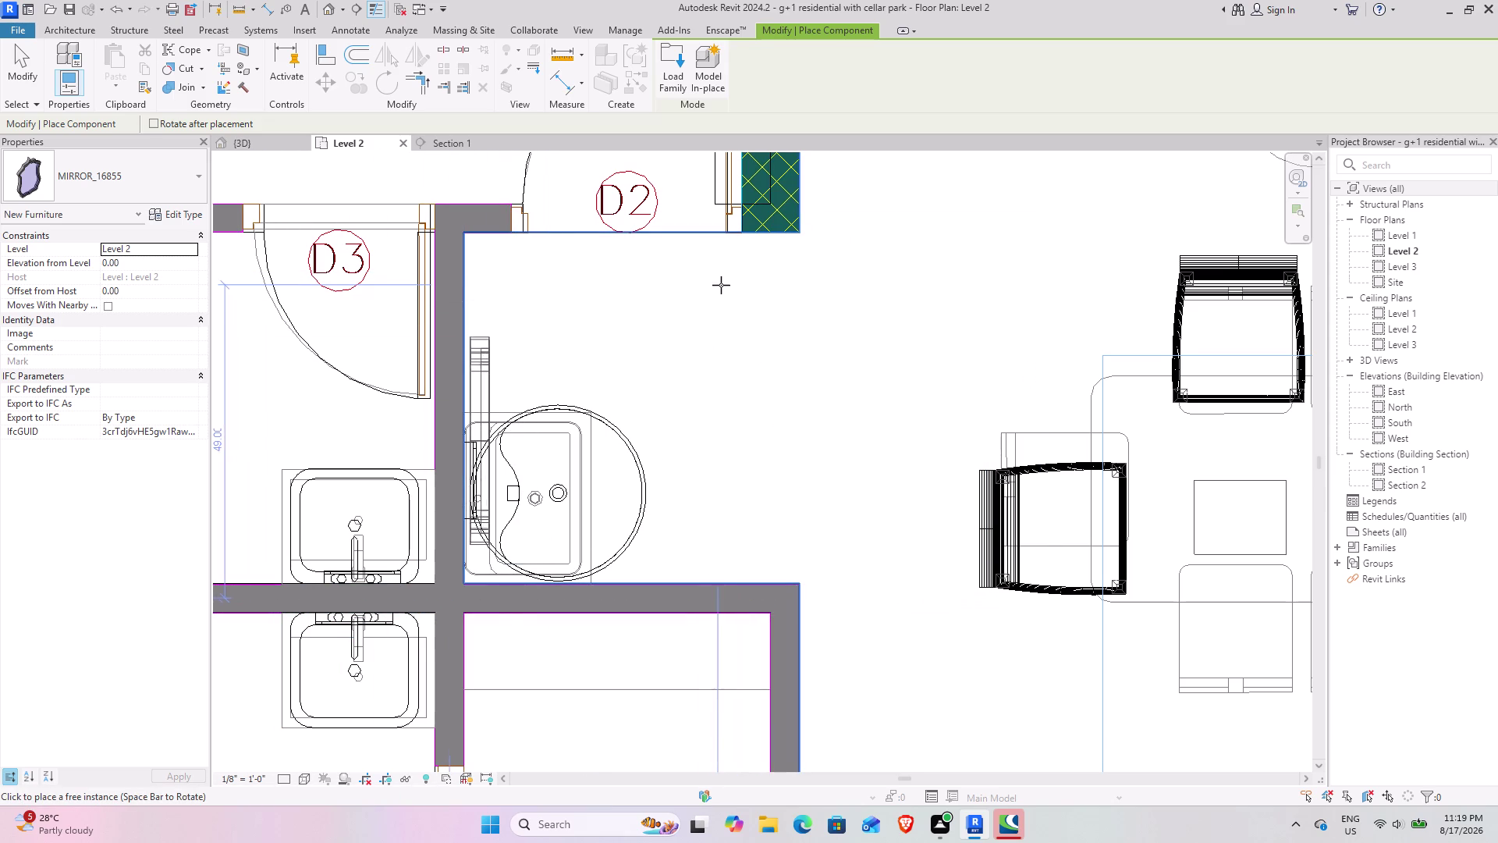
click(710, 324)
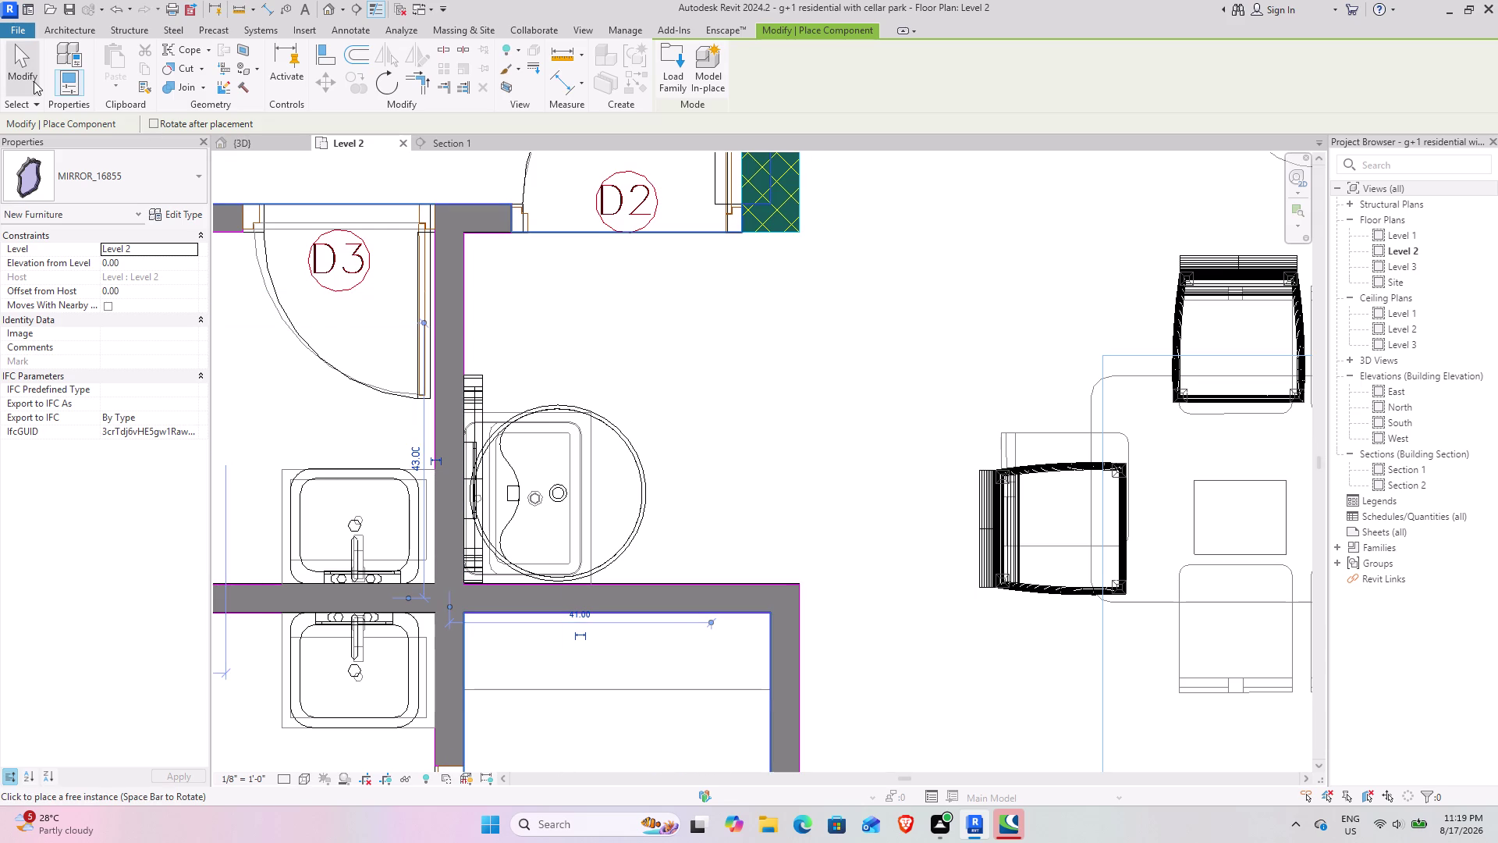
click(33, 81)
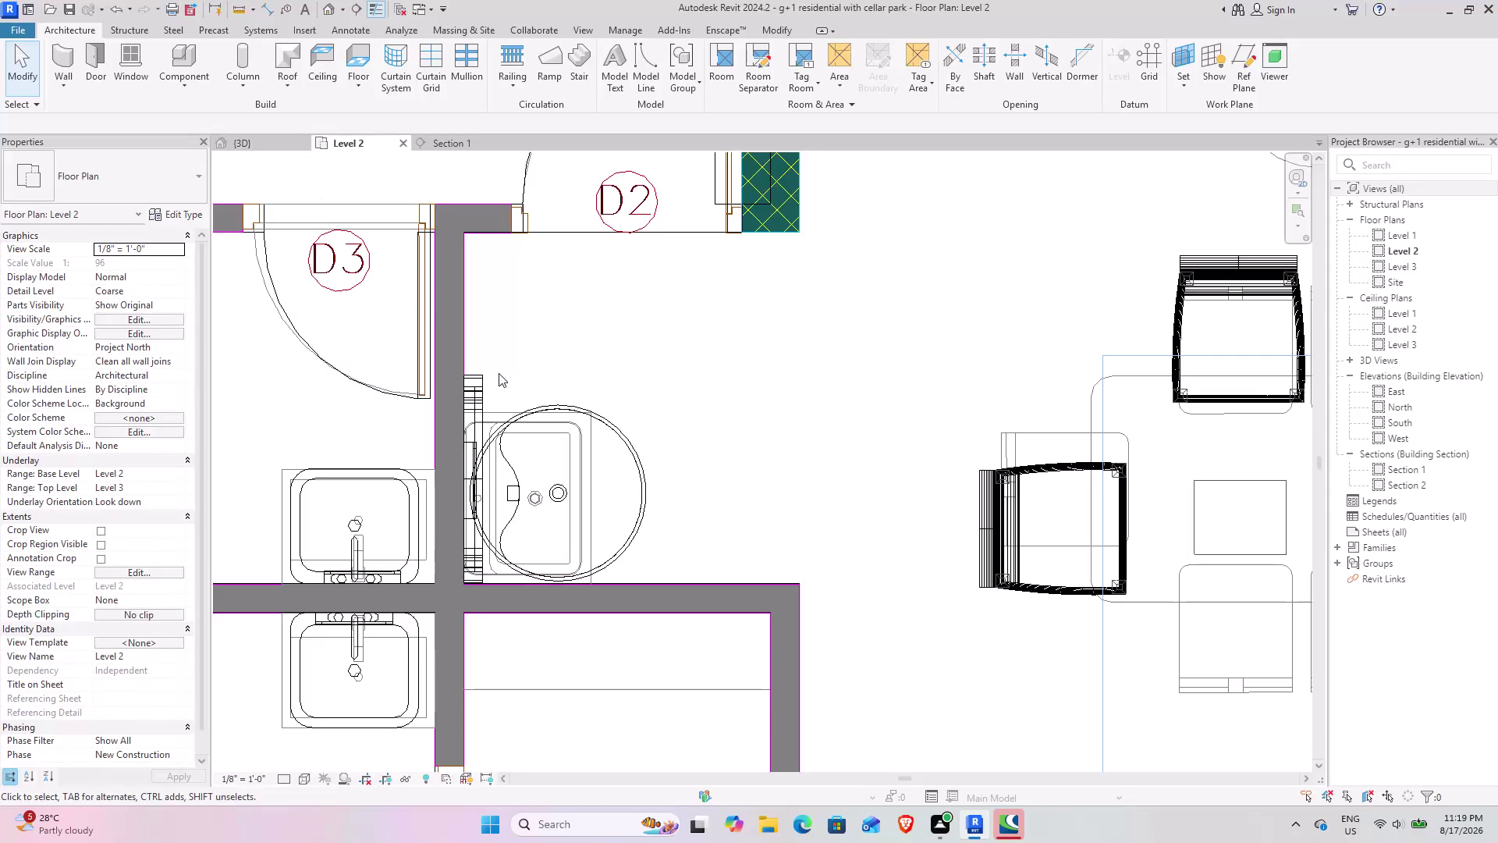
click(484, 384)
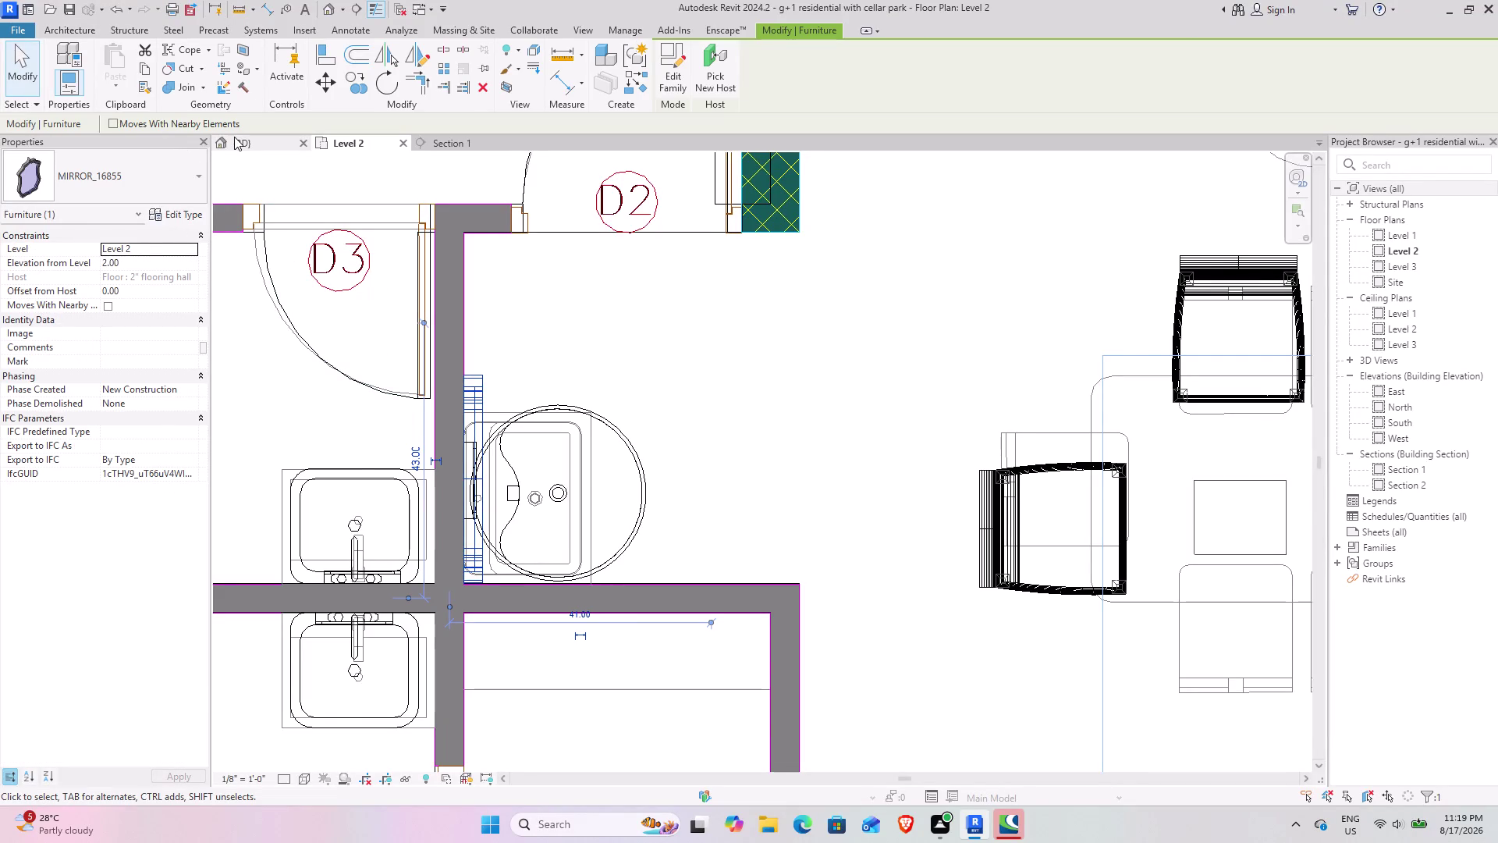
click(234, 137)
scroll(down, 3)
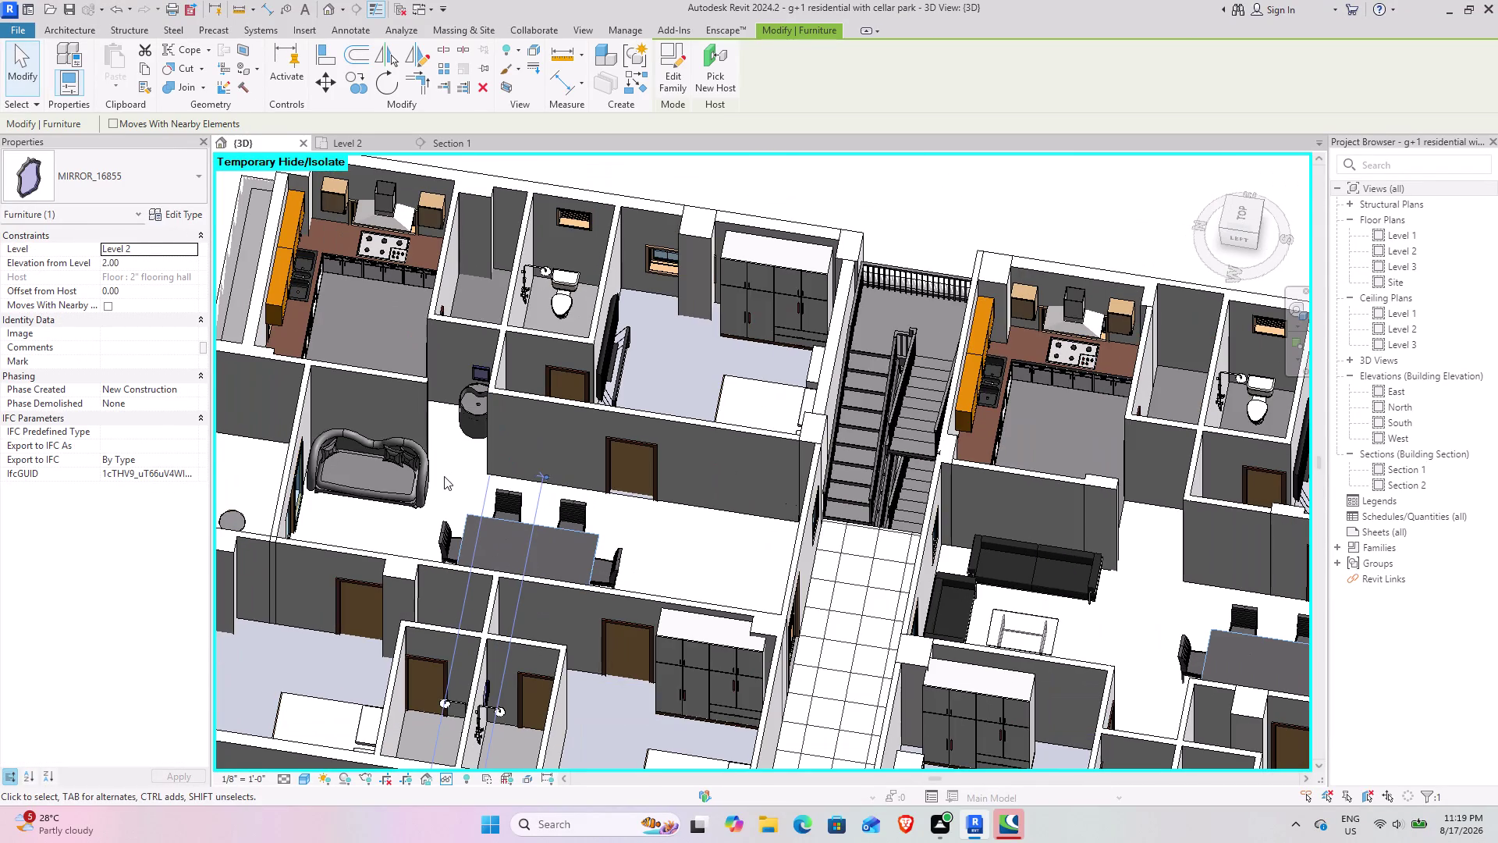
scroll(down, 3)
middle_drag(415, 511, 503, 290)
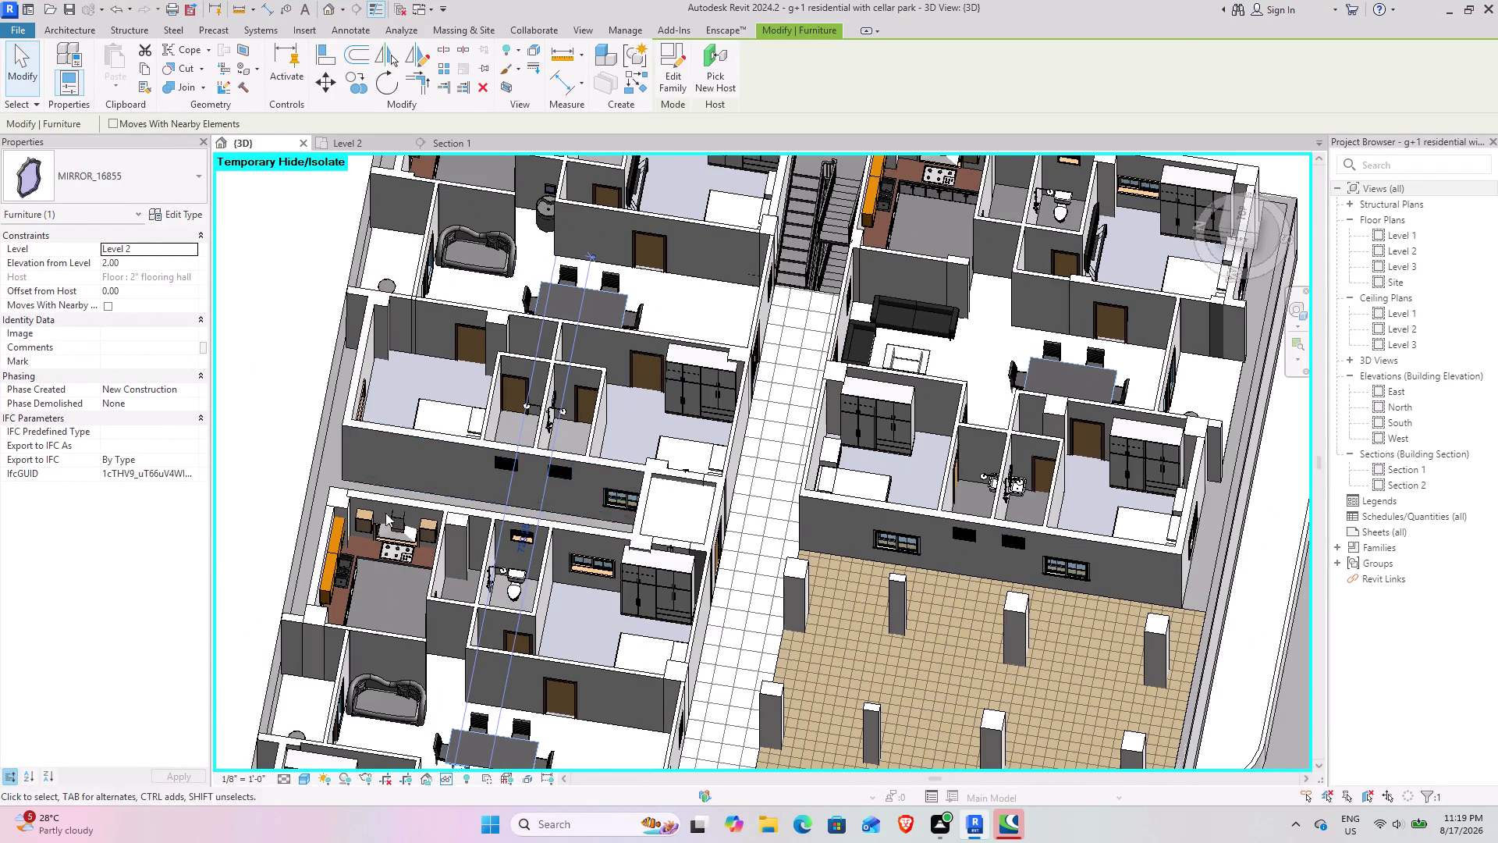
middle_drag(394, 468, 451, 309)
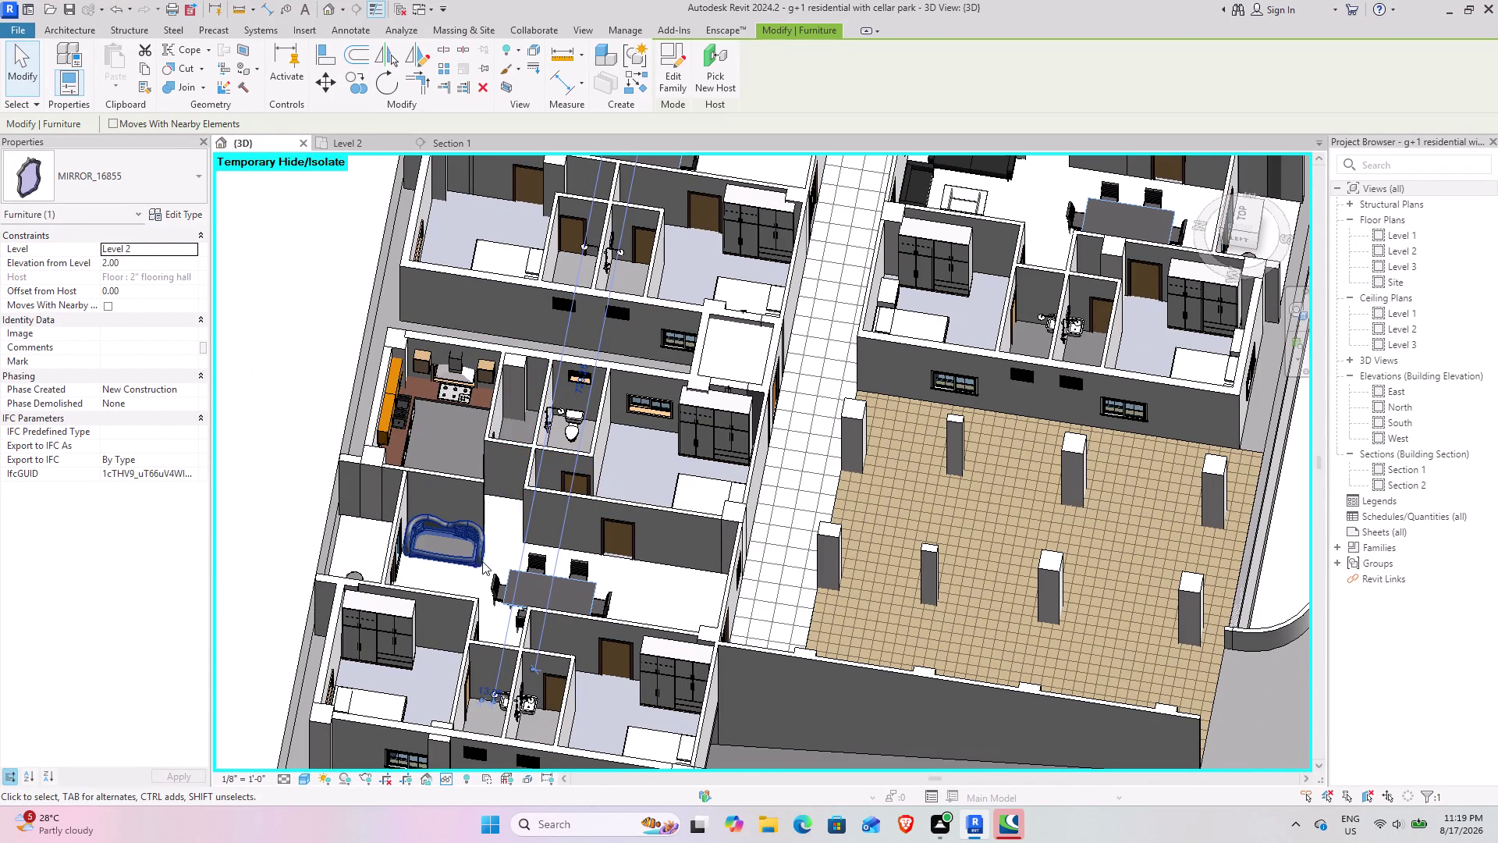
middle_drag(469, 564, 237, 497)
middle_drag(398, 529, 379, 531)
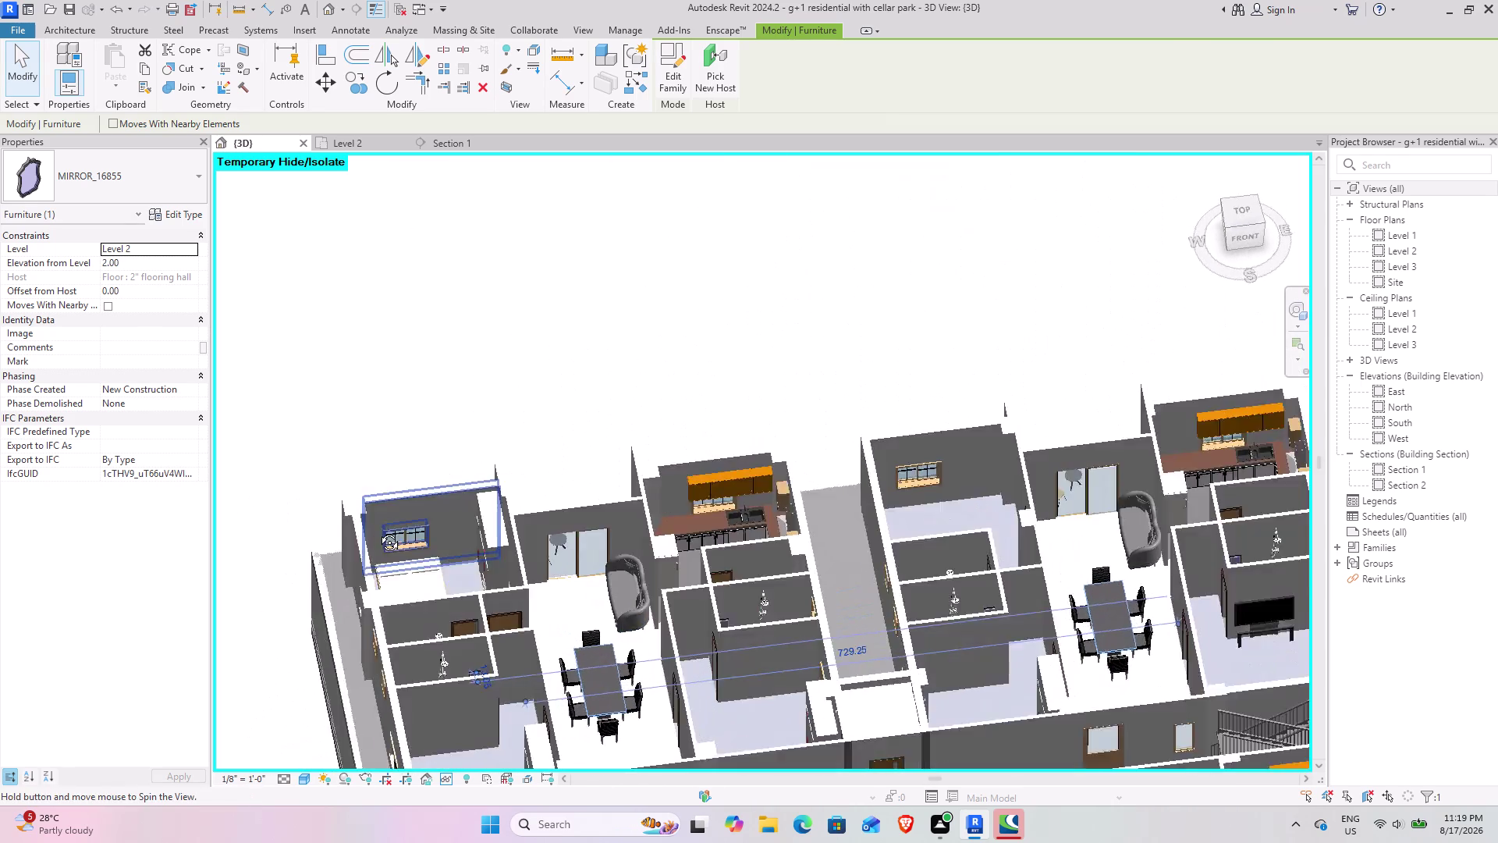
middle_drag(378, 531, 216, 531)
scroll(up, 3)
middle_drag(516, 625, 419, 634)
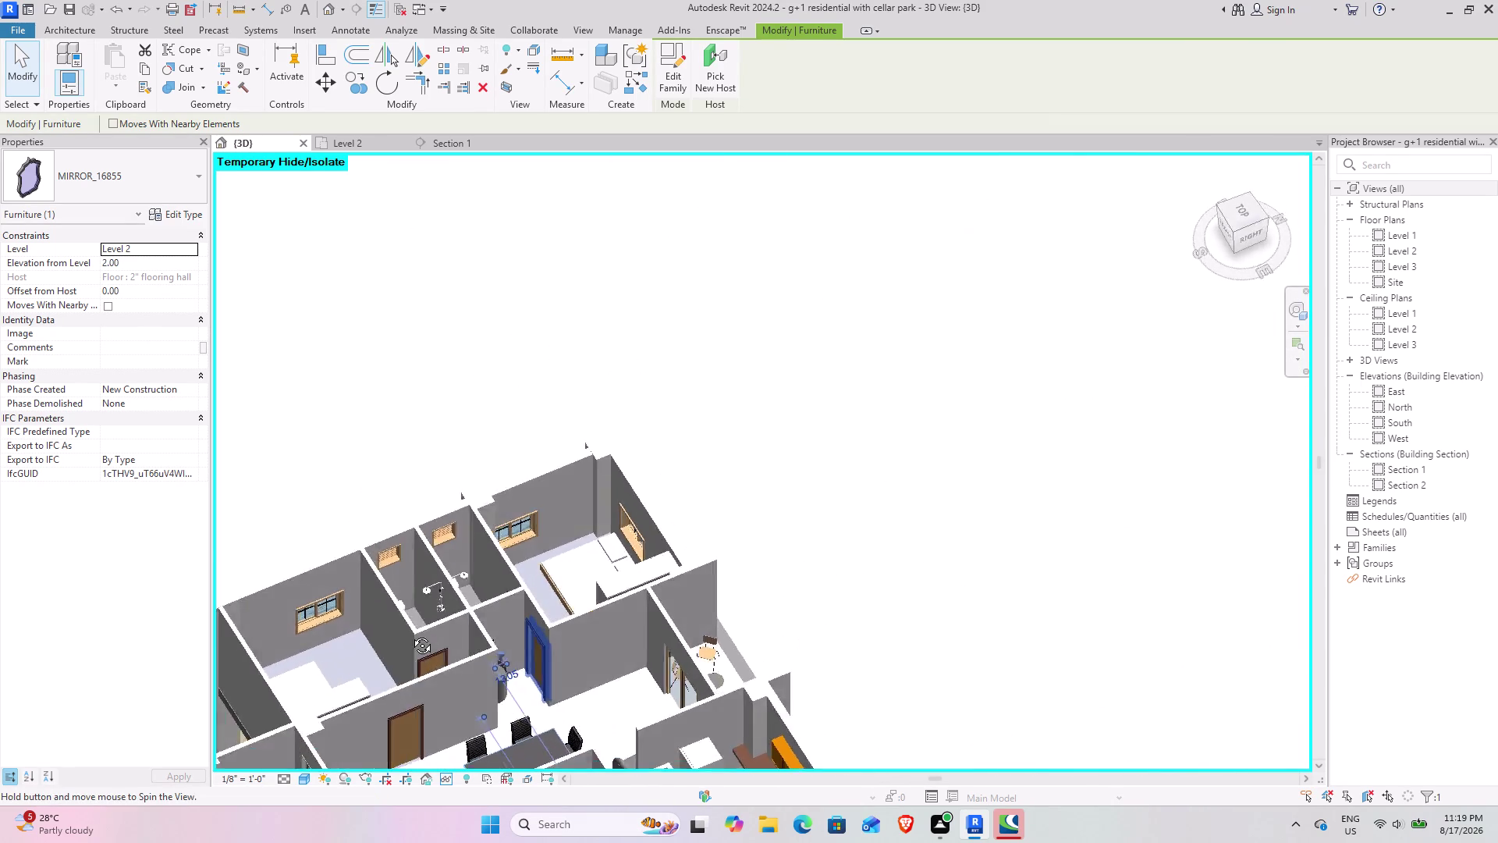
middle_drag(420, 633, 341, 620)
scroll(up, 3)
scroll(up, 3)
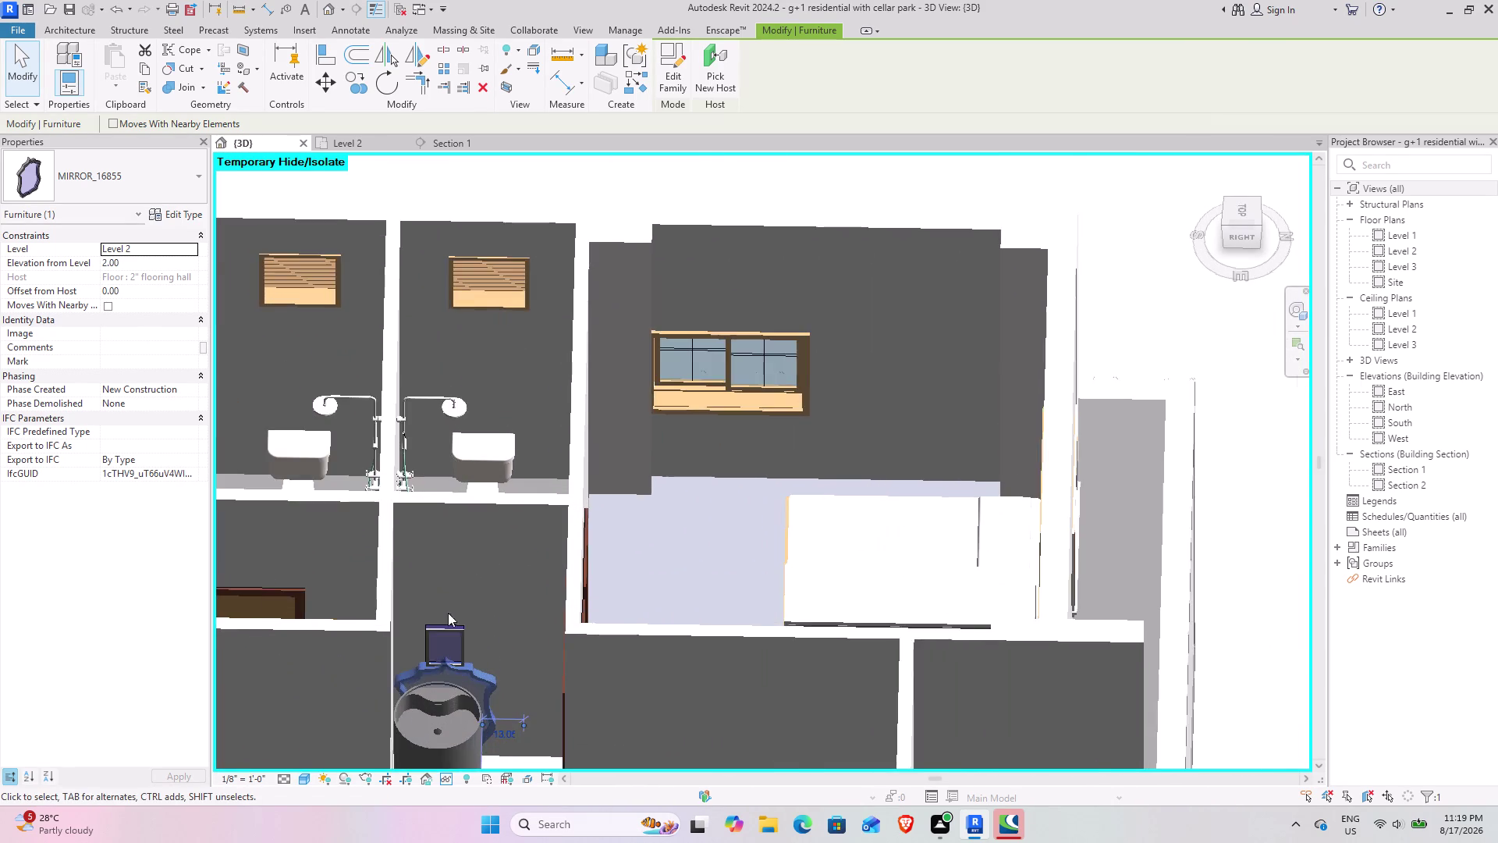
middle_drag(421, 640, 403, 478)
scroll(up, 3)
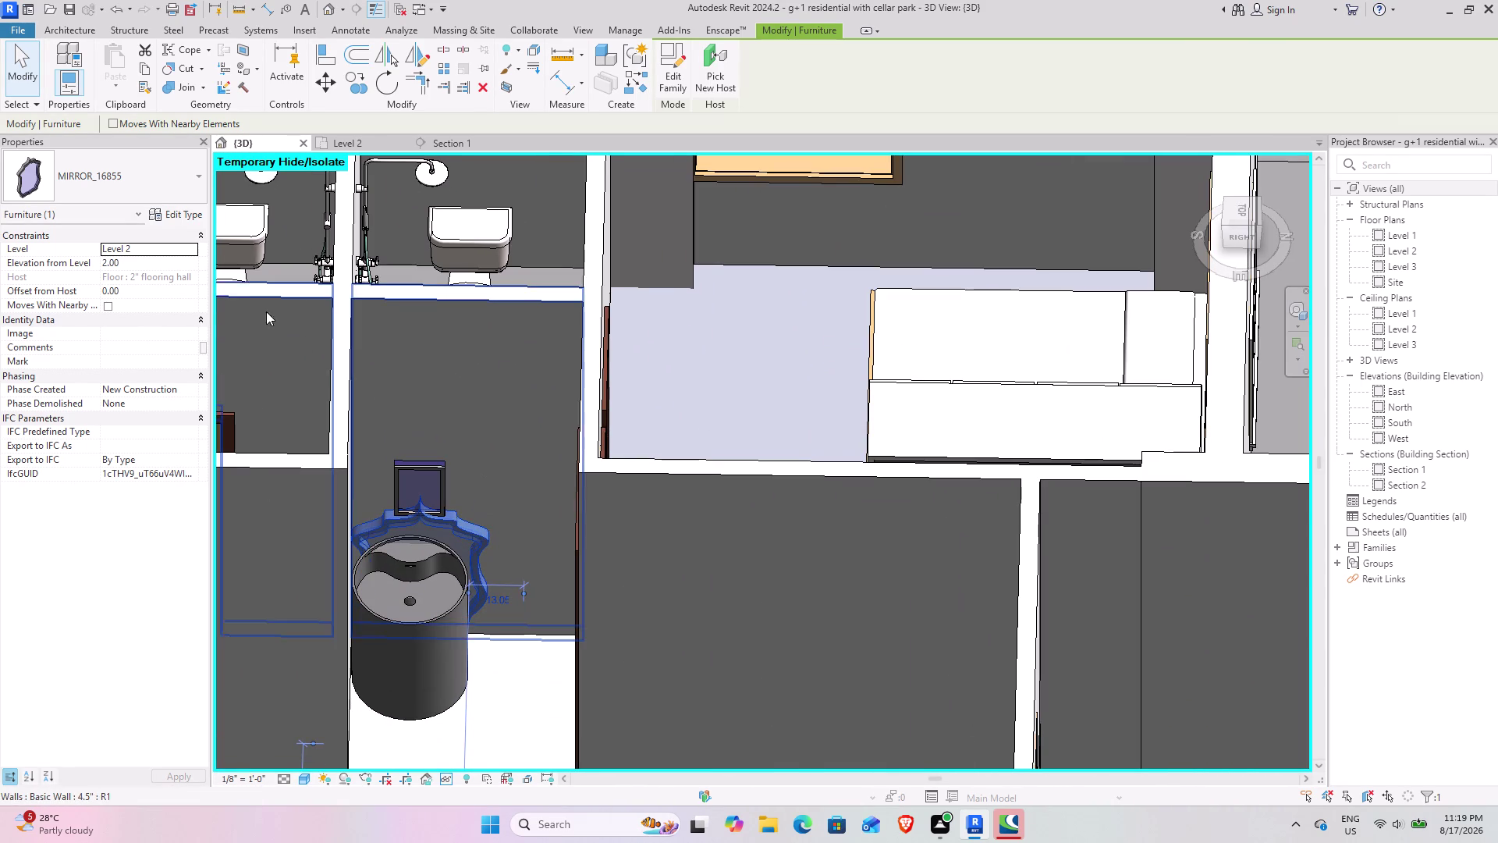
click(123, 263)
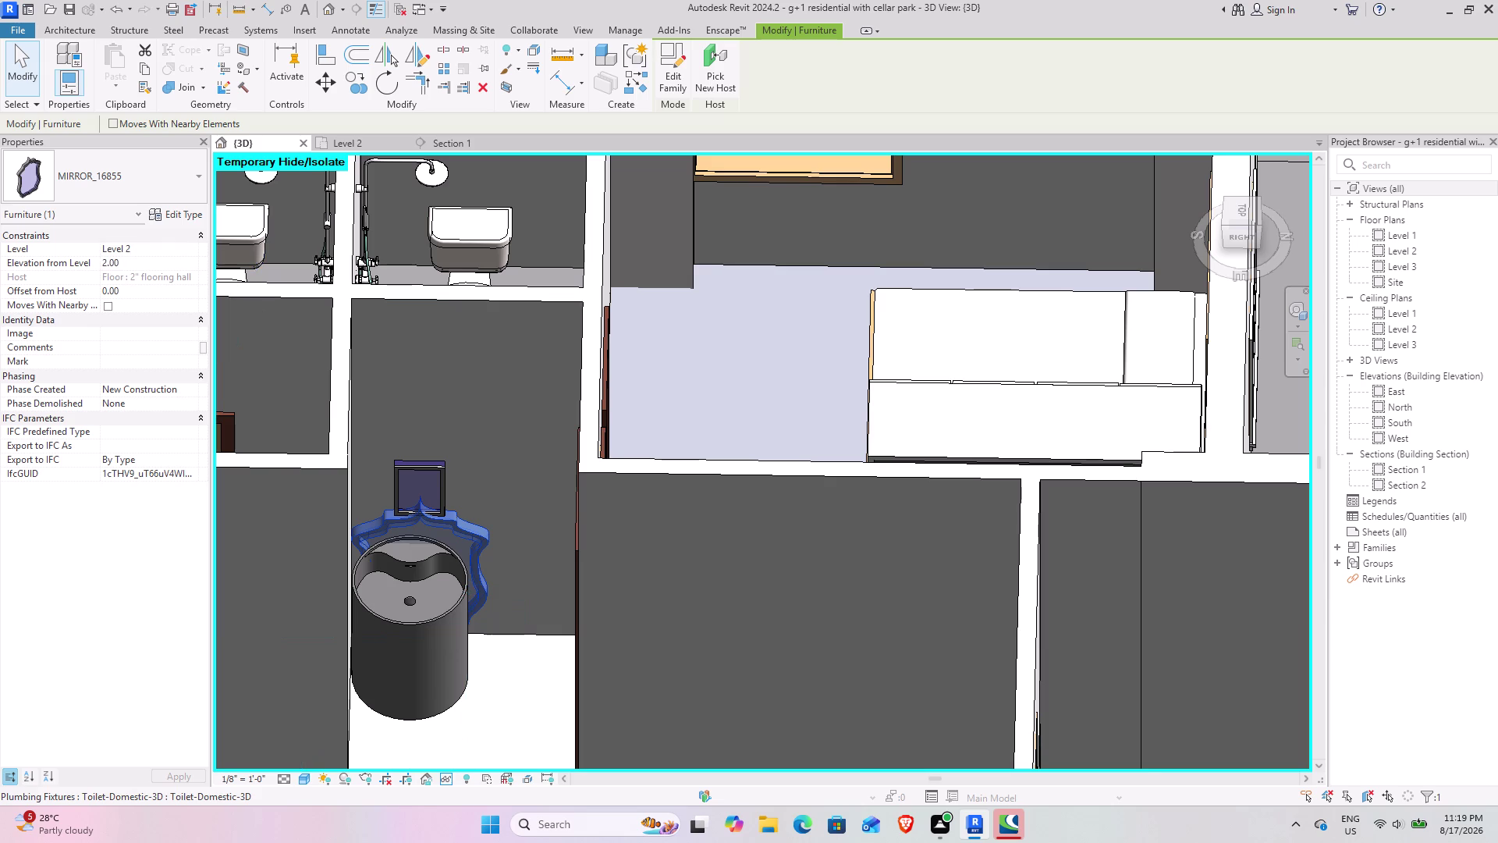
drag(174, 263, 40, 260)
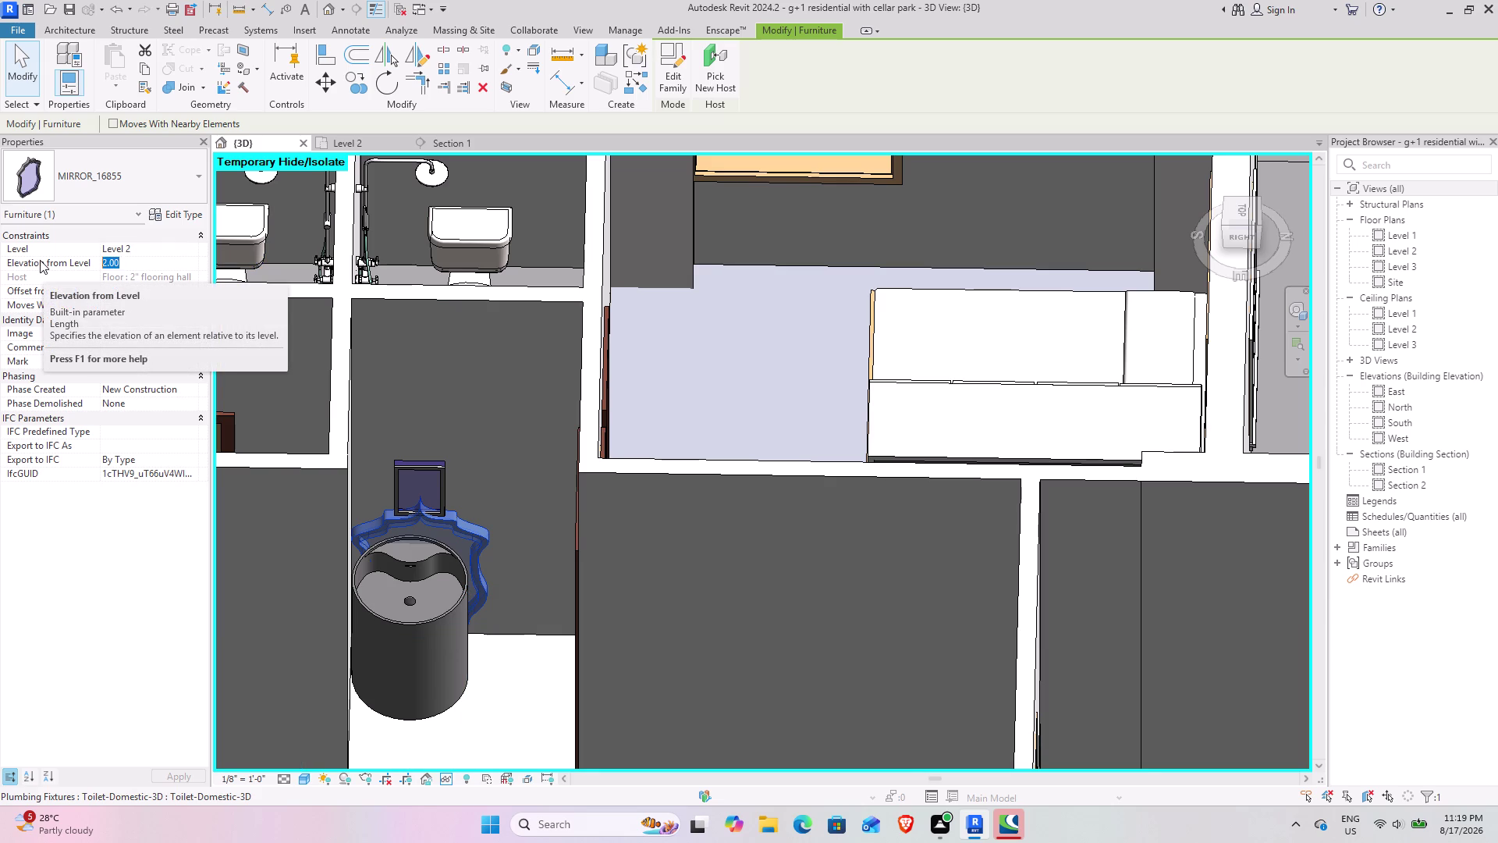
text(3')
key(Return)
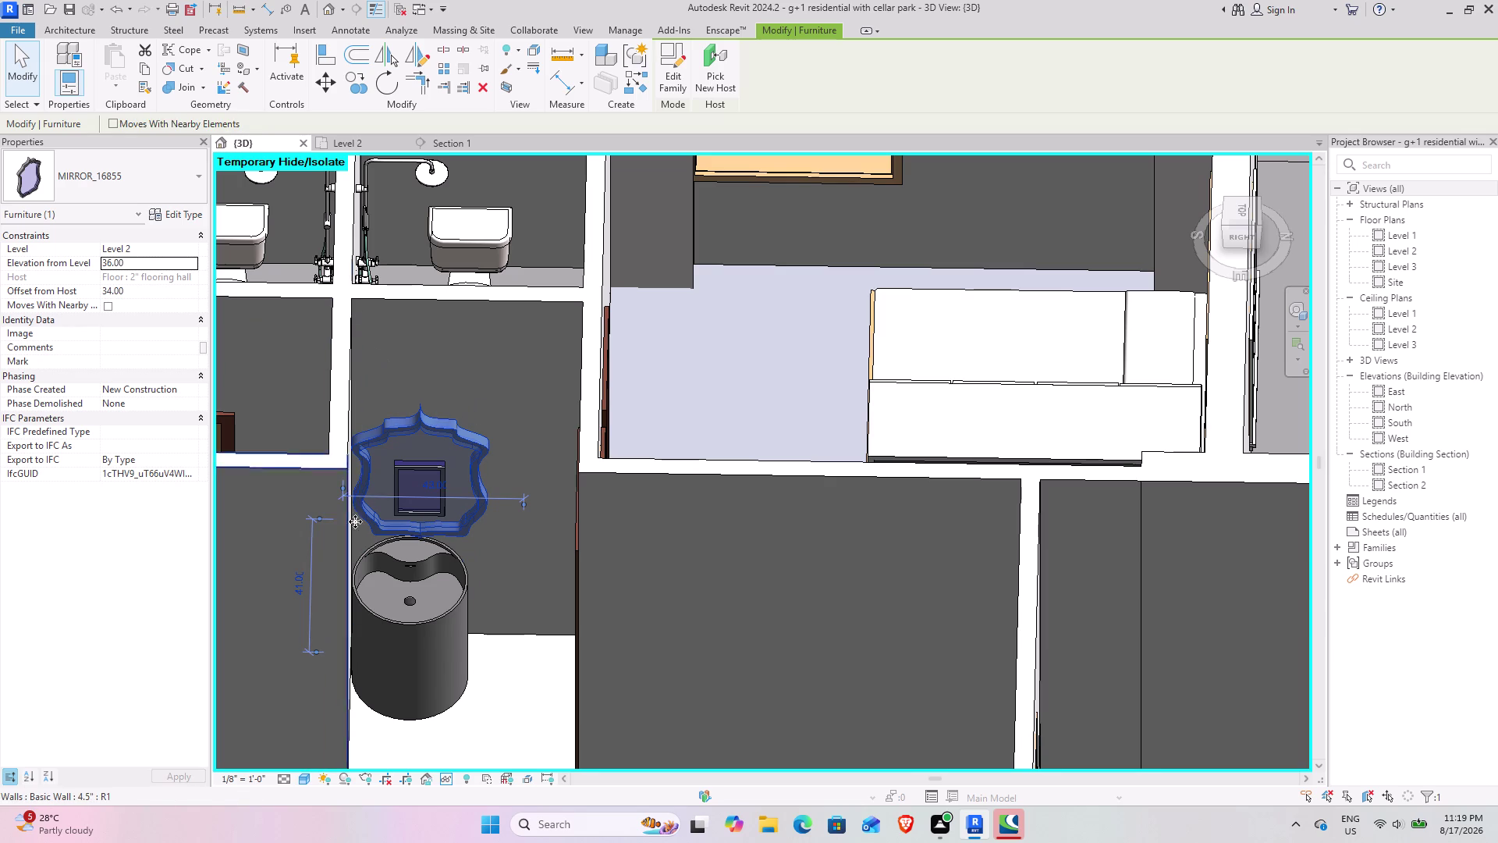
click(508, 621)
middle_drag(425, 586, 441, 470)
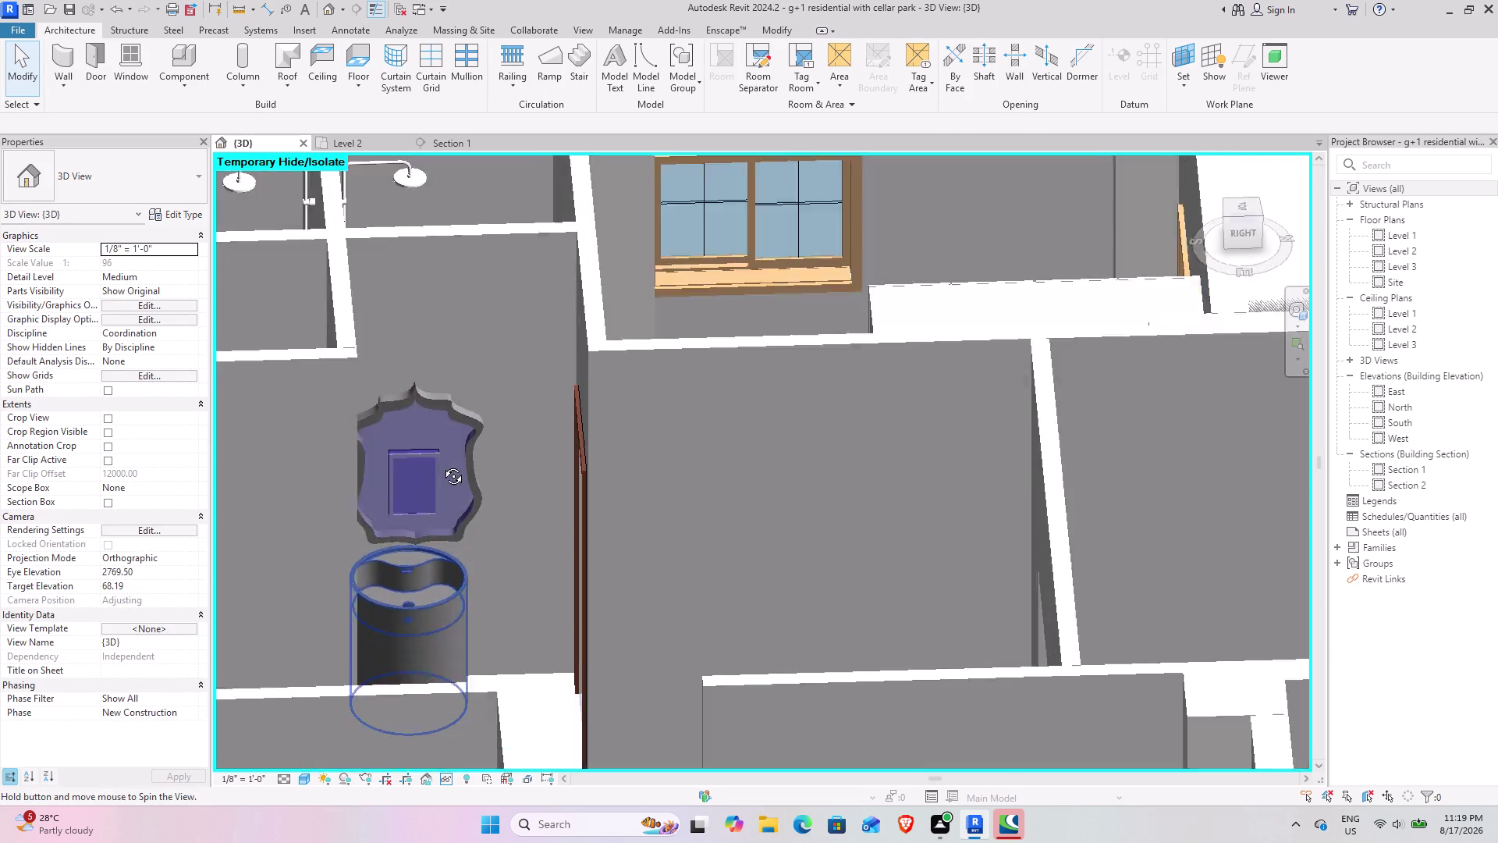
middle_drag(441, 470, 400, 463)
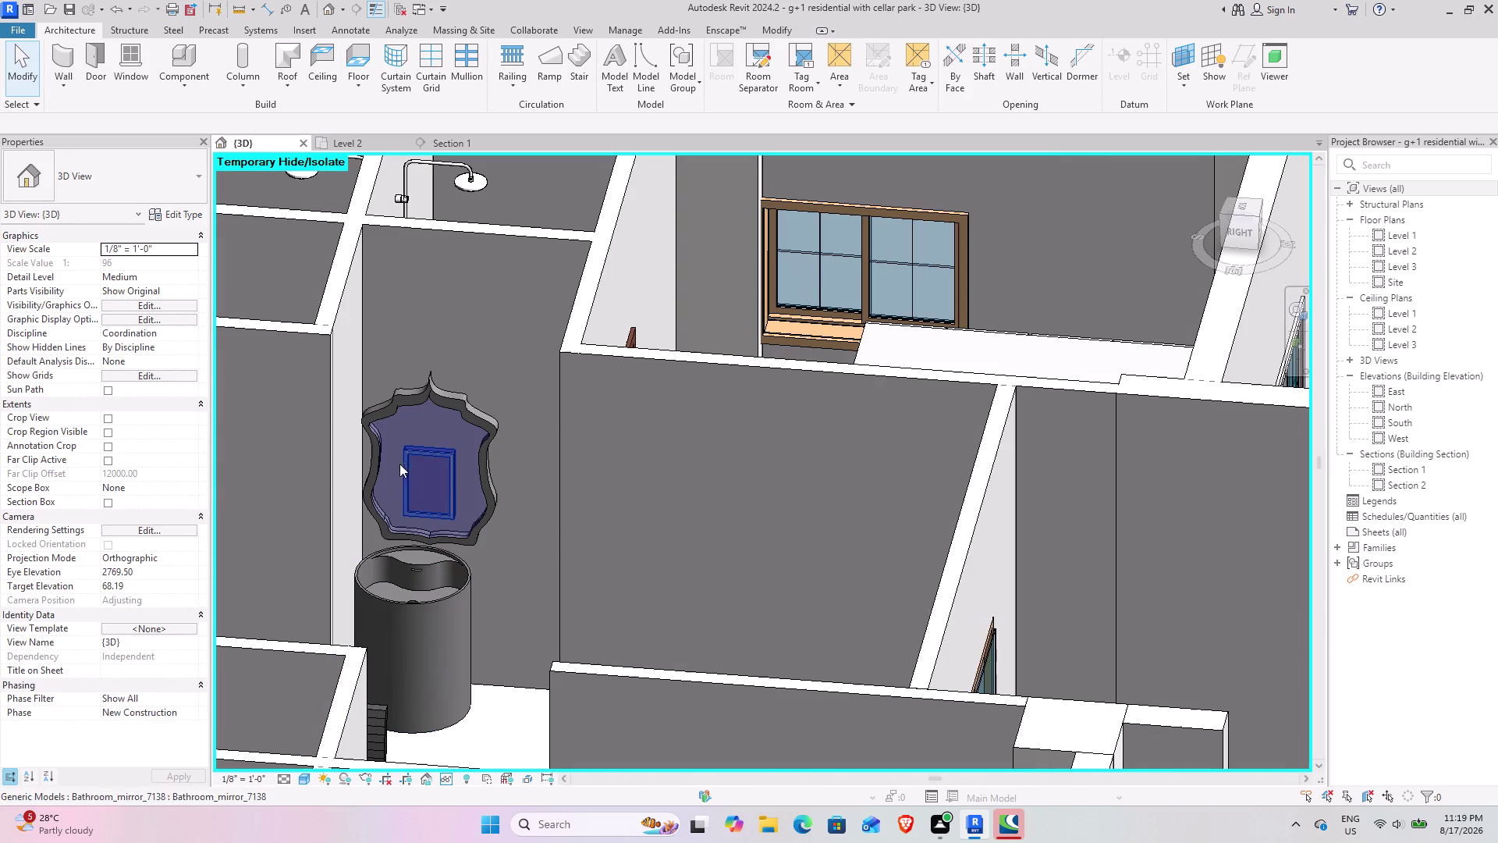
click(457, 470)
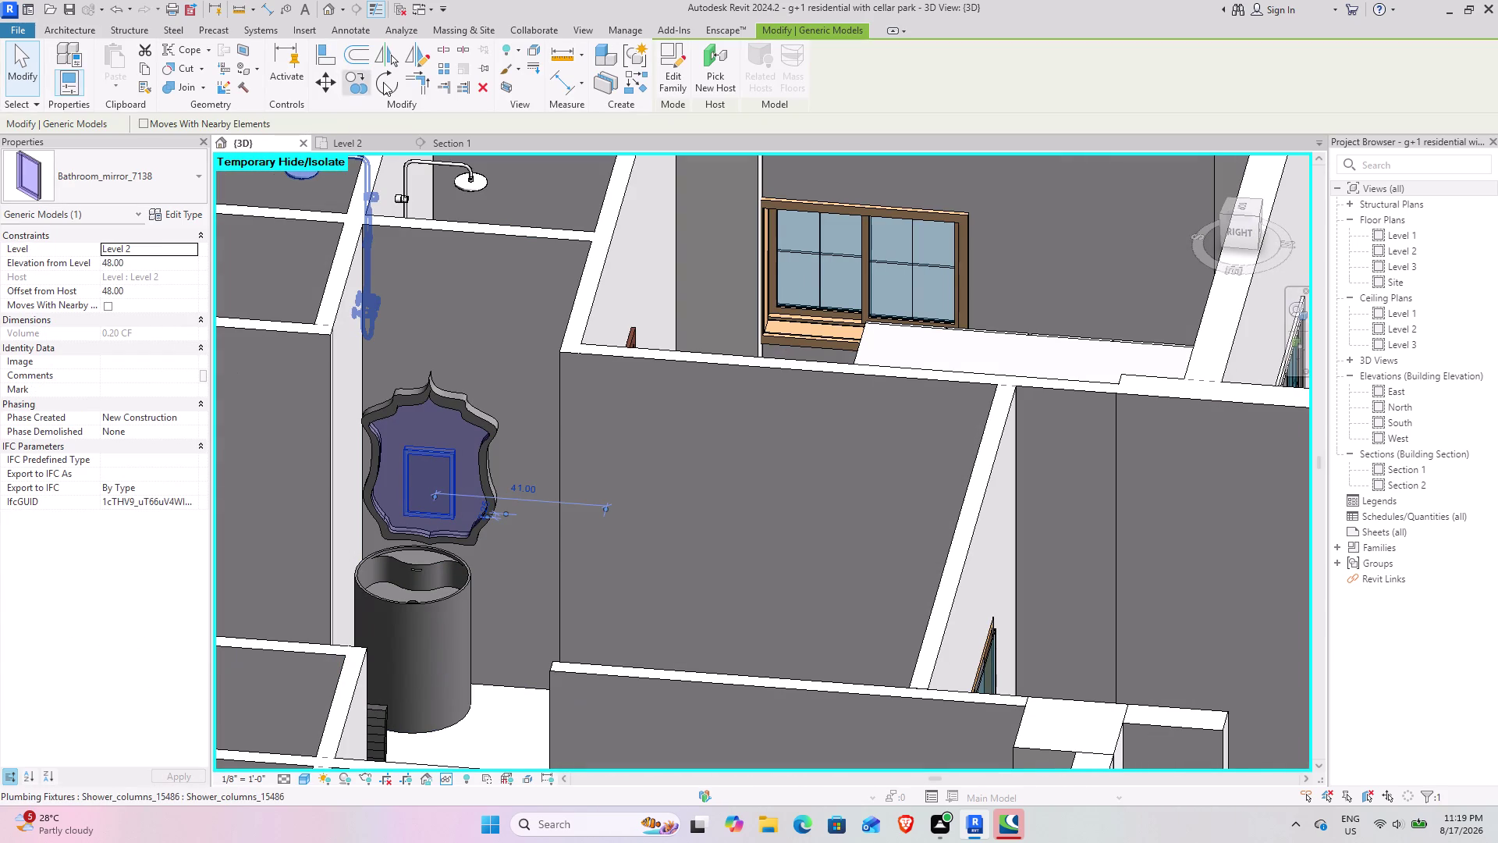
click(484, 91)
scroll(down, 3)
middle_drag(476, 538, 521, 513)
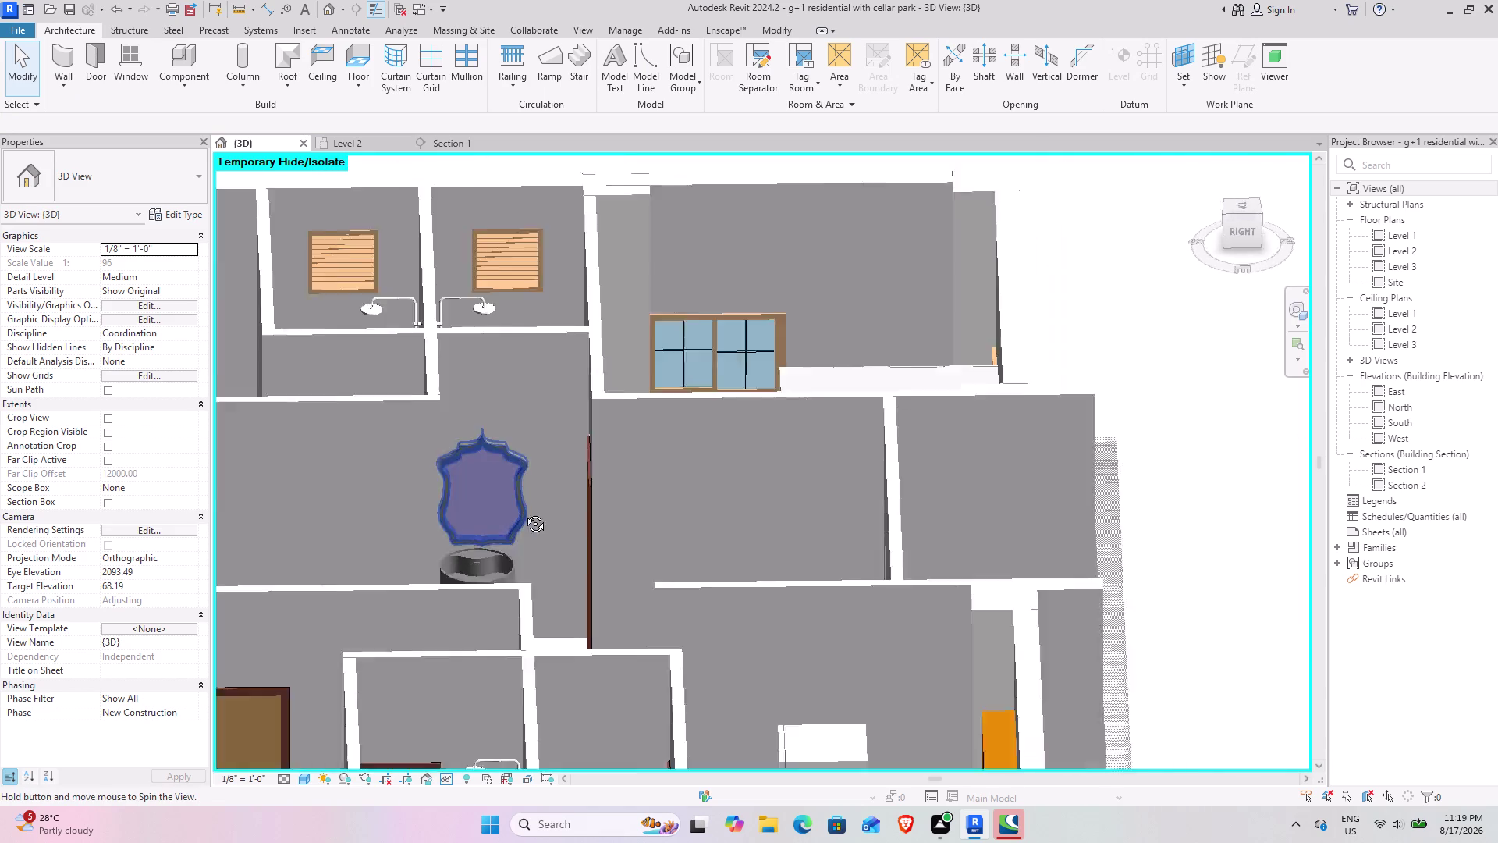
middle_drag(521, 512, 459, 565)
scroll(down, 3)
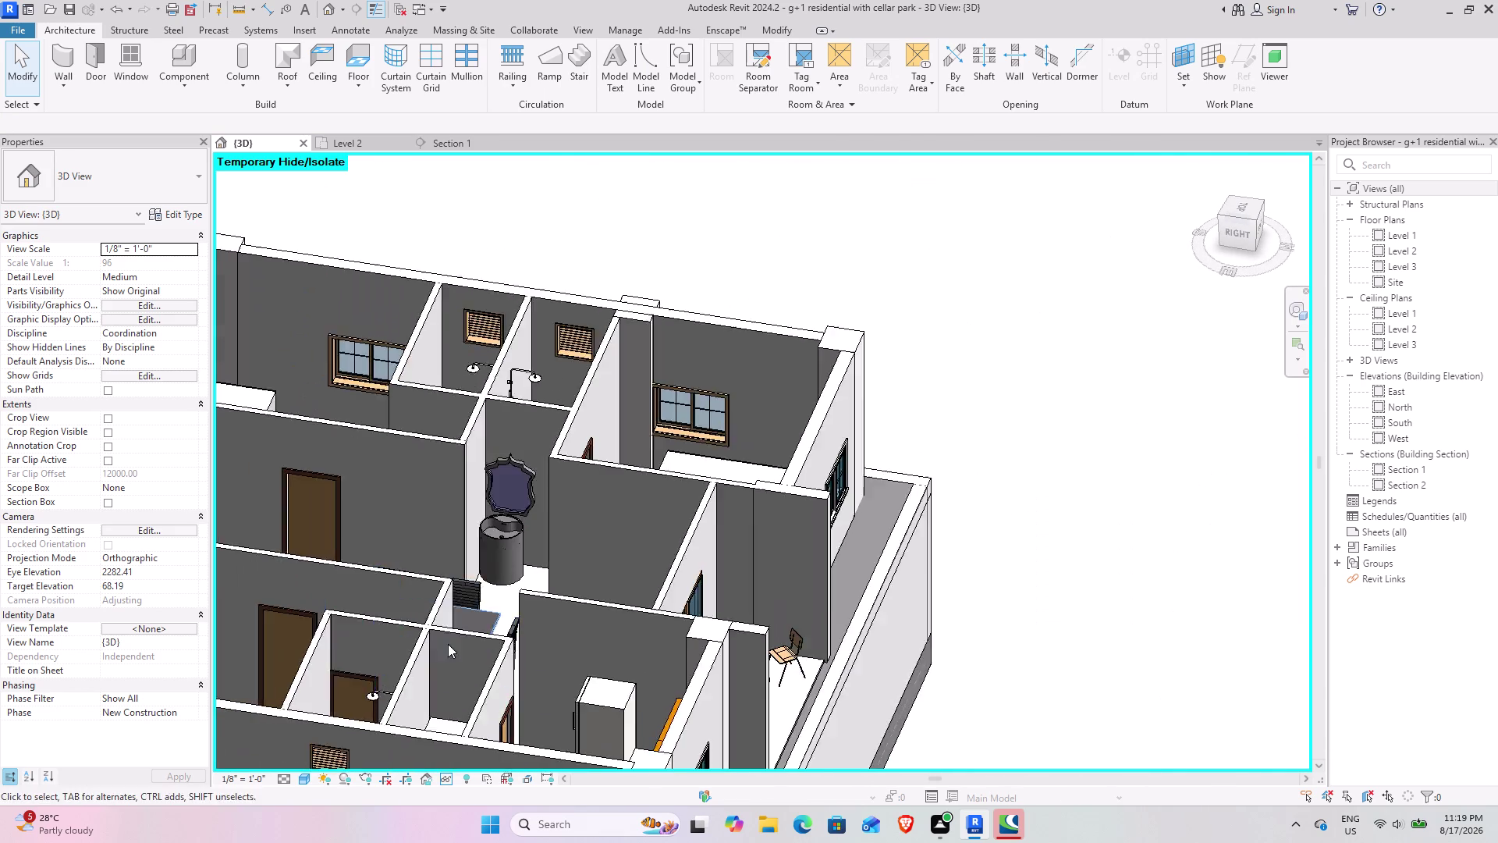
middle_drag(448, 644, 472, 653)
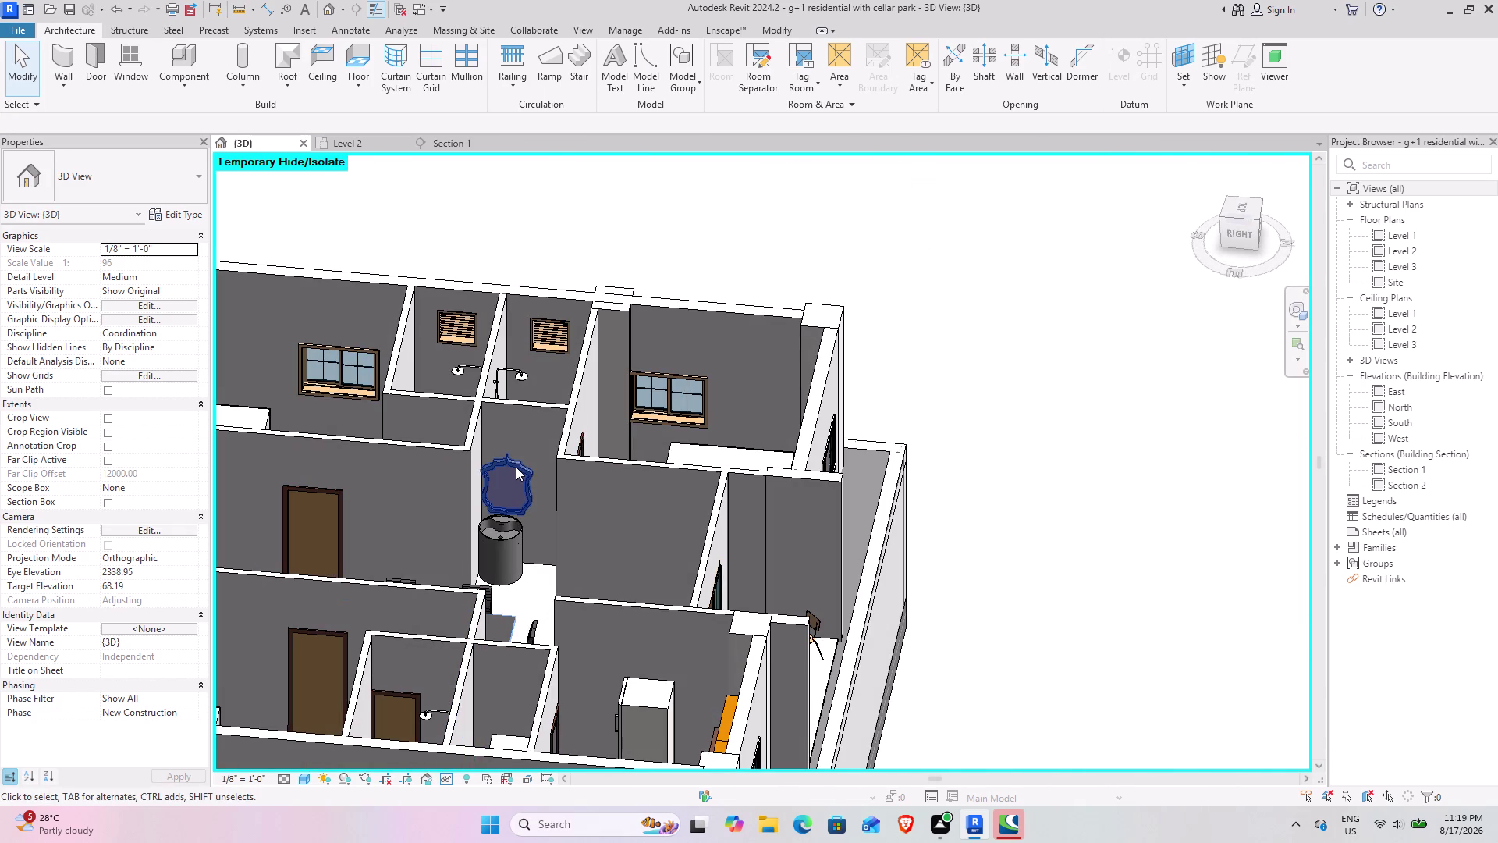
scroll(down, 3)
middle_drag(390, 571, 979, 536)
middle_drag(857, 413, 910, 549)
middle_drag(608, 312, 592, 630)
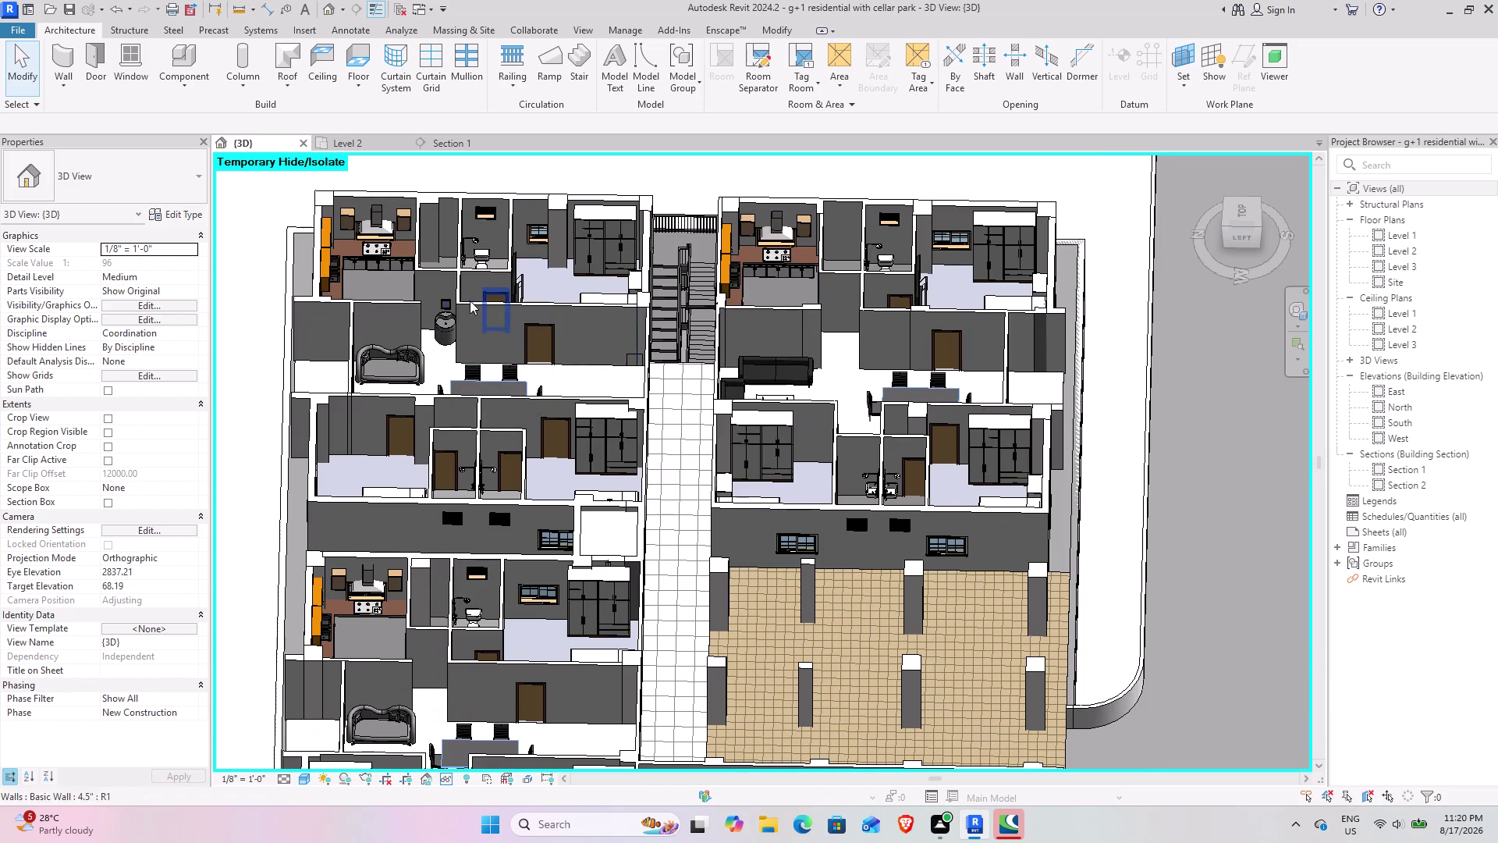
scroll(up, 3)
click(462, 328)
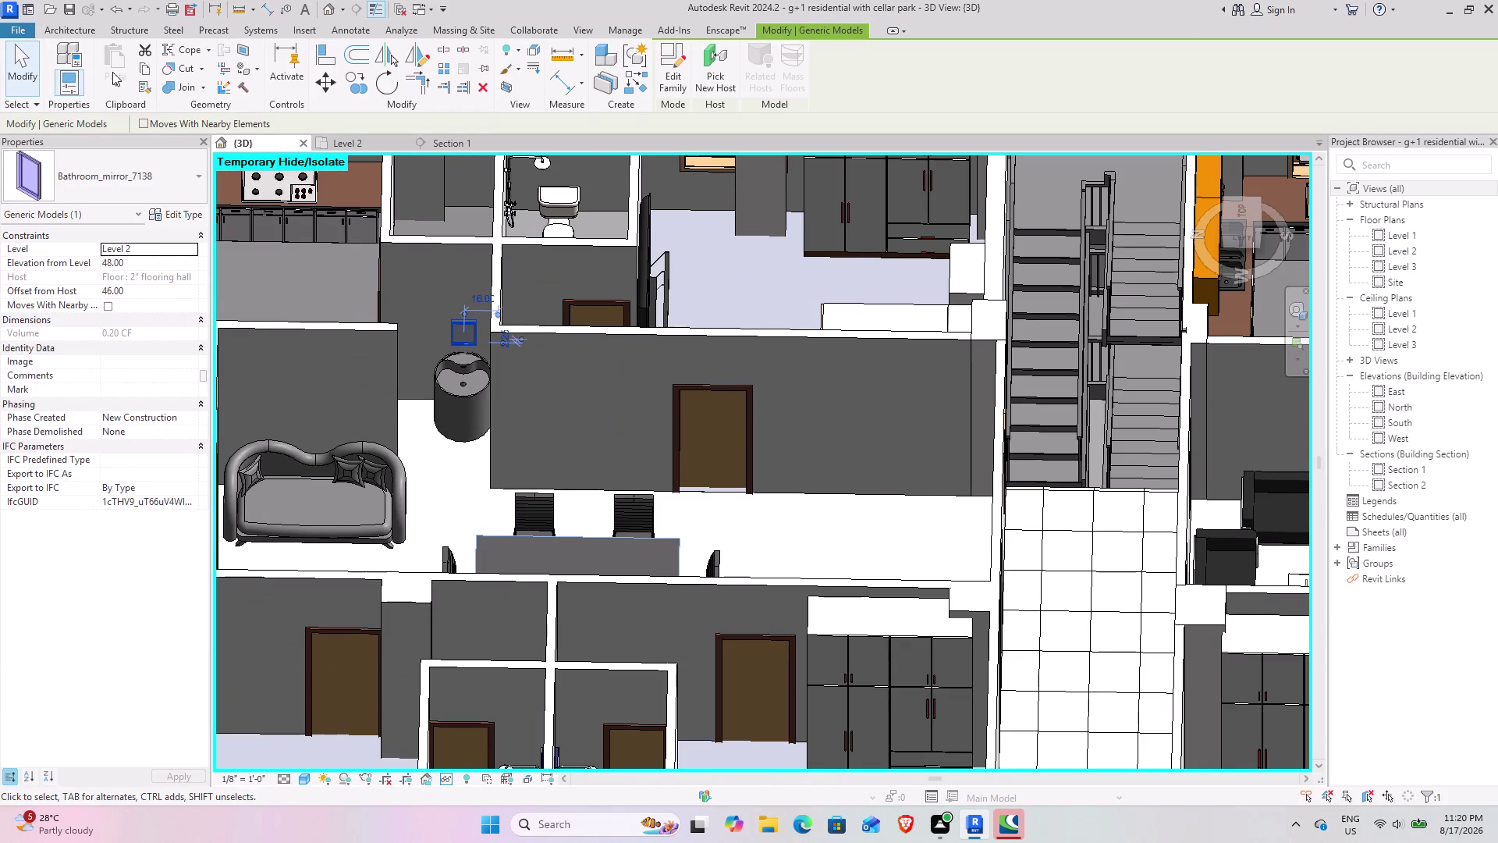
Review the mirror type list and start a new Component placement.
click(178, 162)
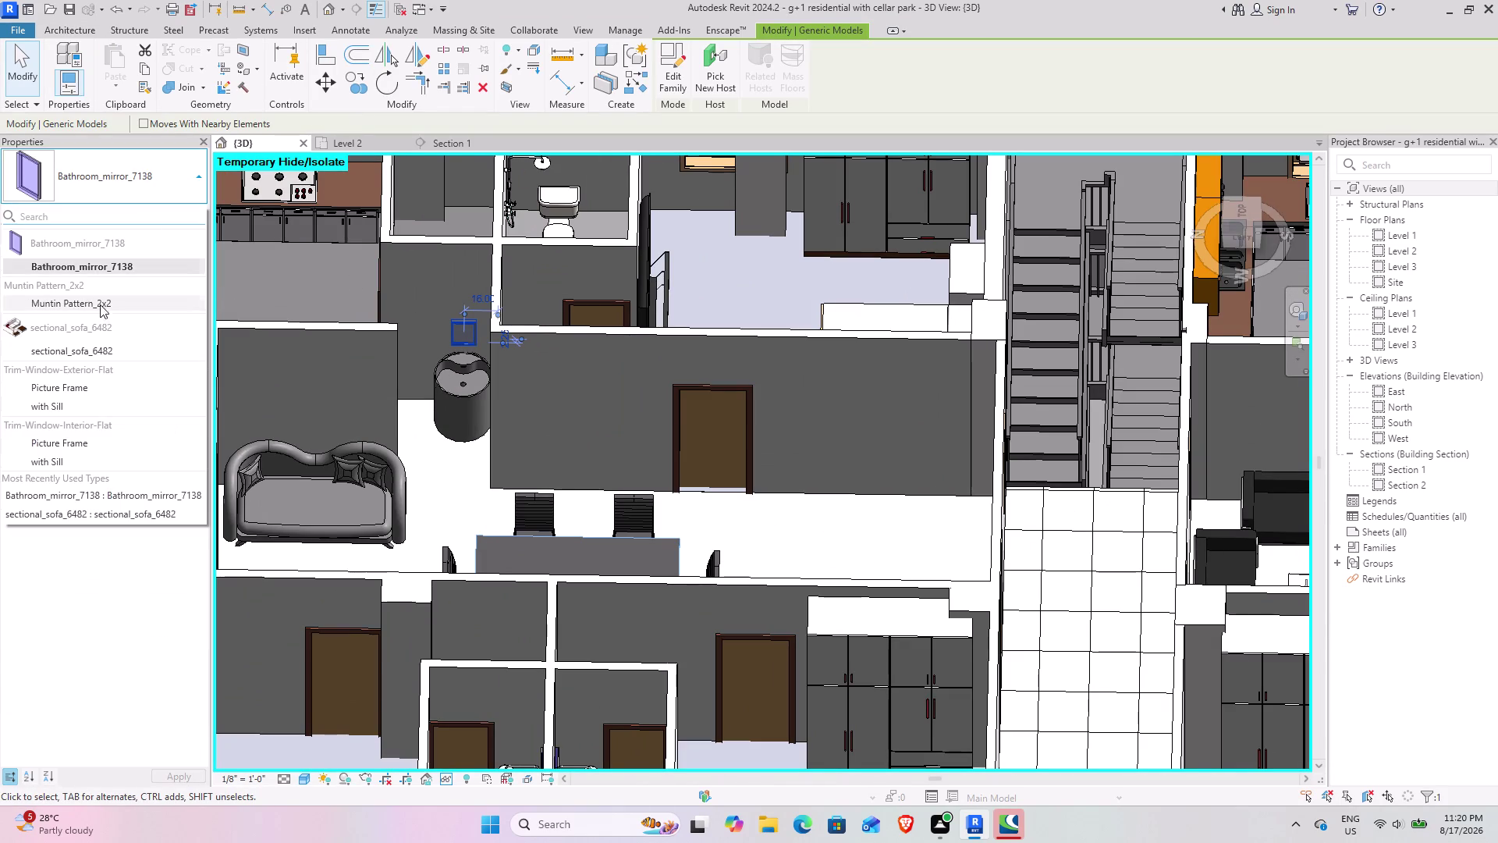
scroll(down, 3)
click(124, 175)
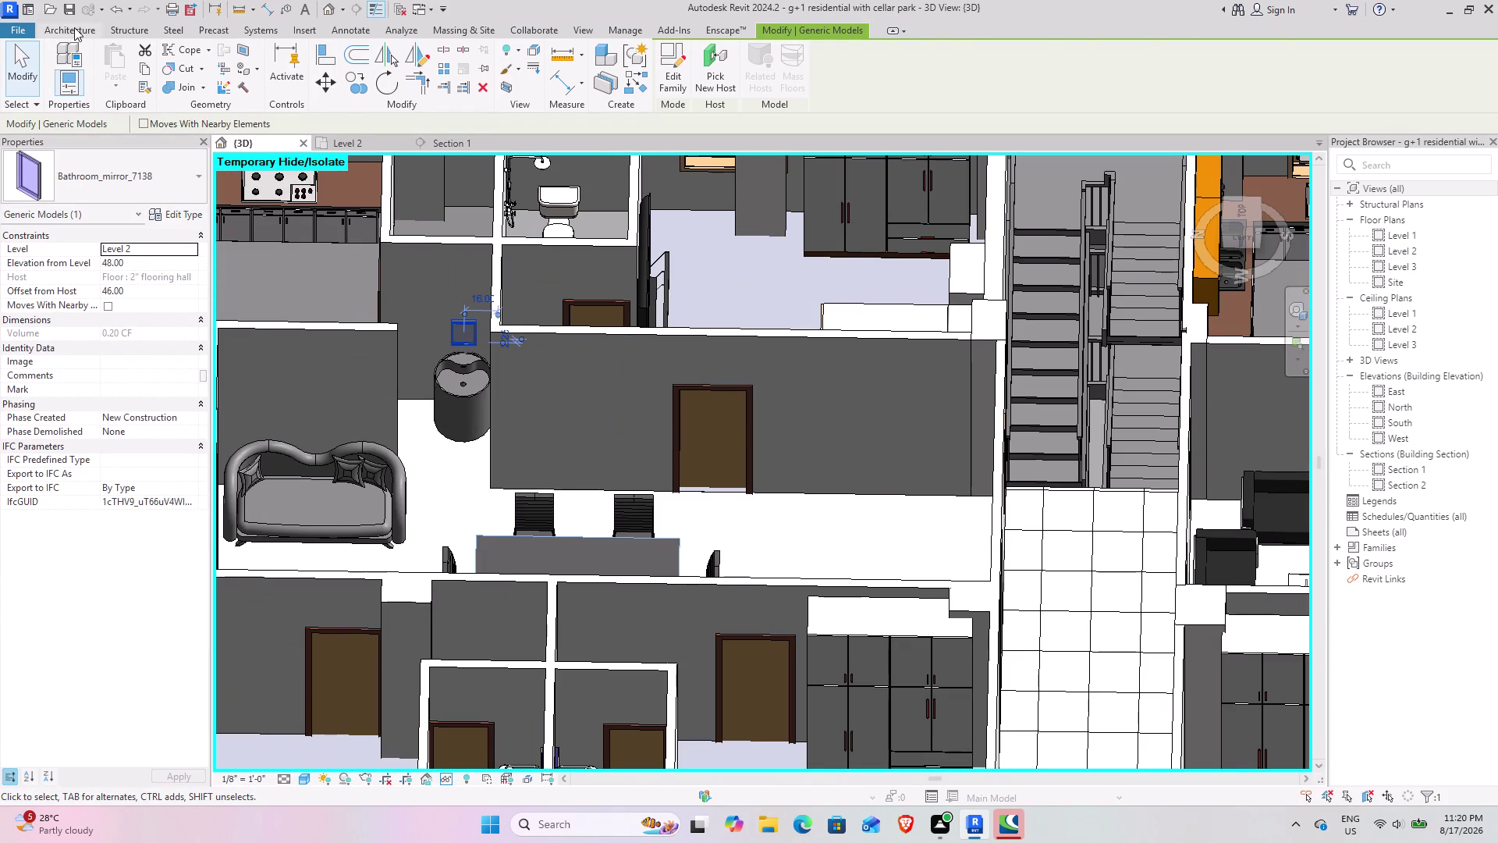
click(74, 28)
click(182, 55)
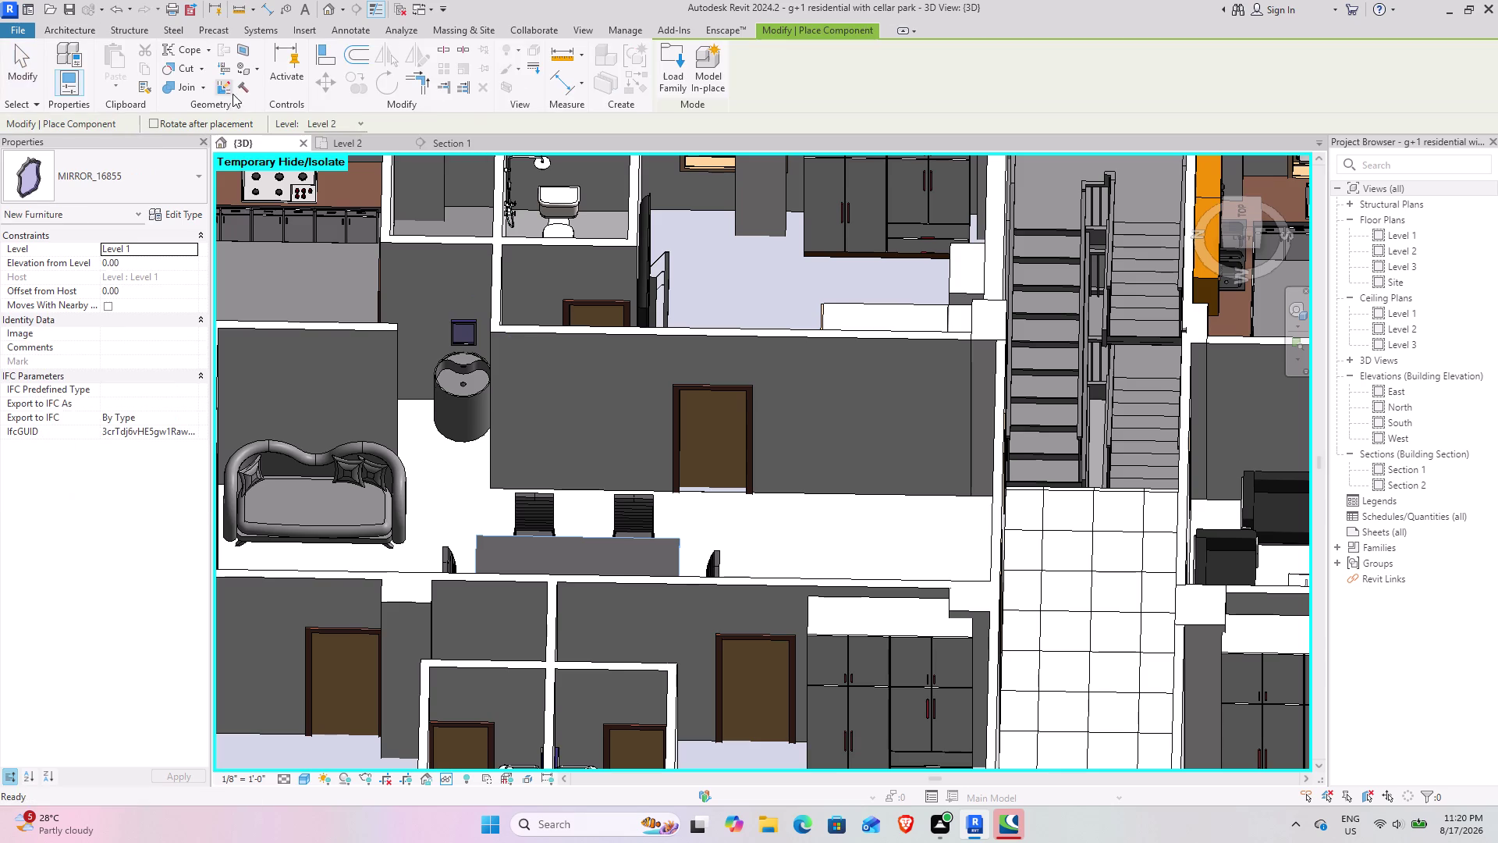
In the Level 2 plan, place MIRROR_16855 at the basin wall, then return to 3D.
click(348, 145)
scroll(down, 3)
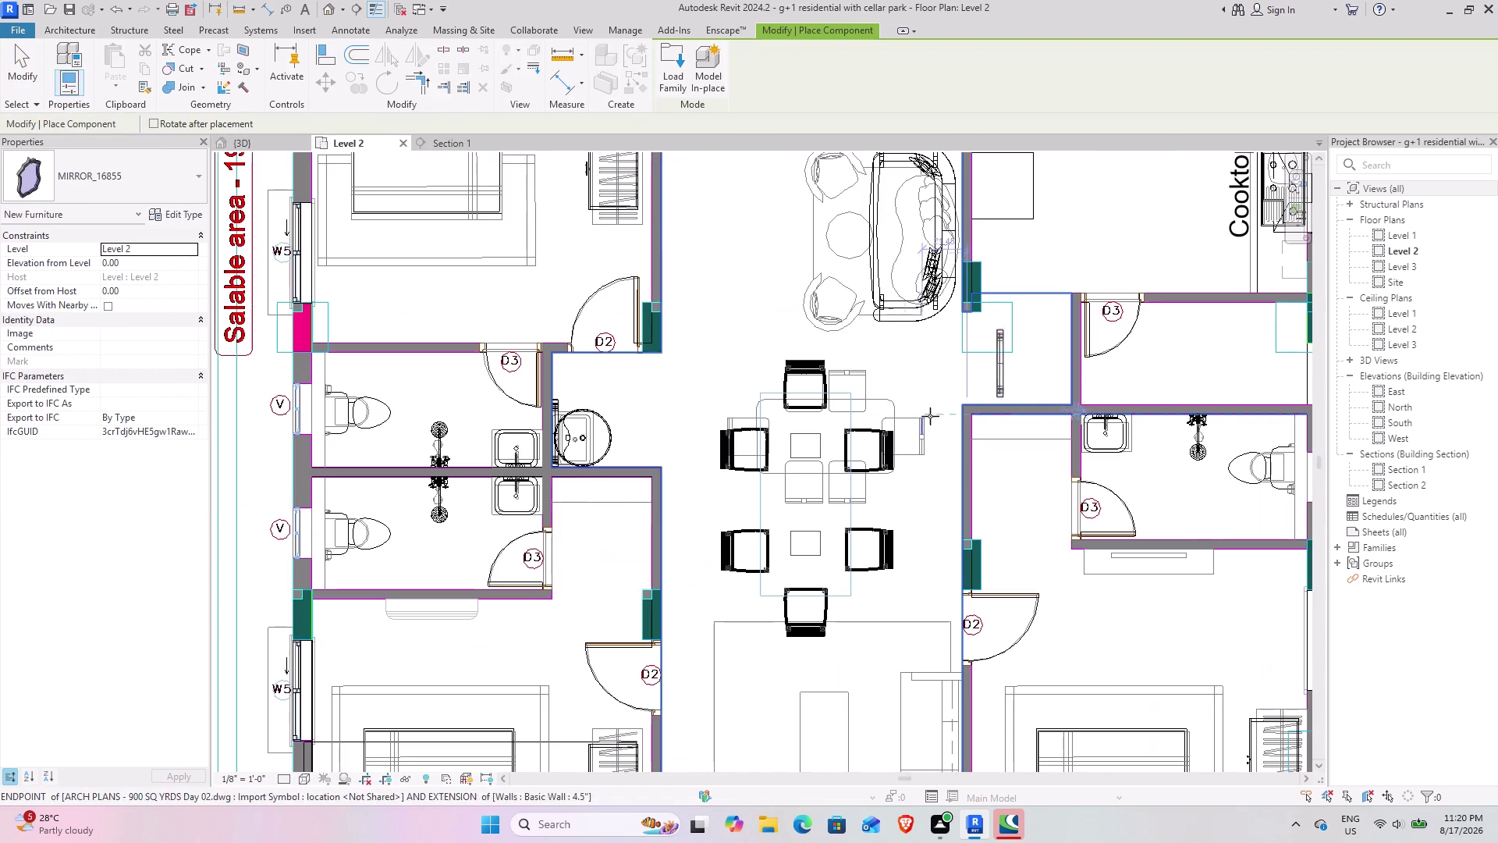
middle_drag(788, 447, 33, 472)
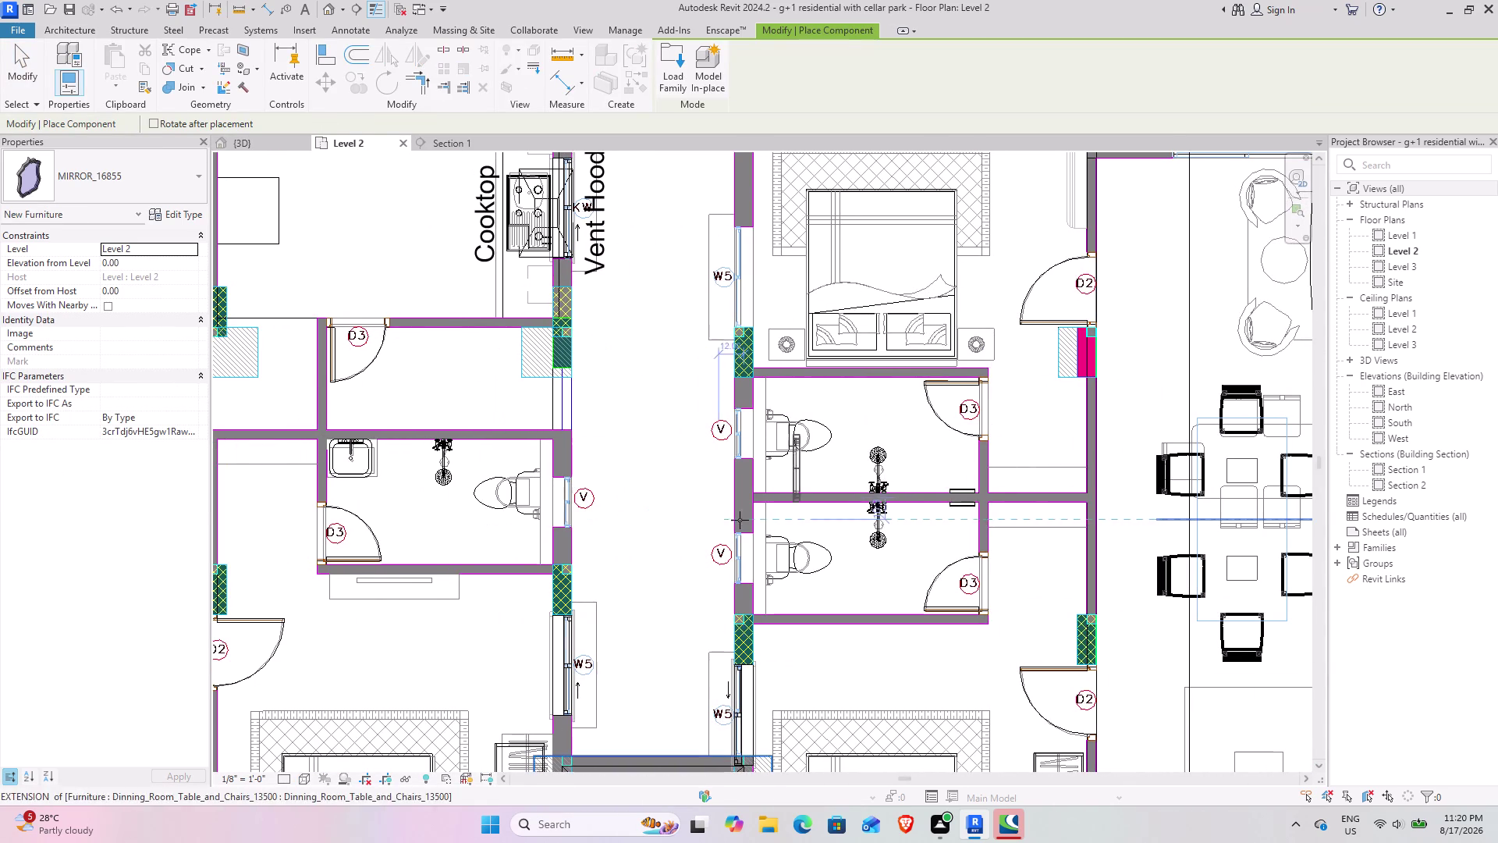
middle_drag(867, 461, 103, 470)
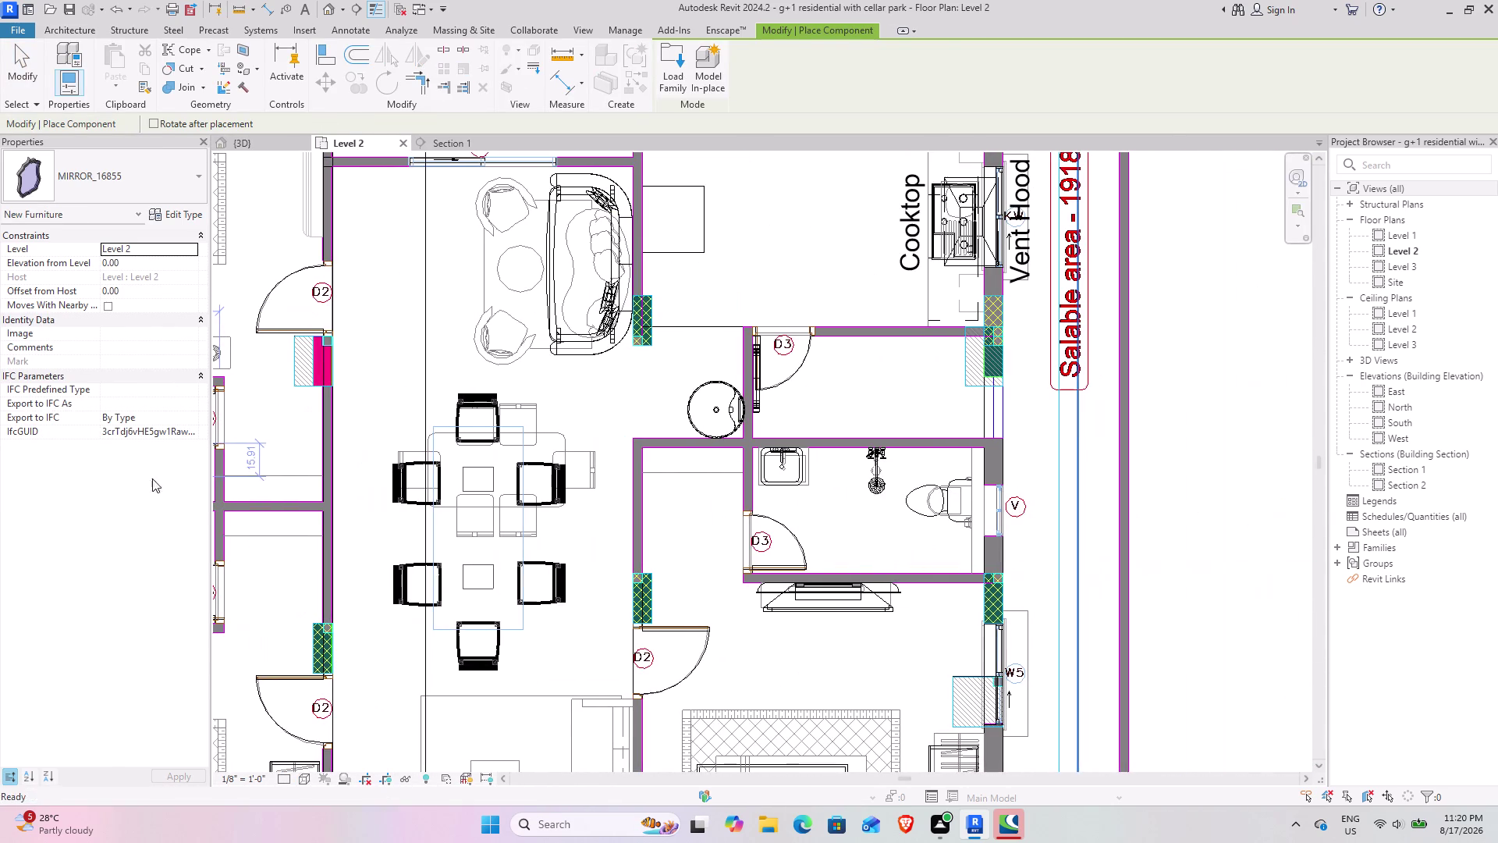
scroll(up, 3)
scroll(up, 3)
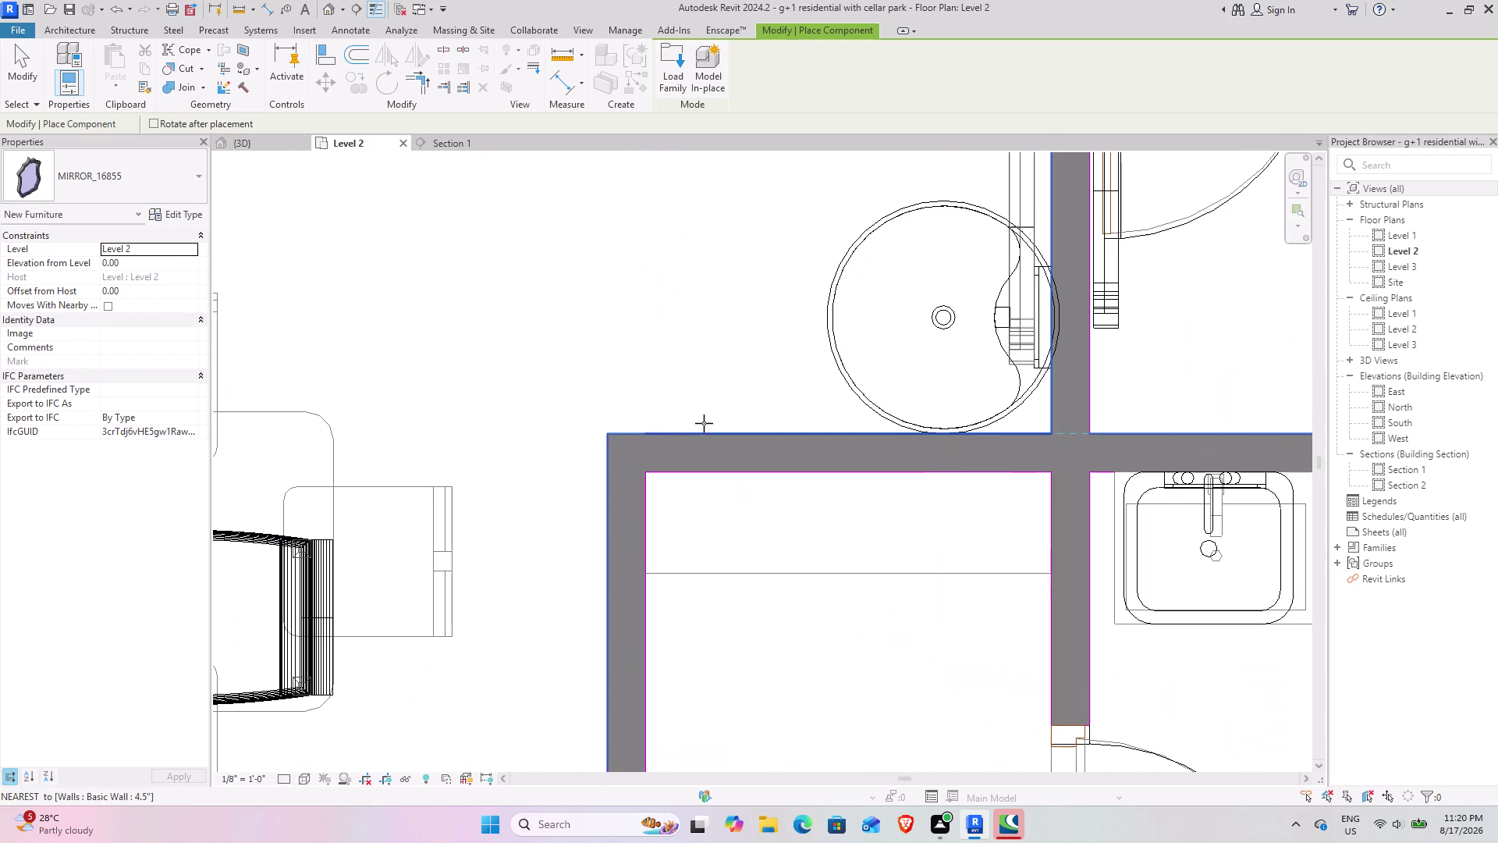
scroll(down, 3)
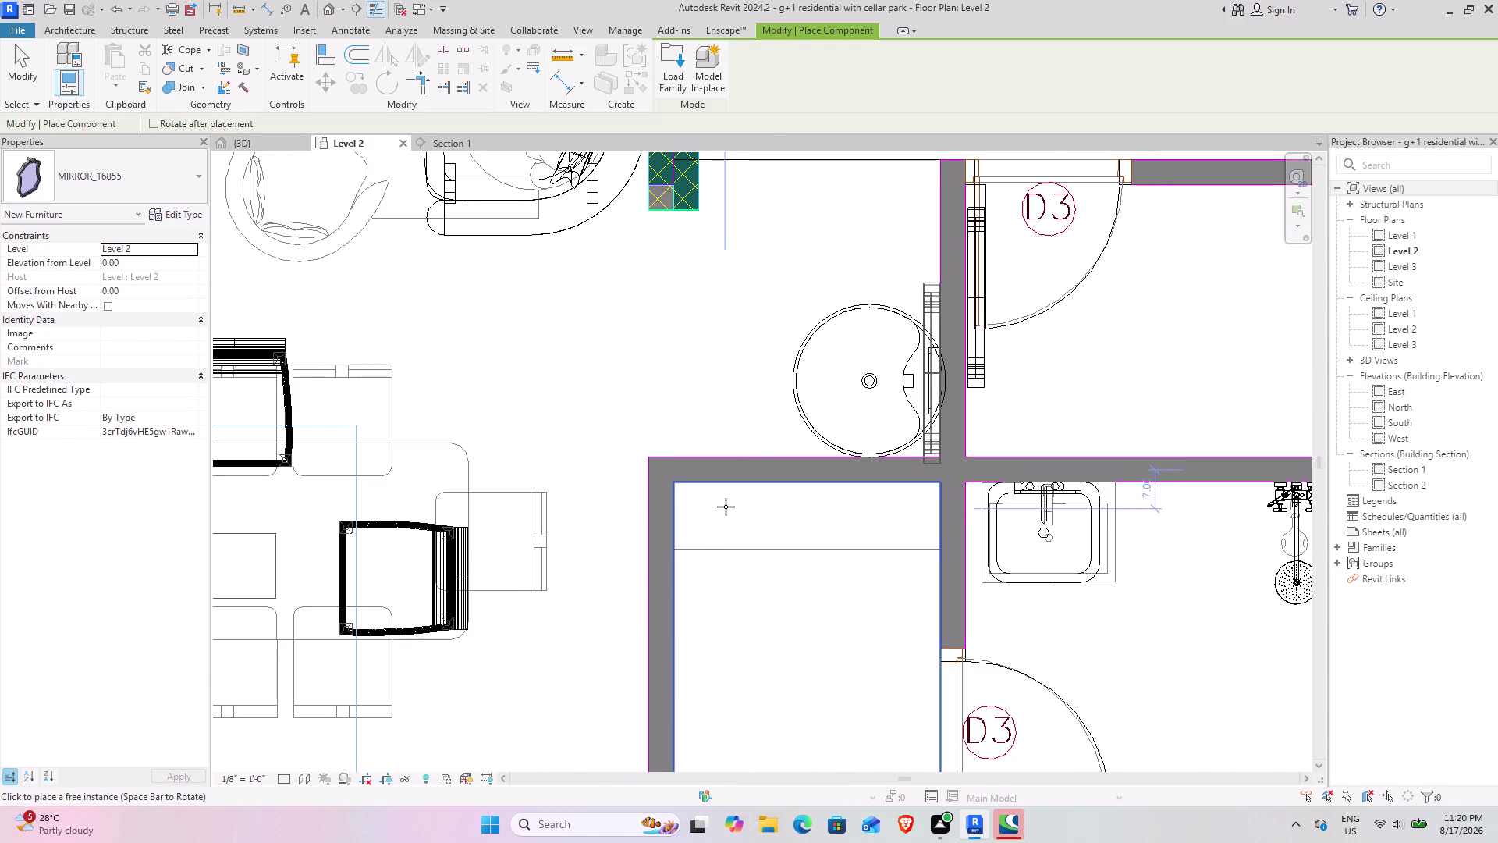
click(726, 506)
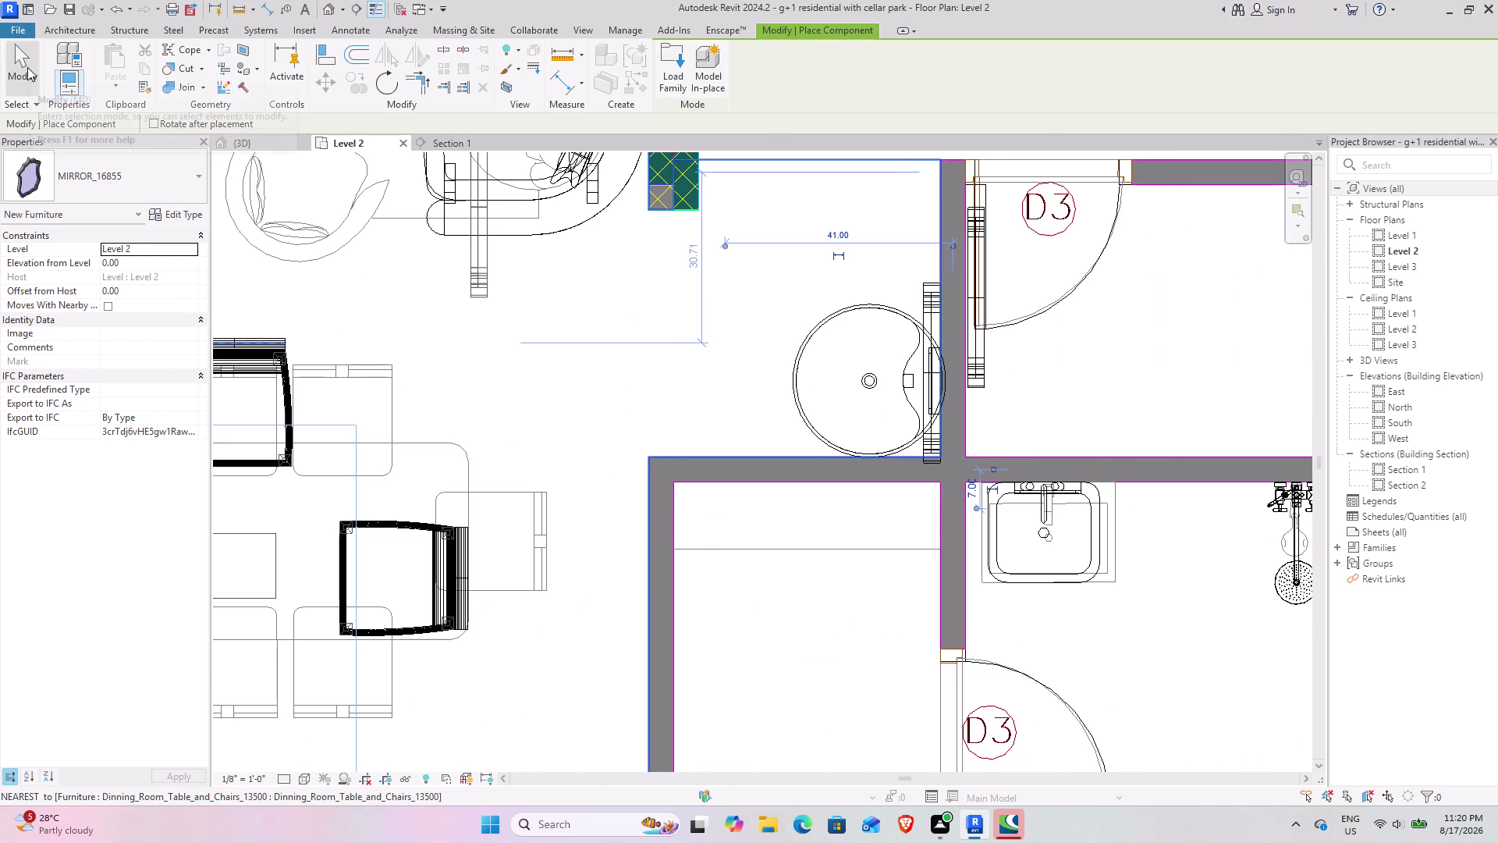
click(27, 67)
scroll(down, 3)
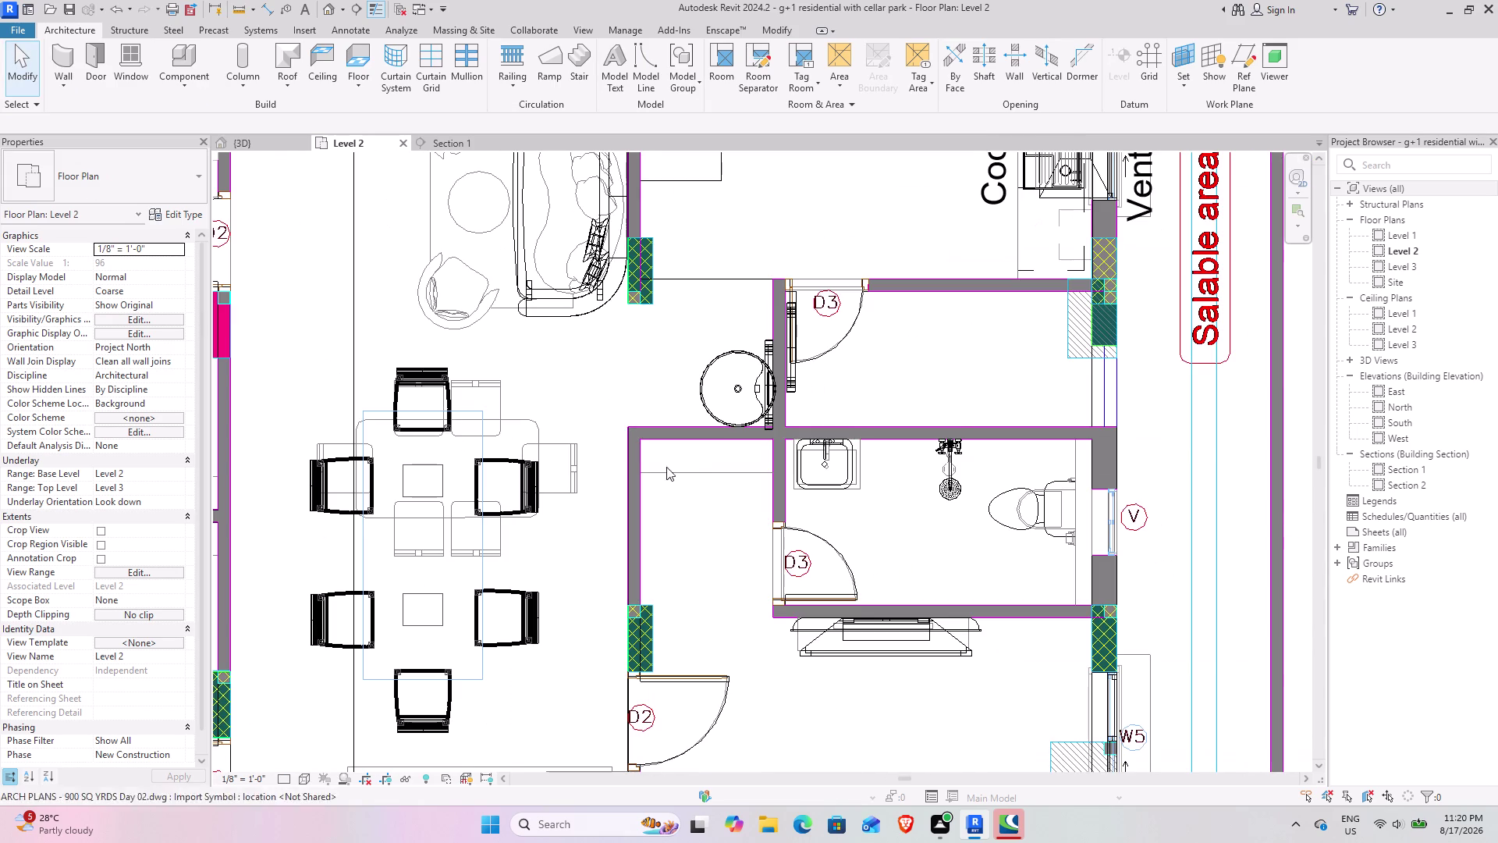
click(245, 144)
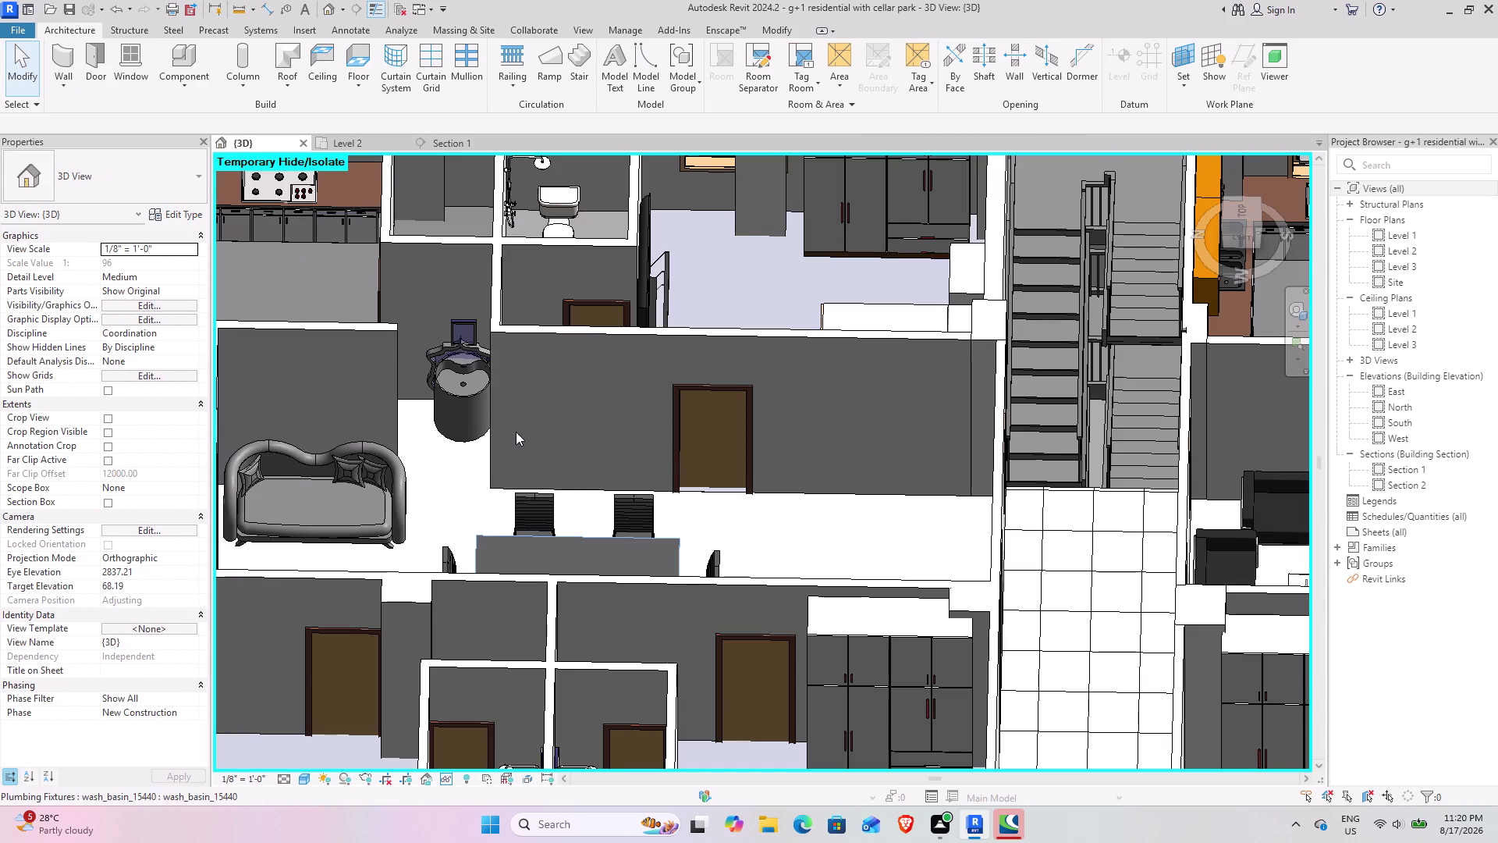
Set the new mirror's Elevation from Level to 3' (36 inches).
click(449, 349)
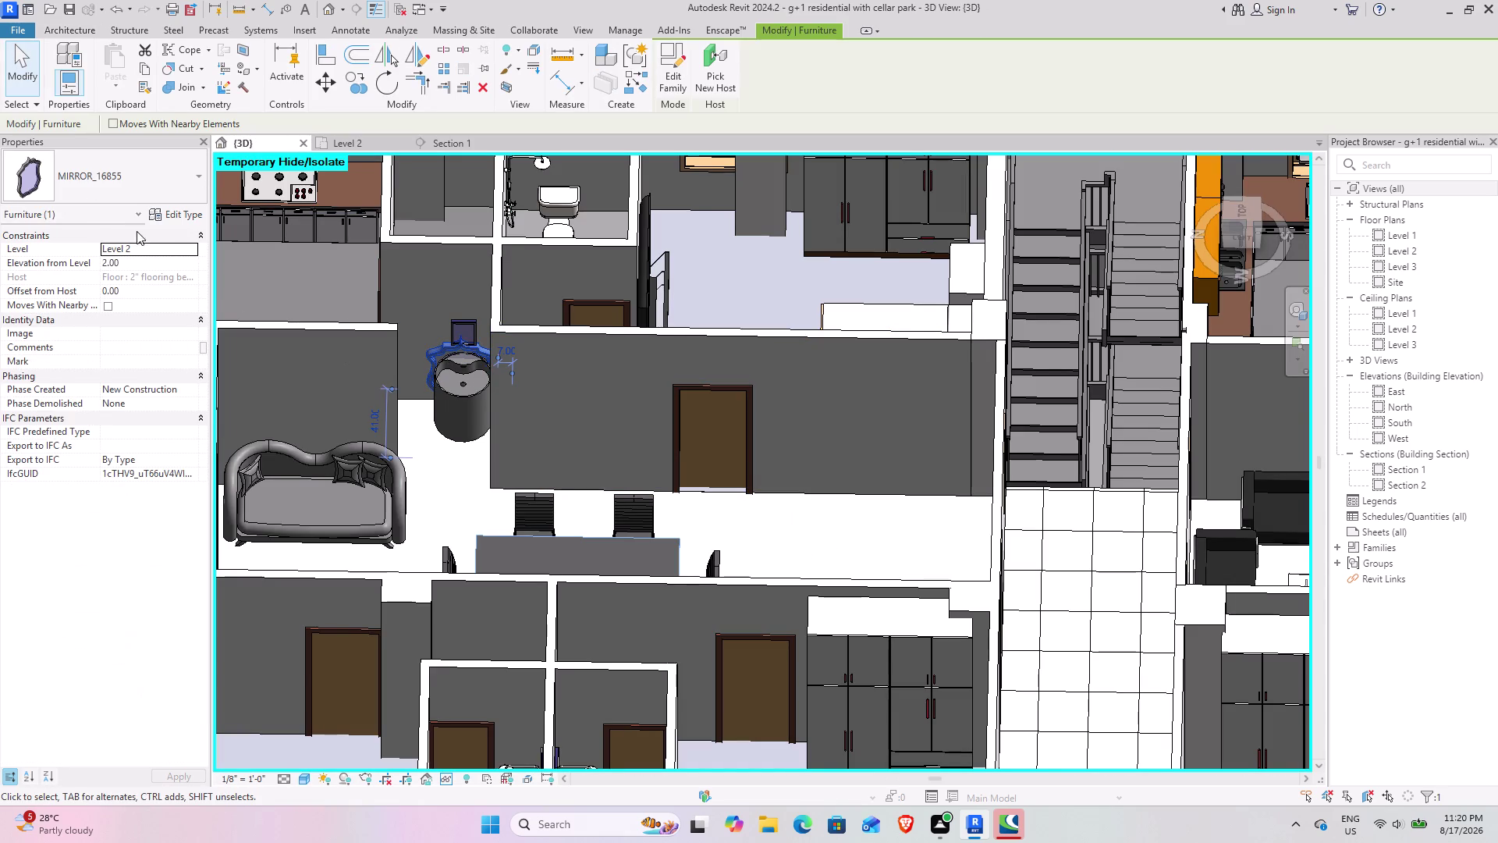
click(150, 267)
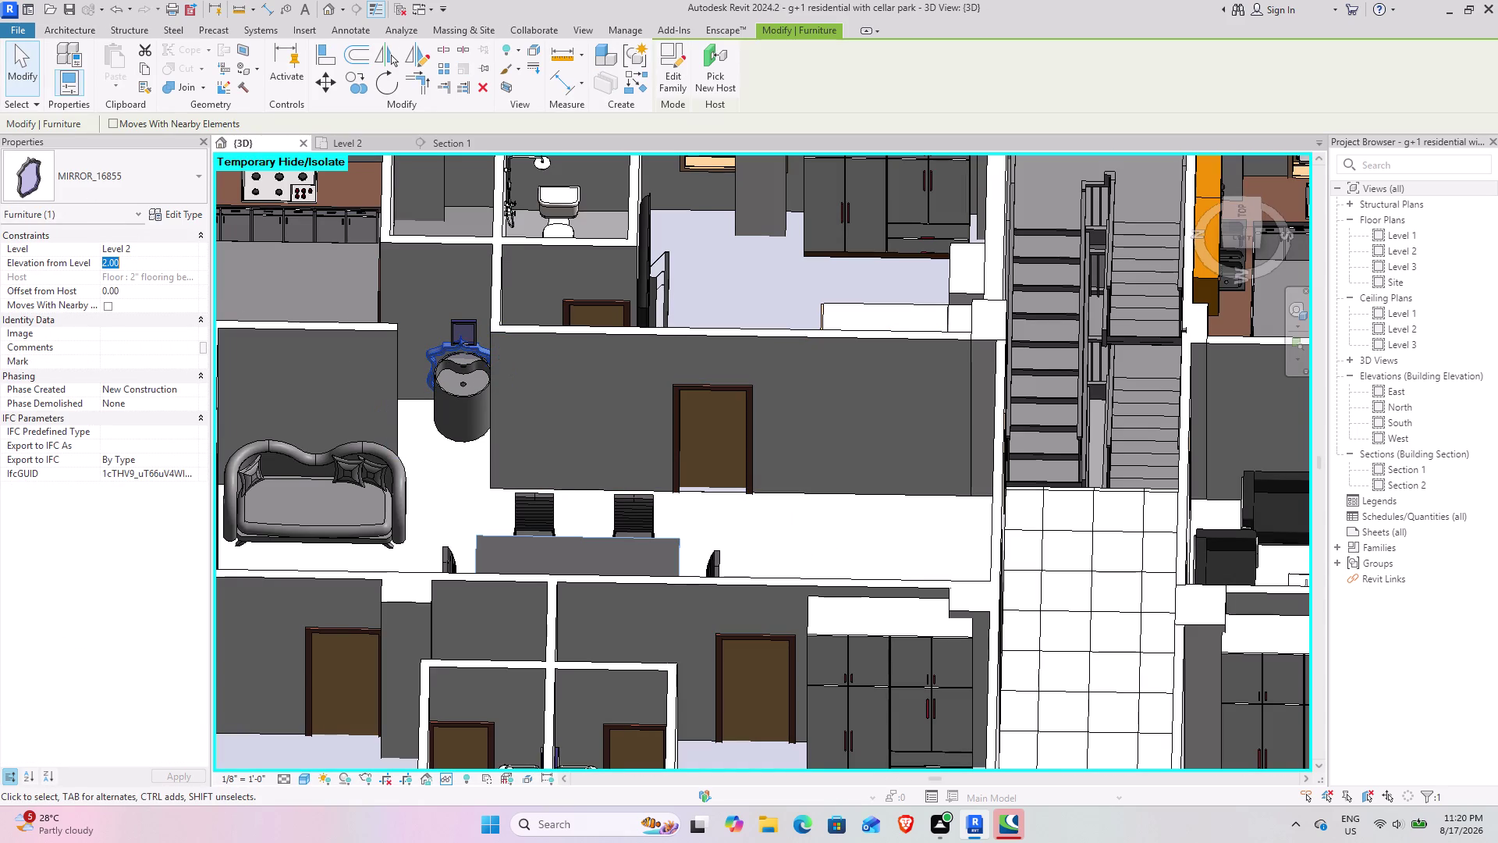
text(3')
key(Return)
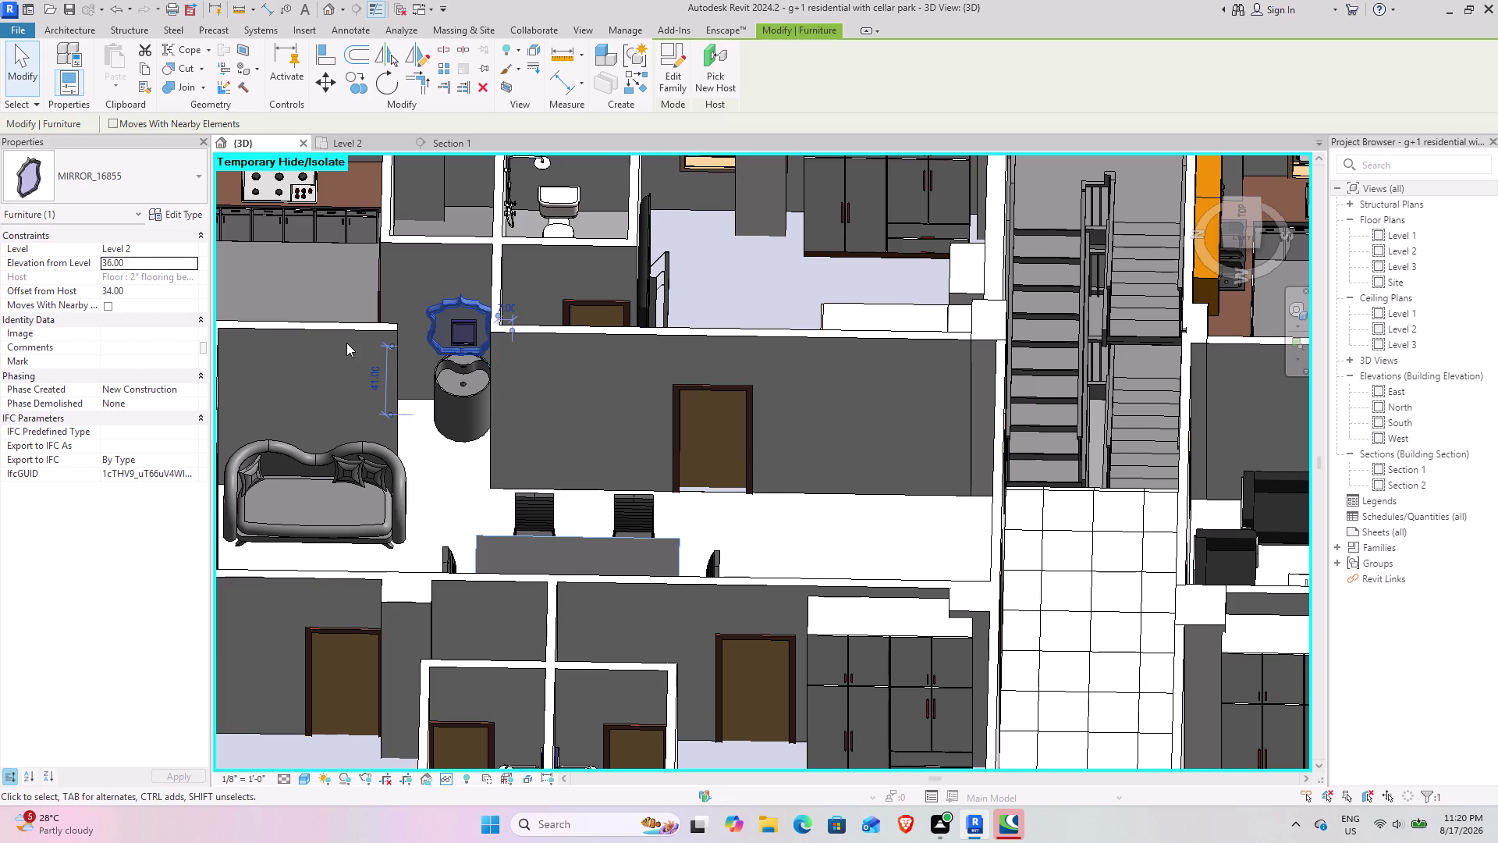
scroll(up, 3)
click(465, 329)
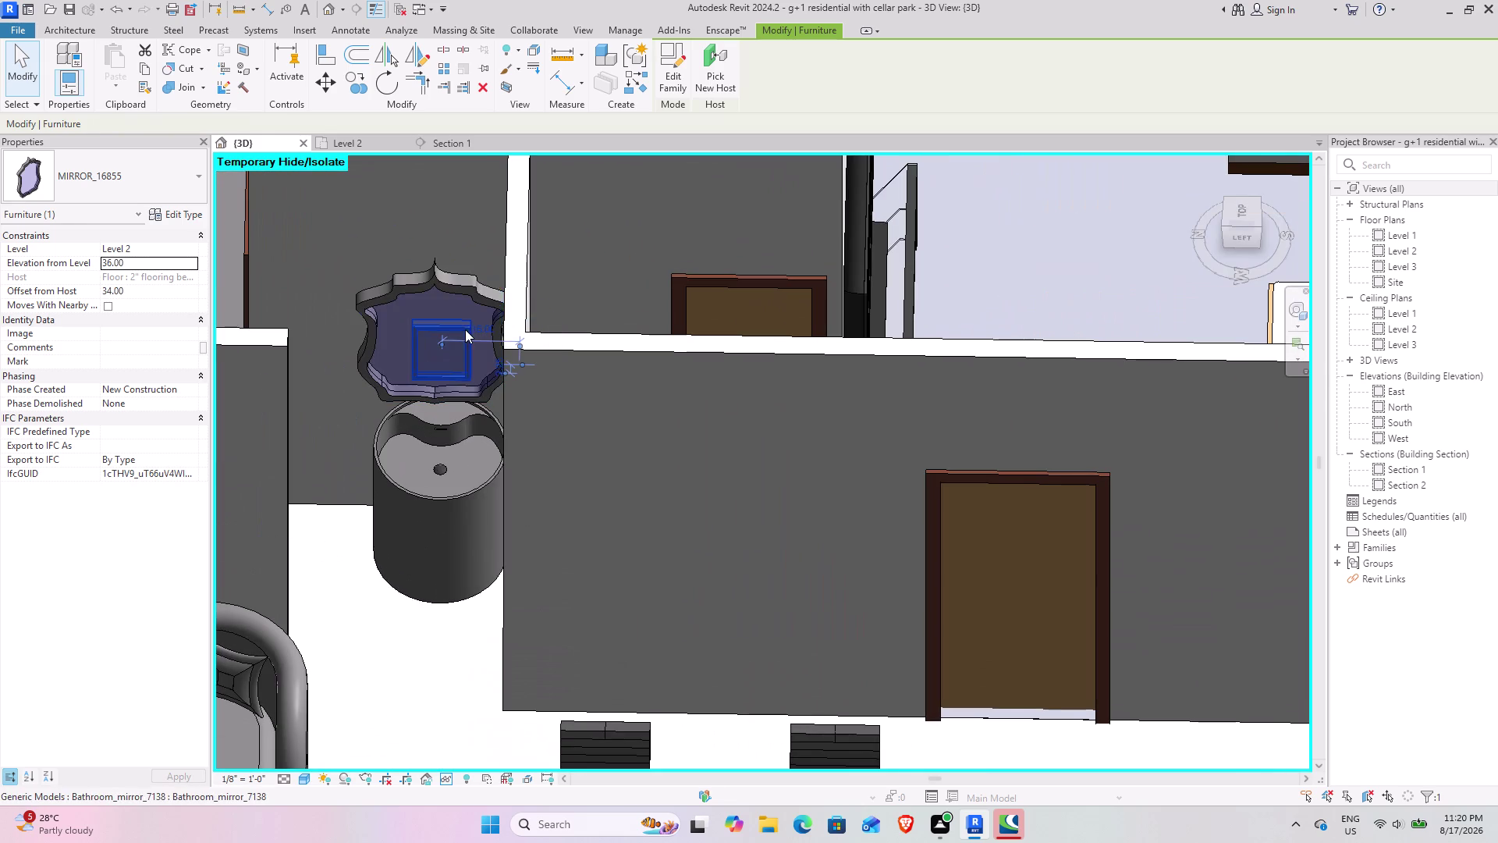
click(487, 86)
scroll(down, 3)
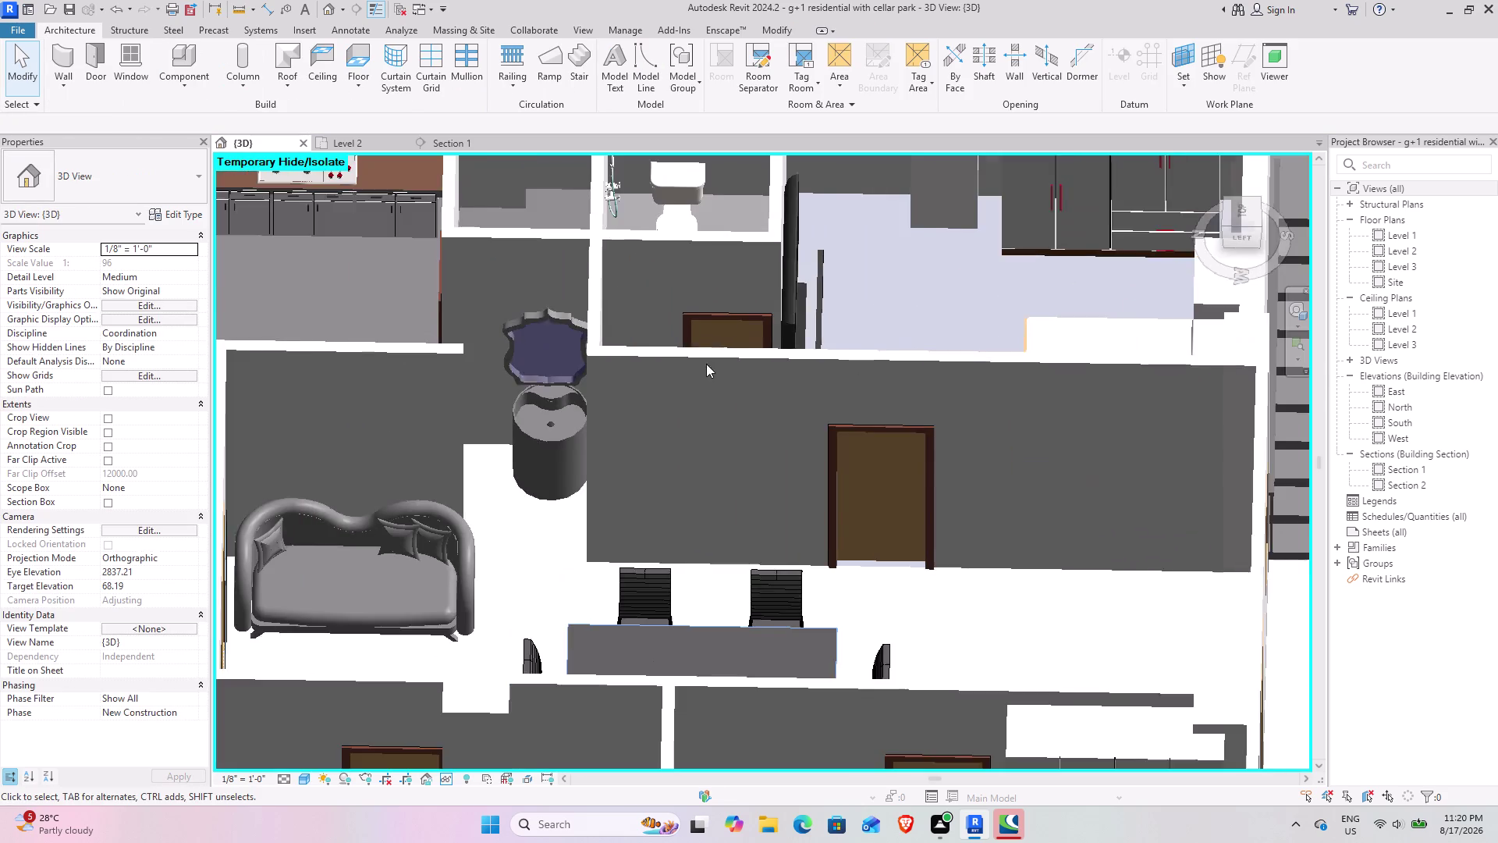
Review the flat in 3D, then open the Level 2 plan showing the whole flat.
middle_drag(741, 340, 448, 383)
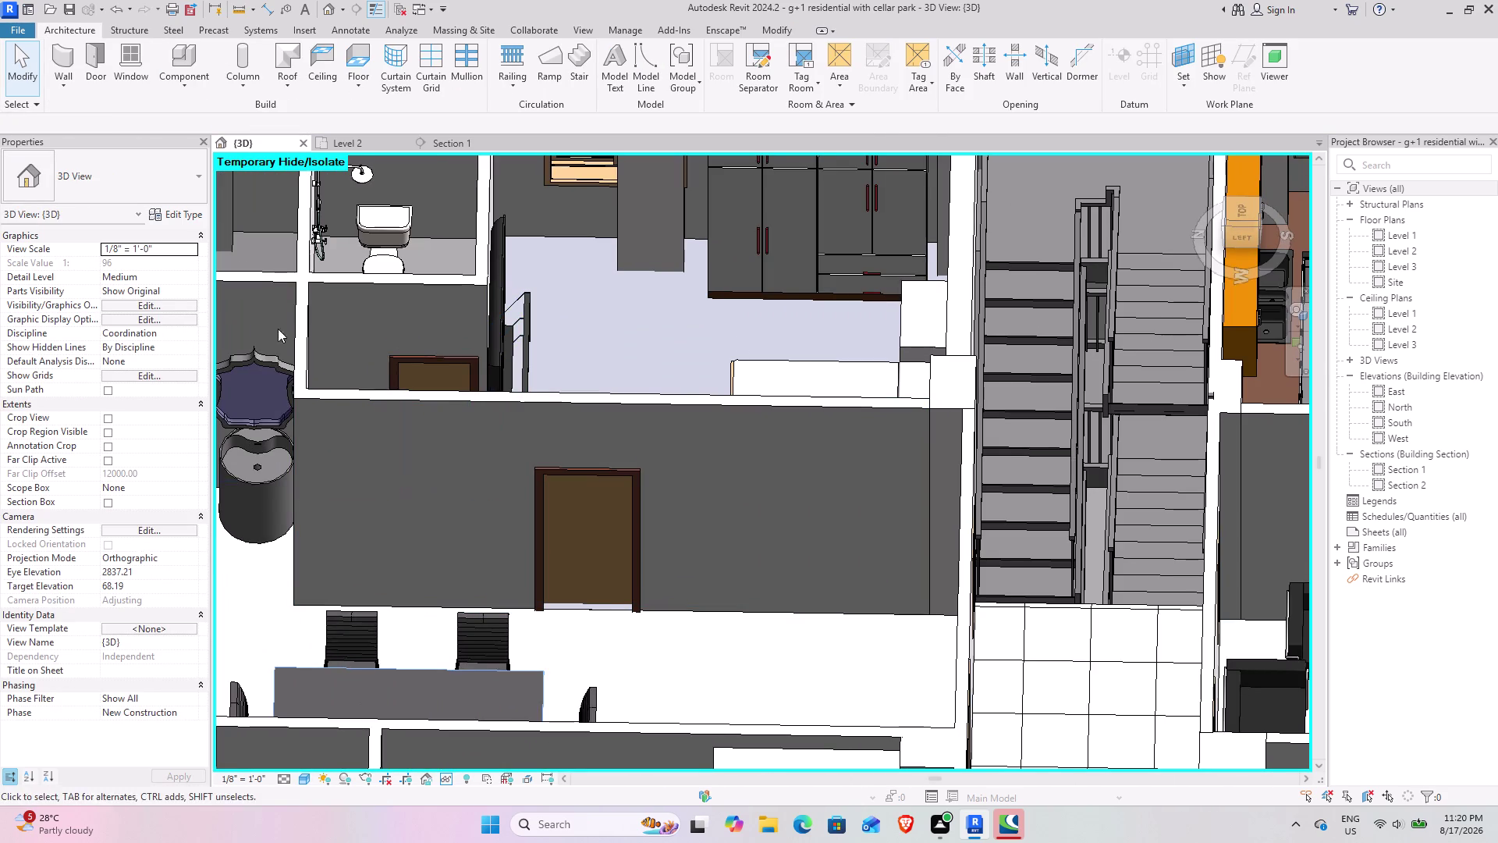
scroll(down, 3)
middle_drag(1034, 331, 523, 346)
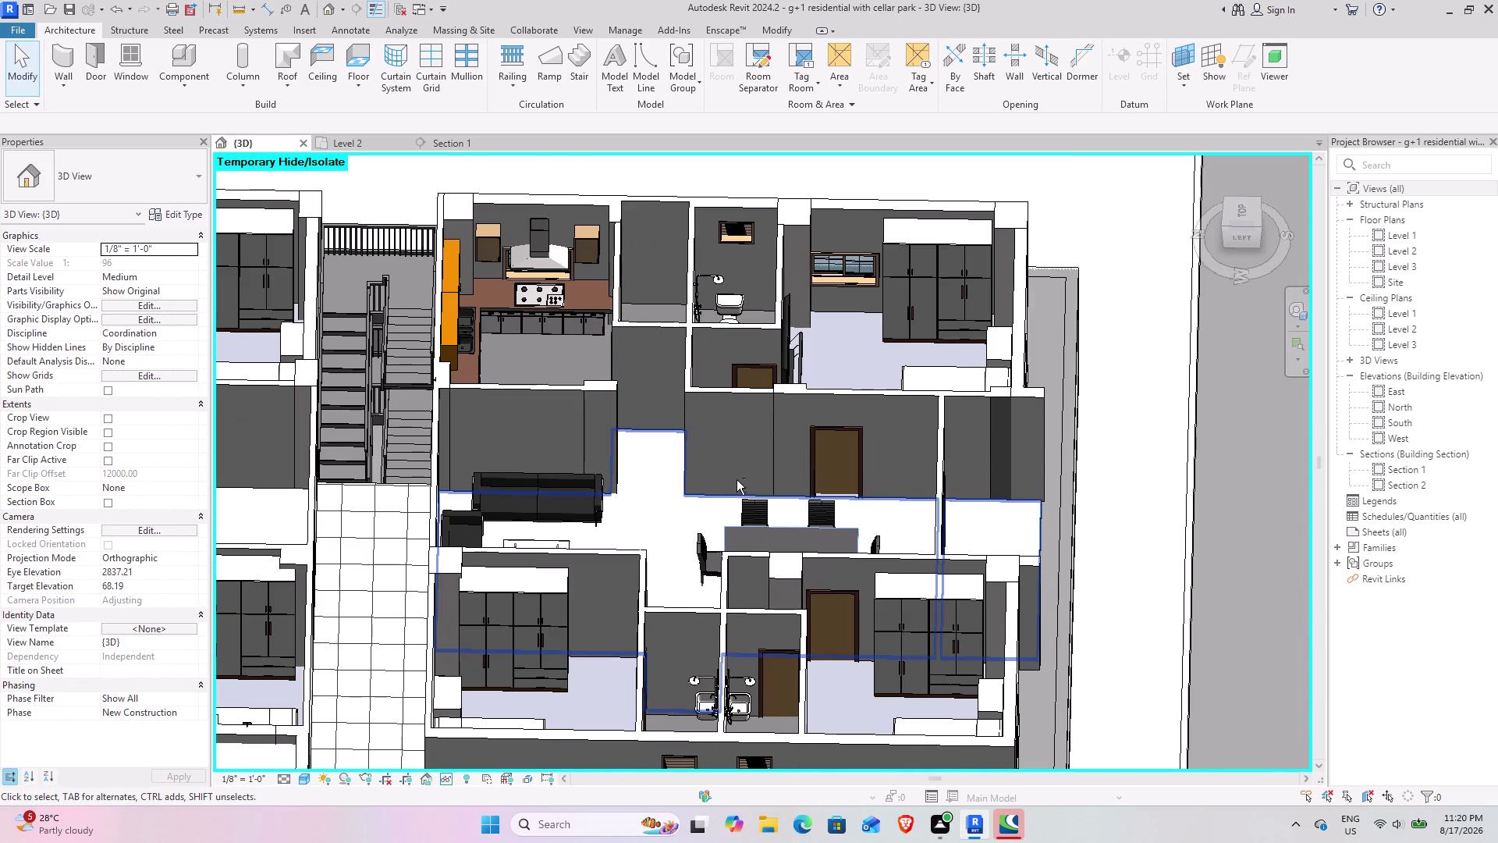
middle_drag(706, 486, 560, 504)
click(352, 139)
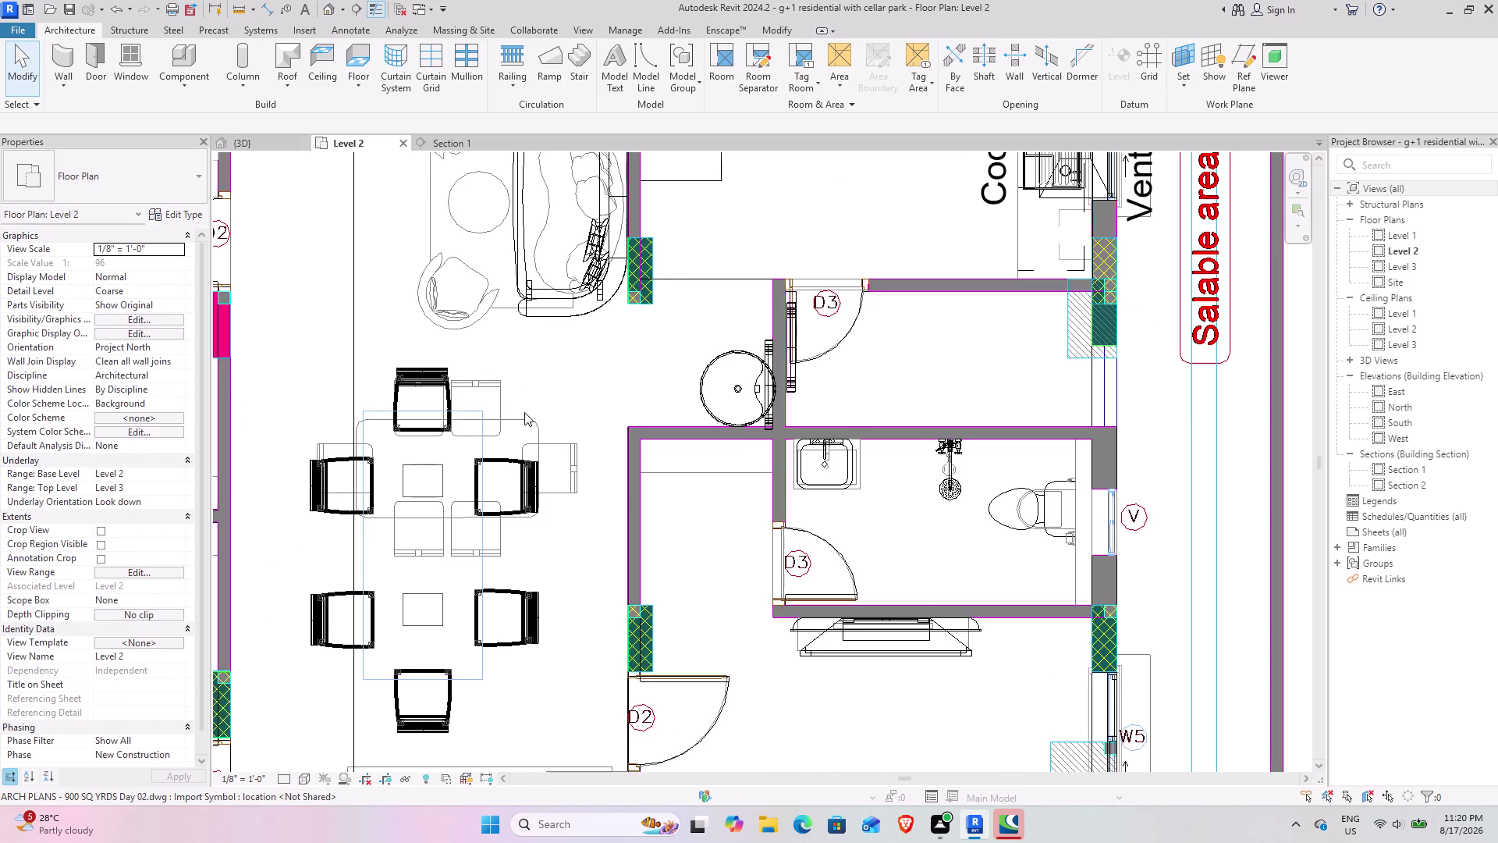
scroll(down, 3)
middle_drag(533, 511, 528, 344)
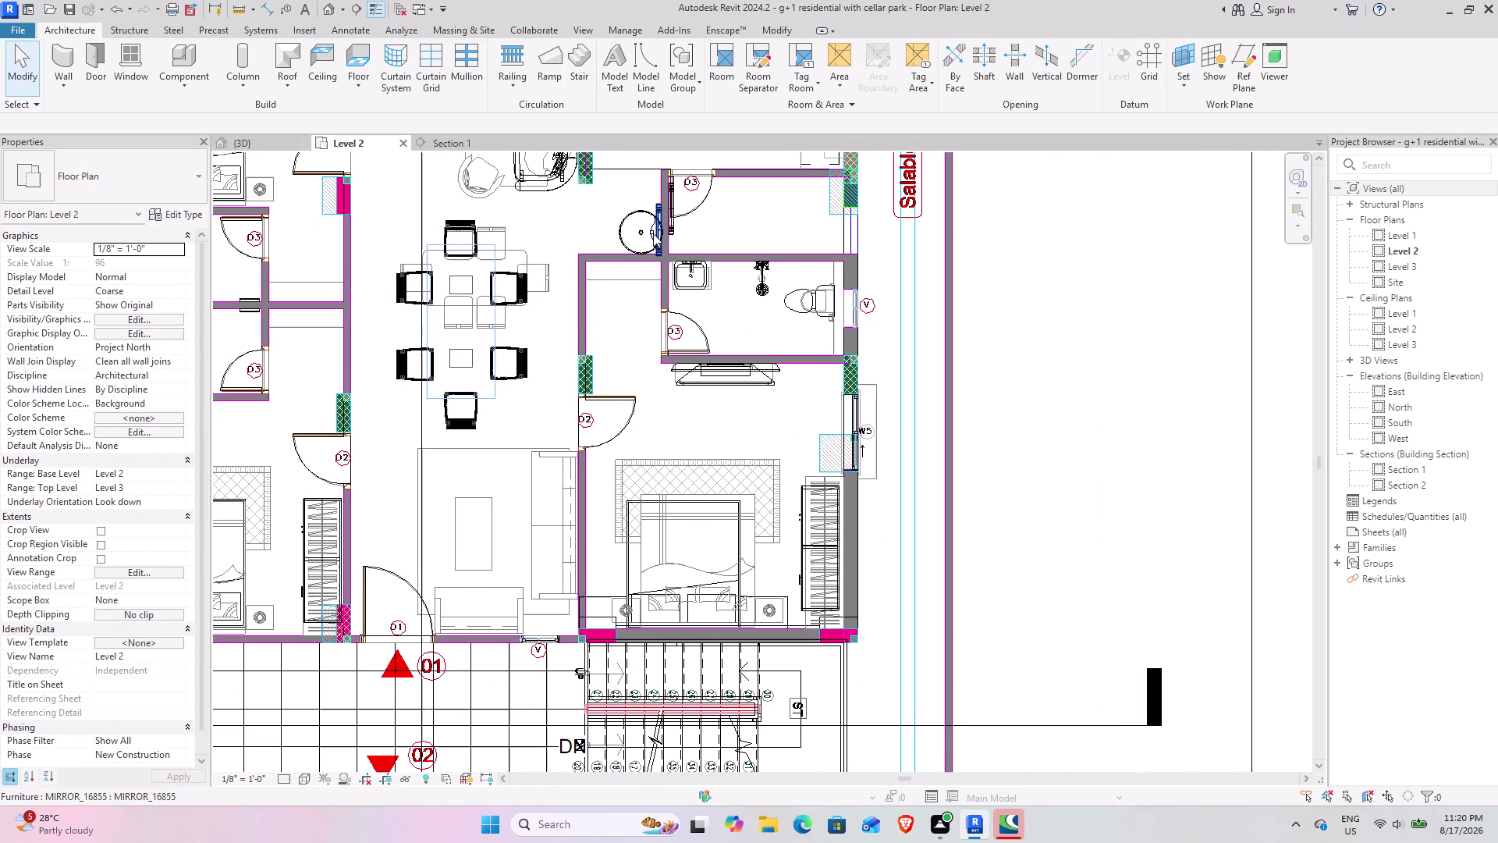
click(654, 234)
Place a second MIRROR_16855 at the other flat's basin wall on Level 2.
click(647, 82)
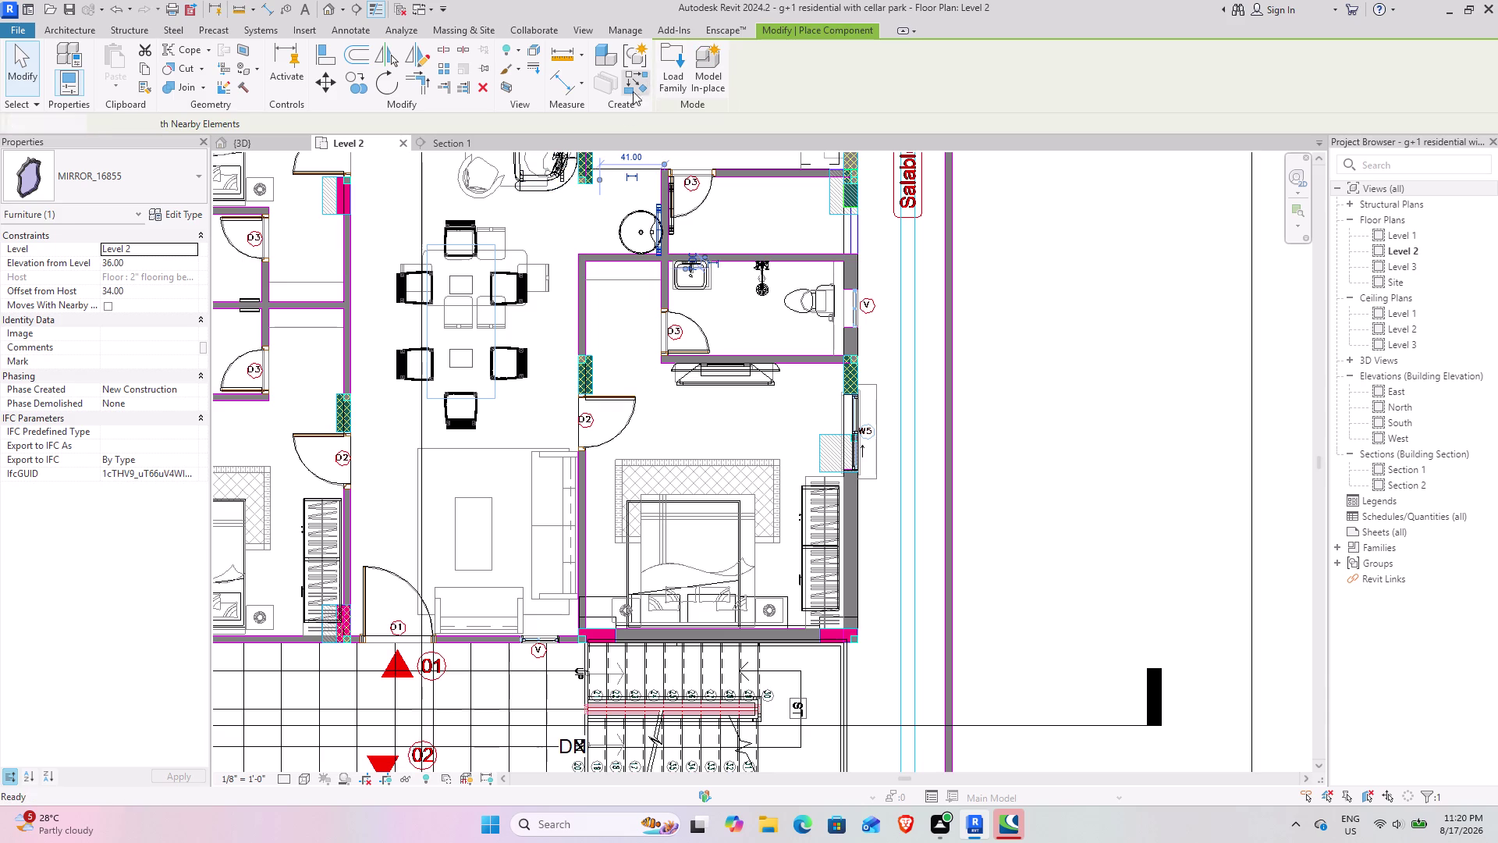
scroll(down, 3)
middle_drag(507, 547, 531, 221)
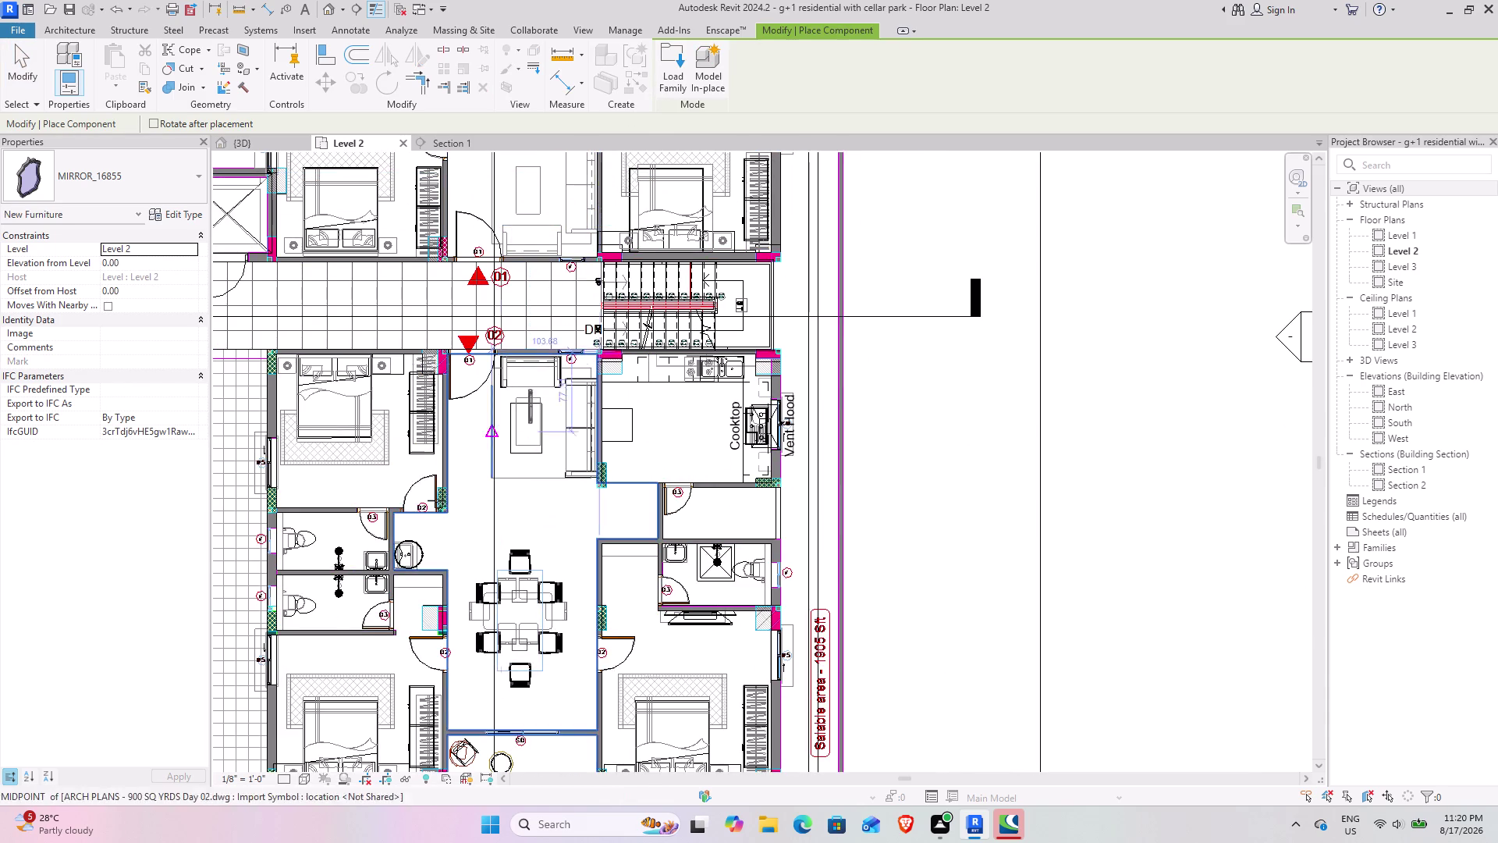
middle_drag(408, 494, 469, 280)
scroll(up, 3)
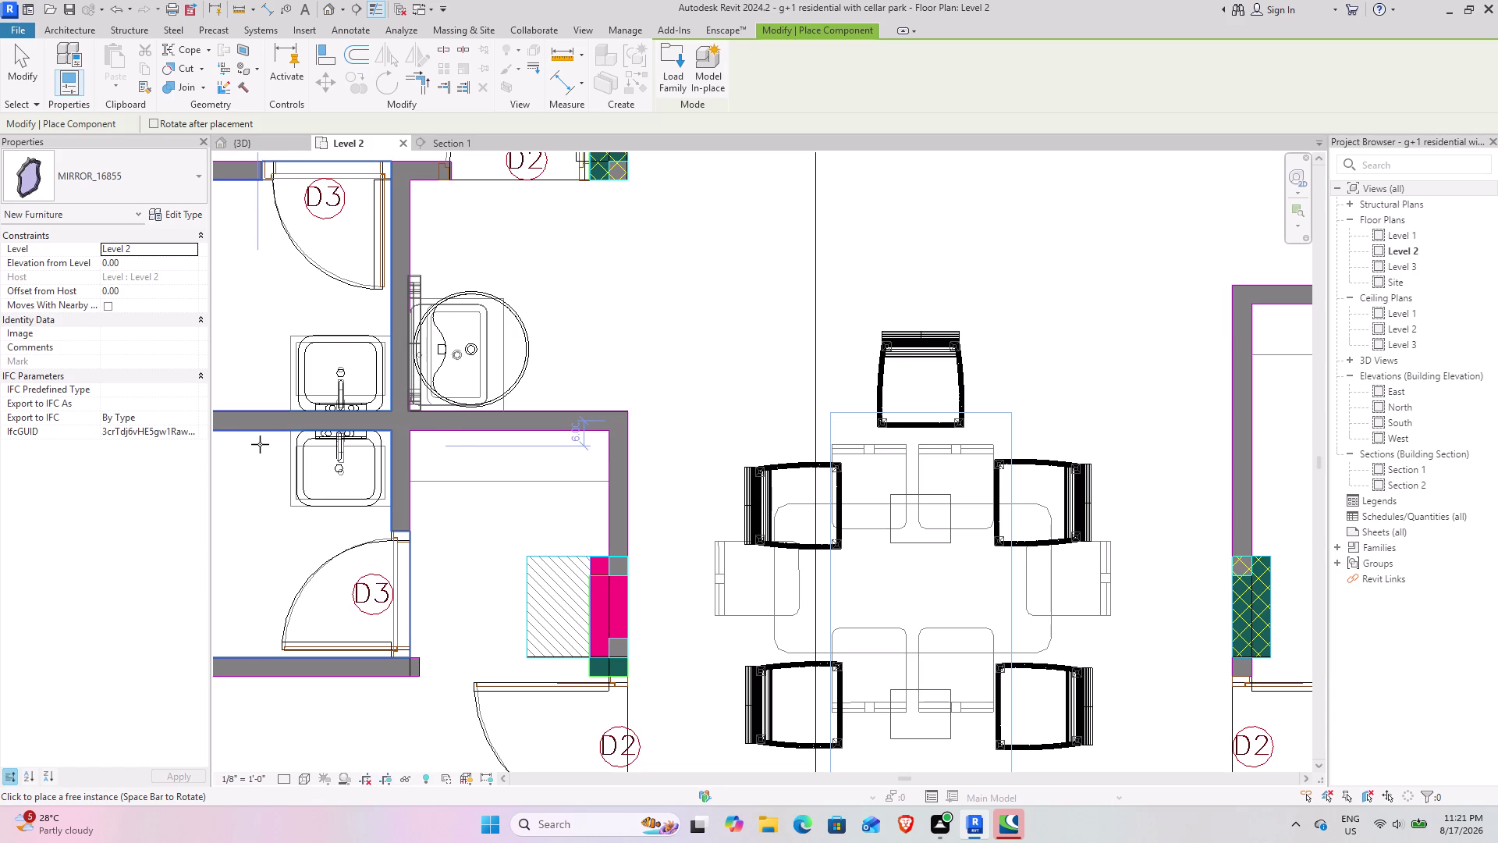
click(260, 444)
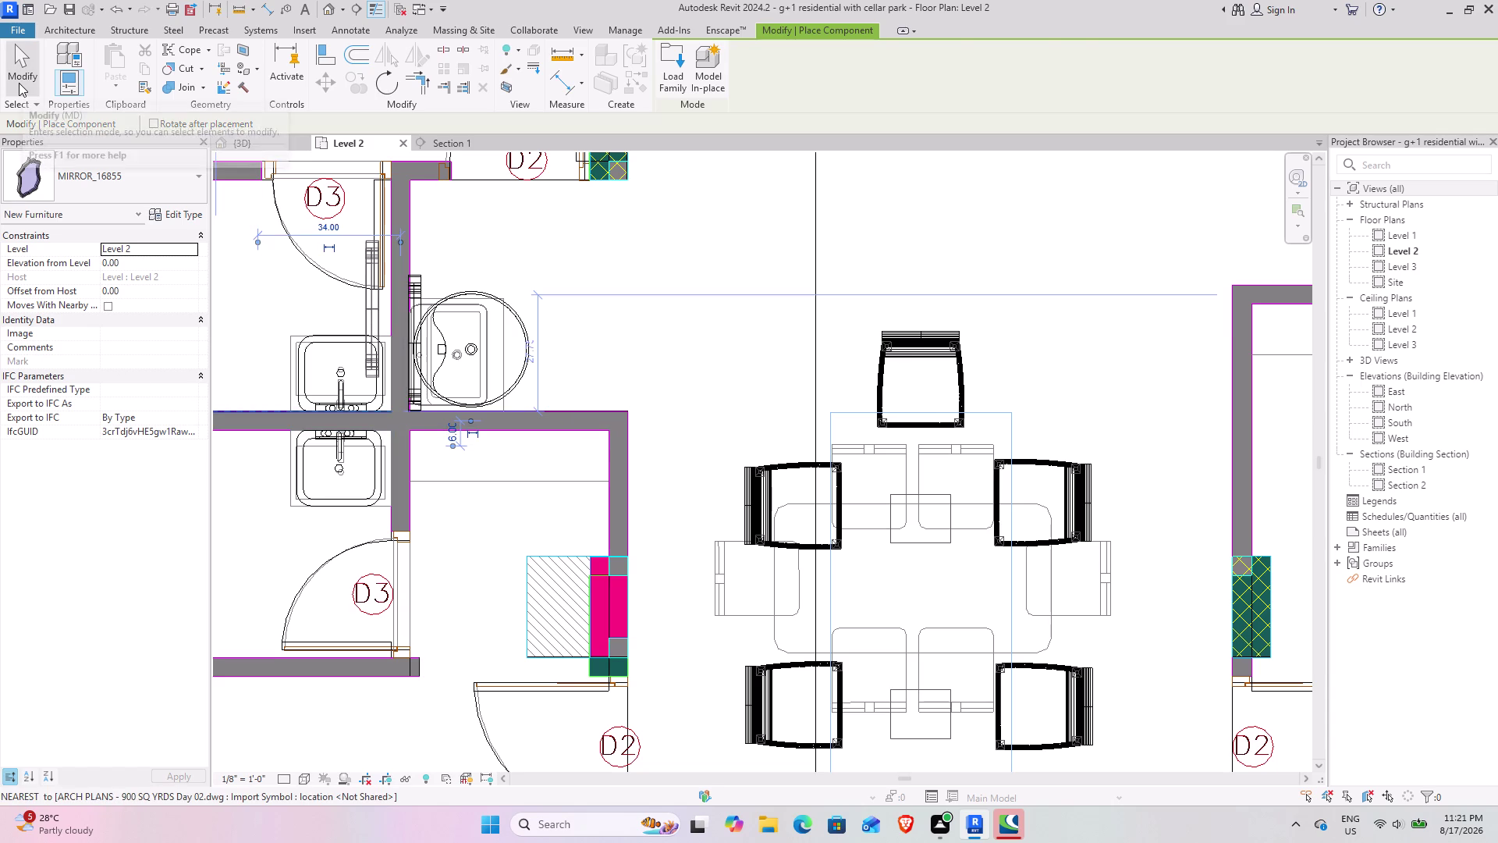
click(19, 83)
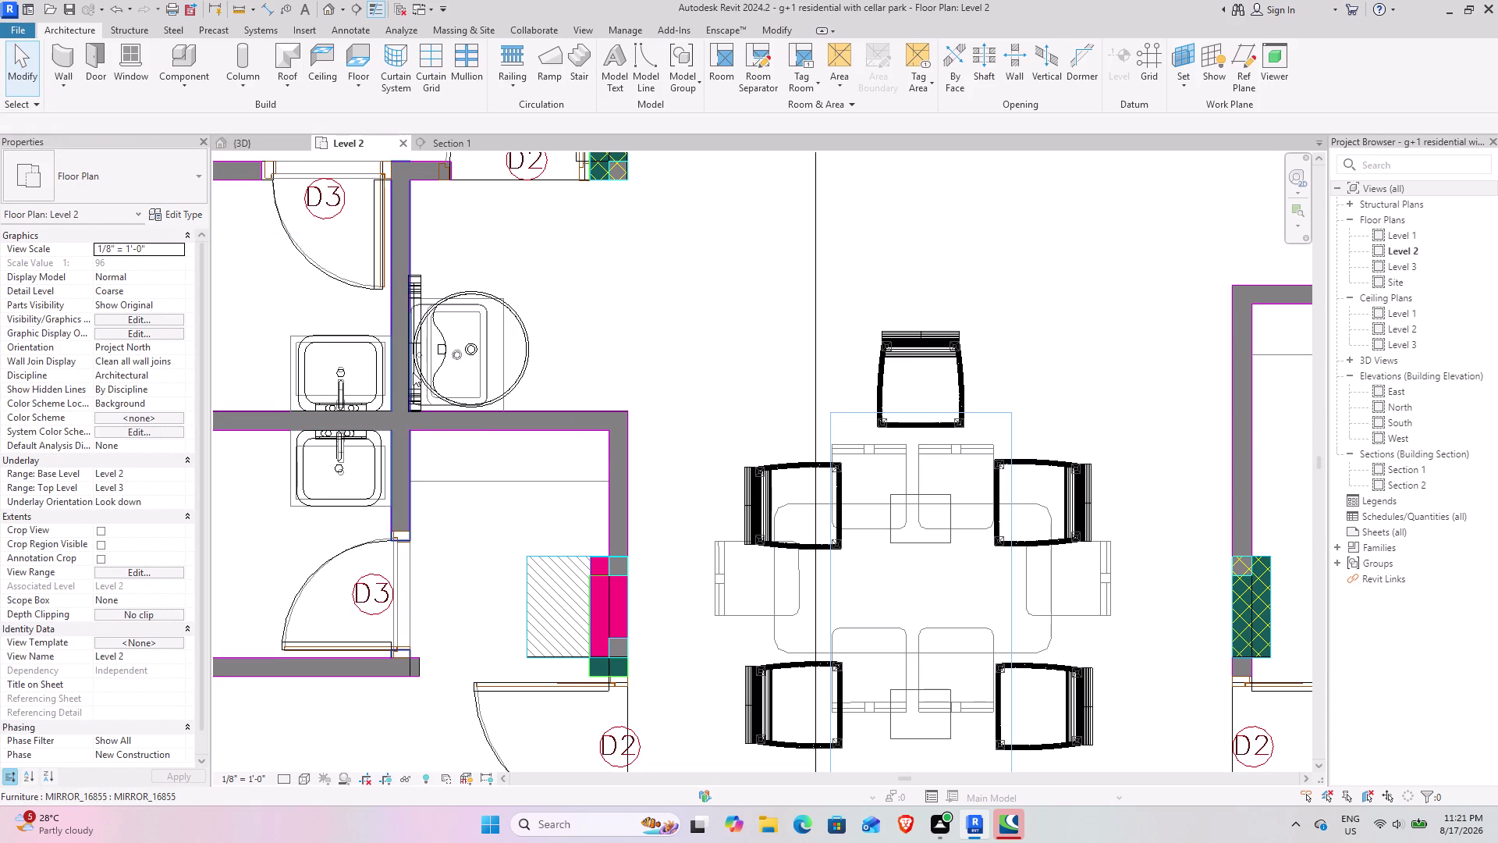
Pick around the basin wall and select the bathroom mirror to show its properties.
click(412, 372)
click(230, 156)
click(238, 152)
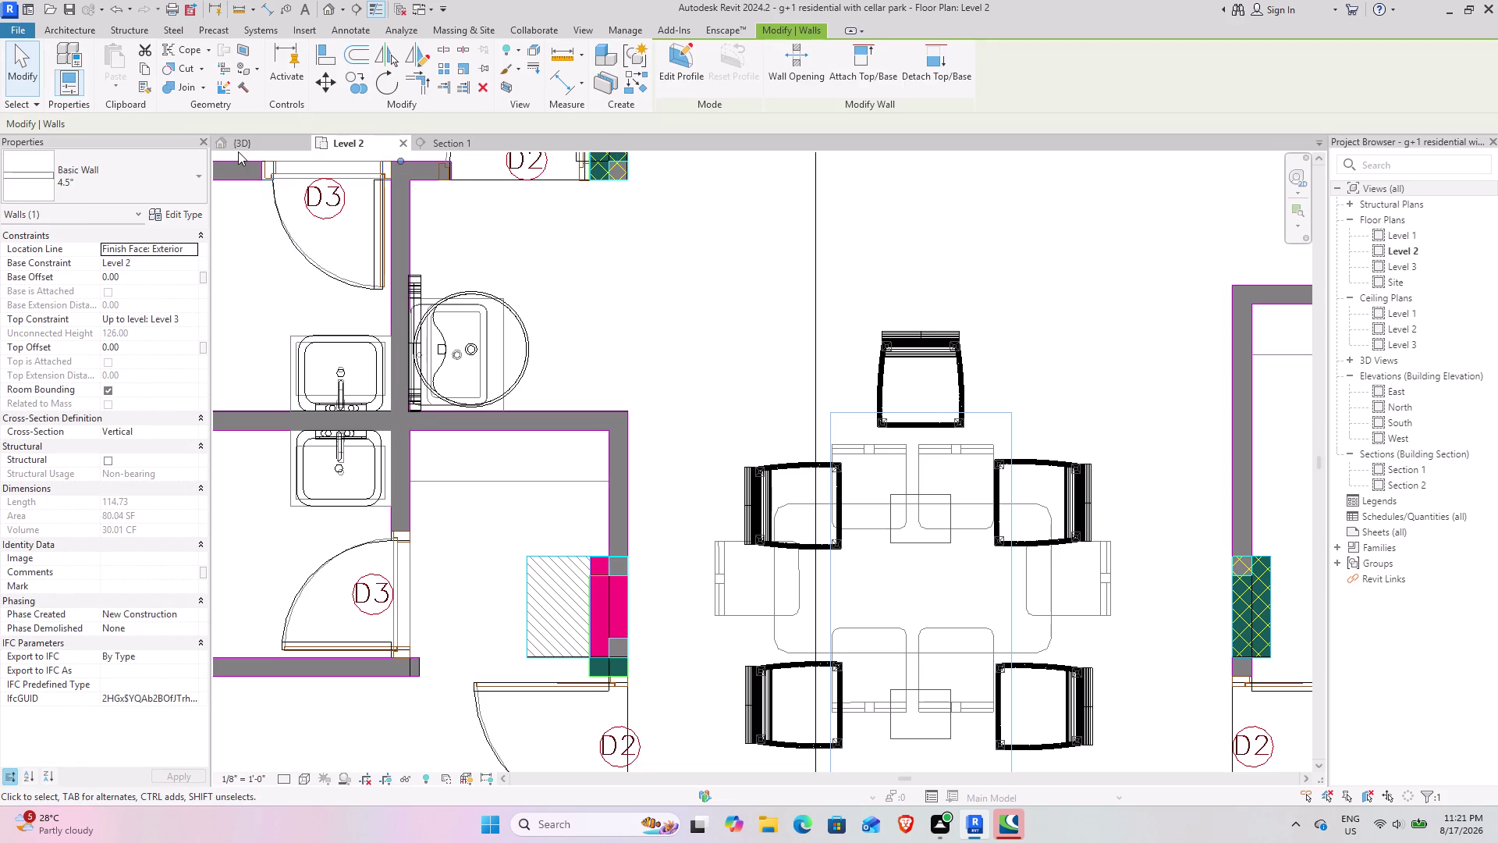
click(416, 295)
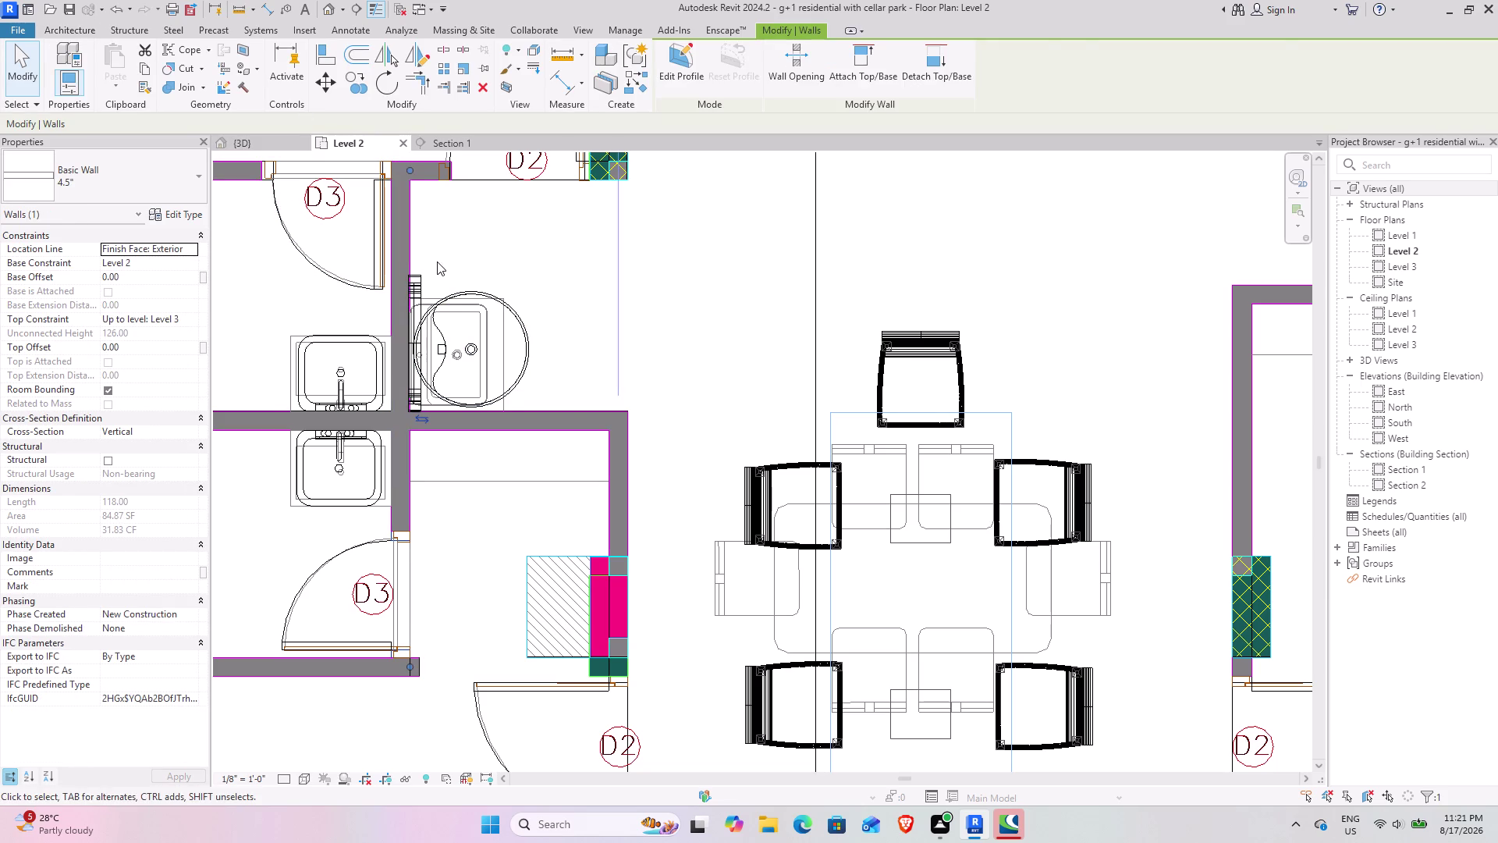
click(437, 261)
click(422, 284)
click(276, 151)
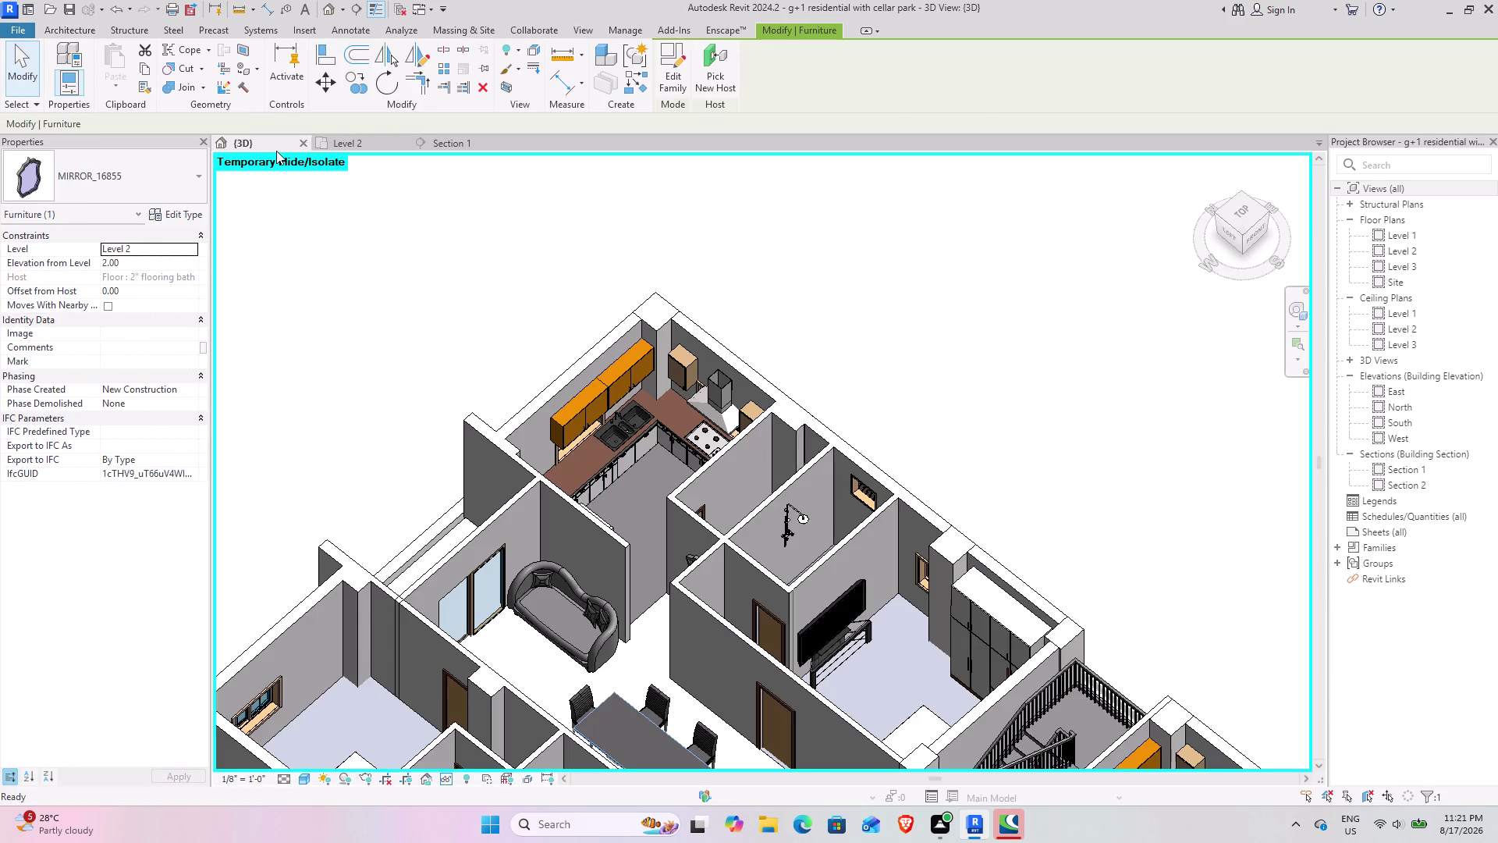
Orbit to the second mirror and set its Elevation from Level to 3'.
scroll(down, 3)
scroll(down, 3)
middle_drag(621, 459, 589, 457)
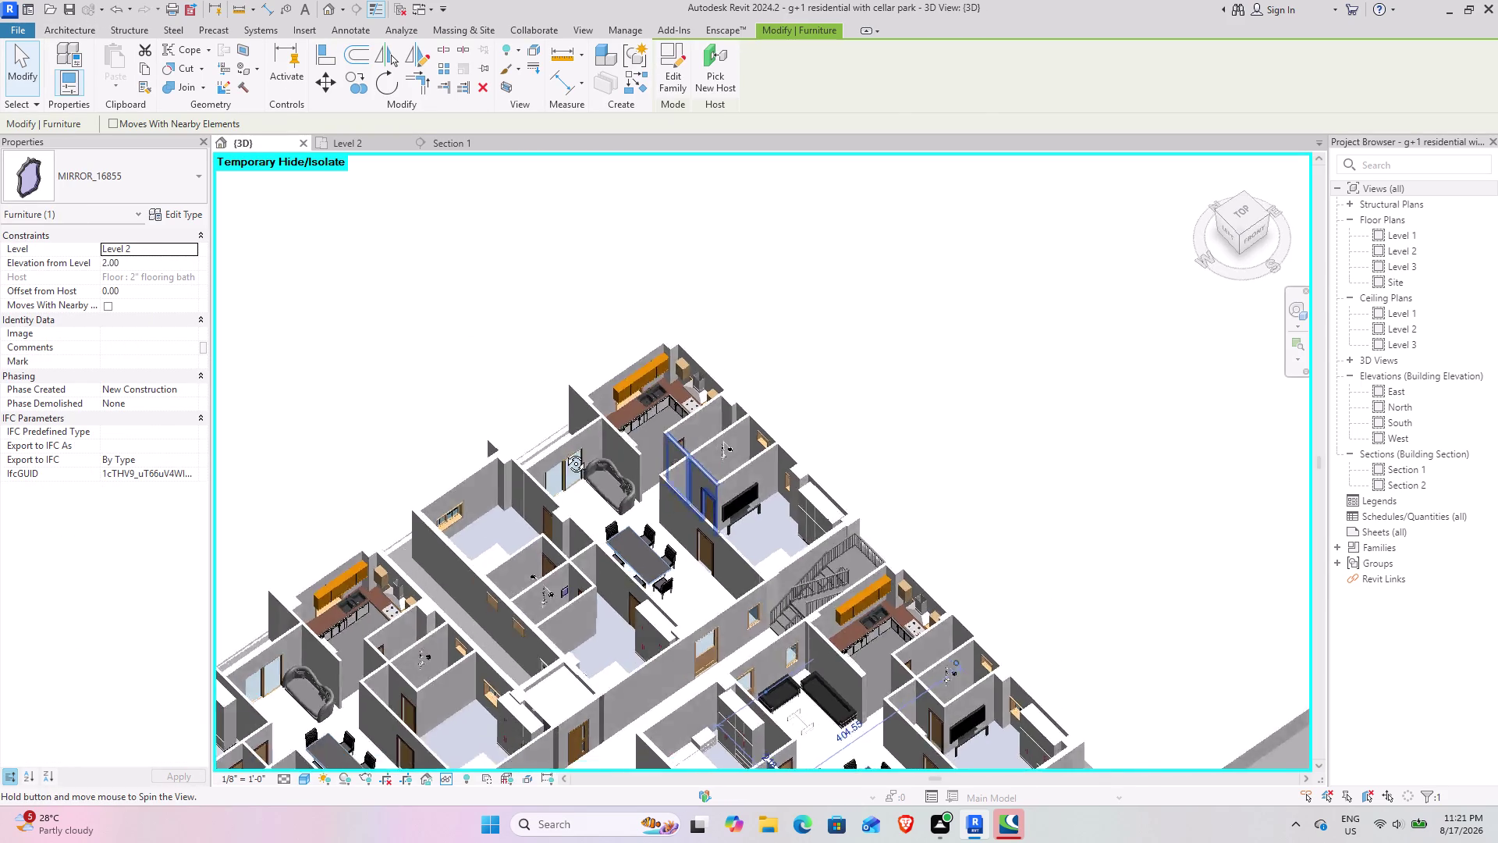
middle_drag(588, 456, 311, 295)
middle_drag(656, 605, 452, 335)
middle_drag(571, 492, 511, 491)
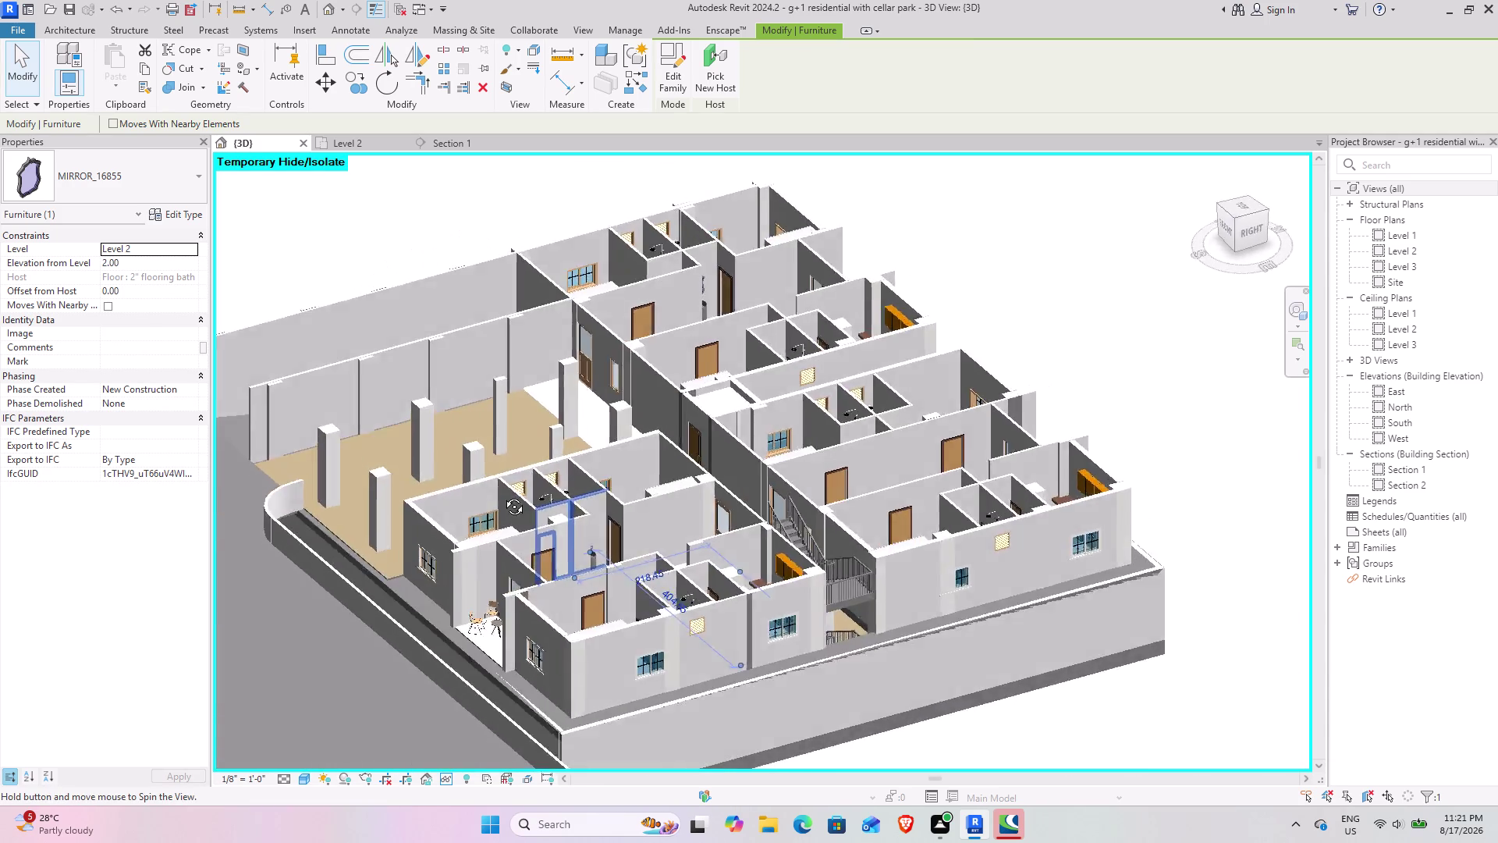
middle_drag(511, 491, 433, 602)
scroll(up, 3)
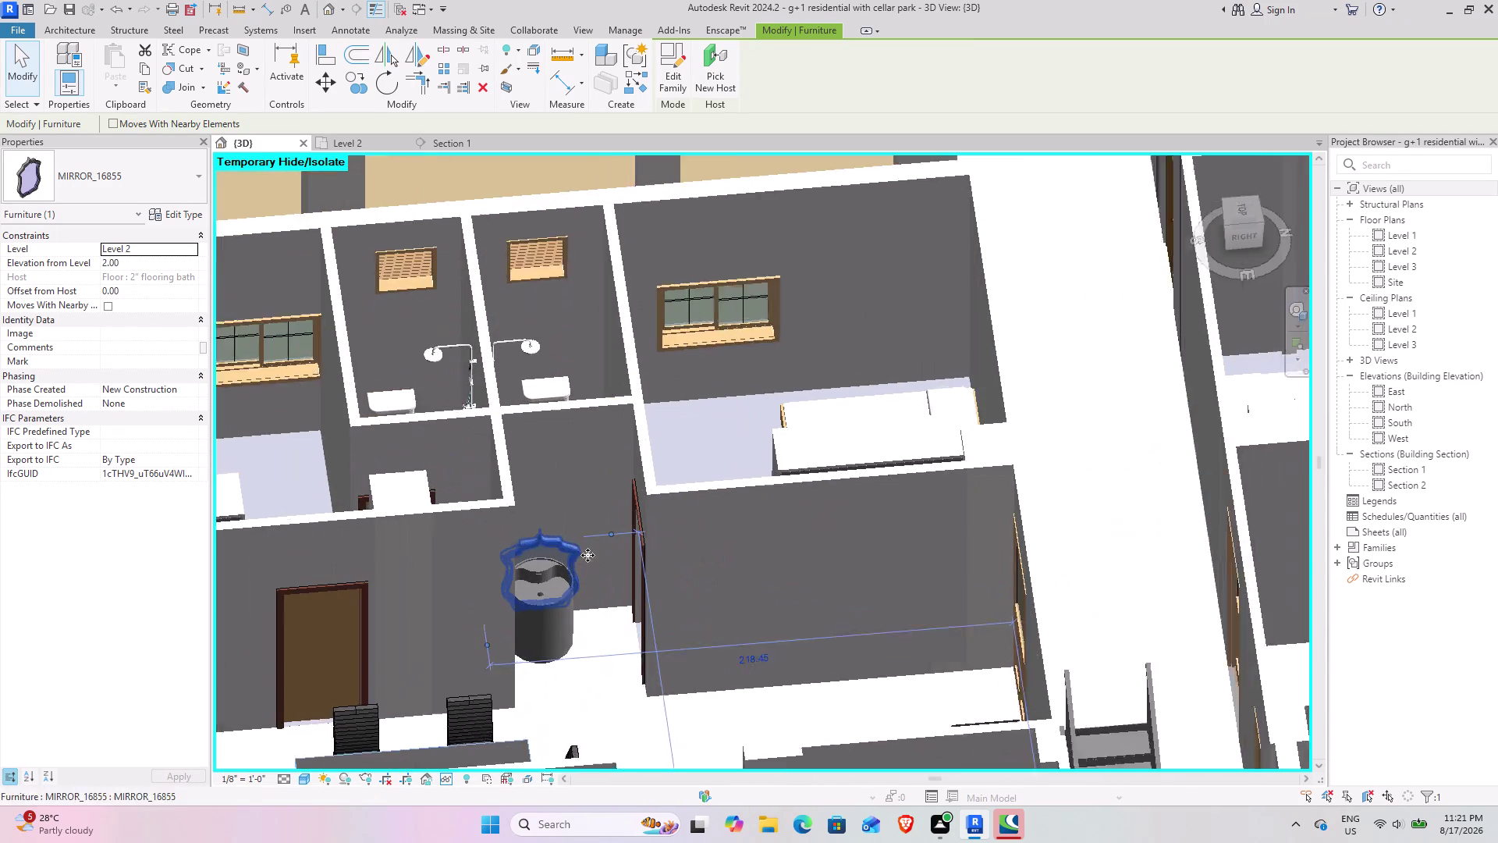
click(160, 266)
text(3)
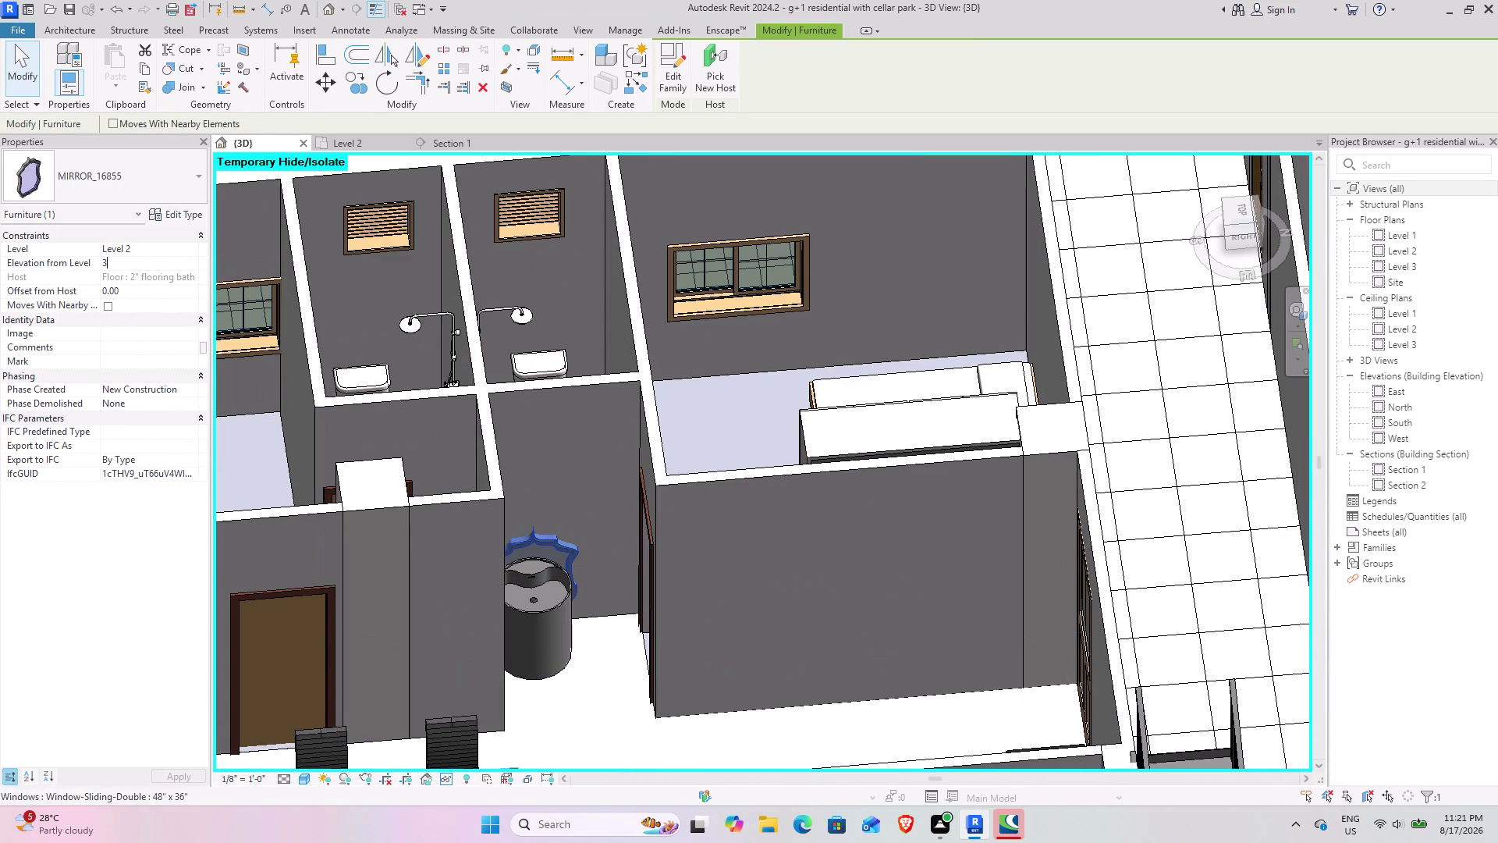
text(')
key(Return)
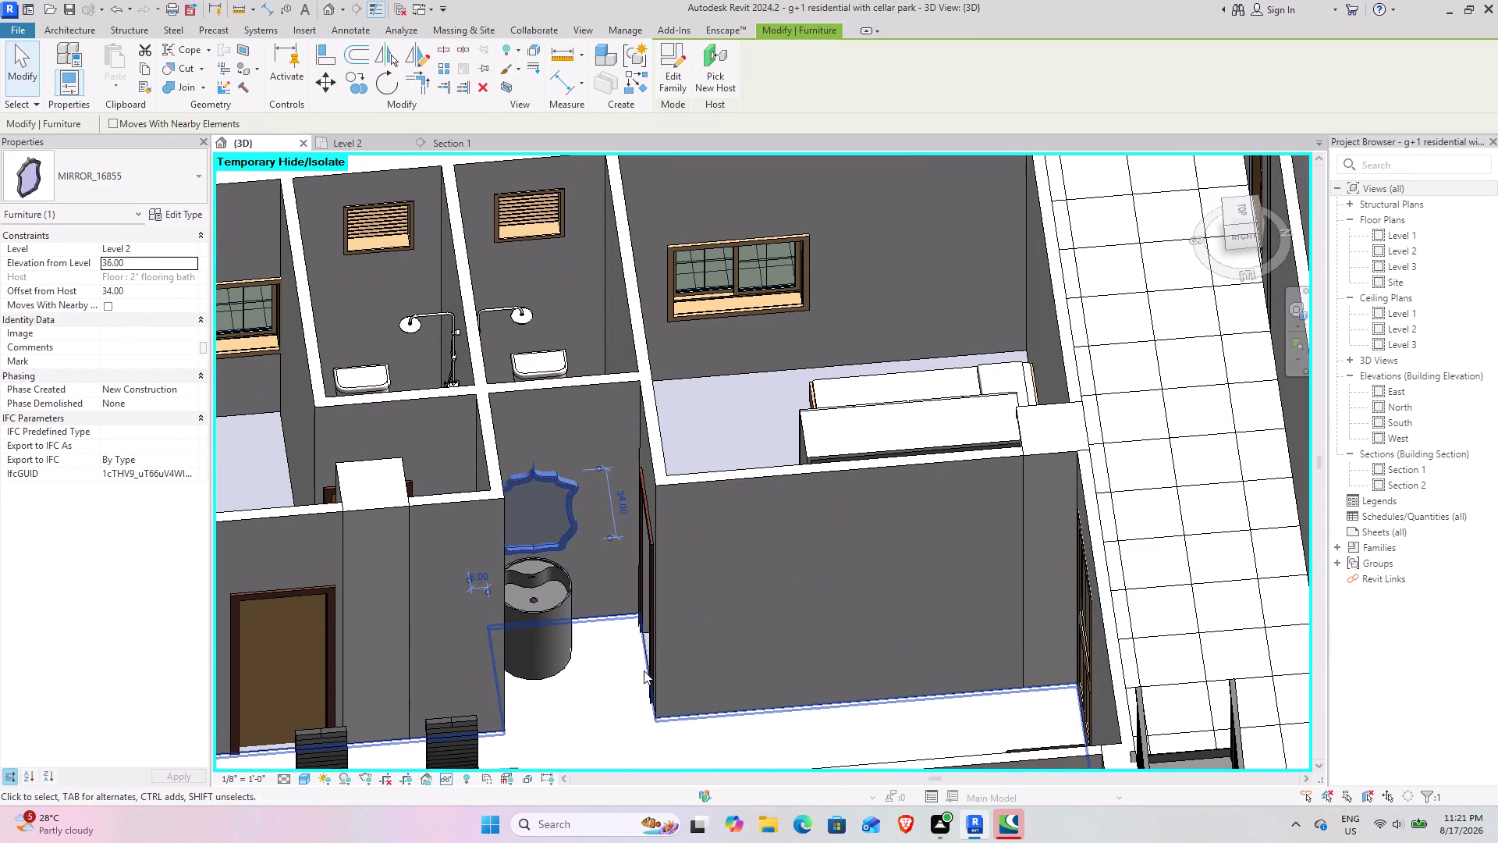
click(657, 691)
Orbit around the flats to check the raised mirror, then clear the selection.
scroll(up, 3)
middle_drag(596, 671, 514, 546)
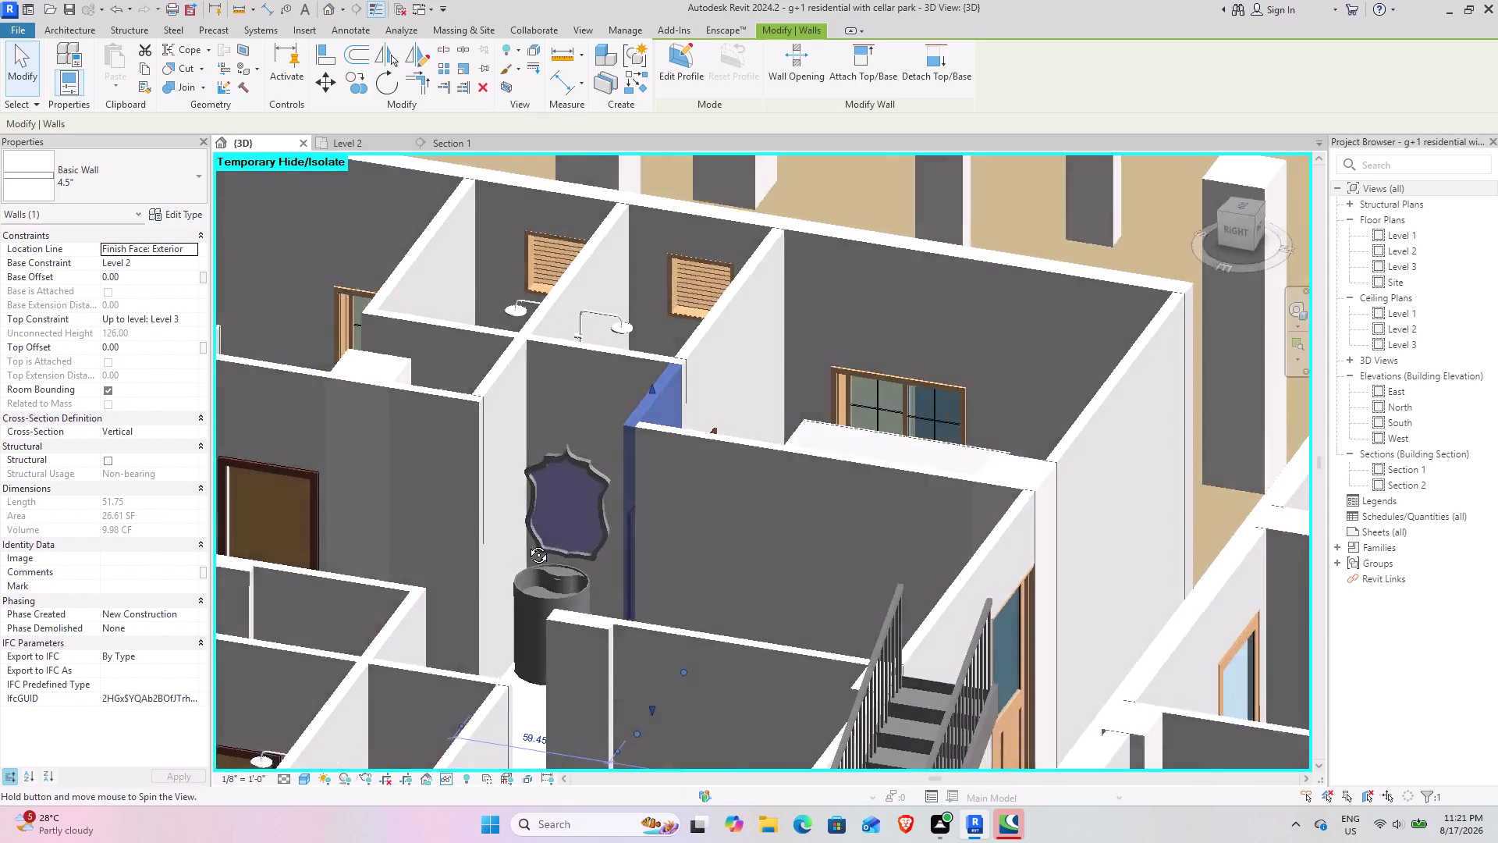
middle_drag(514, 545, 544, 596)
click(1160, 572)
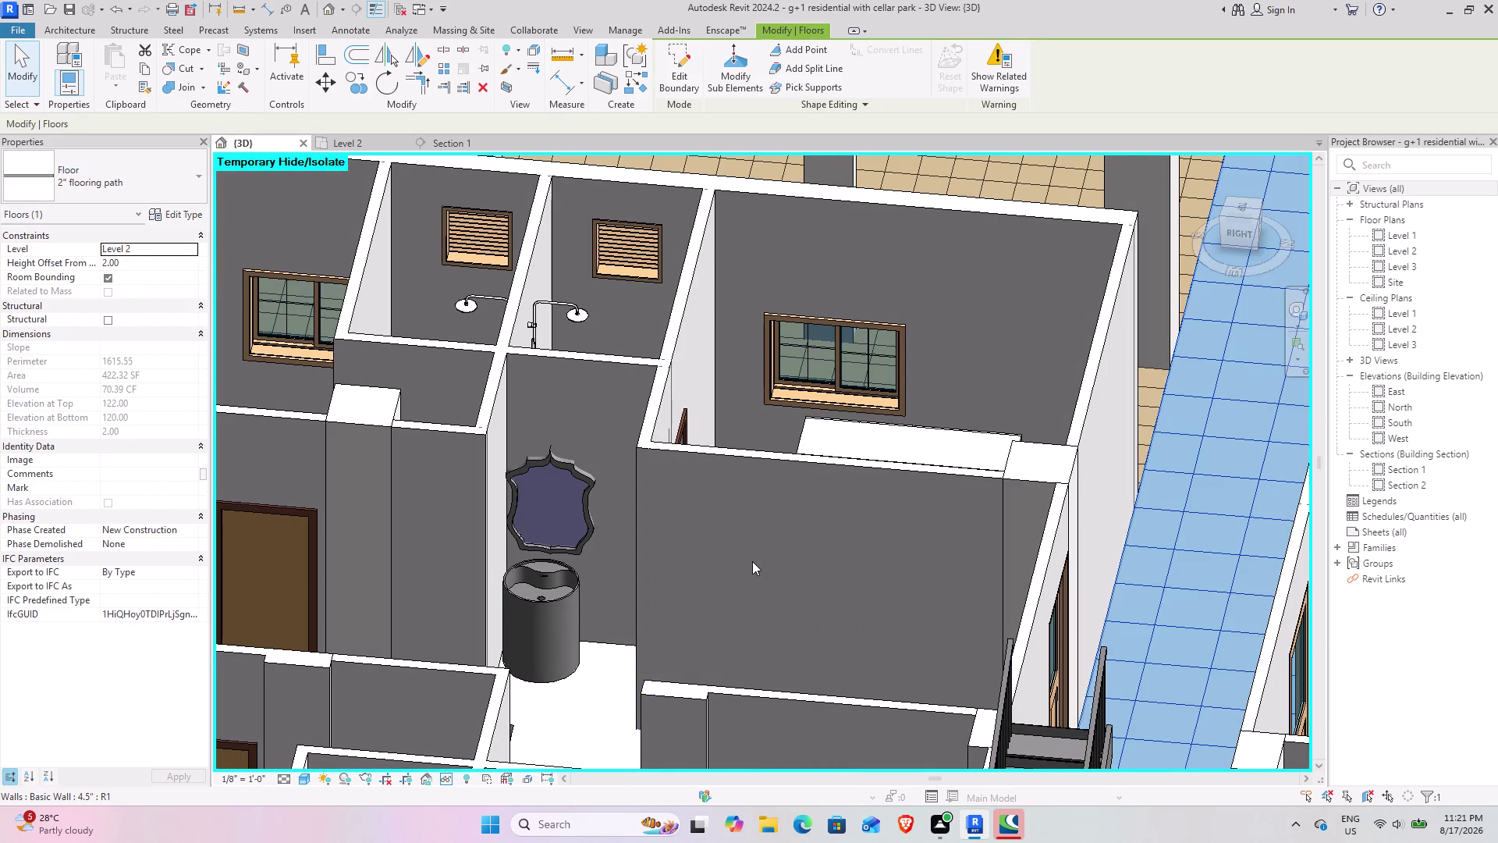
scroll(down, 3)
middle_drag(564, 569, 593, 569)
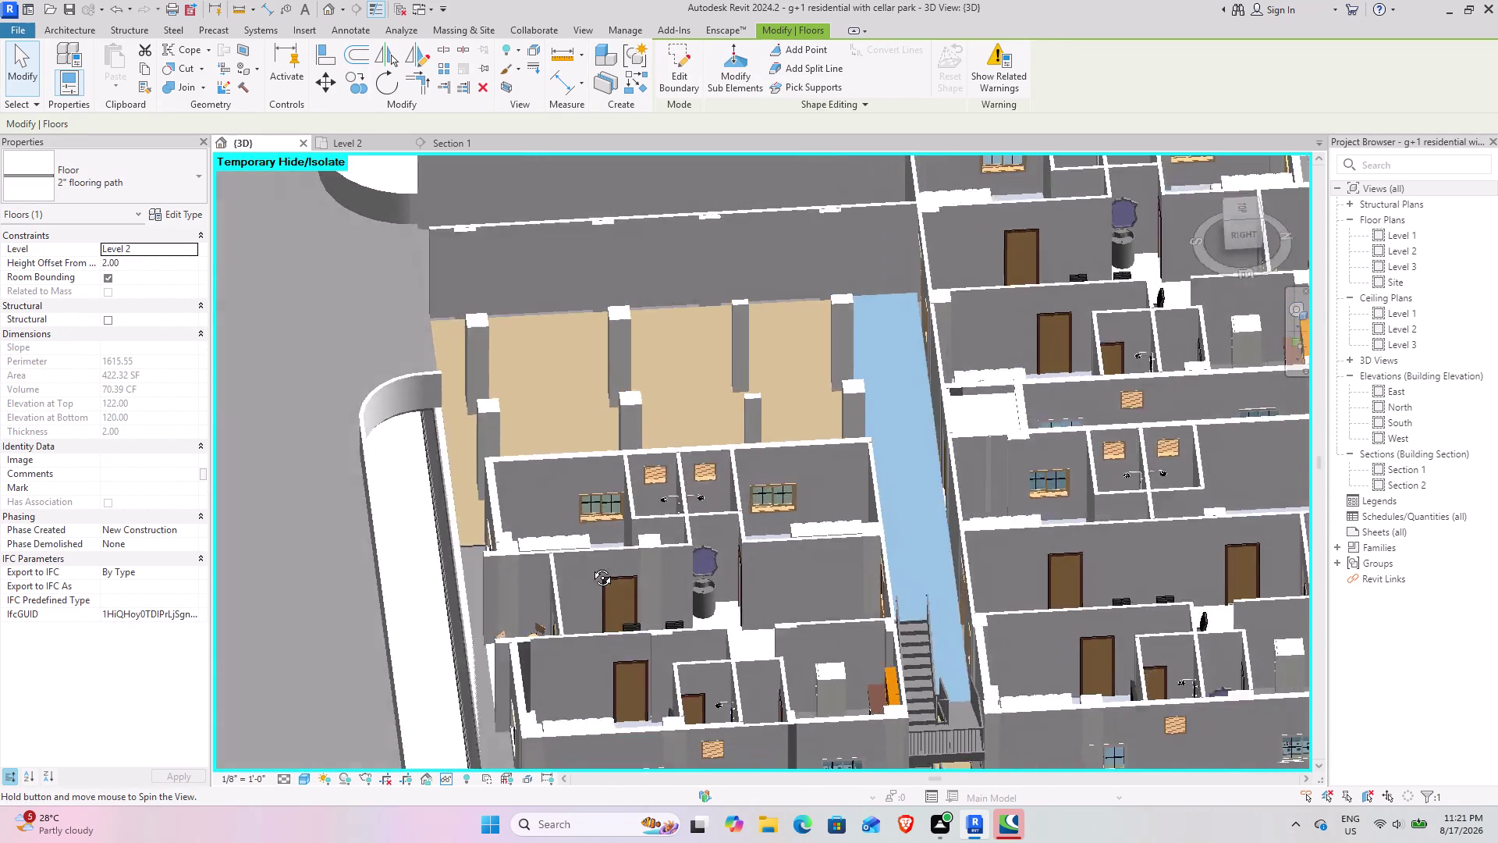
middle_drag(594, 569, 577, 558)
middle_drag(554, 566, 839, 651)
middle_drag(645, 518, 344, 382)
scroll(down, 3)
middle_drag(421, 513, 636, 591)
click(1148, 589)
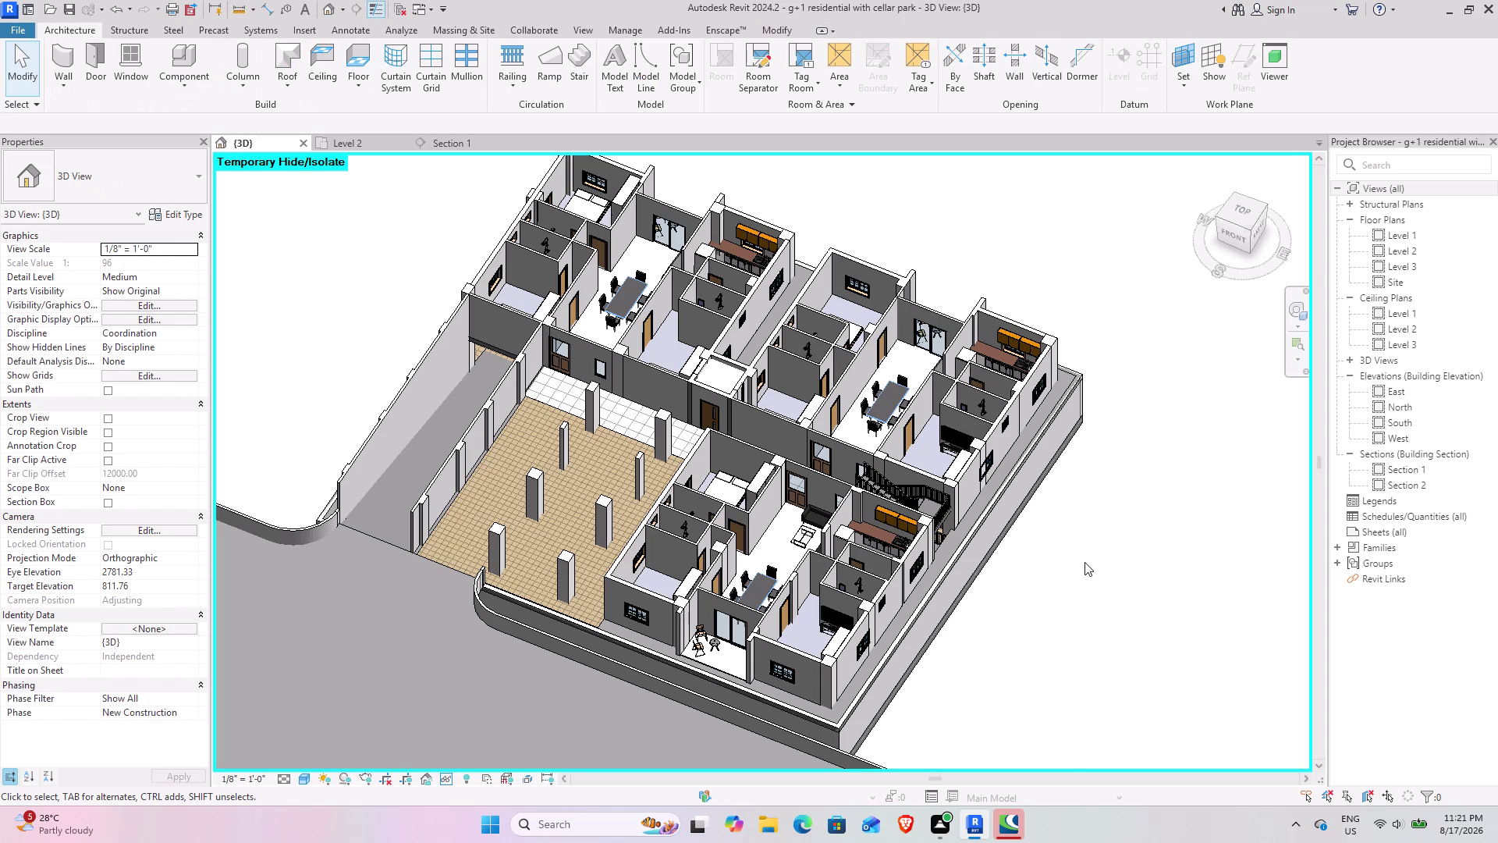
Orbit and zoom around the furnished building in 3D, then return to the Level 2 plan.
scroll(down, 3)
middle_drag(530, 402, 558, 410)
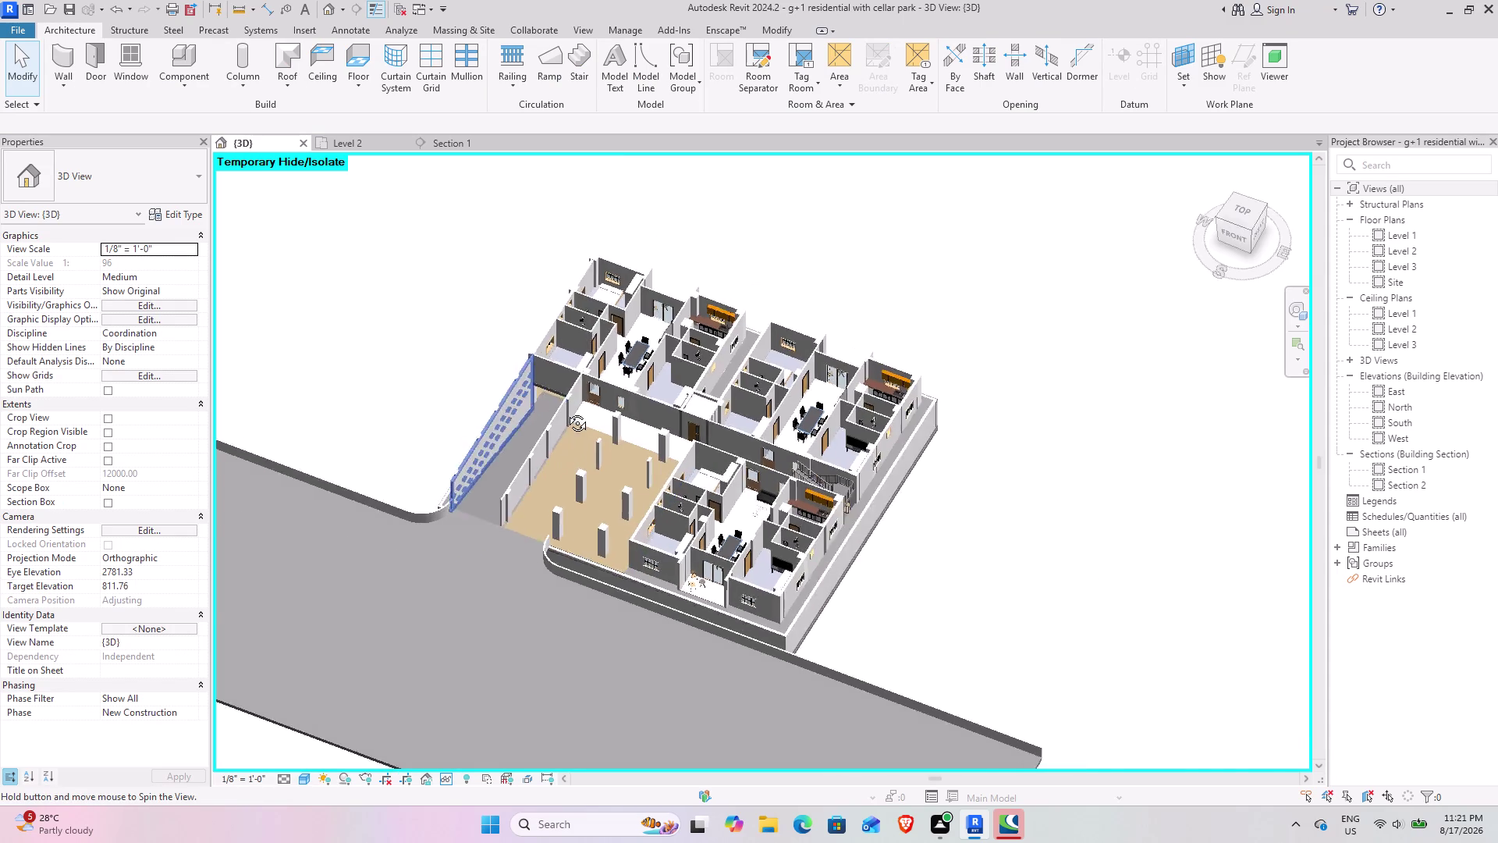
middle_drag(557, 410, 679, 324)
middle_drag(663, 326, 566, 478)
middle_drag(529, 512, 547, 504)
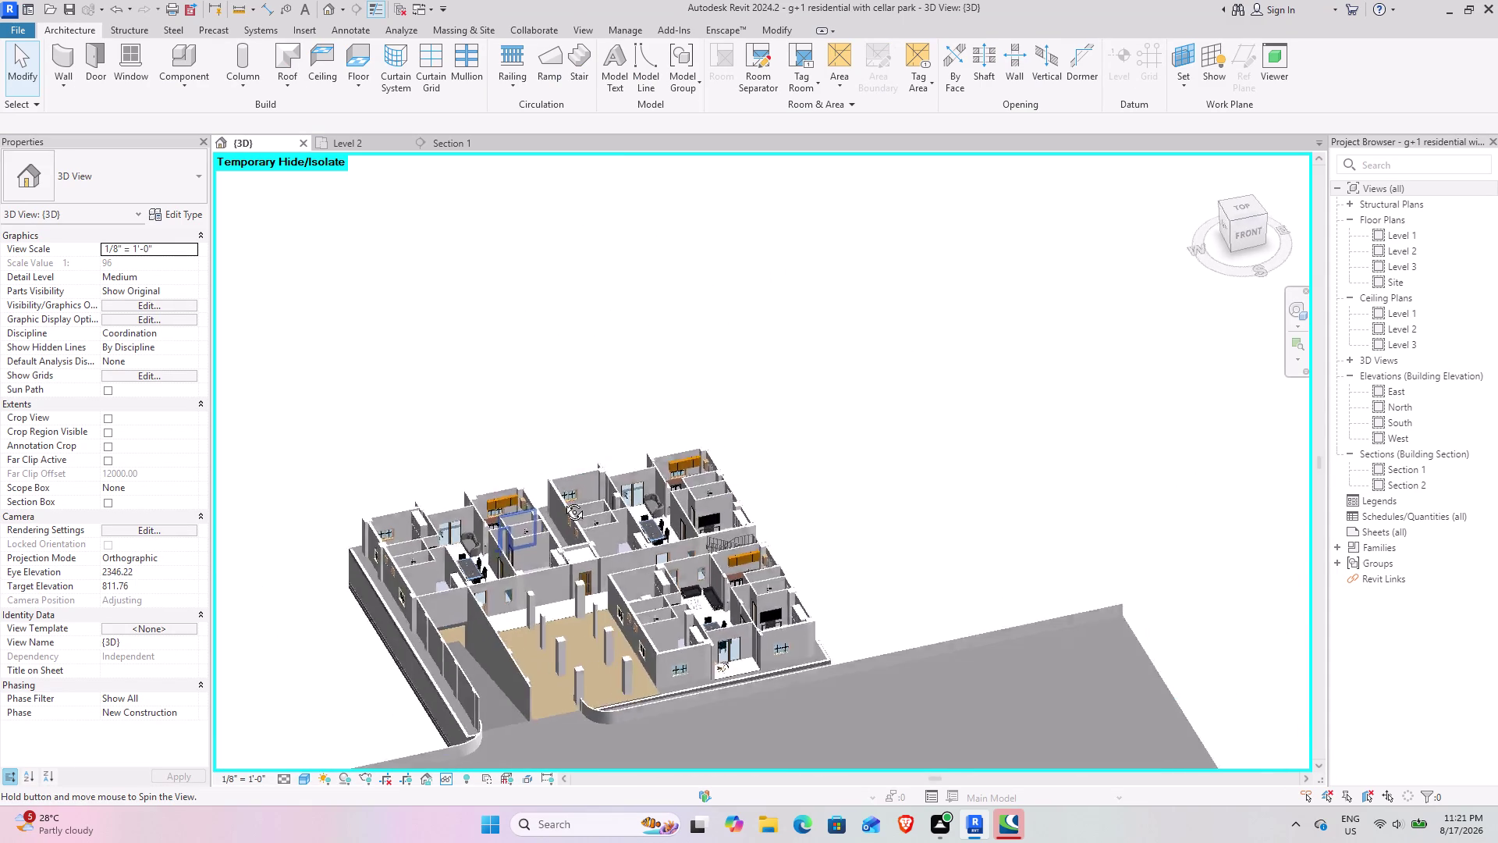
middle_drag(548, 504, 438, 574)
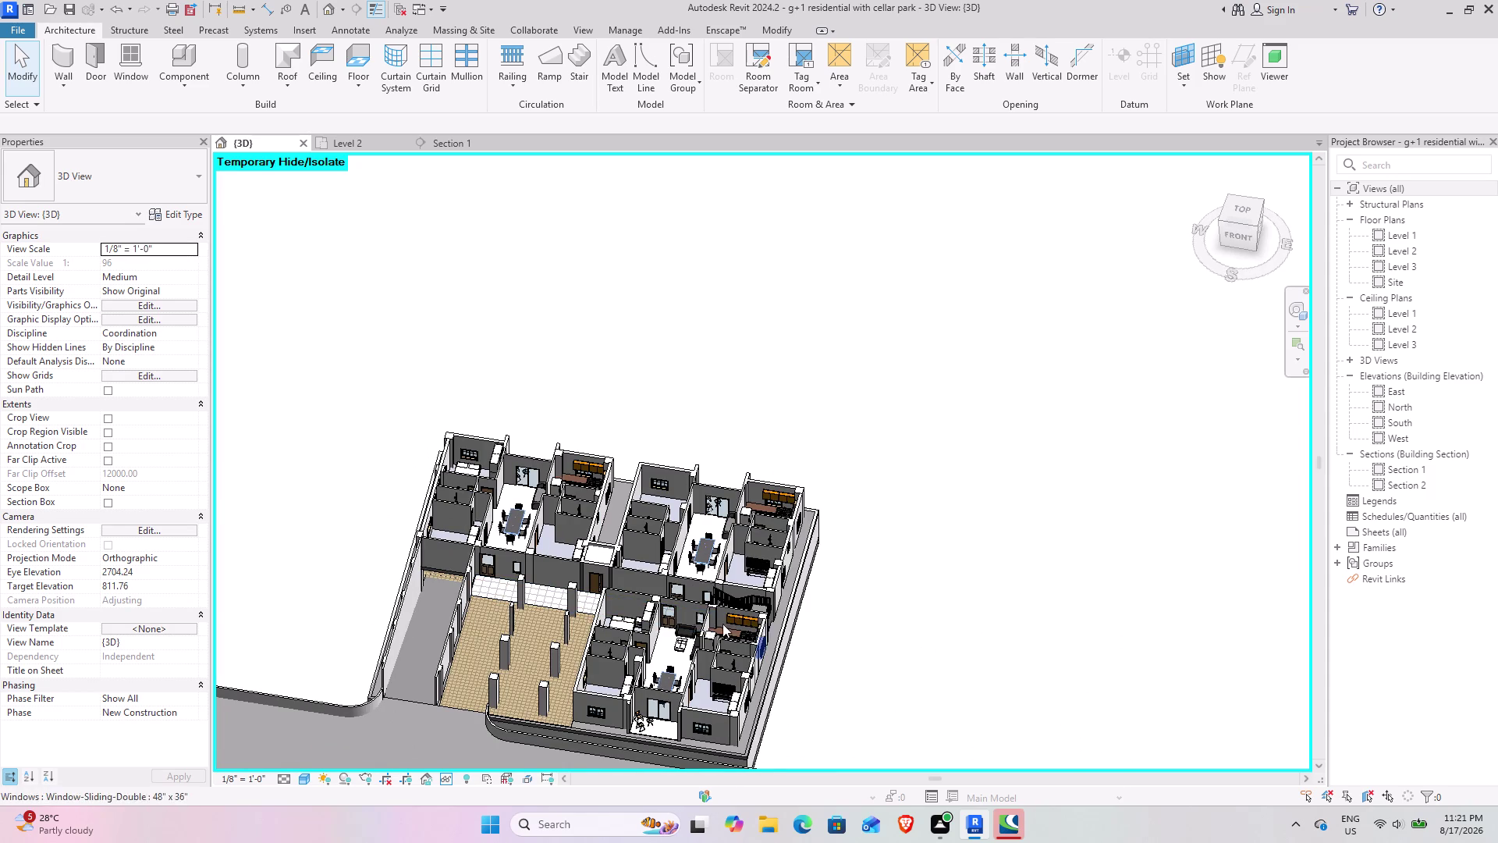
scroll(up, 3)
middle_drag(520, 551, 538, 684)
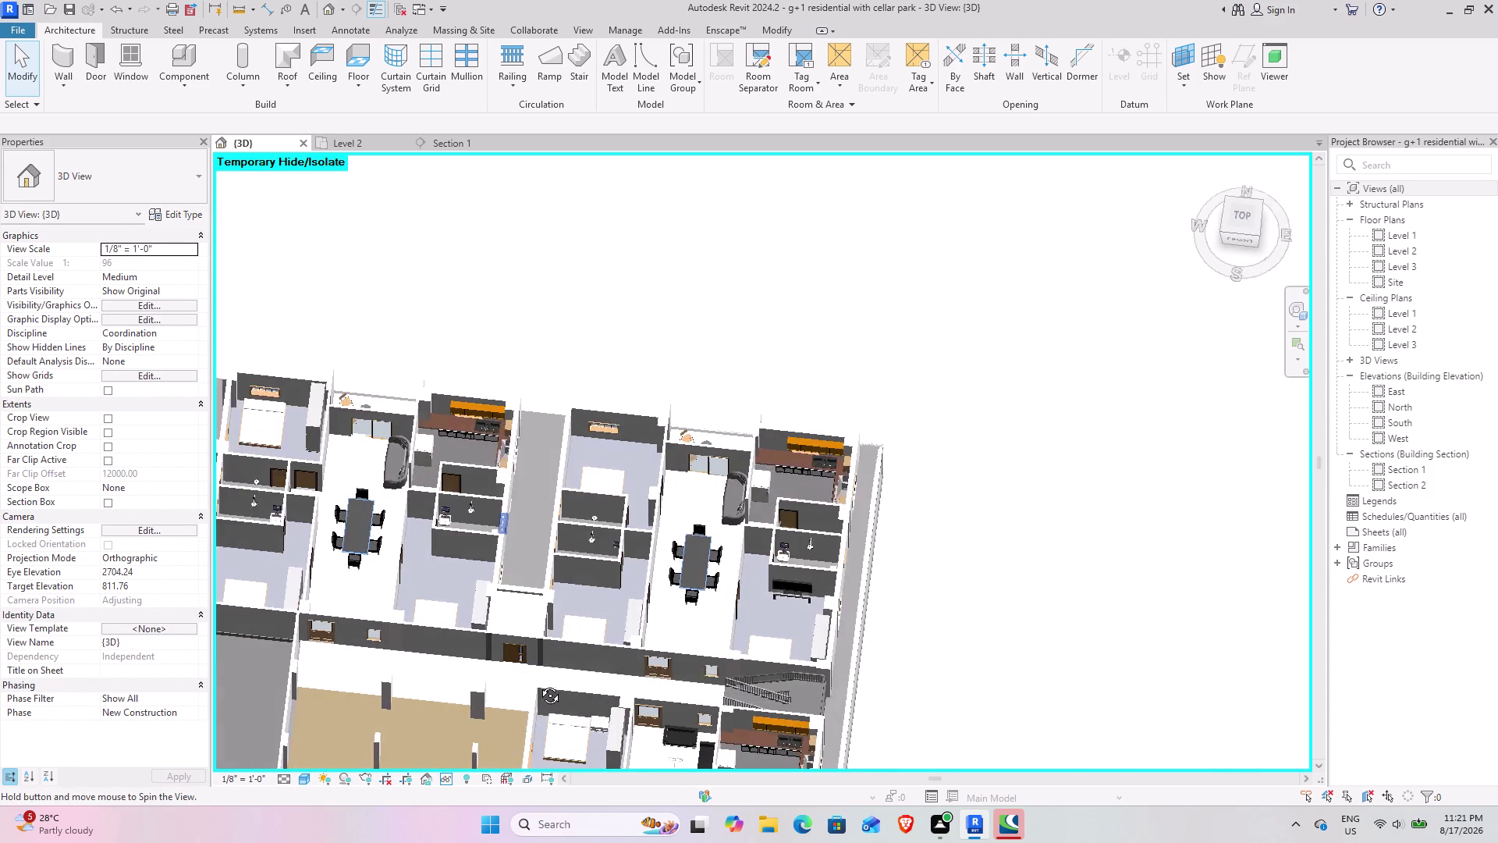
middle_drag(538, 684, 506, 714)
middle_drag(434, 671, 543, 567)
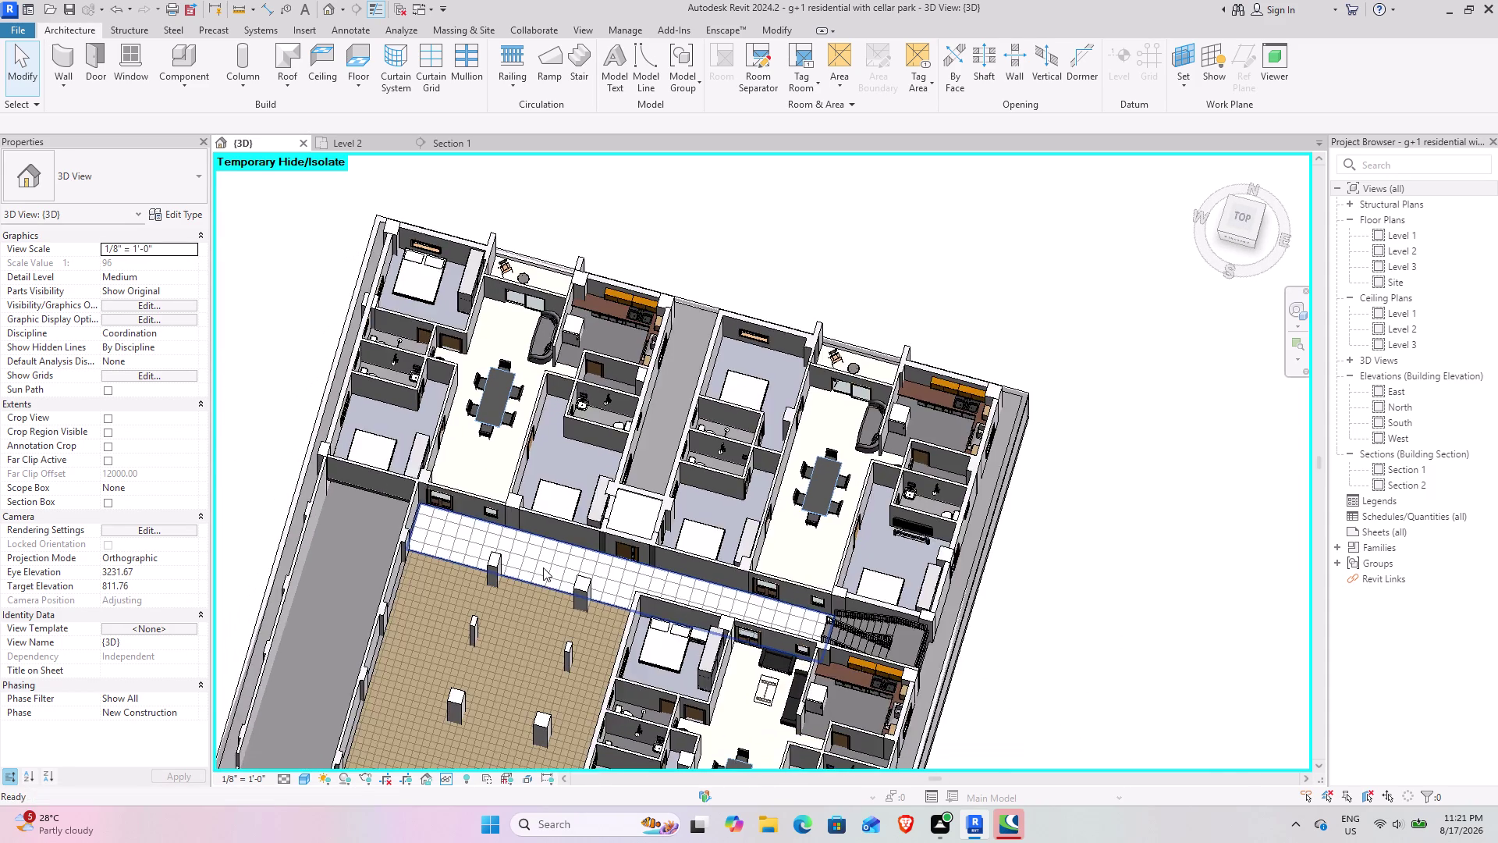
middle_drag(543, 567, 506, 436)
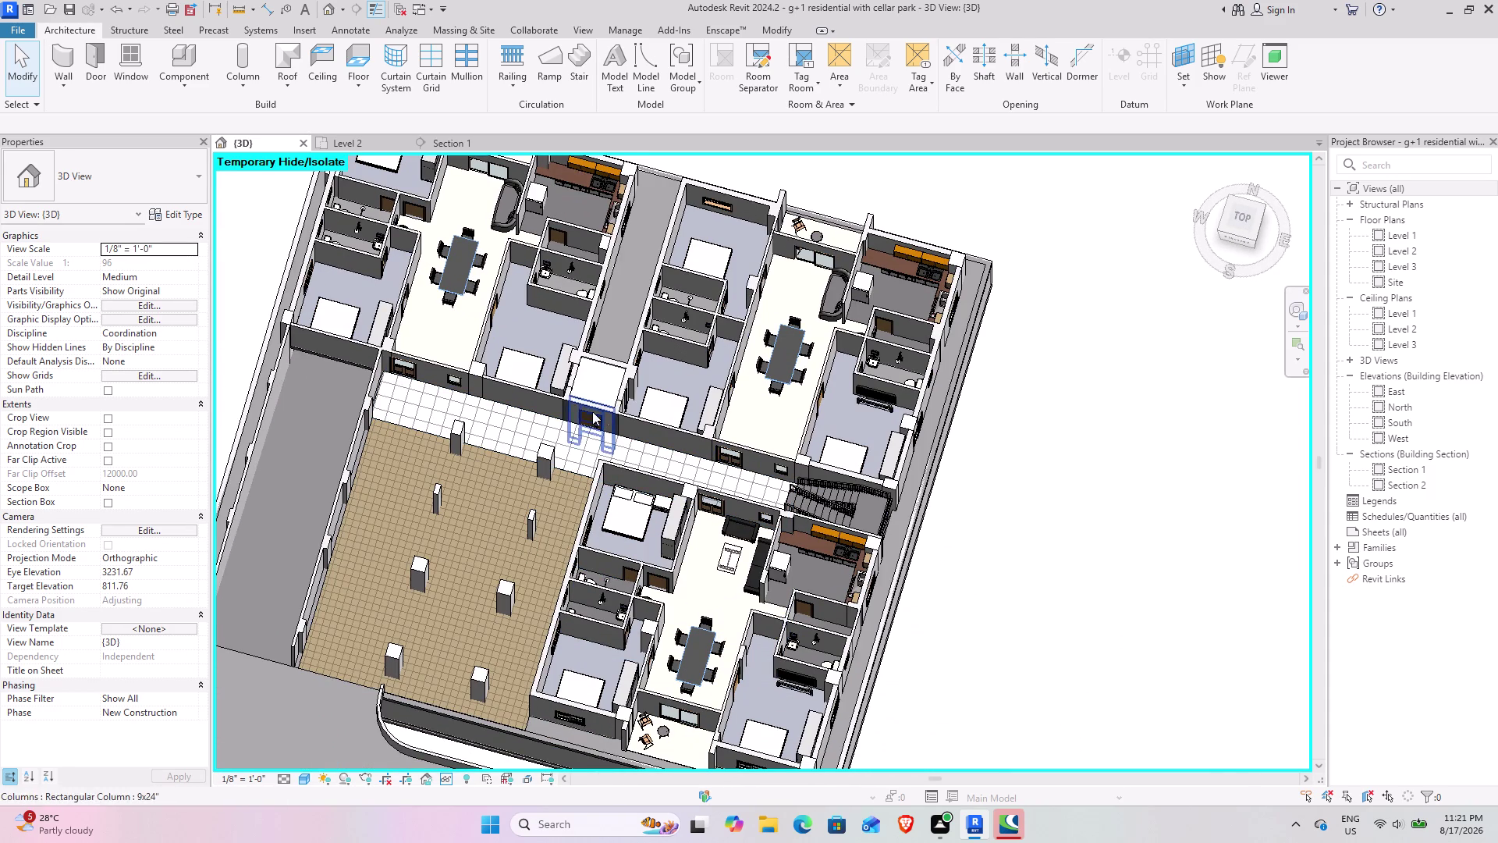
click(356, 143)
scroll(down, 3)
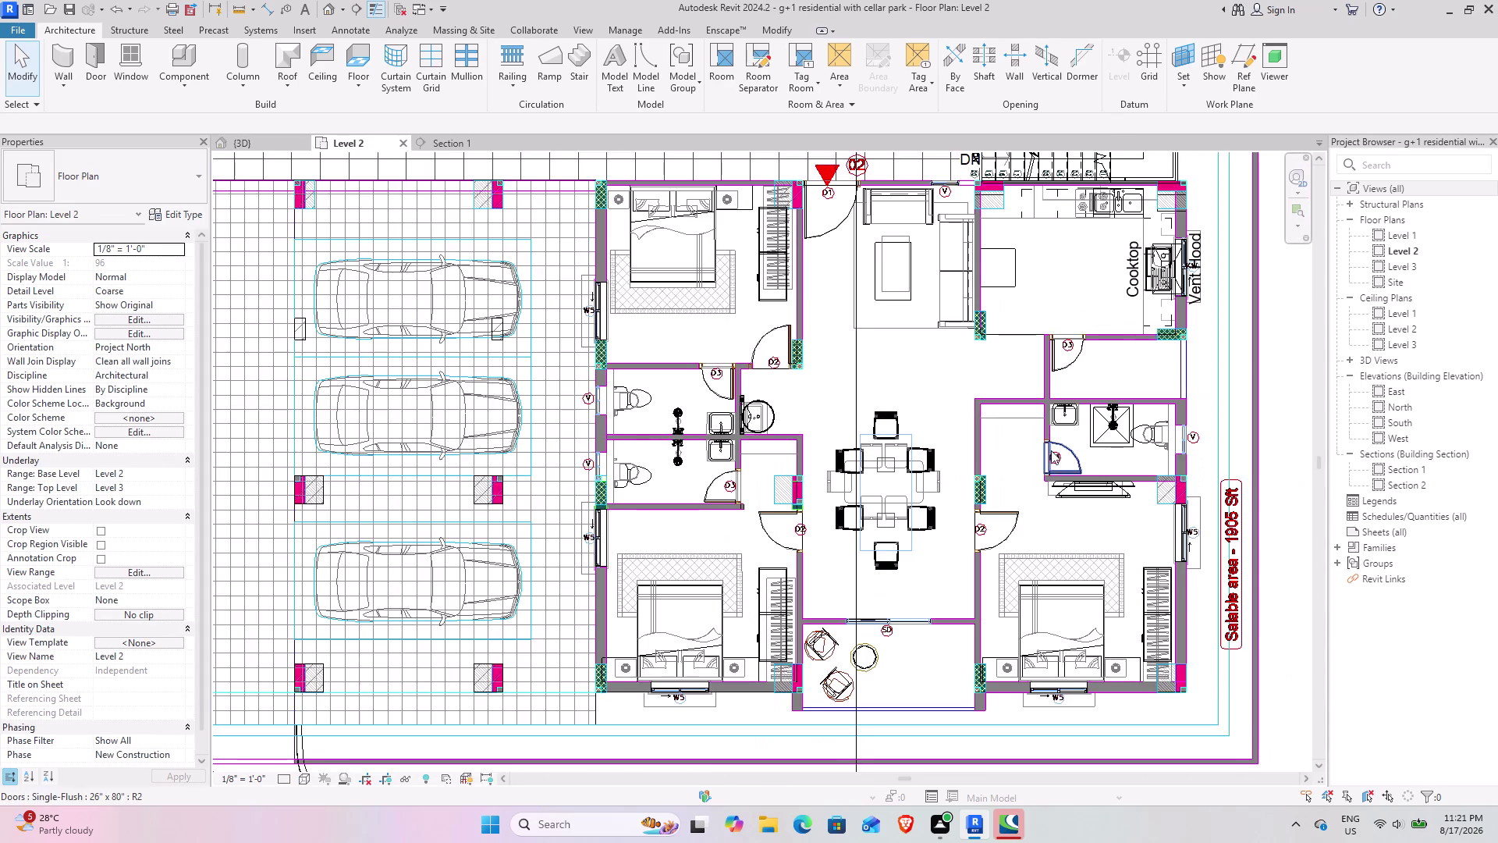
Pan to the right-hand flat and select the bedroom TV stand.
middle_drag(1049, 450, 829, 545)
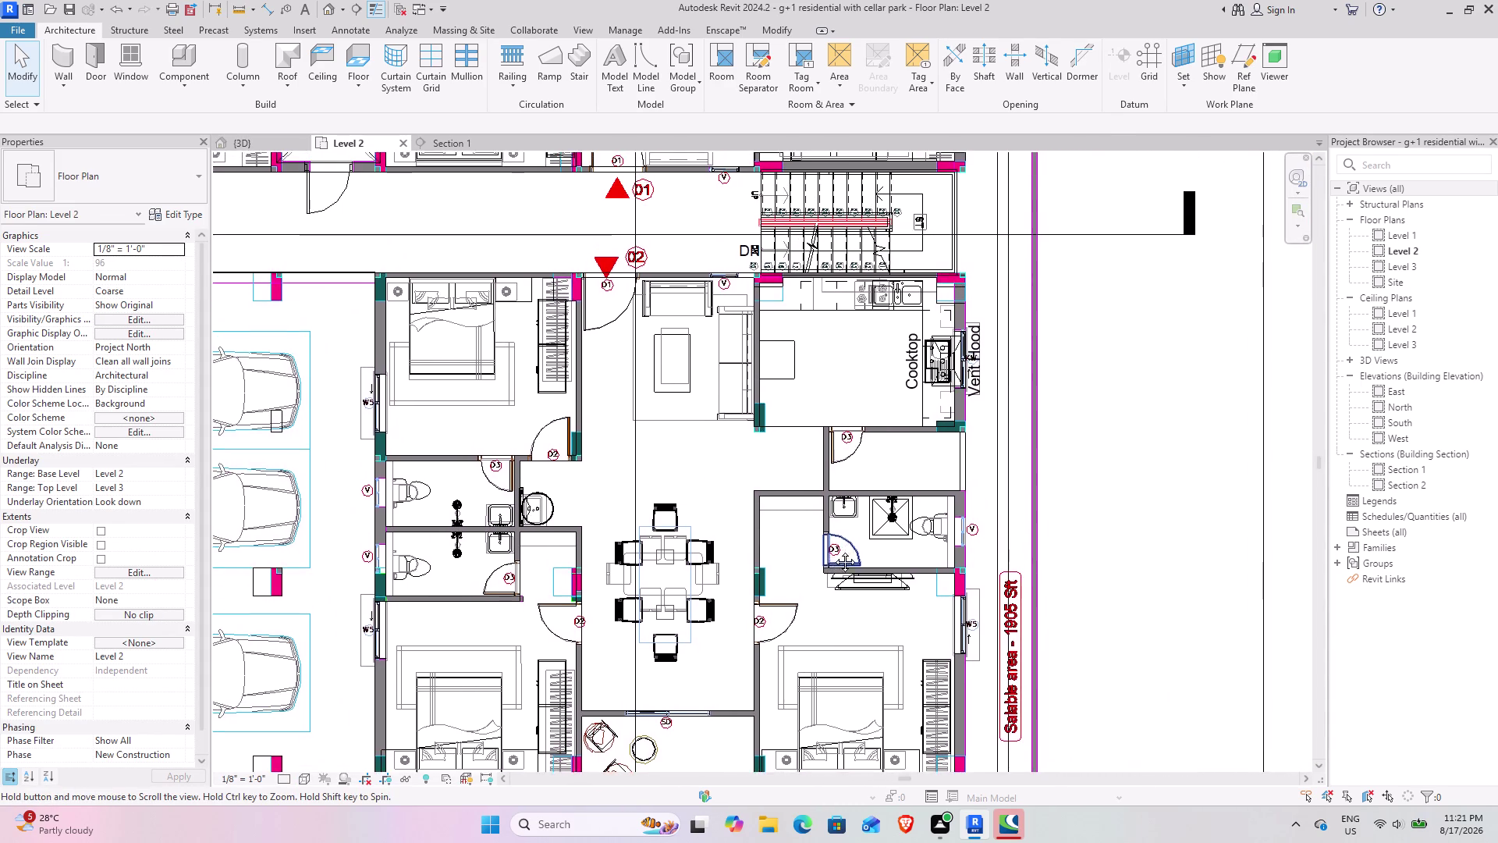
middle_drag(829, 546, 1006, 660)
scroll(down, 3)
middle_drag(689, 462, 870, 620)
scroll(up, 3)
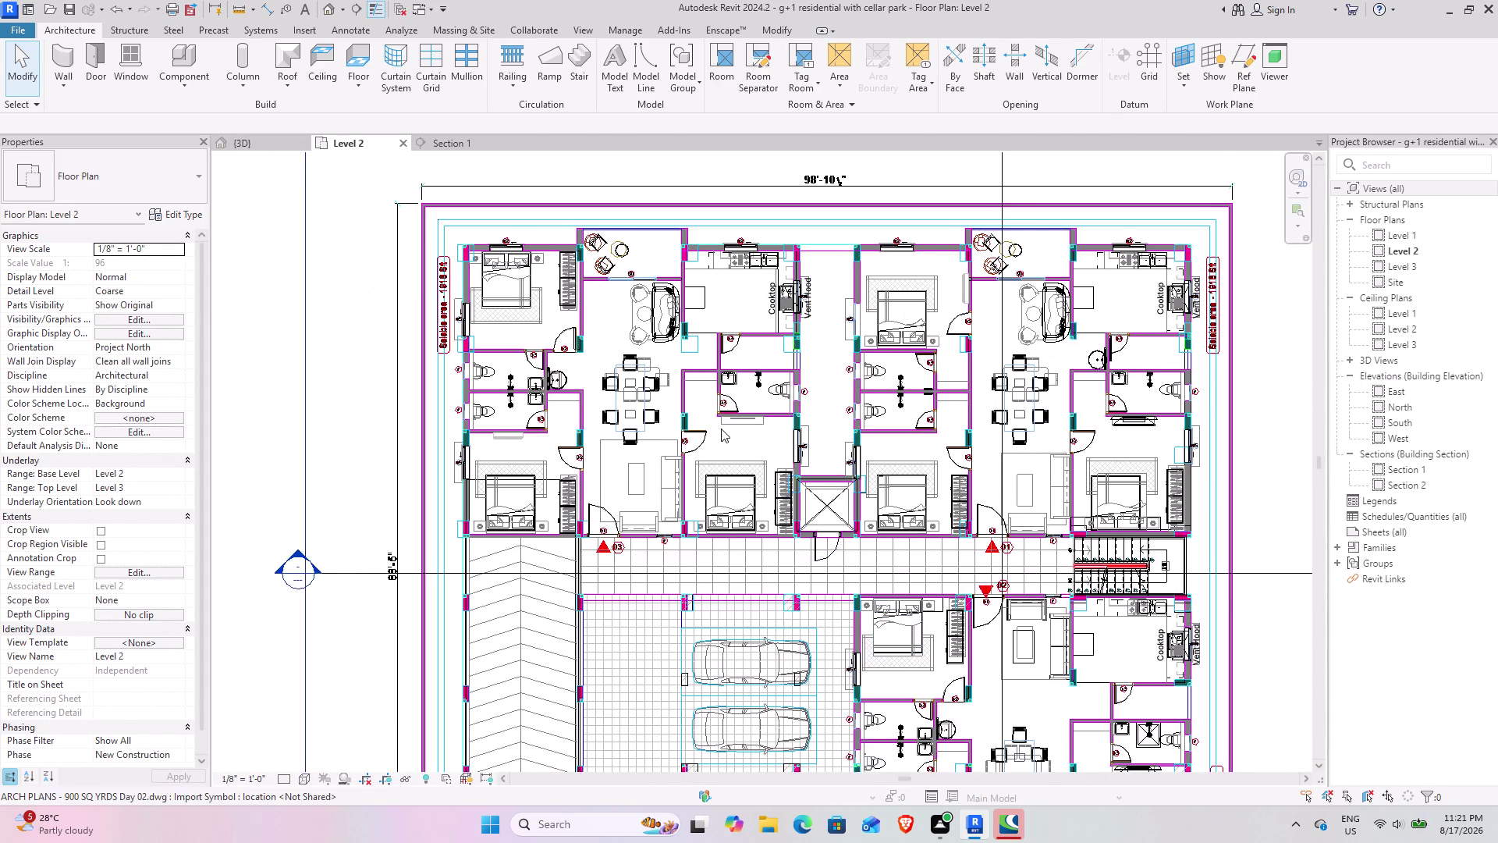
scroll(up, 3)
middle_drag(1017, 477, 546, 522)
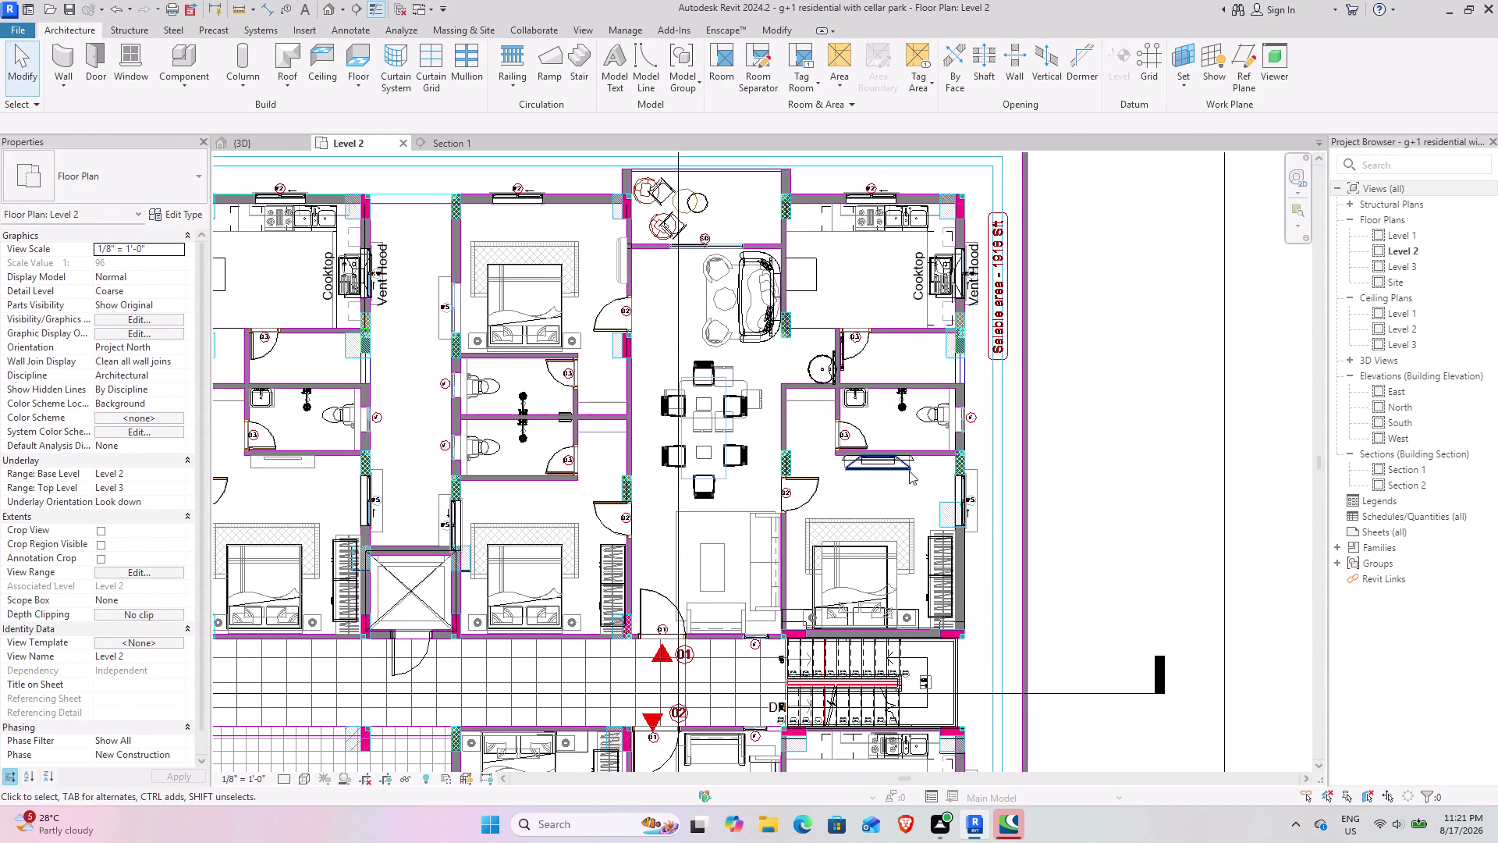
click(909, 471)
scroll(up, 3)
click(818, 474)
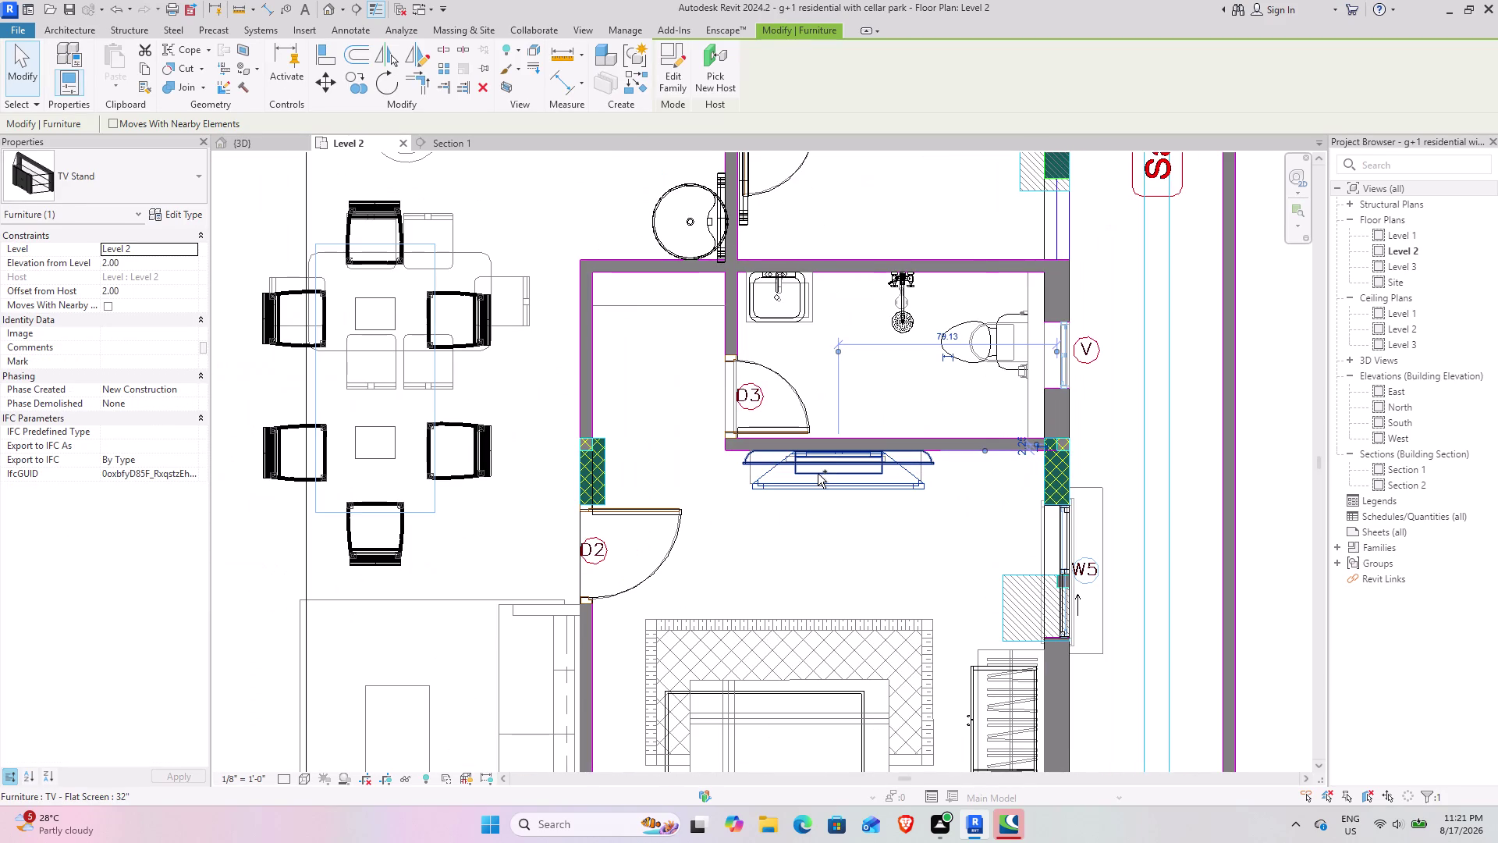
Move the TV stand so it backs flush onto the bathroom wall.
click(349, 82)
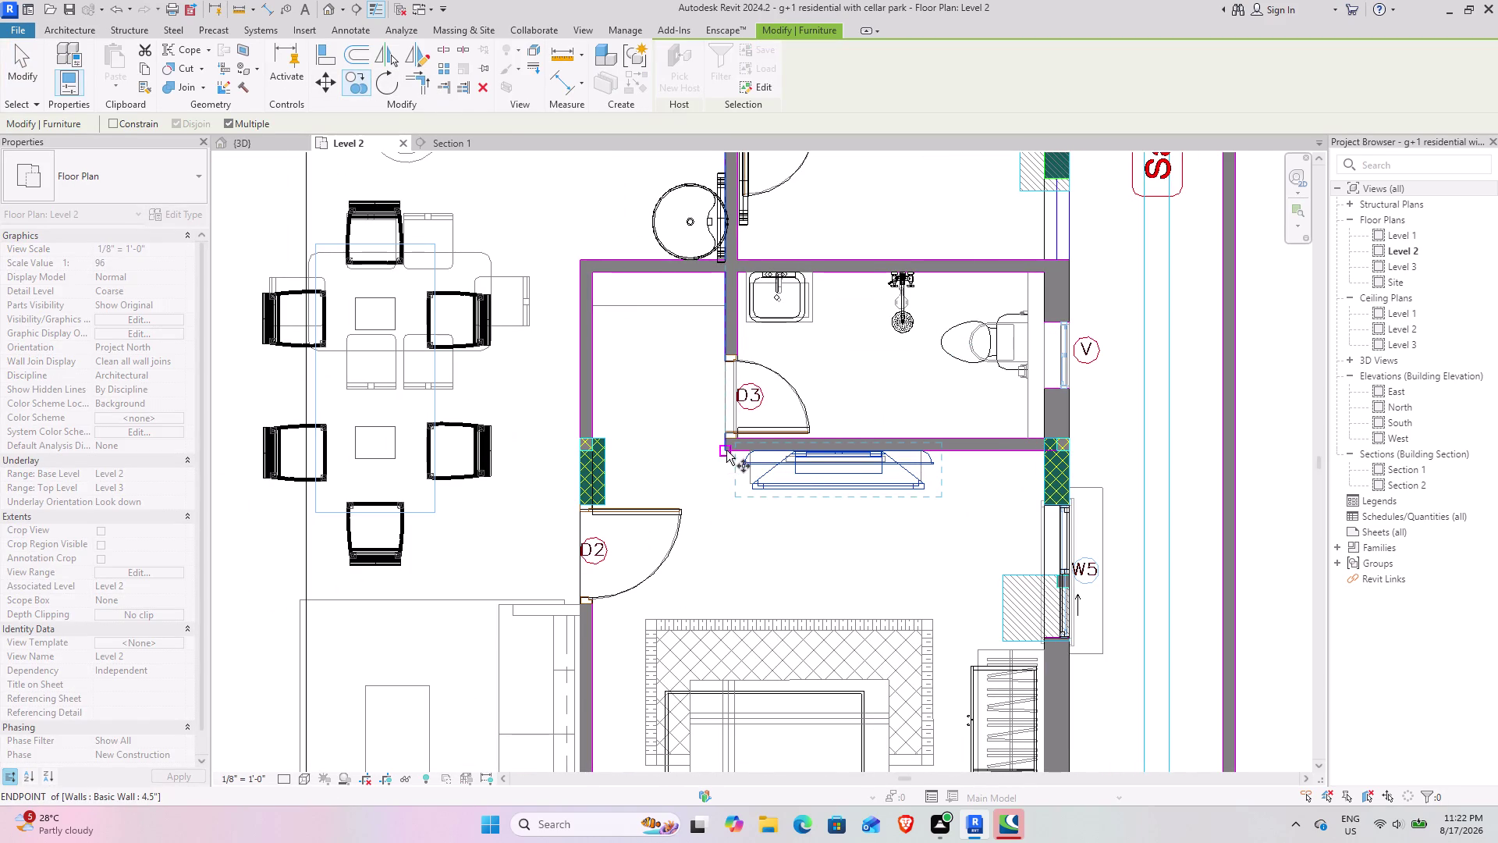
click(727, 451)
scroll(down, 3)
middle_drag(433, 463, 1412, 488)
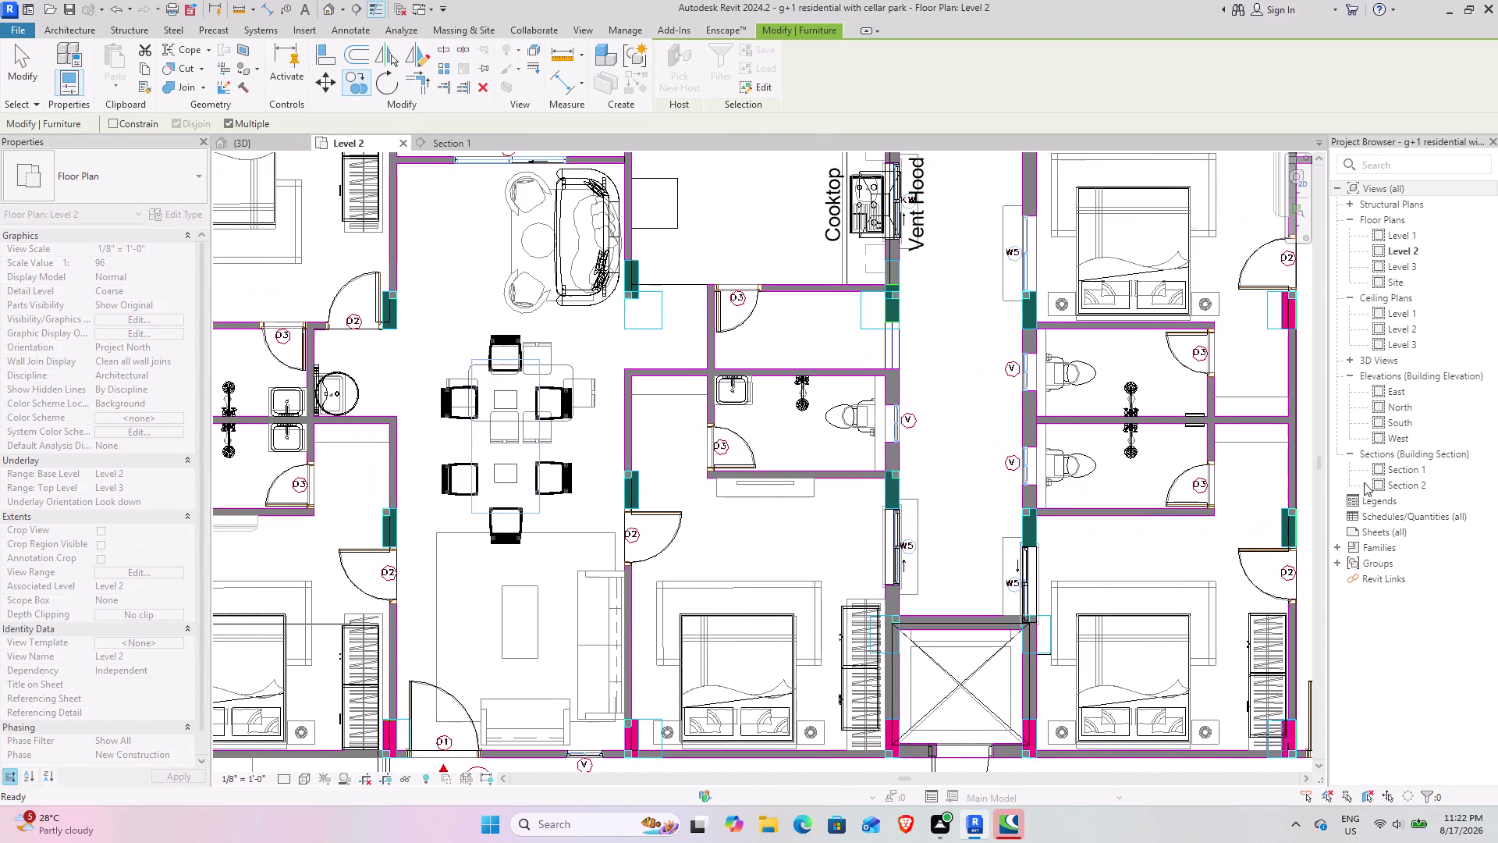
scroll(up, 3)
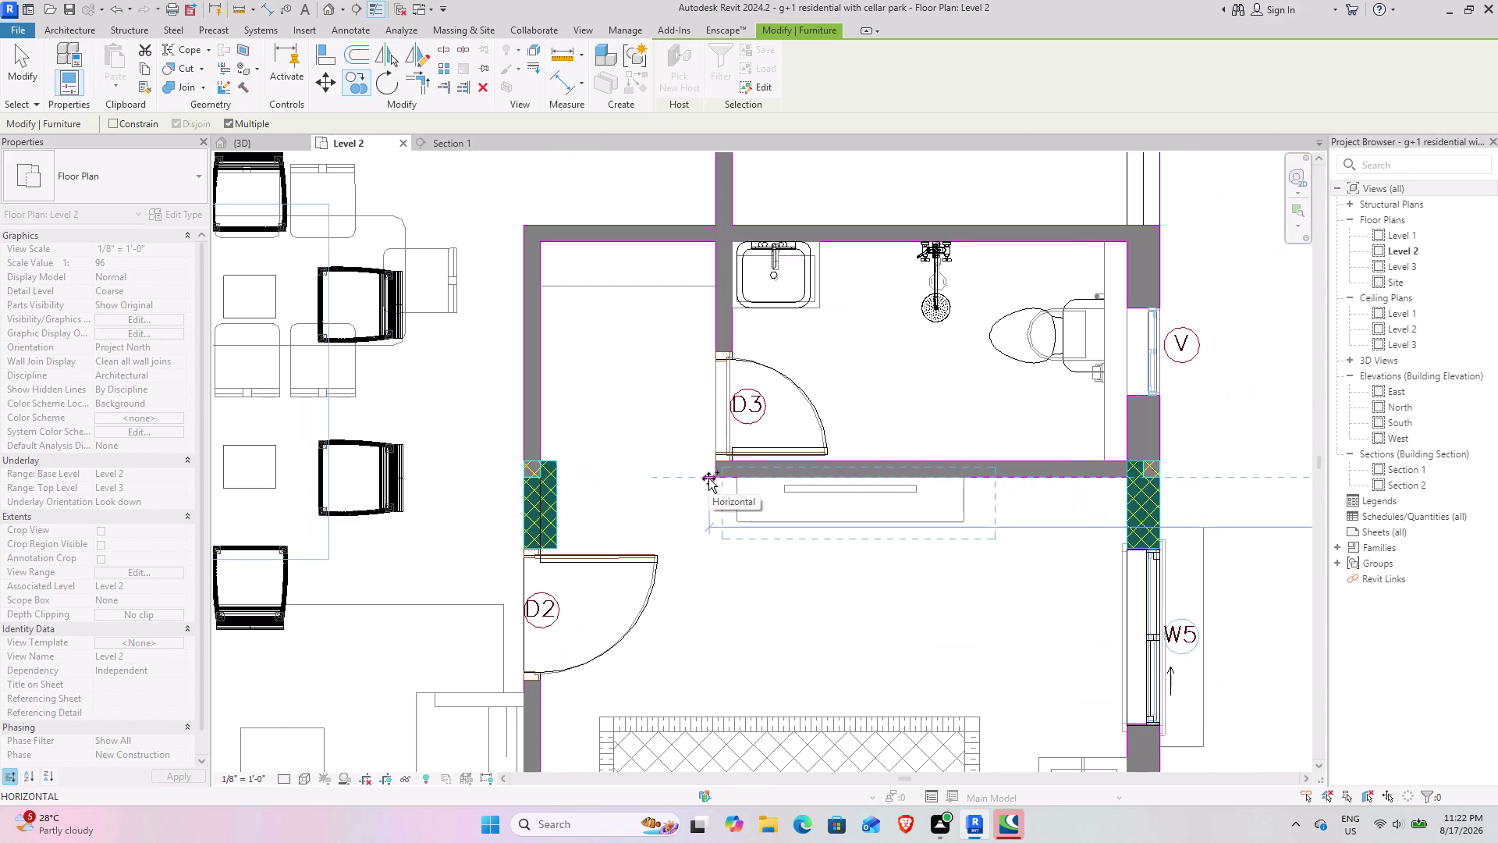
scroll(up, 3)
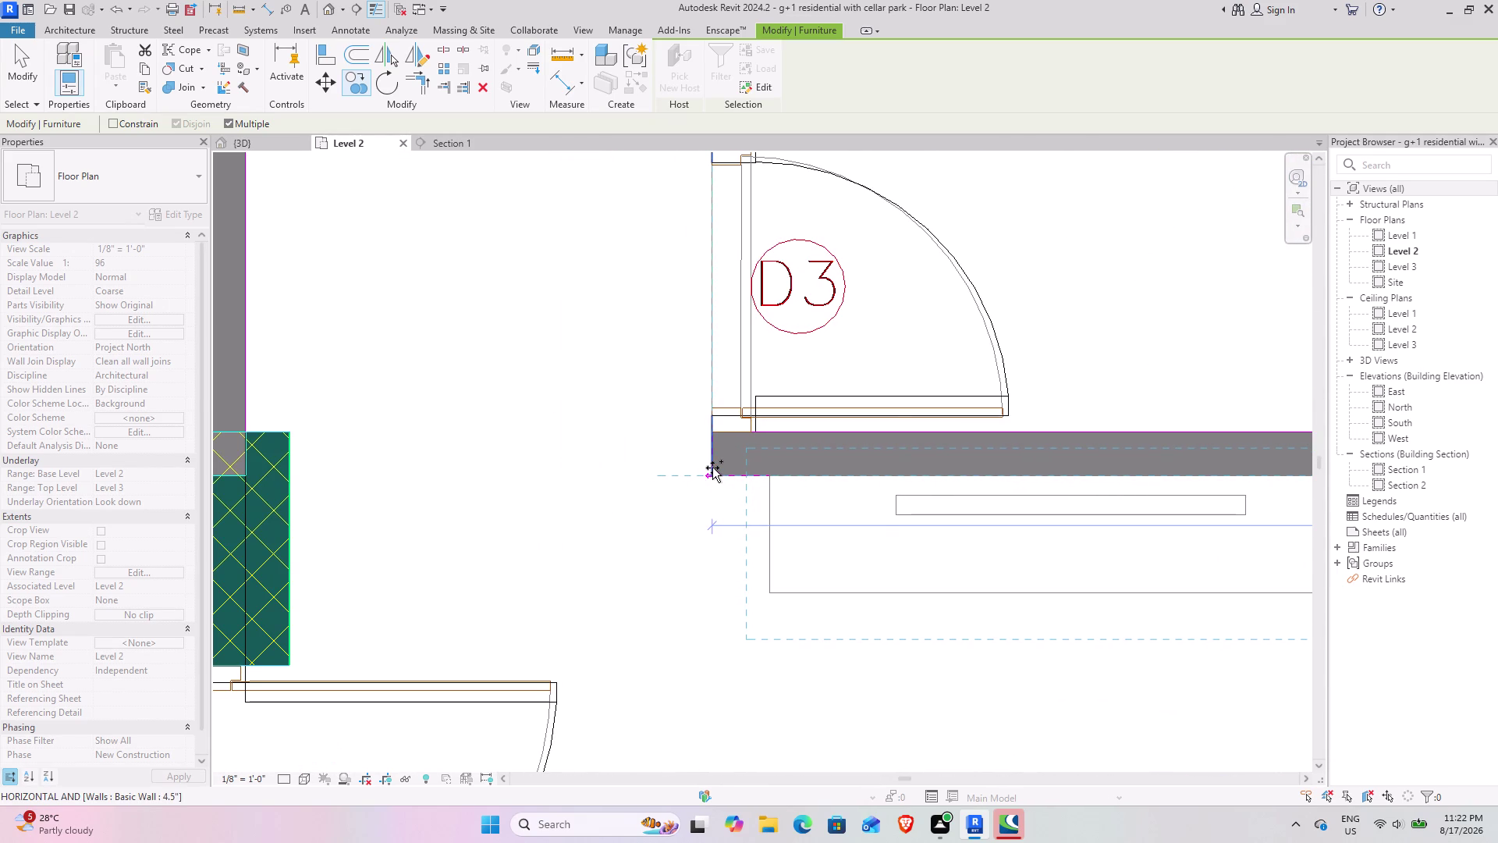
click(713, 468)
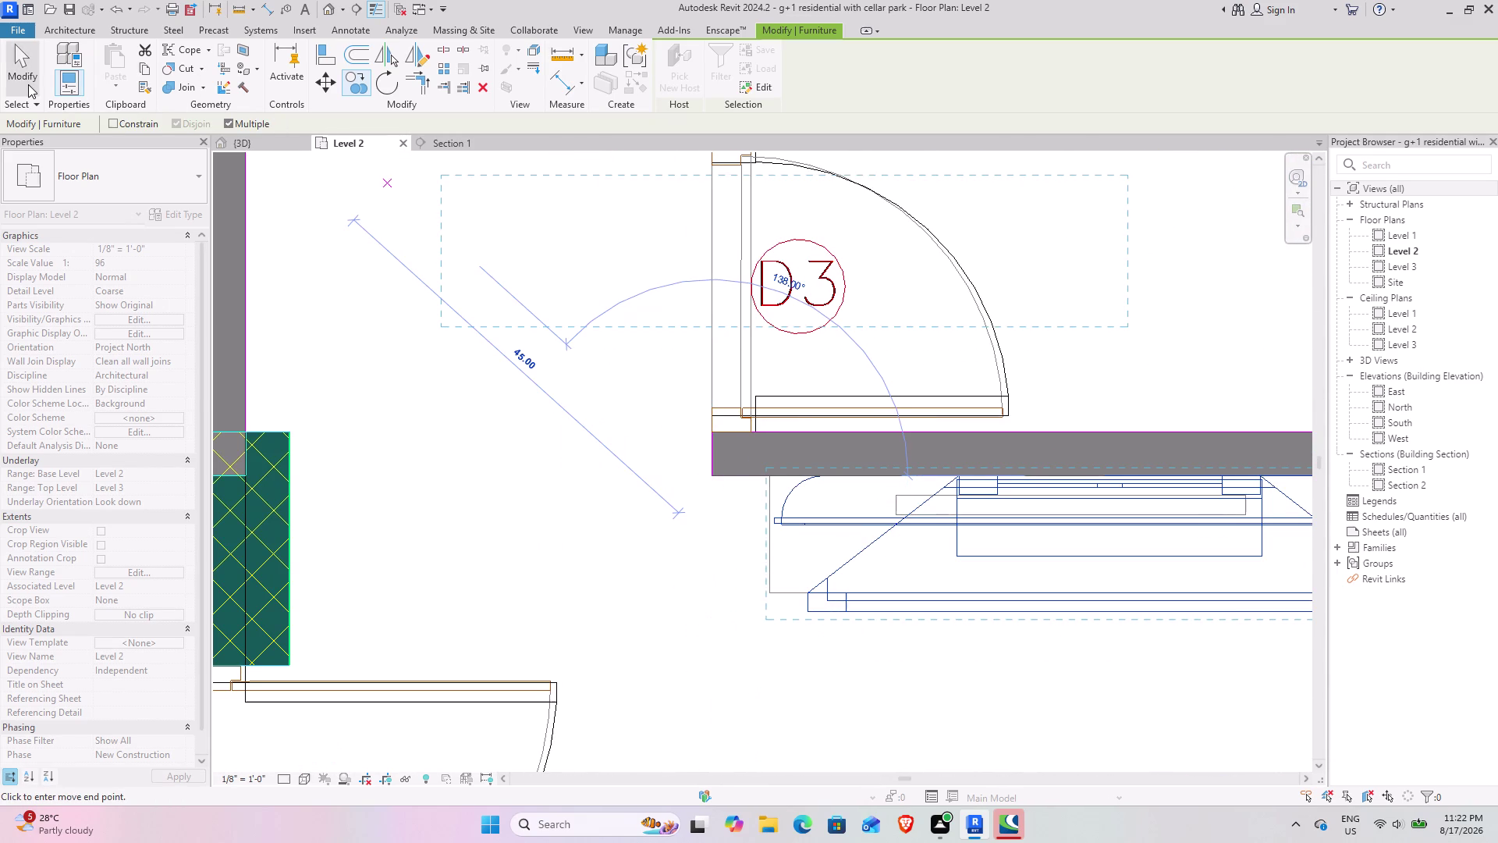
click(28, 84)
click(699, 378)
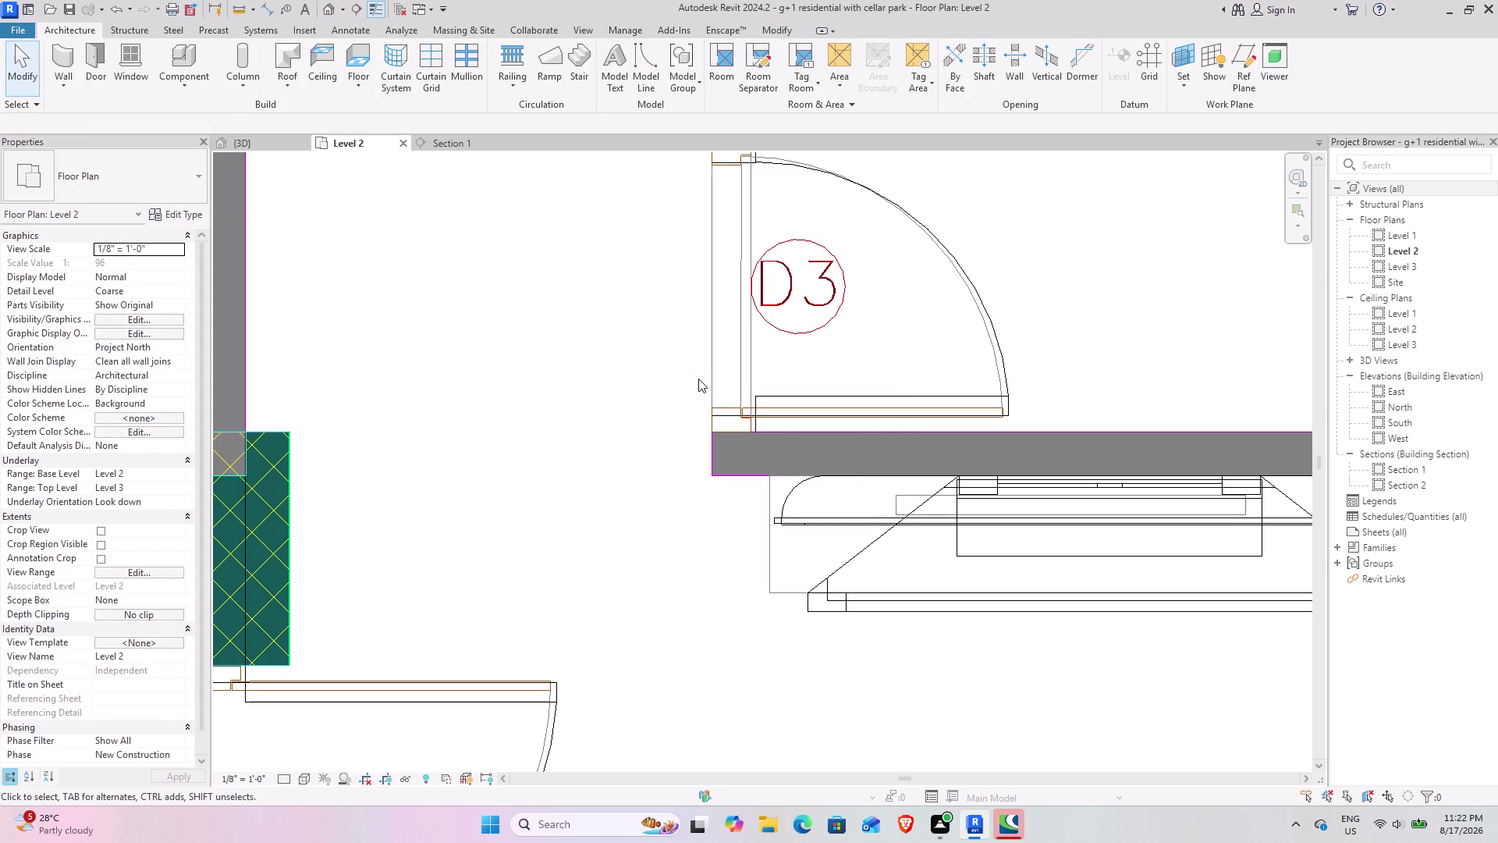
scroll(down, 3)
Select the 30x20x24 Cabinet File-Lateral 2 Drawer beside the bed and open its type list.
middle_drag(638, 561, 652, 483)
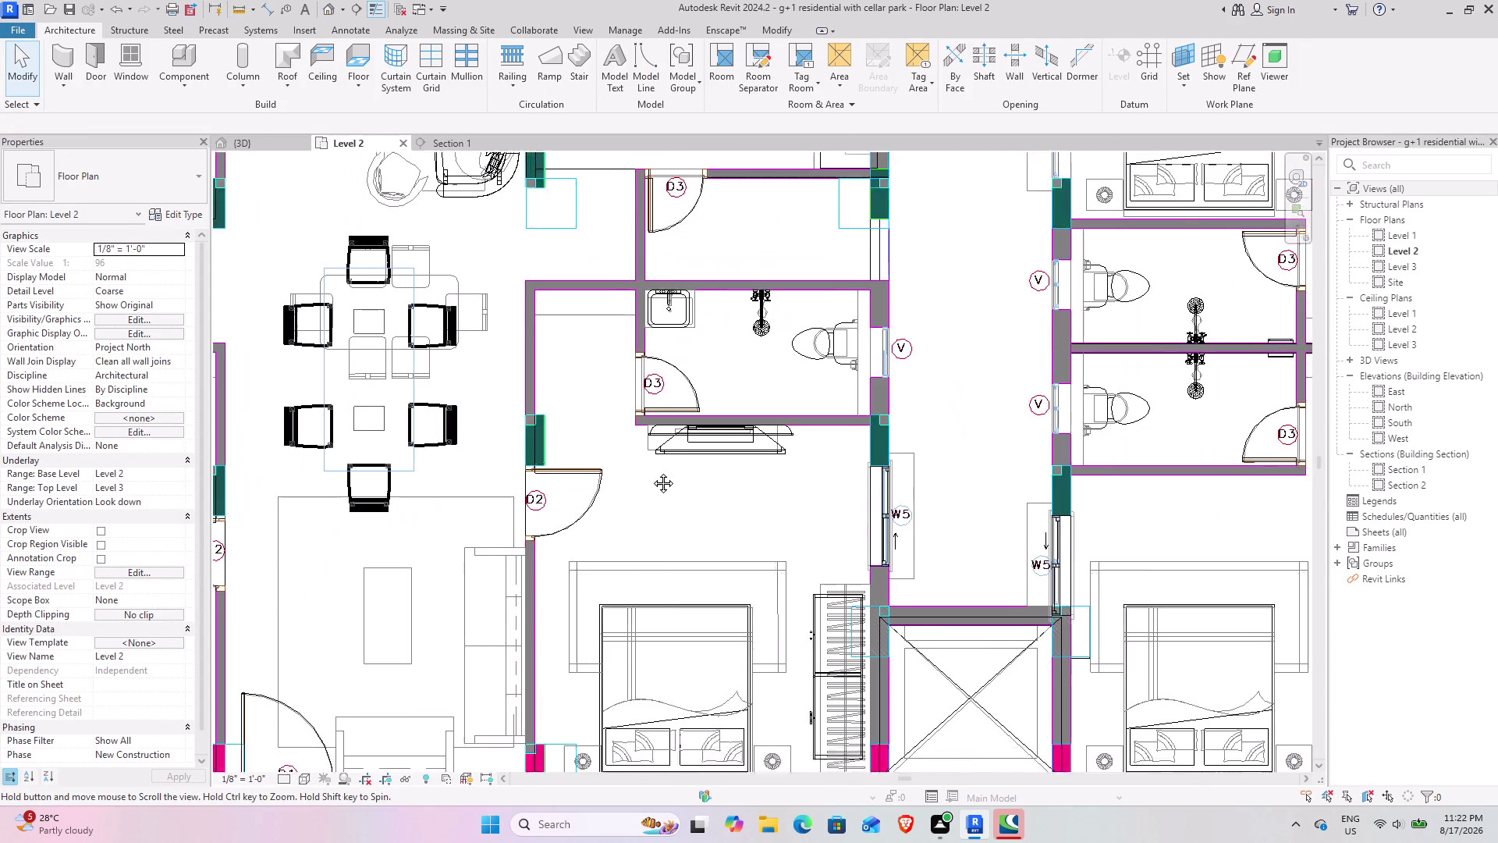
middle_drag(651, 483, 652, 459)
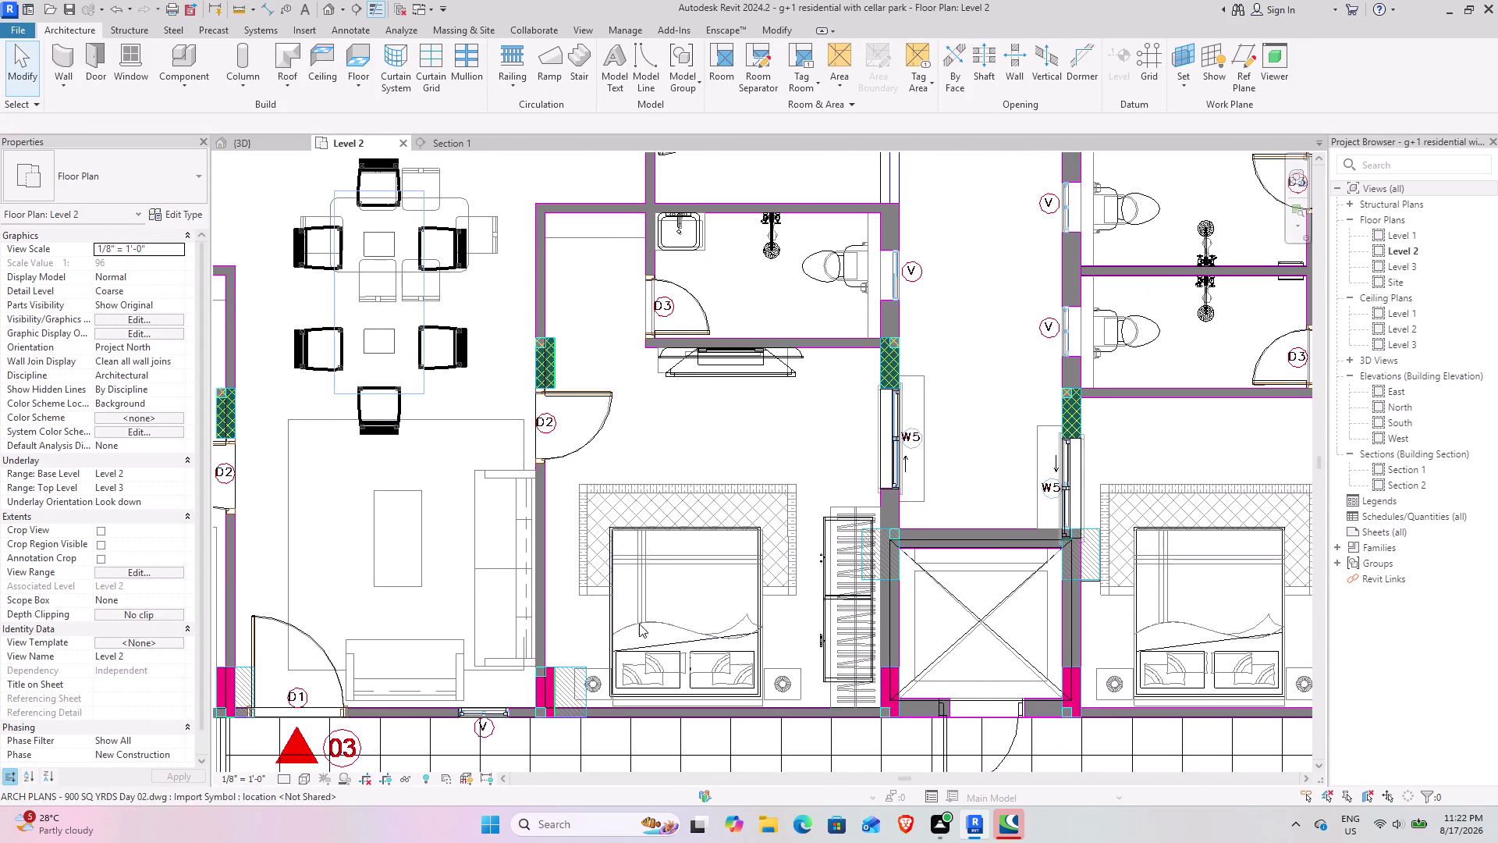
scroll(down, 3)
middle_drag(1033, 464, 579, 429)
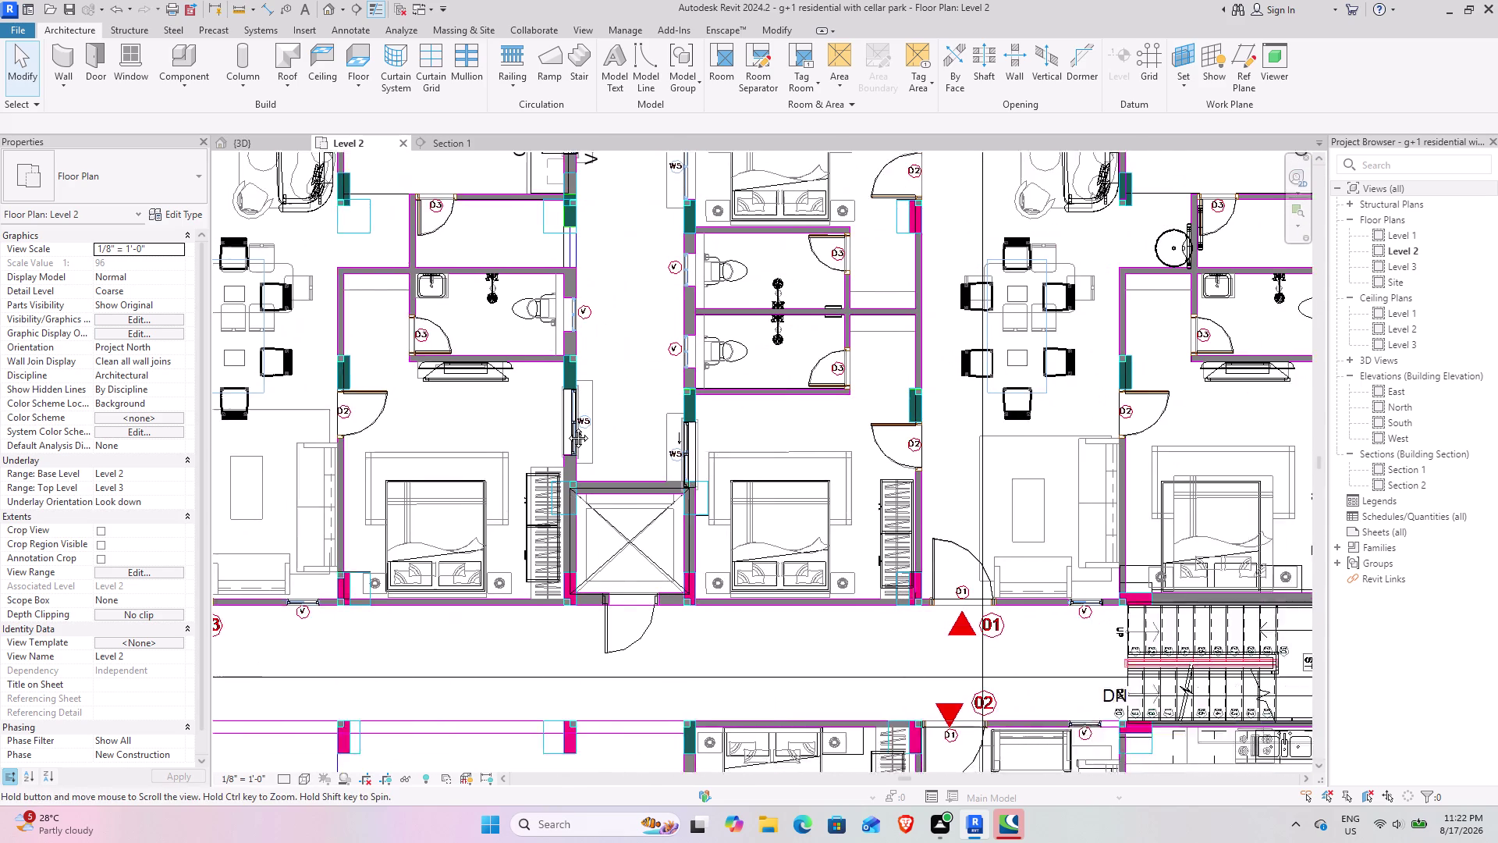
middle_drag(579, 429, 467, 424)
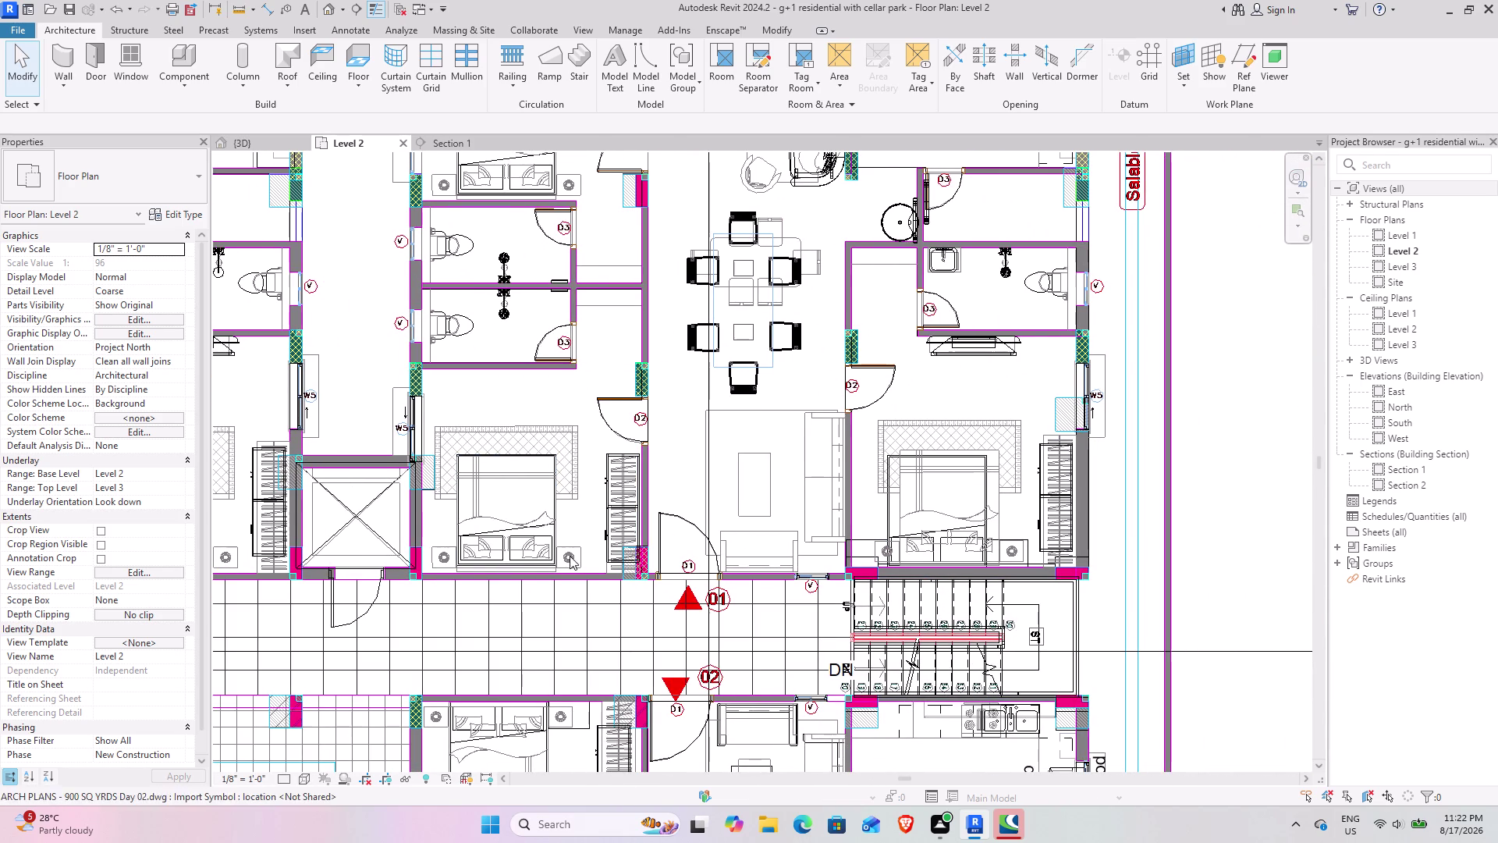
middle_drag(669, 678, 622, 306)
middle_drag(700, 598, 714, 296)
scroll(up, 3)
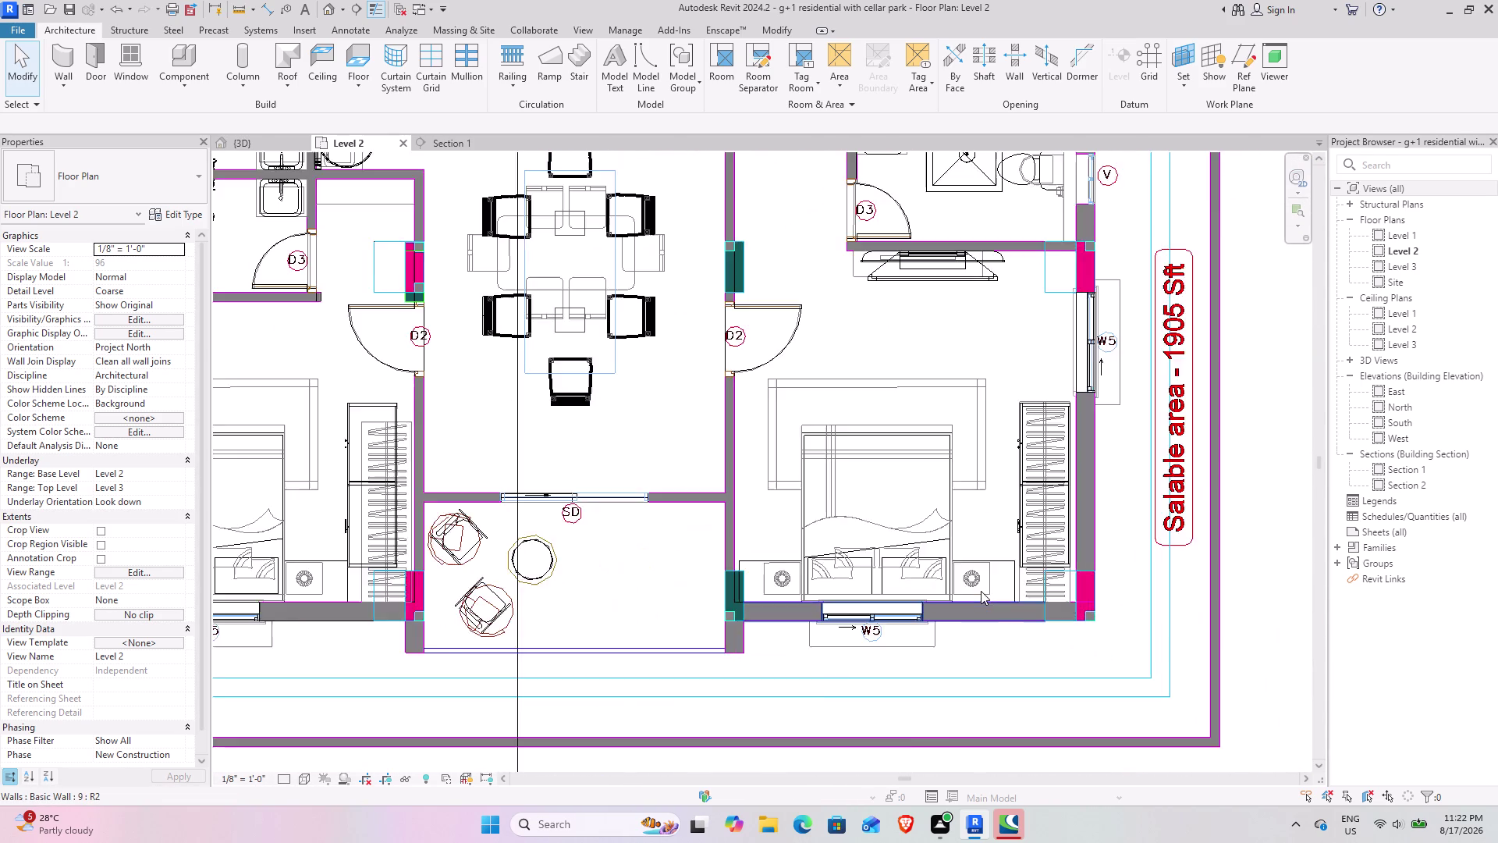
scroll(up, 3)
click(1002, 534)
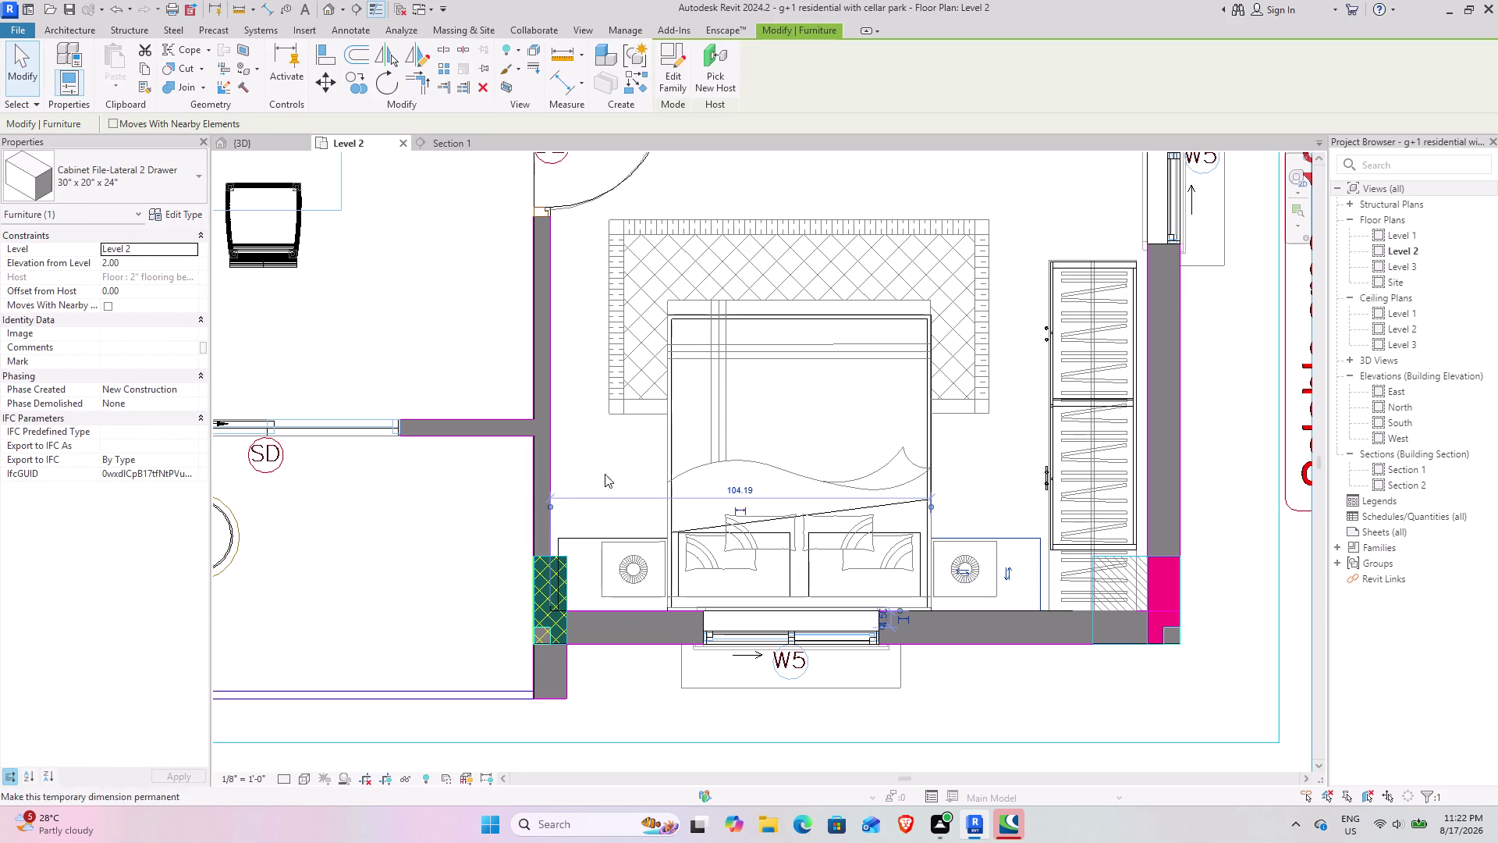
click(149, 185)
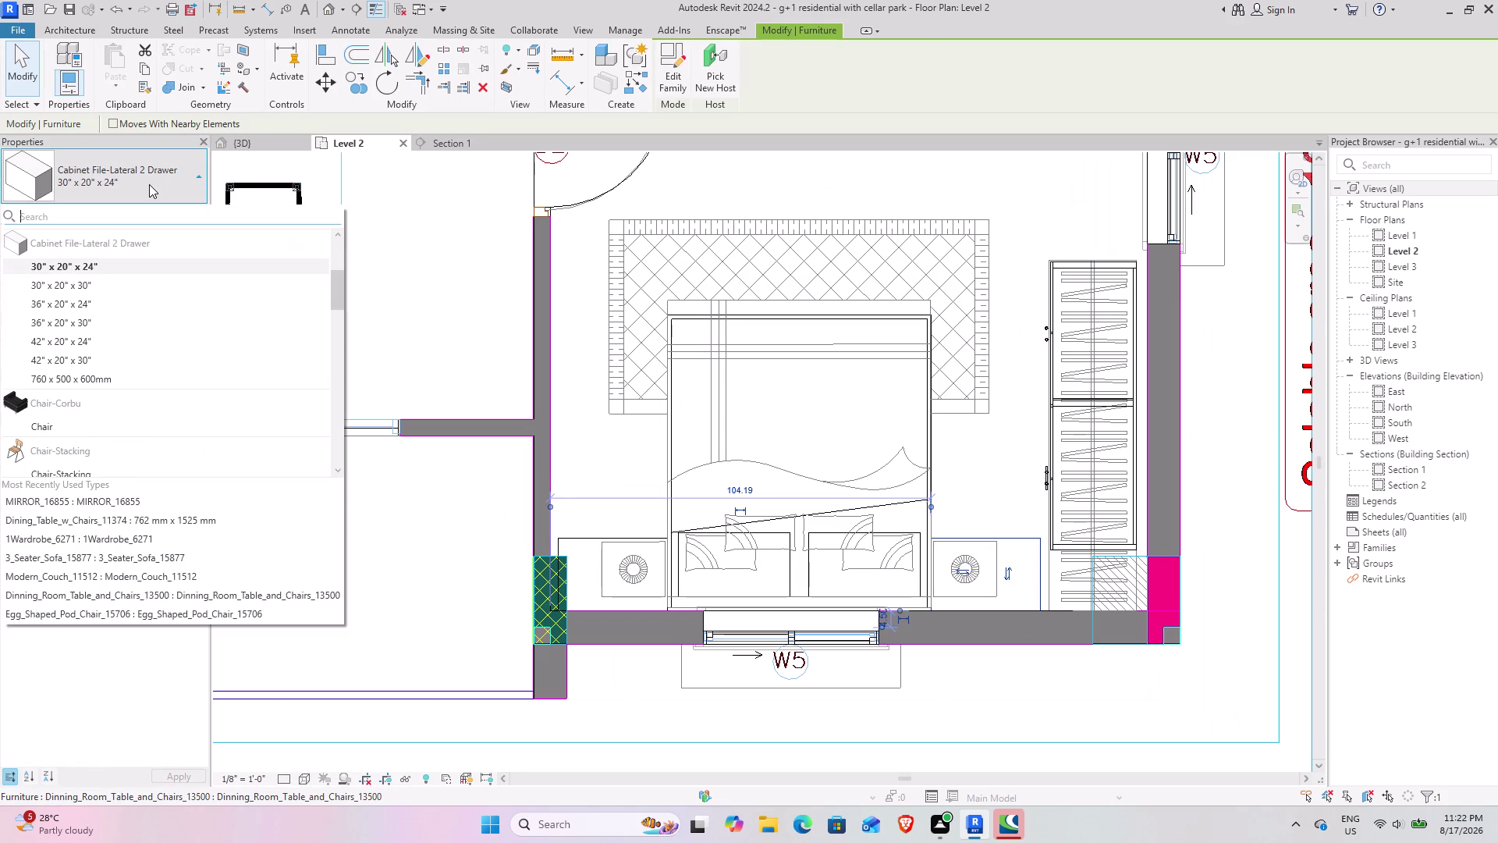
In the cabinet's Type Properties, change the Width from 30 to 25.
click(149, 184)
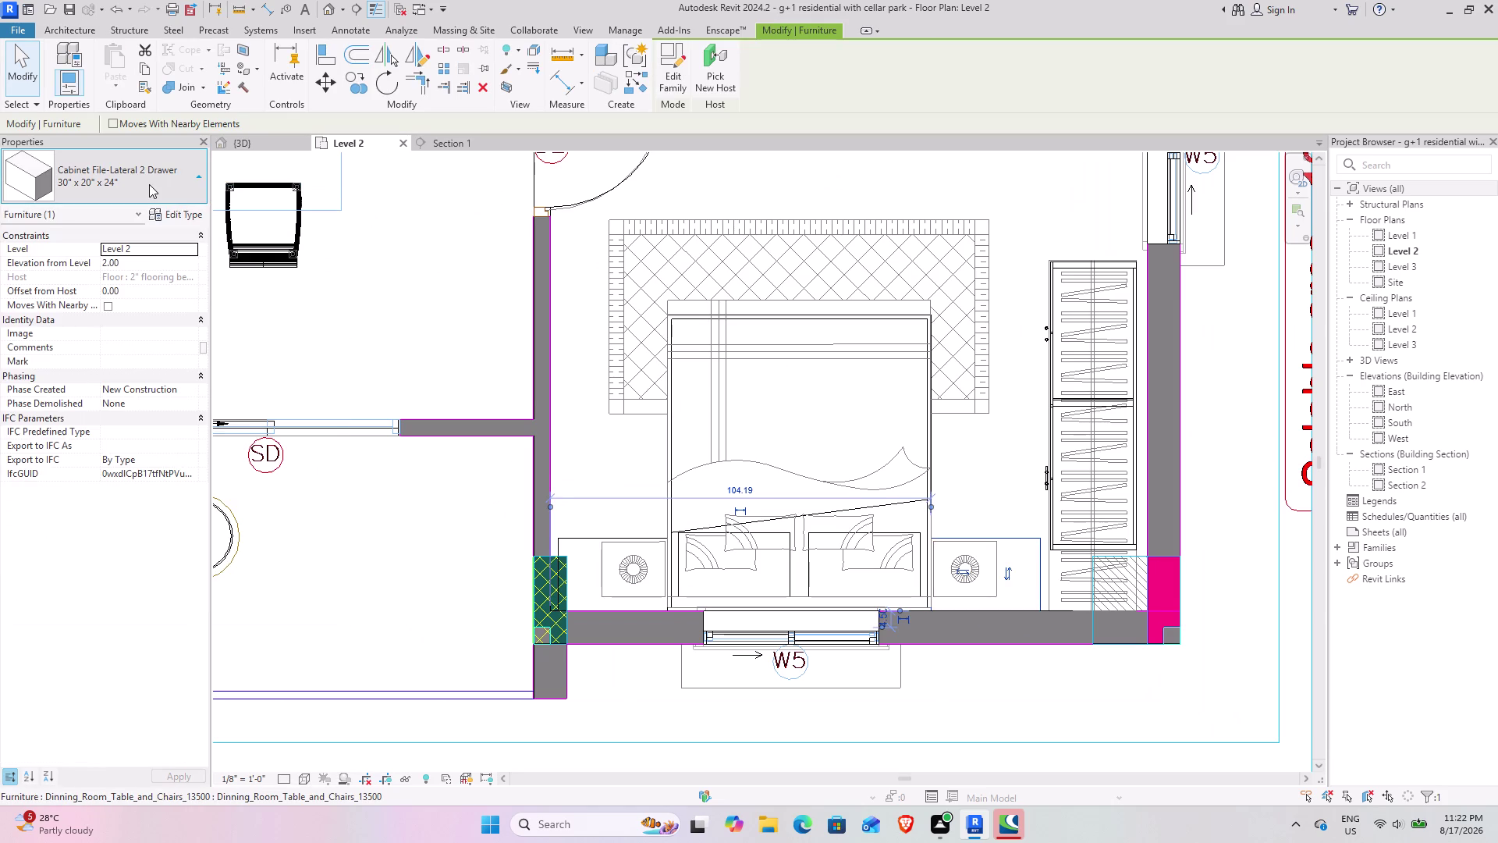
click(180, 211)
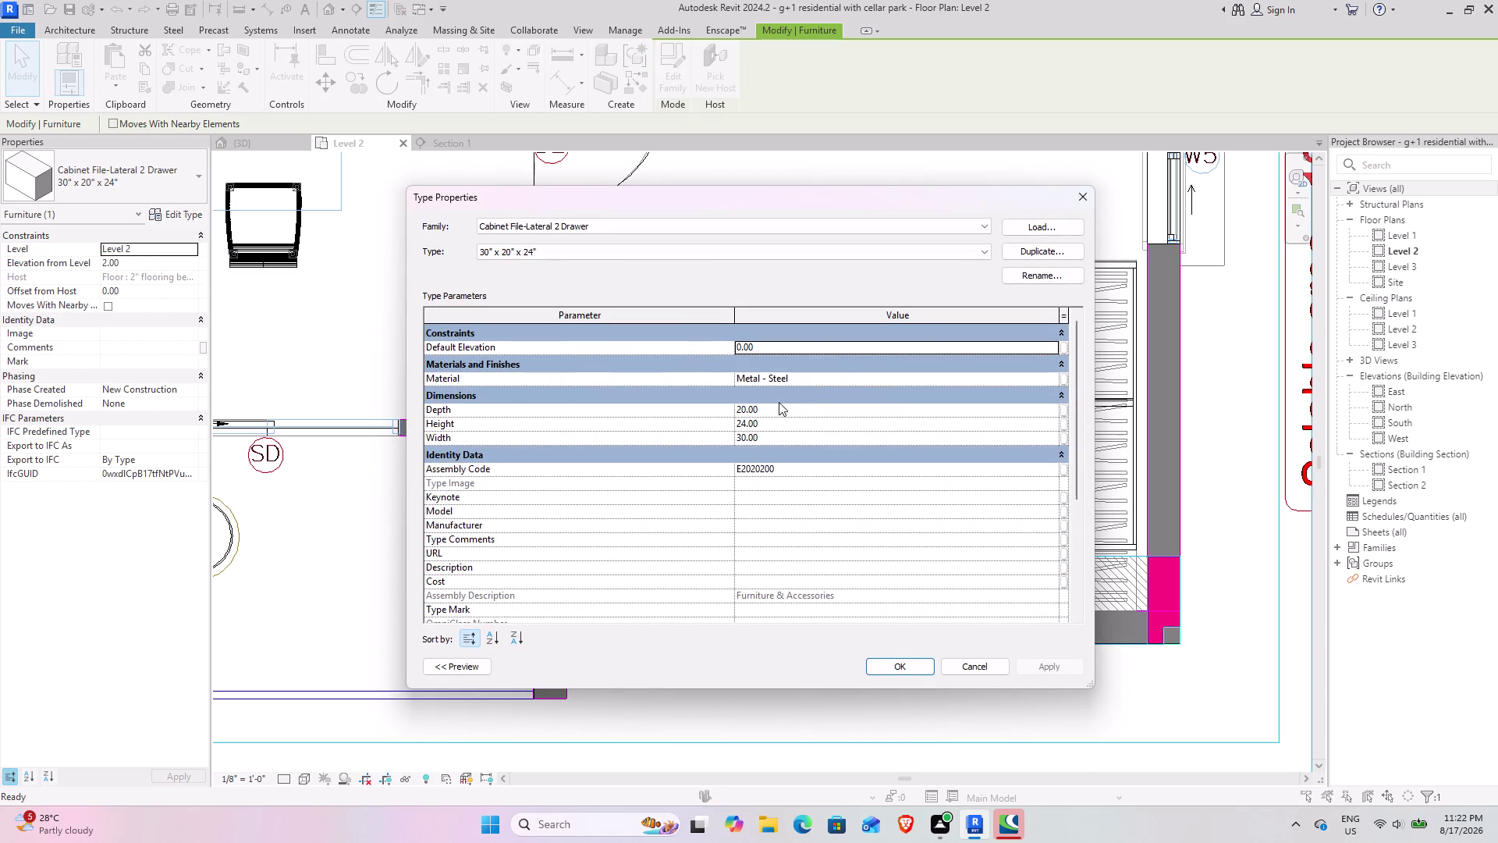
click(767, 439)
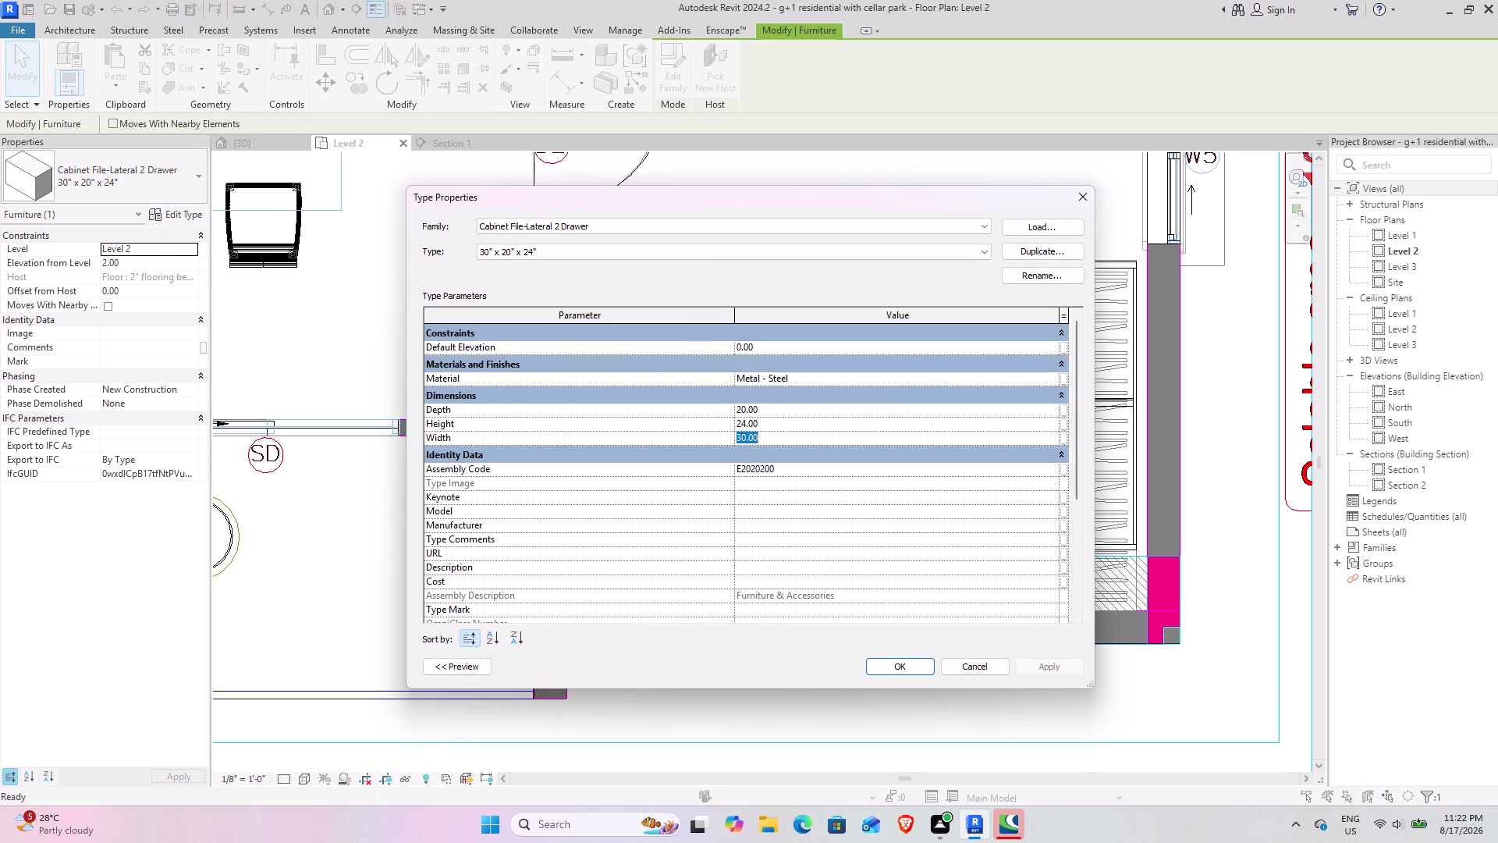
text(25)
key(Return)
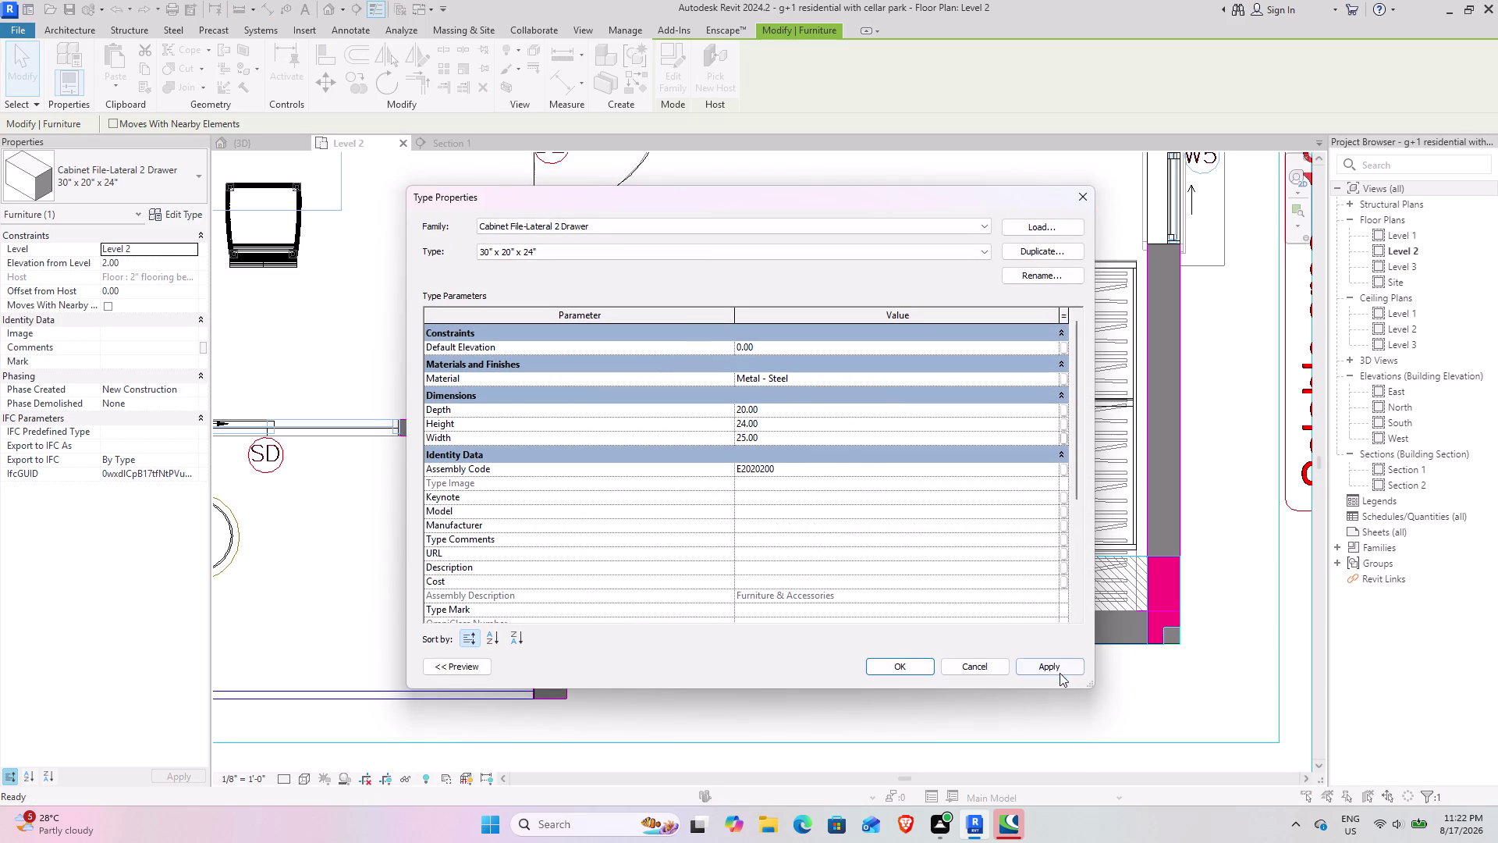
Apply the 25 width to the cabinet type and reselect the resized cabinet.
click(1058, 670)
click(909, 668)
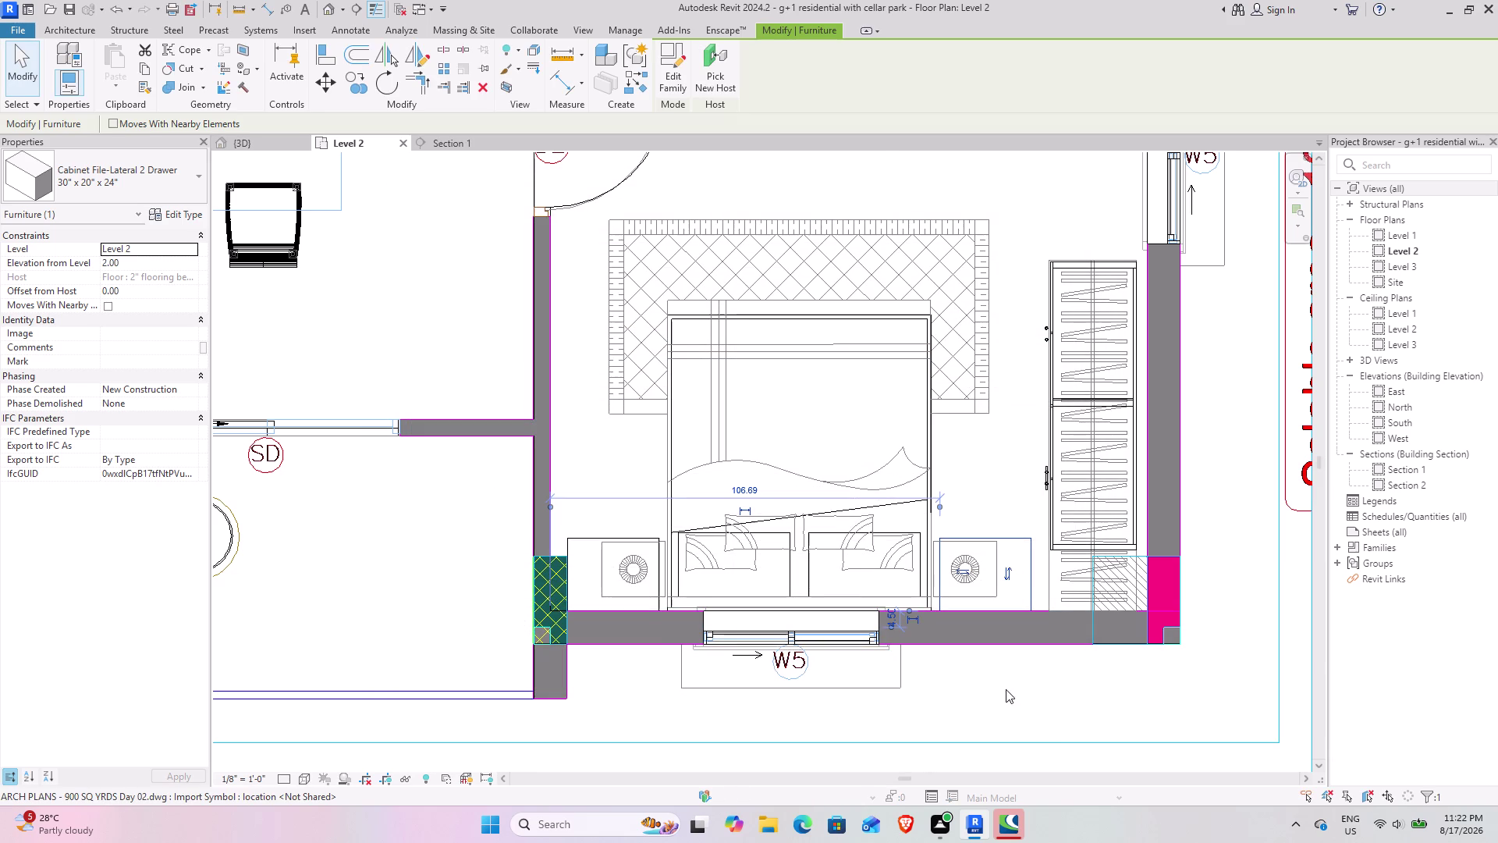
click(983, 733)
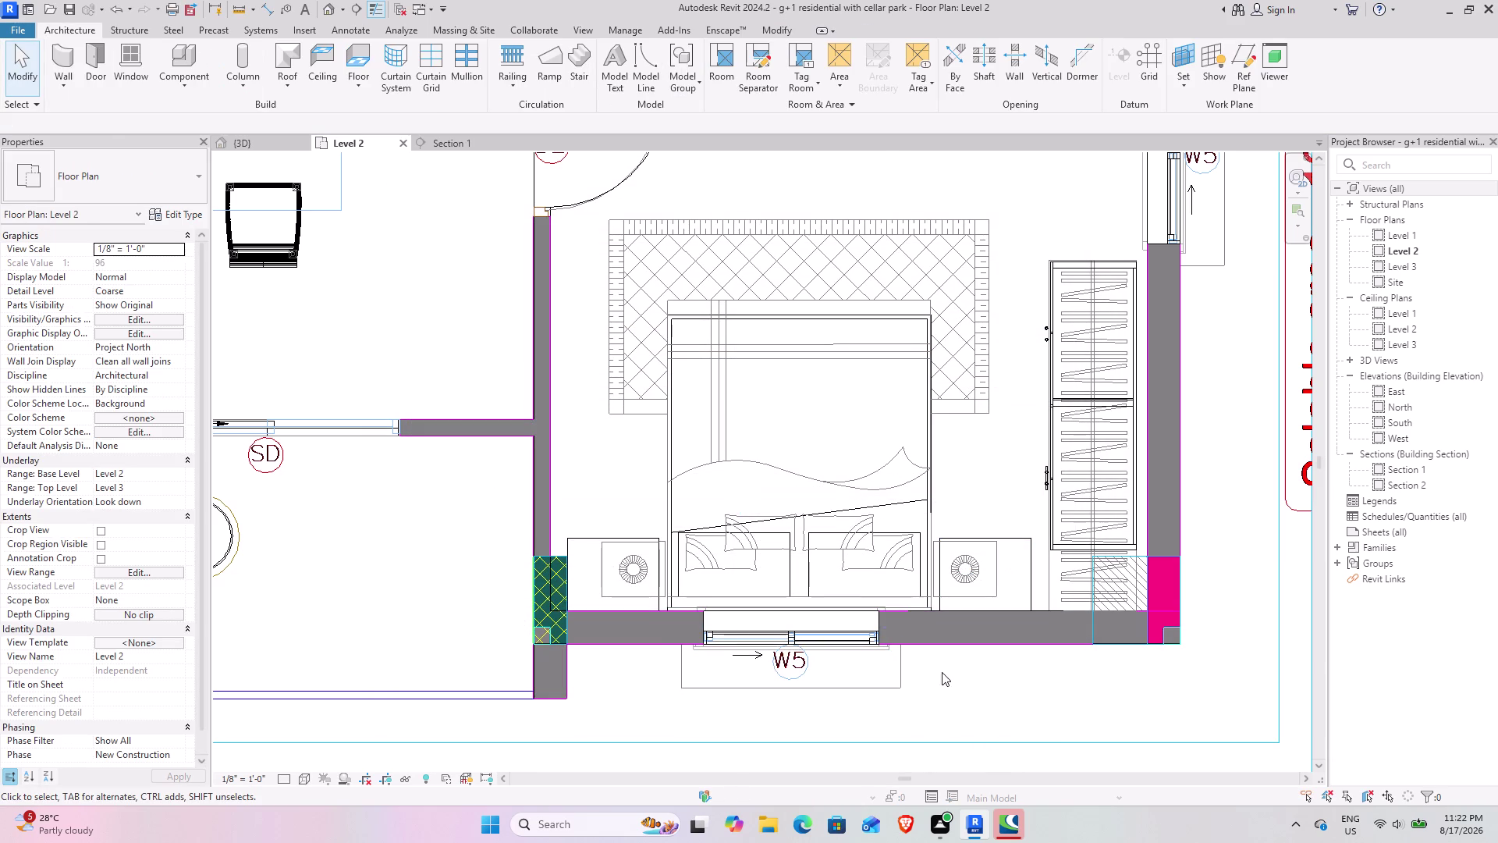
middle_drag(780, 376, 825, 479)
click(1073, 648)
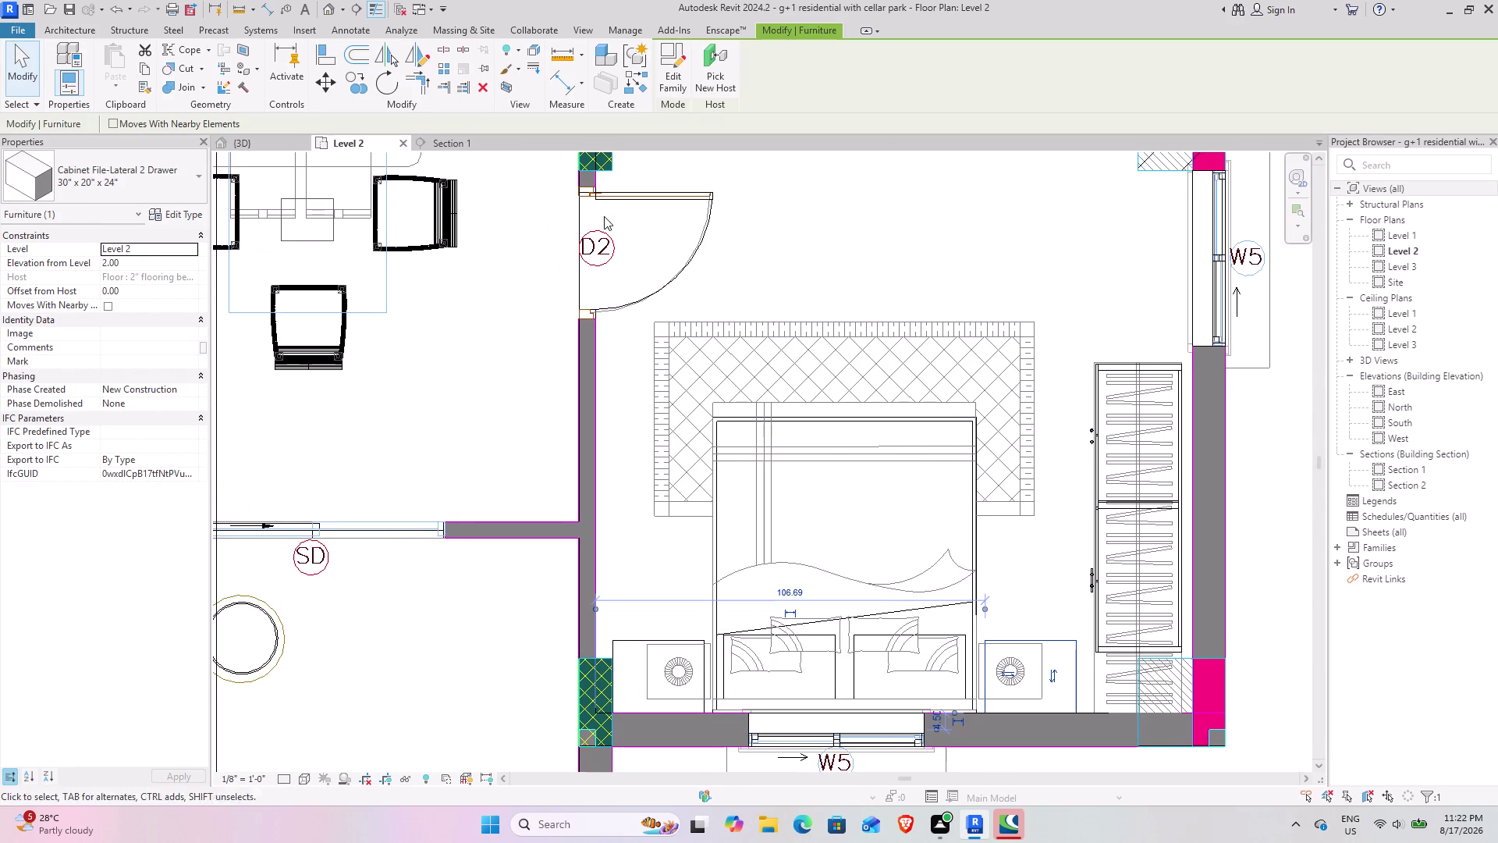
Start Create Similar, pan to the bedroom above the stairs, then cancel placement.
click(636, 86)
middle_drag(937, 351, 917, 559)
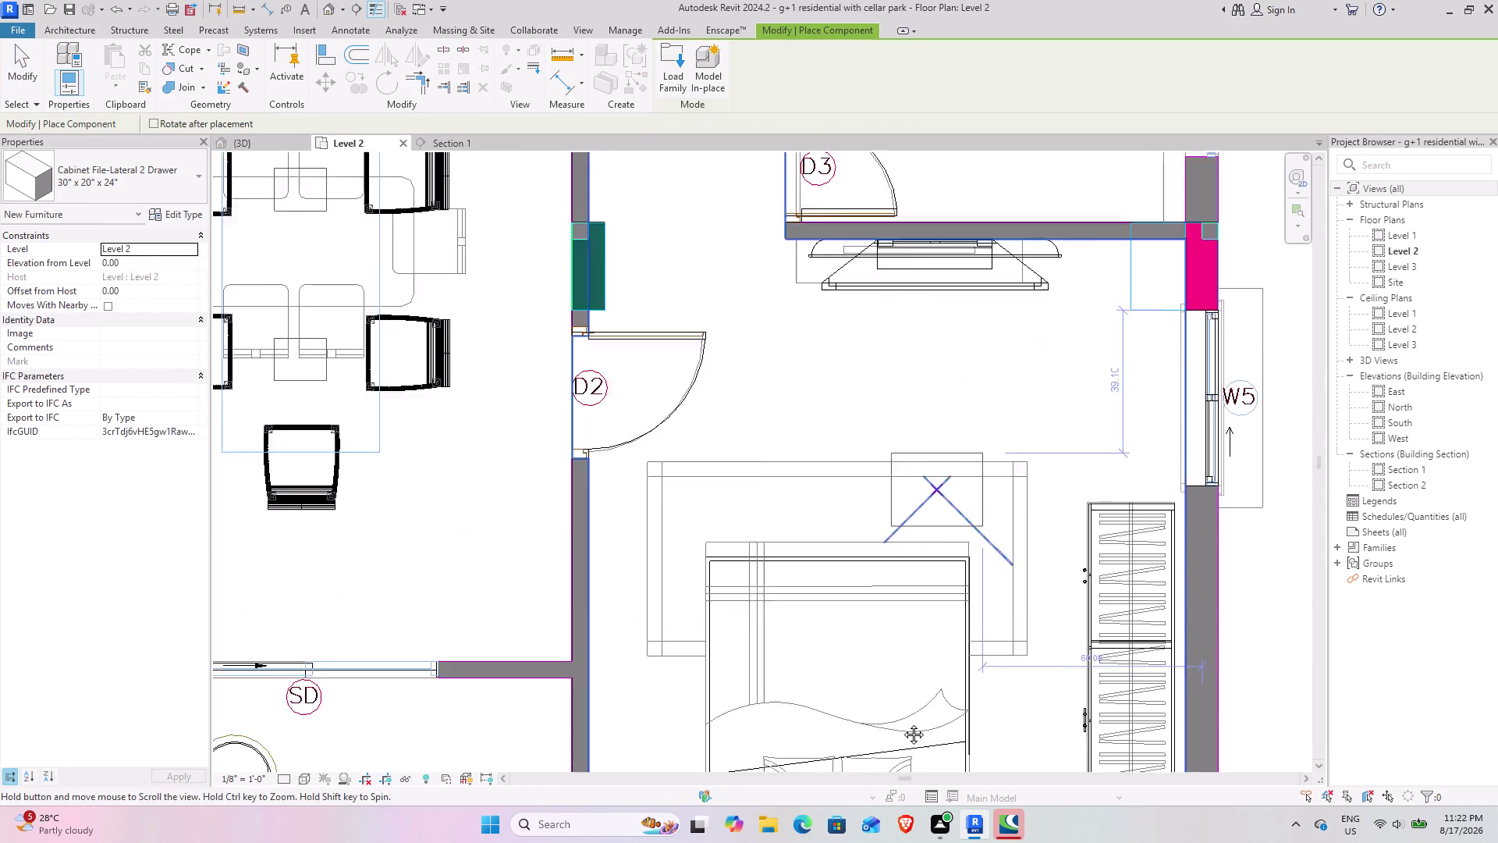
middle_drag(917, 560, 926, 841)
scroll(down, 3)
middle_drag(820, 275, 896, 677)
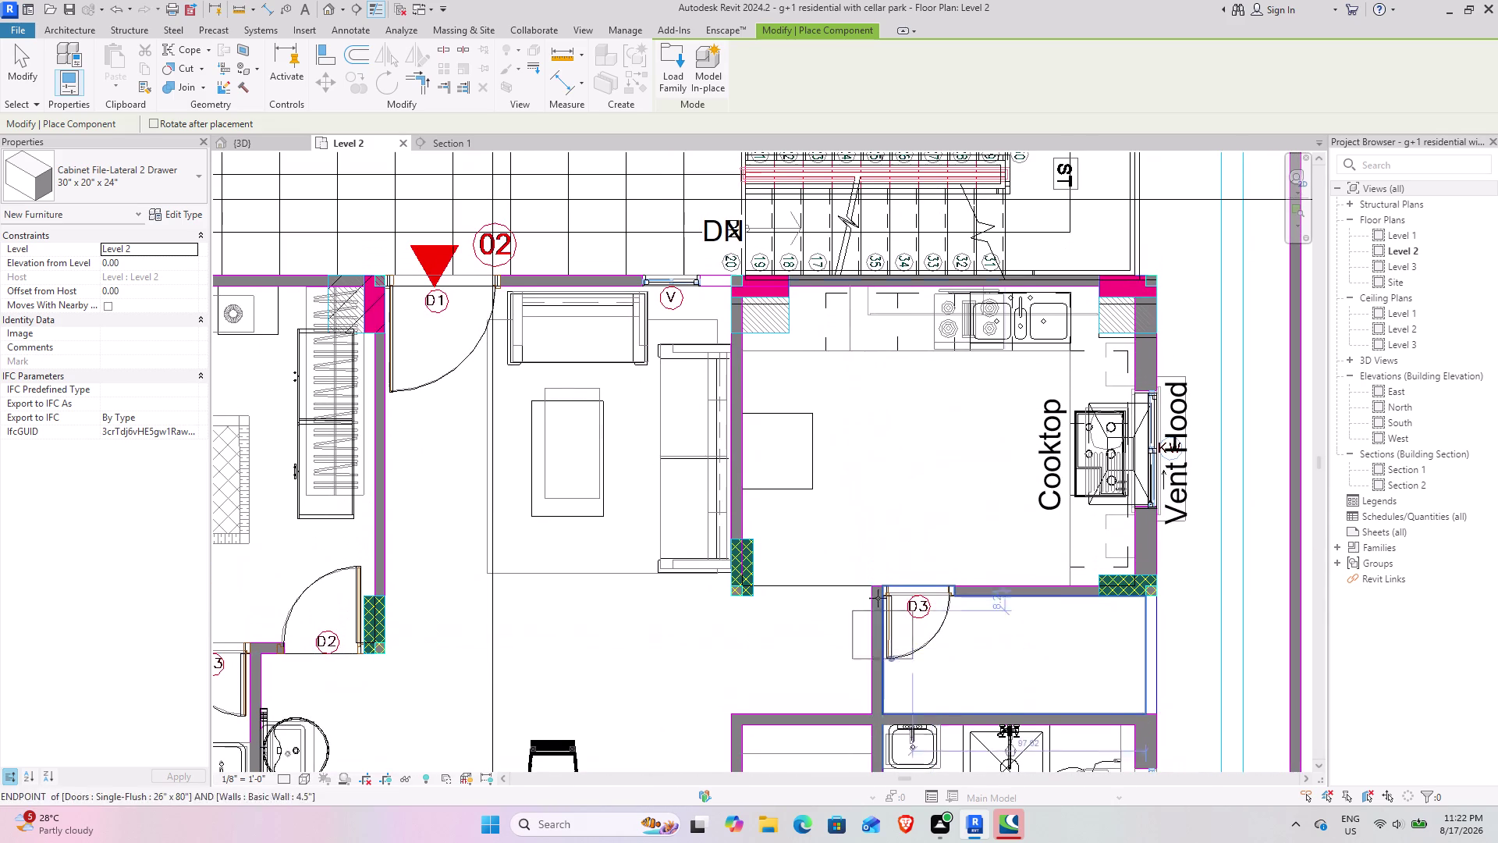
middle_drag(757, 467, 828, 703)
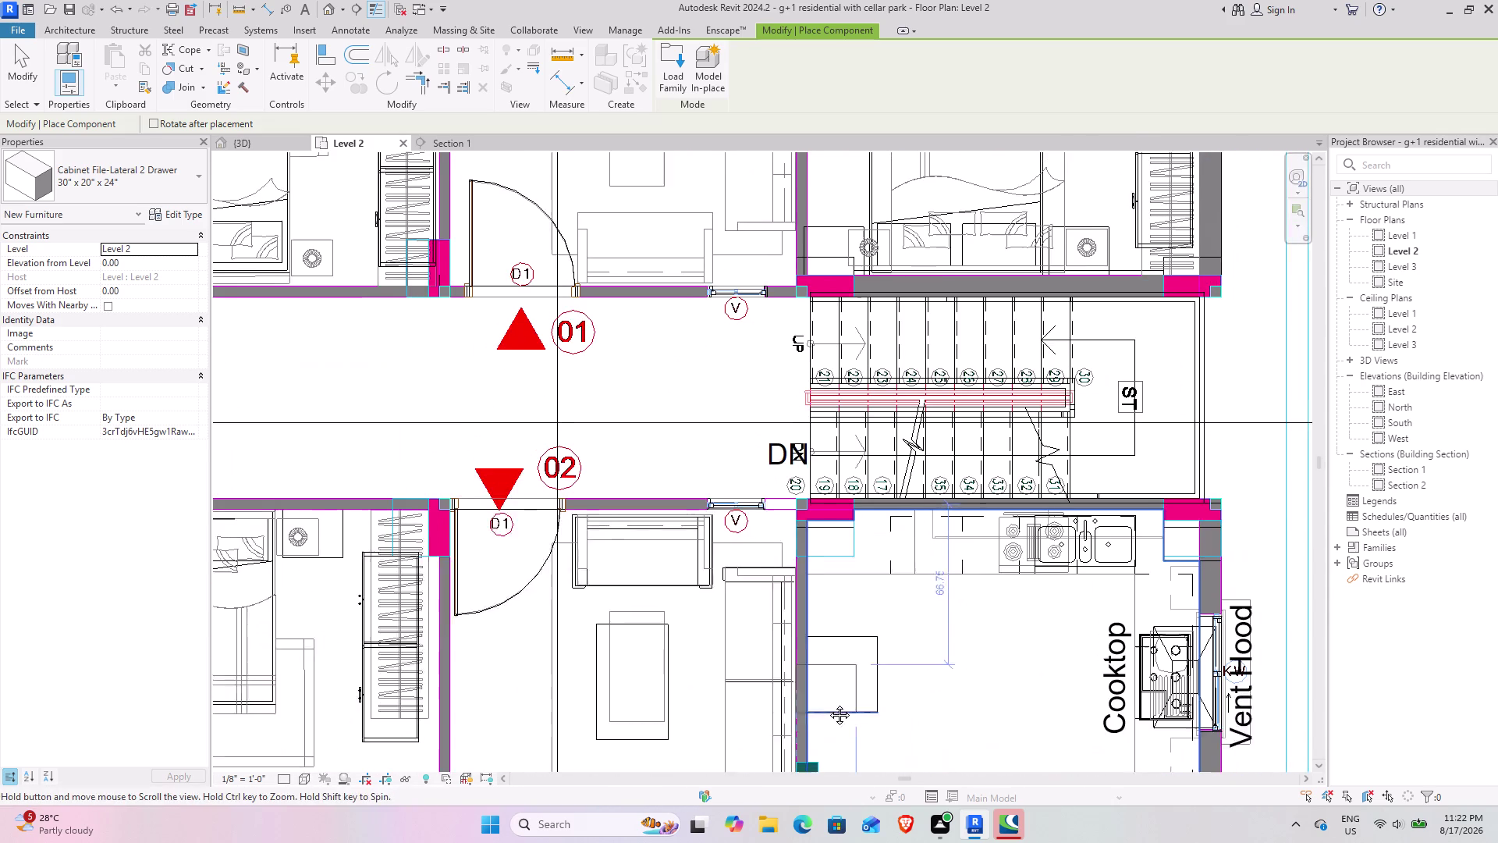
middle_drag(828, 703, 829, 703)
middle_drag(1105, 260, 978, 471)
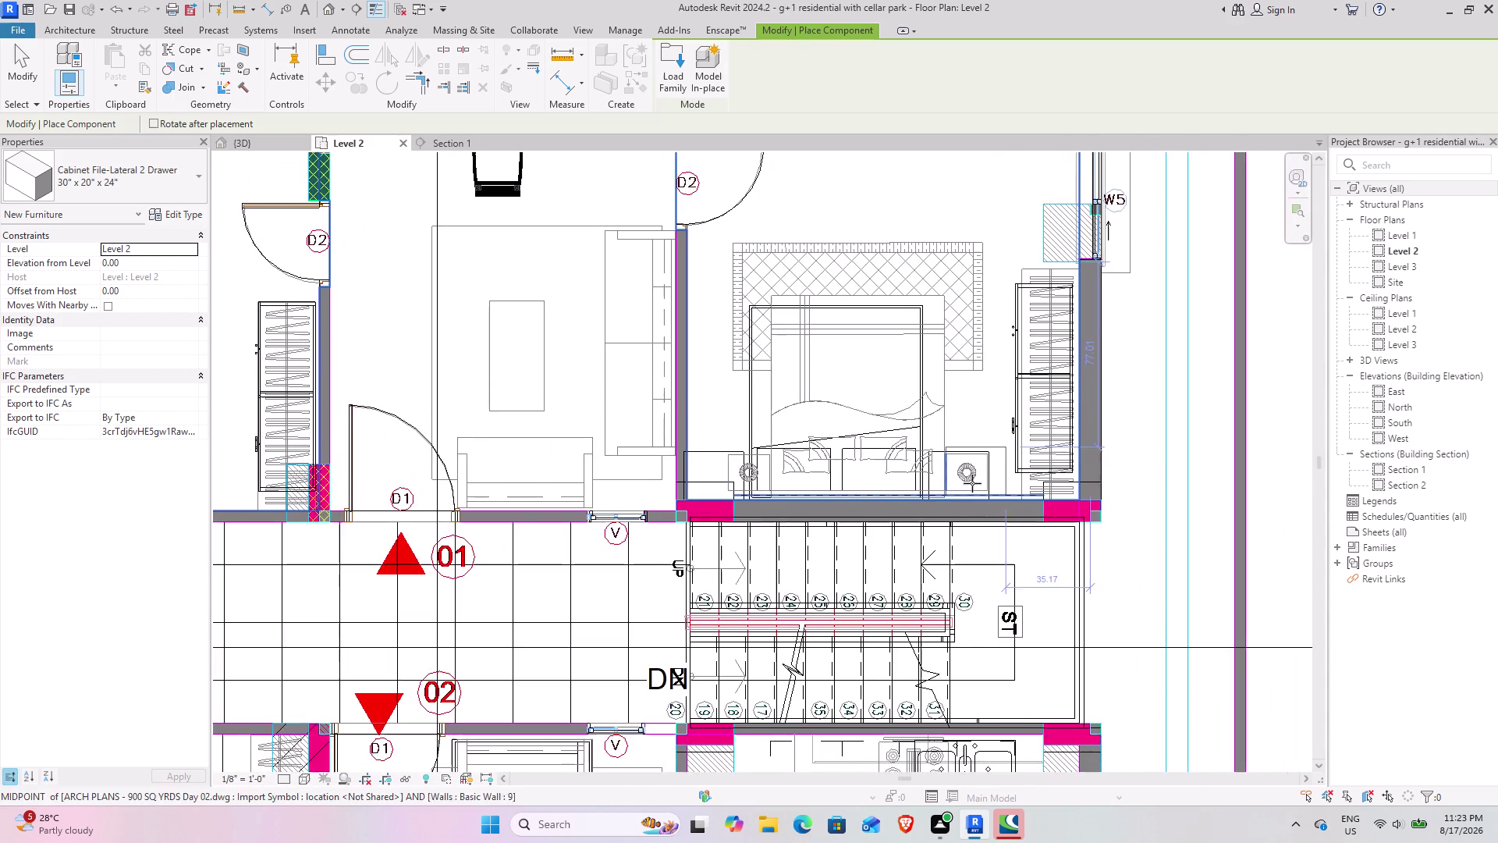
scroll(up, 3)
scroll(up, 3)
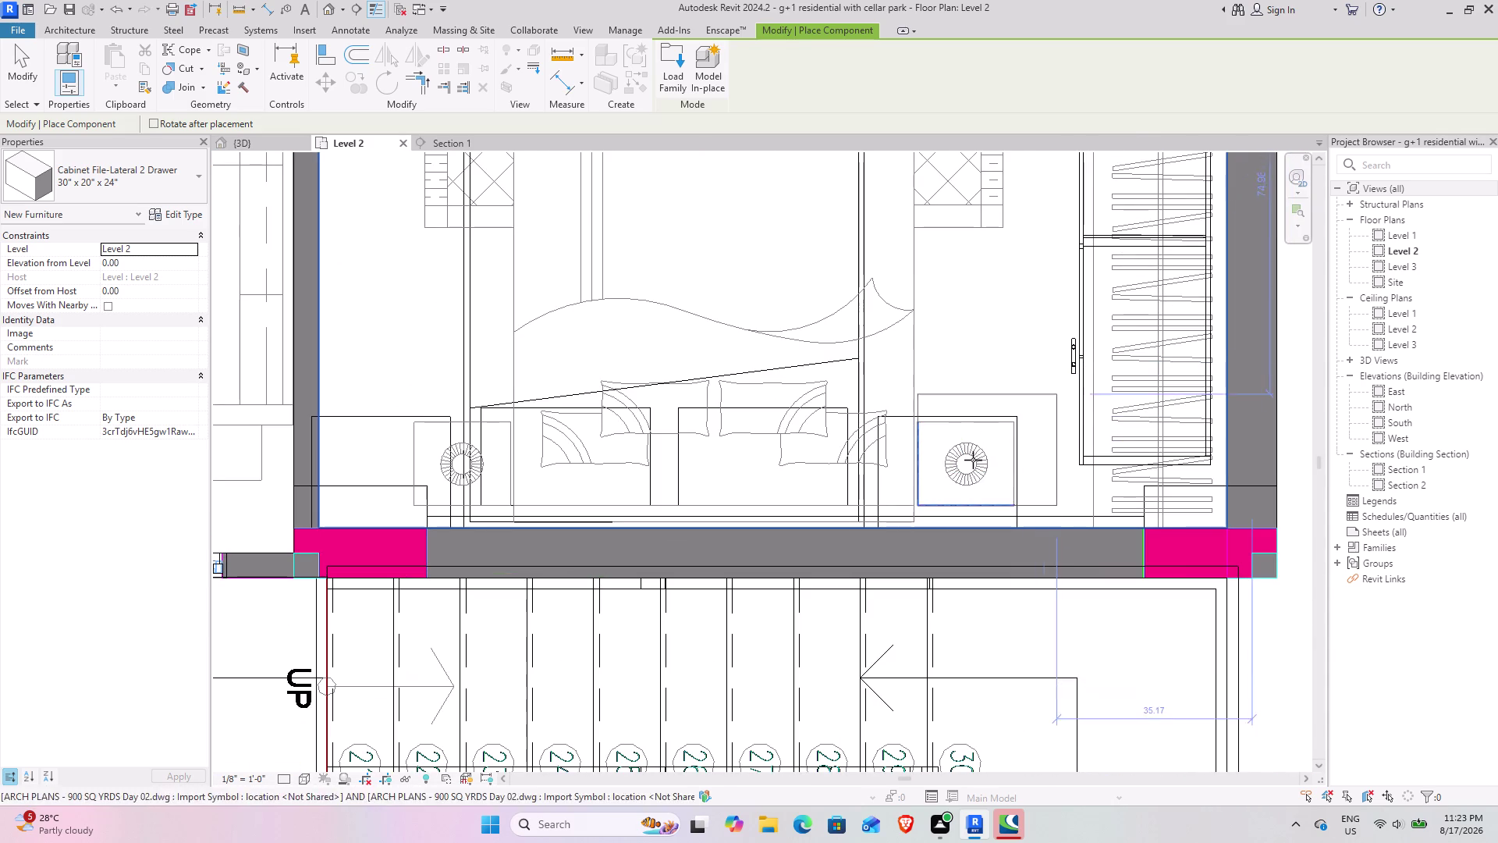
scroll(down, 3)
scroll(down, 3)
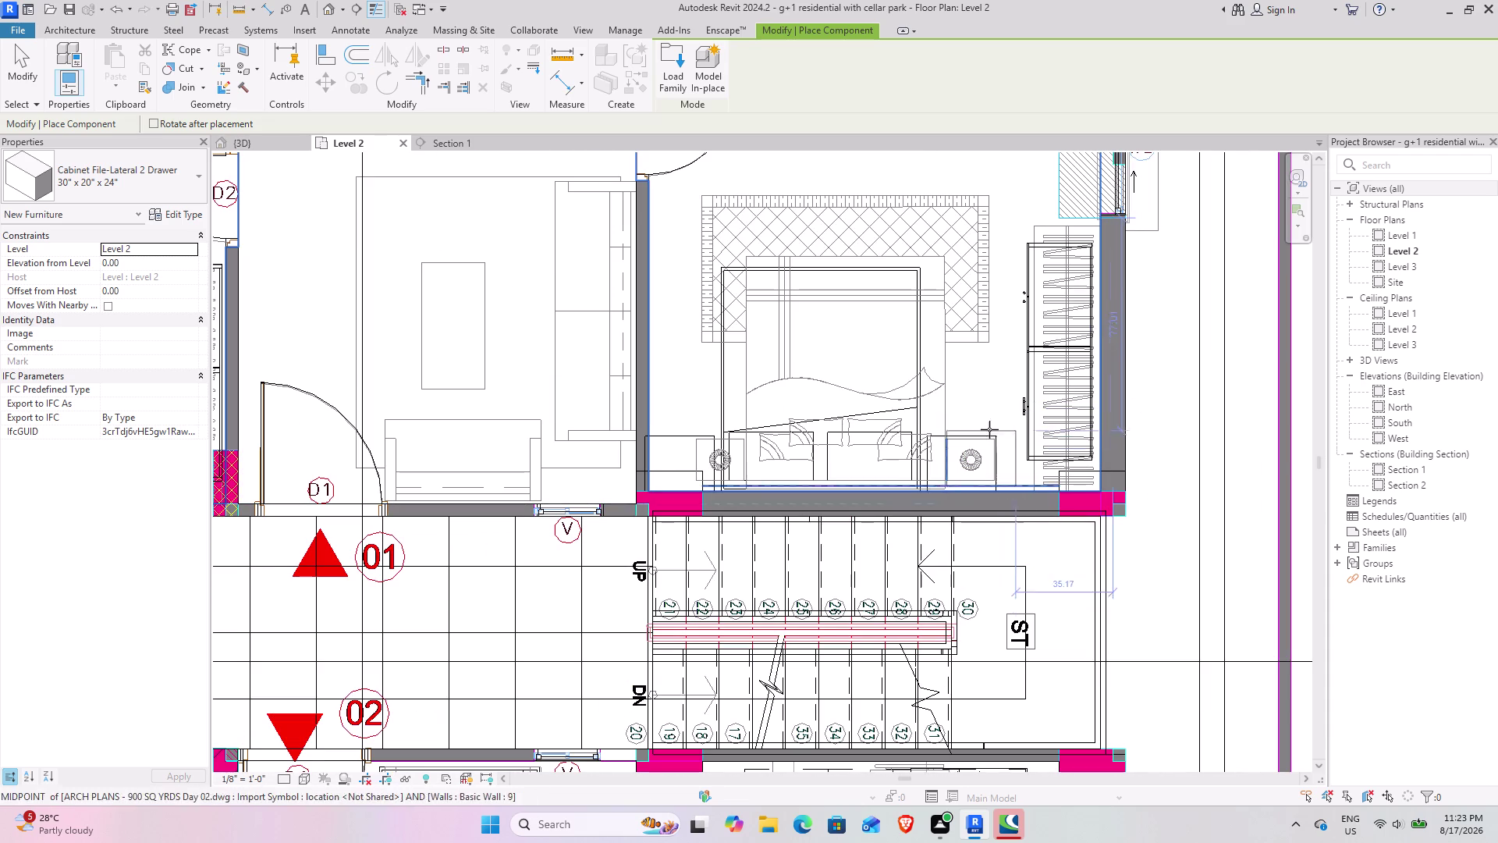
click(33, 57)
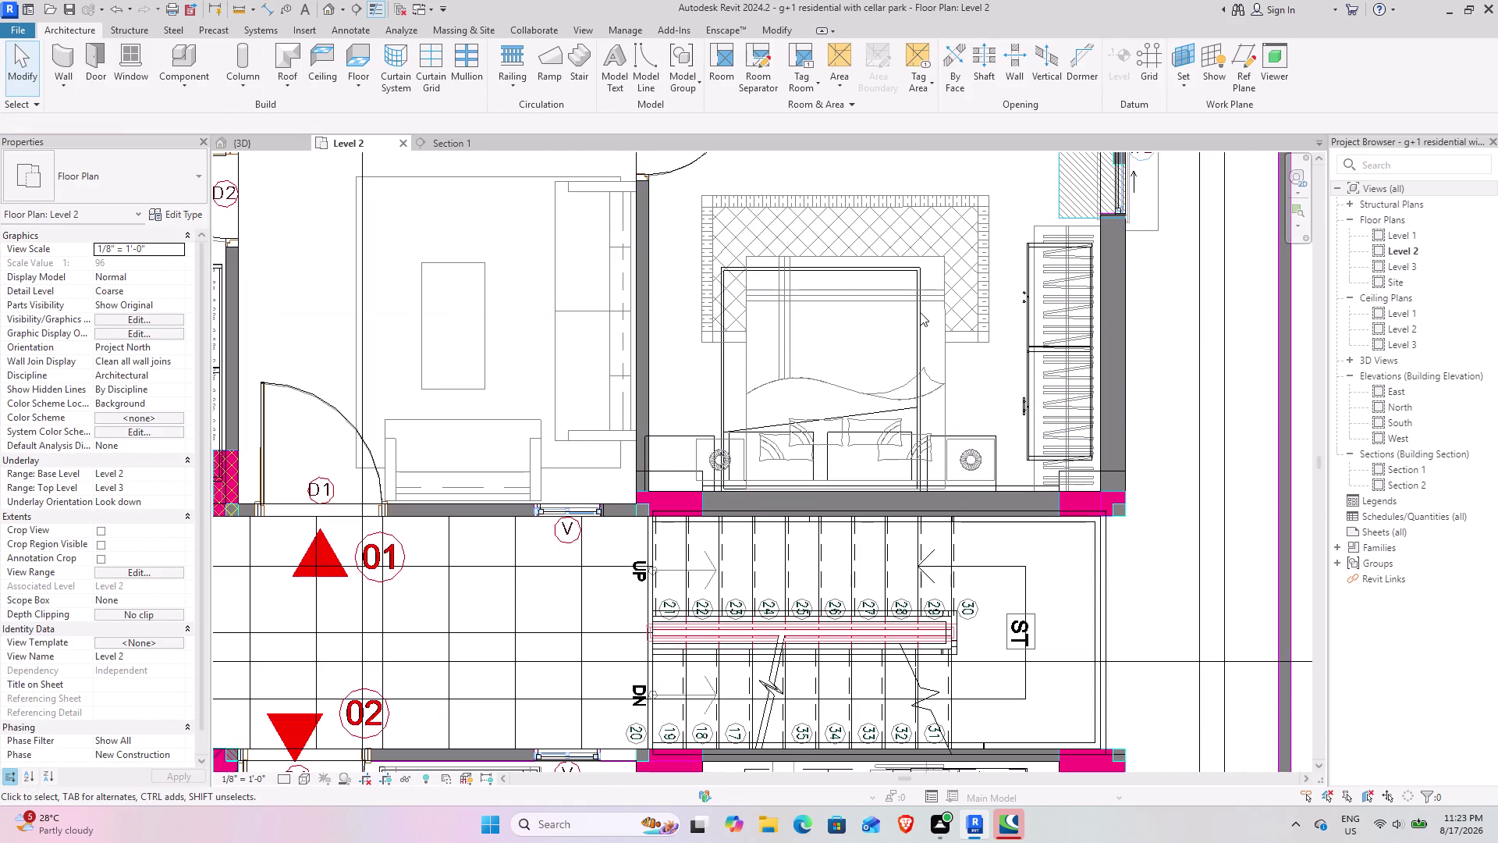
click(911, 304)
middle_drag(1027, 318, 957, 396)
Align the bed above the stairs to the reference line, then select the left bedroom's cabinet.
click(323, 50)
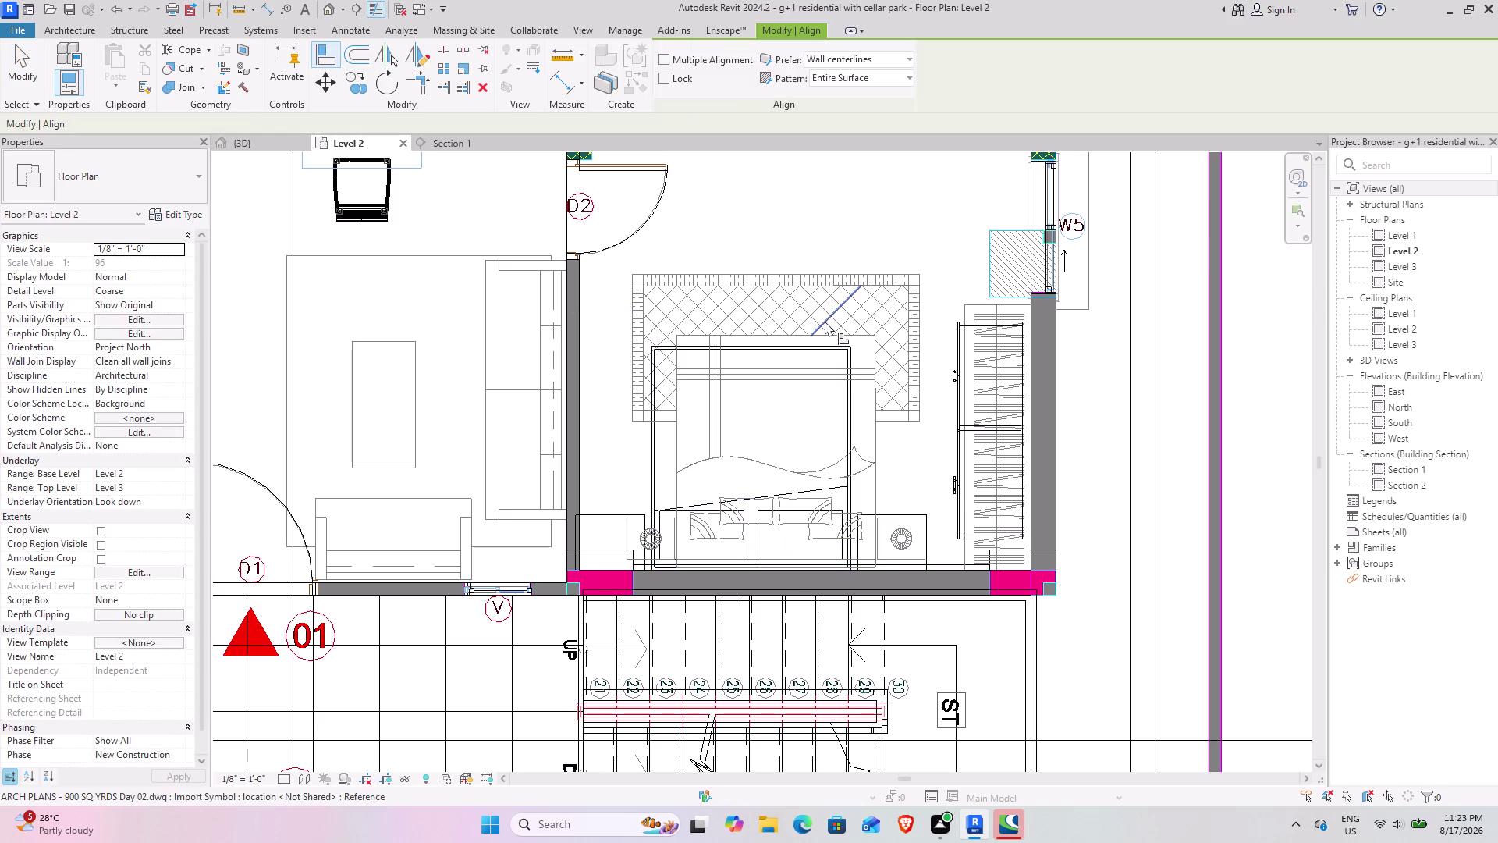
click(844, 336)
click(836, 345)
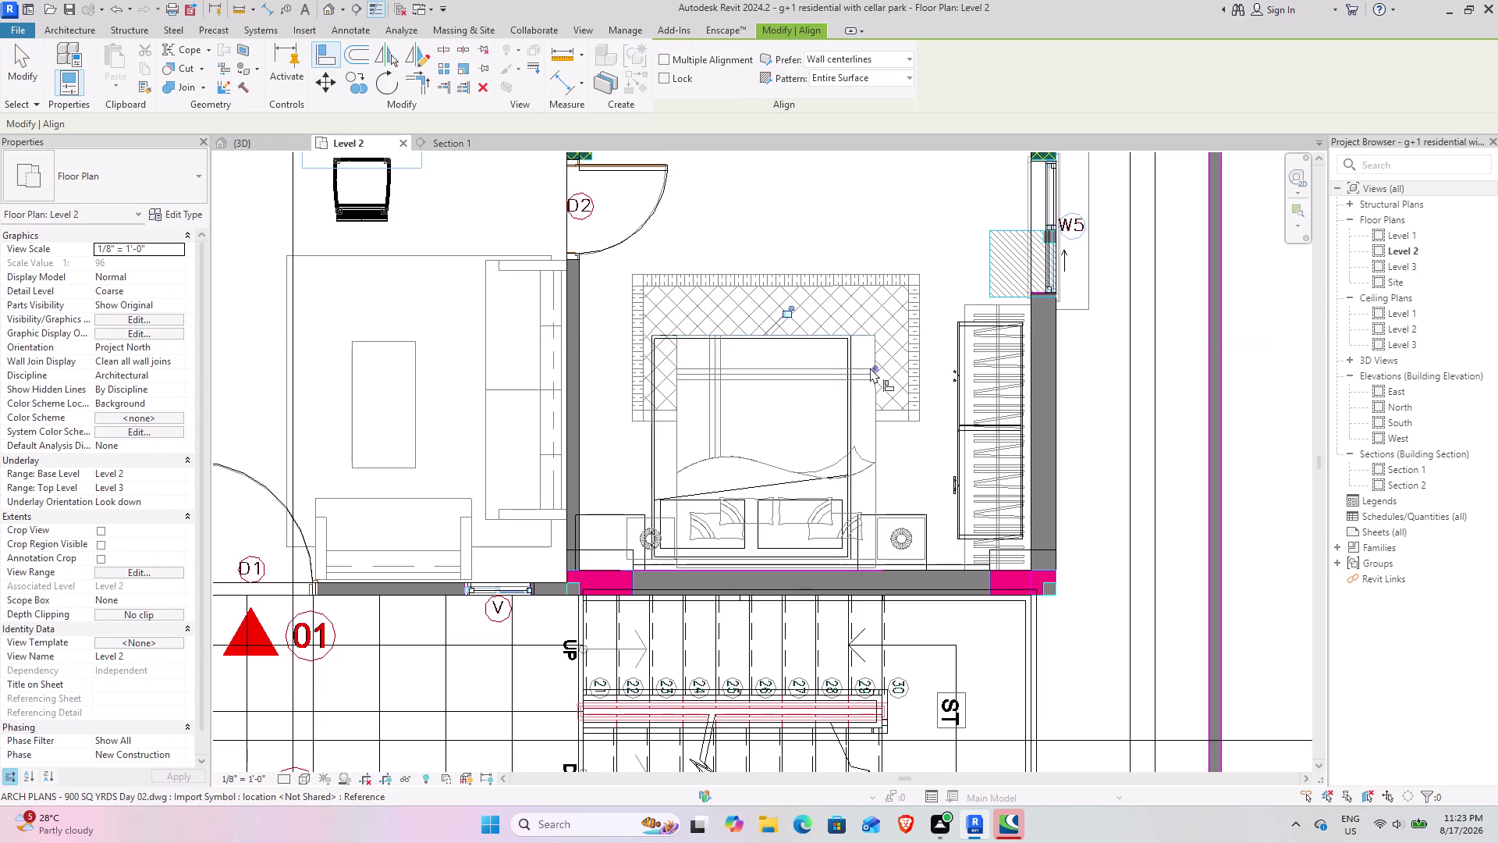
click(873, 441)
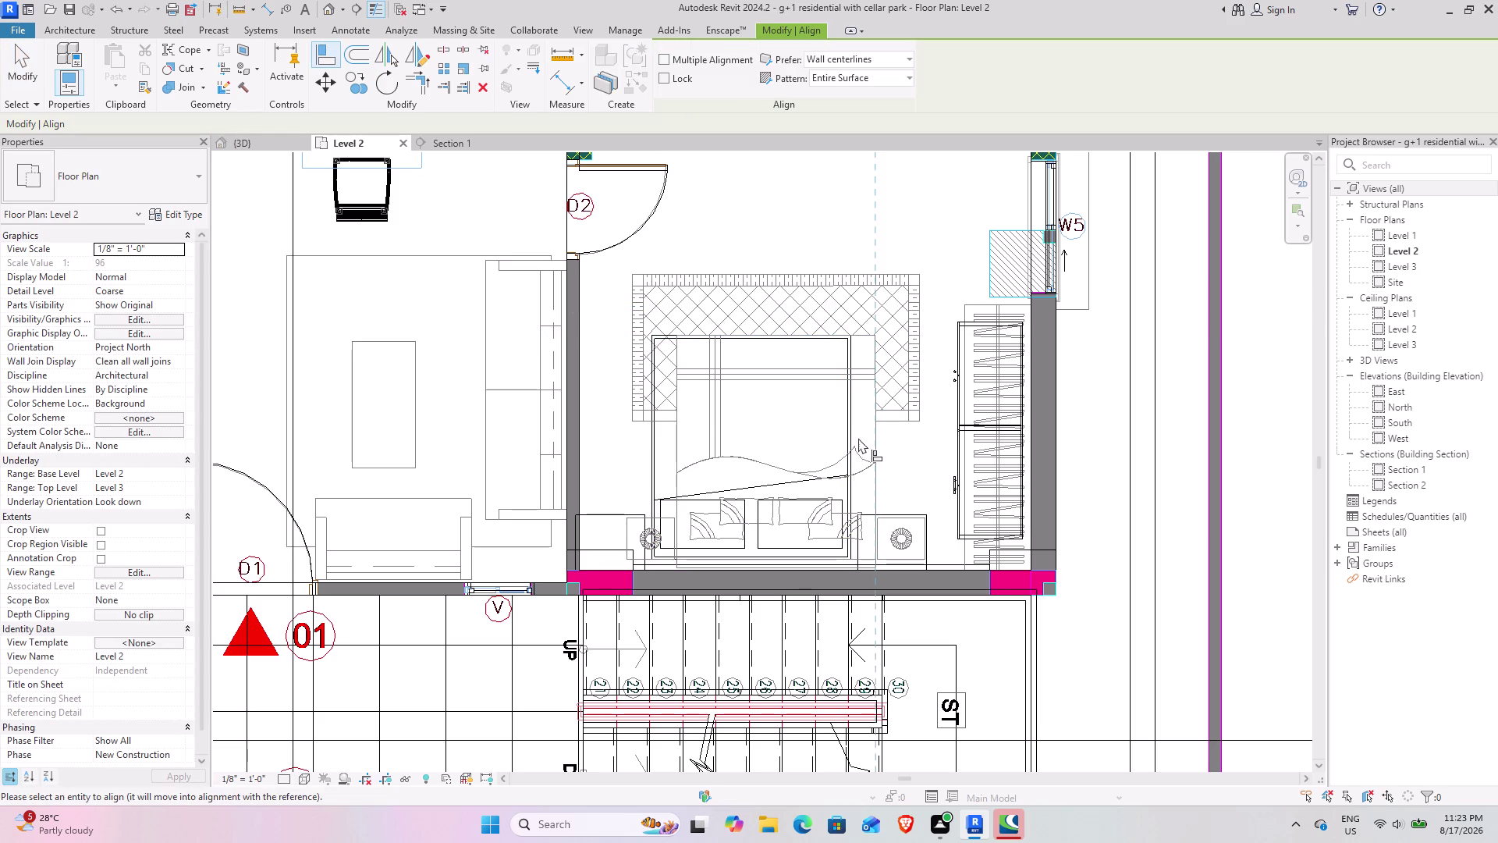
click(852, 432)
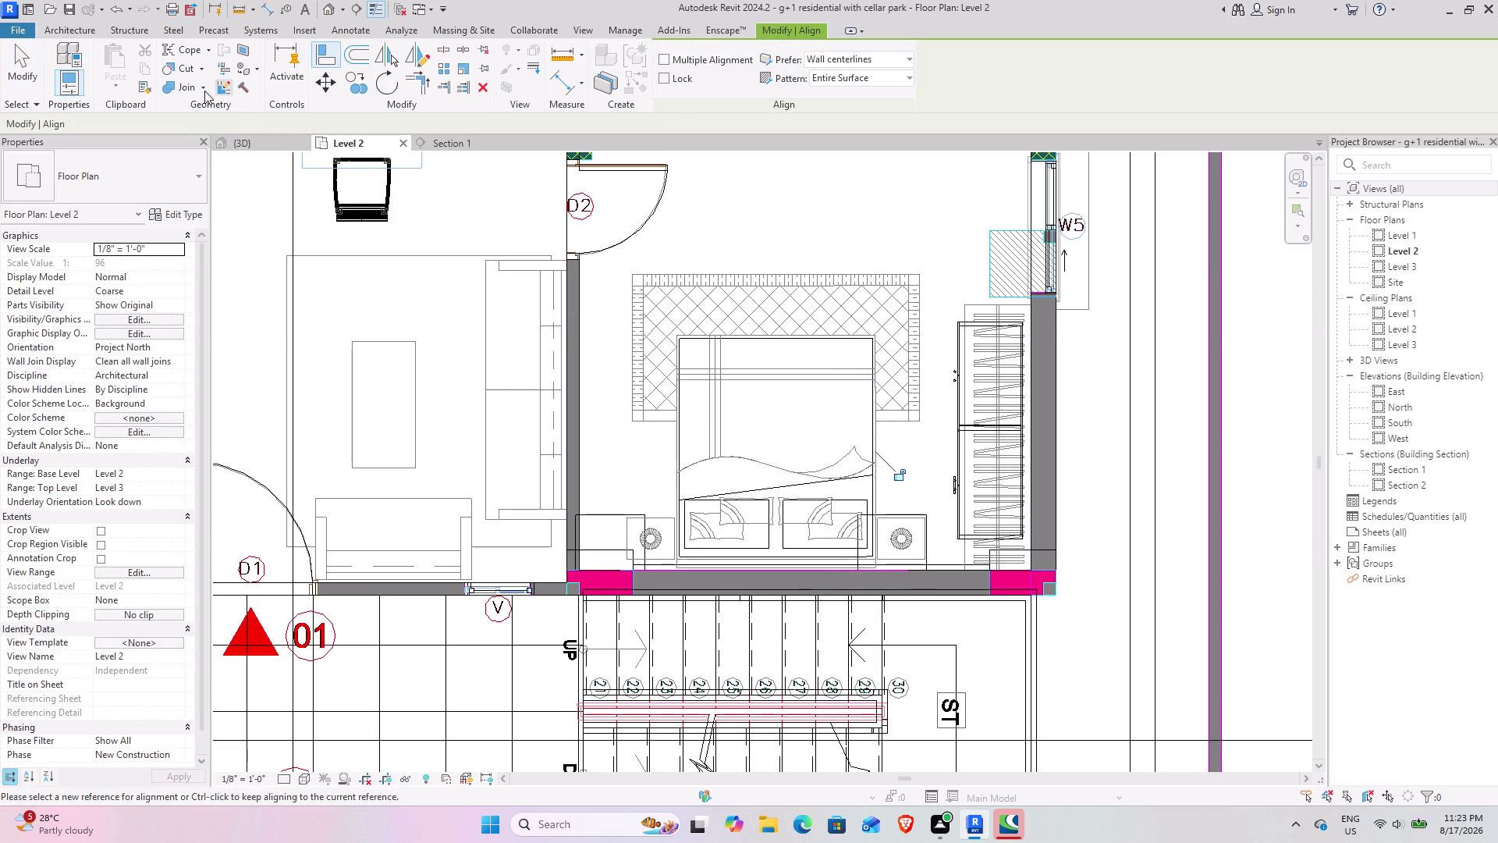
click(14, 57)
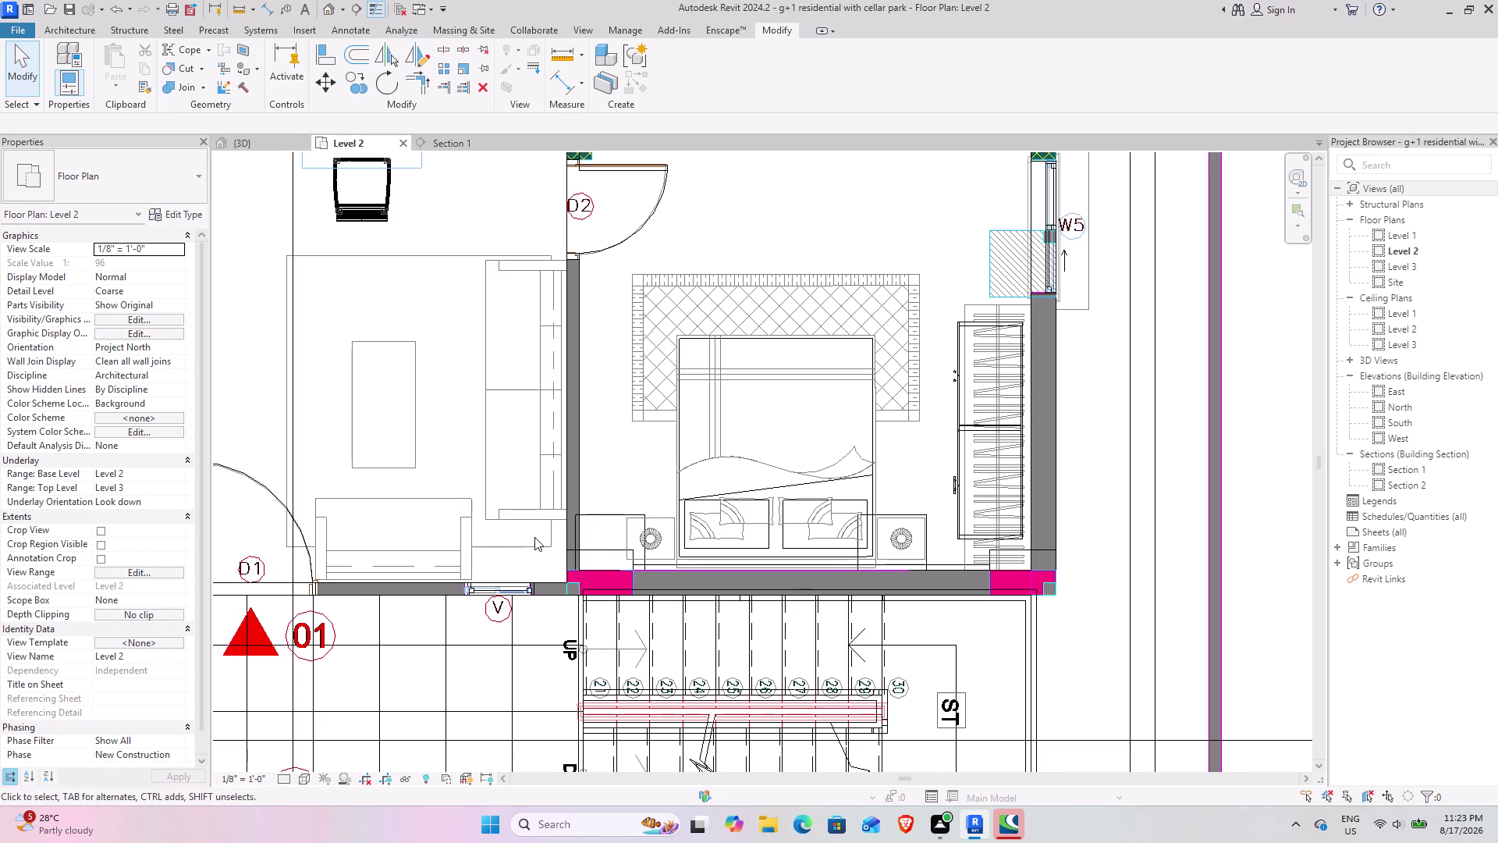
scroll(down, 3)
middle_drag(537, 533, 581, 435)
click(241, 674)
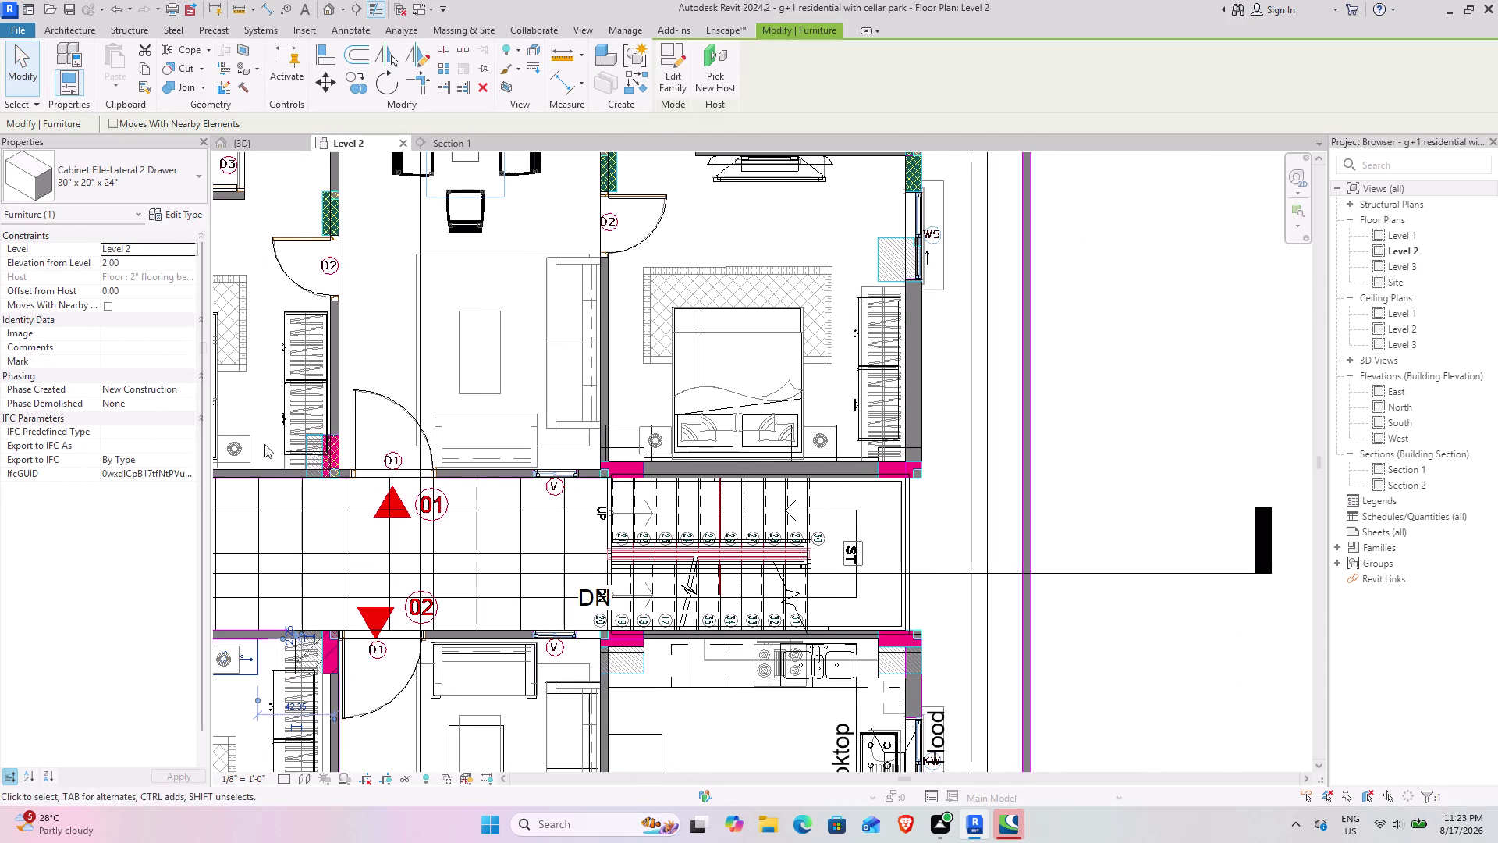
Place lateral file cabinet nightstands beside the beds in the first two bedrooms.
click(643, 92)
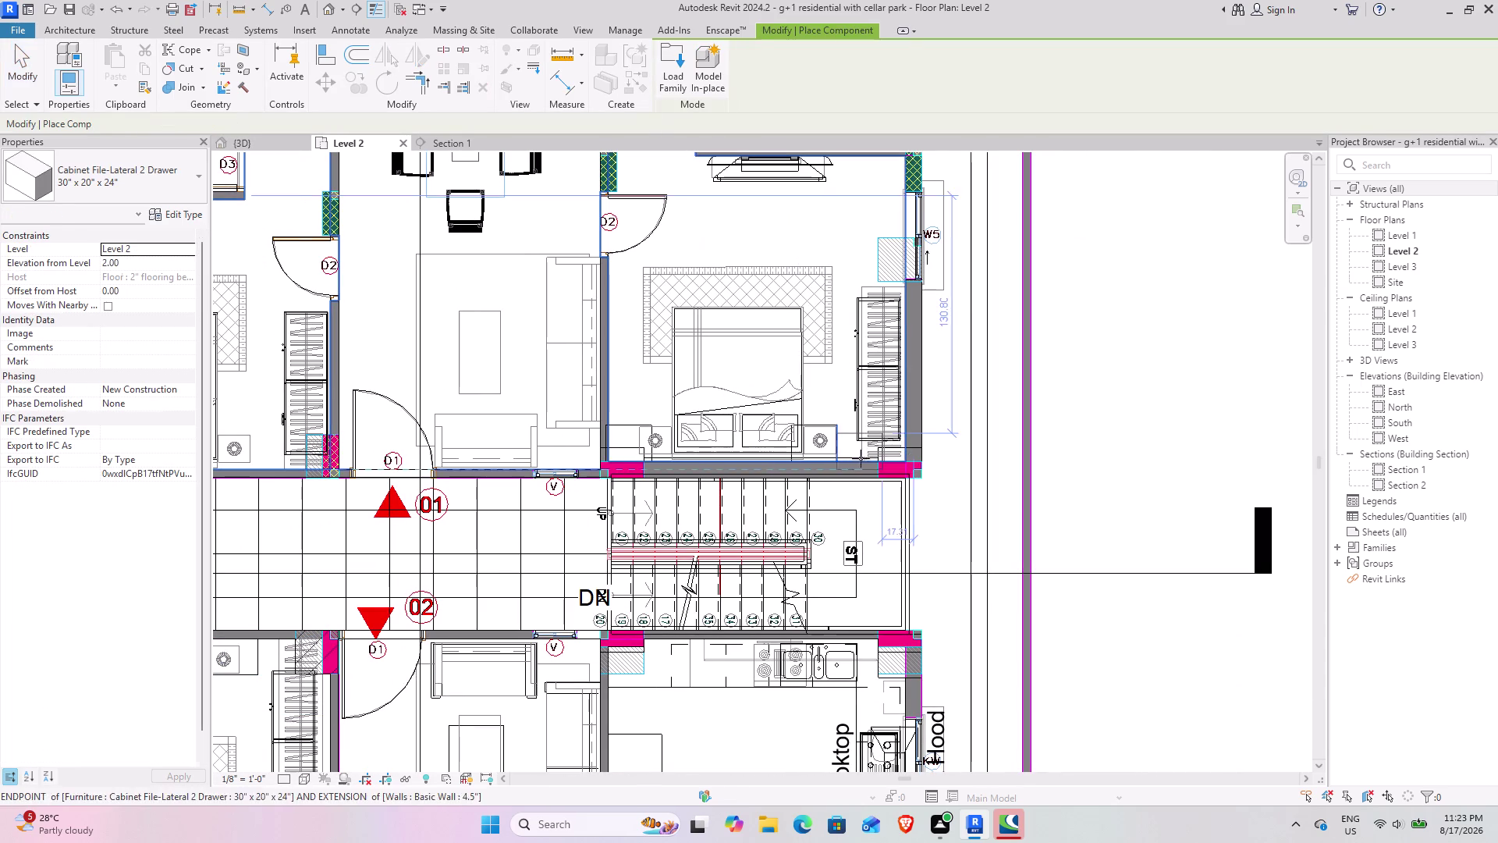
scroll(up, 3)
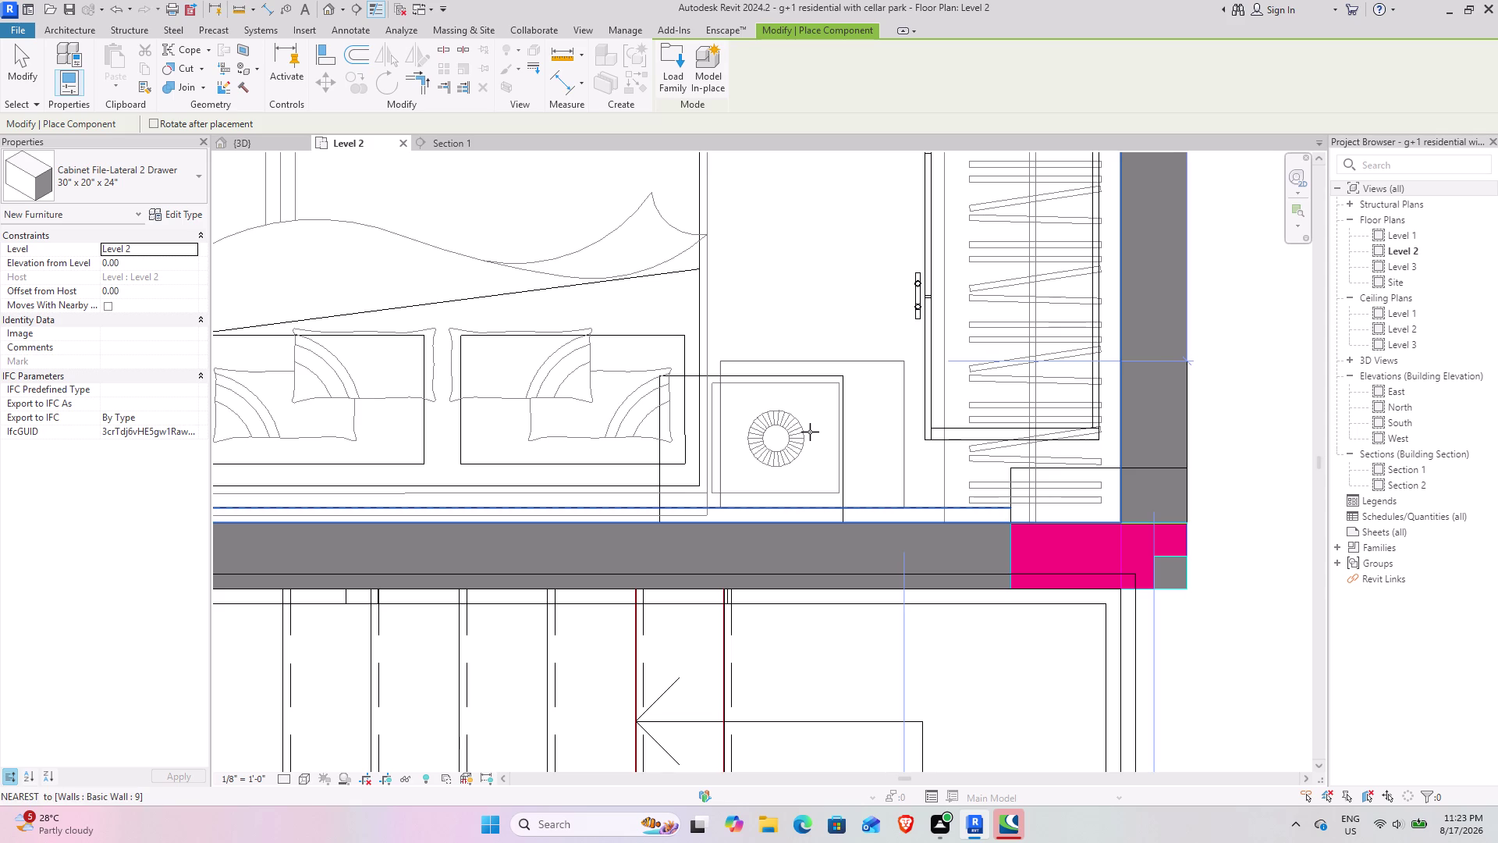
click(805, 431)
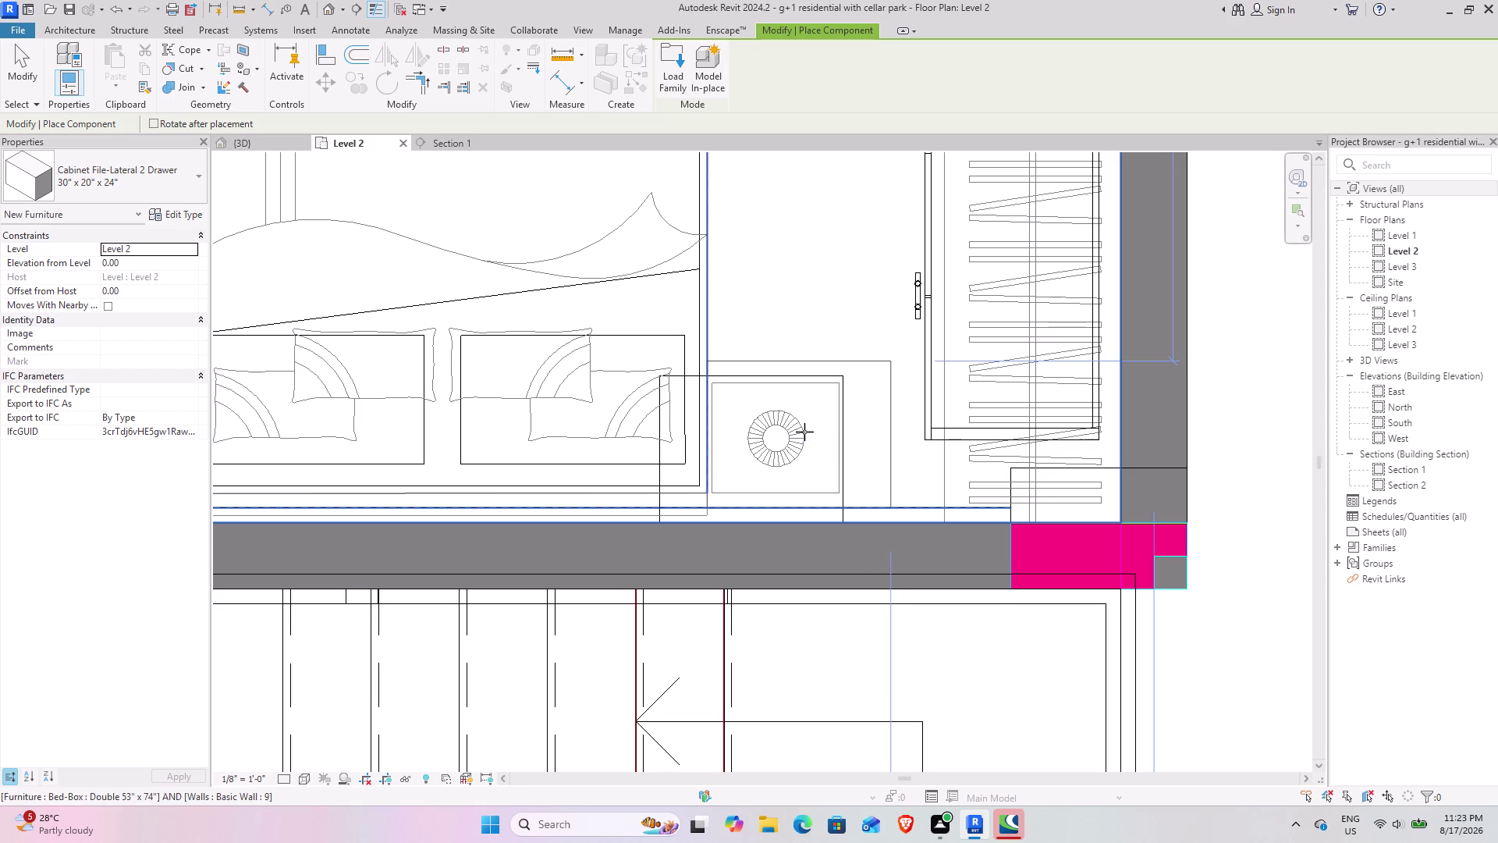
middle_drag(506, 469, 1181, 452)
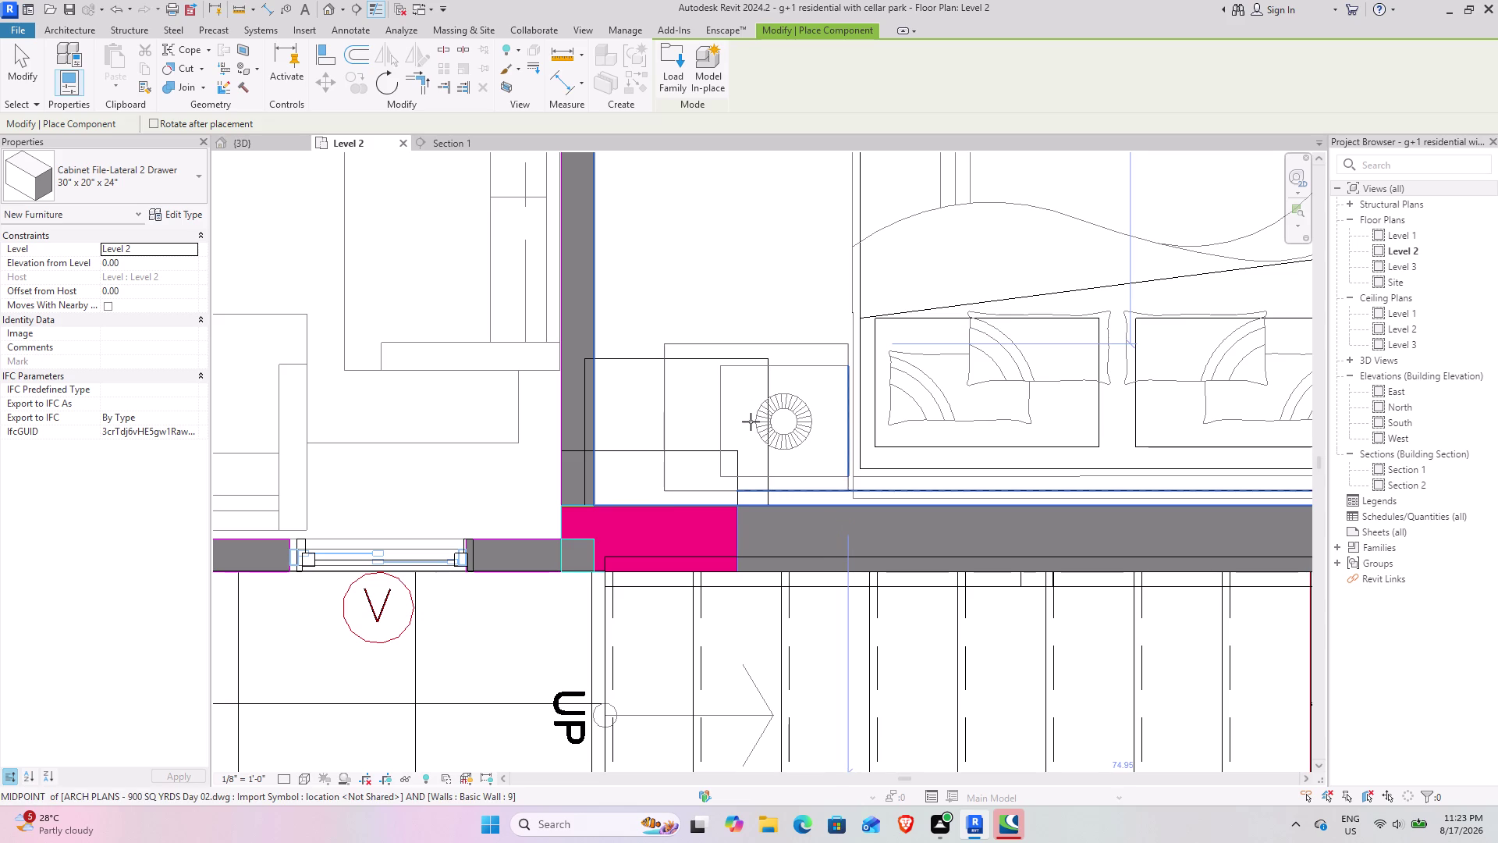
click(757, 422)
scroll(down, 3)
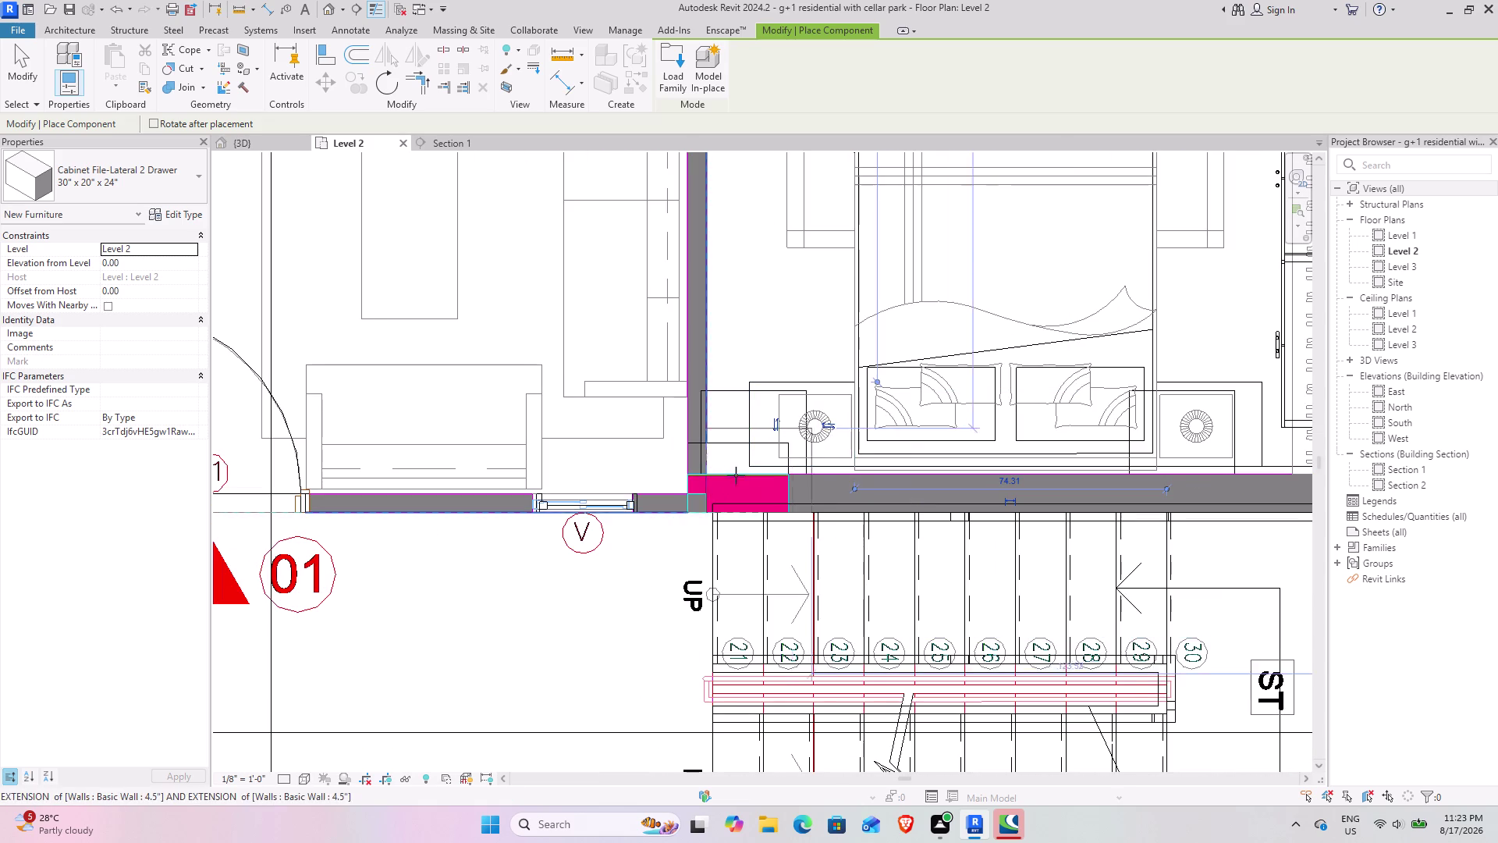
middle_drag(561, 472, 1229, 483)
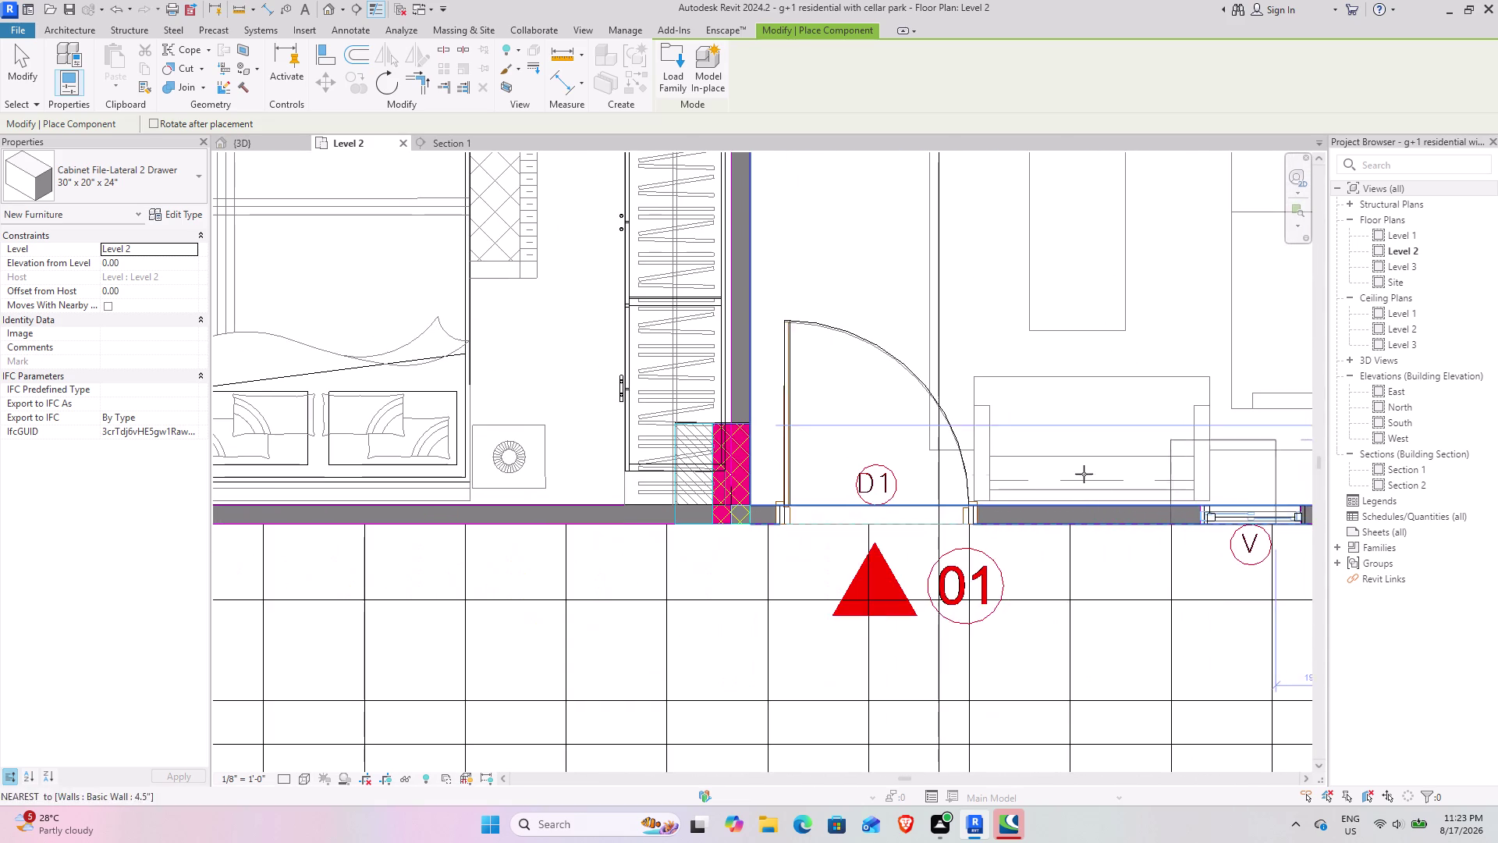
click(526, 454)
Place more cabinets beside the beds in the bedrooms around the lift.
middle_drag(580, 461, 1194, 467)
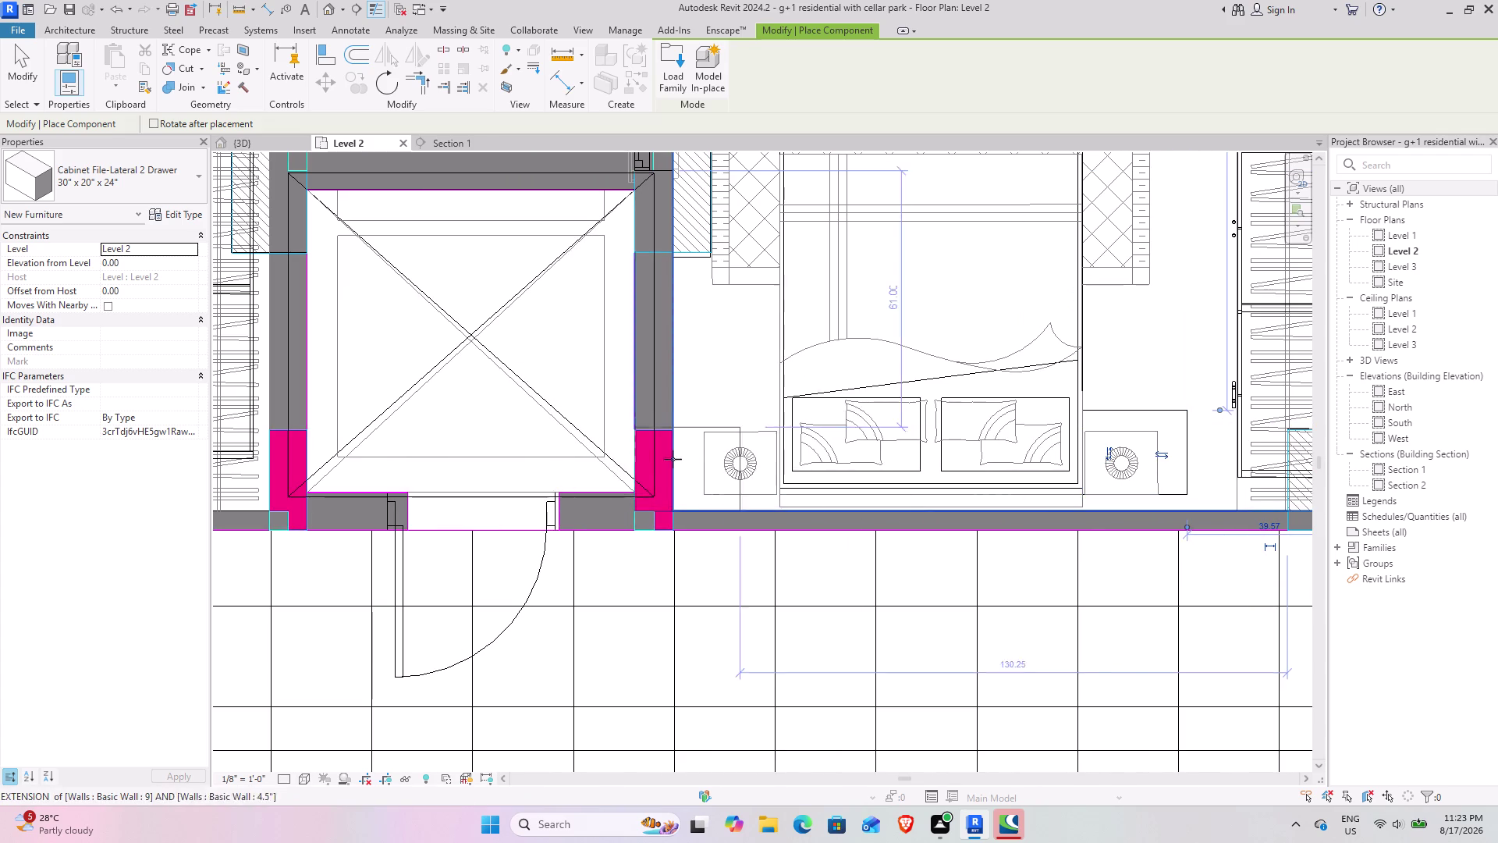
click(723, 459)
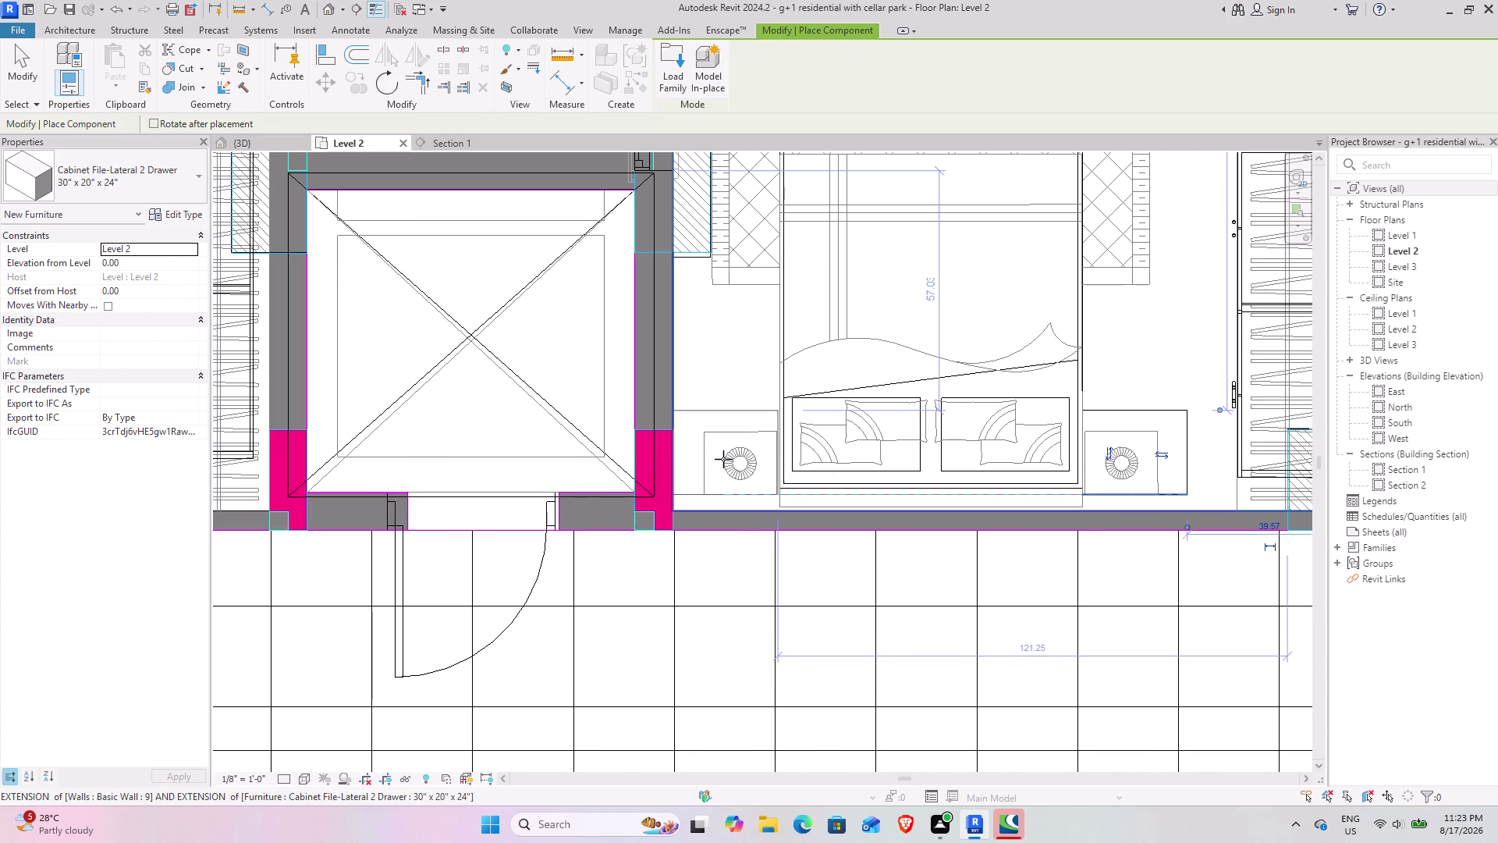
middle_drag(686, 470, 1278, 483)
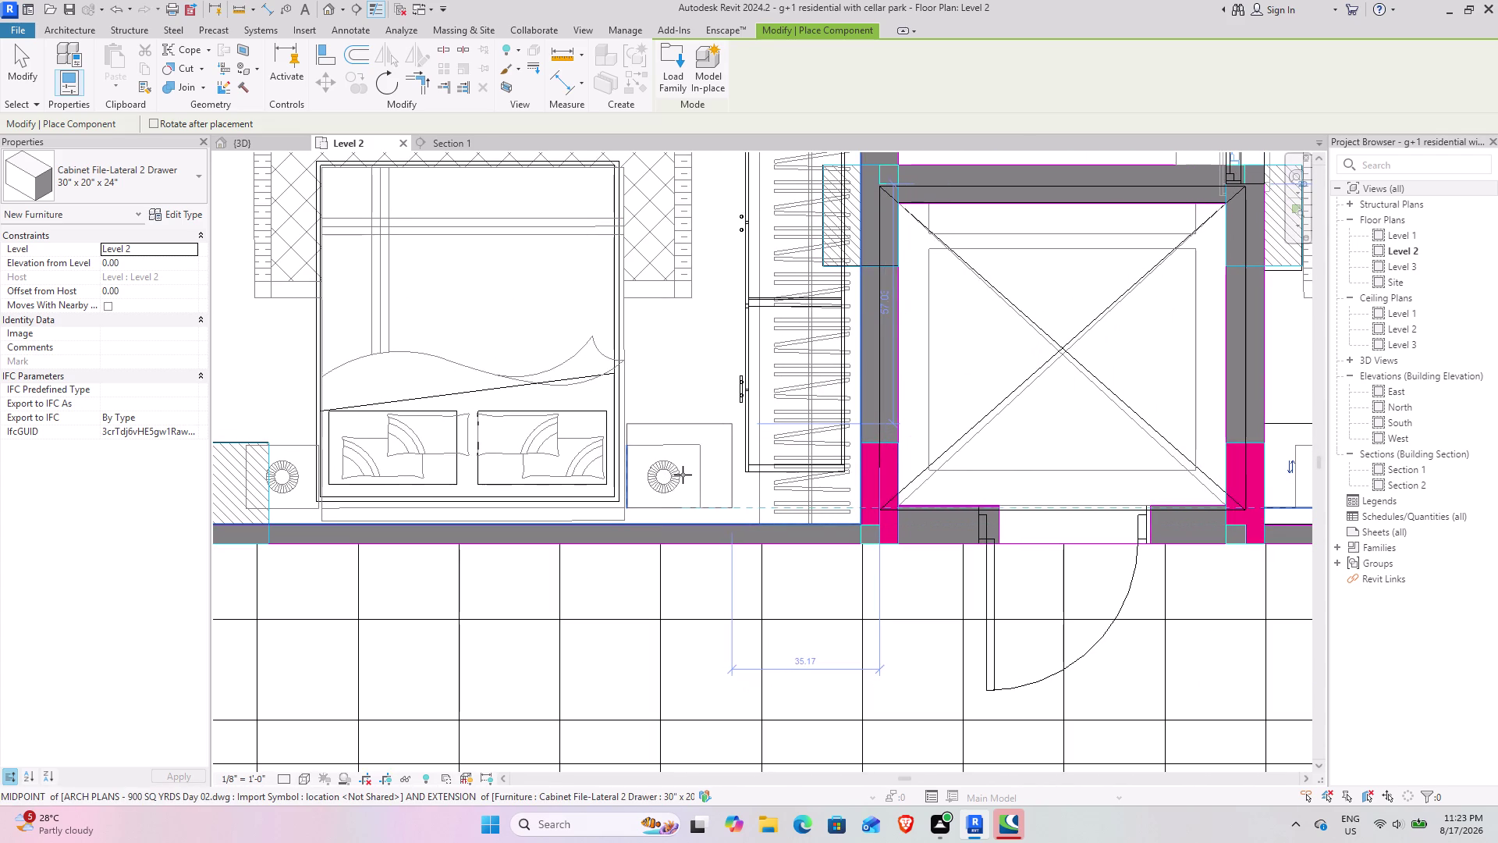
click(684, 471)
middle_drag(683, 471, 1087, 486)
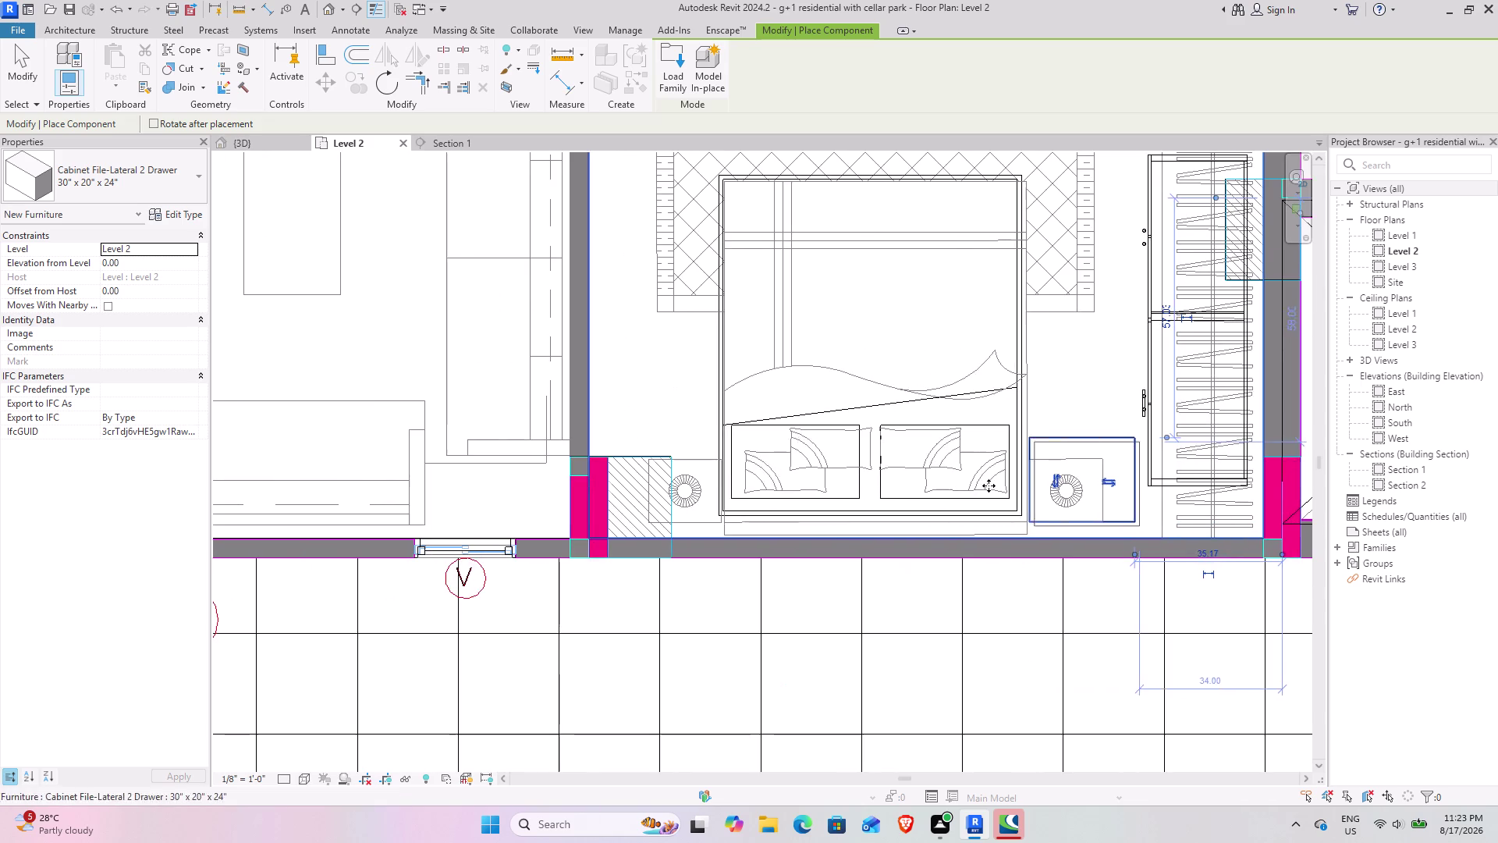
click(670, 473)
middle_drag(673, 472, 1390, 481)
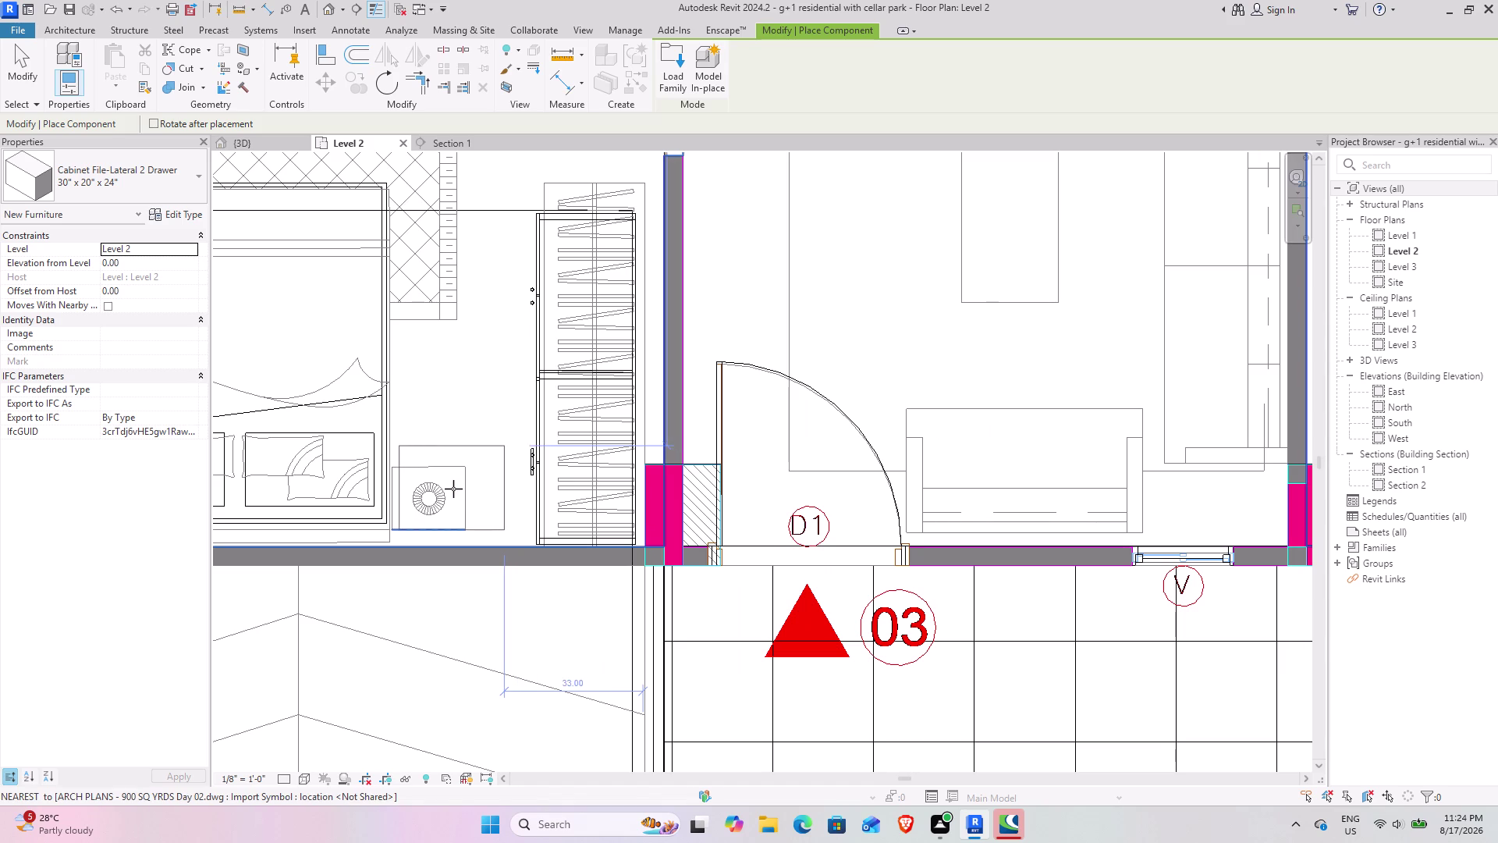
click(449, 487)
middle_drag(456, 484, 1191, 484)
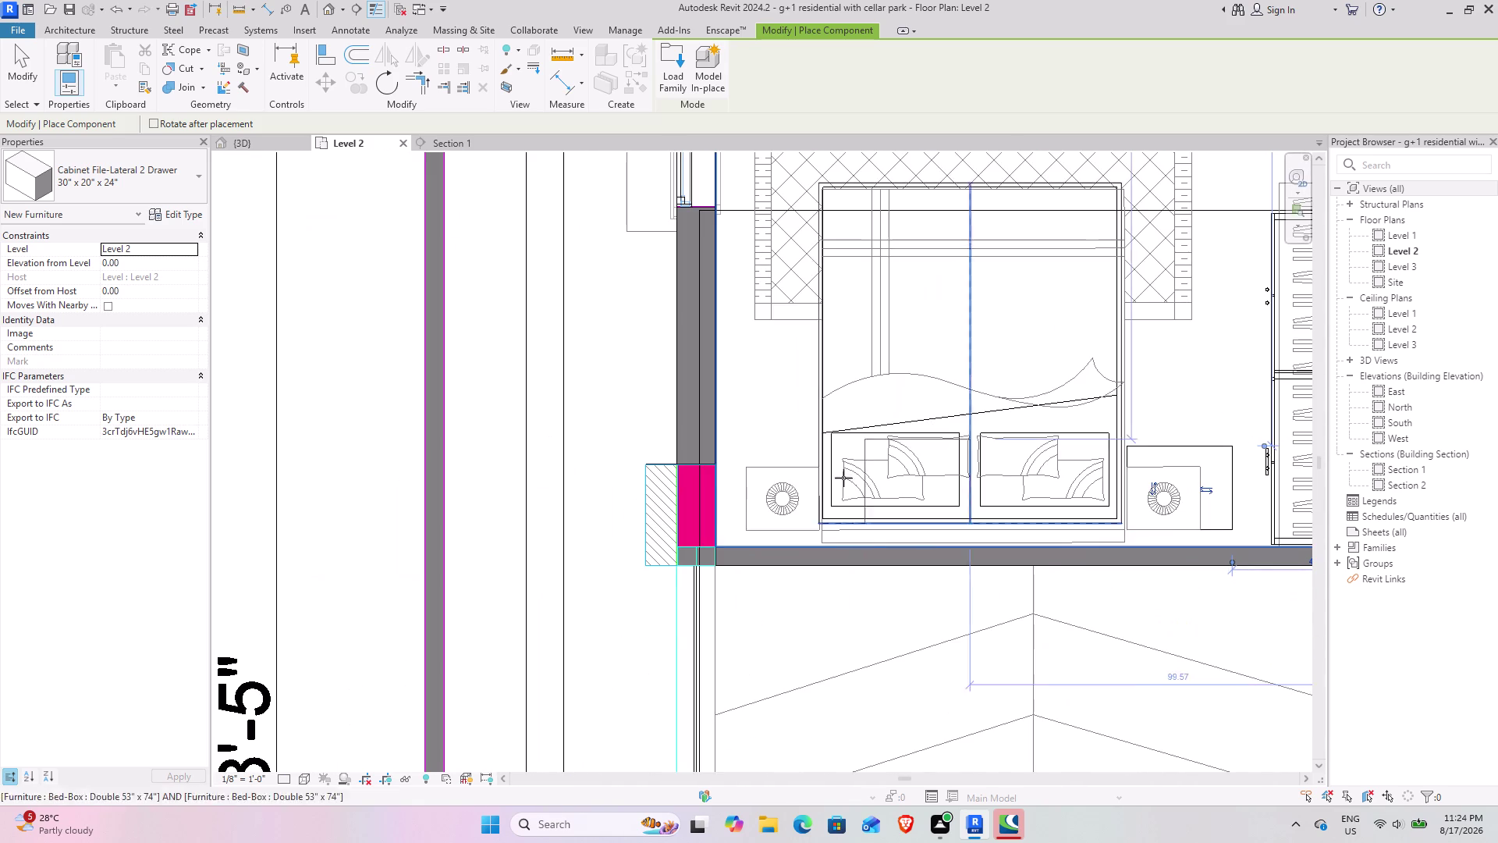
click(763, 491)
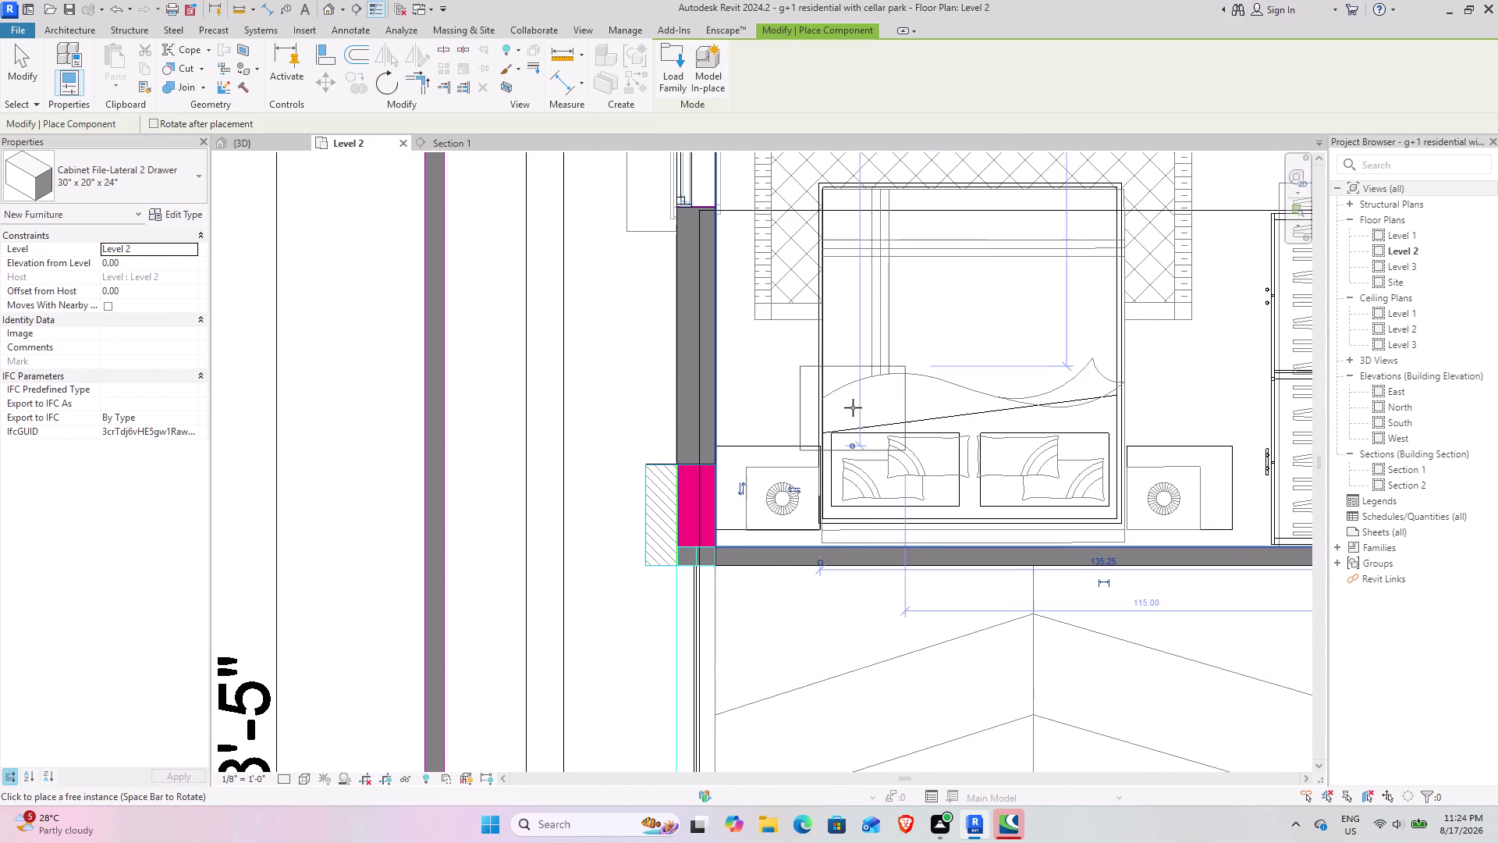
Place a lateral file cabinet beside the bed in the next bedroom.
scroll(down, 3)
middle_drag(916, 345, 830, 693)
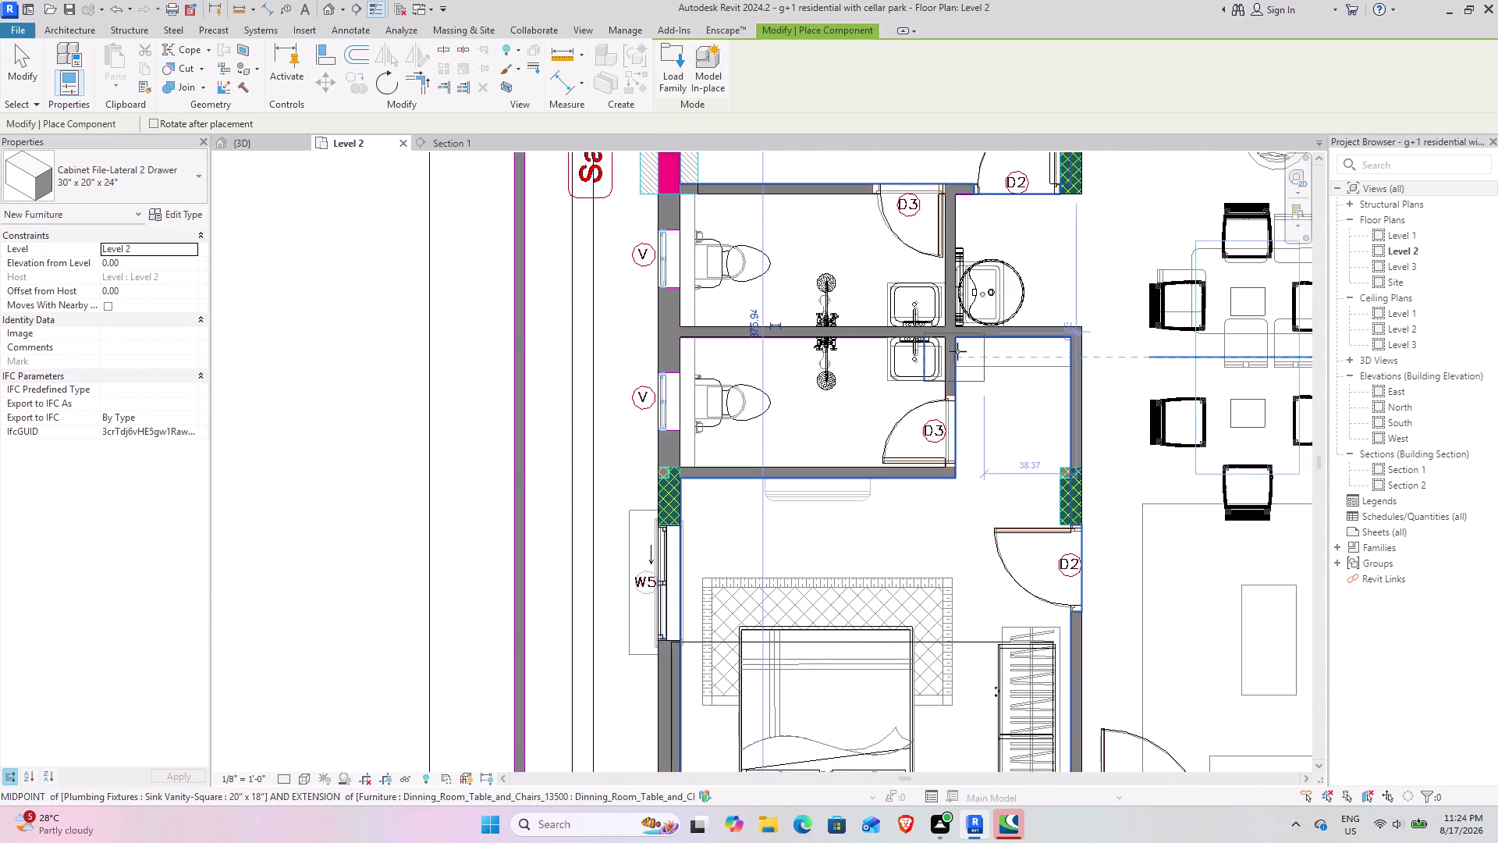
middle_drag(954, 355, 752, 740)
scroll(up, 3)
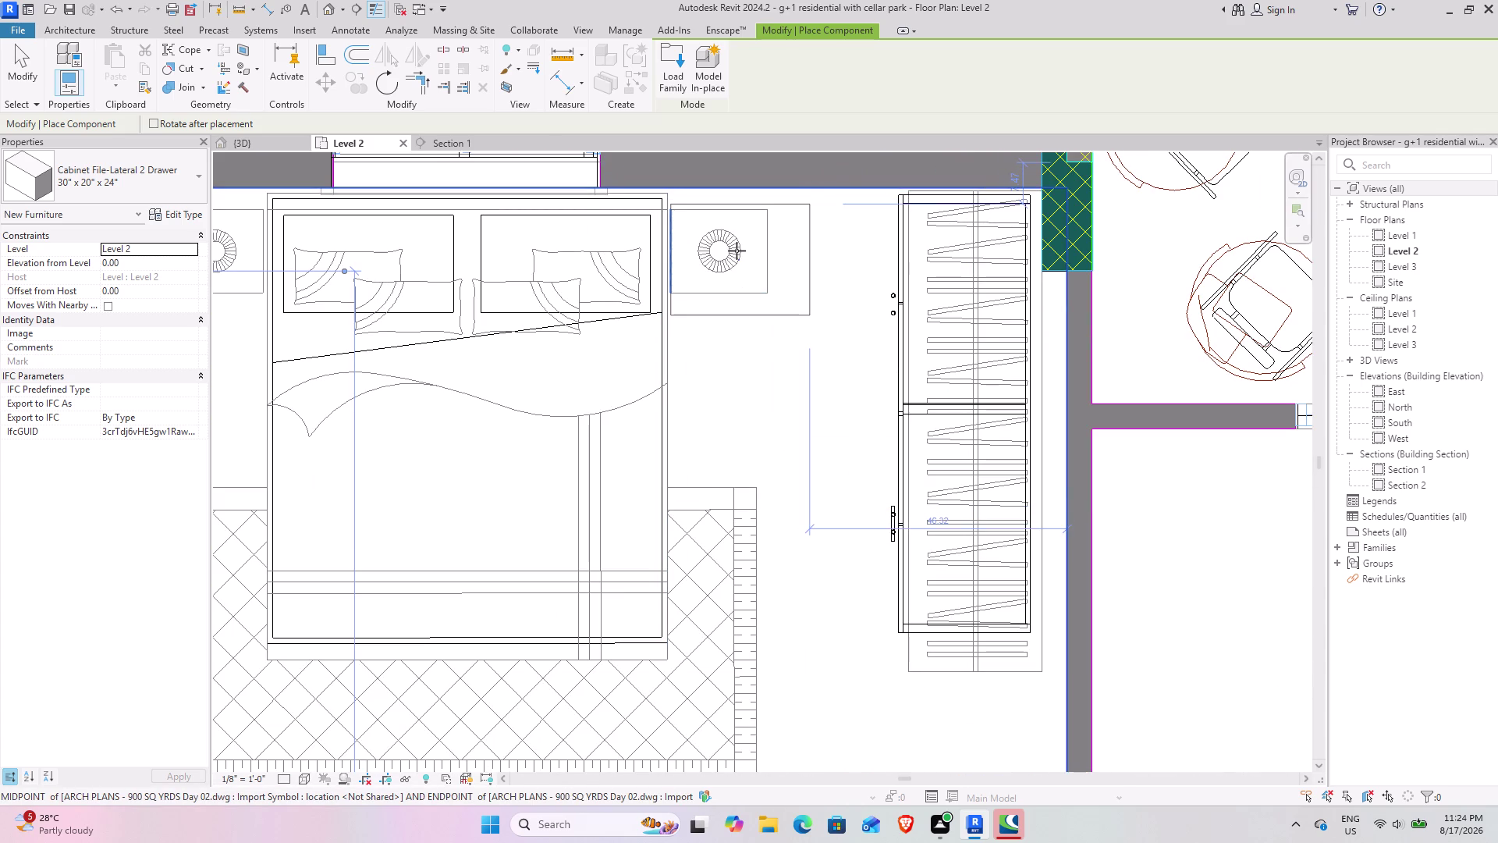
click(736, 251)
middle_drag(737, 251, 938, 268)
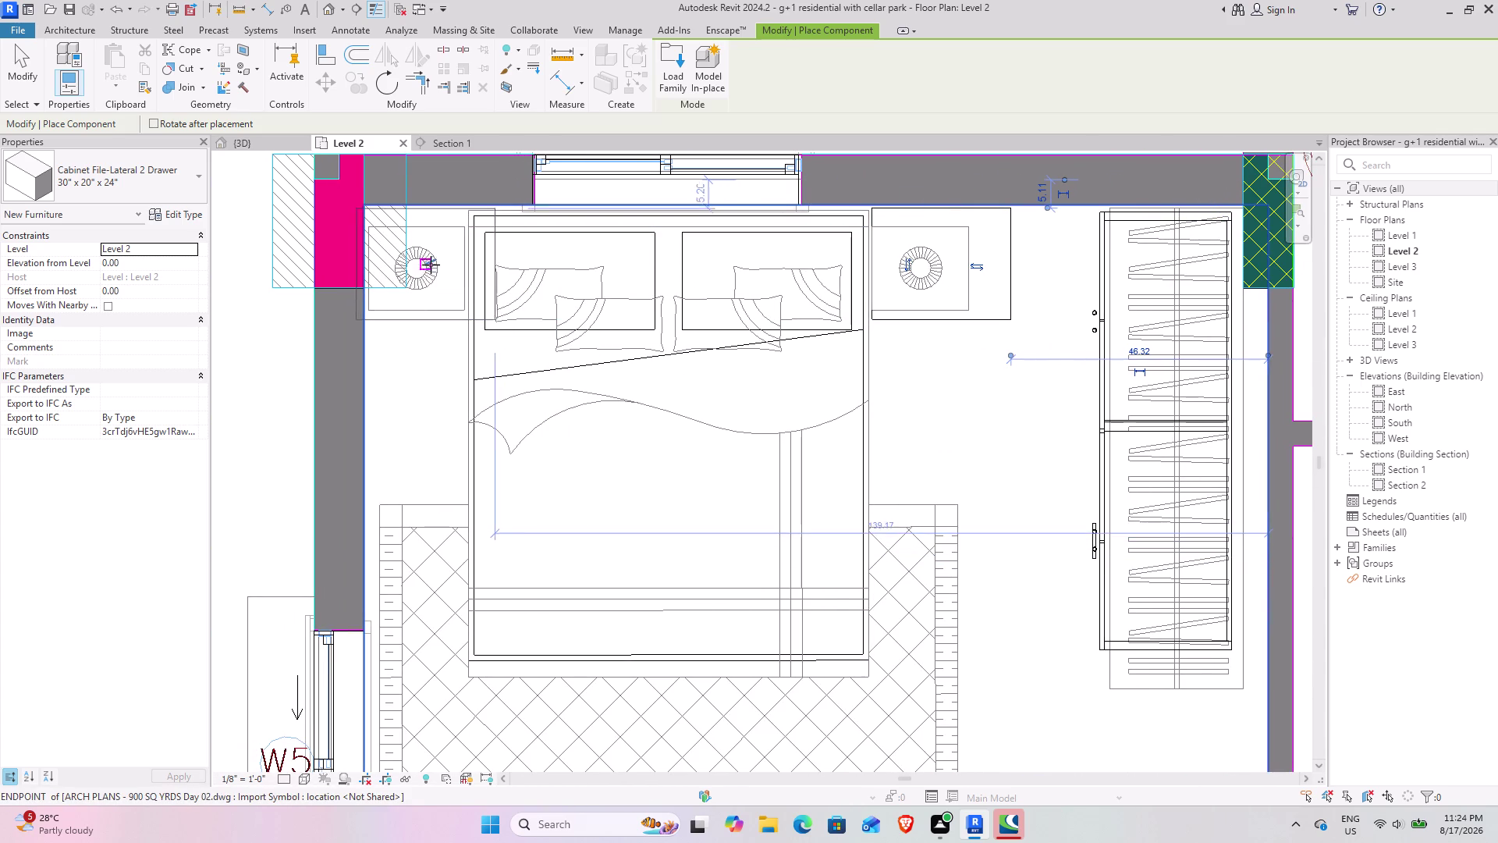
Place a cabinet at the left side of the bed in the neighbouring flat.
scroll(down, 3)
middle_drag(1044, 413, 751, 414)
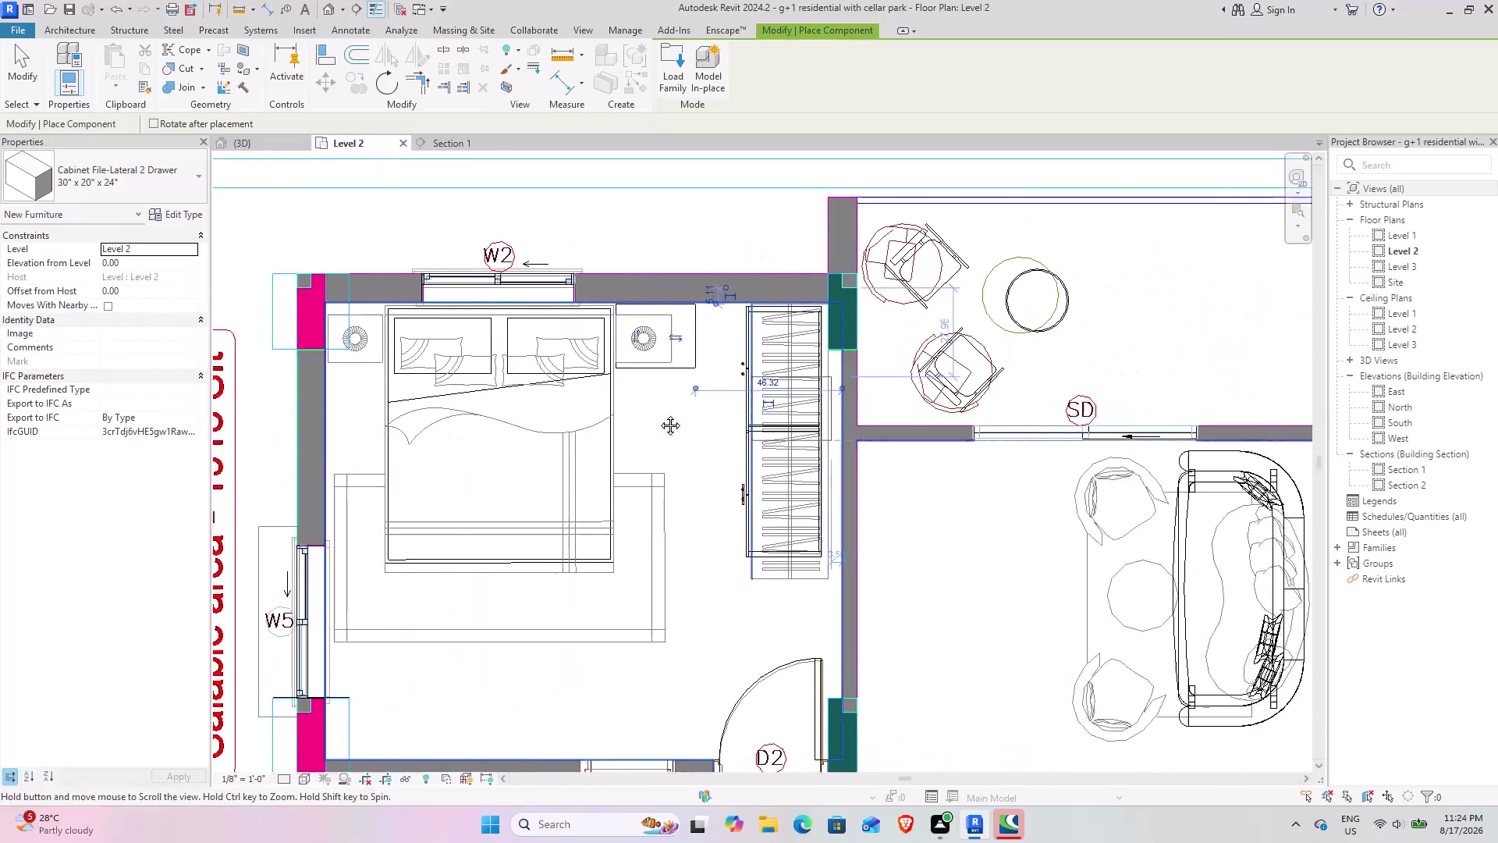
middle_drag(751, 414, 440, 439)
scroll(down, 3)
middle_drag(921, 412, 479, 432)
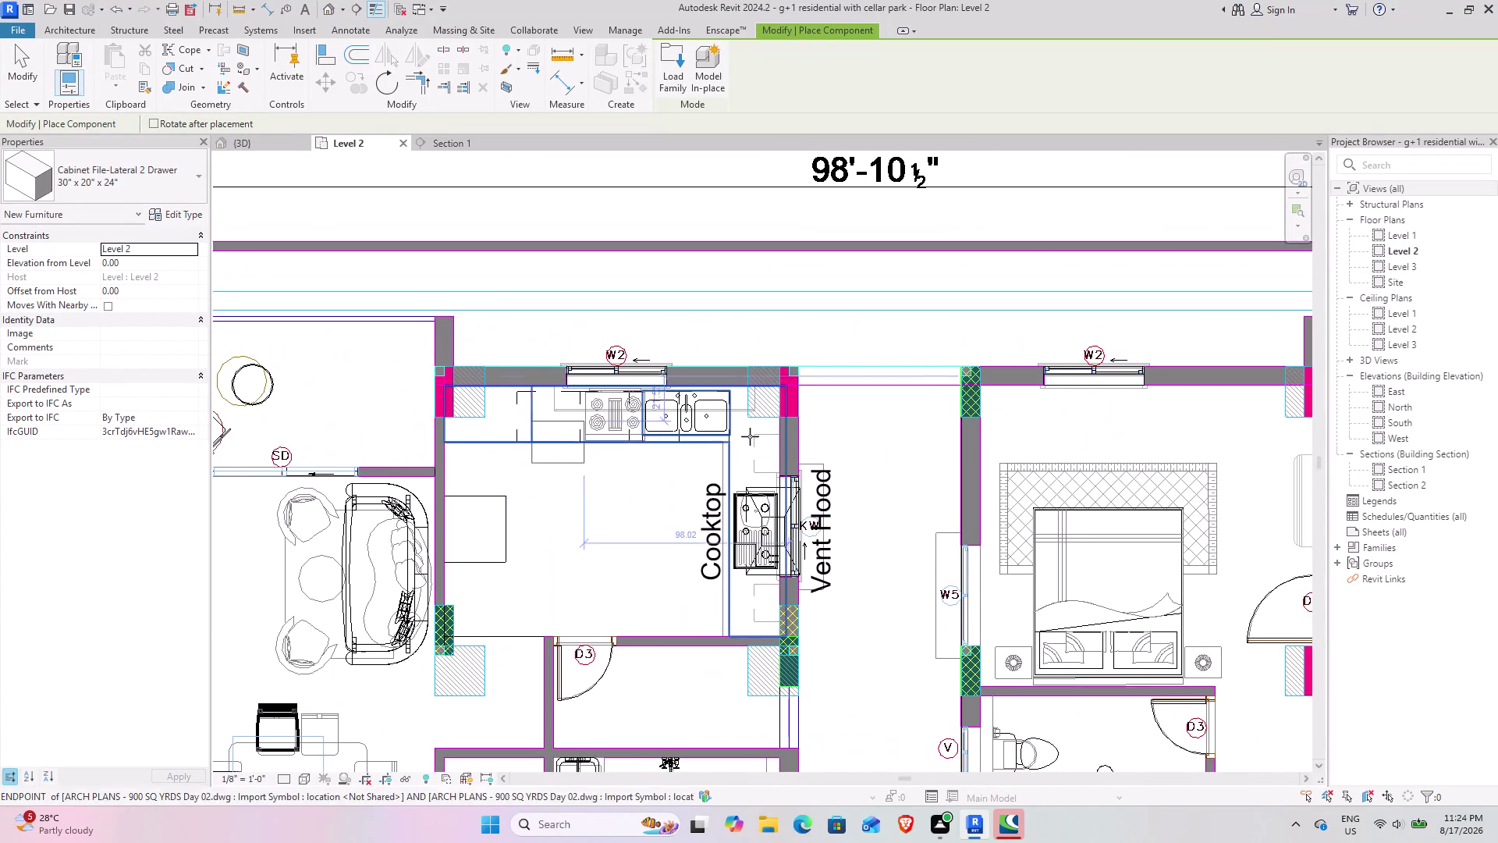
middle_drag(856, 431, 601, 381)
scroll(up, 3)
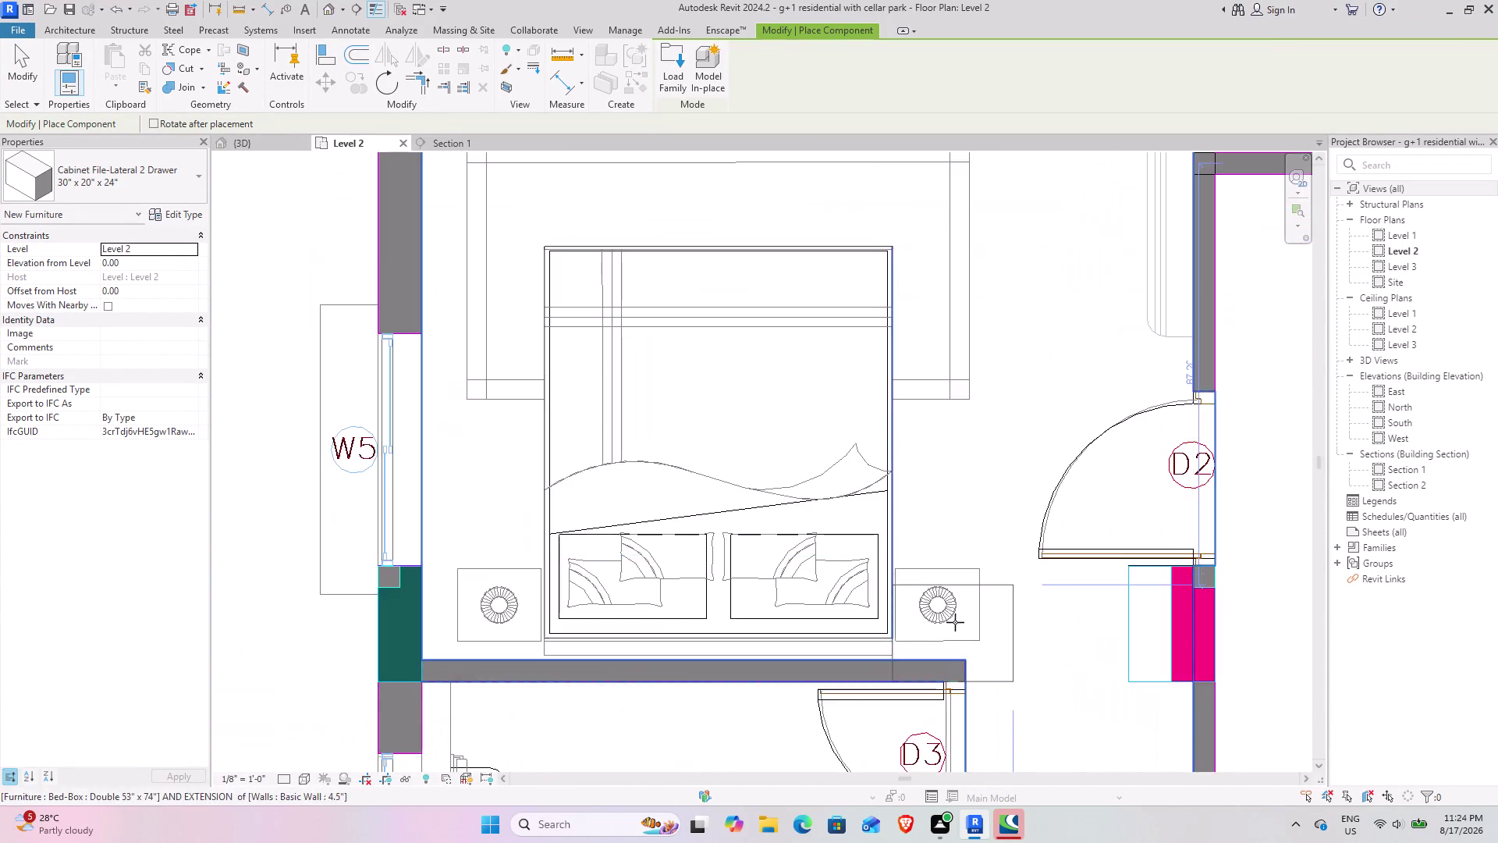
scroll(up, 3)
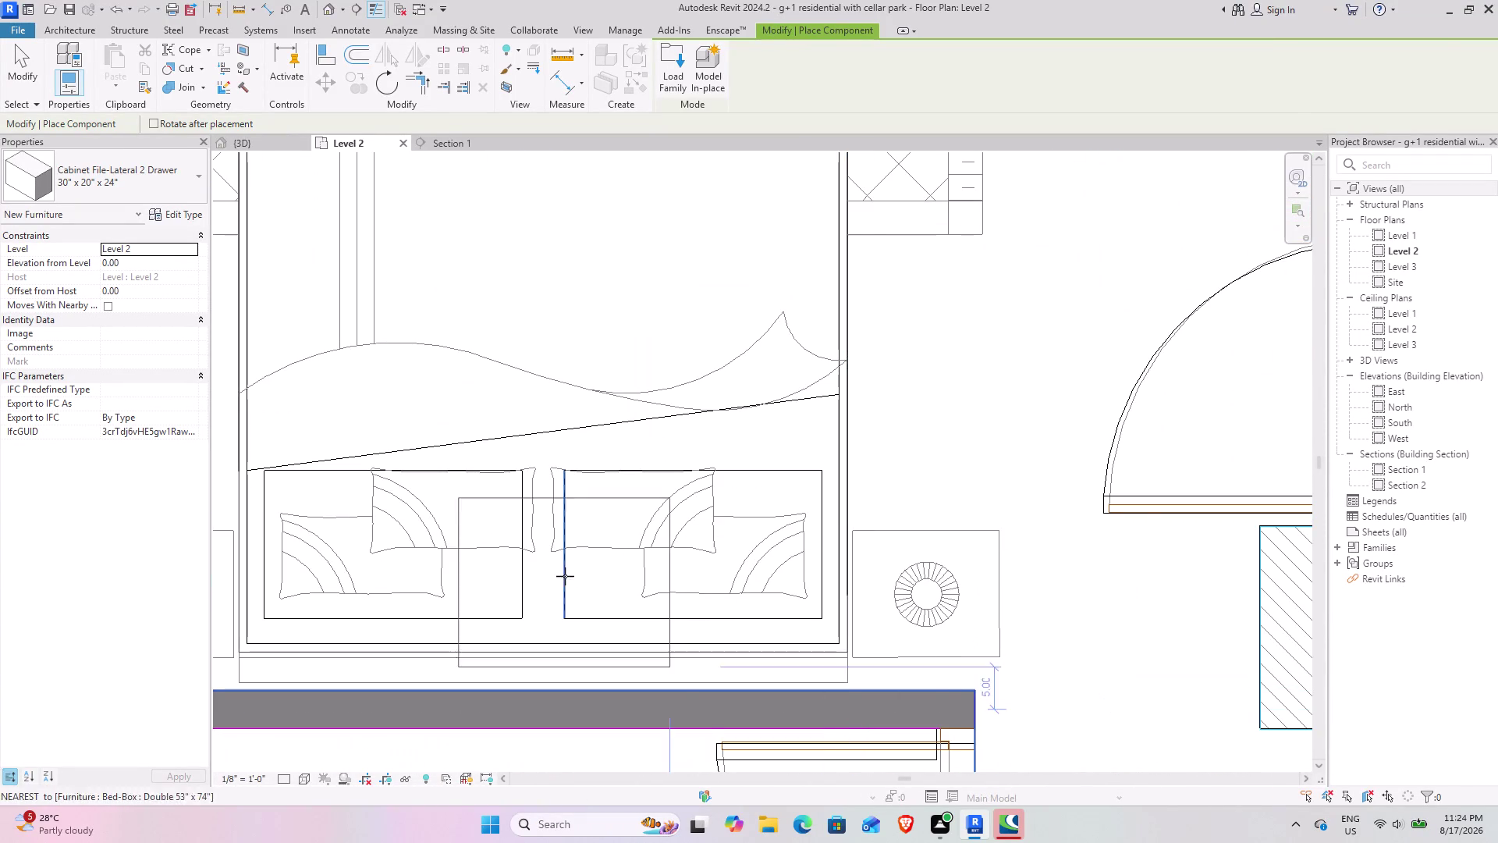
middle_drag(566, 571, 1058, 560)
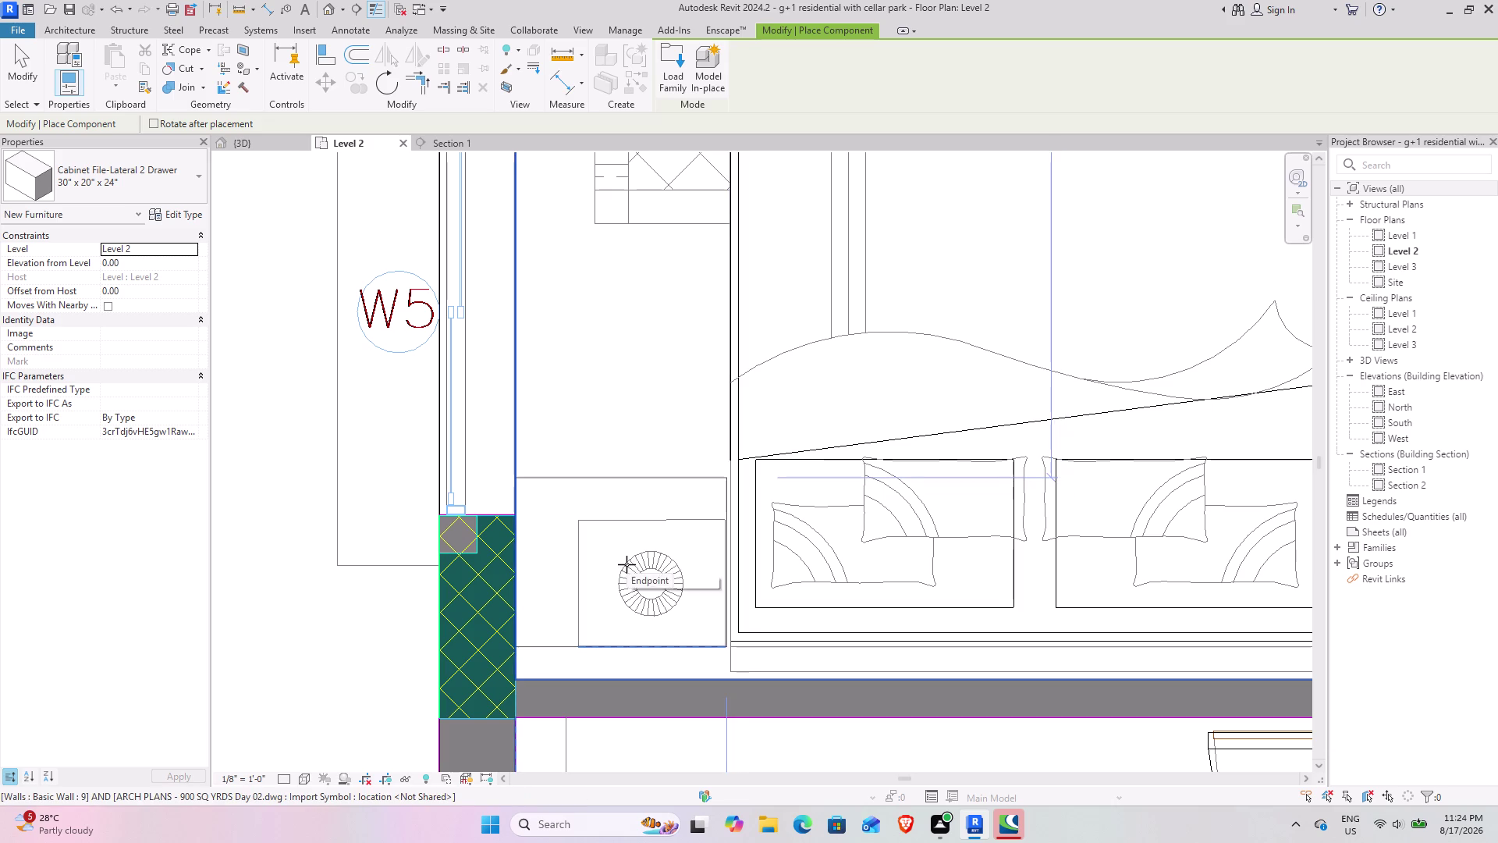
click(631, 565)
Pan across the Level 2 plan to check other bedrooms and end cabinet placement.
scroll(down, 3)
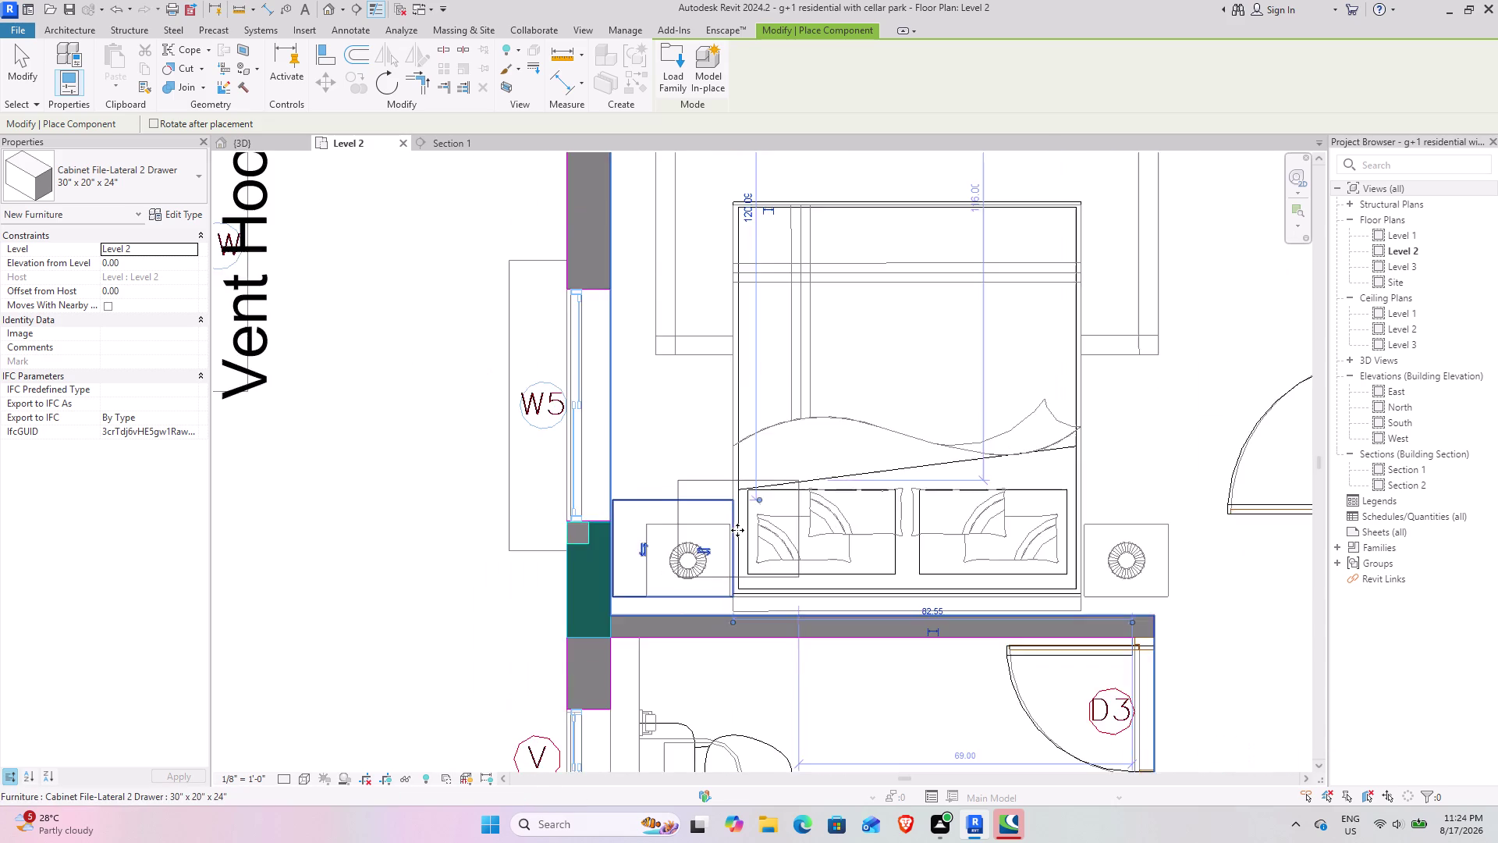
scroll(down, 3)
middle_drag(948, 485, 690, 546)
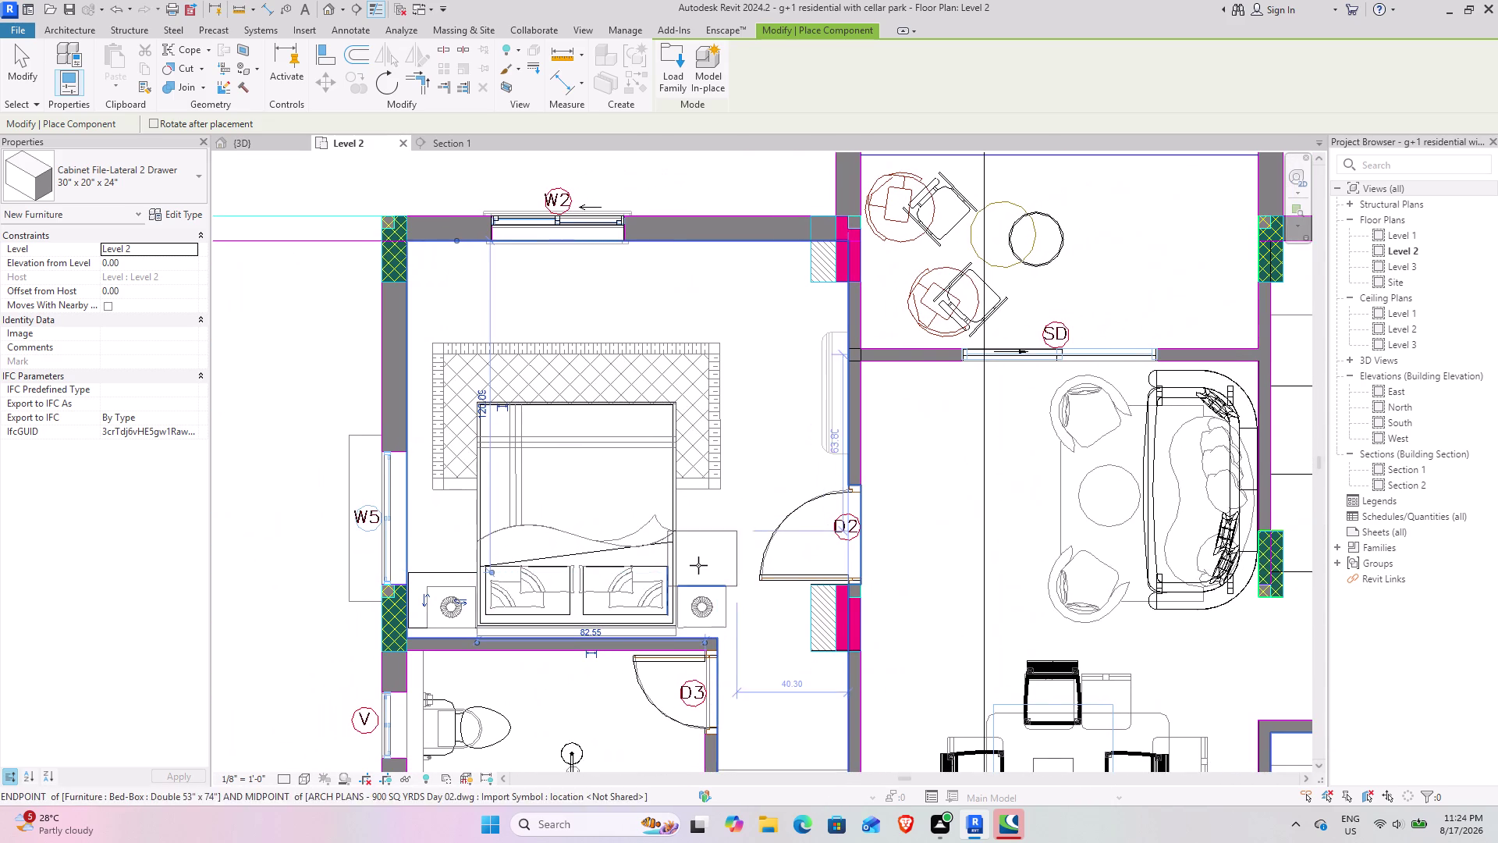
scroll(down, 3)
middle_drag(770, 604, 749, 592)
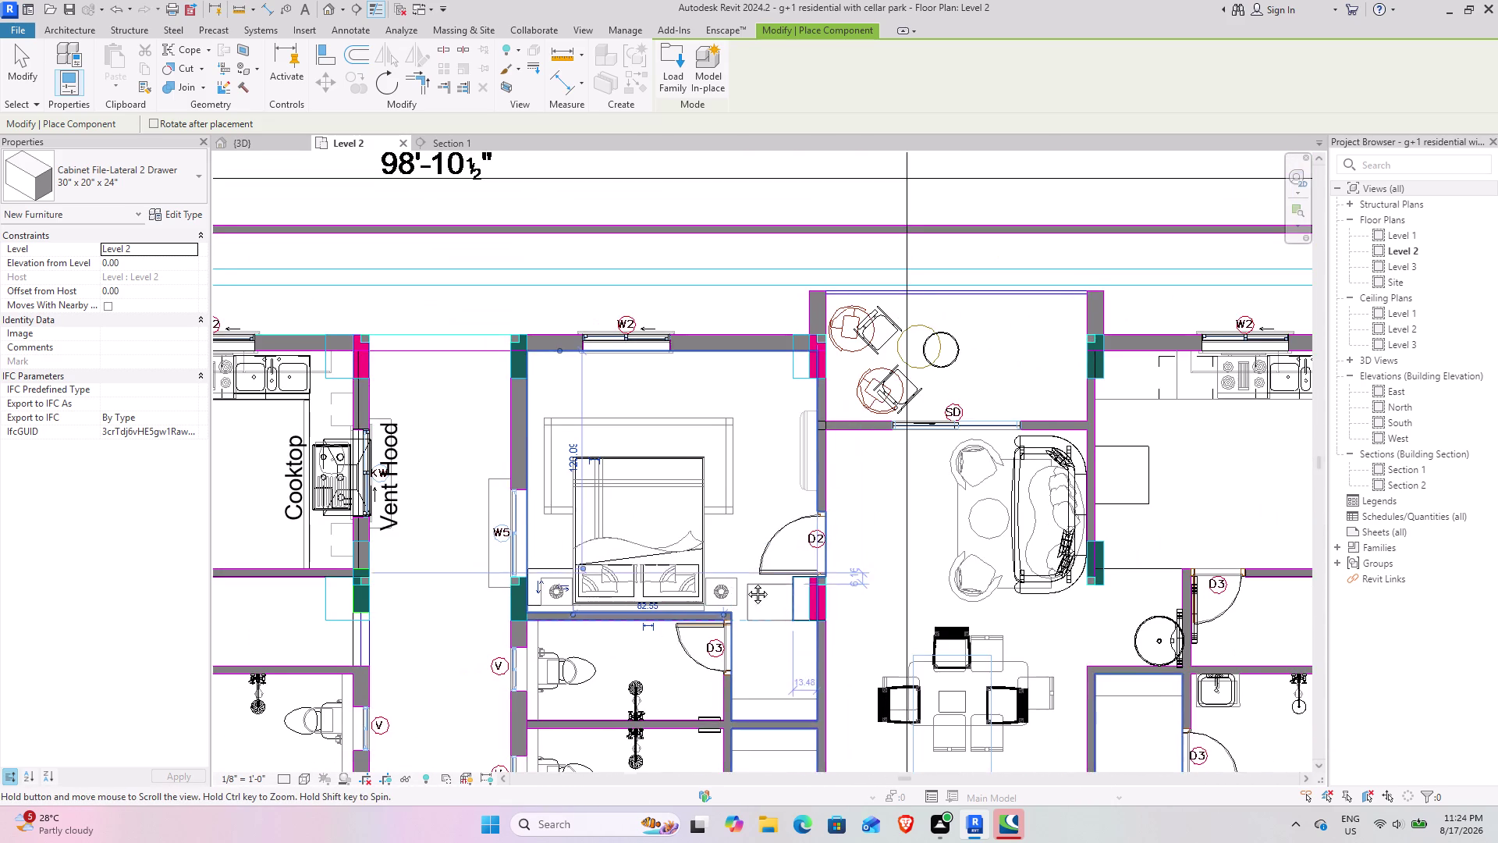
middle_drag(749, 591, 599, 303)
middle_drag(617, 468, 617, 313)
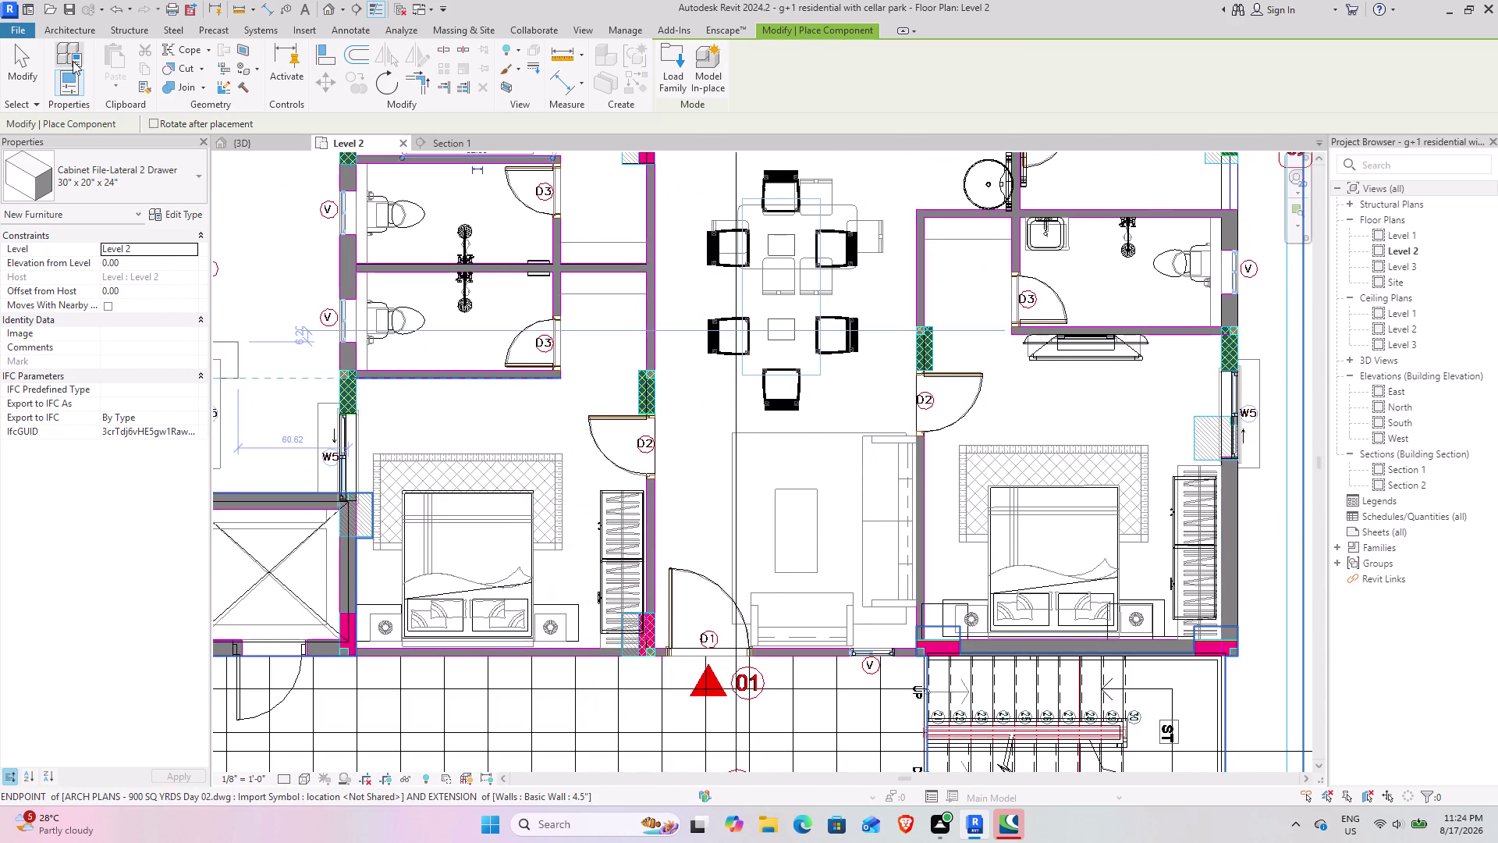
click(33, 65)
Switch to the 3D view and zoom in on the Level 2 double bed.
click(235, 148)
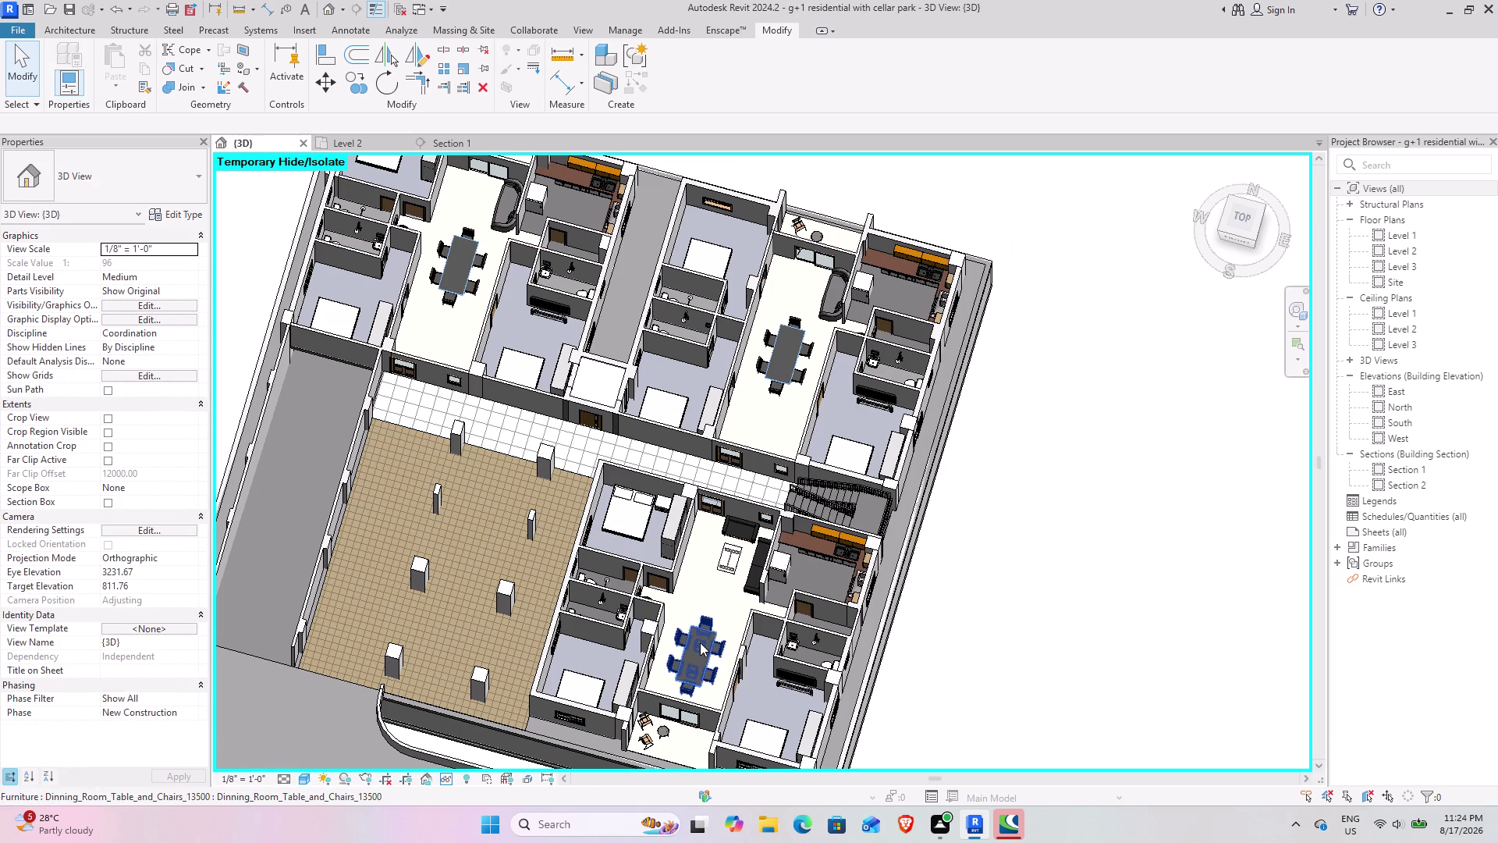
middle_drag(849, 458, 370, 364)
middle_drag(356, 606, 291, 564)
scroll(up, 3)
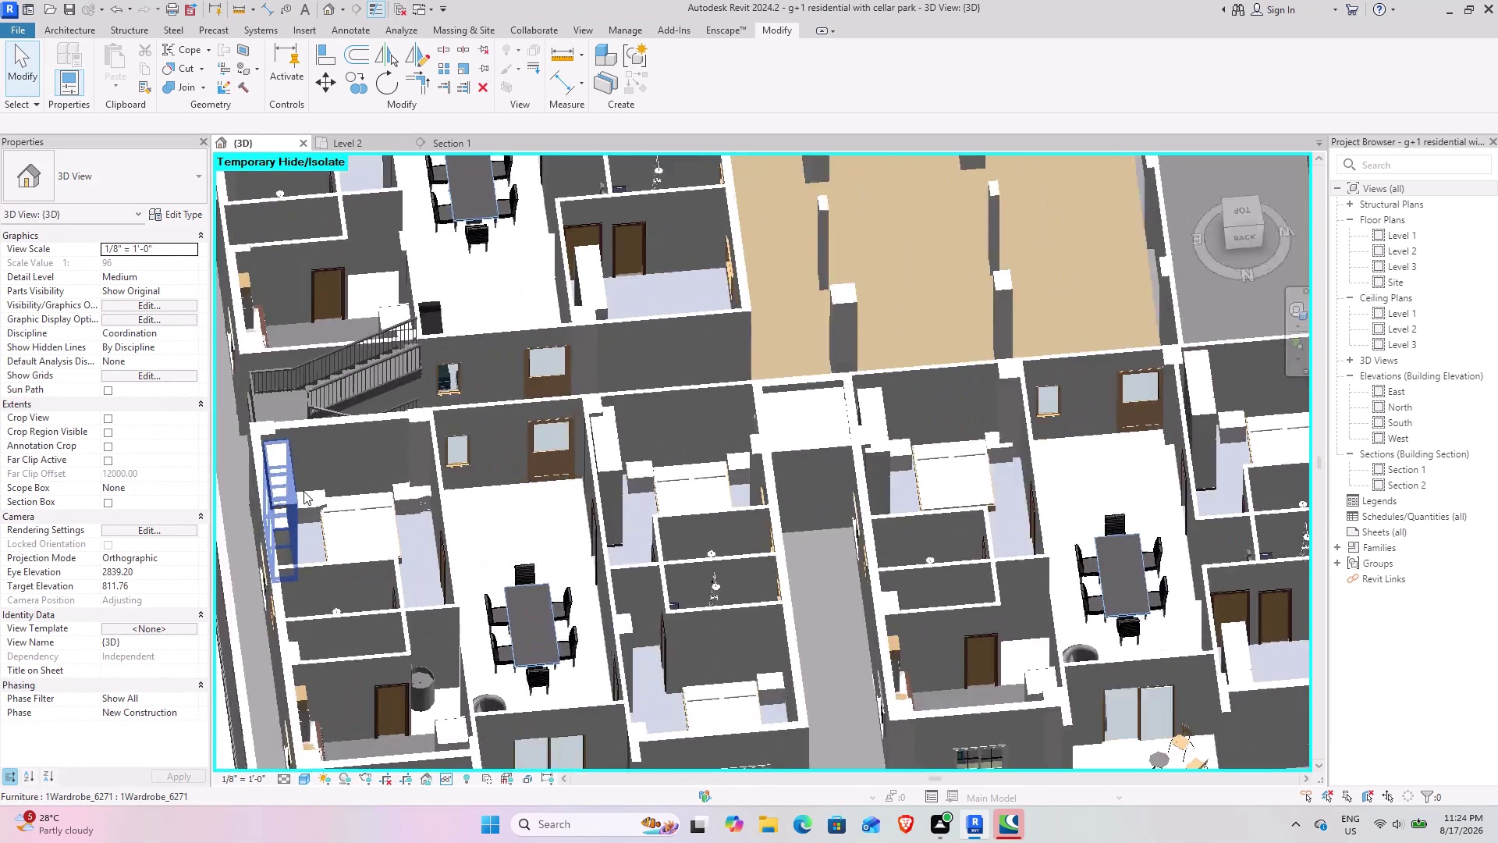
scroll(up, 3)
scroll(up, 3)
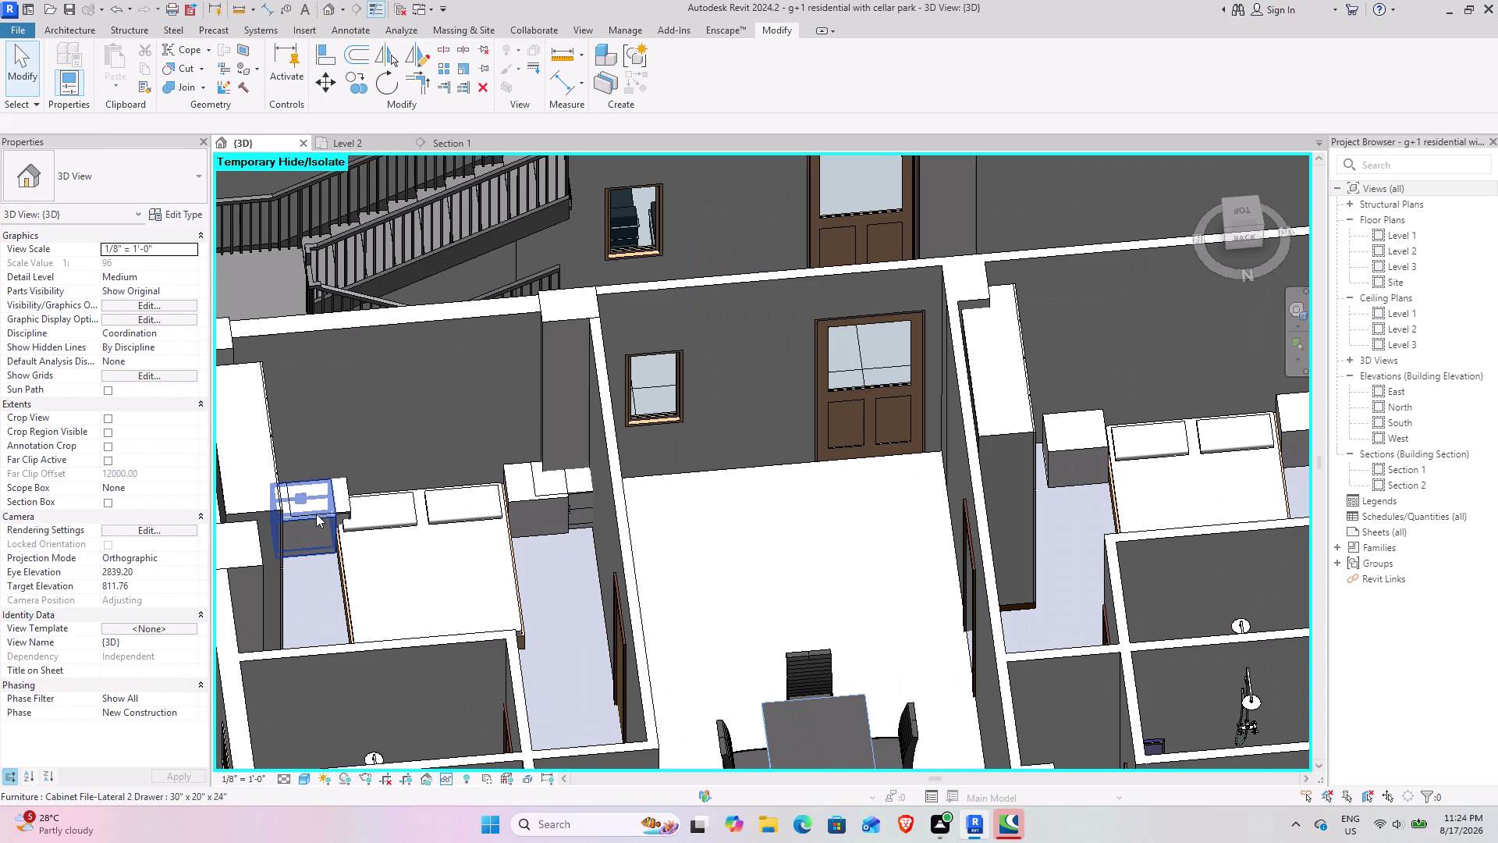
click(316, 514)
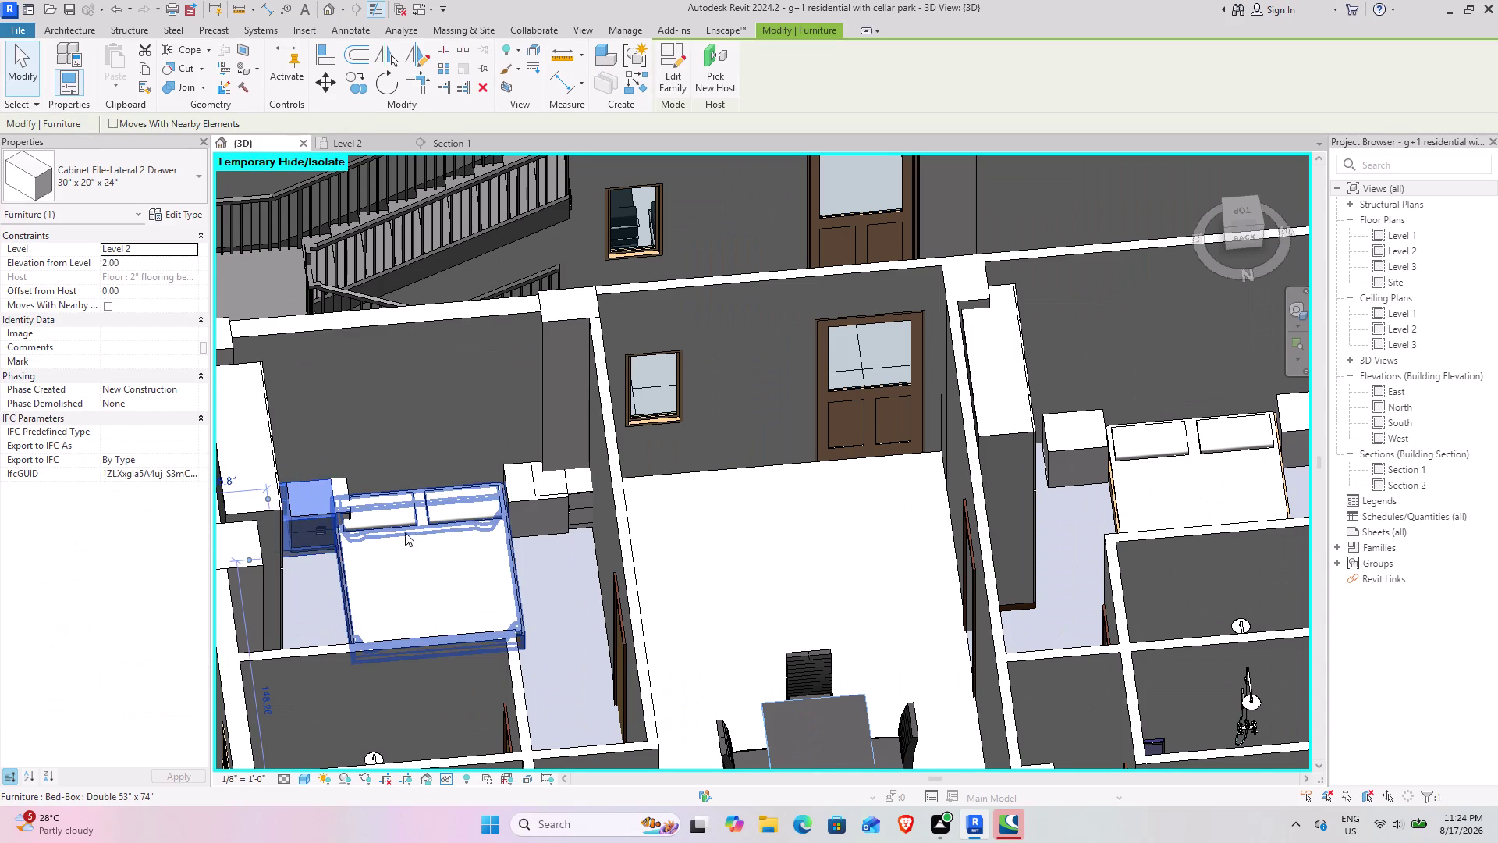
middle_drag(341, 534, 303, 534)
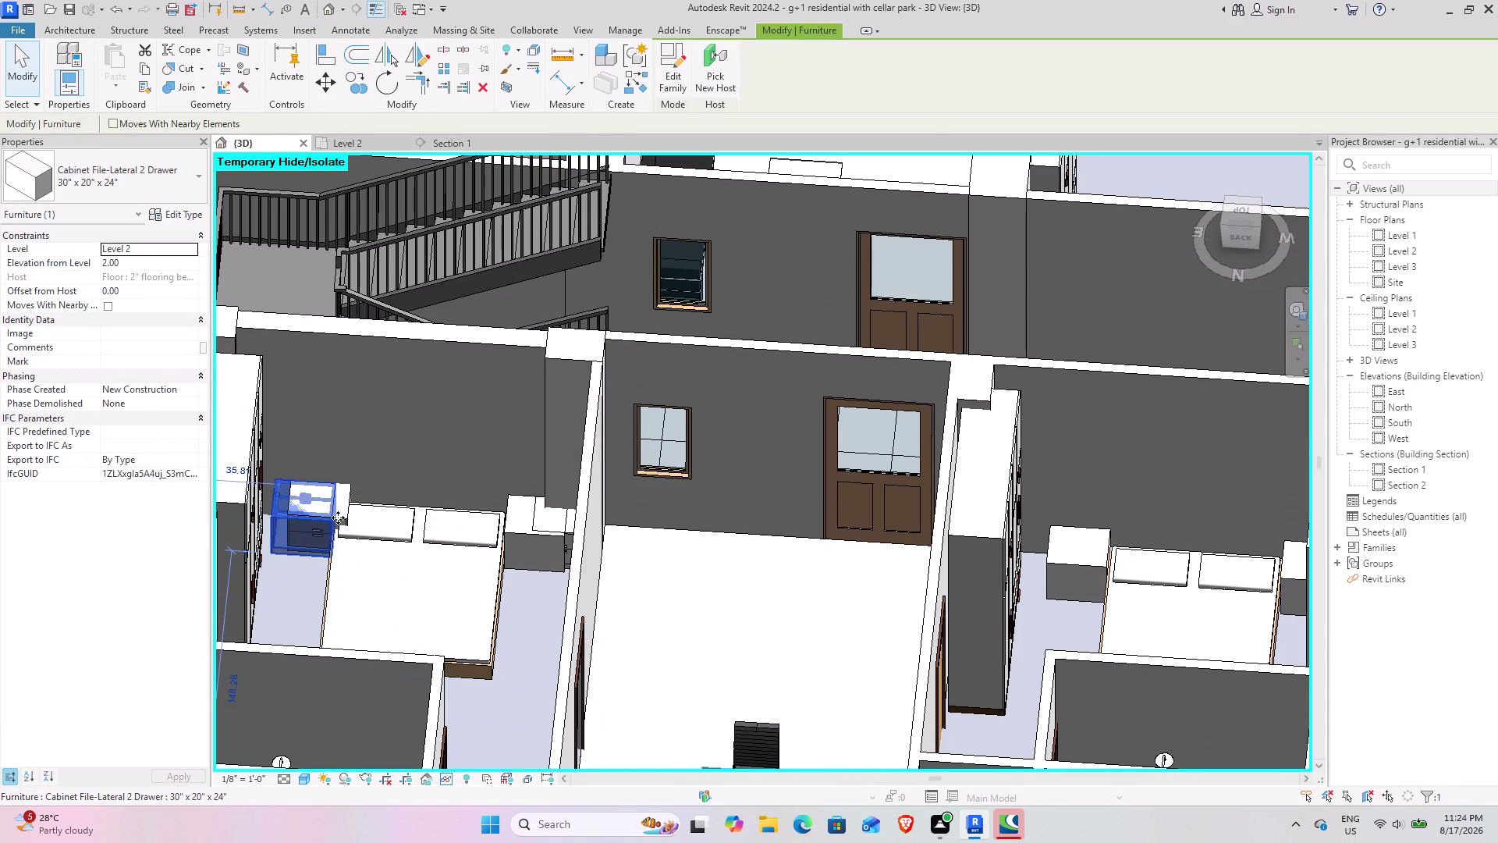
Copy the bedside cabinet to the other side of the bed.
click(348, 515)
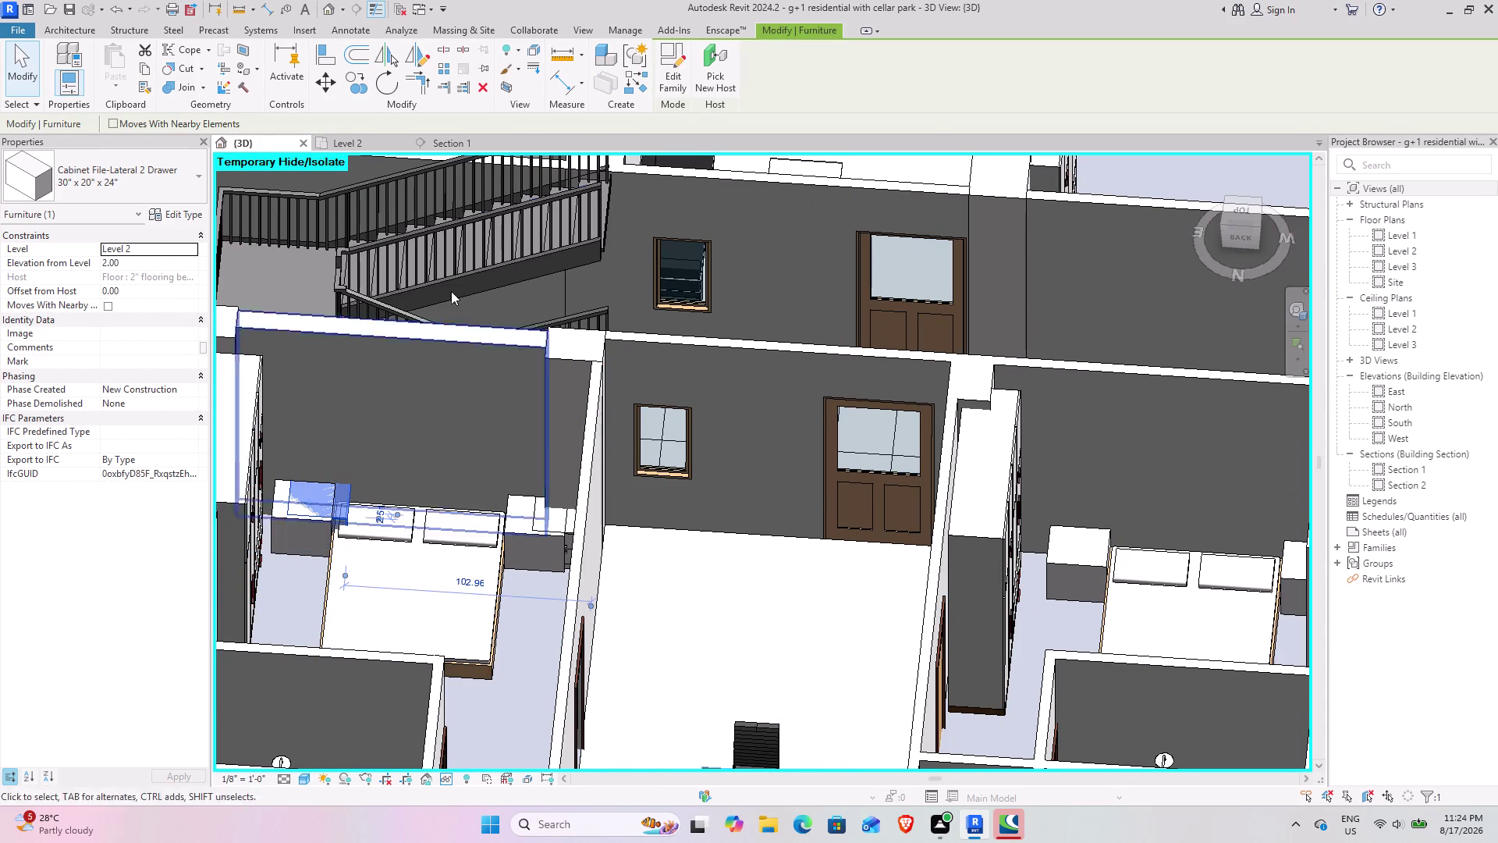
click(489, 94)
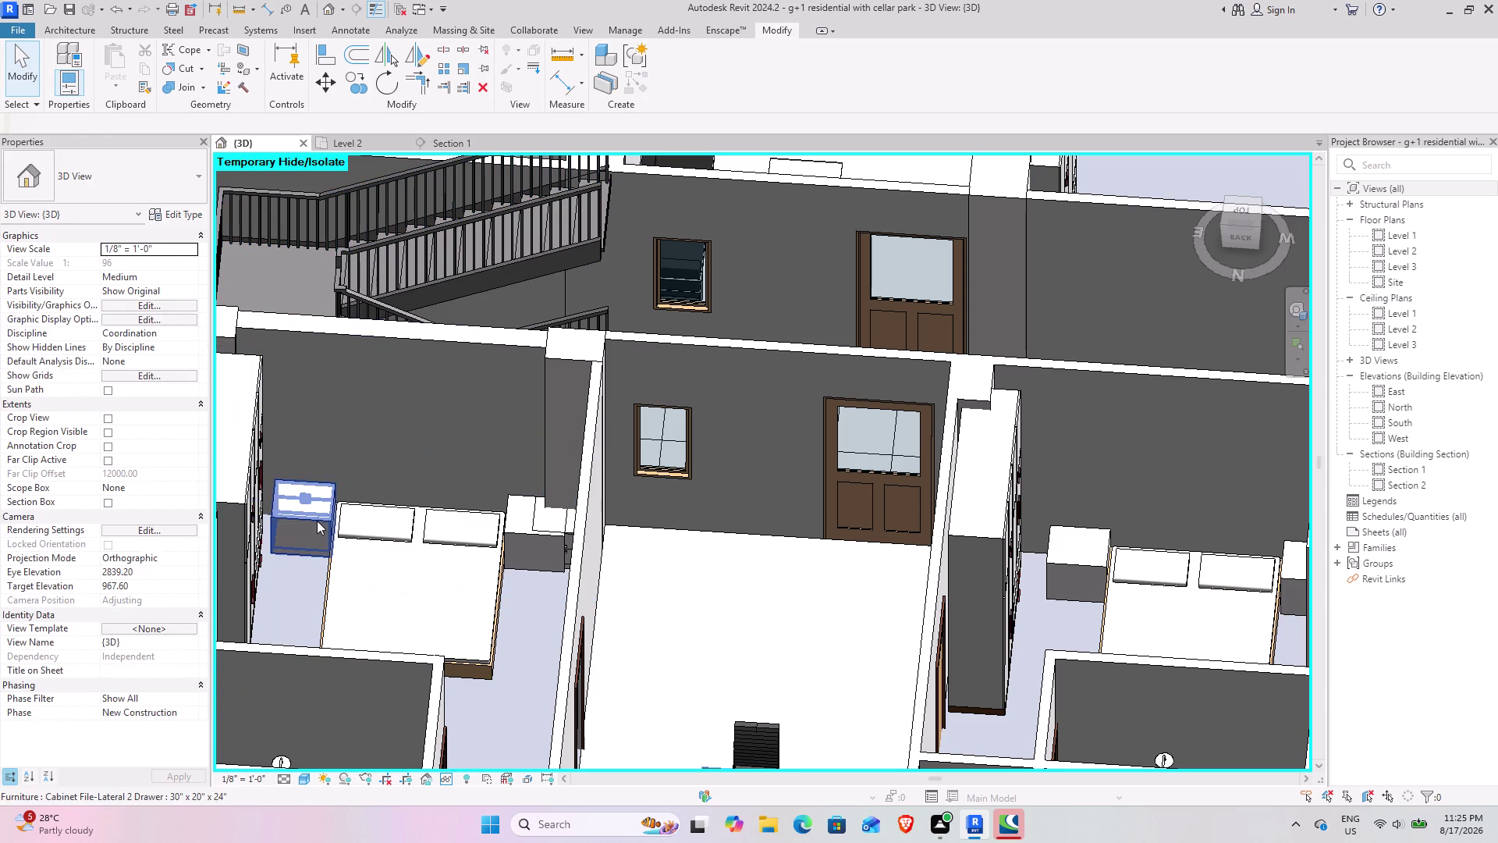
click(317, 521)
key(space)
key(space)
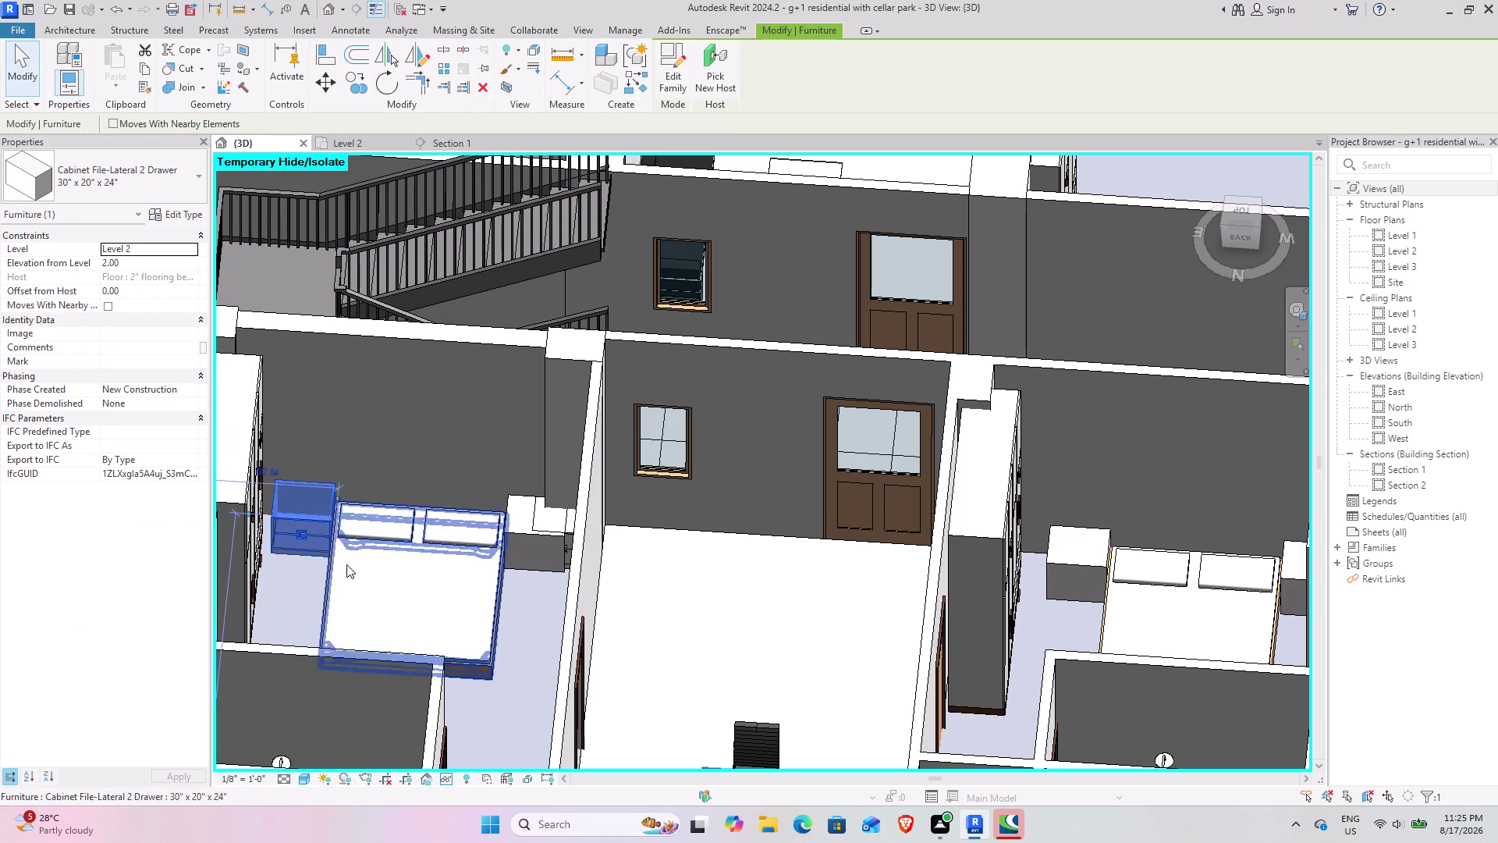
click(555, 537)
key(space)
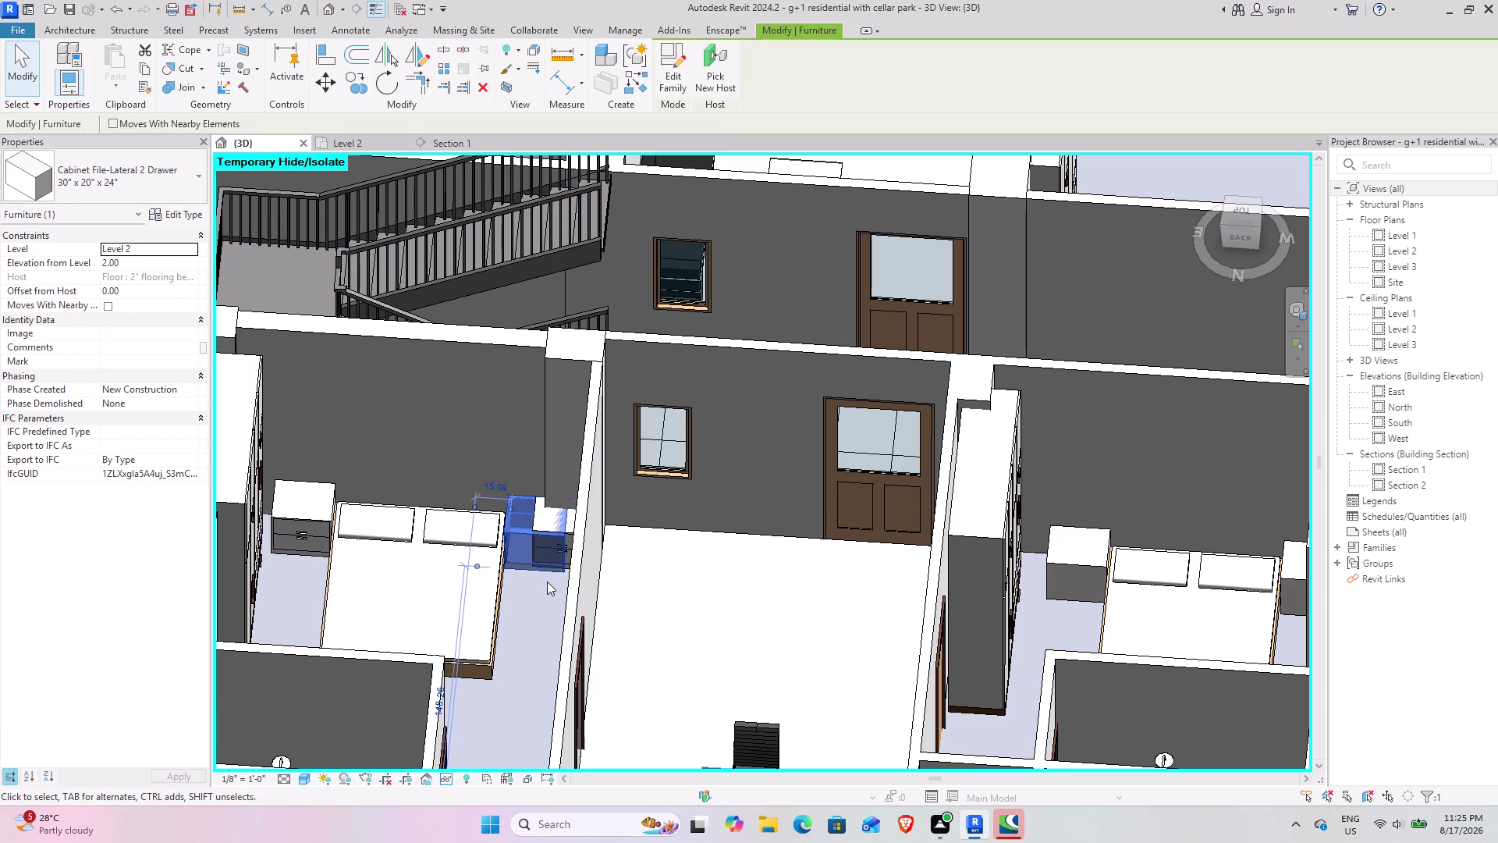
key(space)
click(540, 593)
click(569, 535)
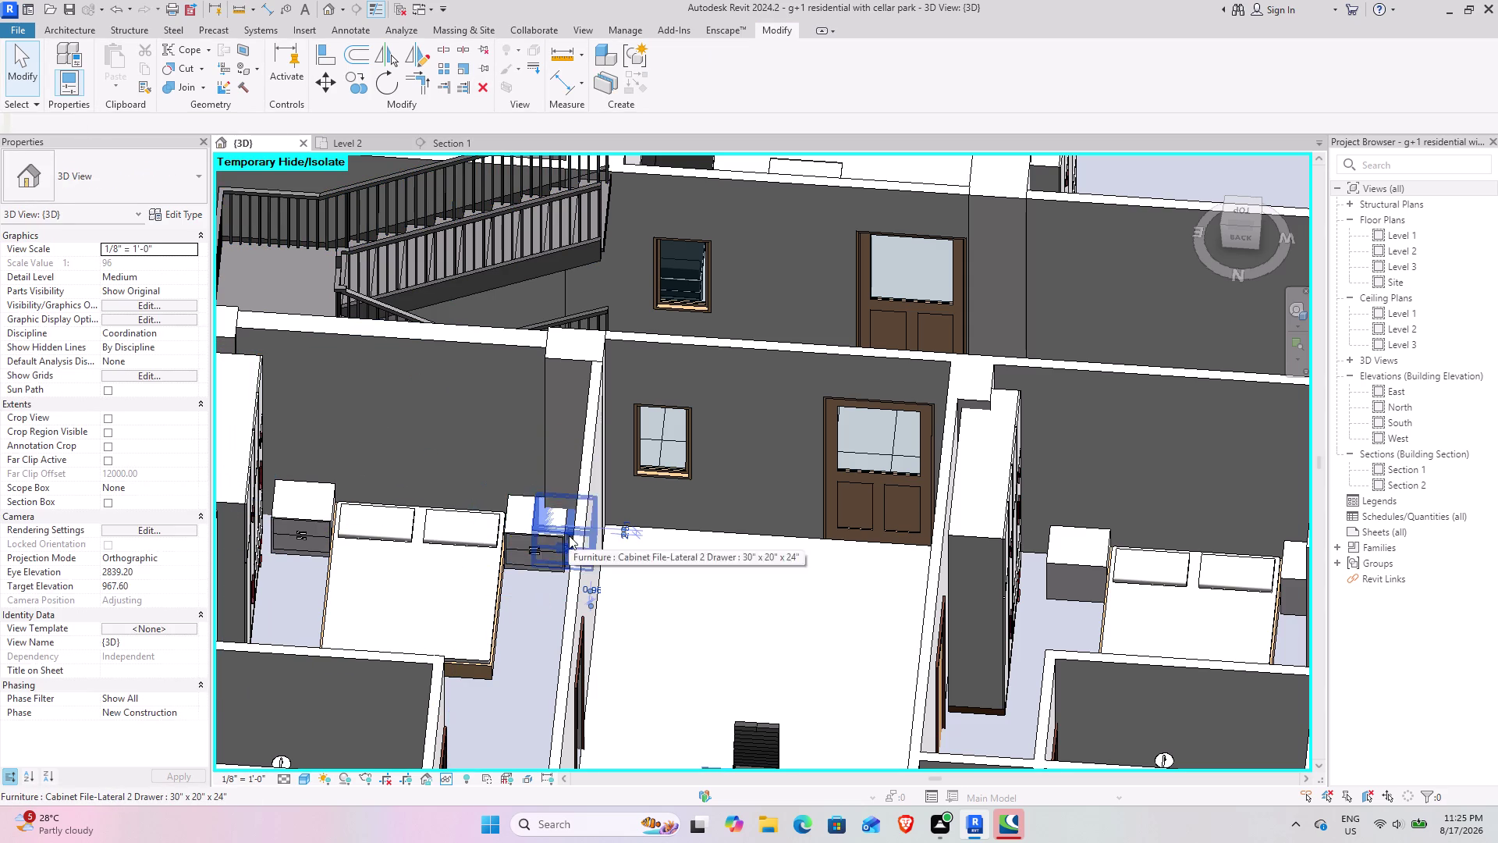
click(481, 83)
scroll(down, 3)
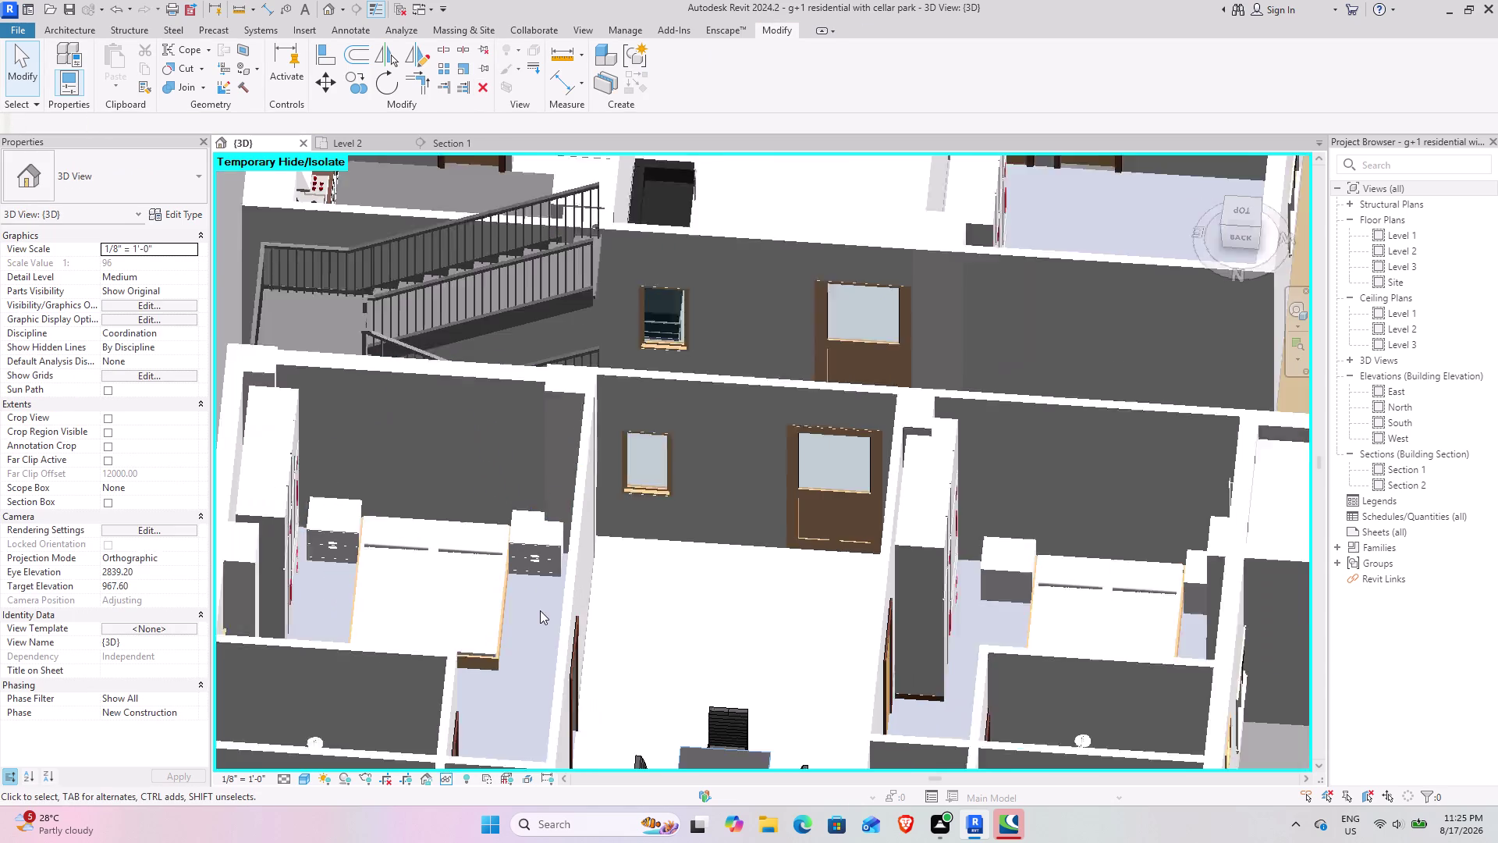
scroll(down, 3)
middle_drag(507, 651, 570, 564)
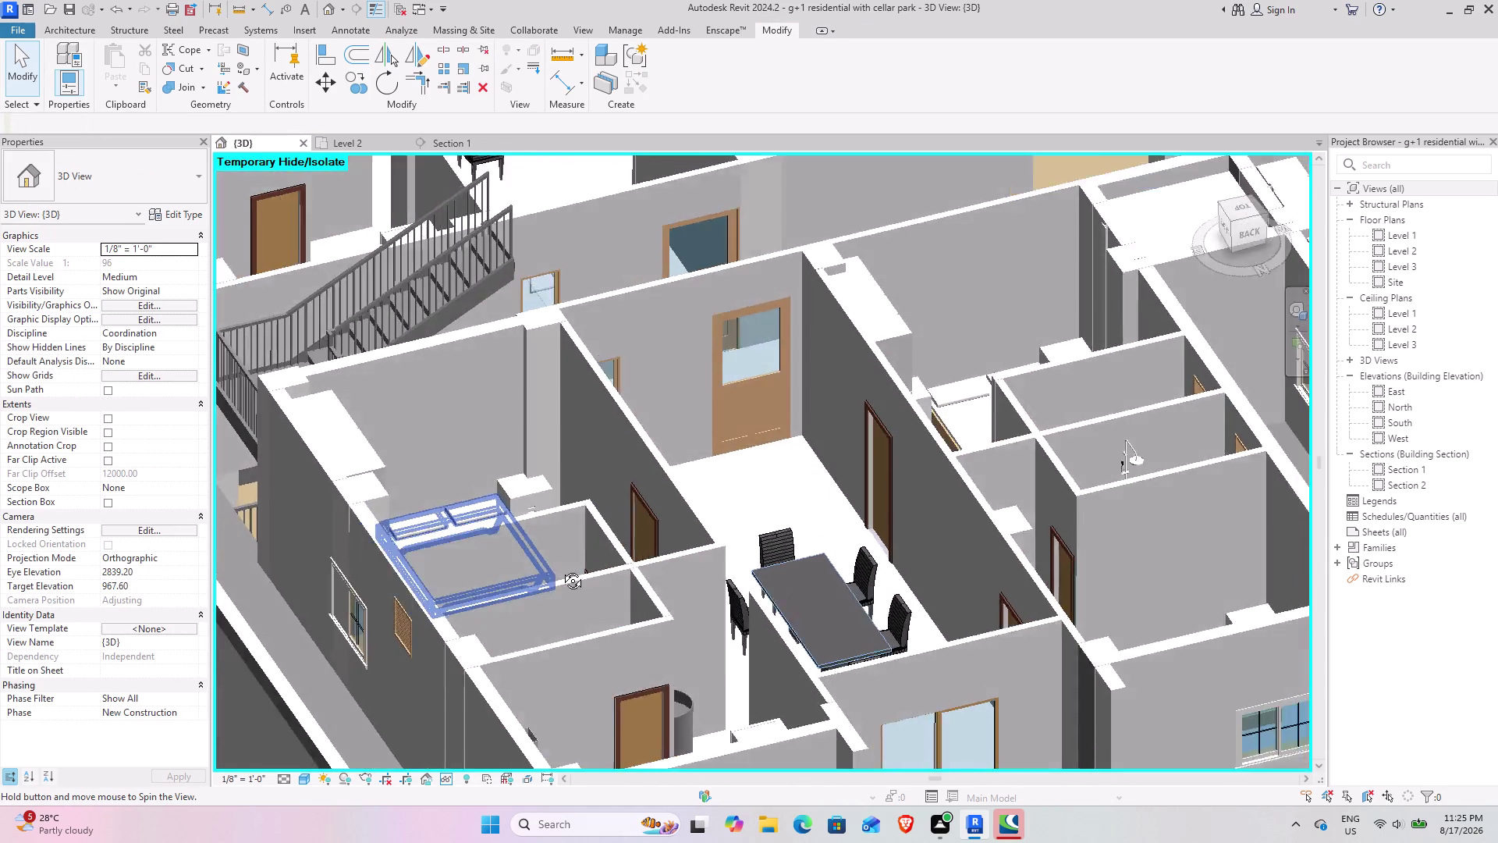
middle_drag(570, 563, 565, 768)
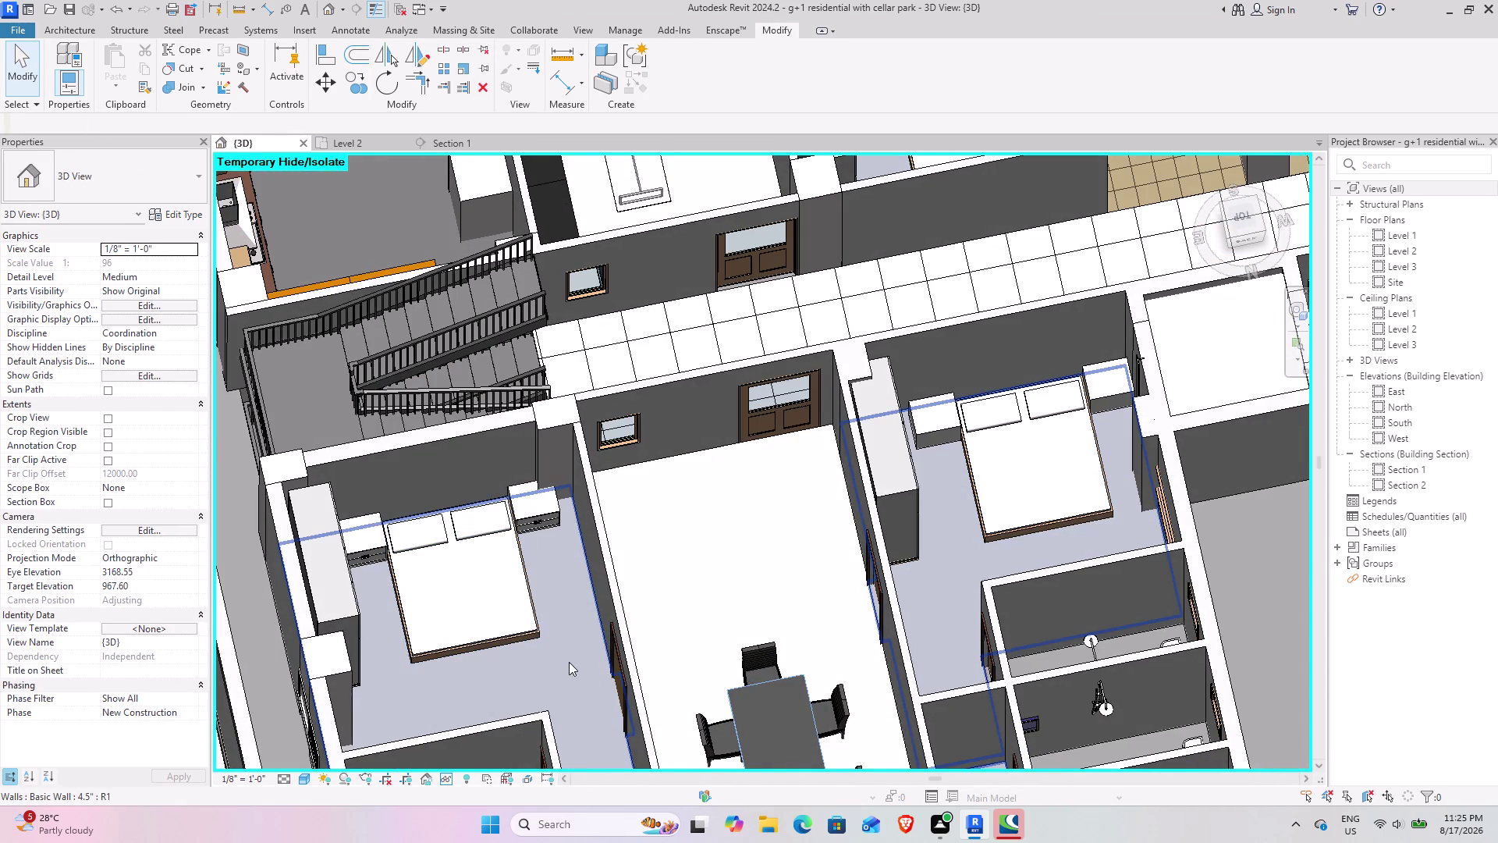
scroll(down, 3)
middle_drag(569, 677, 484, 545)
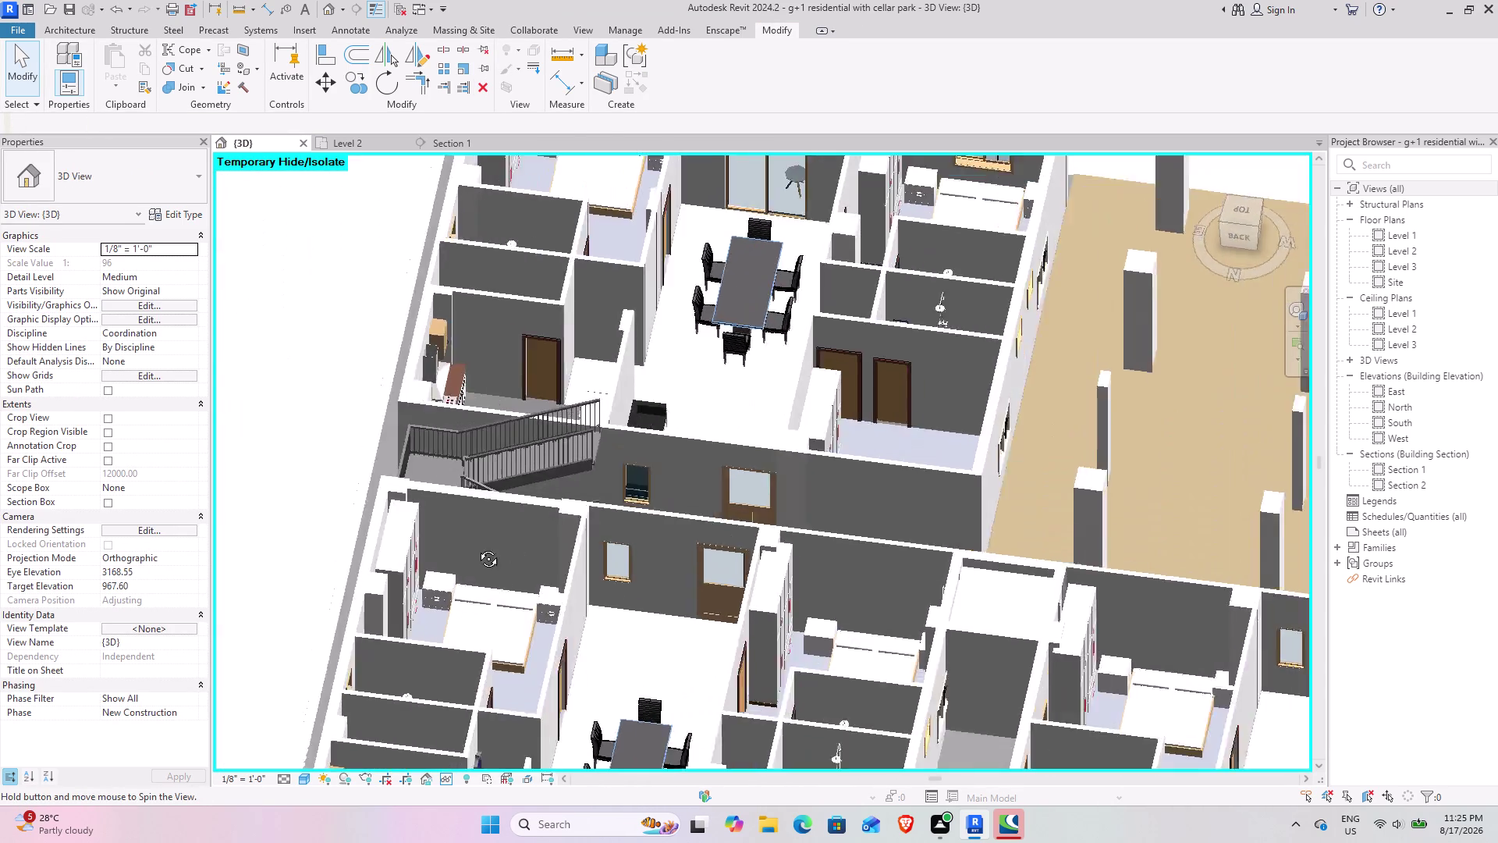
middle_drag(483, 544, 436, 593)
middle_drag(433, 603, 550, 309)
middle_drag(530, 395, 342, 273)
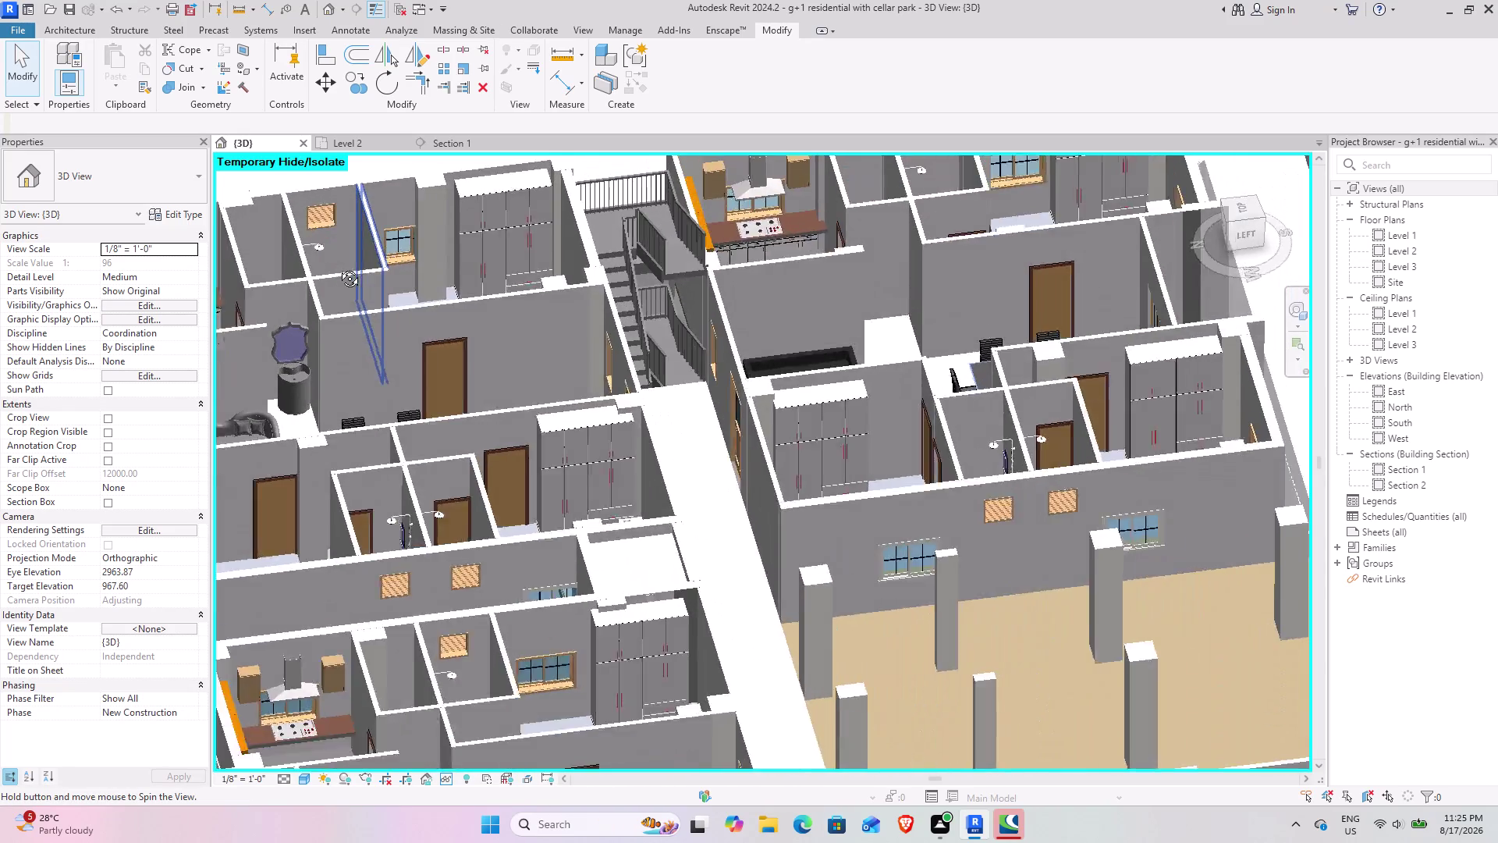
middle_drag(342, 273, 544, 518)
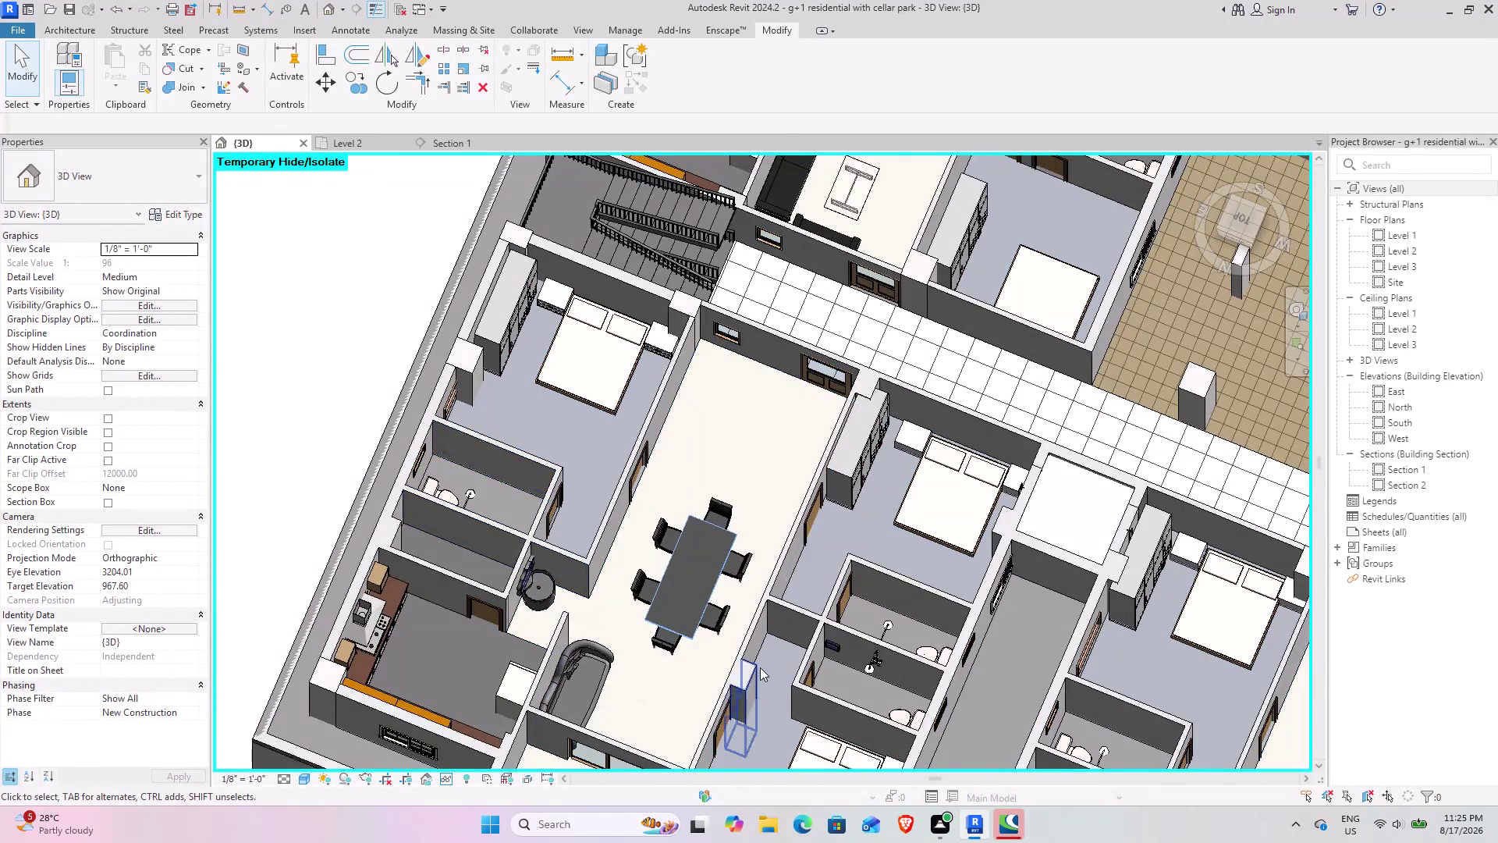
middle_drag(744, 658, 526, 416)
scroll(up, 3)
middle_drag(623, 531, 671, 482)
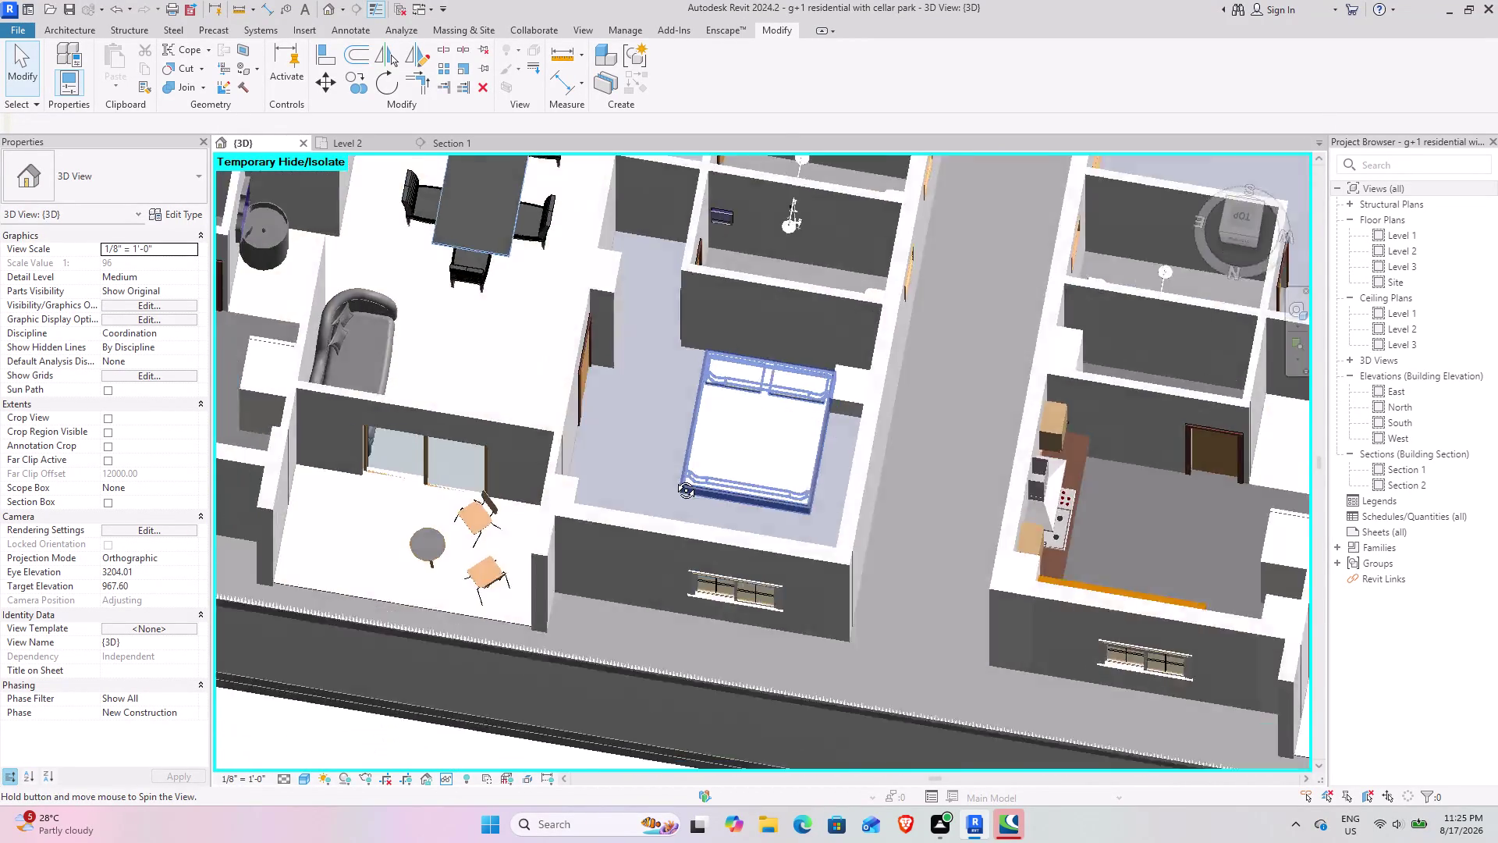
middle_drag(671, 482, 687, 463)
middle_drag(717, 413, 460, 617)
Copy the lateral-drawer bedside cabinet to both sides of the first bed.
click(666, 515)
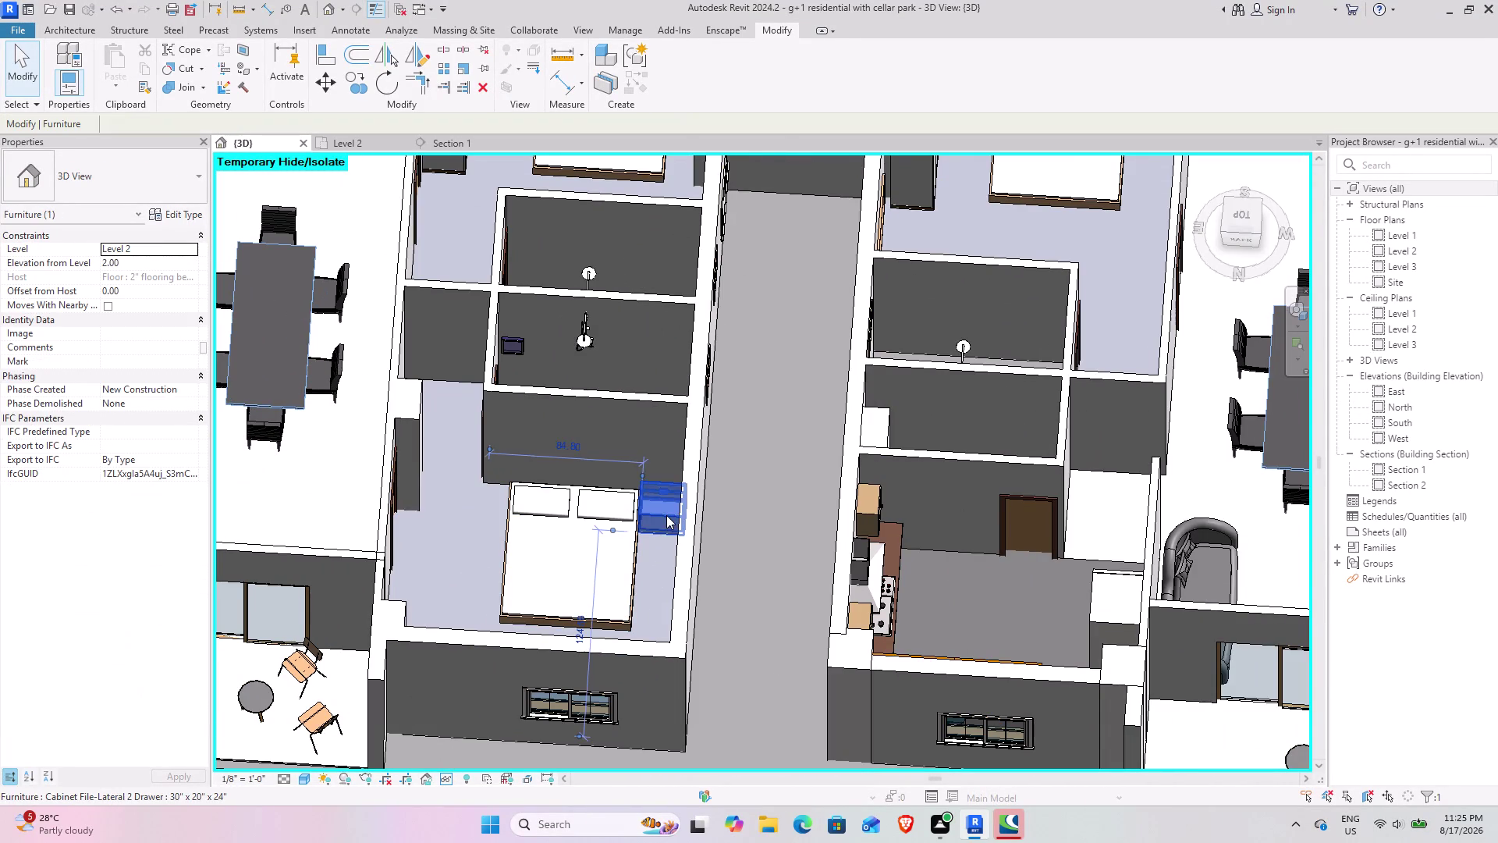
key(space)
key(space)
middle_drag(581, 377, 571, 739)
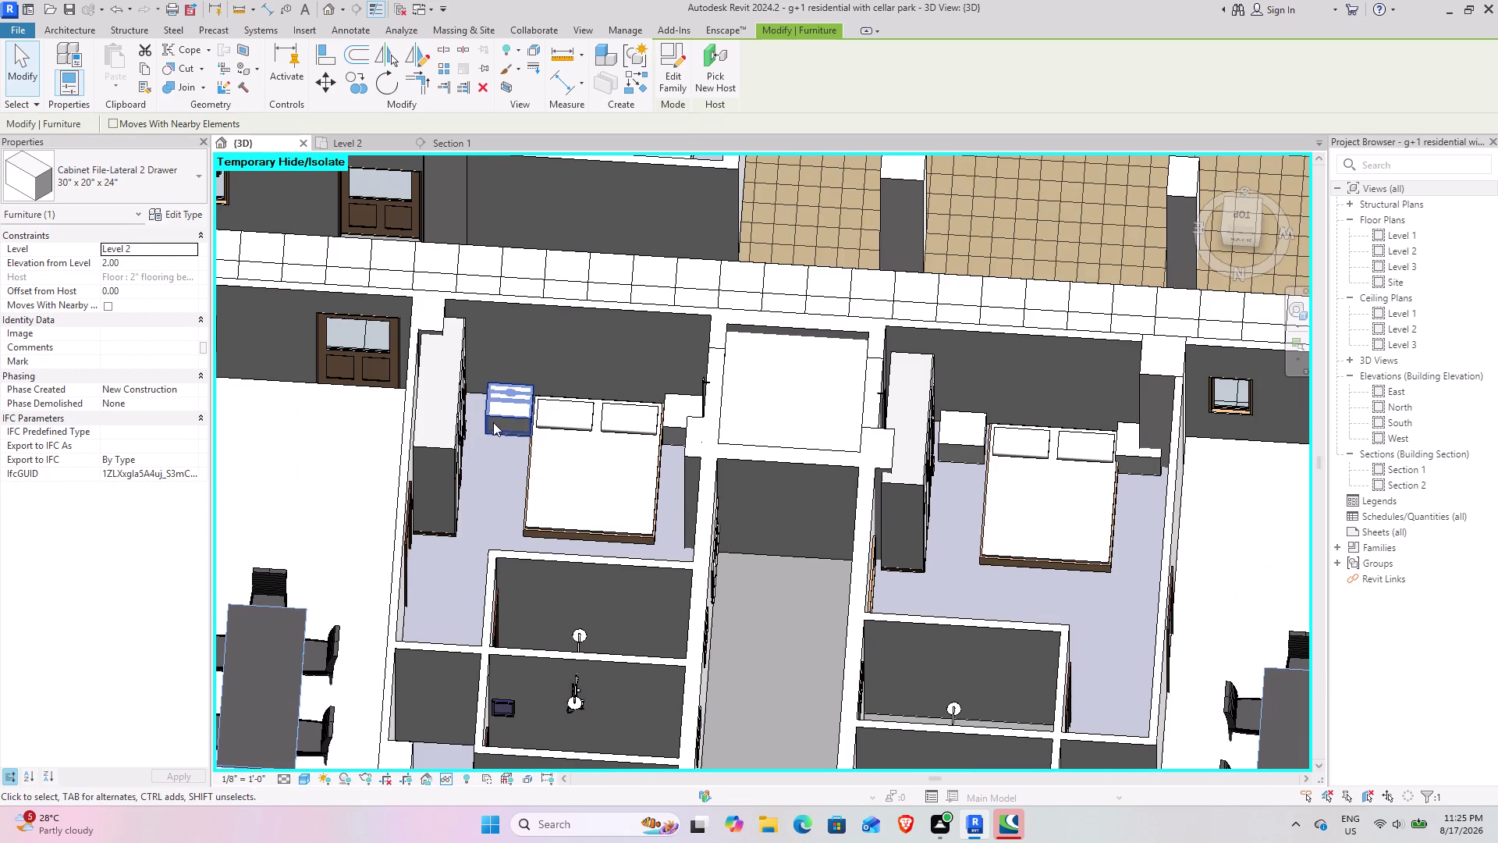
click(501, 420)
key(space)
key(space)
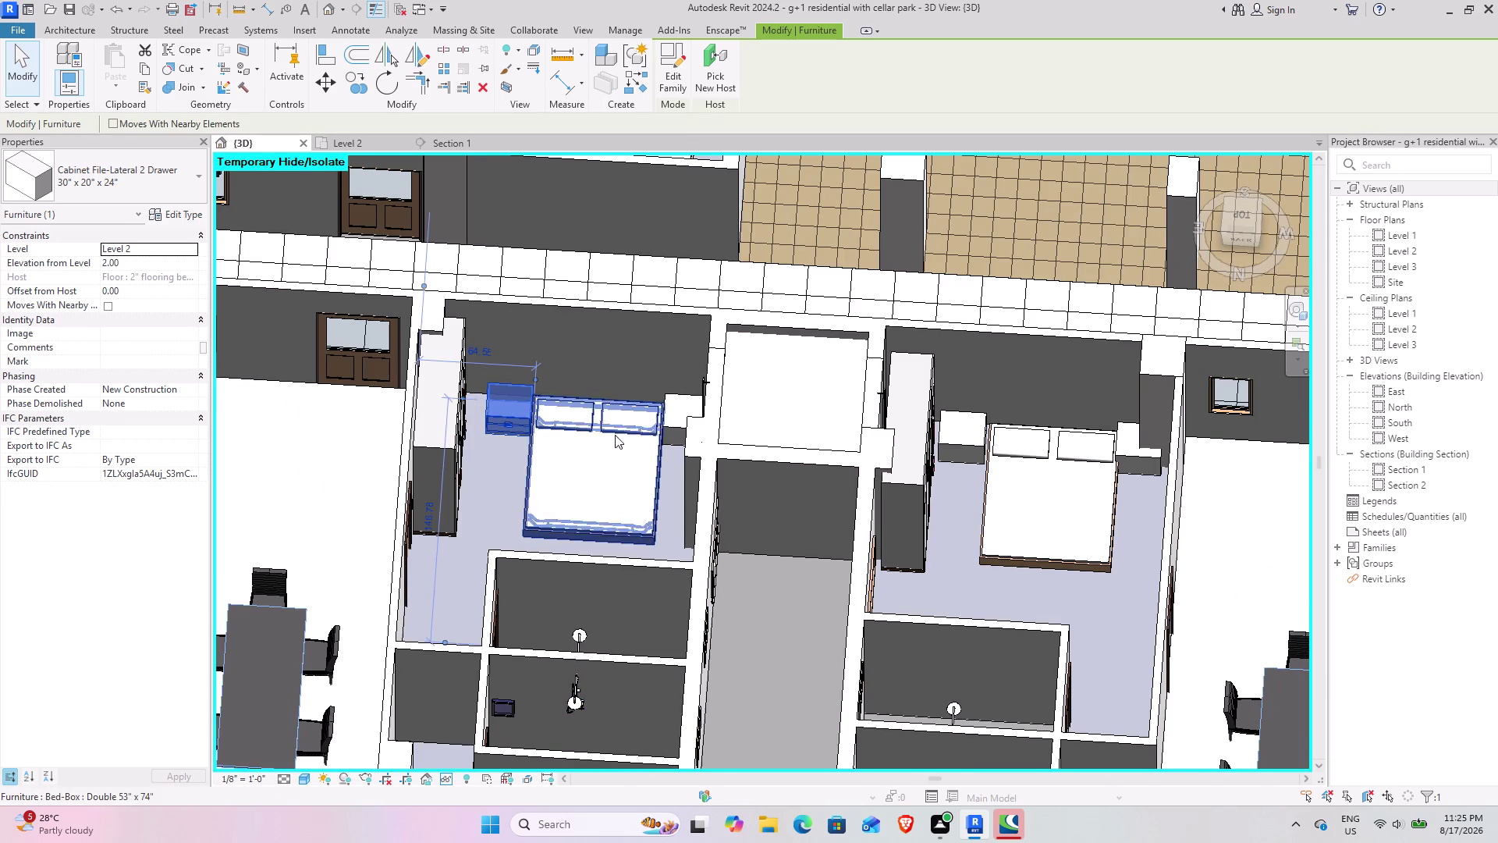
click(677, 420)
Place lateral-drawer cabinet copies on both sides of the second bed.
key(space)
key(space)
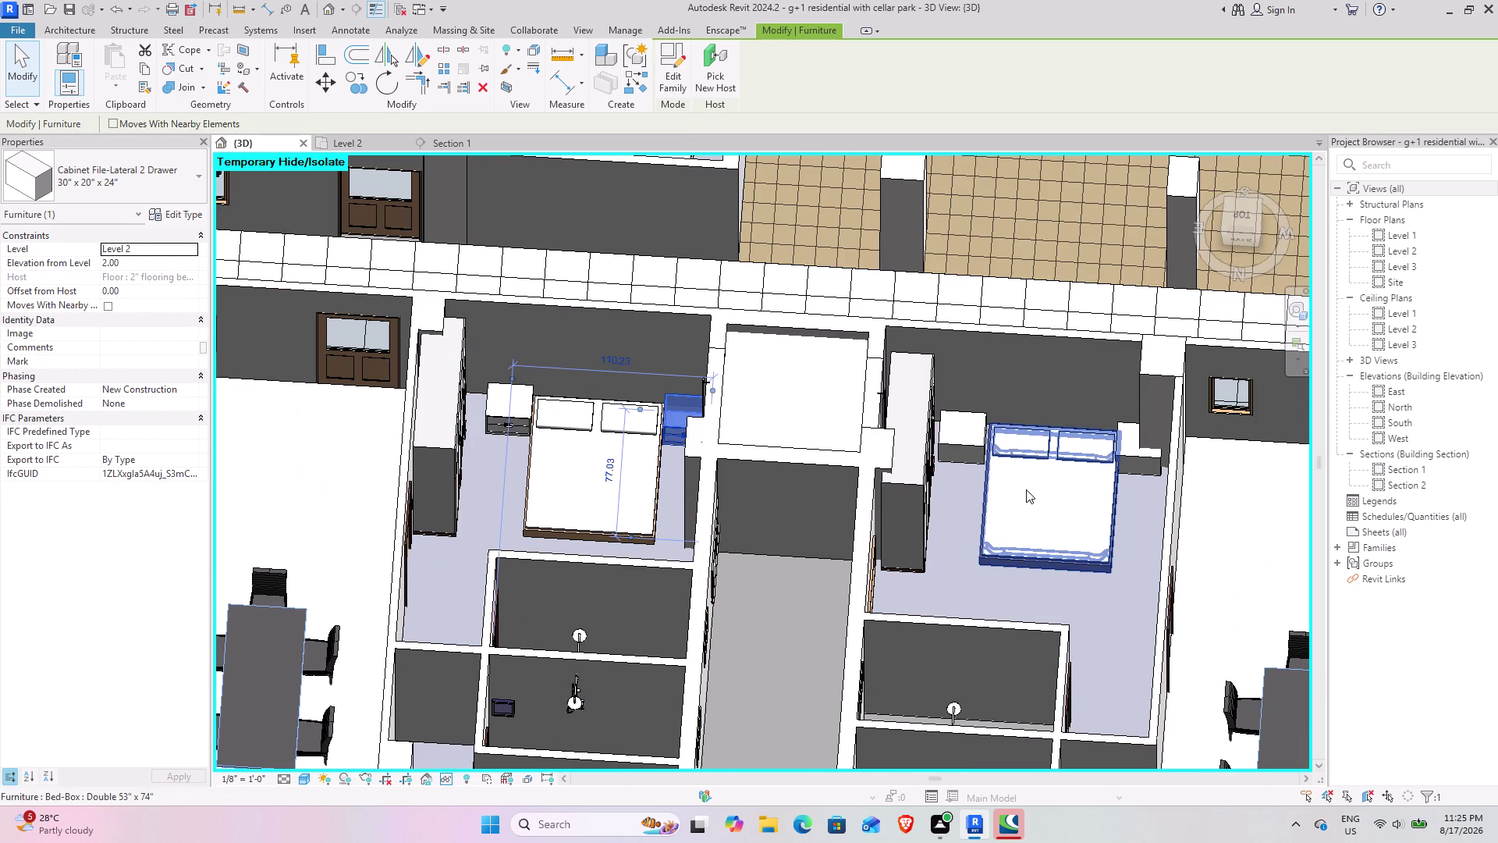
click(974, 453)
key(space)
key(space)
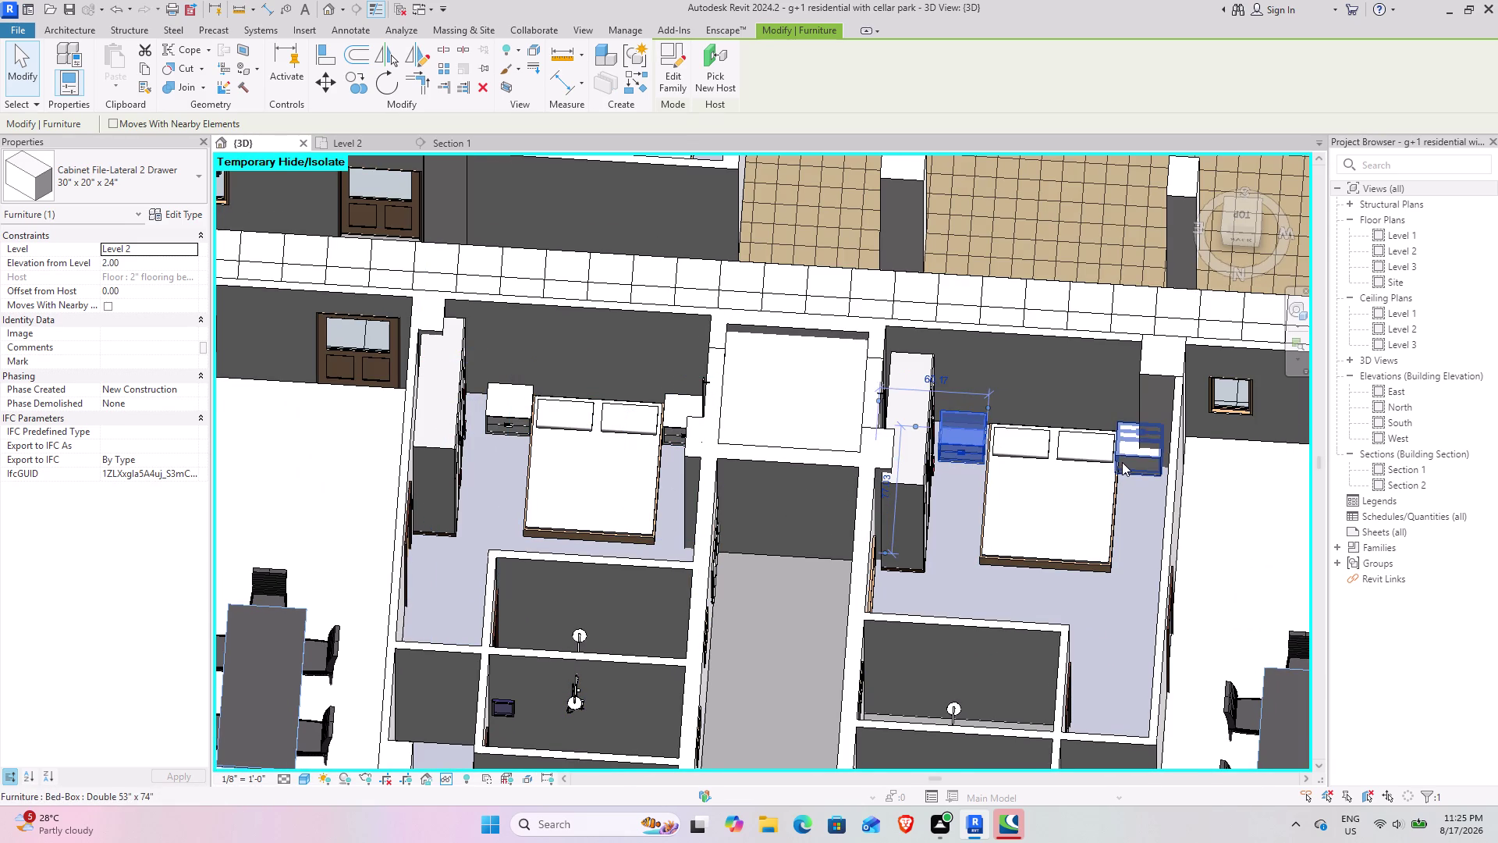
click(1123, 462)
Copy cabinets to both sides of the next bedroom's bed, then clear the selection.
key(space)
key(space)
middle_drag(1052, 461, 246, 481)
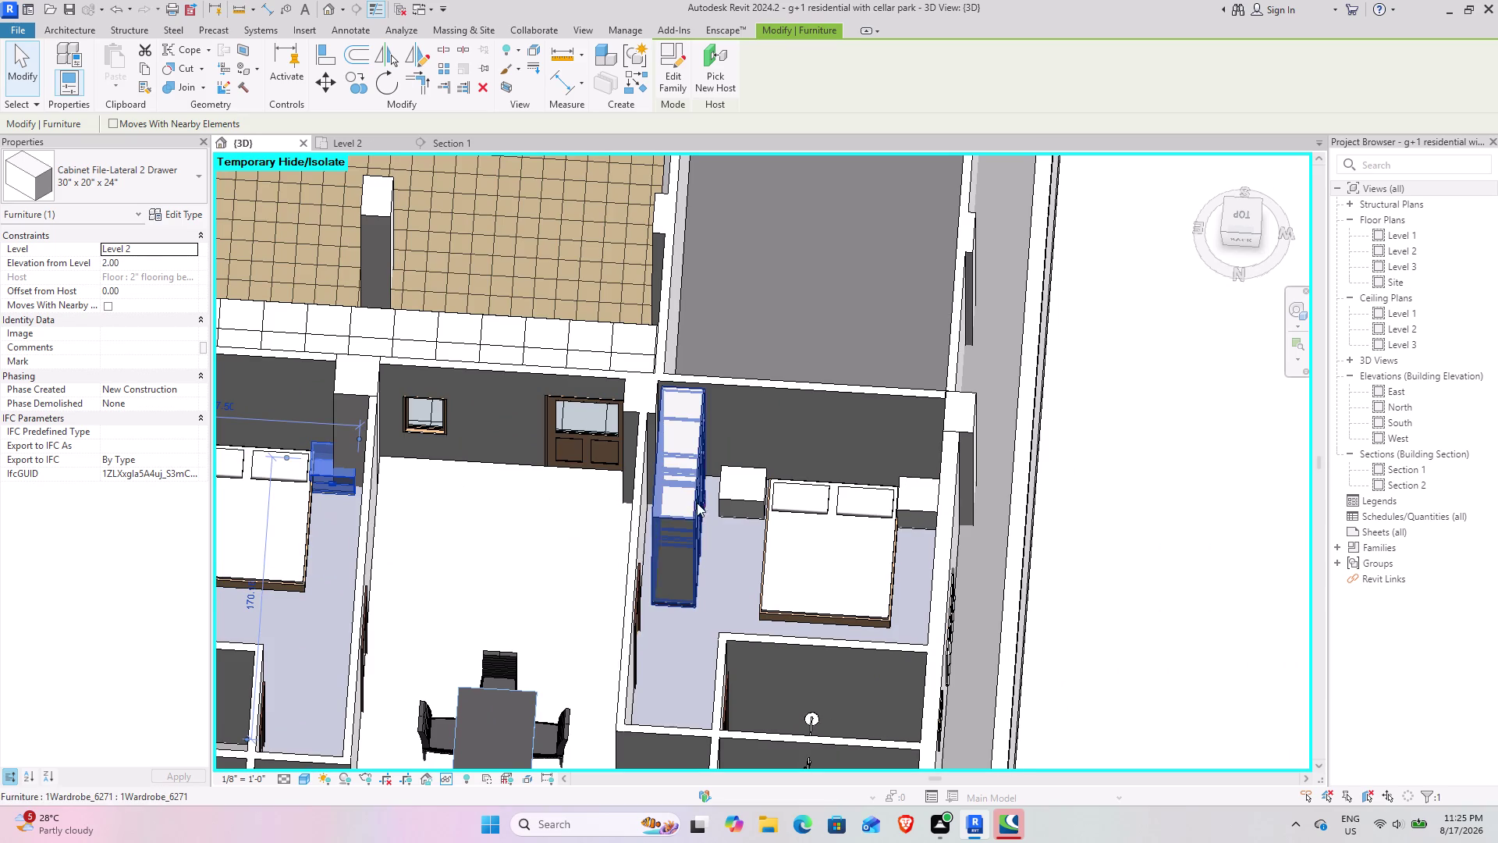
click(756, 493)
click(752, 498)
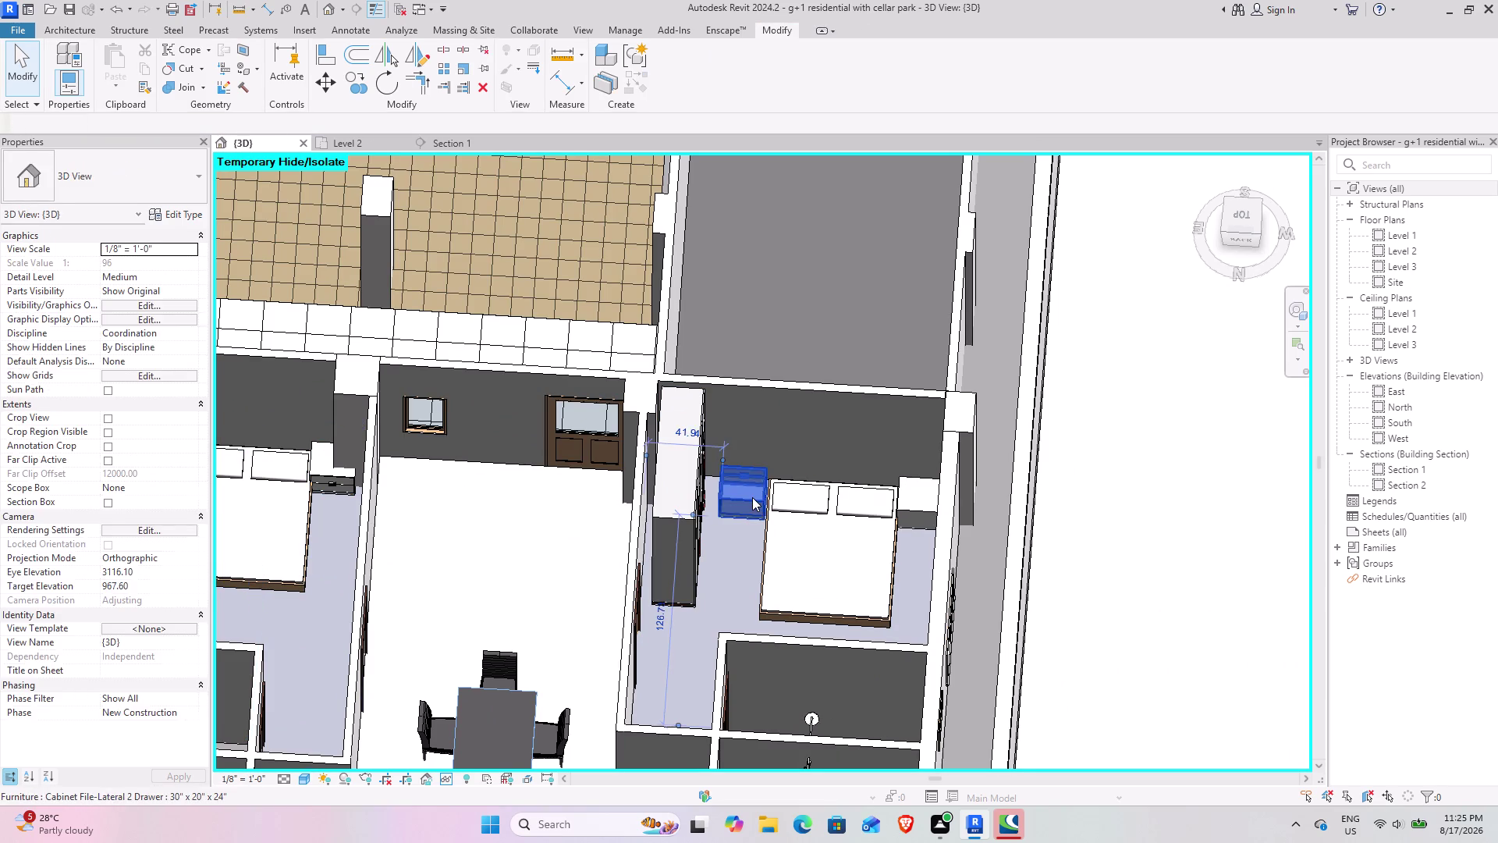
key(space)
key(space)
click(928, 515)
key(space)
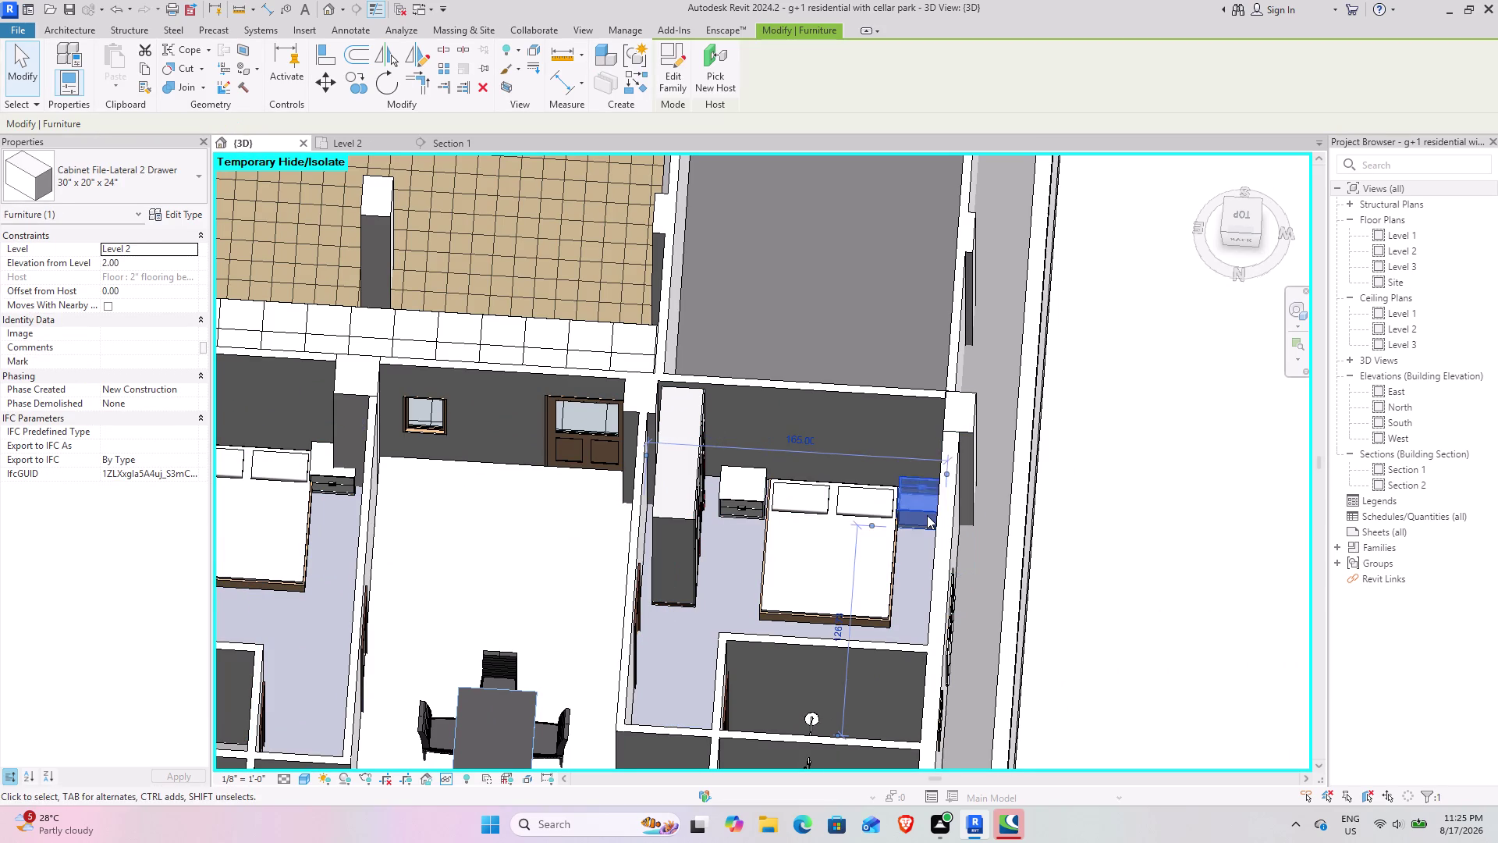
key(space)
click(1135, 543)
scroll(down, 3)
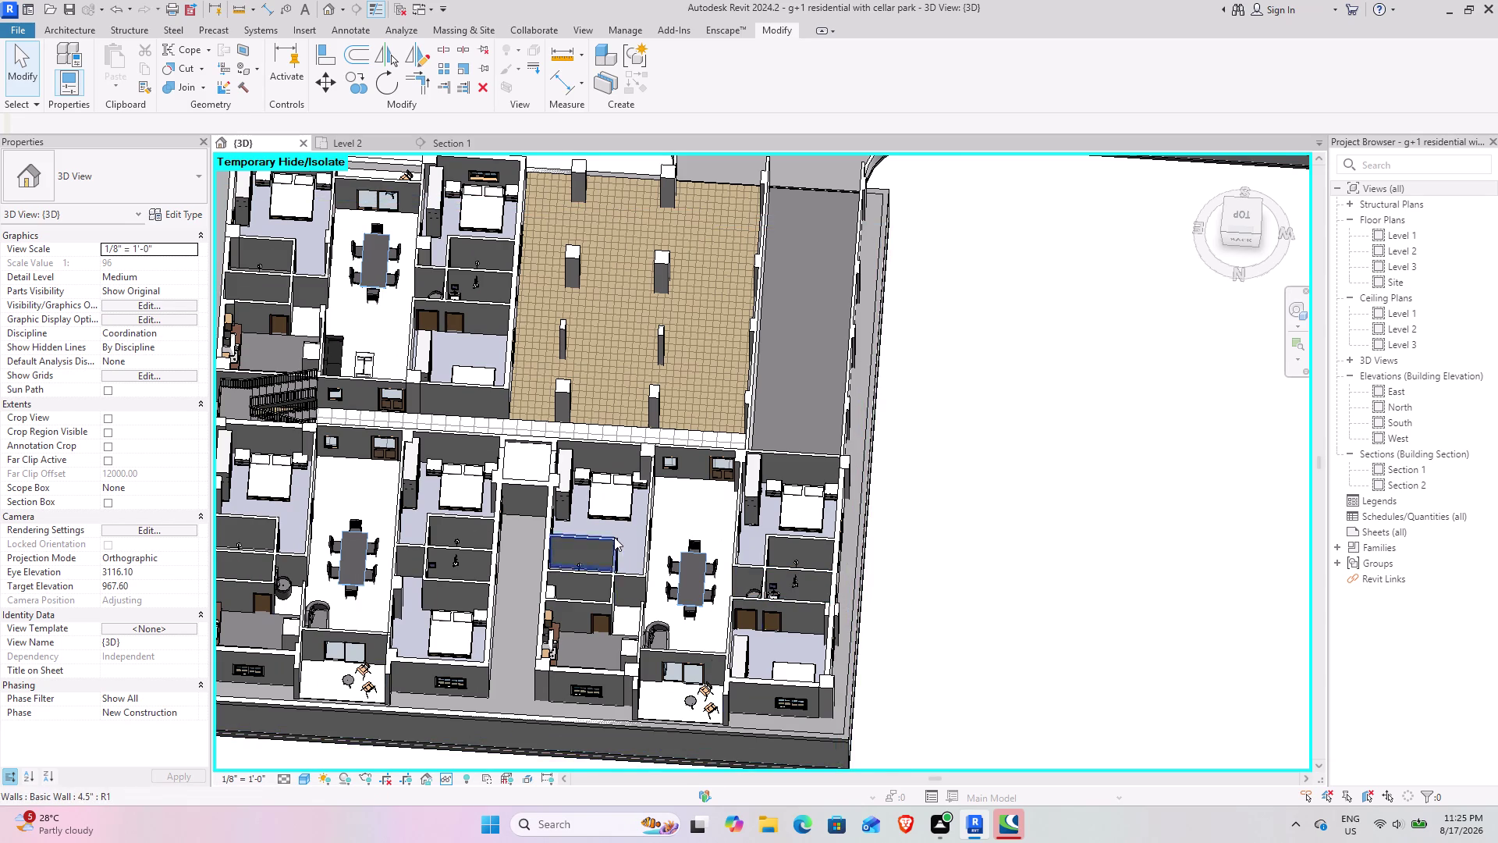
Orbit the 3D model to view the whole furnished level from several angles.
scroll(down, 3)
middle_drag(564, 547, 712, 511)
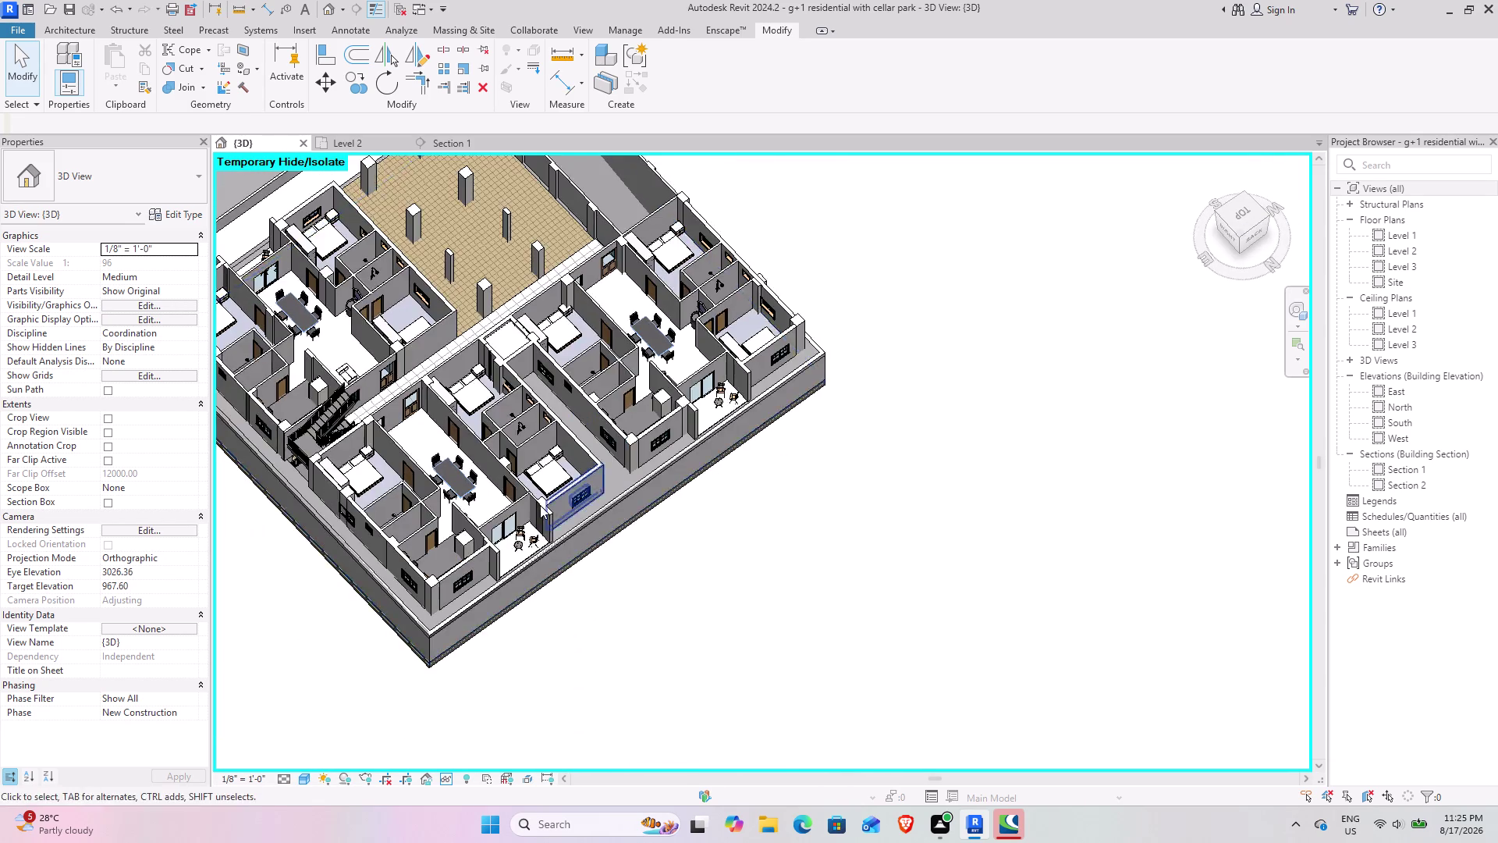
middle_drag(547, 506, 739, 681)
middle_drag(626, 627, 687, 435)
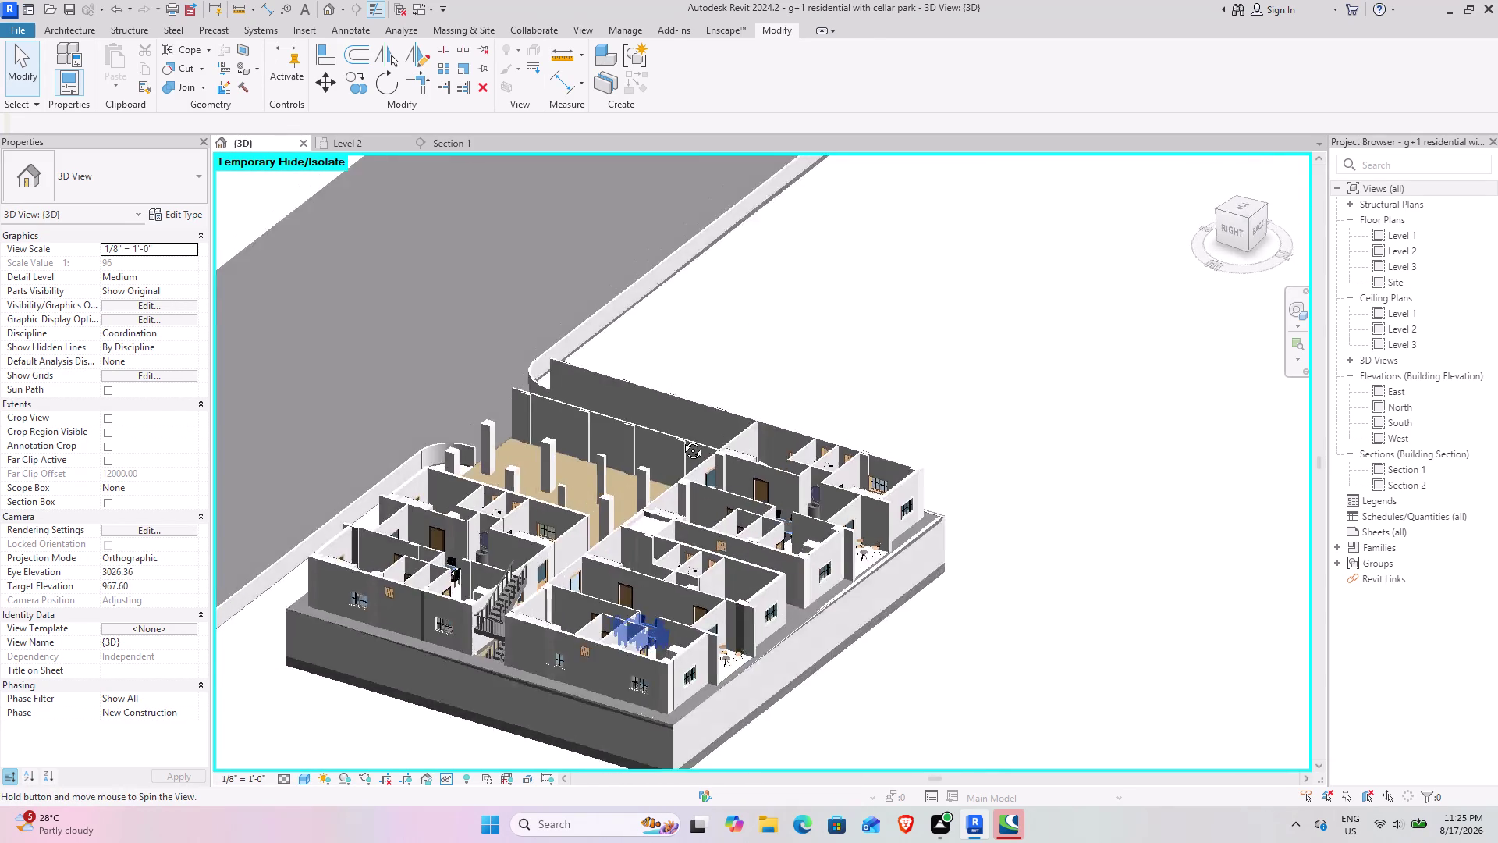
middle_drag(687, 436, 534, 578)
middle_drag(524, 586, 746, 393)
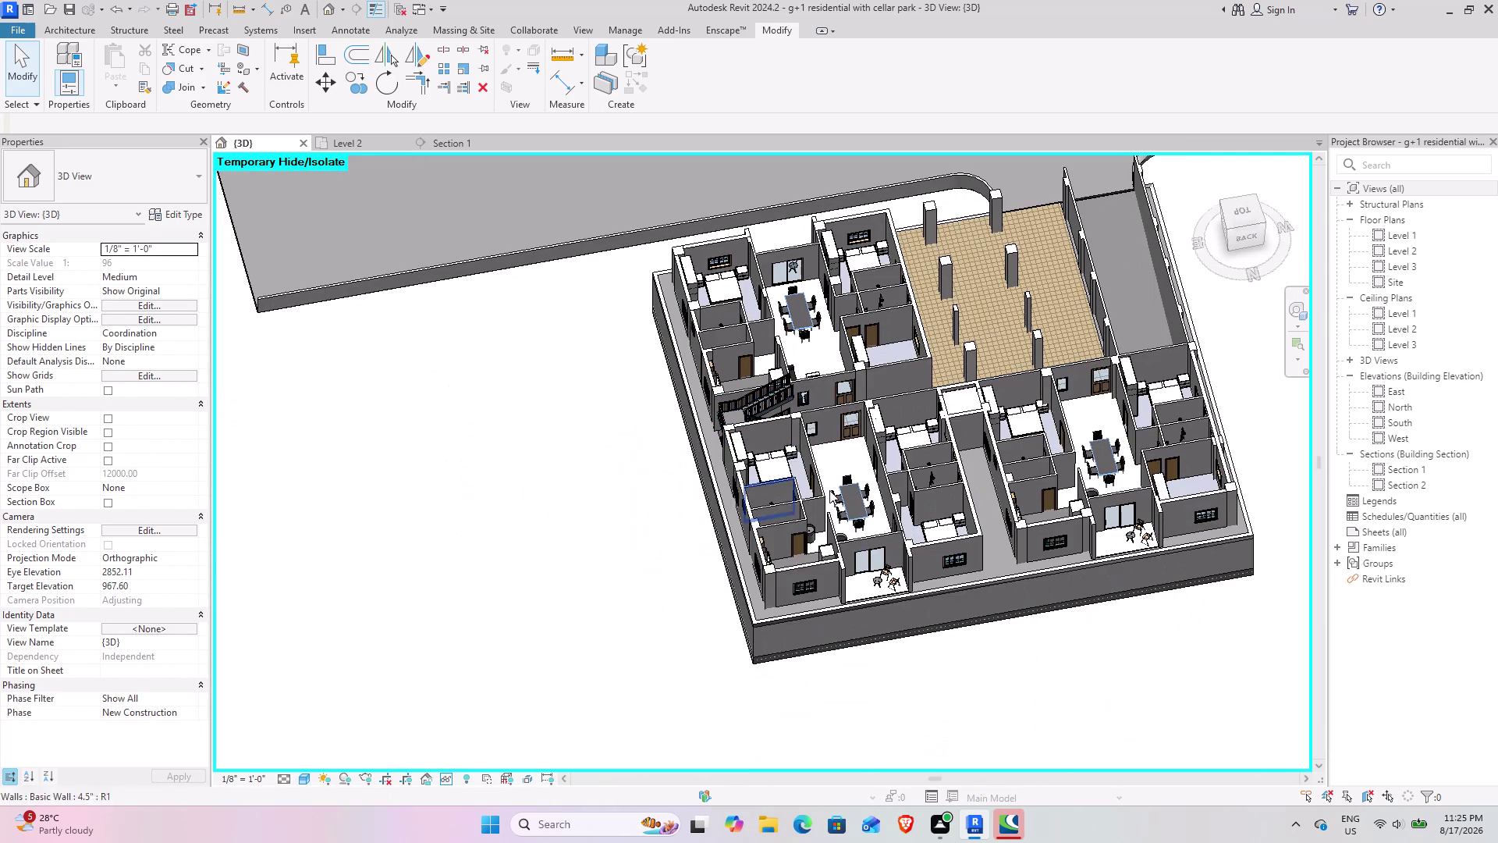
scroll(up, 3)
scroll(up, 3)
Inspect the stair, bedrooms, wardrobe, kitchen and dining set closely, then return to Level 2.
middle_drag(686, 503, 748, 647)
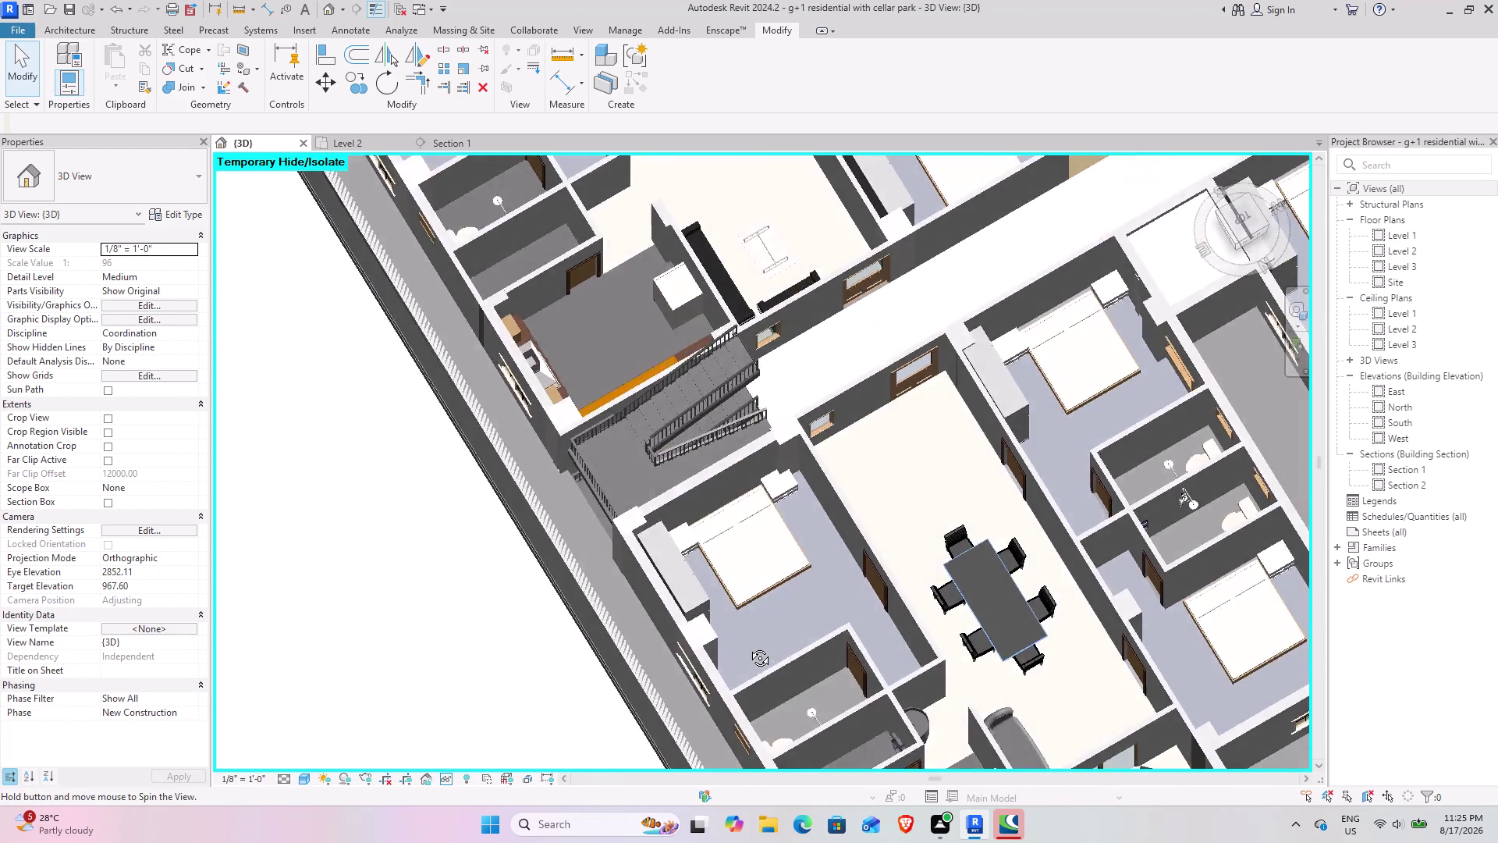
middle_drag(748, 646, 648, 561)
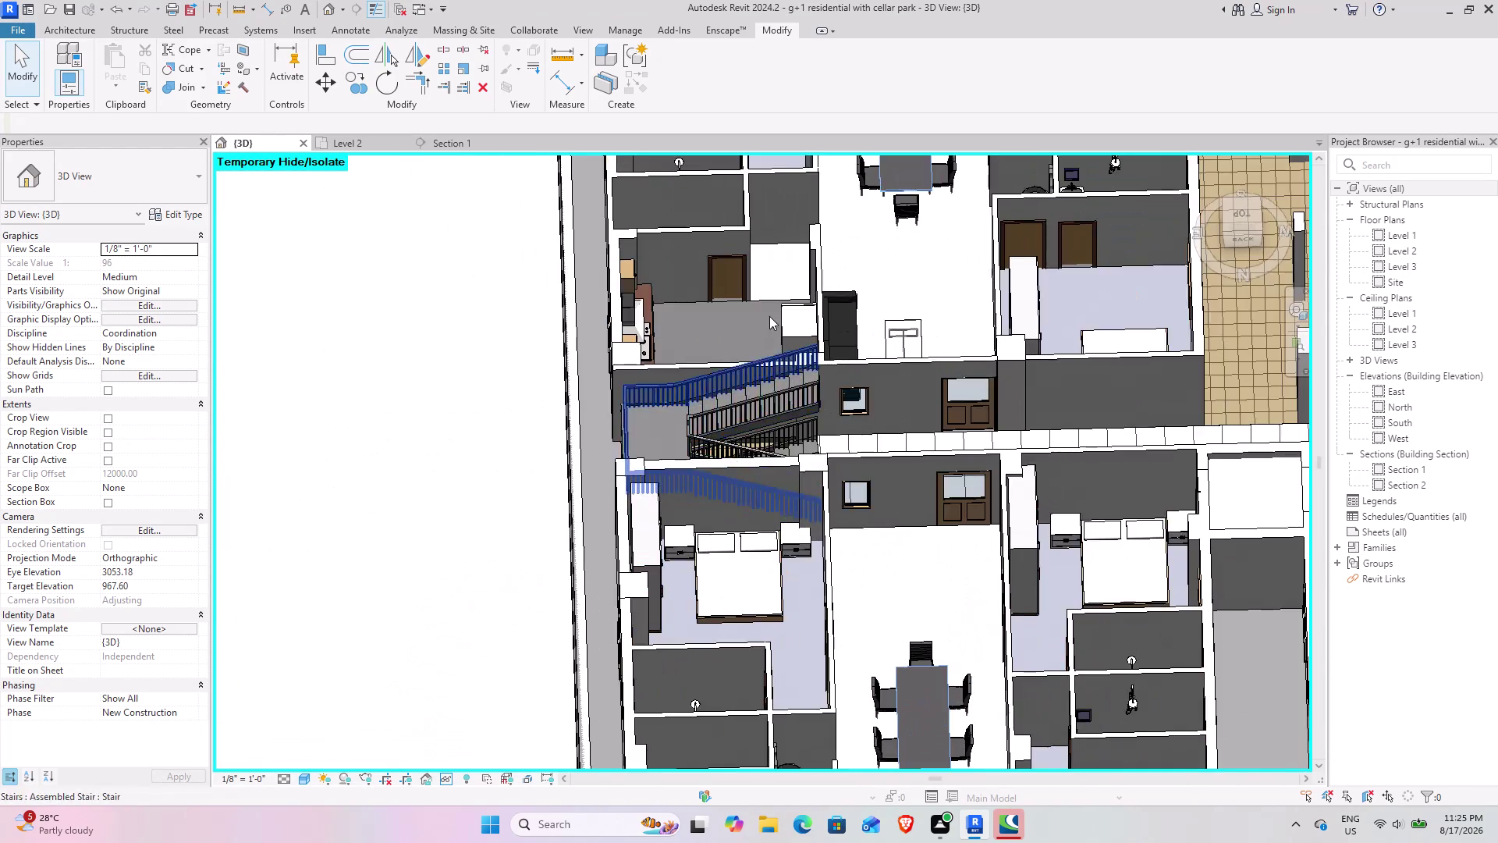
middle_drag(774, 346, 771, 745)
middle_drag(735, 455, 761, 467)
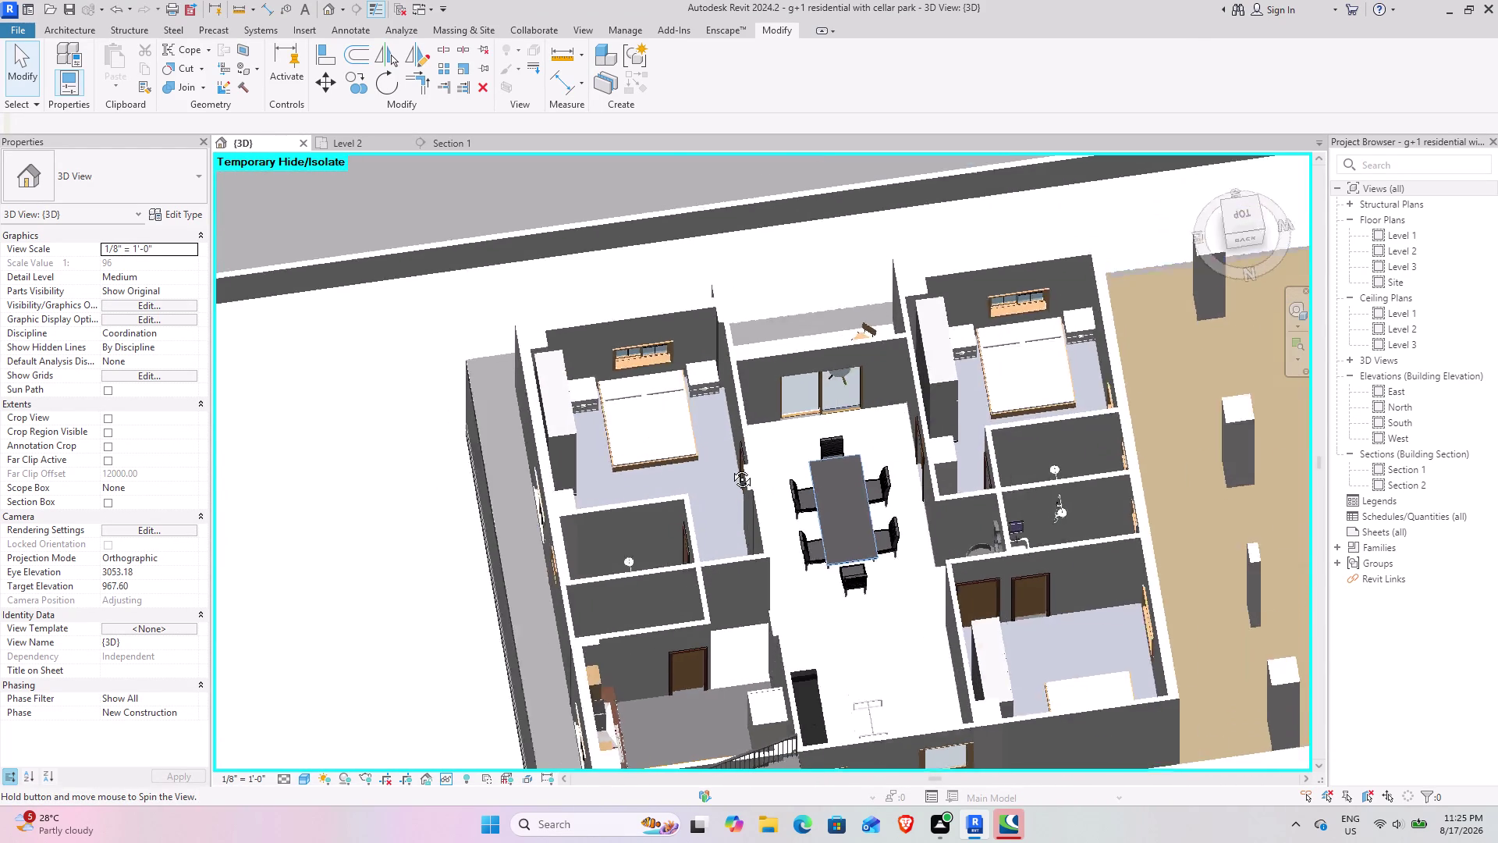
middle_drag(760, 468, 635, 448)
scroll(up, 3)
middle_drag(914, 562, 842, 544)
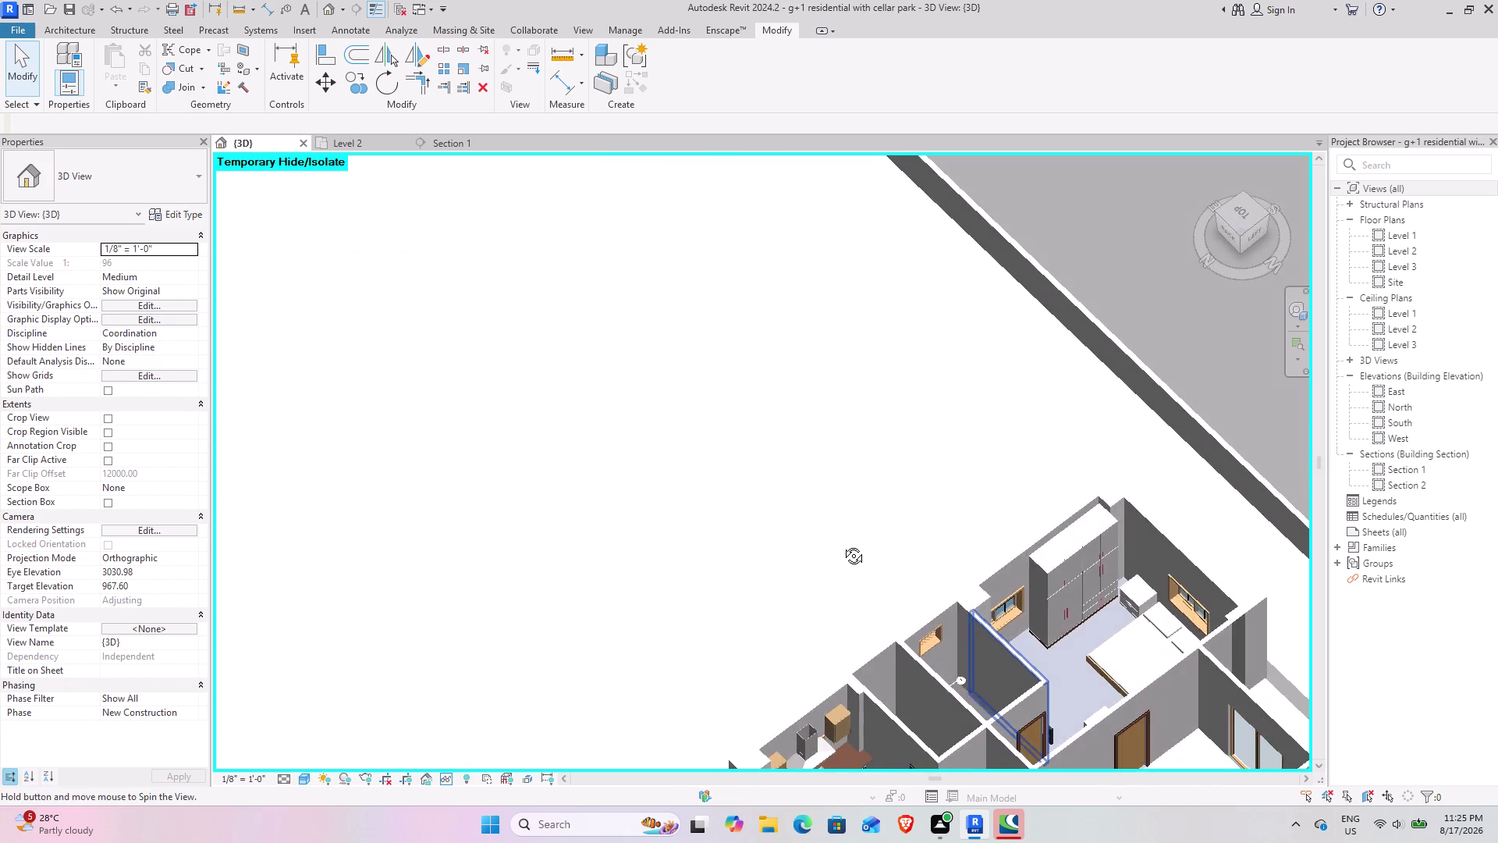
middle_drag(842, 544, 1318, 525)
middle_drag(971, 589, 1210, 550)
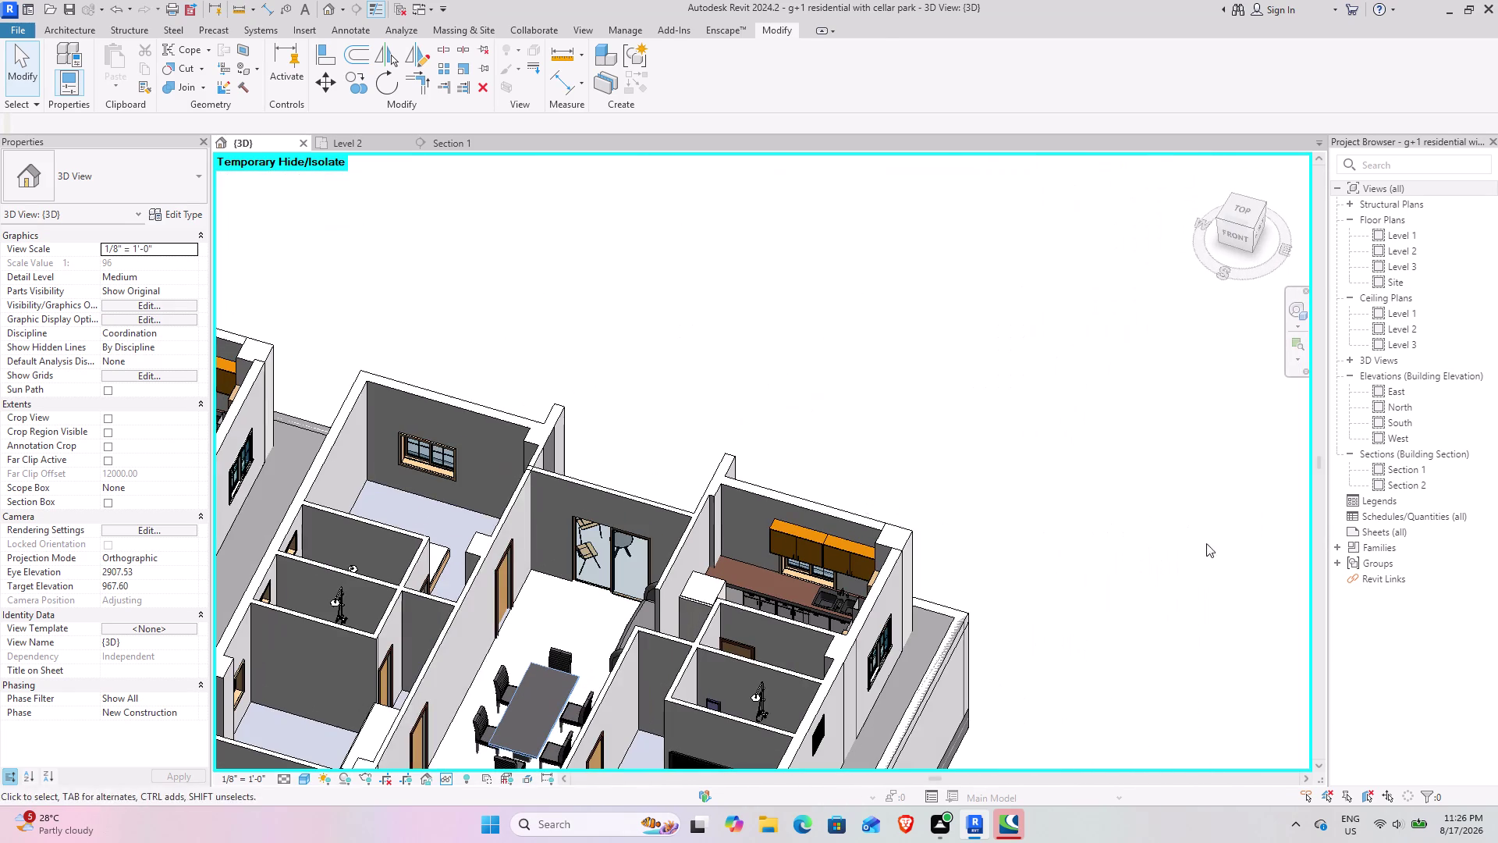
click(358, 141)
Pan the Level 2 plan past the bedrooms, bathrooms and dining set to the living room.
scroll(down, 3)
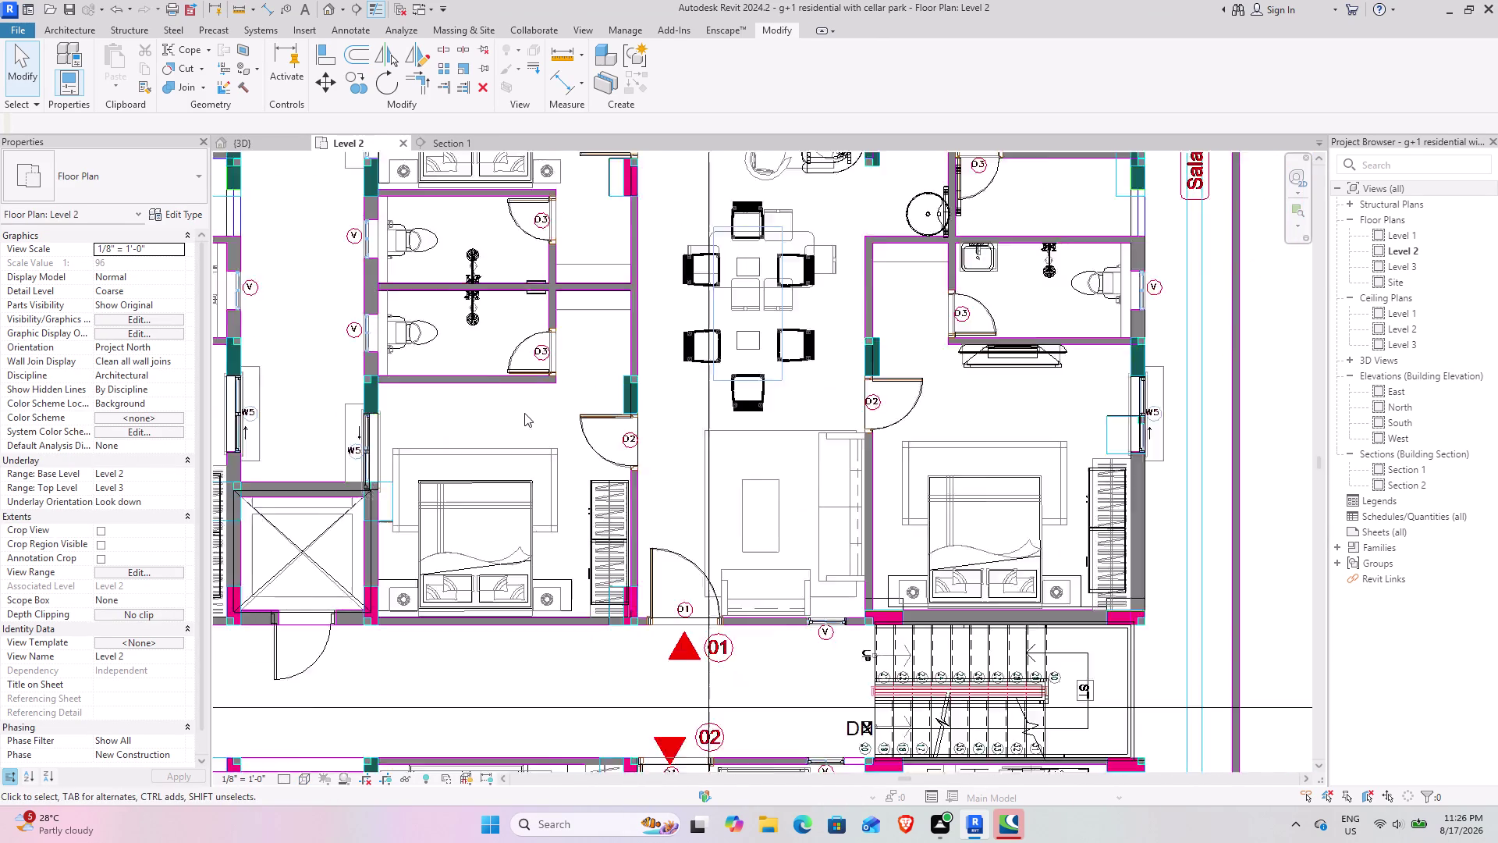
middle_drag(351, 410, 1376, 676)
scroll(up, 3)
scroll(up, 3)
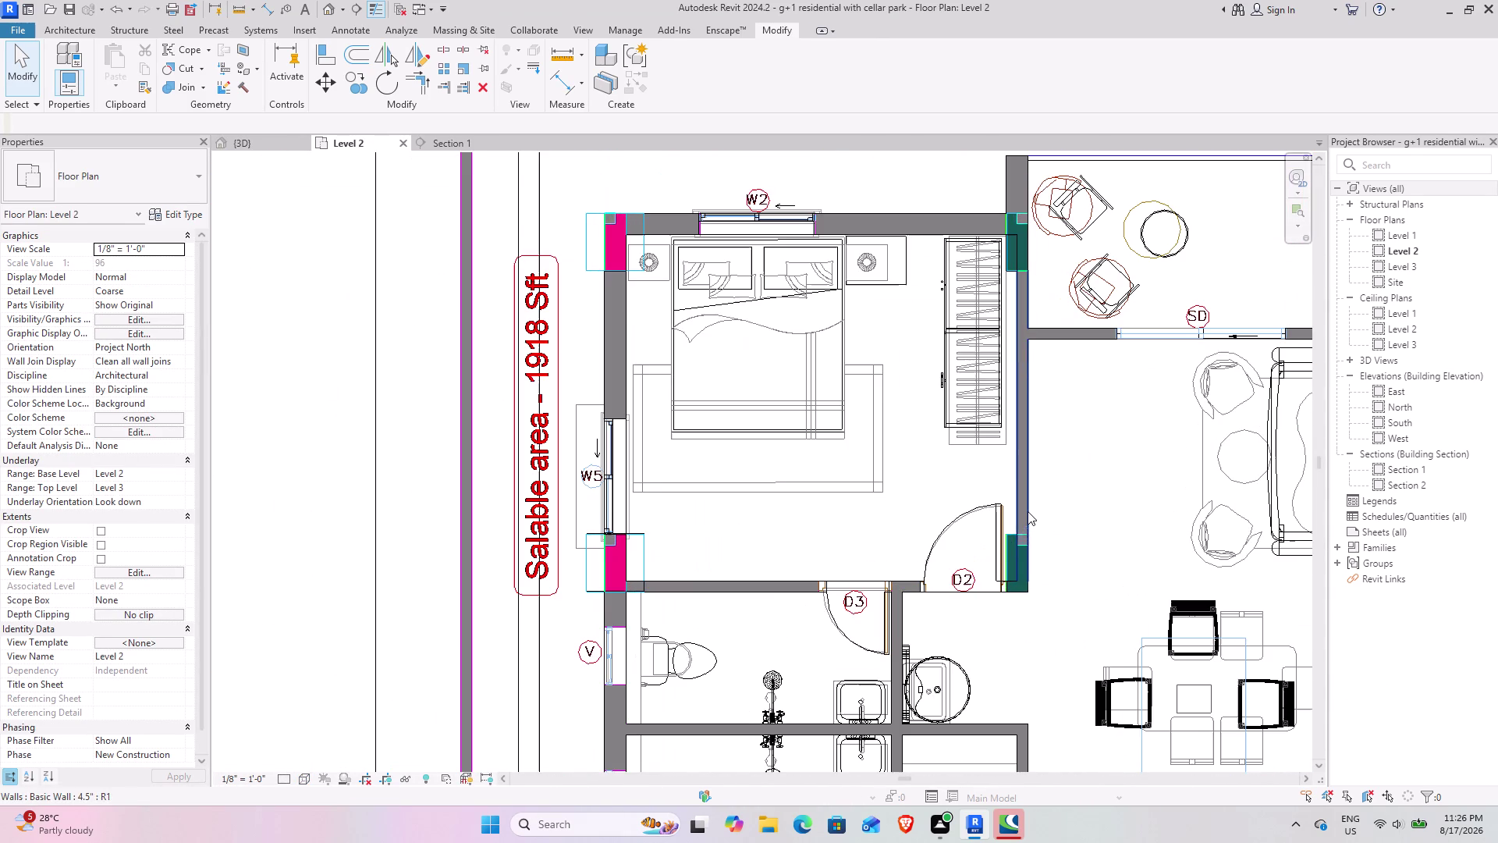
middle_drag(951, 679, 735, 554)
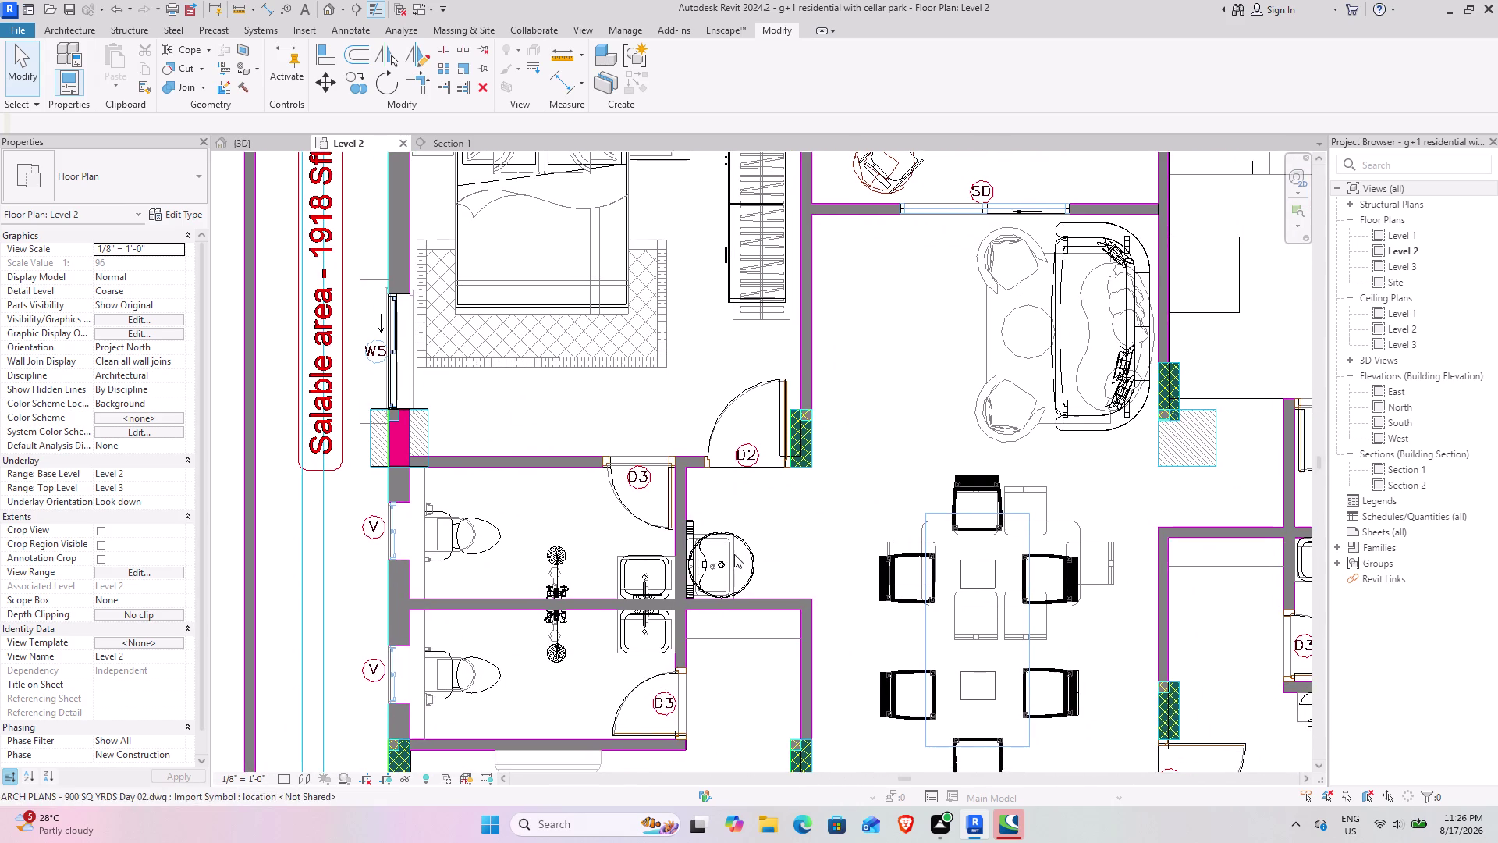
middle_drag(708, 632, 583, 414)
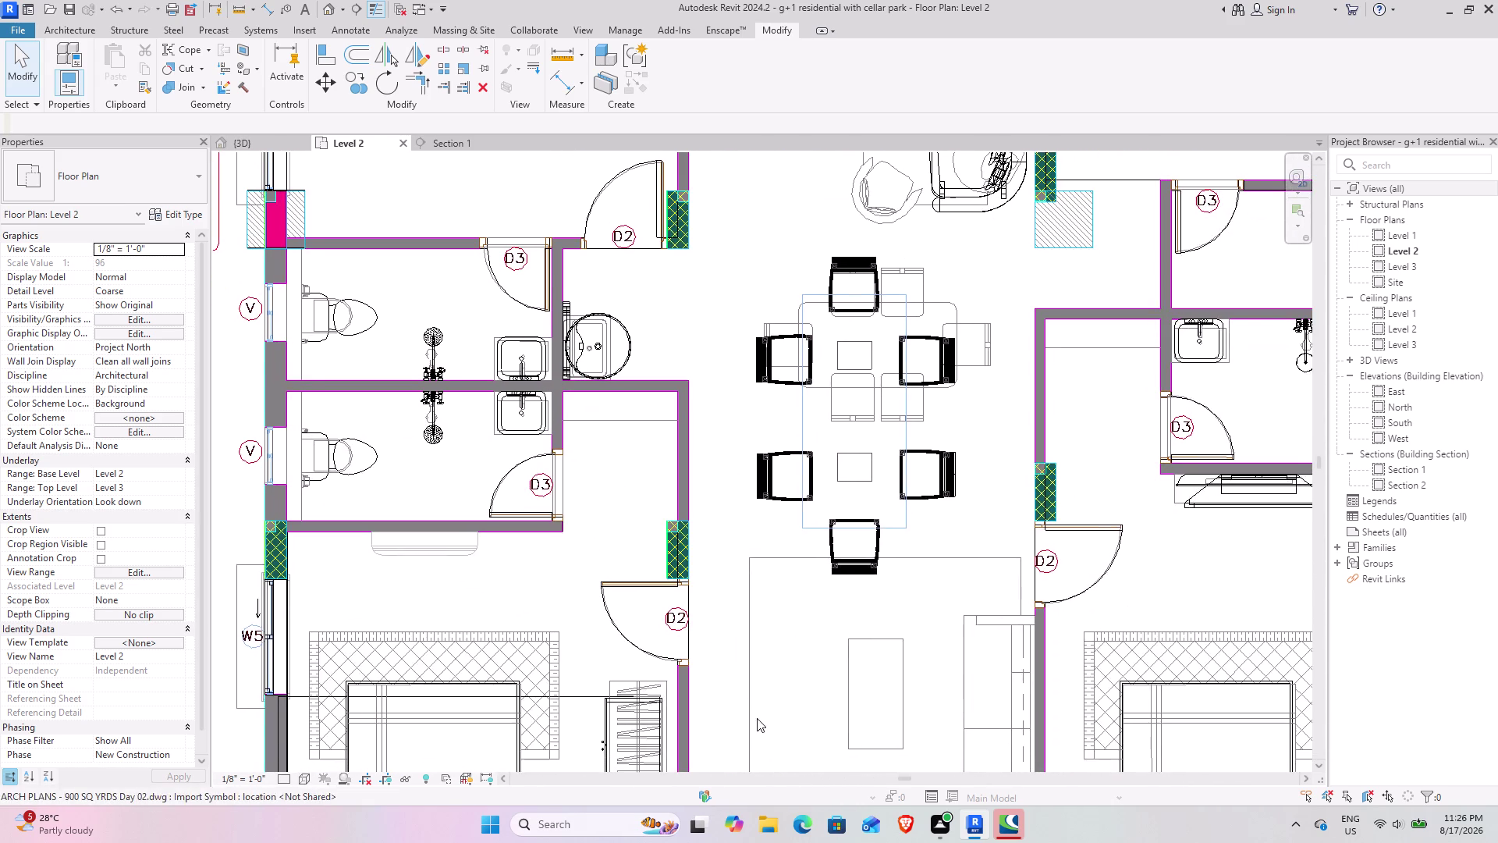
middle_drag(749, 705, 740, 558)
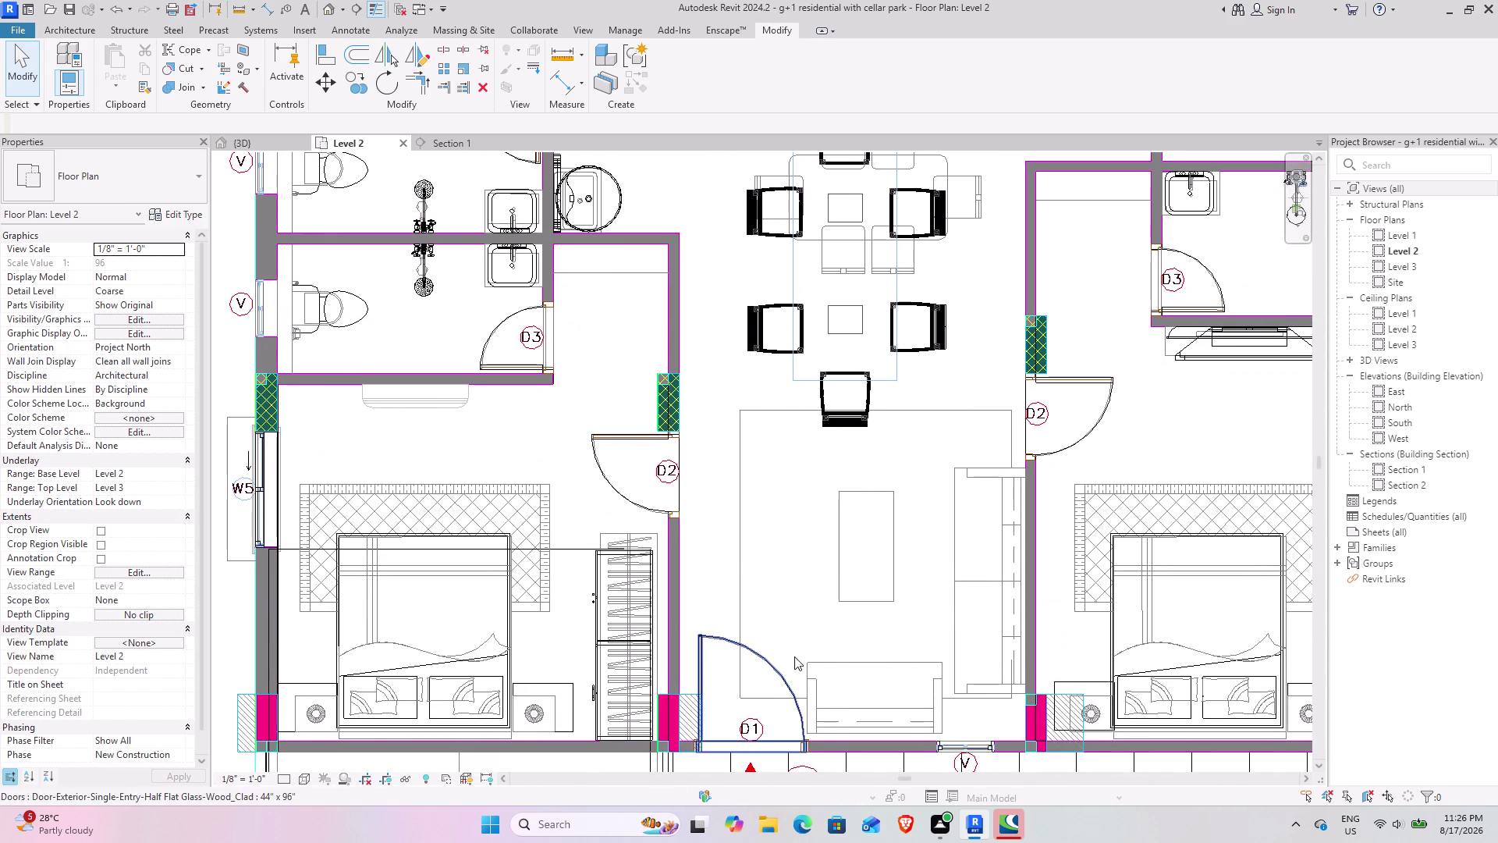
Zoom in and centre the living room's TV stand in the view.
scroll(down, 3)
middle_drag(960, 584, 917, 604)
scroll(up, 3)
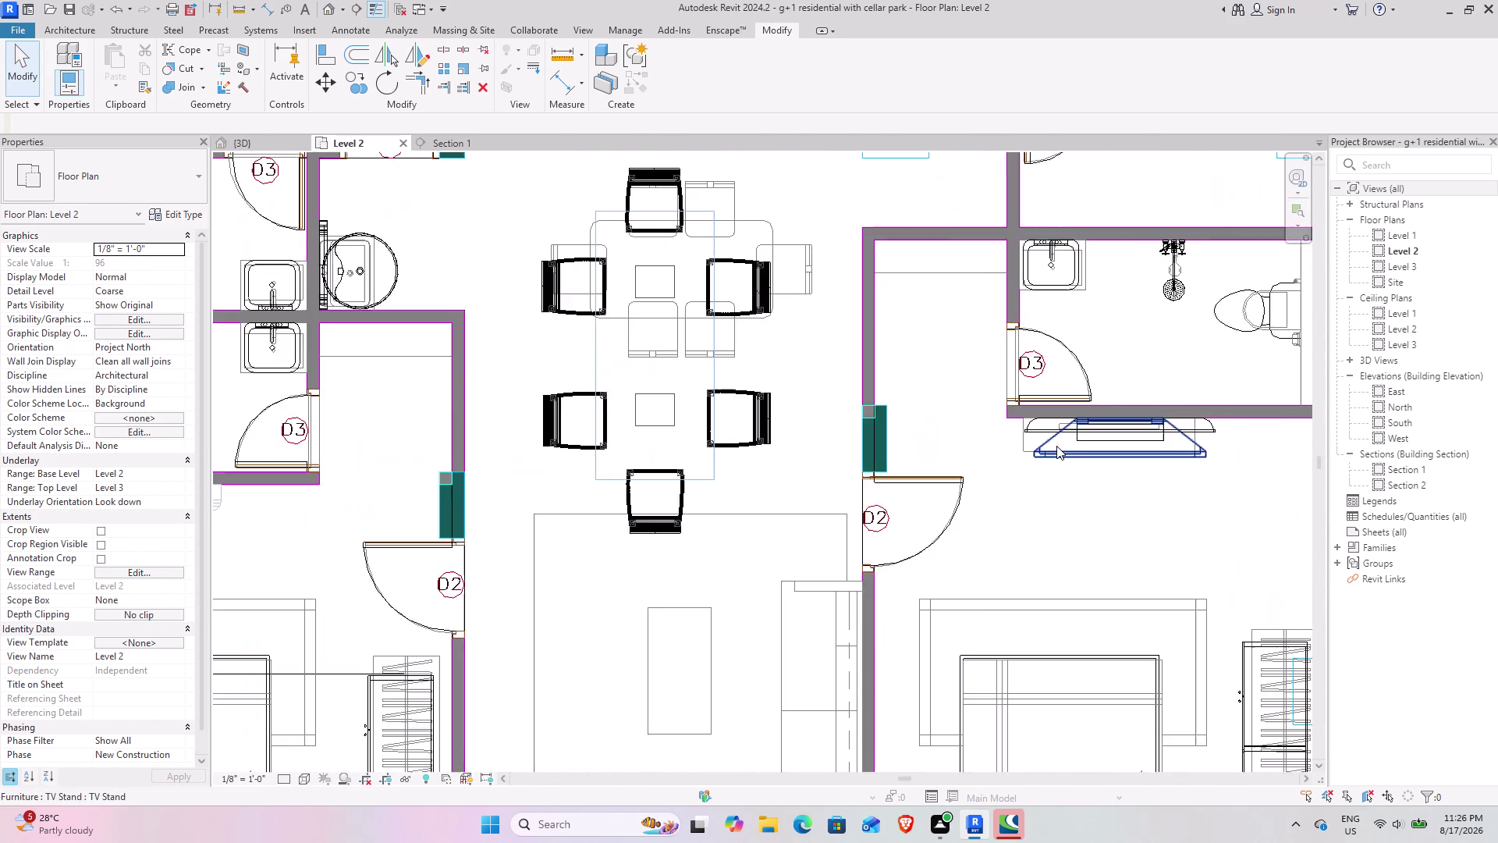
scroll(up, 3)
scroll(down, 3)
middle_drag(964, 470, 1084, 470)
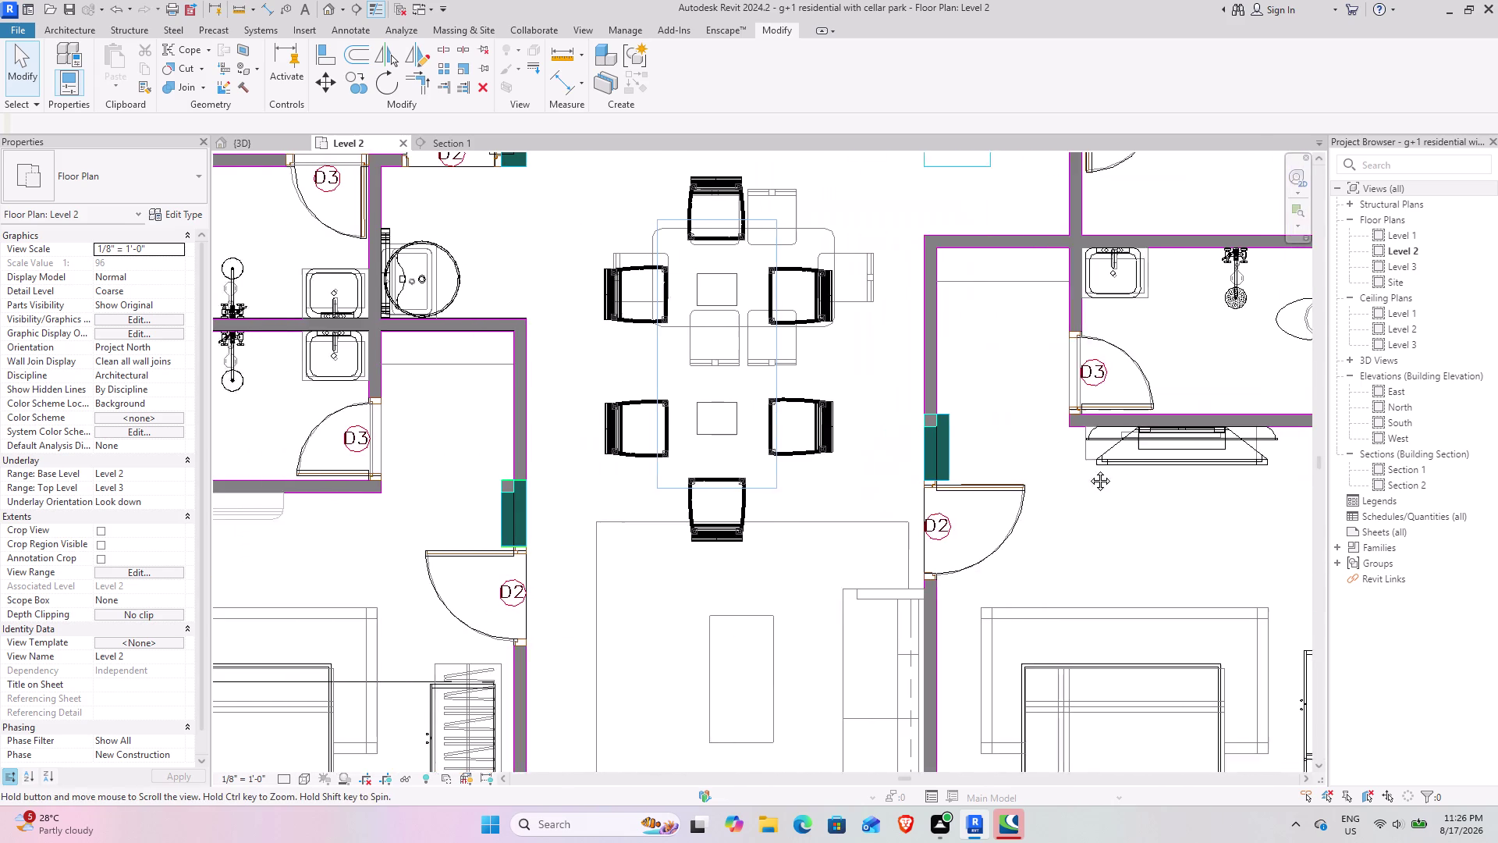
middle_drag(1084, 470, 1049, 503)
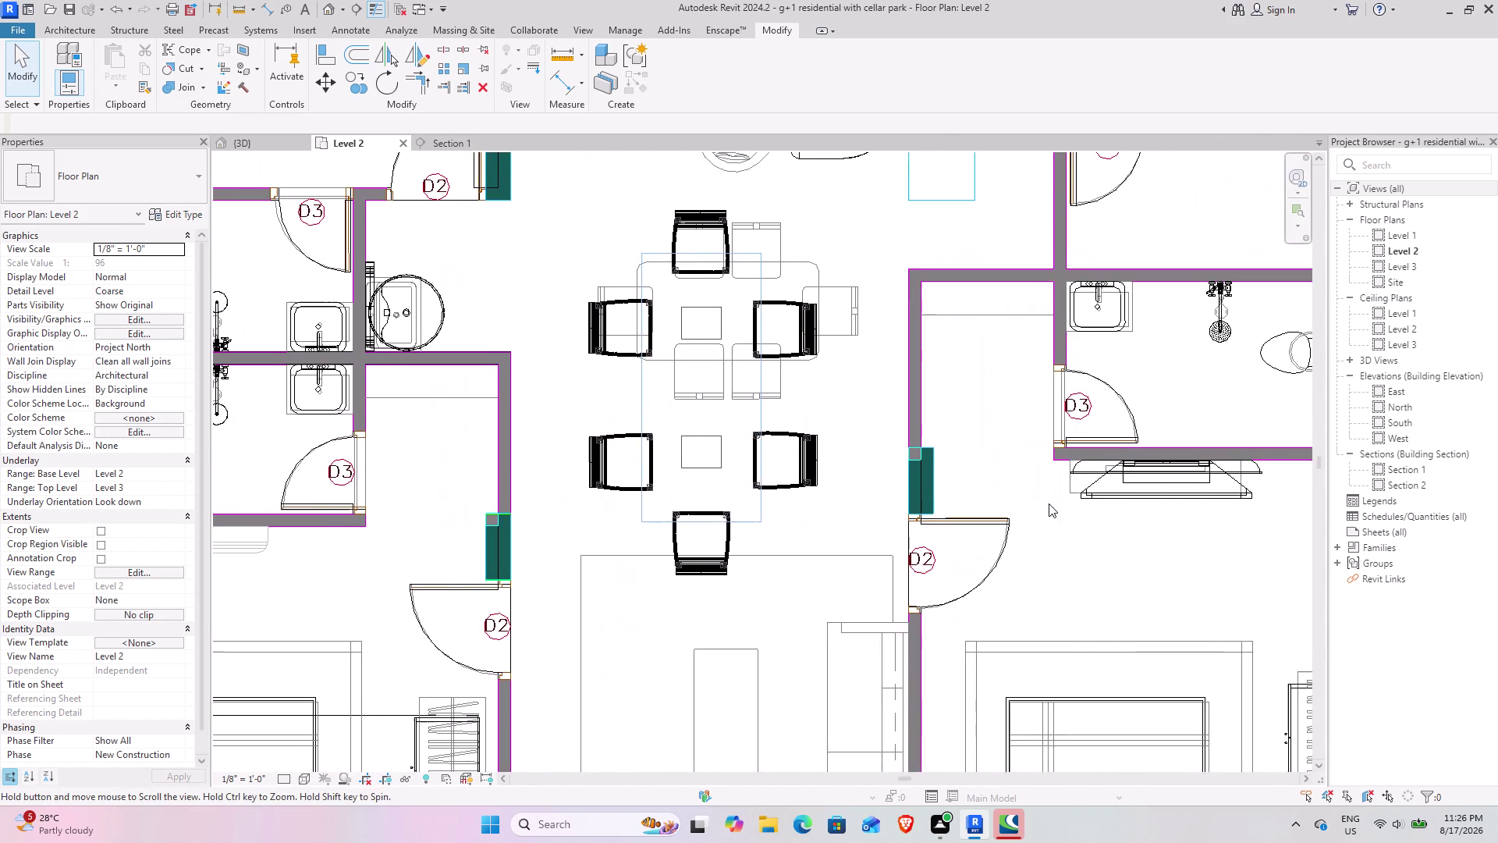
scroll(up, 3)
Move the TV stand against the bathroom wall in the other flat's living area.
click(1111, 496)
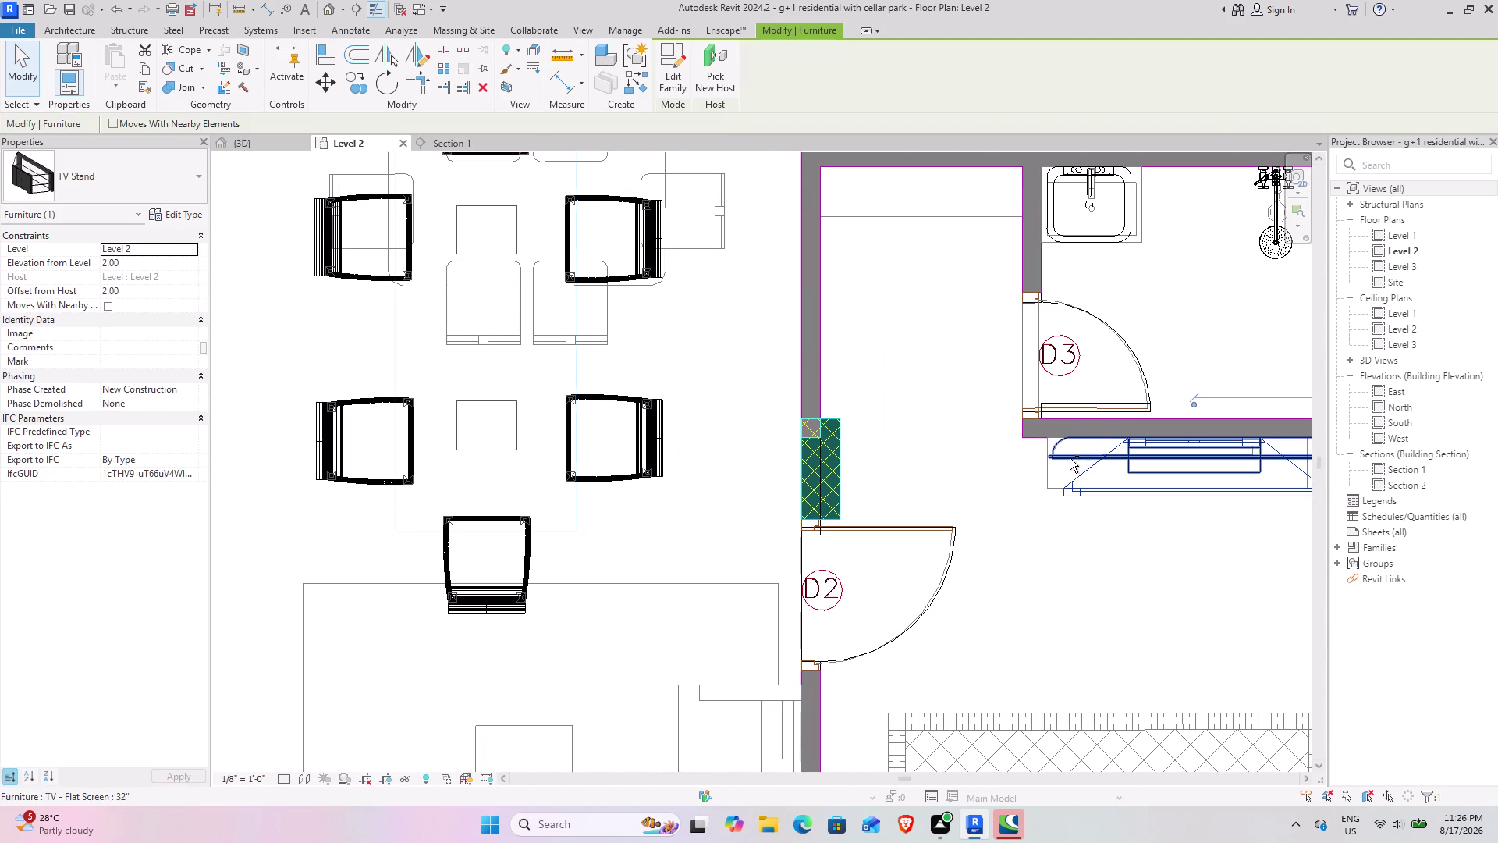
click(1070, 458)
click(364, 89)
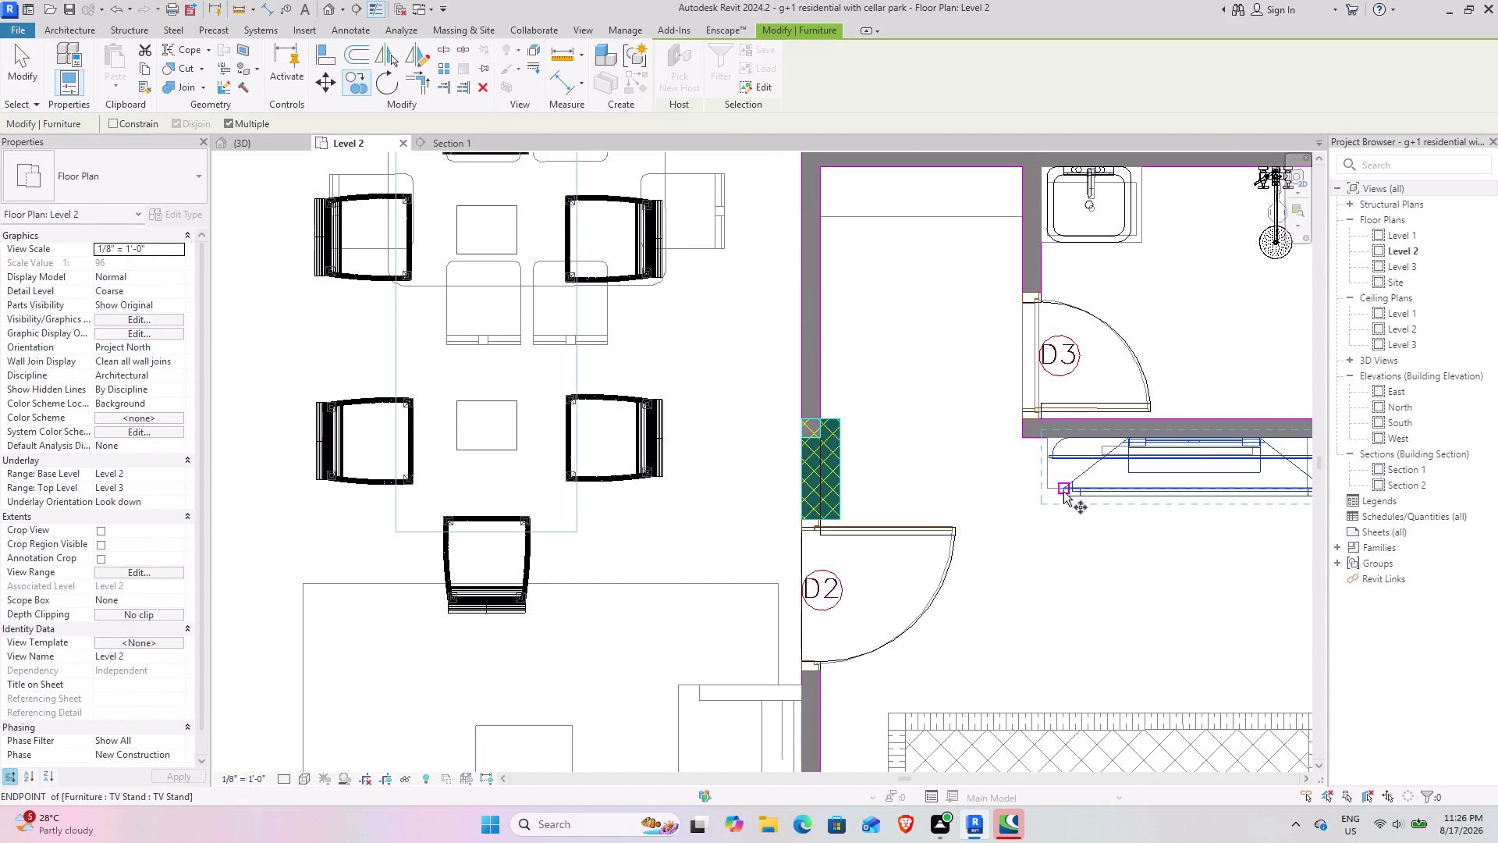
click(1191, 449)
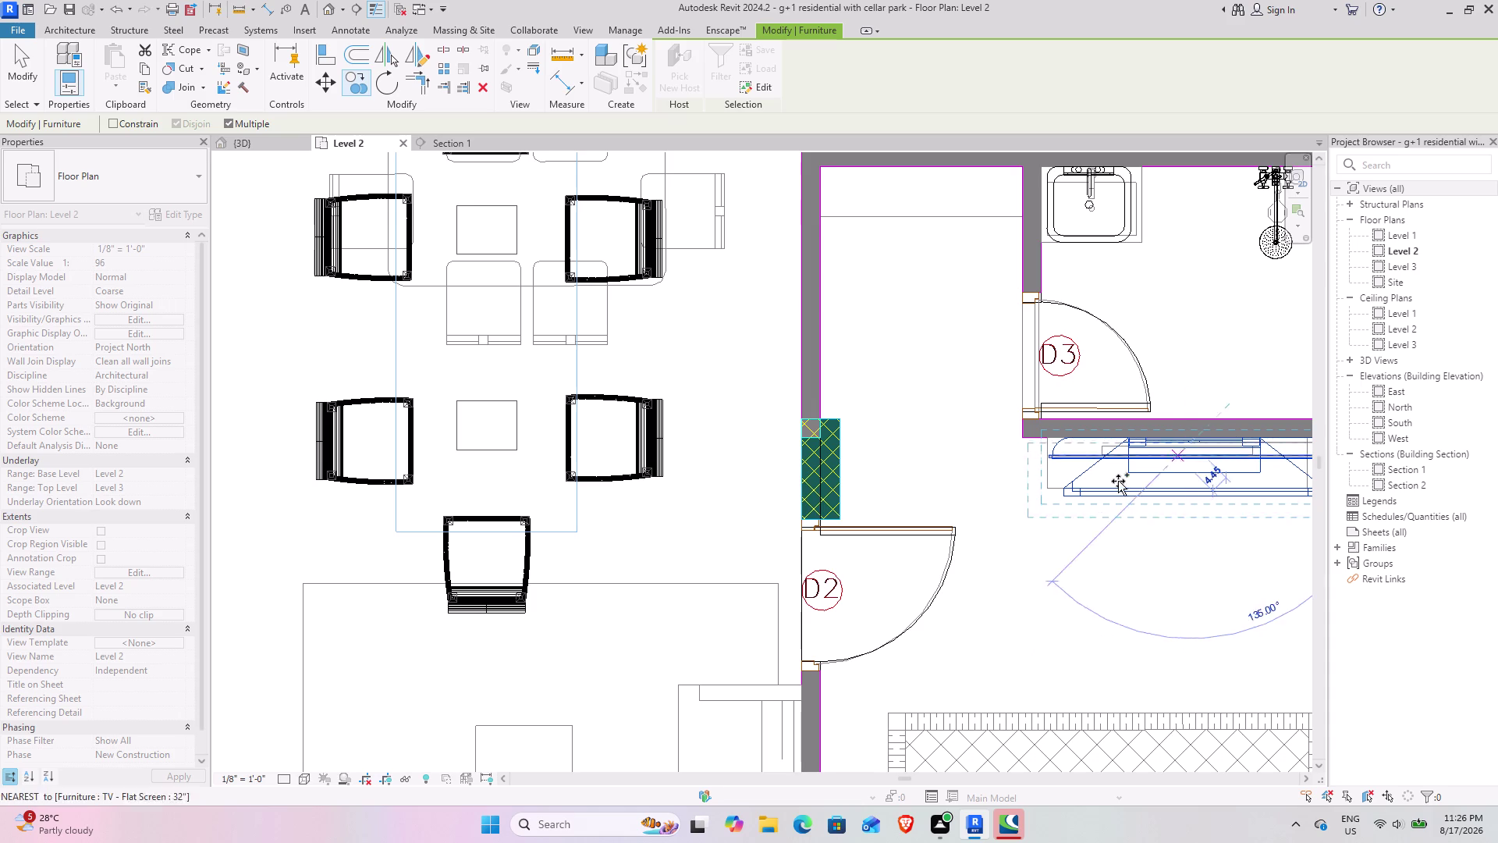
scroll(down, 3)
middle_drag(706, 643, 1204, 614)
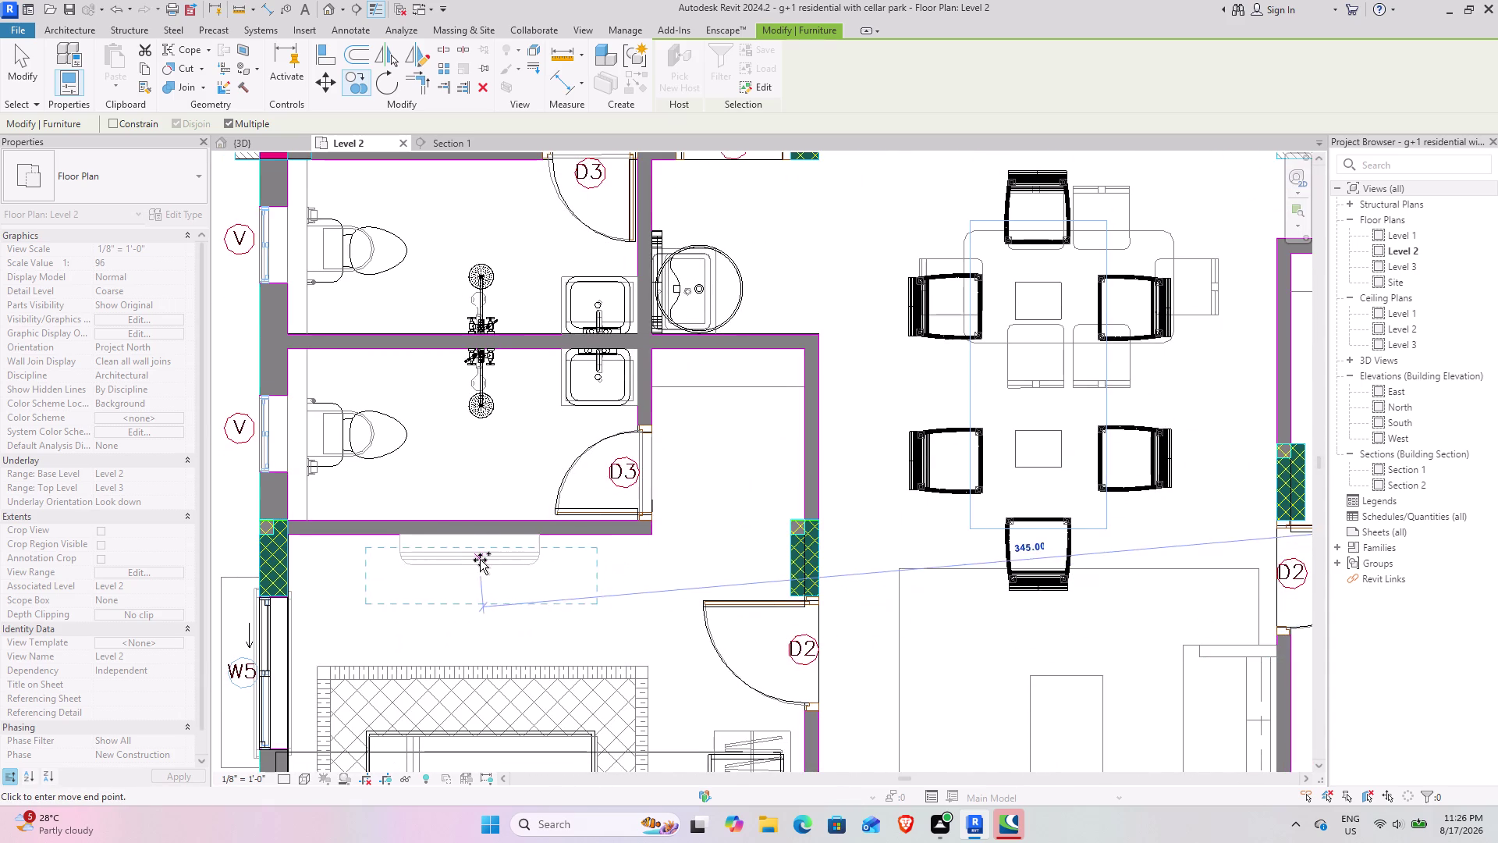
scroll(up, 3)
click(465, 525)
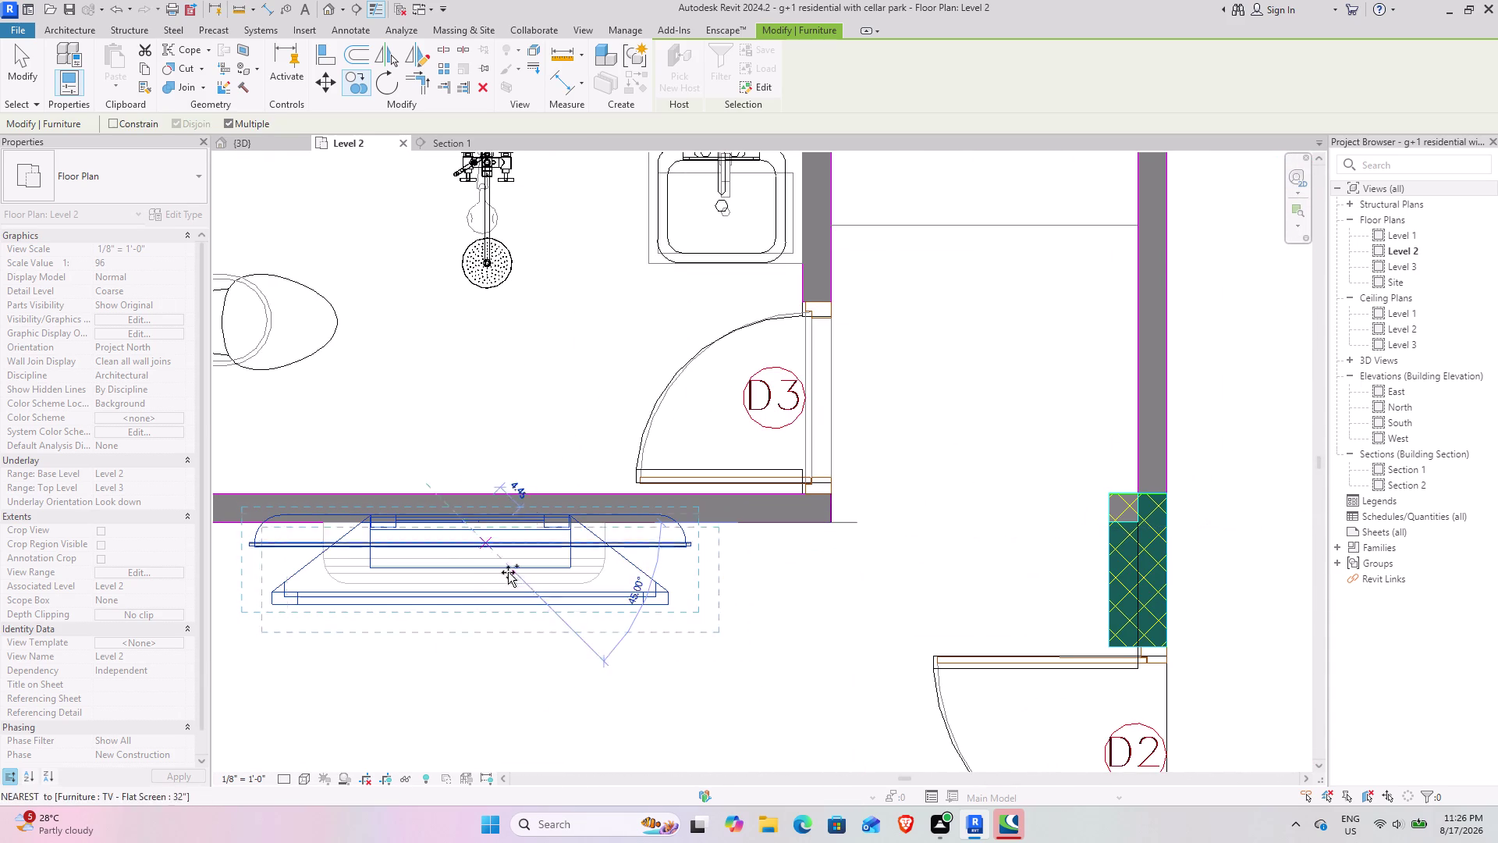
click(32, 57)
key(Down)
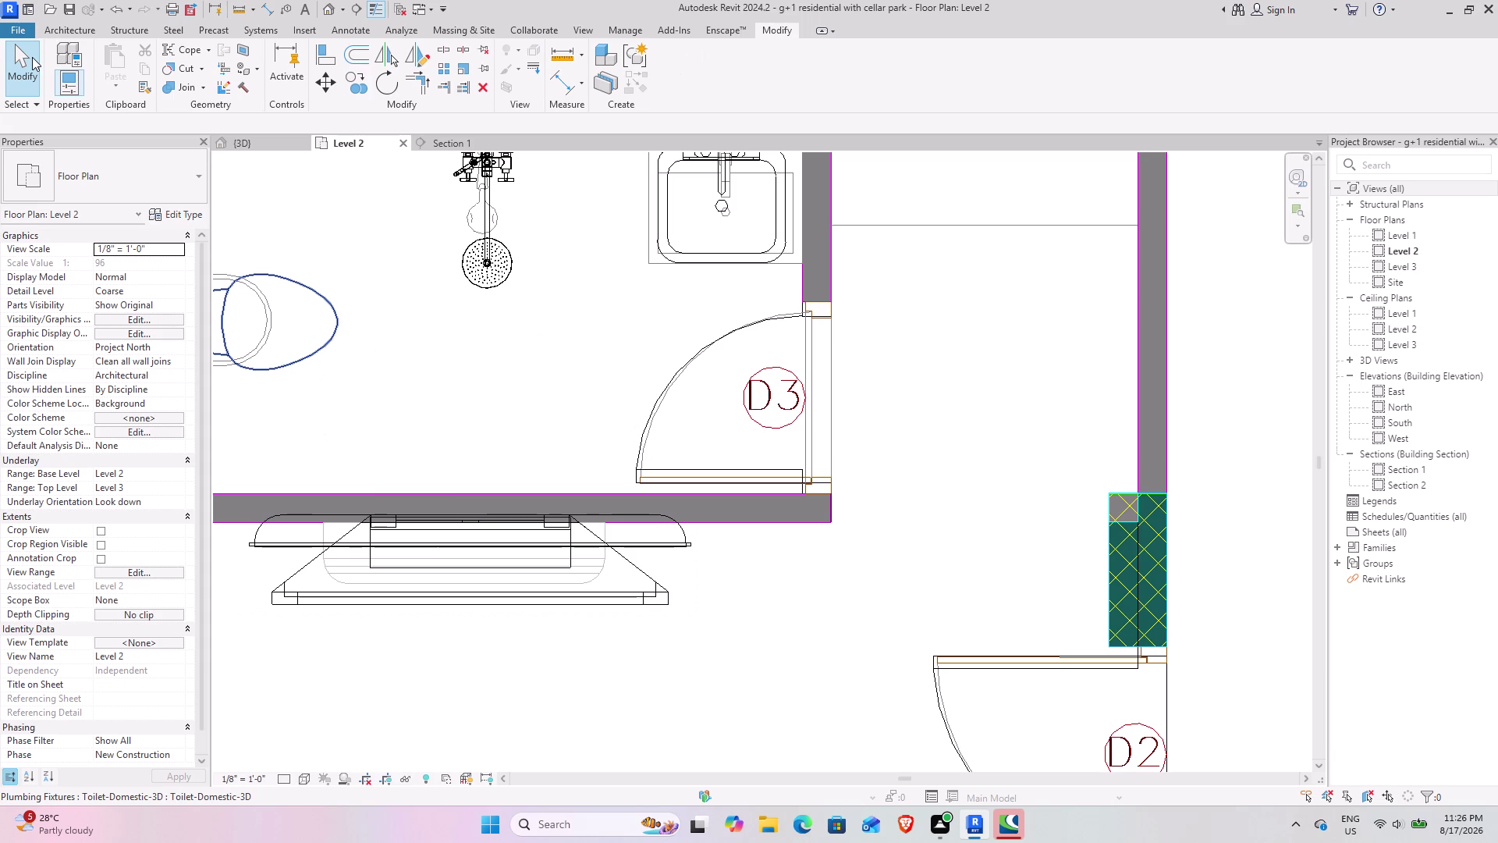
key(Down)
click(503, 384)
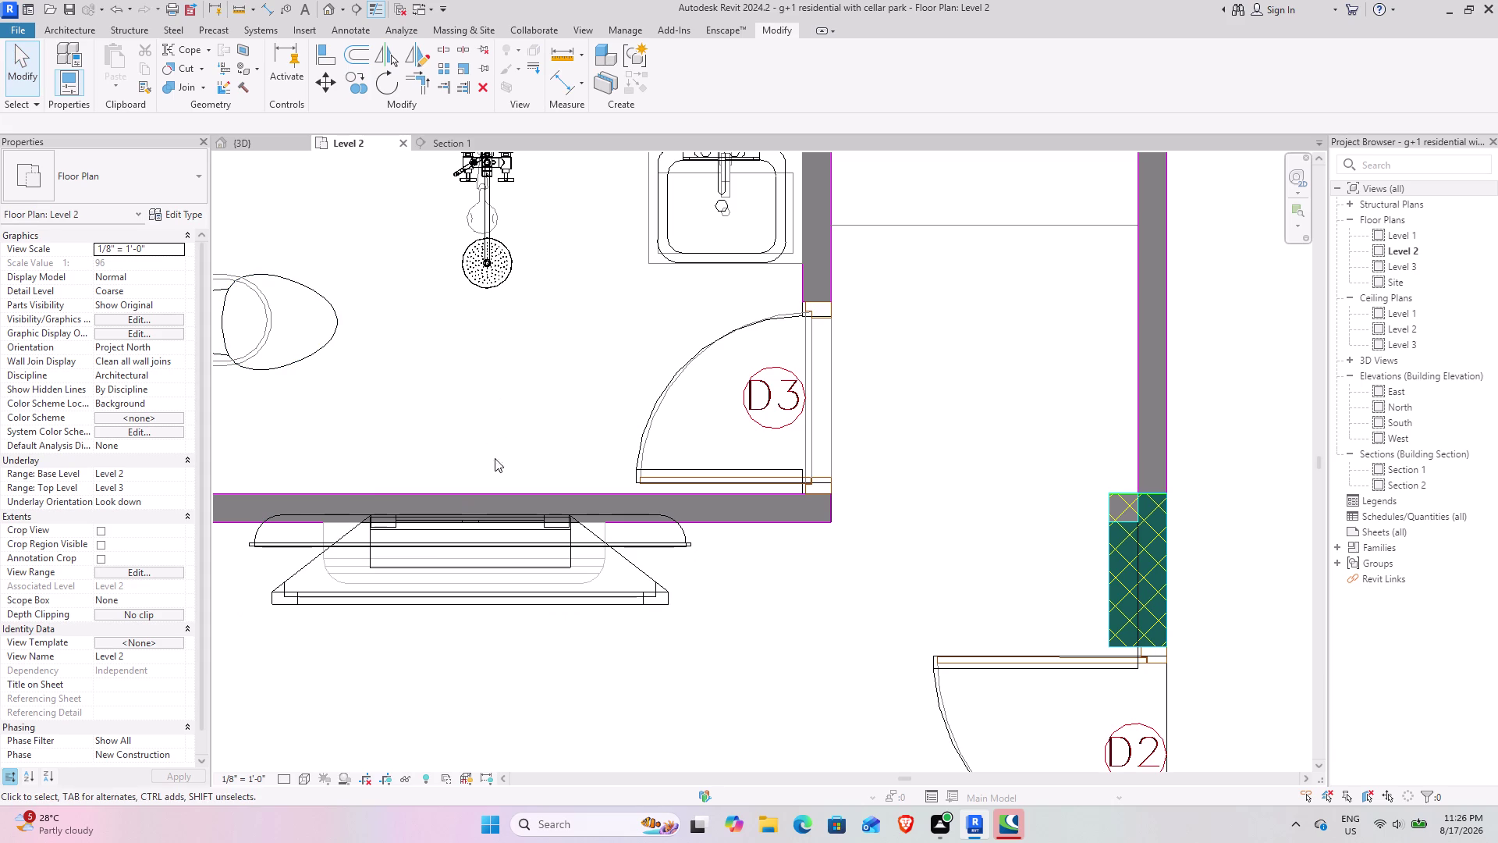
Nudge the flat-screen TV and its stand downward into final position with the arrow keys.
click(624, 540)
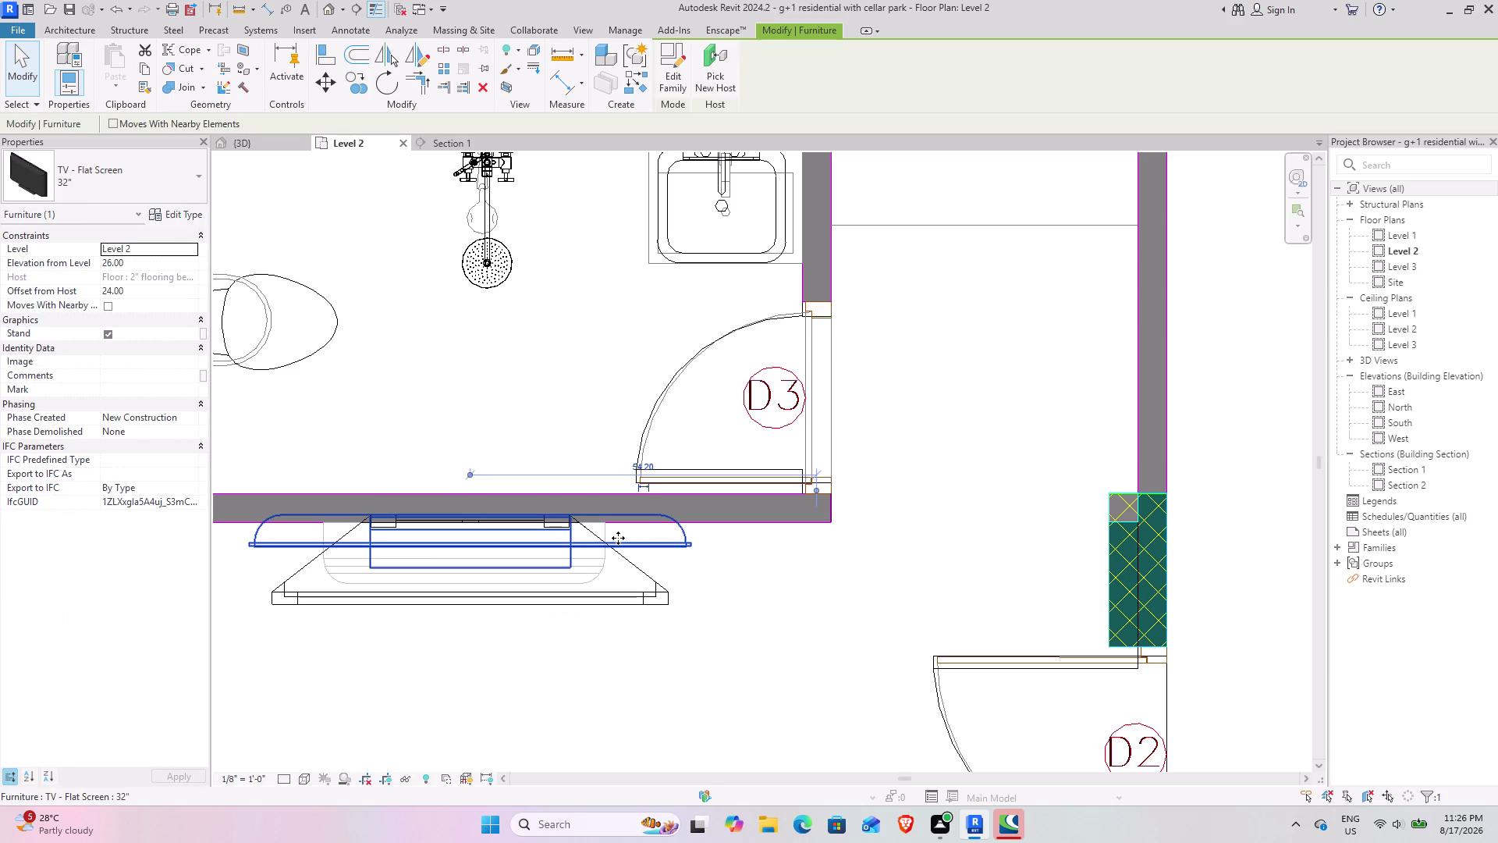
key(Down)
key(Down)
key(Down)
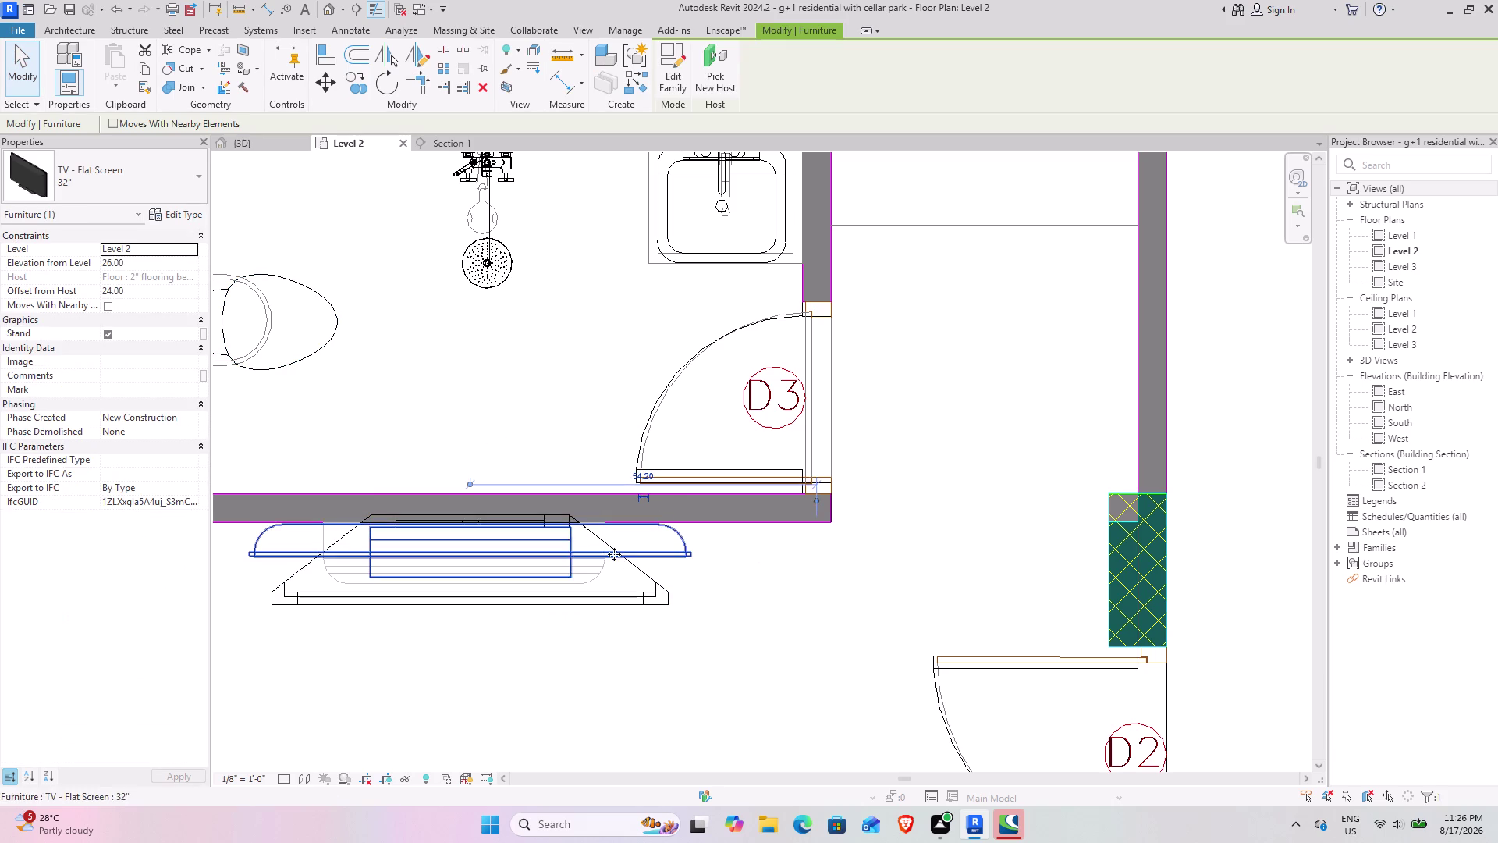
click(612, 594)
key(Down)
key(Down)
key(Down)
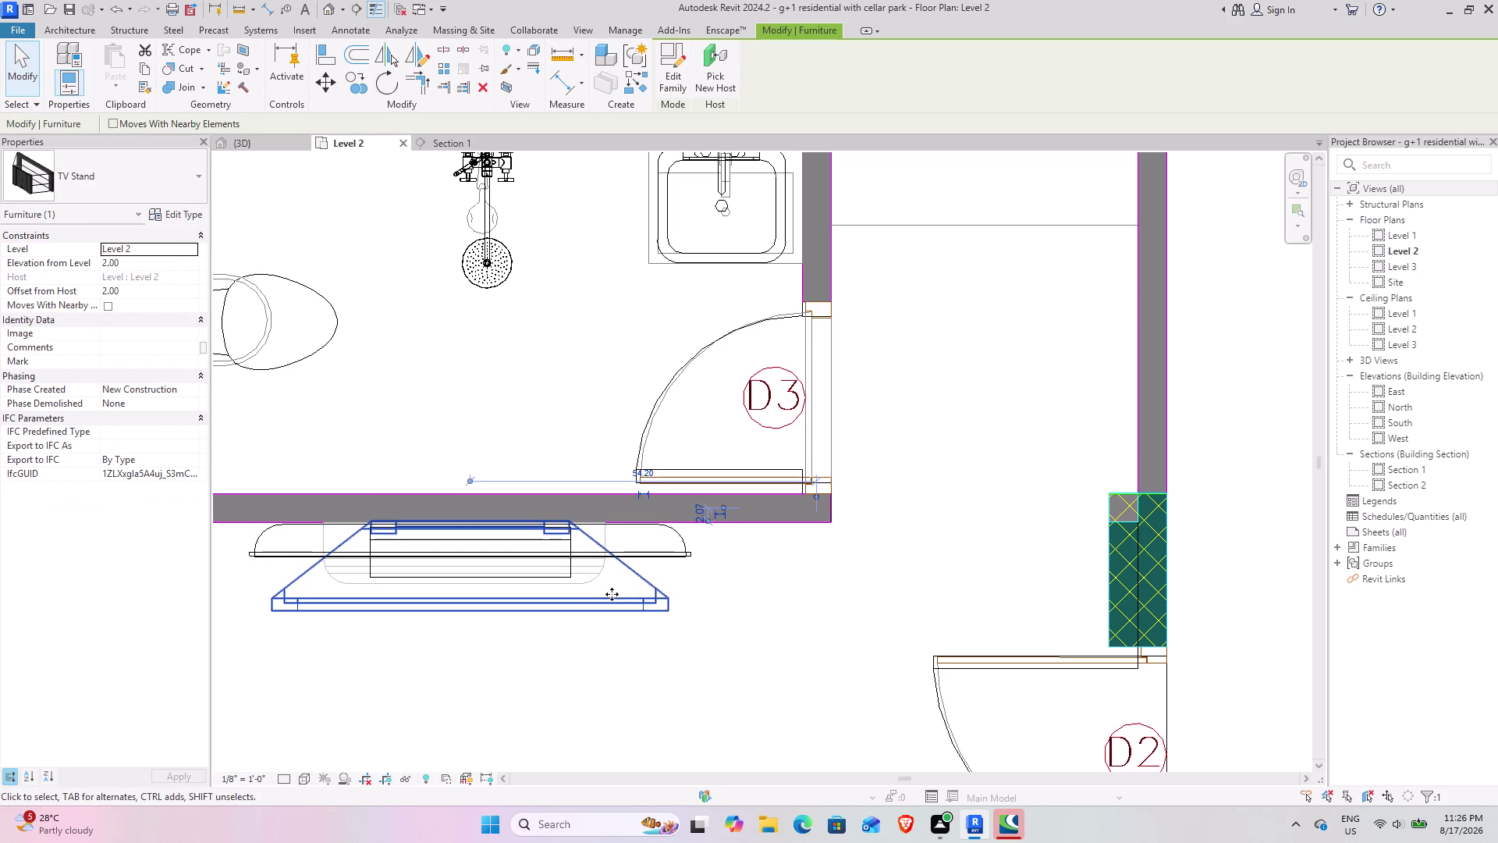
key(Up)
click(643, 667)
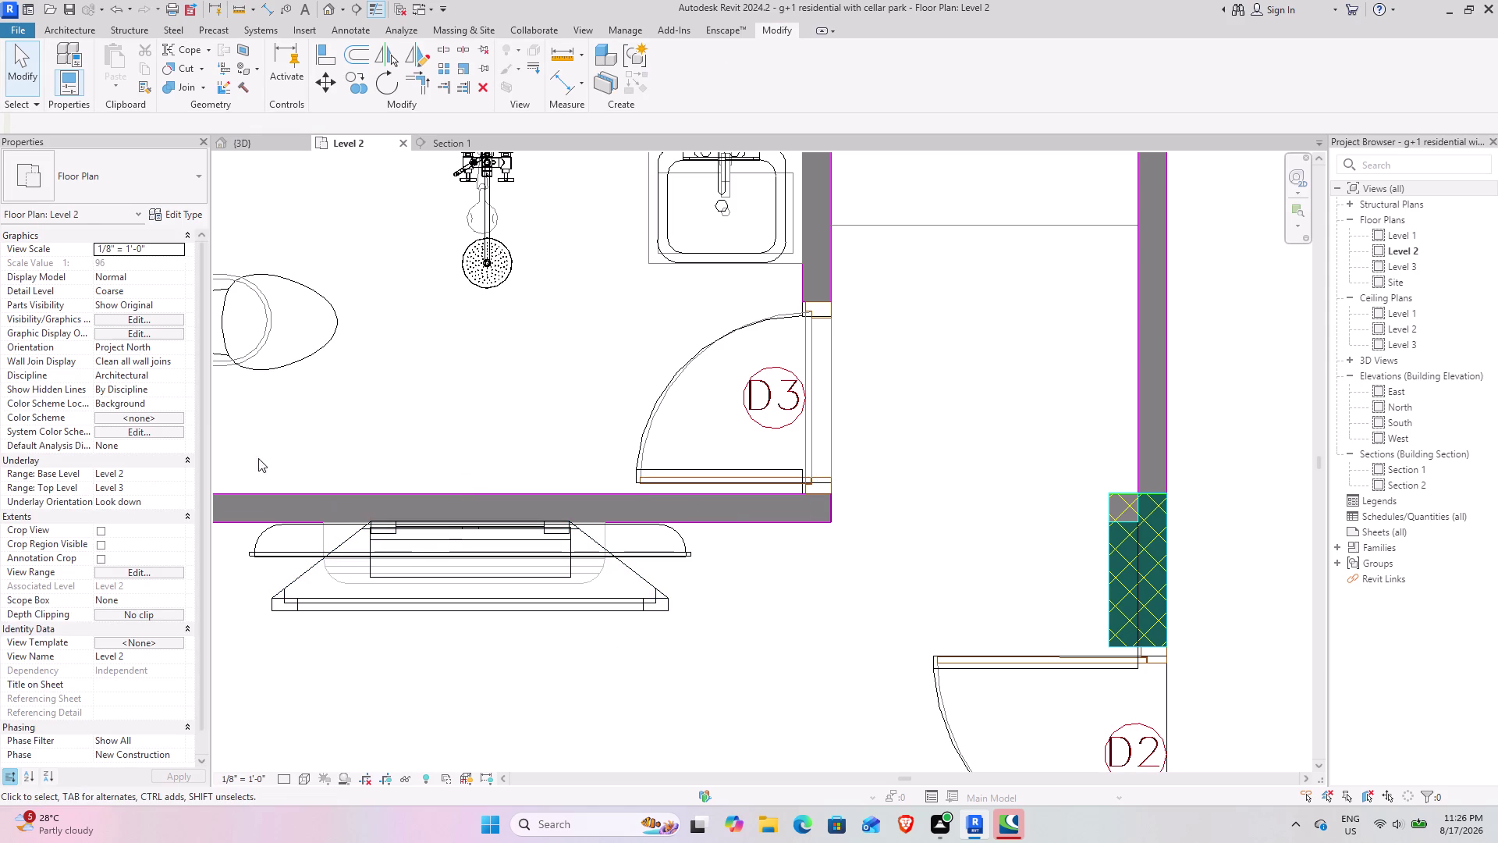
click(234, 146)
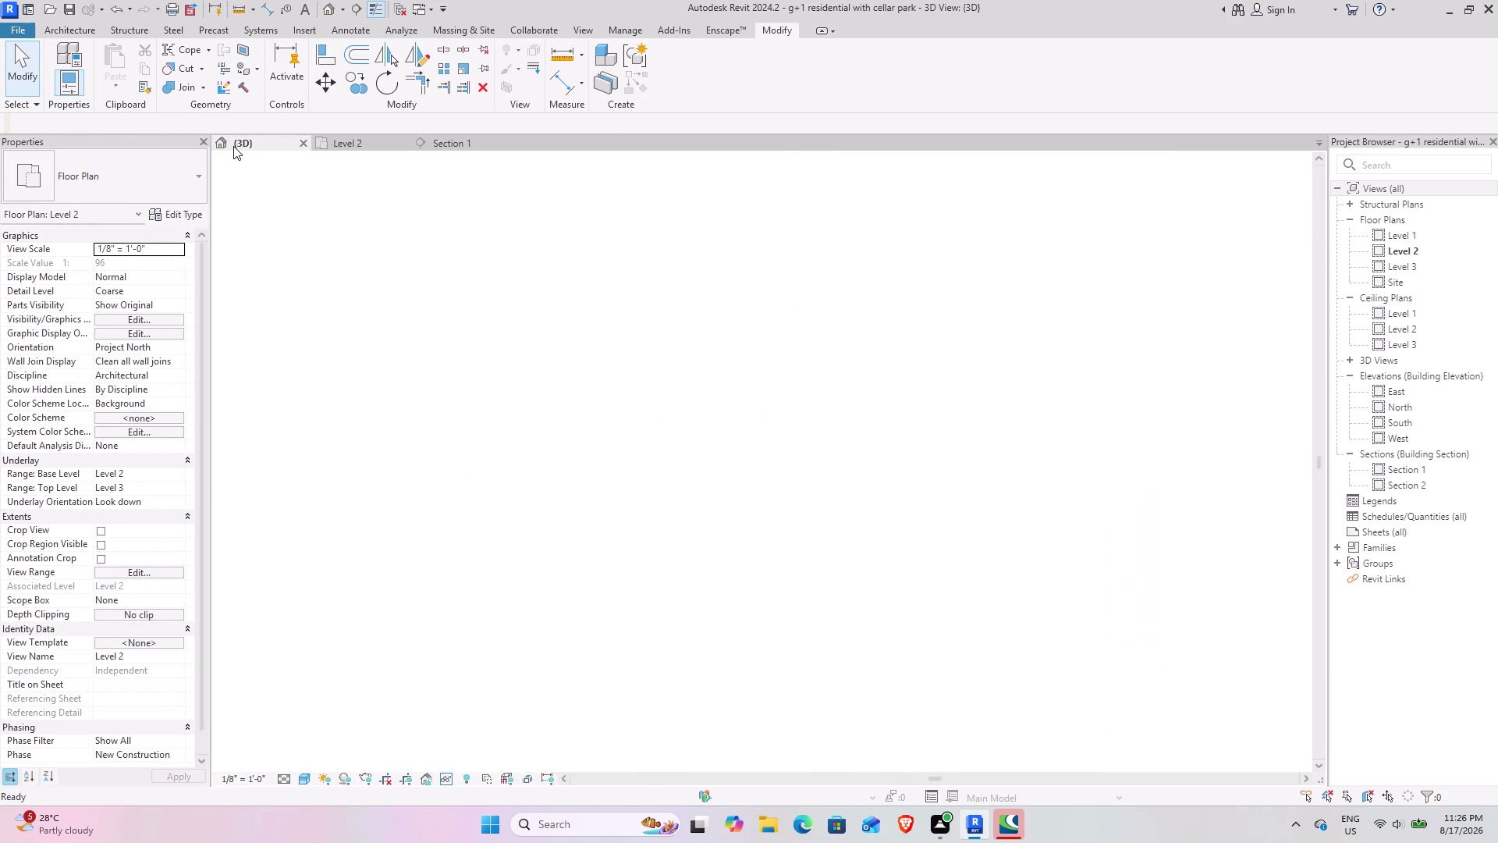
scroll(down, 3)
middle_drag(336, 553, 697, 380)
middle_drag(444, 440, 736, 519)
middle_drag(464, 512, 508, 441)
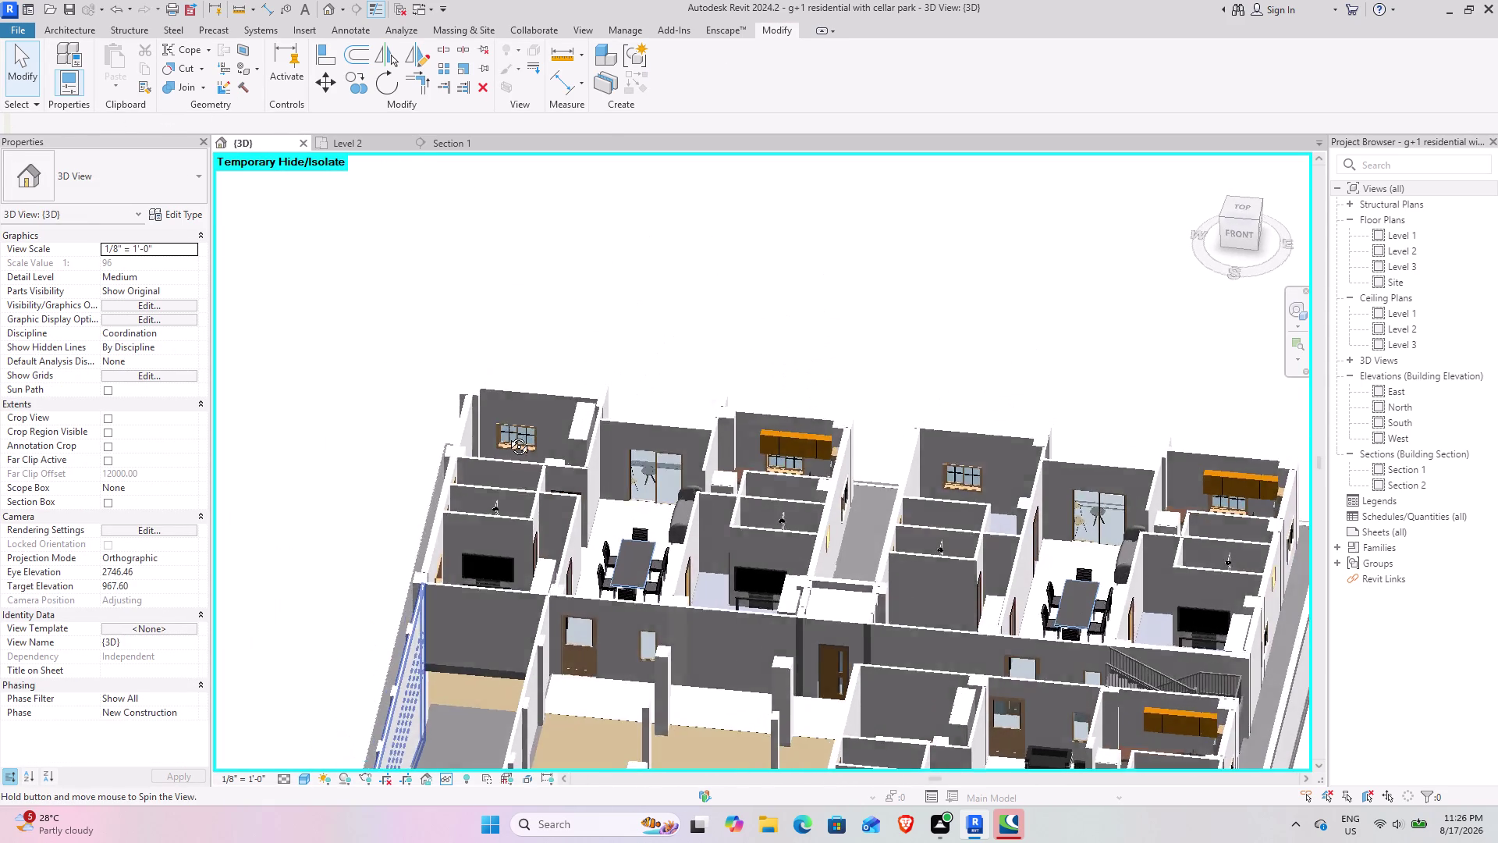
middle_drag(507, 442, 507, 433)
scroll(up, 3)
middle_drag(477, 550, 473, 622)
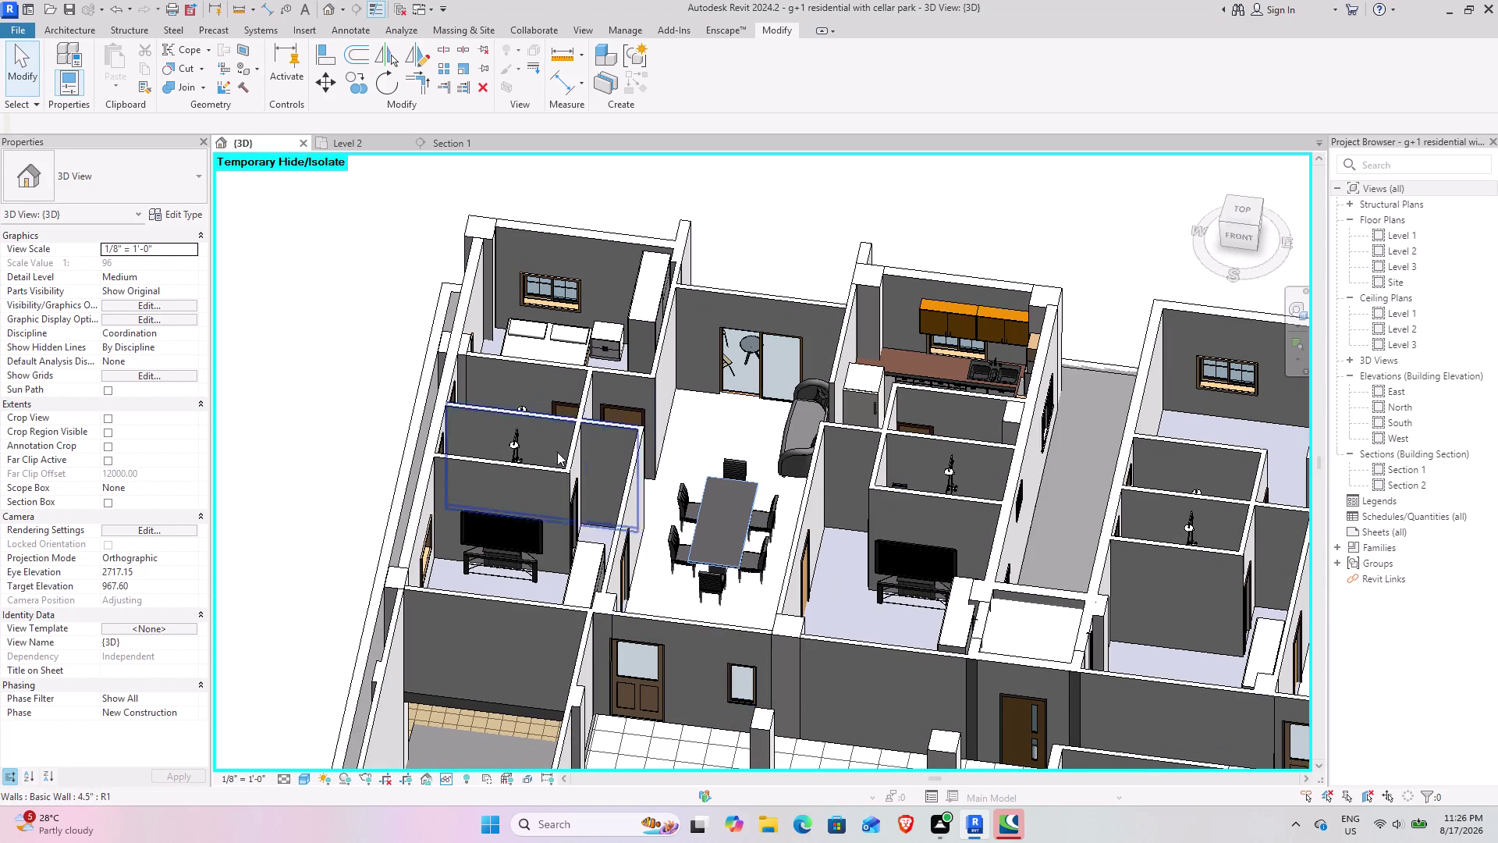
middle_drag(503, 541, 552, 601)
middle_drag(548, 640, 545, 447)
middle_drag(538, 450, 534, 497)
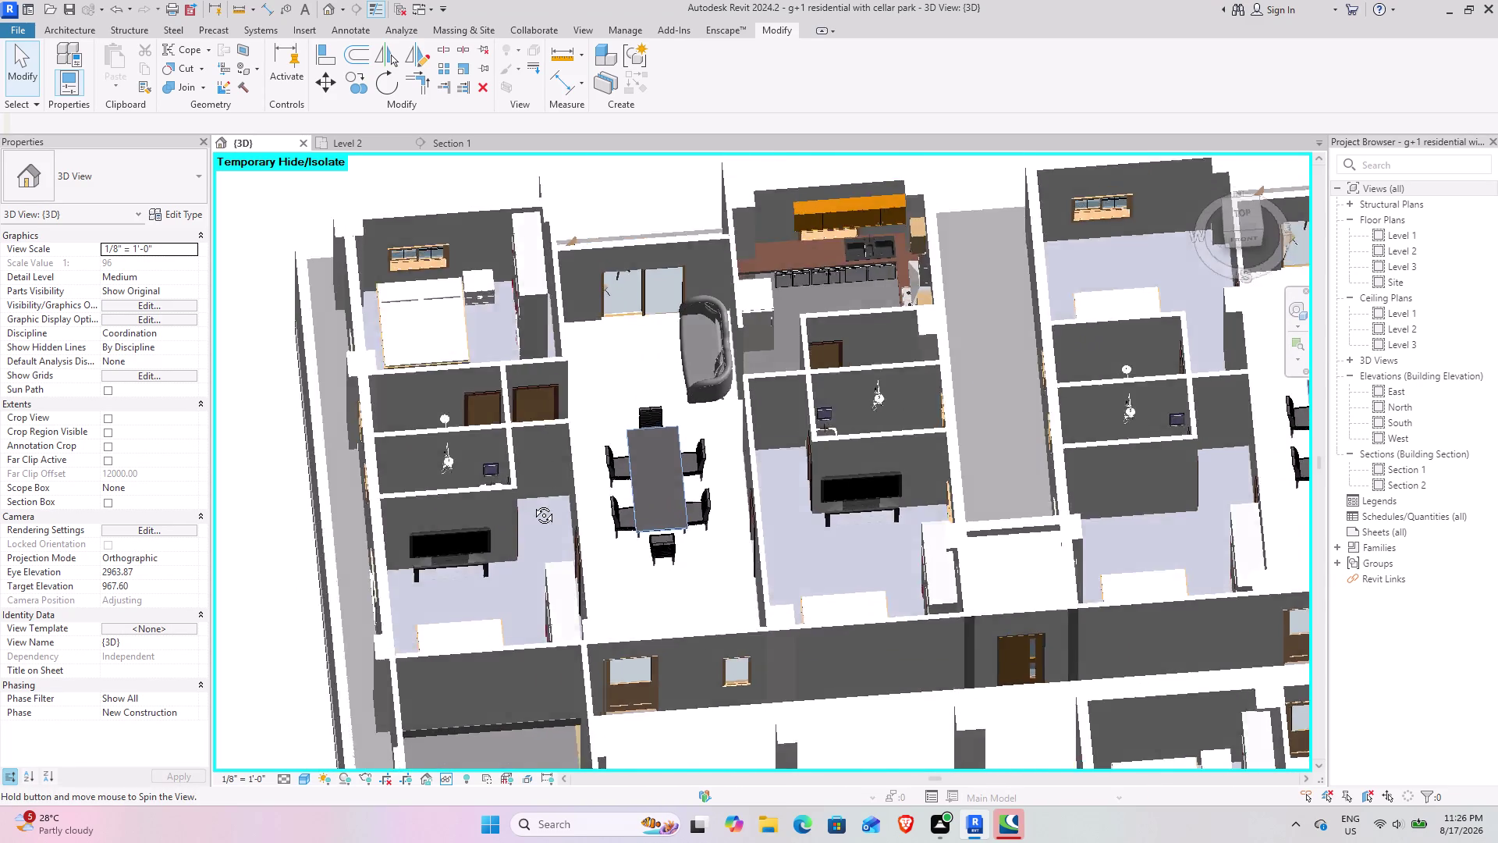
middle_drag(534, 497, 524, 564)
middle_drag(760, 503, 696, 512)
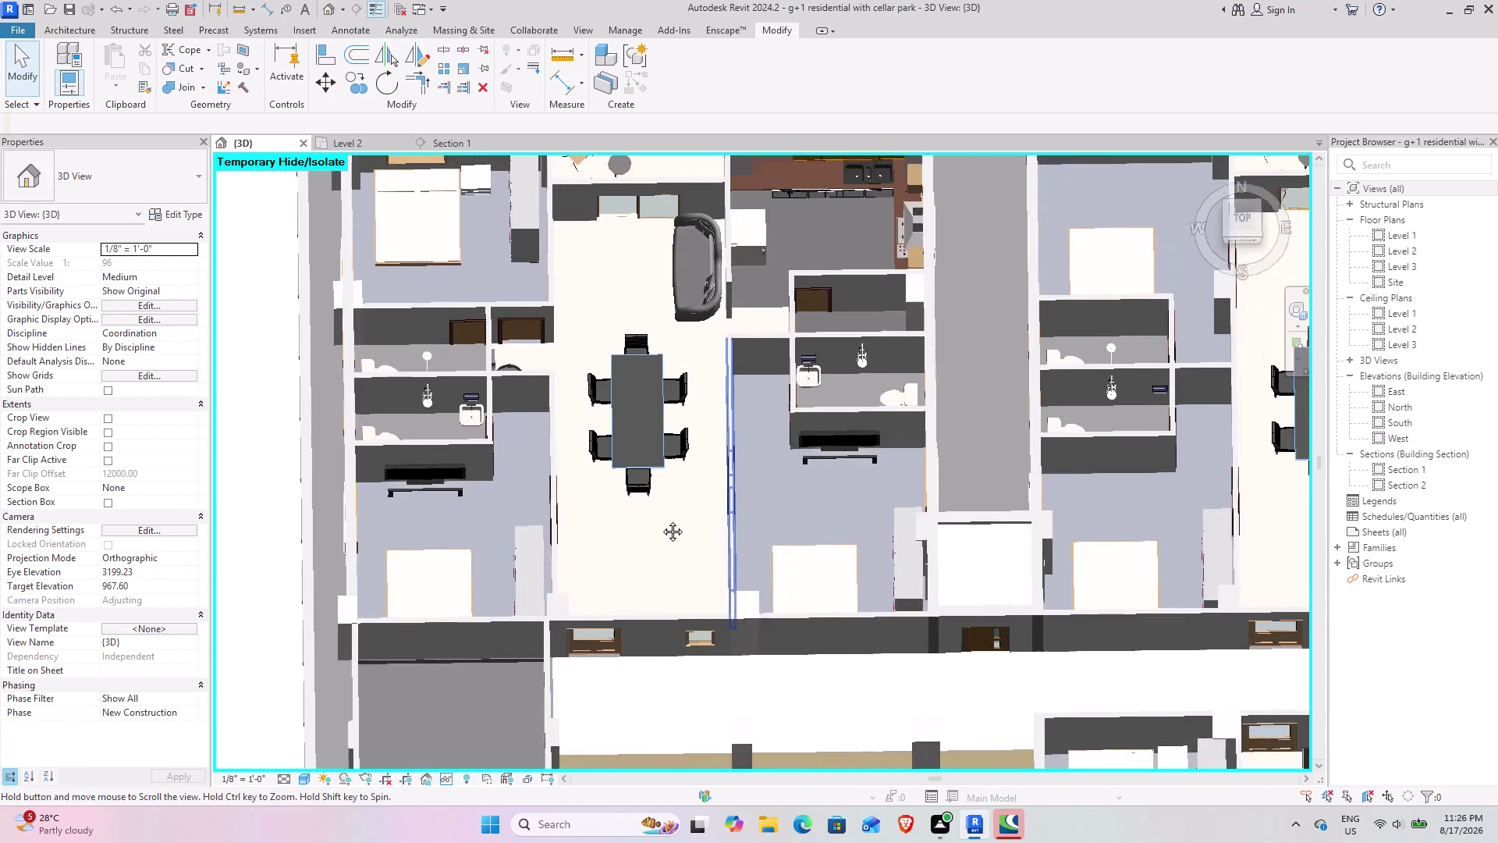
middle_drag(697, 512, 598, 538)
scroll(up, 3)
middle_drag(516, 542, 621, 530)
middle_drag(573, 669, 672, 202)
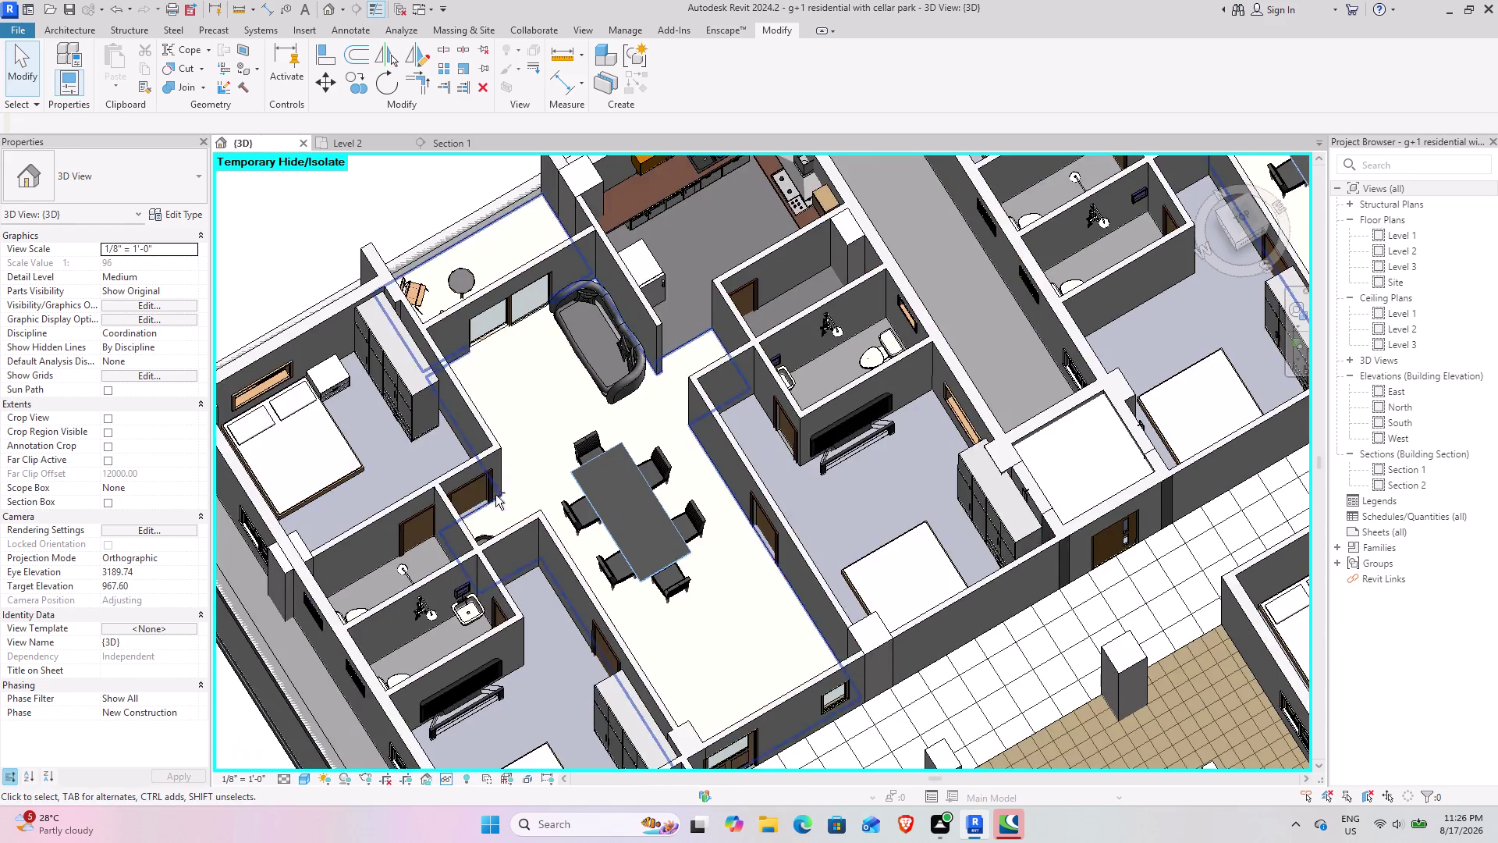
middle_drag(505, 495, 452, 508)
scroll(down, 3)
middle_drag(648, 340, 535, 621)
scroll(up, 3)
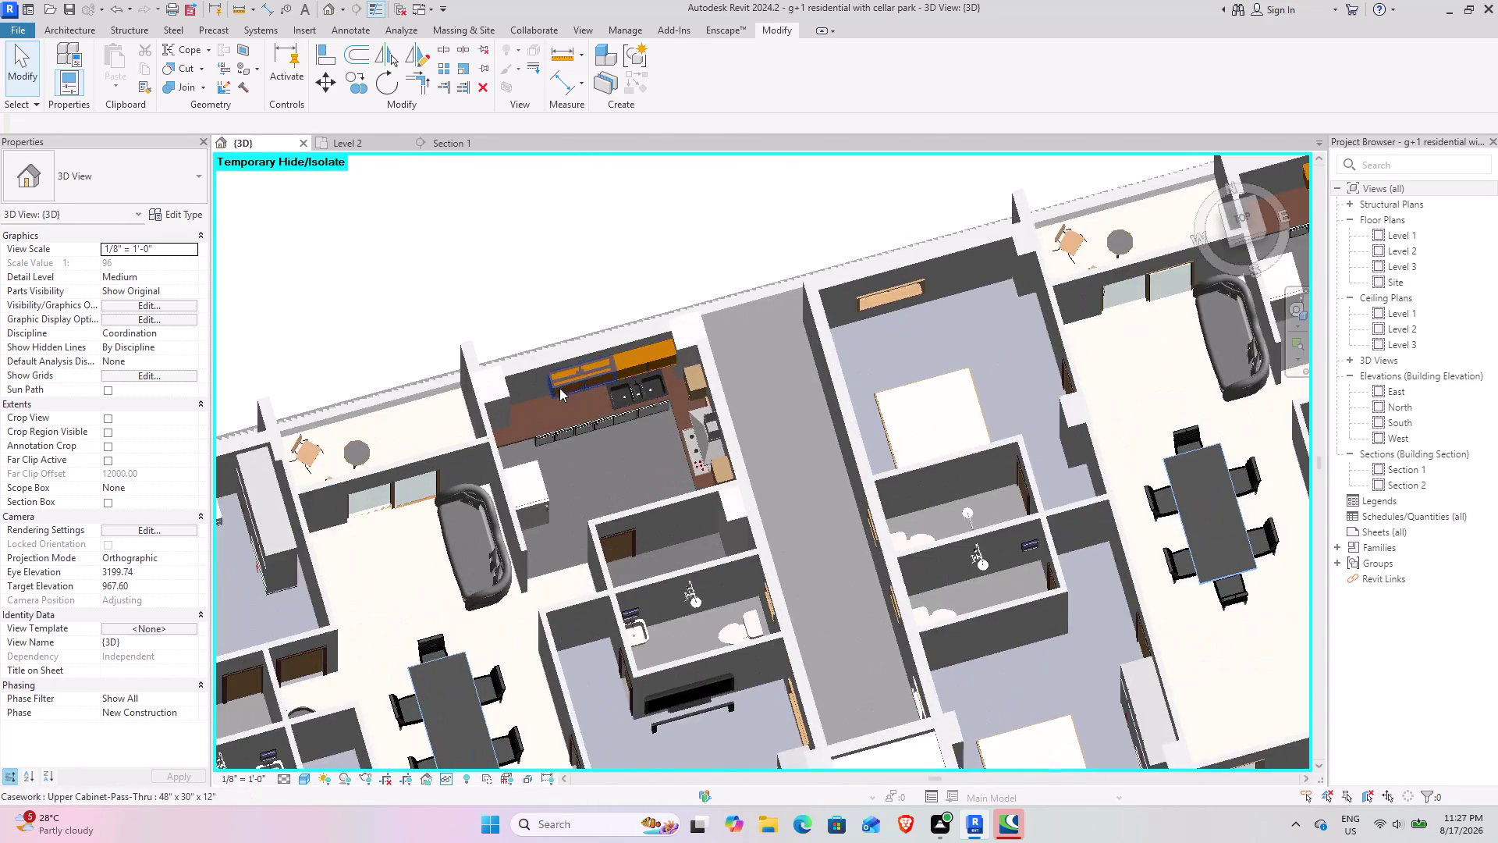
scroll(up, 3)
middle_drag(525, 516, 510, 429)
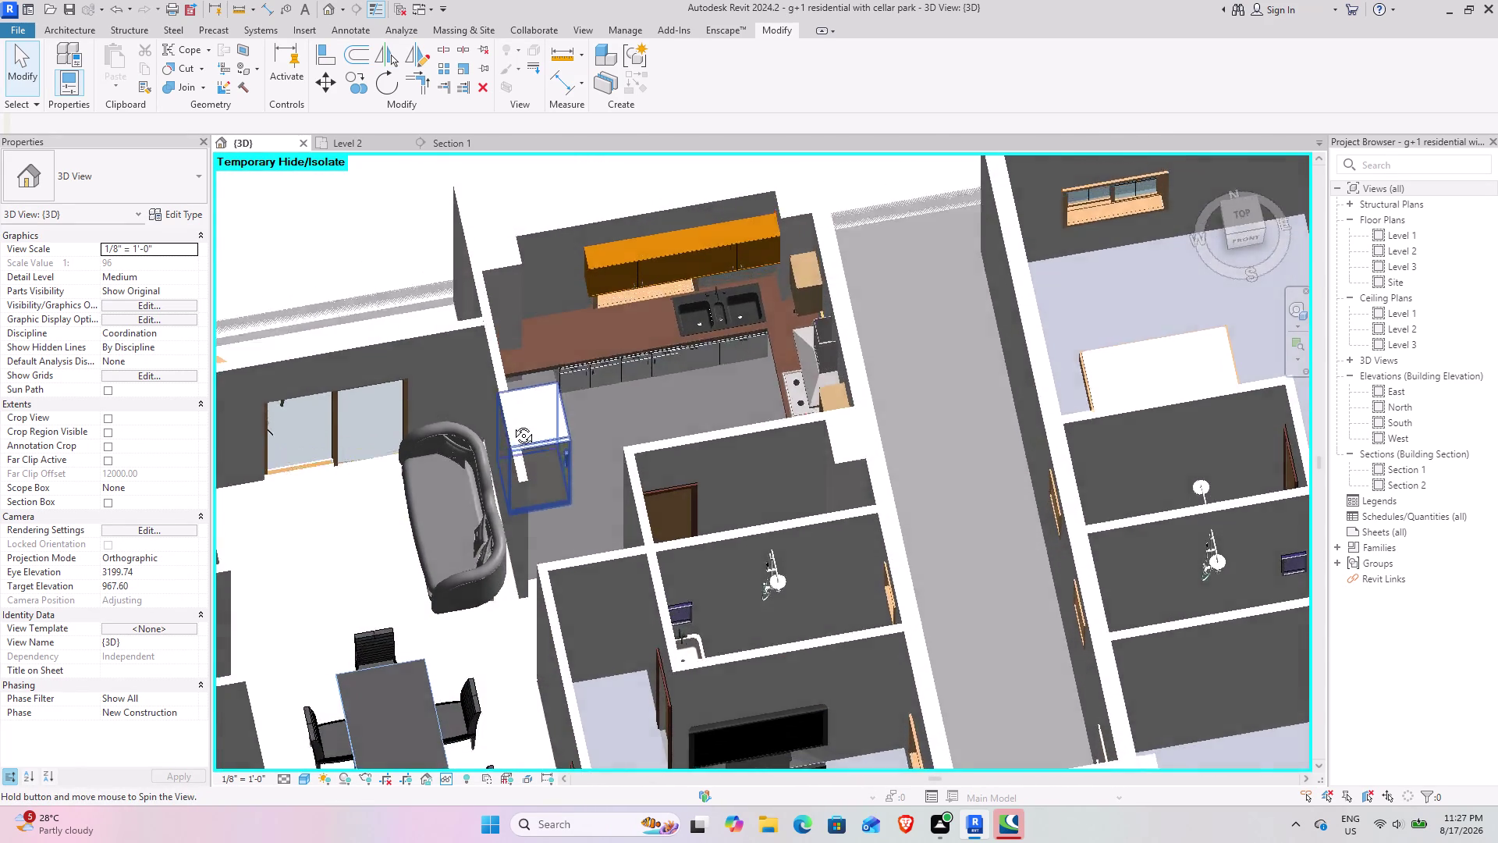
middle_drag(510, 430, 636, 390)
middle_drag(637, 611, 607, 271)
middle_drag(750, 697, 816, 318)
middle_drag(880, 401, 694, 394)
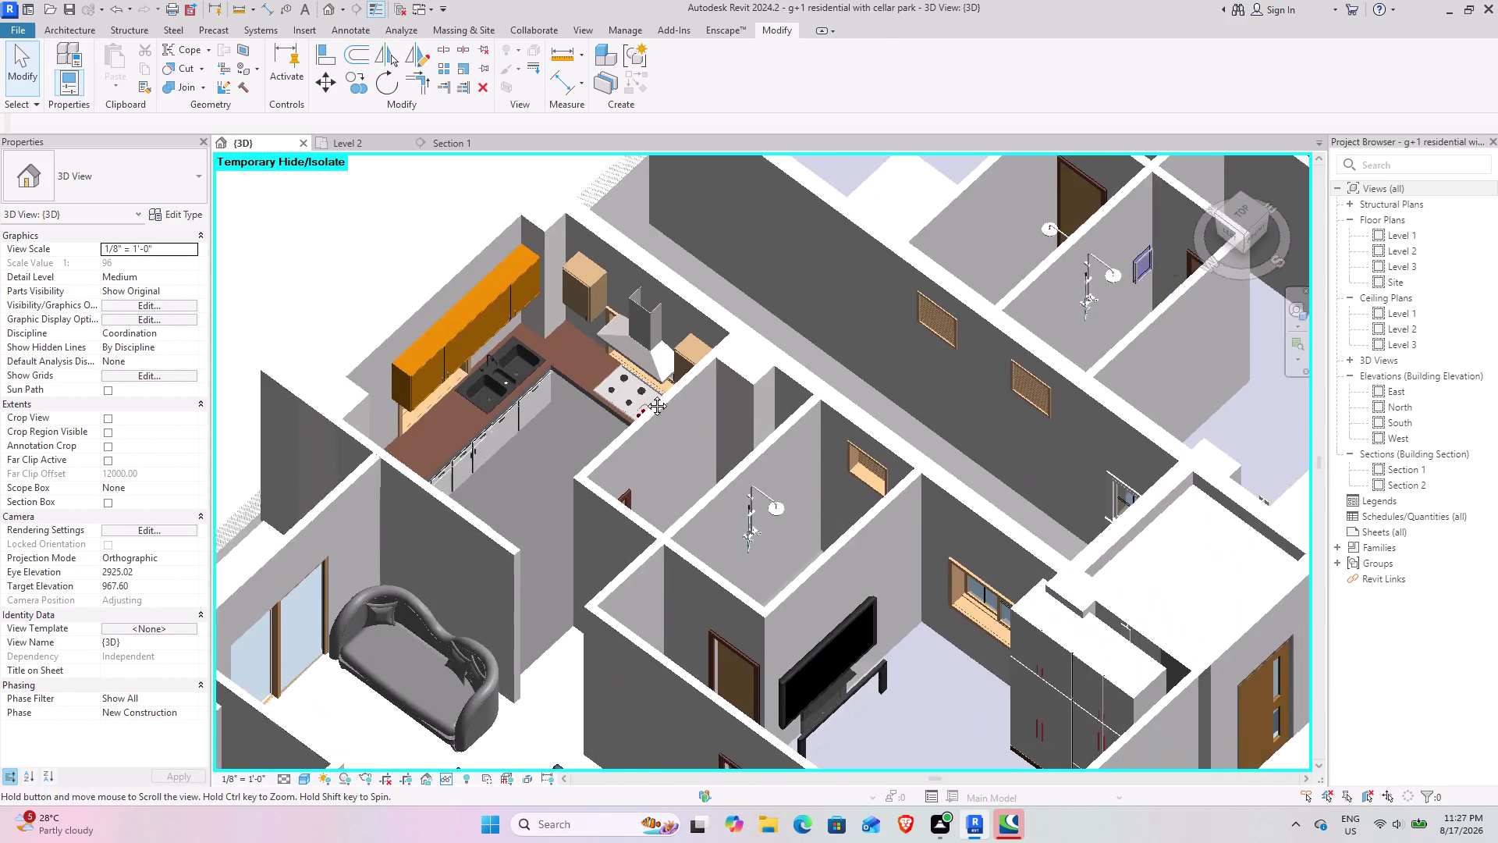
middle_drag(694, 395, 544, 405)
middle_drag(487, 453, 606, 492)
middle_drag(866, 584, 294, 295)
middle_drag(430, 569, 344, 325)
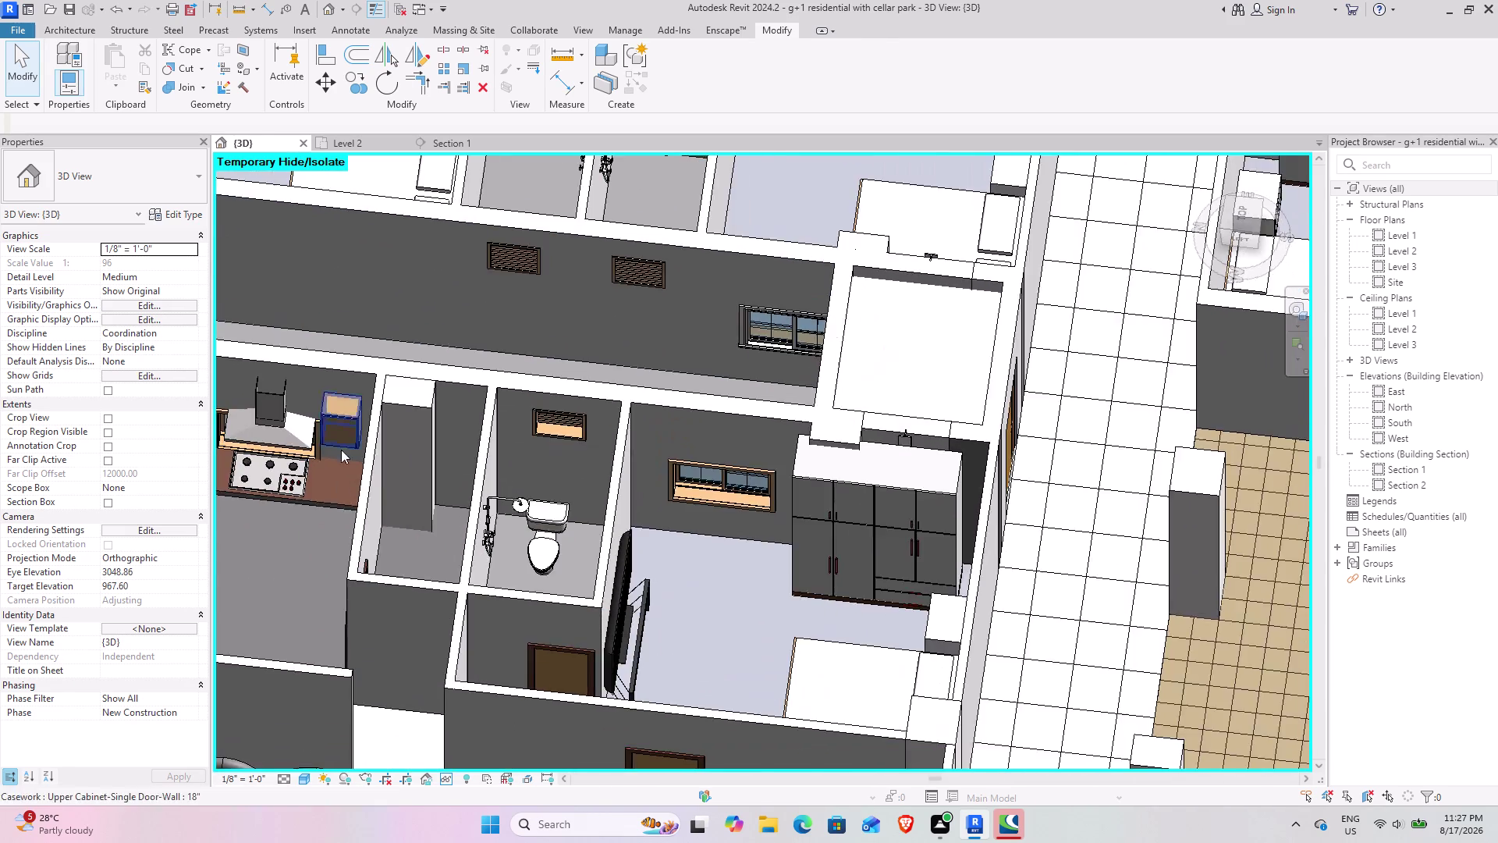
middle_drag(345, 498, 398, 477)
middle_drag(774, 587, 679, 641)
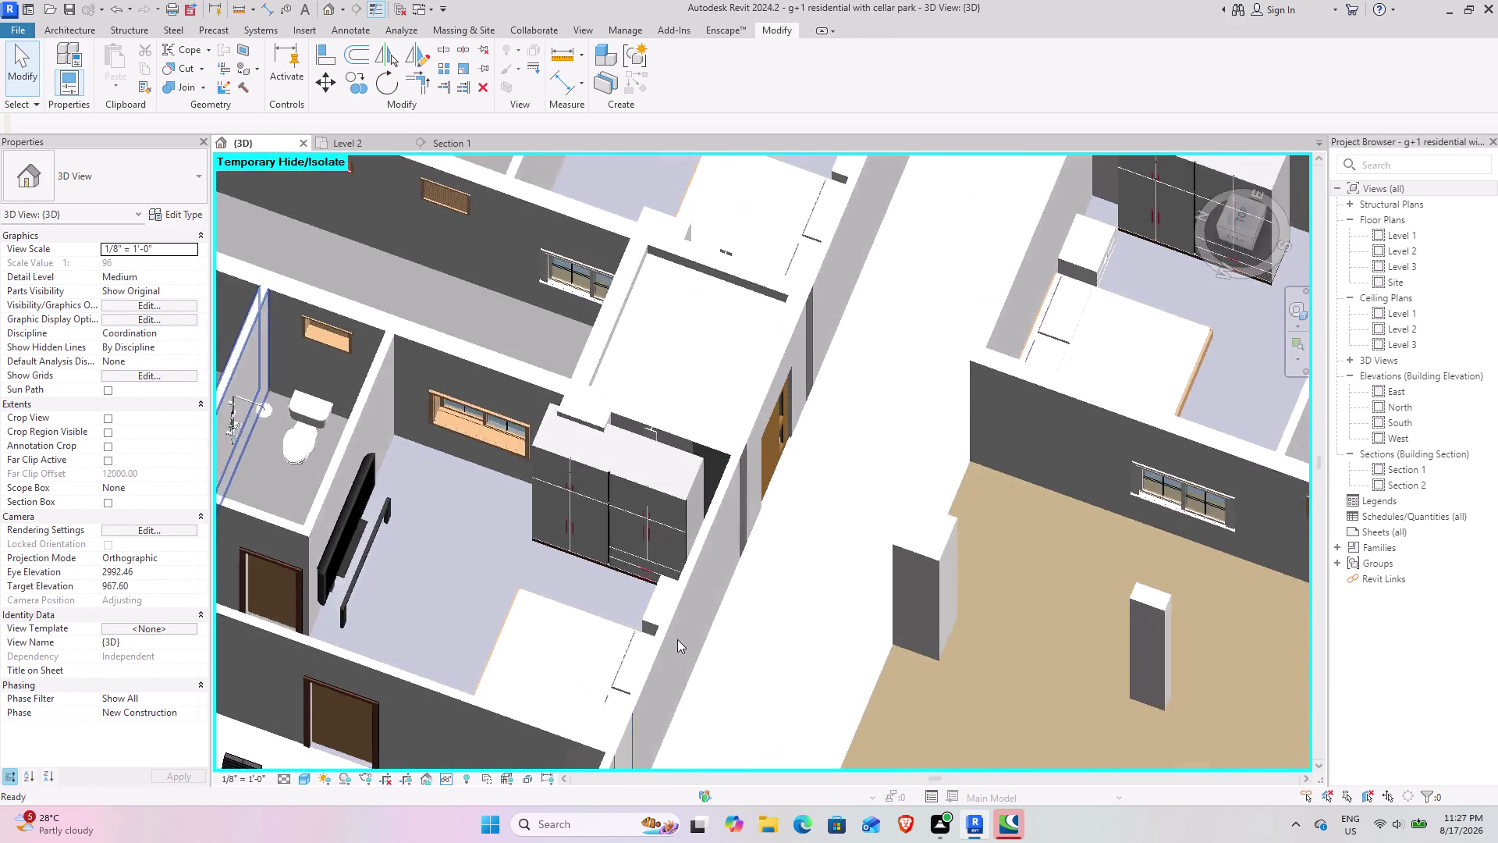
middle_drag(598, 546, 791, 508)
middle_drag(445, 421, 423, 495)
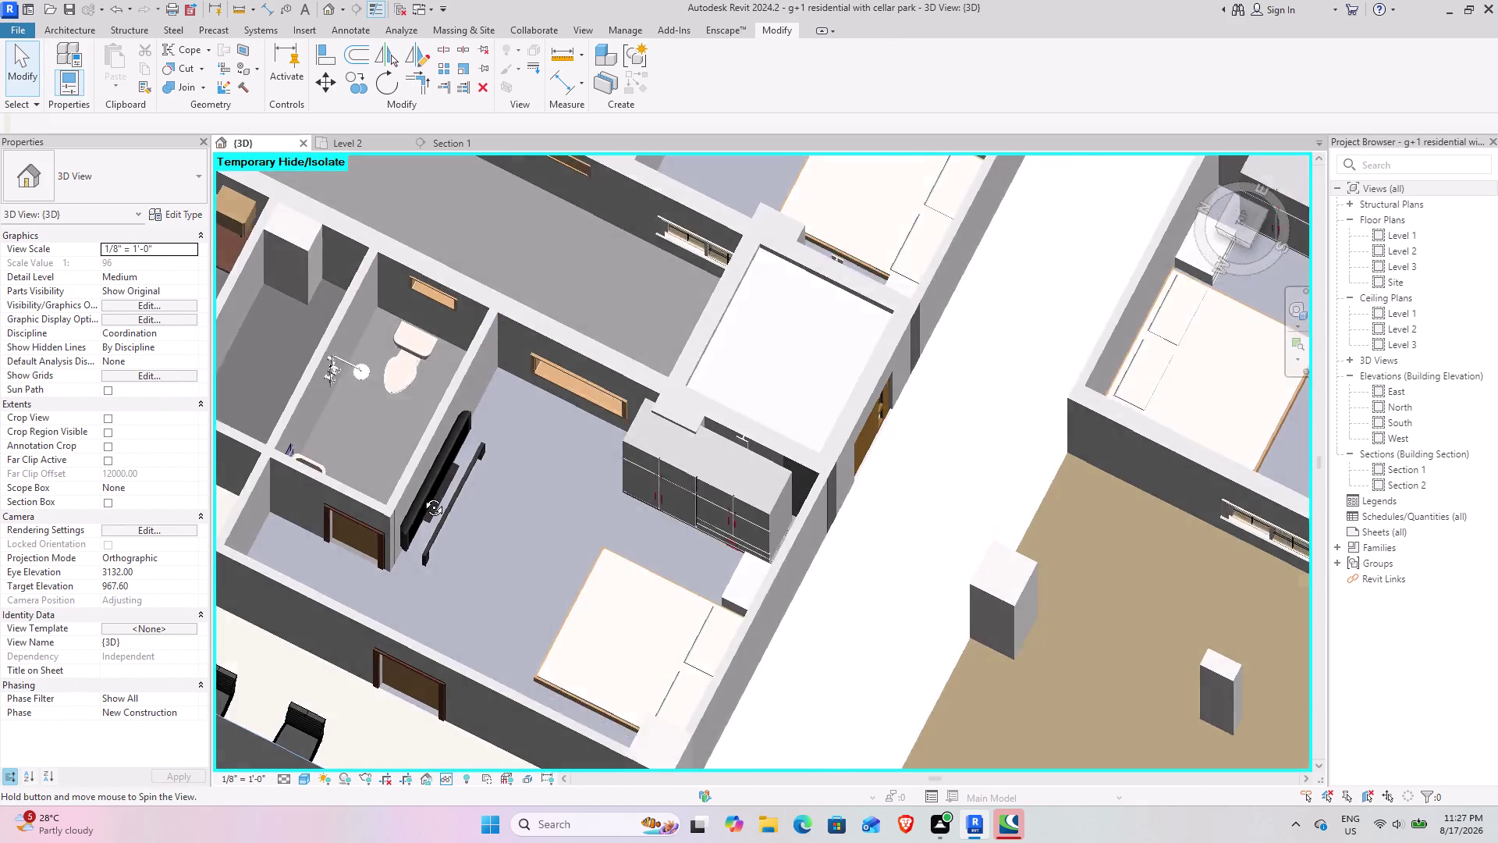
middle_drag(422, 495, 376, 358)
scroll(down, 3)
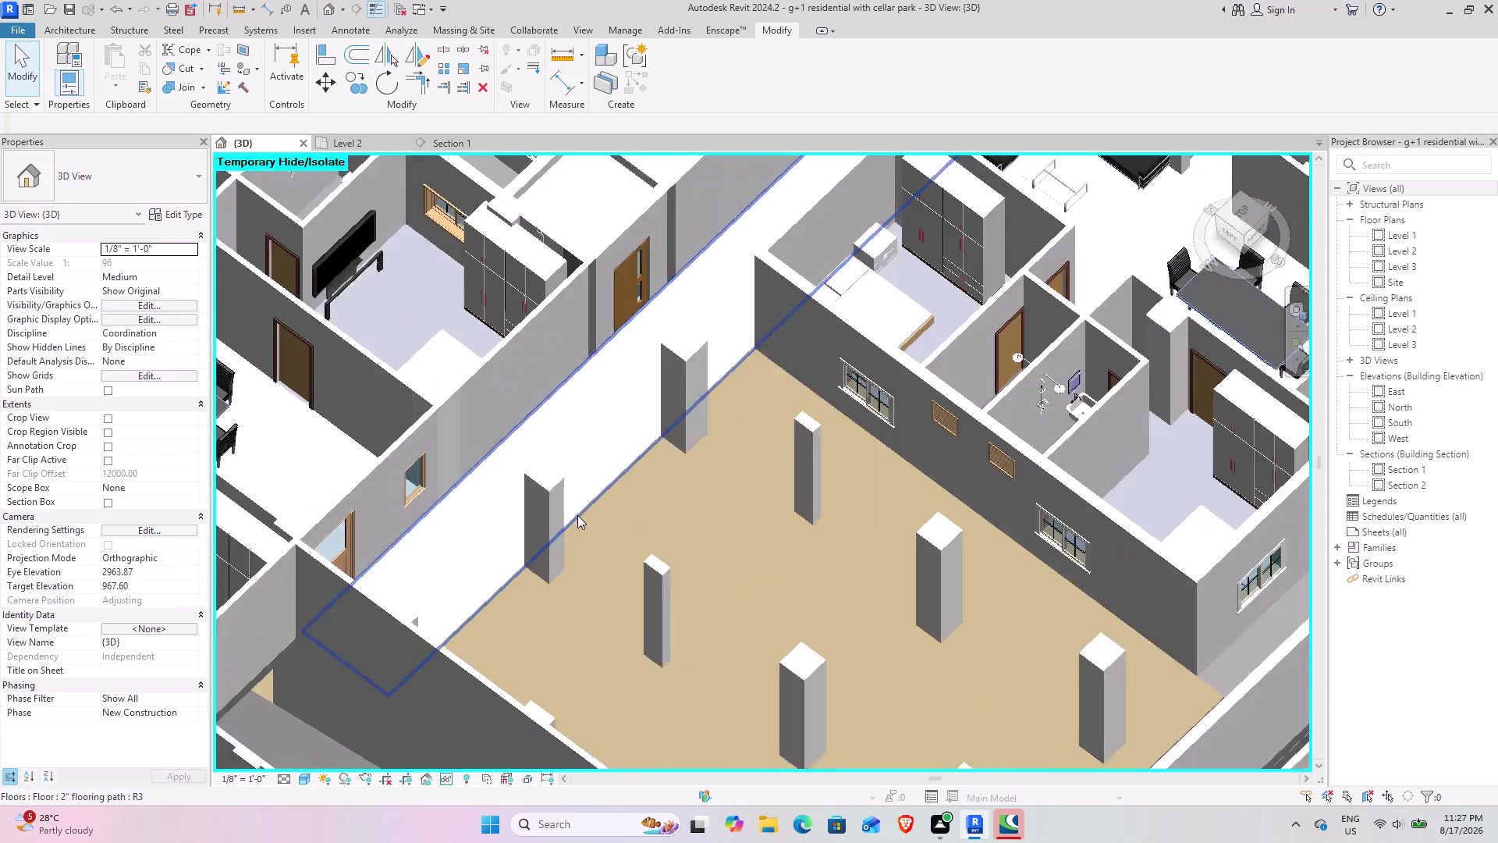
scroll(down, 3)
middle_drag(661, 543, 634, 593)
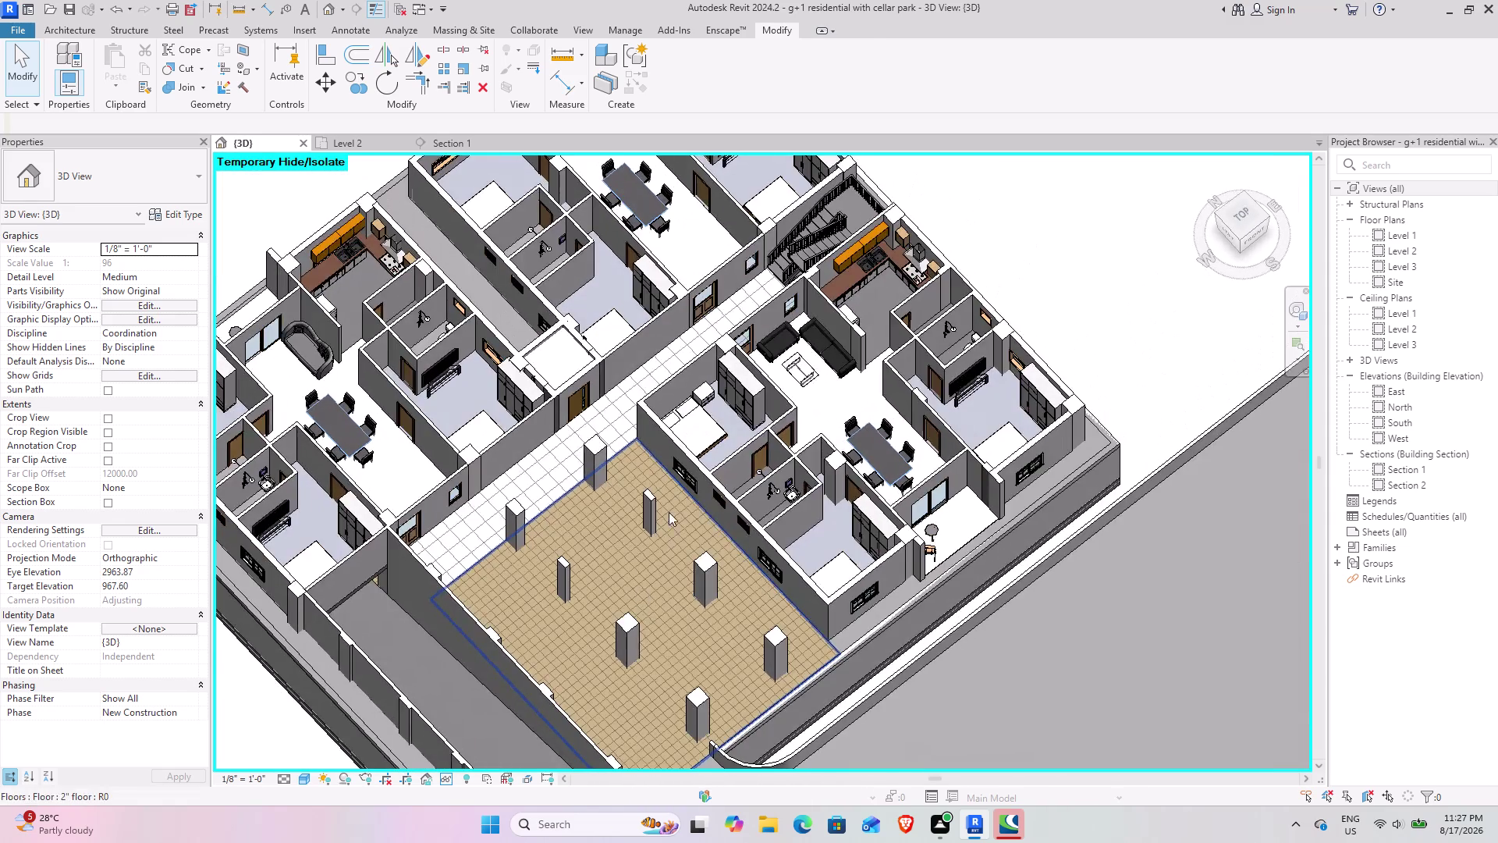
middle_drag(669, 512, 556, 666)
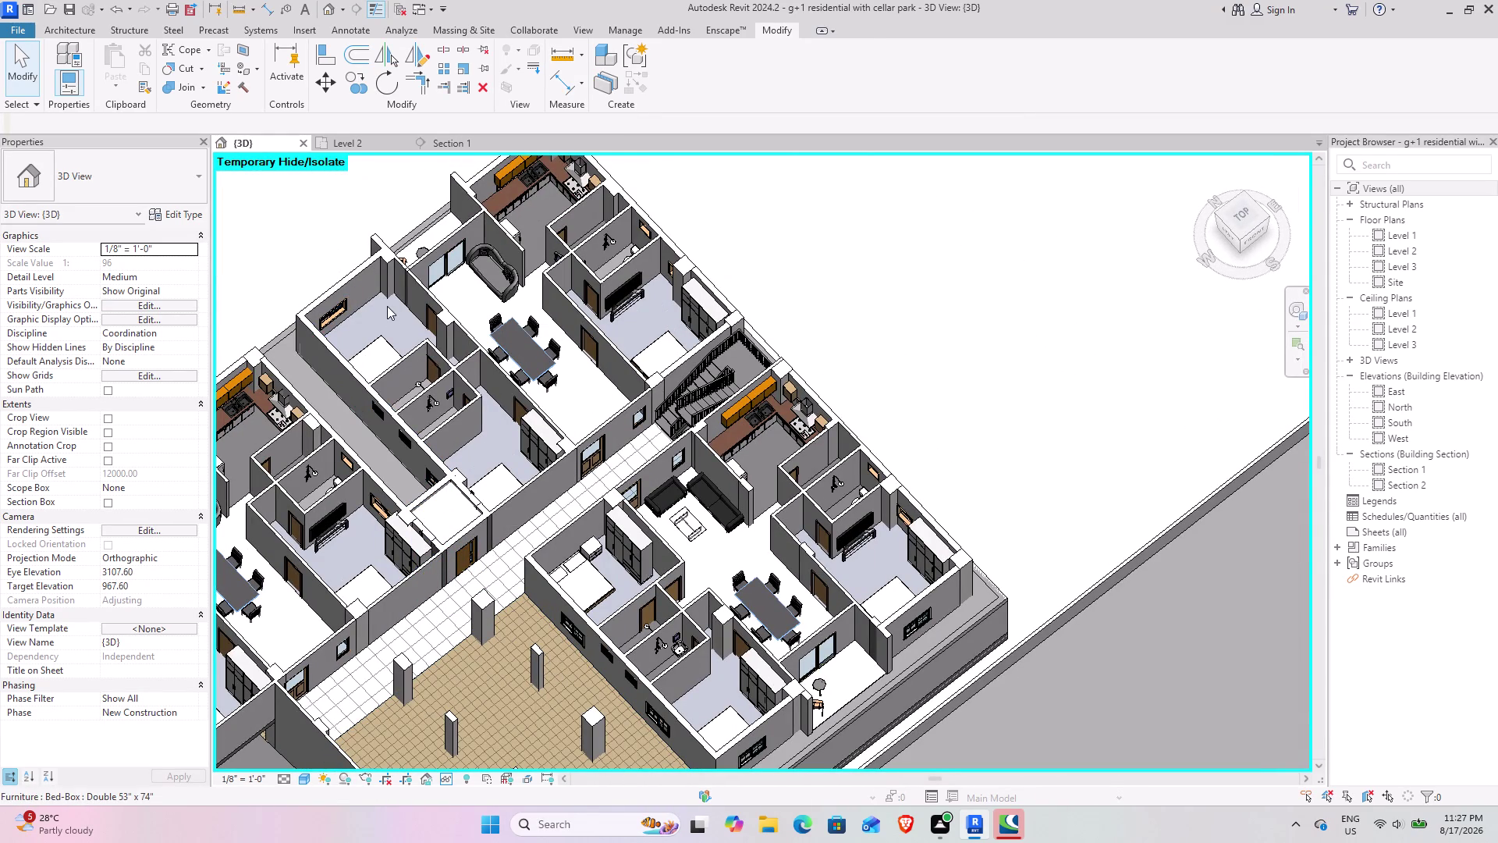
click(339, 142)
Pan to the flat beside the staircase and select its living room sofa.
scroll(down, 3)
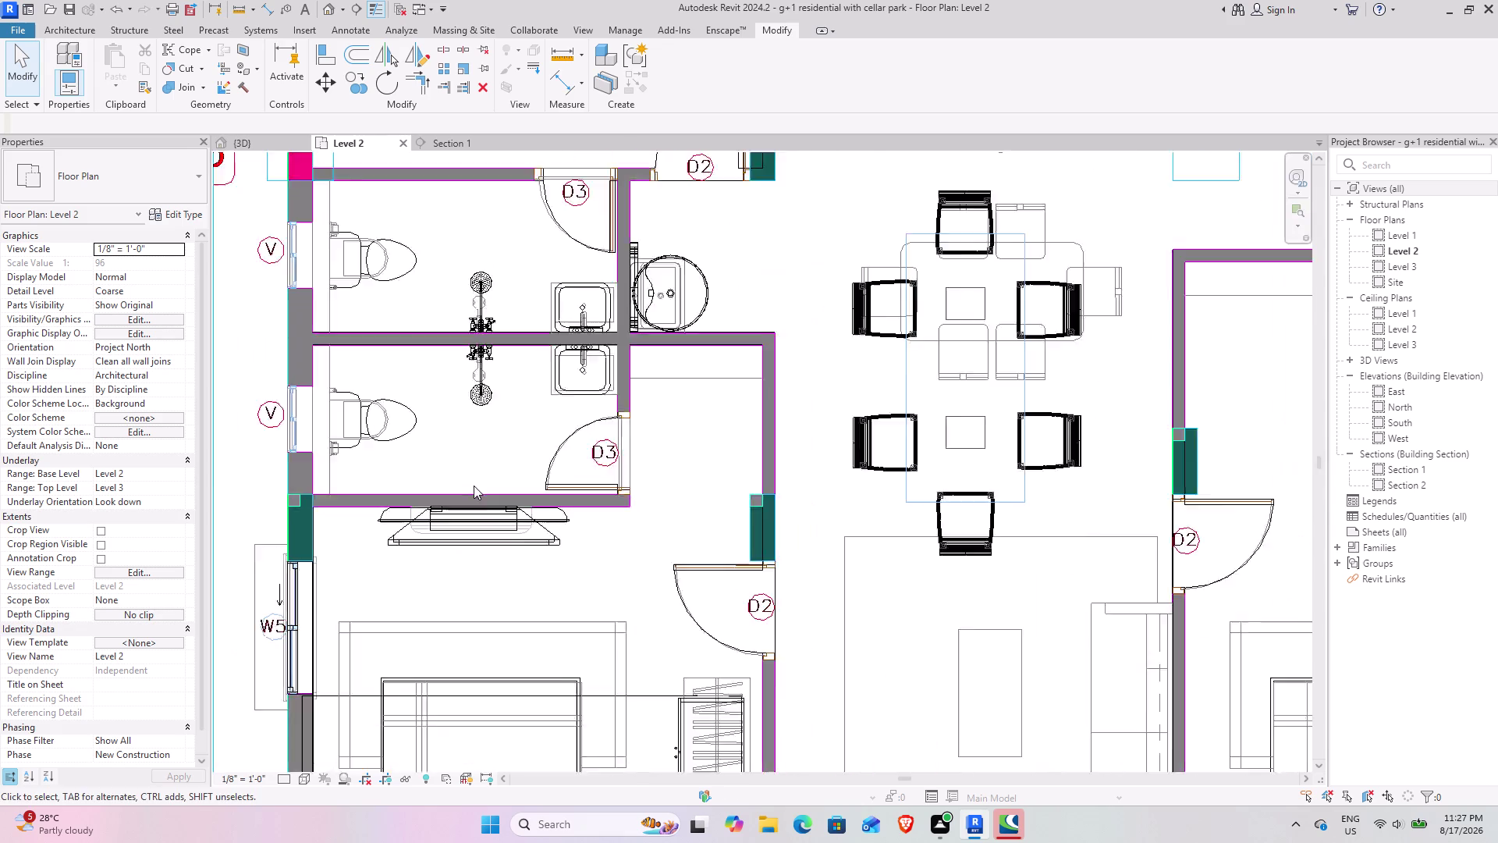
middle_drag(410, 362, 622, 547)
middle_drag(667, 366, 405, 527)
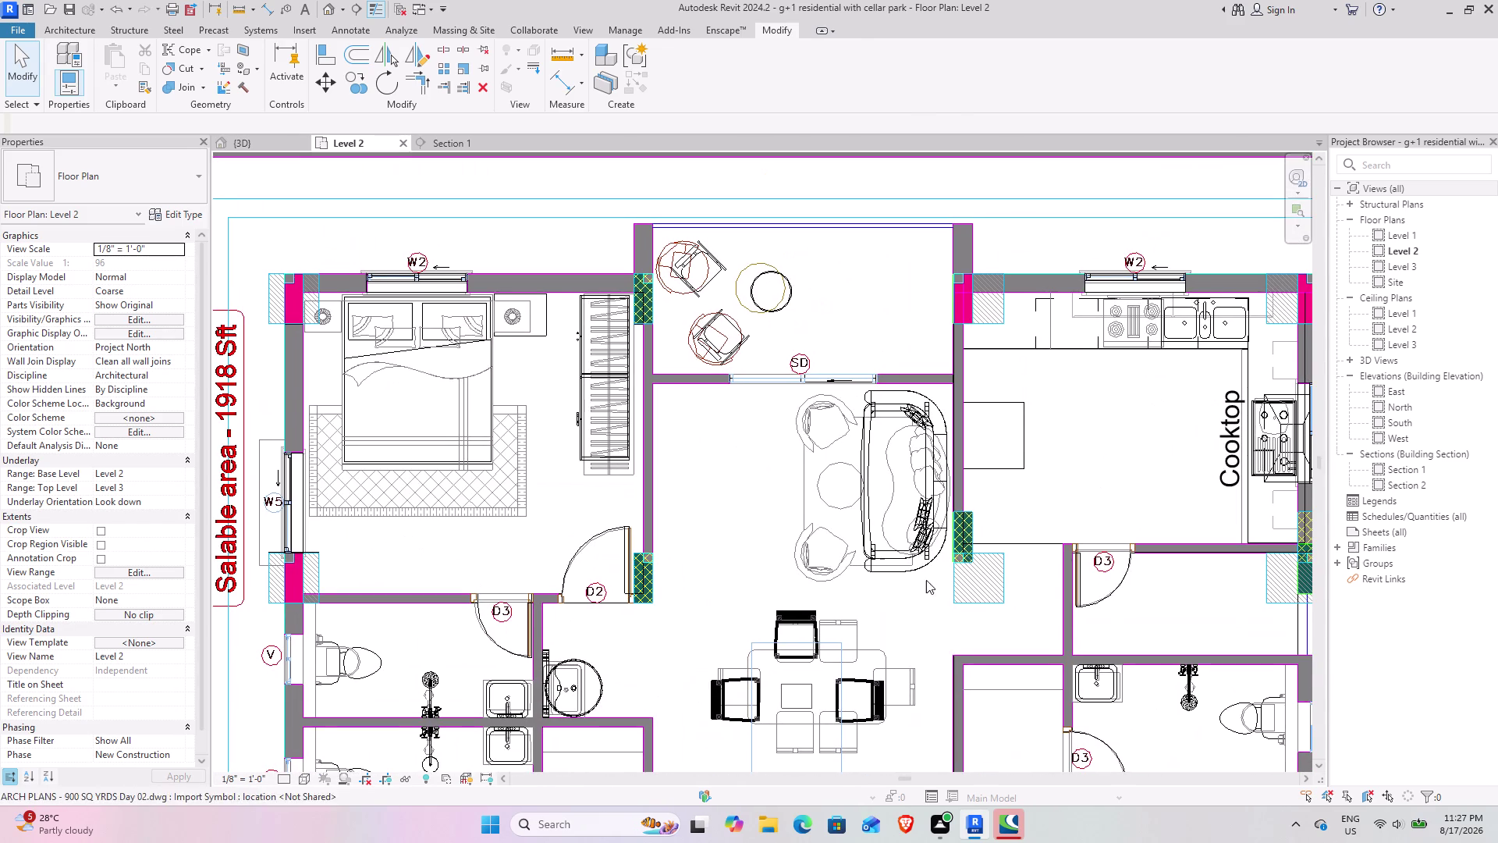
middle_drag(915, 573, 564, 492)
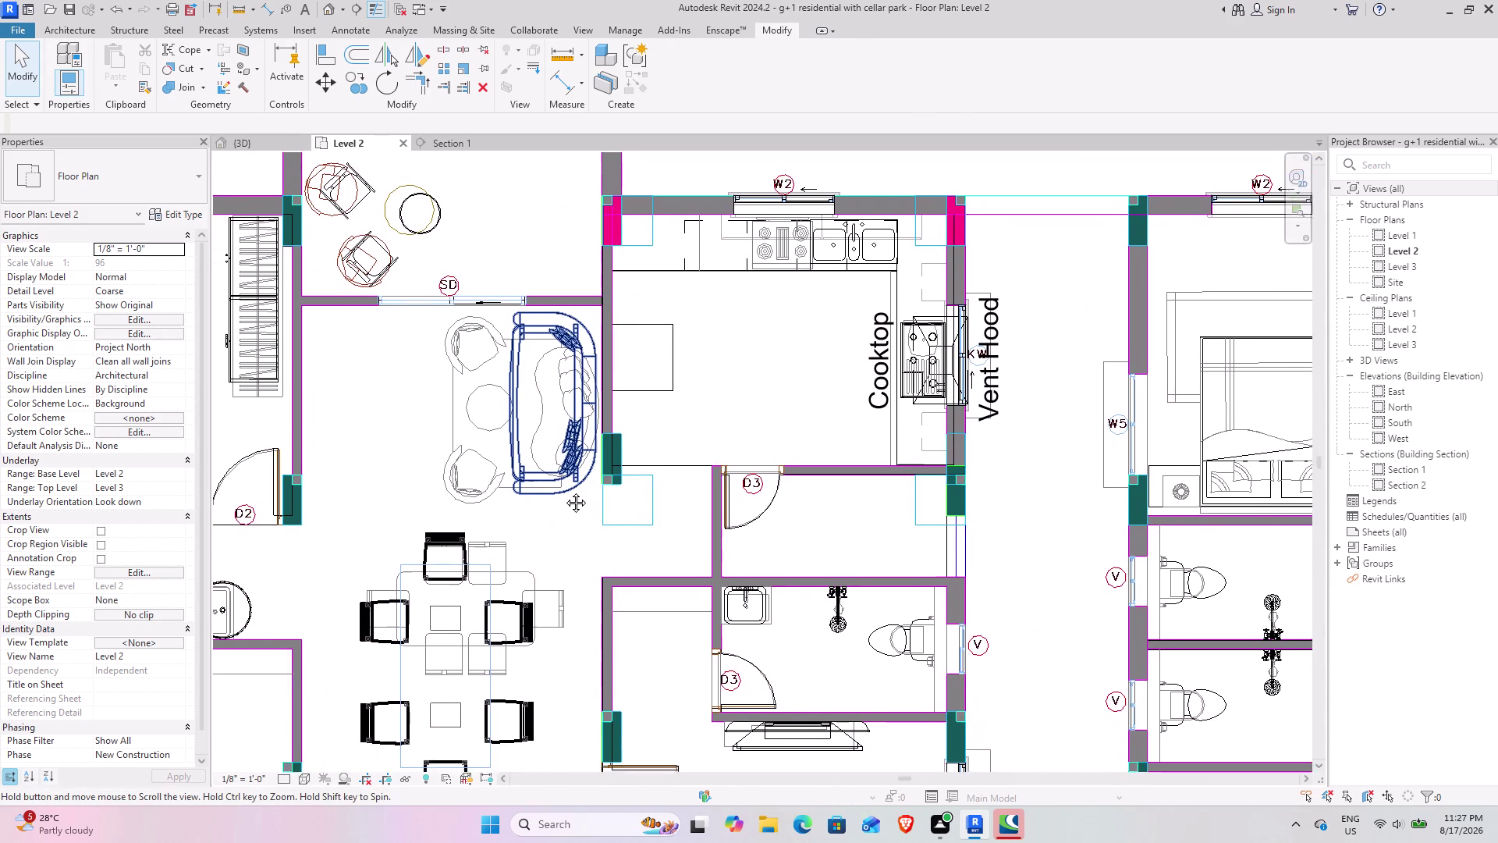
middle_drag(564, 492, 564, 472)
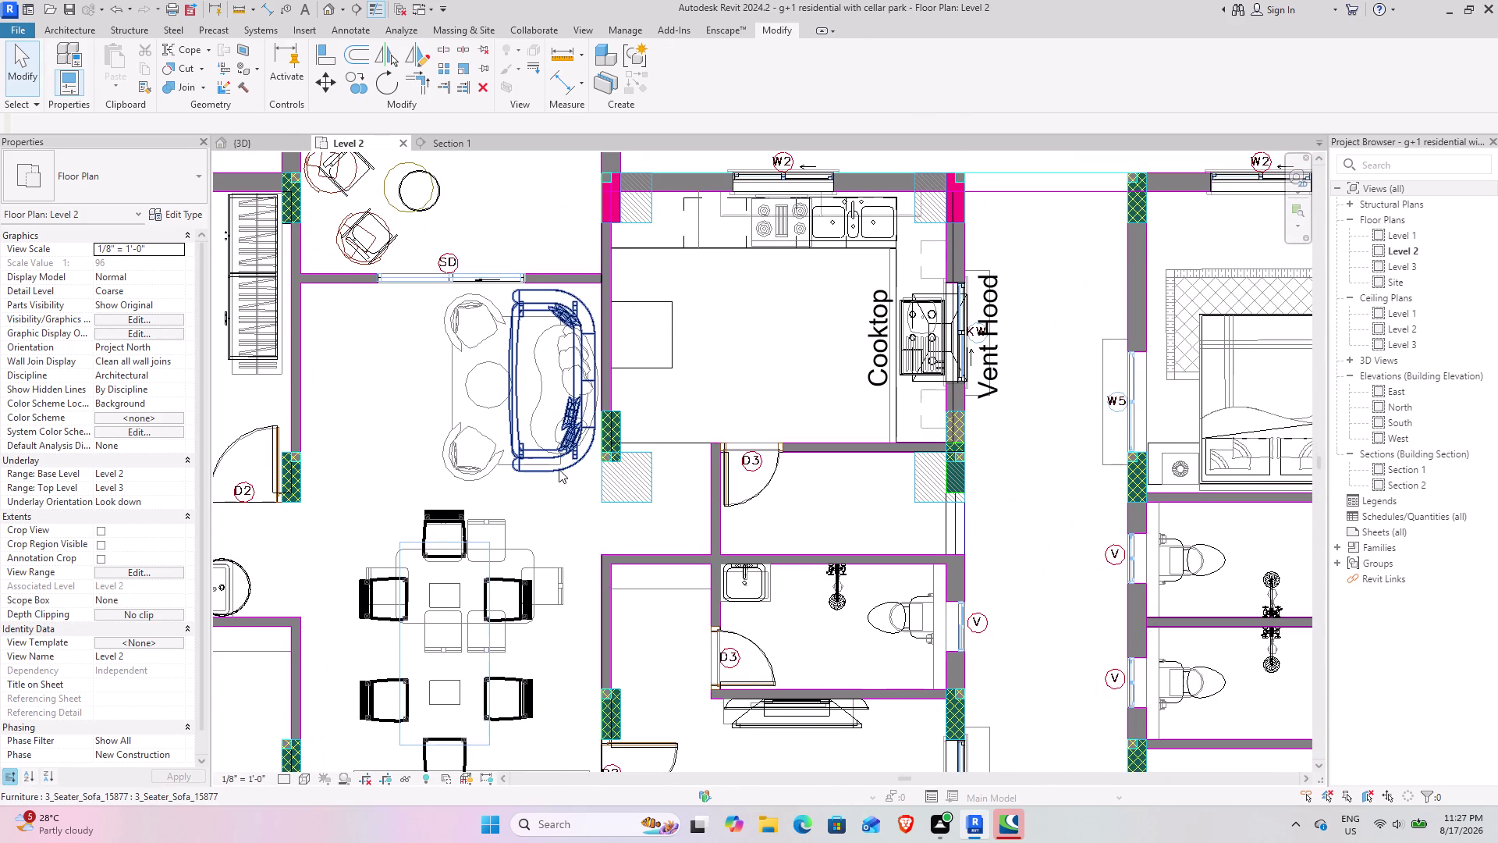
middle_drag(592, 543, 558, 467)
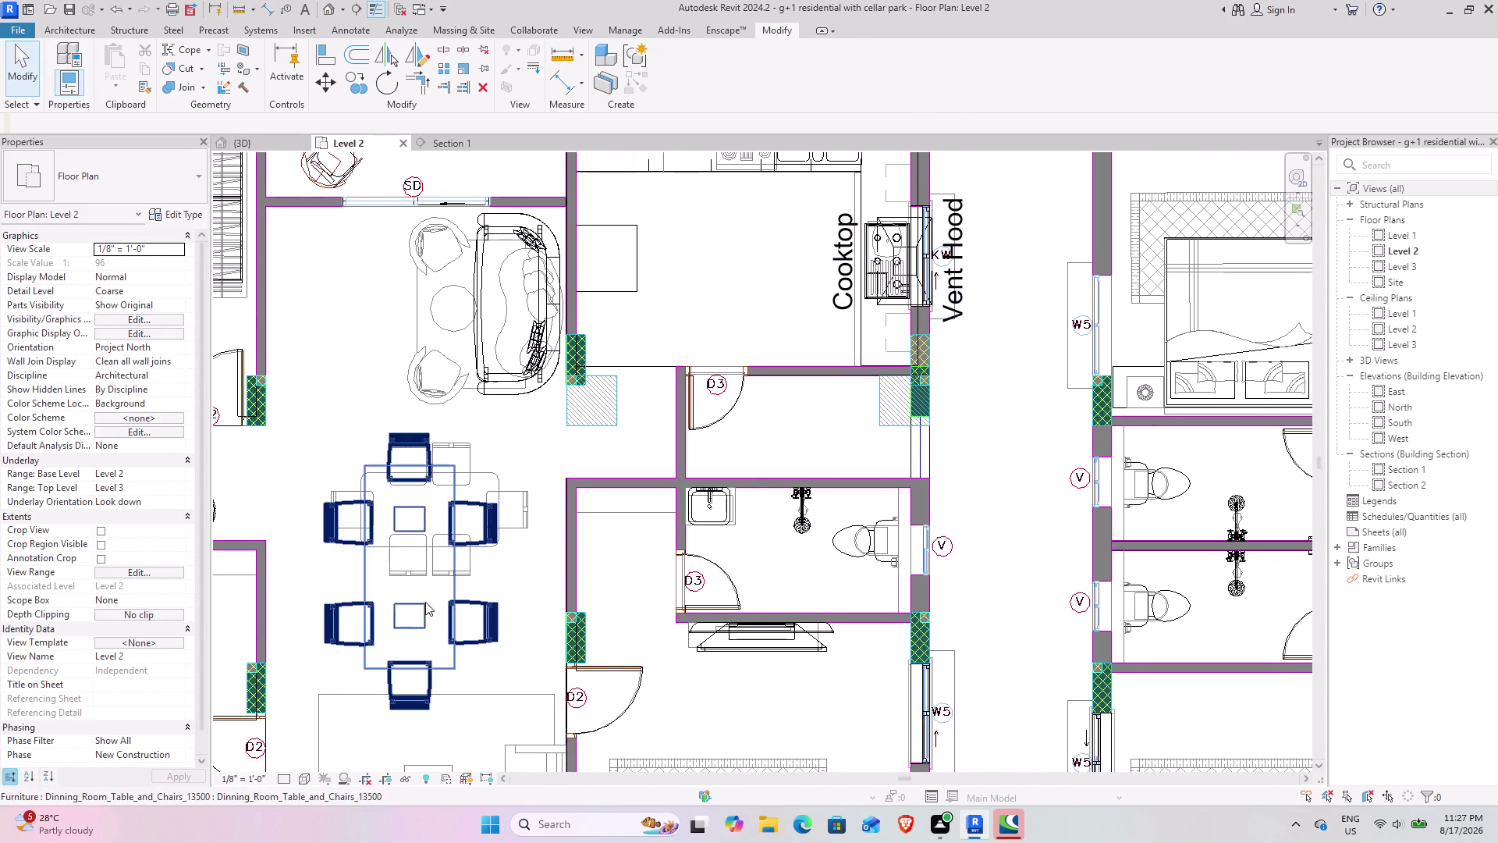
middle_drag(394, 563, 431, 274)
middle_drag(546, 550, 527, 468)
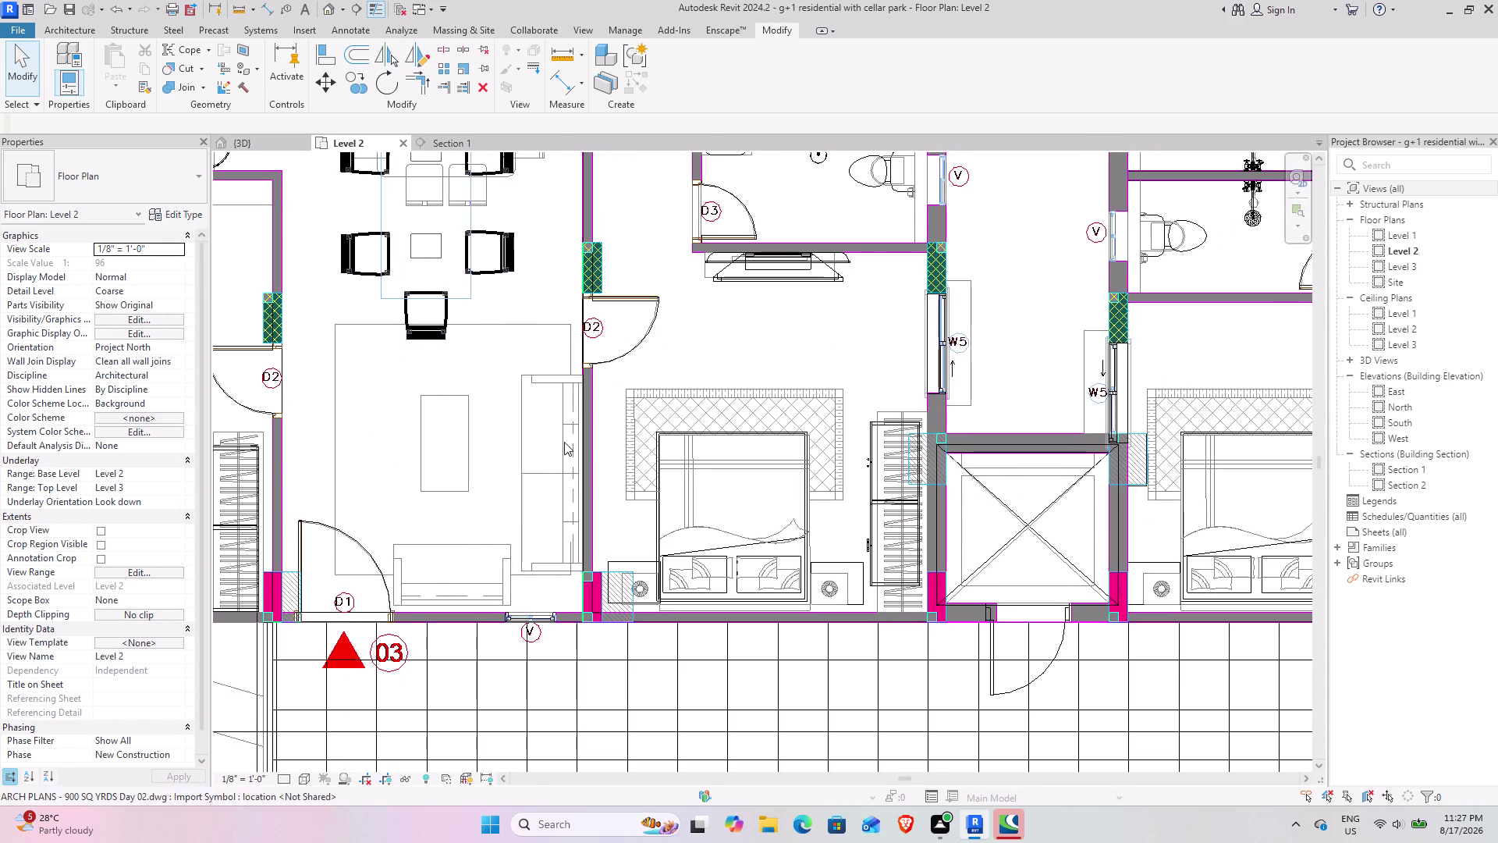
scroll(down, 3)
middle_drag(784, 442, 570, 405)
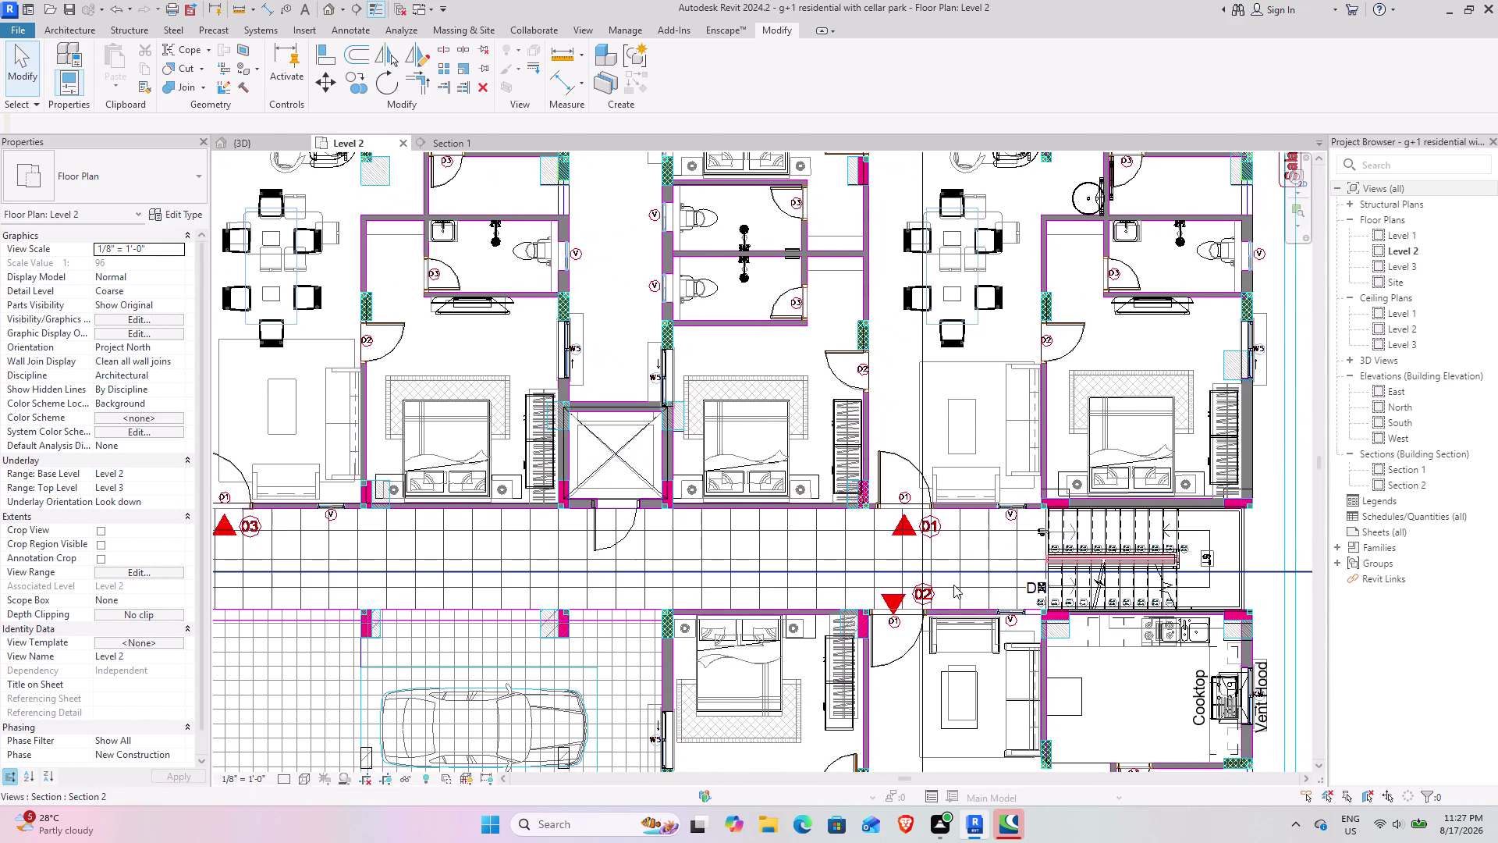
middle_drag(969, 493, 814, 397)
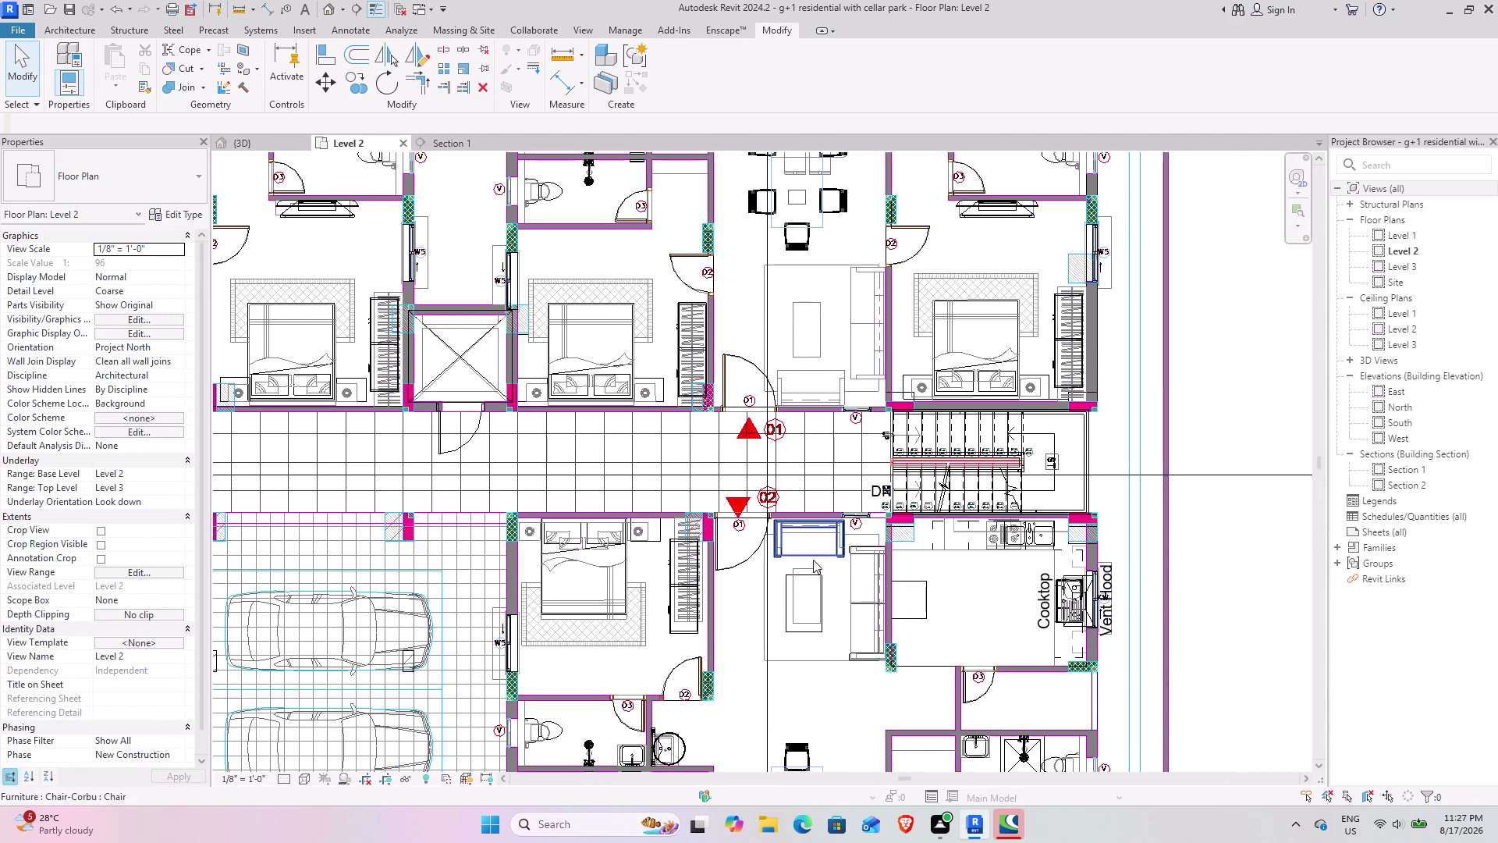
click(855, 597)
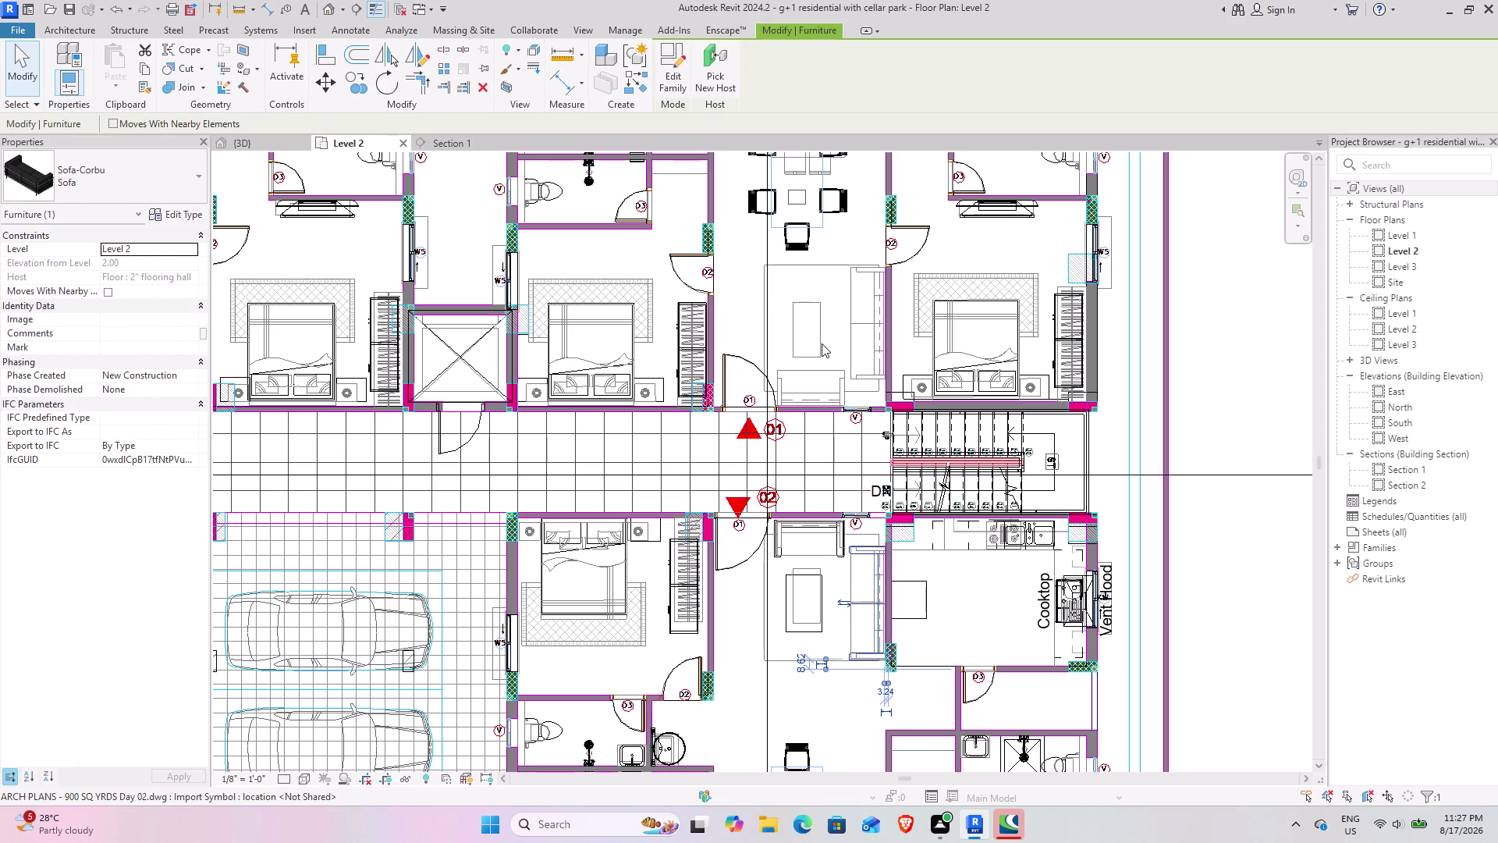
Start moving the sofa, using its corner as the base point.
middle_drag(838, 277, 771, 253)
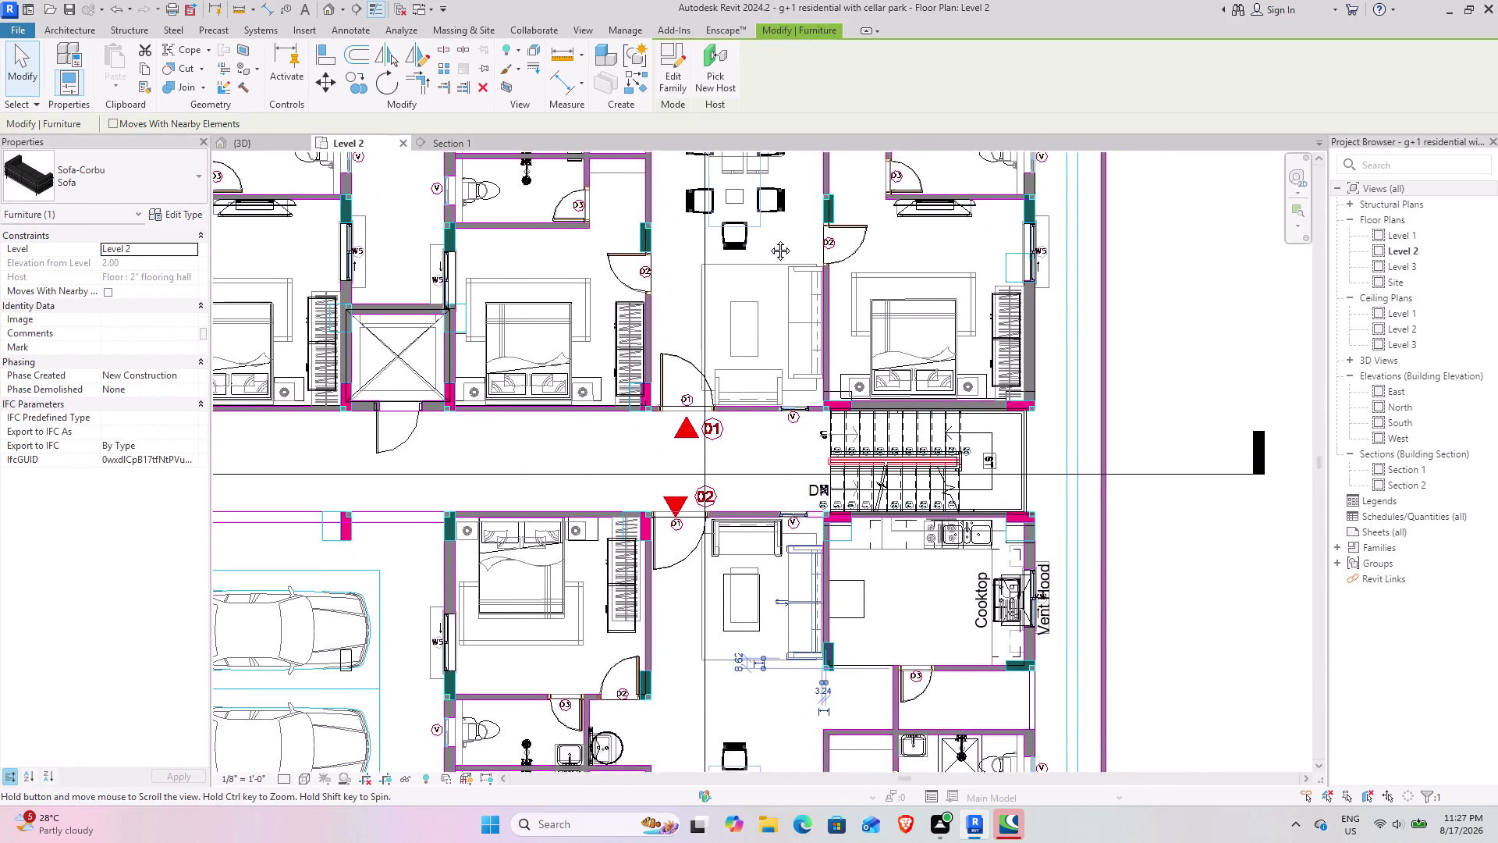
middle_drag(771, 253, 737, 160)
middle_drag(786, 501, 761, 217)
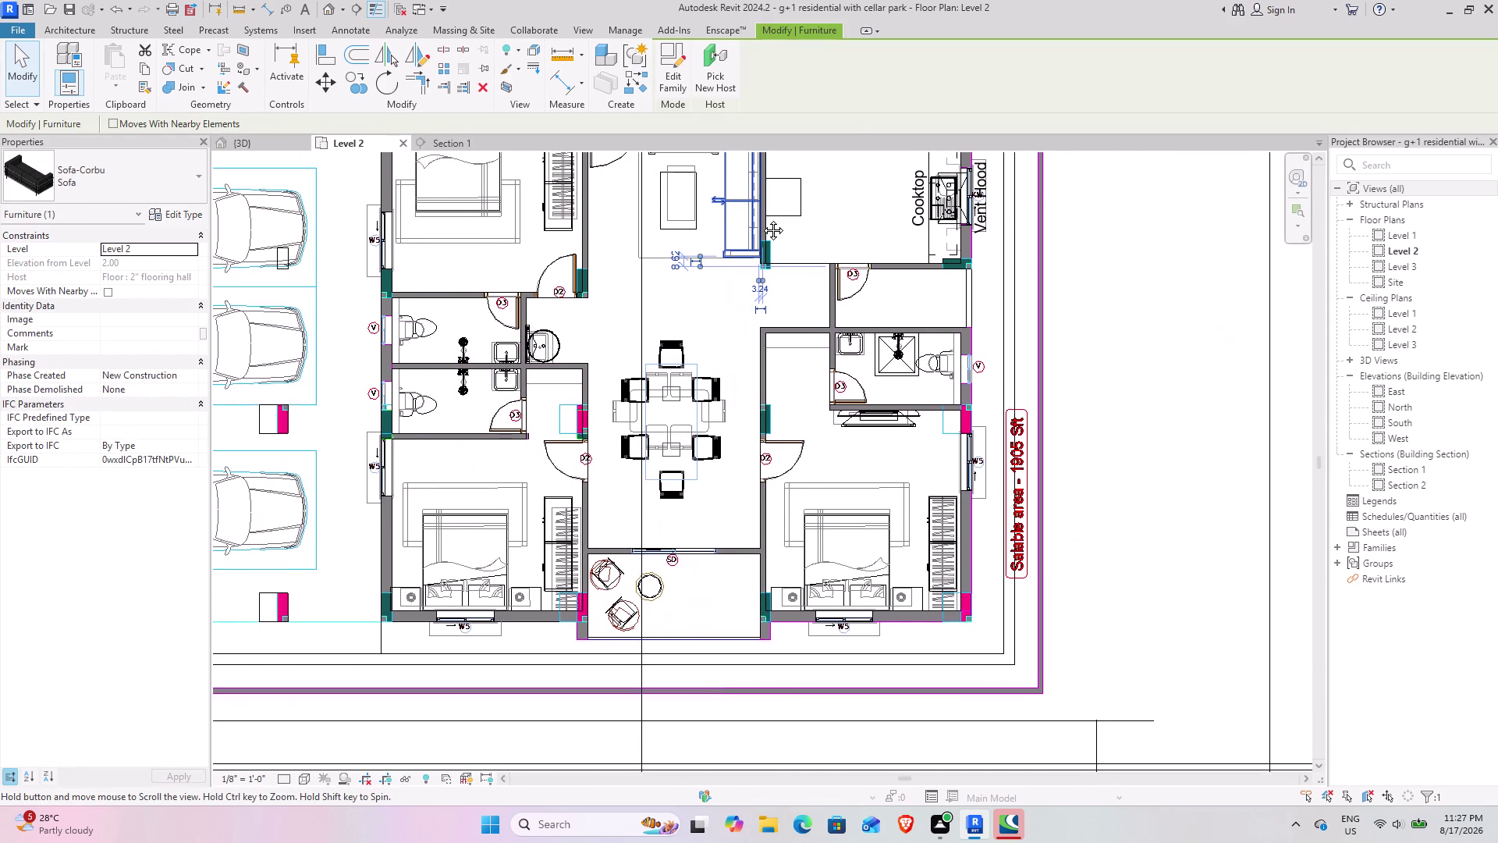
middle_drag(762, 217, 791, 604)
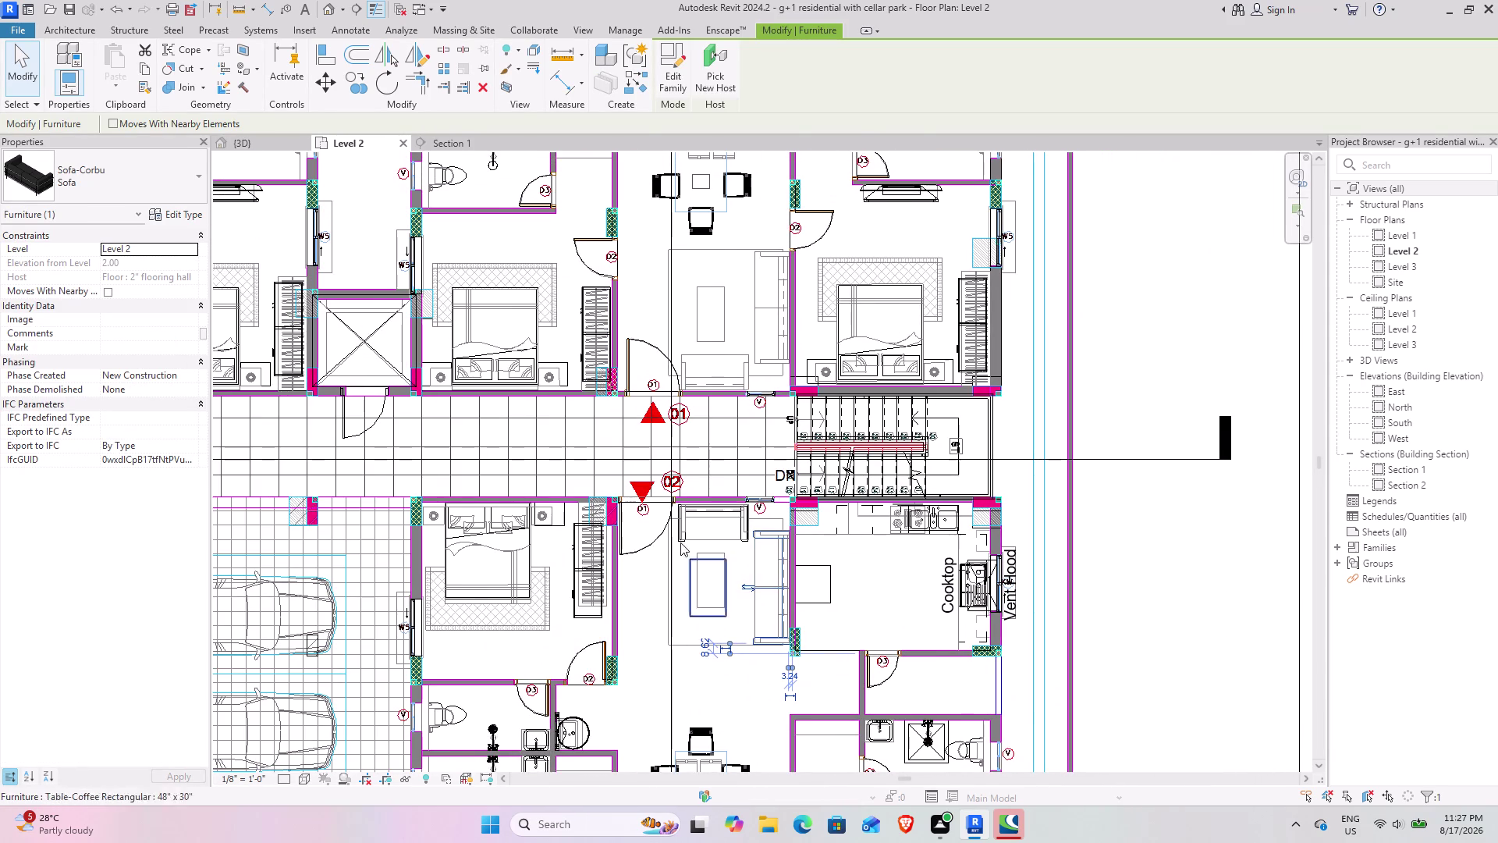
click(349, 79)
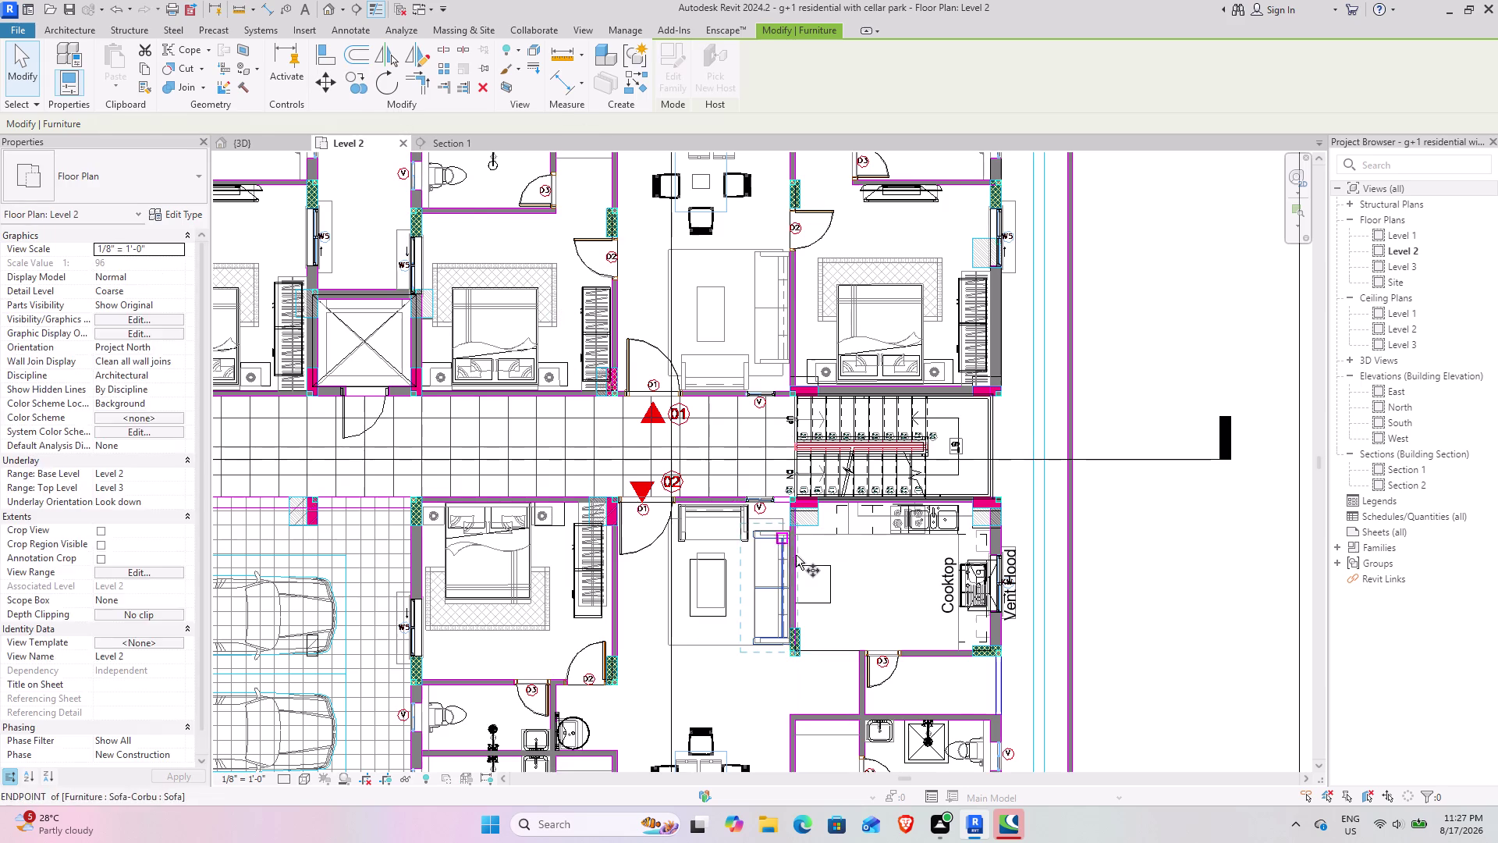
scroll(up, 3)
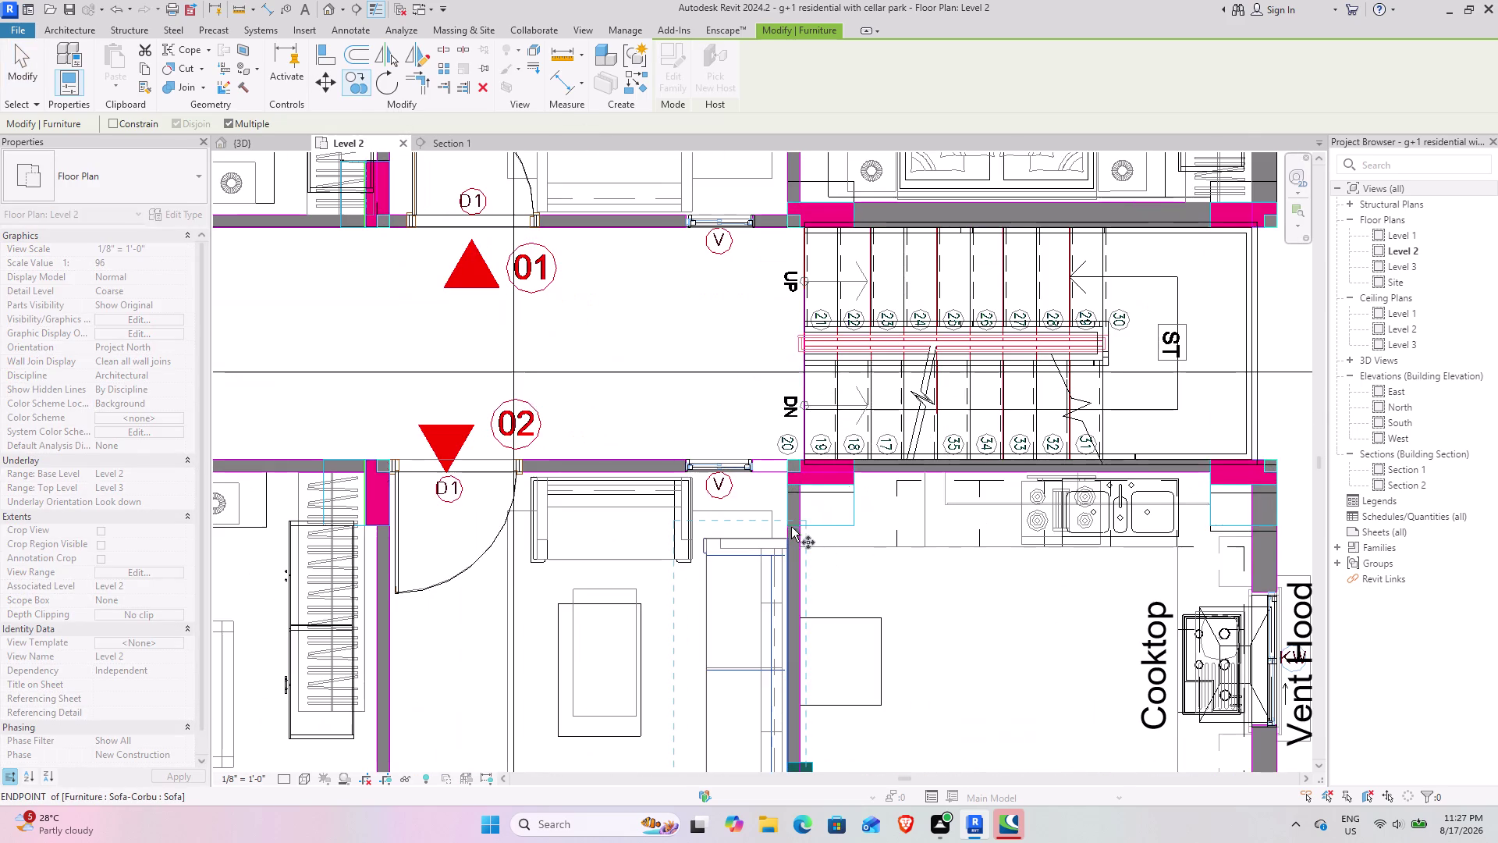
click(791, 533)
Snap the sofa to the wall corner beside bedroom door D2 and finish the move.
middle_drag(787, 249, 787, 761)
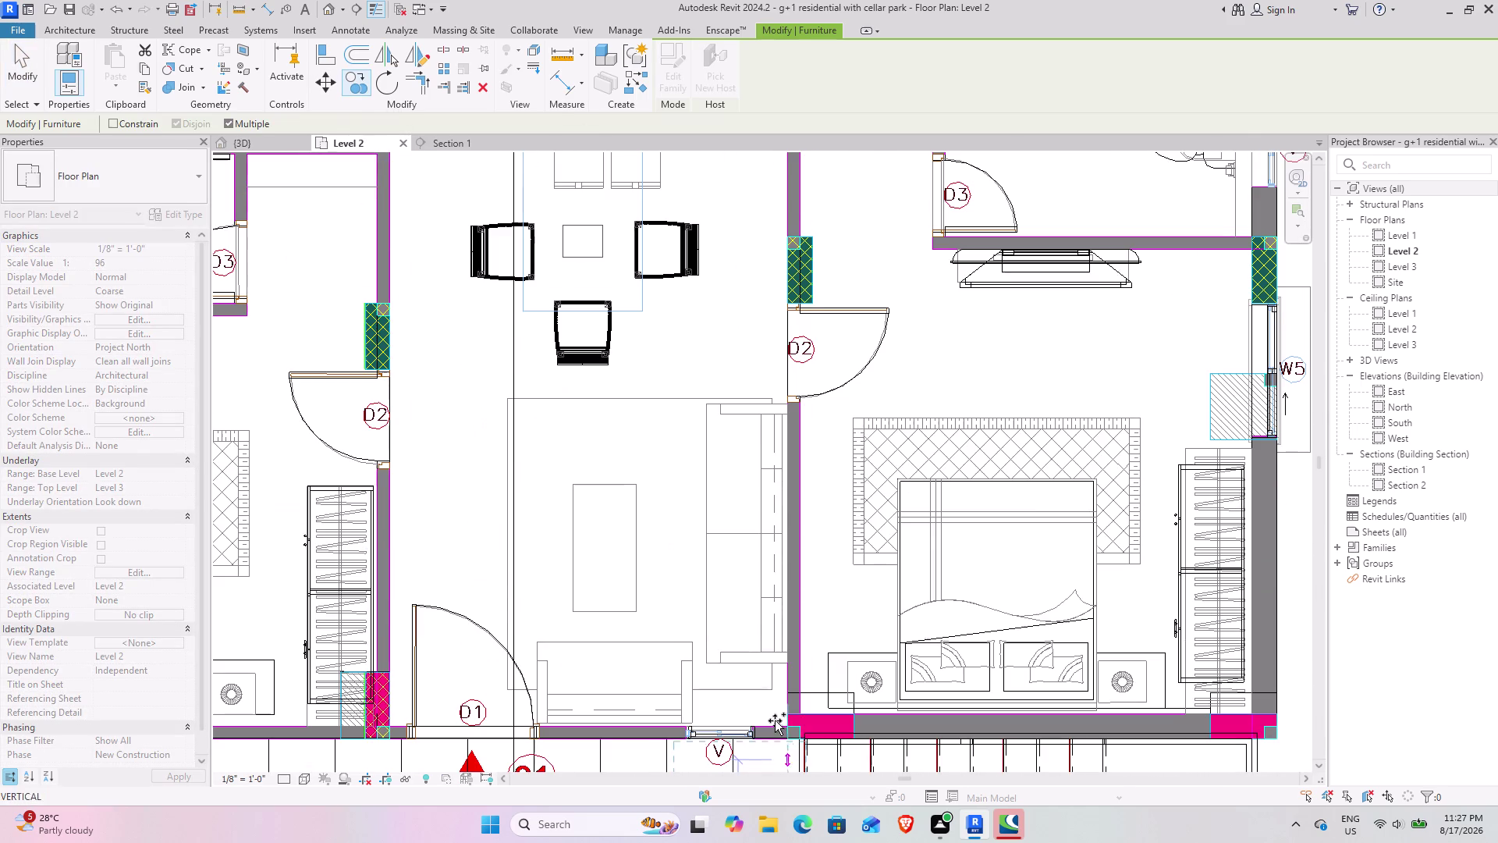
click(786, 403)
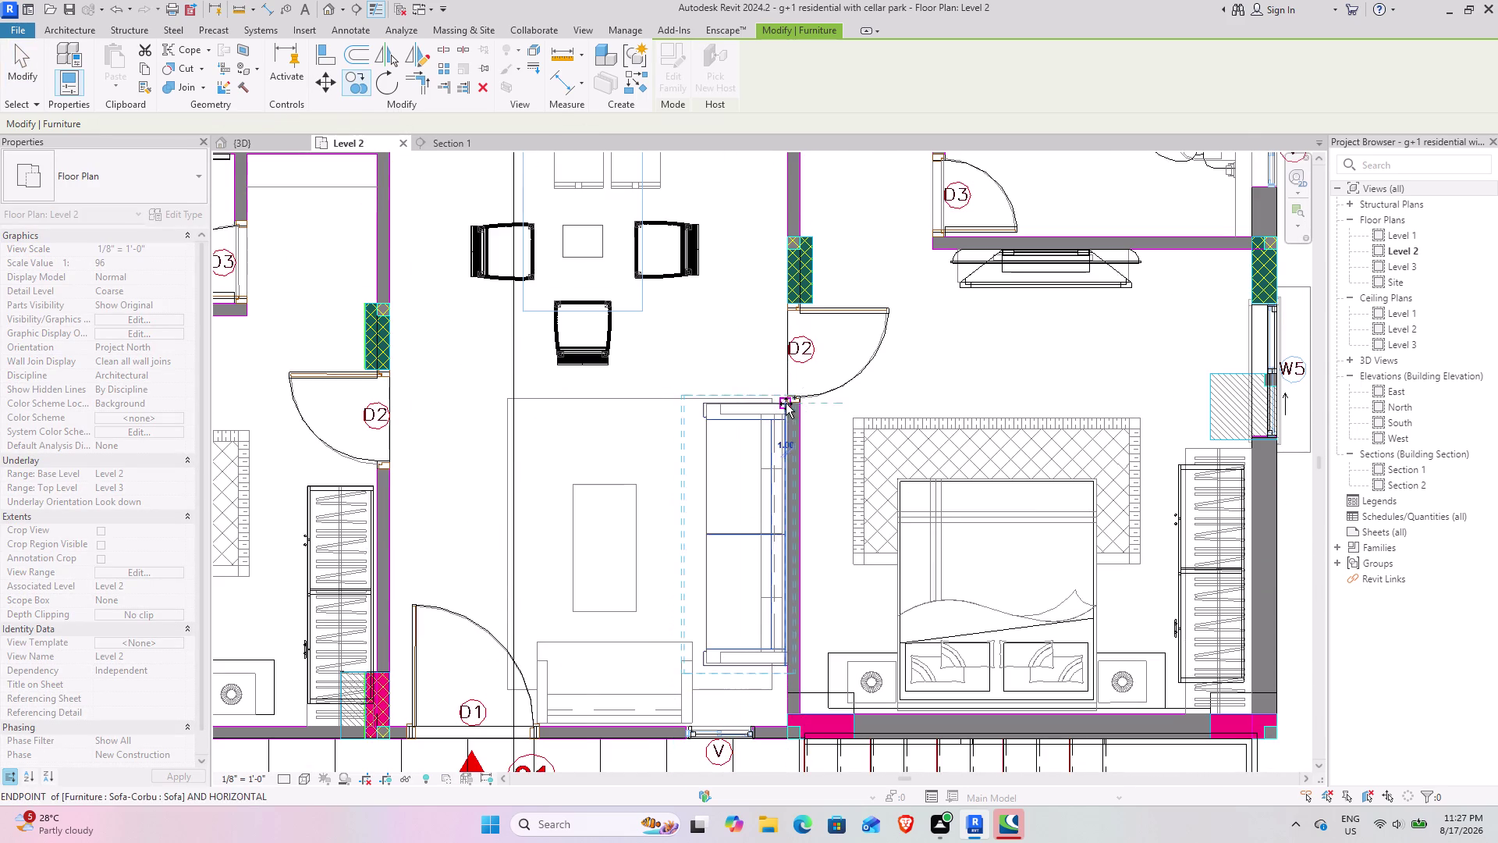
middle_drag(686, 587, 1379, 403)
middle_drag(1007, 399, 1242, 508)
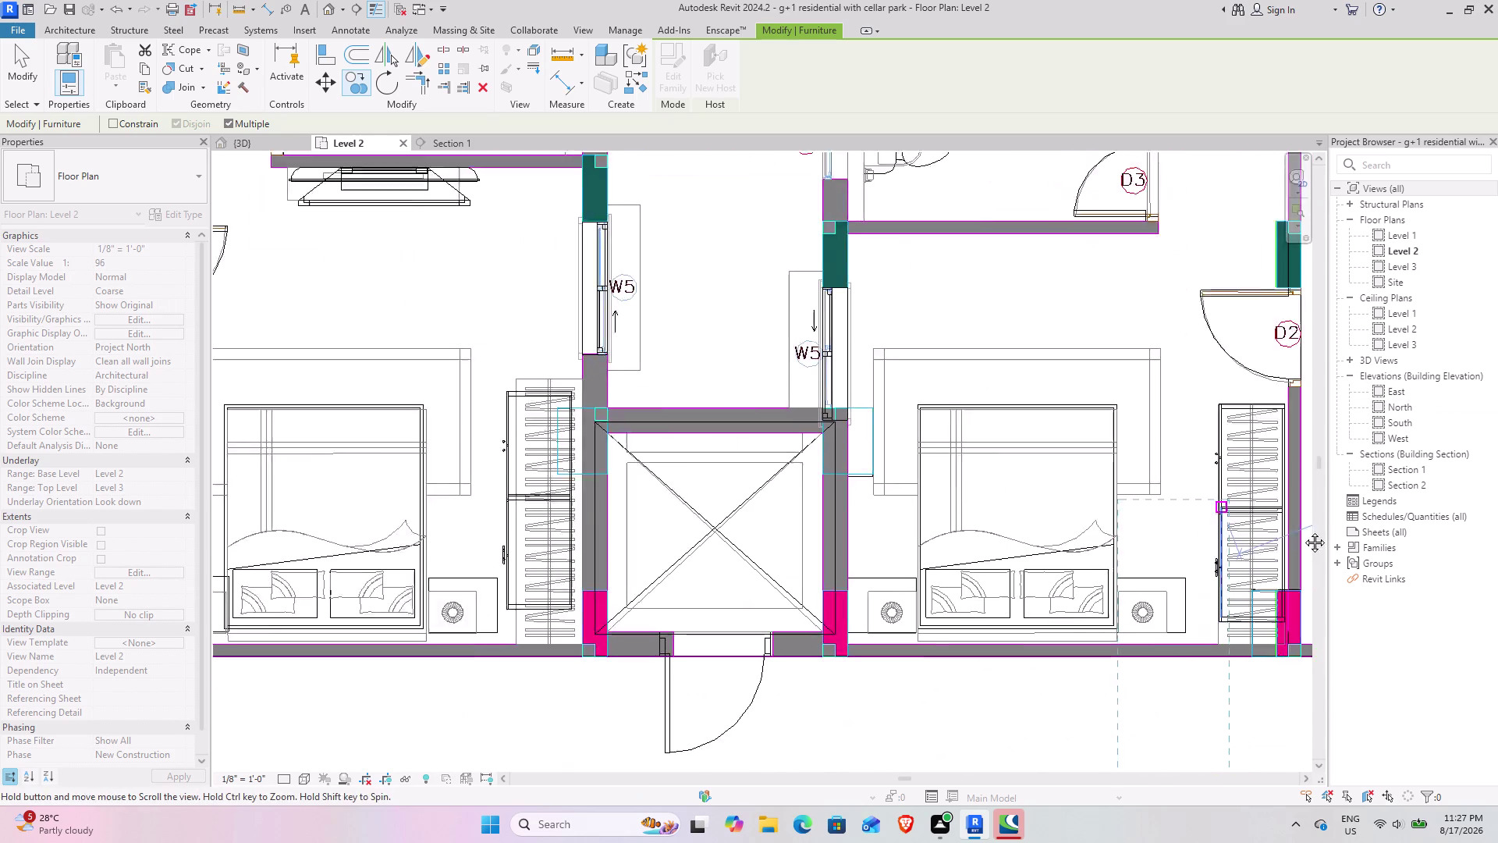
middle_drag(1242, 507, 1497, 572)
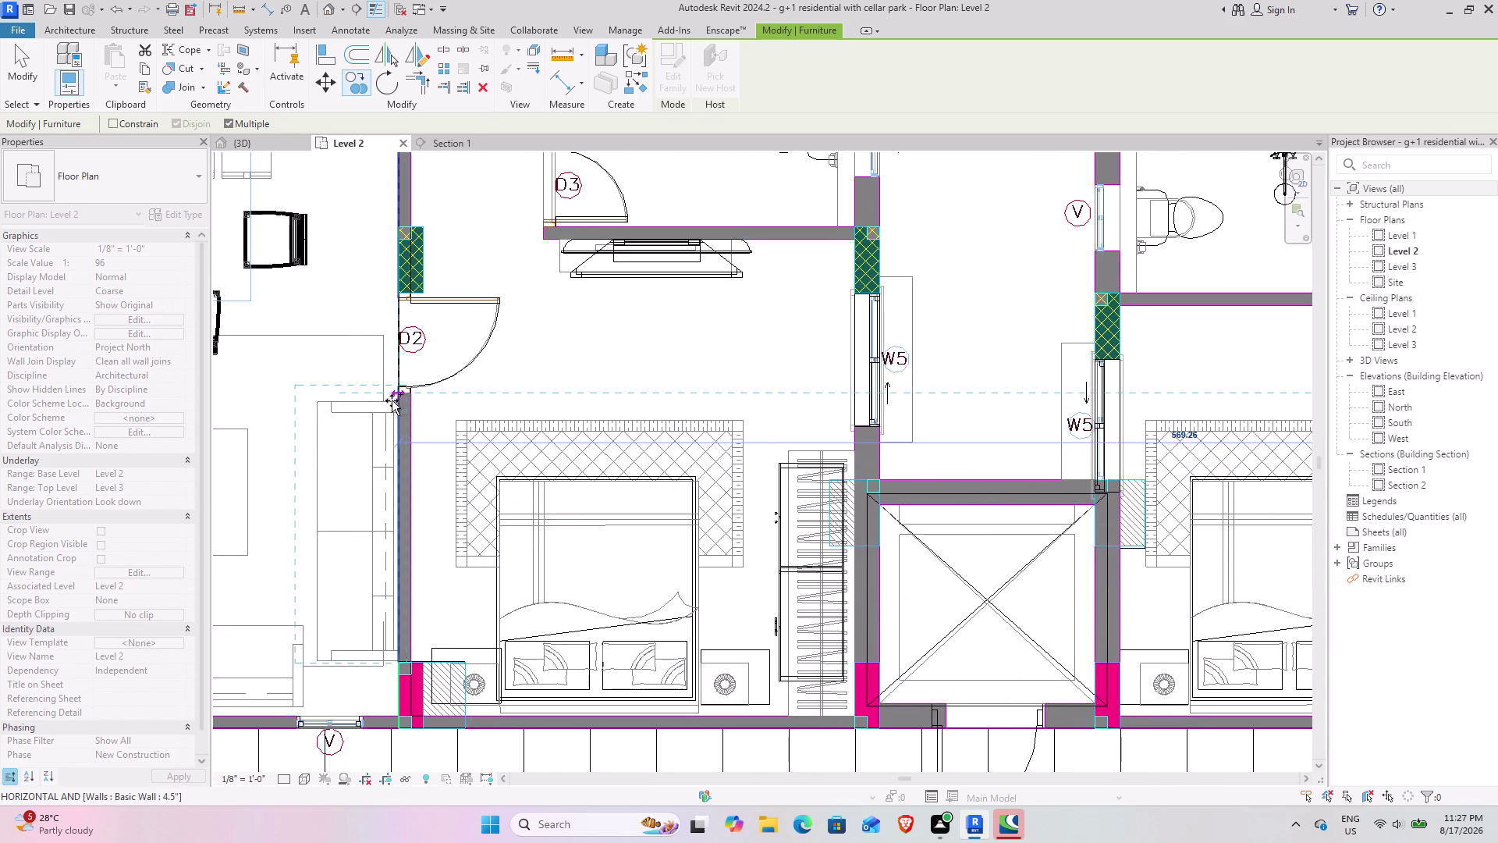
scroll(up, 3)
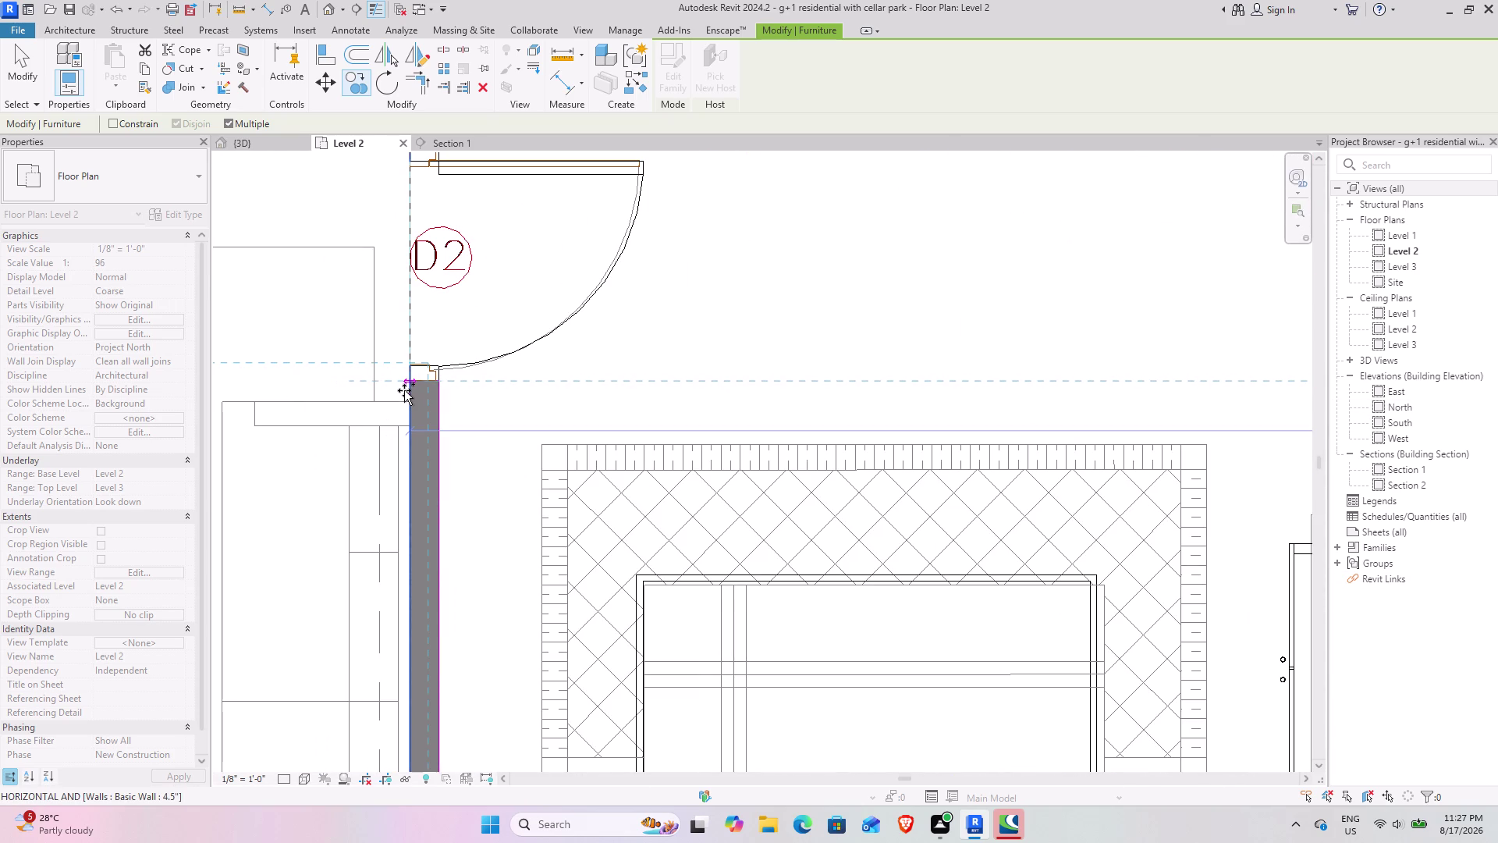
click(390, 391)
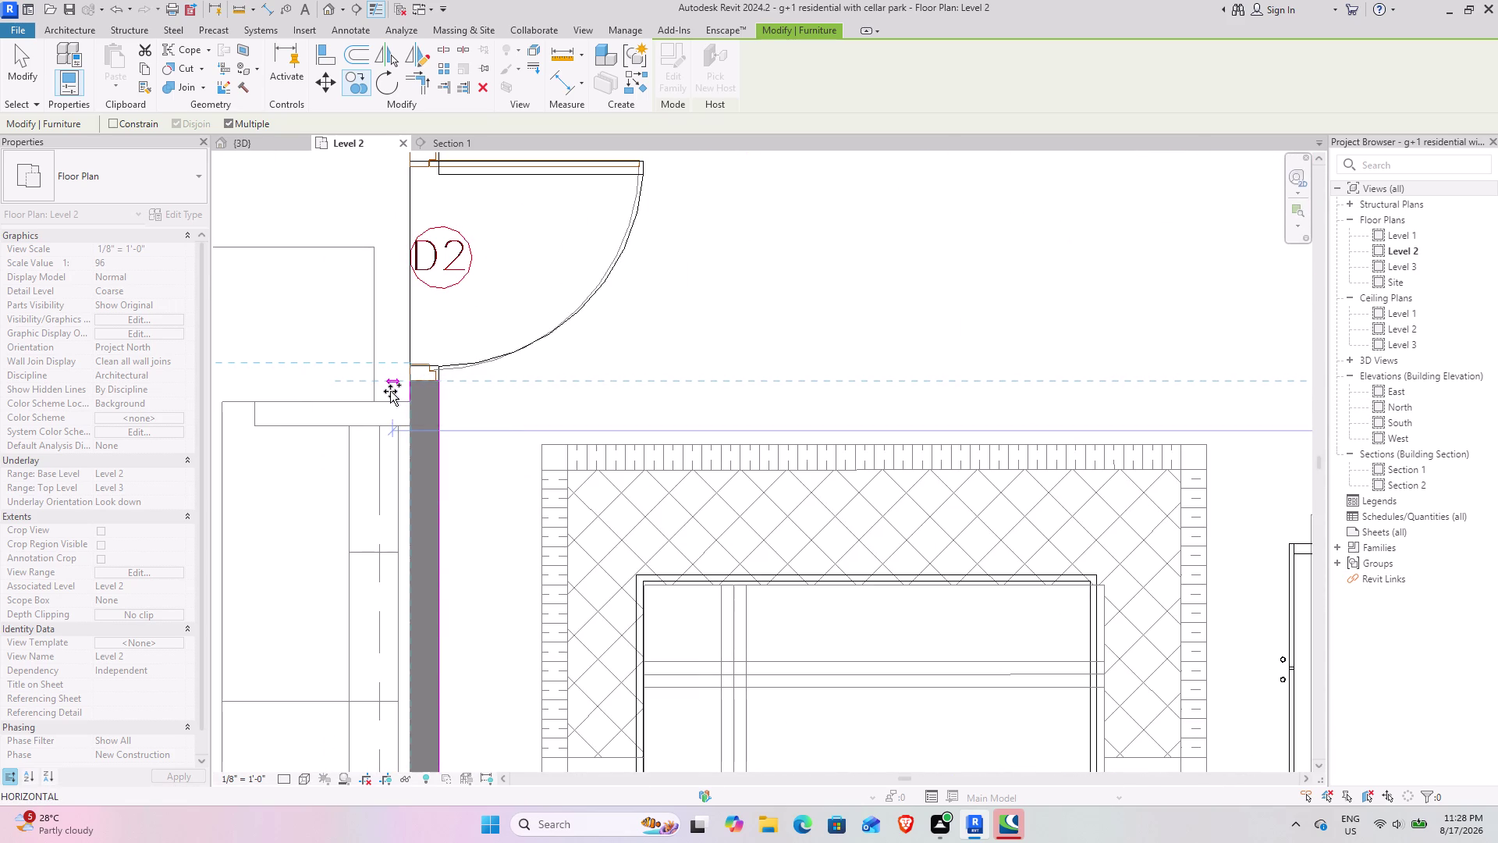
scroll(down, 3)
middle_drag(413, 423, 1076, 440)
scroll(down, 3)
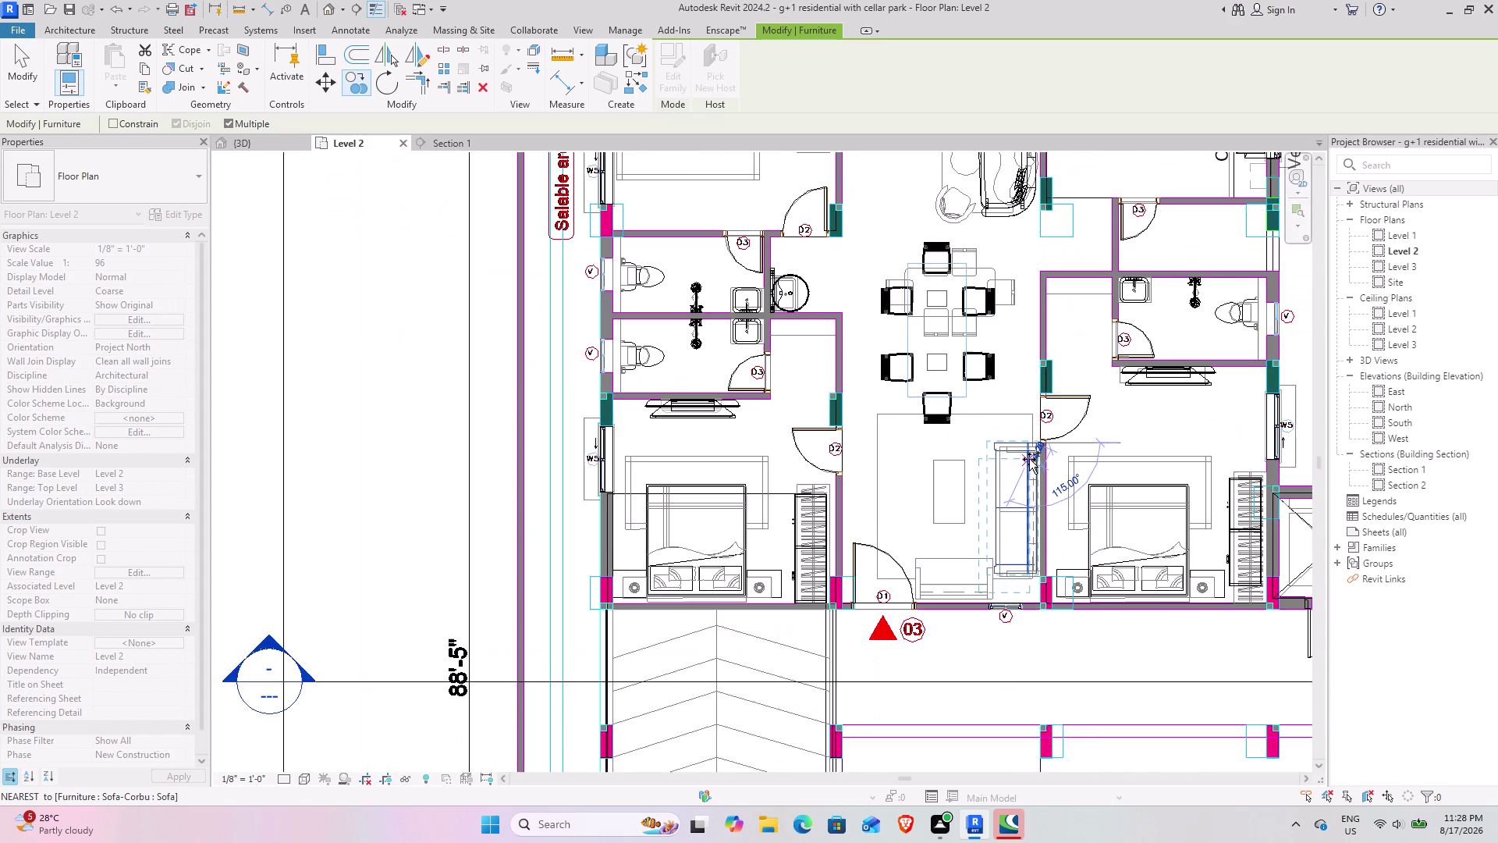
middle_drag(1029, 459, 838, 548)
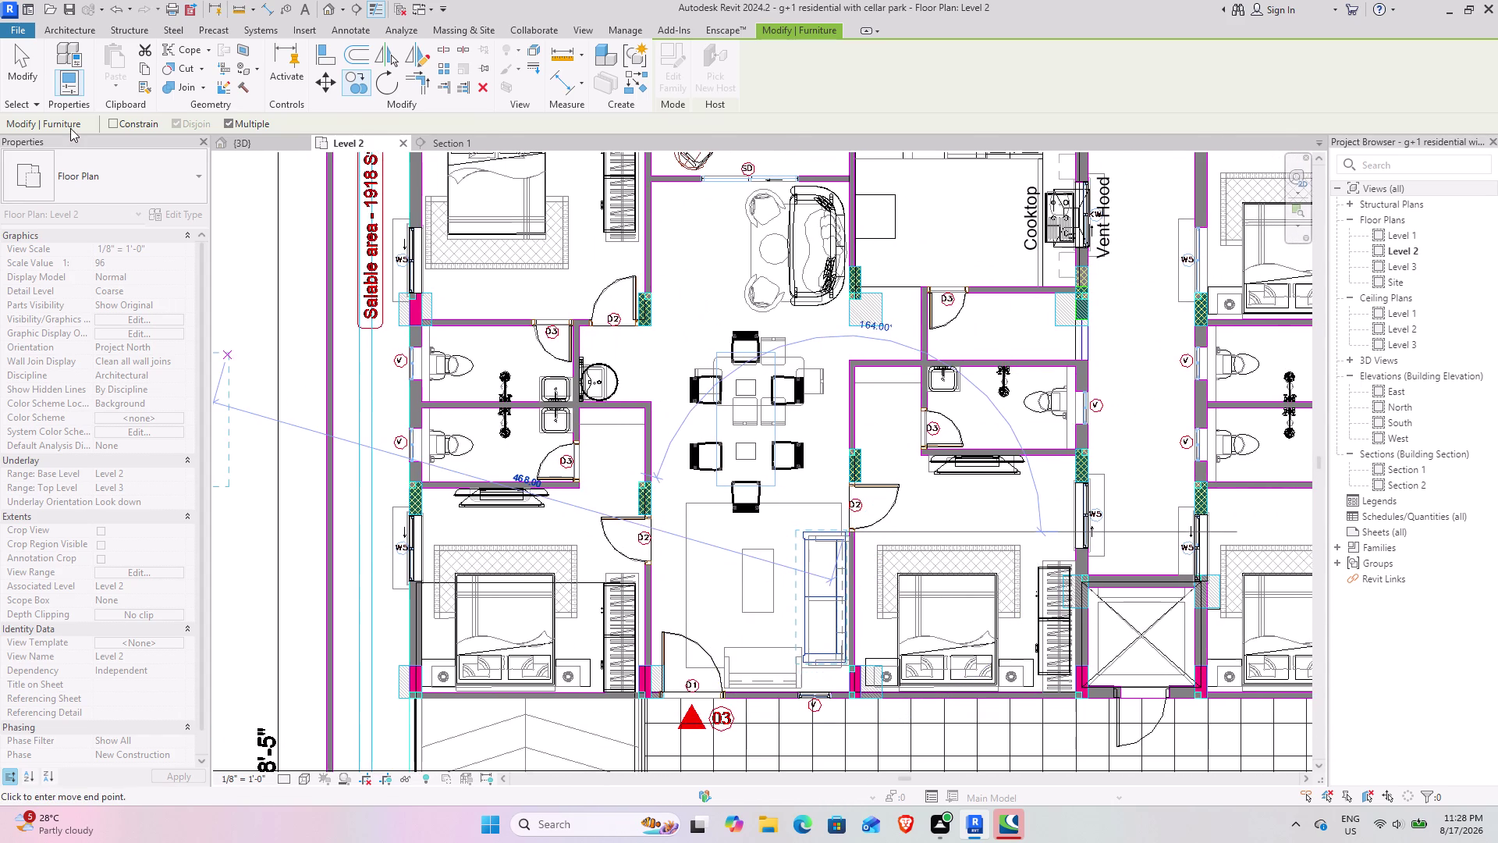
click(32, 72)
Select a Corbu chair and begin placing another one with Create Similar.
middle_drag(1159, 602, 666, 282)
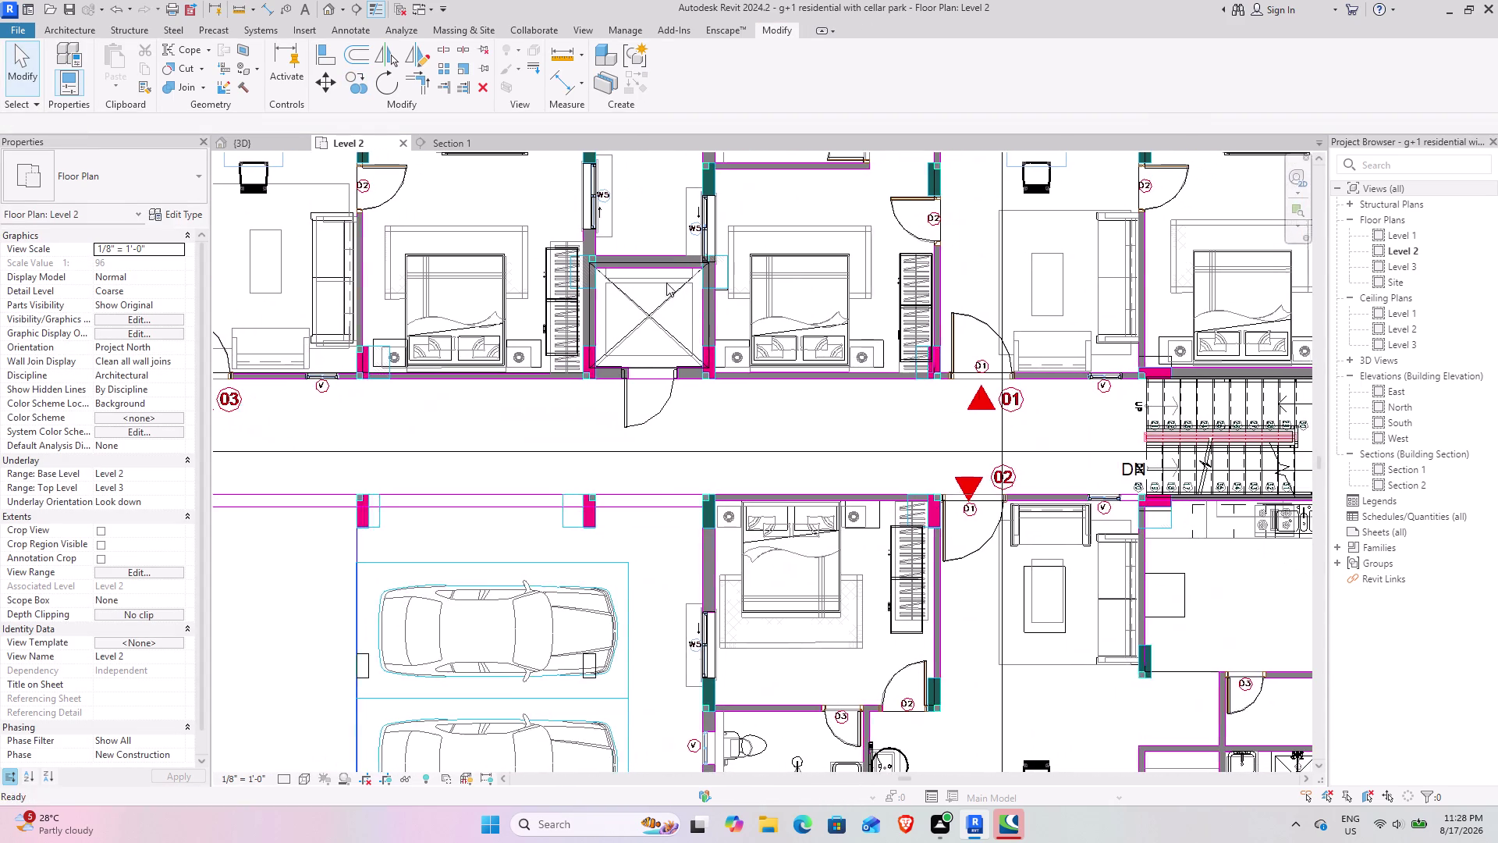
click(1058, 543)
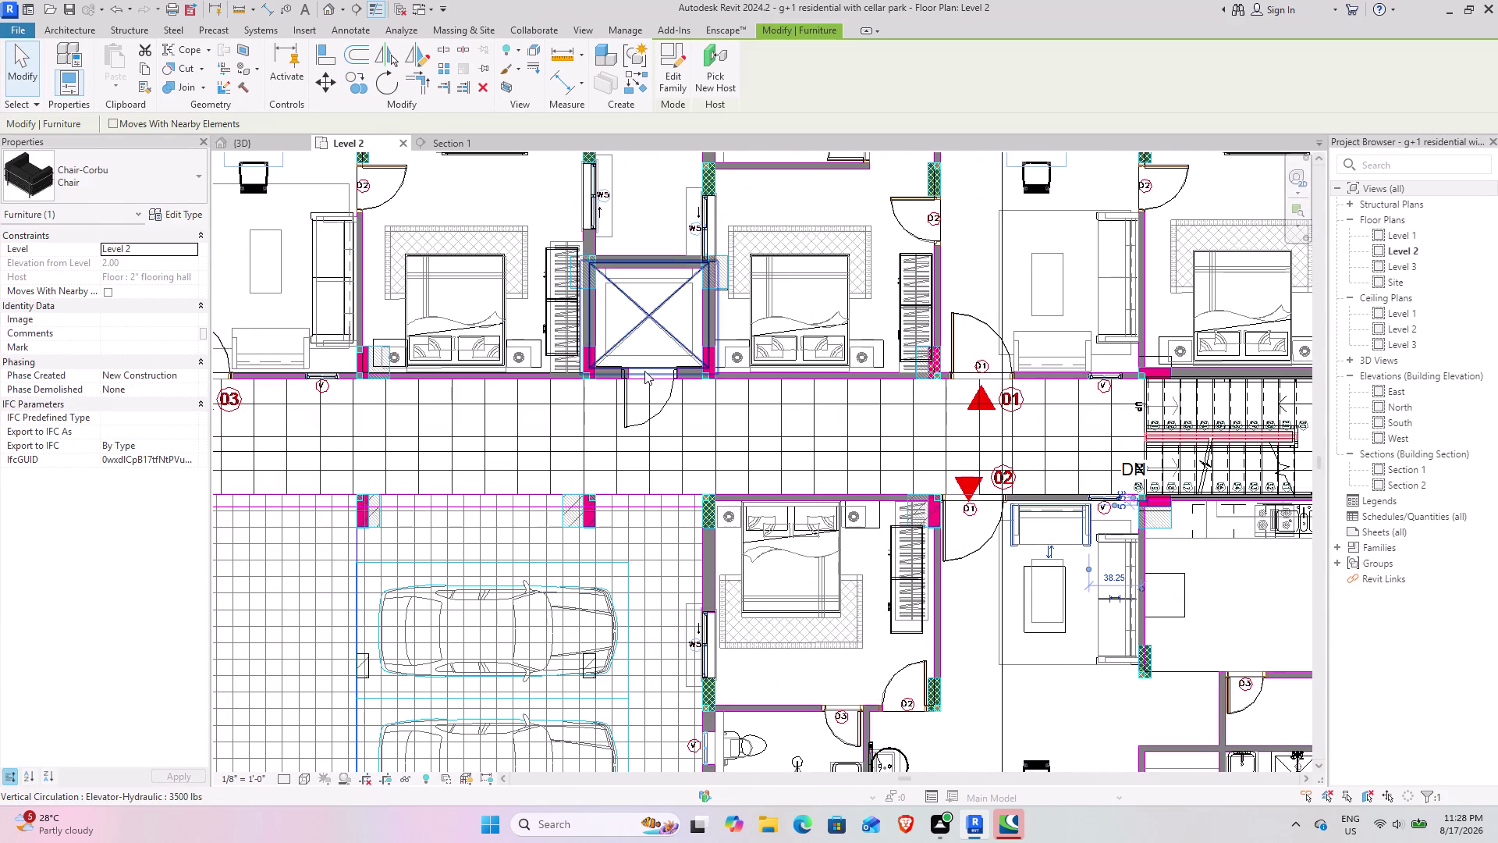
click(639, 81)
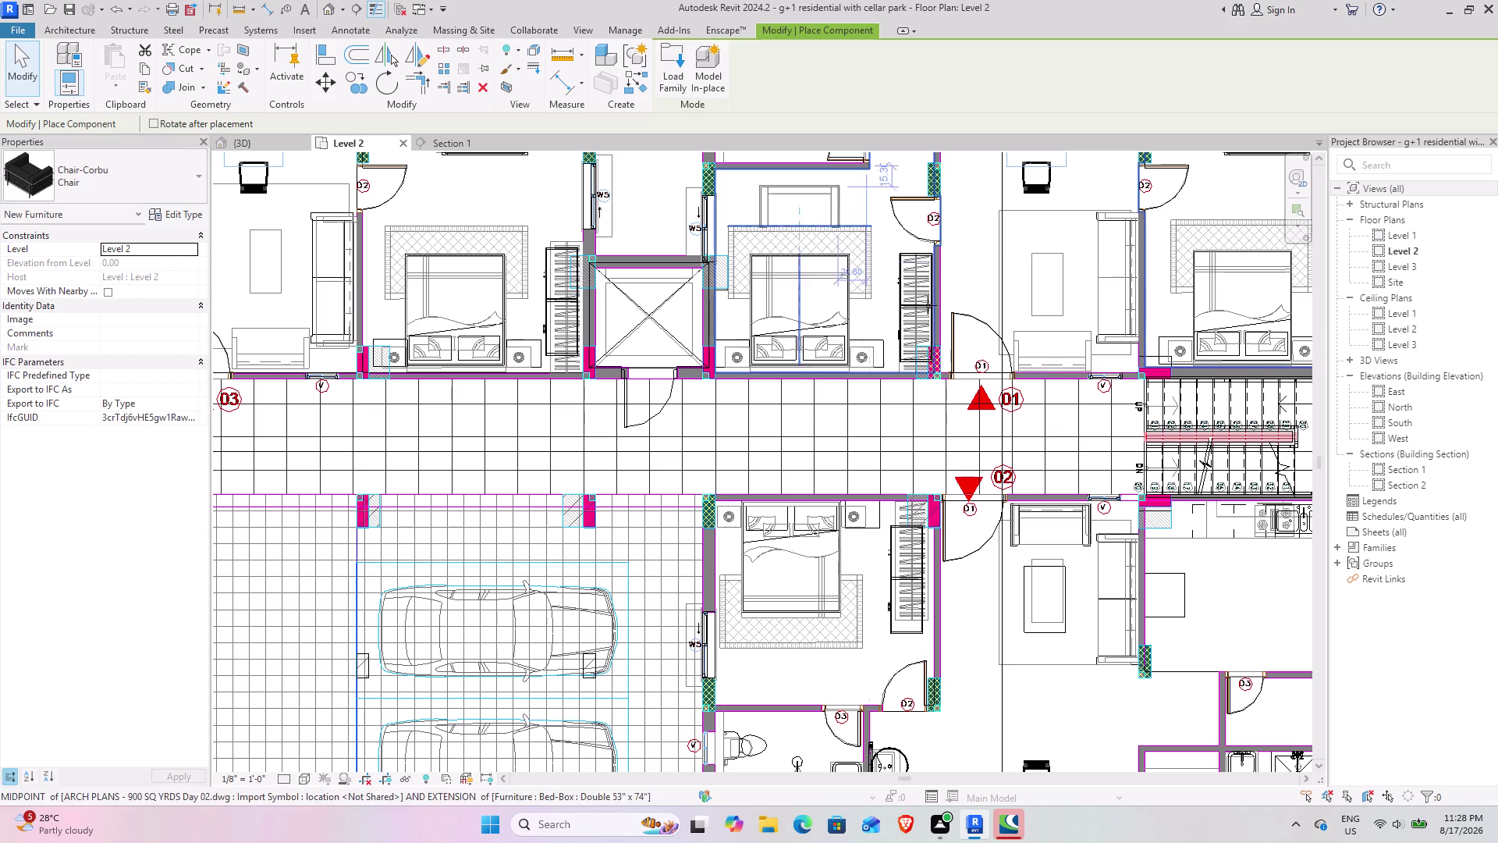
scroll(up, 3)
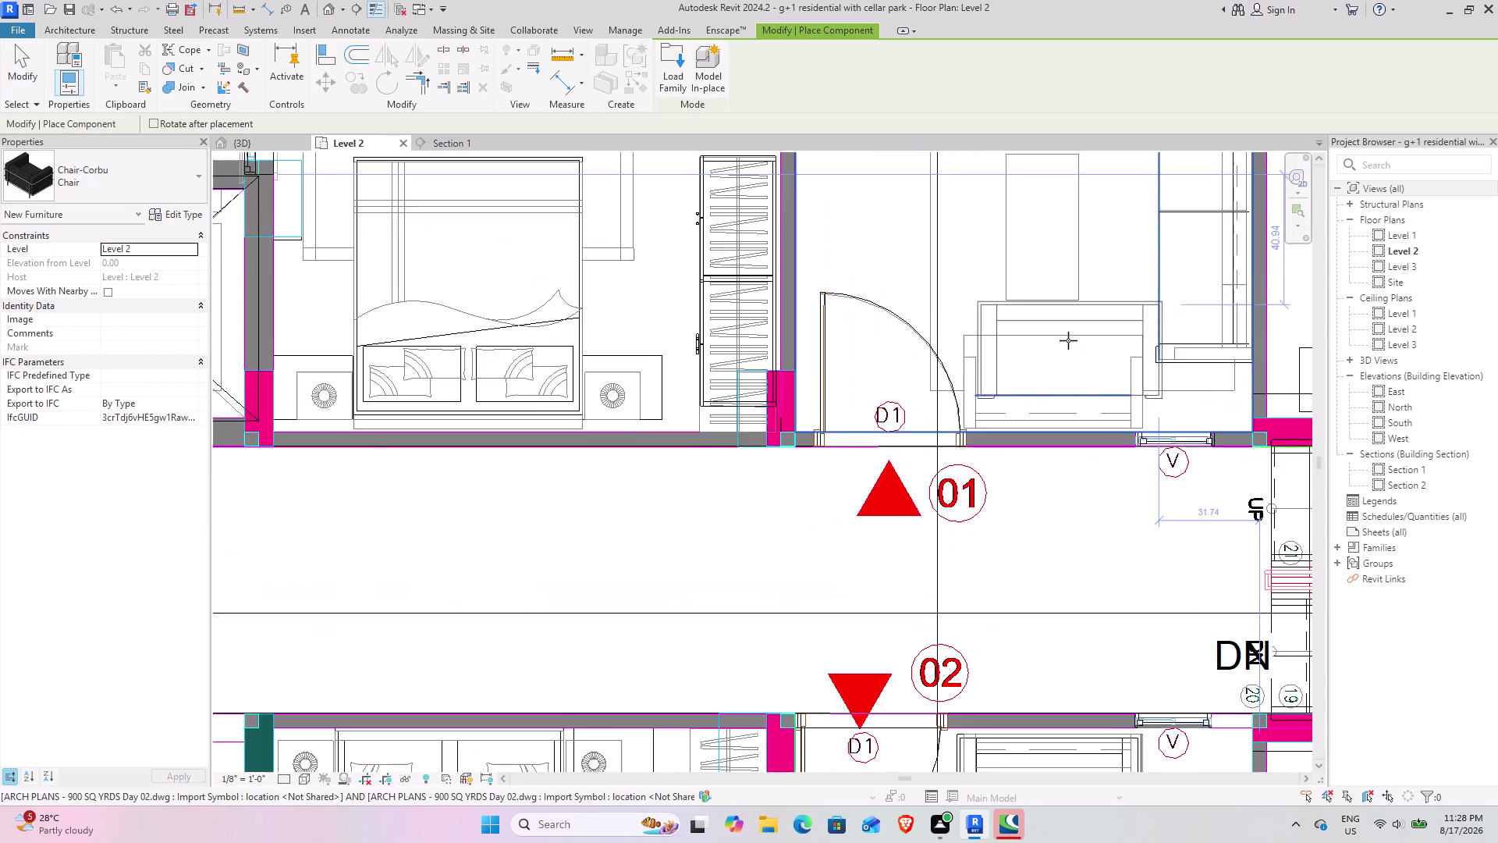